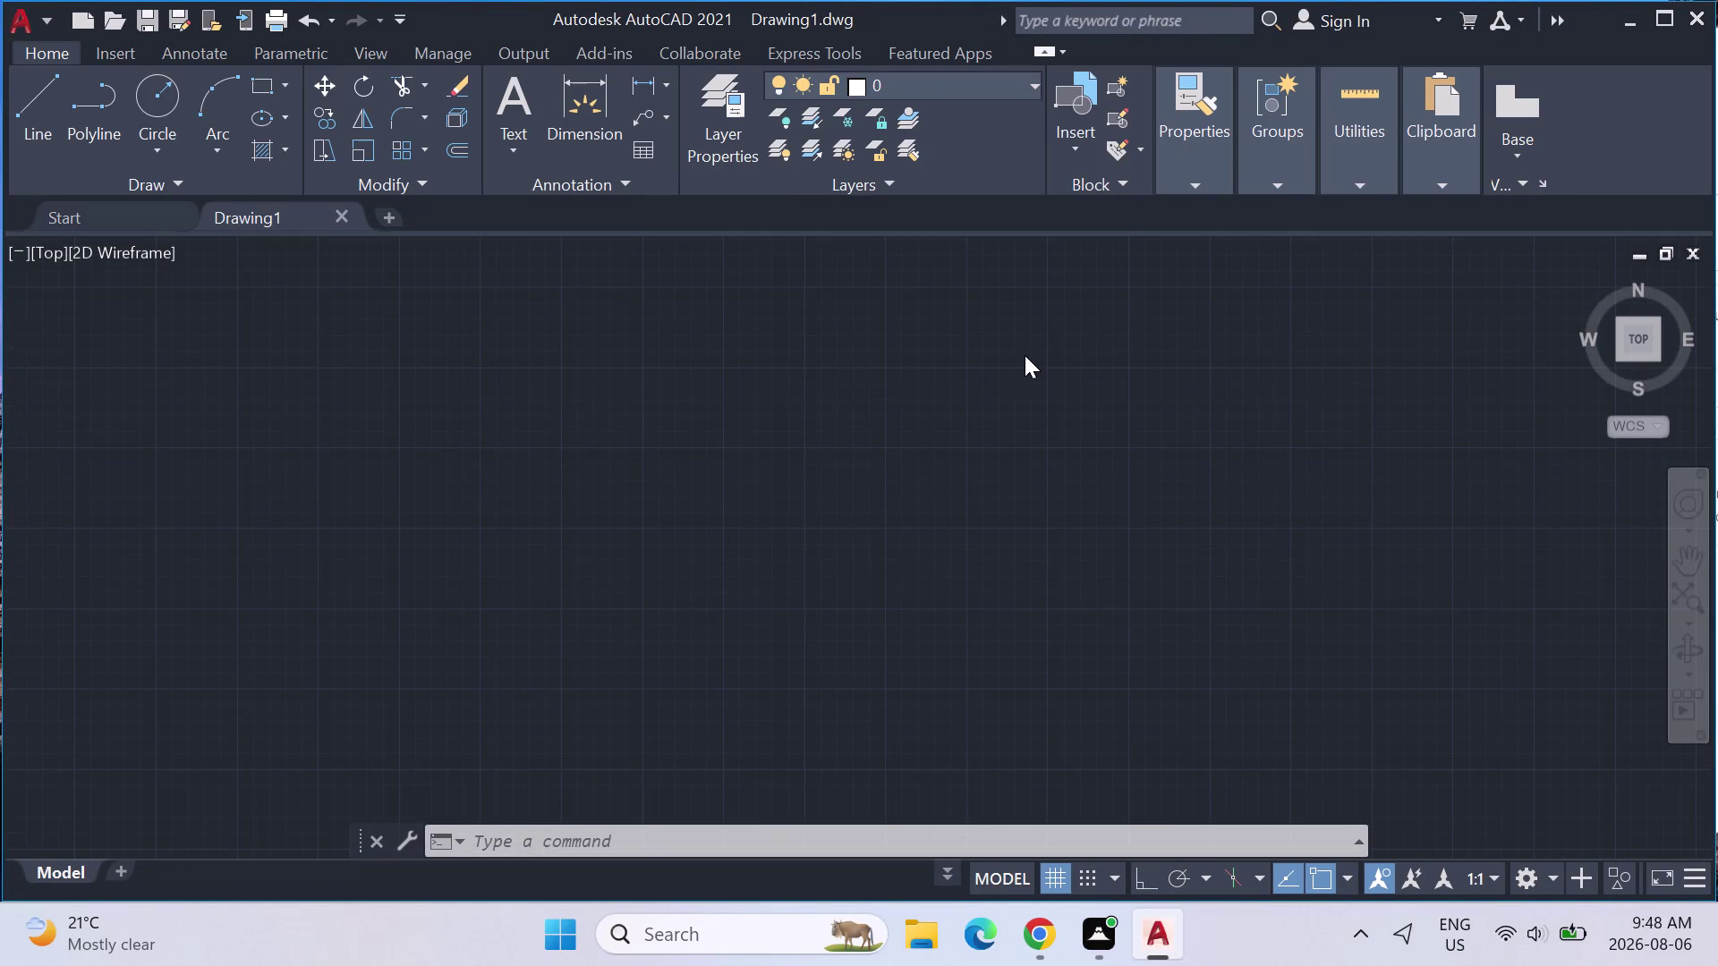
Discard the blank Drawing1 and open RESIDENTIAL PLAN from Recent Documents.
scroll(down, 3)
scroll(down, 3)
scroll(down, 3)
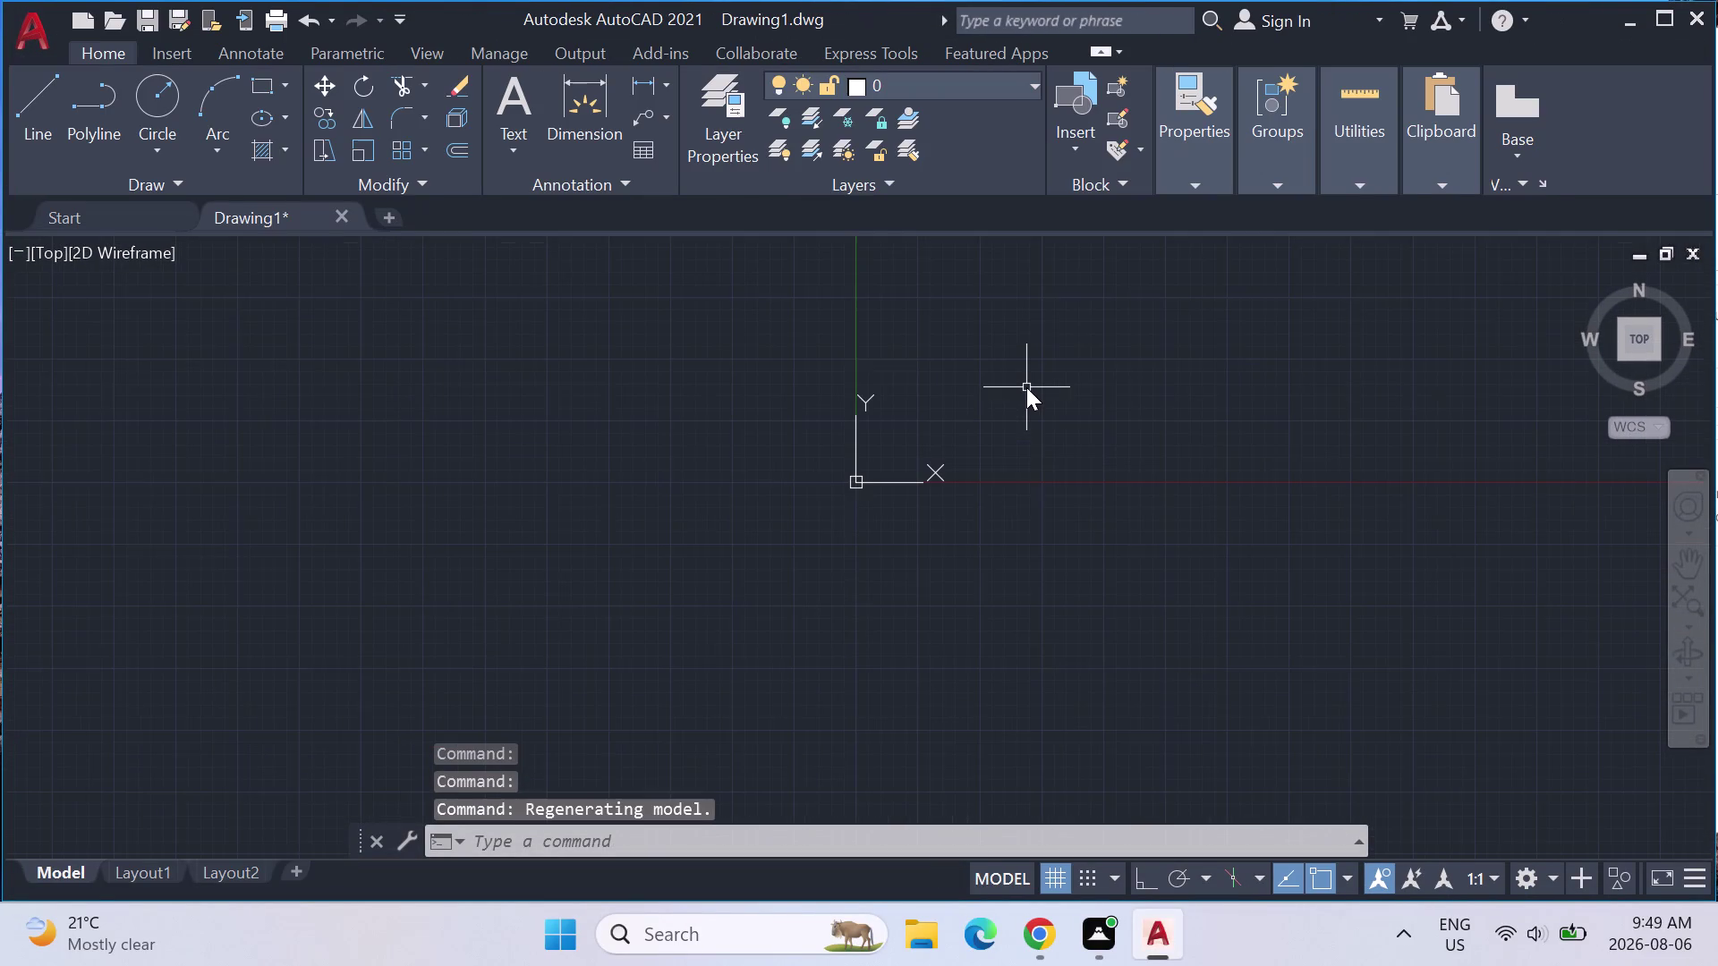
scroll(down, 3)
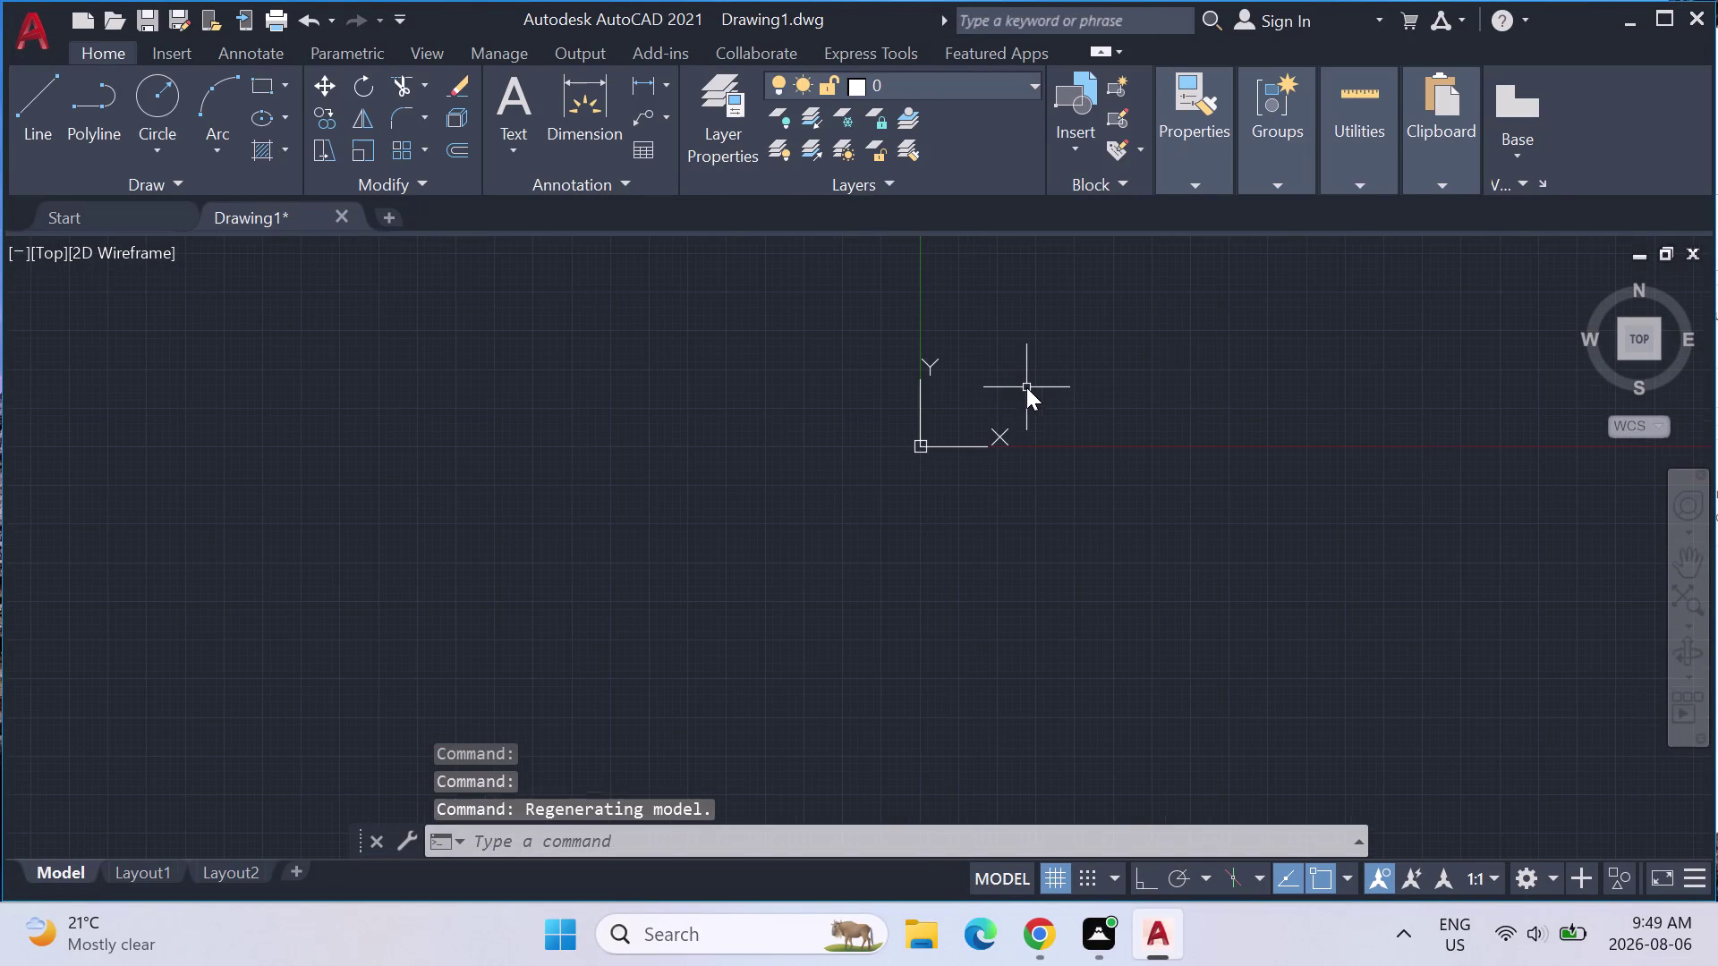
click(1691, 249)
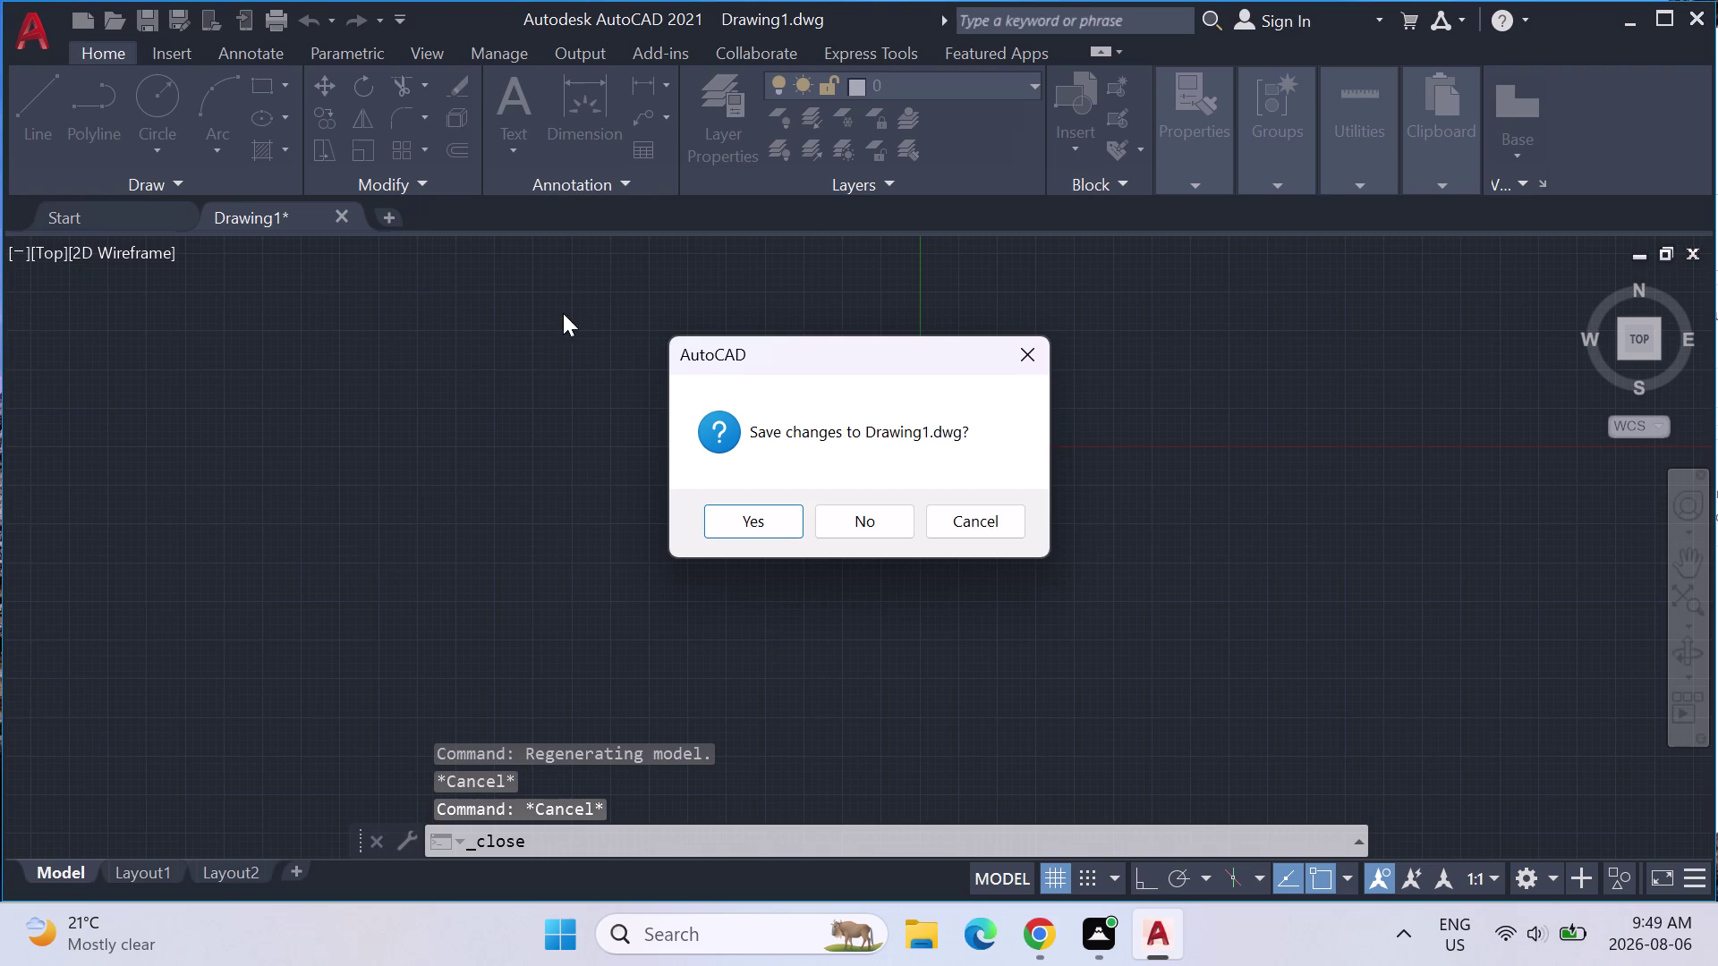
click(907, 526)
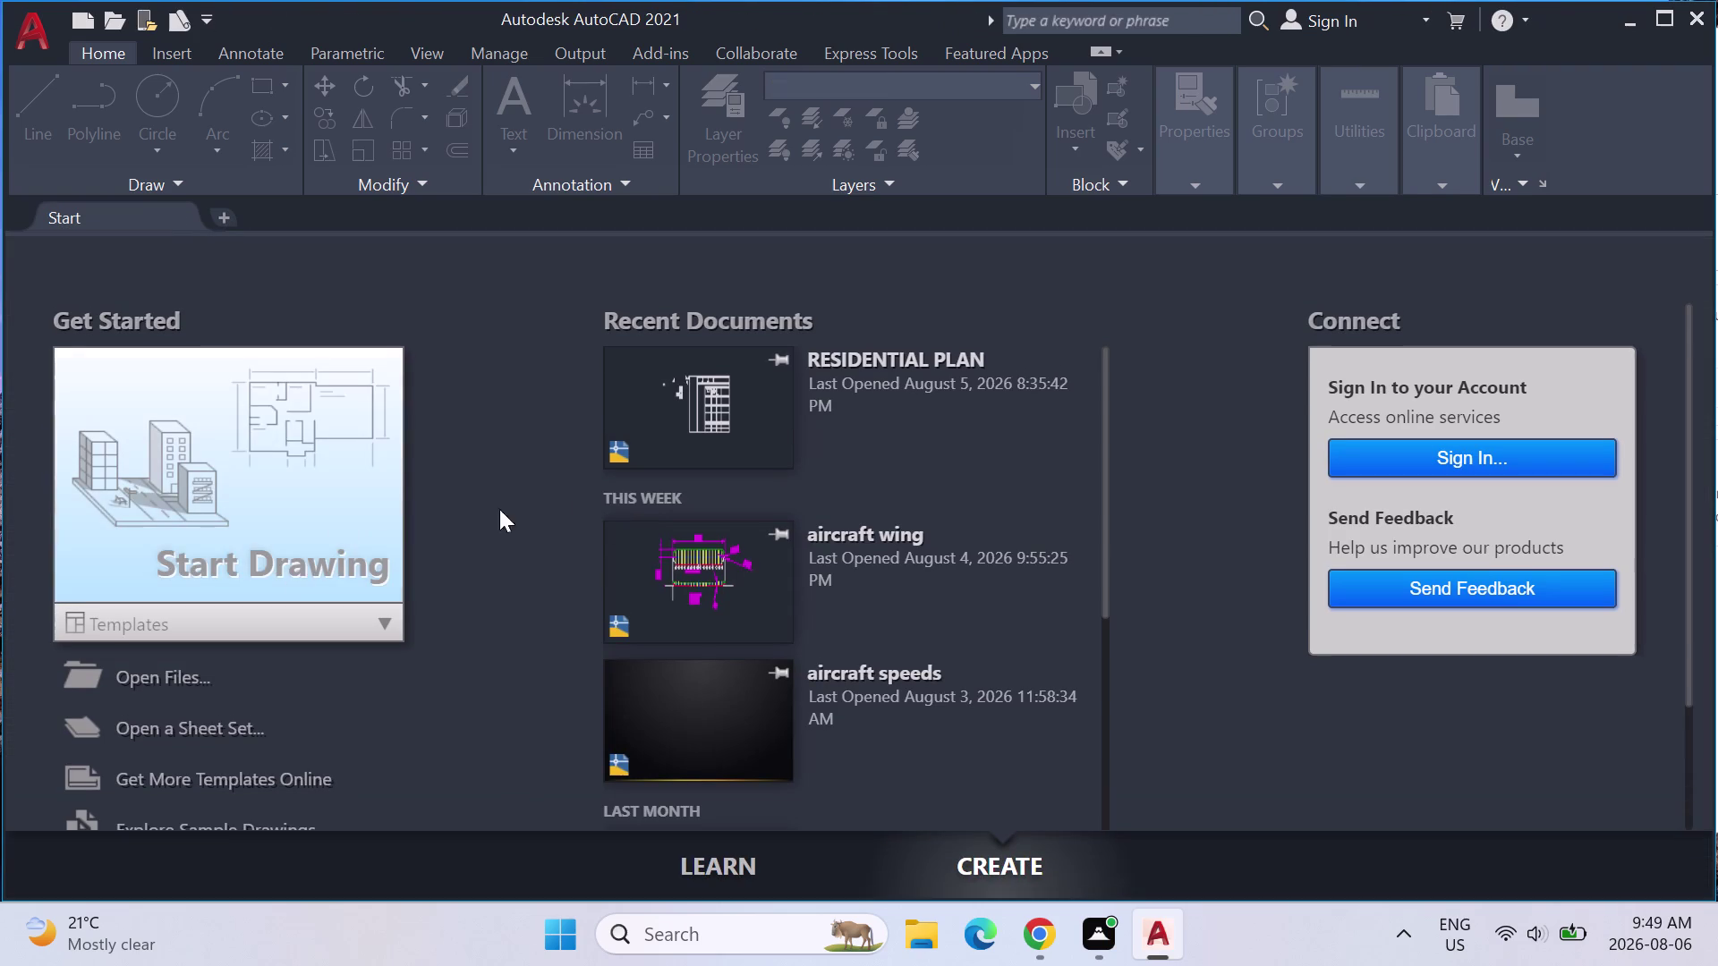
click(713, 392)
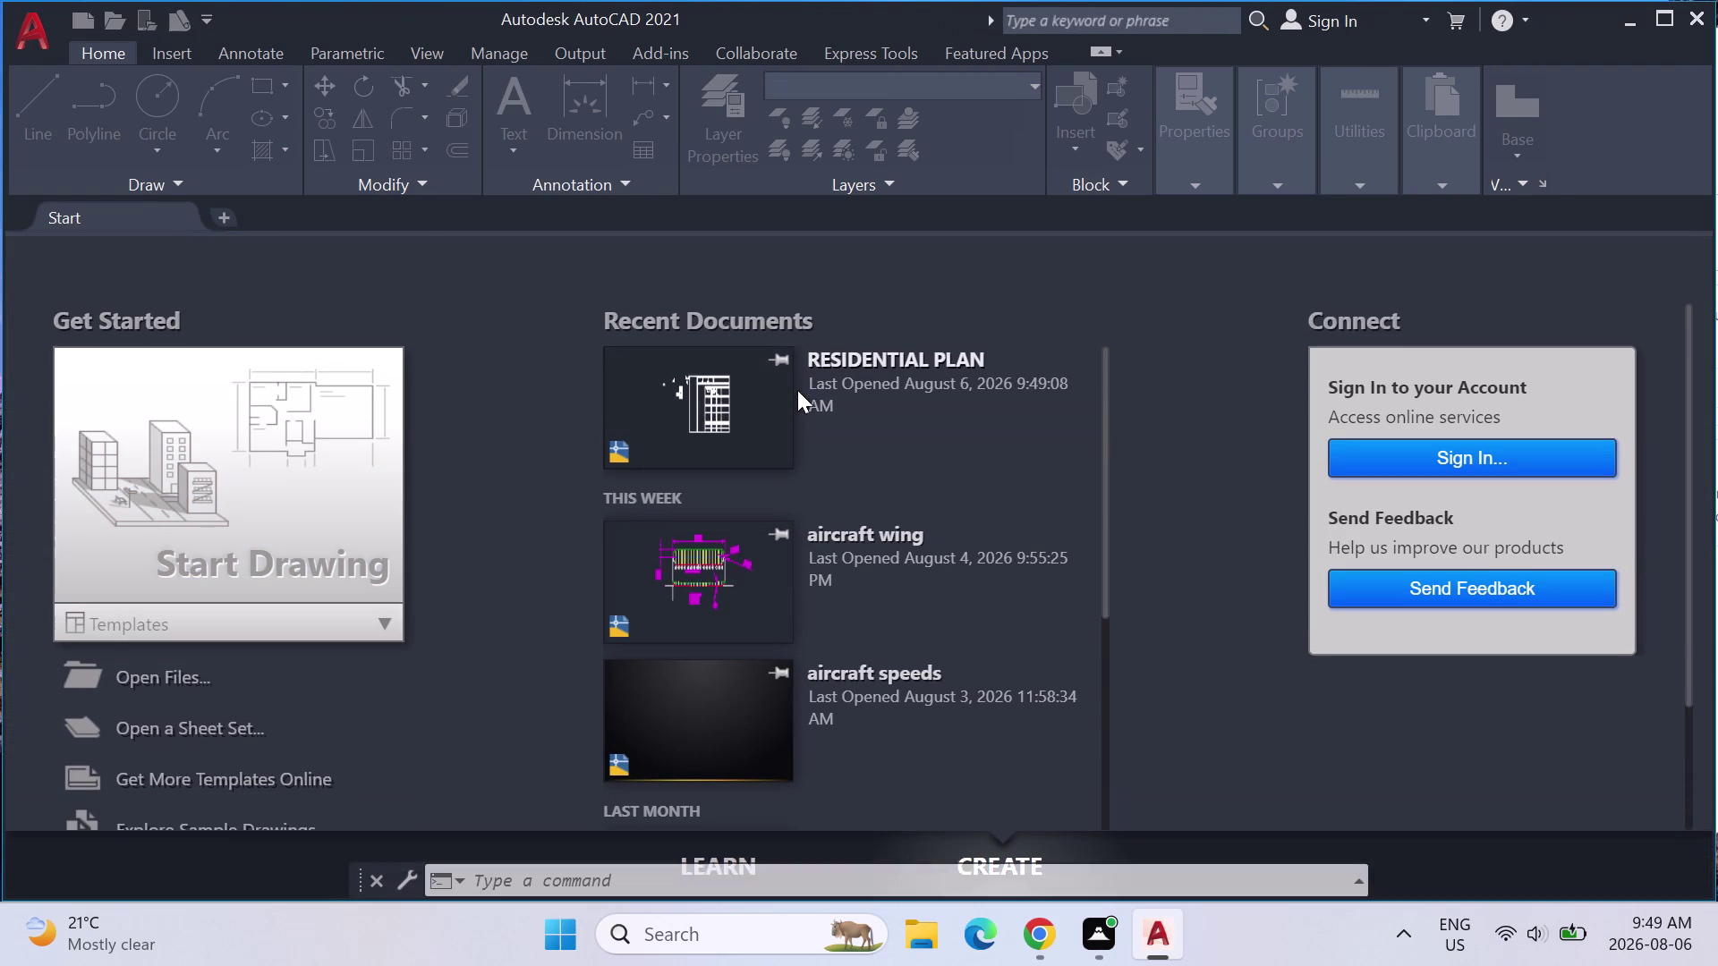
scroll(up, 3)
scroll(up, 3)
Pan and zoom around the plan to inspect the bedroom, dining area and upper rooms.
middle_drag(967, 472, 744, 443)
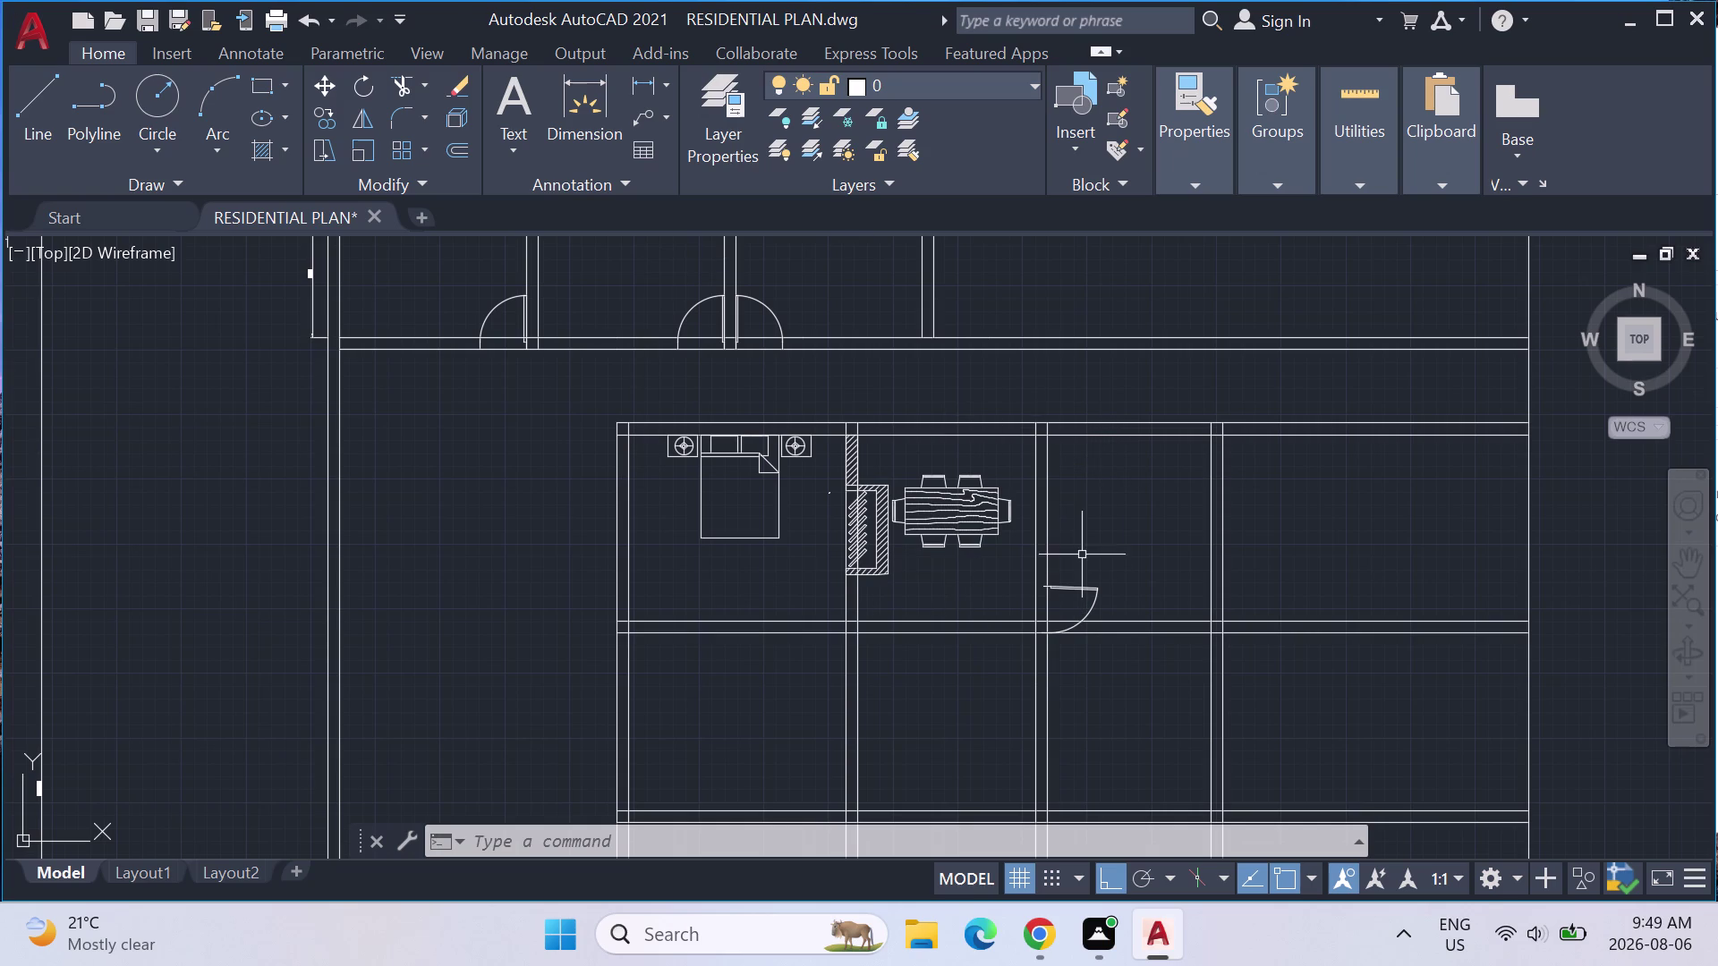
scroll(up, 3)
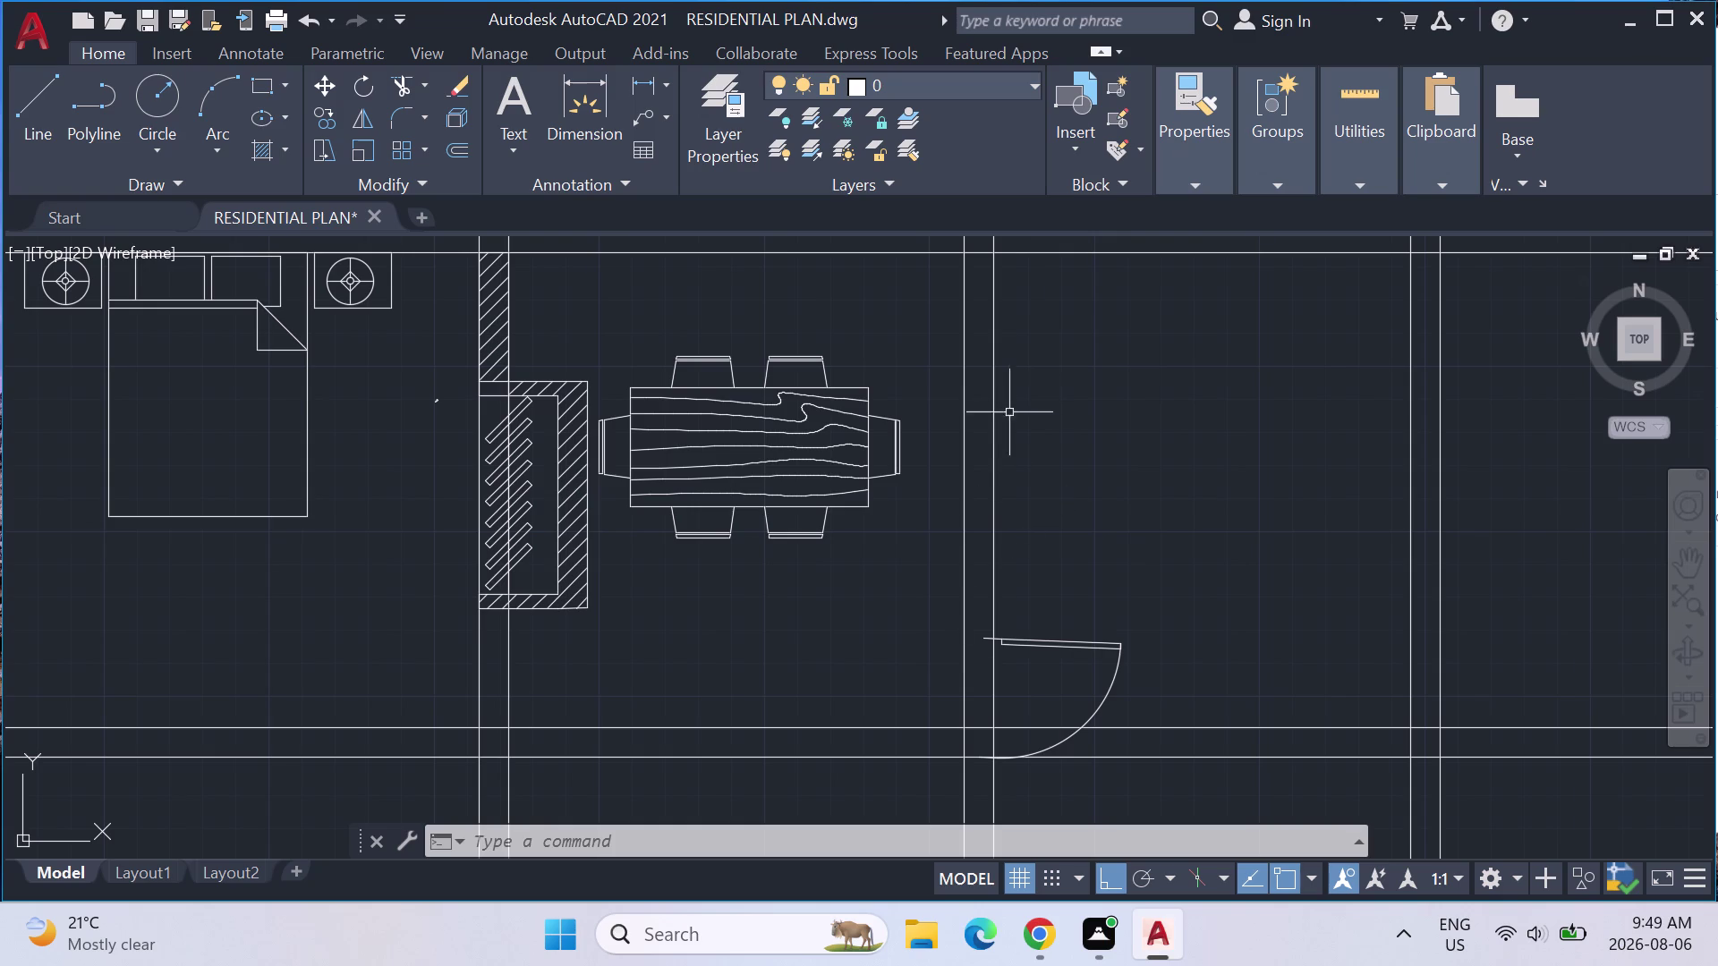
middle_drag(927, 332, 927, 332)
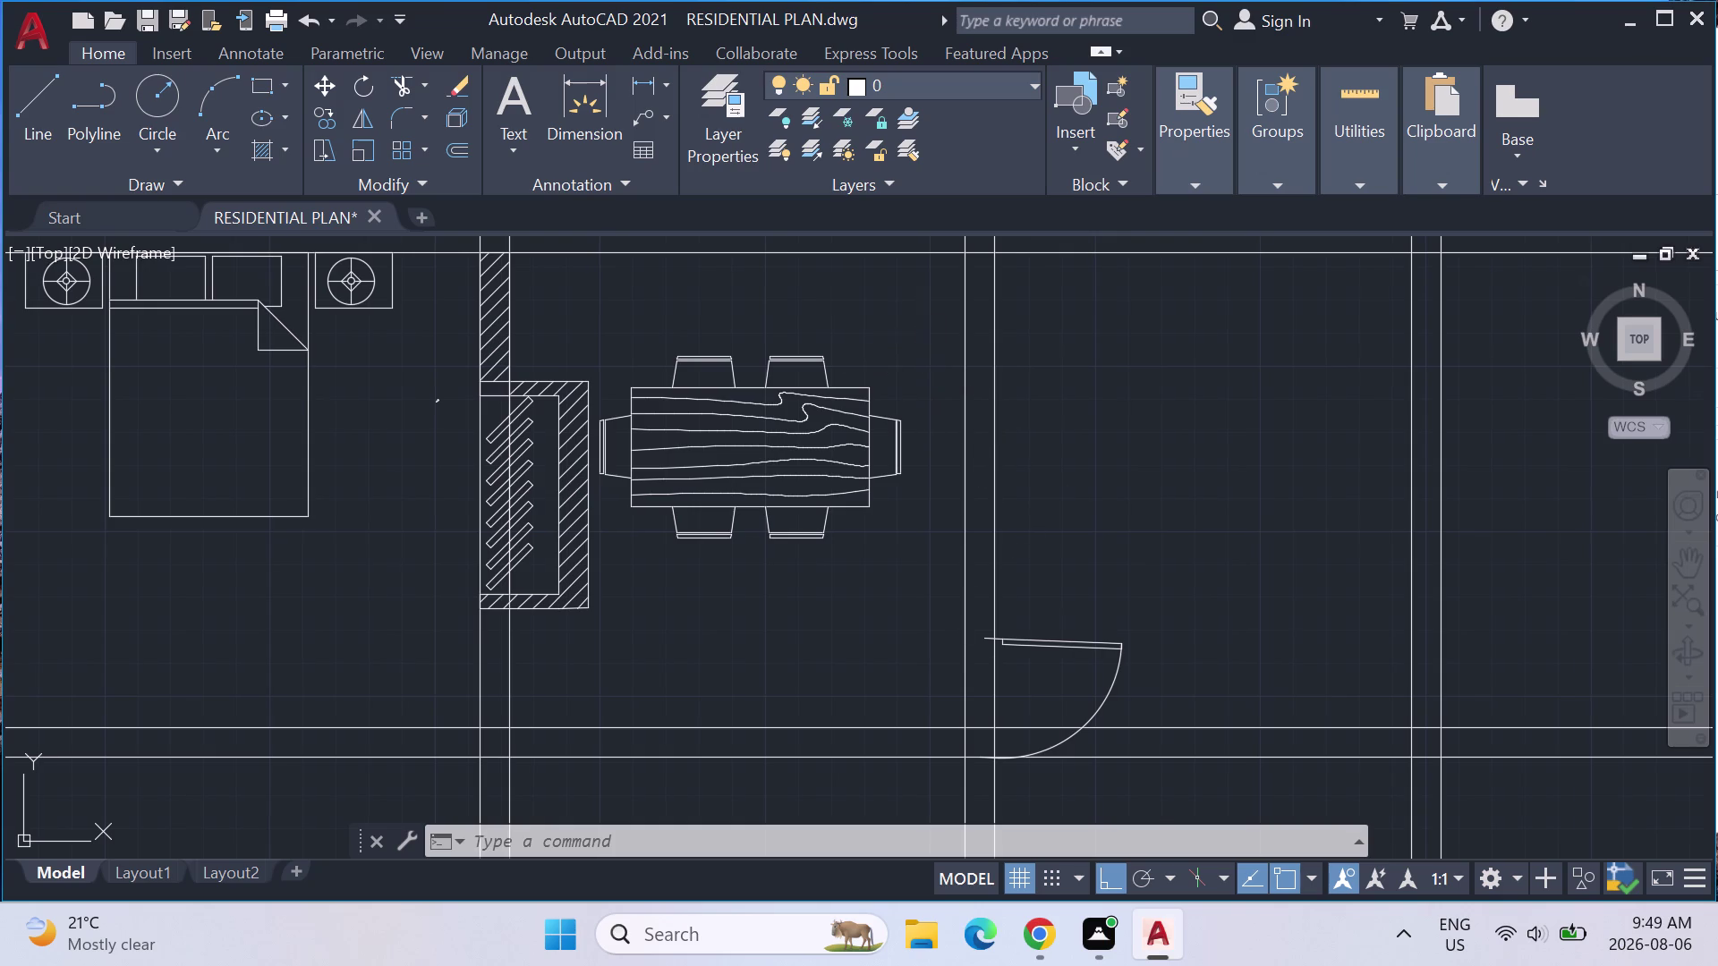
middle_drag(927, 332, 1106, 630)
scroll(up, 3)
scroll(down, 3)
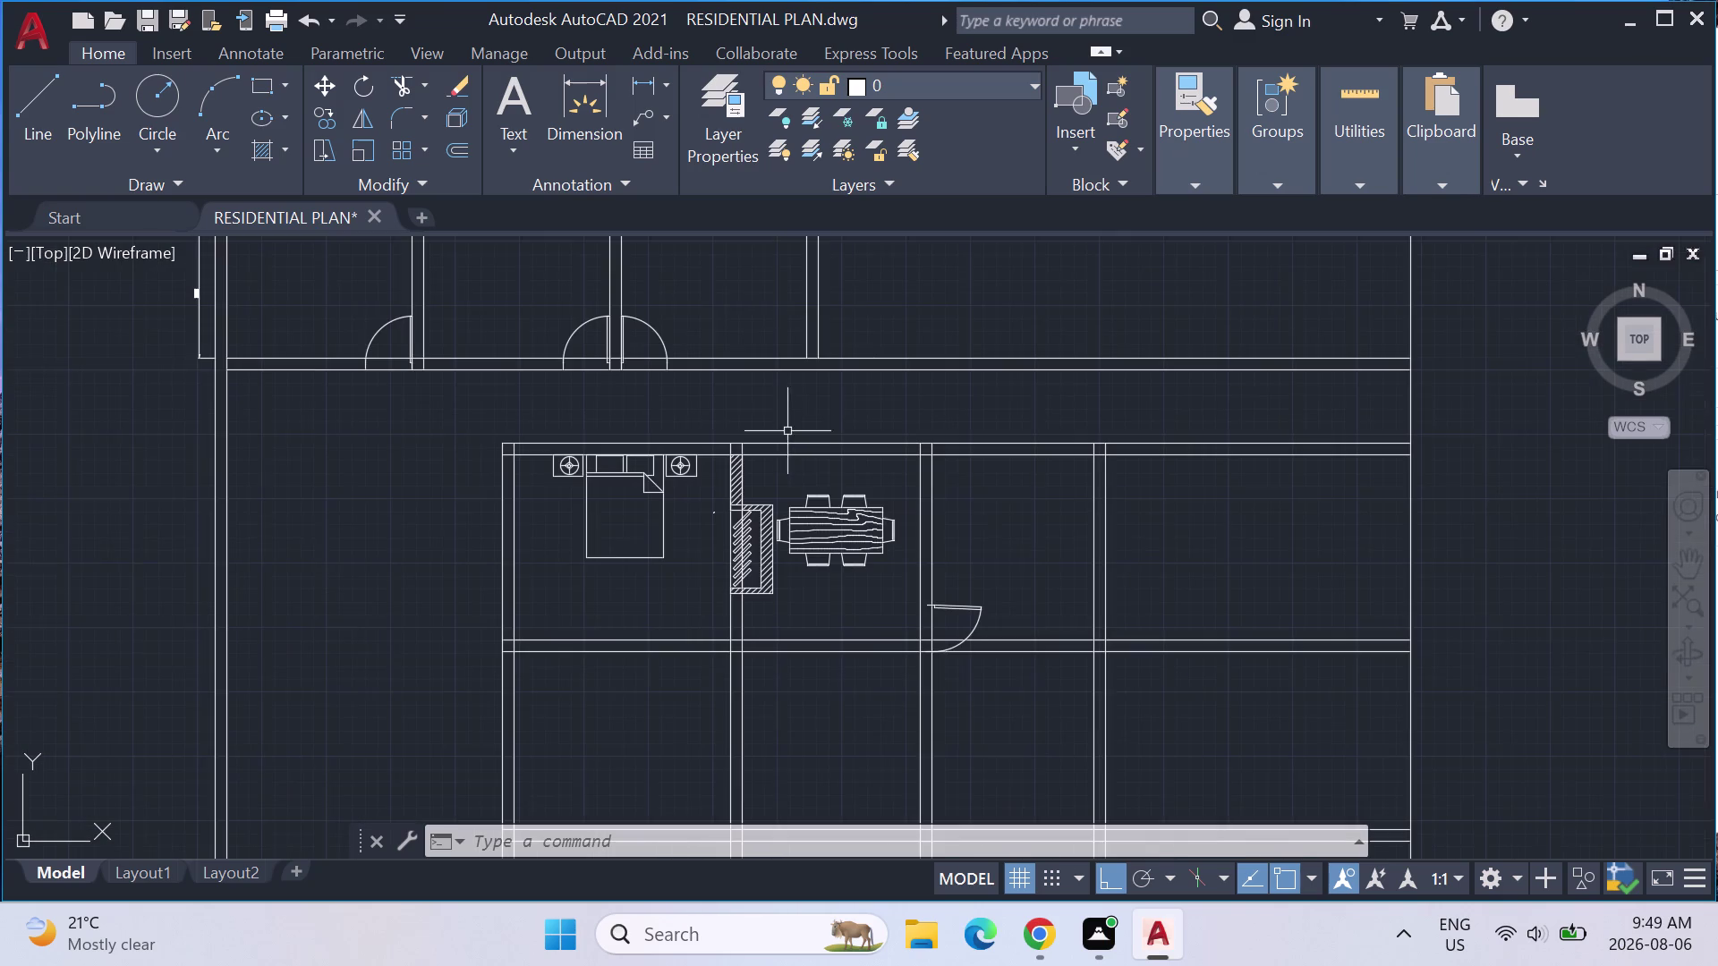
middle_drag(678, 286, 945, 466)
scroll(up, 3)
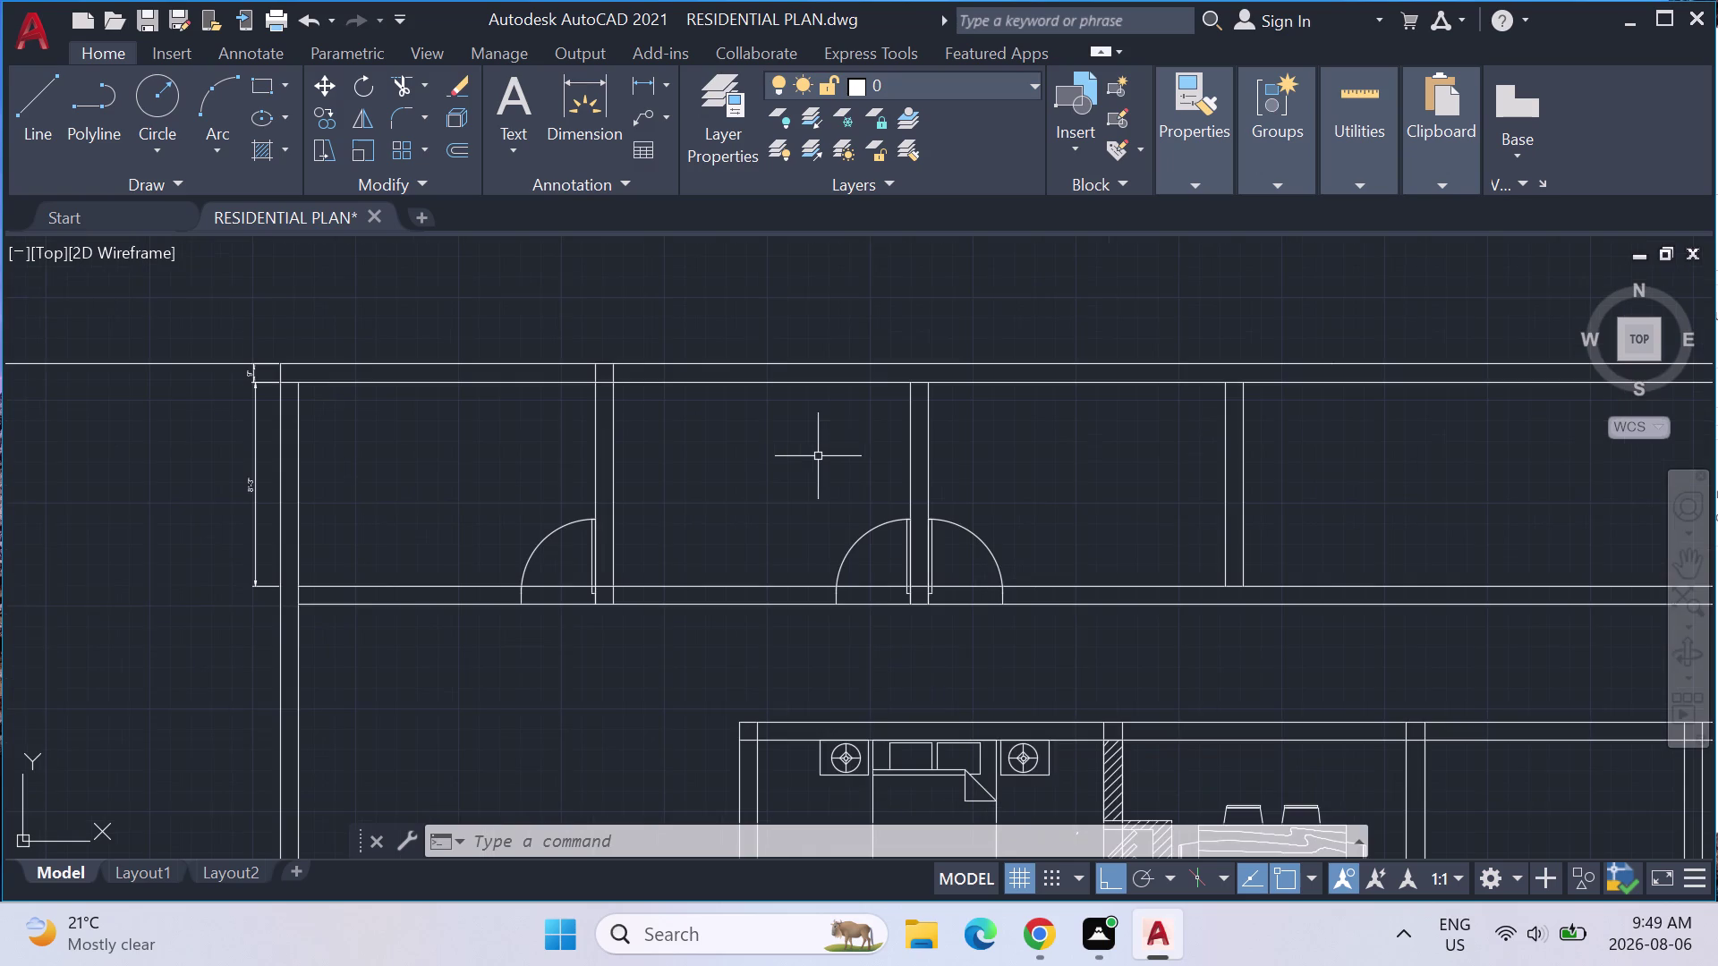
scroll(down, 3)
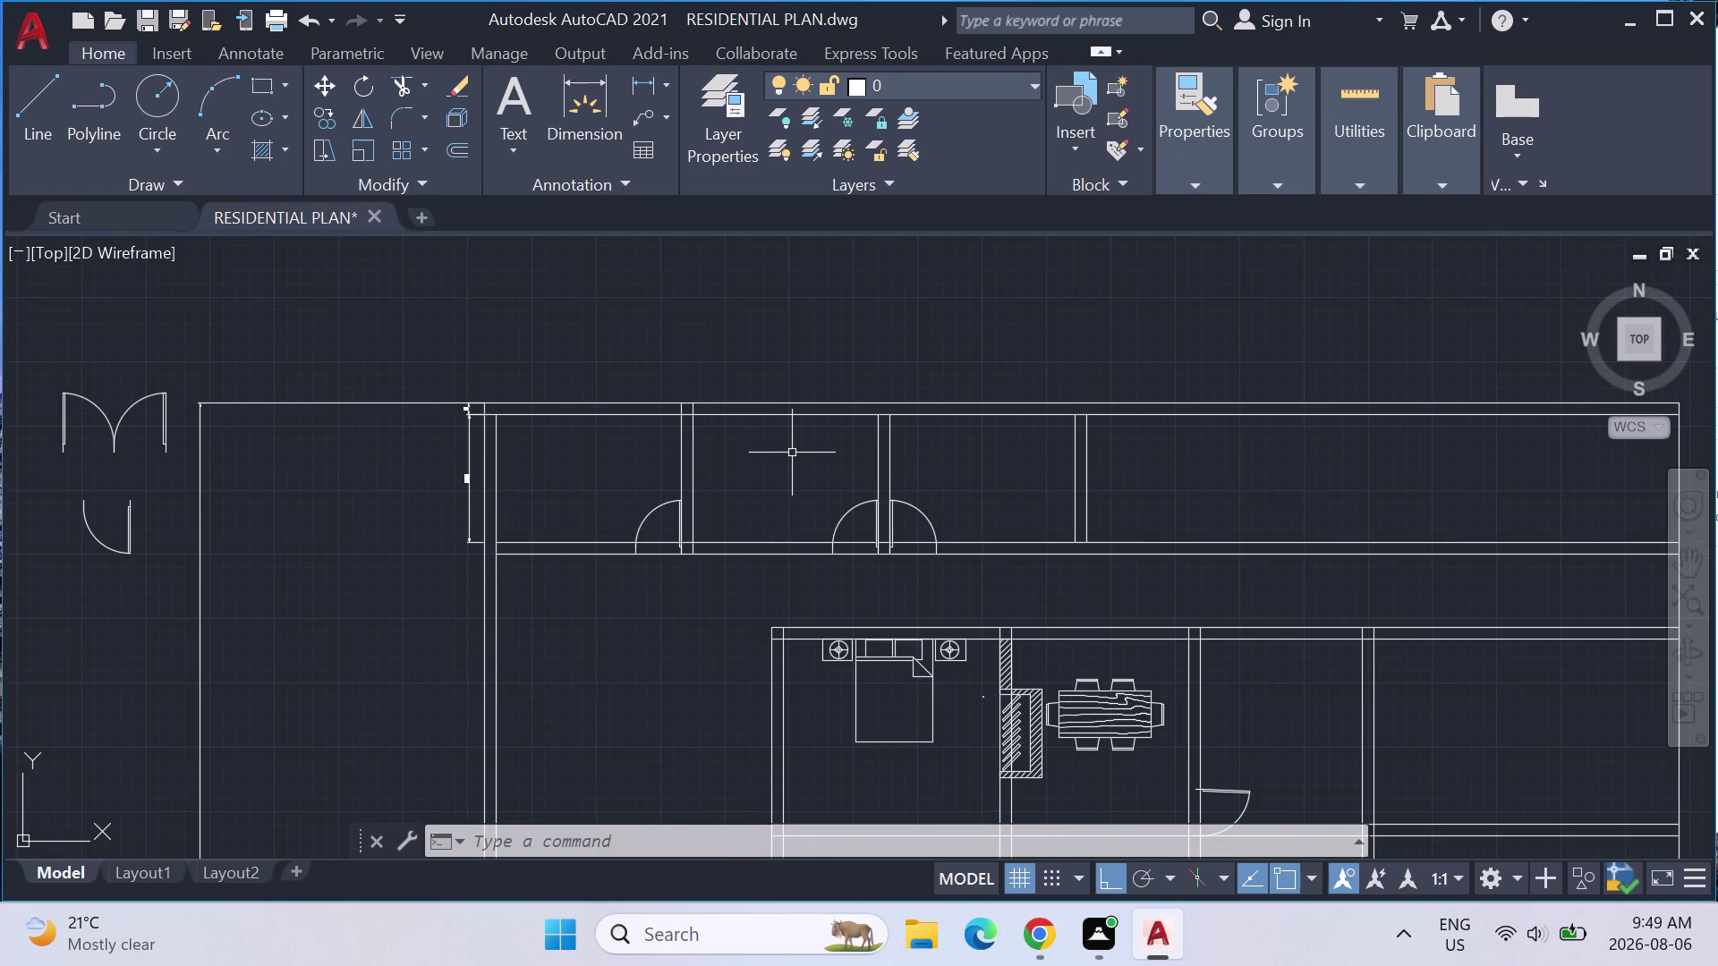
Trim the top and bottom wall lines crossing the left and right partitions.
text(TRIM)
key(Return)
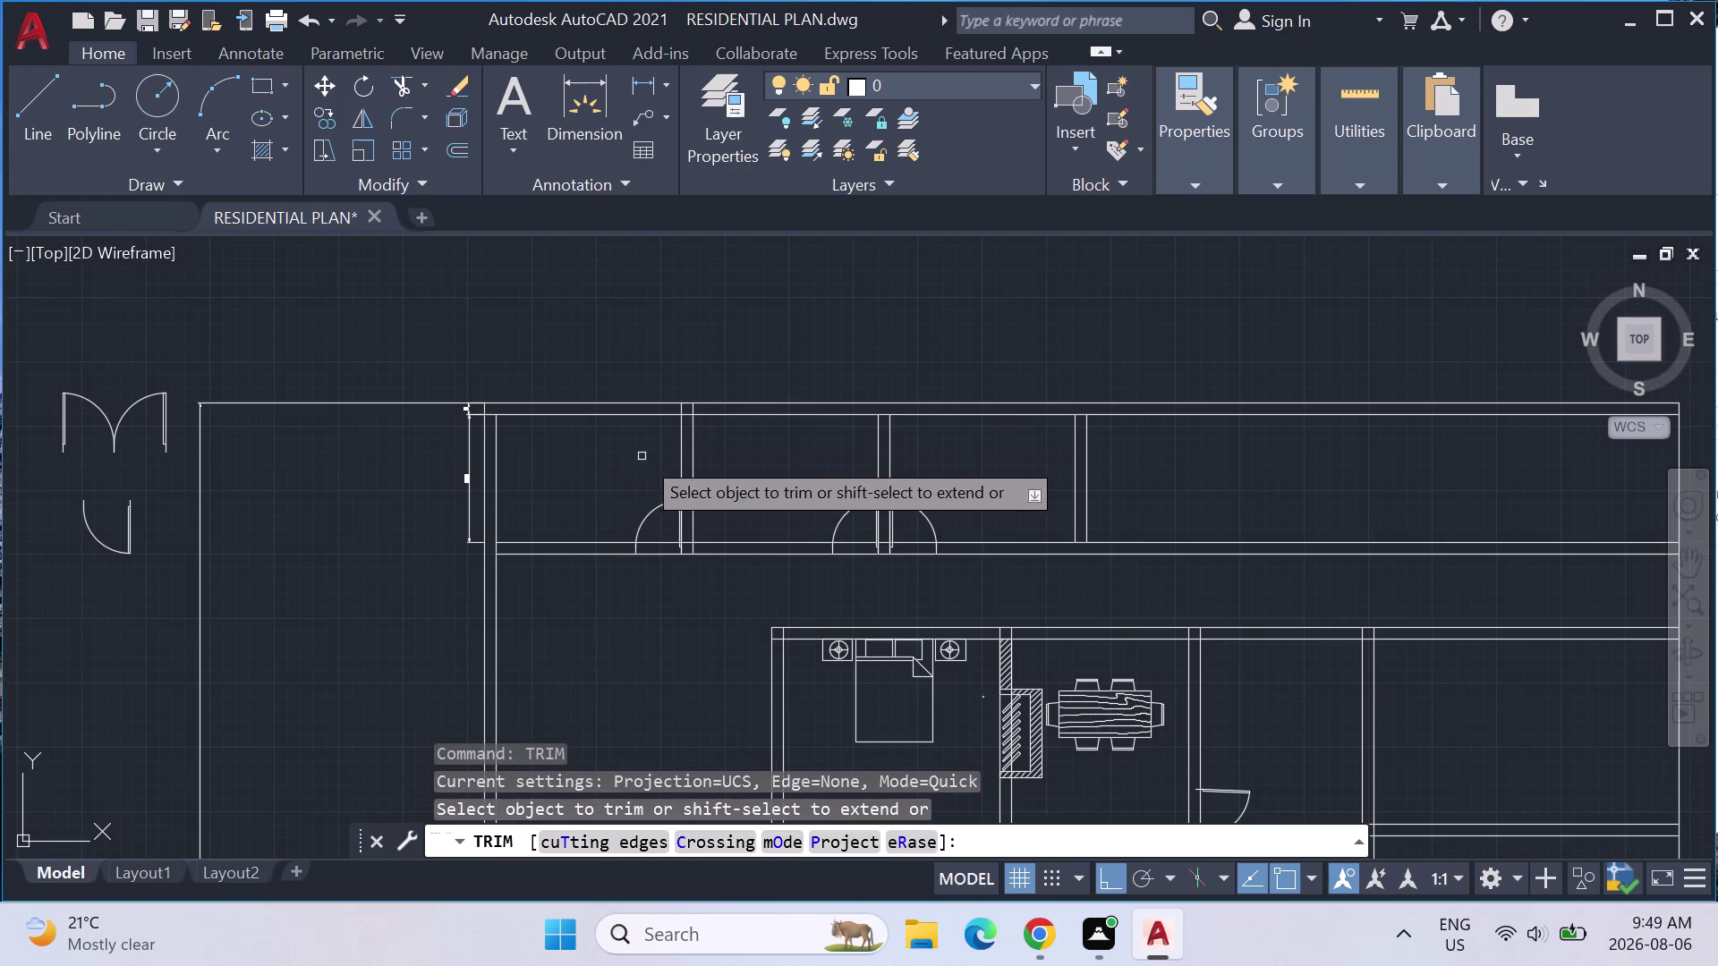
scroll(up, 3)
click(738, 363)
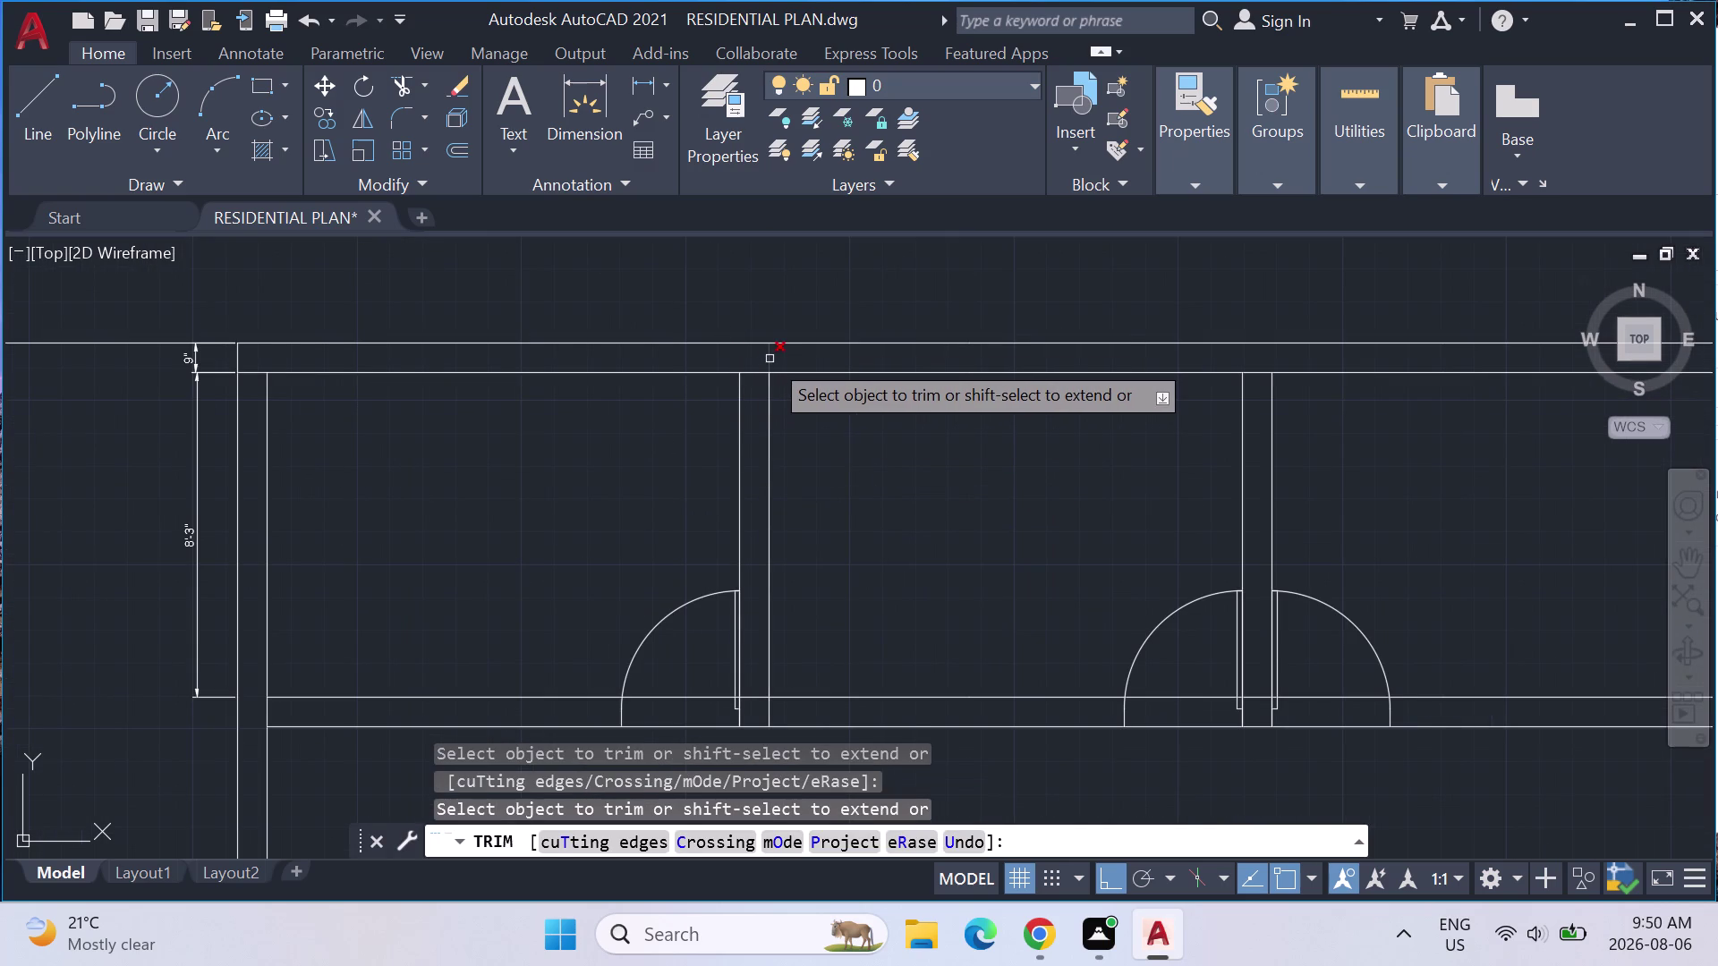
click(769, 359)
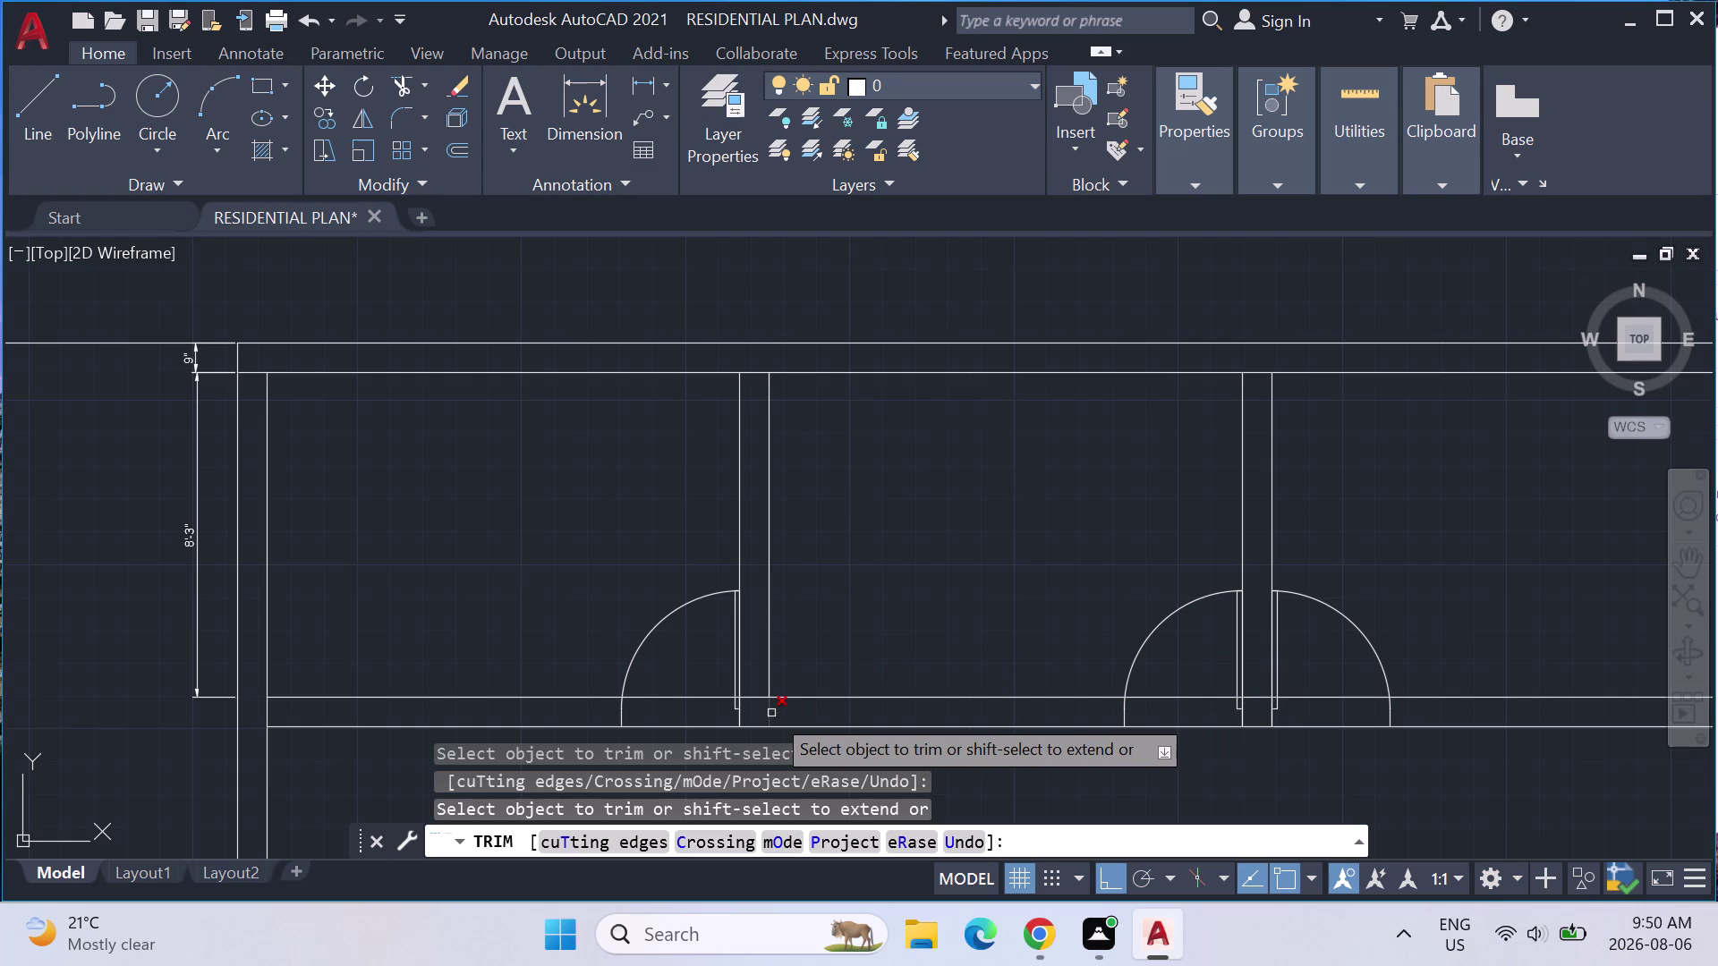
click(771, 713)
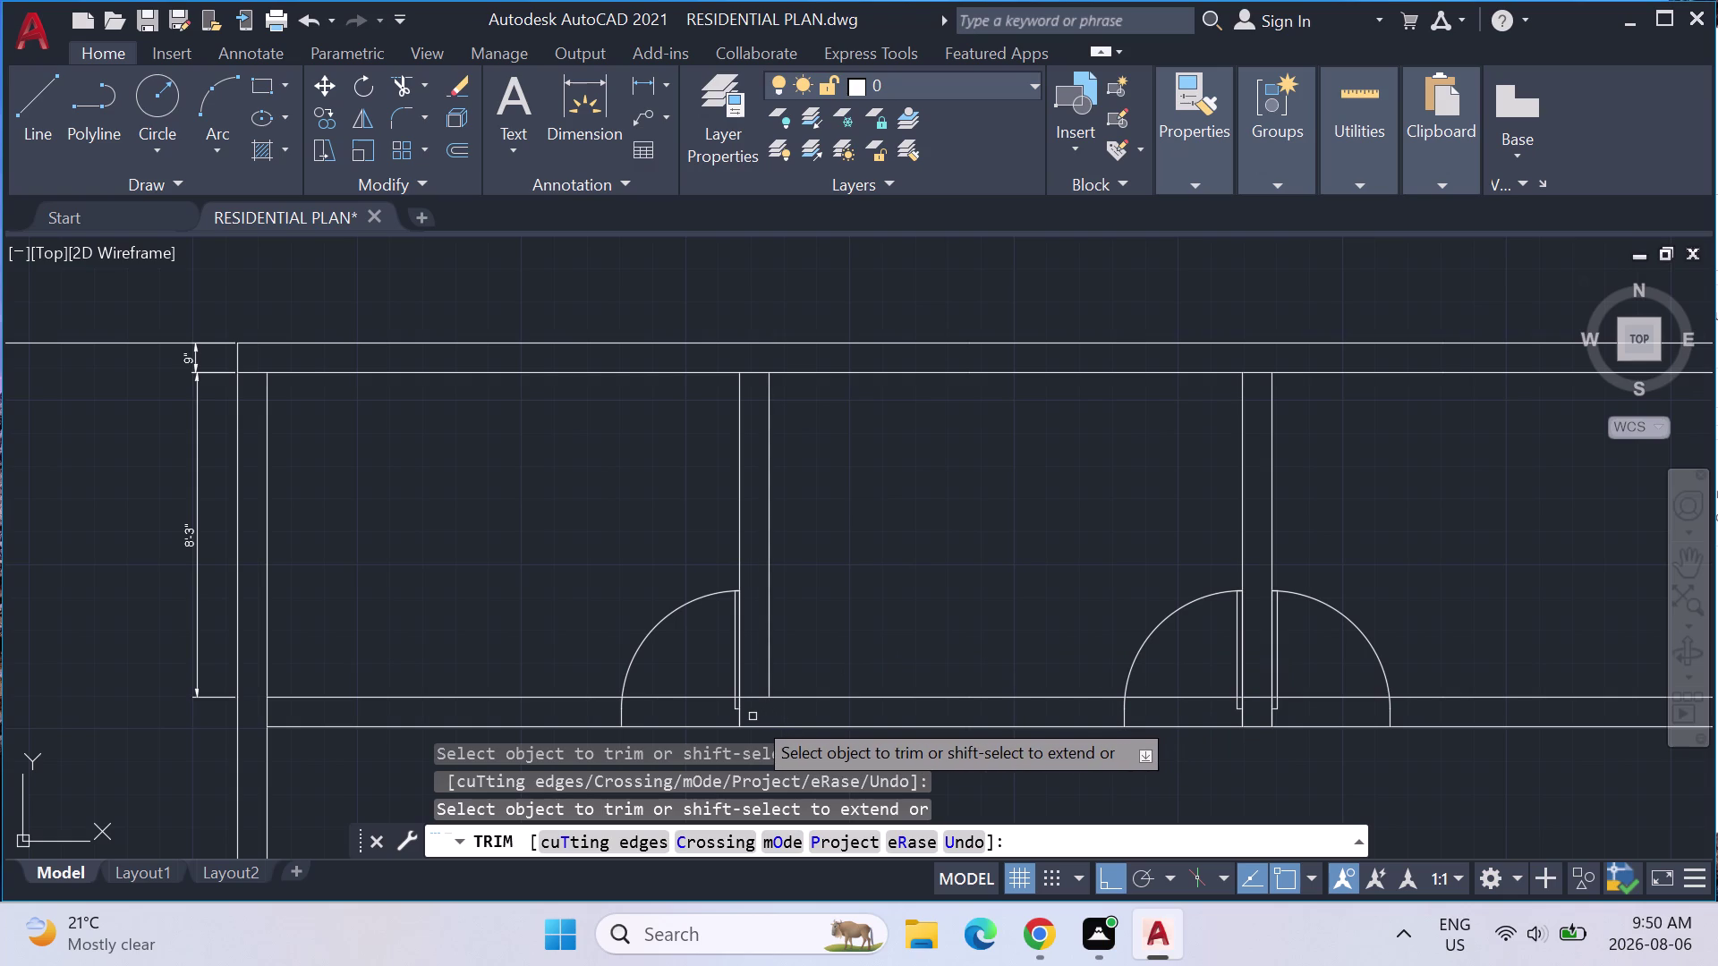
click(738, 719)
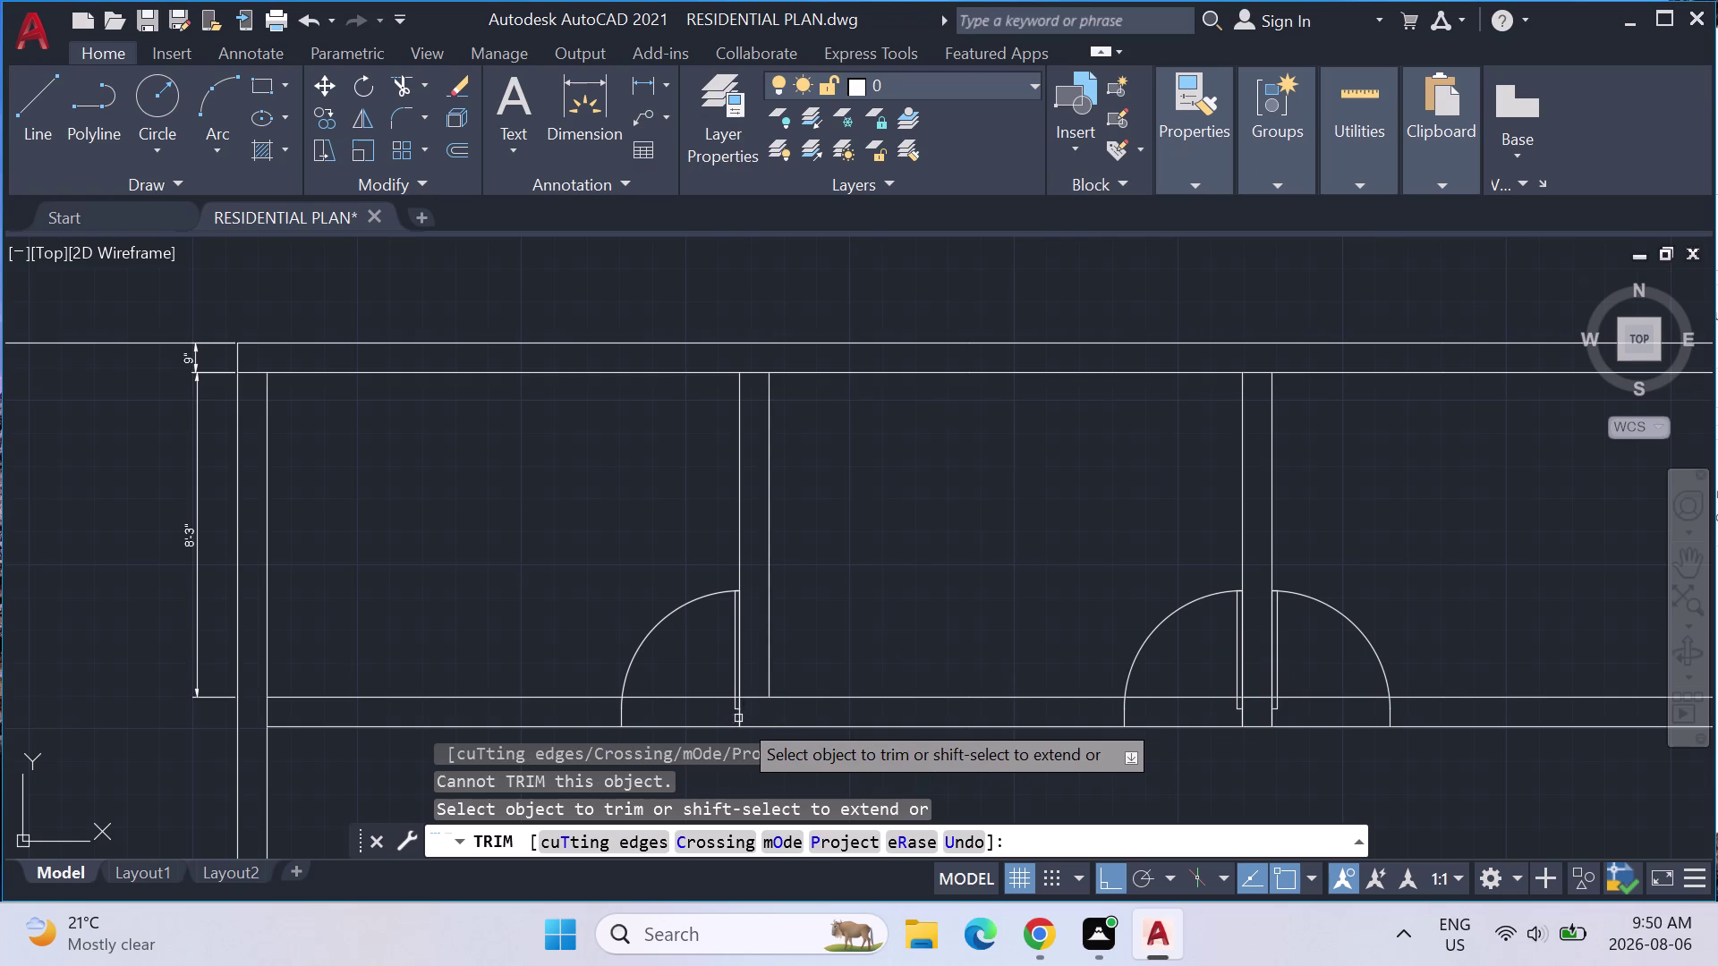
click(757, 696)
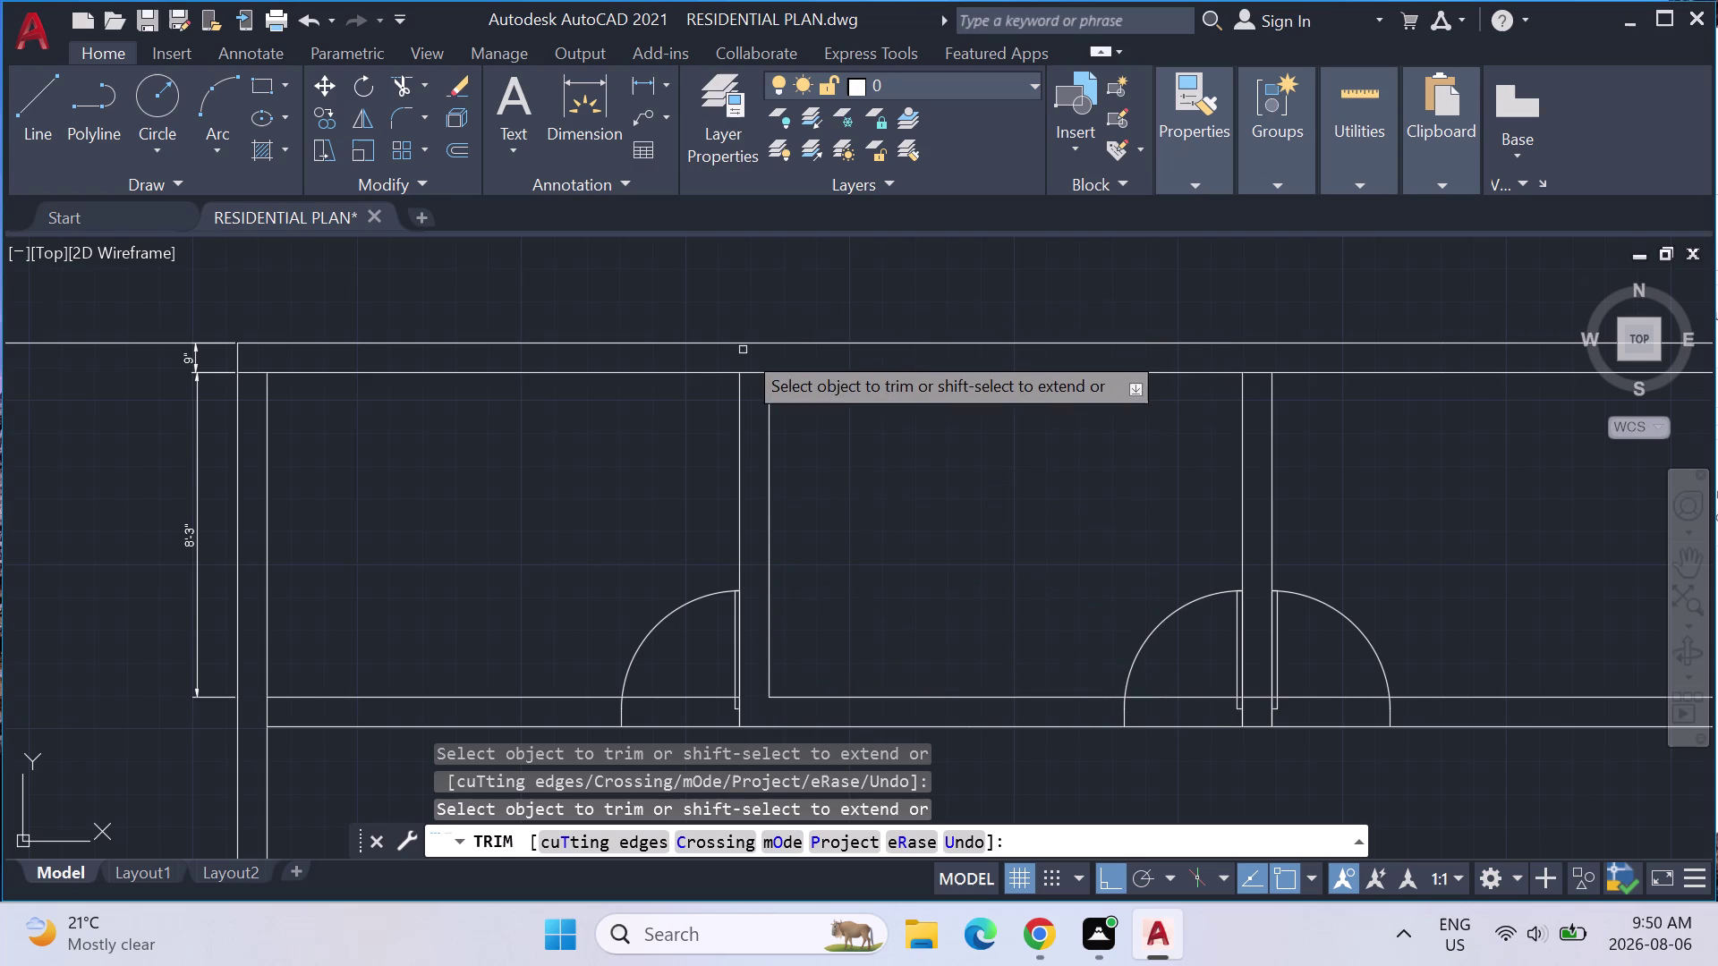
click(751, 376)
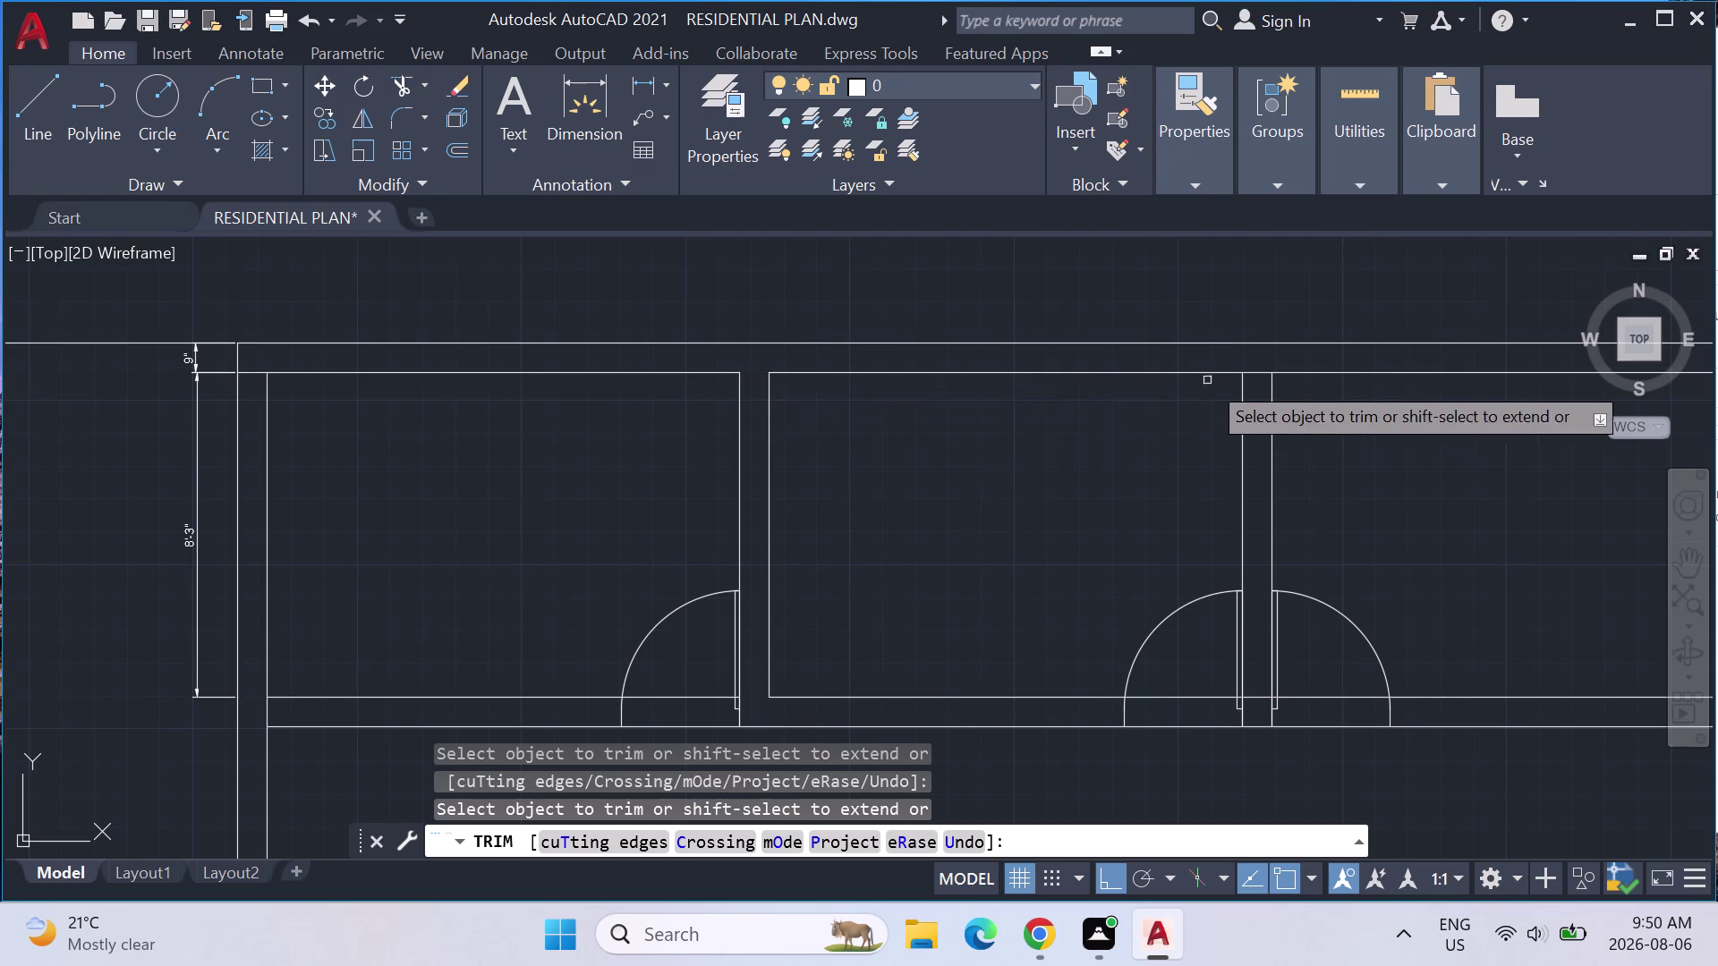
click(1251, 375)
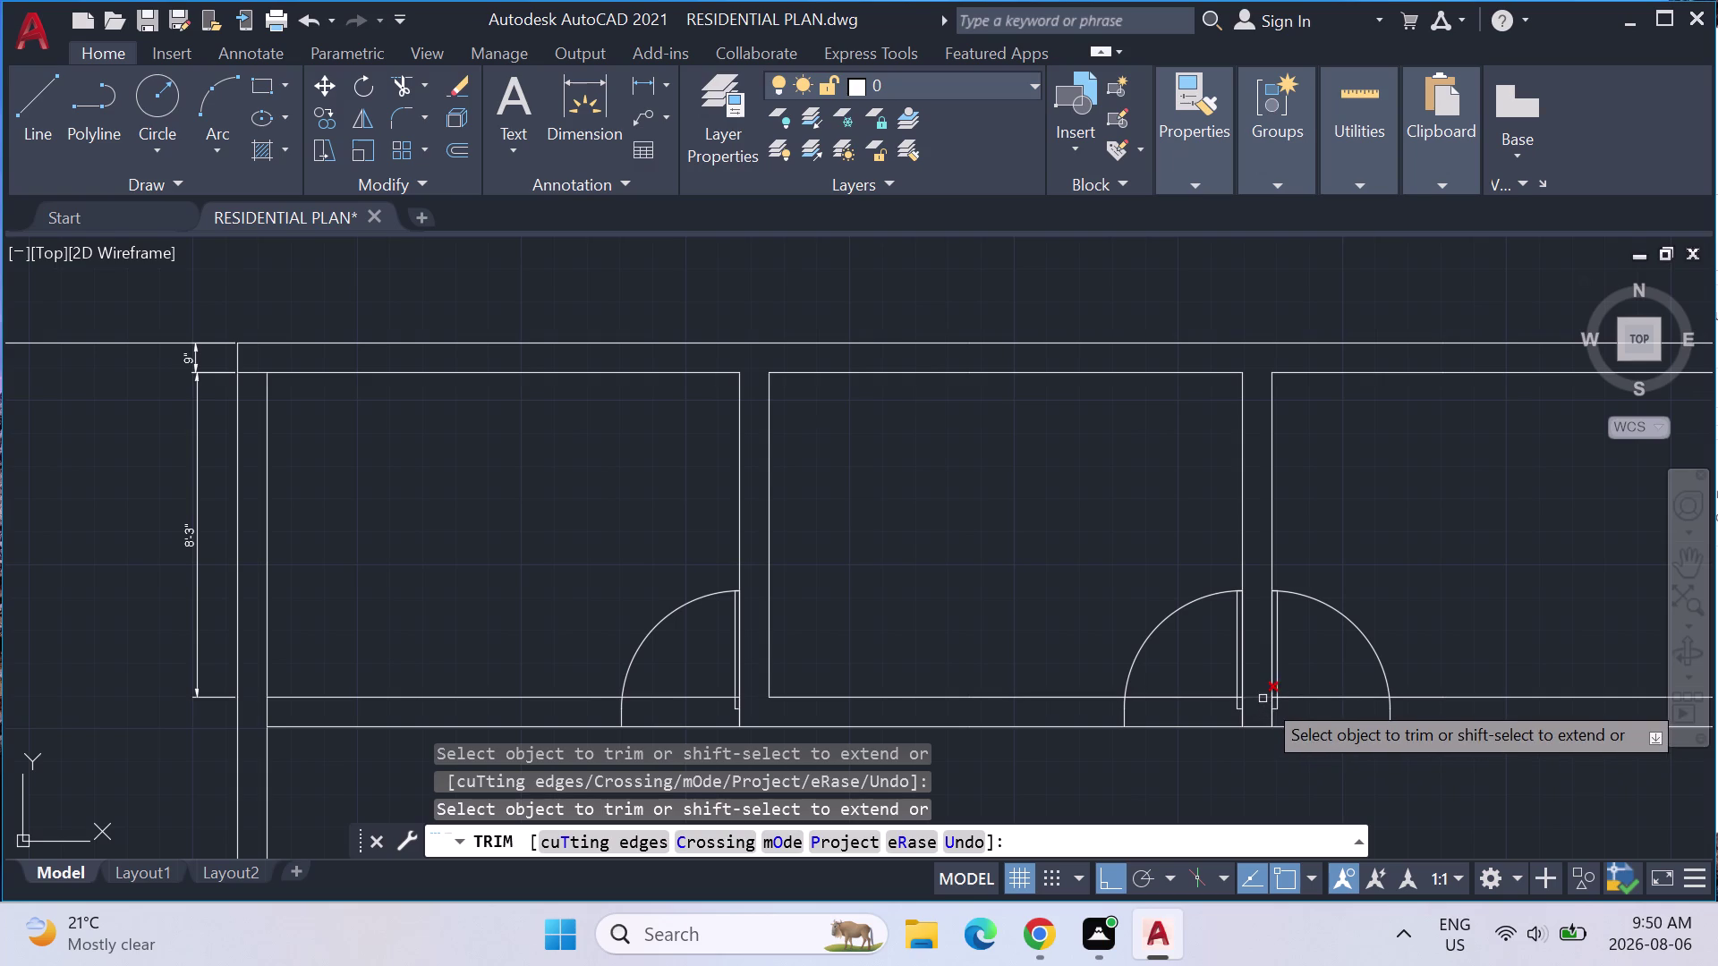
click(1261, 699)
Trim the far-right partition's top and bottom wall junctions, then cancel the command.
scroll(down, 3)
middle_drag(1619, 570, 1239, 530)
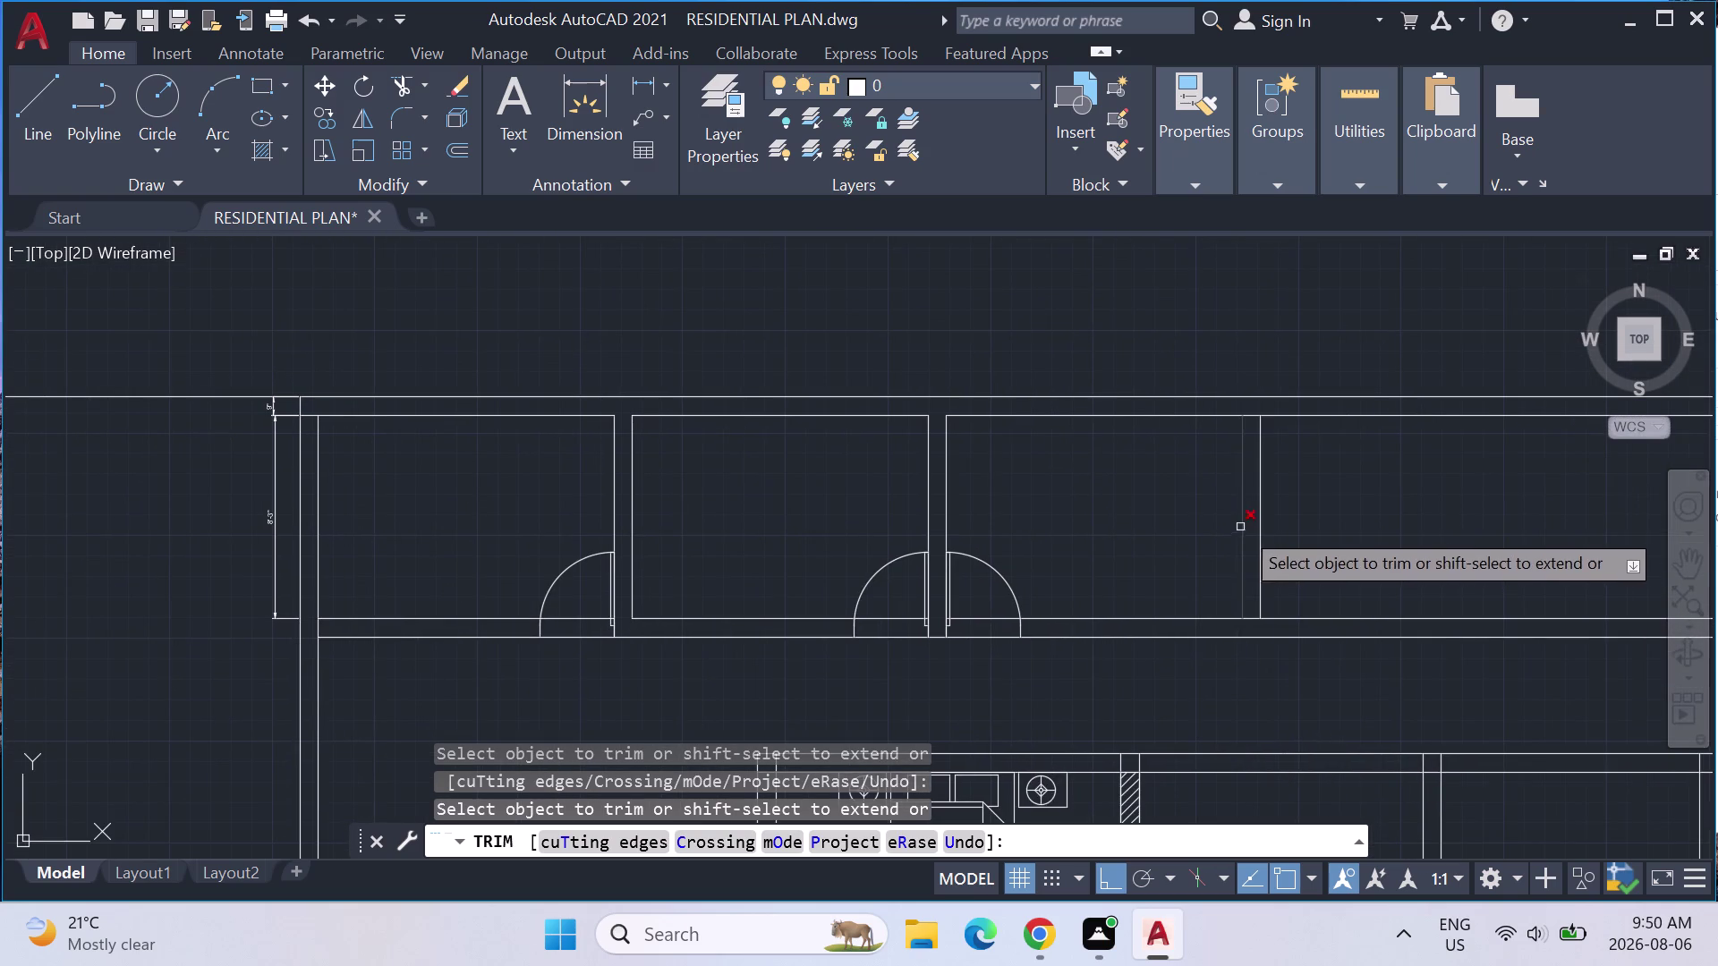
click(1252, 417)
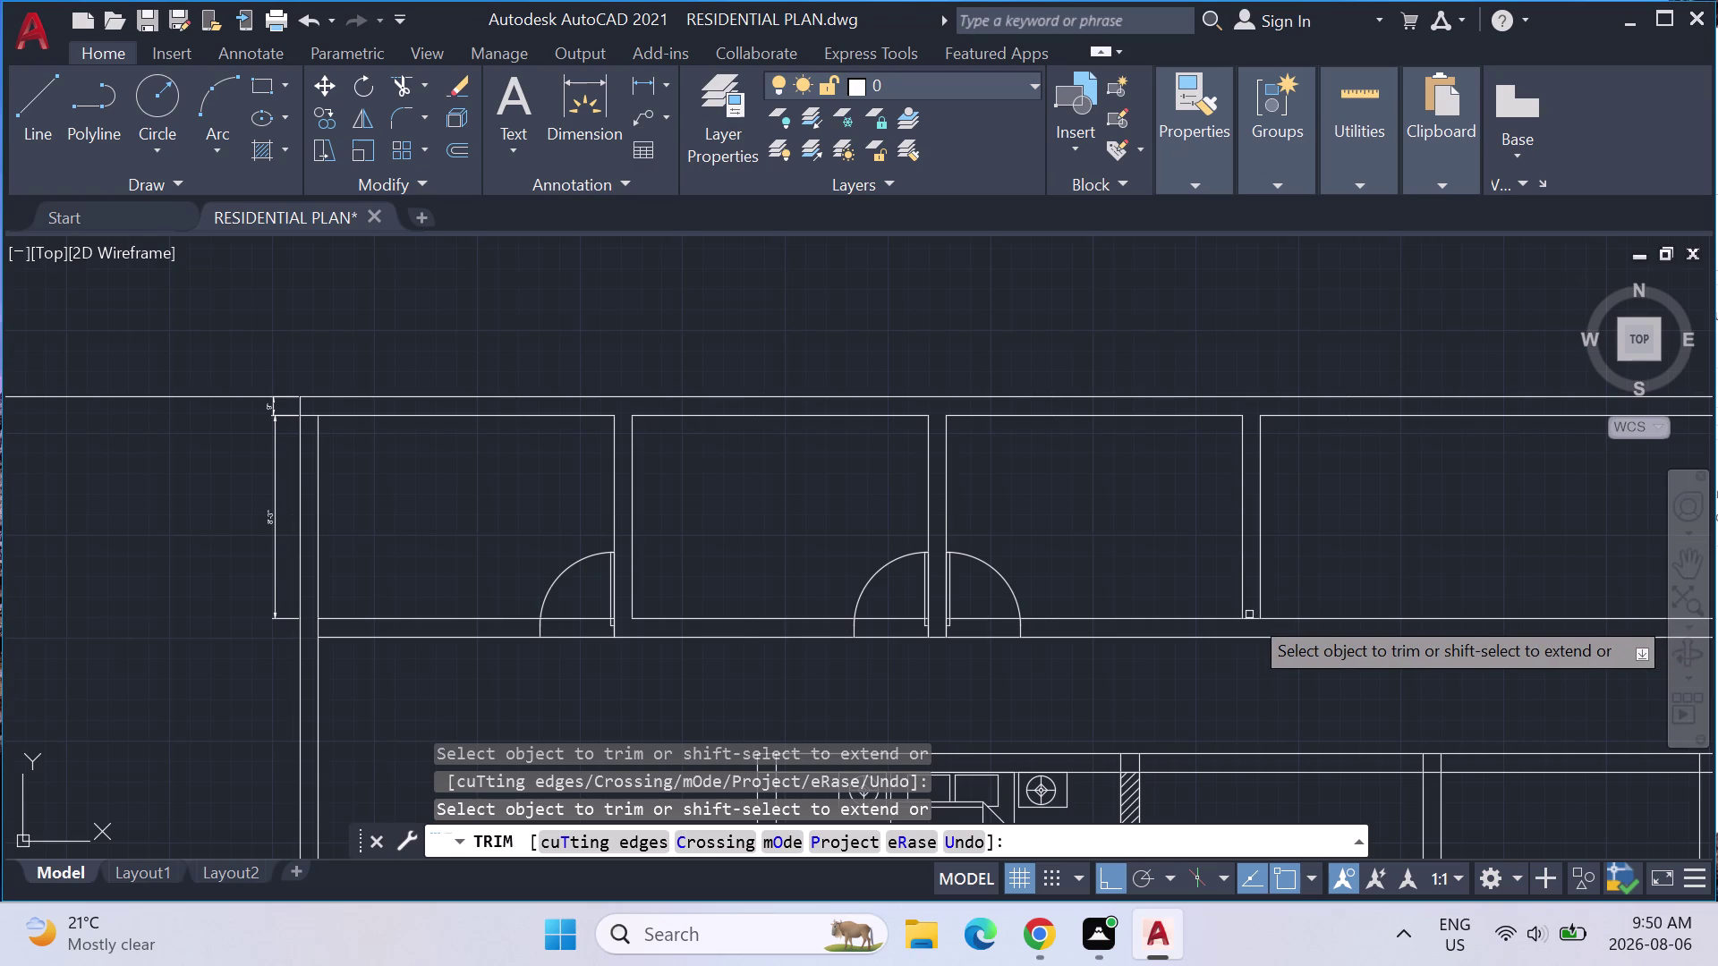
click(1249, 616)
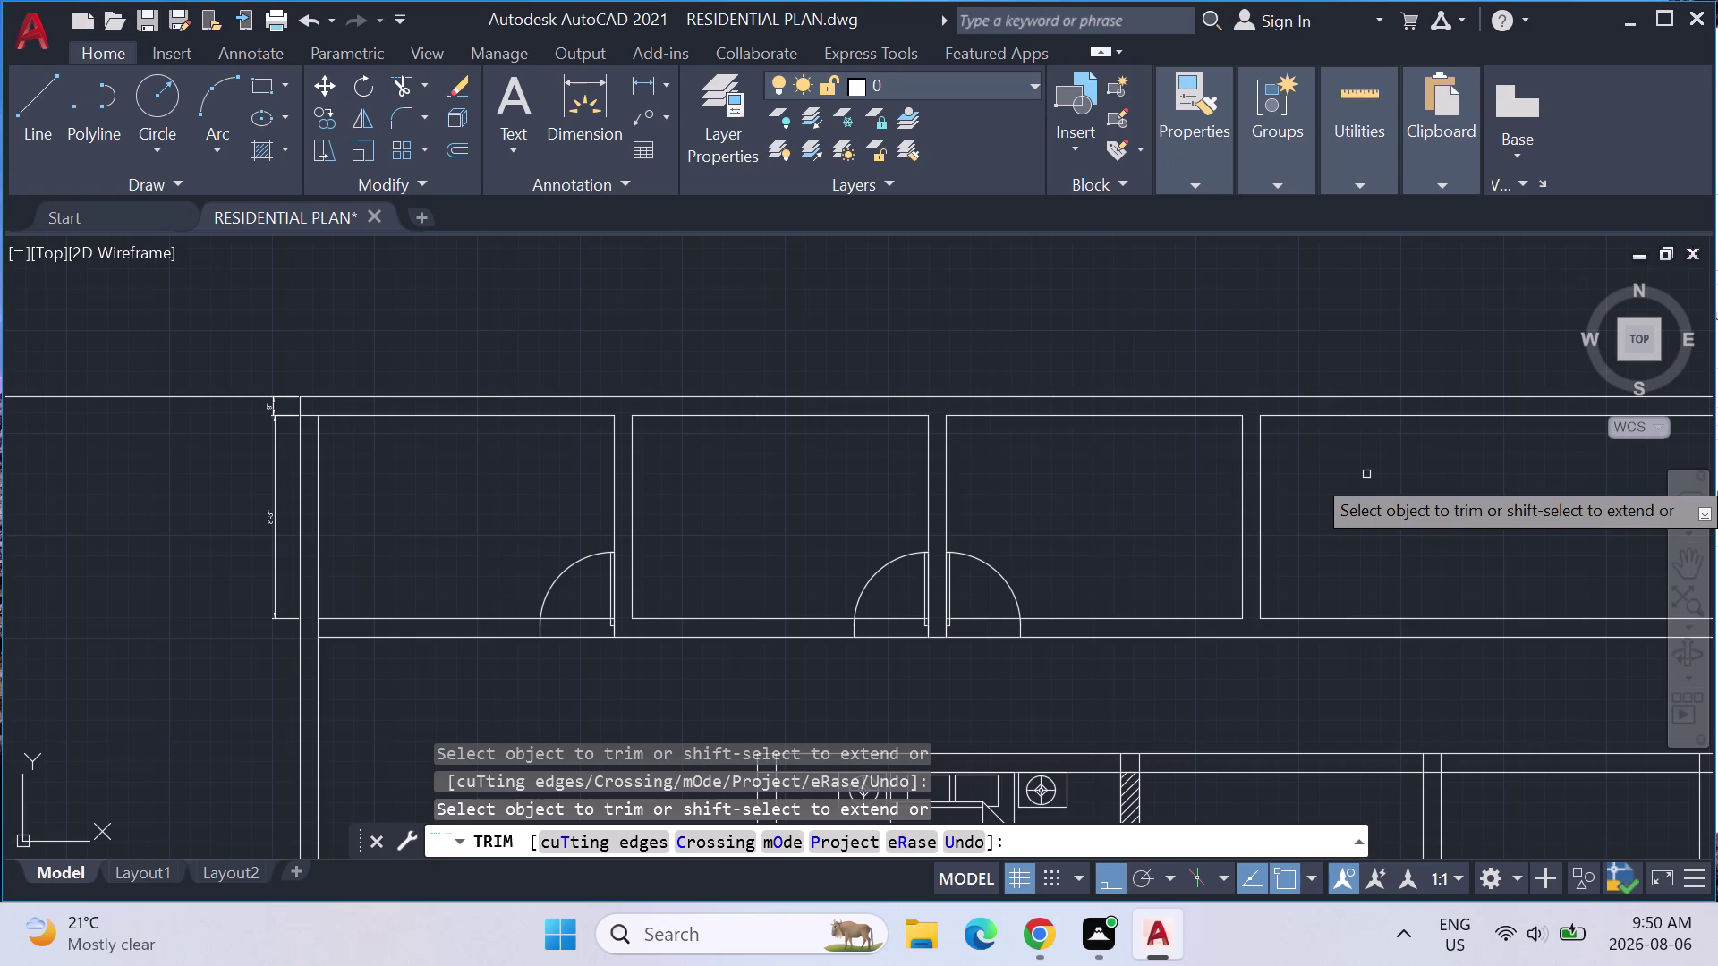
text(EX)
key(Return)
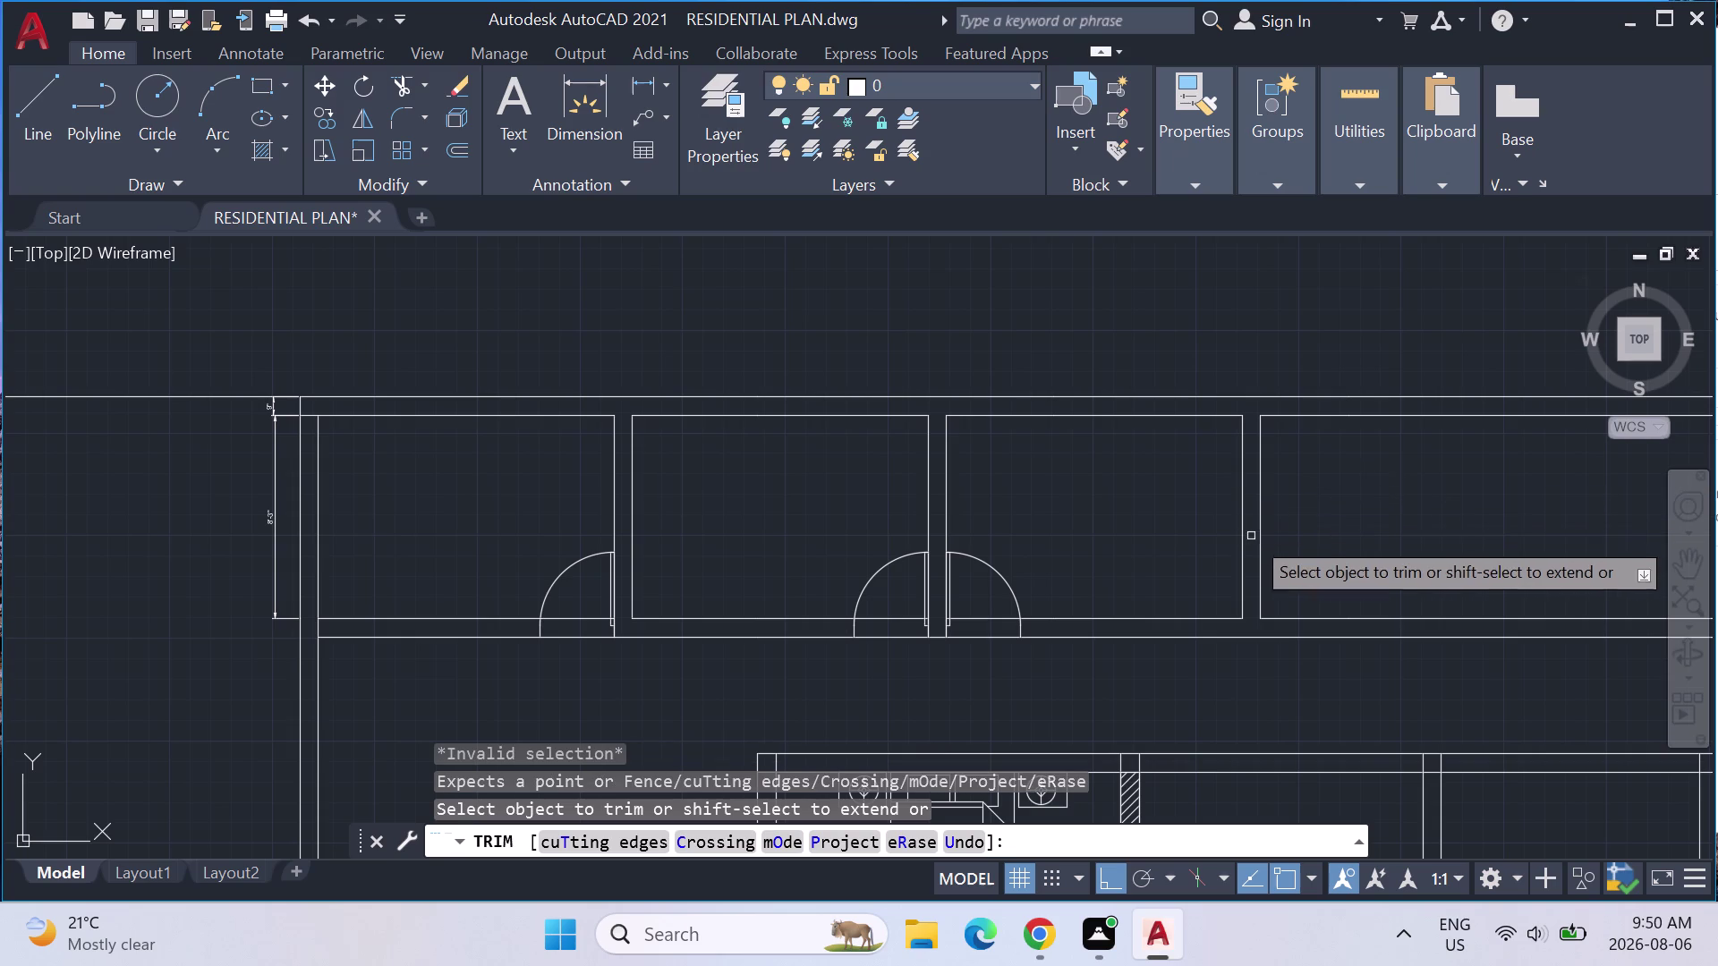
key(Escape)
key(Escape)
key(Escape)
key(Escape)
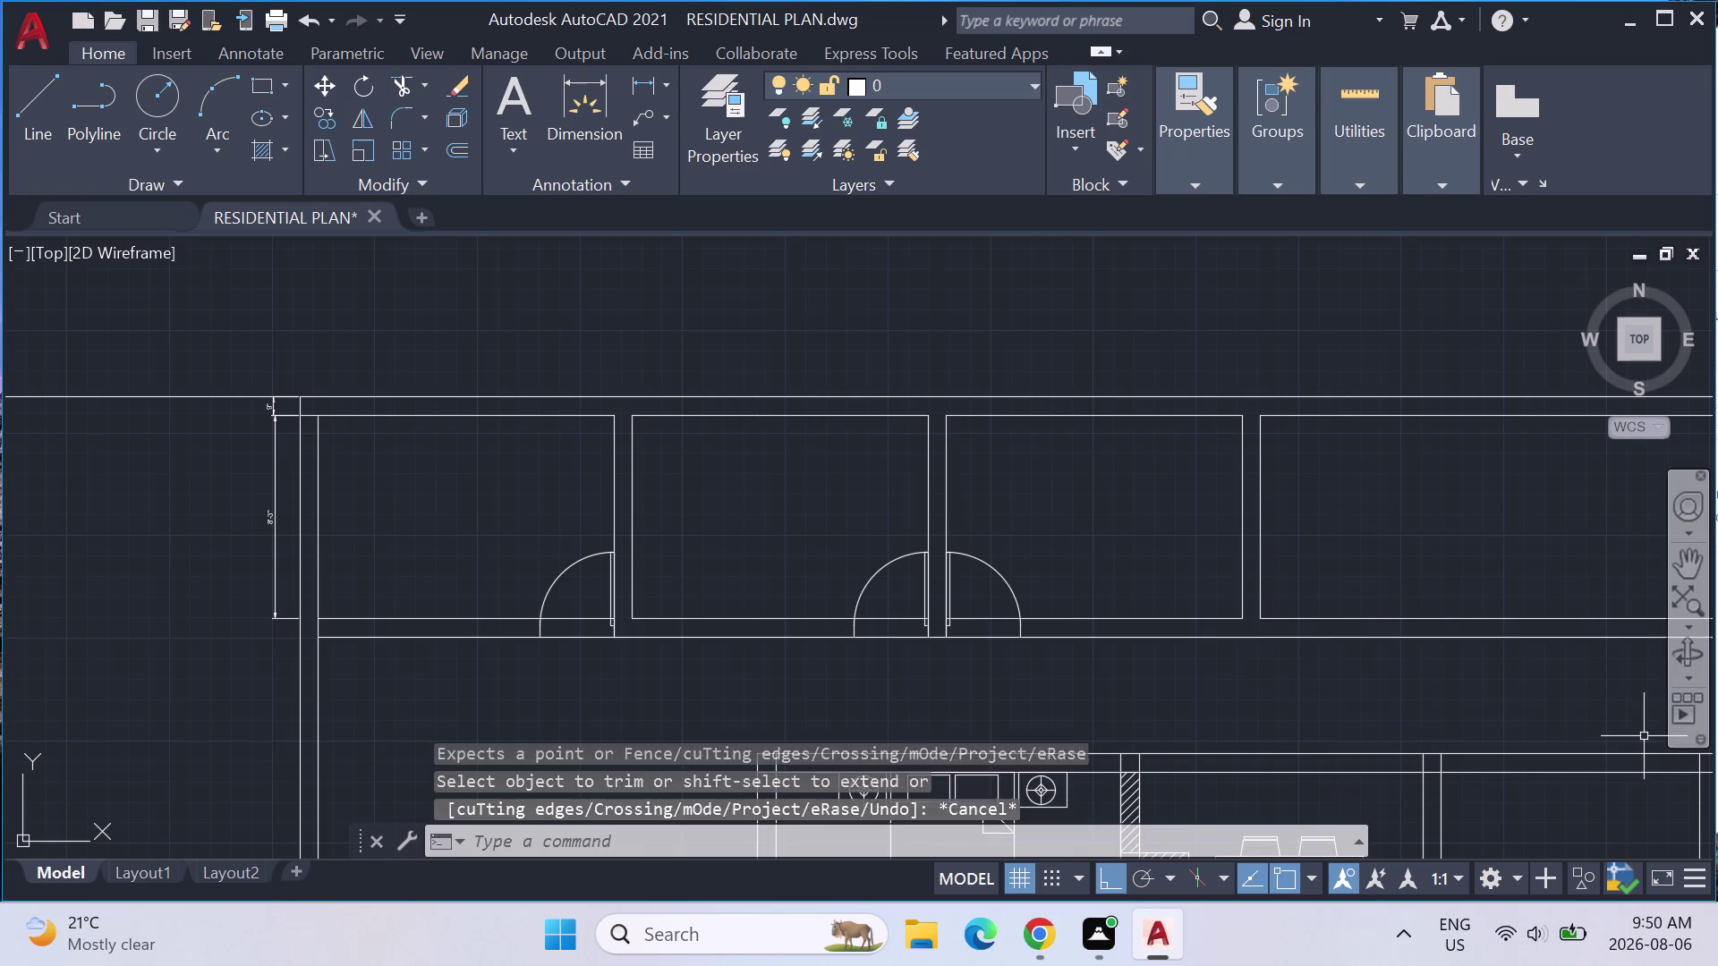
Extend two wall lines in the right room to their boundary.
text(EX)
key(Return)
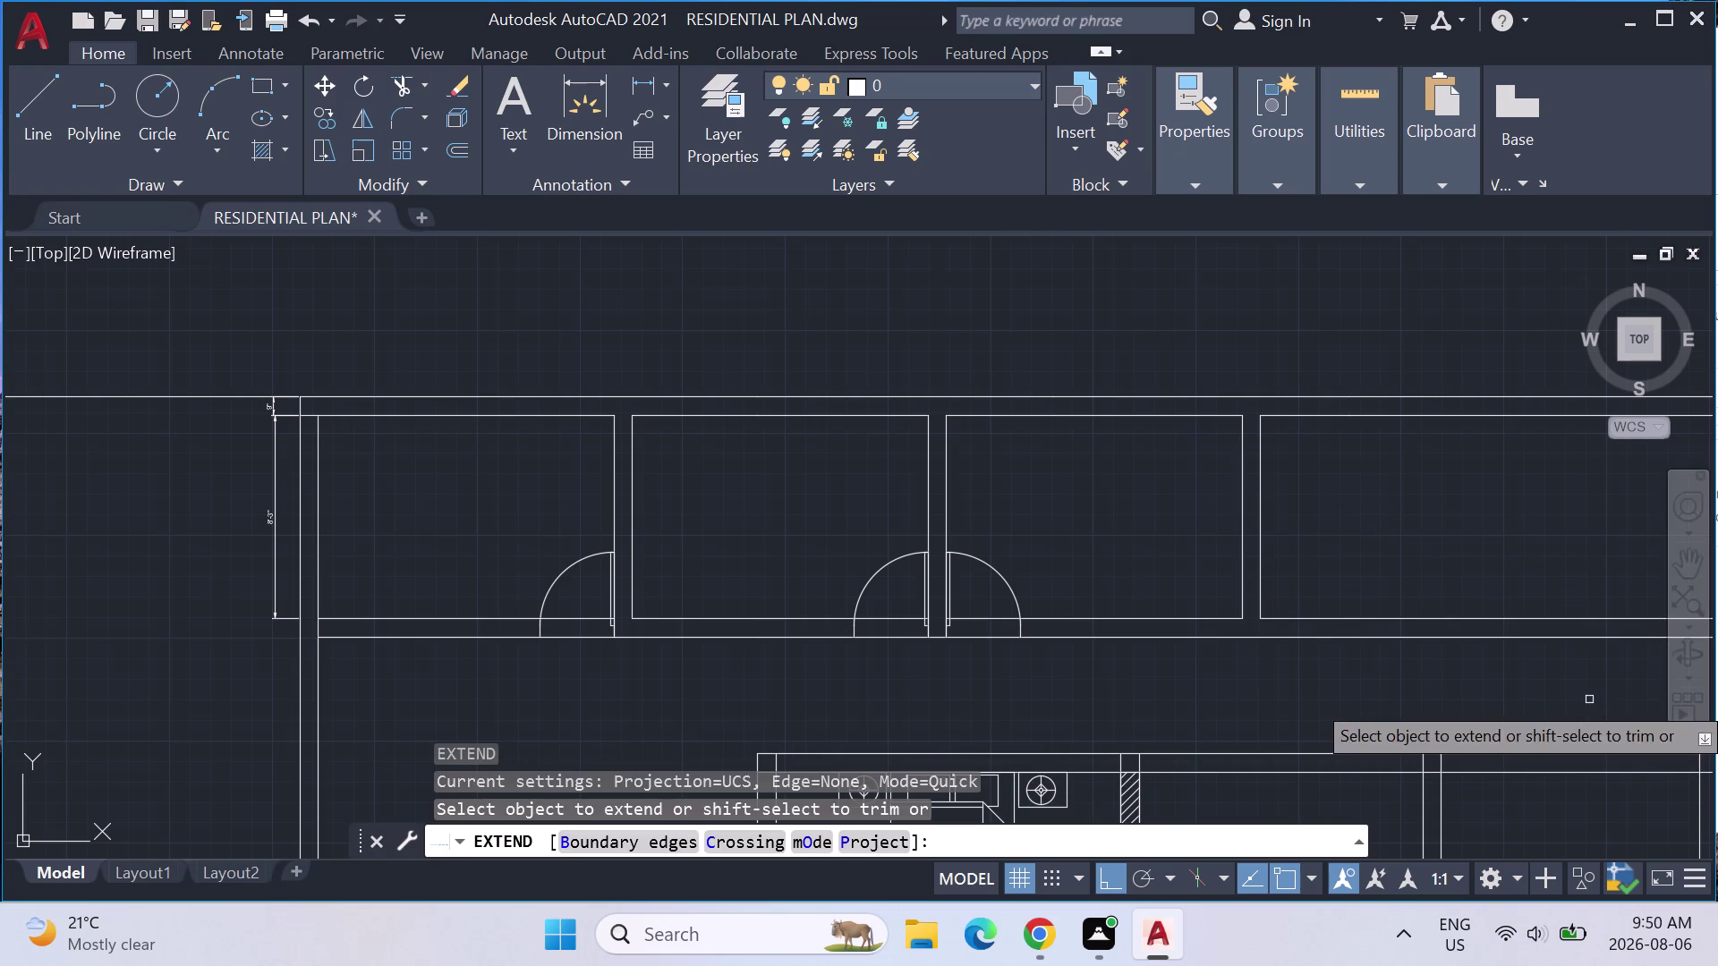
click(1243, 594)
click(1262, 597)
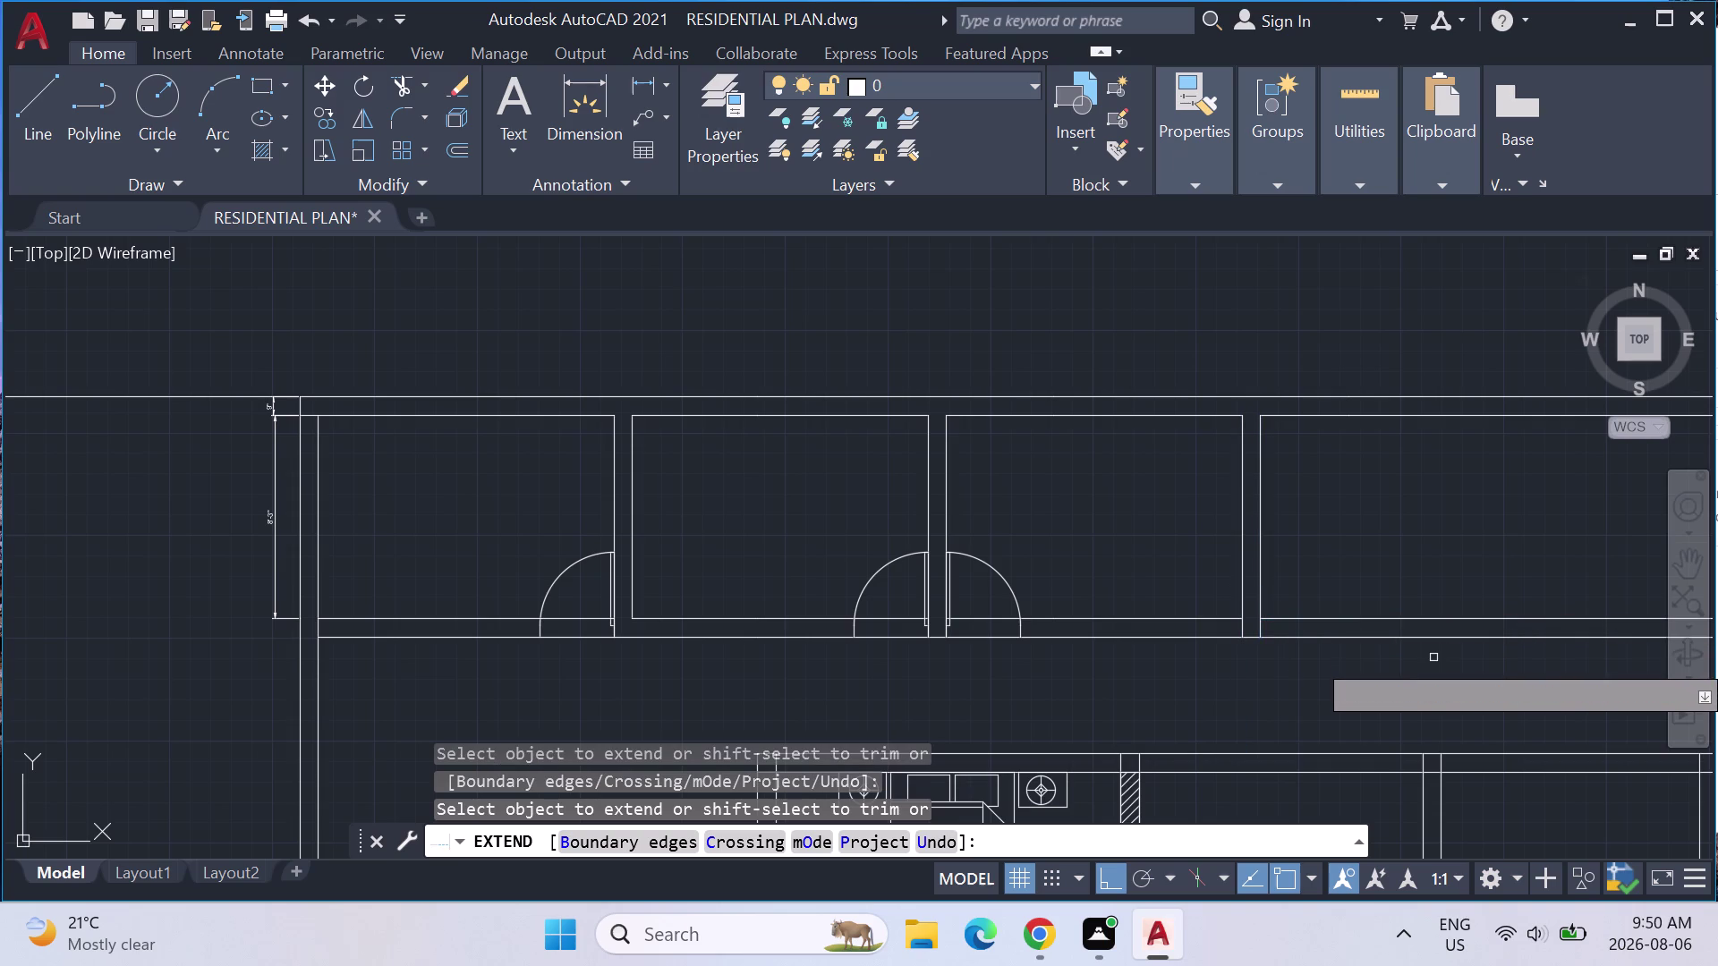
key(Escape)
key(Escape)
key(Escape)
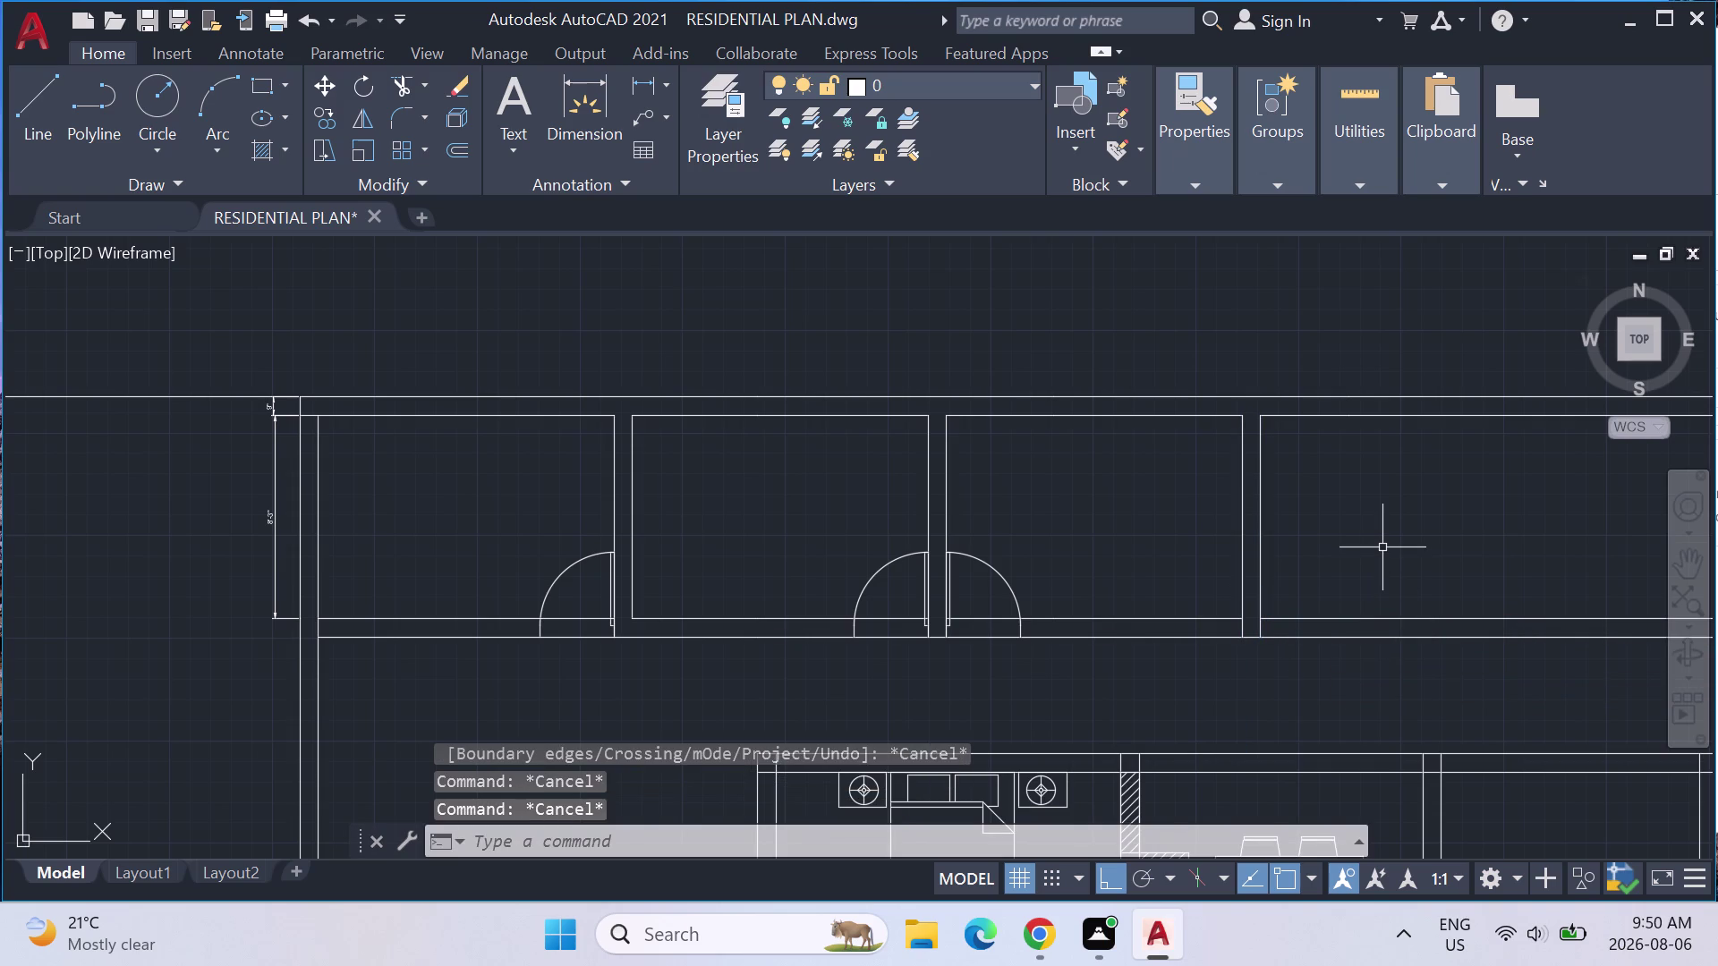
Trim the leftover wall segments in the right room and elsewhere in the plan.
text(TRIM)
key(Return)
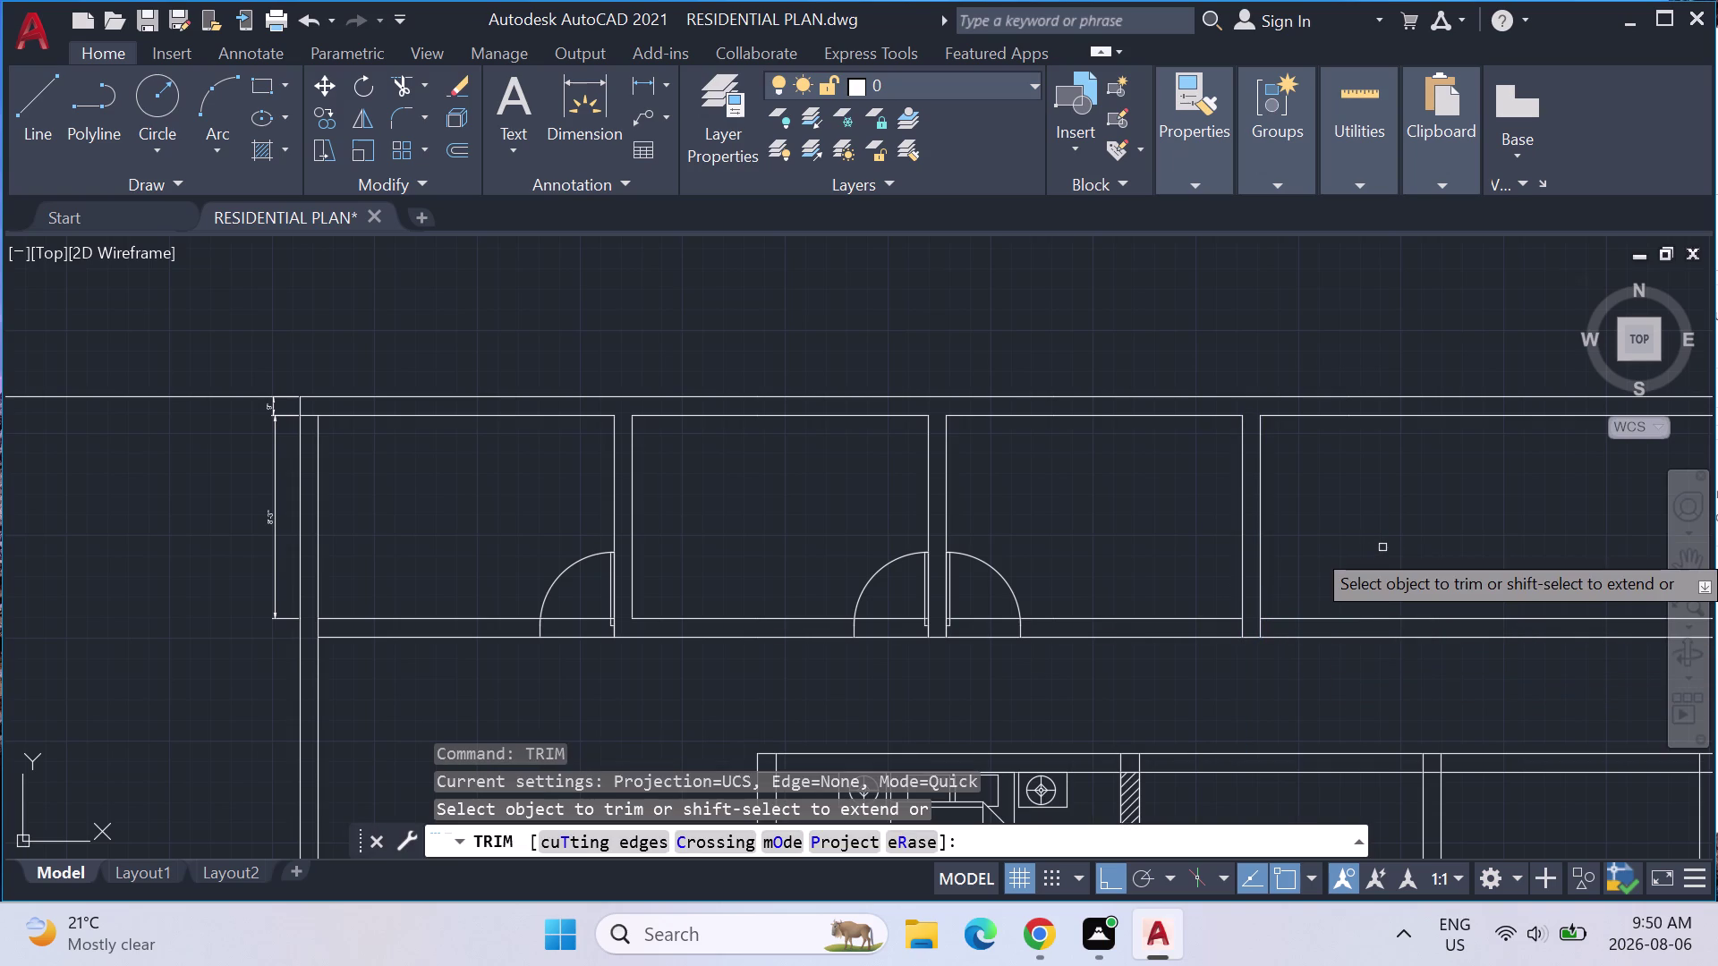
click(1326, 619)
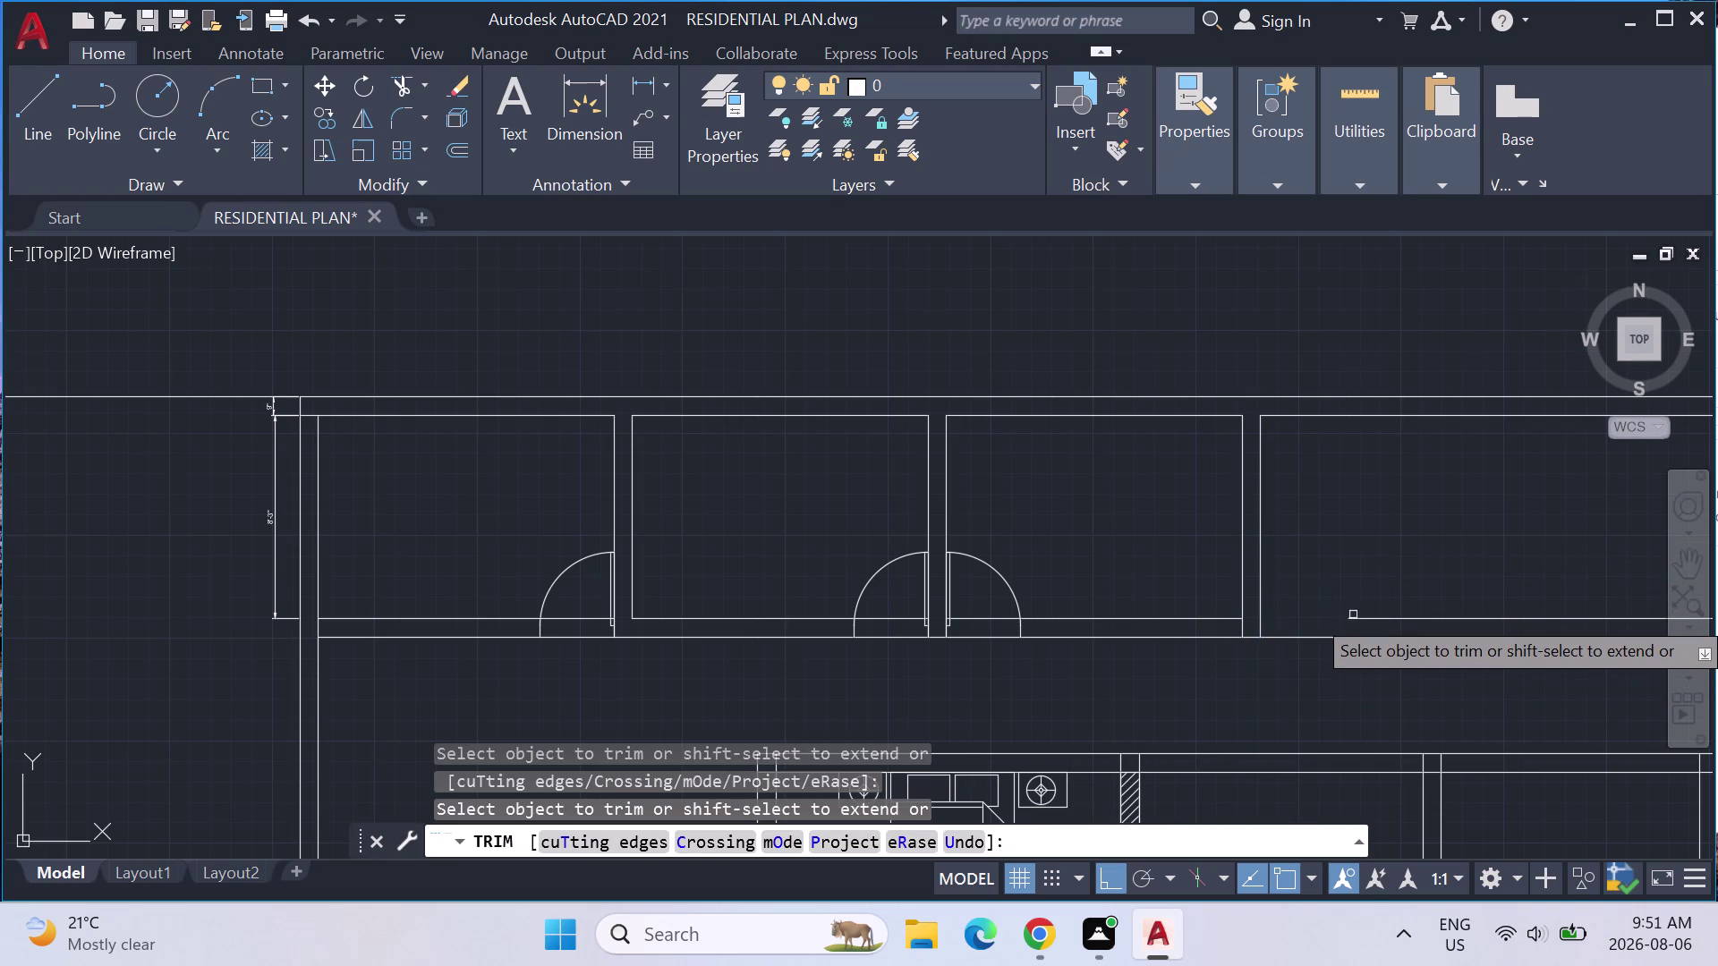
click(1376, 620)
scroll(down, 3)
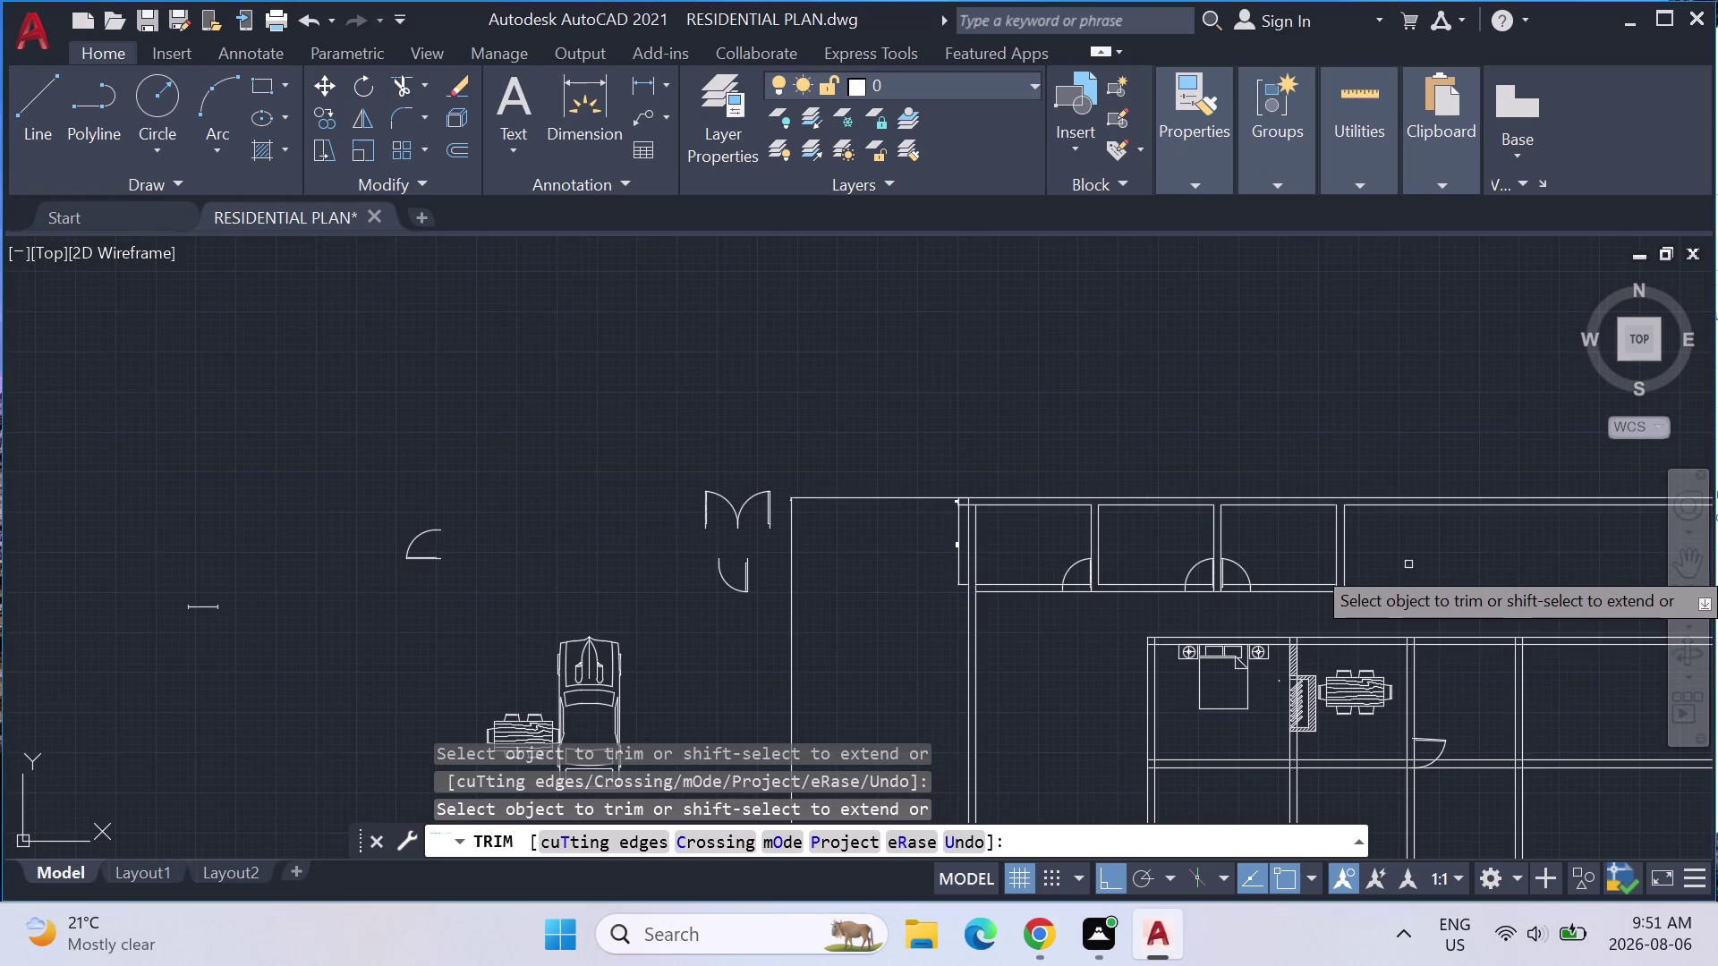
middle_drag(1420, 564, 869, 517)
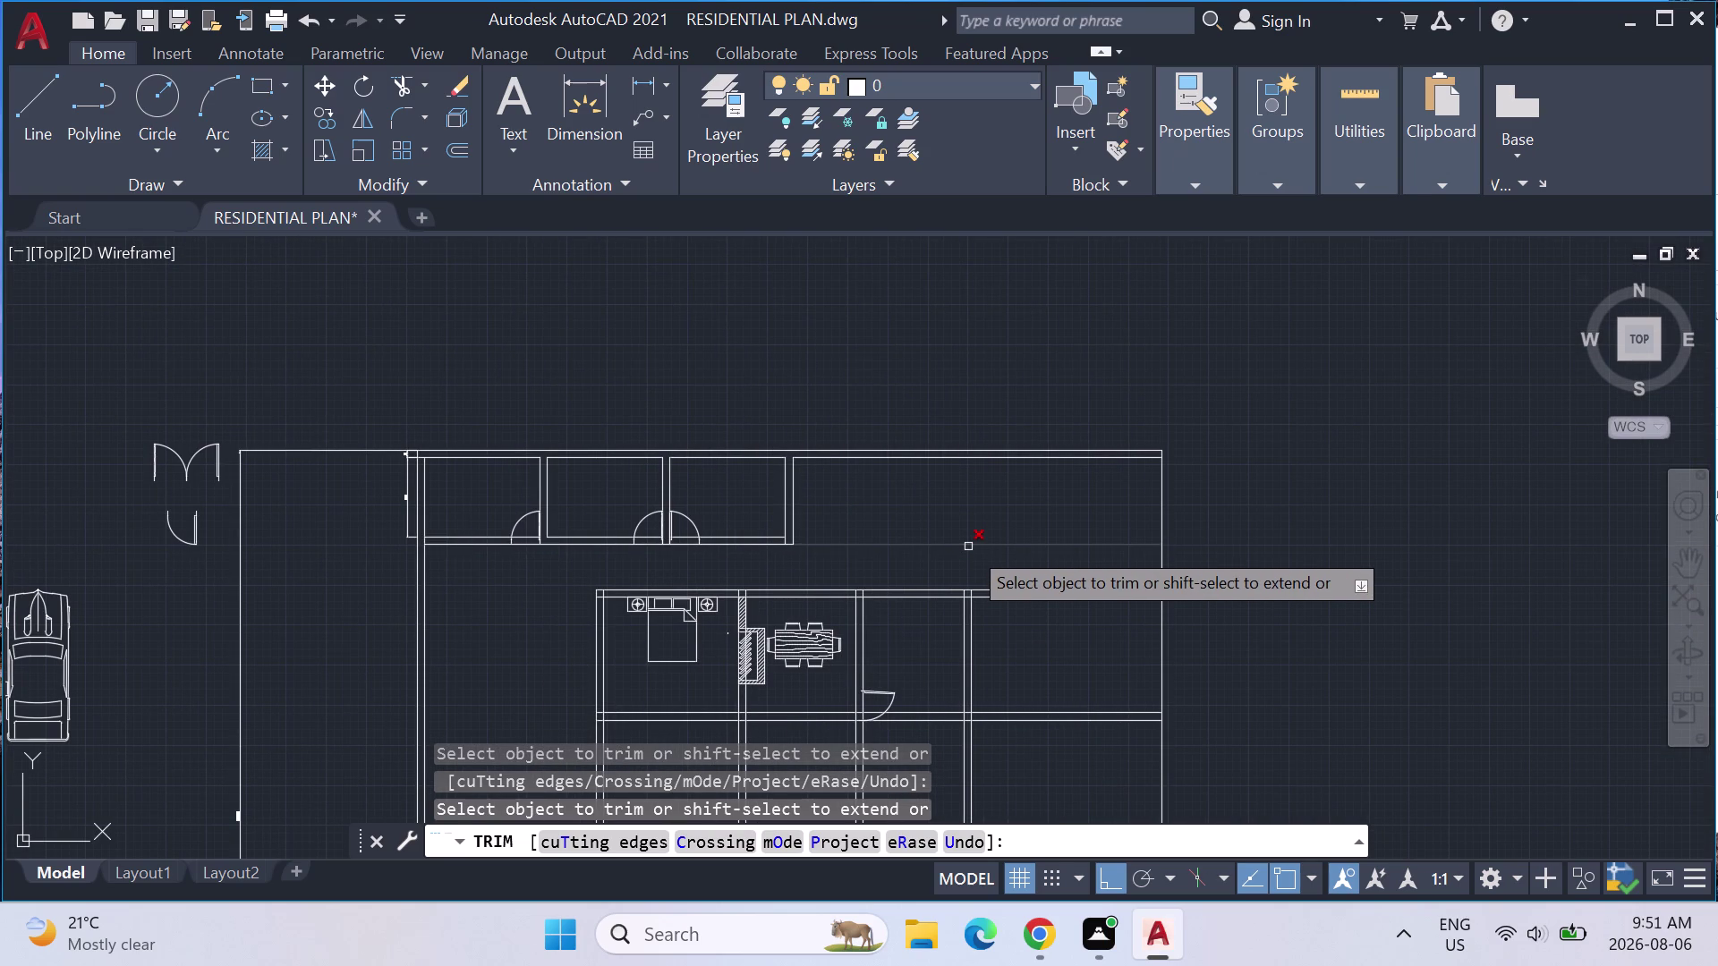
click(968, 546)
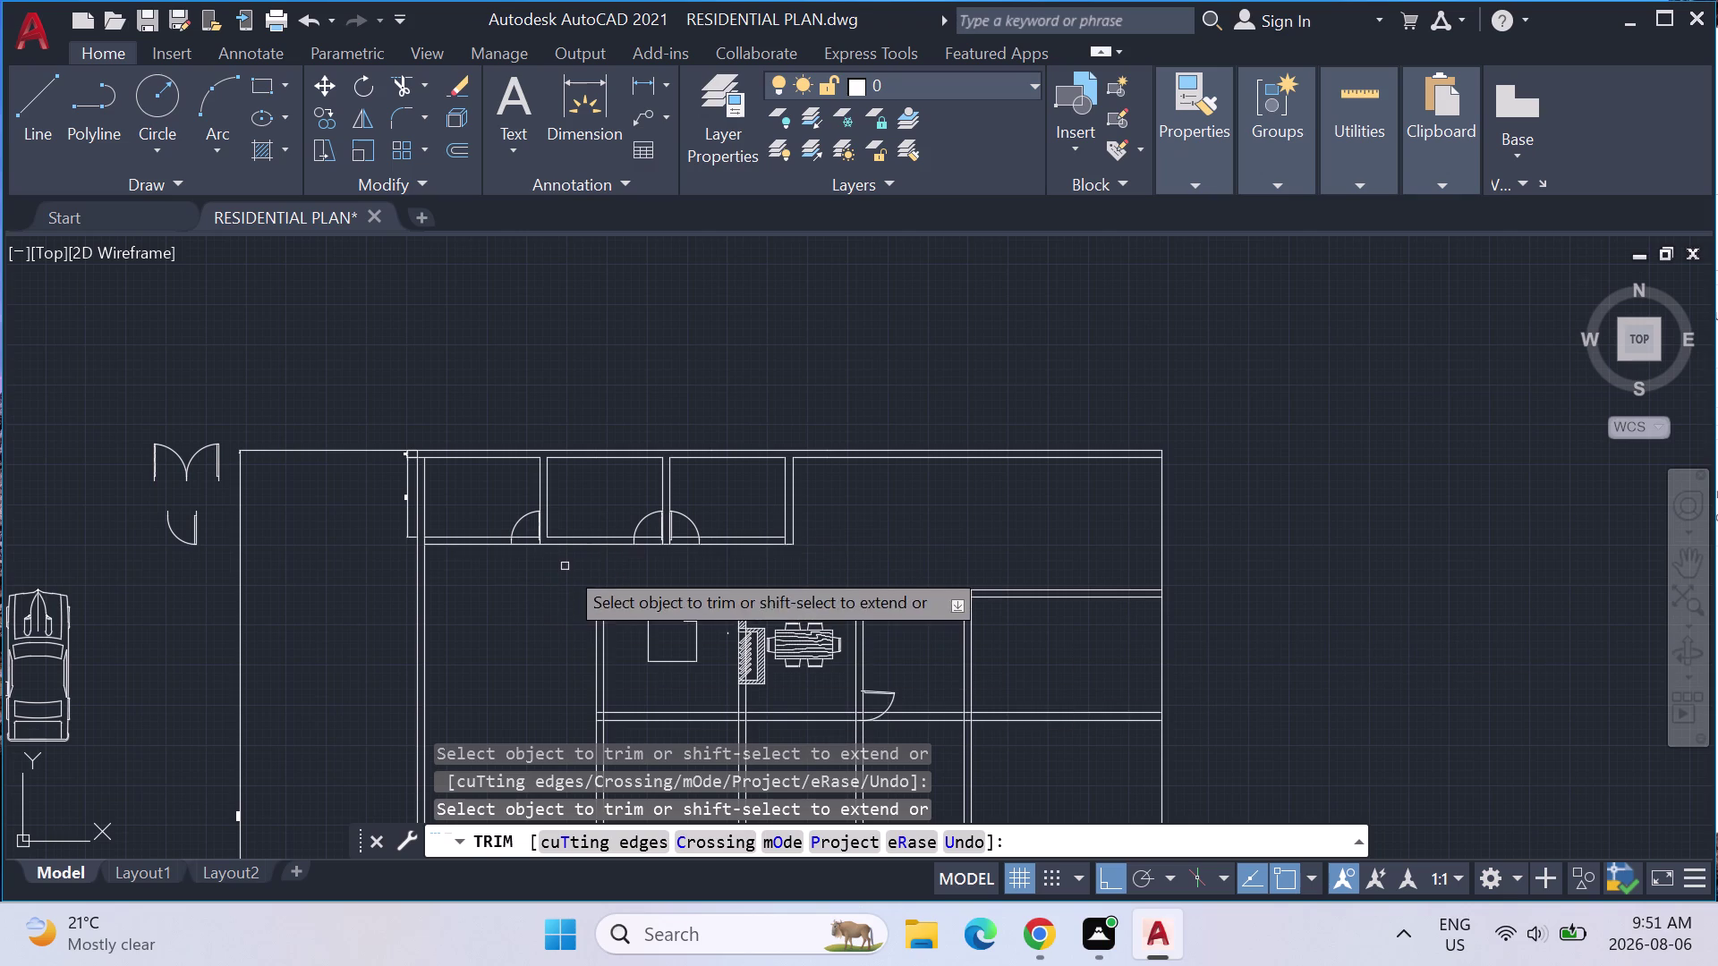
middle_drag(564, 567, 747, 541)
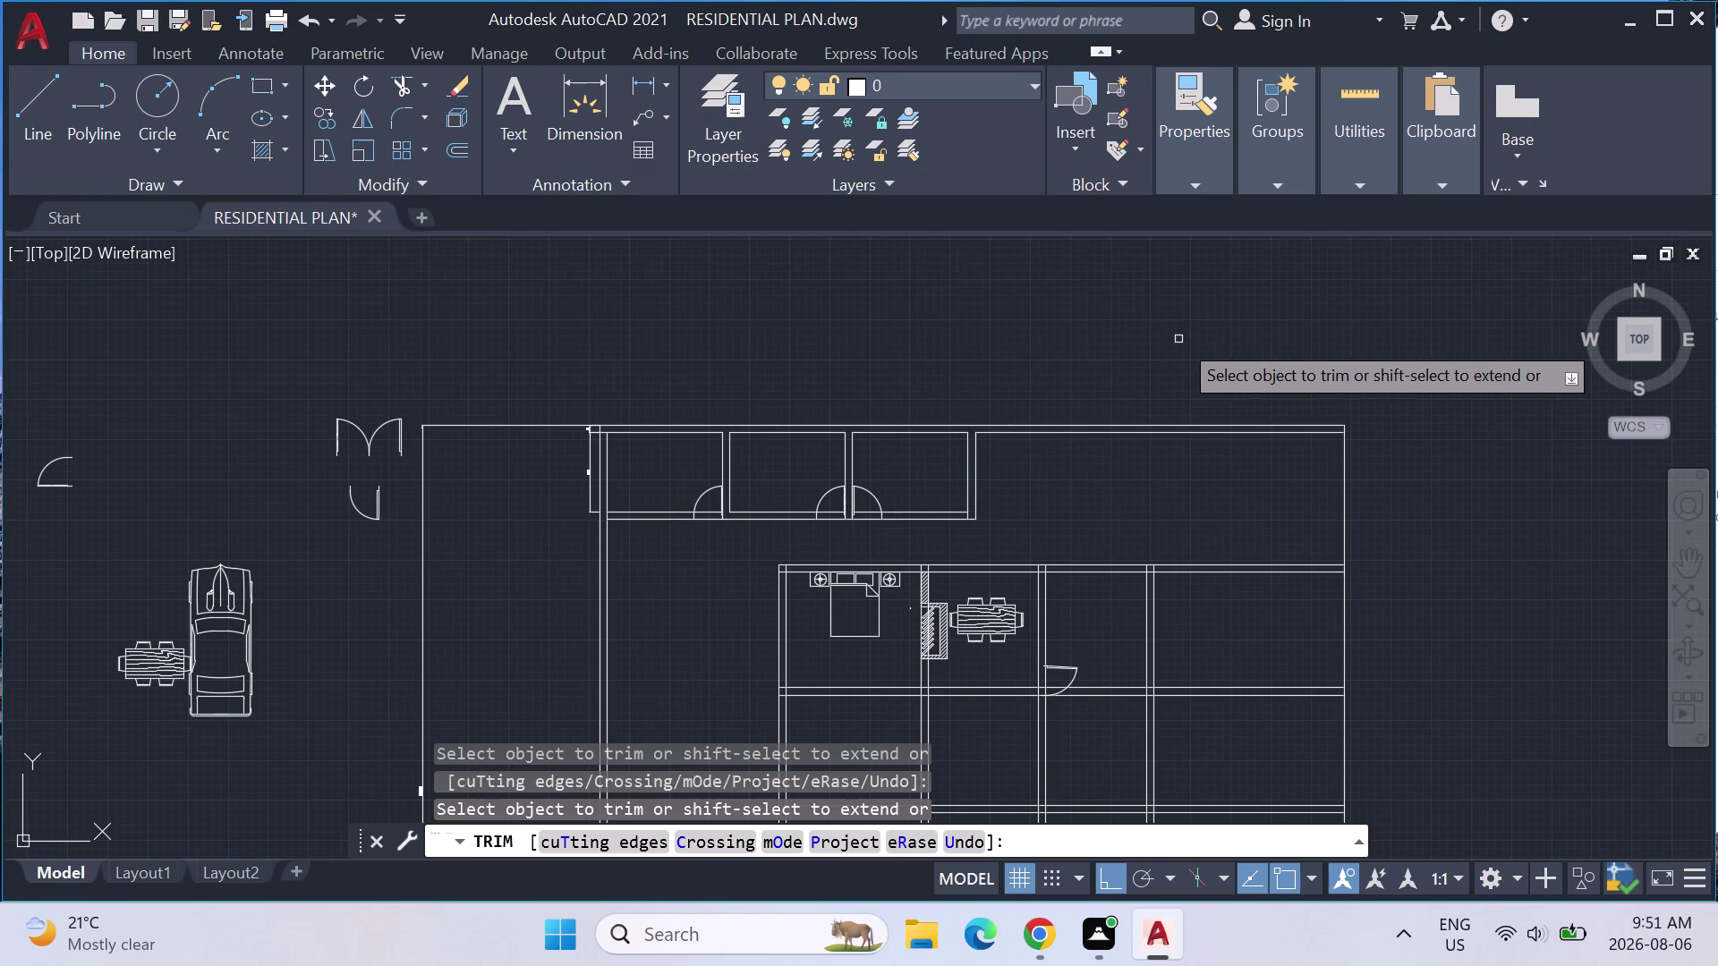
middle_drag(1112, 696, 1090, 629)
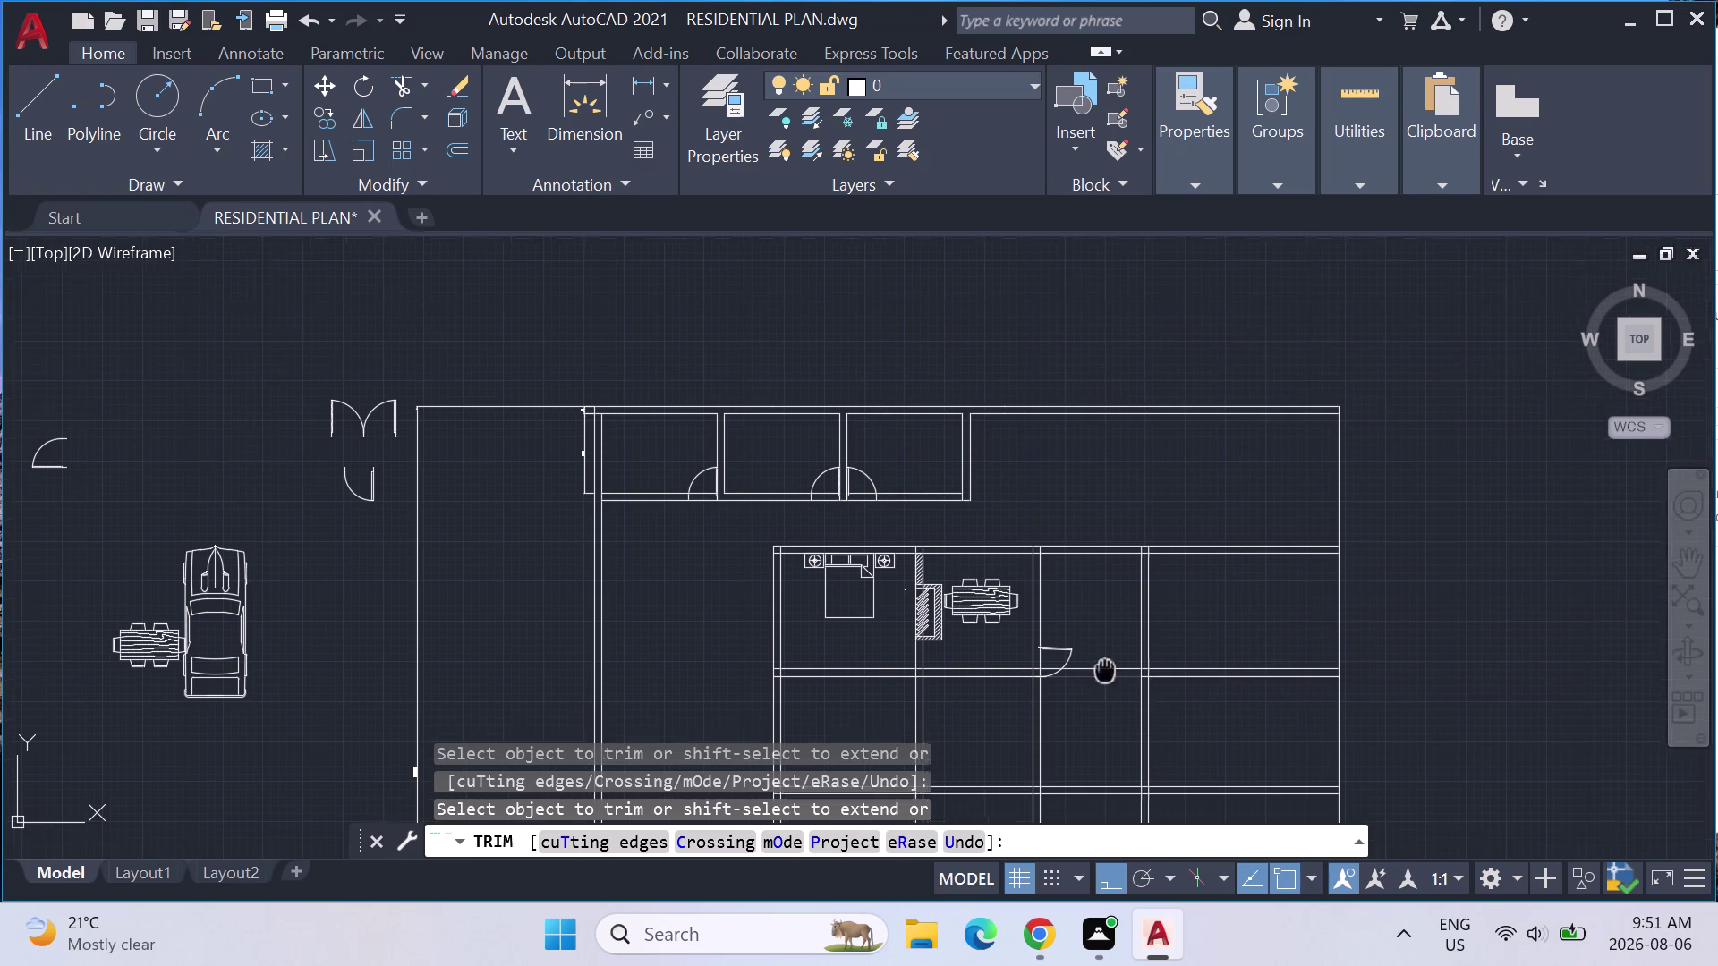
middle_drag(1089, 629, 1090, 627)
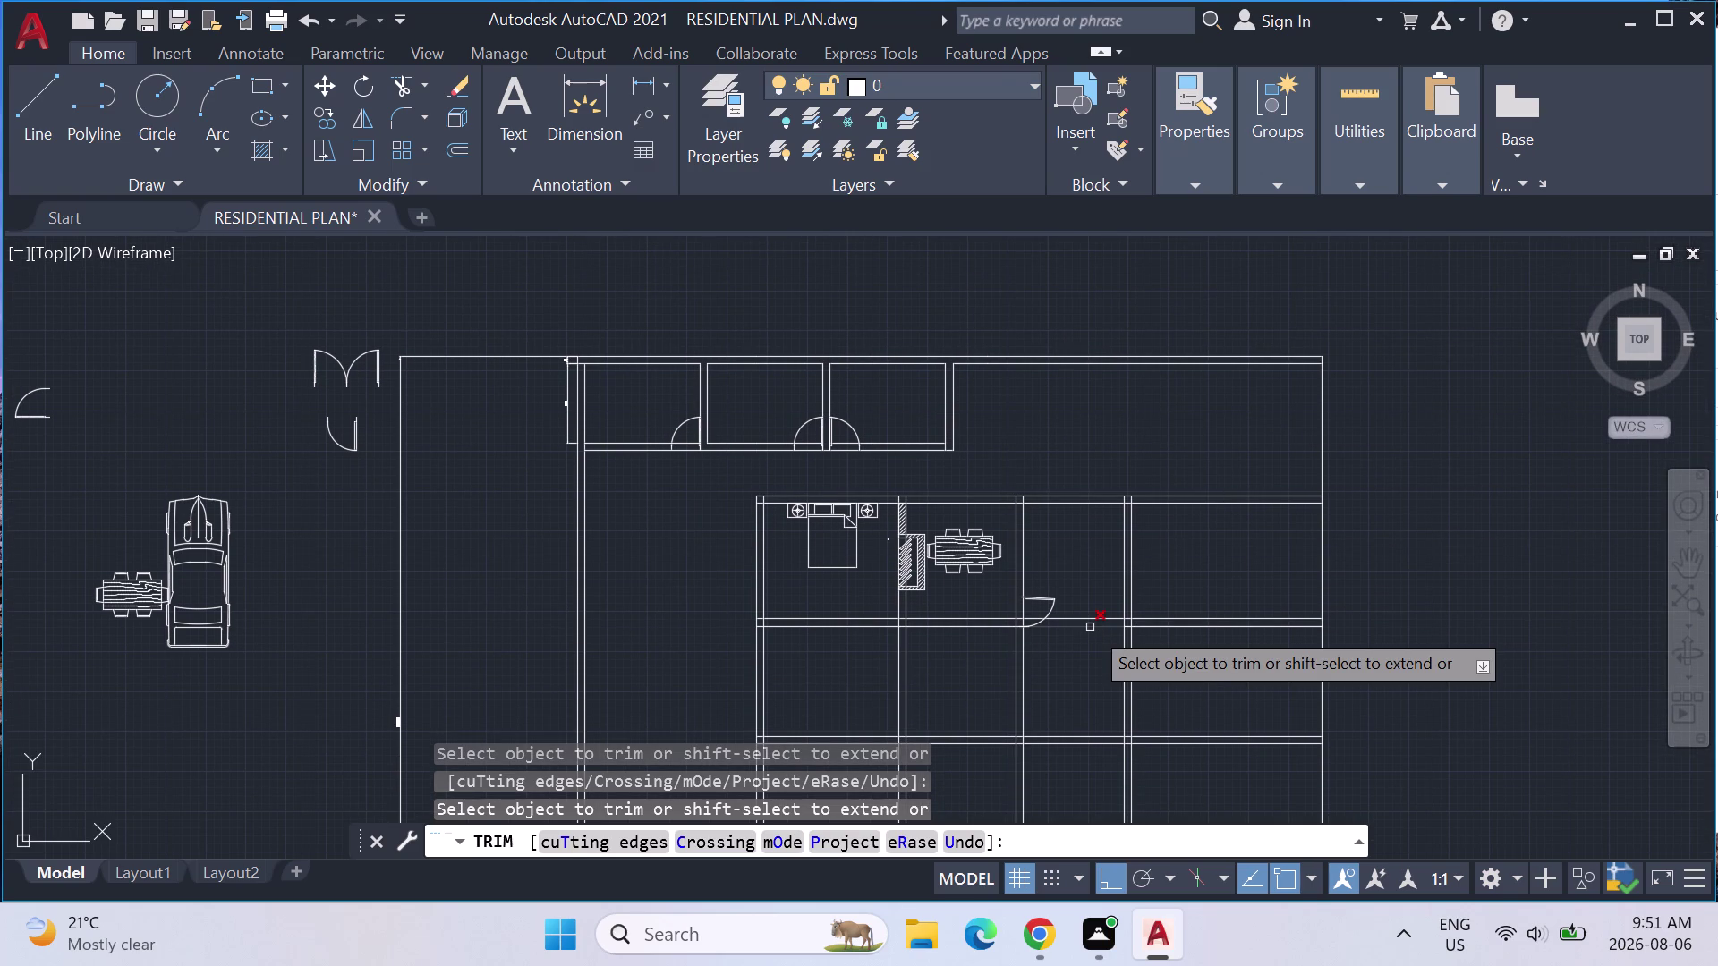
click(50, 107)
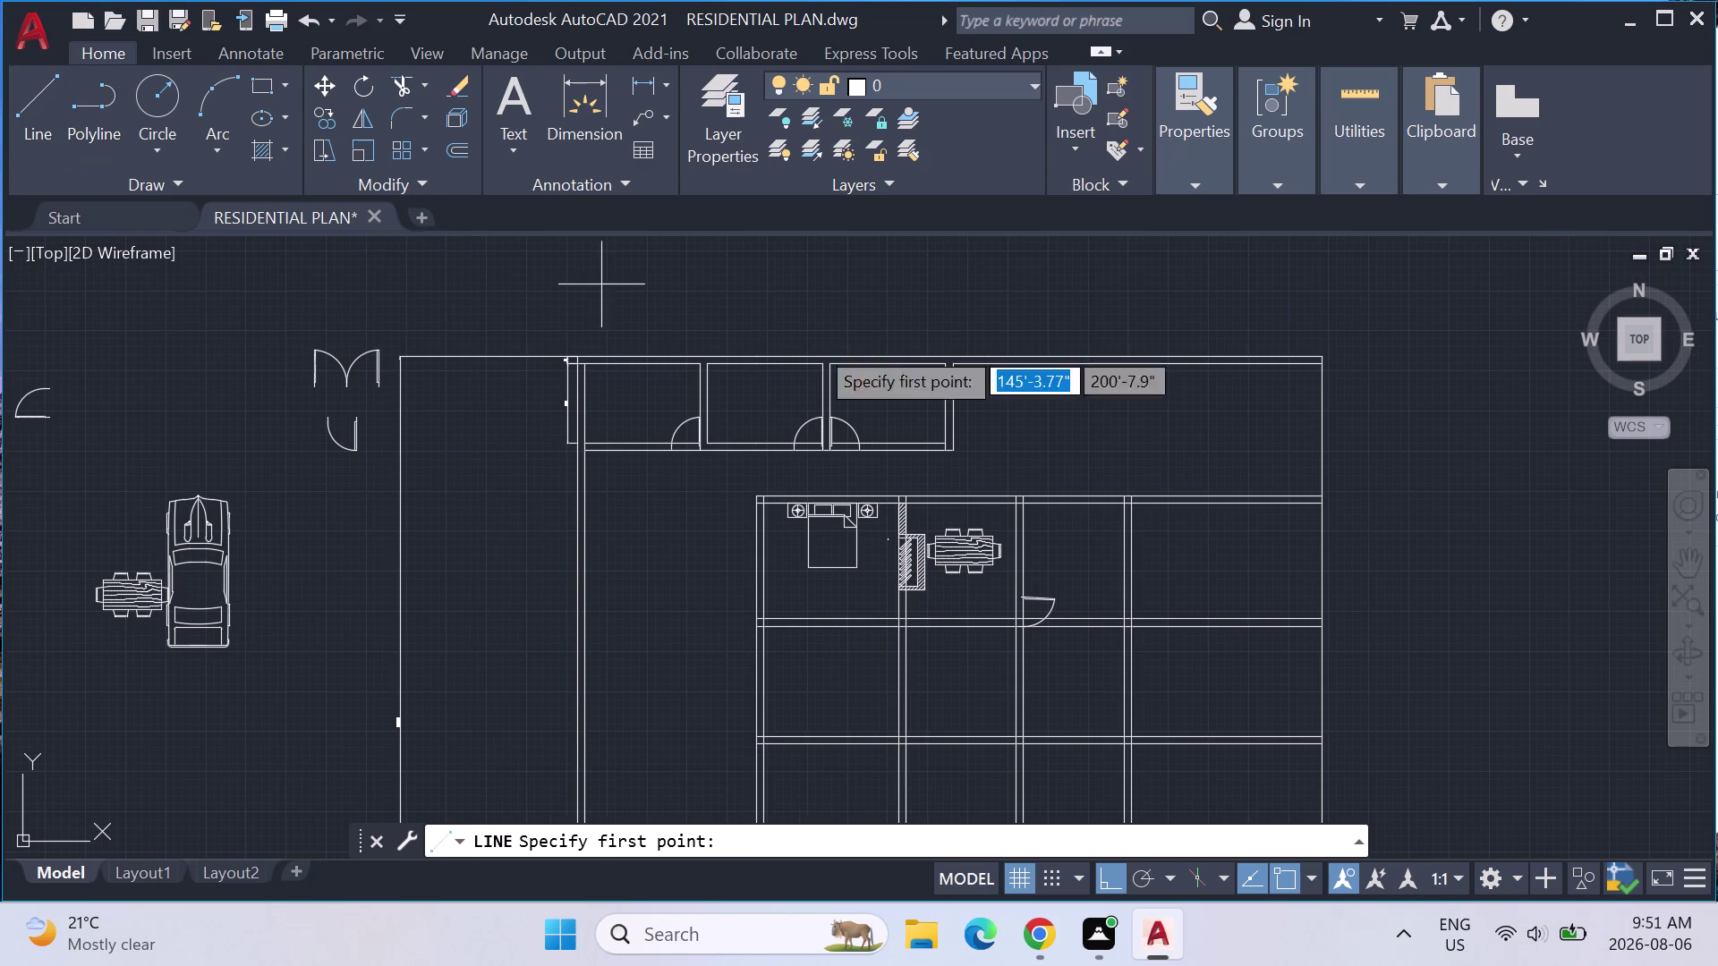
Draw a 9-inch by 4-foot rectangle outline above the plan.
click(1281, 285)
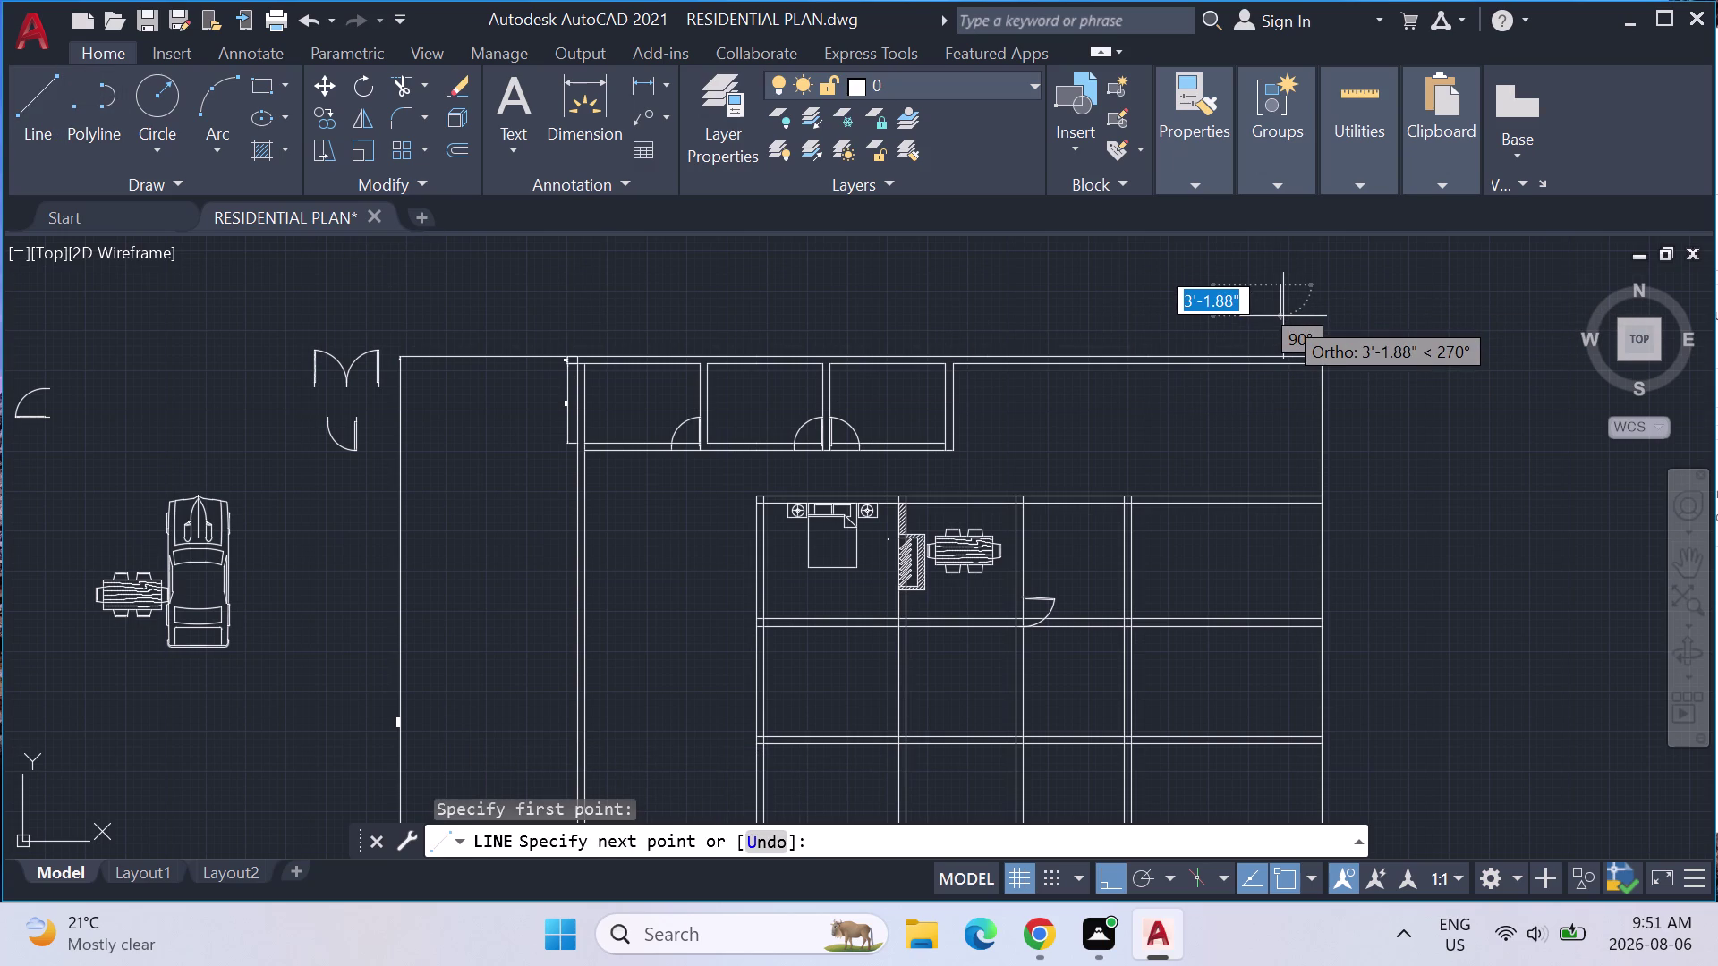
text(9")
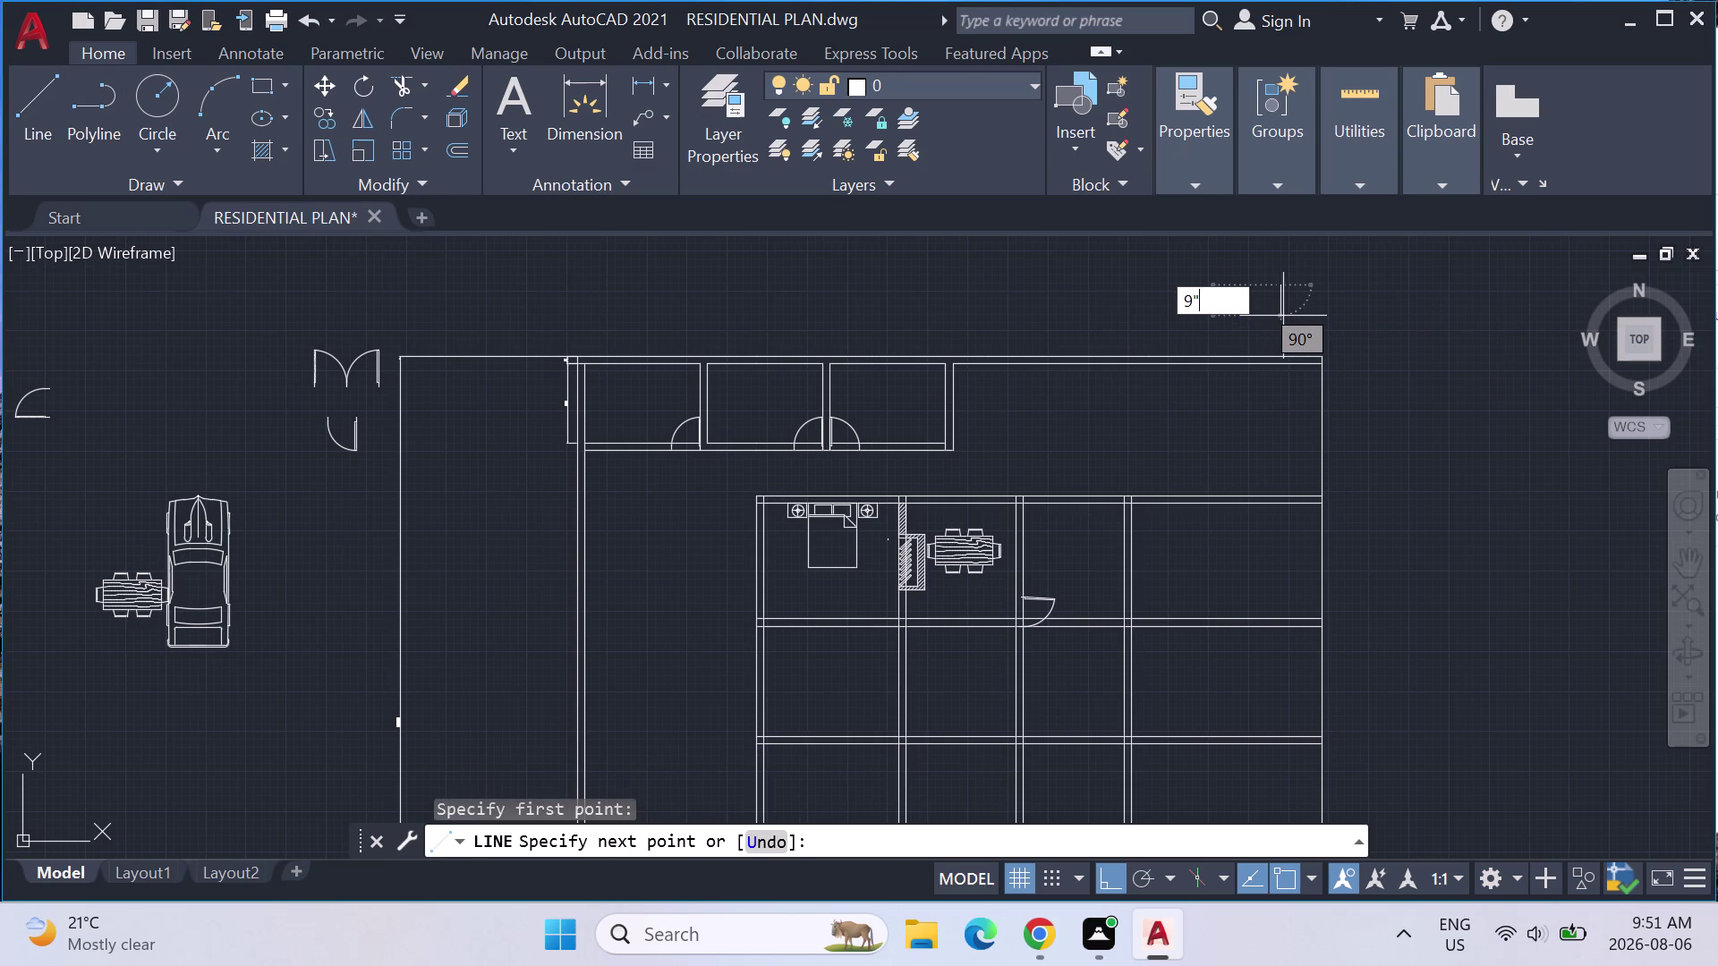
key(Return)
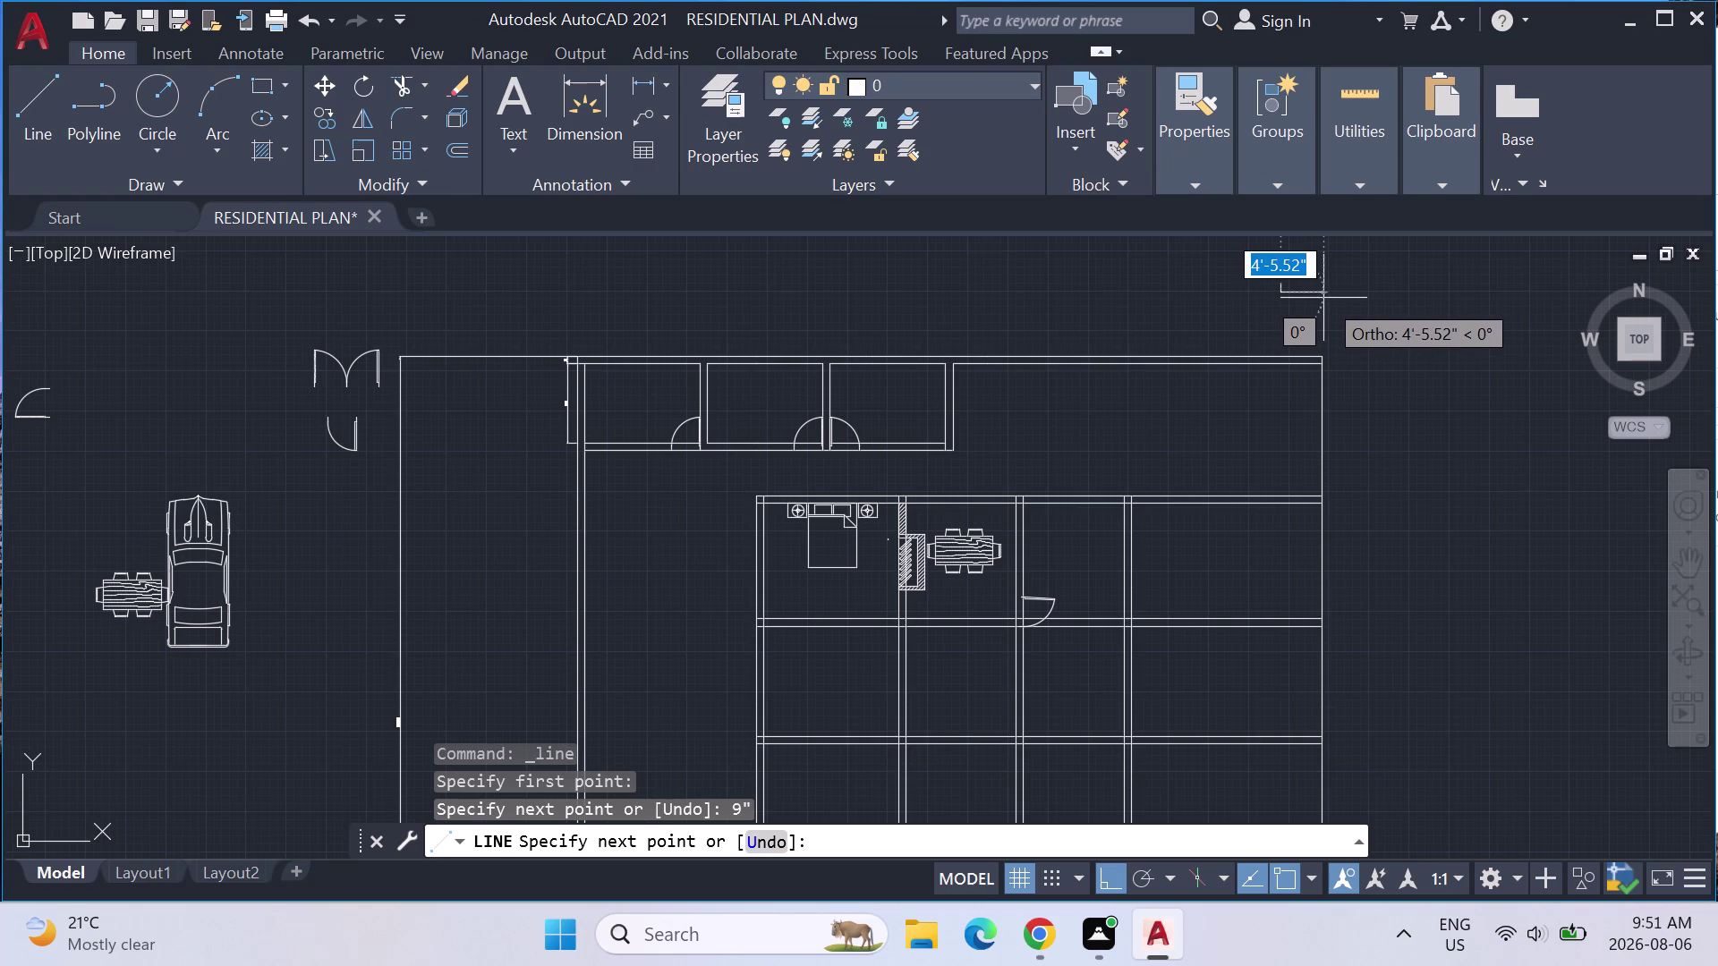
key(4)
key(shift+quotedbl)
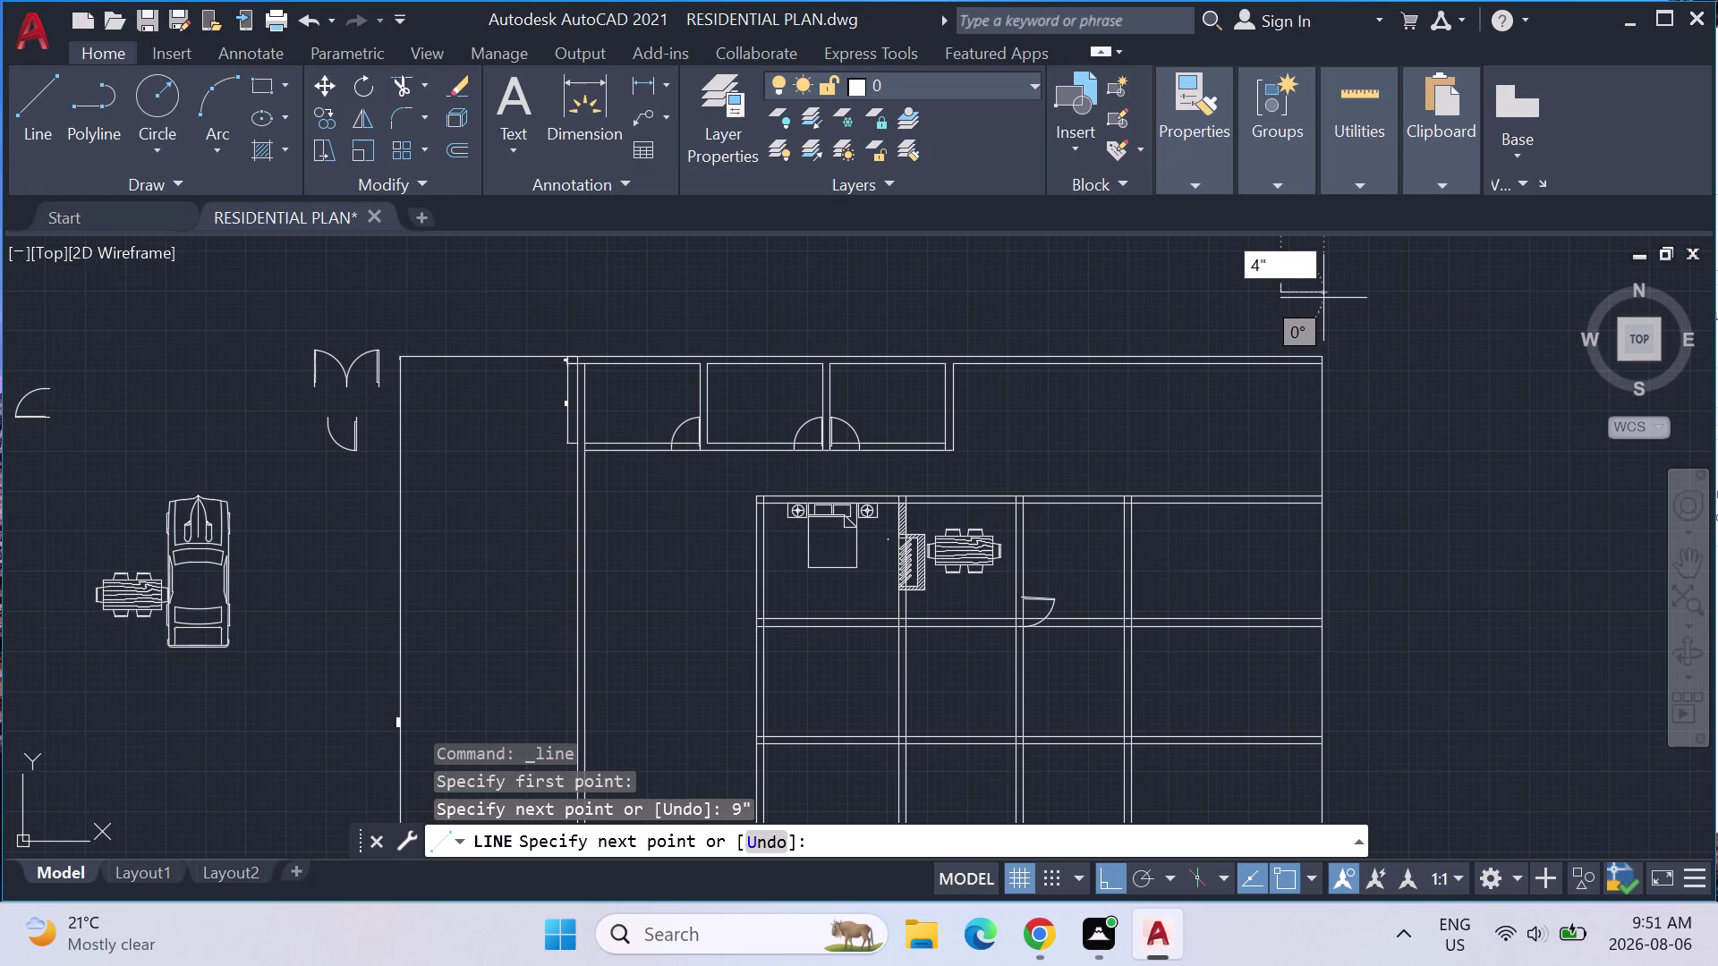
key(BackSpace)
key(apostrophe)
key(Return)
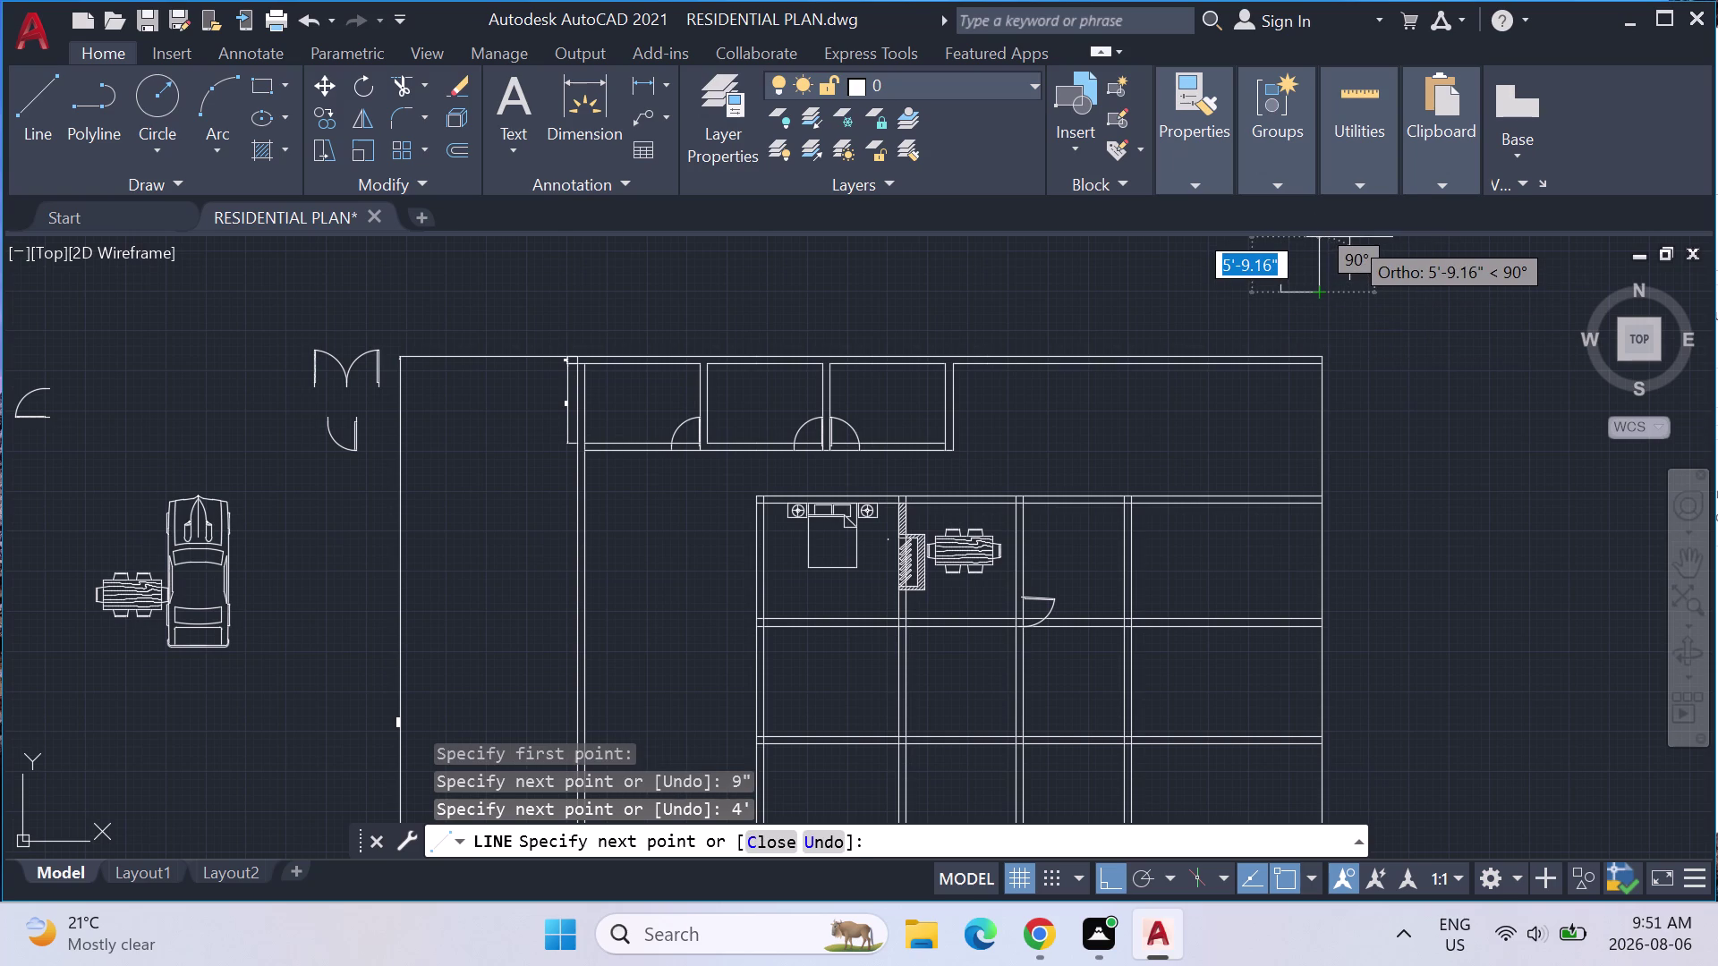
key(9)
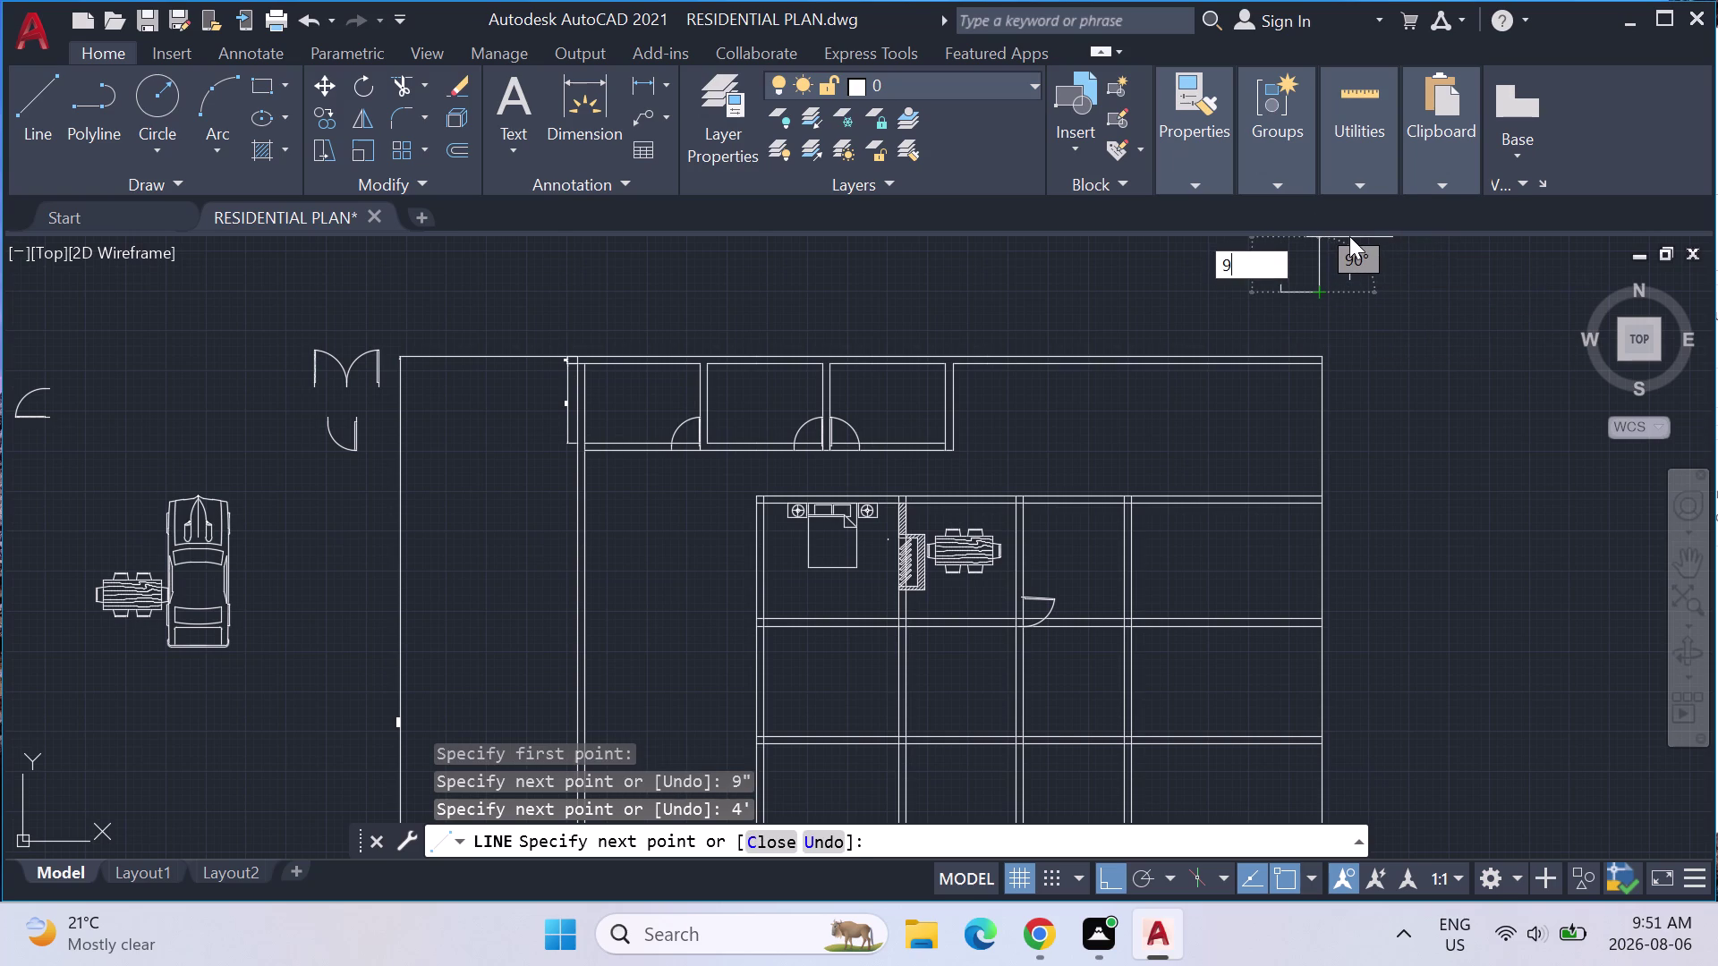
key(shift+quotedbl)
key(Return)
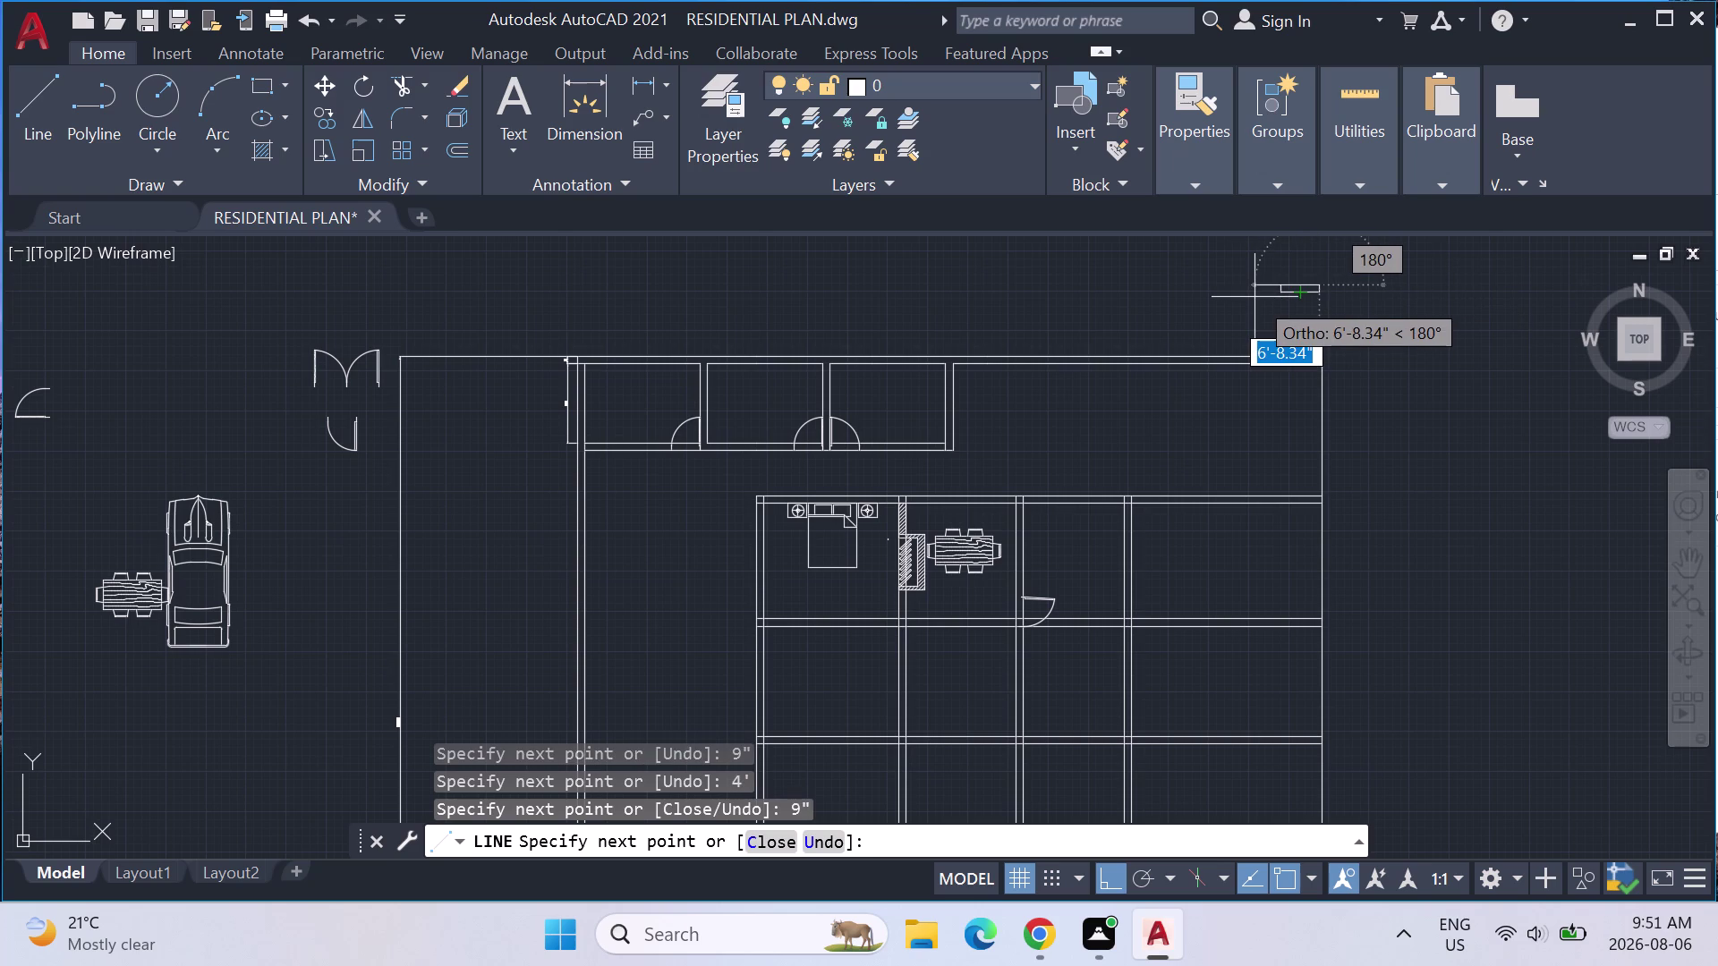
text(4')
key(Return)
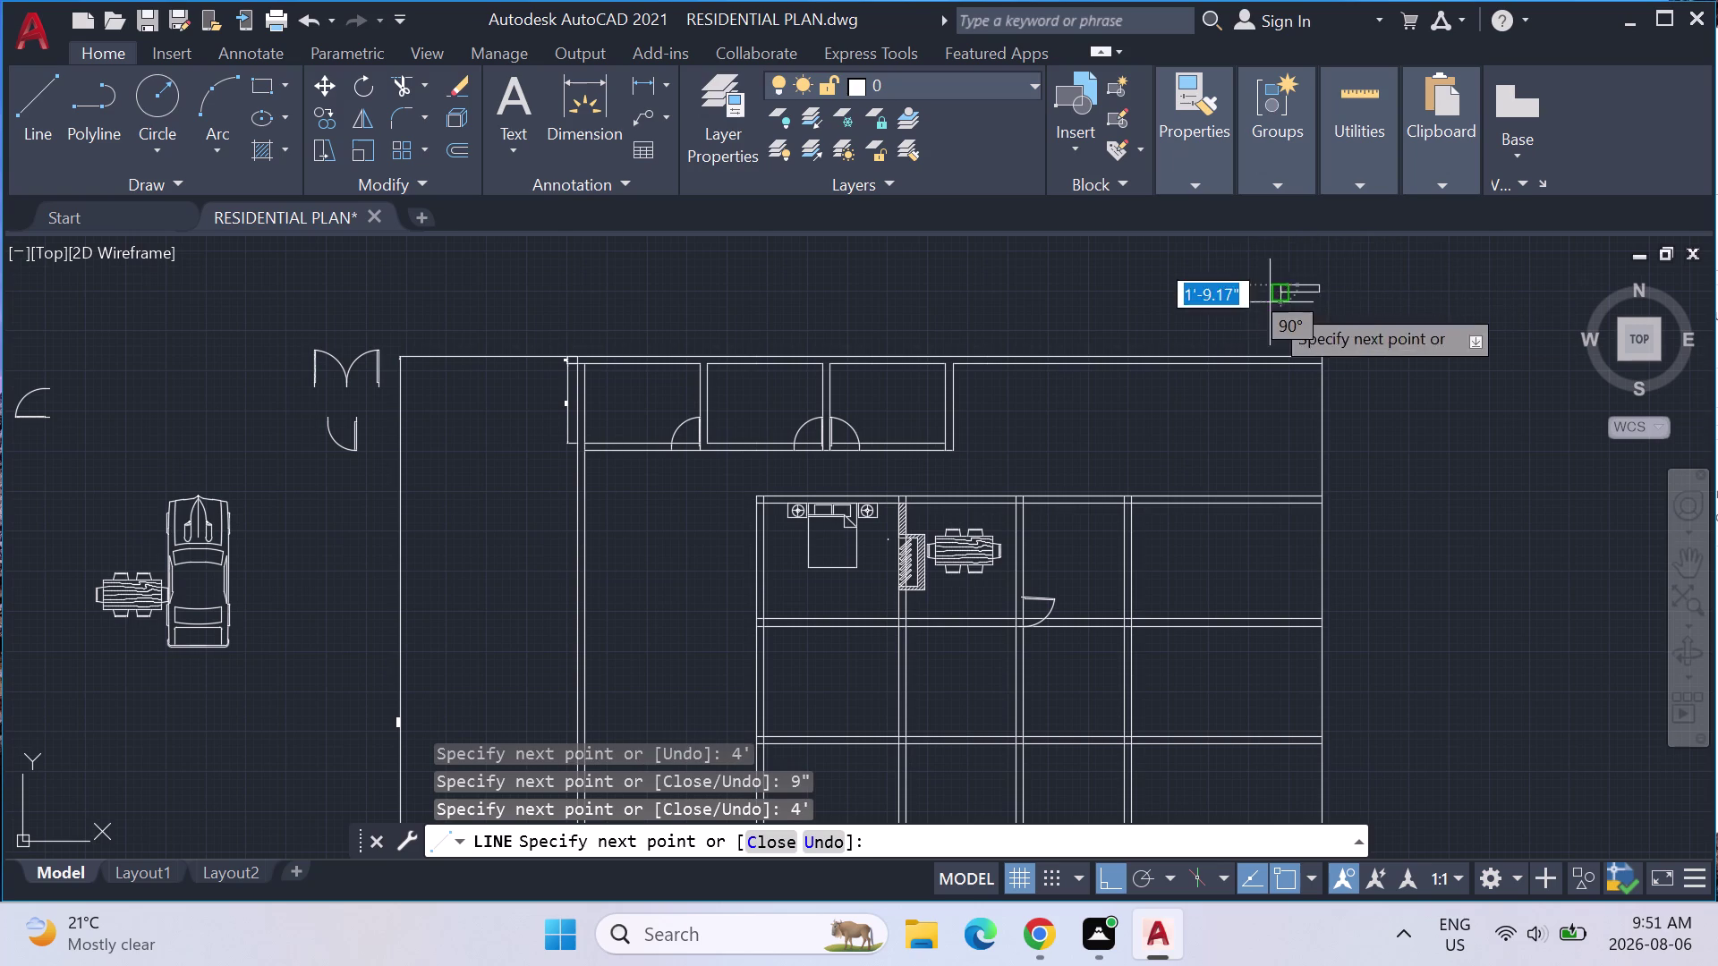
key(Escape)
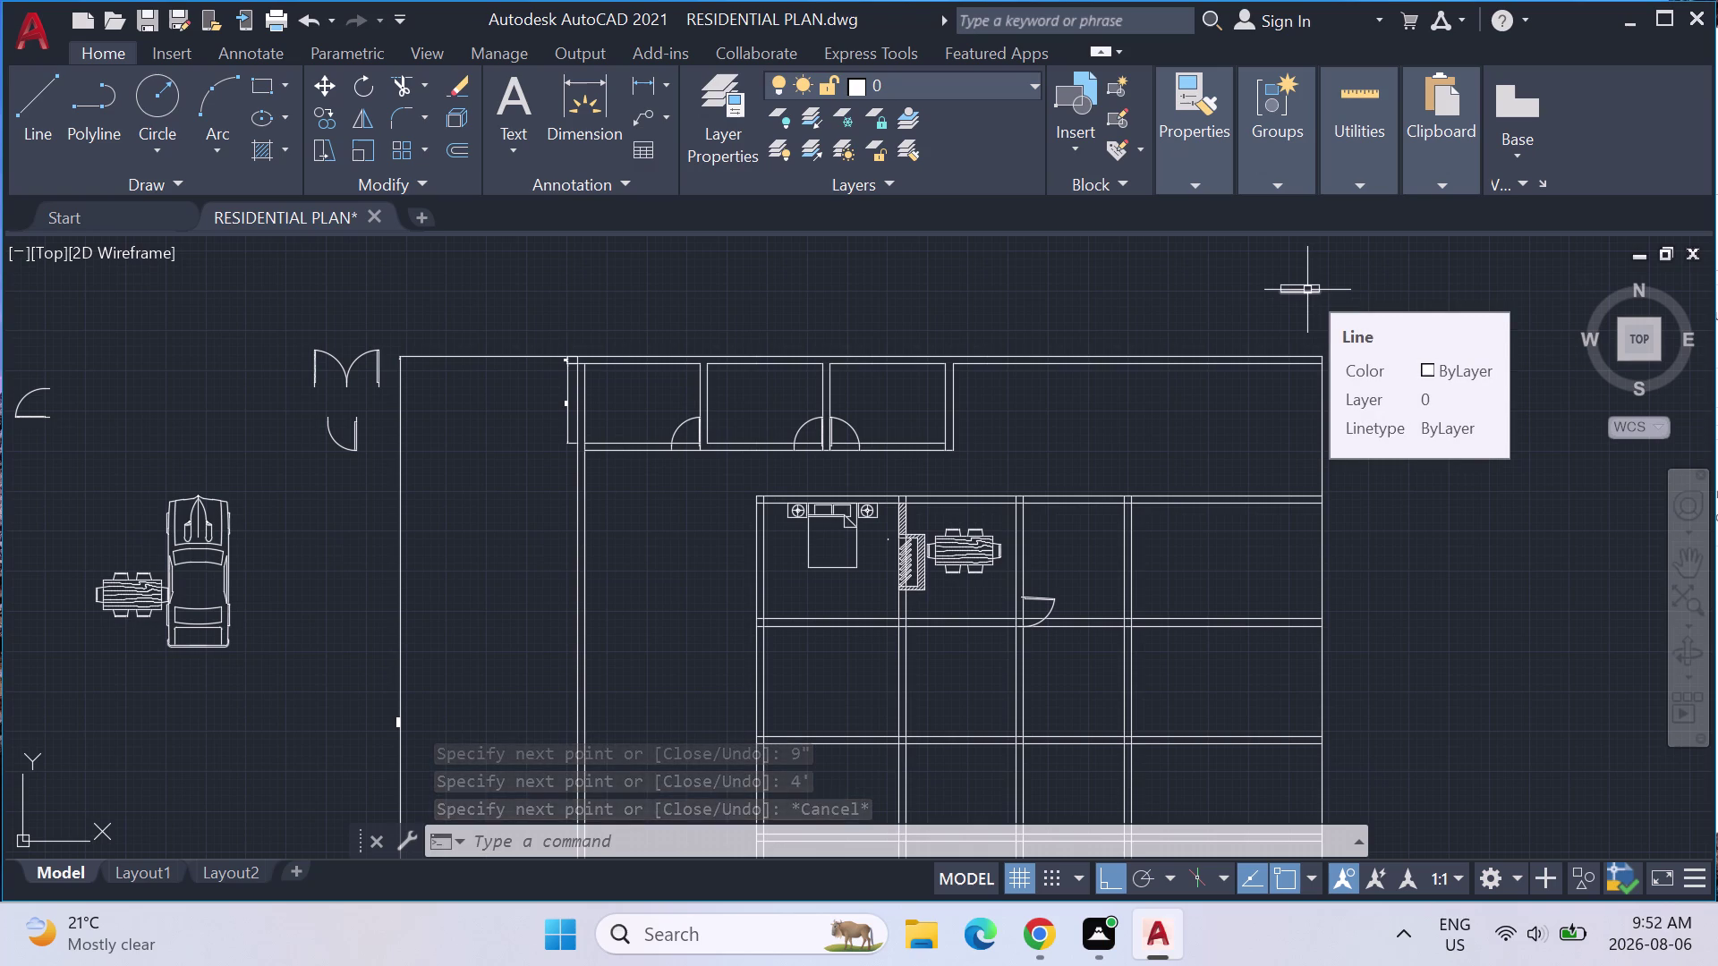
Draw two 4-foot dividing lines along the rectangle's length.
scroll(up, 3)
scroll(up, 3)
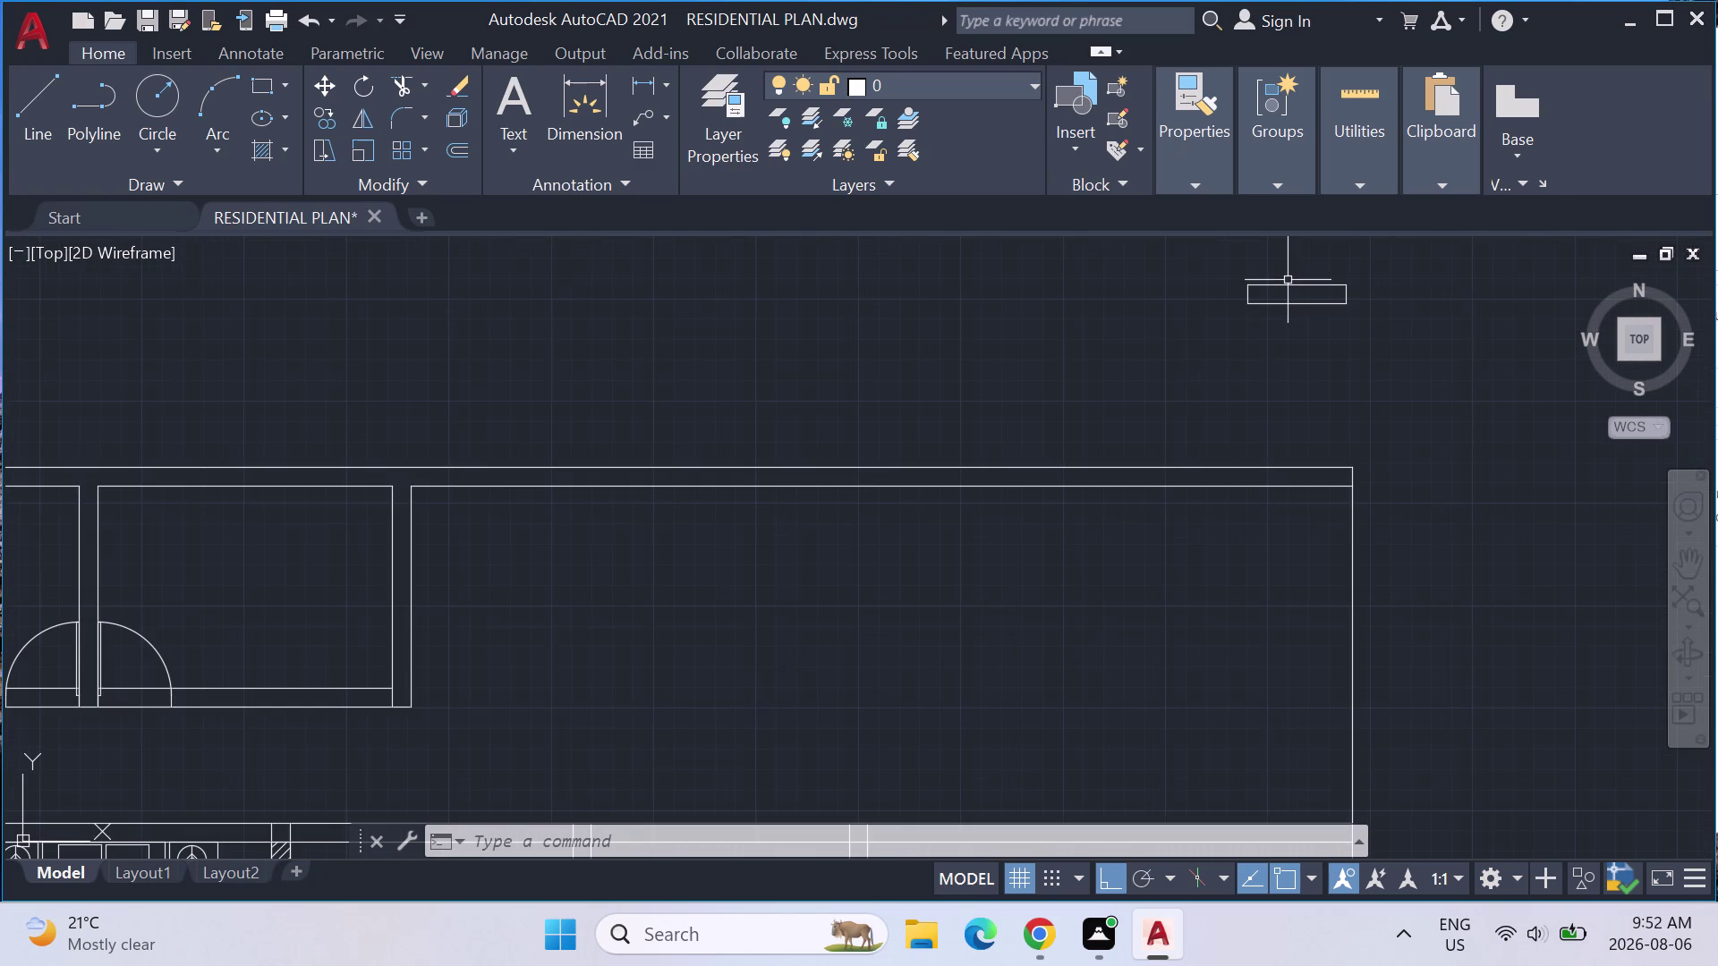
click(42, 97)
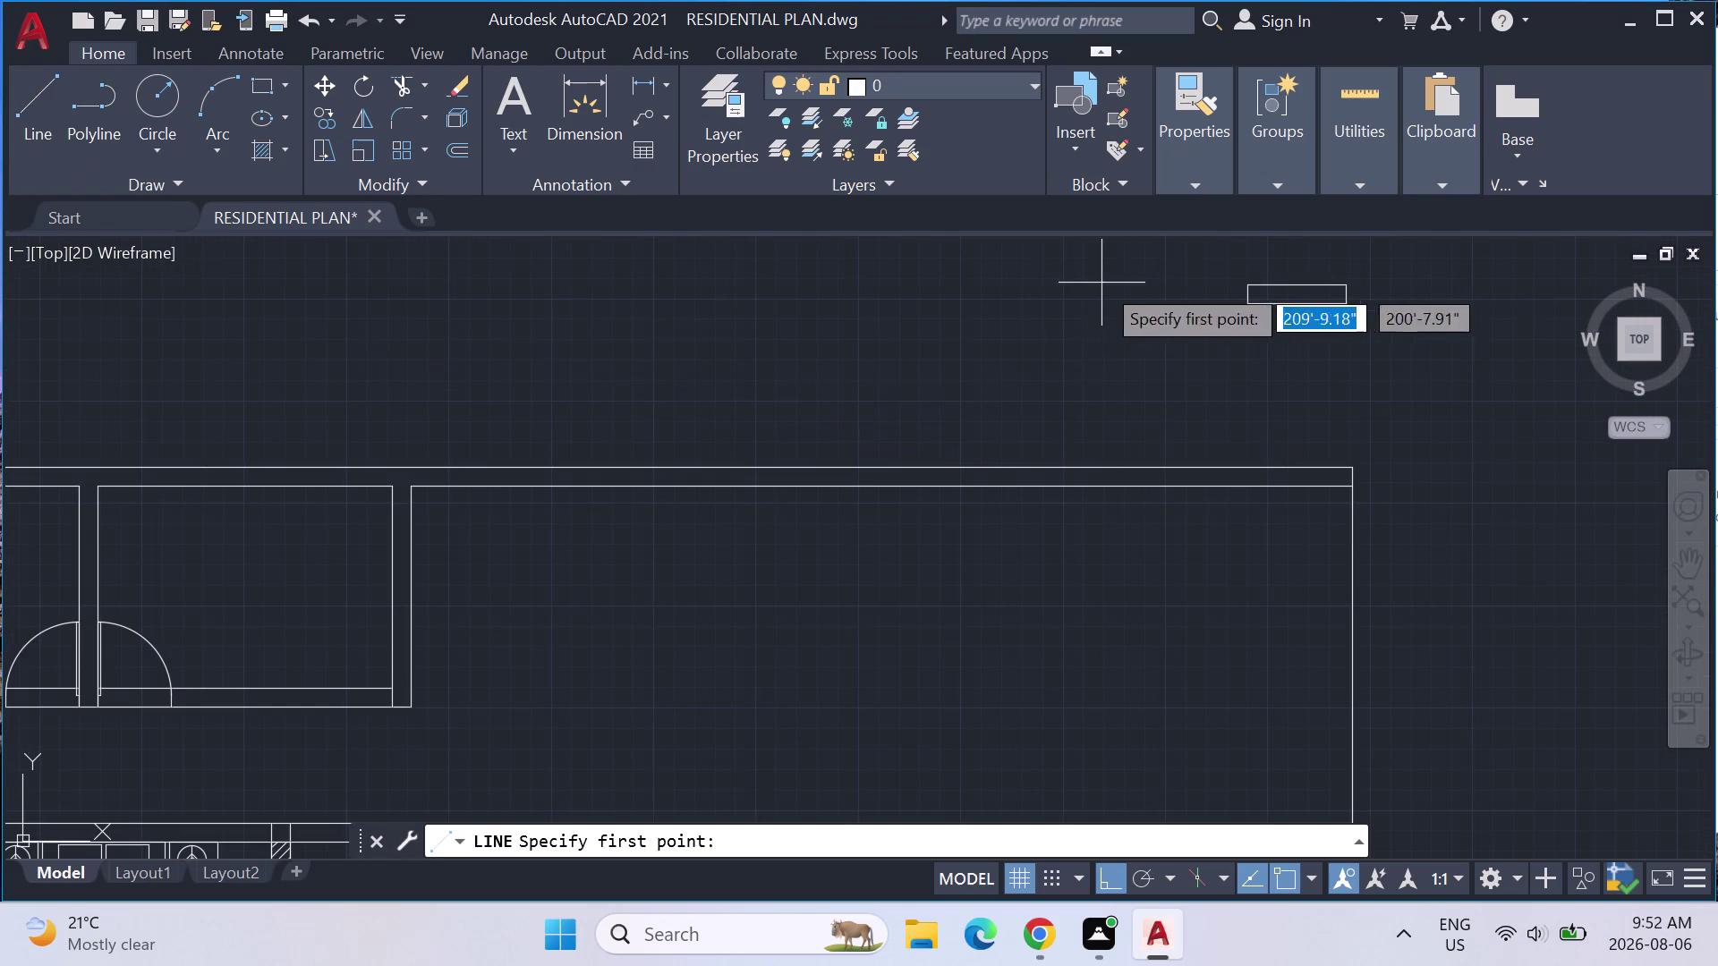
scroll(up, 3)
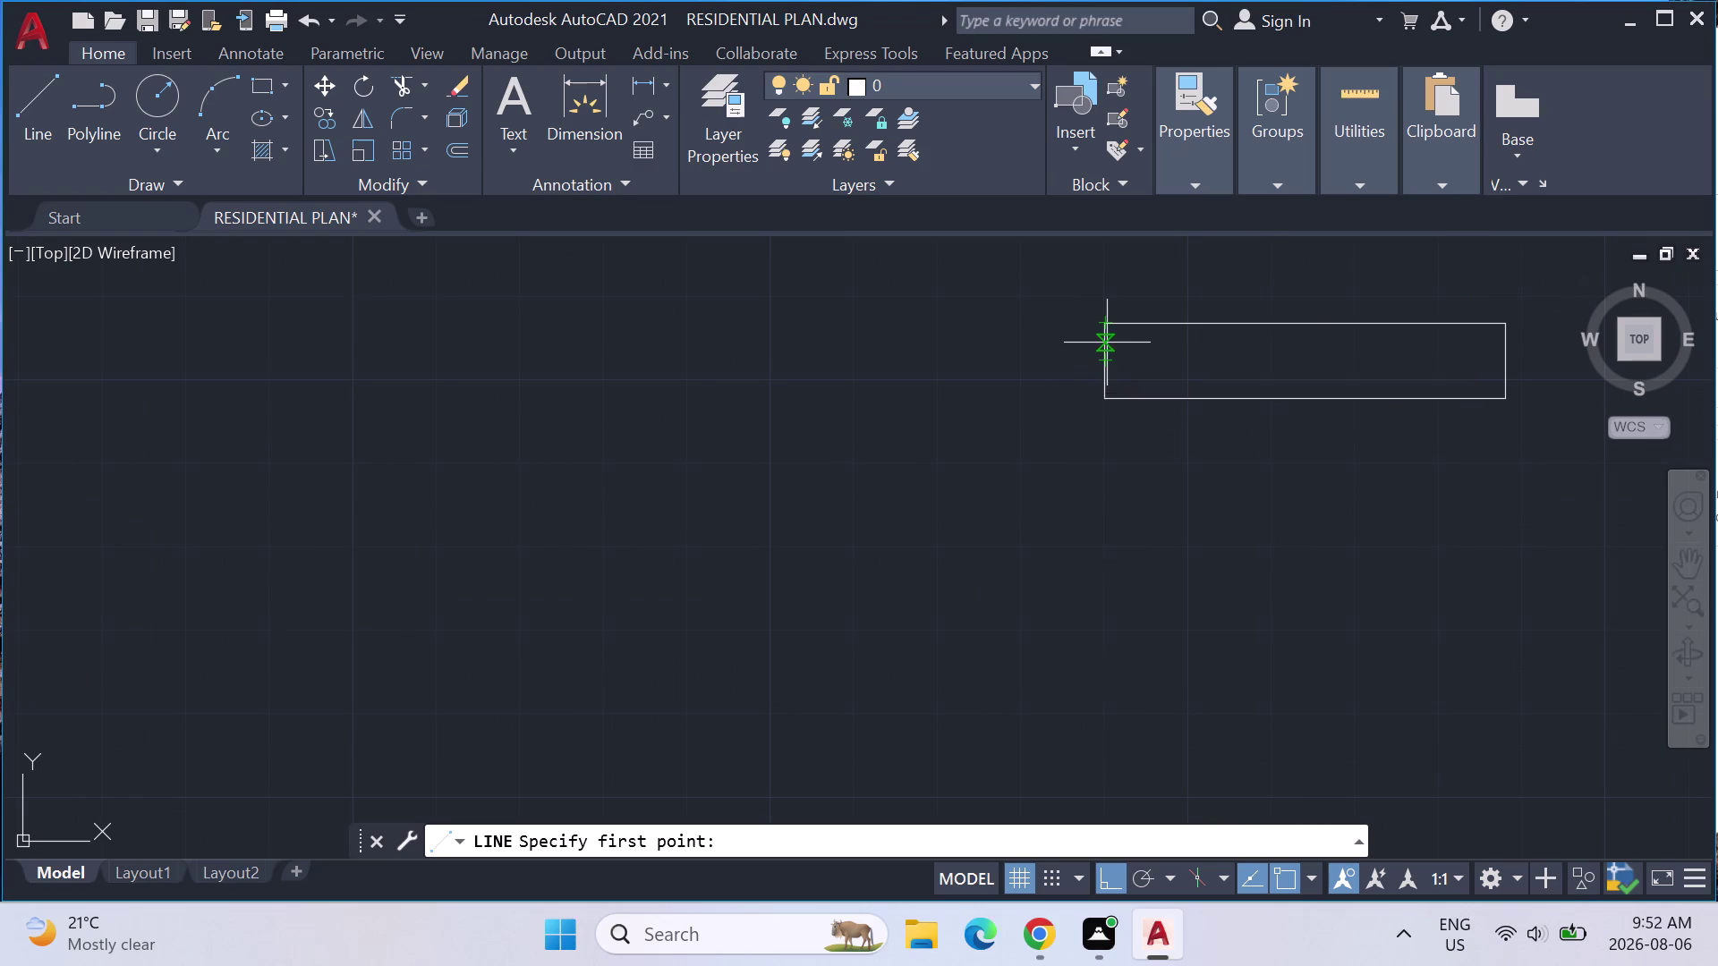
click(1106, 342)
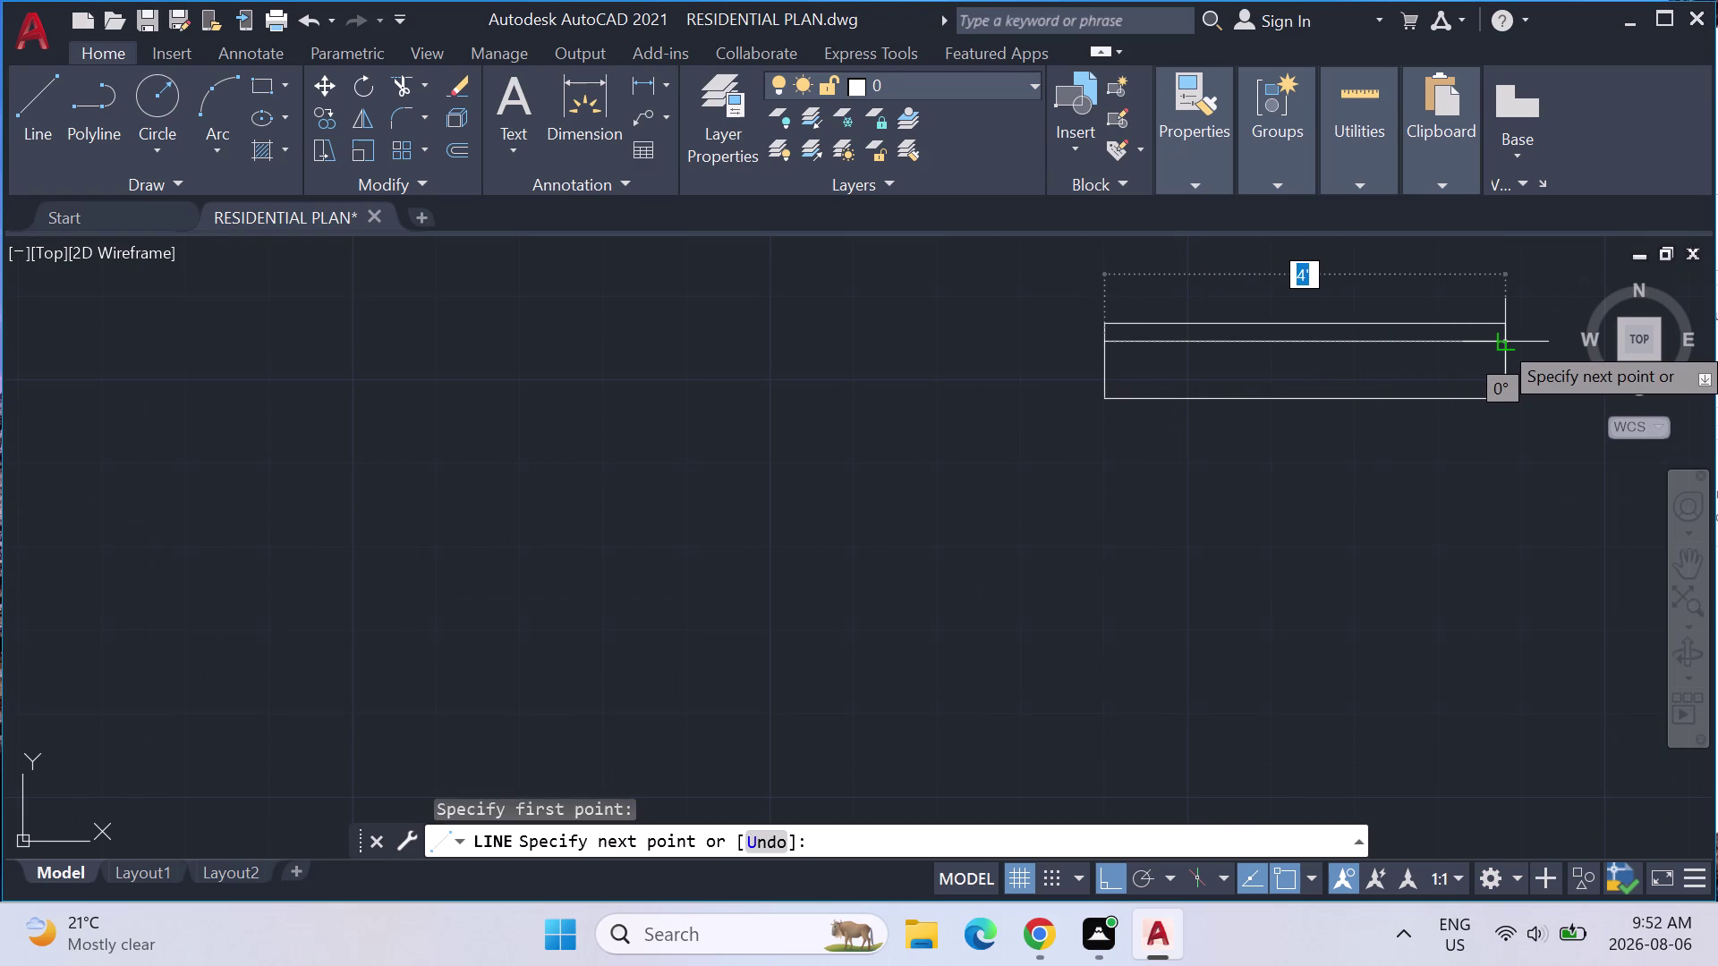
click(1512, 340)
key(1)
key(Escape)
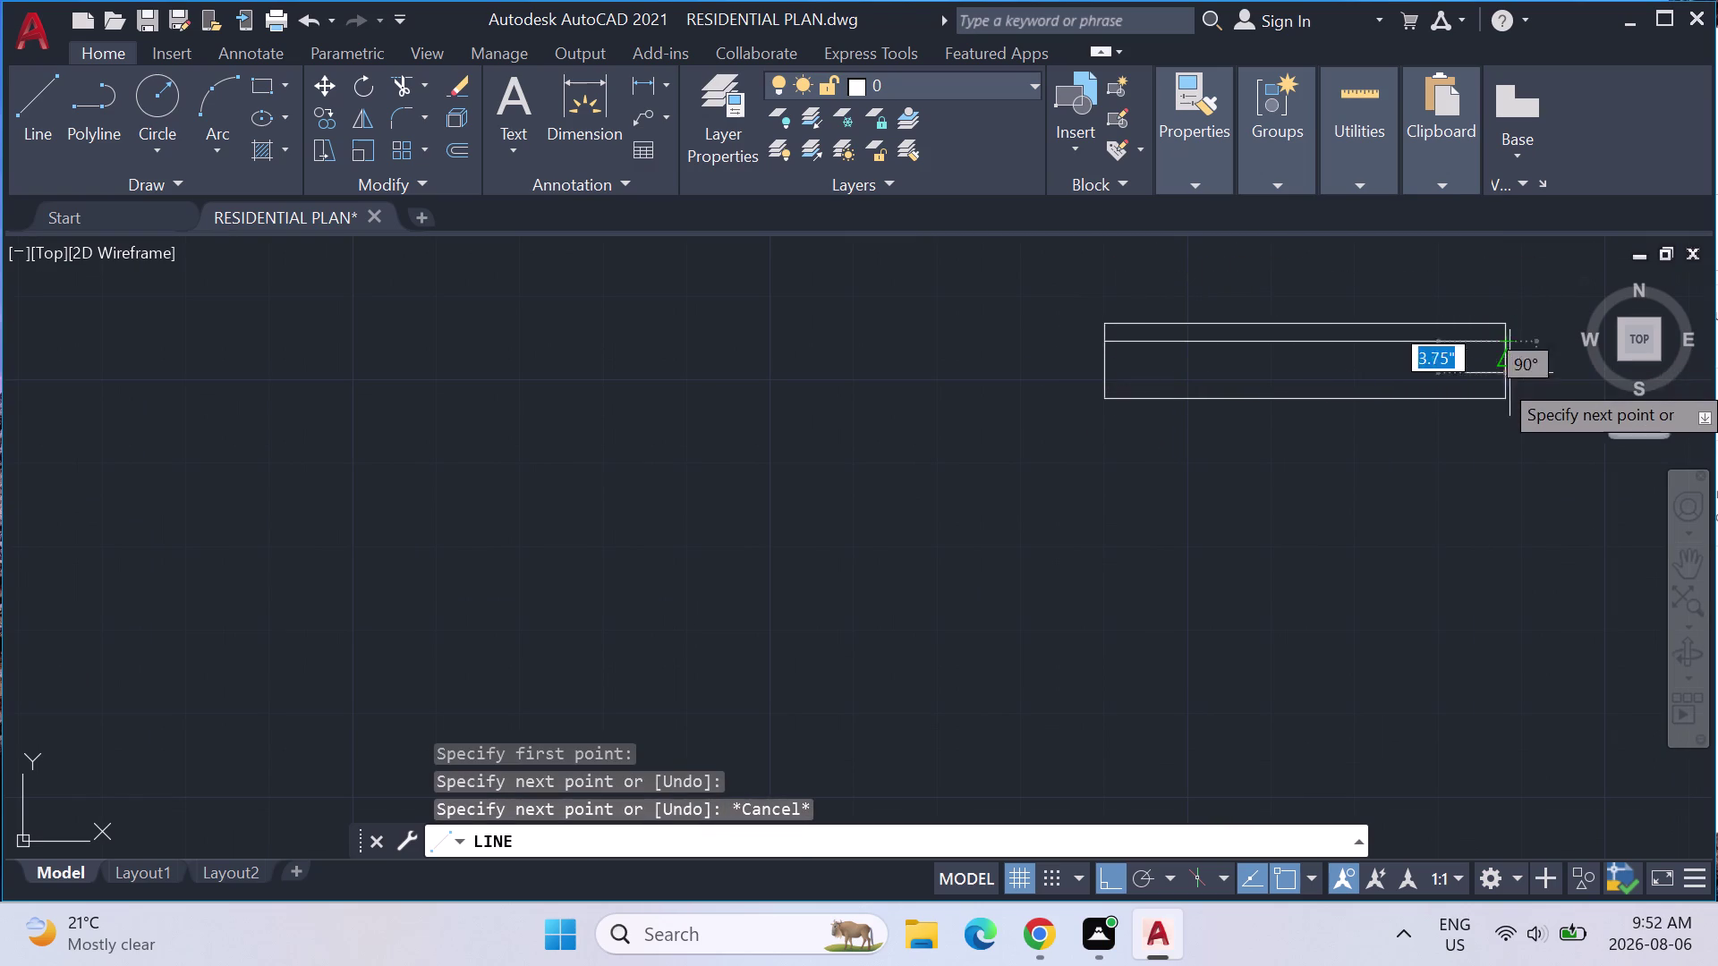
key(Escape)
click(34, 92)
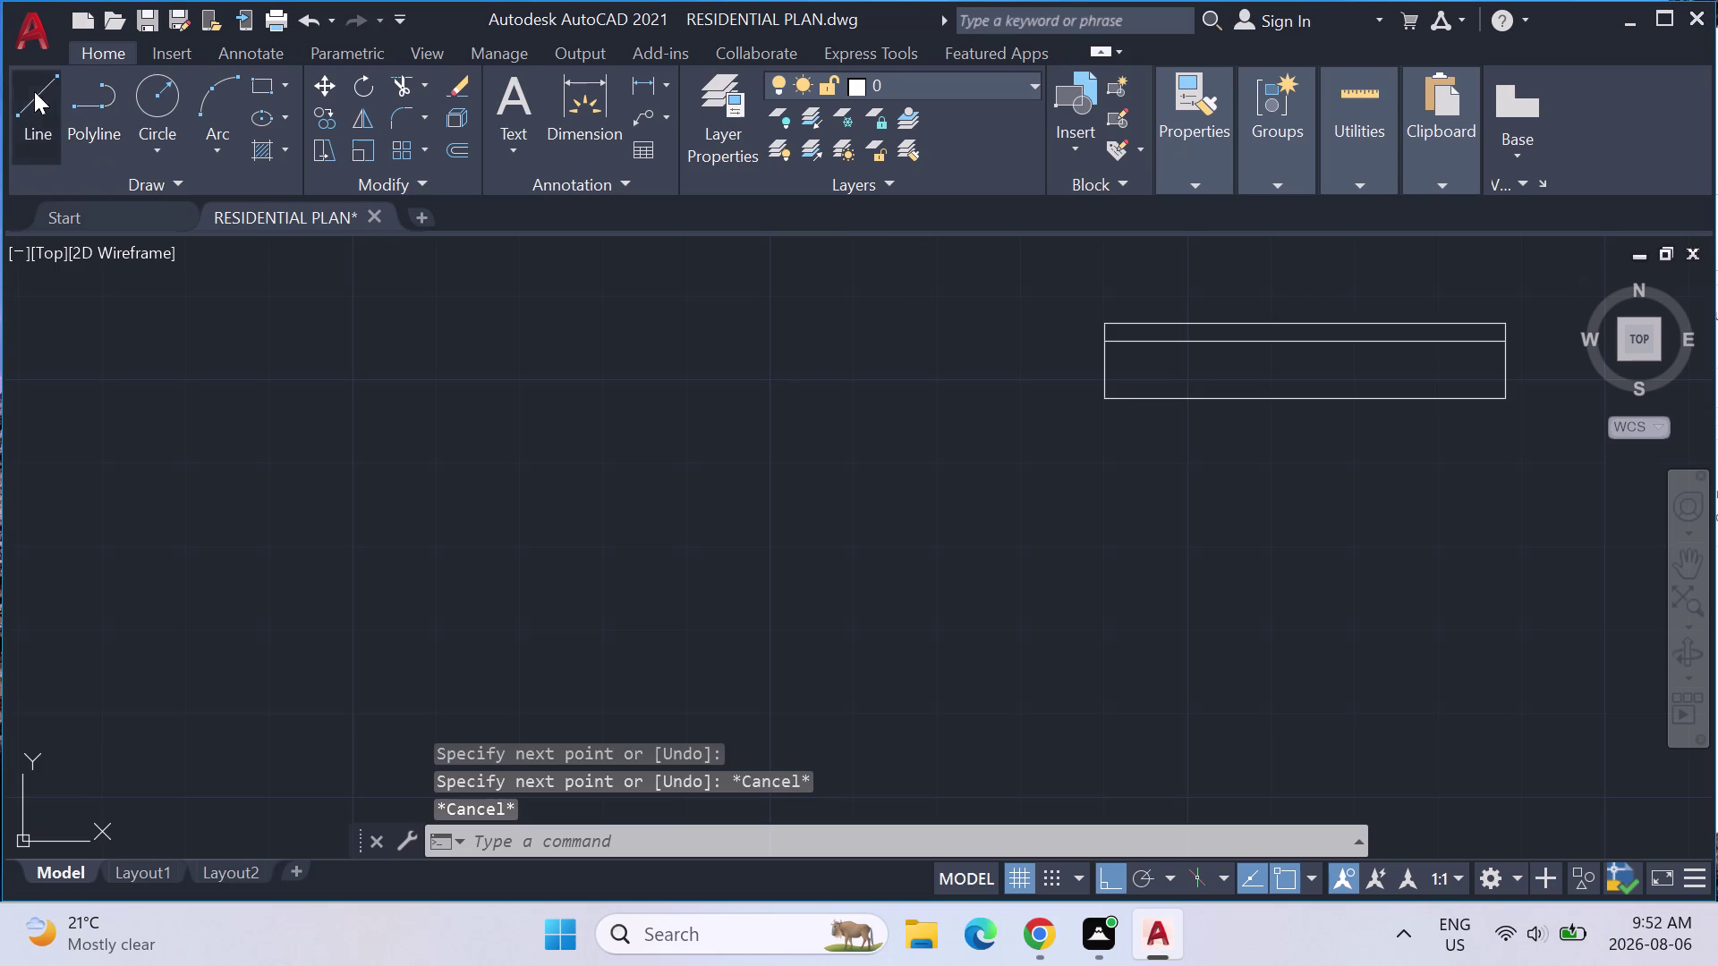
click(1108, 384)
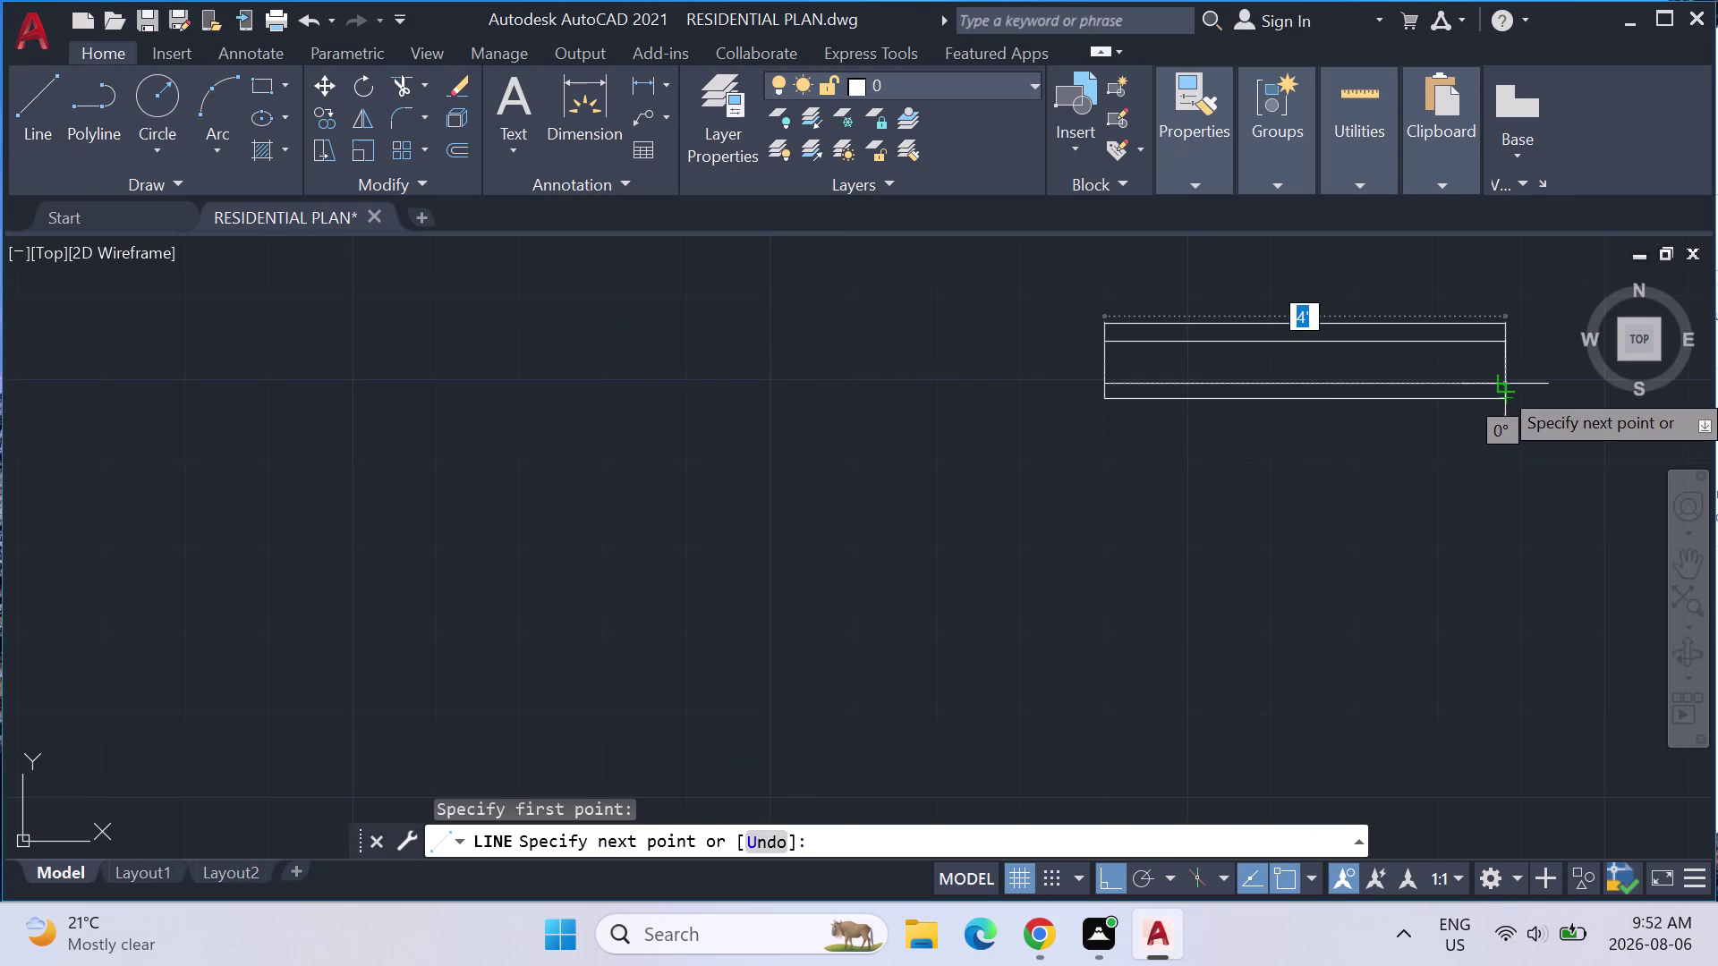
click(1513, 386)
key(Escape)
Show the whole plan and rectangle, then start a selection window at the rectangle.
scroll(down, 3)
scroll(down, 3)
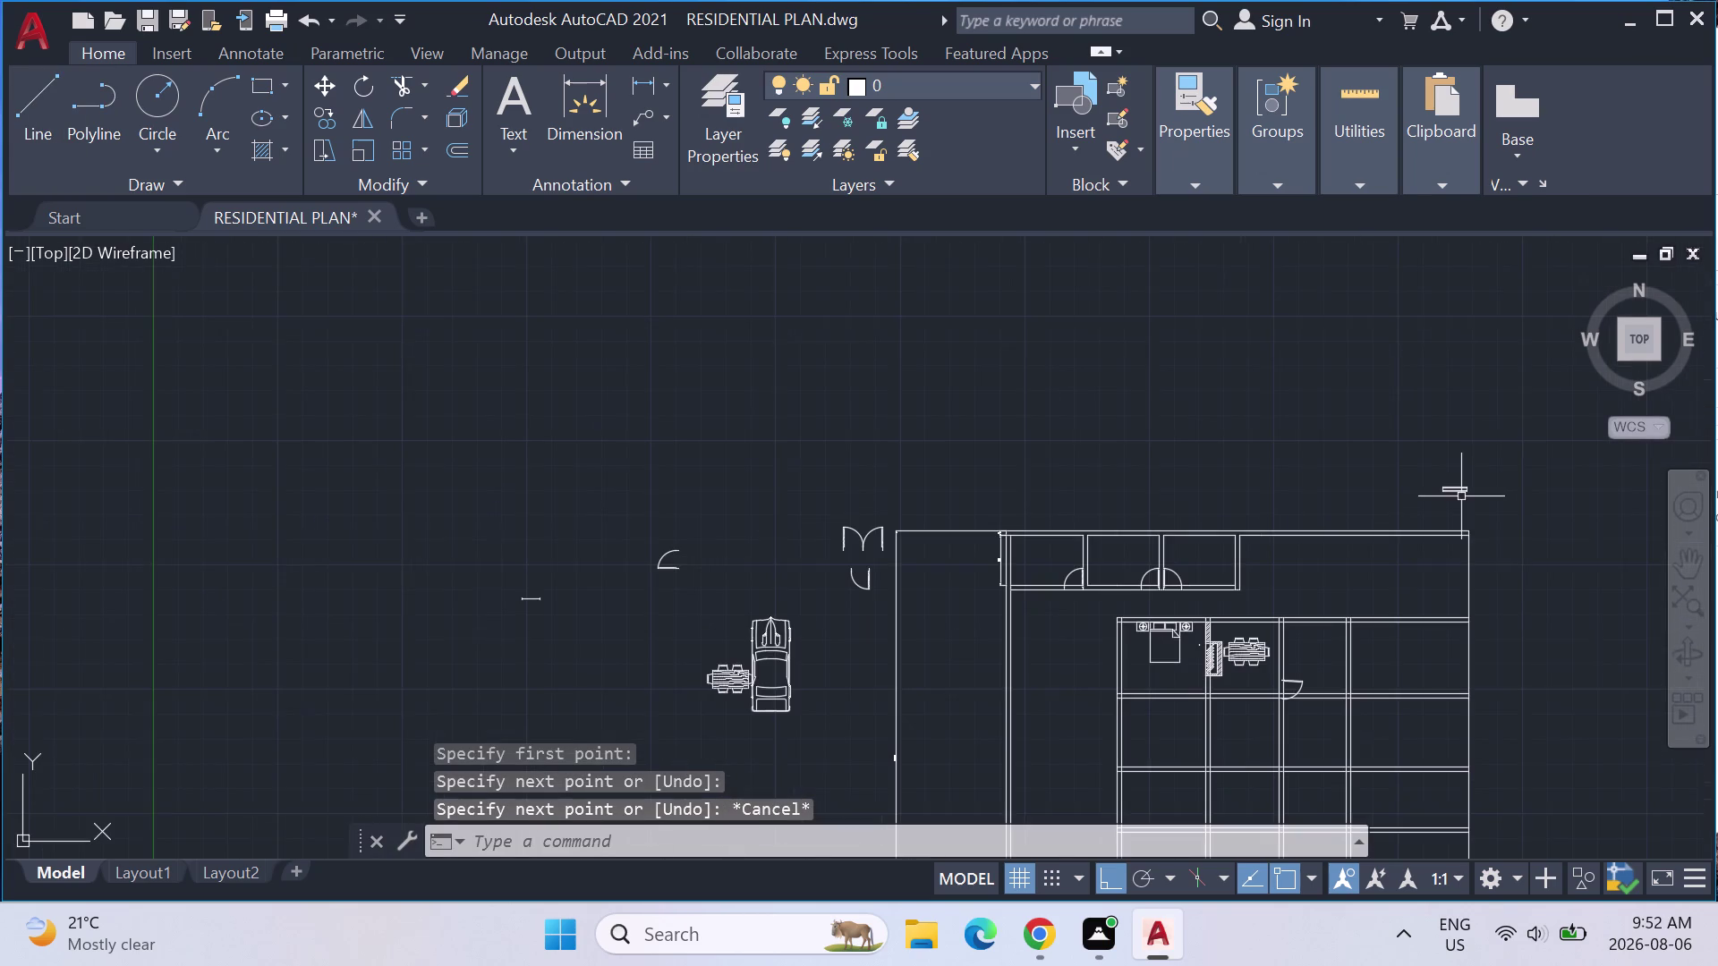
middle_drag(1461, 496, 1336, 453)
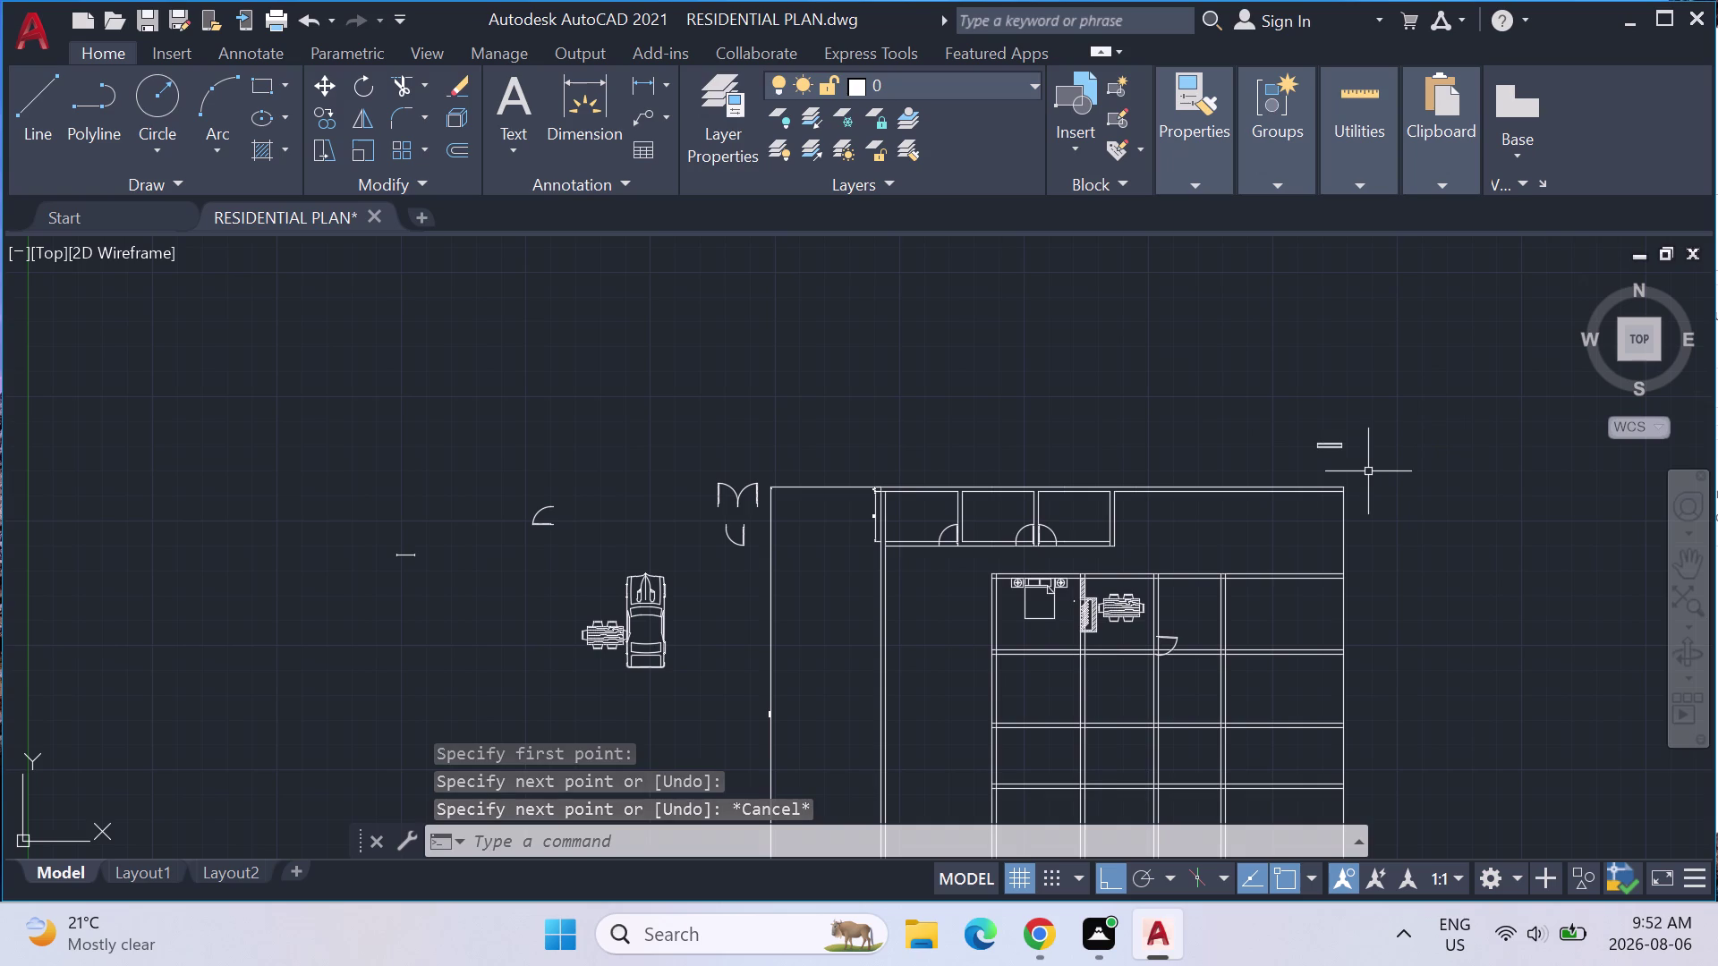
scroll(up, 3)
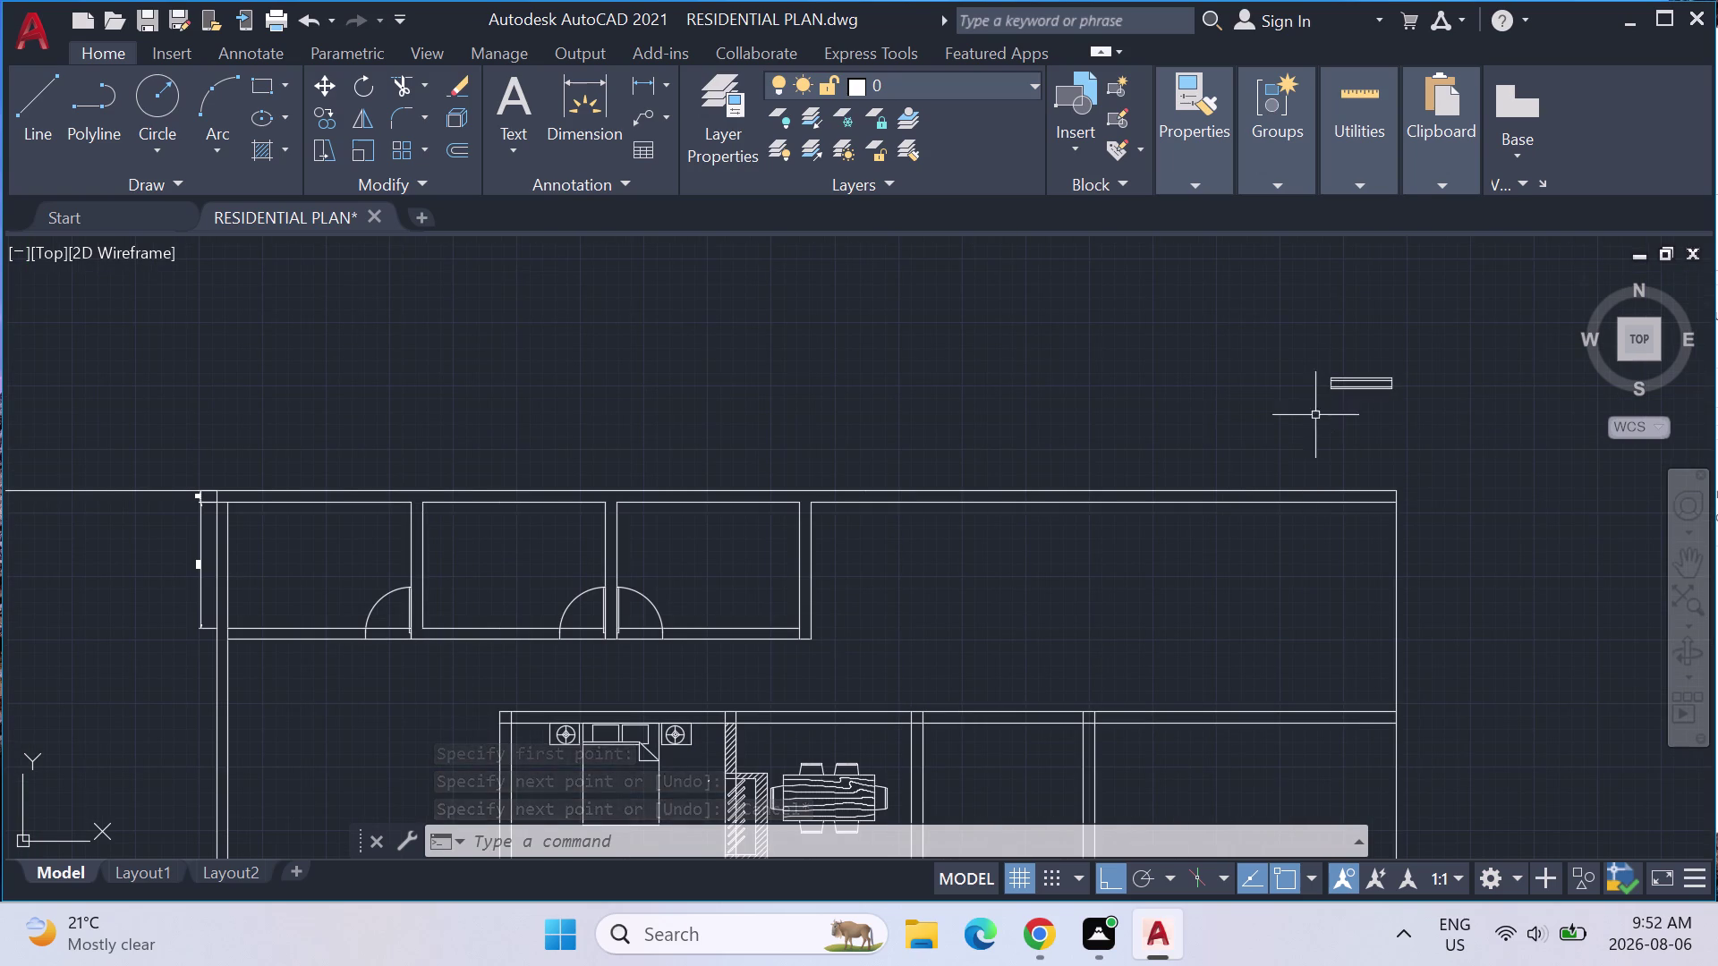
scroll(down, 3)
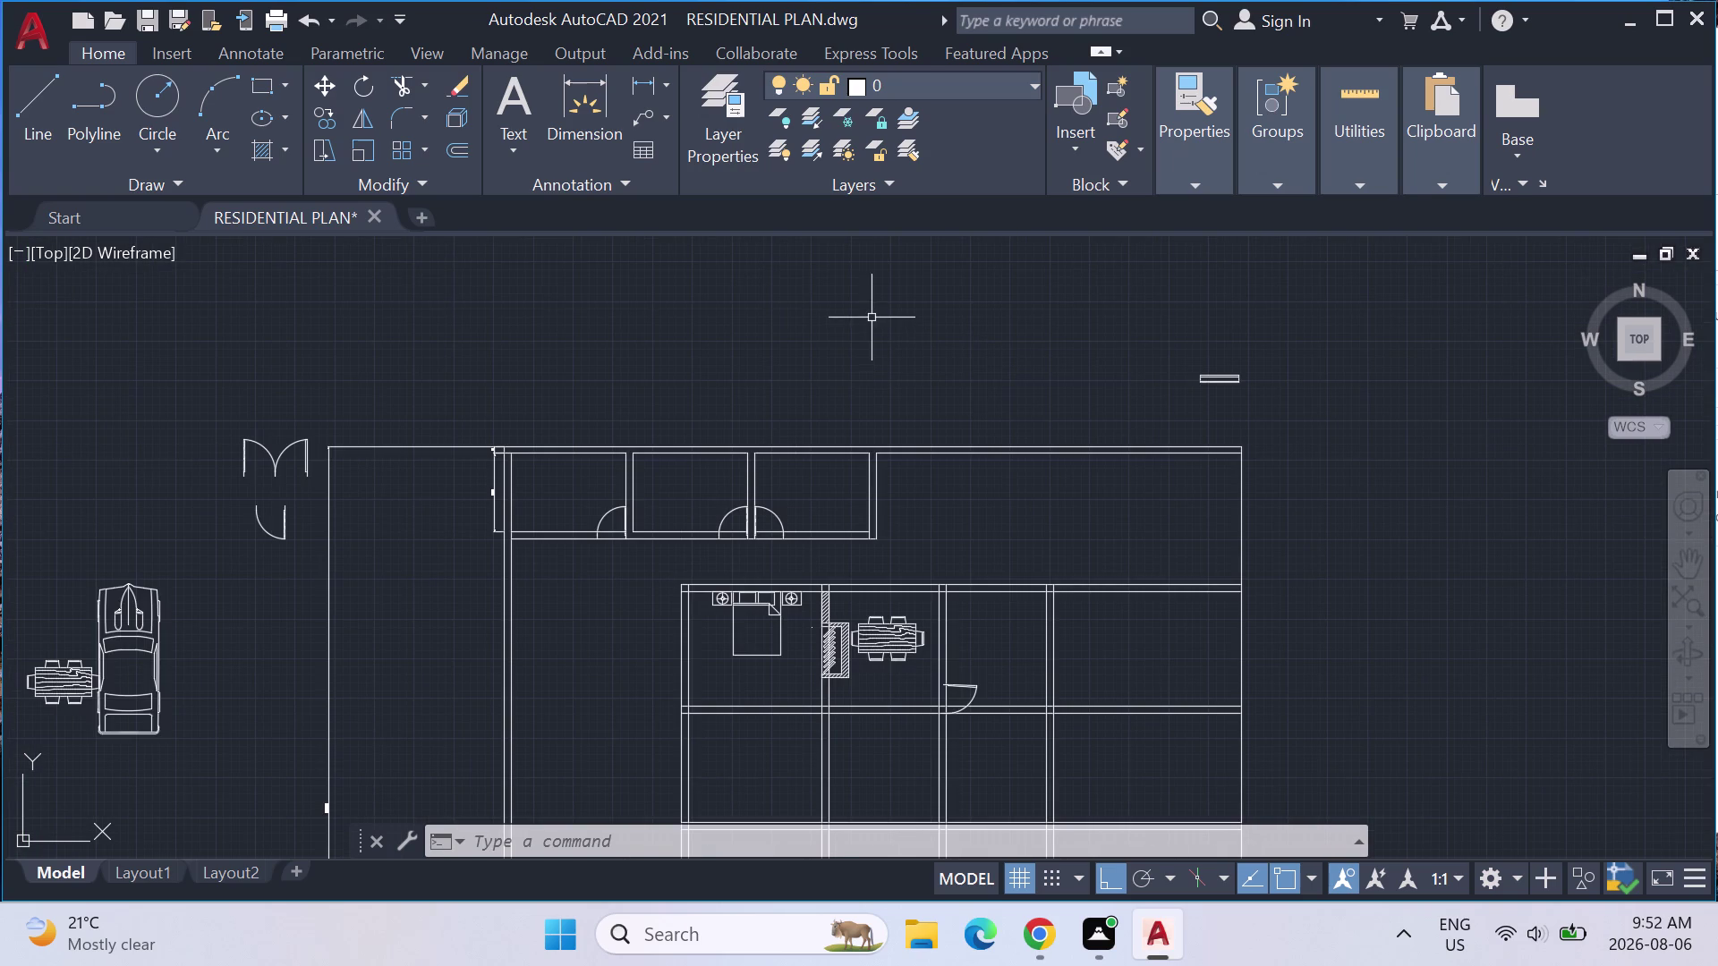
middle_drag(871, 318, 1048, 293)
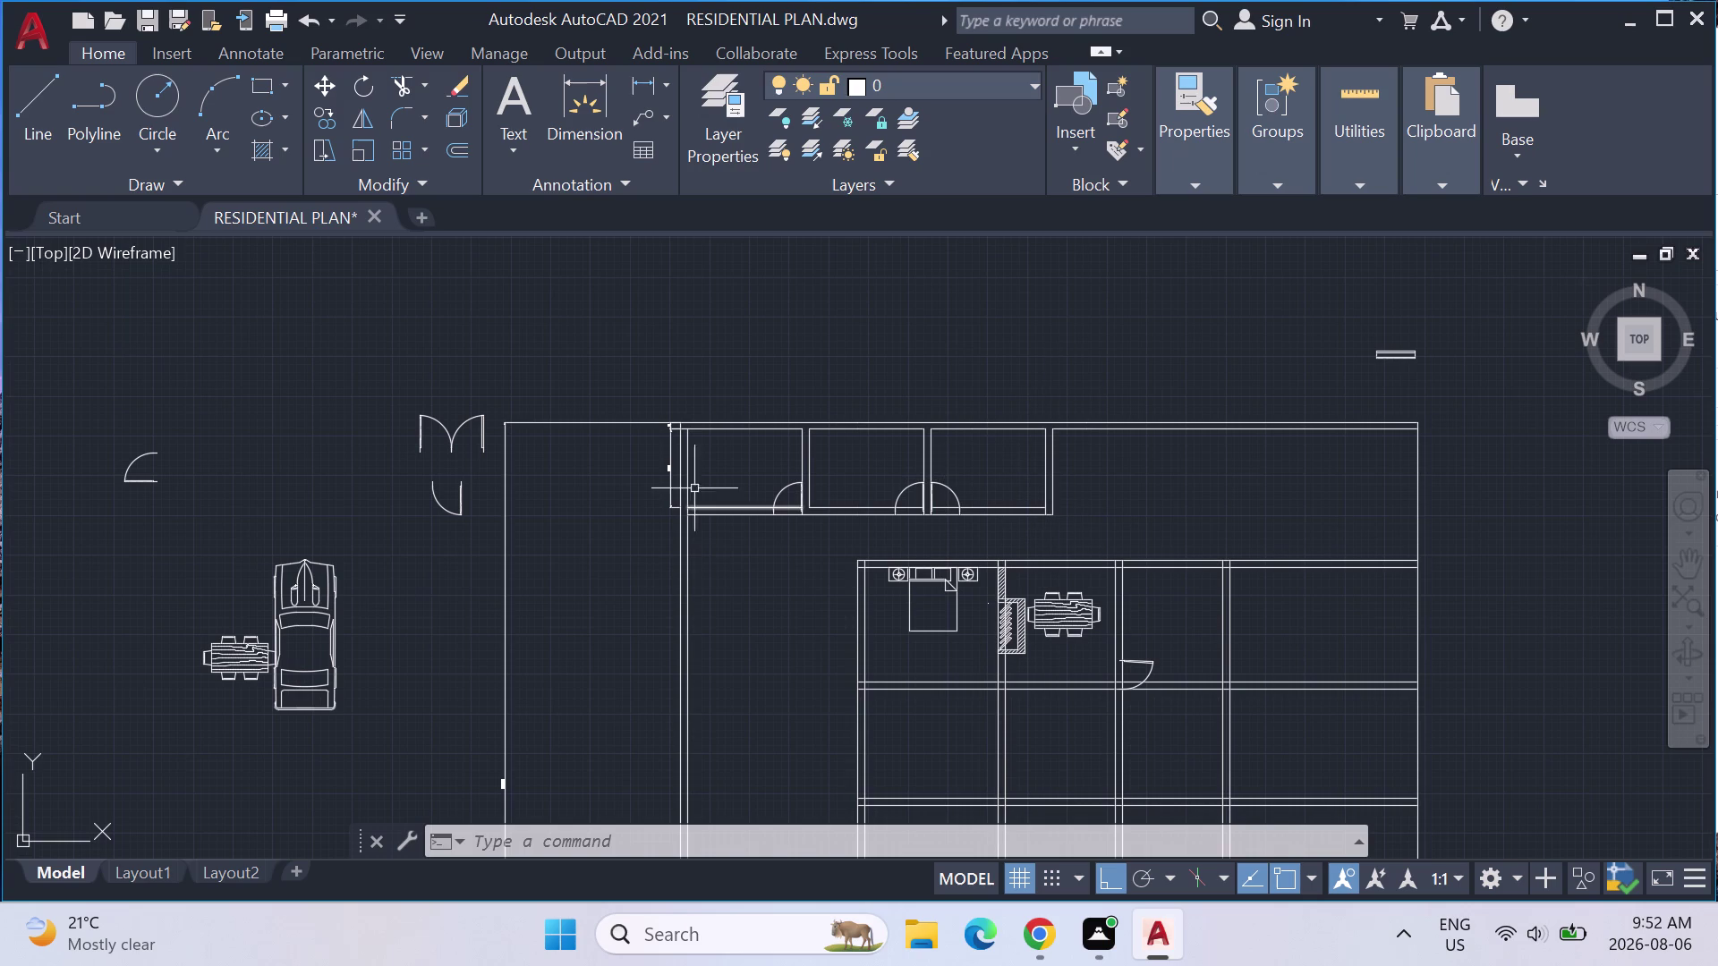
scroll(up, 3)
scroll(down, 3)
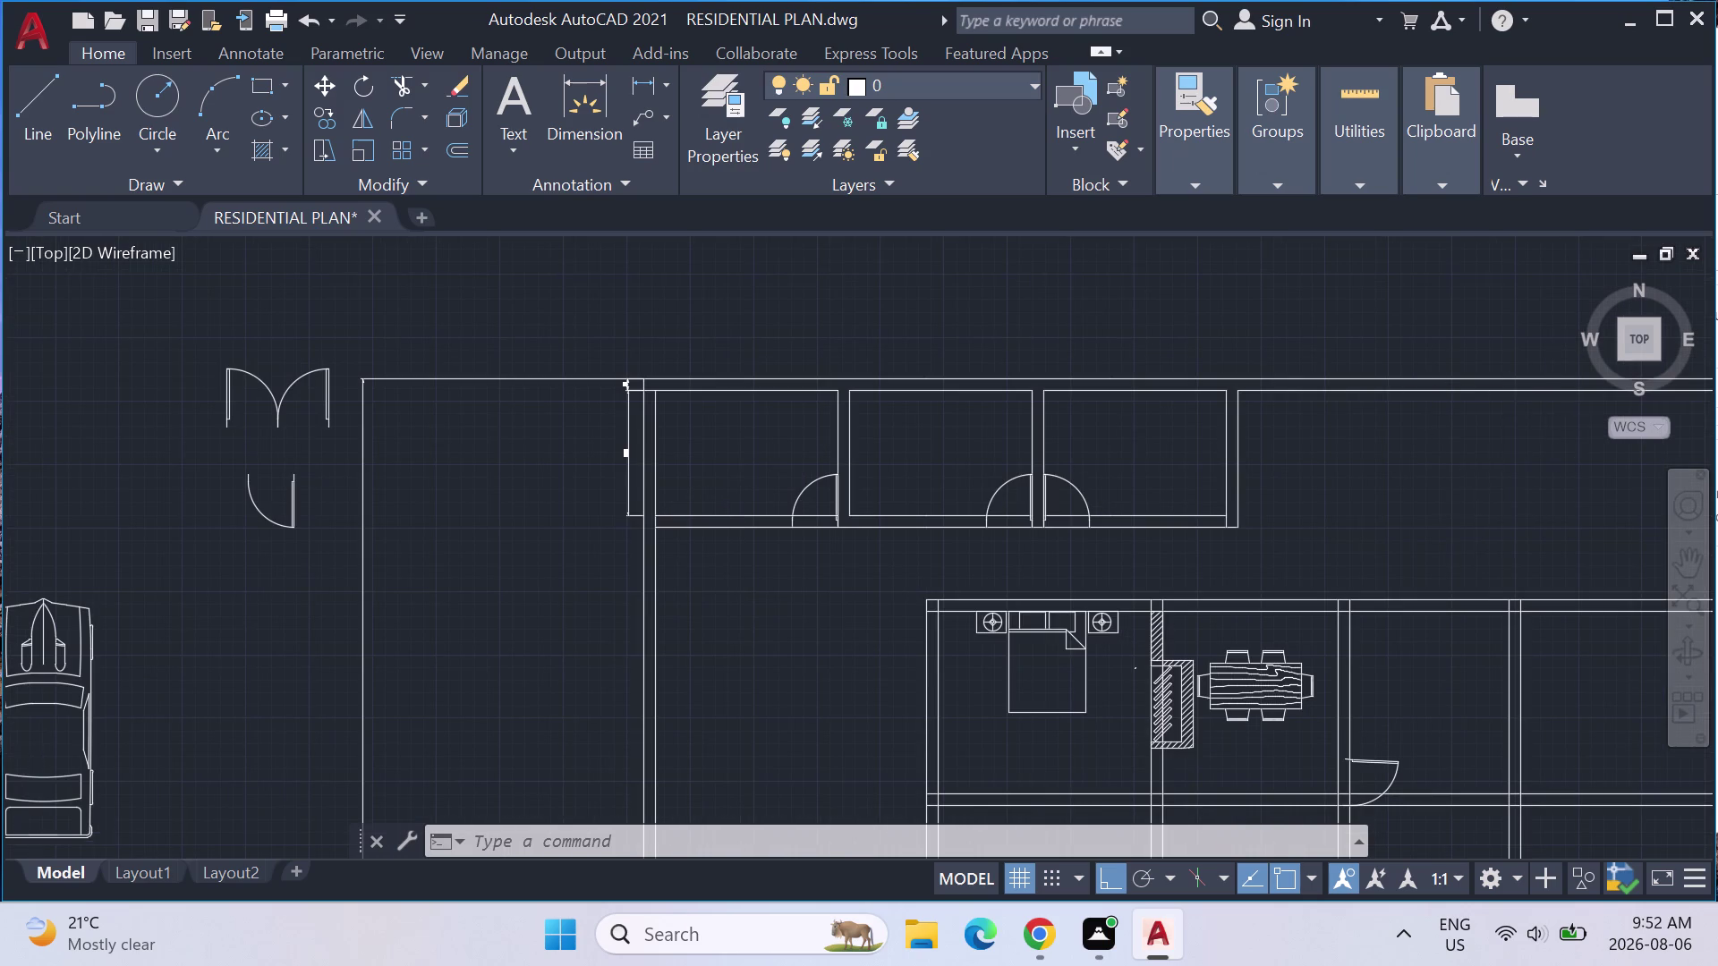
scroll(down, 3)
middle_drag(1499, 369, 1322, 371)
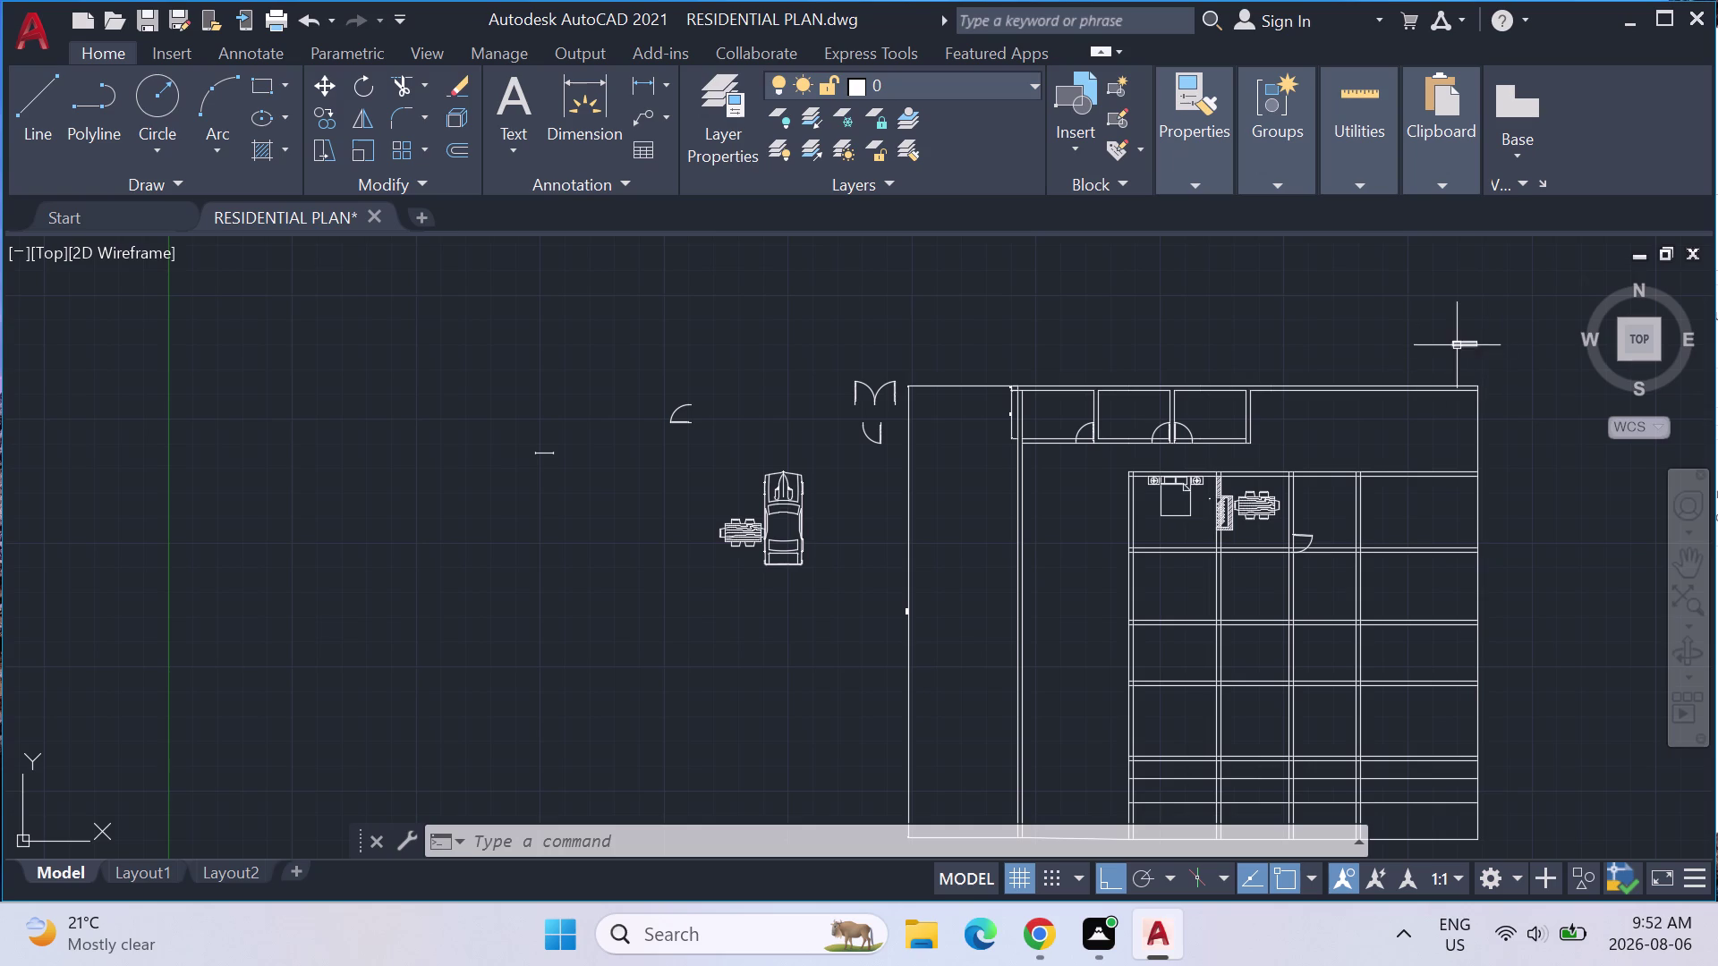
click(1516, 351)
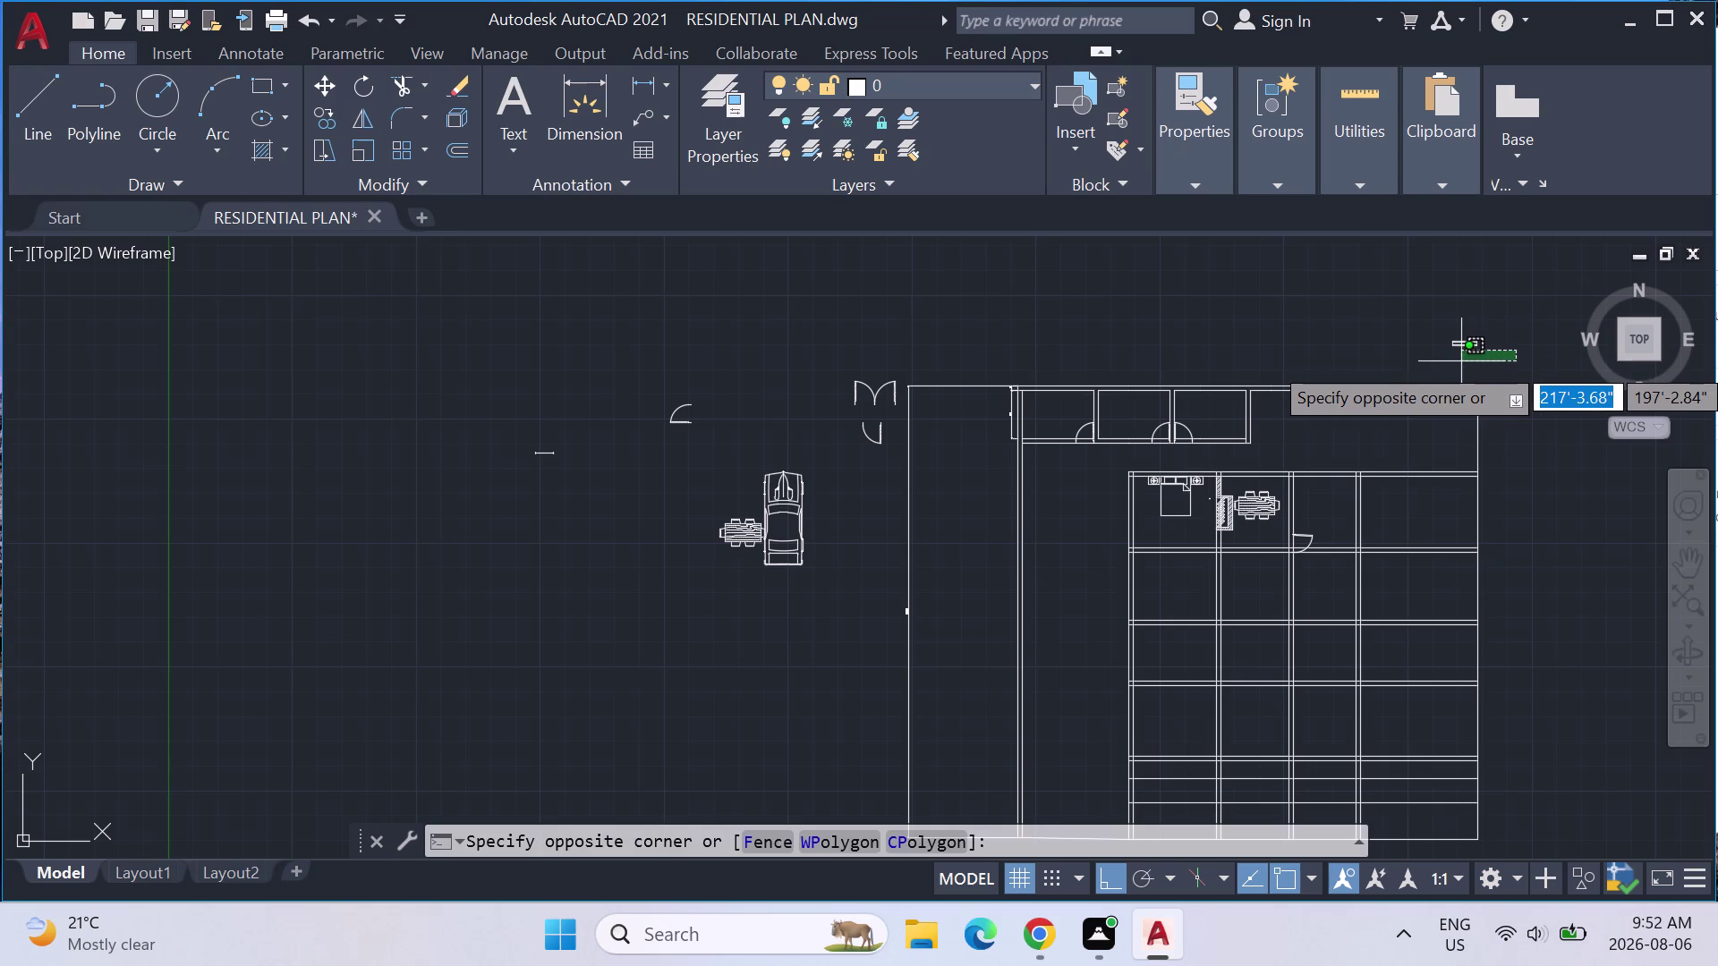
key(Escape)
scroll(up, 3)
drag(1537, 340, 1468, 299)
key(Escape)
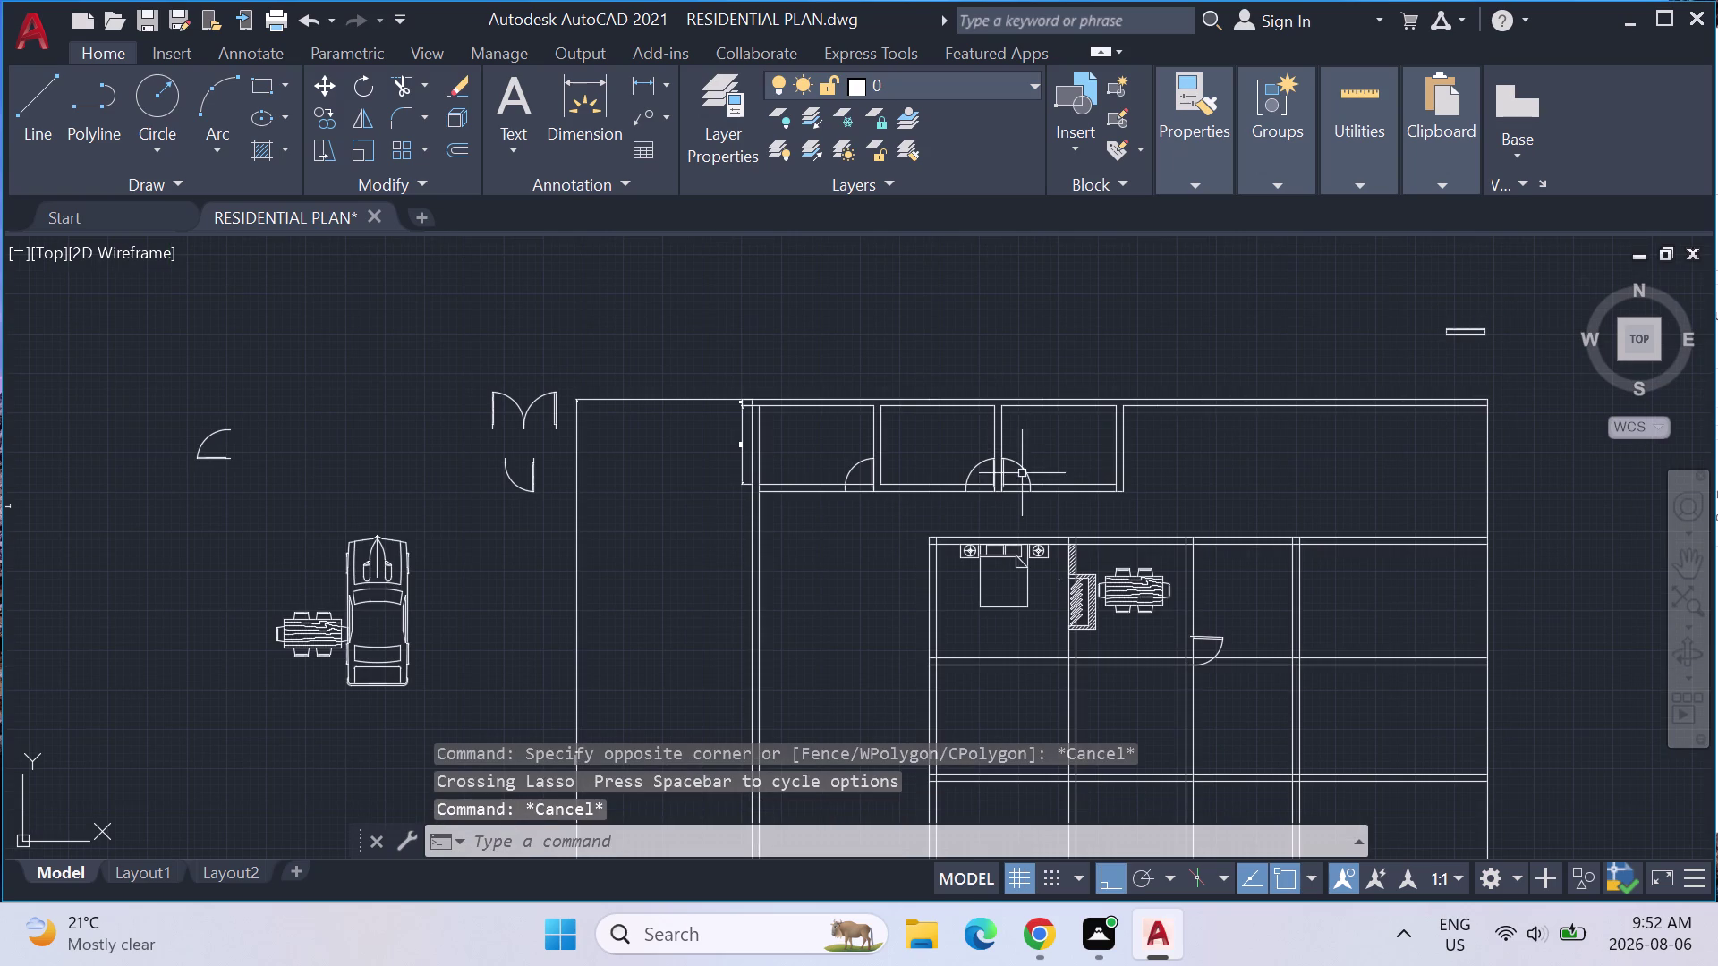
drag(1485, 343, 1468, 300)
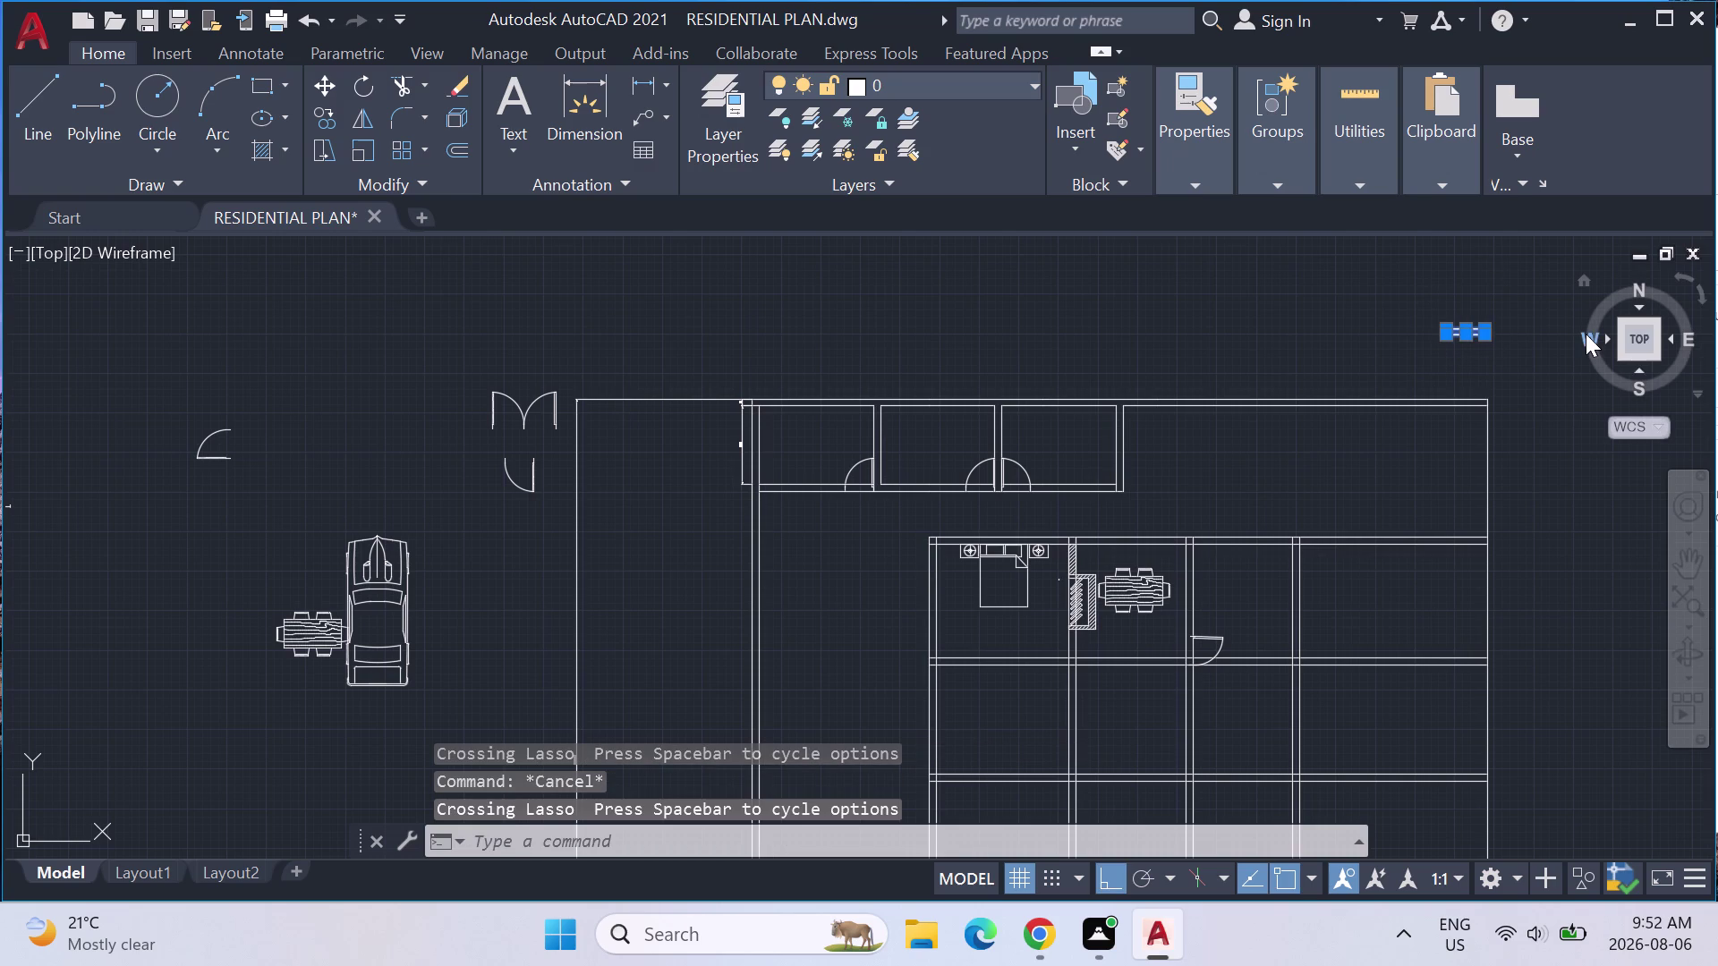
text(CO)
key(Return)
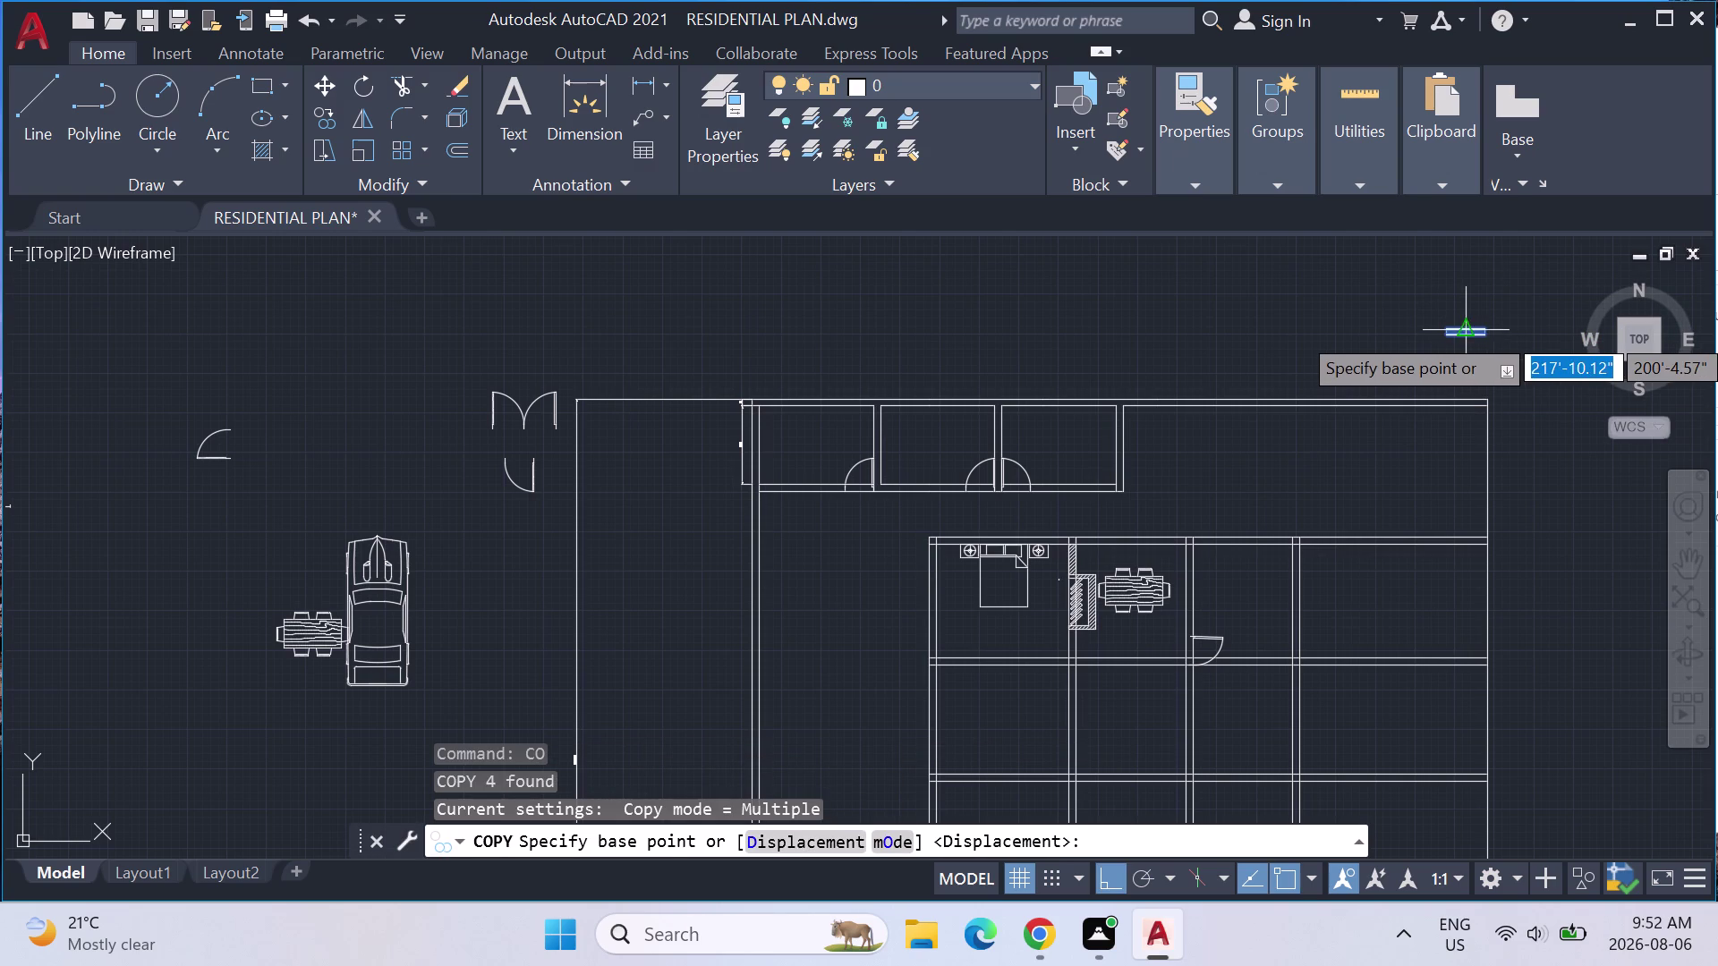
click(1465, 331)
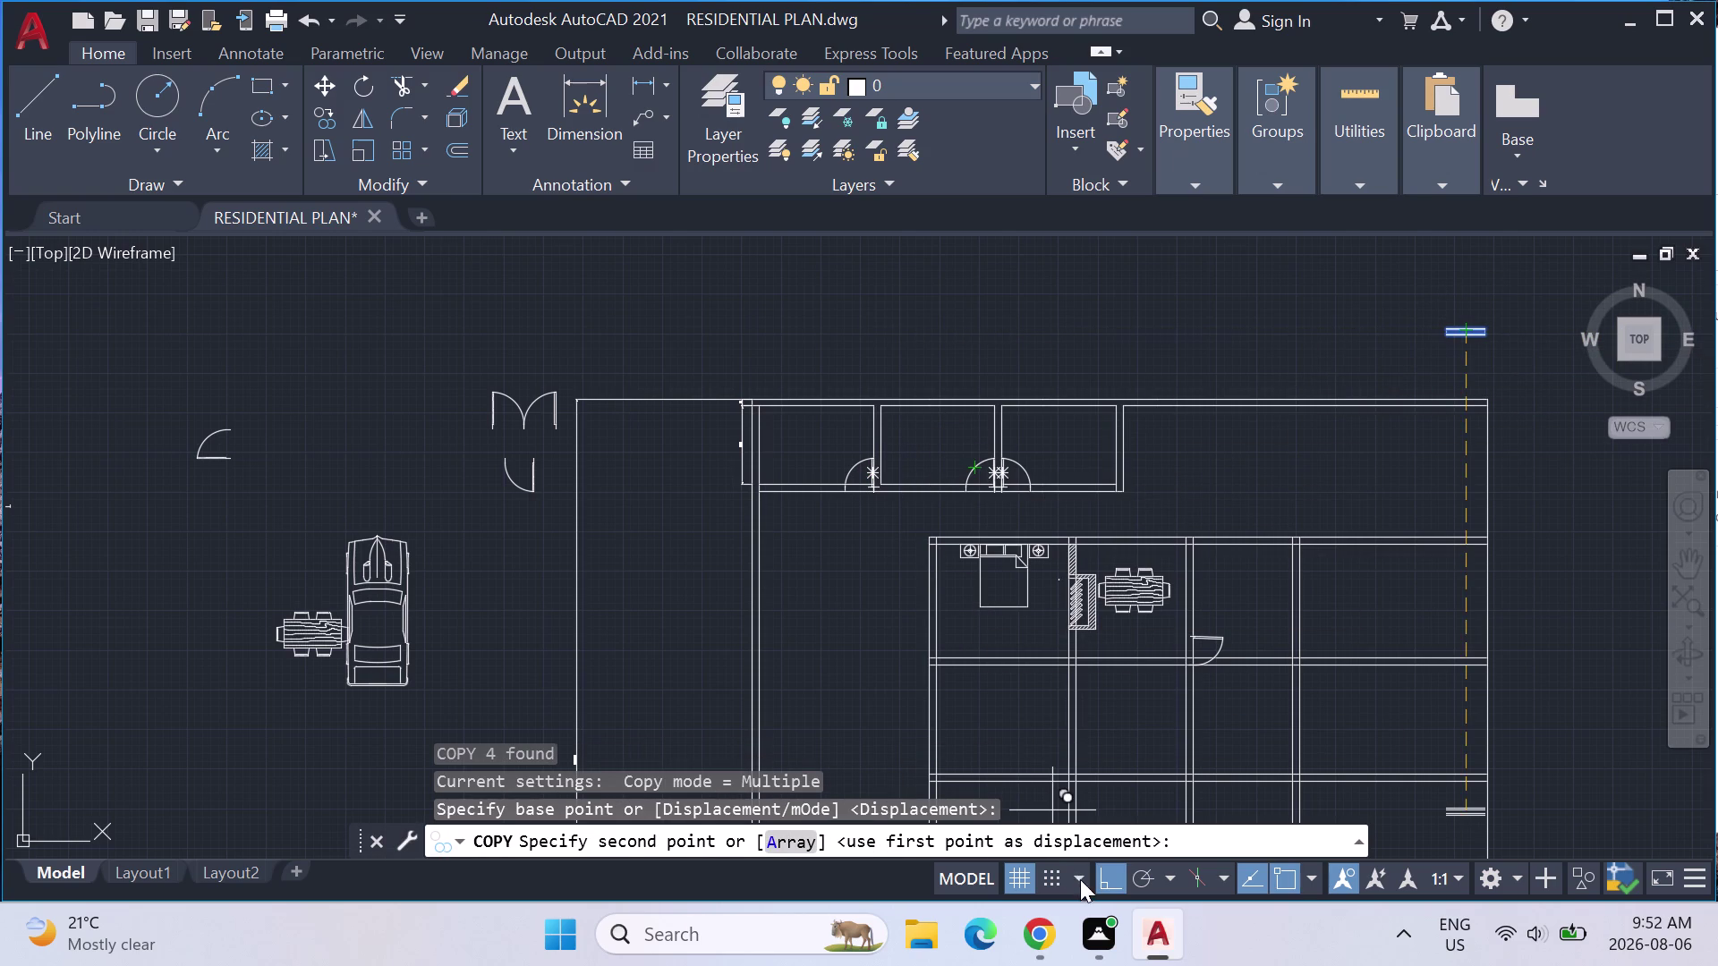
click(1108, 877)
scroll(up, 3)
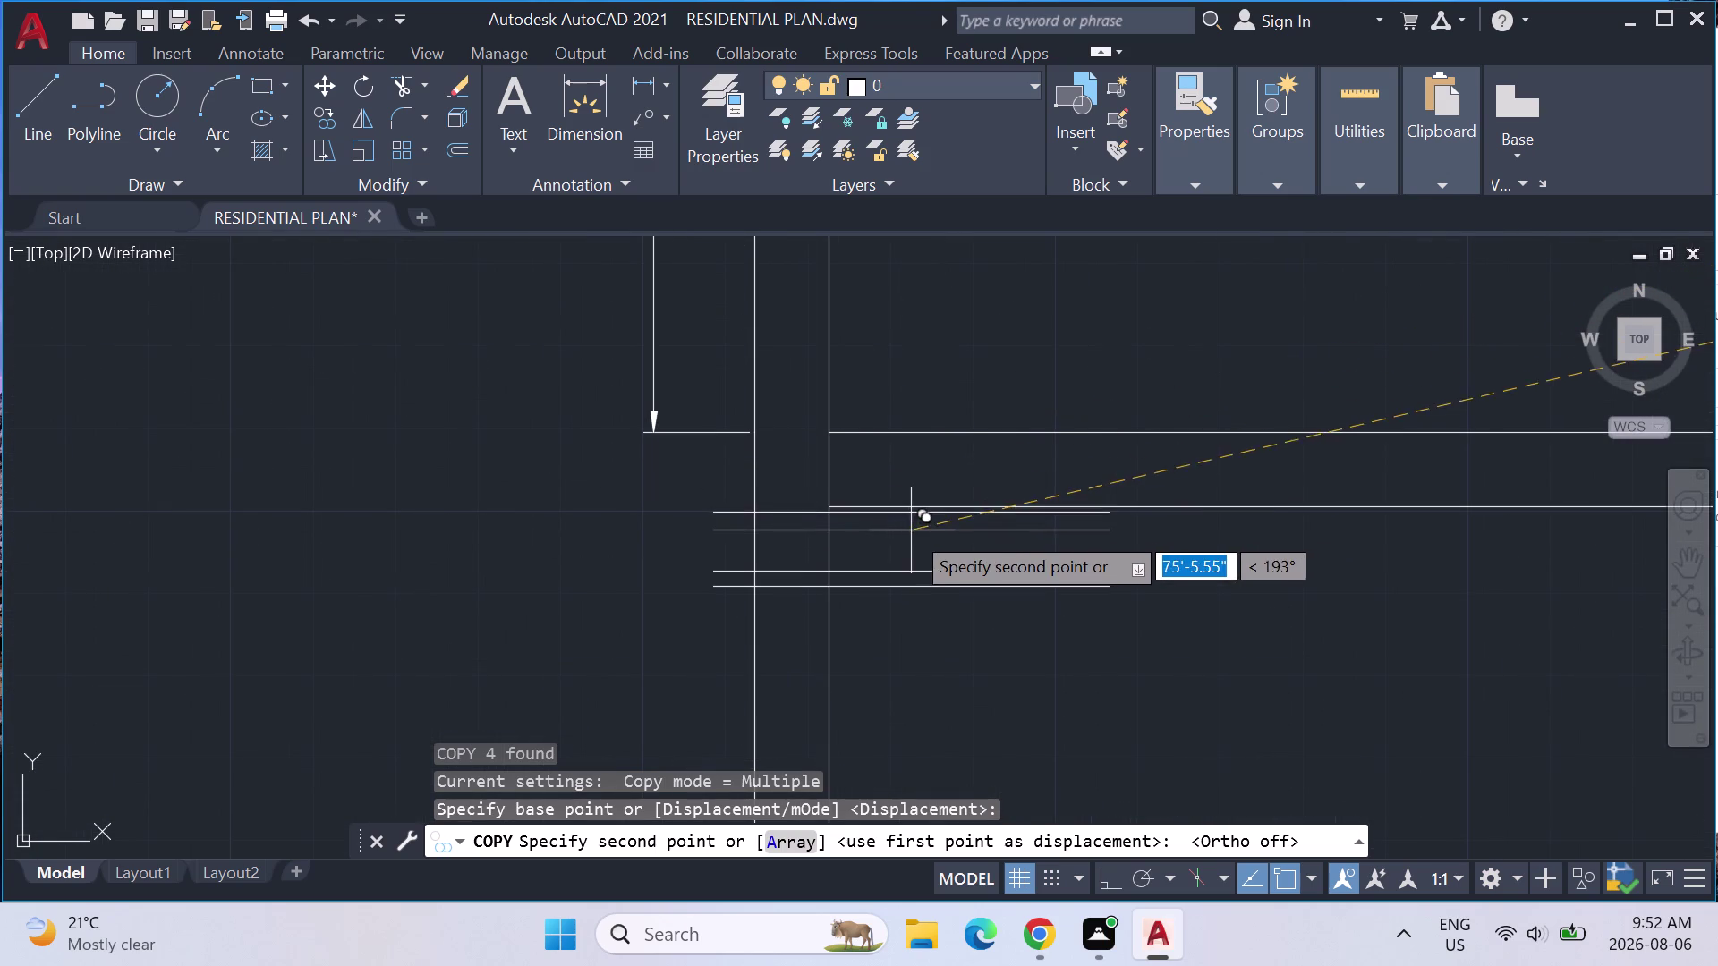
key(Escape)
key(Escape)
scroll(down, 3)
scroll(down, 3)
middle_drag(1327, 463, 964, 467)
scroll(down, 3)
scroll(up, 3)
drag(1086, 400, 812, 390)
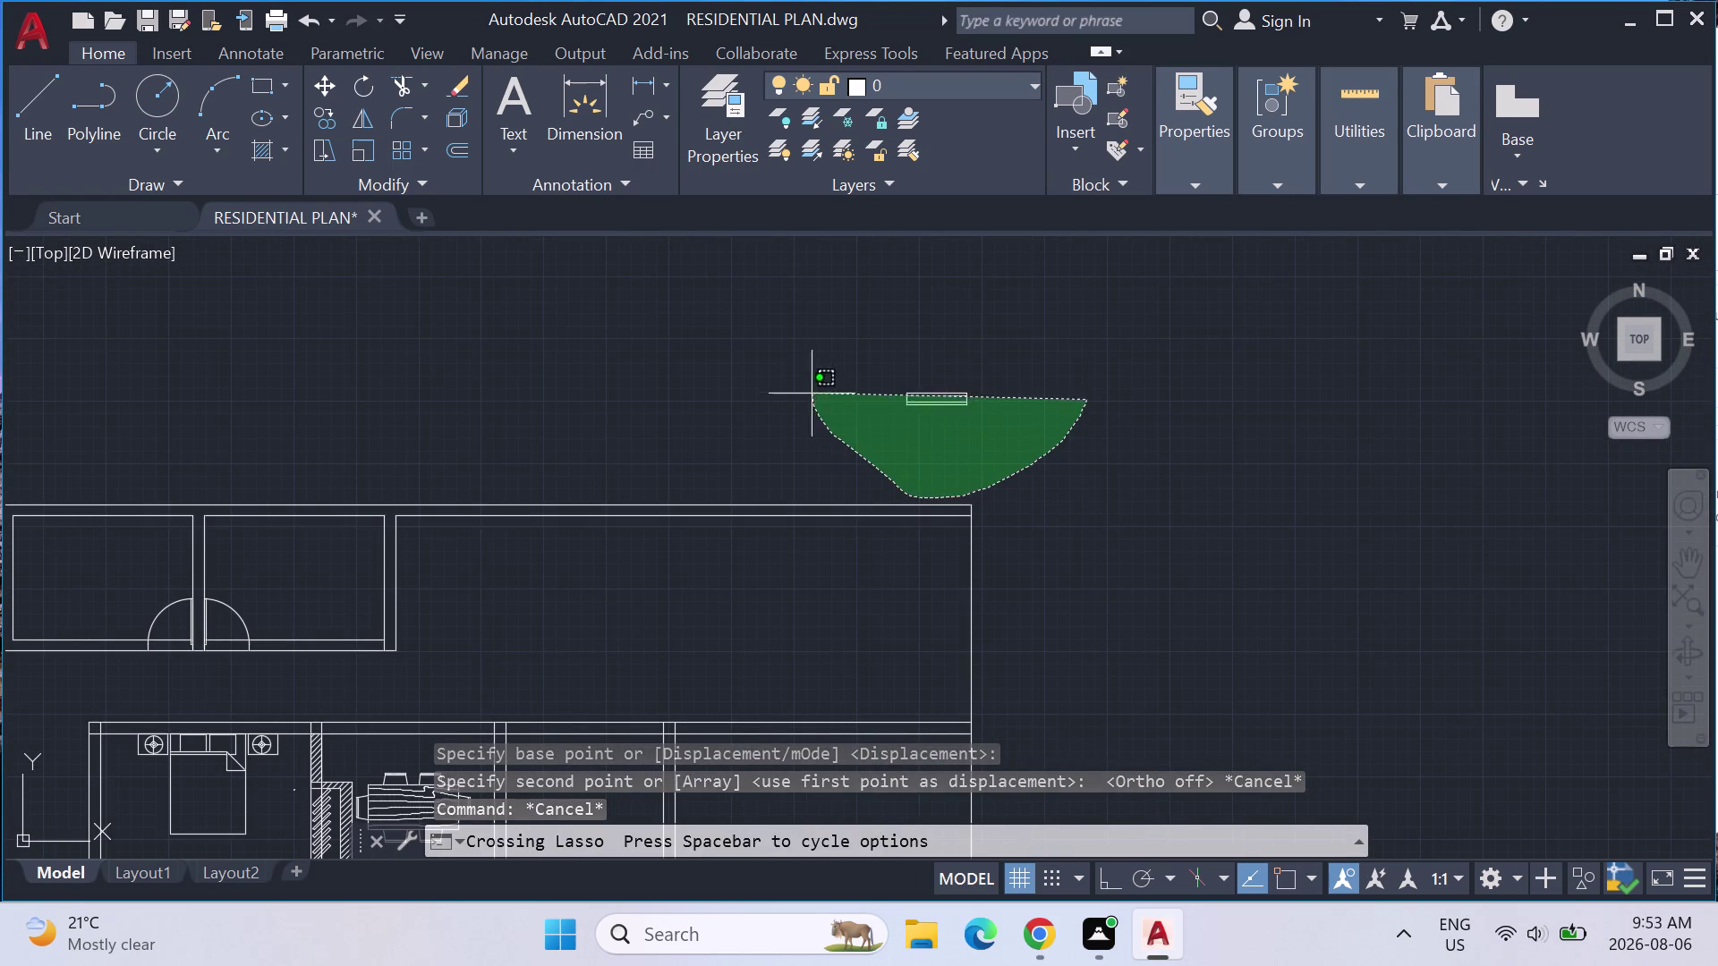
Select the window piece and start copying it from a picked base point.
drag(812, 390, 932, 334)
key(m)
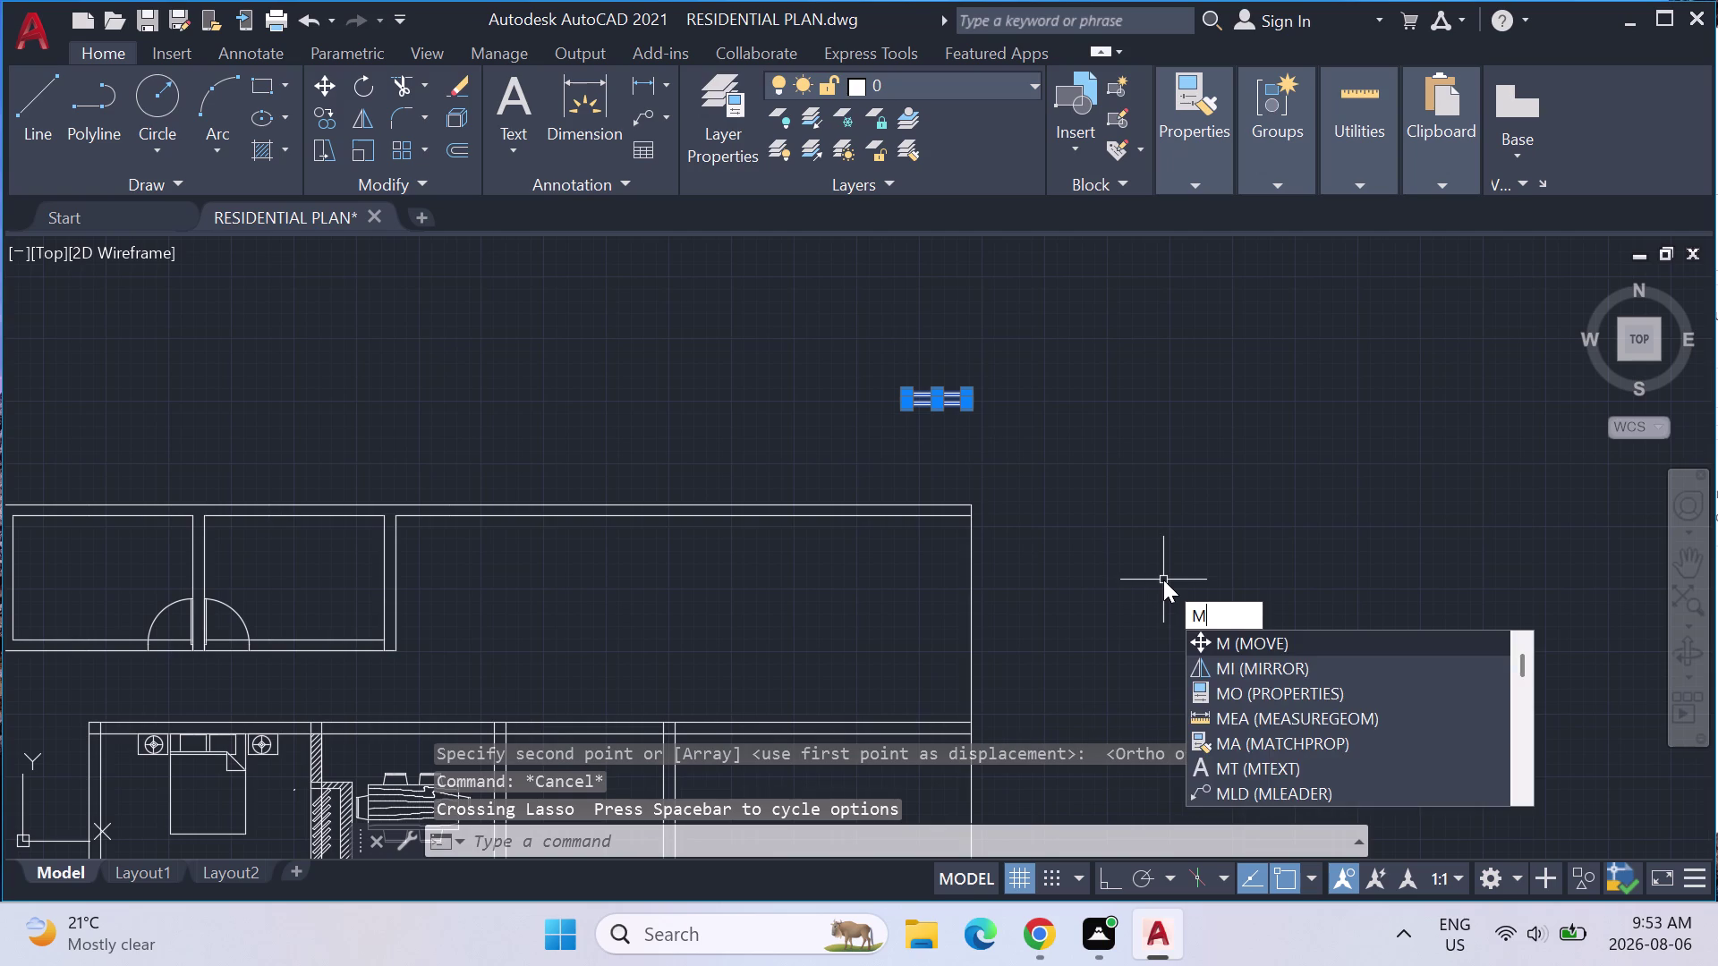
key(BackSpace)
text(CO)
key(Return)
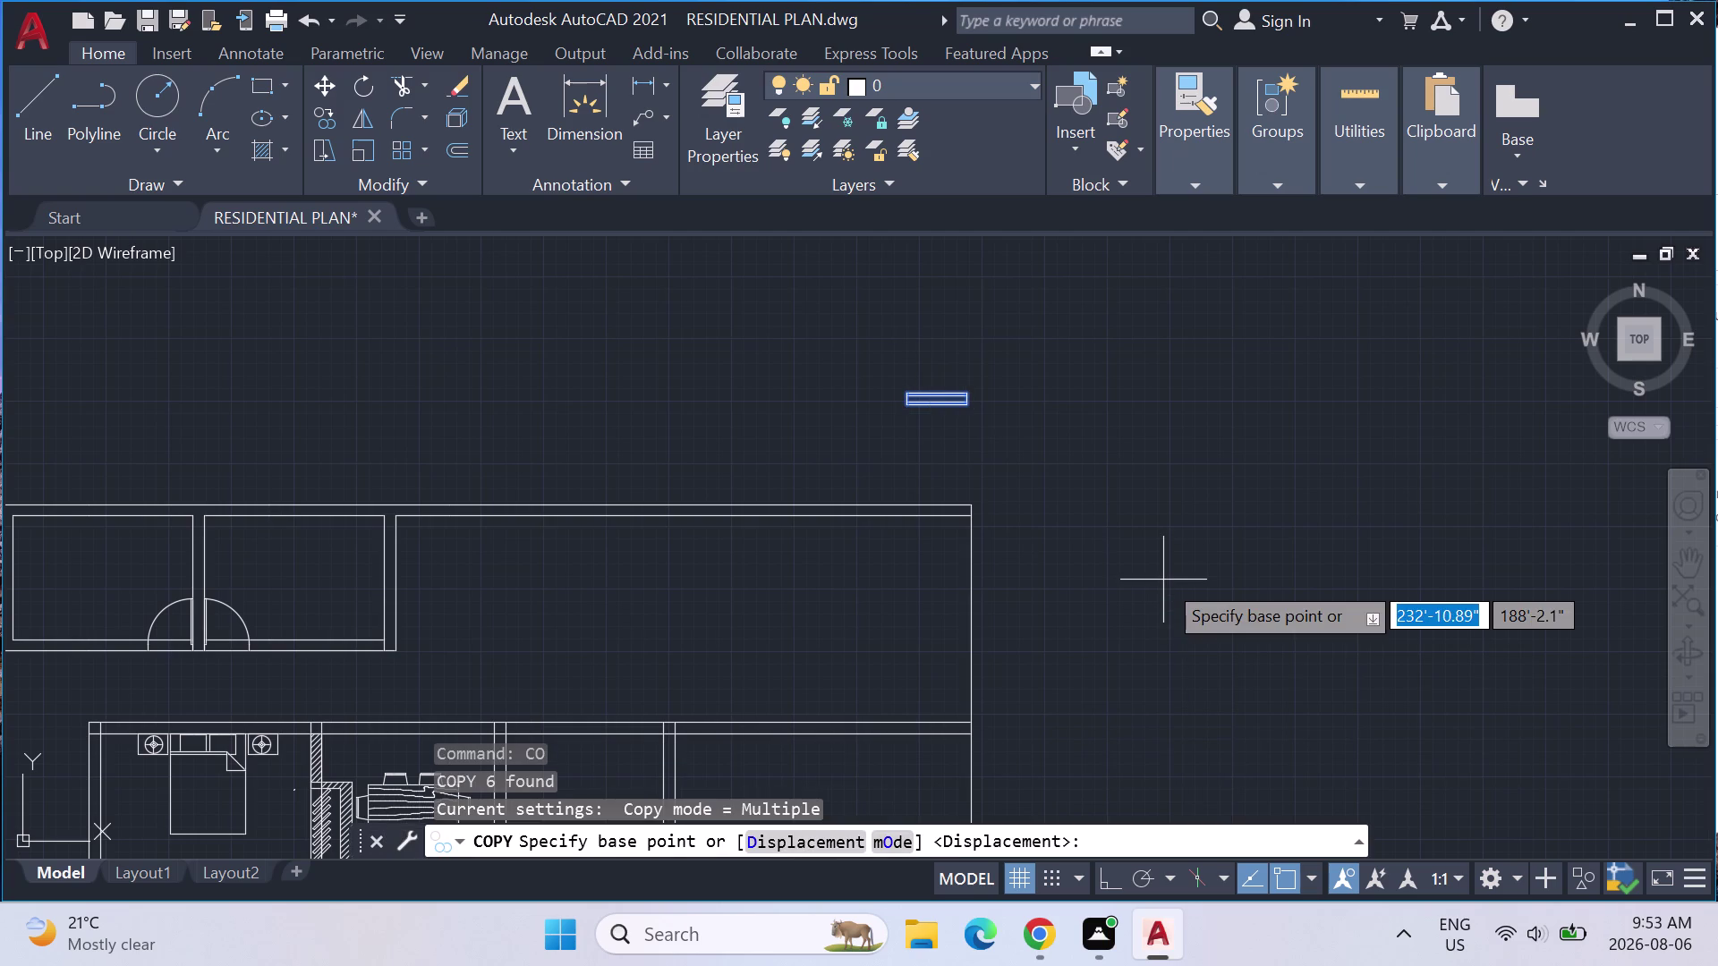
click(925, 401)
Place the copy midway between two points on the upper-left room's bottom wall.
scroll(down, 3)
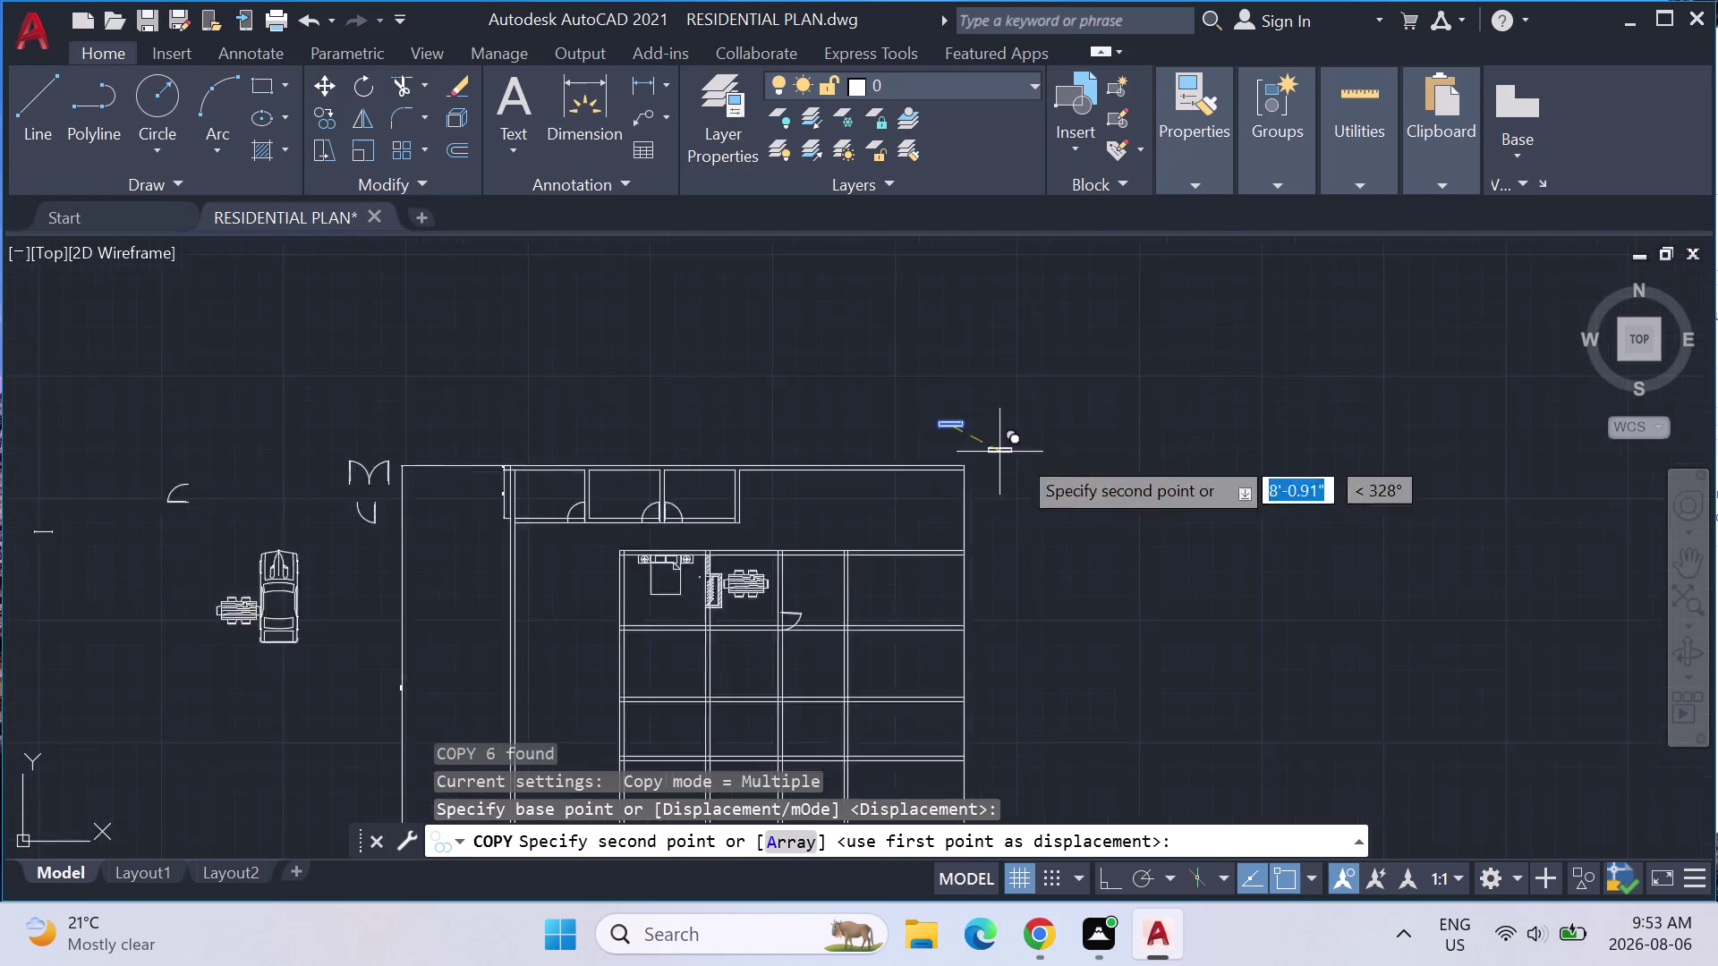
scroll(up, 3)
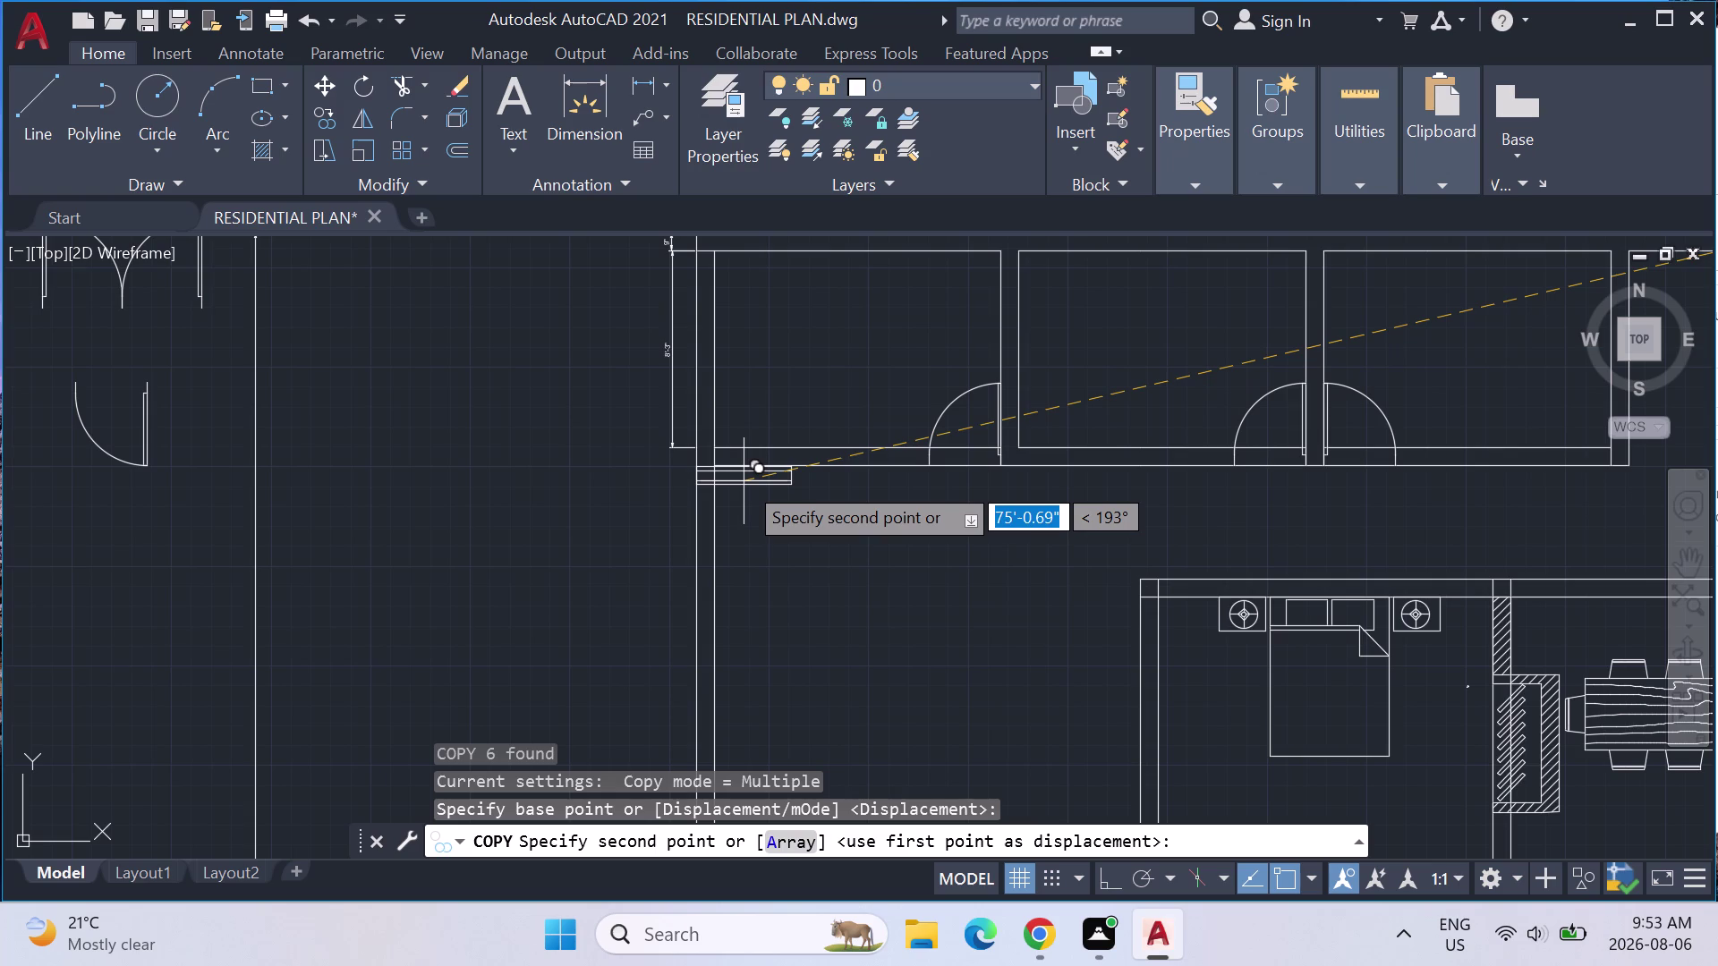
text(M2P)
key(Return)
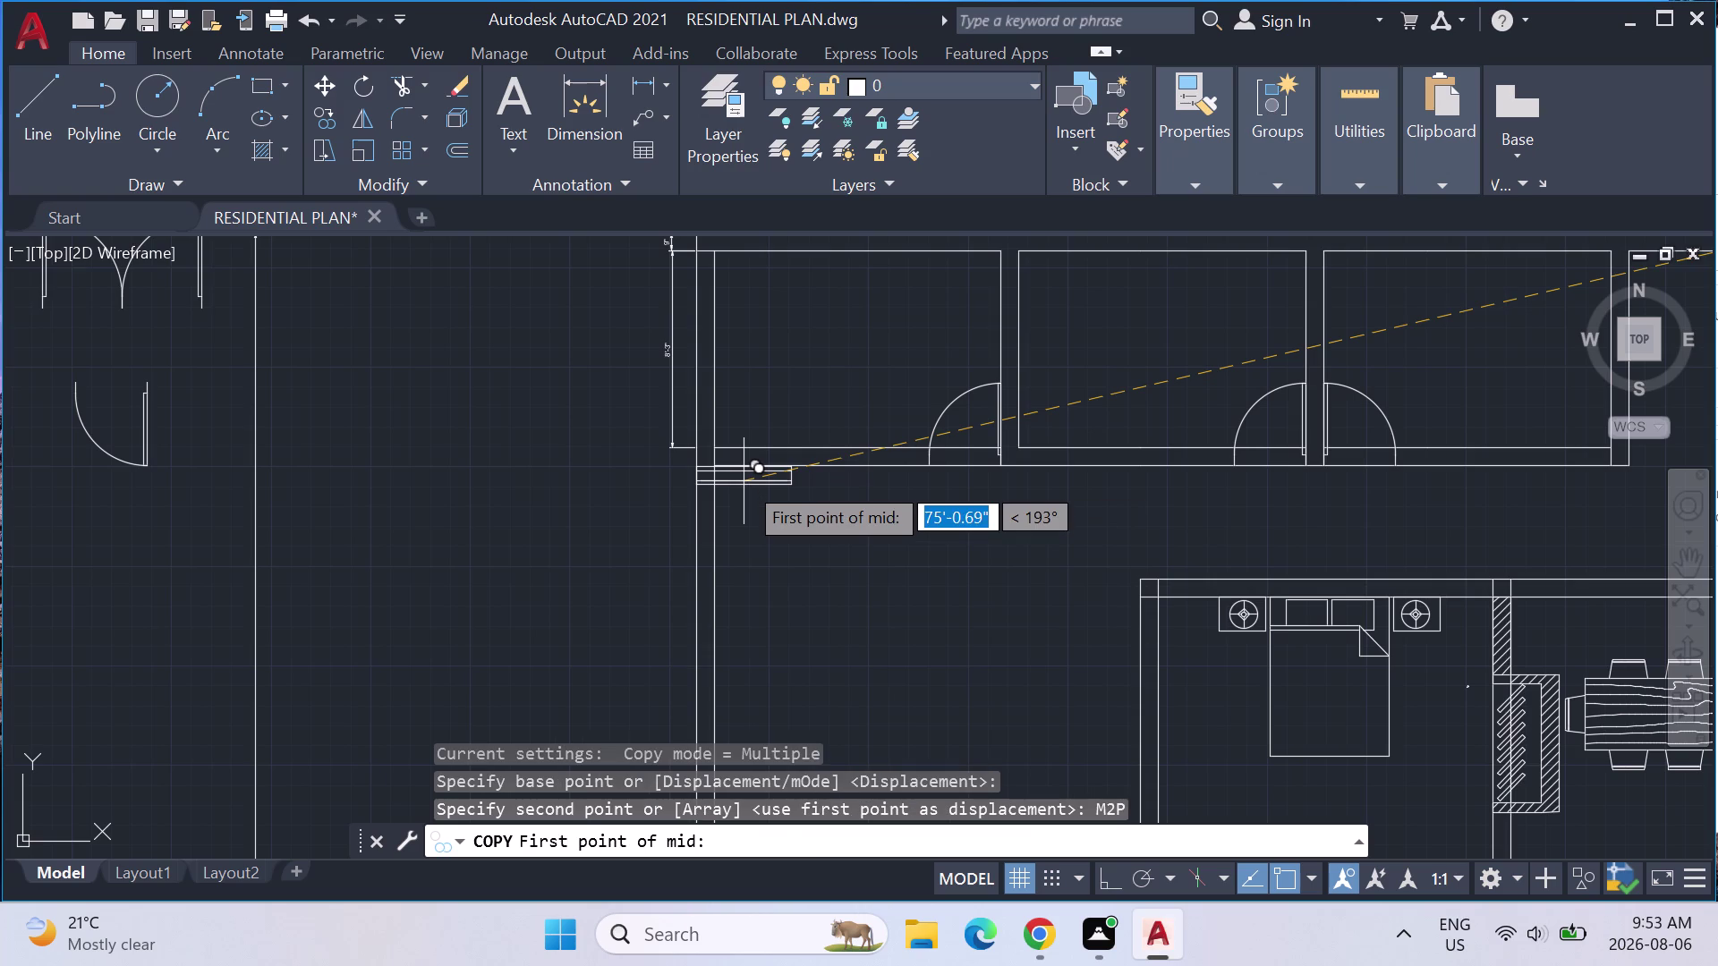
click(719, 465)
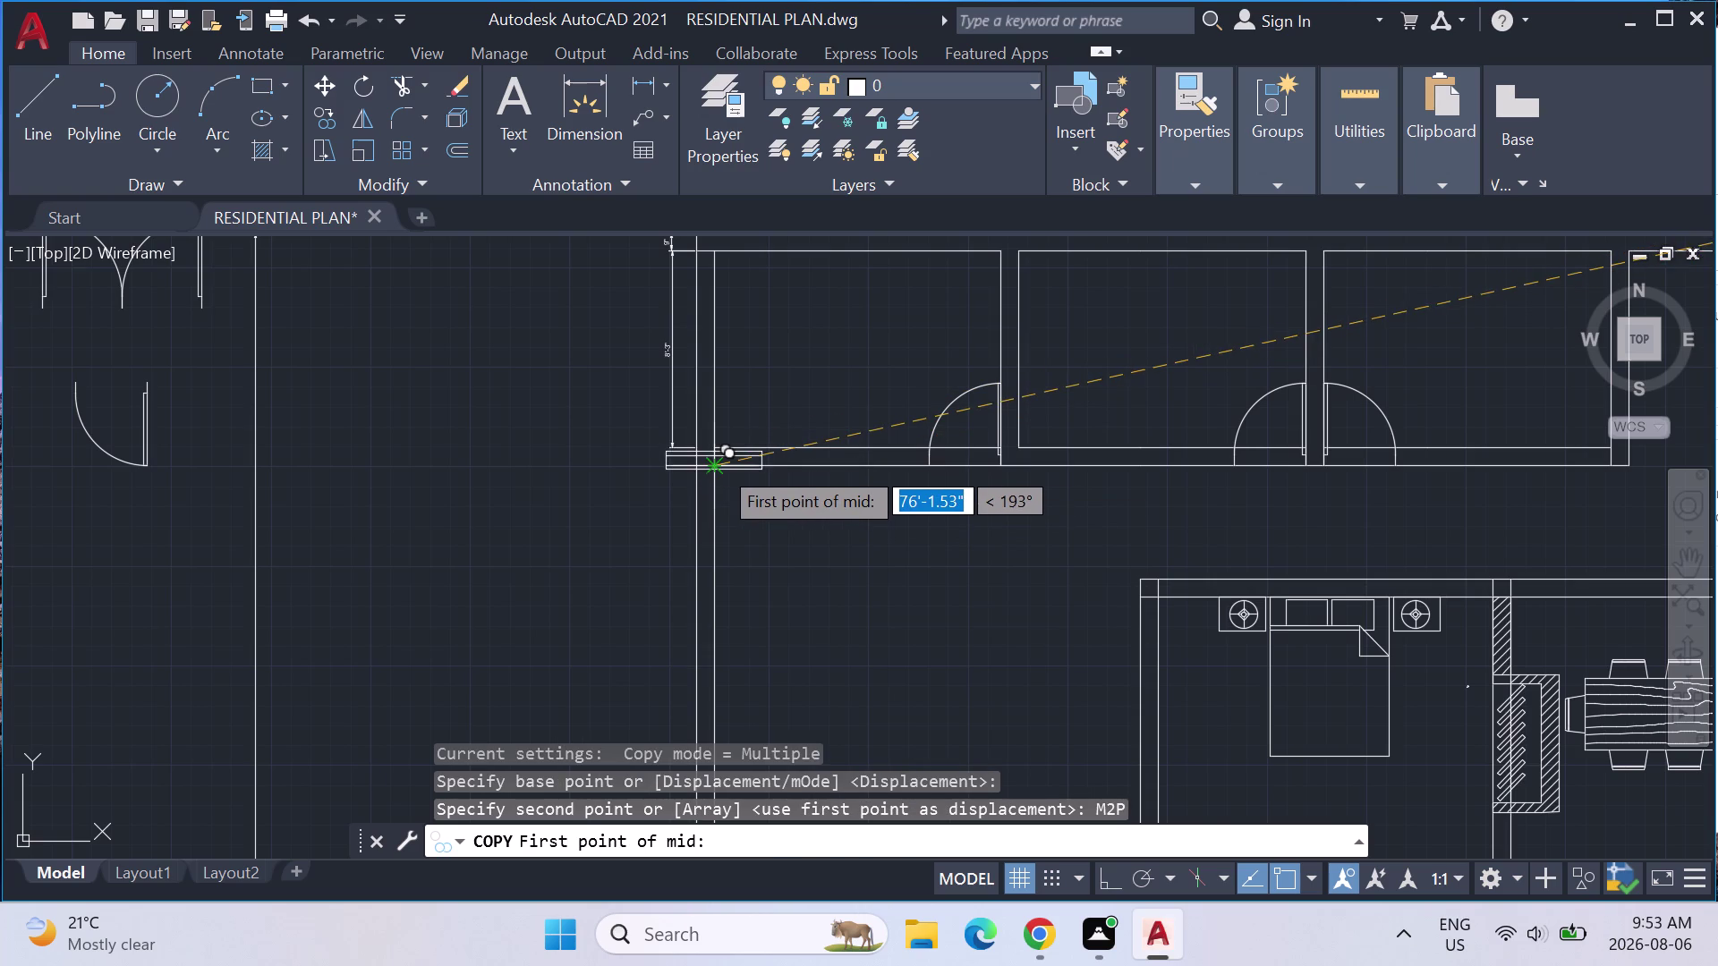
click(921, 467)
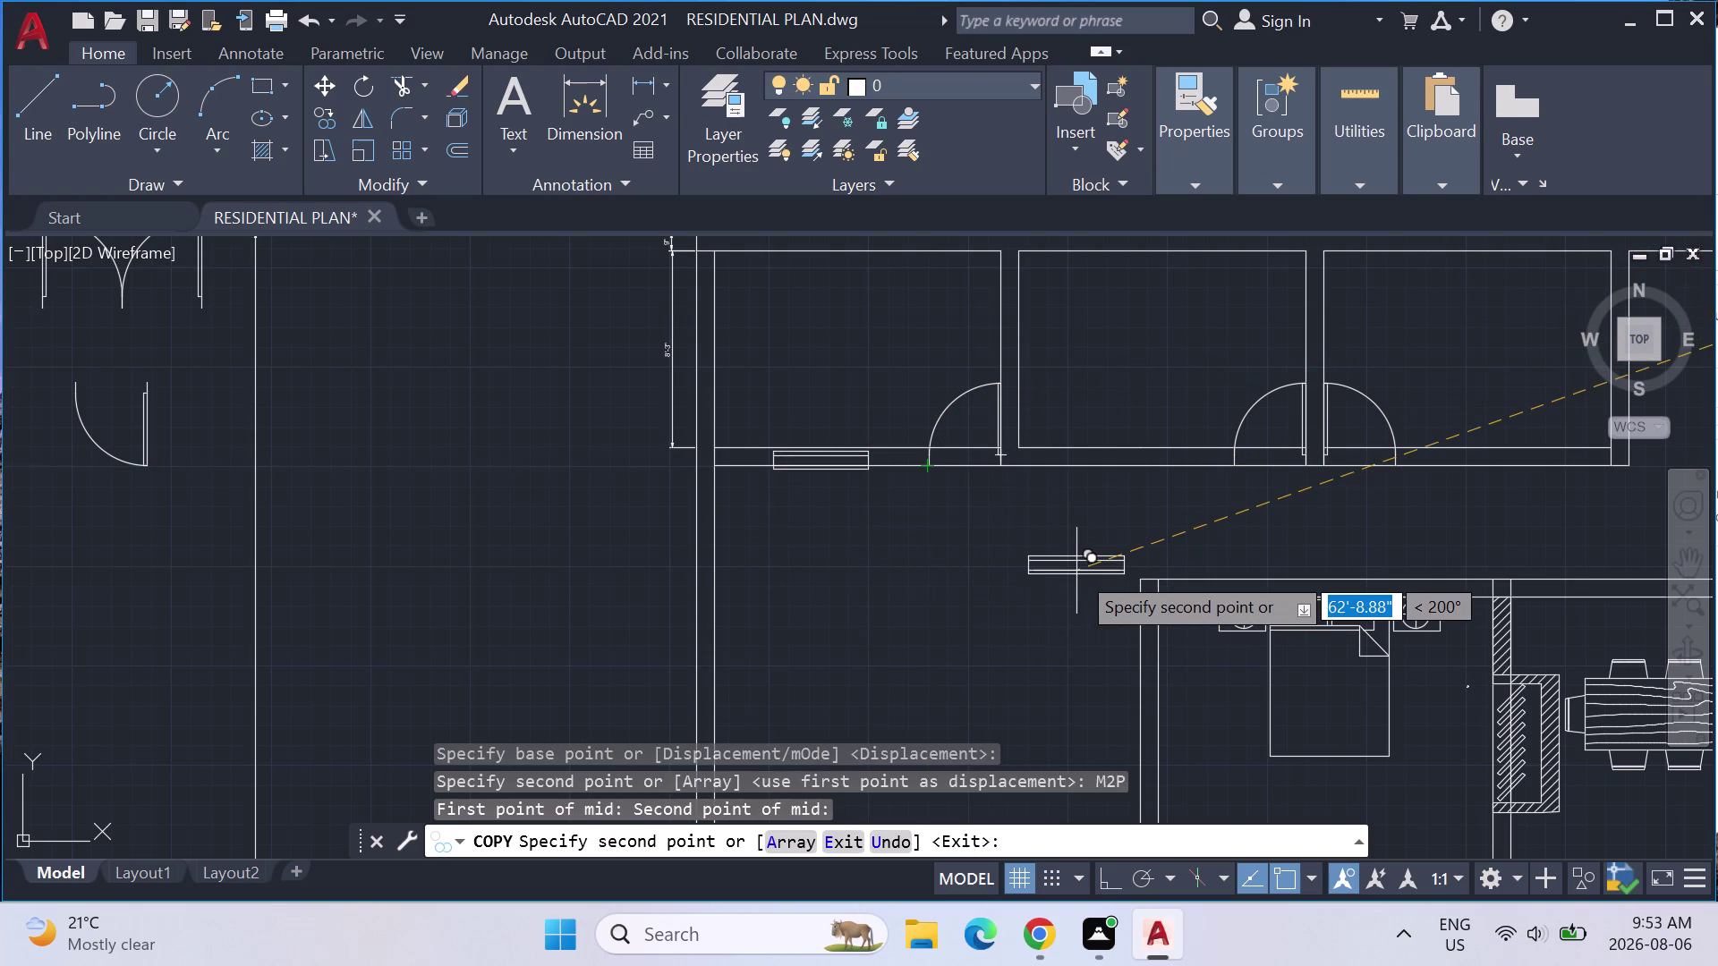
key(Return)
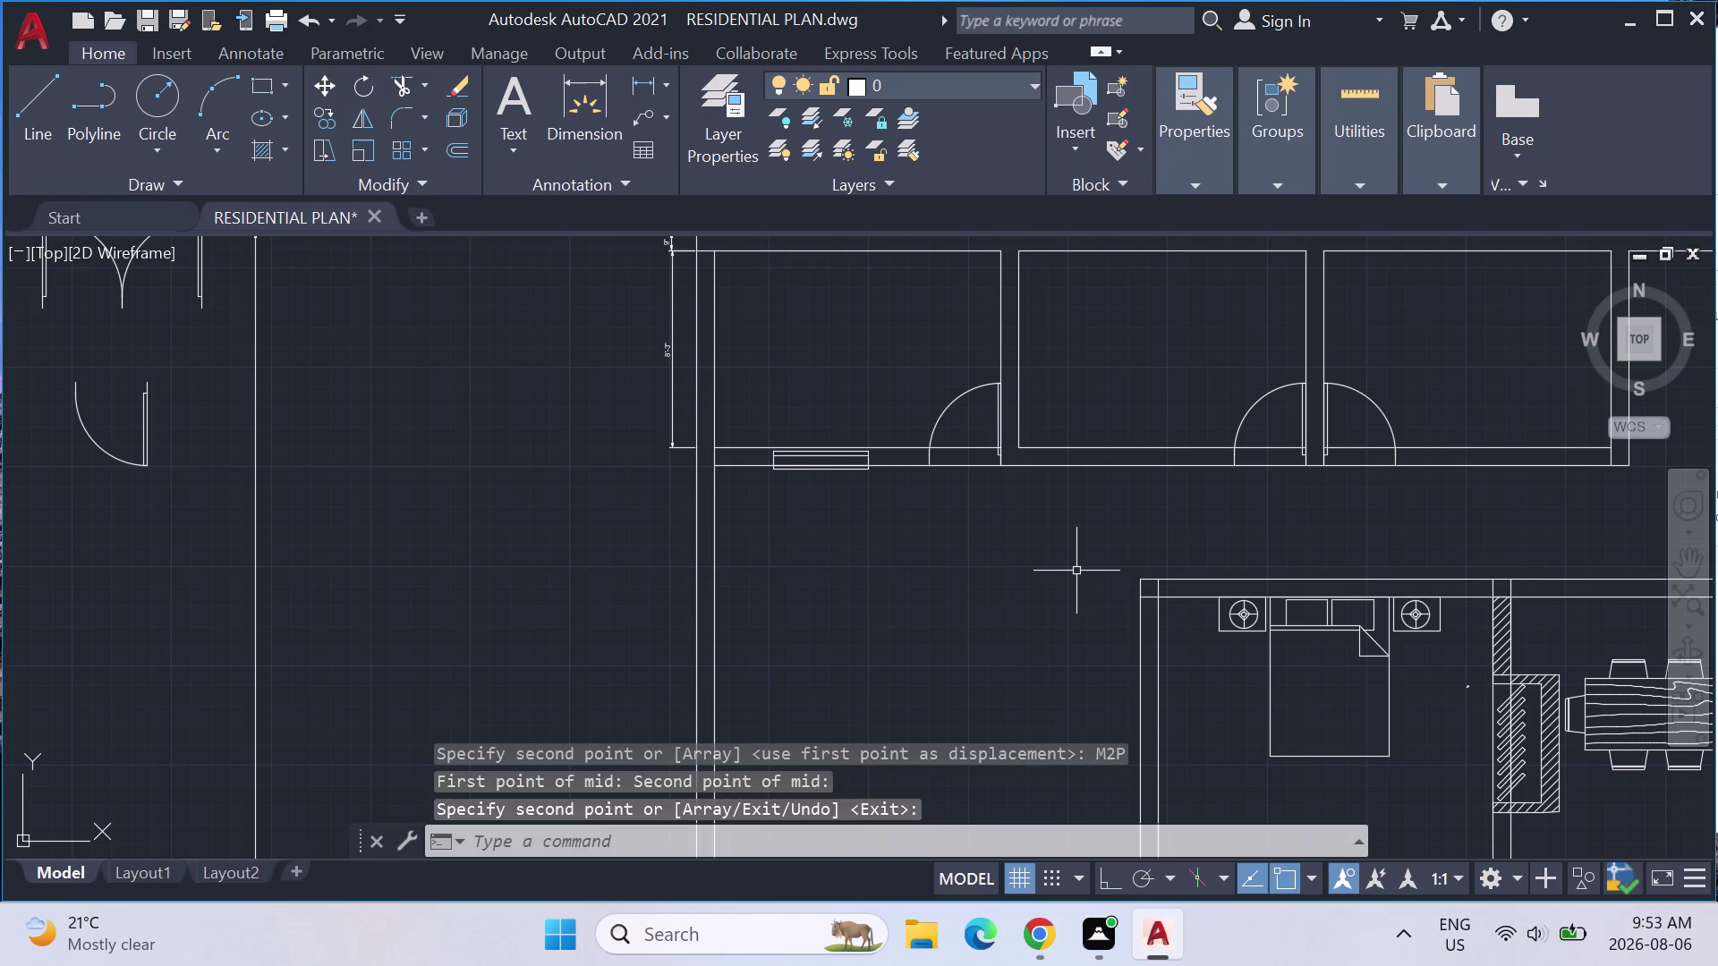
key(Return)
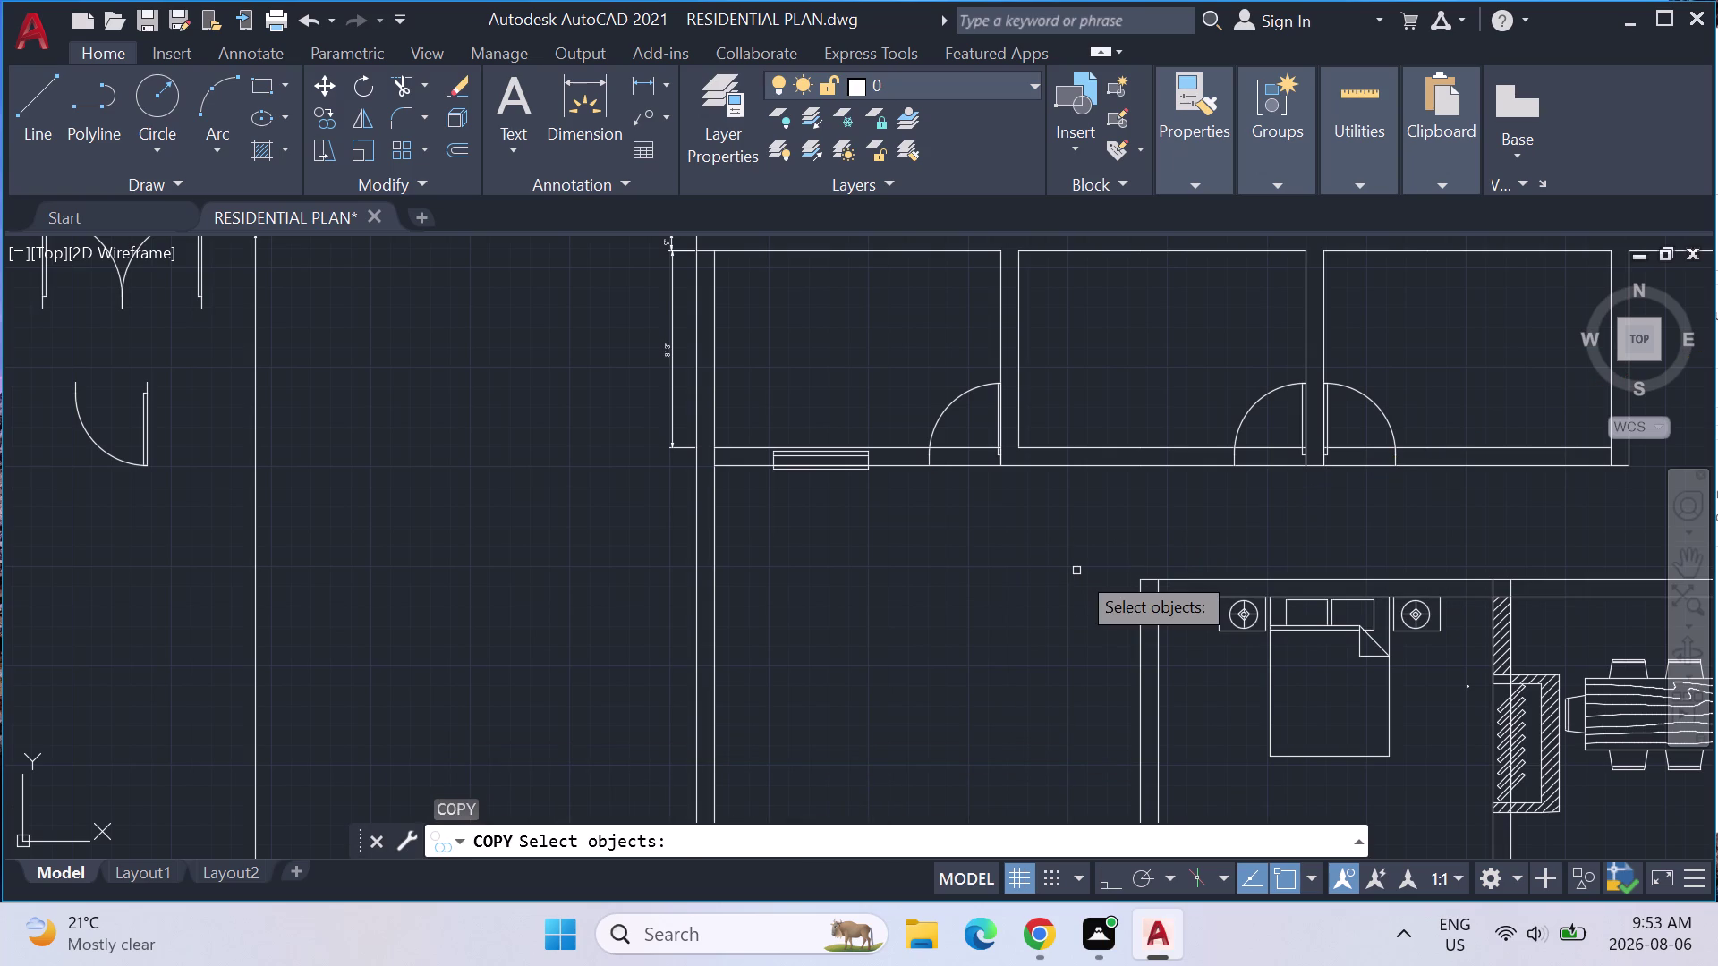
Select the window piece's lines again and pick its base point.
scroll(down, 3)
middle_drag(1244, 482, 700, 496)
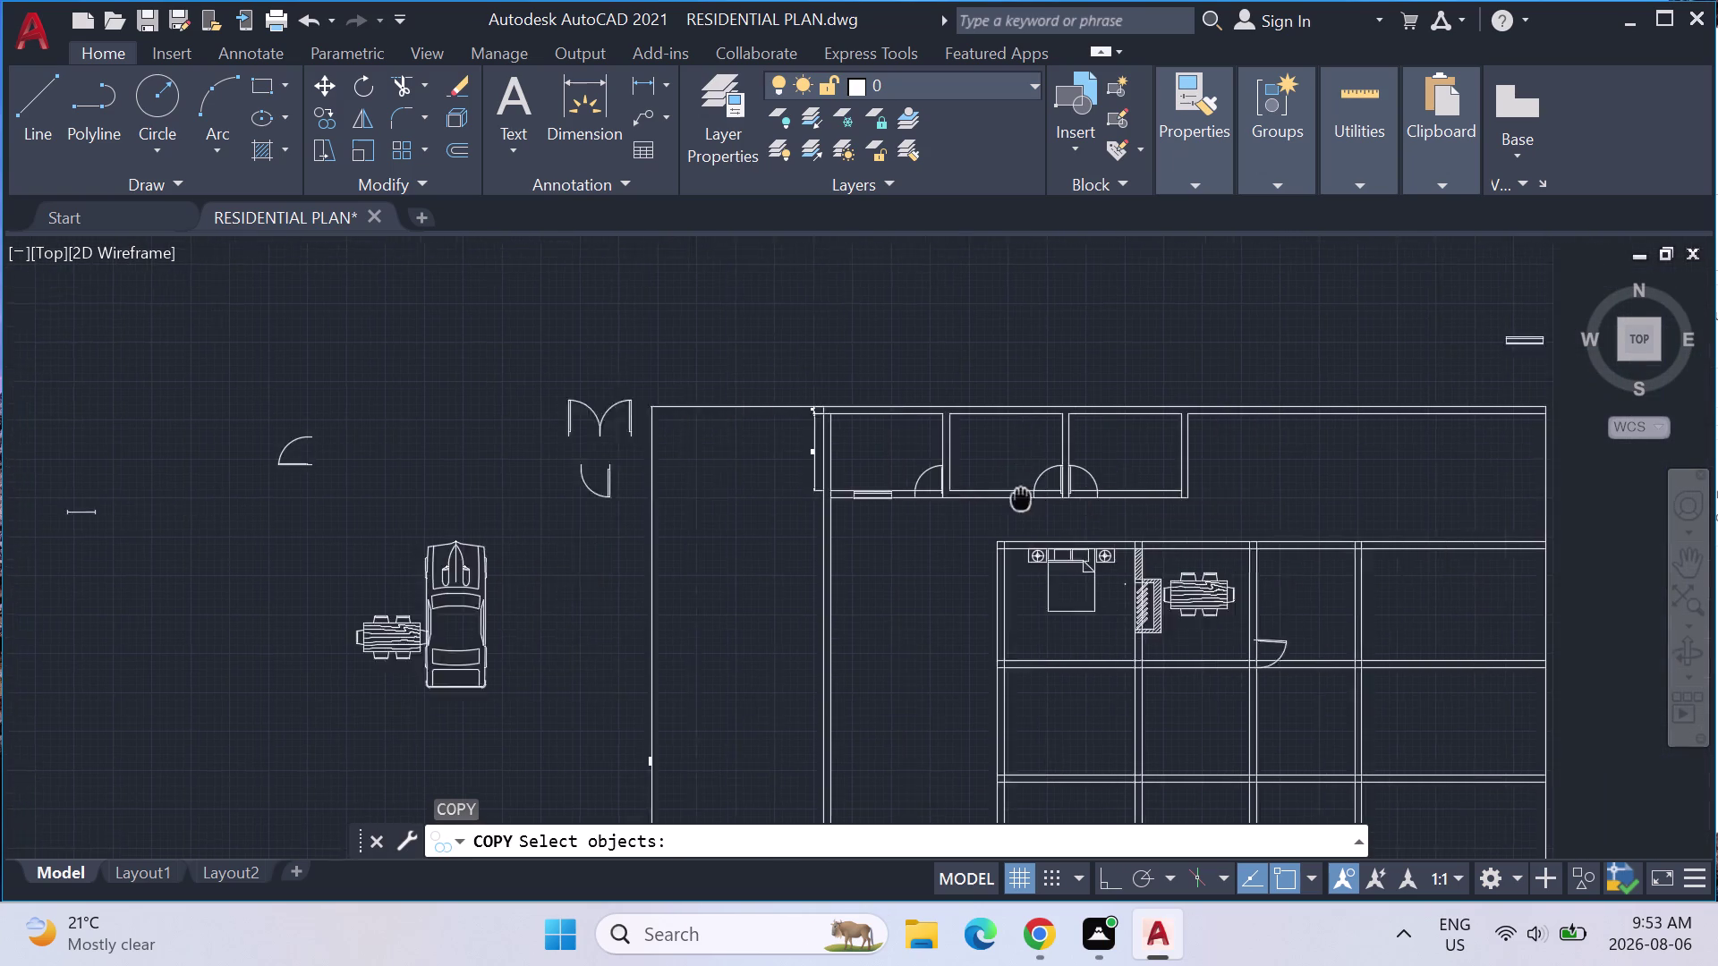
middle_drag(701, 496, 601, 523)
scroll(up, 3)
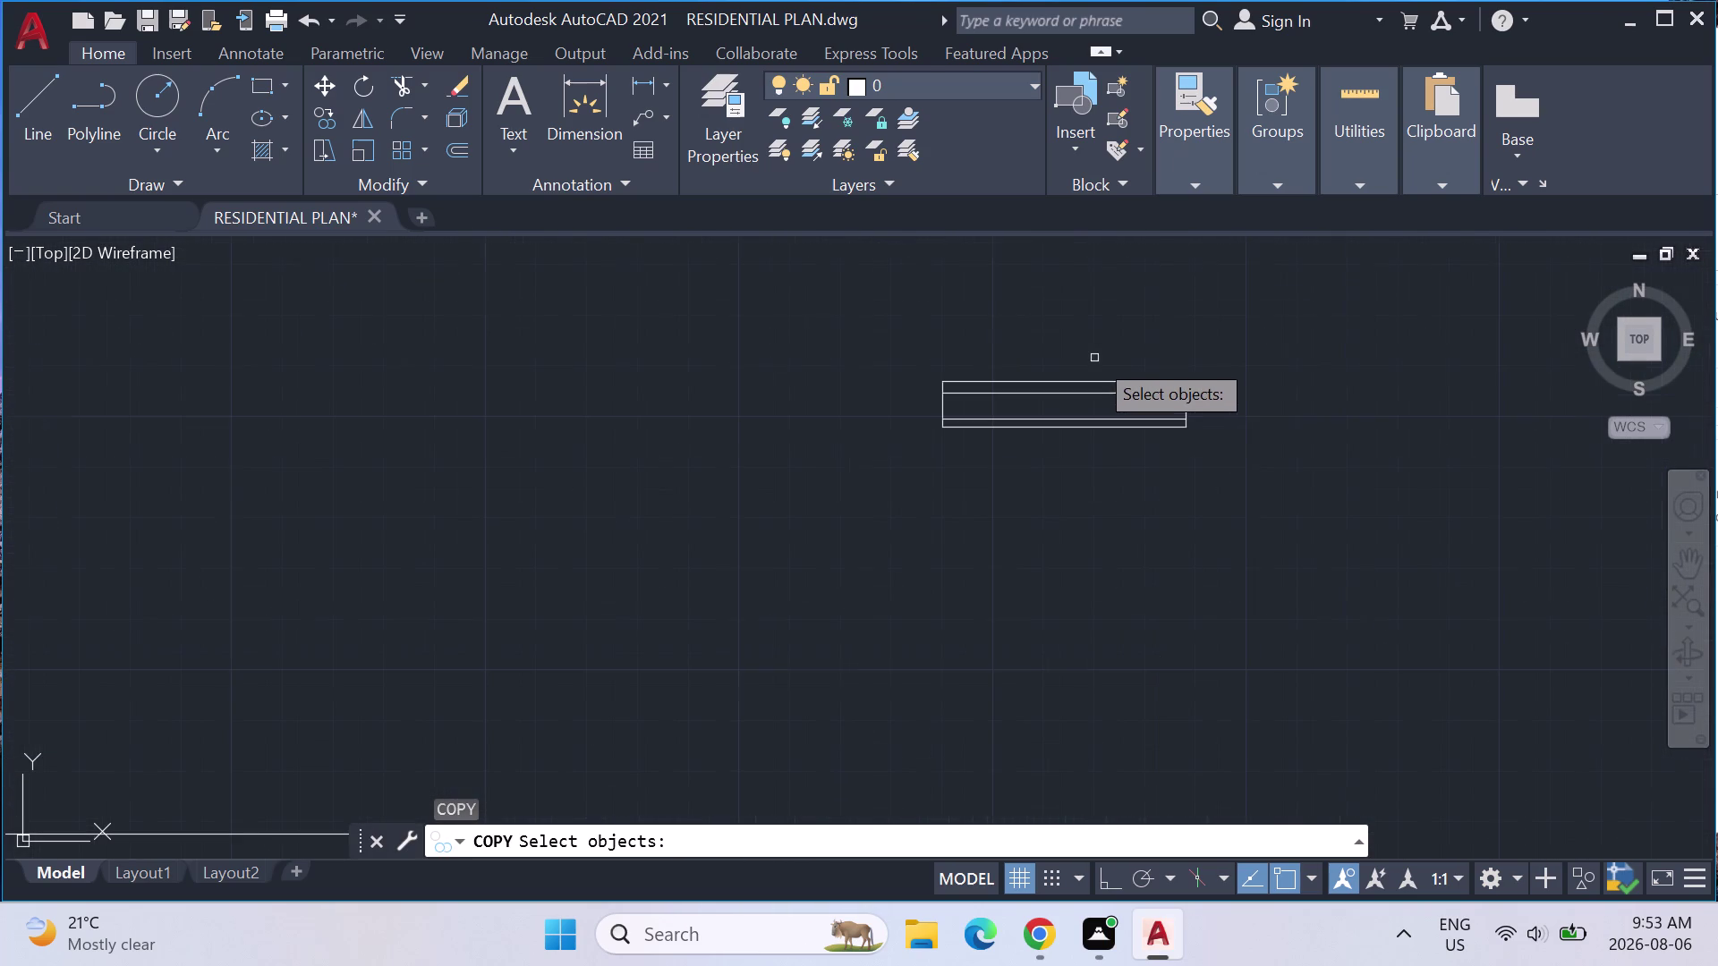
drag(1369, 459, 863, 480)
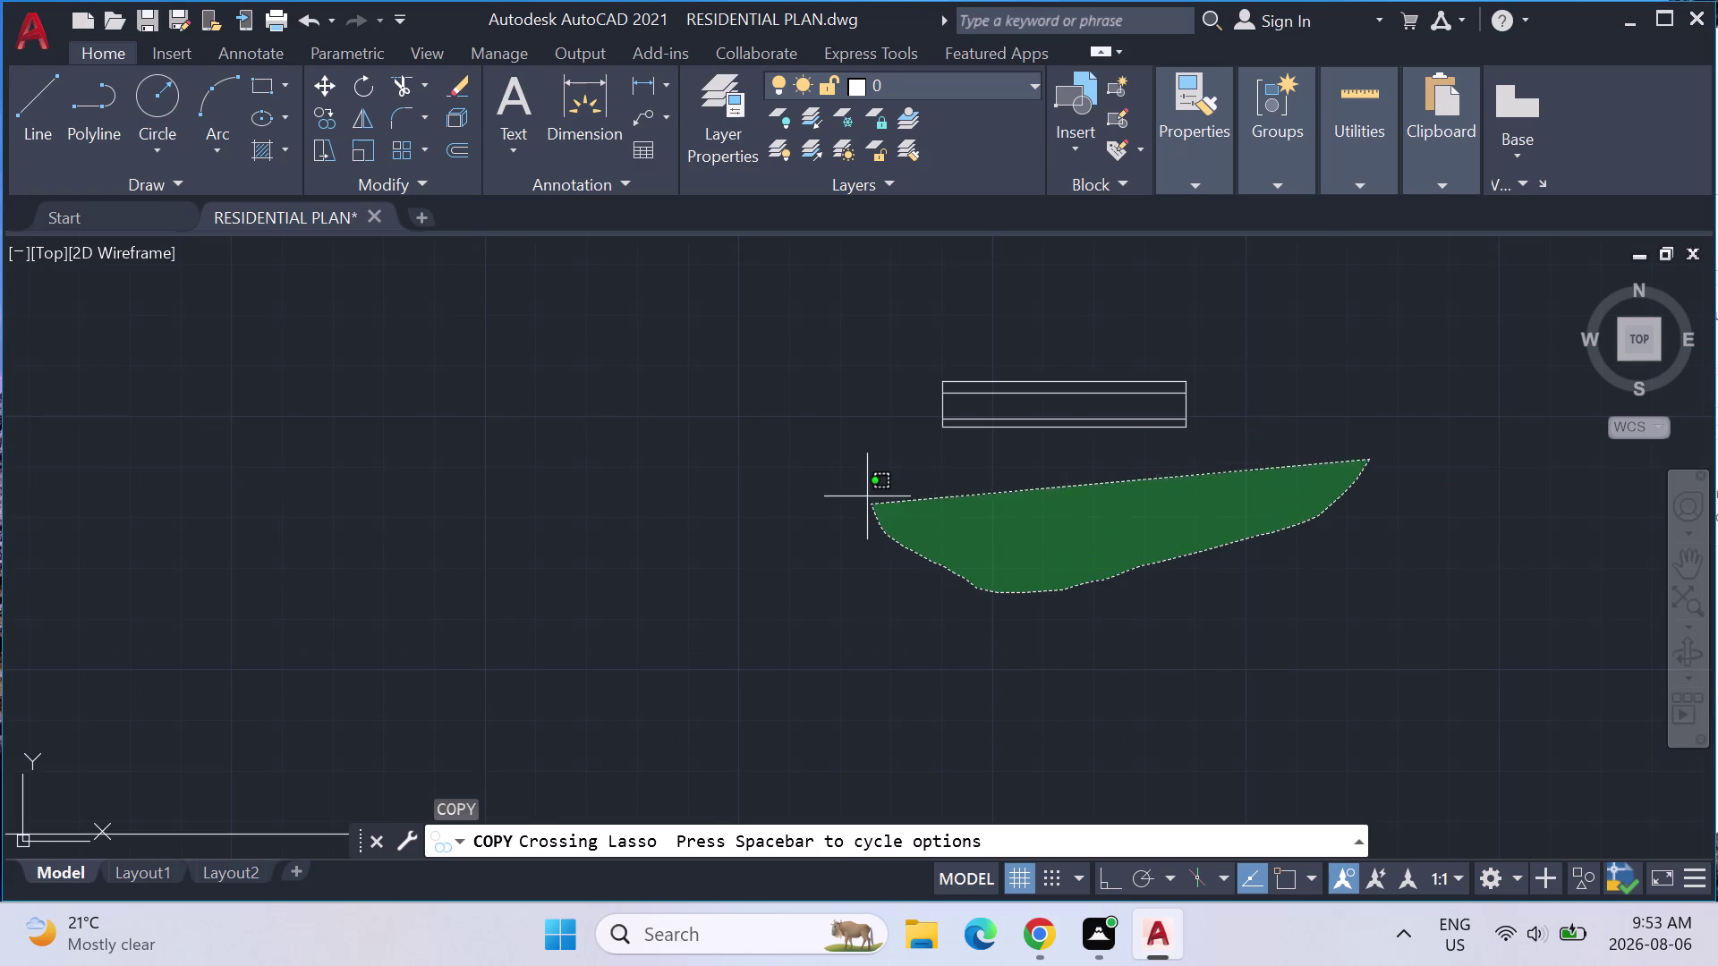
drag(863, 480, 1155, 316)
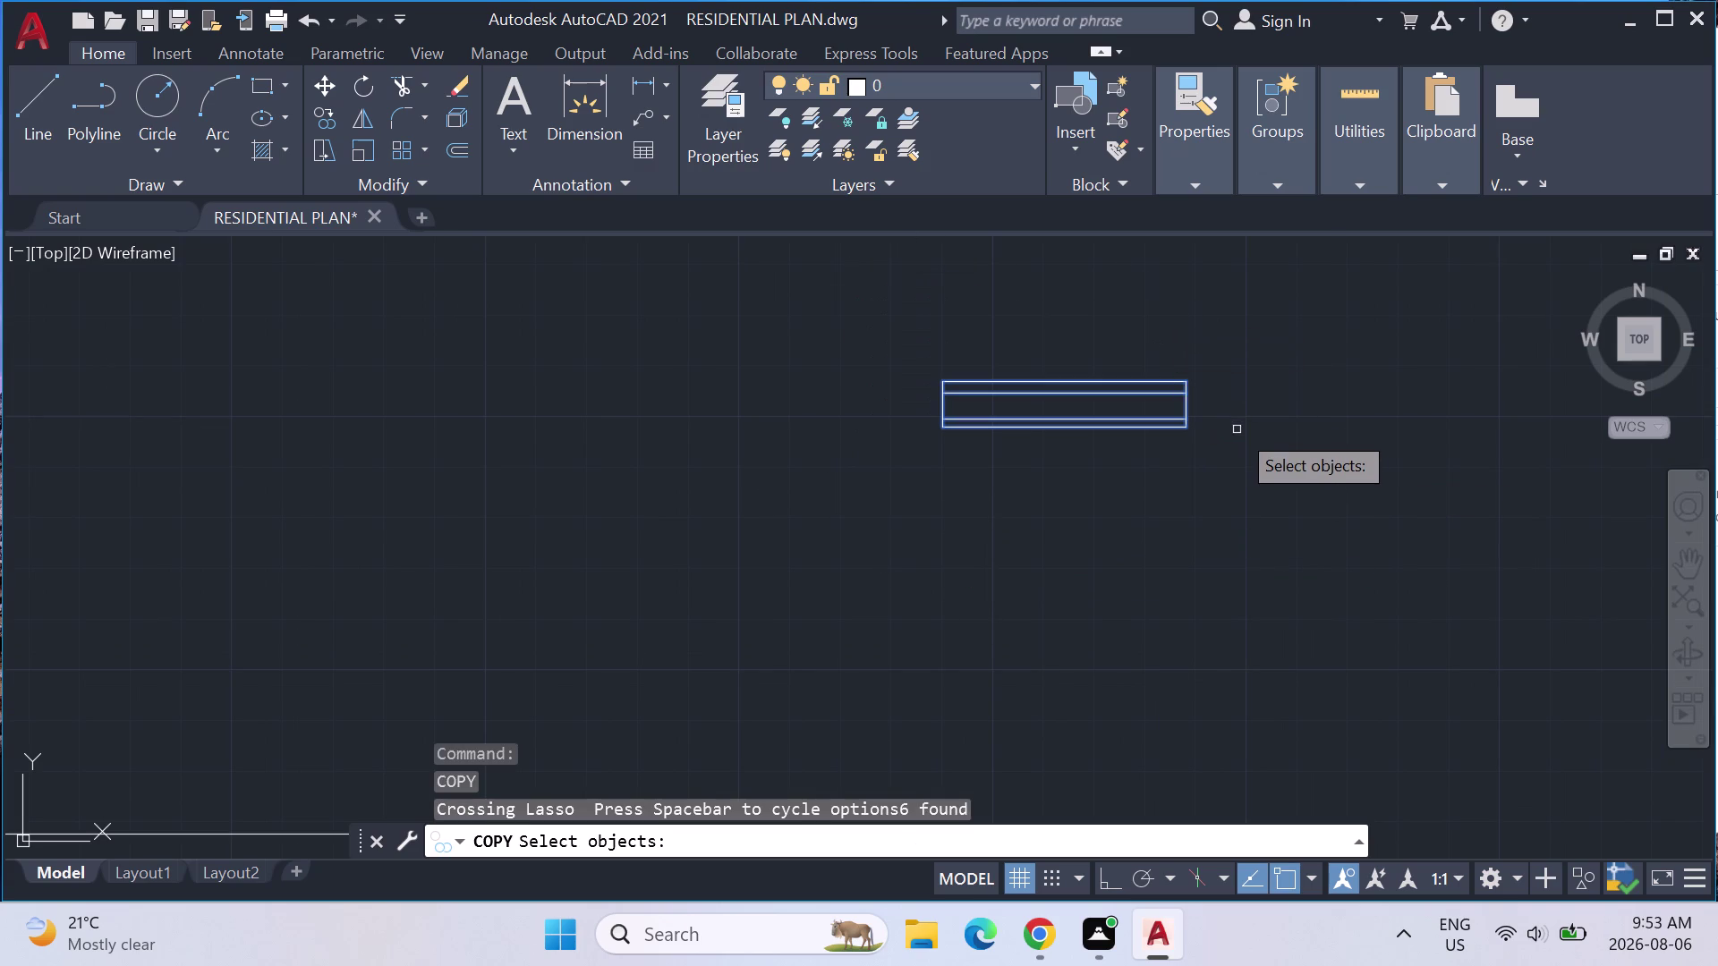
key(Return)
click(1062, 430)
Place the copy midway between two points on the middle room's bottom wall.
scroll(down, 3)
scroll(down, 3)
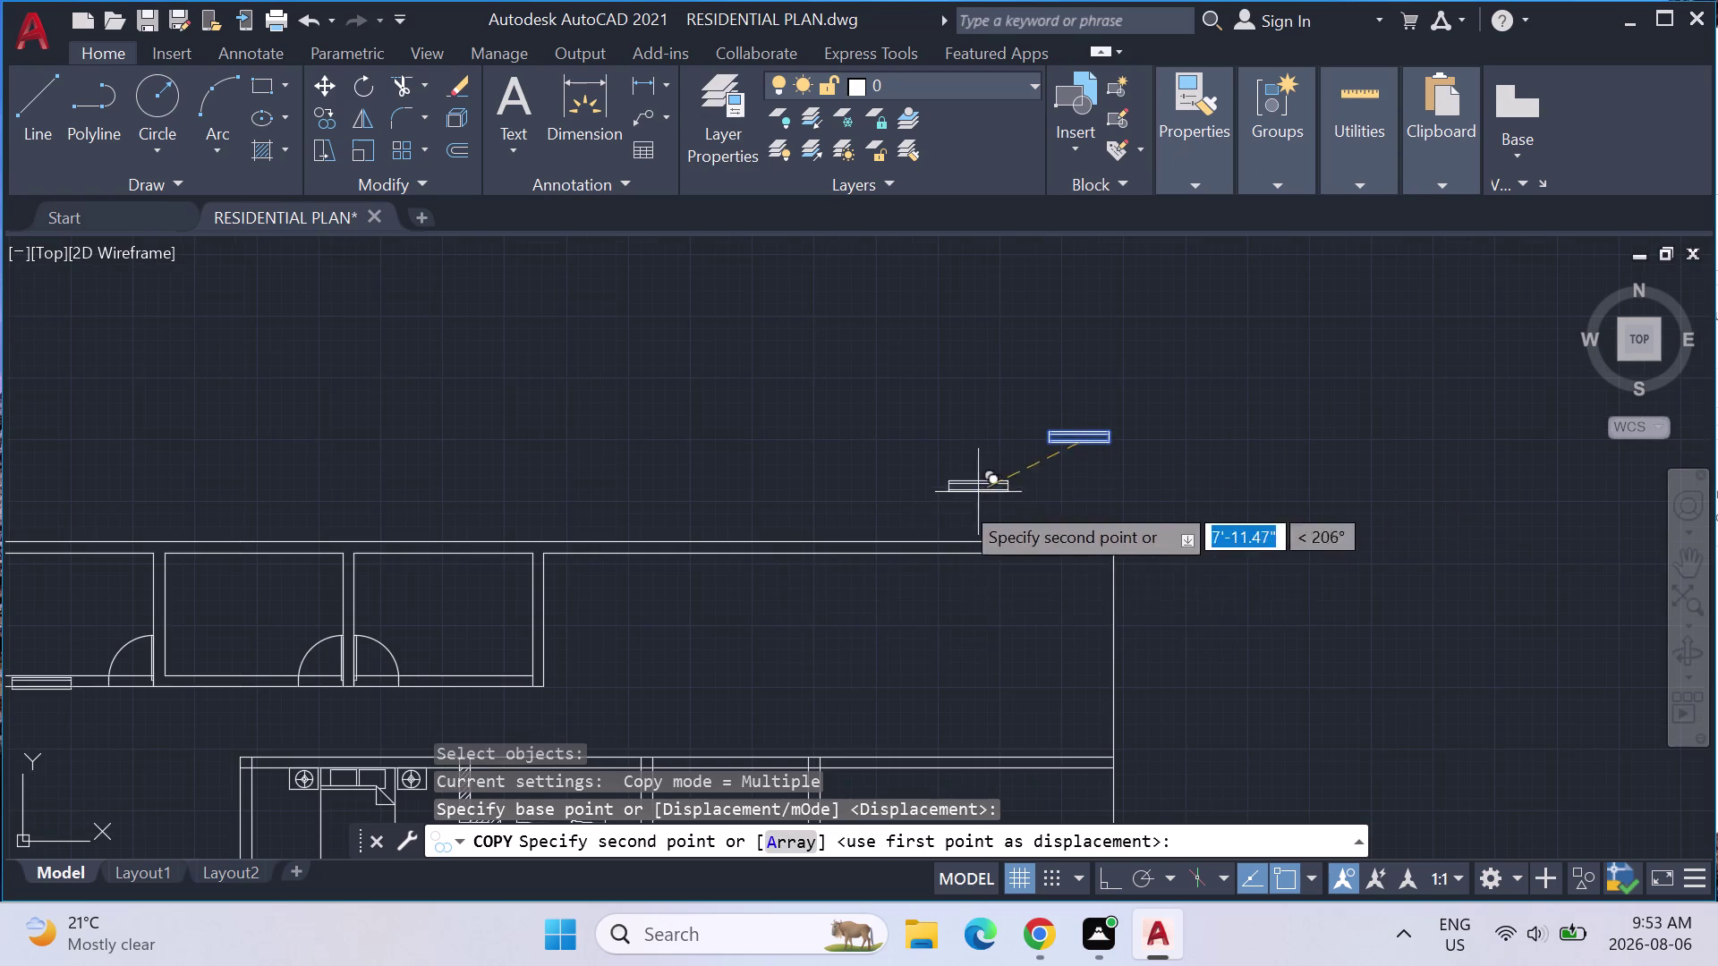
middle_drag(750, 607, 1145, 277)
scroll(down, 3)
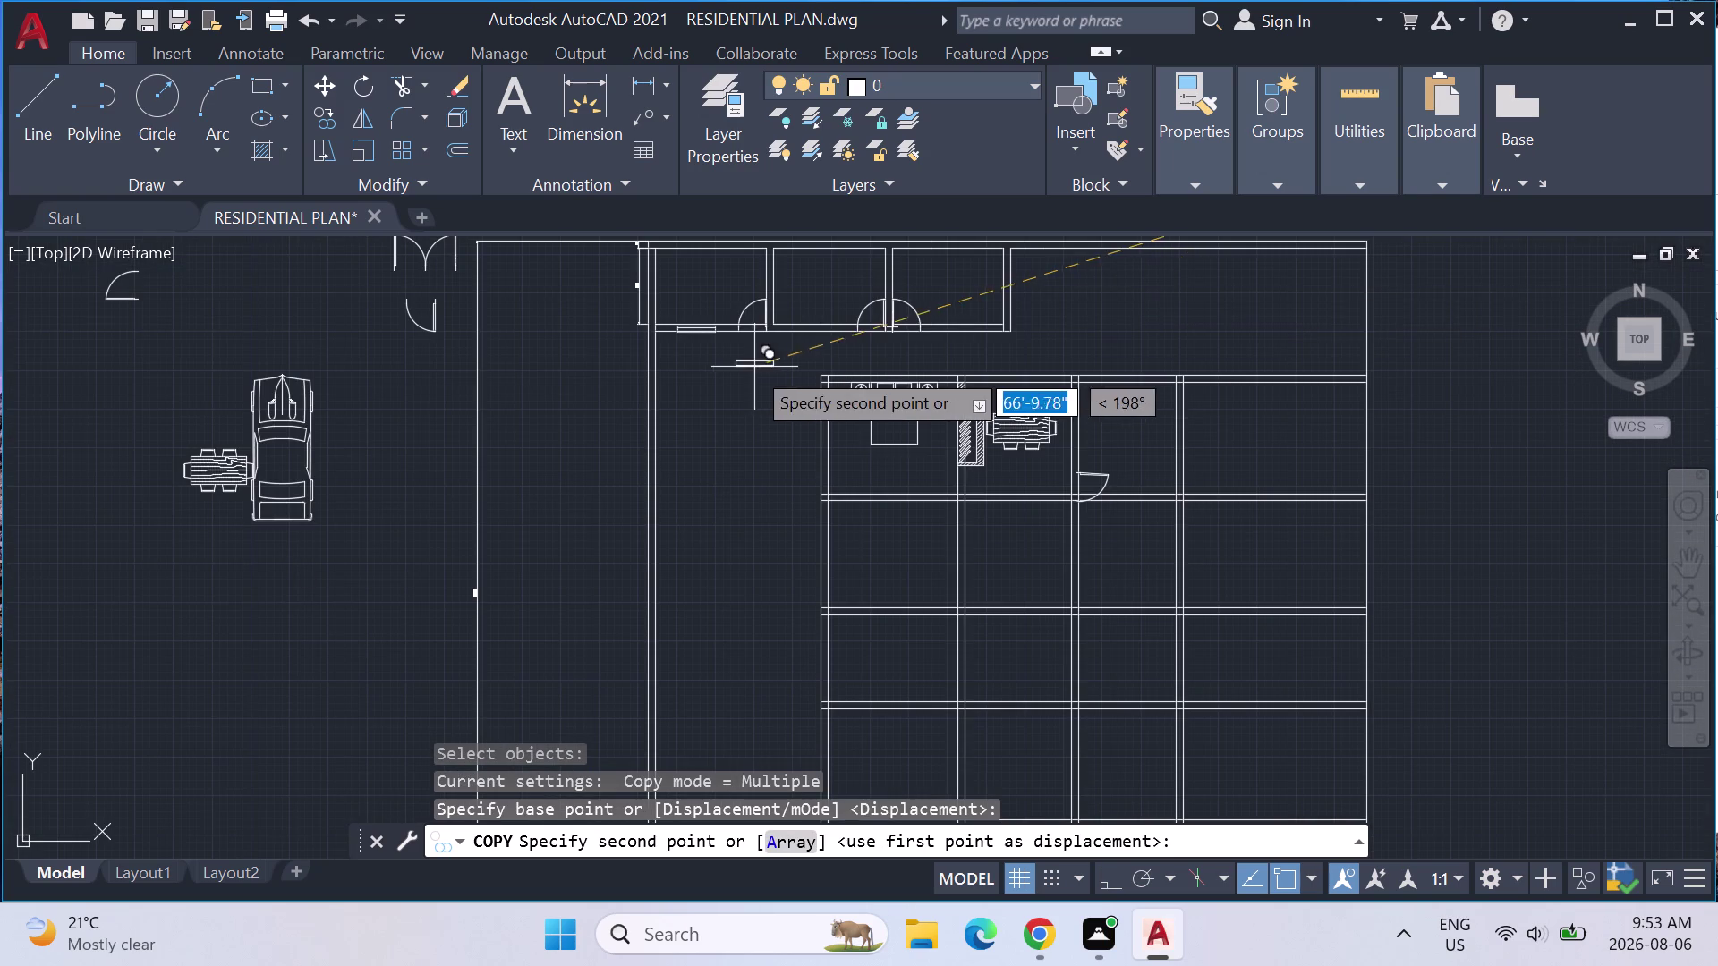
scroll(up, 3)
text(M)
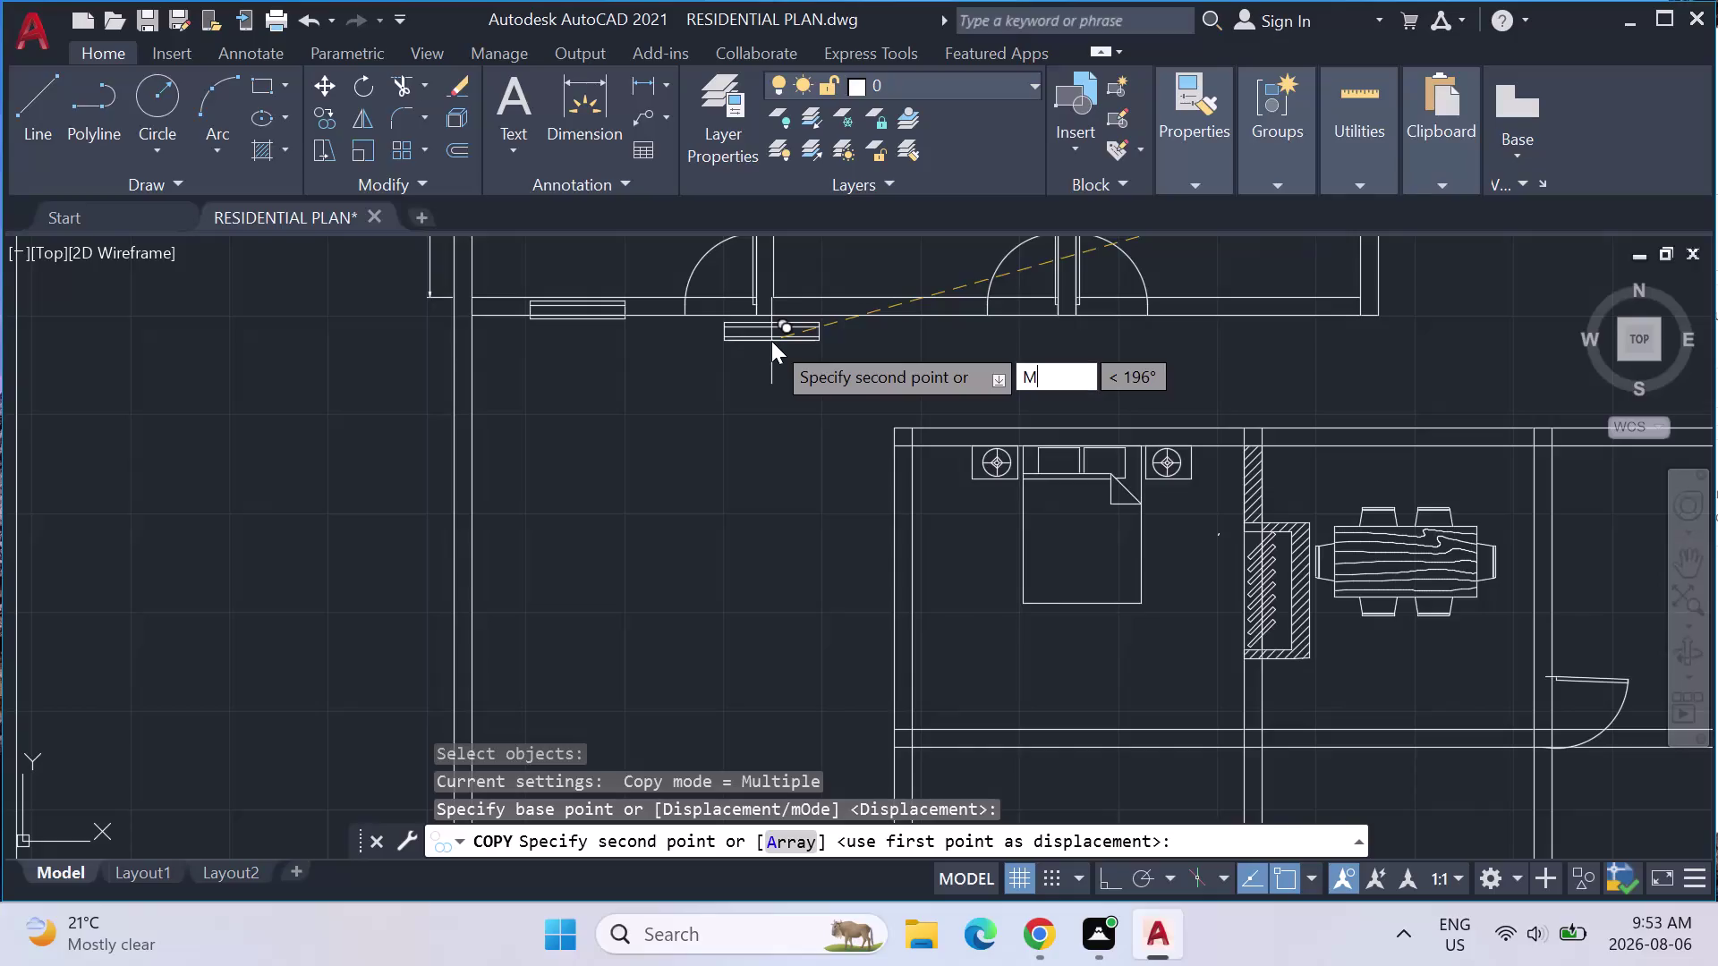
text(2P)
key(Return)
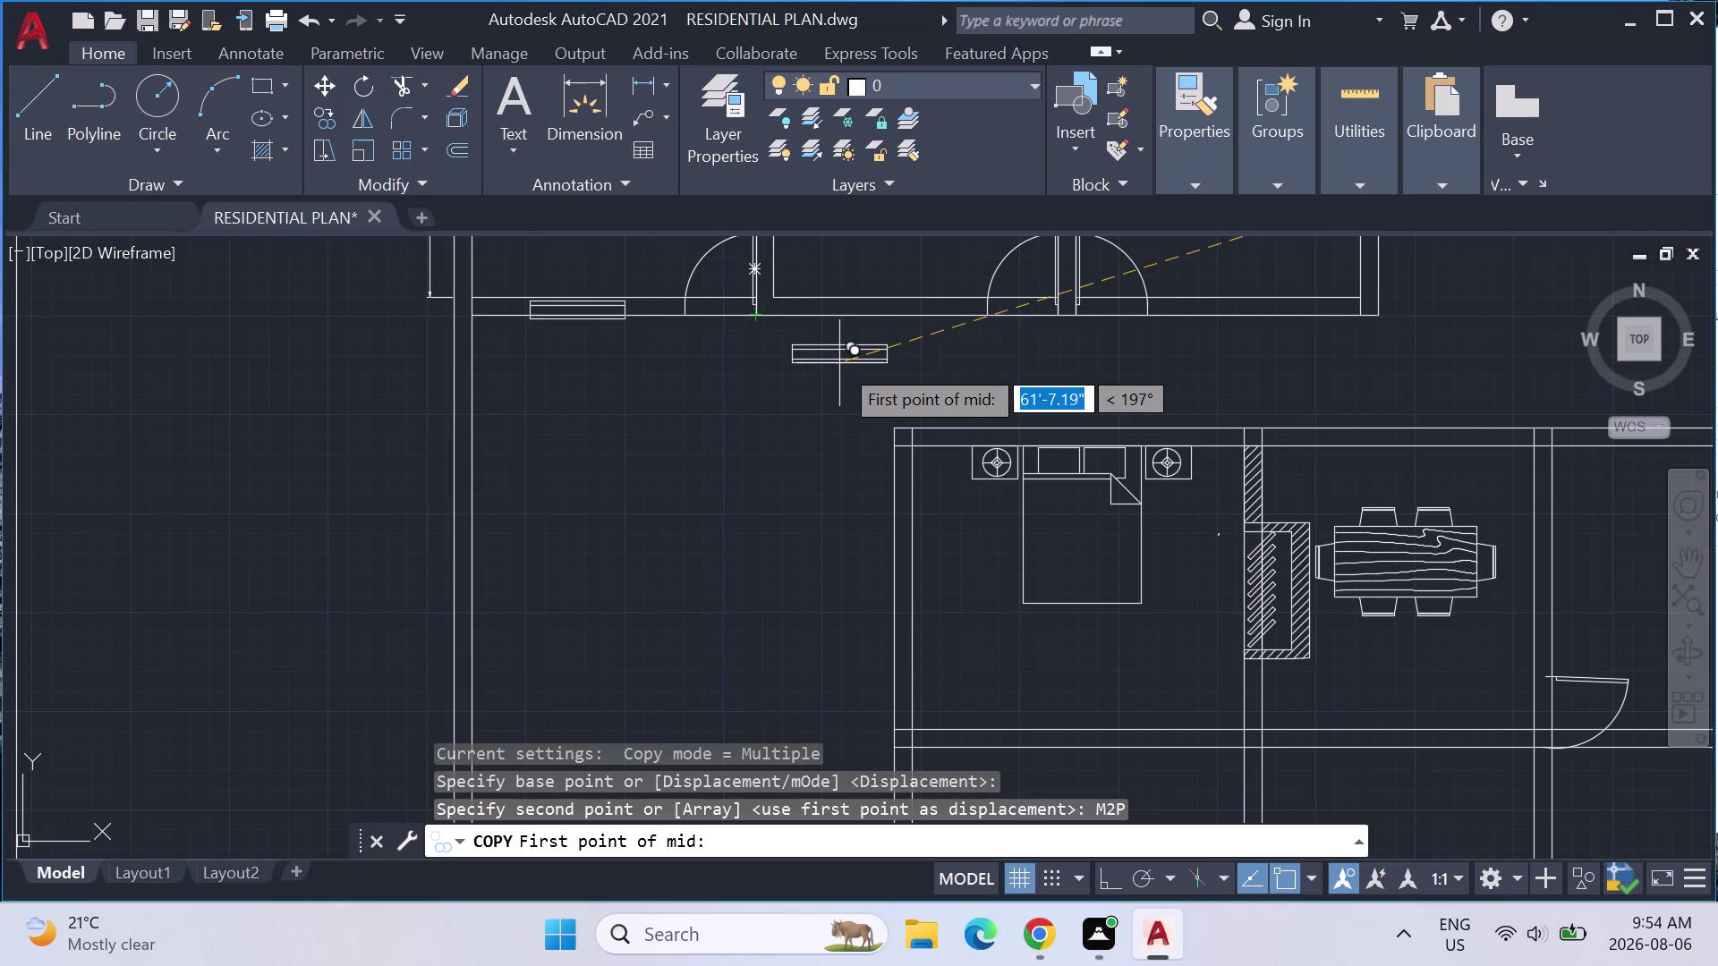
click(775, 321)
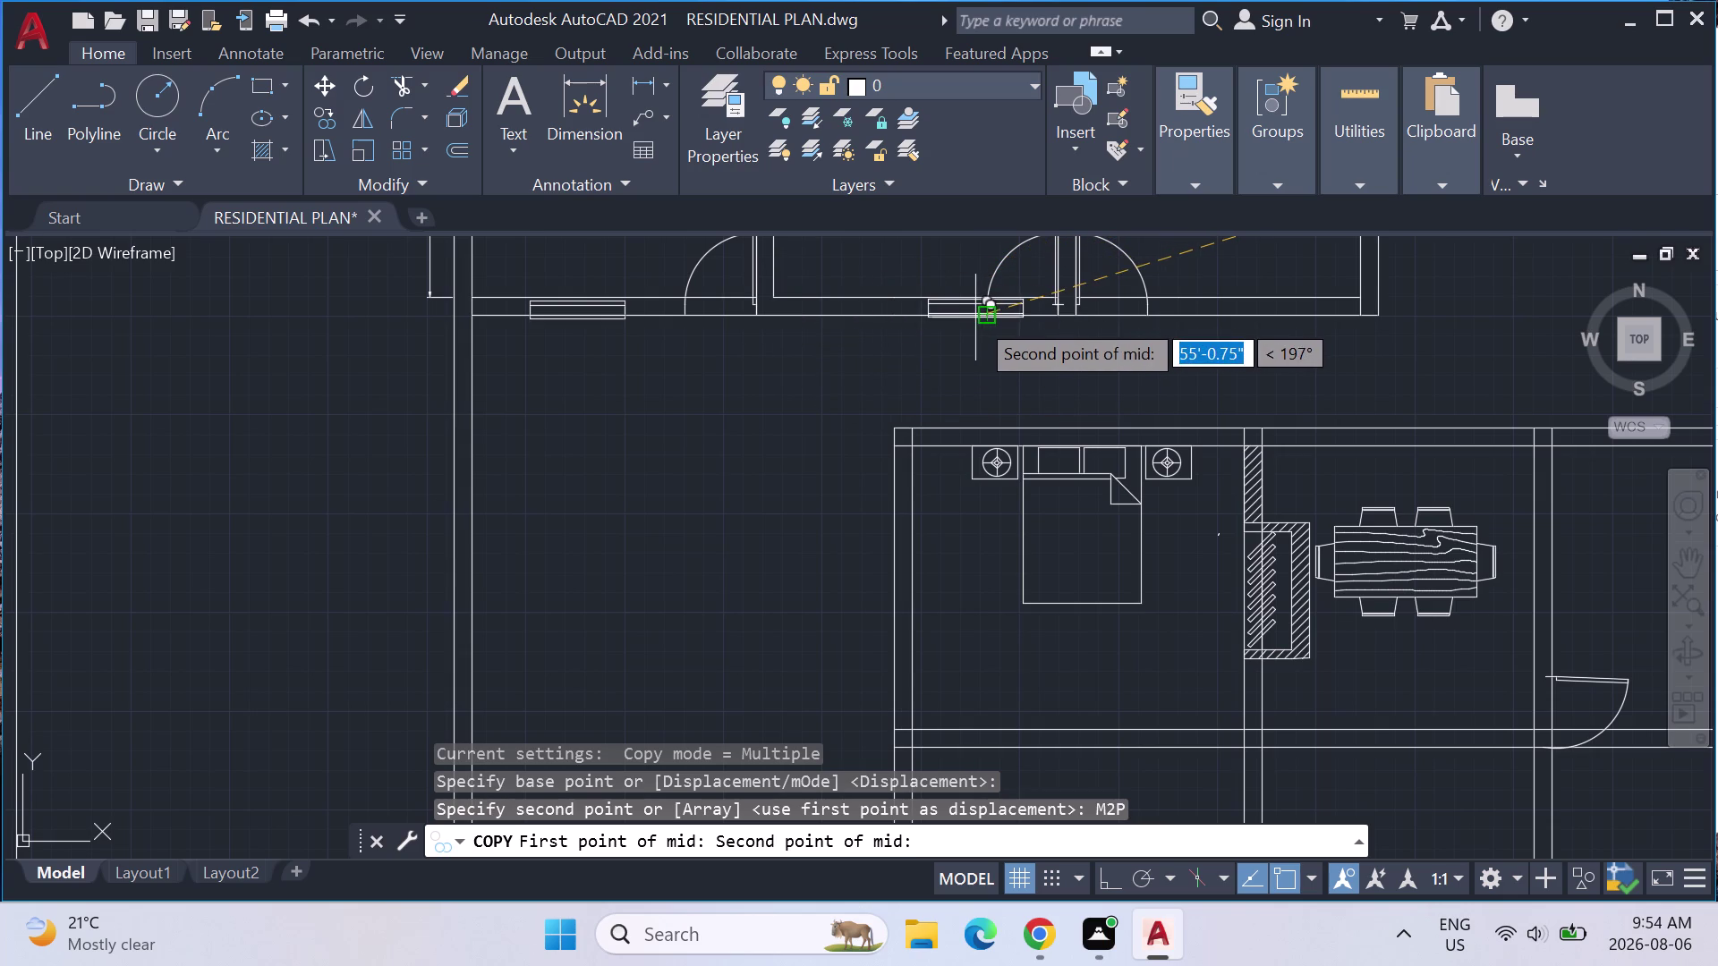
click(982, 317)
scroll(down, 3)
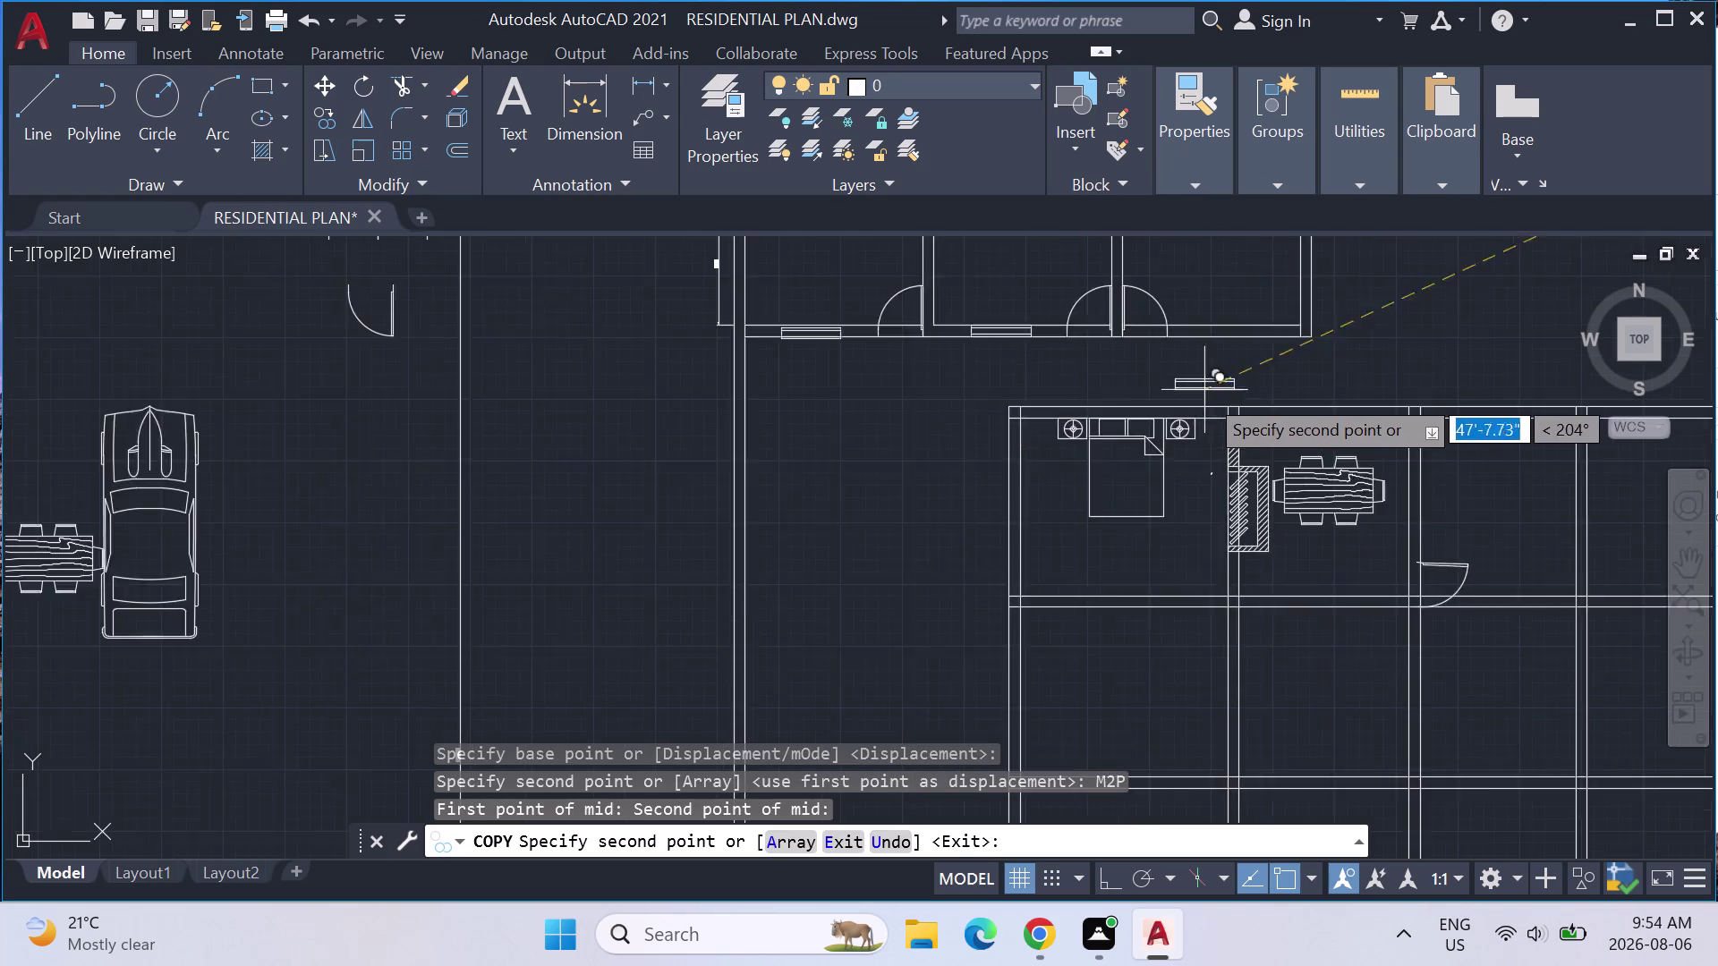
scroll(down, 3)
middle_drag(1222, 422, 1045, 413)
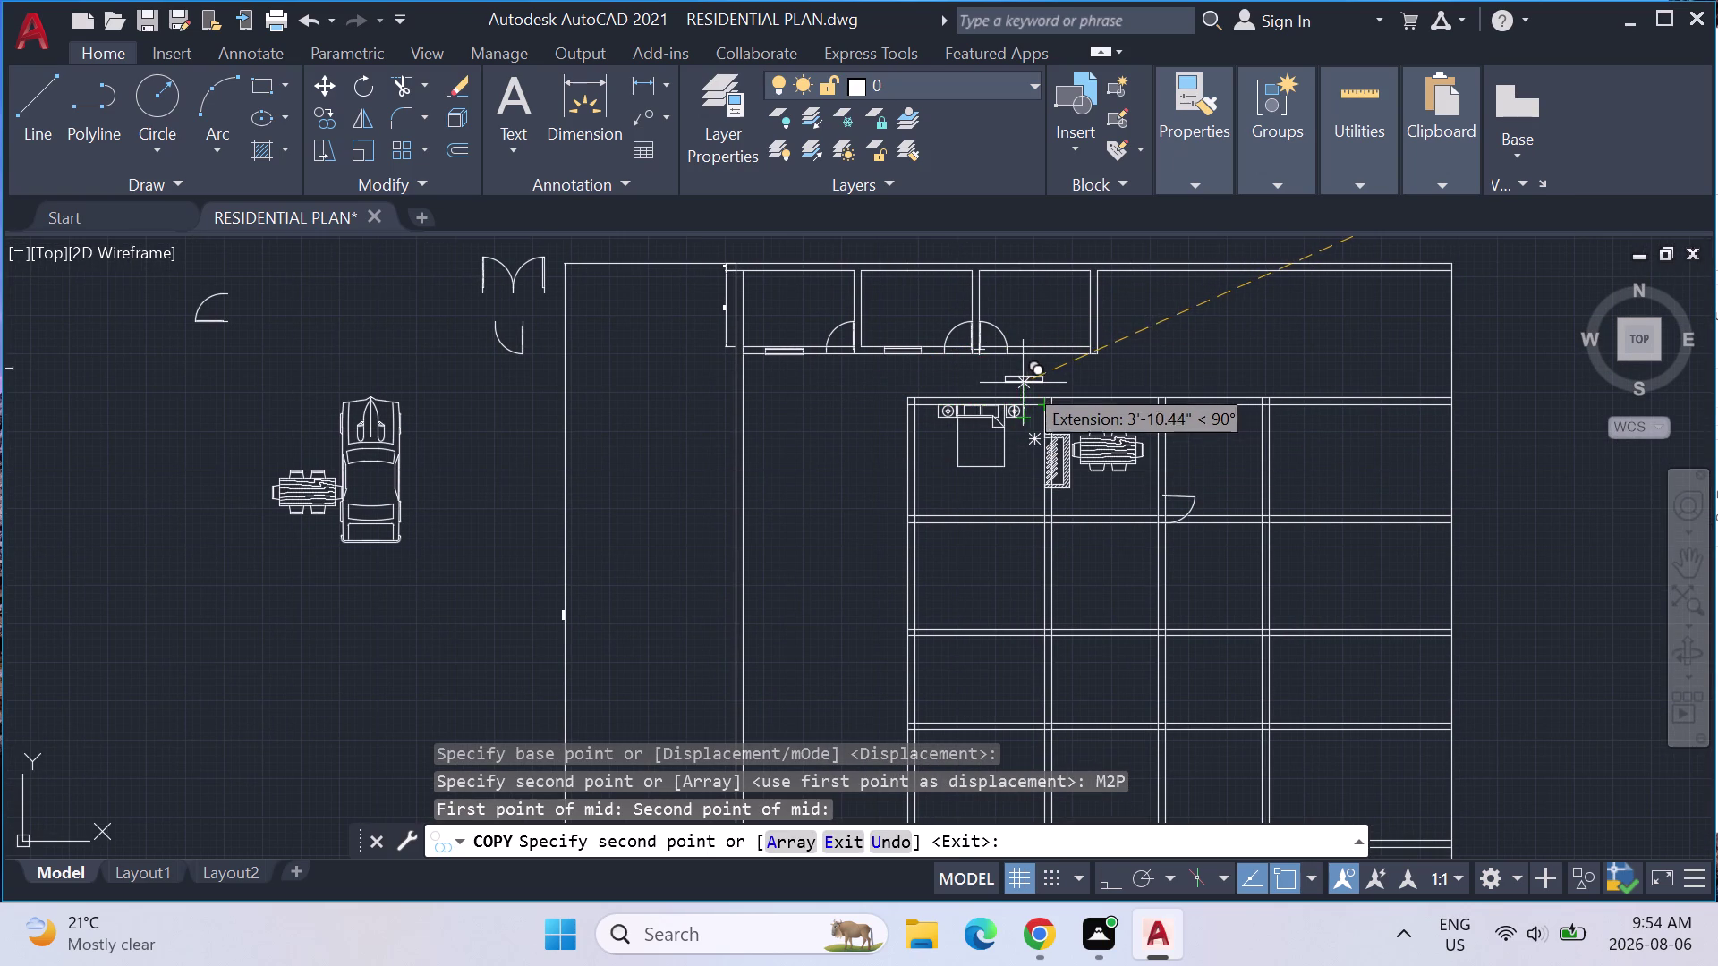
scroll(up, 3)
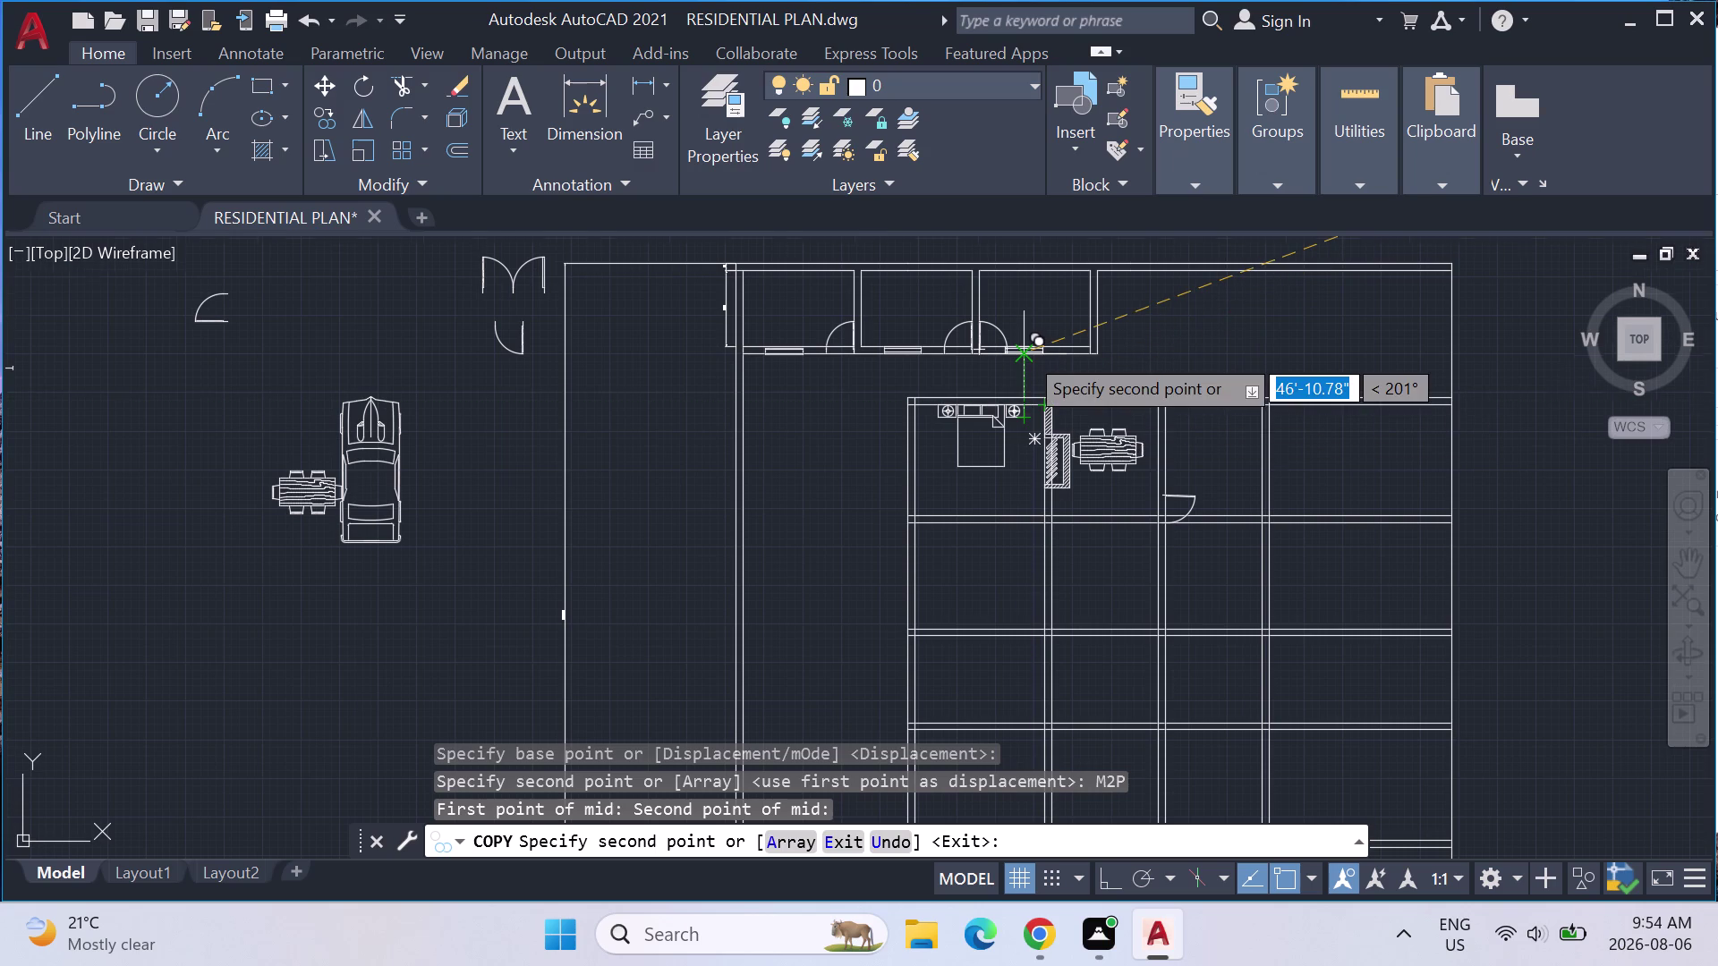
middle_drag(1021, 338, 983, 368)
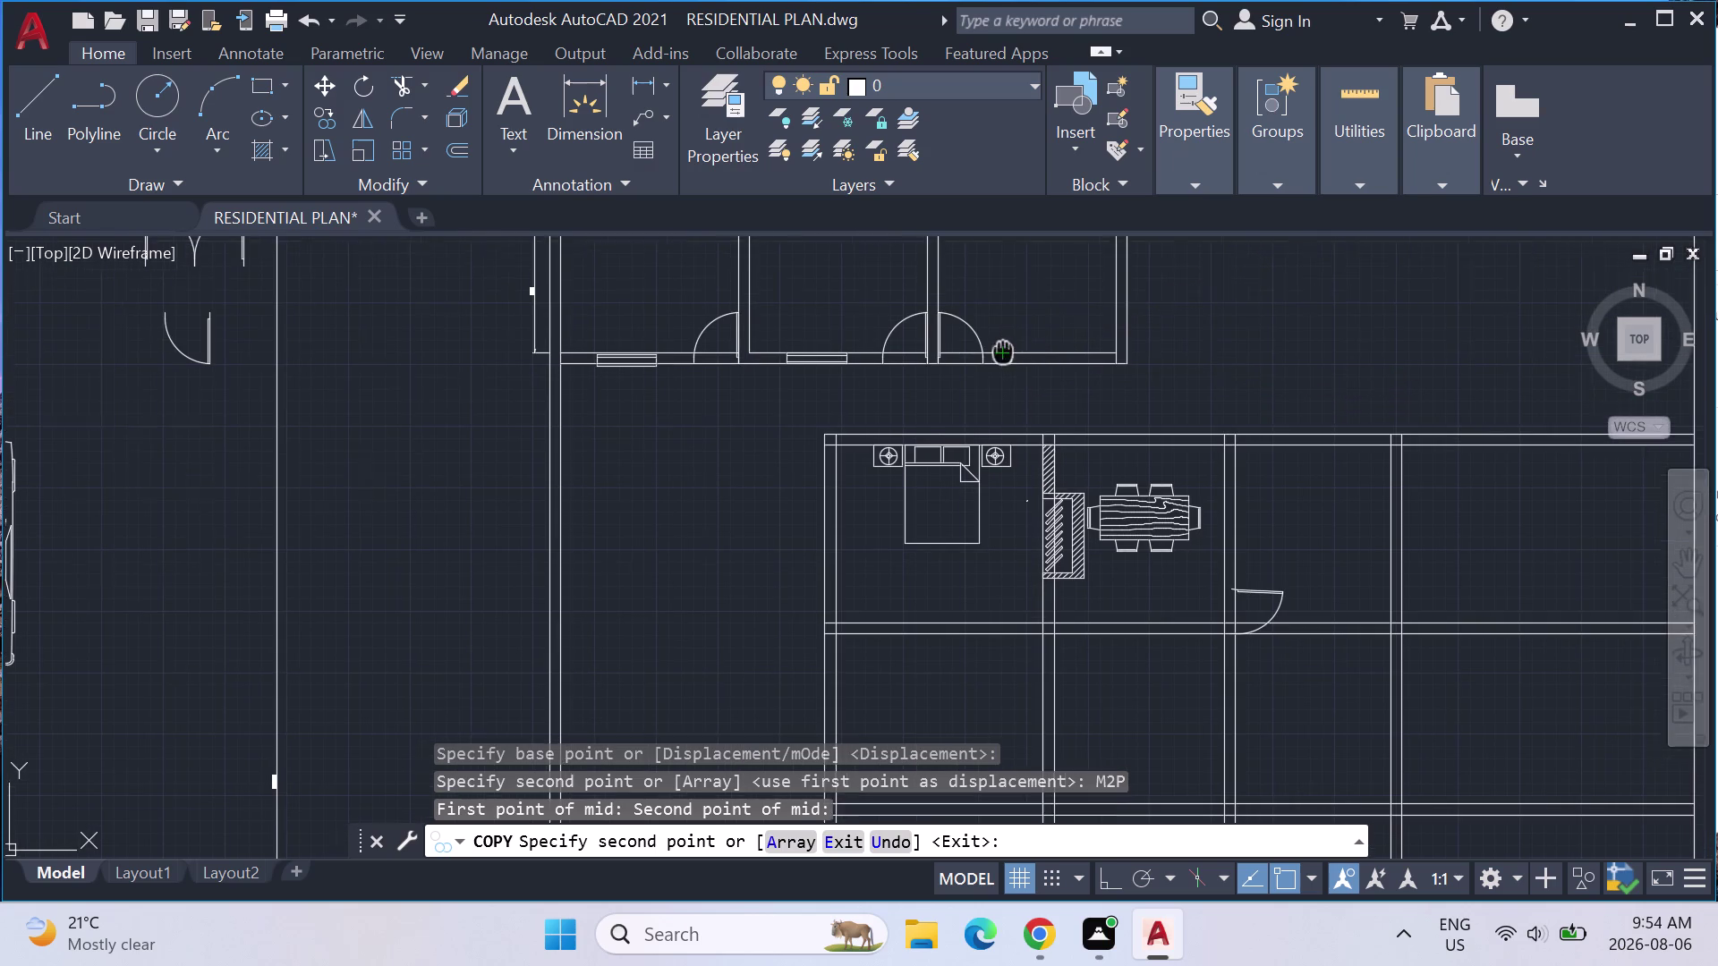
middle_drag(983, 368, 874, 456)
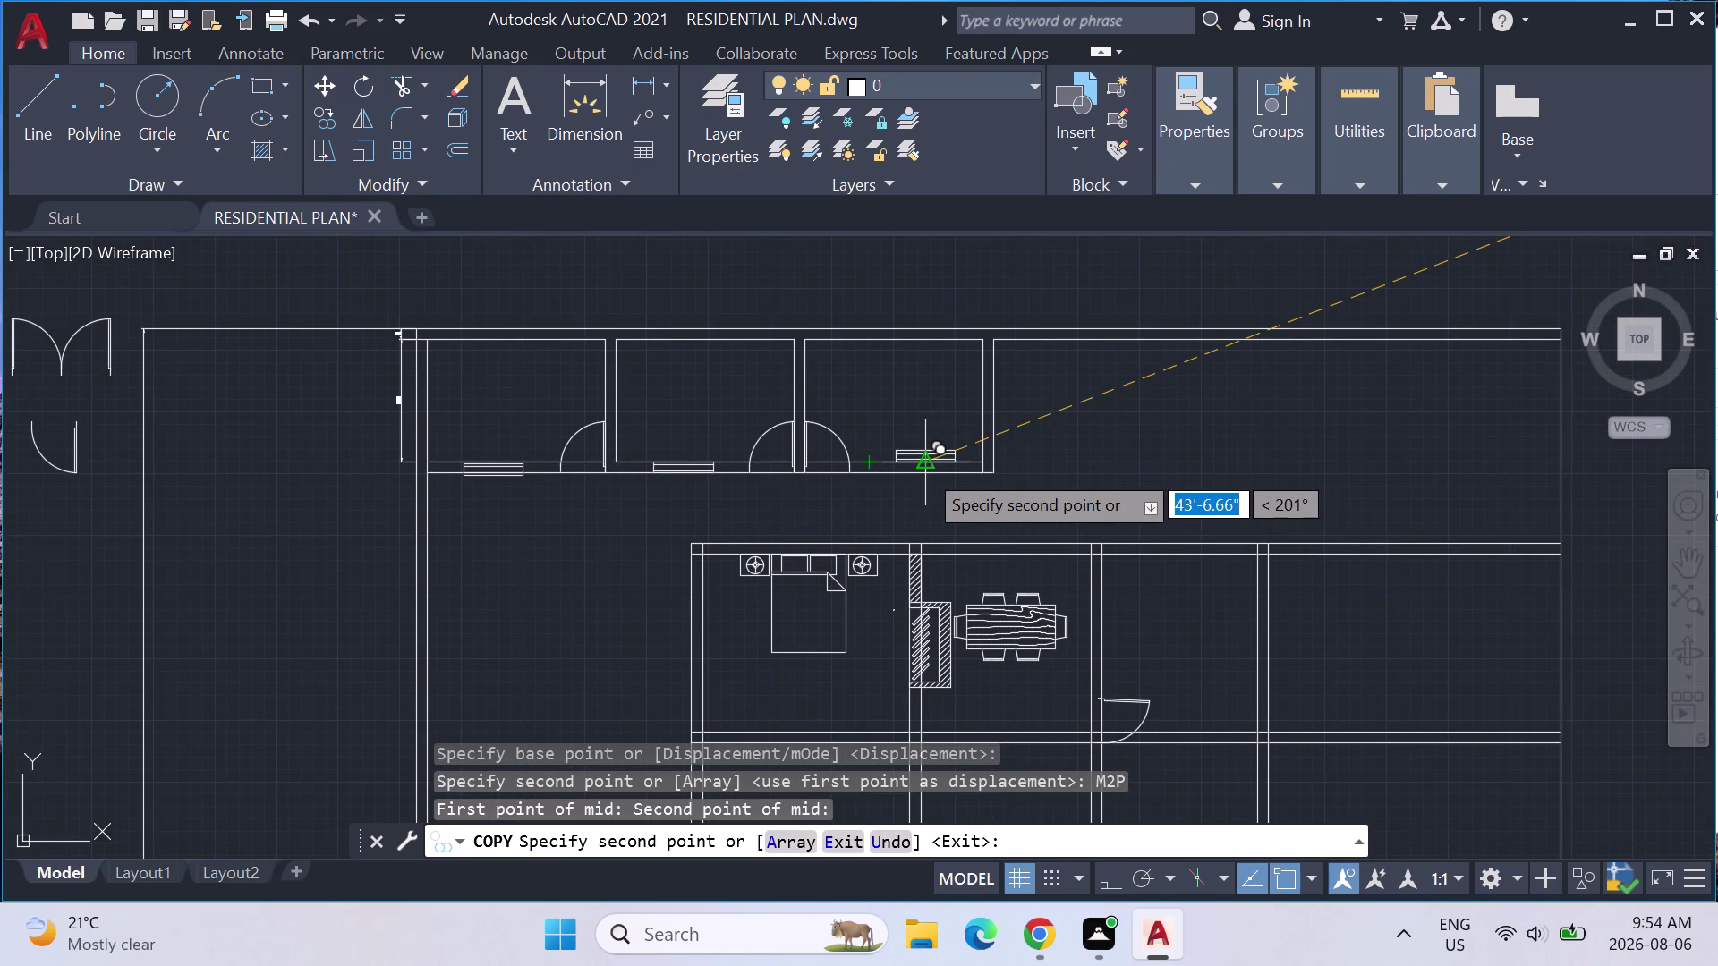
key(Return)
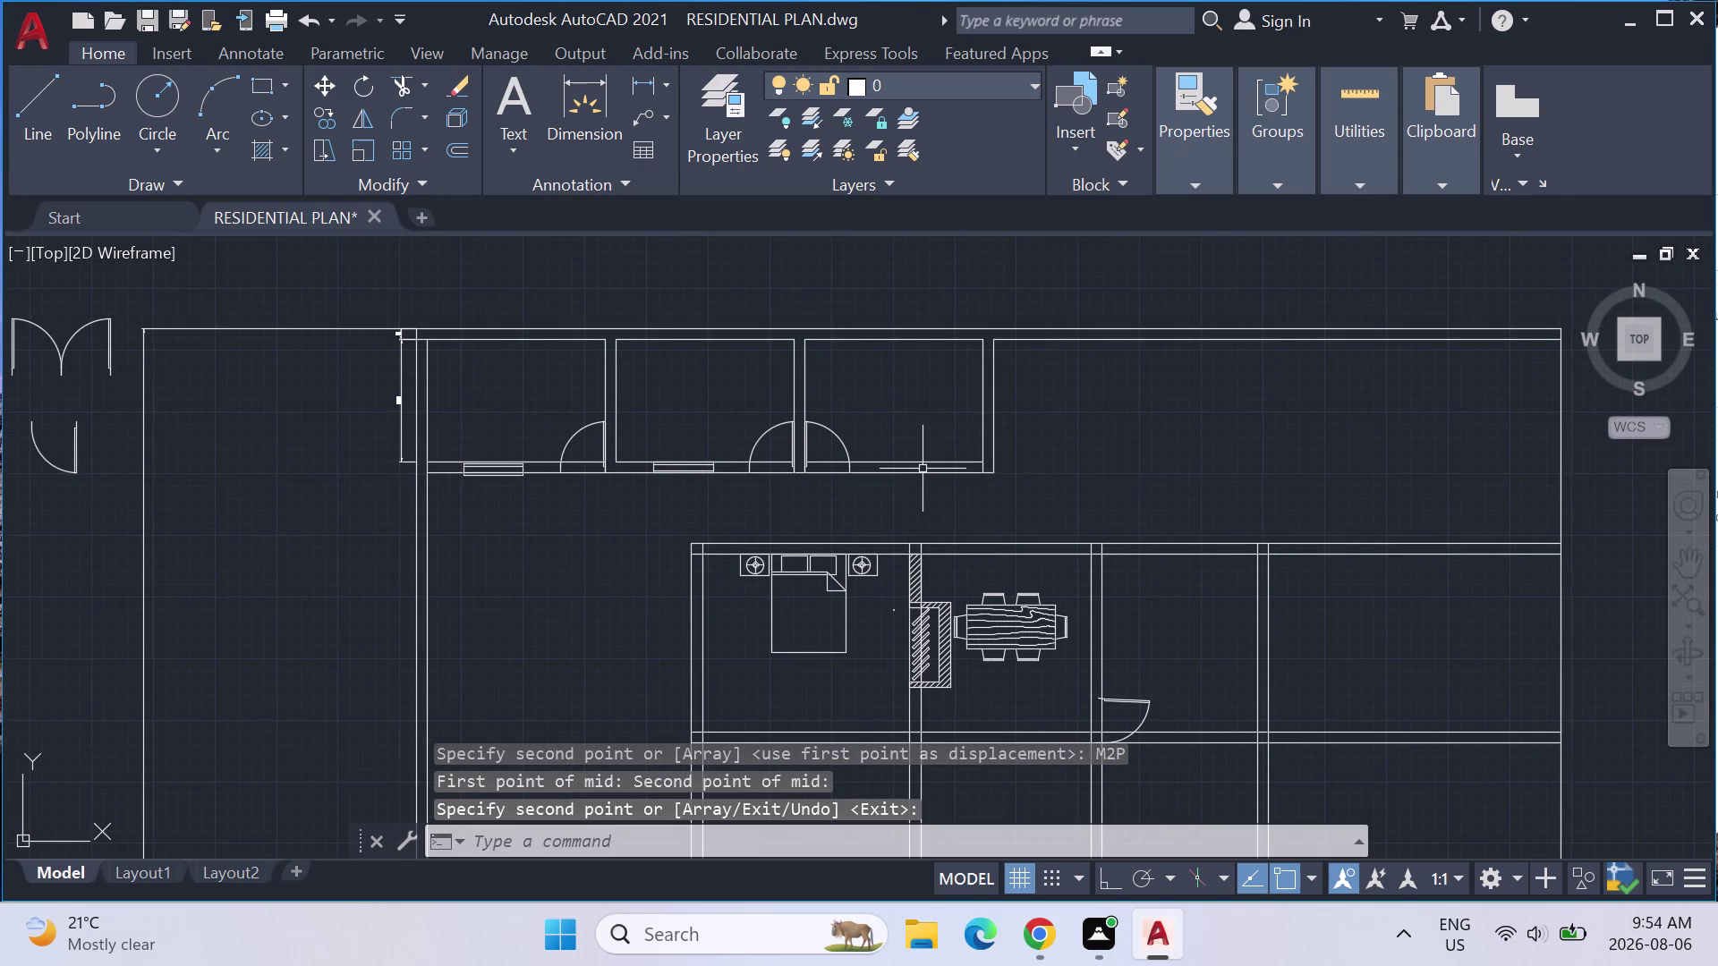
Select the window symbol and start a COPY of it.
key(Return)
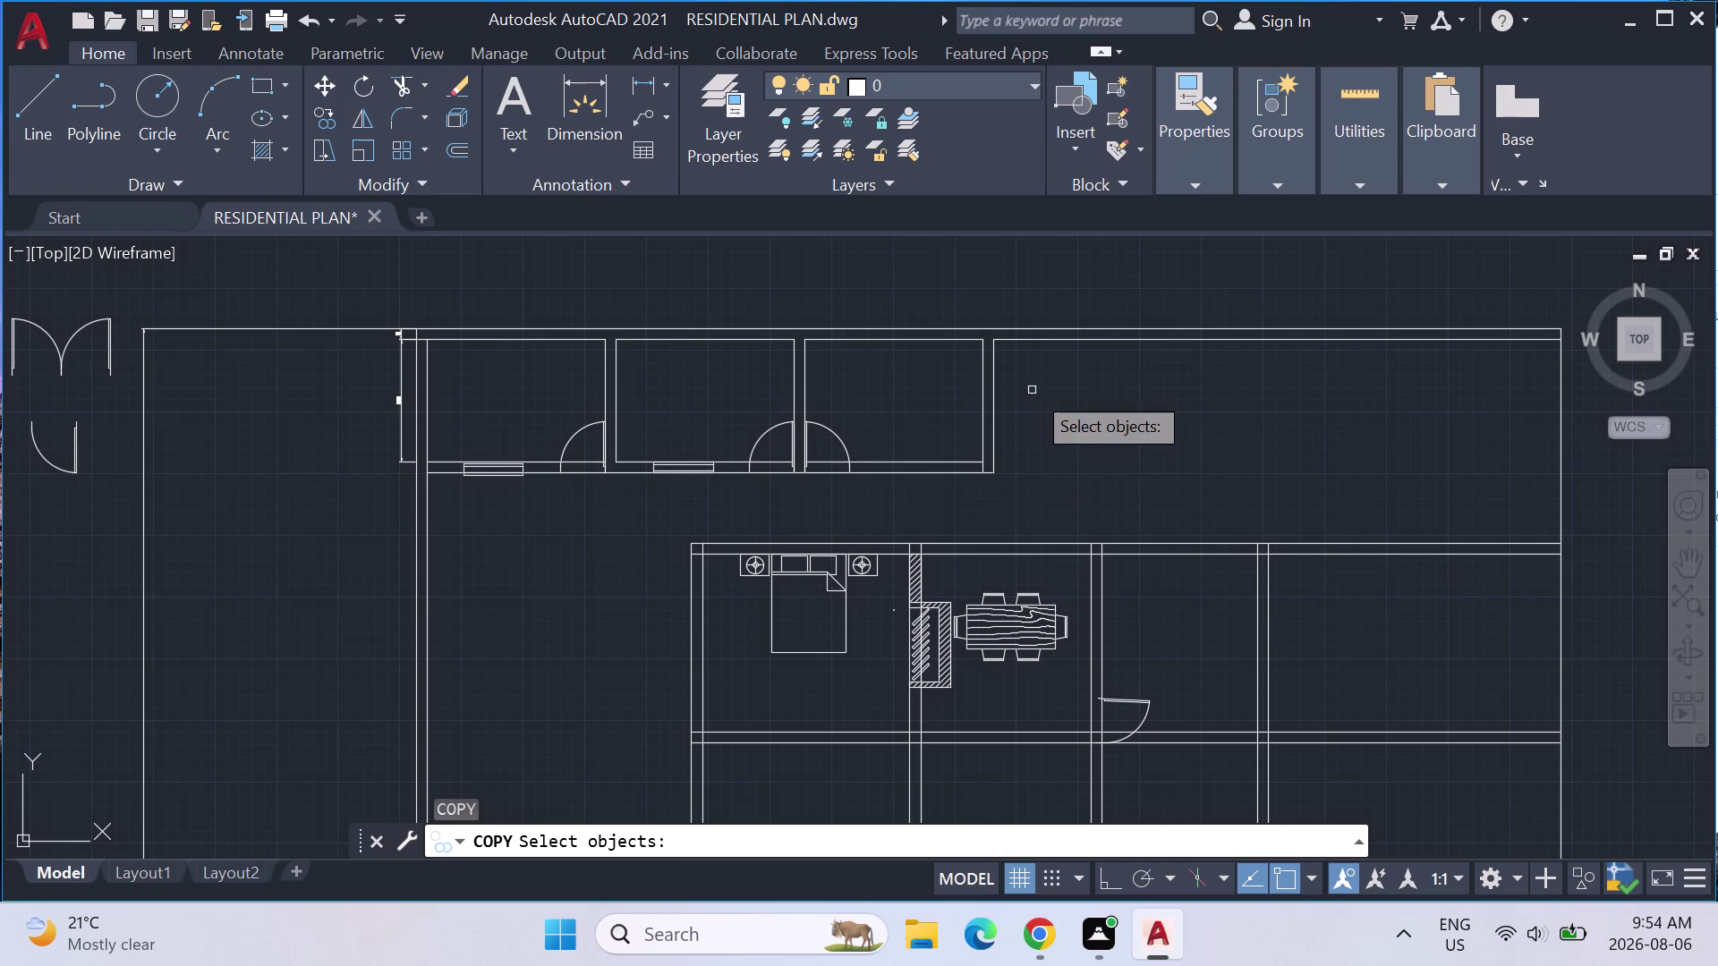
scroll(down, 3)
middle_drag(1250, 312, 1179, 382)
scroll(up, 3)
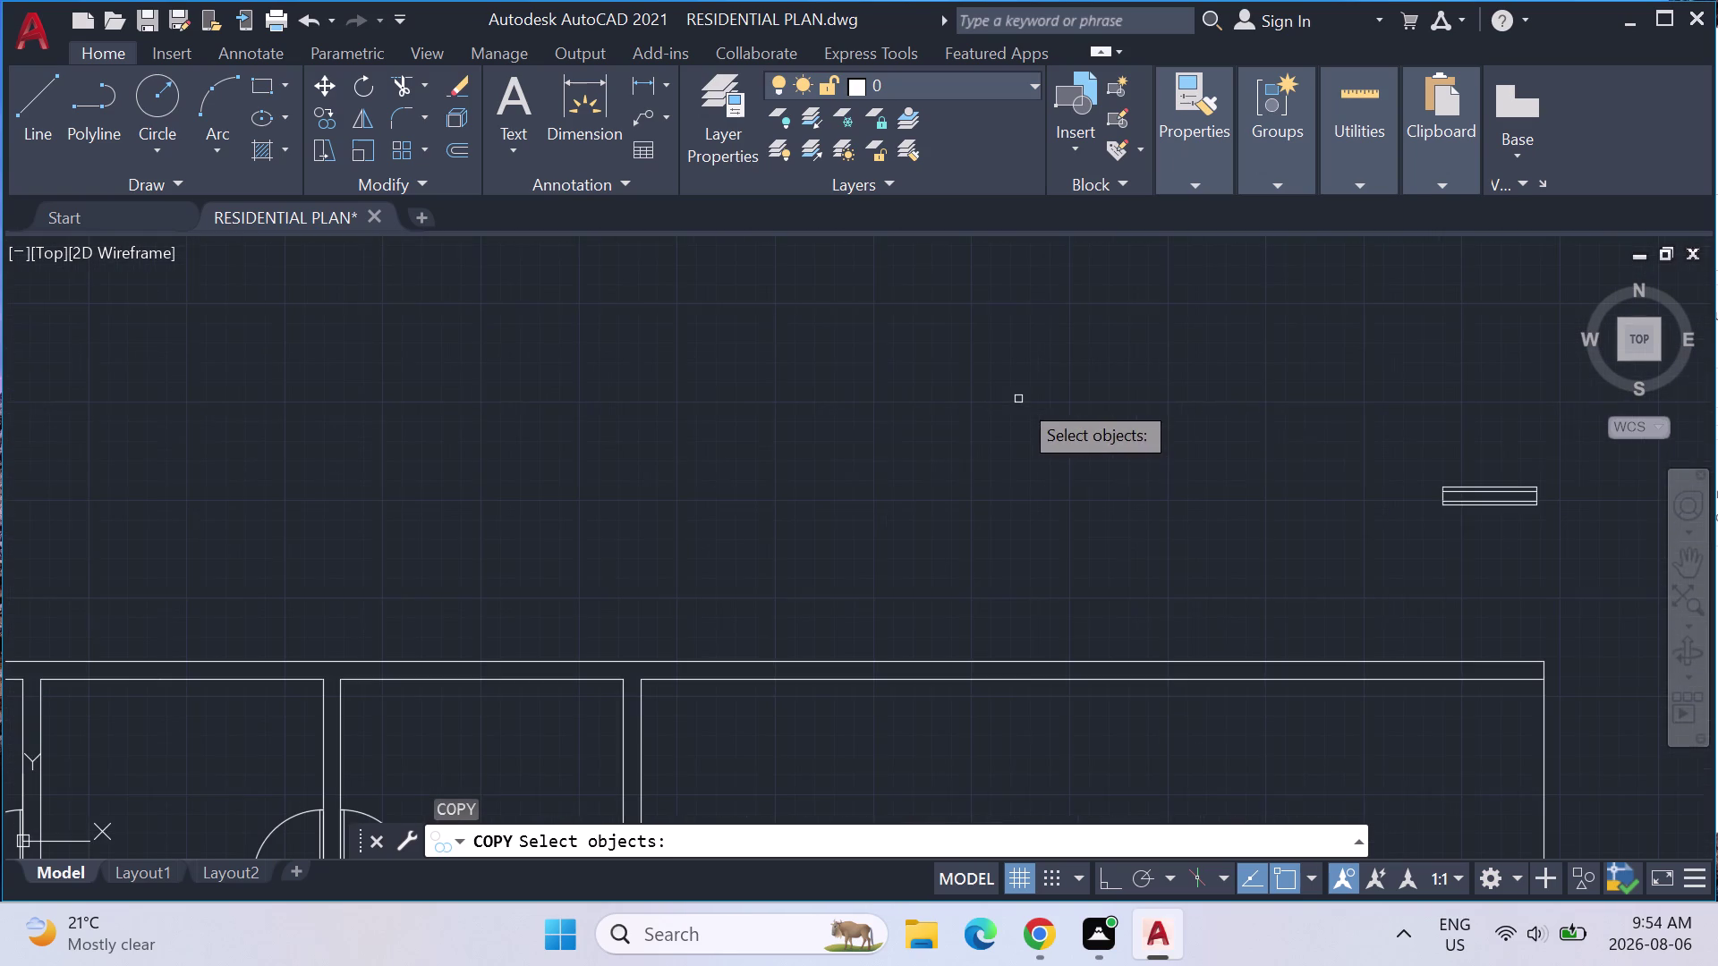
drag(1570, 495, 1445, 423)
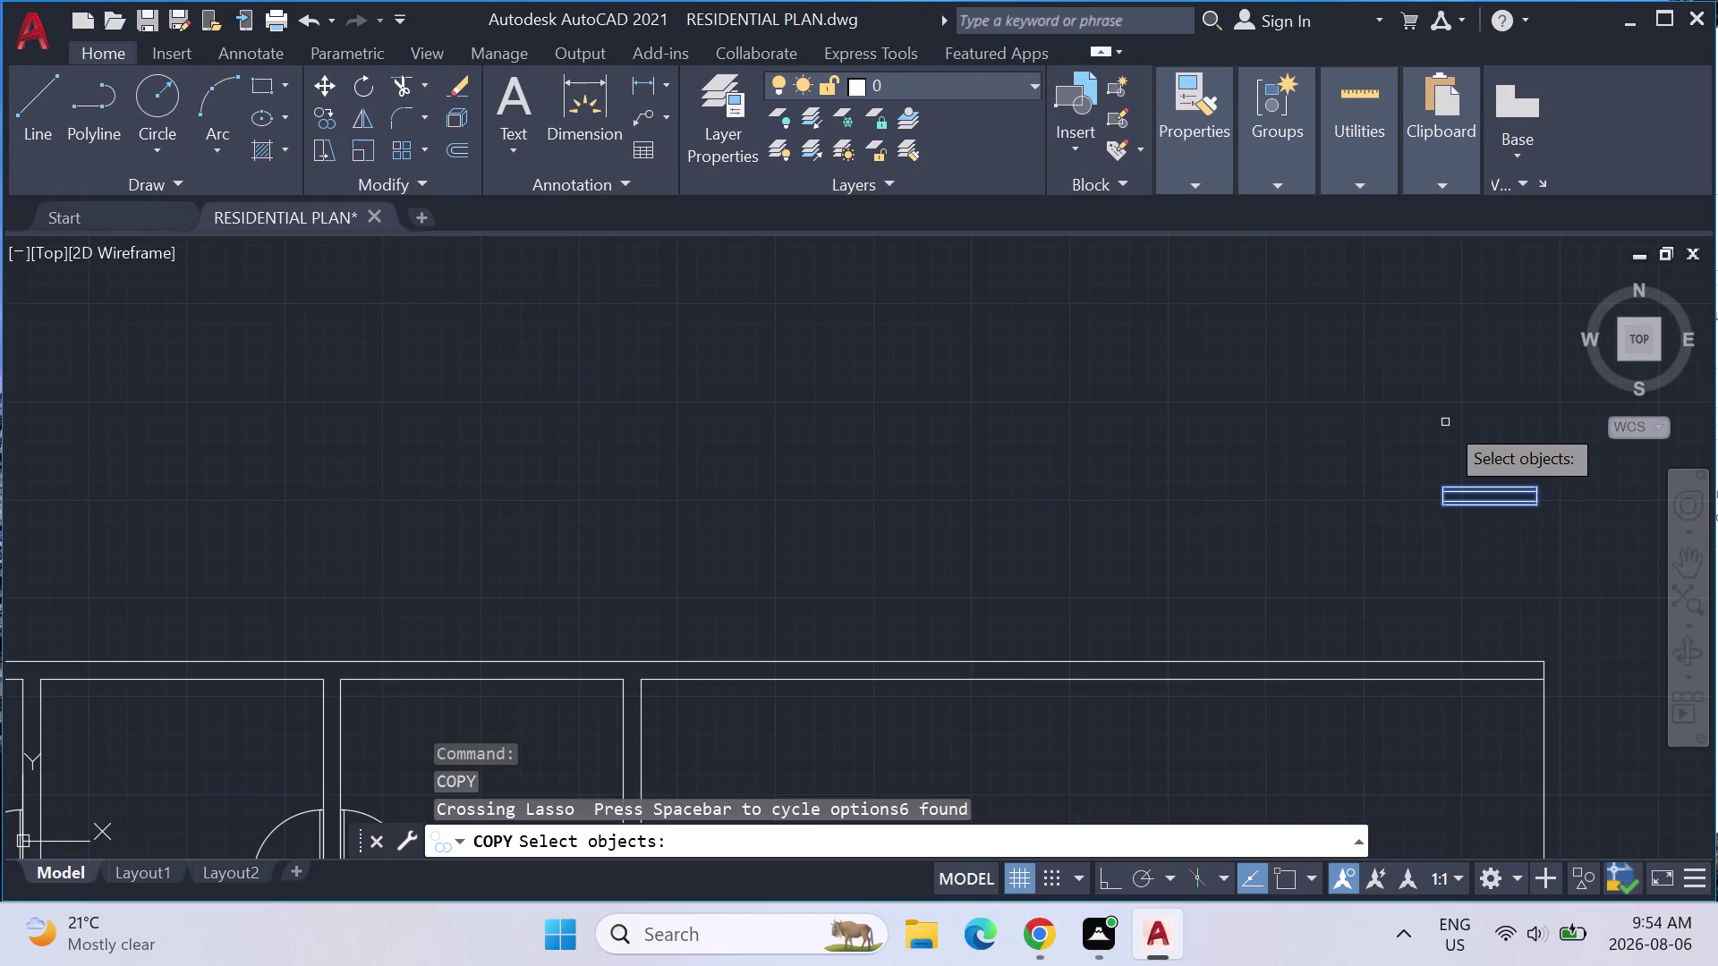
text(CO)
key(Return)
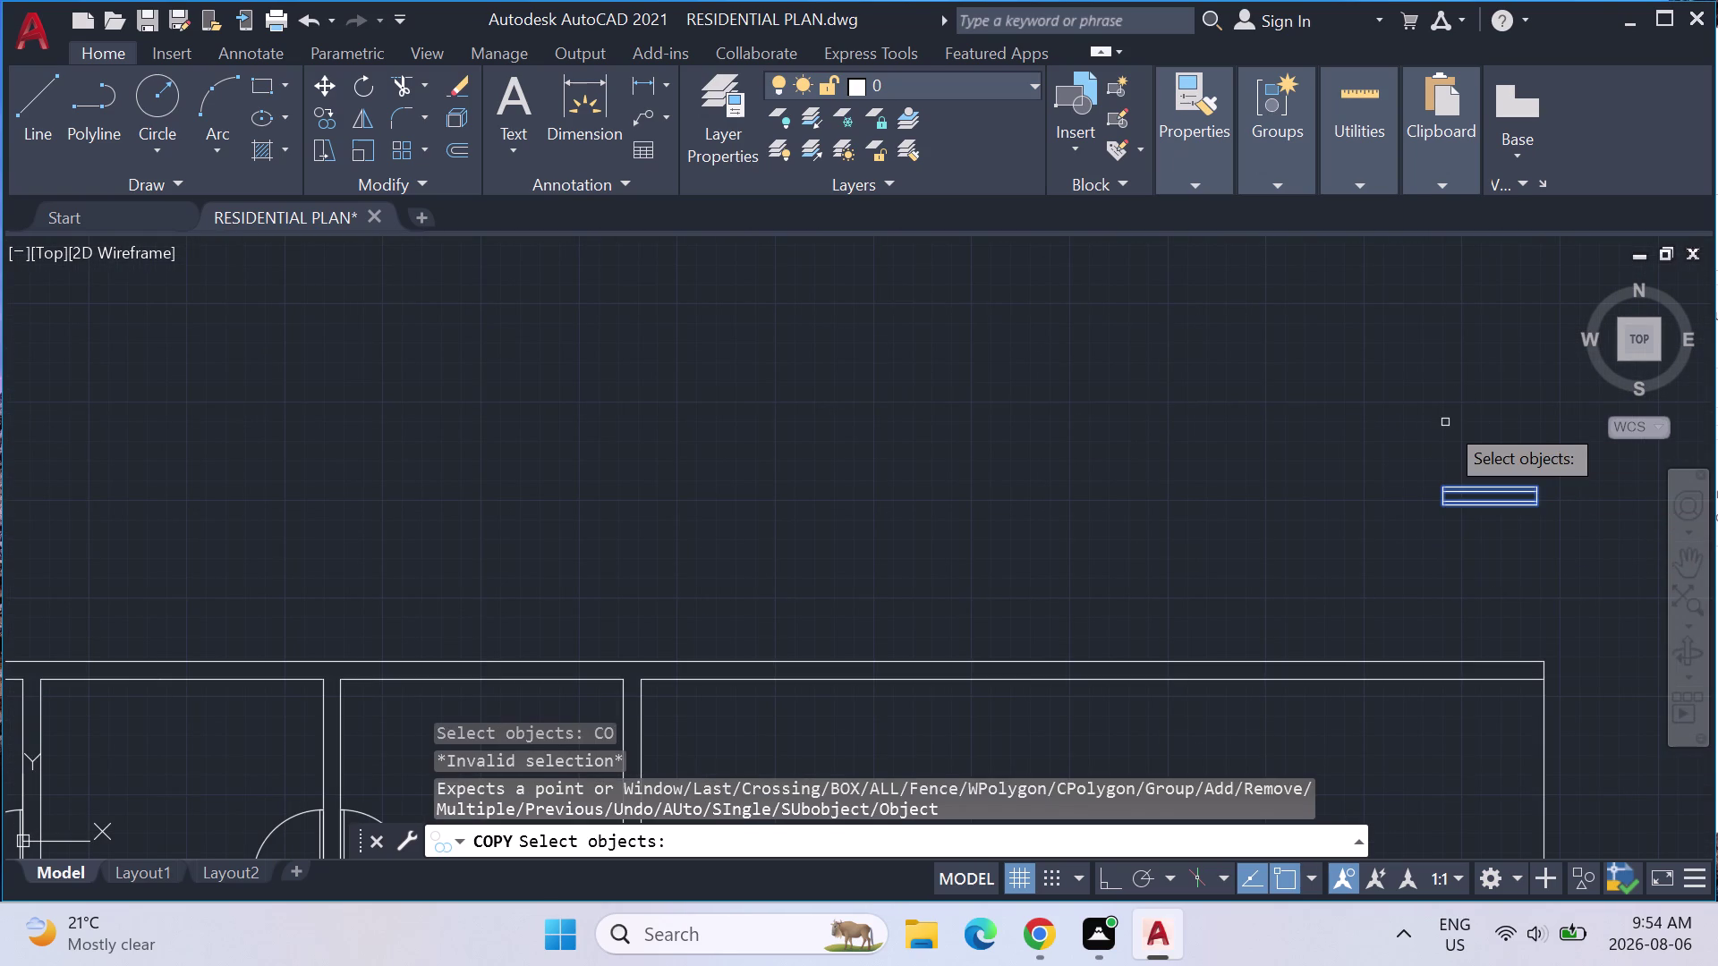
scroll(down, 3)
scroll(up, 3)
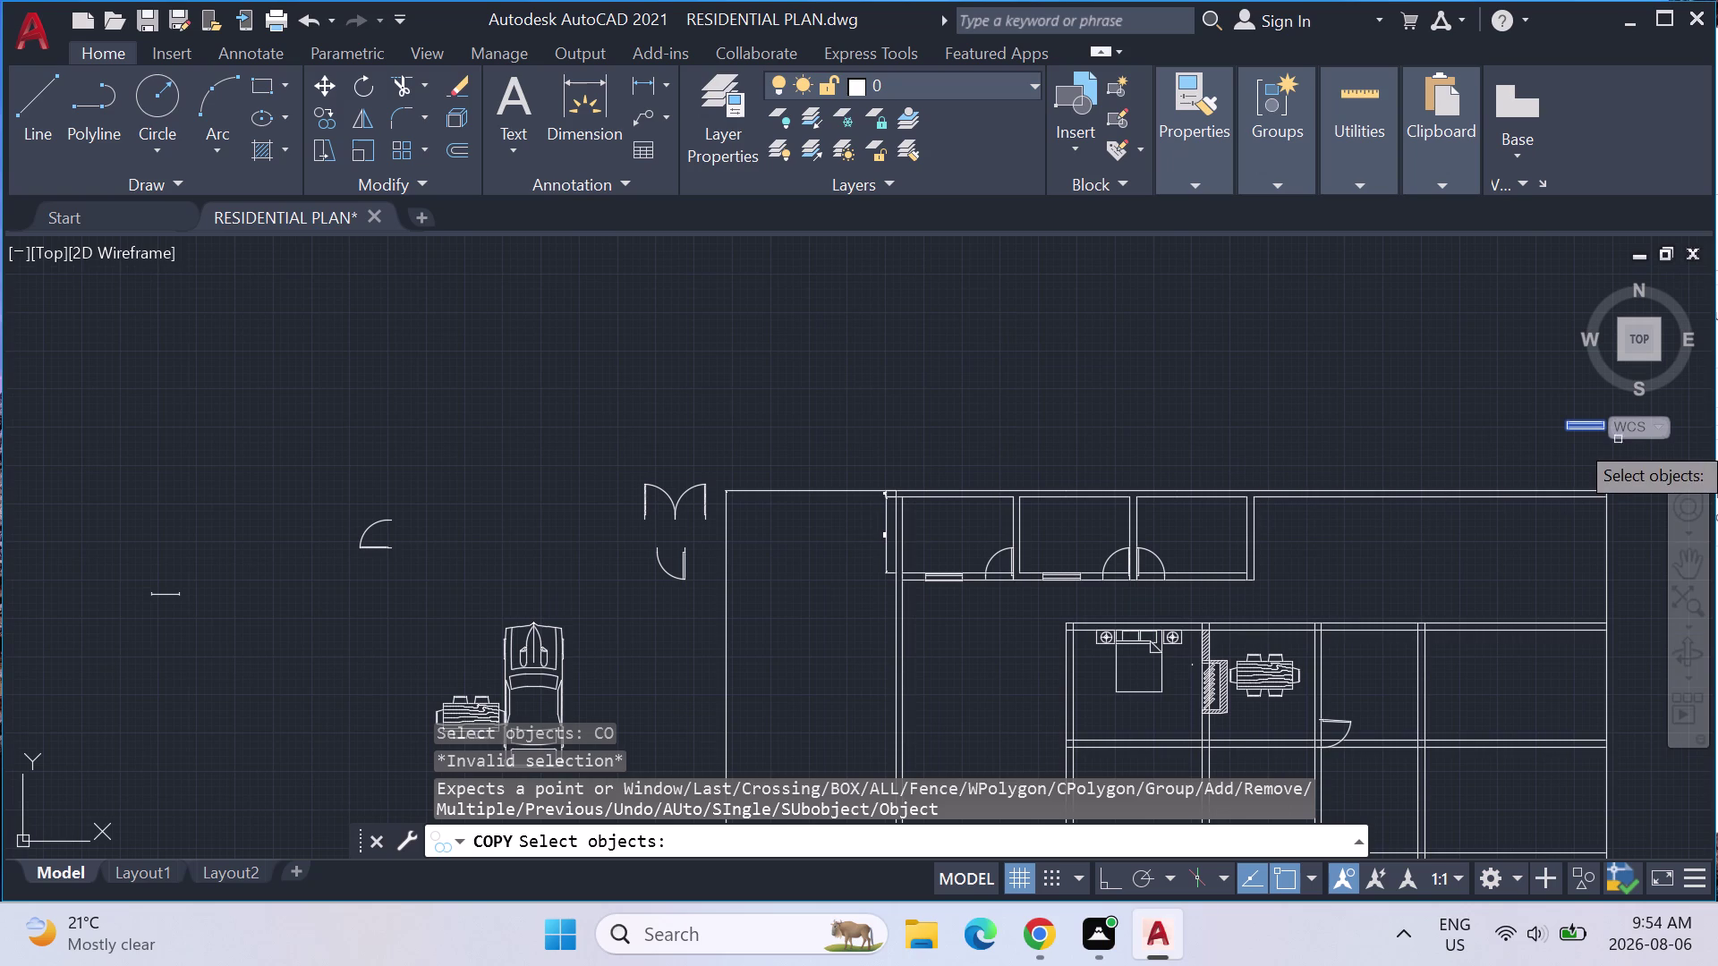
scroll(up, 3)
middle_drag(1579, 425, 1136, 494)
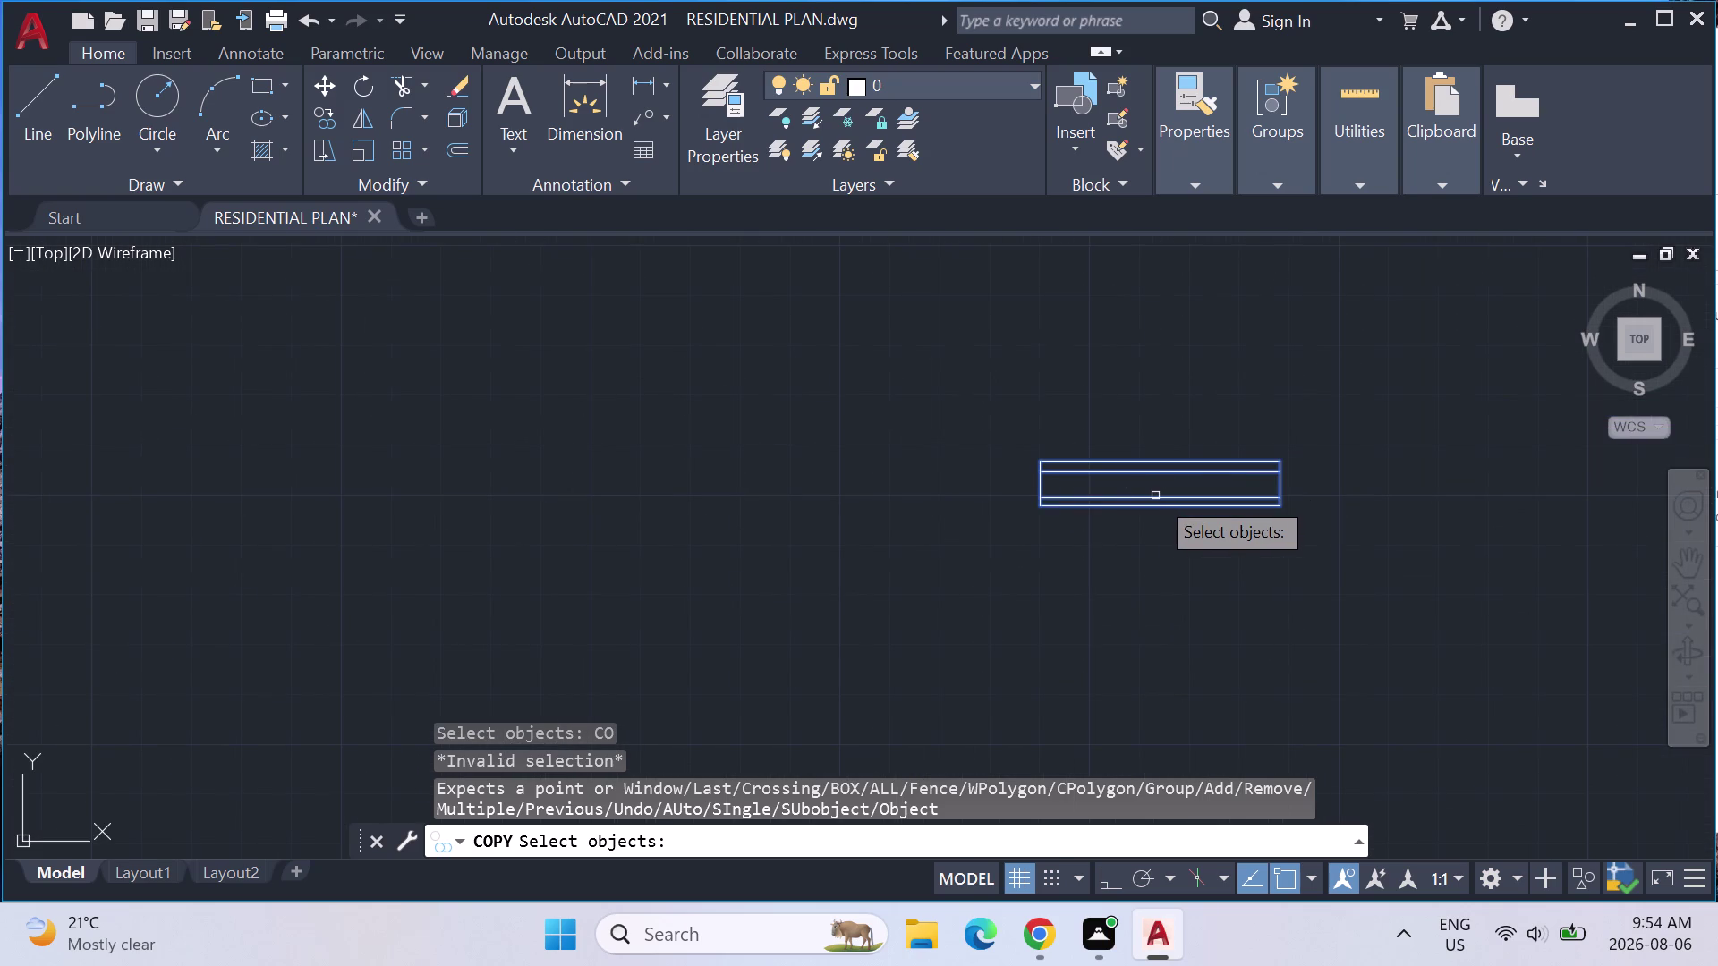
key(Return)
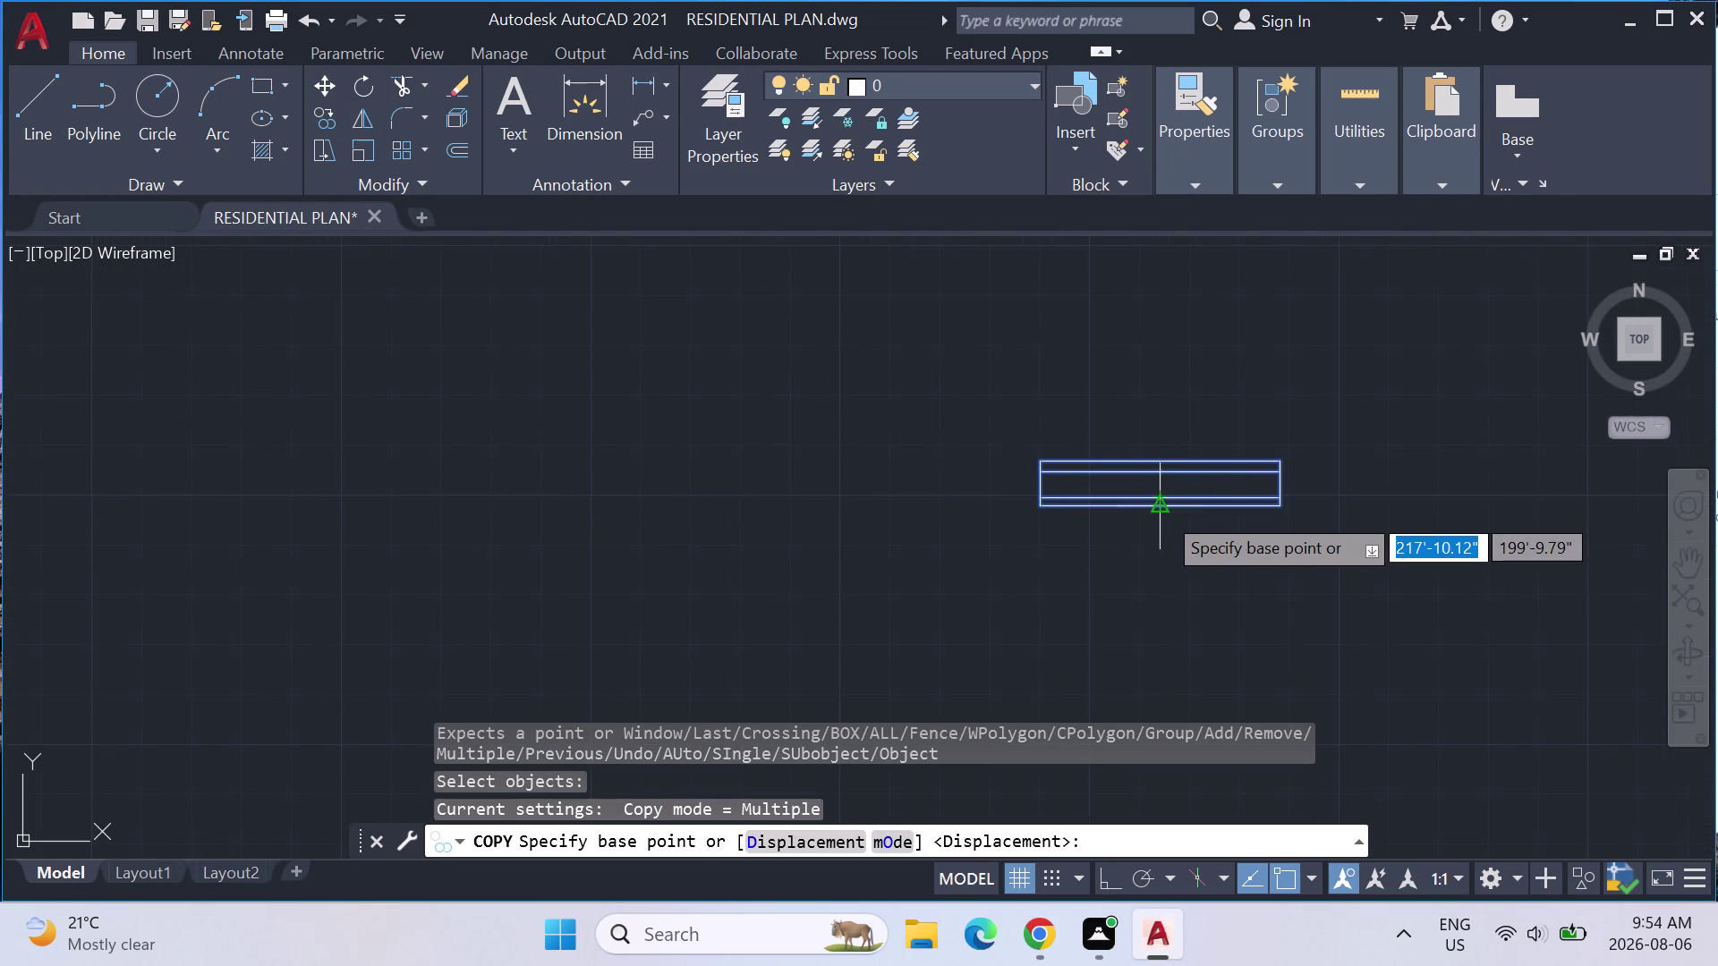
Centre the window copy between two points on the rightmost upper room's bottom wall.
click(1163, 512)
scroll(down, 3)
middle_drag(893, 586, 894, 584)
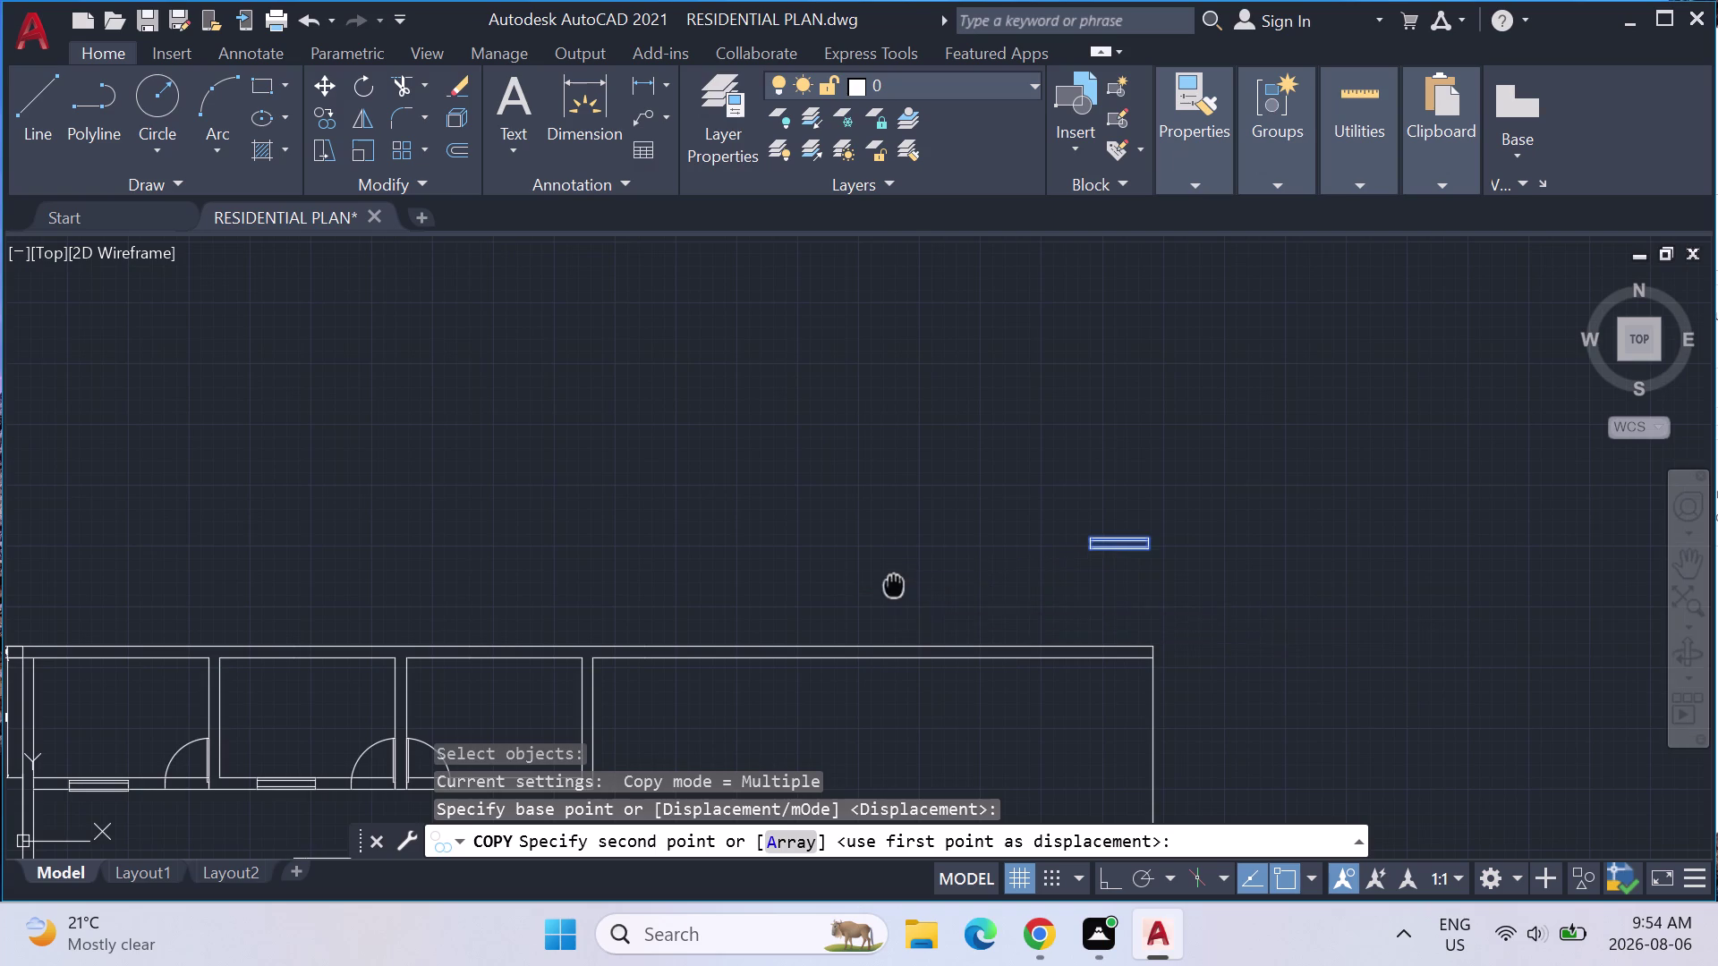
middle_drag(894, 584, 1162, 253)
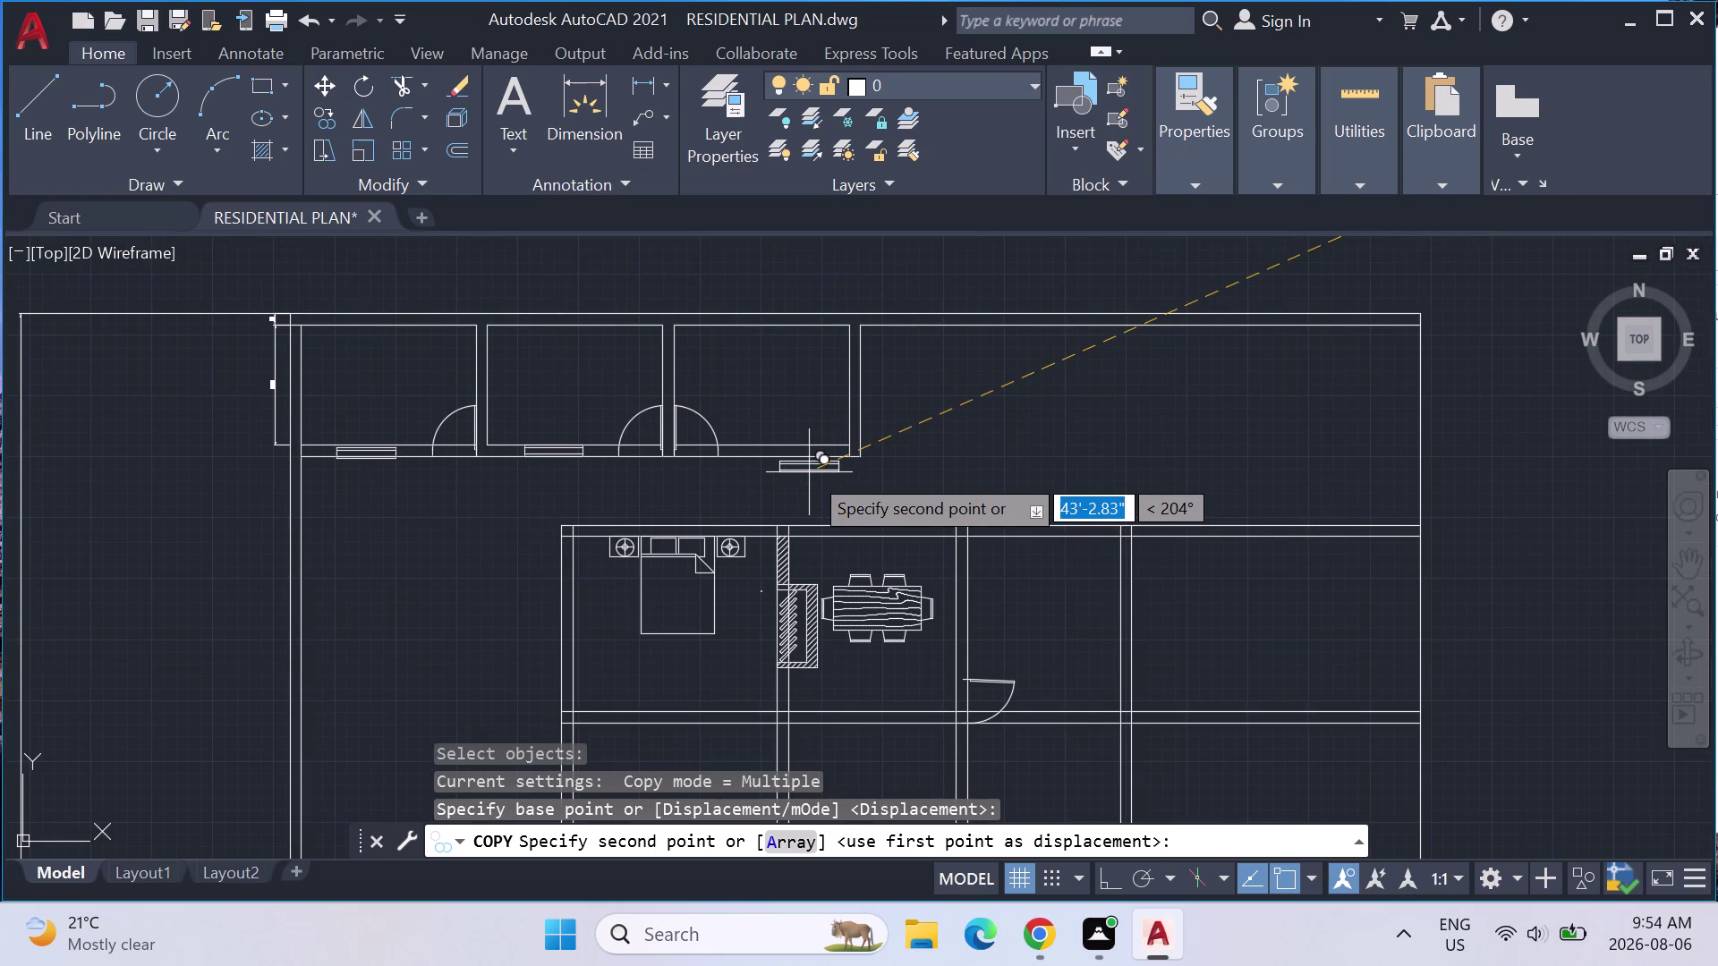
text(M2P)
key(Return)
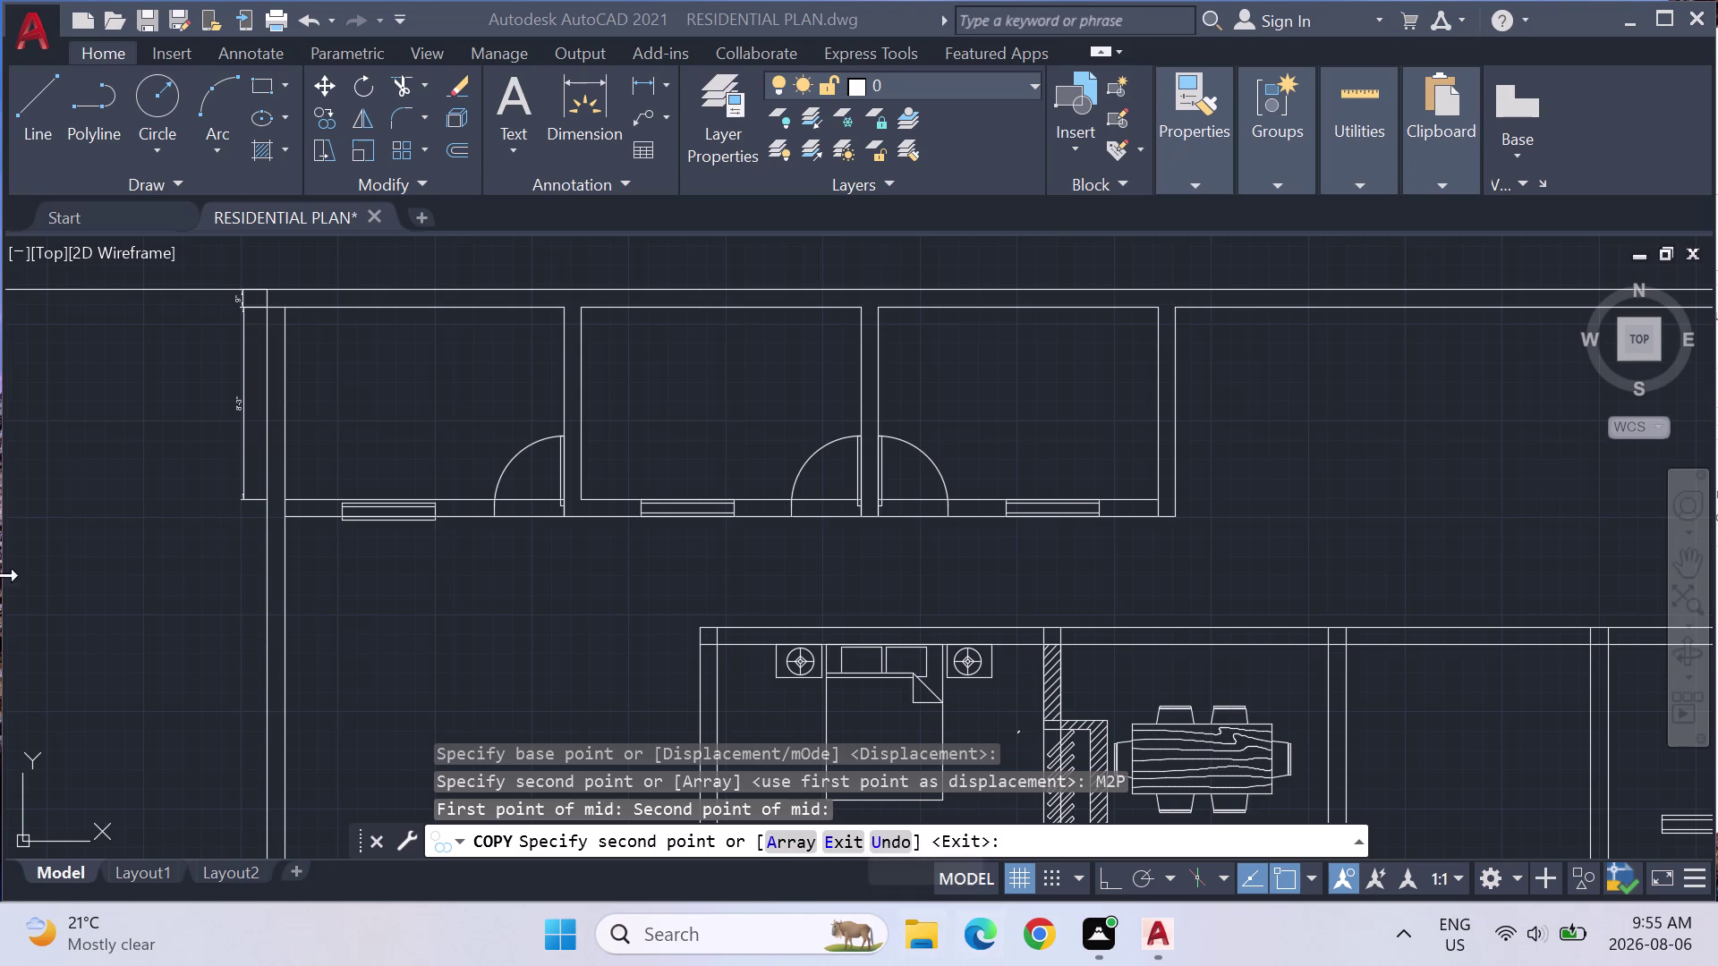
Centre a window copy in the bedroom's top wall with the M2P snap.
scroll(down, 3)
middle_drag(1307, 640, 1051, 568)
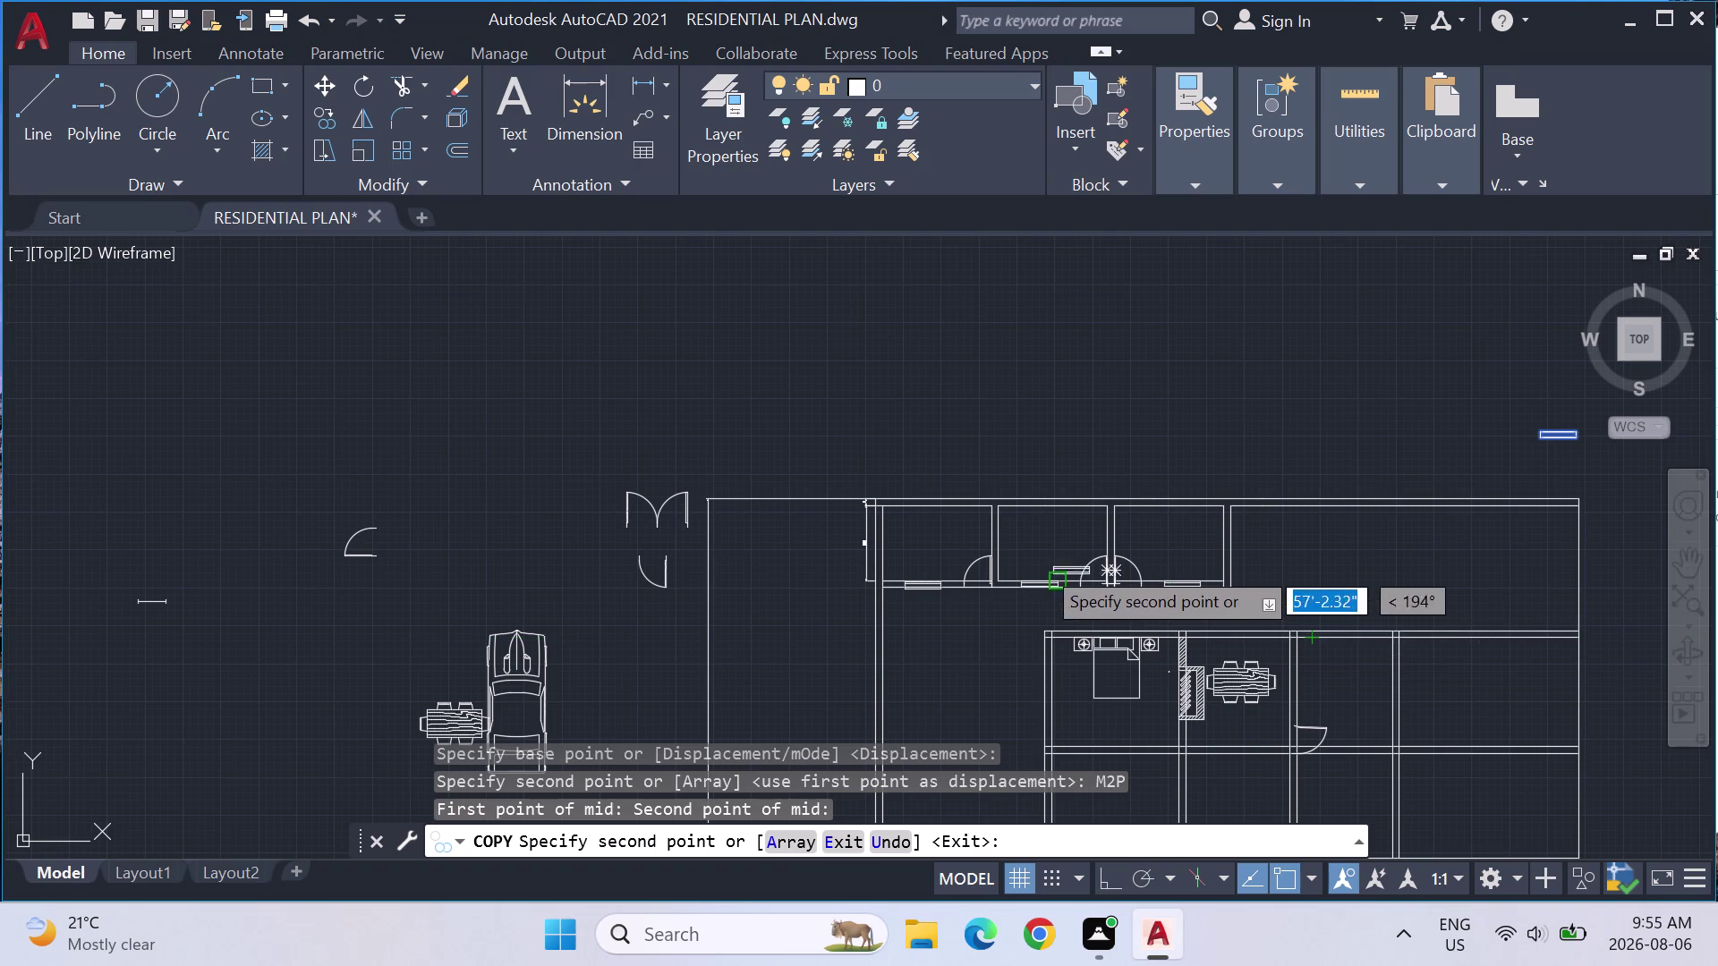
middle_drag(1052, 569, 1009, 555)
middle_drag(1399, 603, 1150, 527)
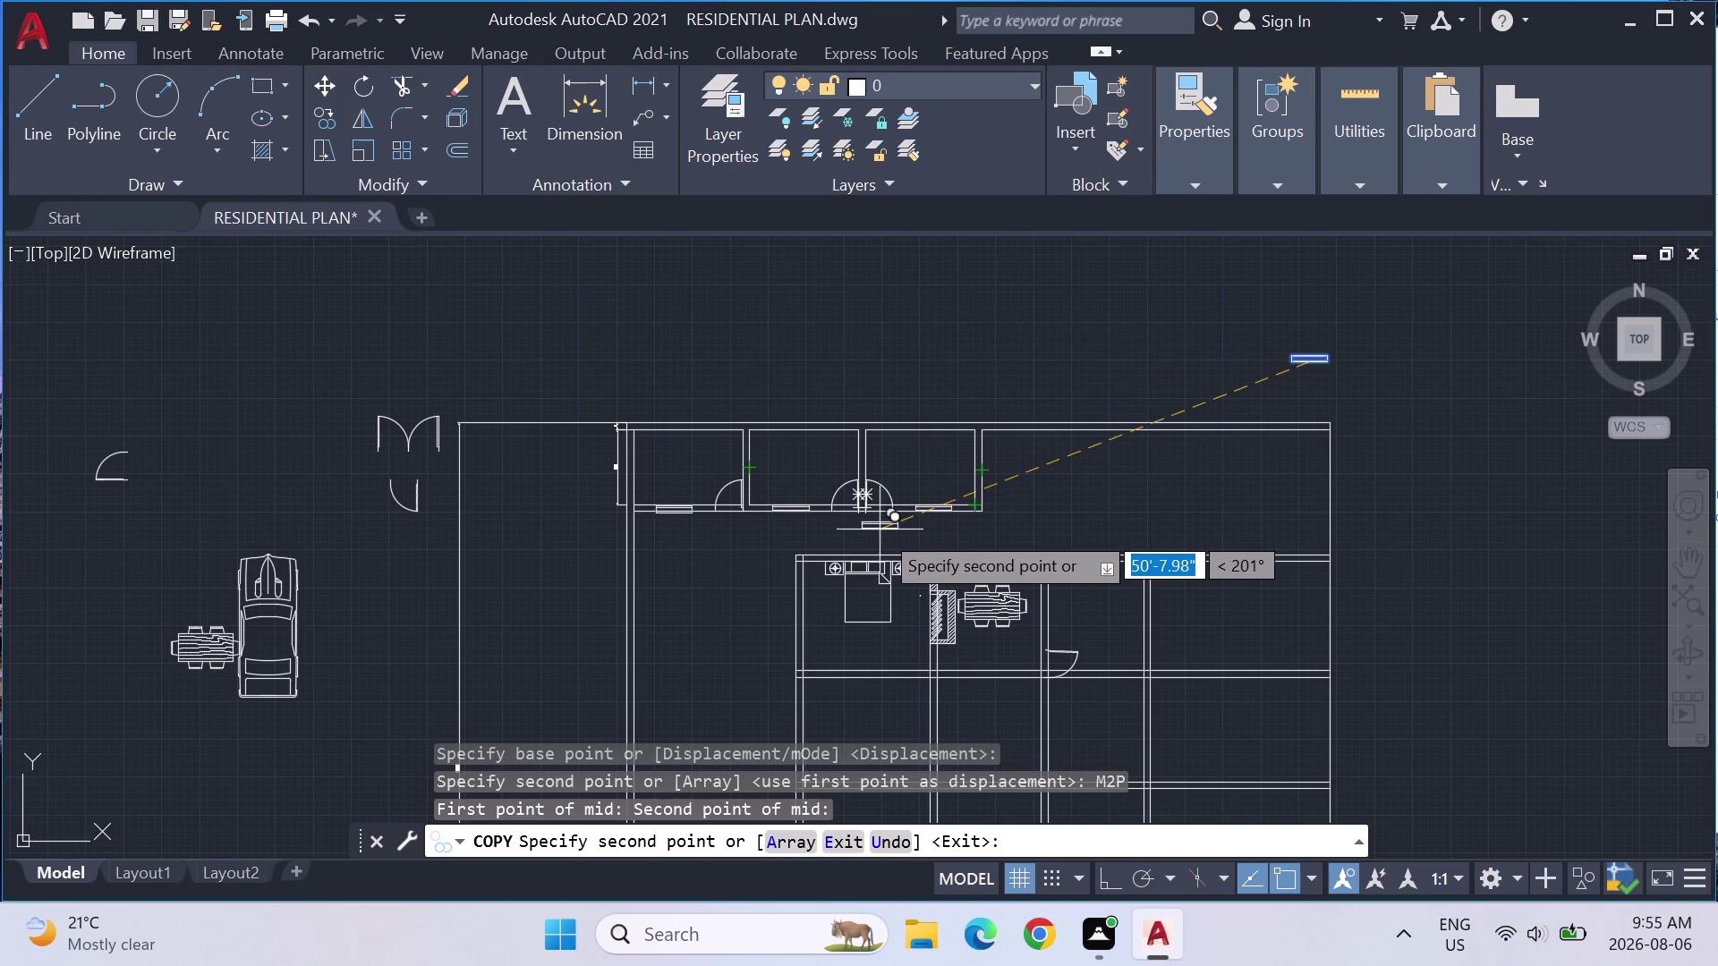
scroll(up, 3)
key(m)
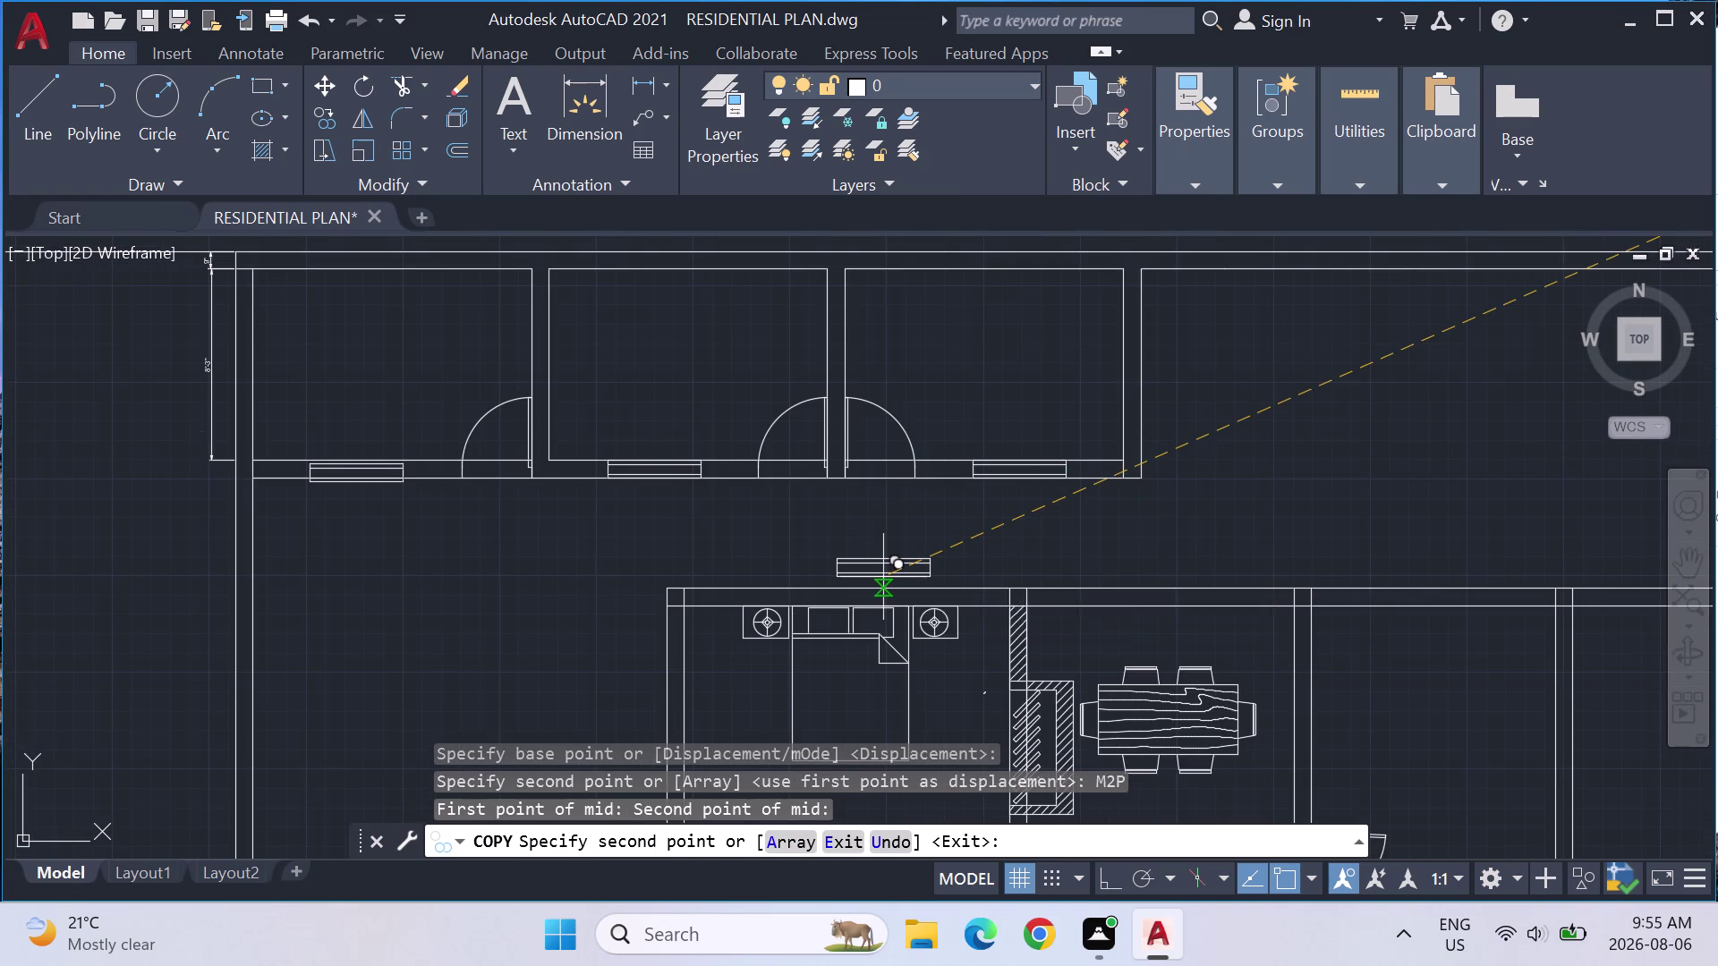
text(2P)
key(Return)
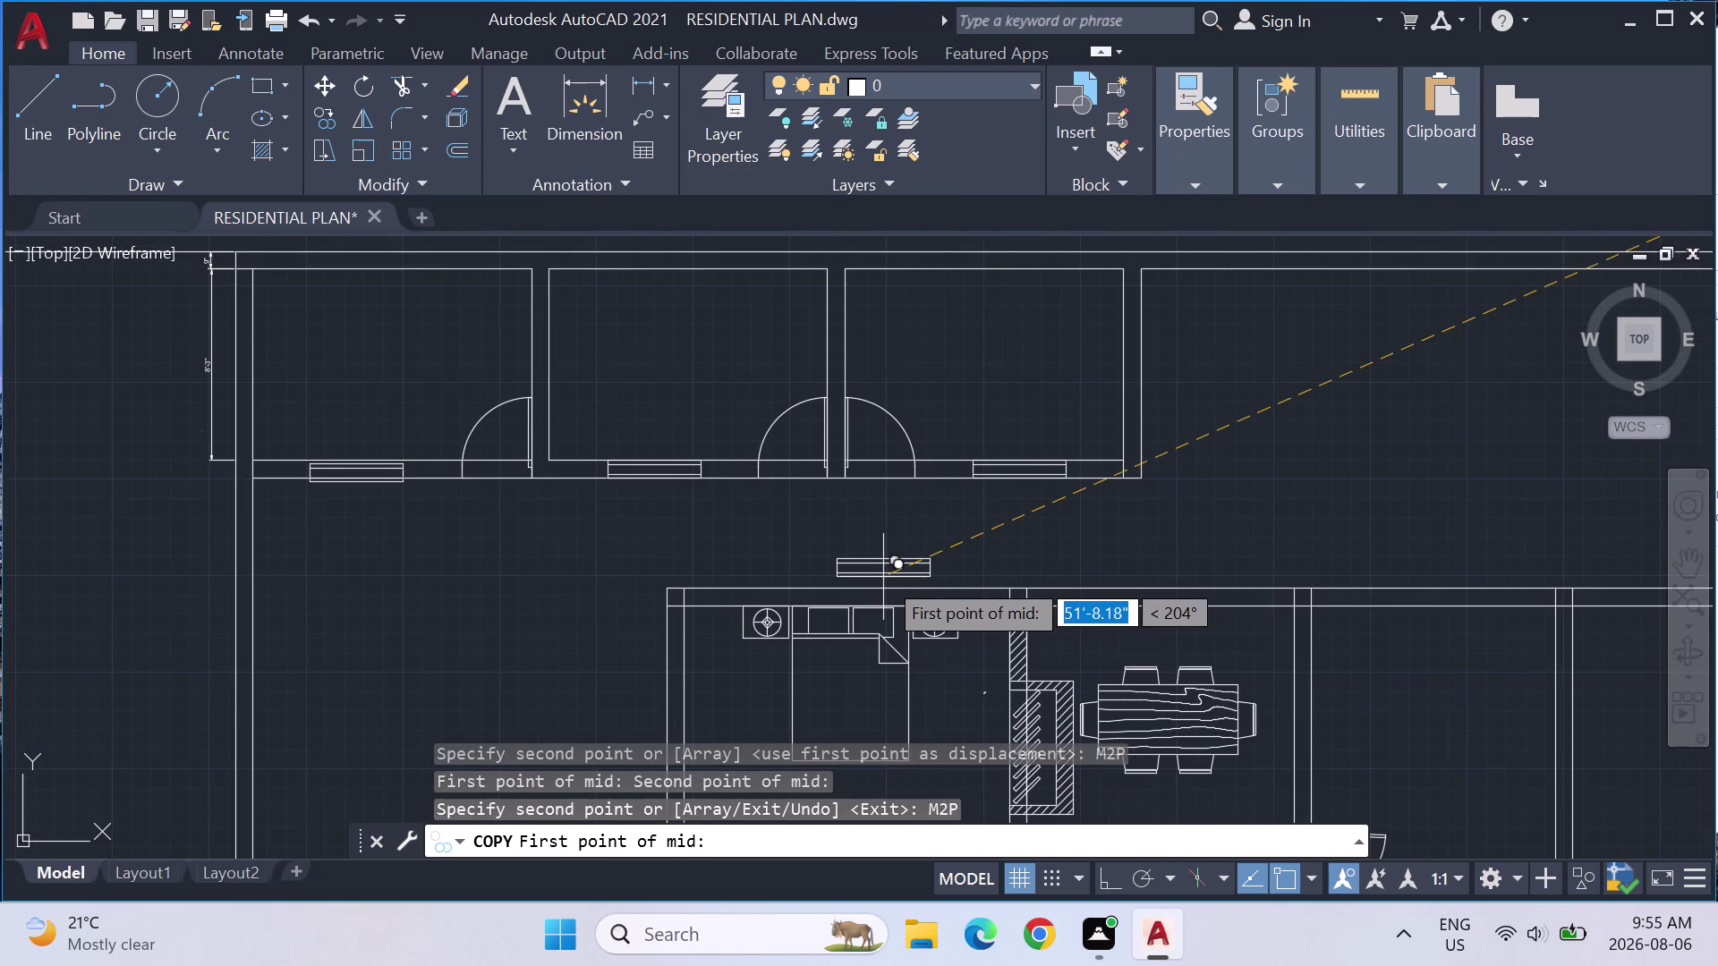
click(689, 607)
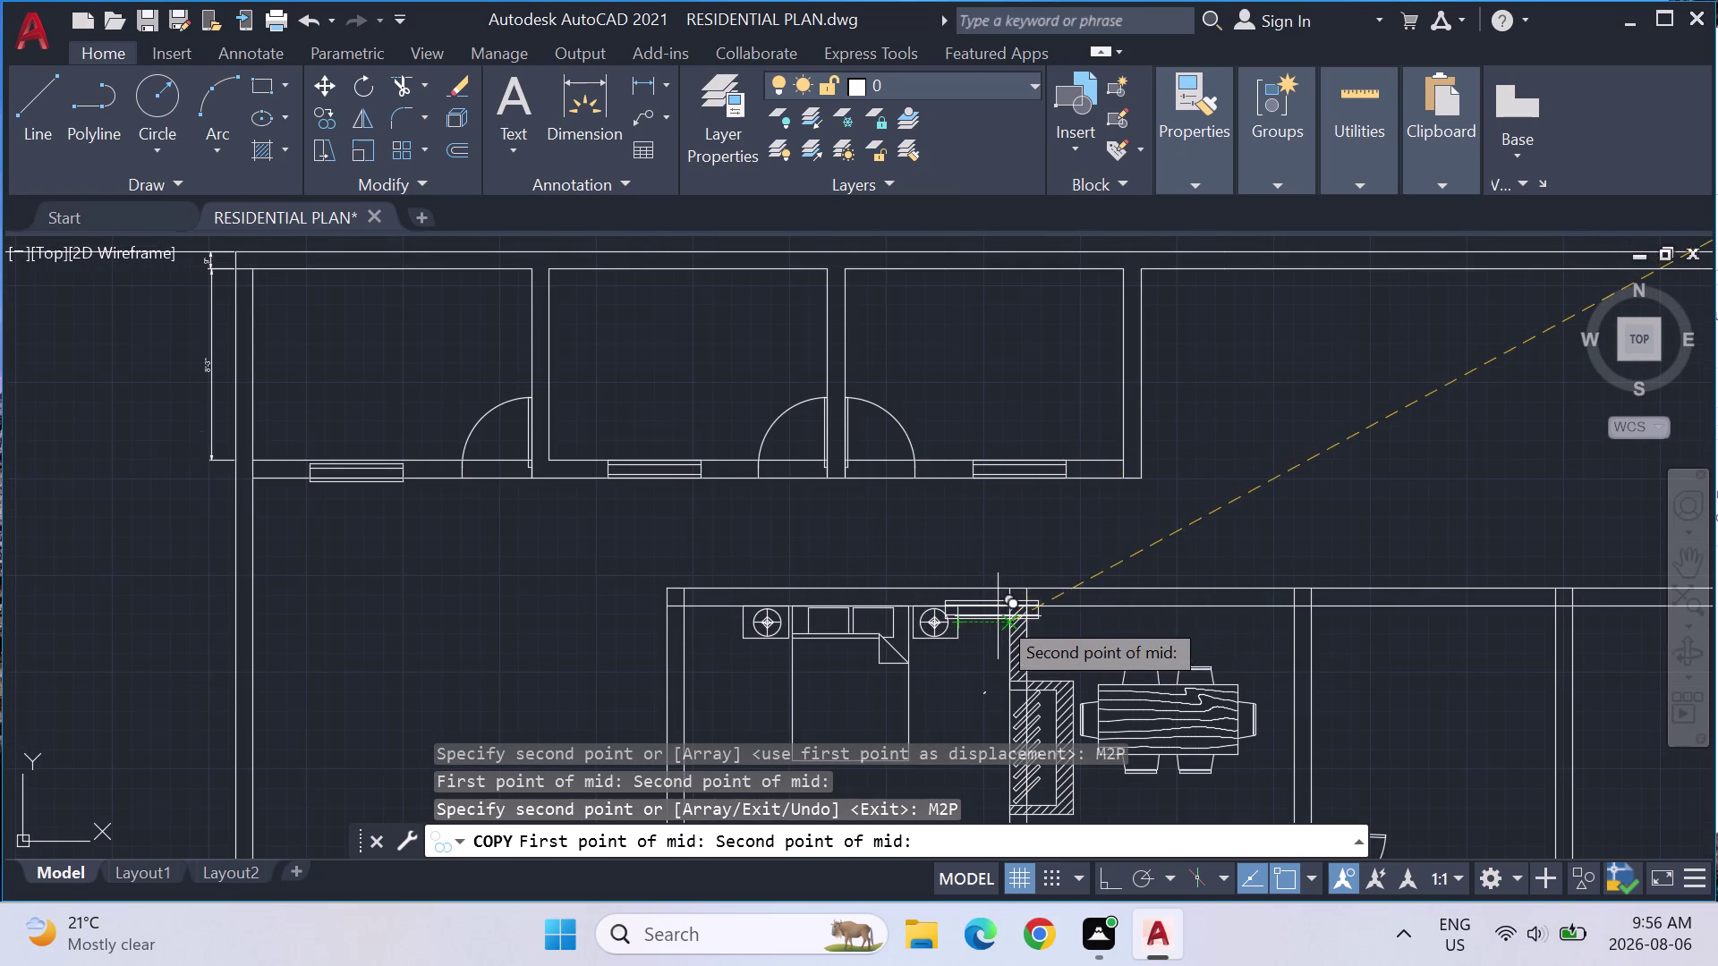
click(1009, 613)
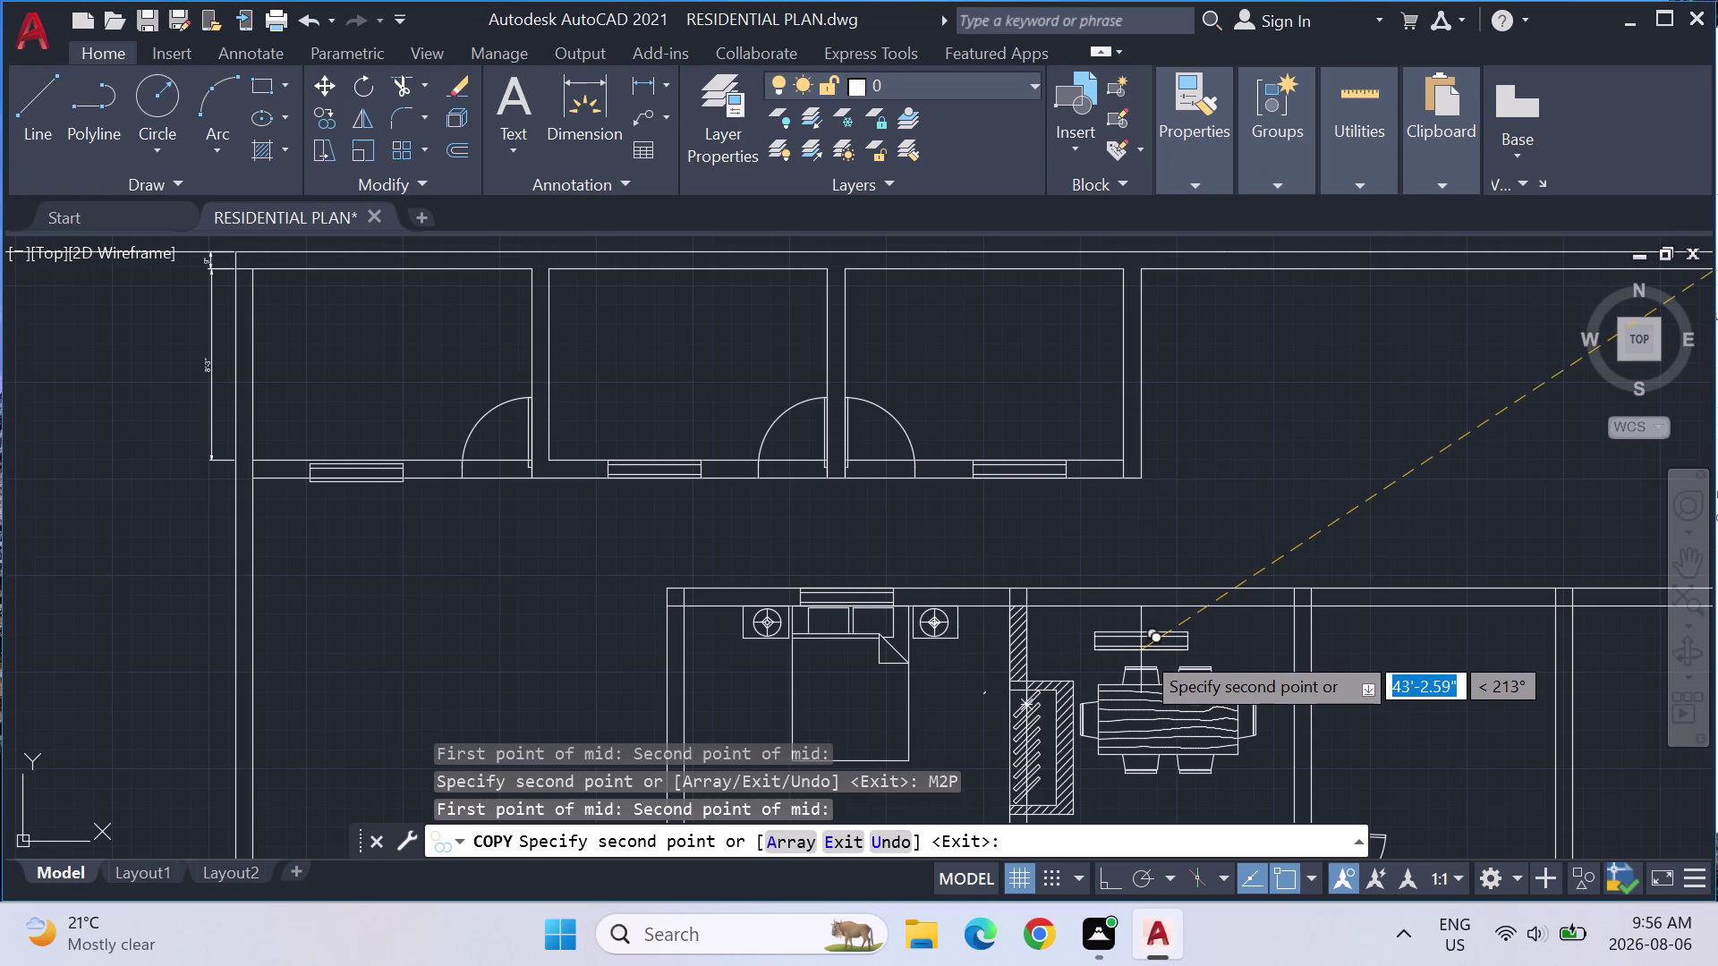
Pan over to the spare window and cancel the Copy command.
scroll(down, 3)
middle_drag(1289, 646, 1172, 633)
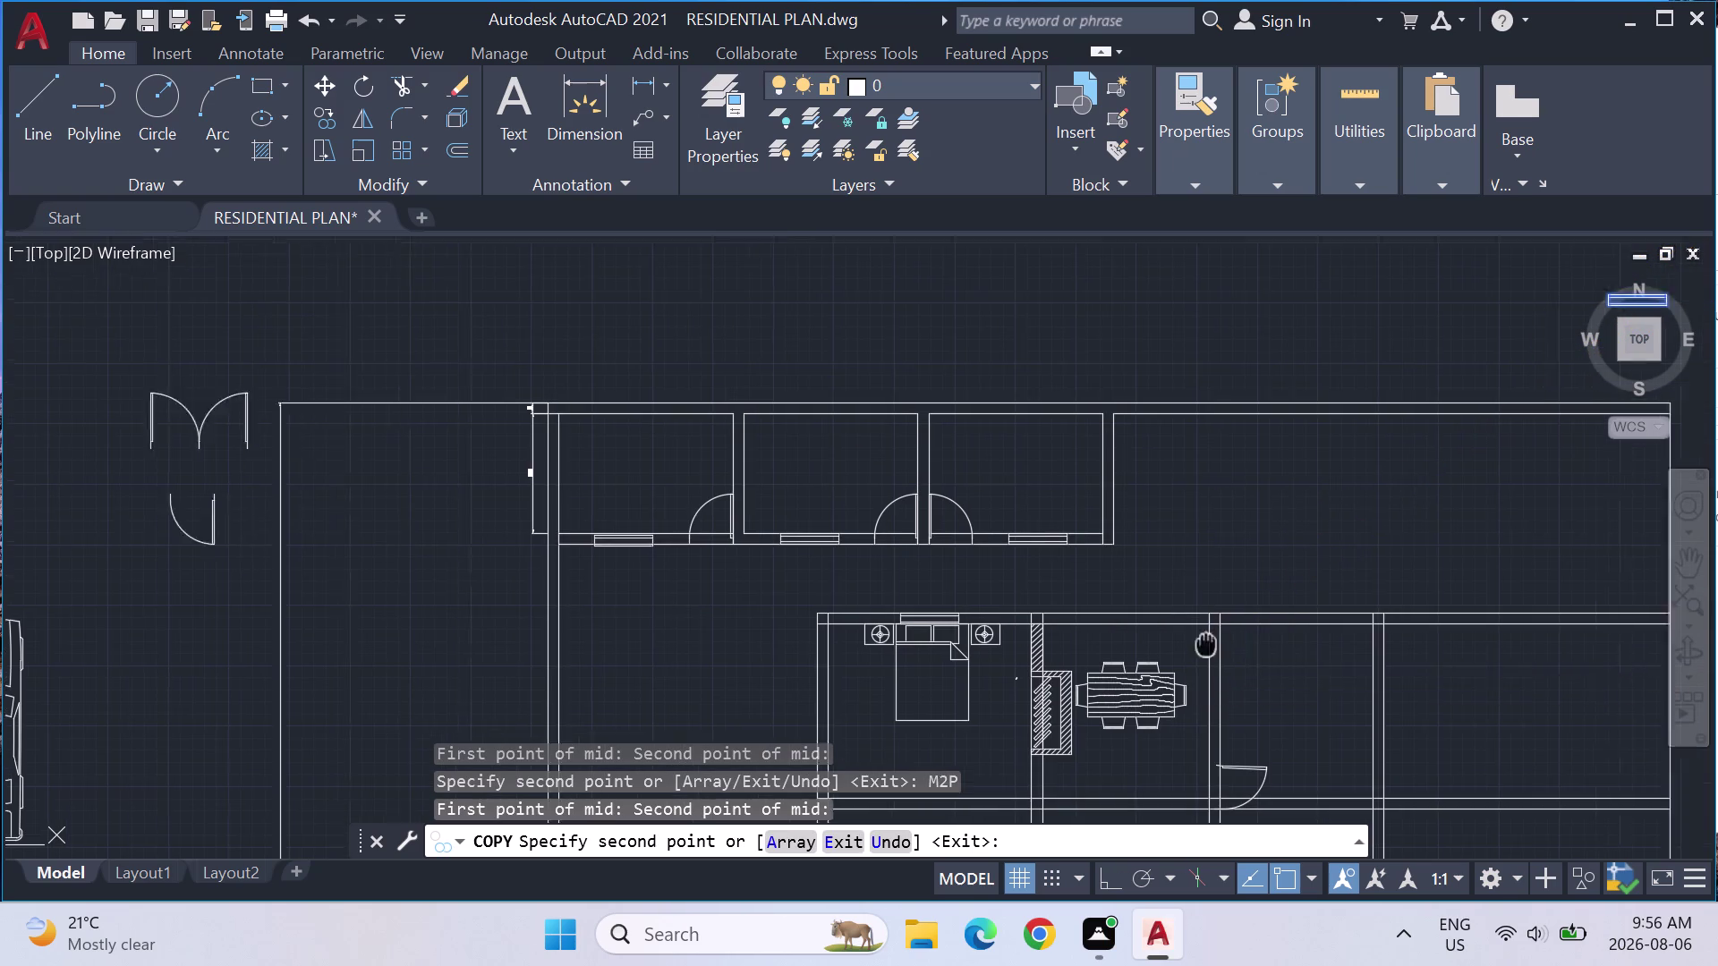
middle_drag(1172, 632, 1041, 599)
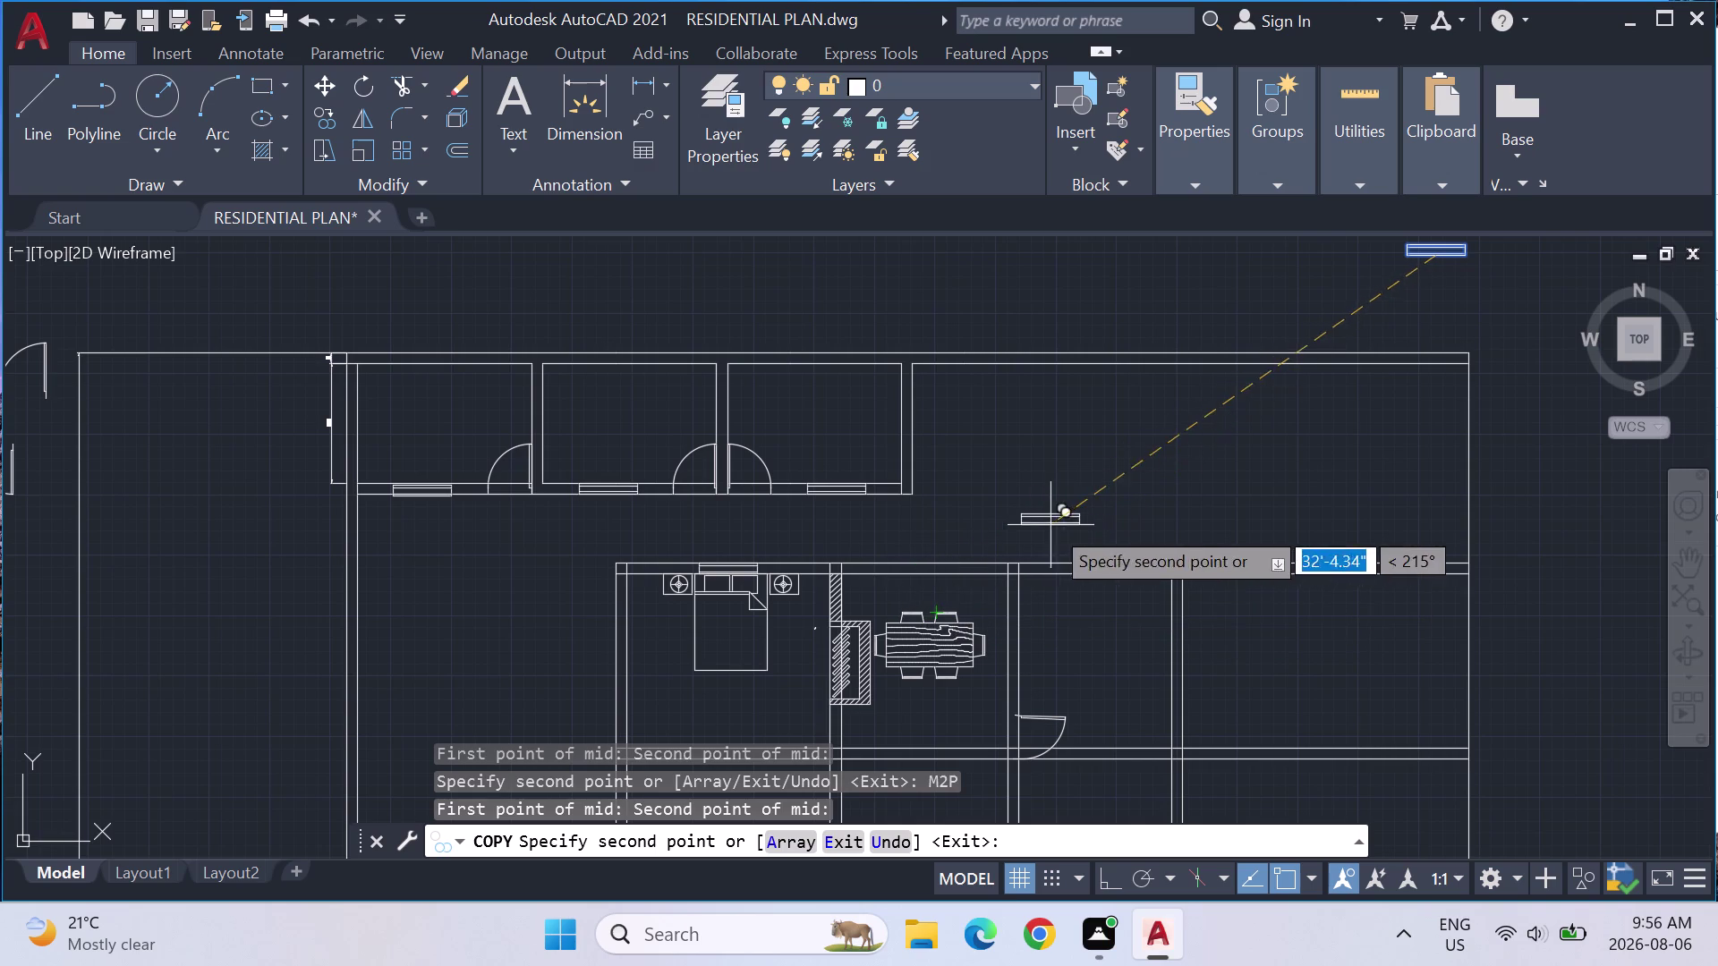
key(Escape)
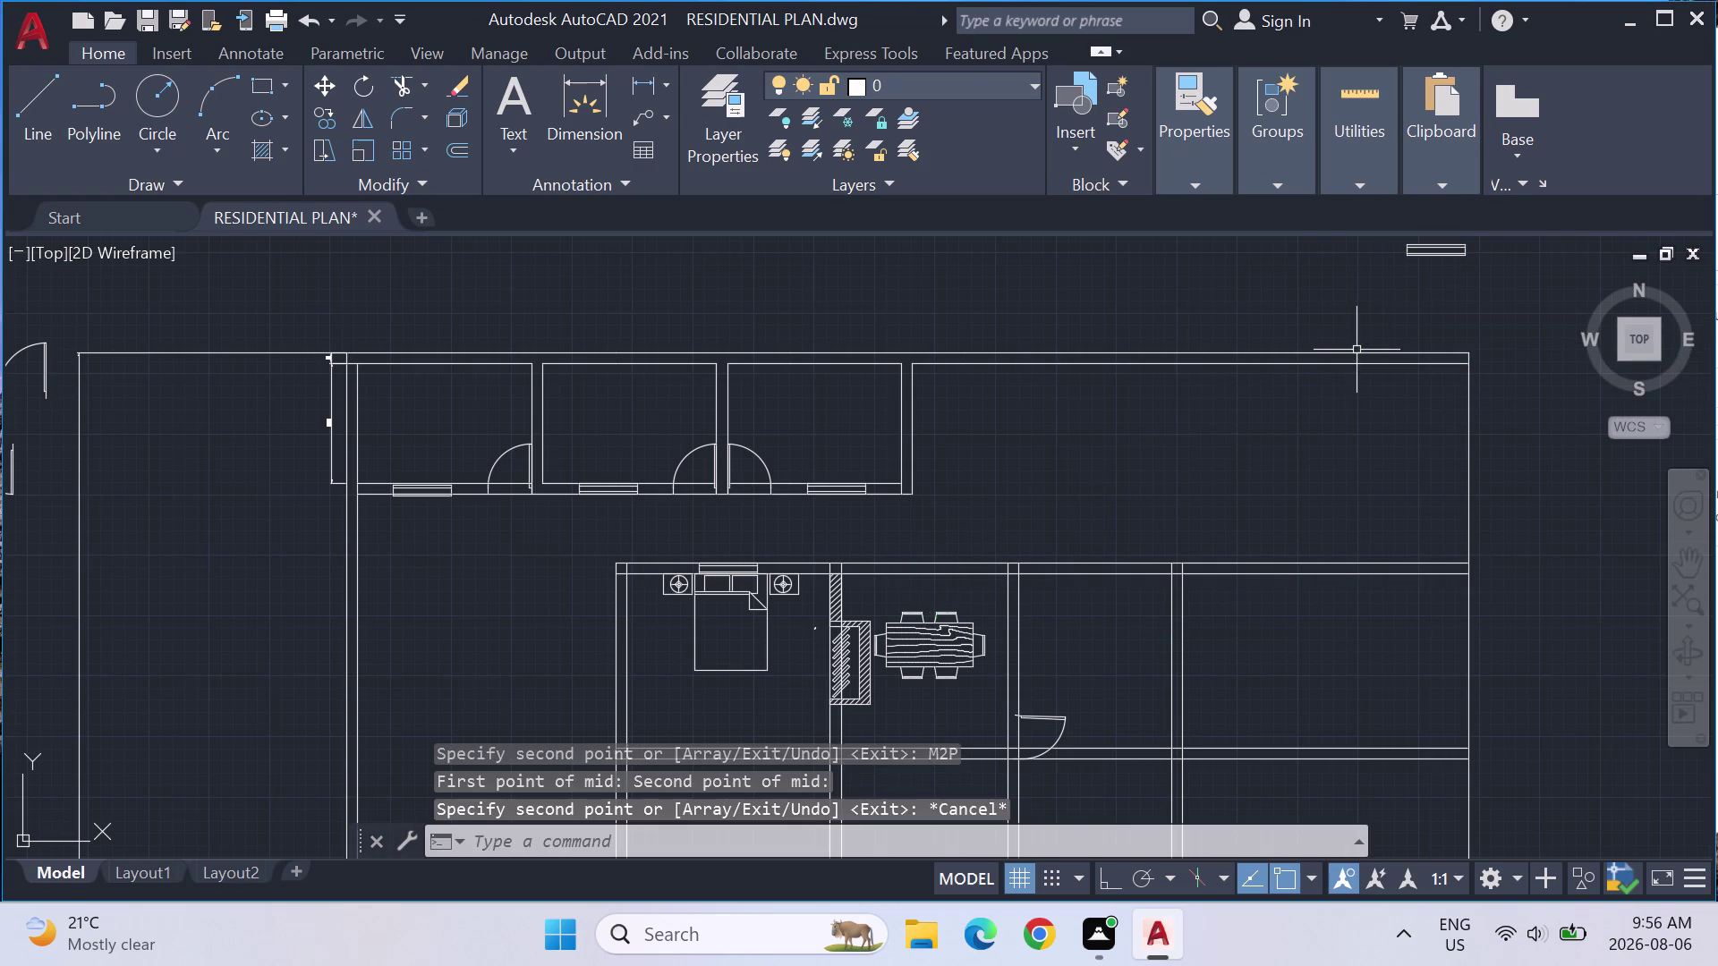
Copy the spare window symbol to a spot right of the plan.
middle_drag(1372, 306, 1006, 385)
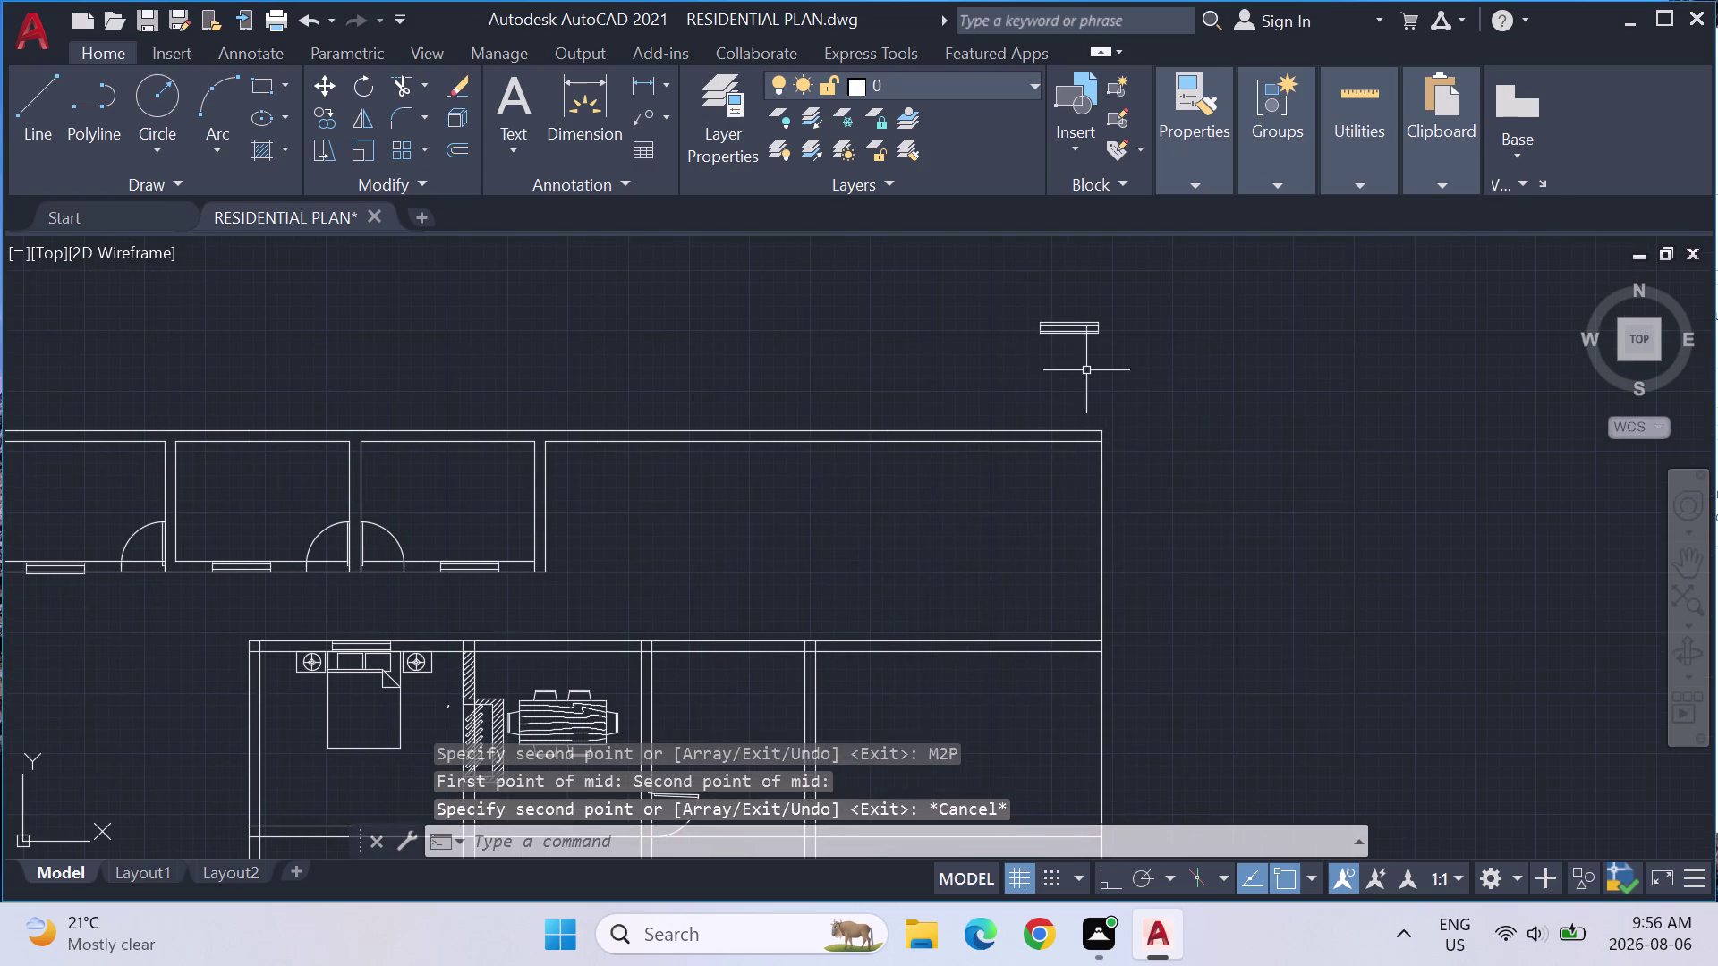
drag(1138, 368, 1090, 274)
text(C)
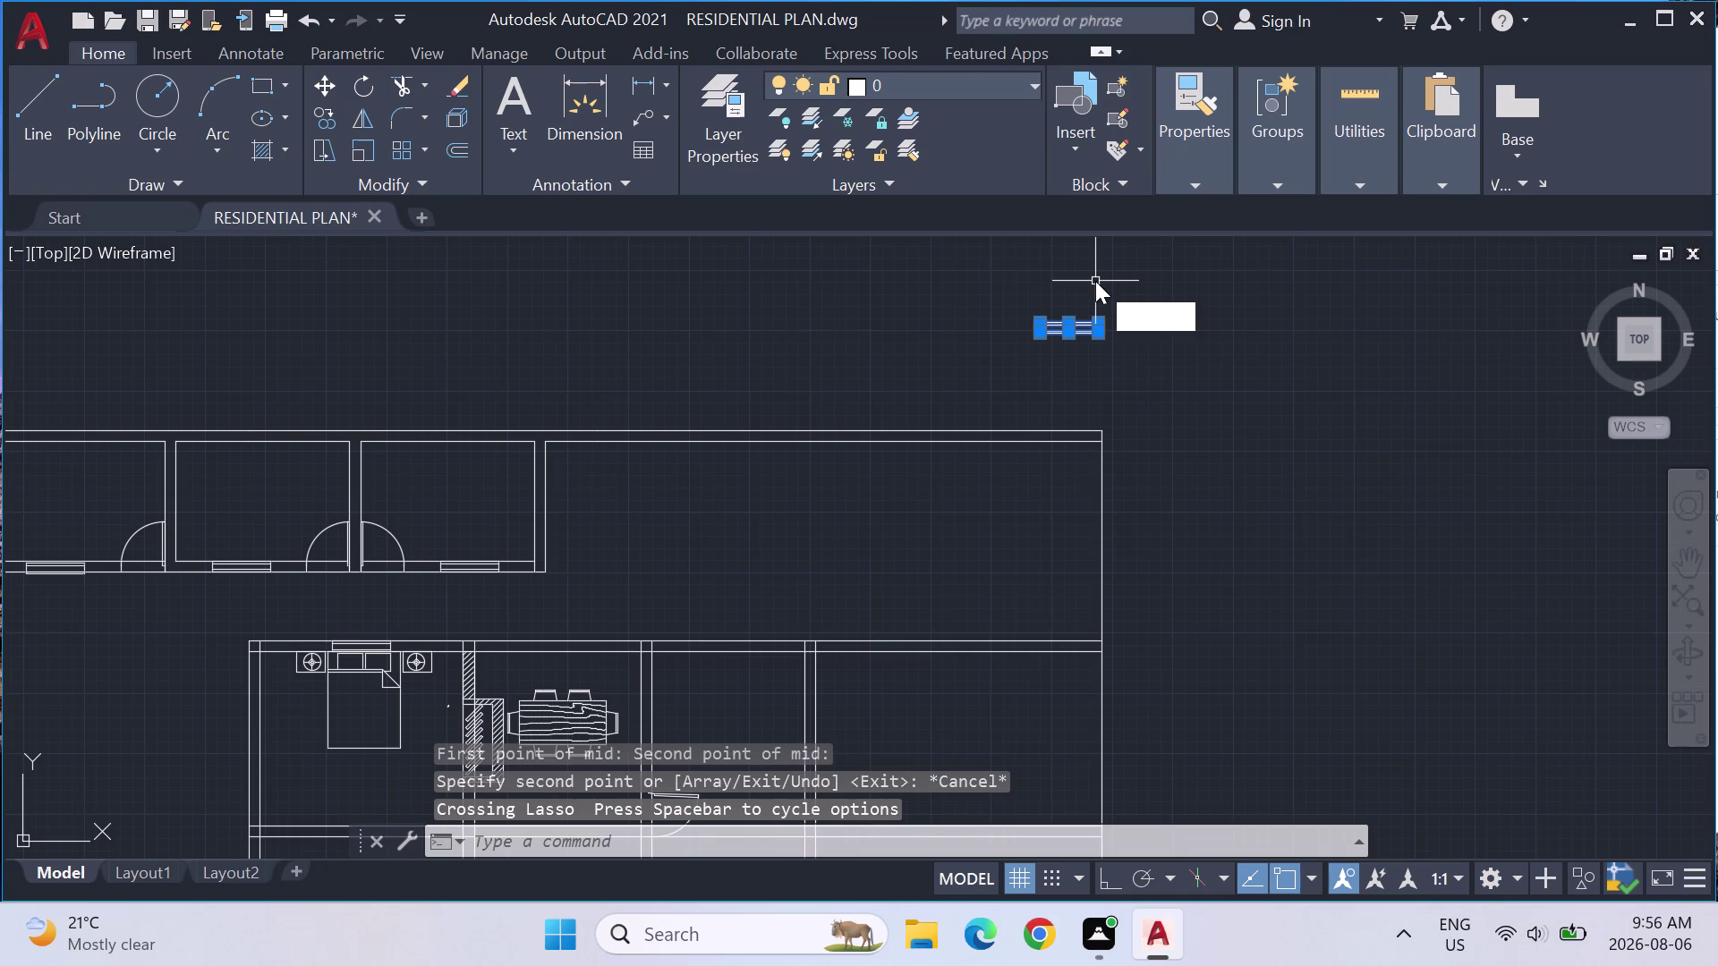
text(O)
key(Return)
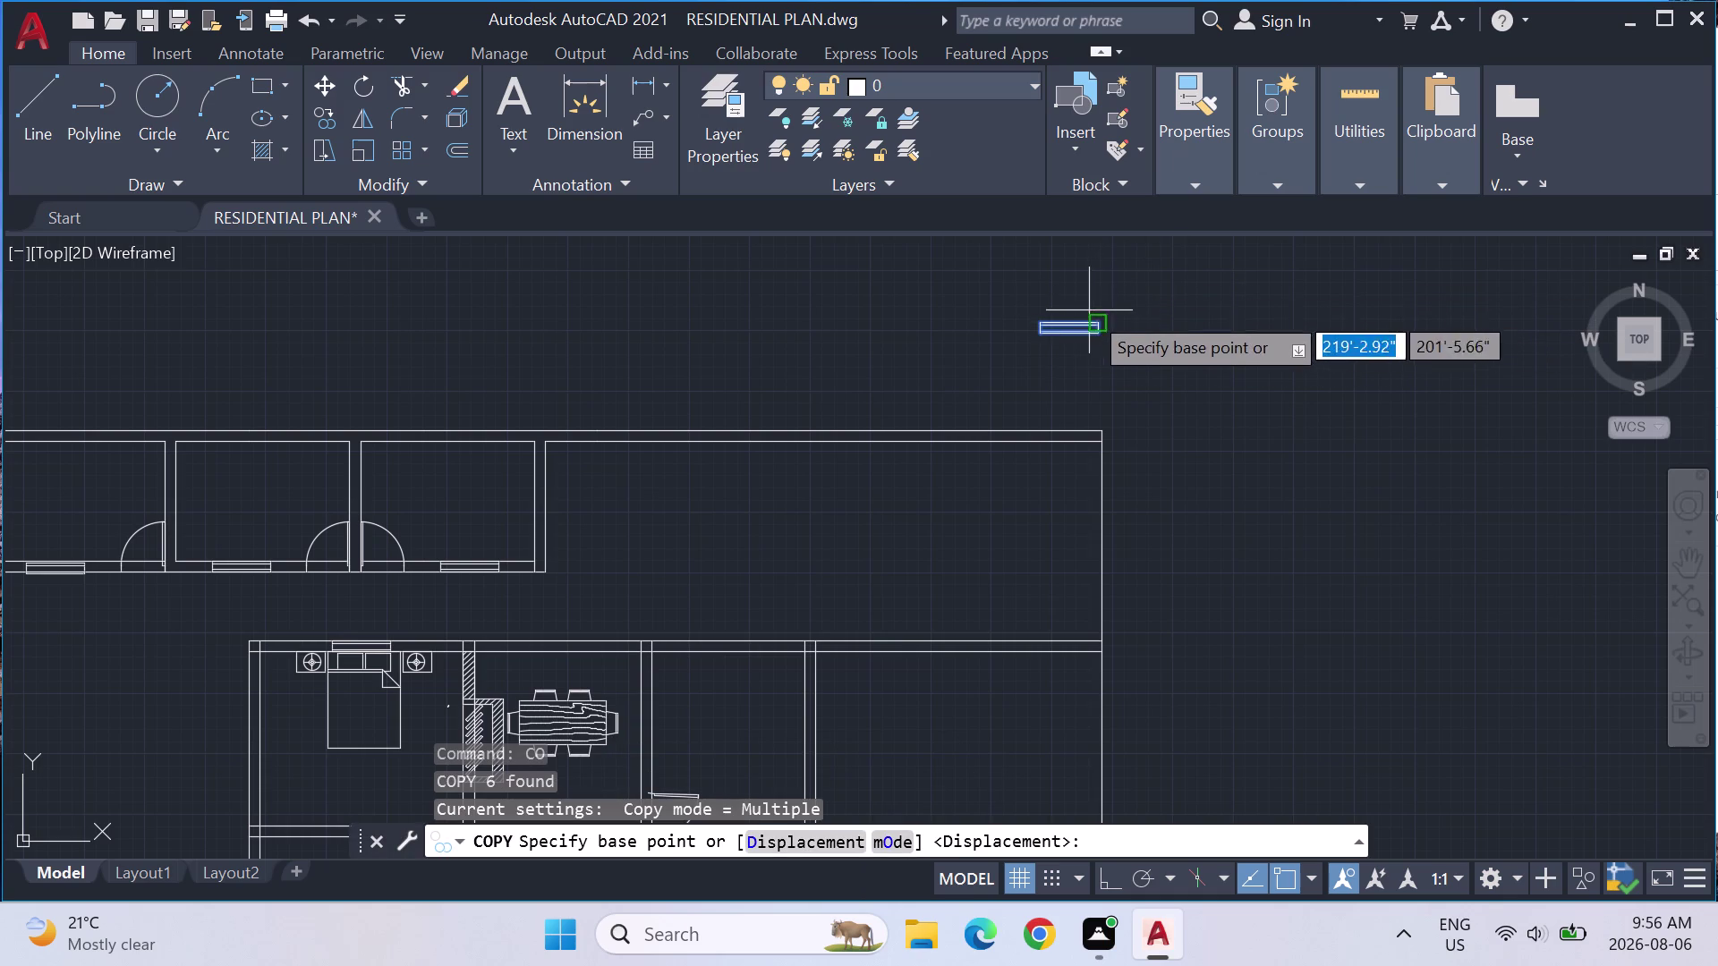
click(1070, 330)
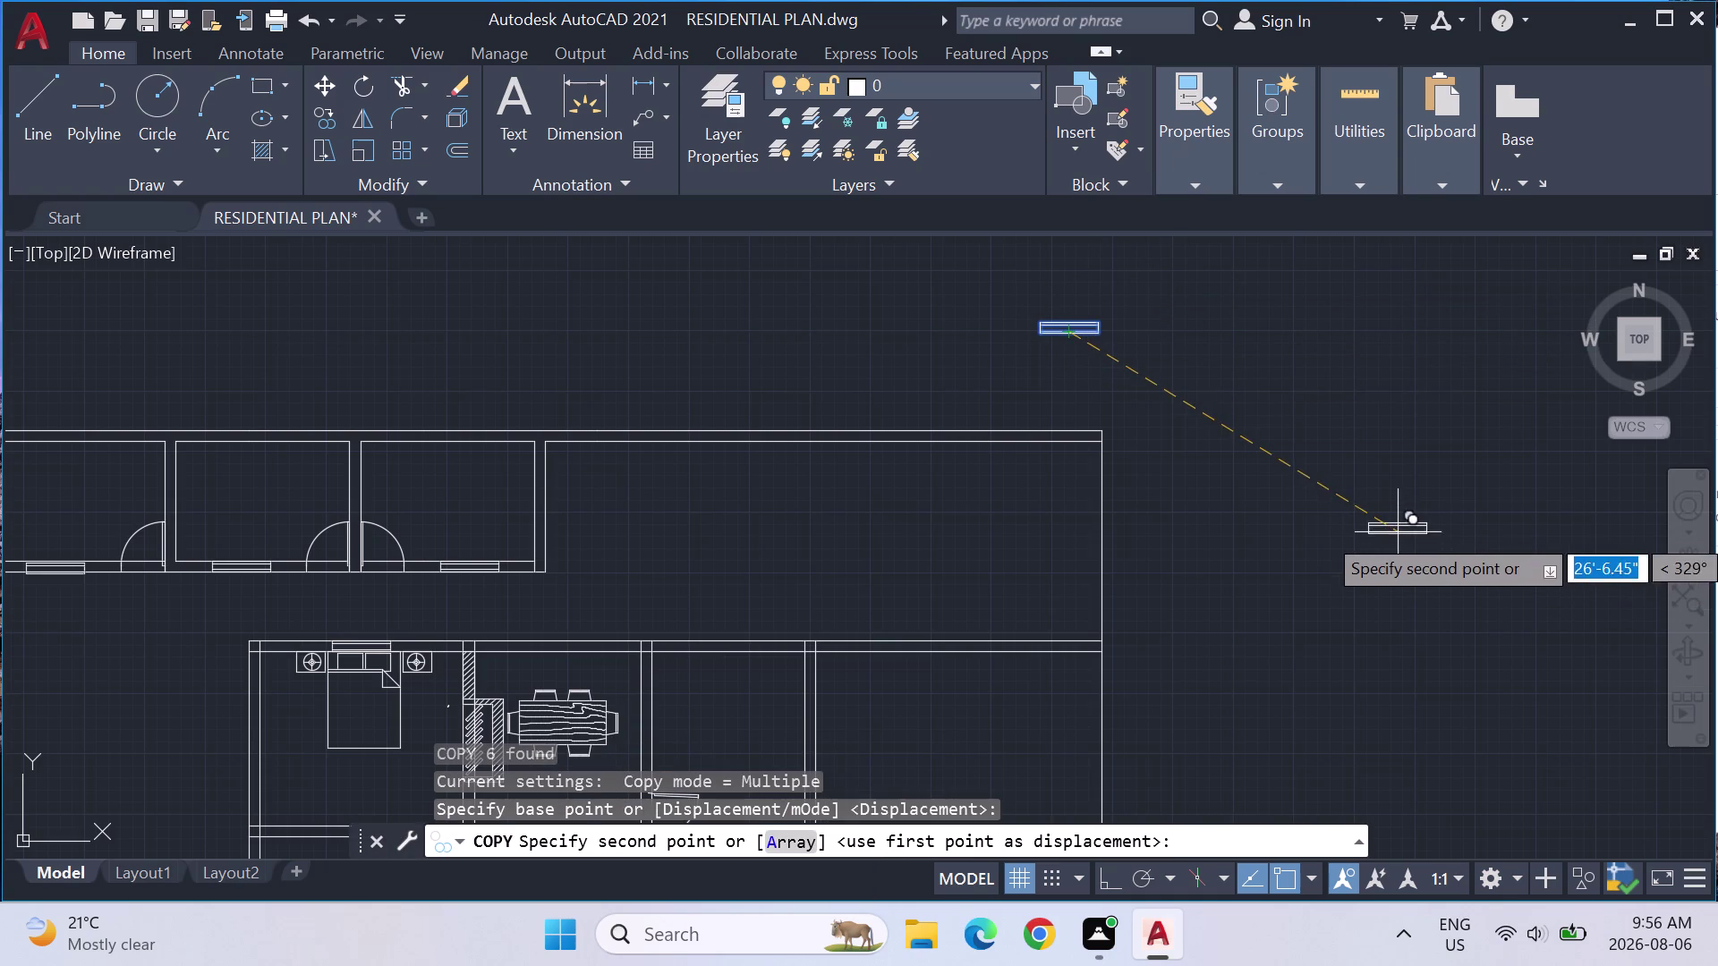
click(1369, 504)
key(Escape)
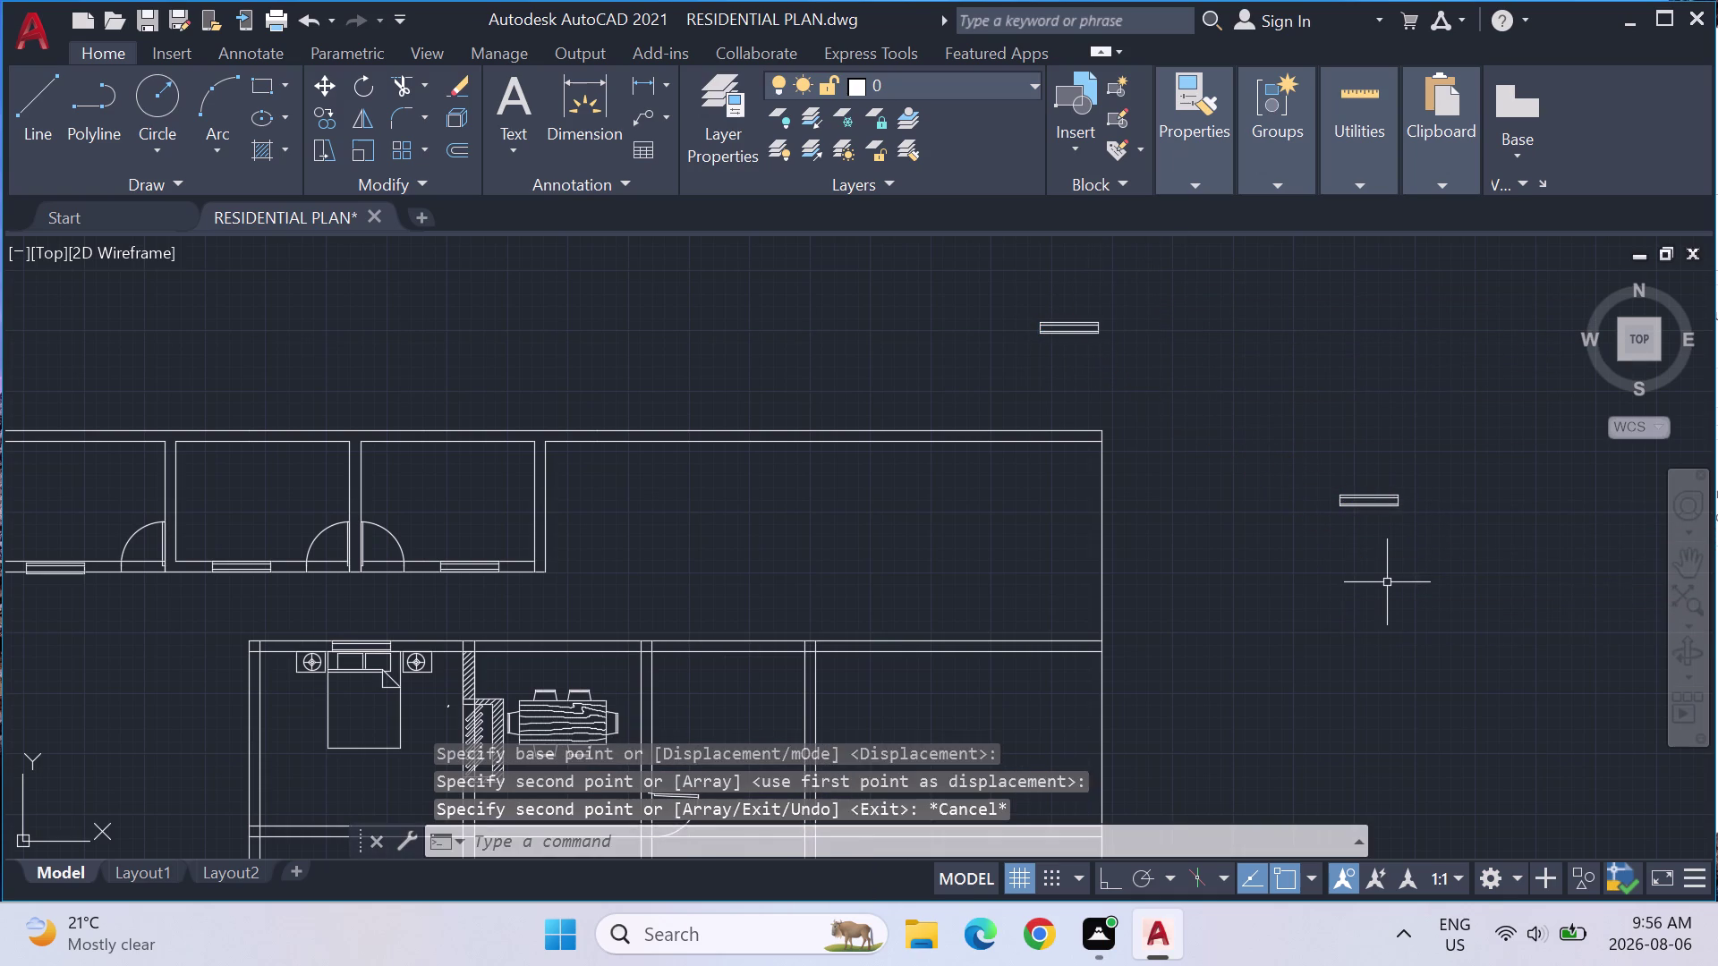
Stretch the new window copy's right end to make it longer.
key(Escape)
drag(1432, 557, 1359, 407)
text(S)
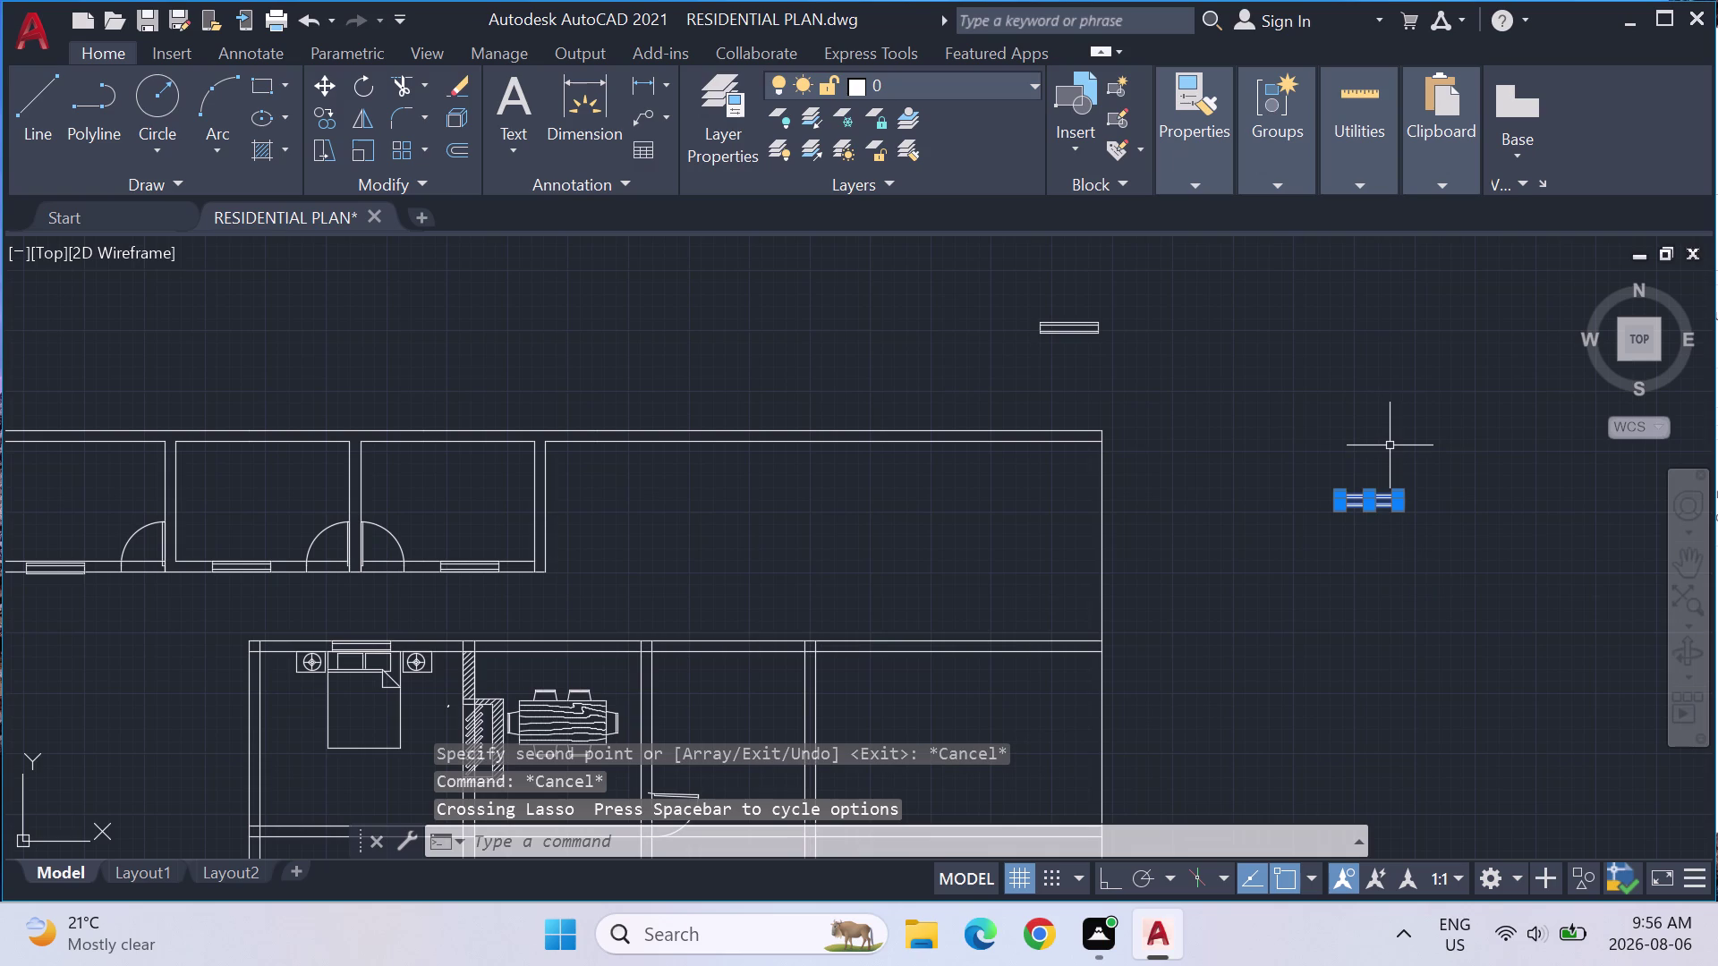
text(T)
key(BackSpace)
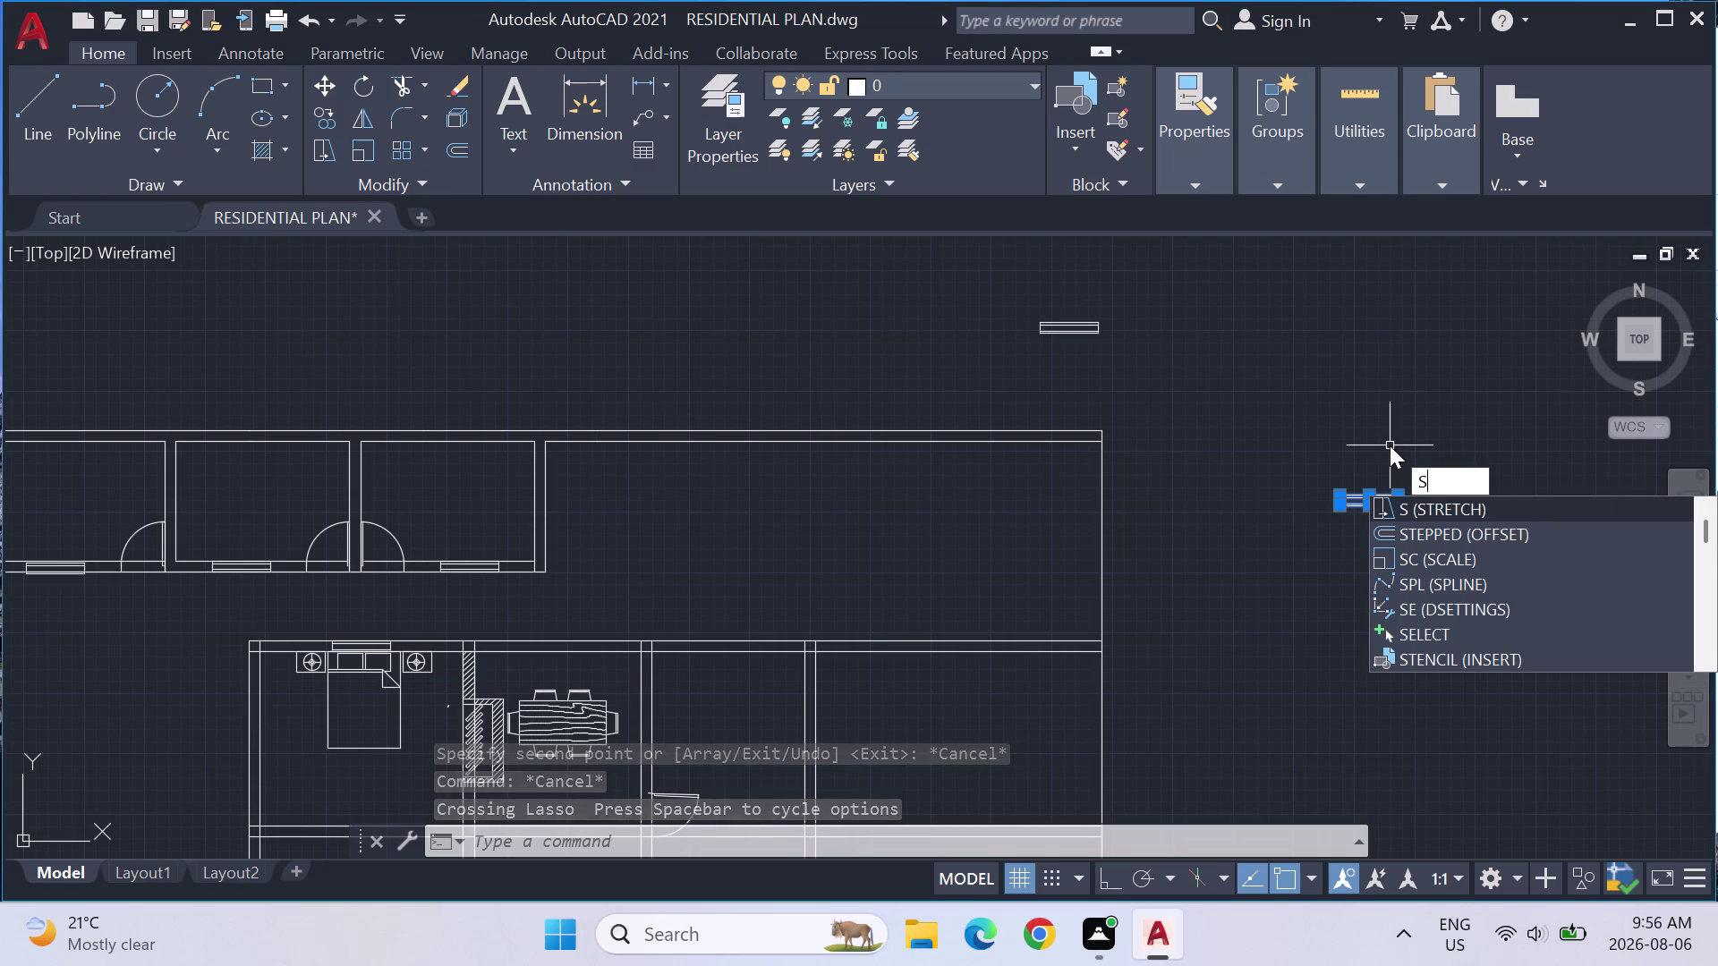
key(Return)
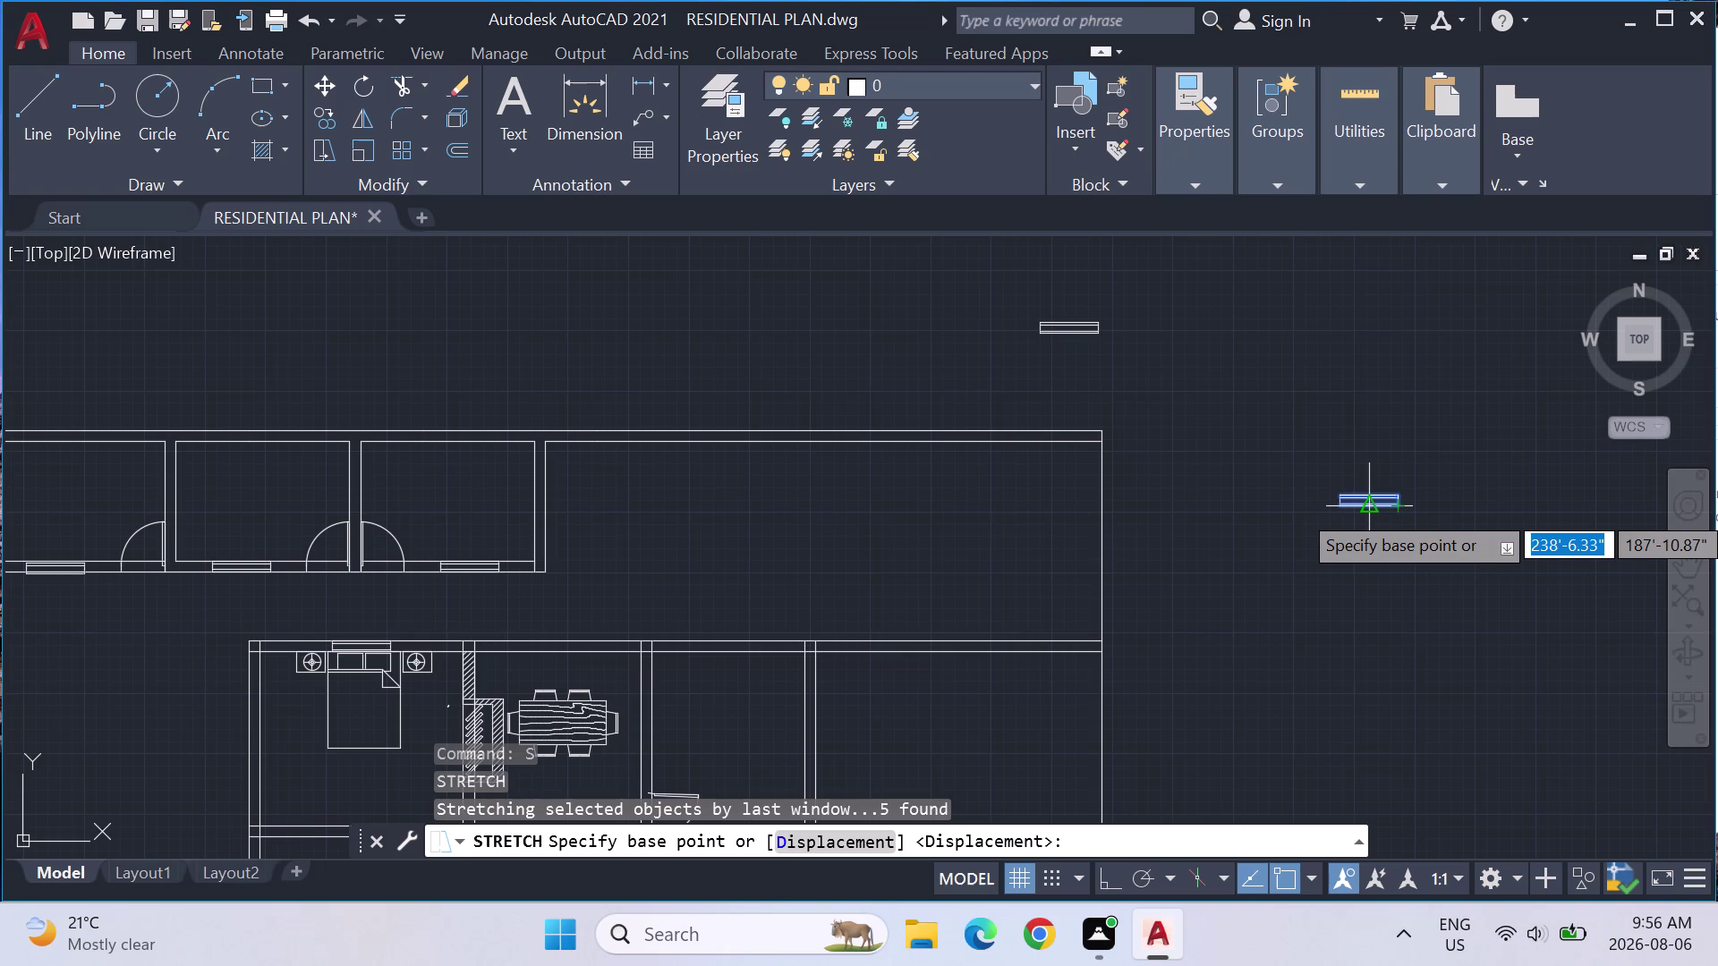
click(1364, 509)
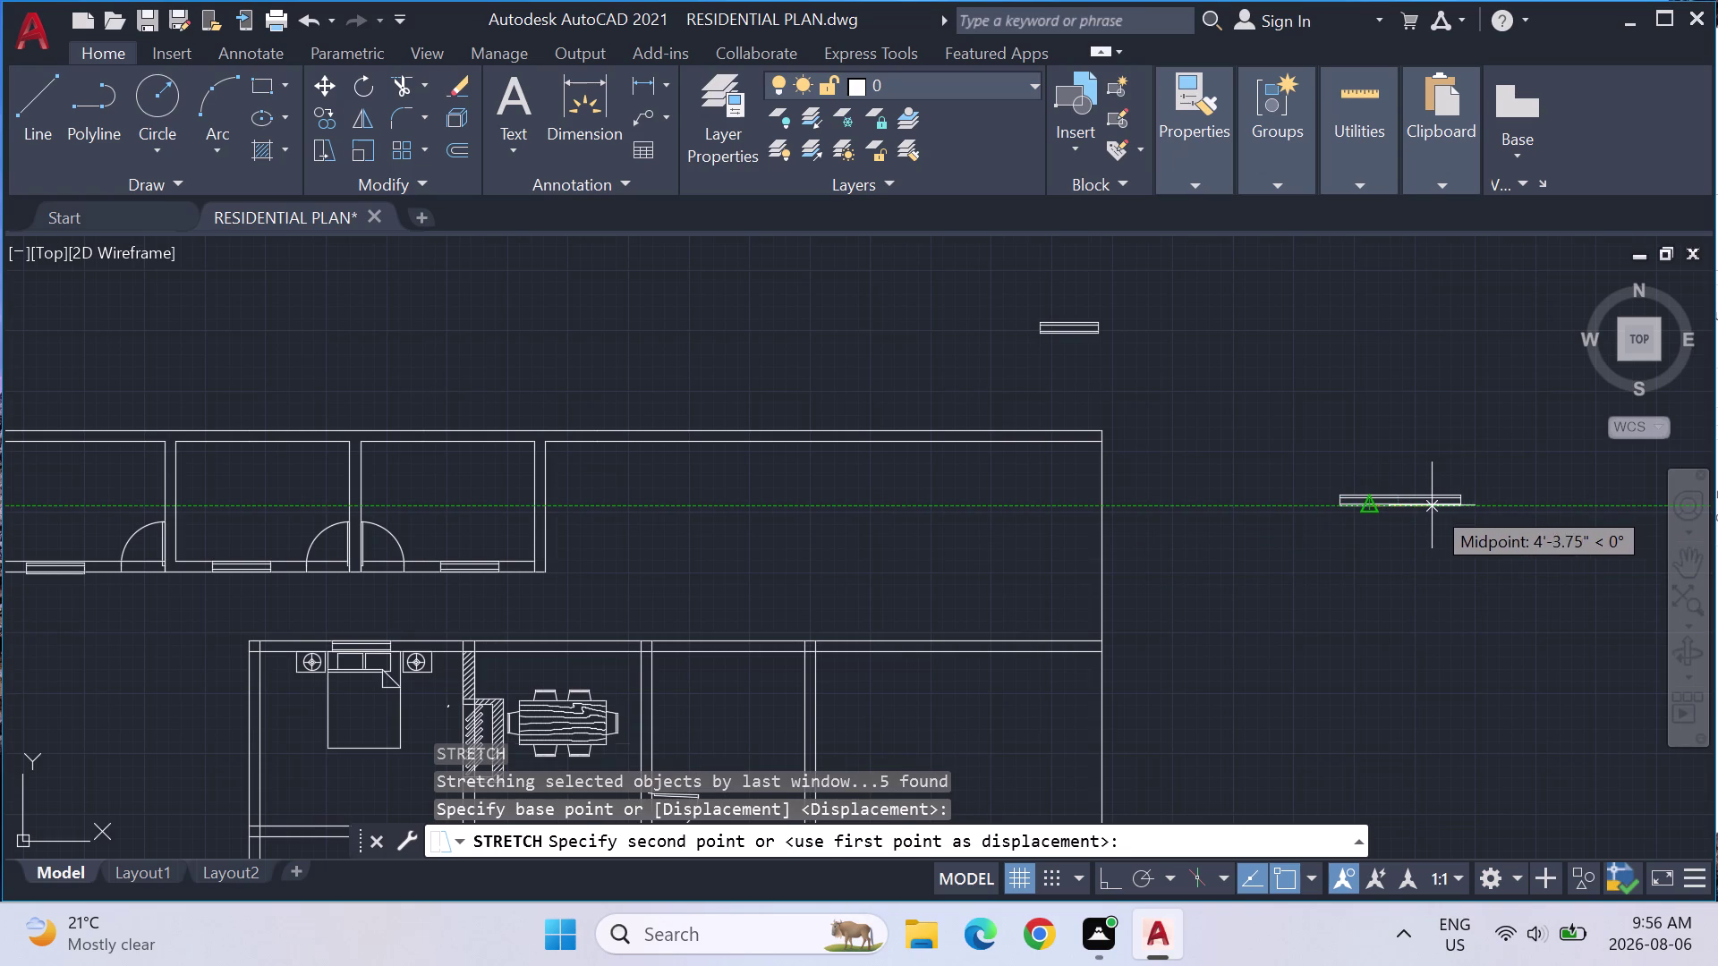
click(1431, 505)
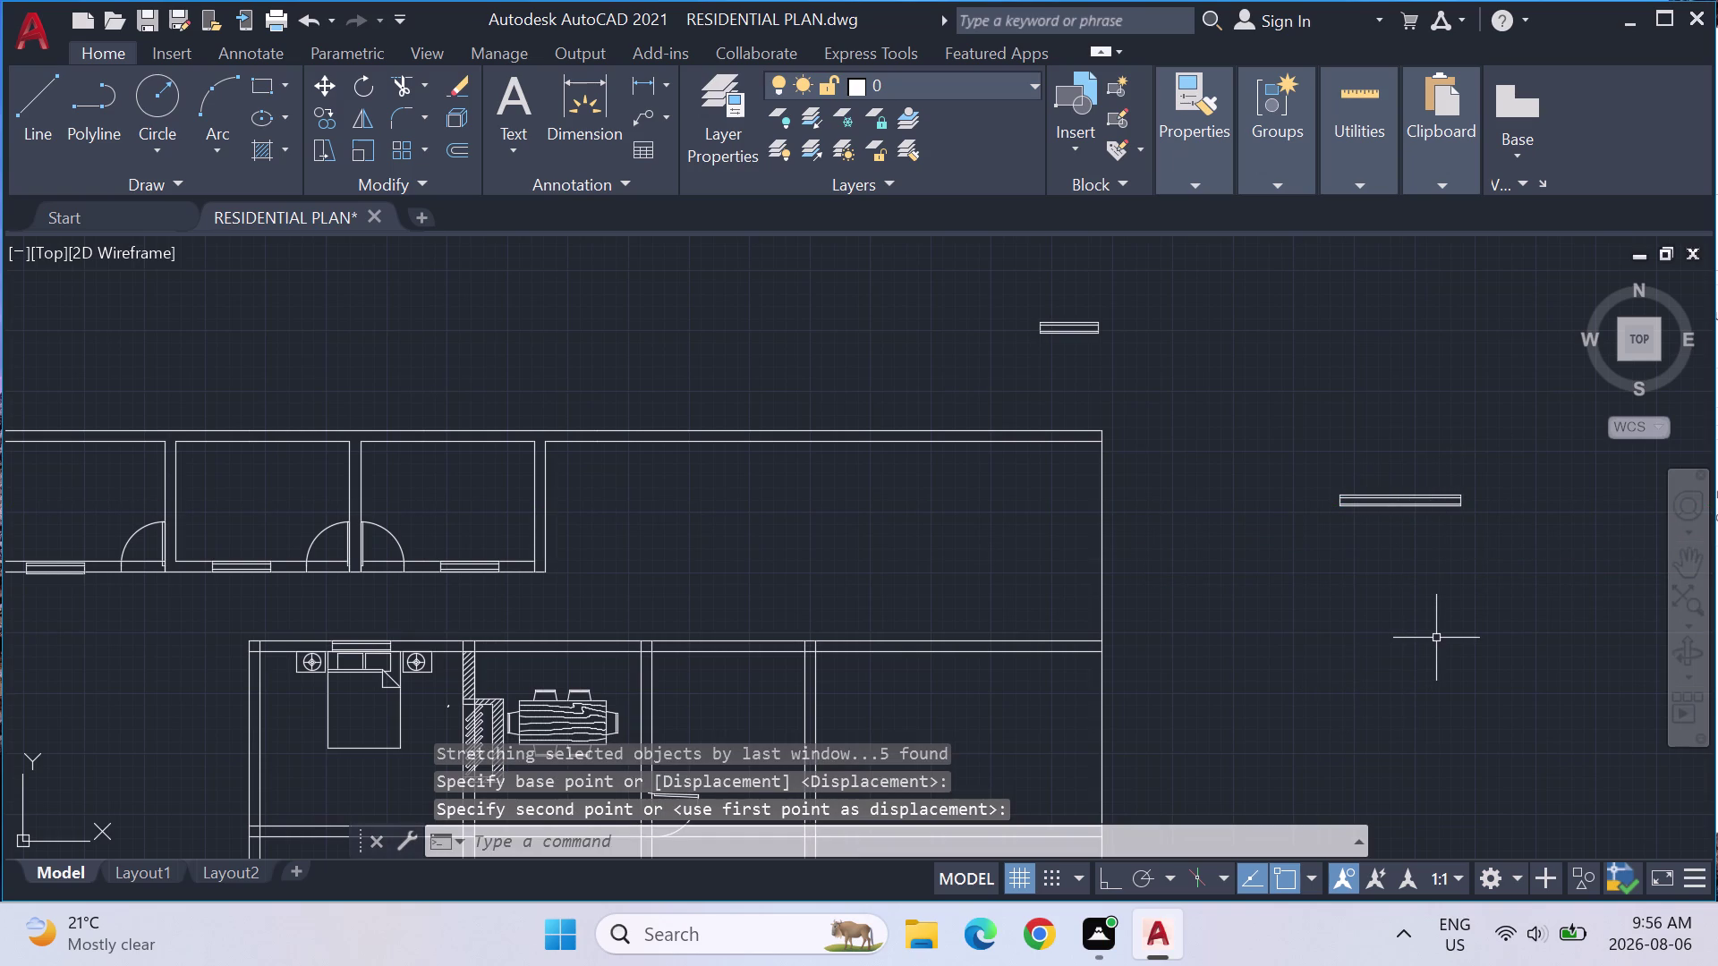
Select the whole lengthened window again.
click(1464, 586)
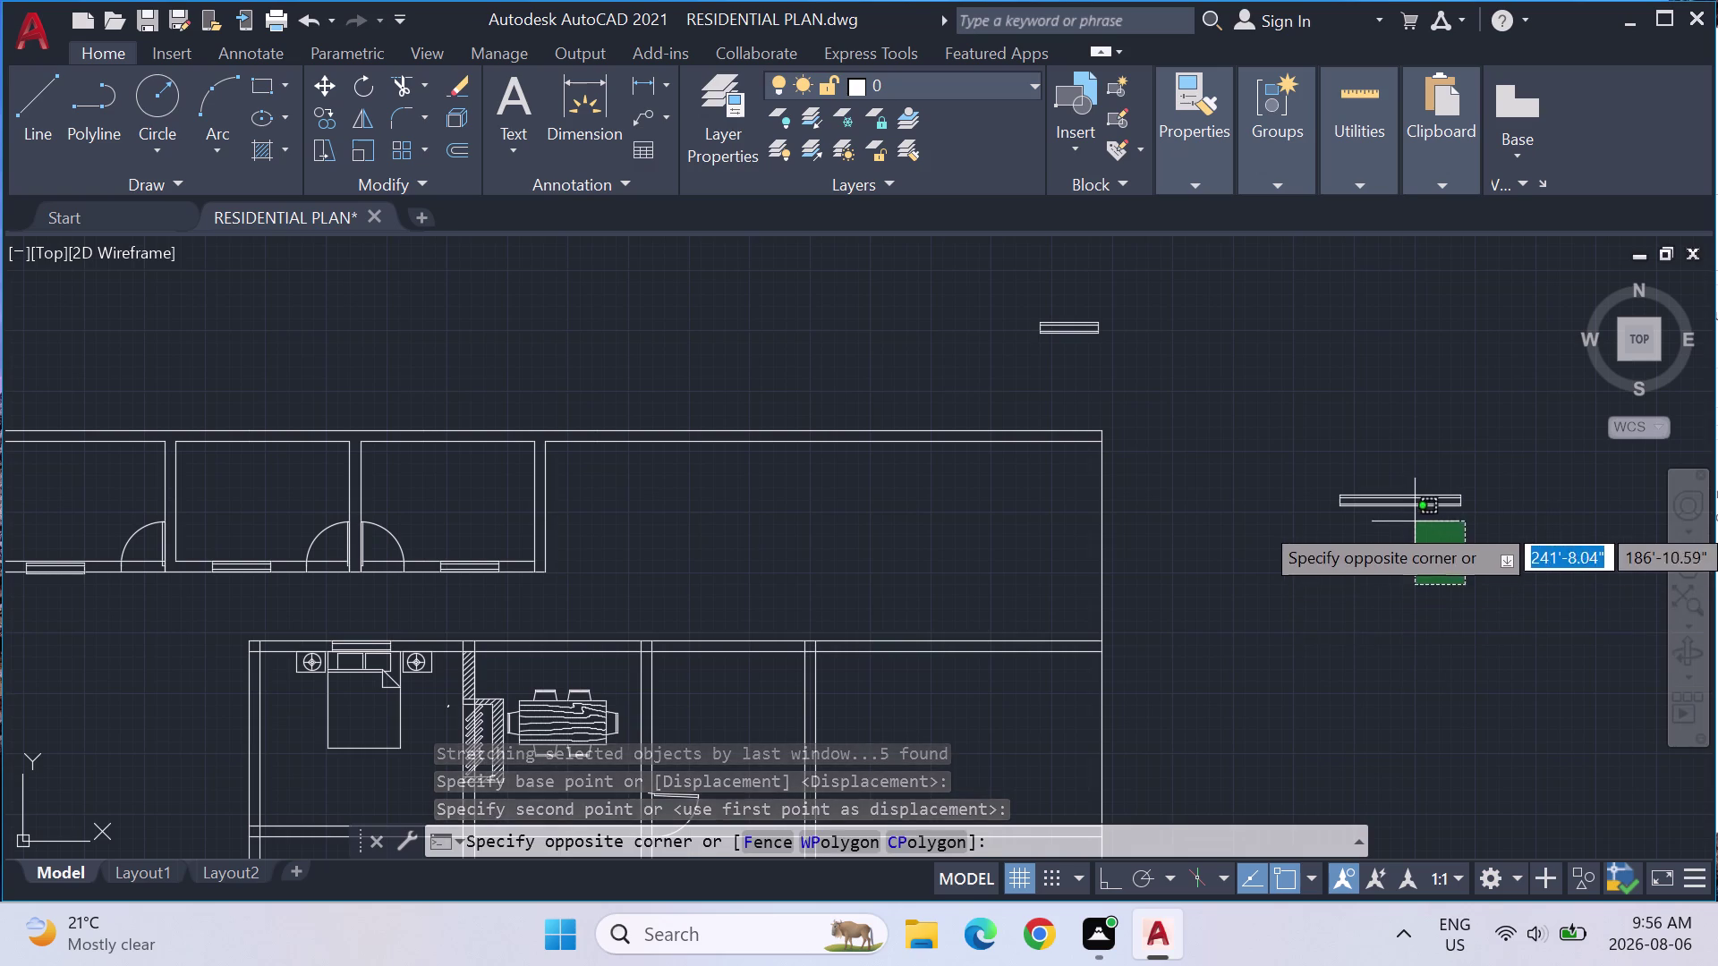
scroll(up, 3)
click(1416, 570)
drag(1535, 538, 1396, 324)
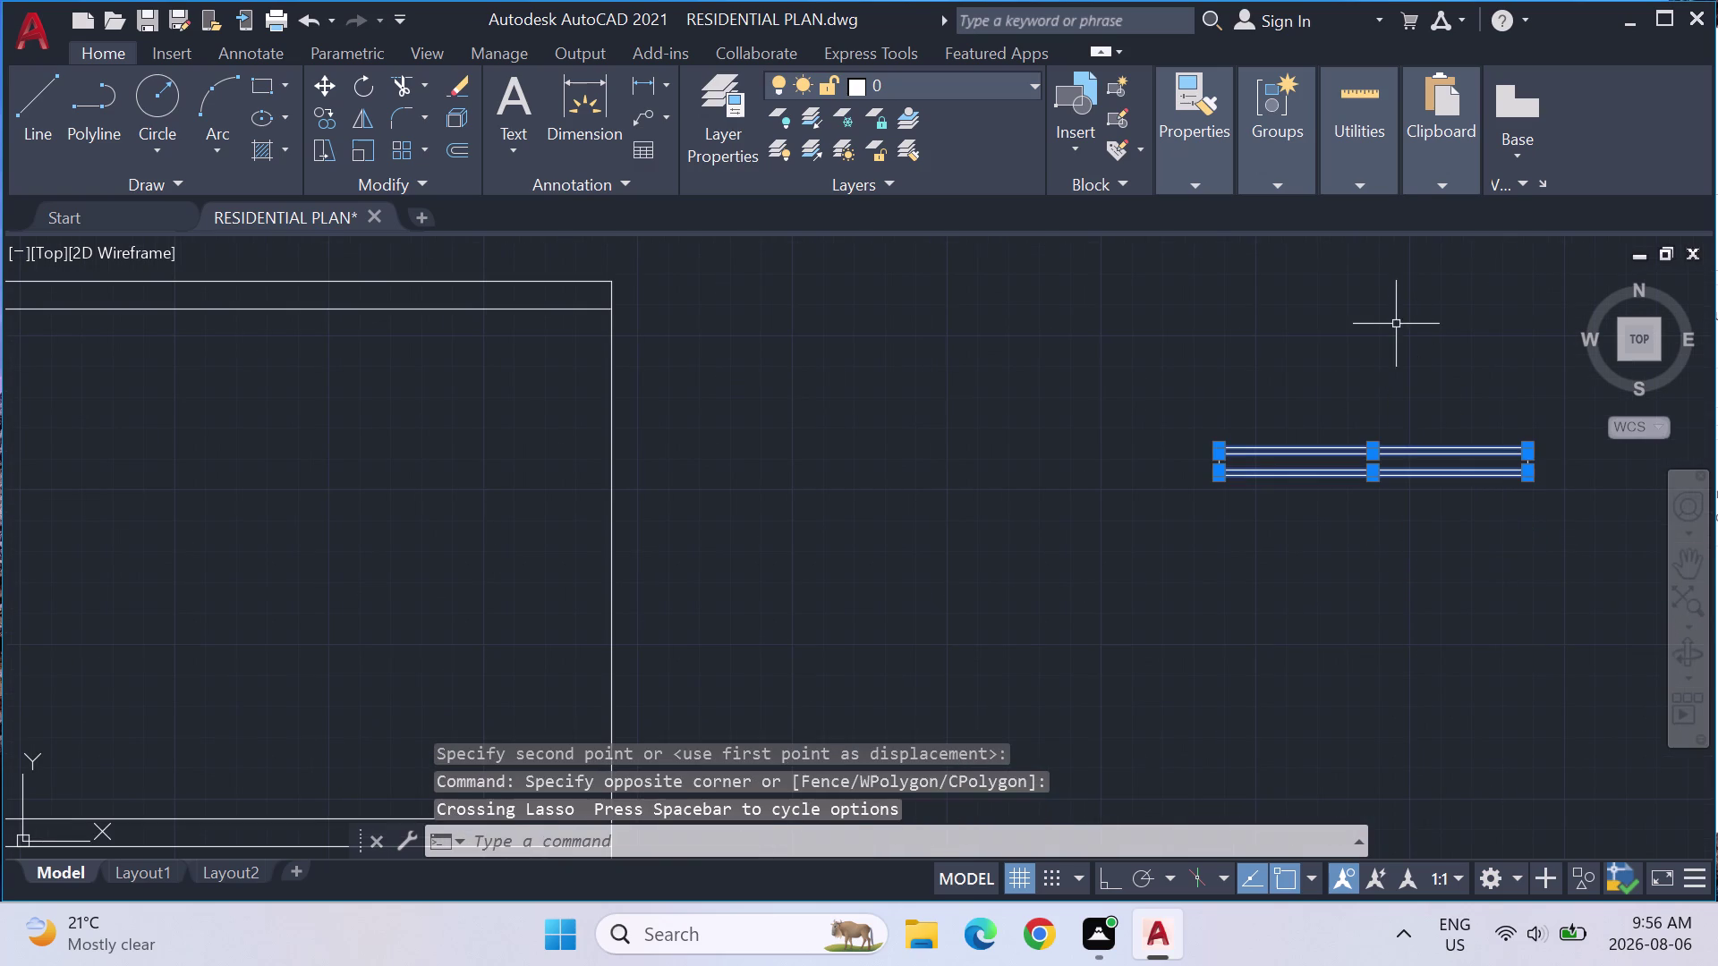
Start a copy of the lengthened window, then cancel it.
text(CO)
key(Return)
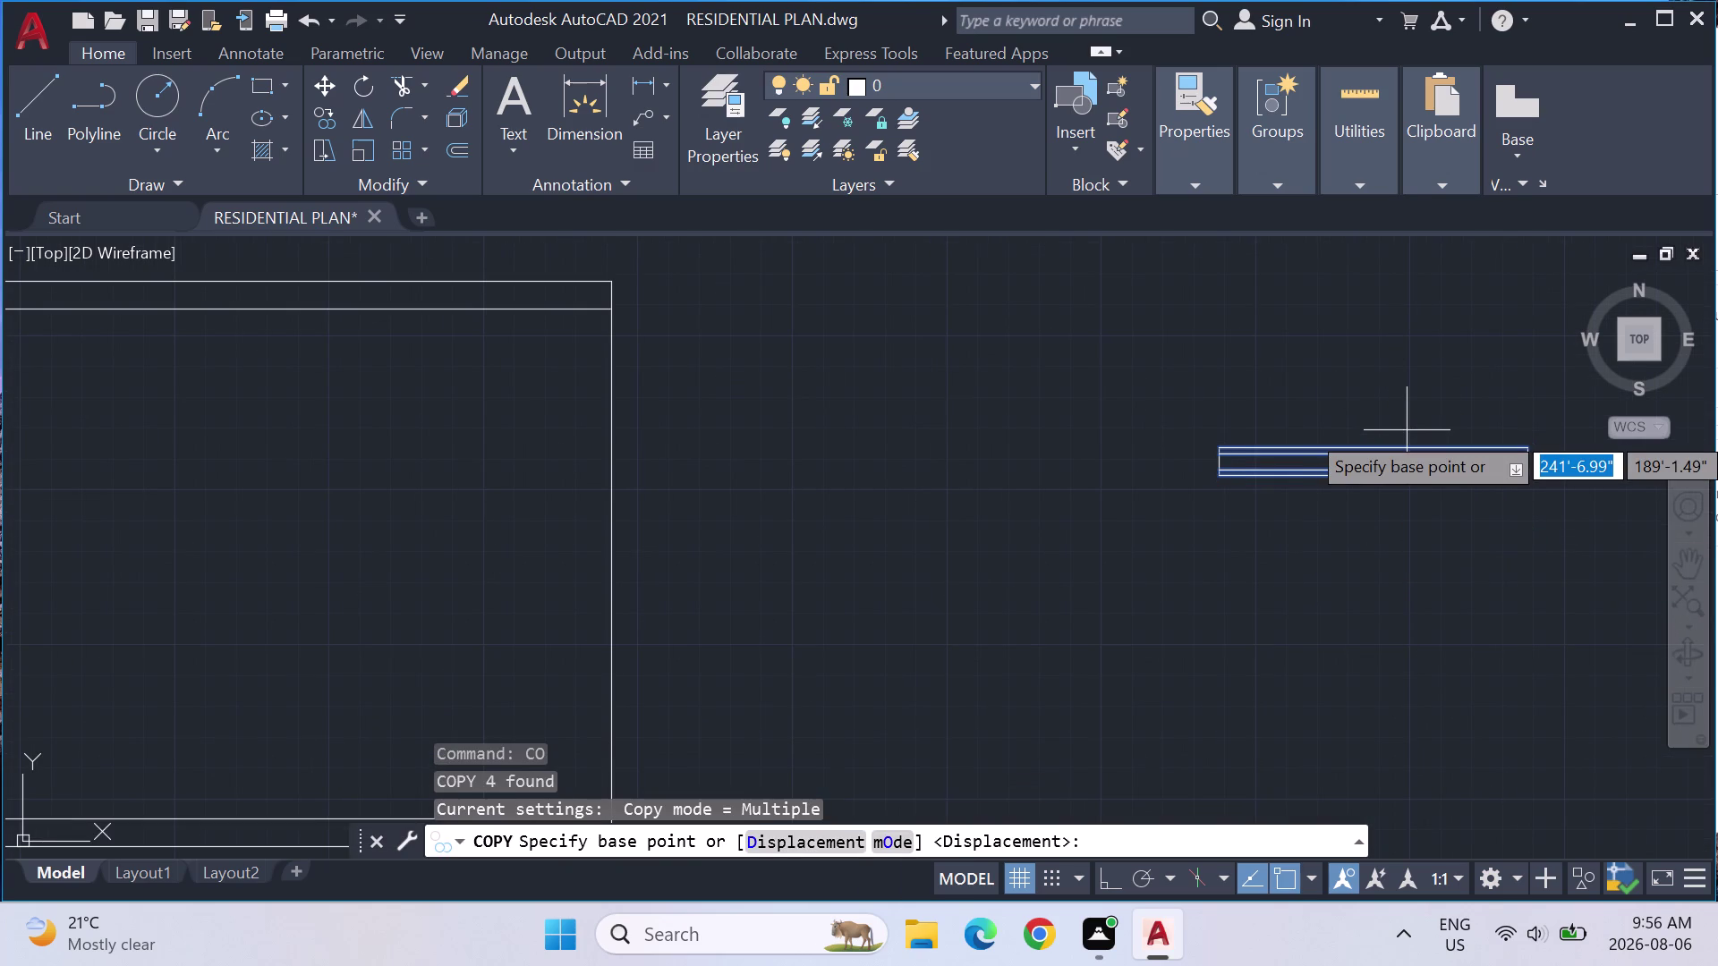
click(1377, 470)
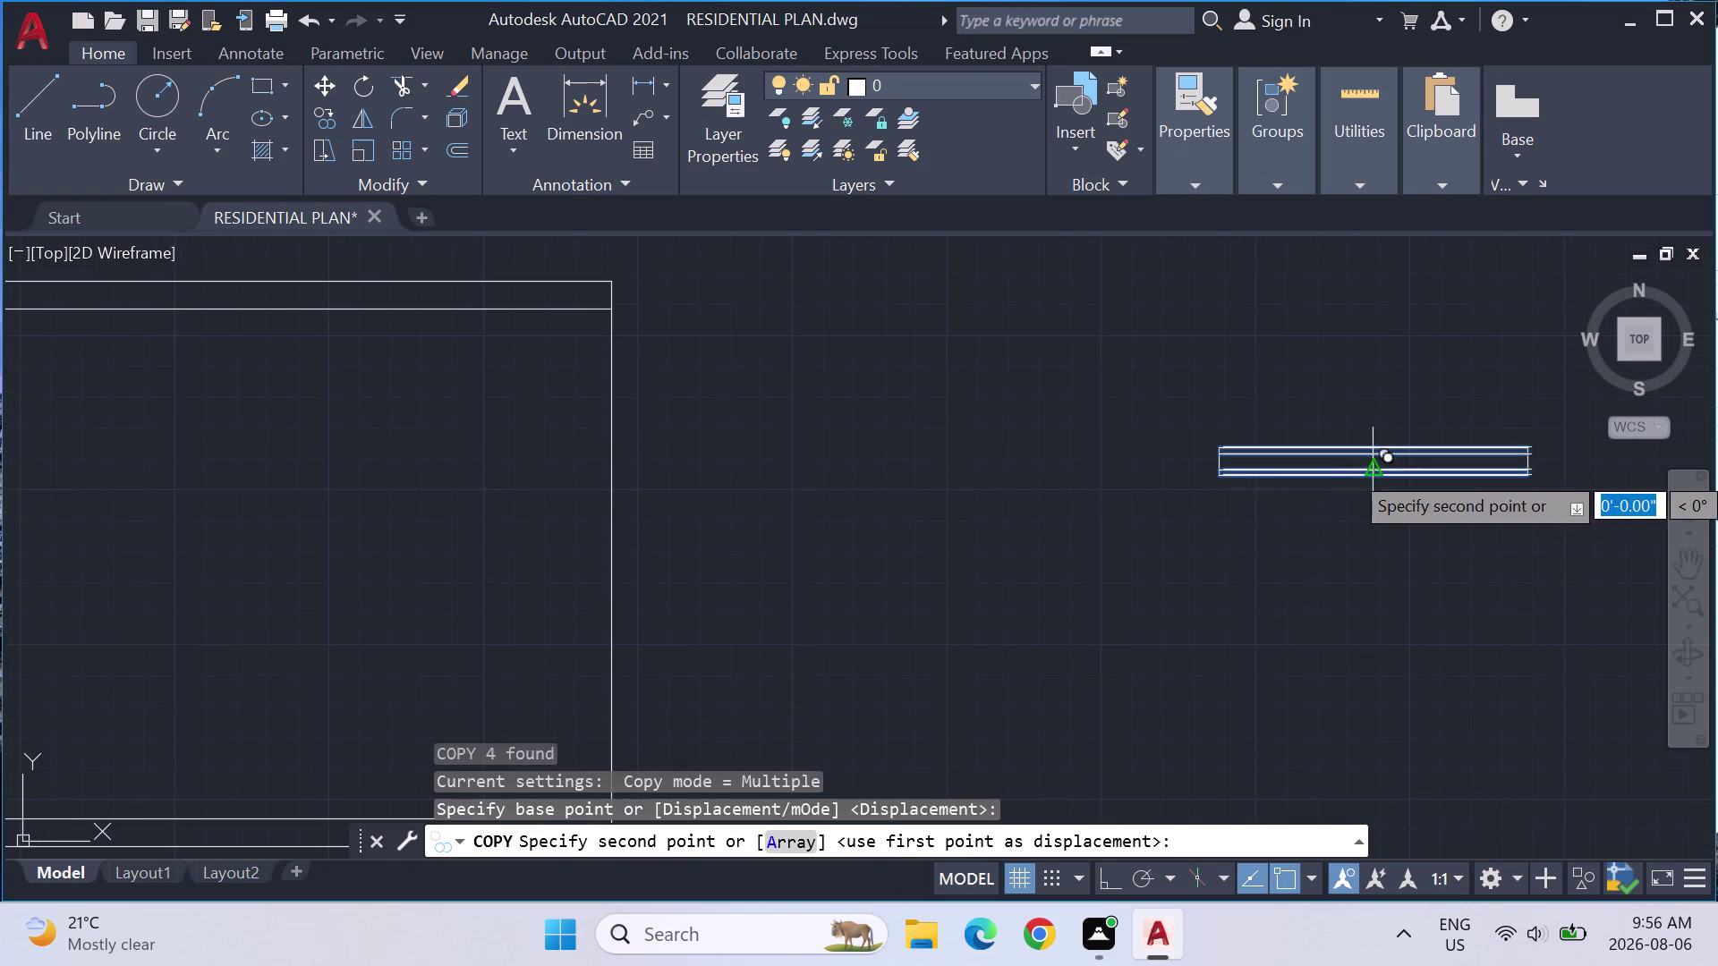
scroll(down, 3)
key(Escape)
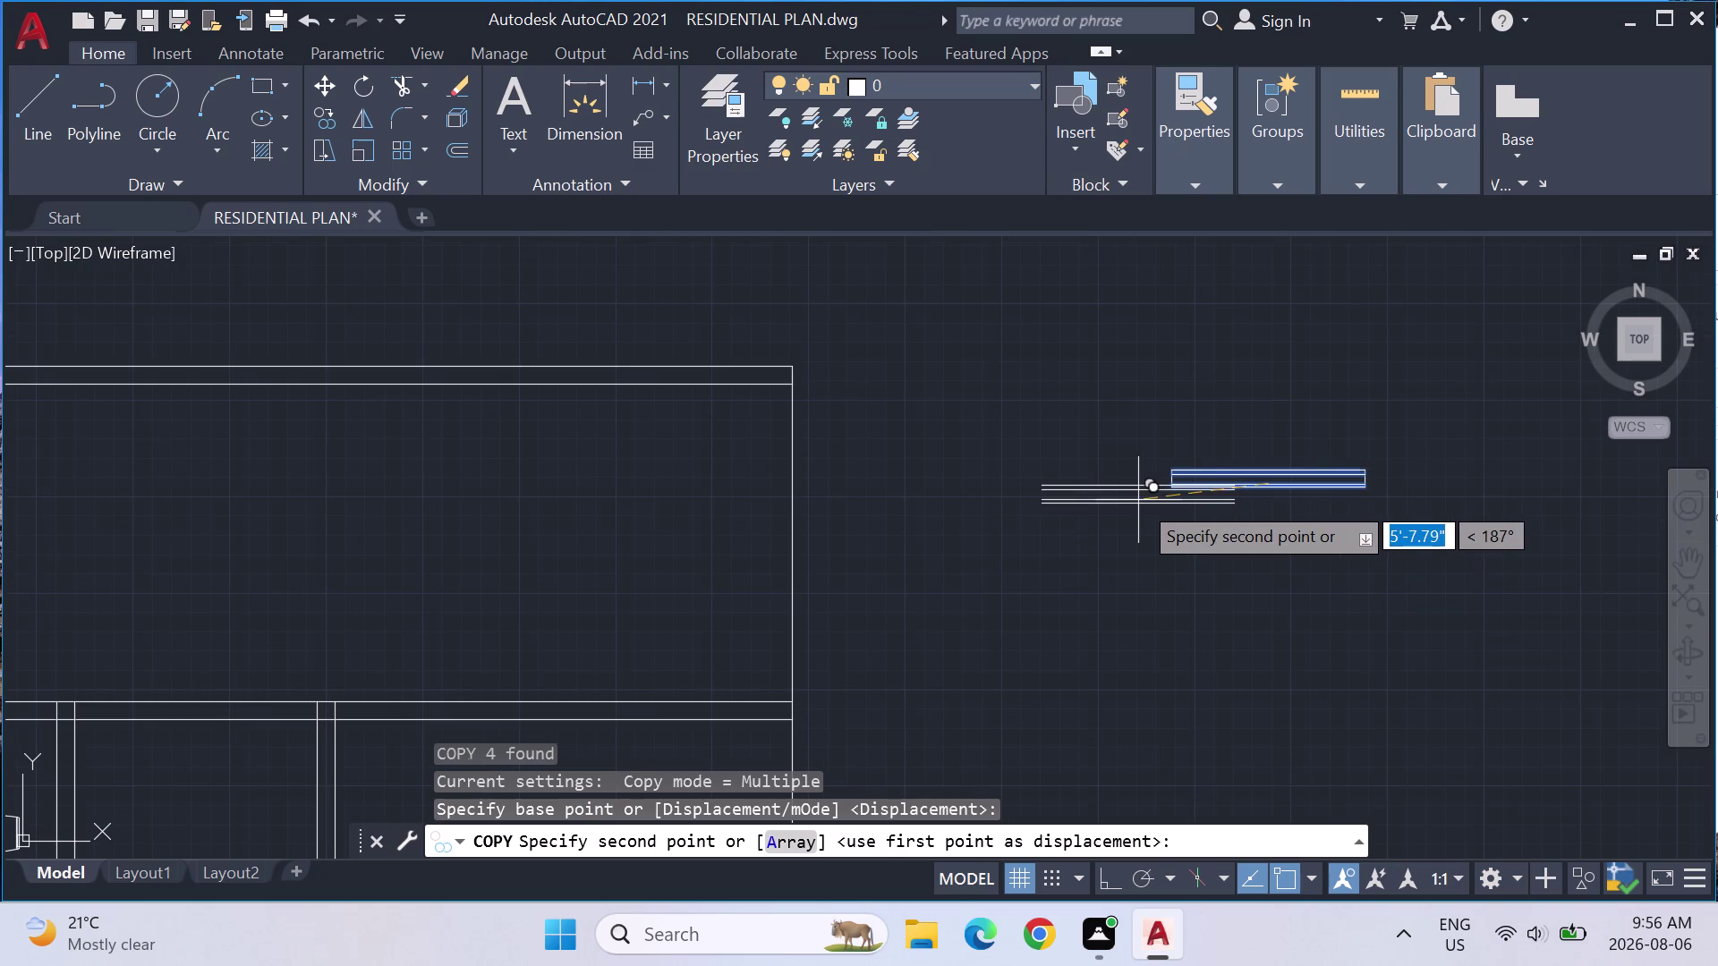
Copy the window lines into the upper wall, centred between two wall points.
drag(1478, 612, 1504, 438)
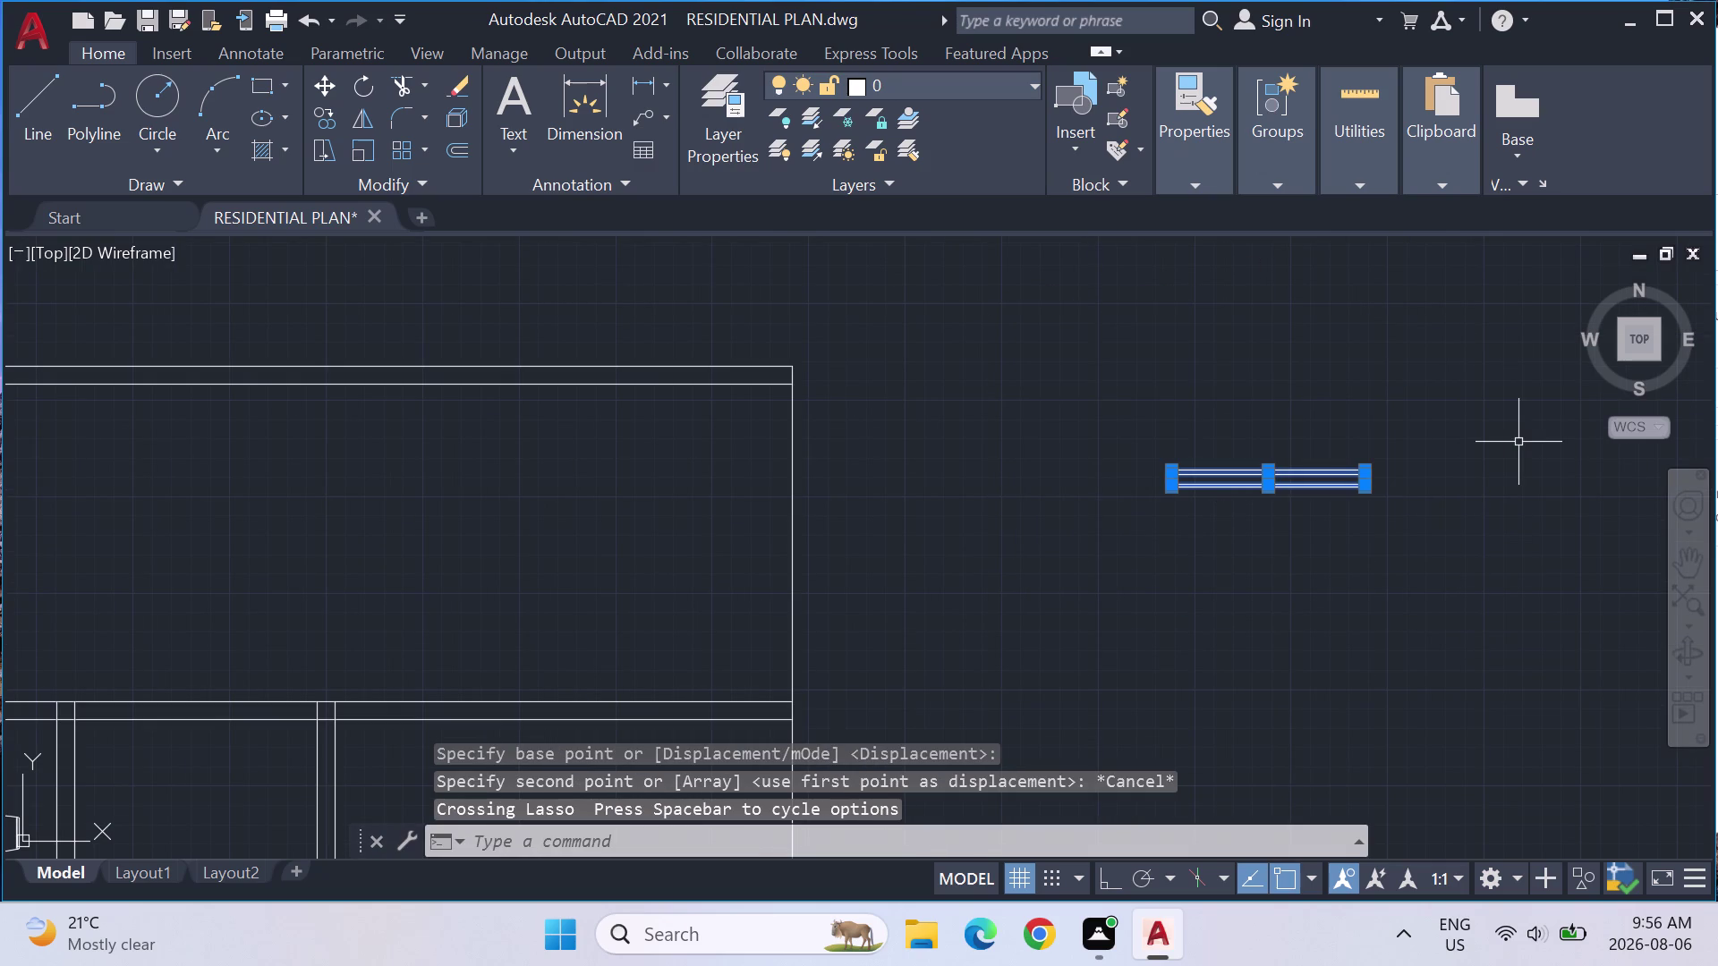
text(CO)
key(Return)
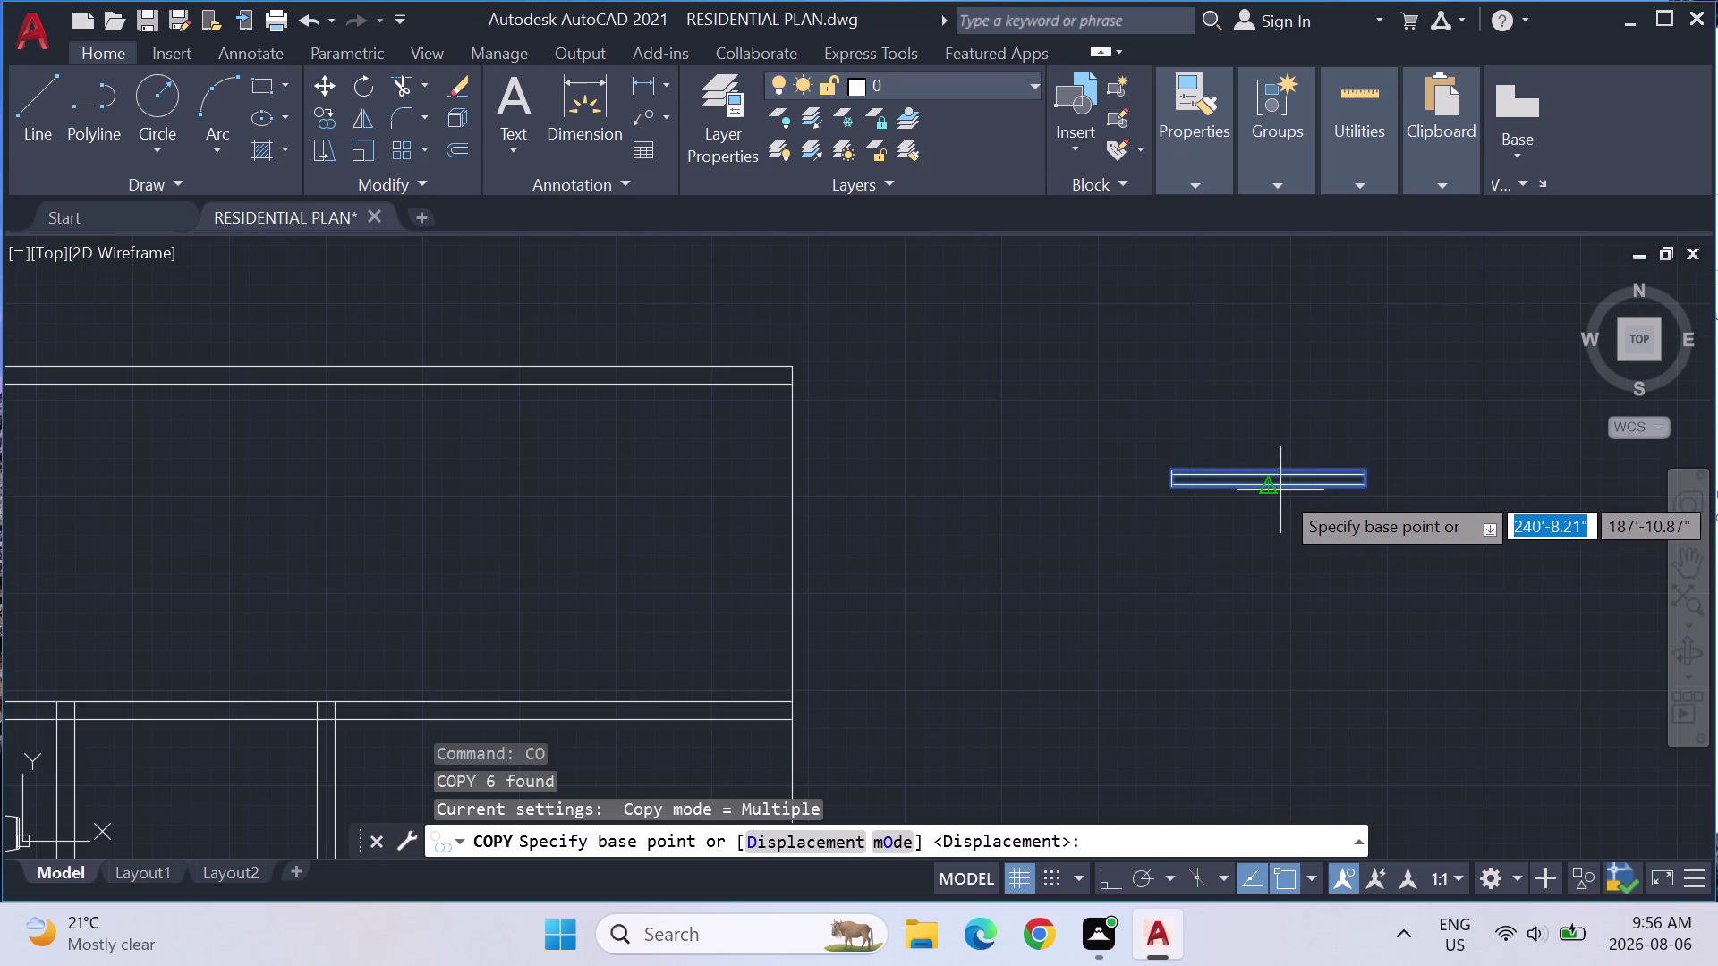
click(1281, 491)
scroll(down, 3)
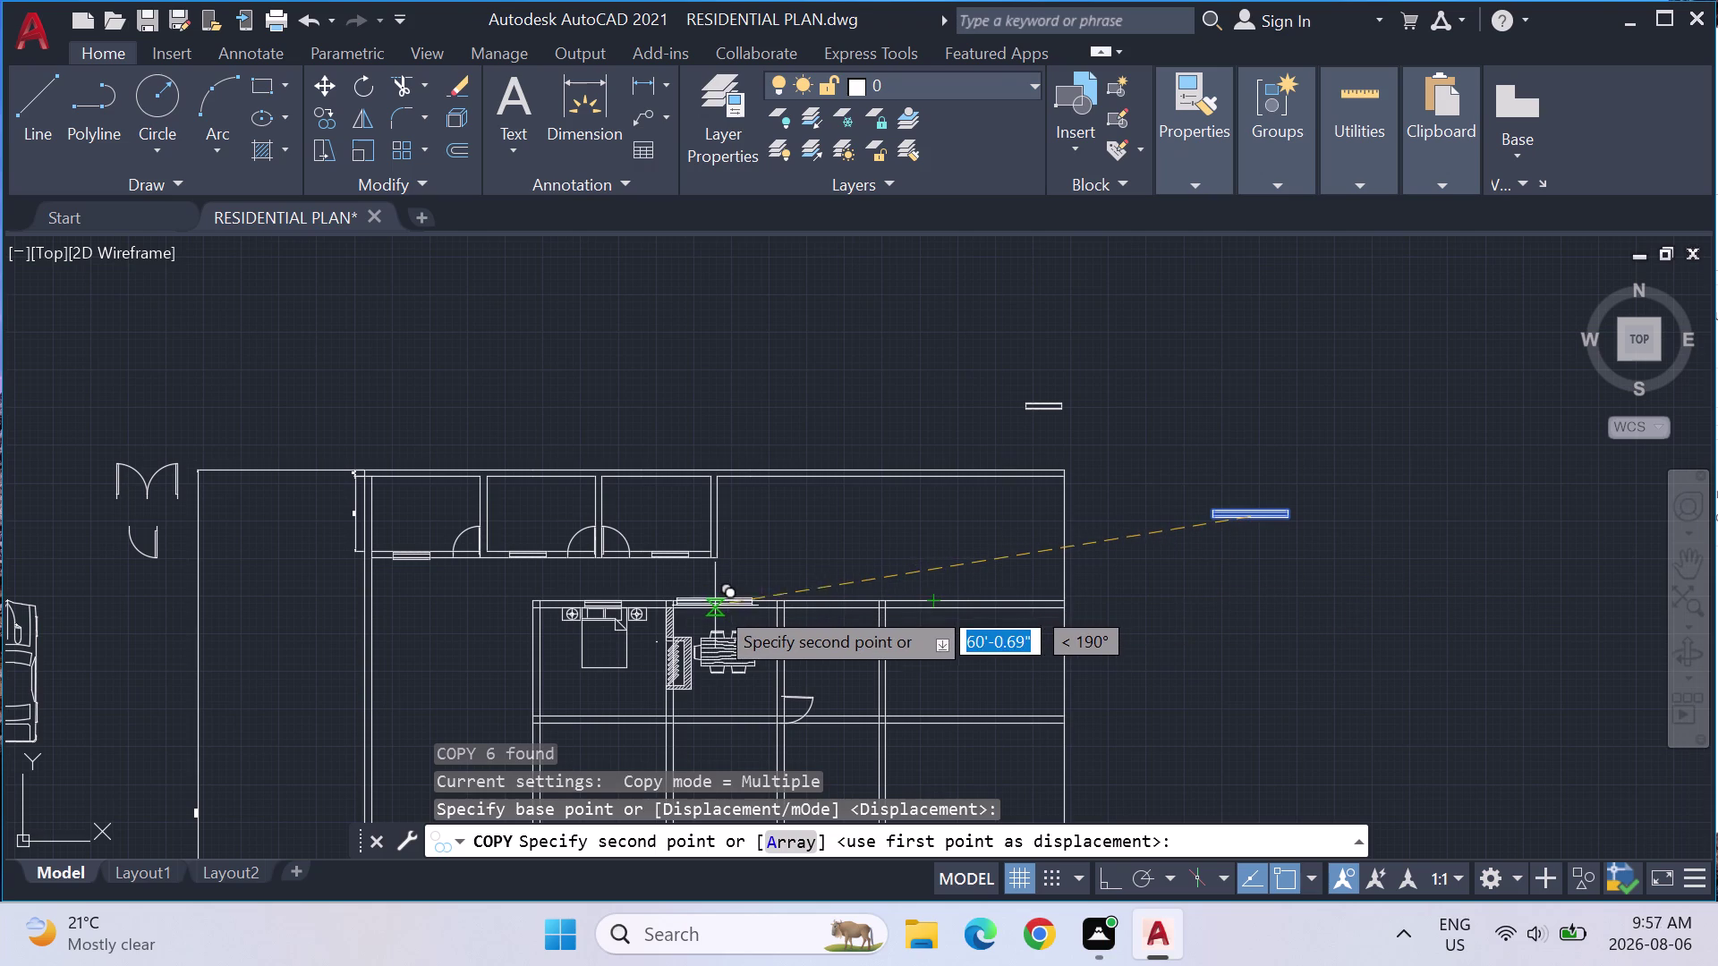
scroll(up, 3)
scroll(up, 3)
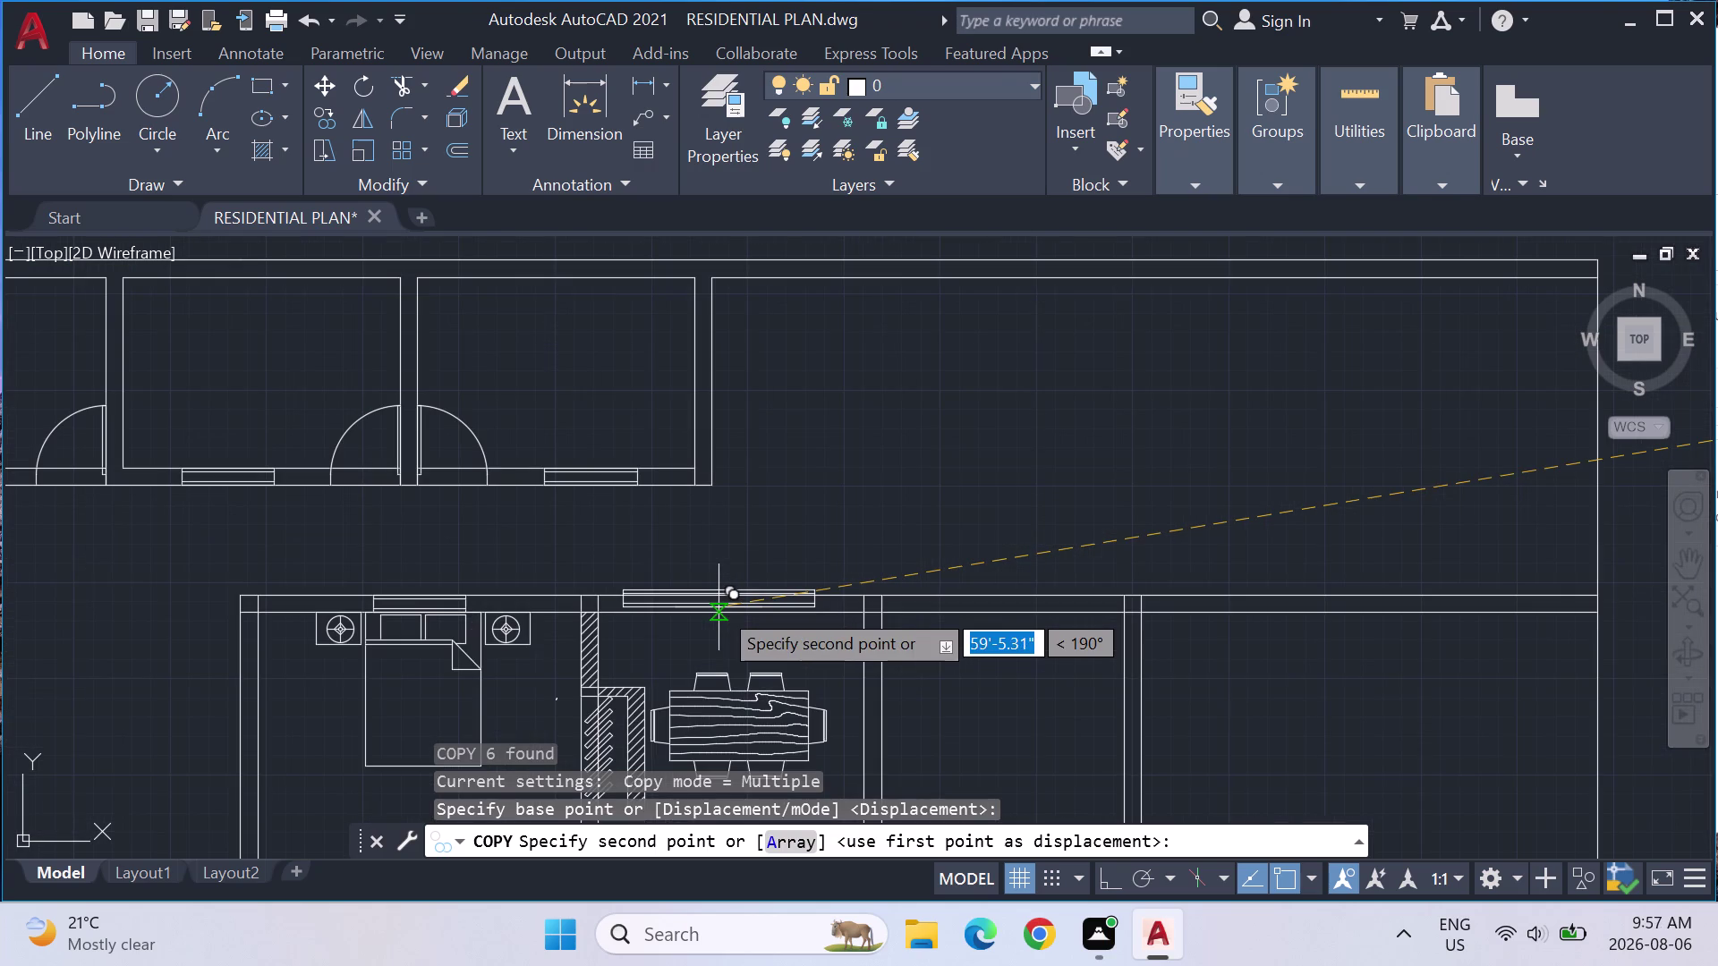
key(m)
text(2P)
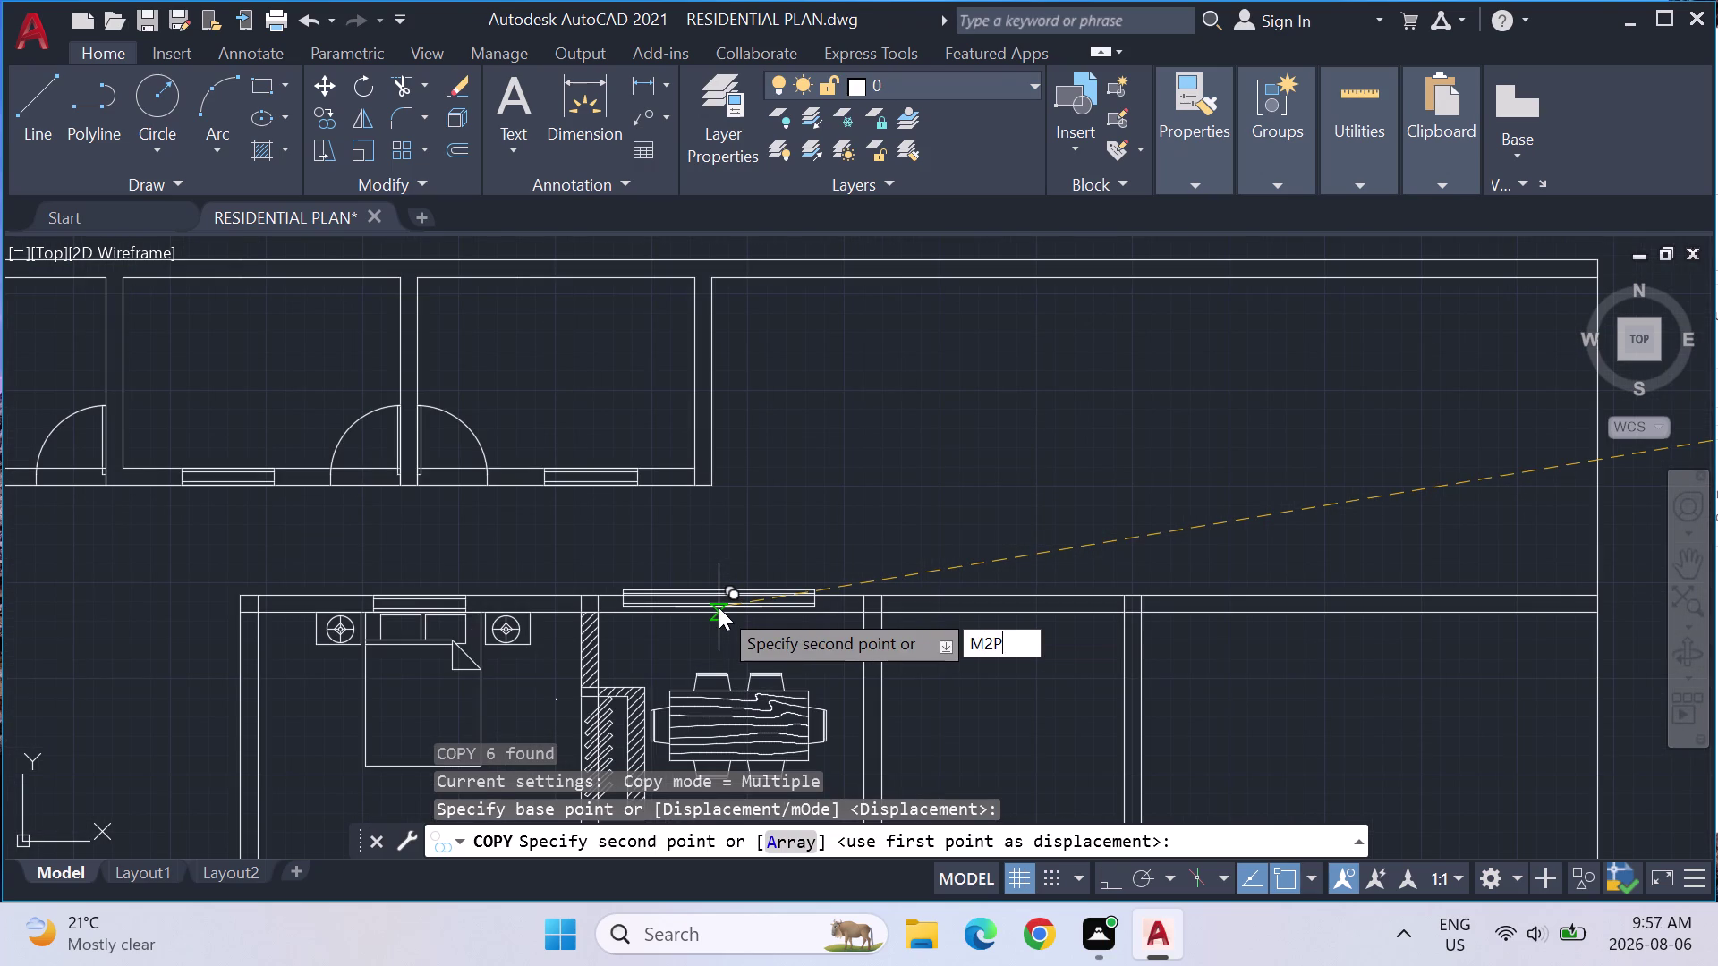
key(Return)
scroll(up, 3)
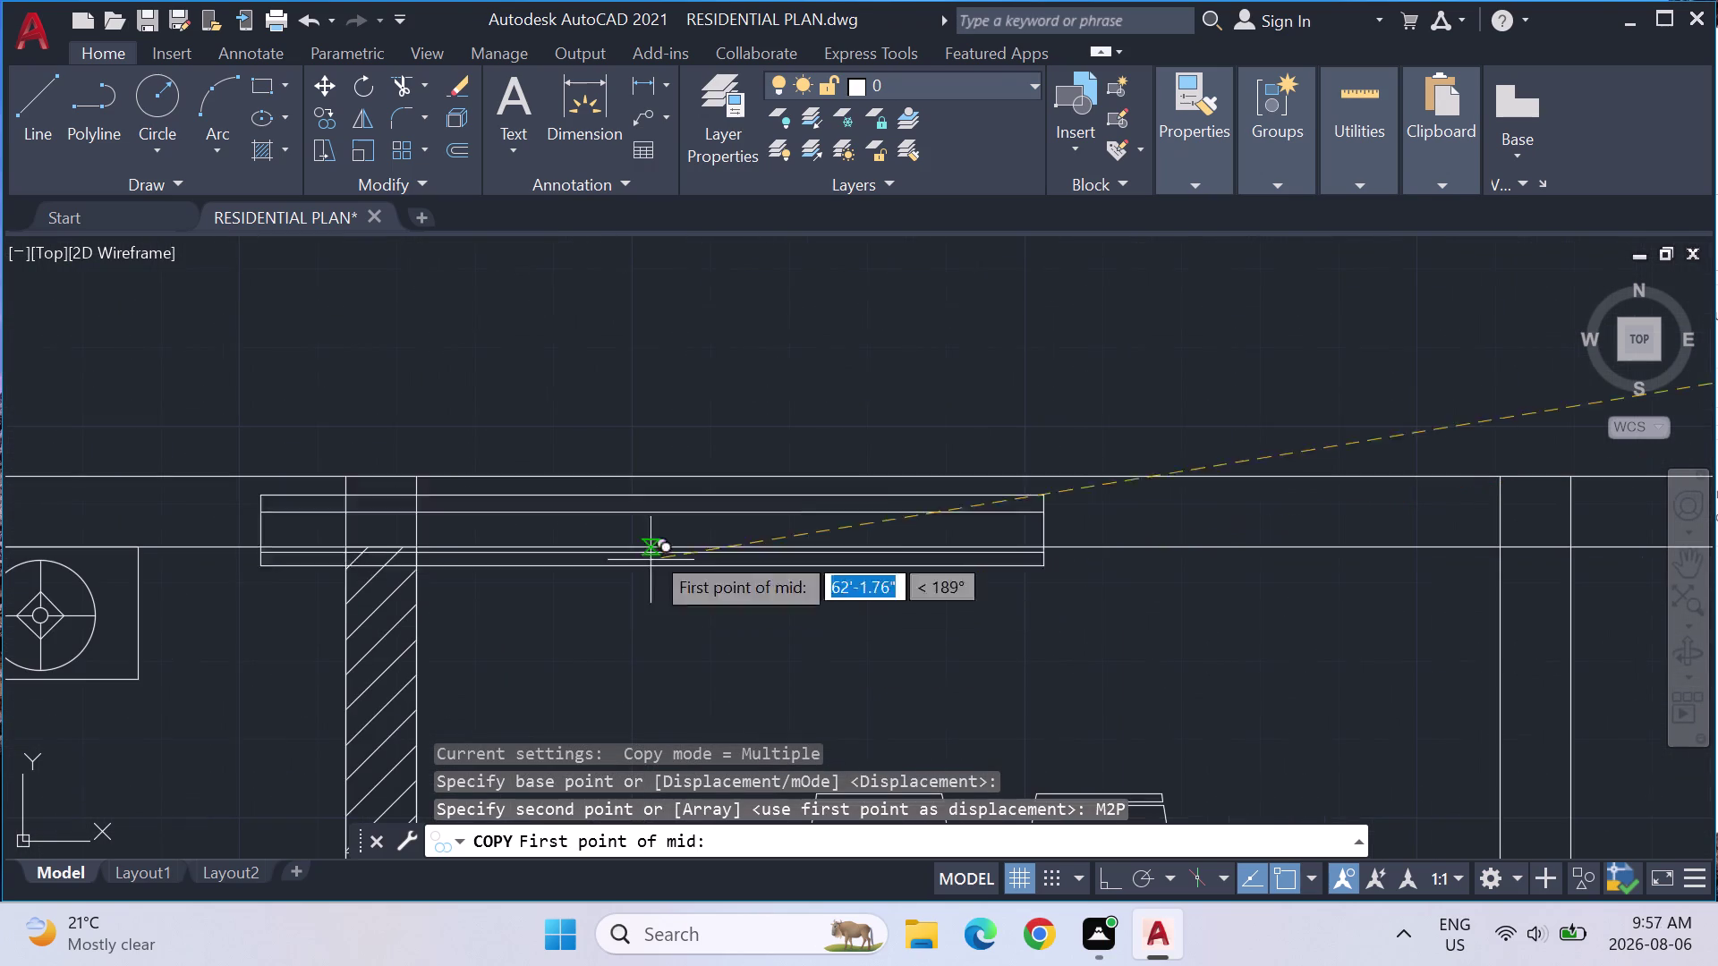
click(411, 559)
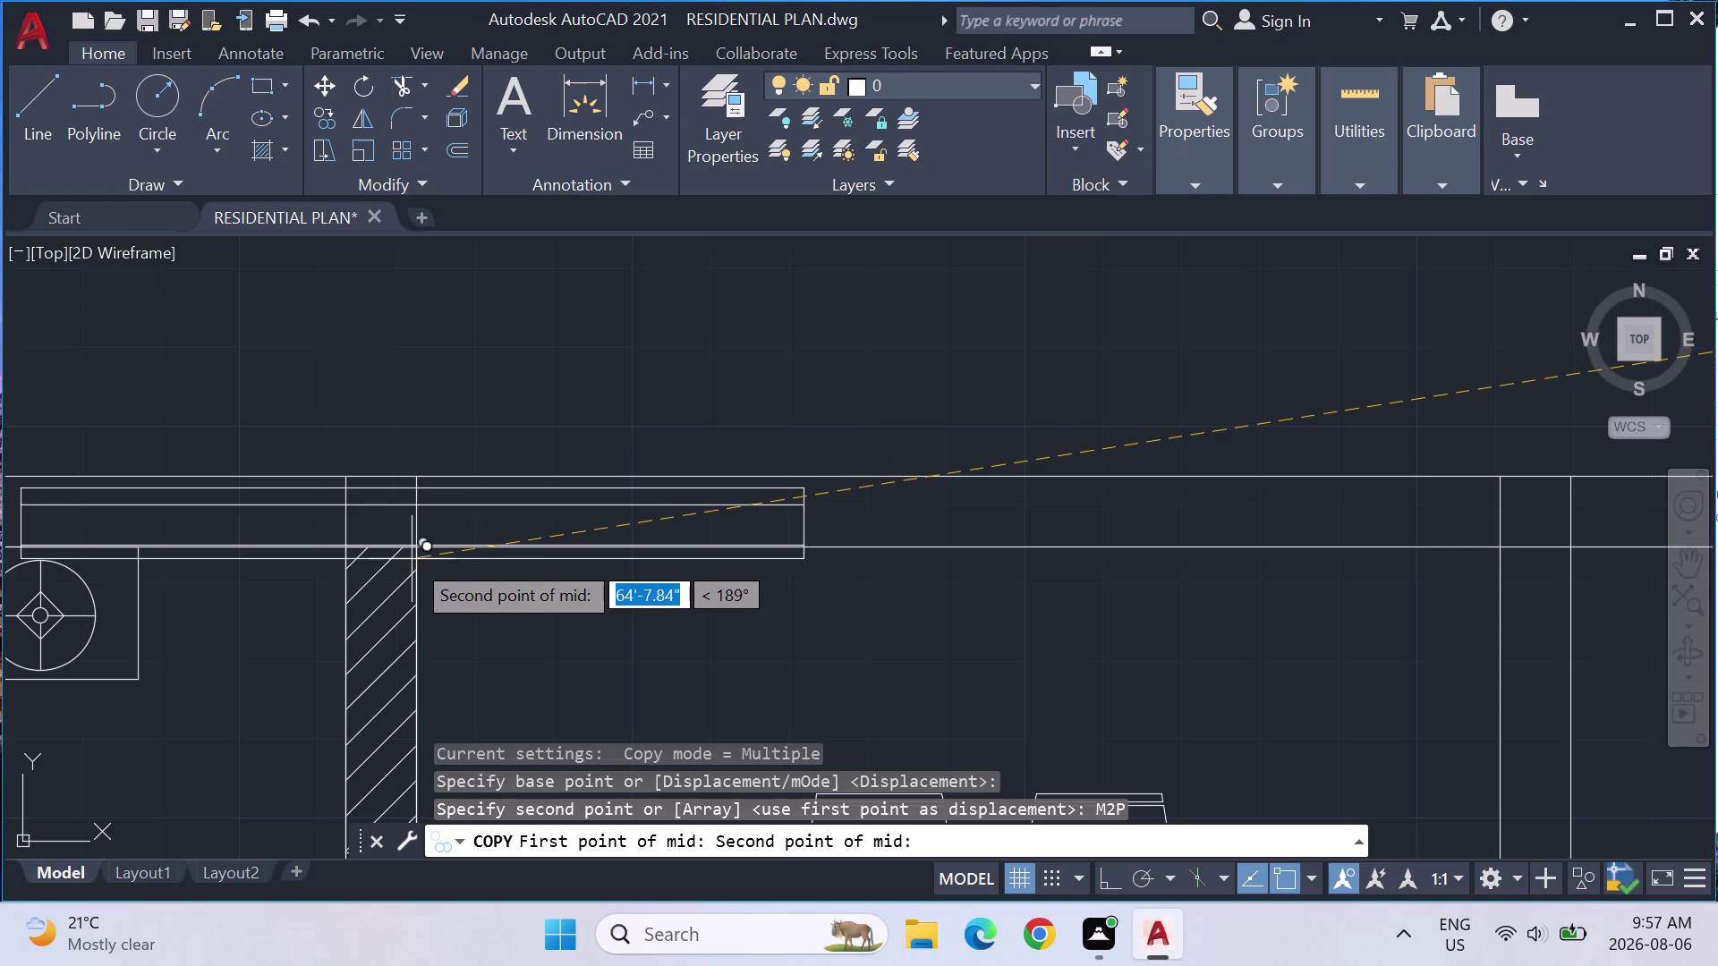
click(1495, 555)
Place another window copy in the top wall above the dining area, then end Copy.
scroll(down, 3)
middle_drag(1535, 639, 1528, 640)
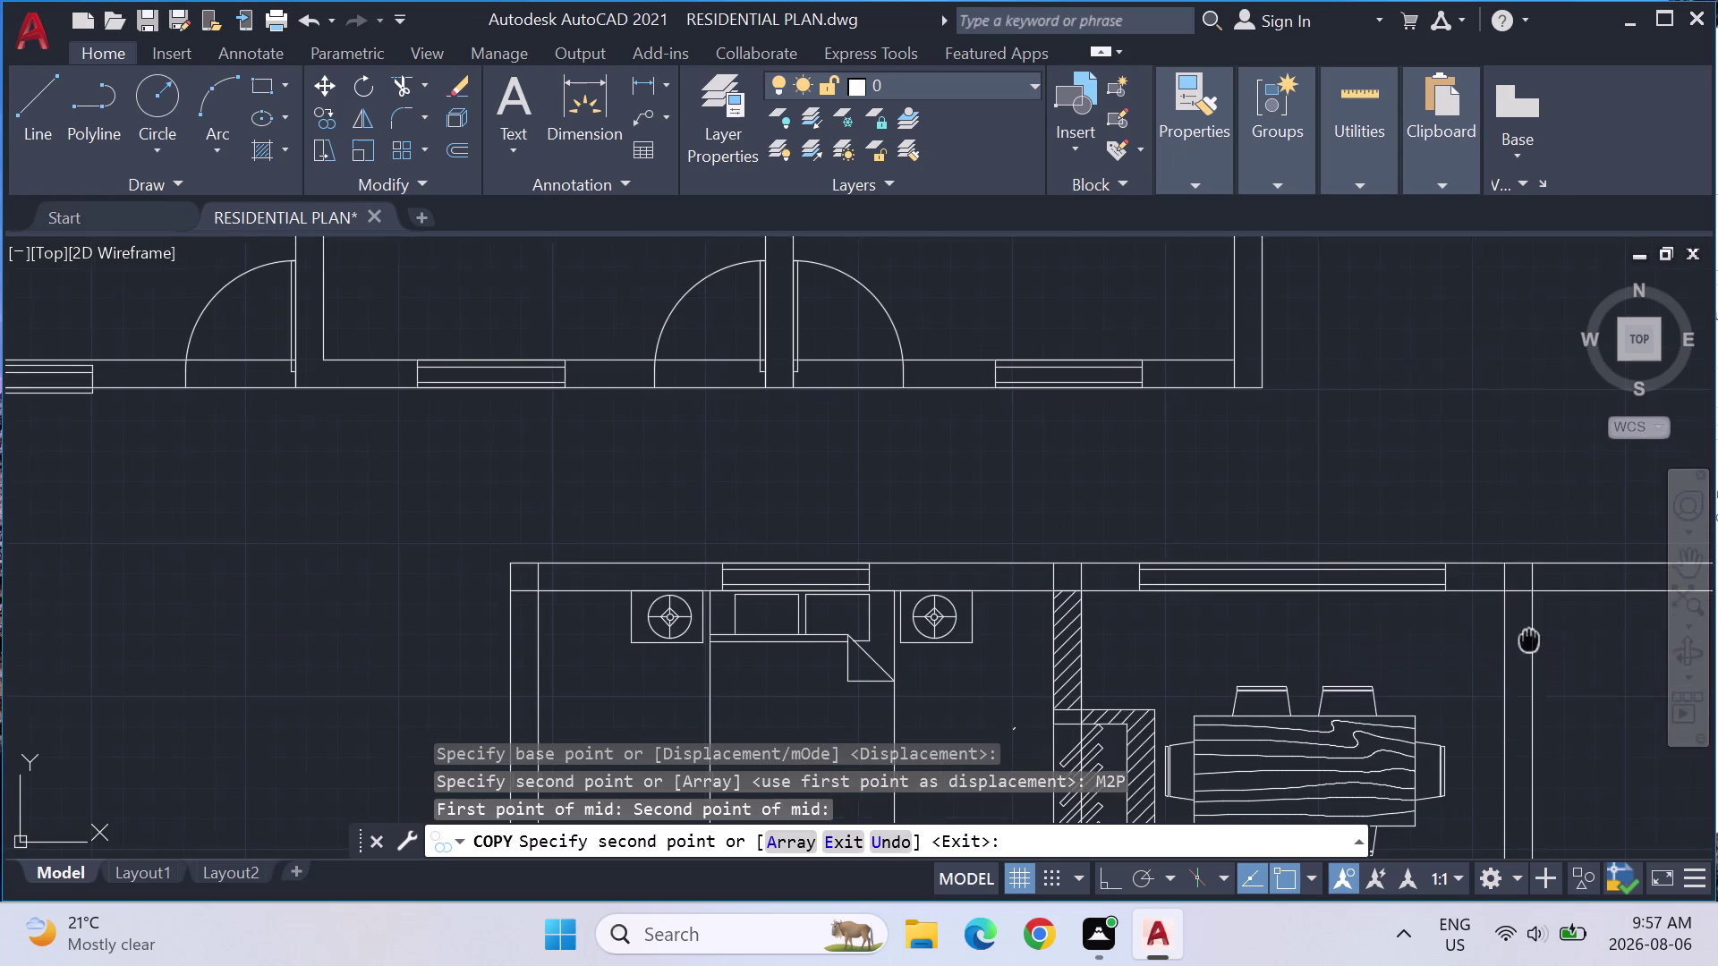
middle_drag(1527, 640, 853, 546)
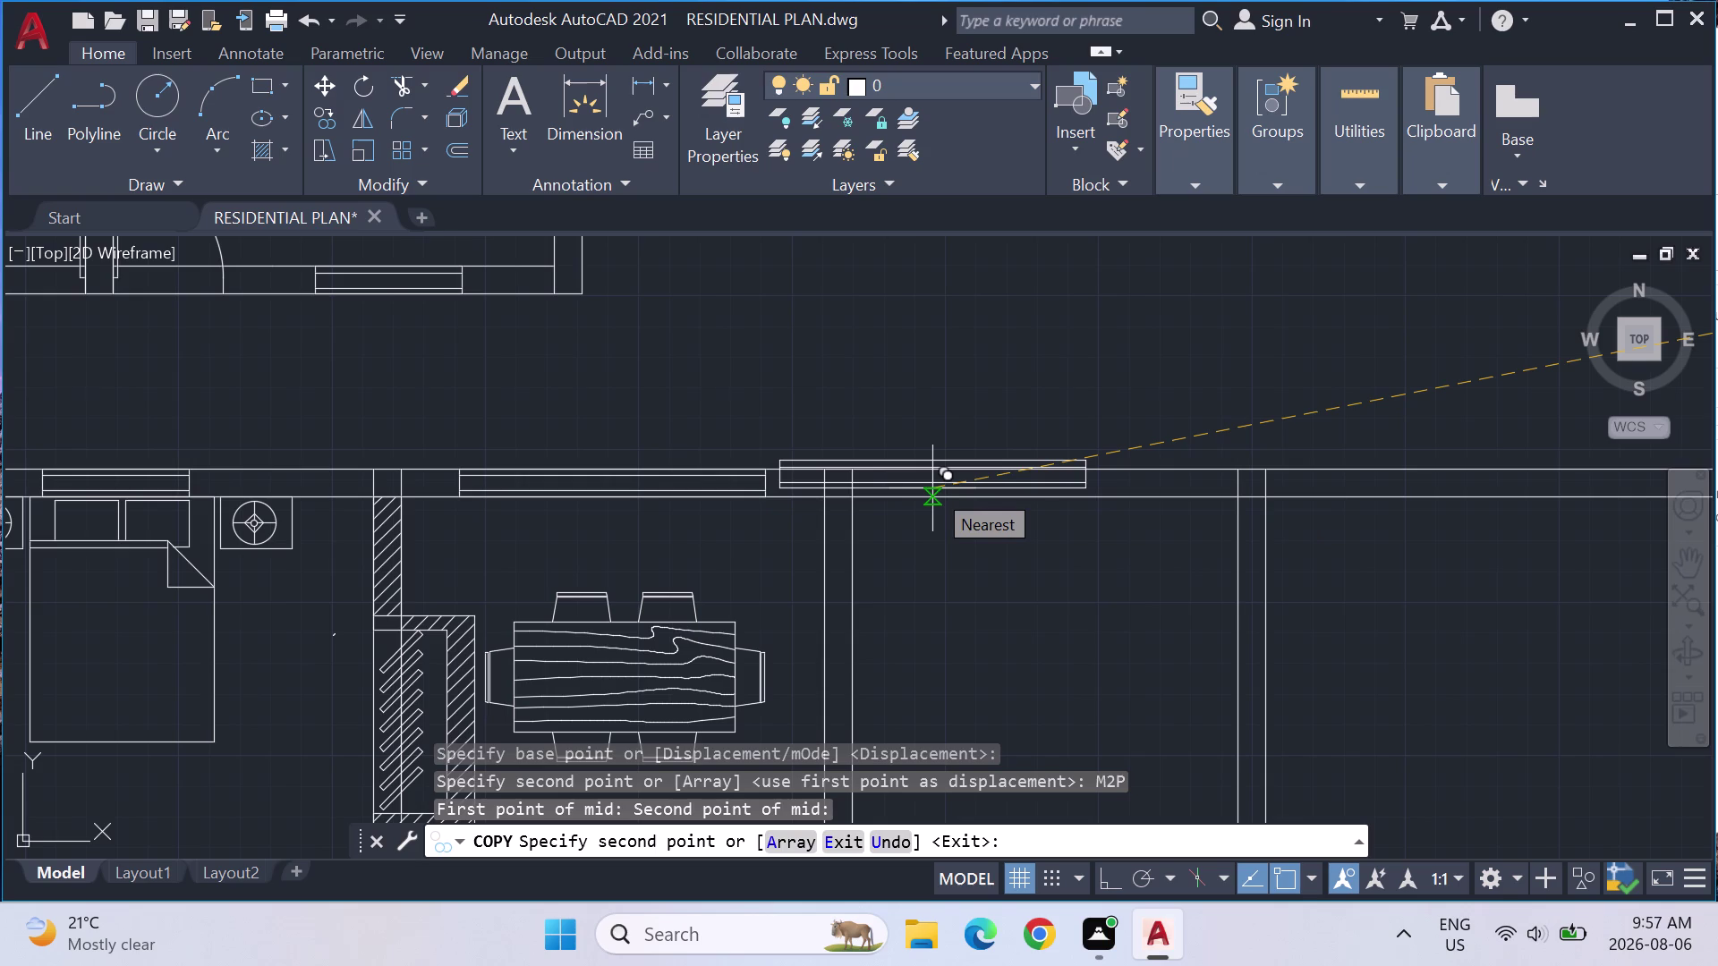
click(860, 494)
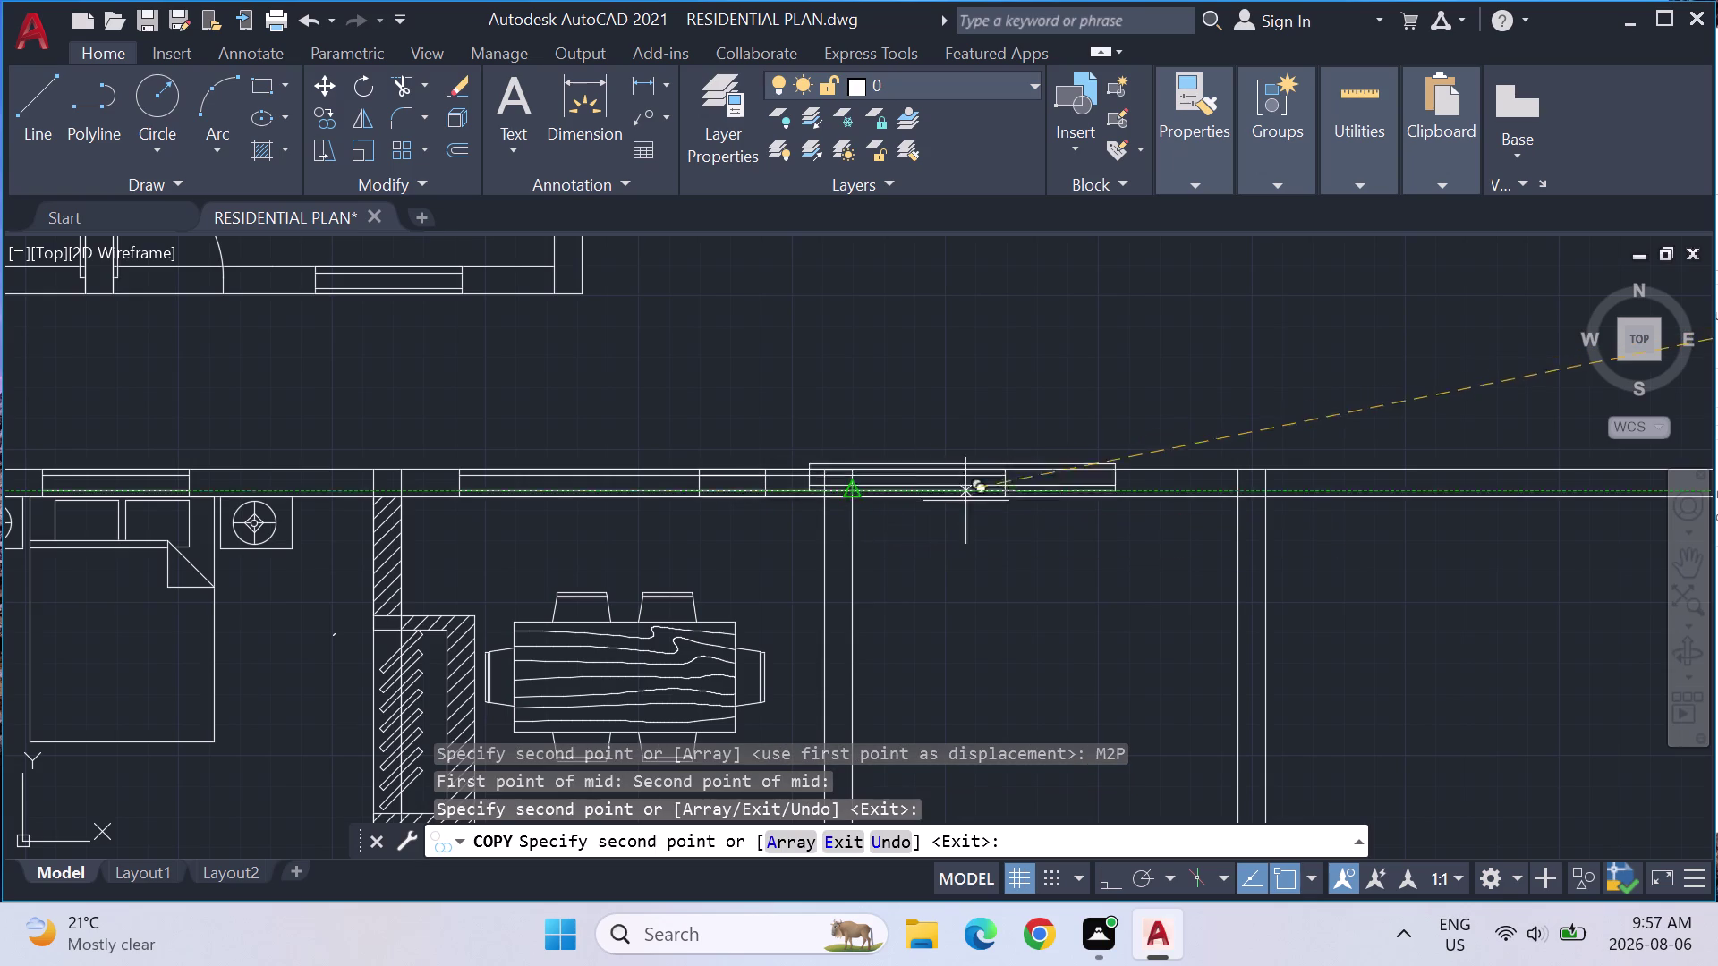
key(Escape)
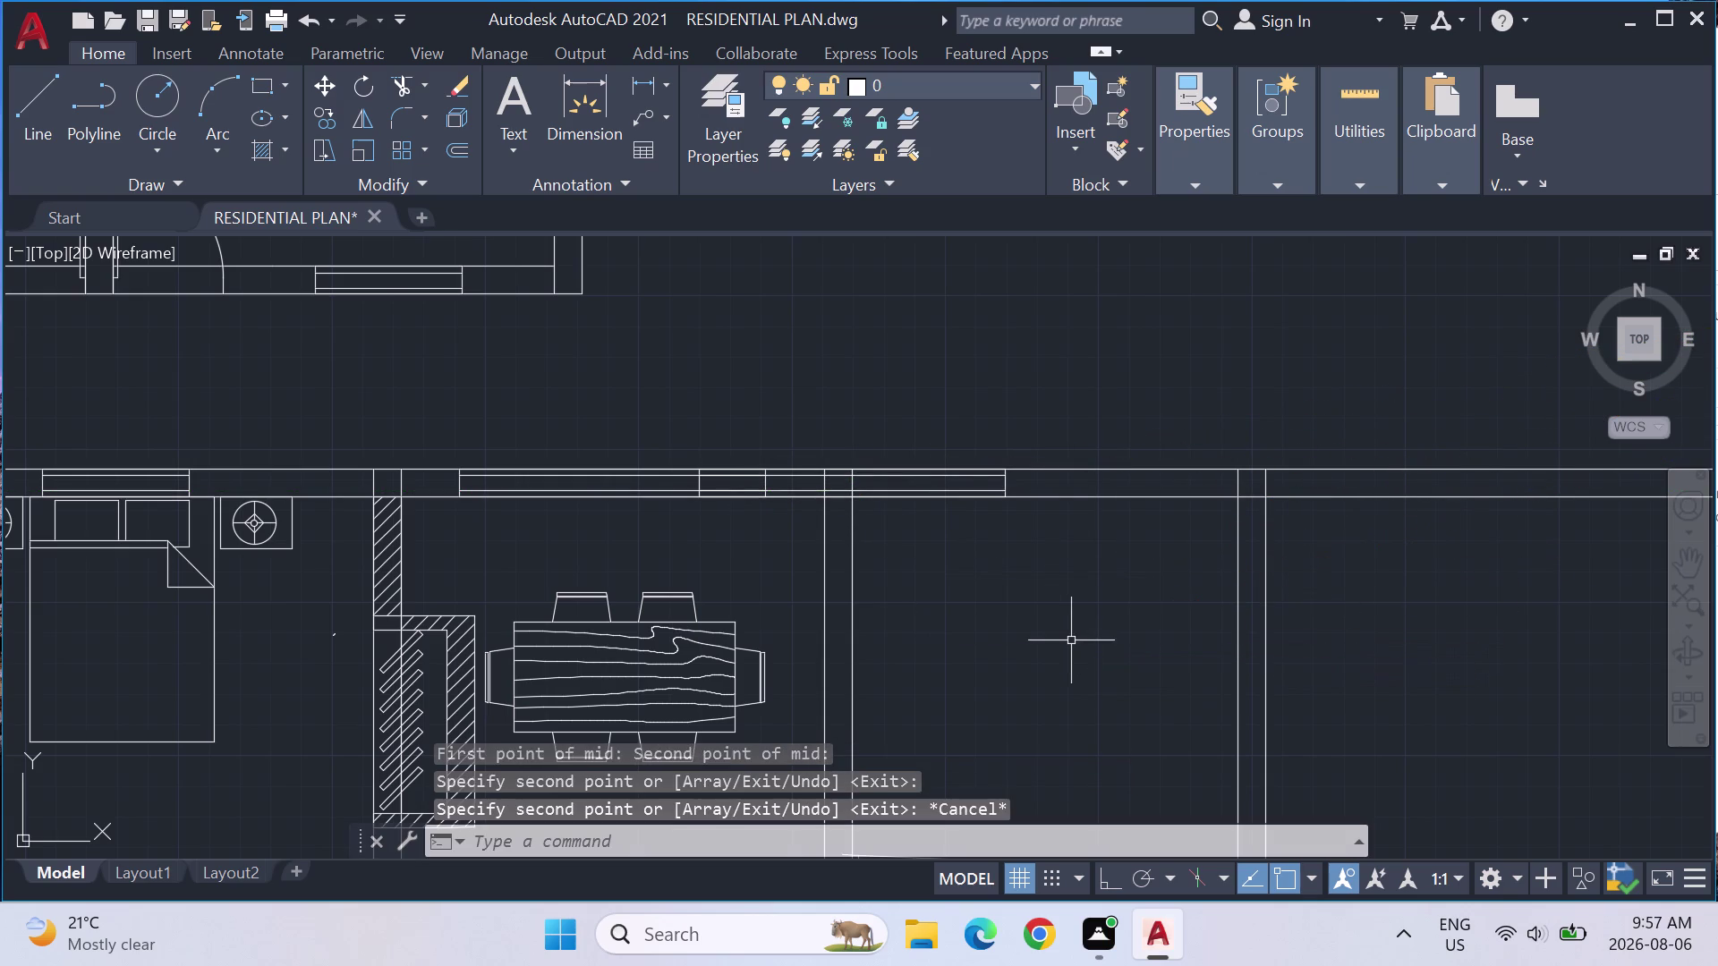
Undo the extra window copy.
key(Escape)
key(Escape)
key(ctrl+z)
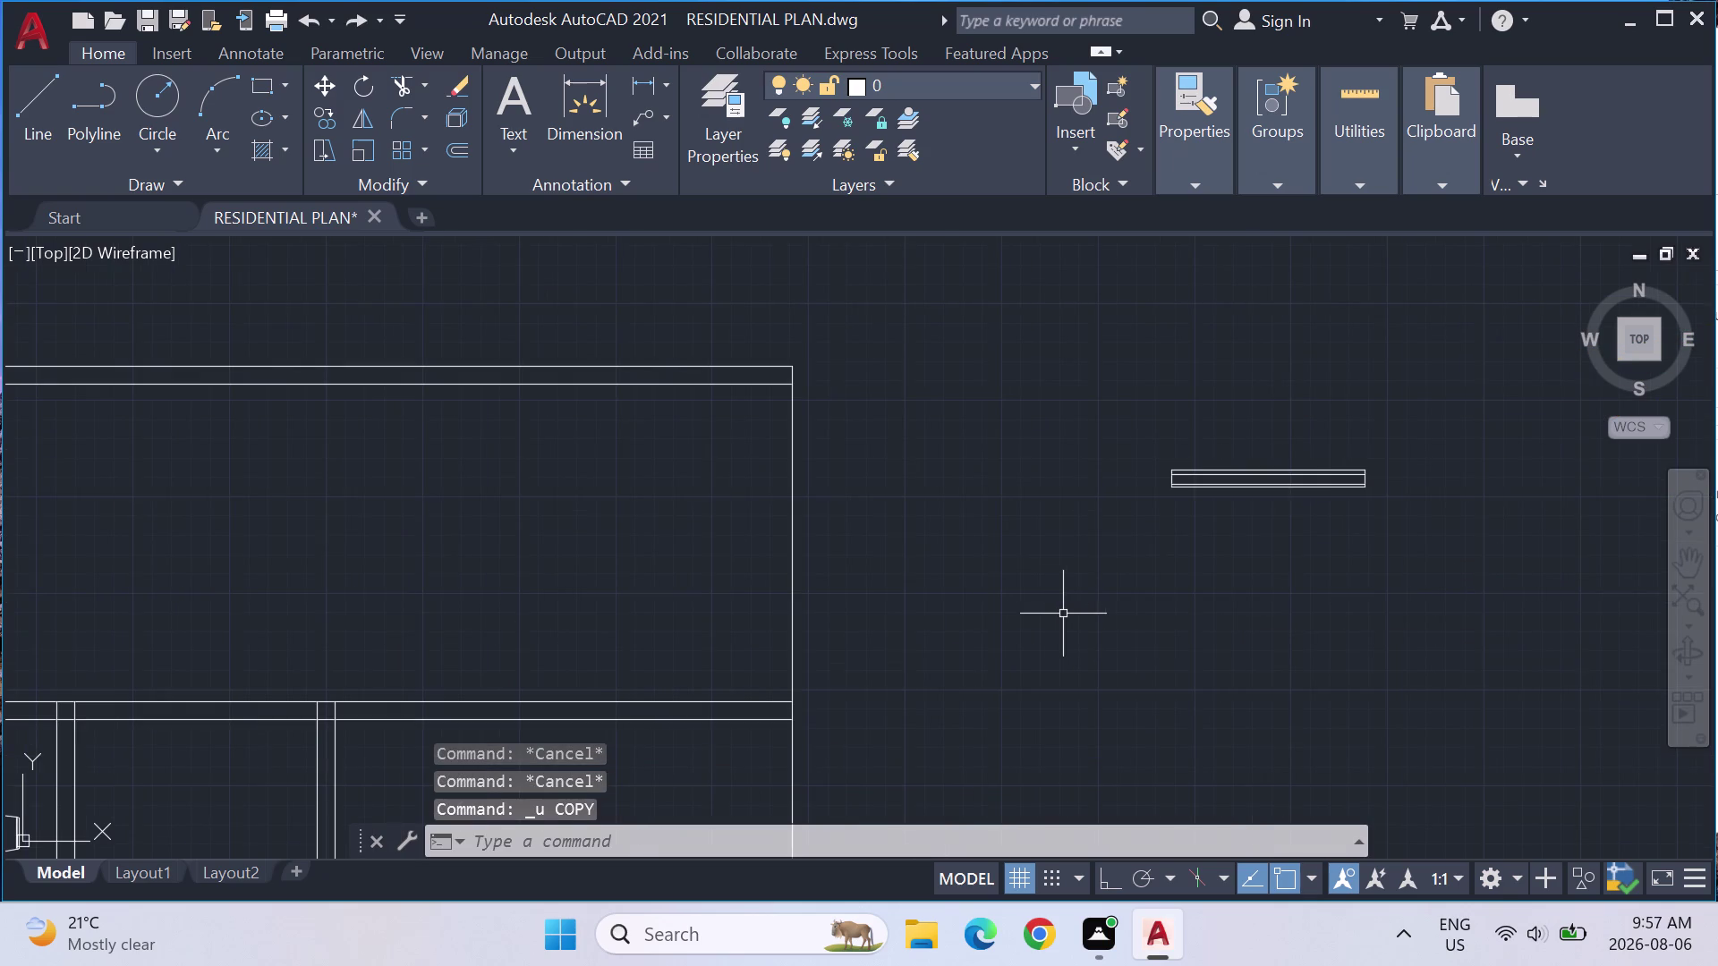
Lasso-select the spare window and start copying it from a base point.
scroll(down, 3)
drag(1361, 630, 1120, 433)
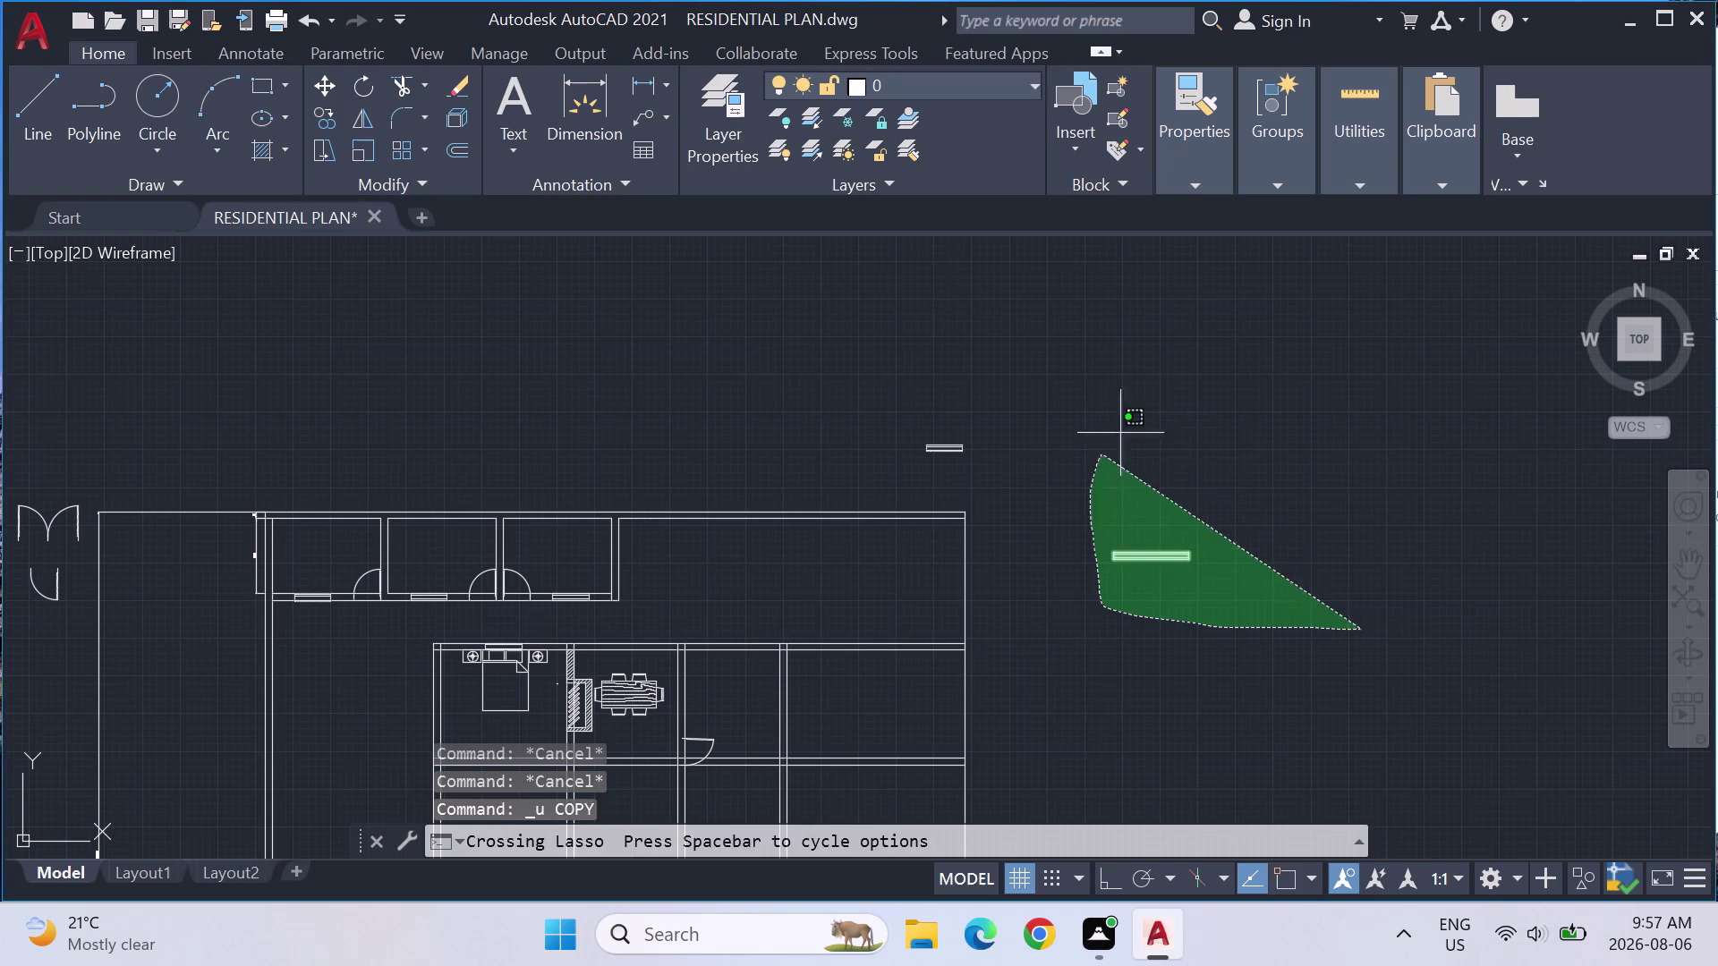
drag(1120, 433, 1166, 417)
text(CO)
key(Return)
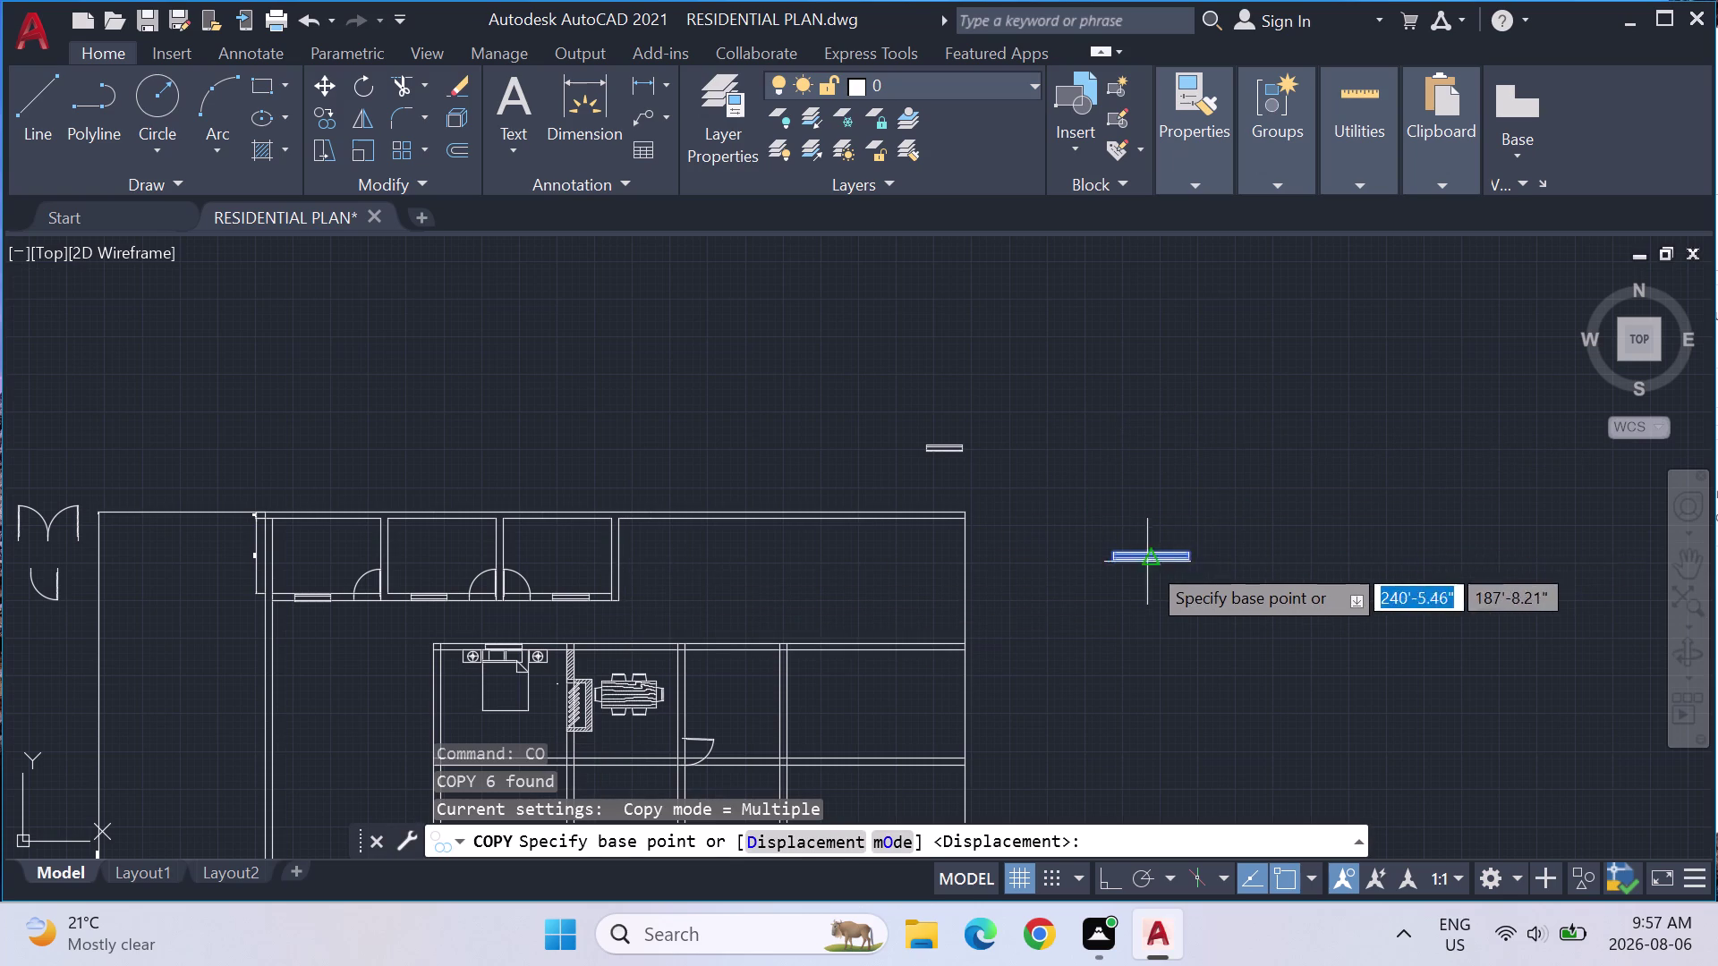
scroll(up, 3)
click(1173, 580)
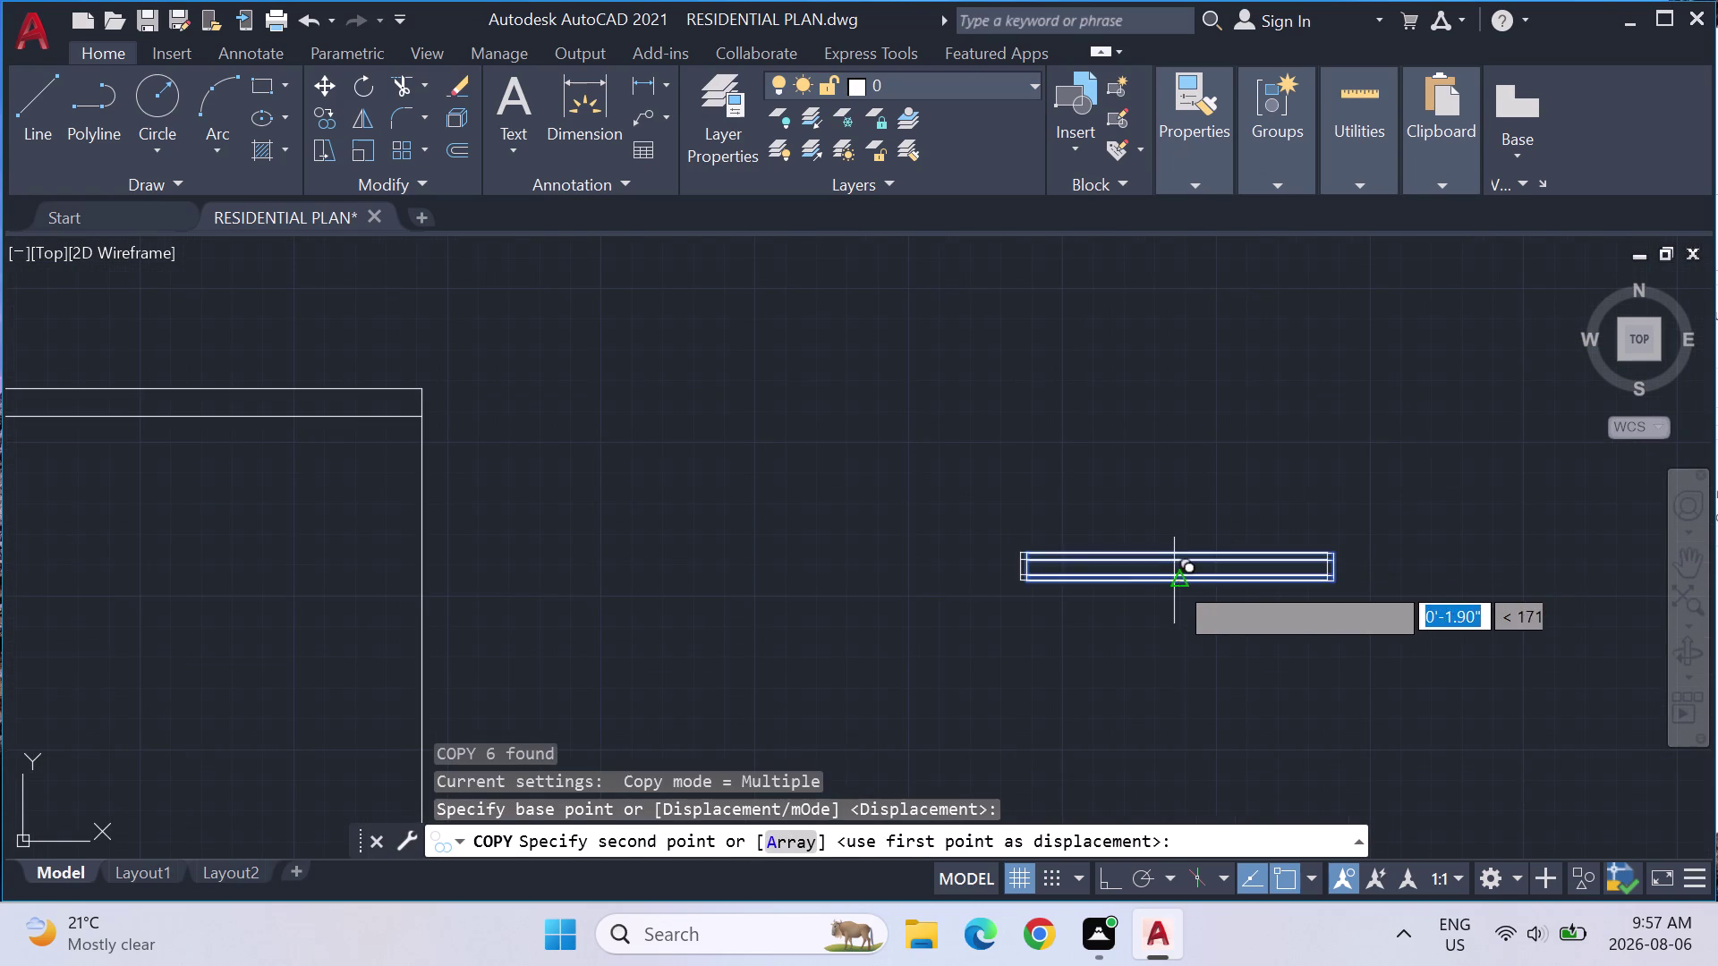
Centre the window copy in the top wall beside the dining area, then end Copy.
scroll(down, 3)
middle_drag(623, 593, 1030, 475)
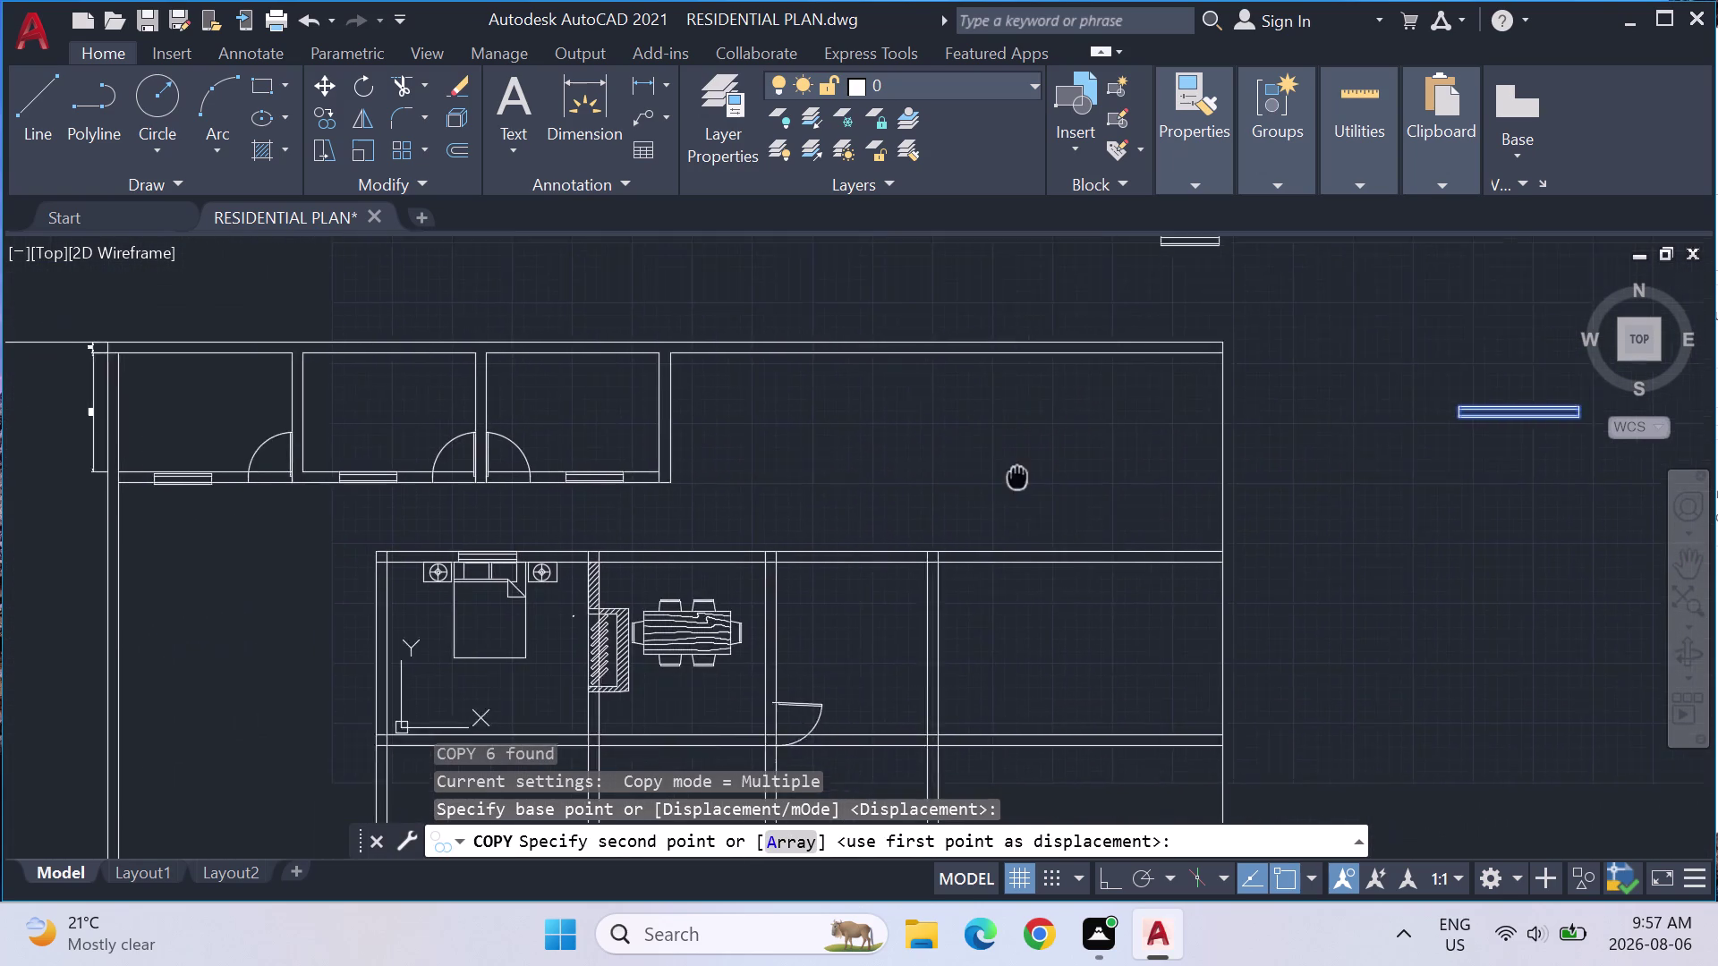
middle_drag(1030, 476, 1100, 475)
scroll(up, 3)
text(M)
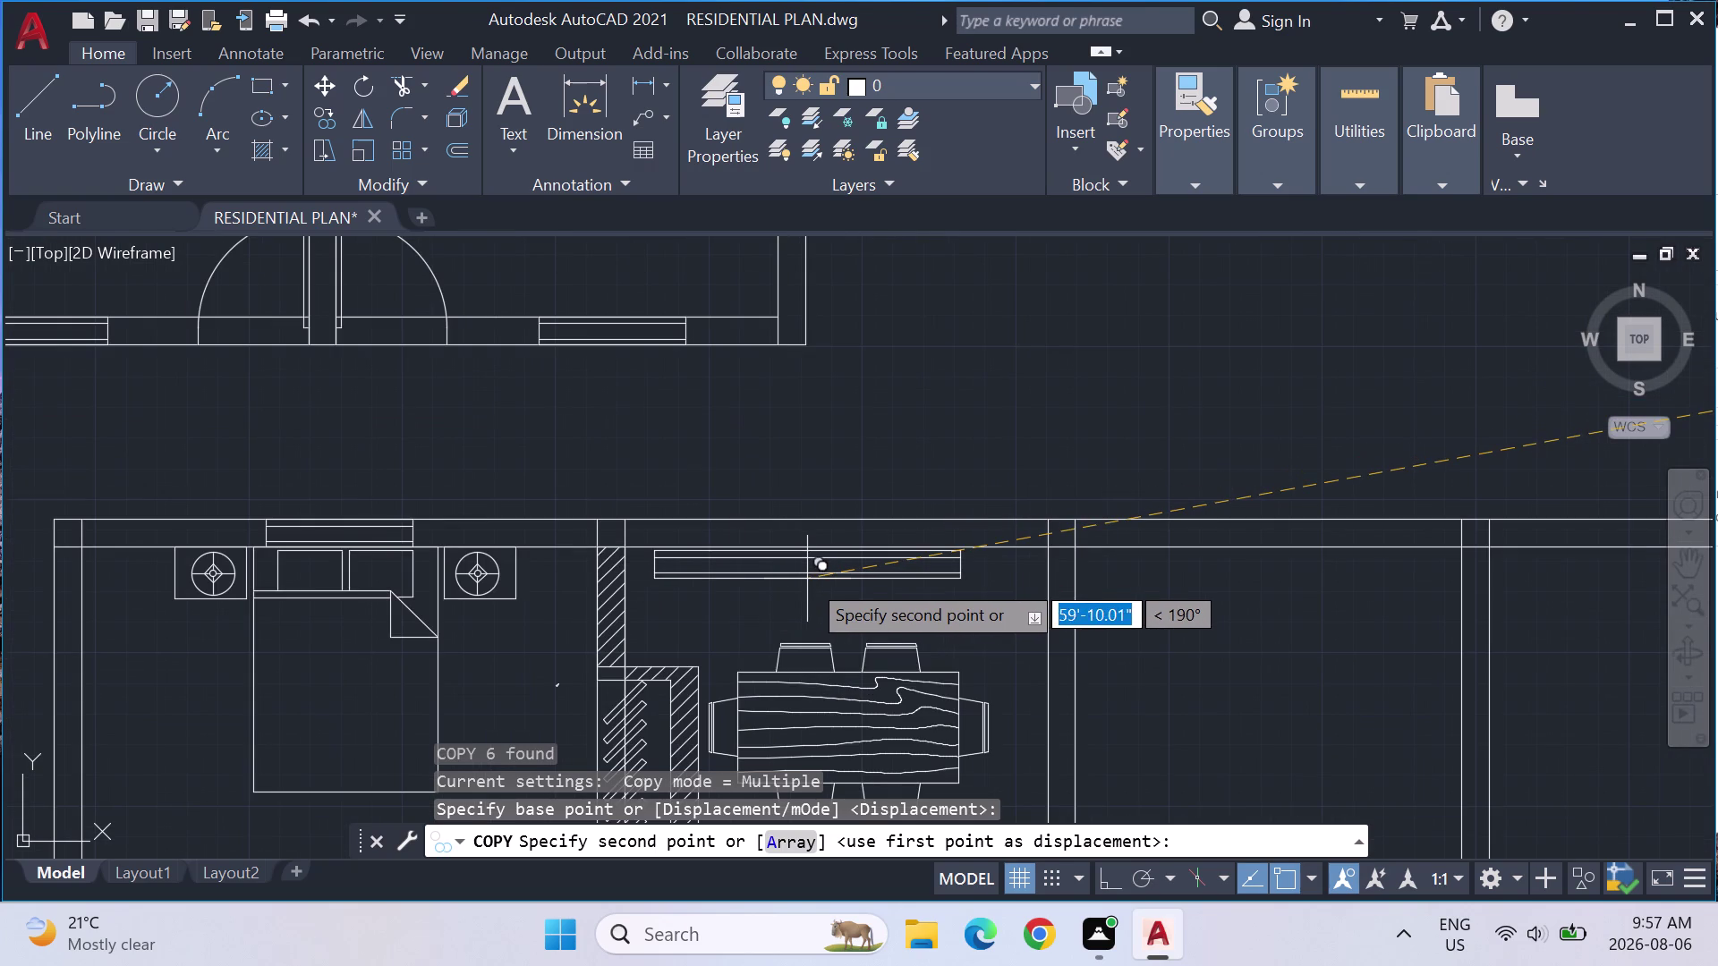
text(2P)
key(Return)
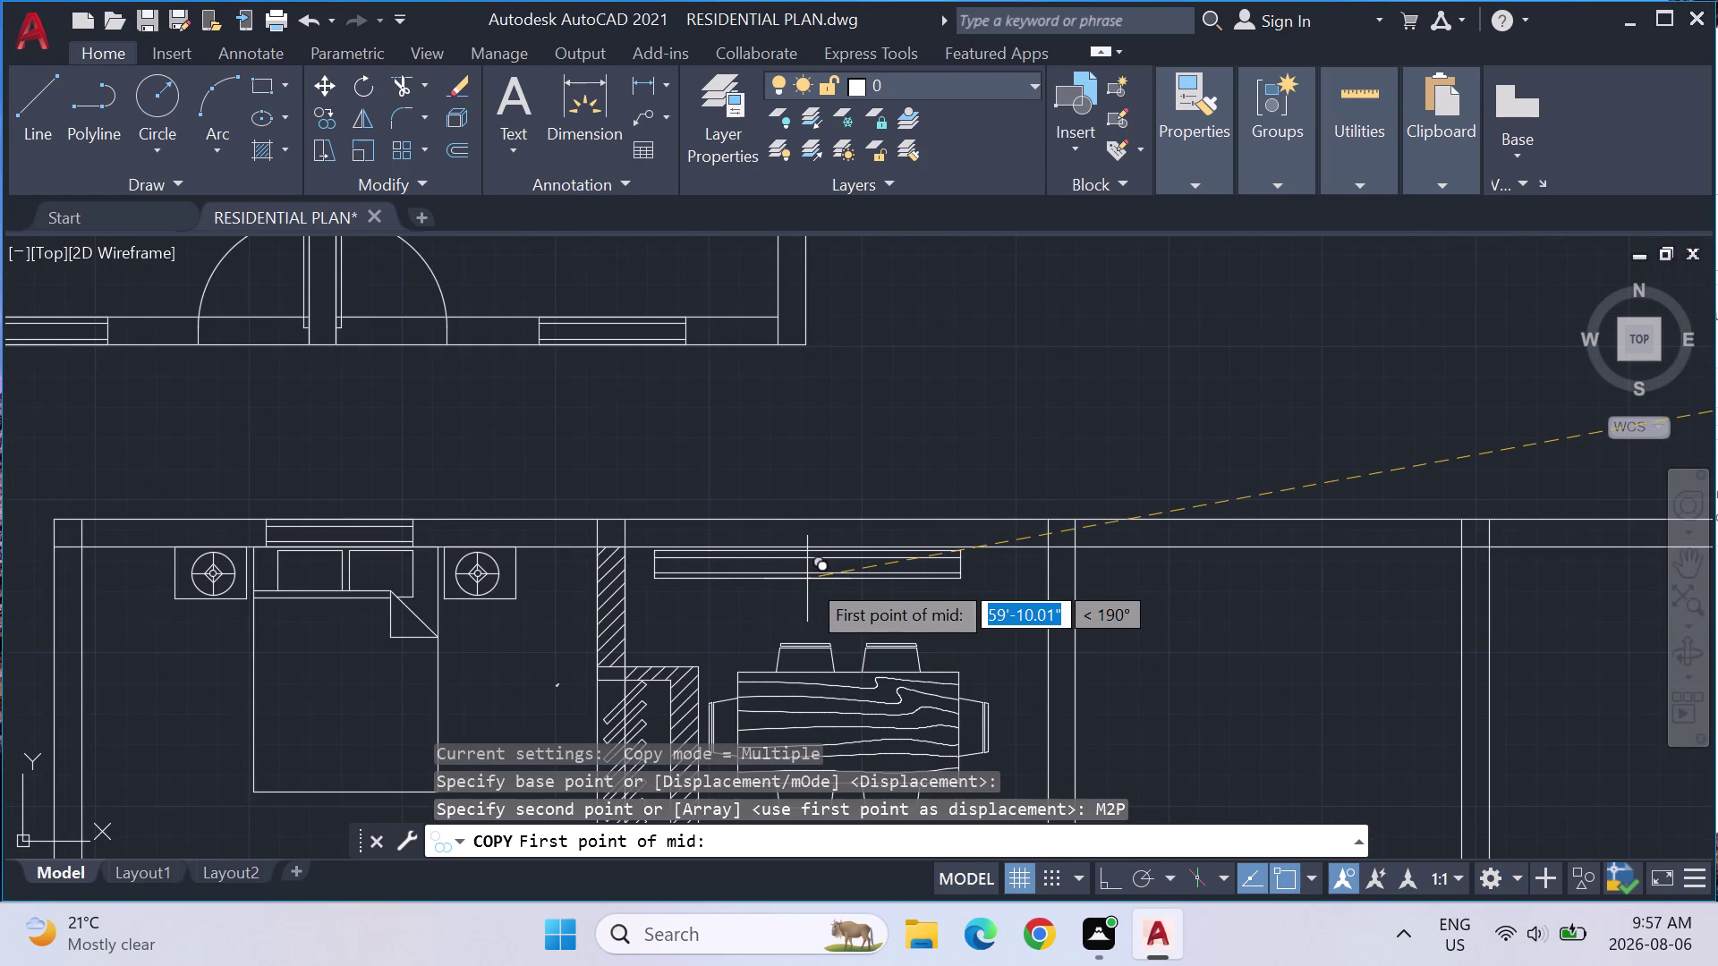
click(628, 554)
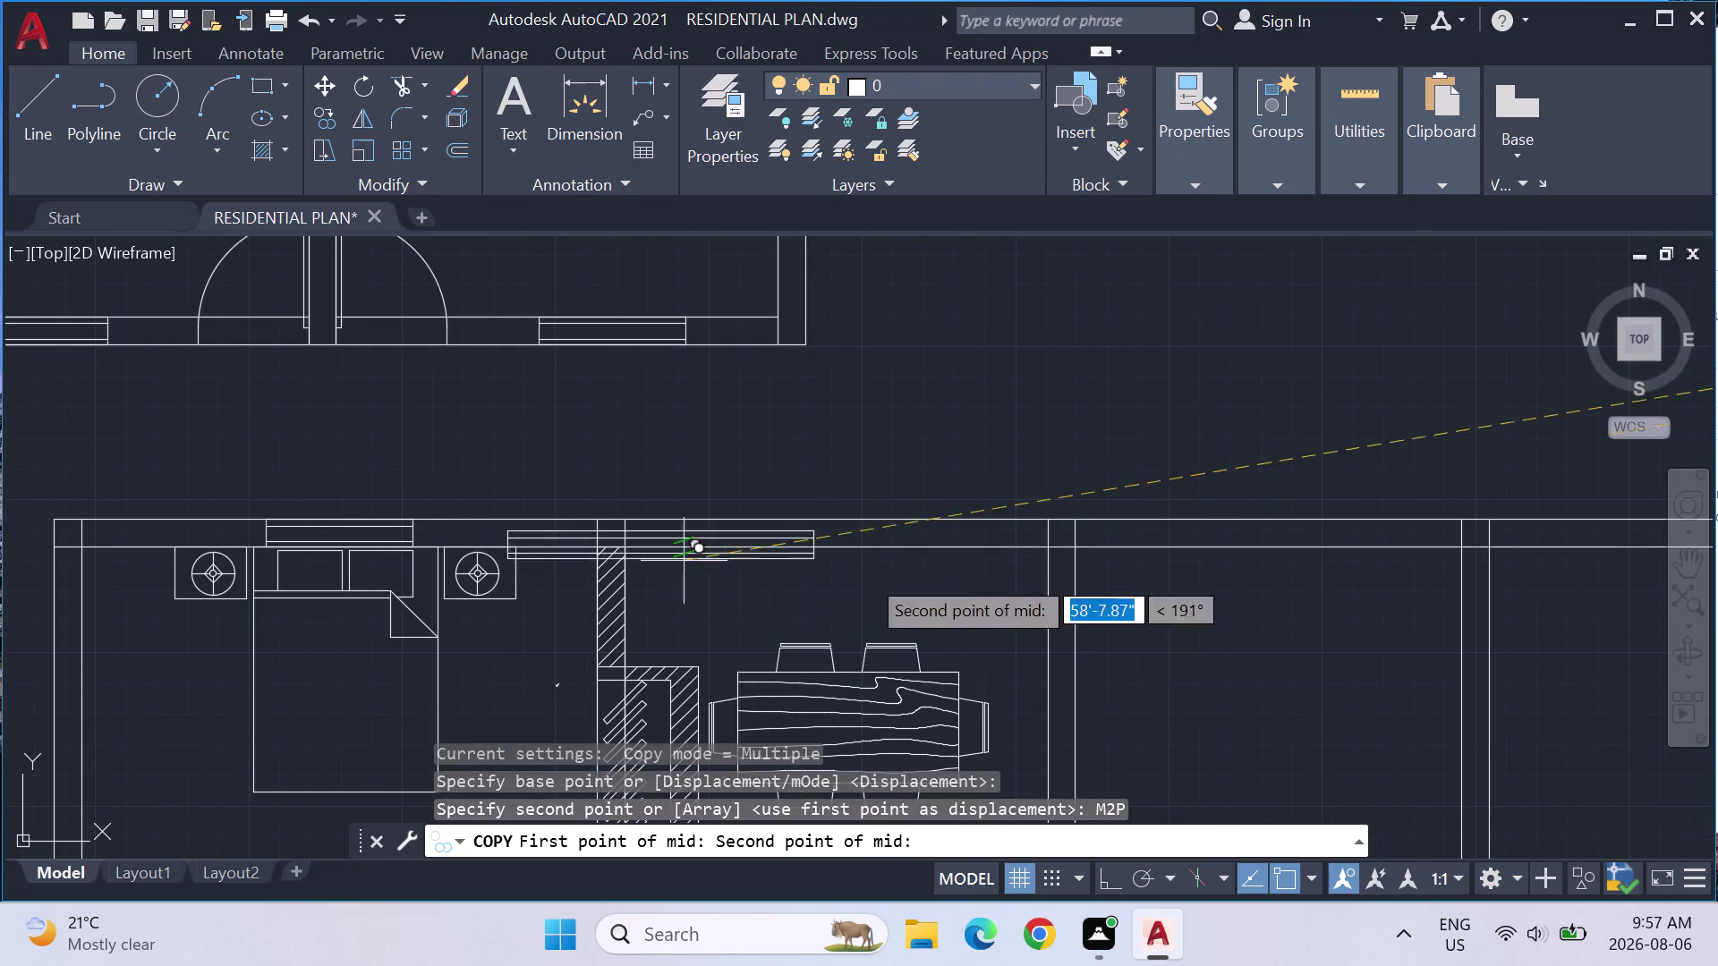
click(1043, 560)
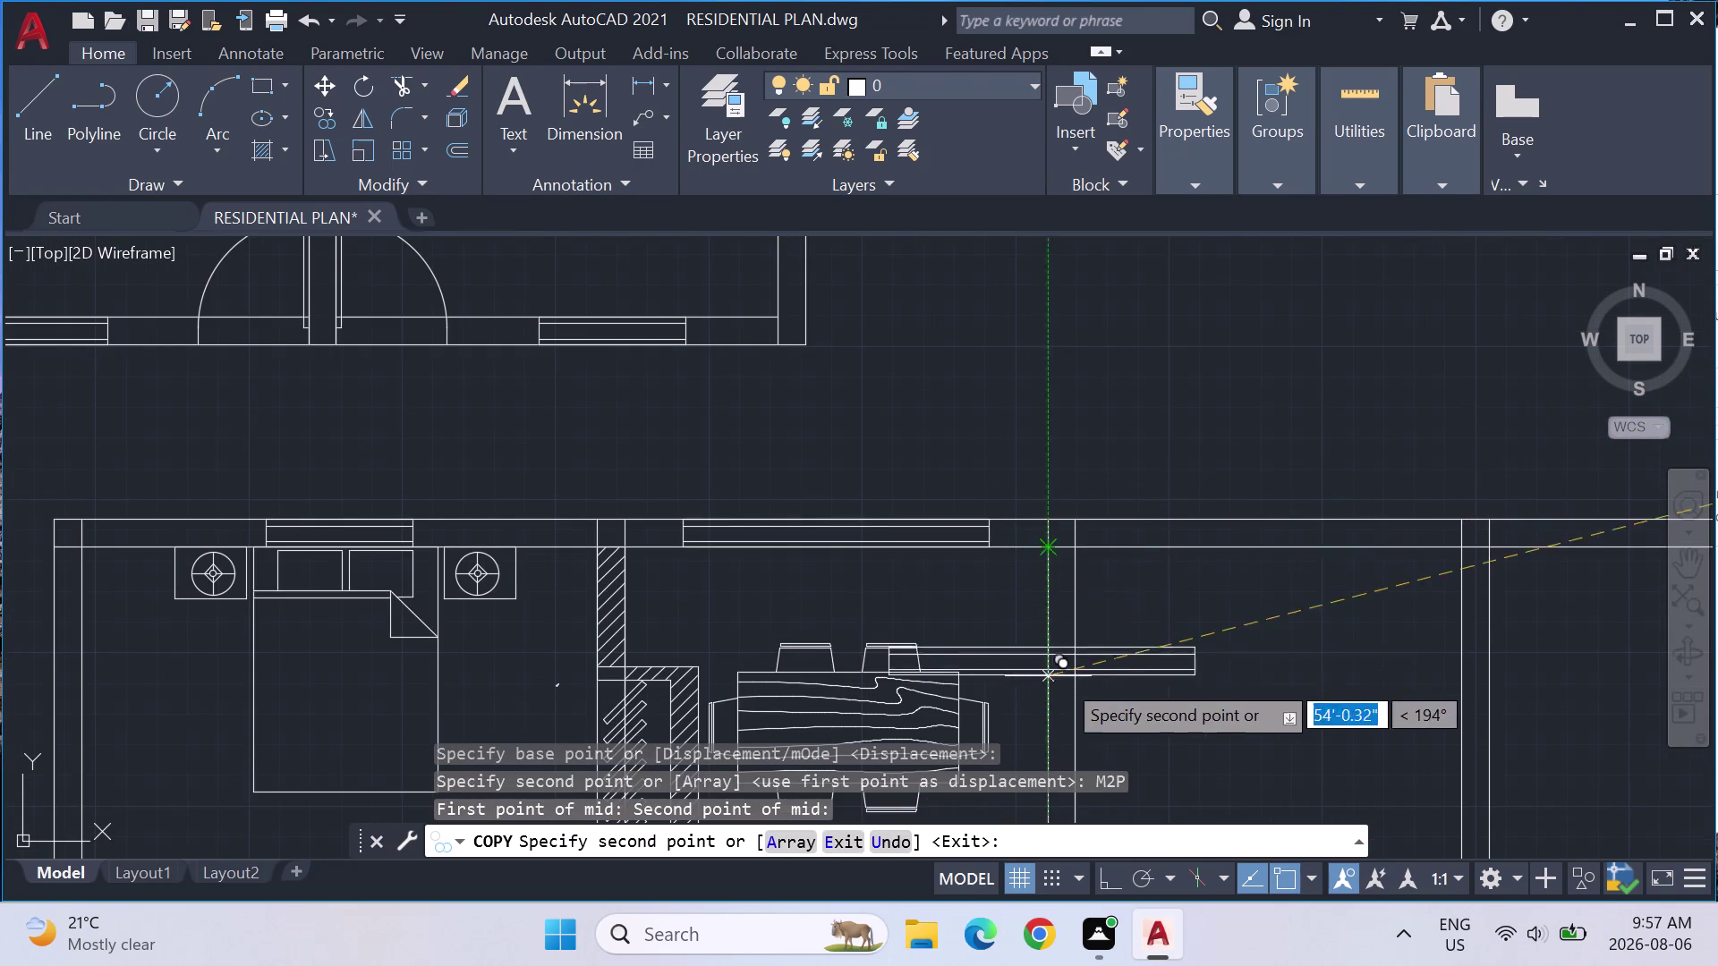
scroll(down, 3)
key(Escape)
scroll(down, 3)
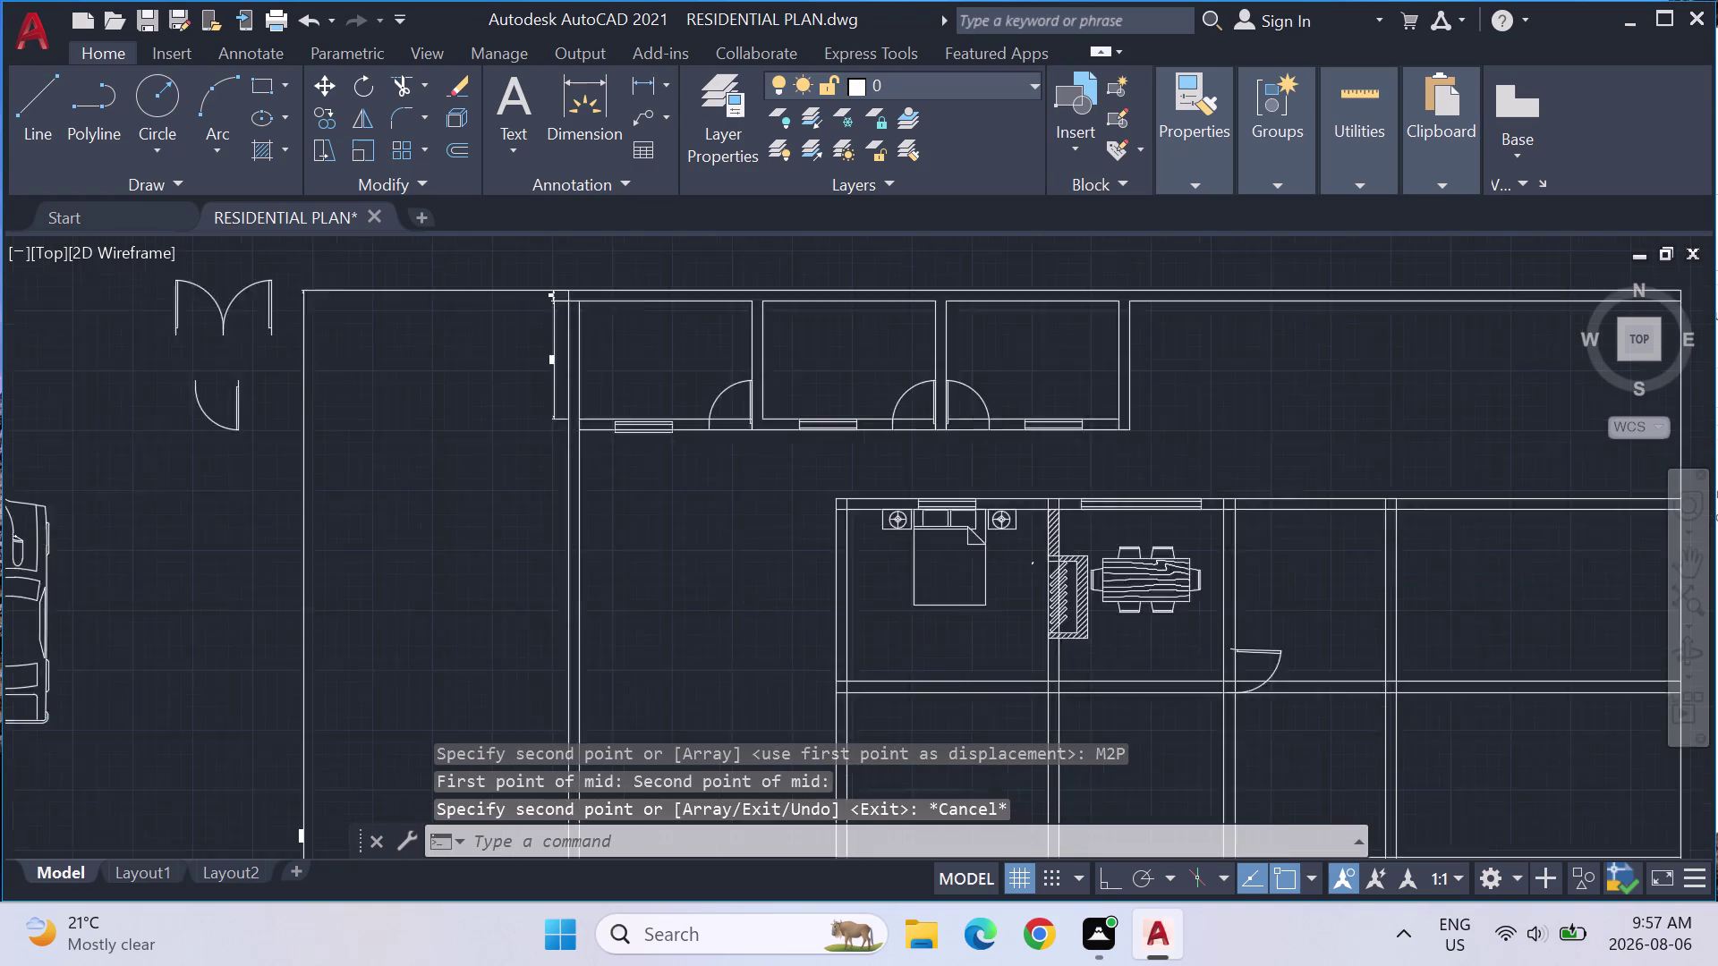
middle_drag(1397, 453, 564, 465)
Select the spare window lines and copy them from a base point.
drag(1021, 438, 881, 440)
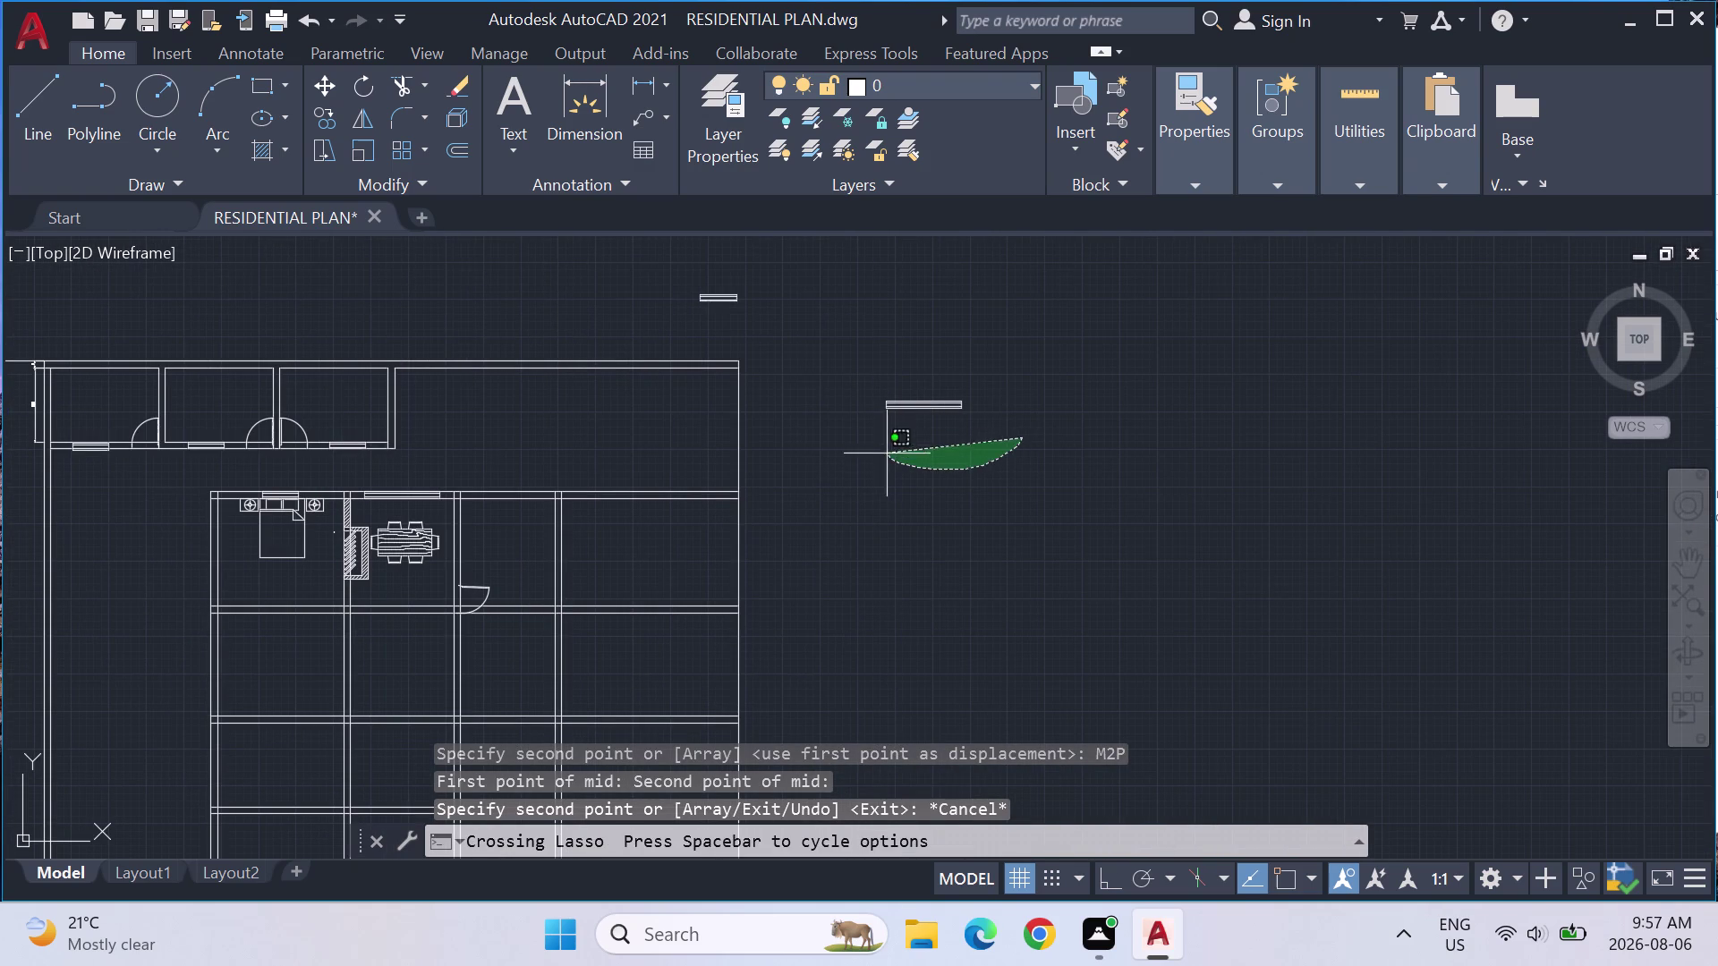
drag(882, 440, 963, 354)
text(CO)
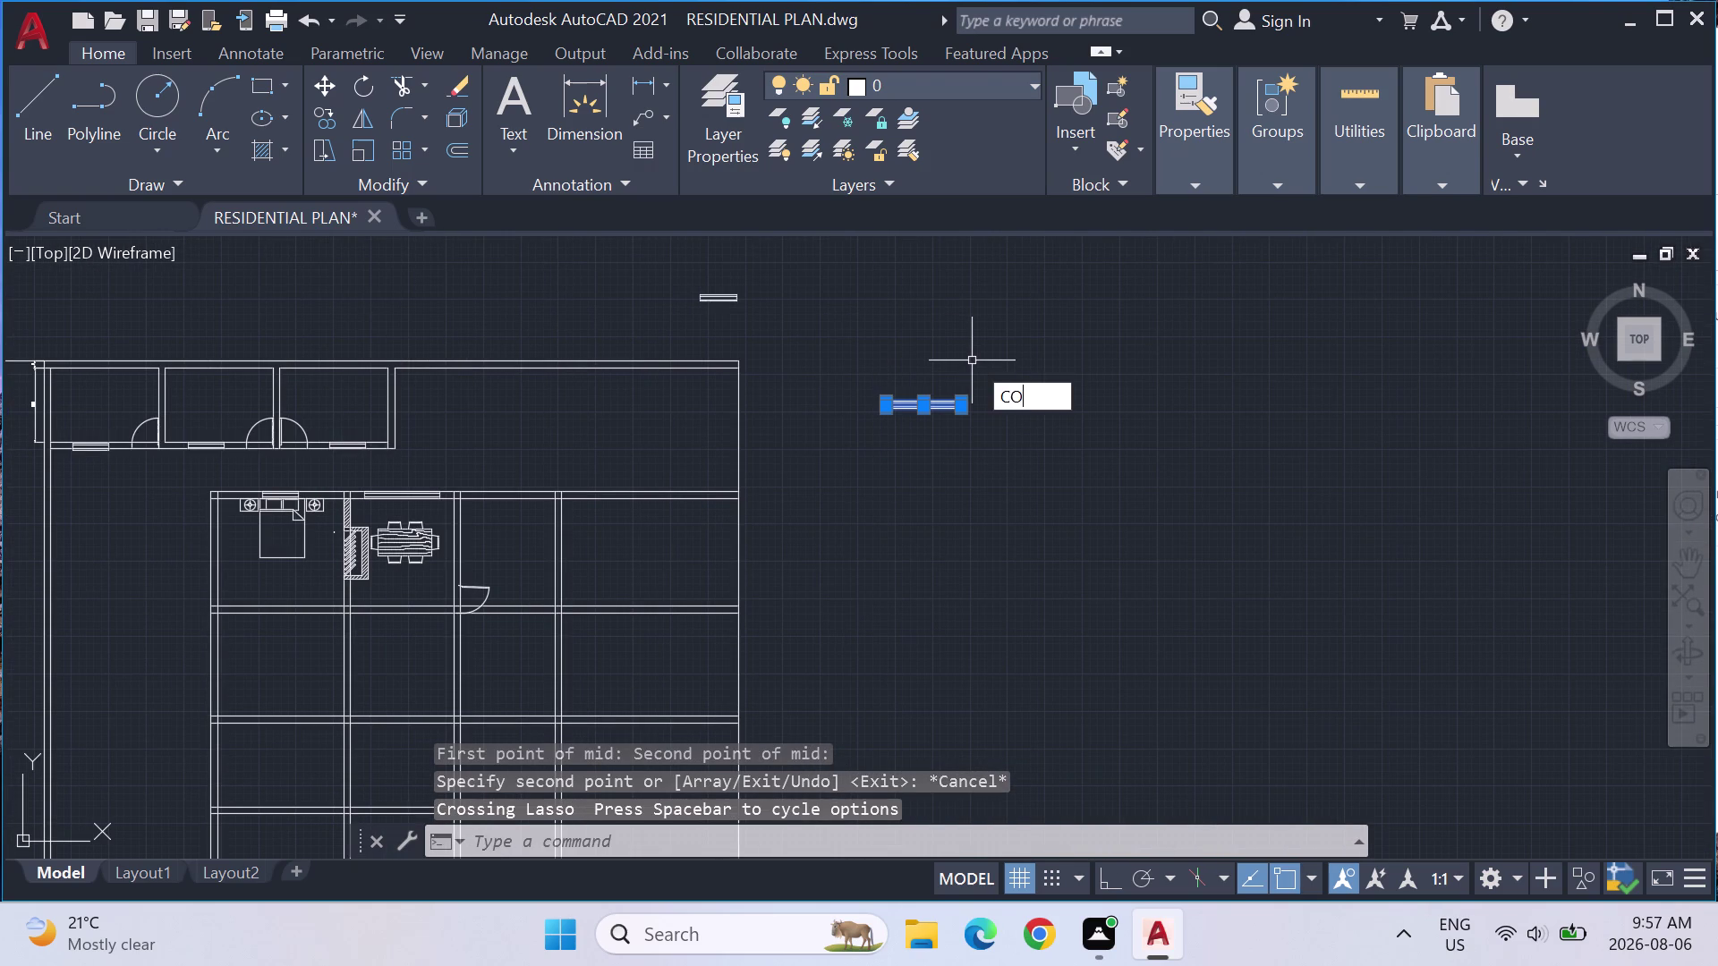
key(Return)
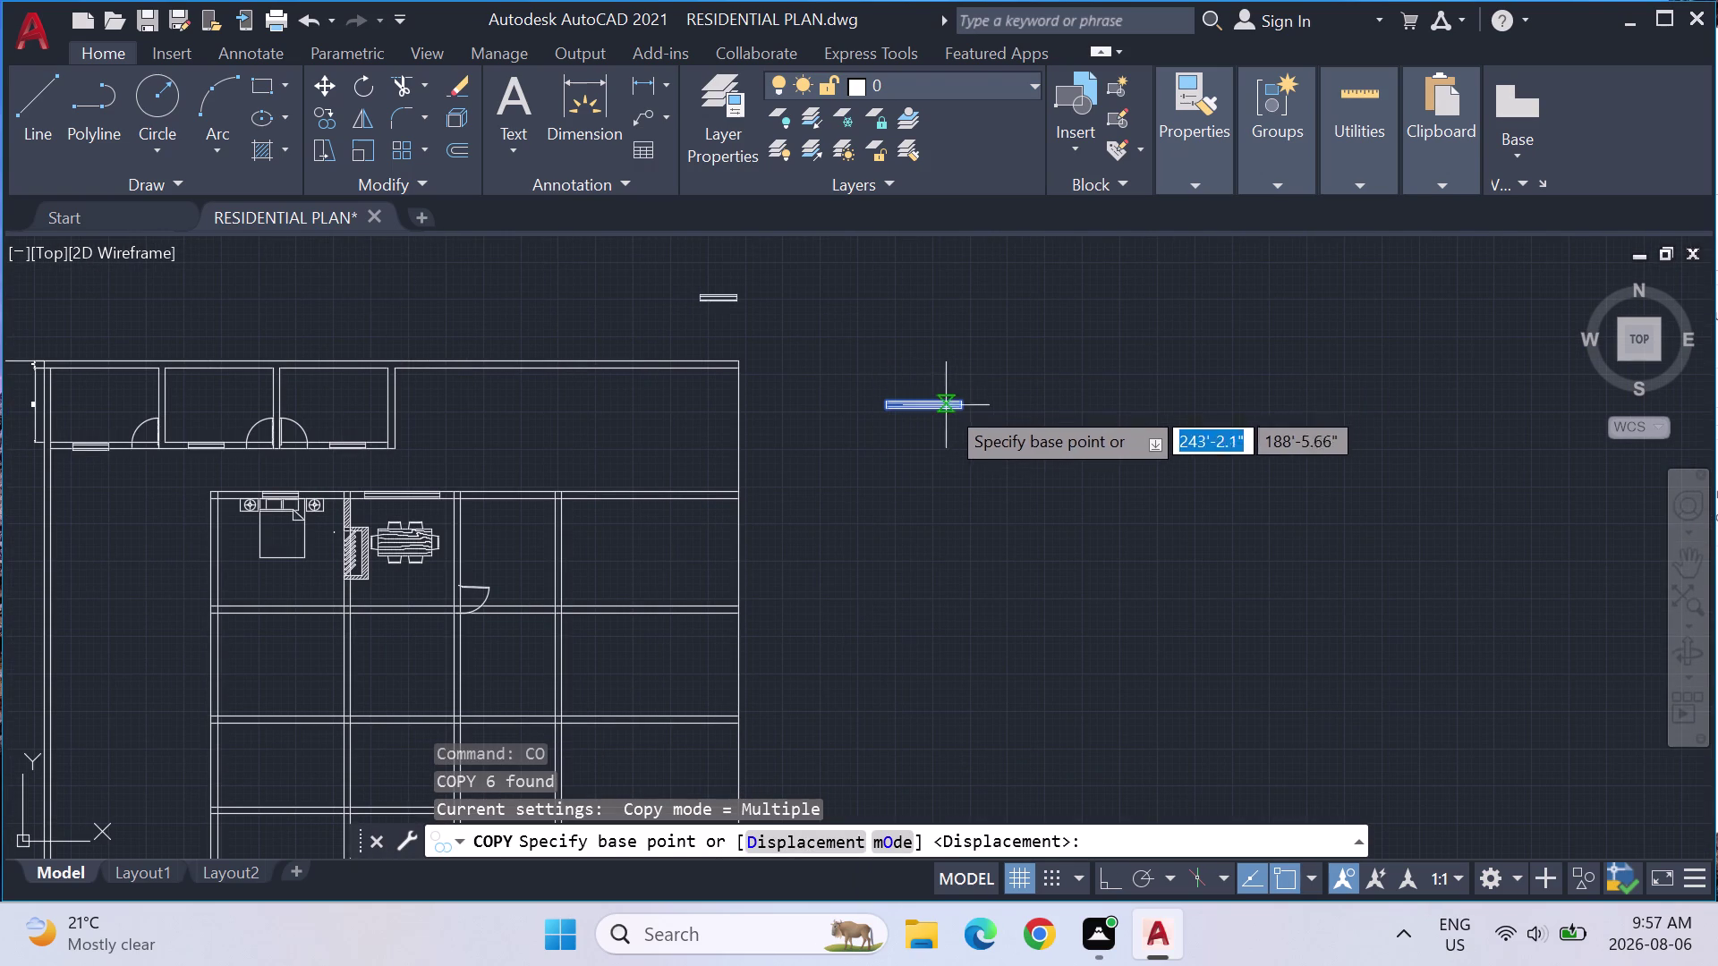
click(927, 407)
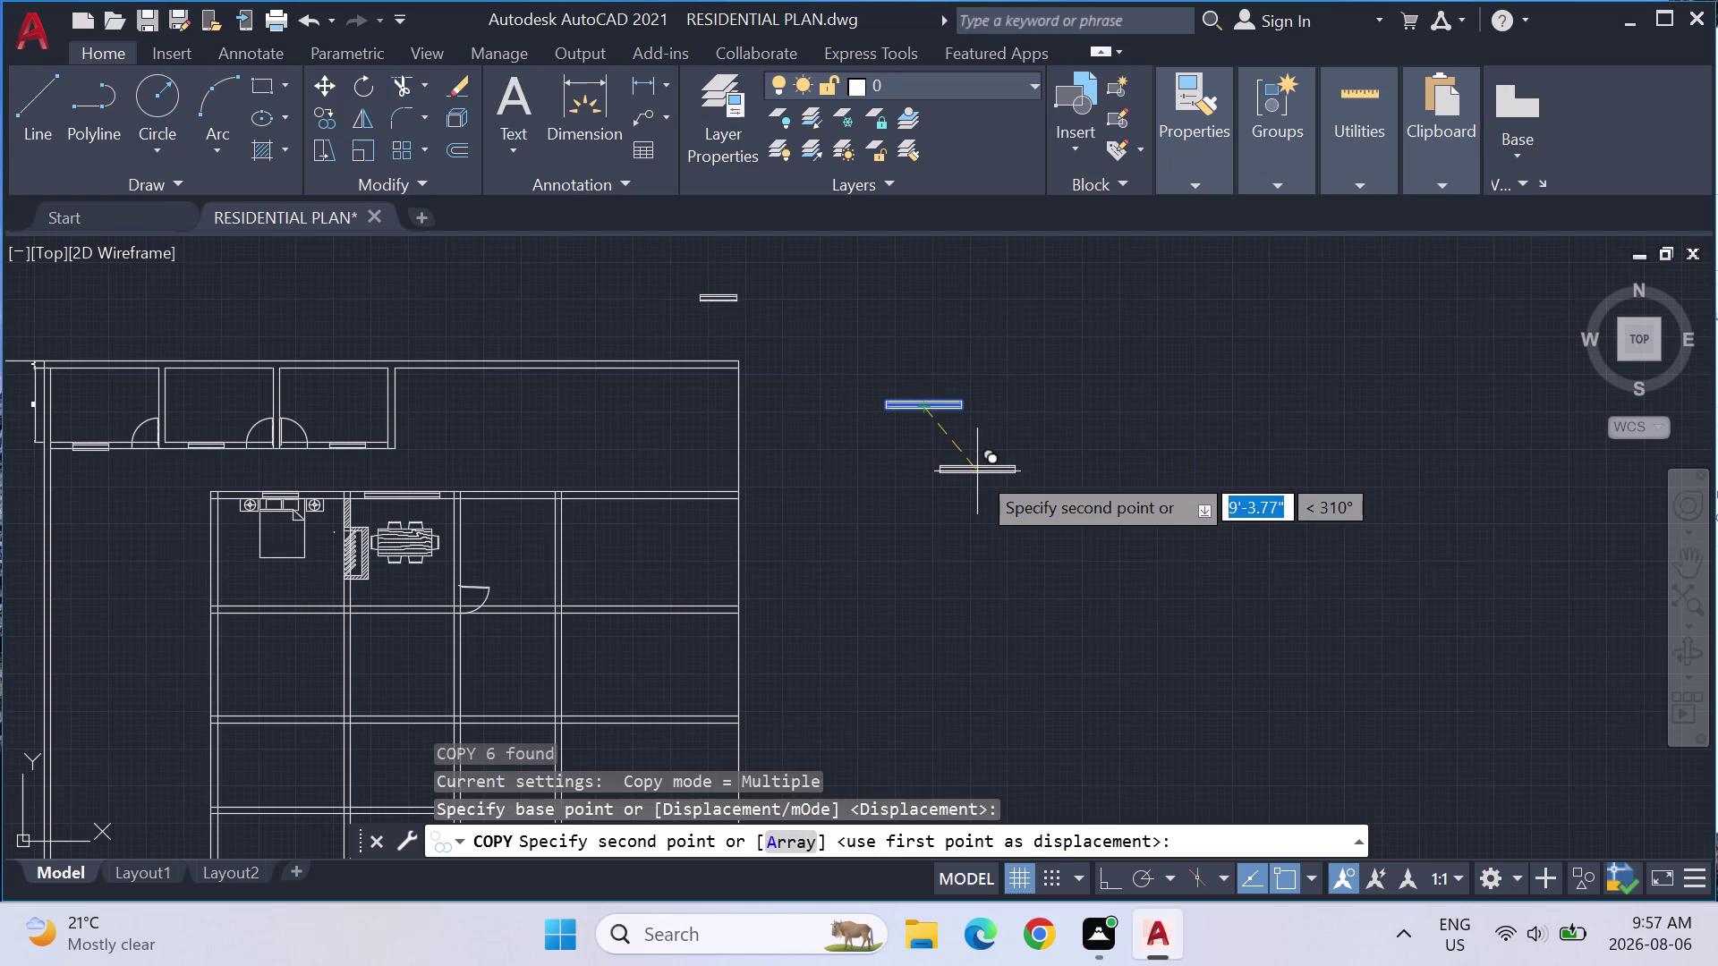
Centre the copy in the top wall right of the dining area using M2P.
text(M2P)
key(Return)
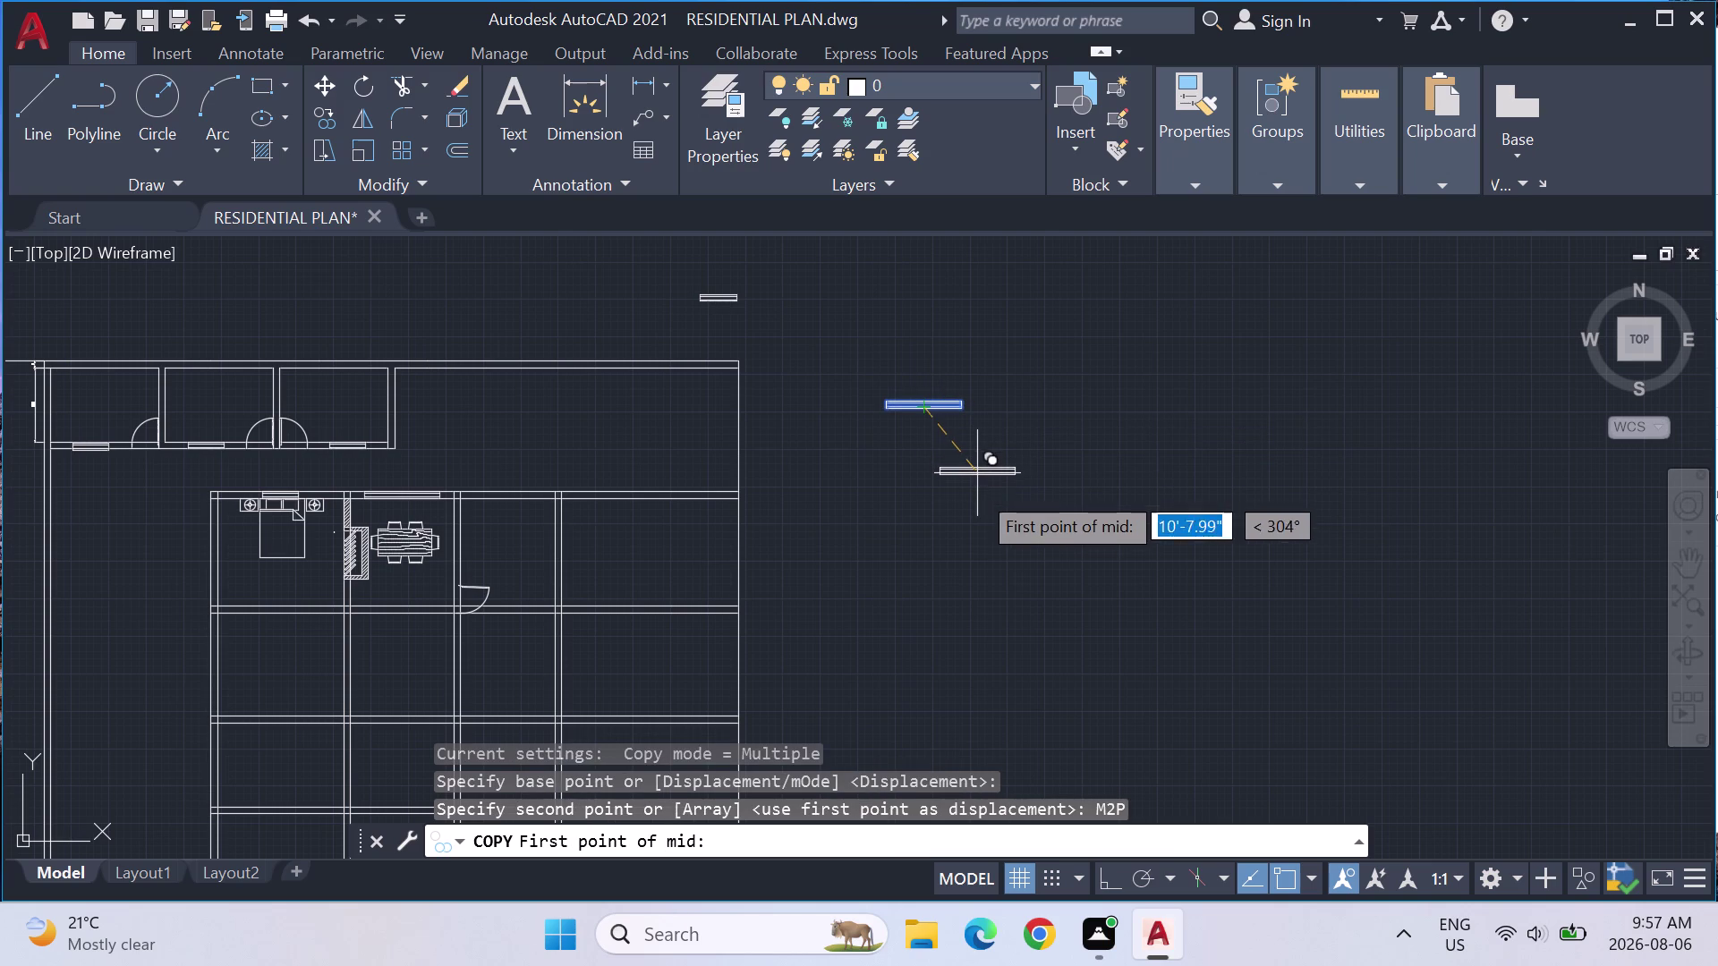
middle_drag(655, 490, 1214, 487)
scroll(up, 3)
click(852, 470)
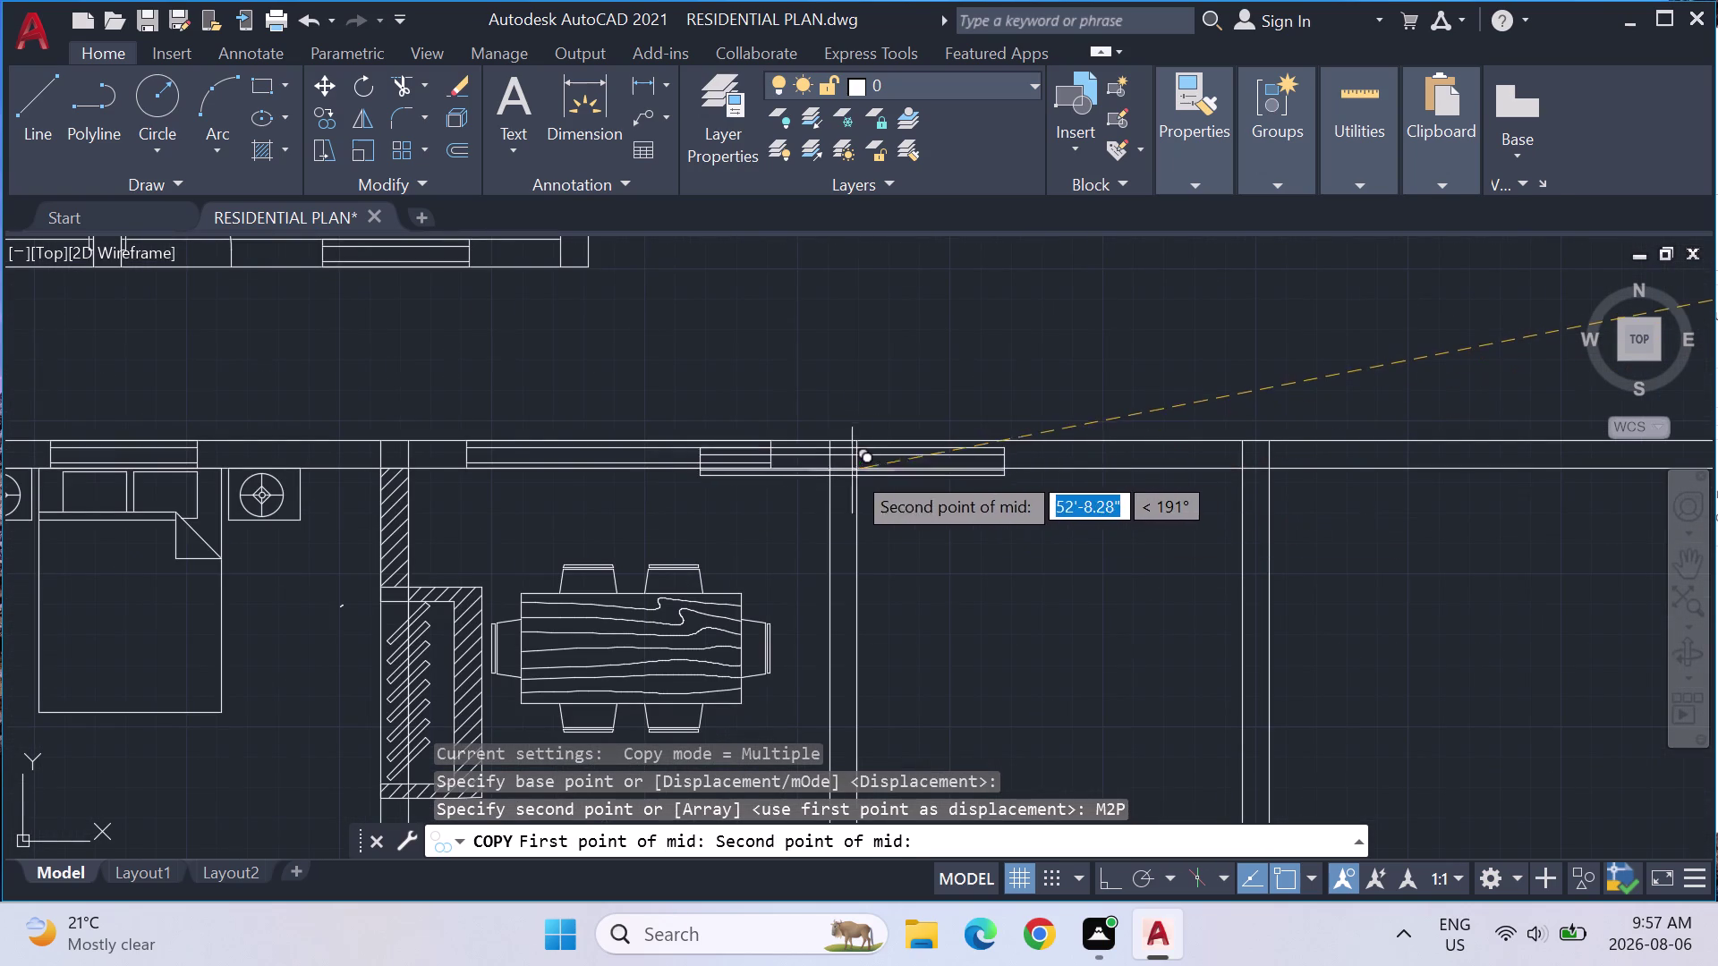
click(1243, 473)
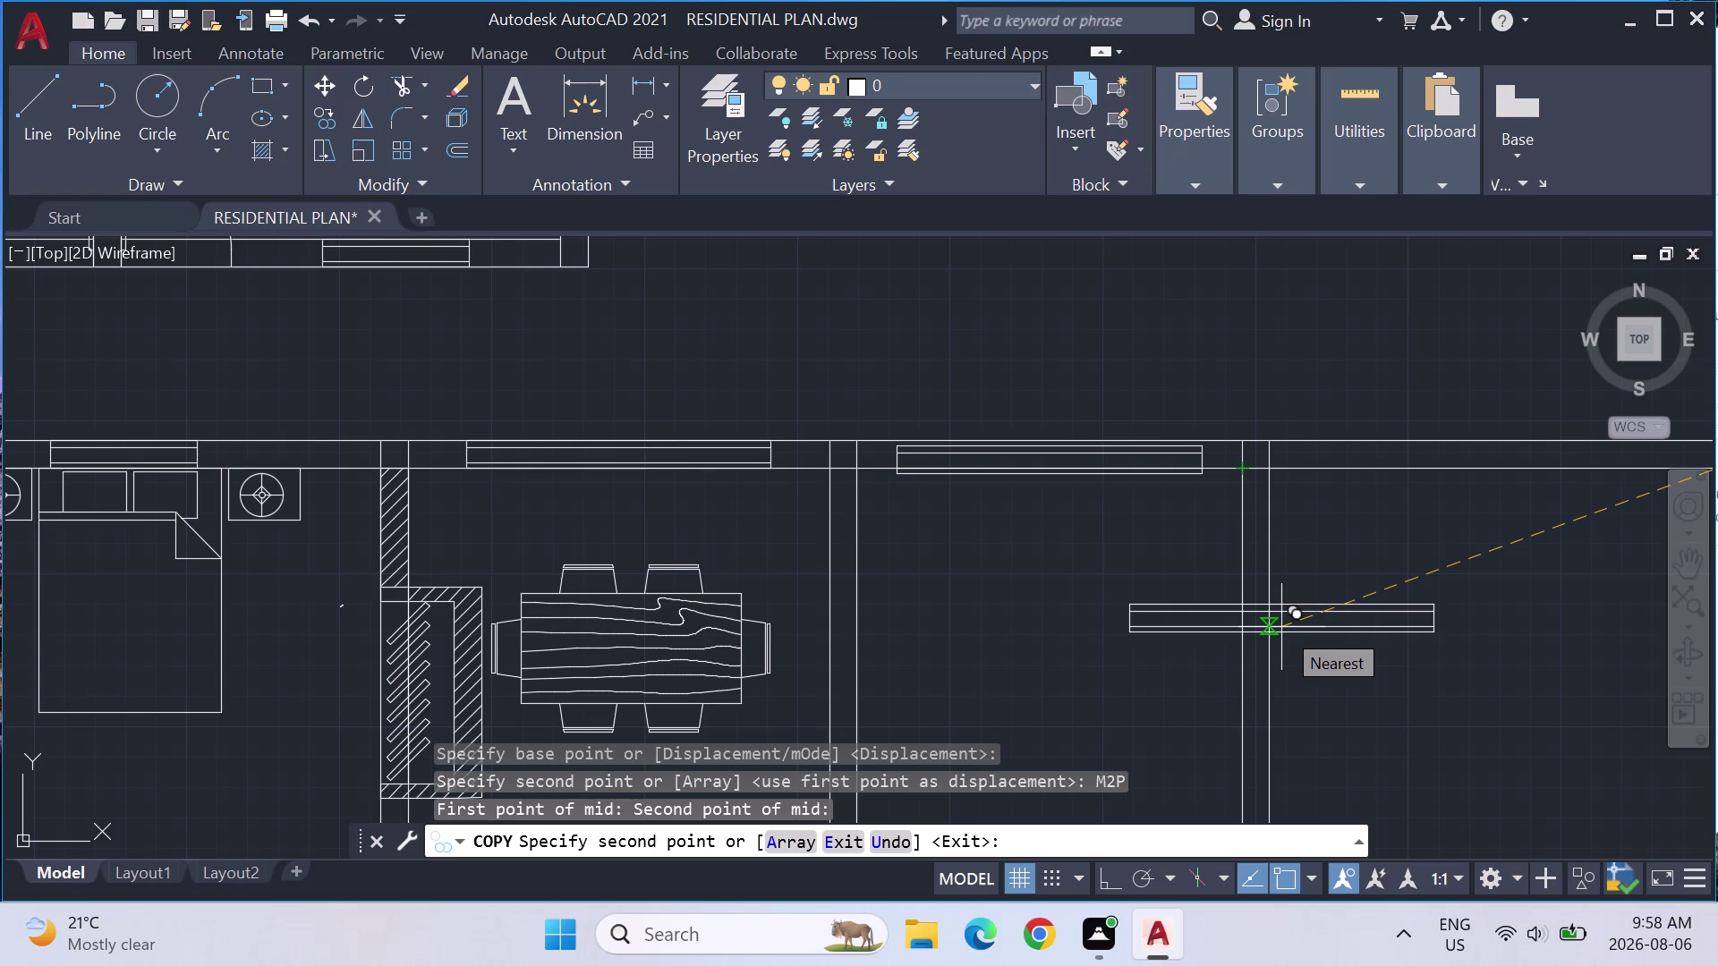
Pan to the empty area right of the plan and end the Copy command.
middle_drag(1187, 606, 1416, 560)
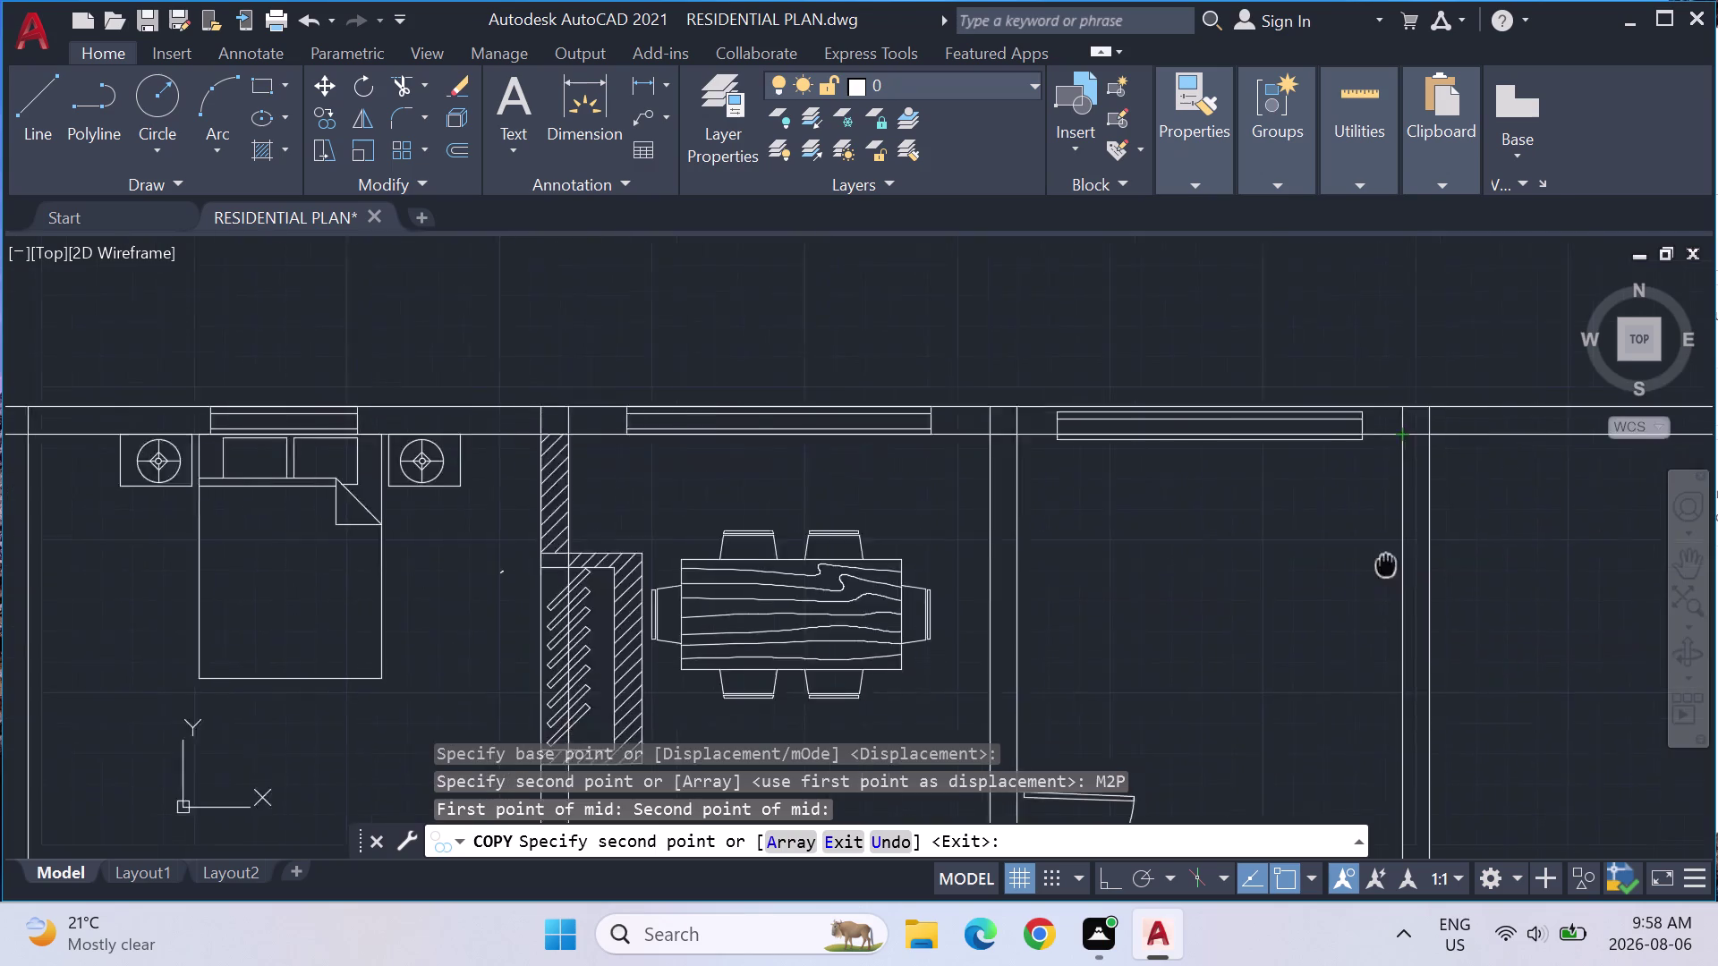
middle_drag(1416, 560, 1698, 547)
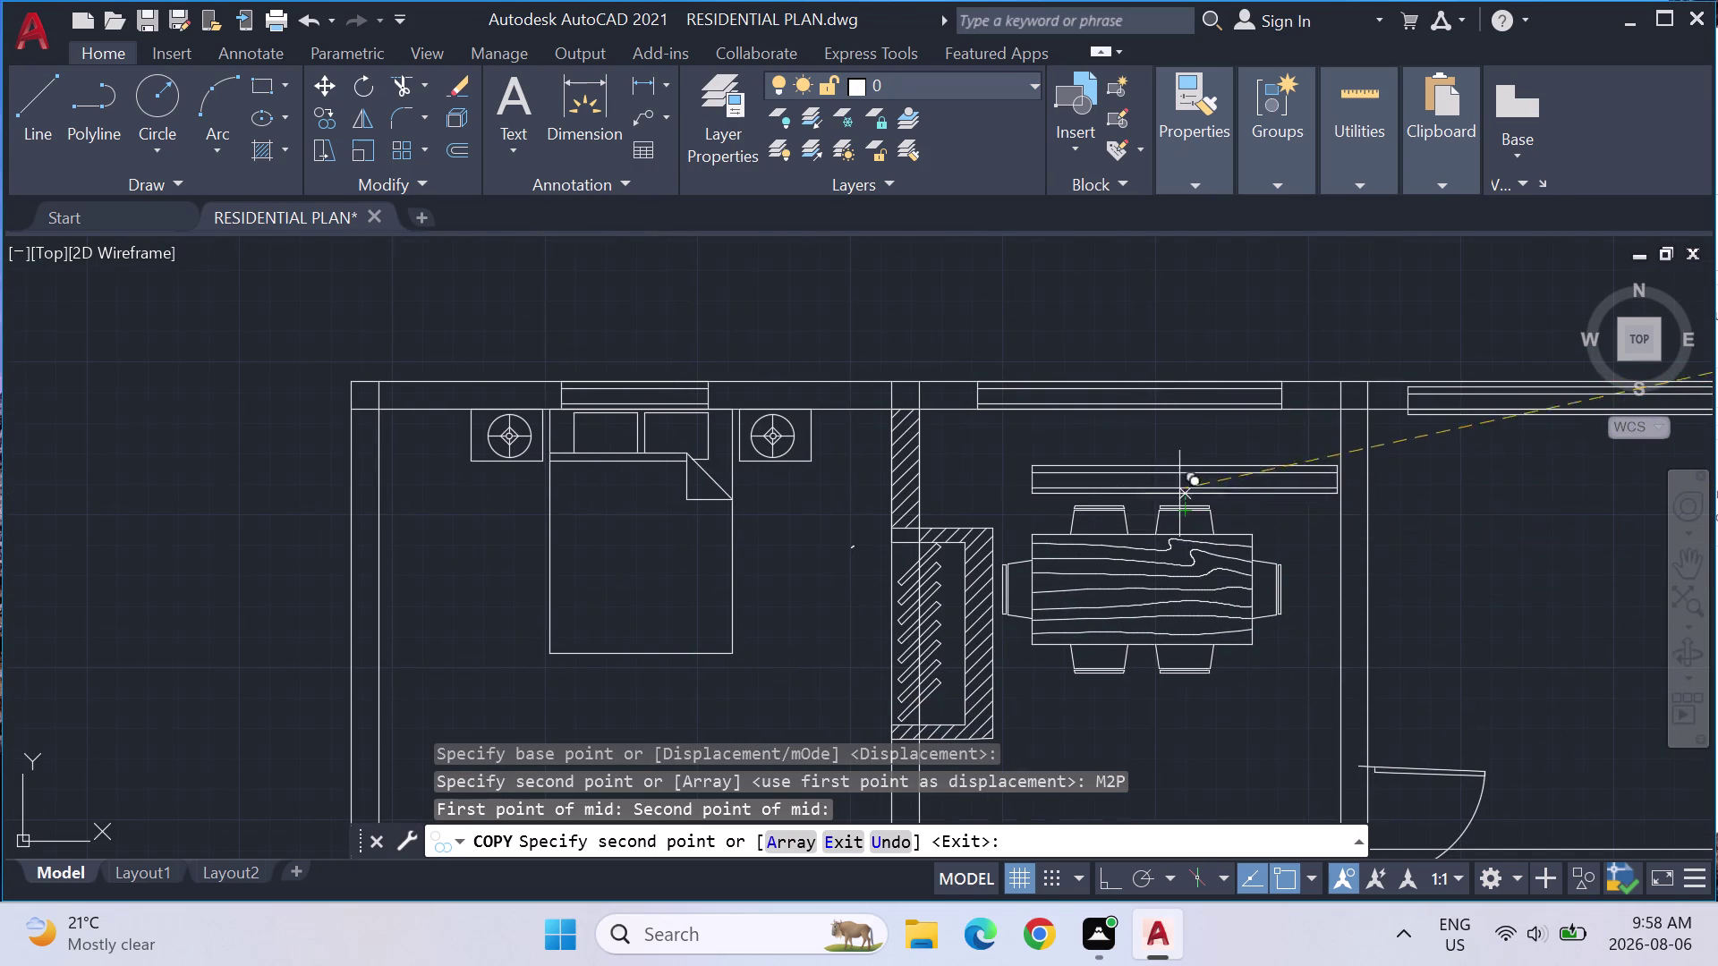
middle_drag(1484, 510, 510, 428)
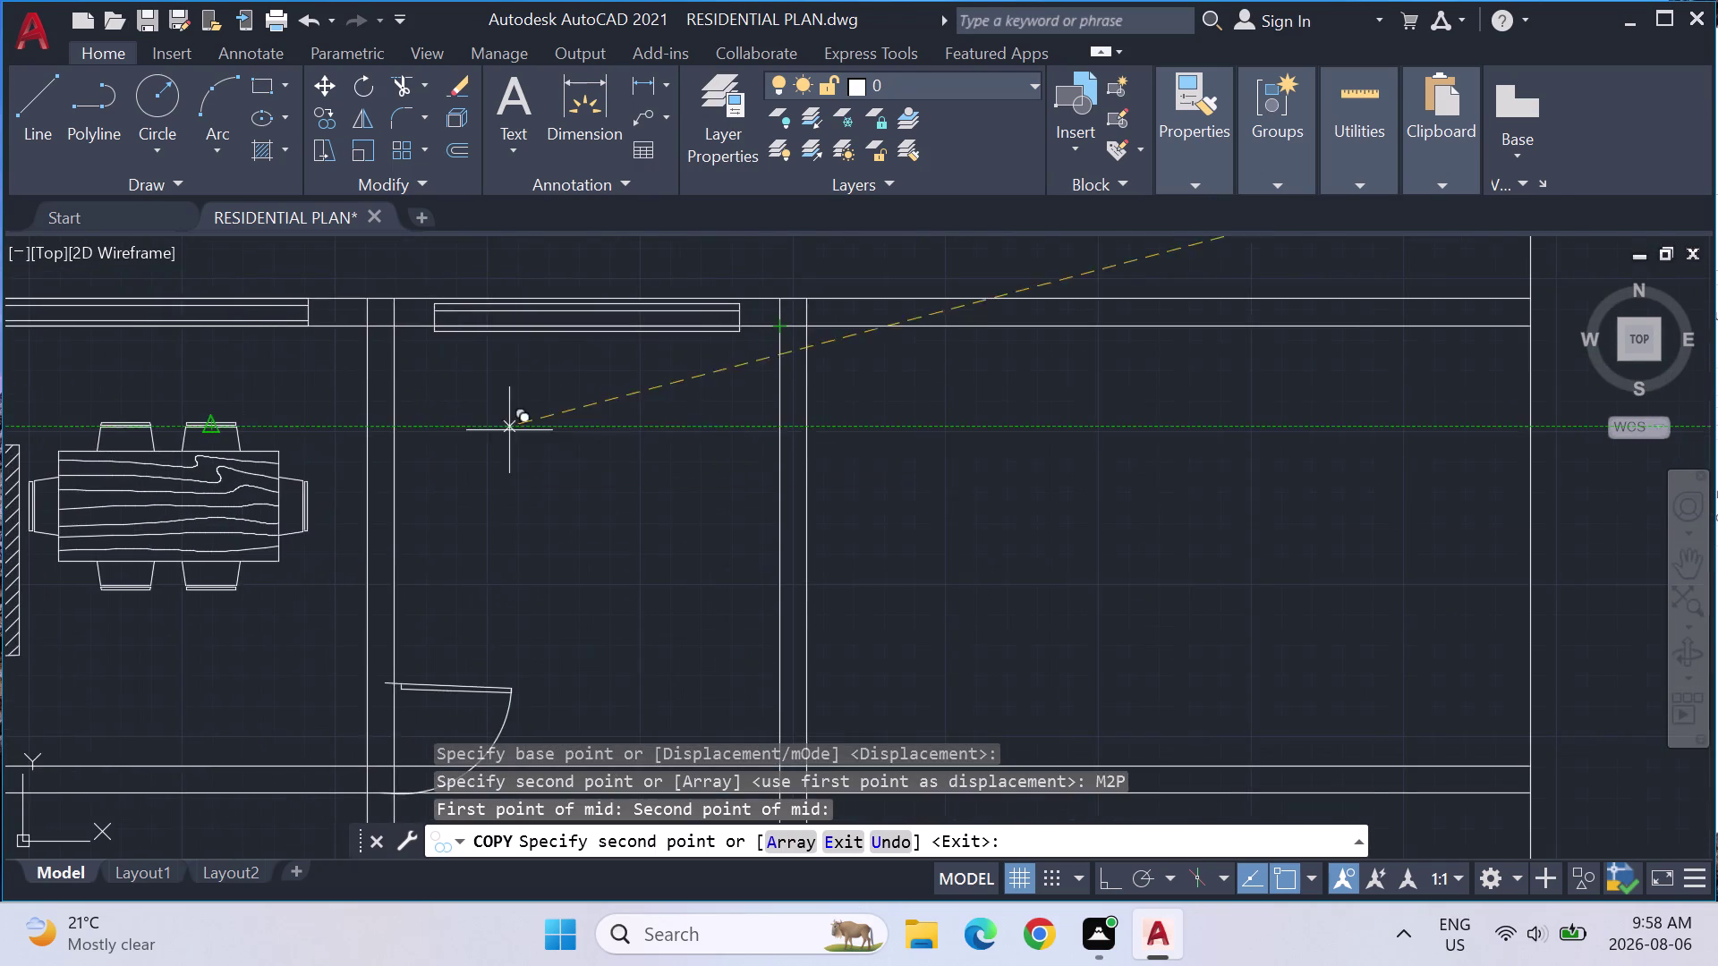
scroll(down, 3)
middle_drag(1252, 454, 817, 516)
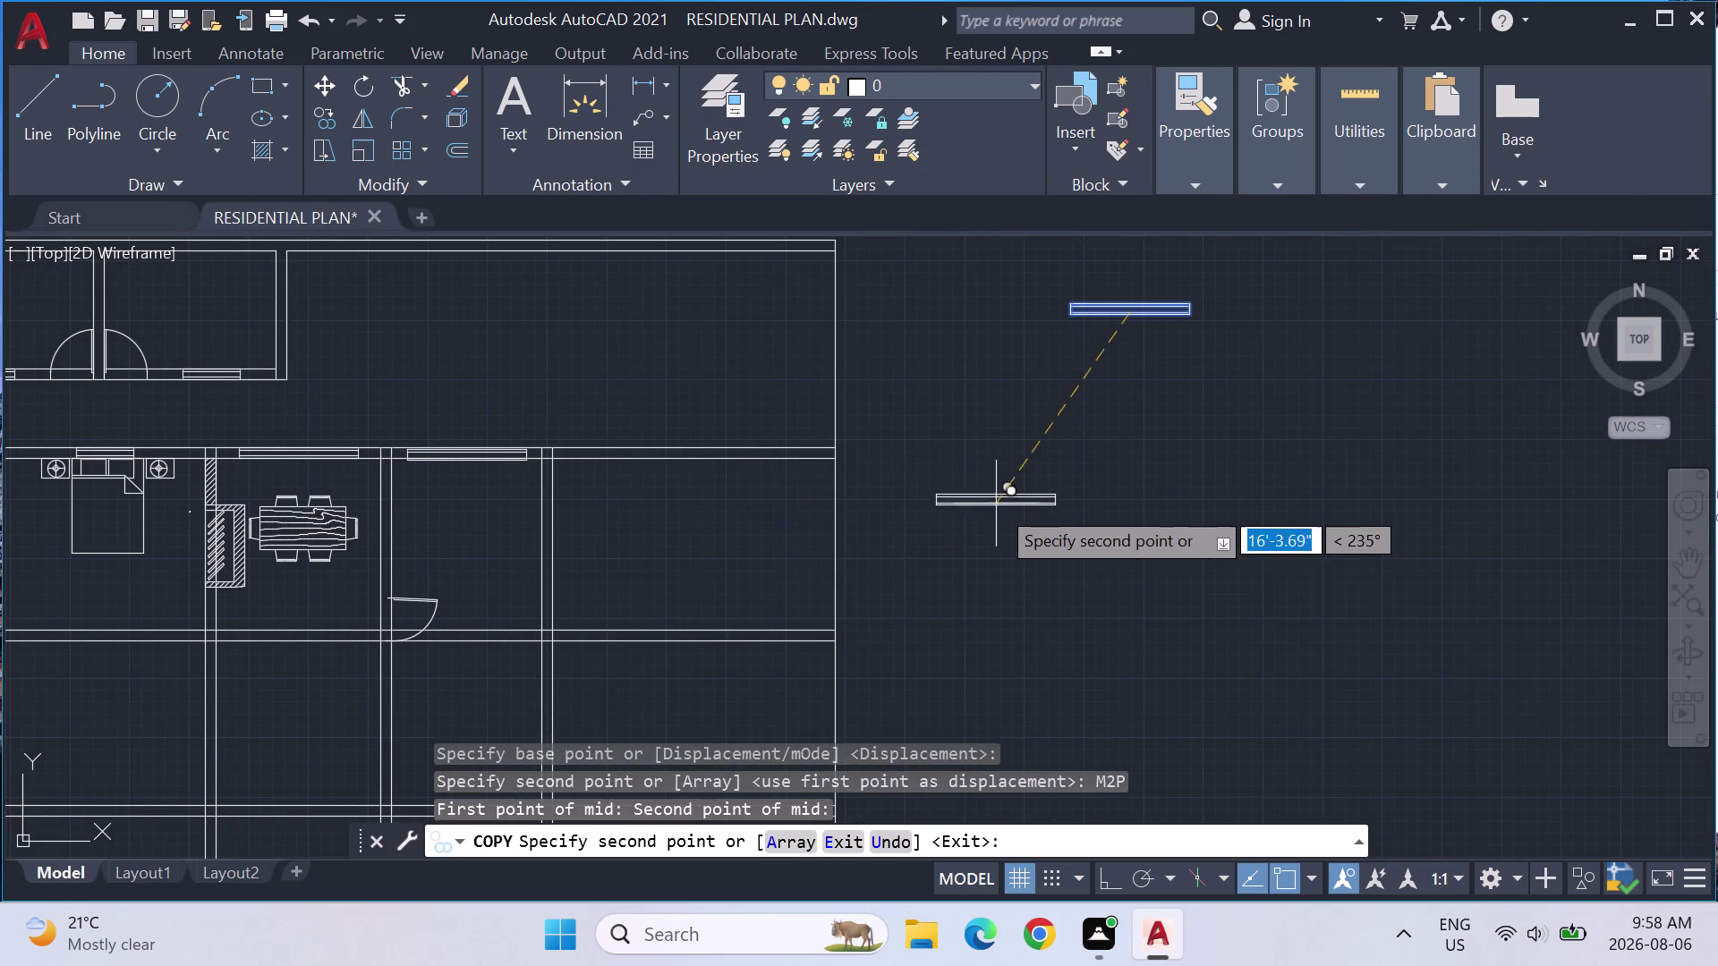
key(Escape)
Copy the spare wall piece to just below the original.
drag(1196, 337, 1260, 303)
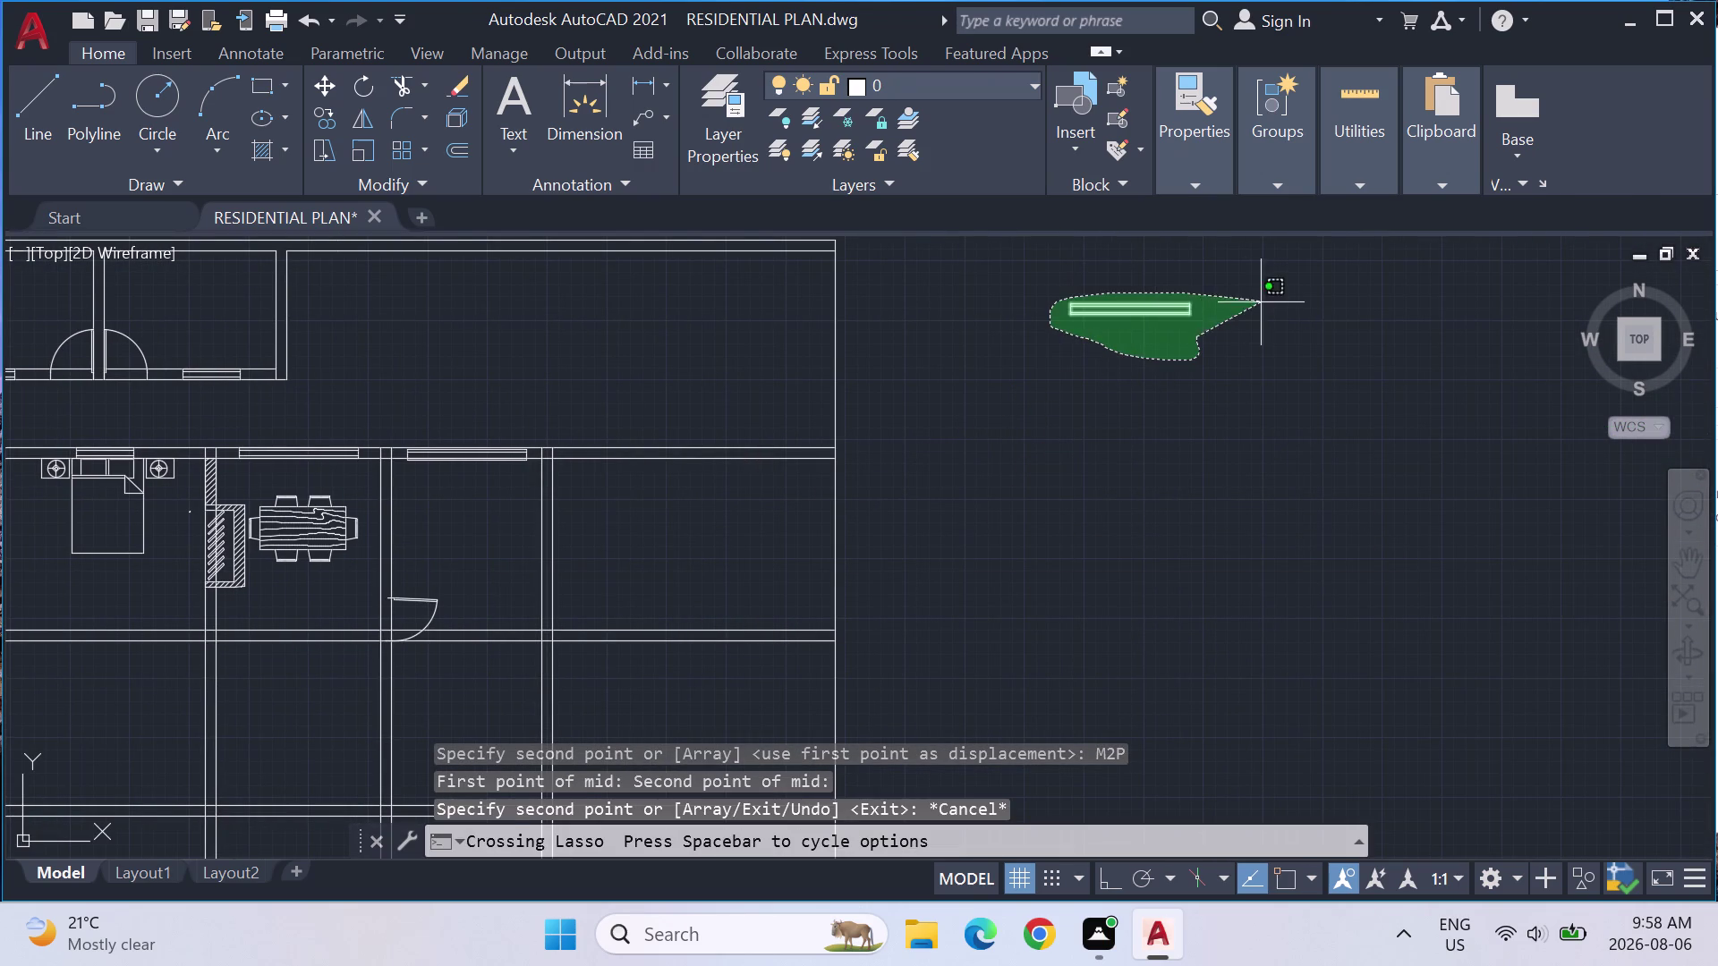
drag(1261, 303, 1262, 303)
text(CO)
key(Return)
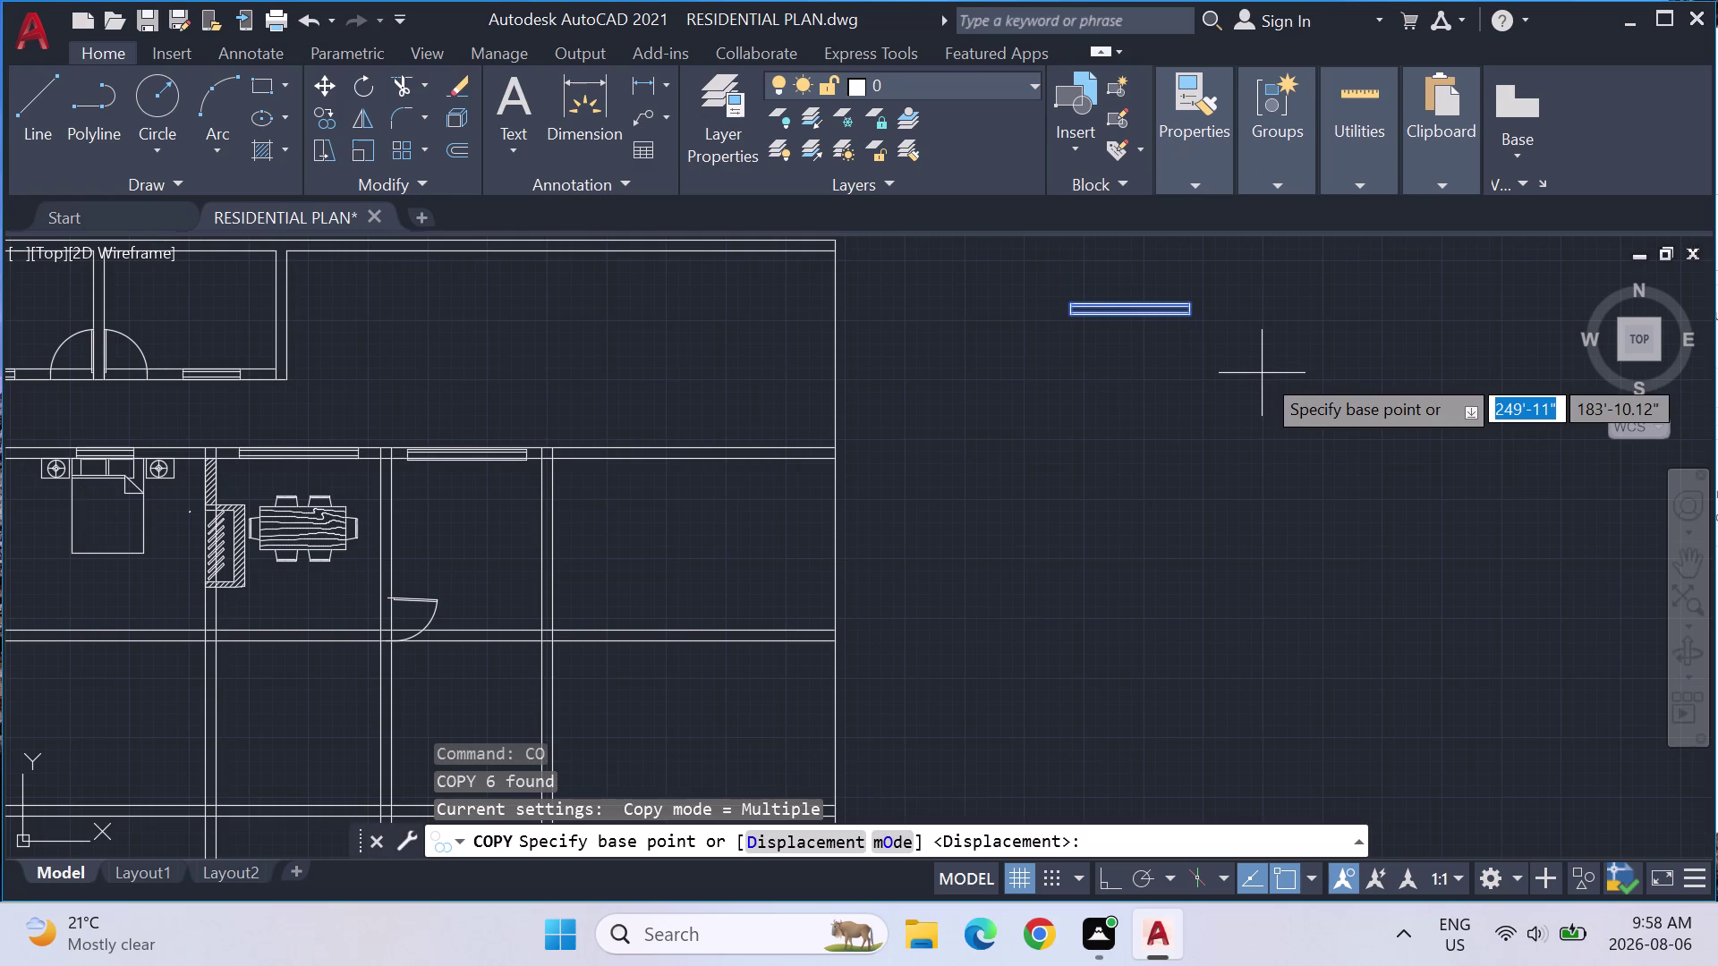
scroll(up, 3)
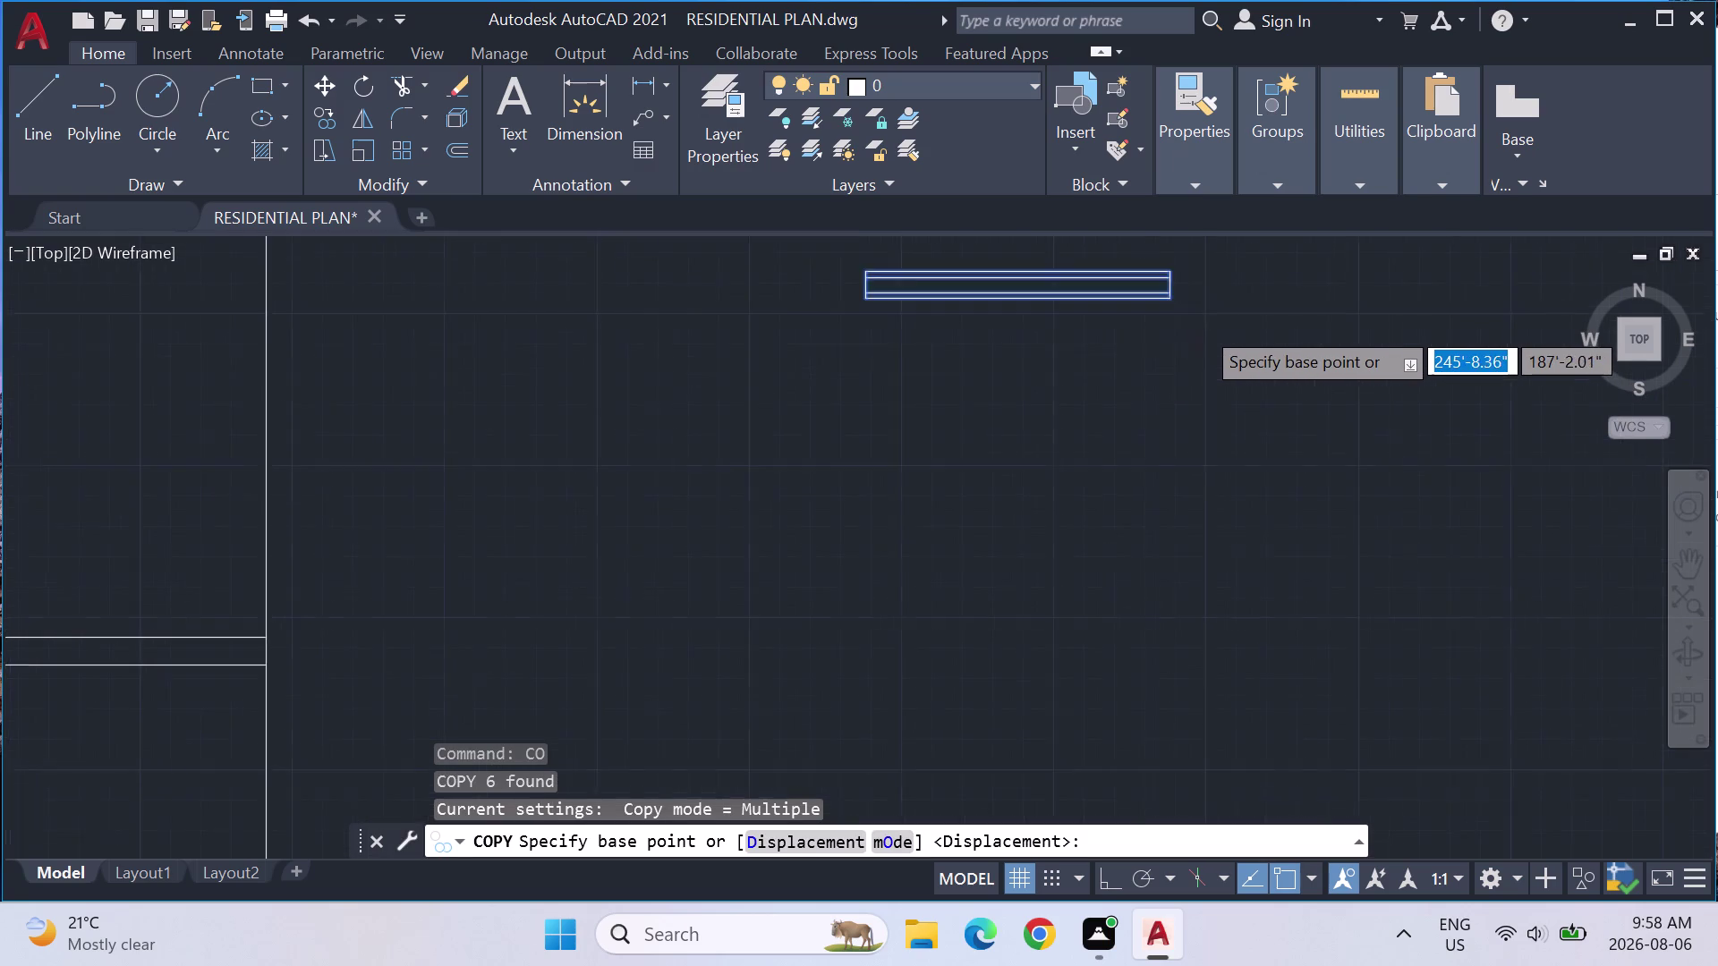
scroll(up, 3)
click(1117, 251)
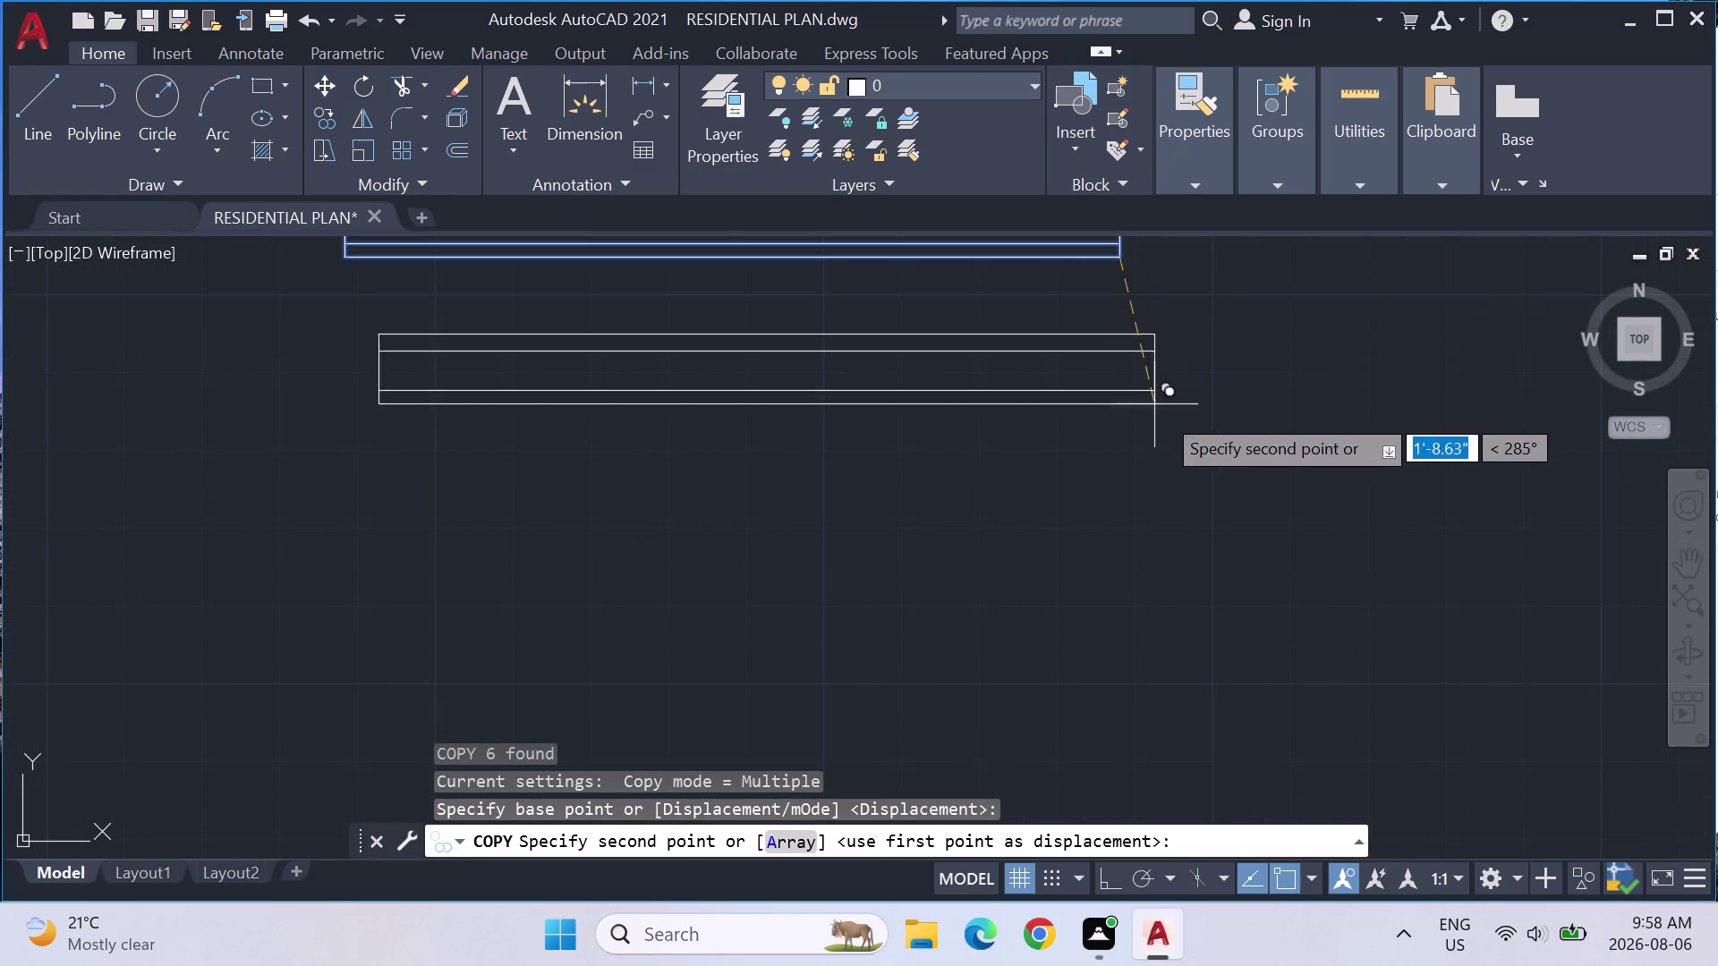
scroll(down, 3)
click(1283, 672)
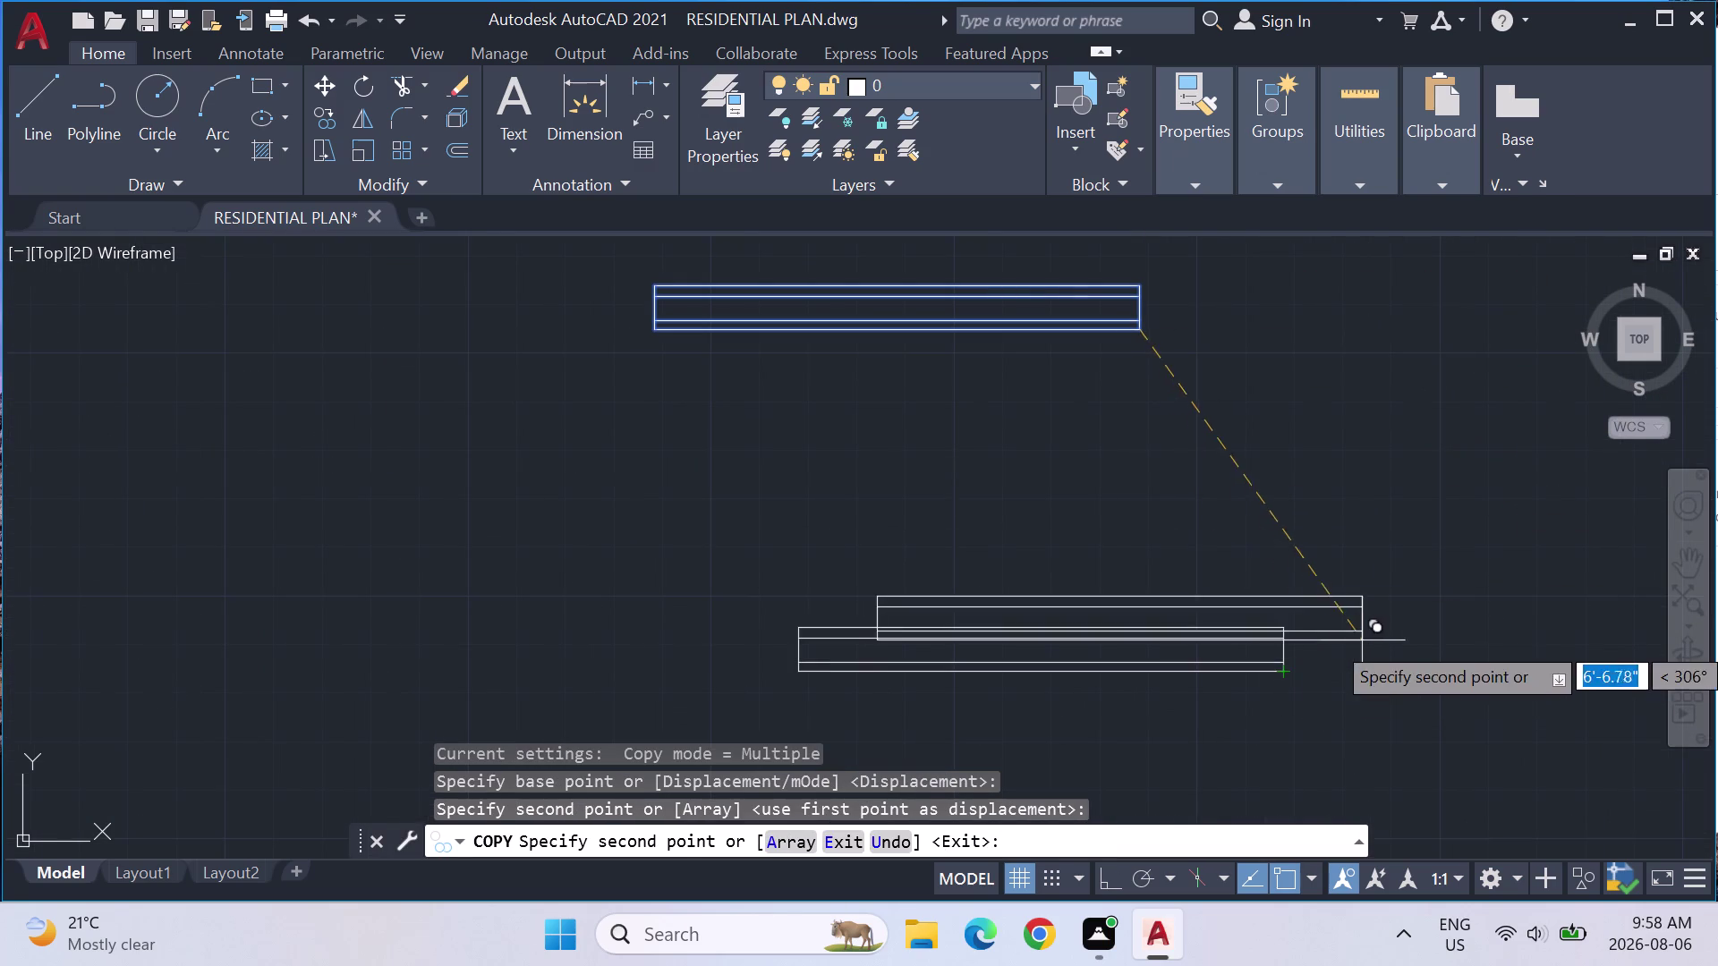
key(Escape)
key(Escape)
Rotate the lower copy 90° about its right end so it stands upright.
drag(1327, 697, 1327, 706)
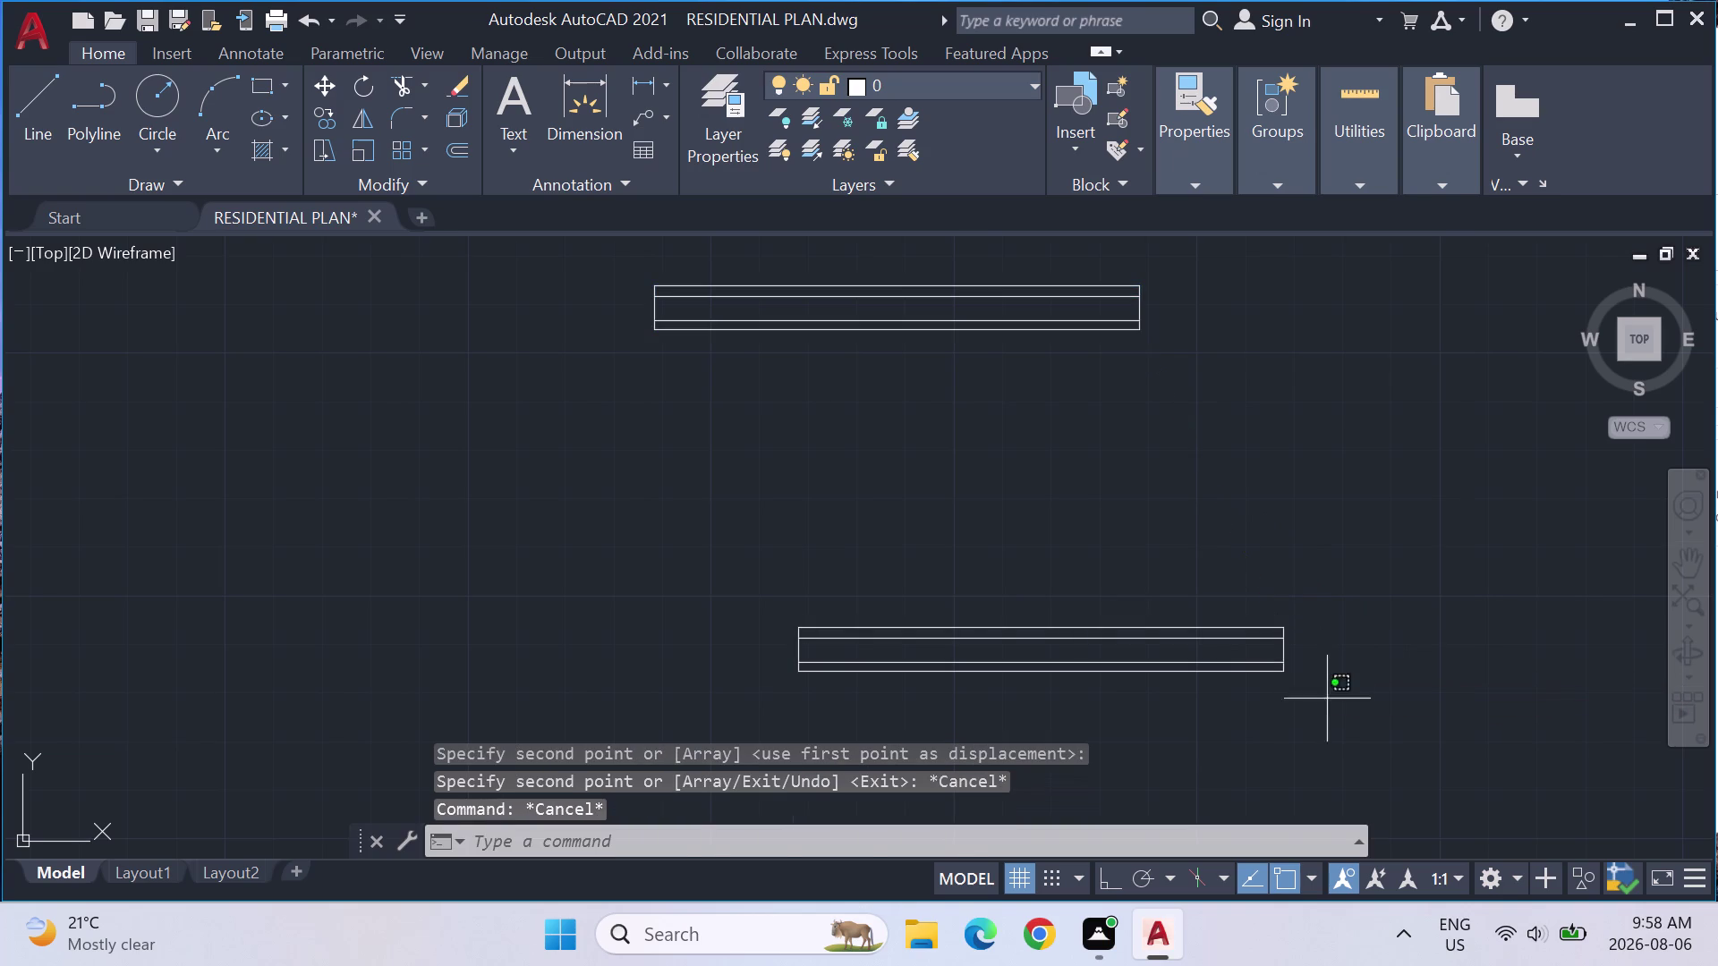
drag(1326, 706, 1248, 567)
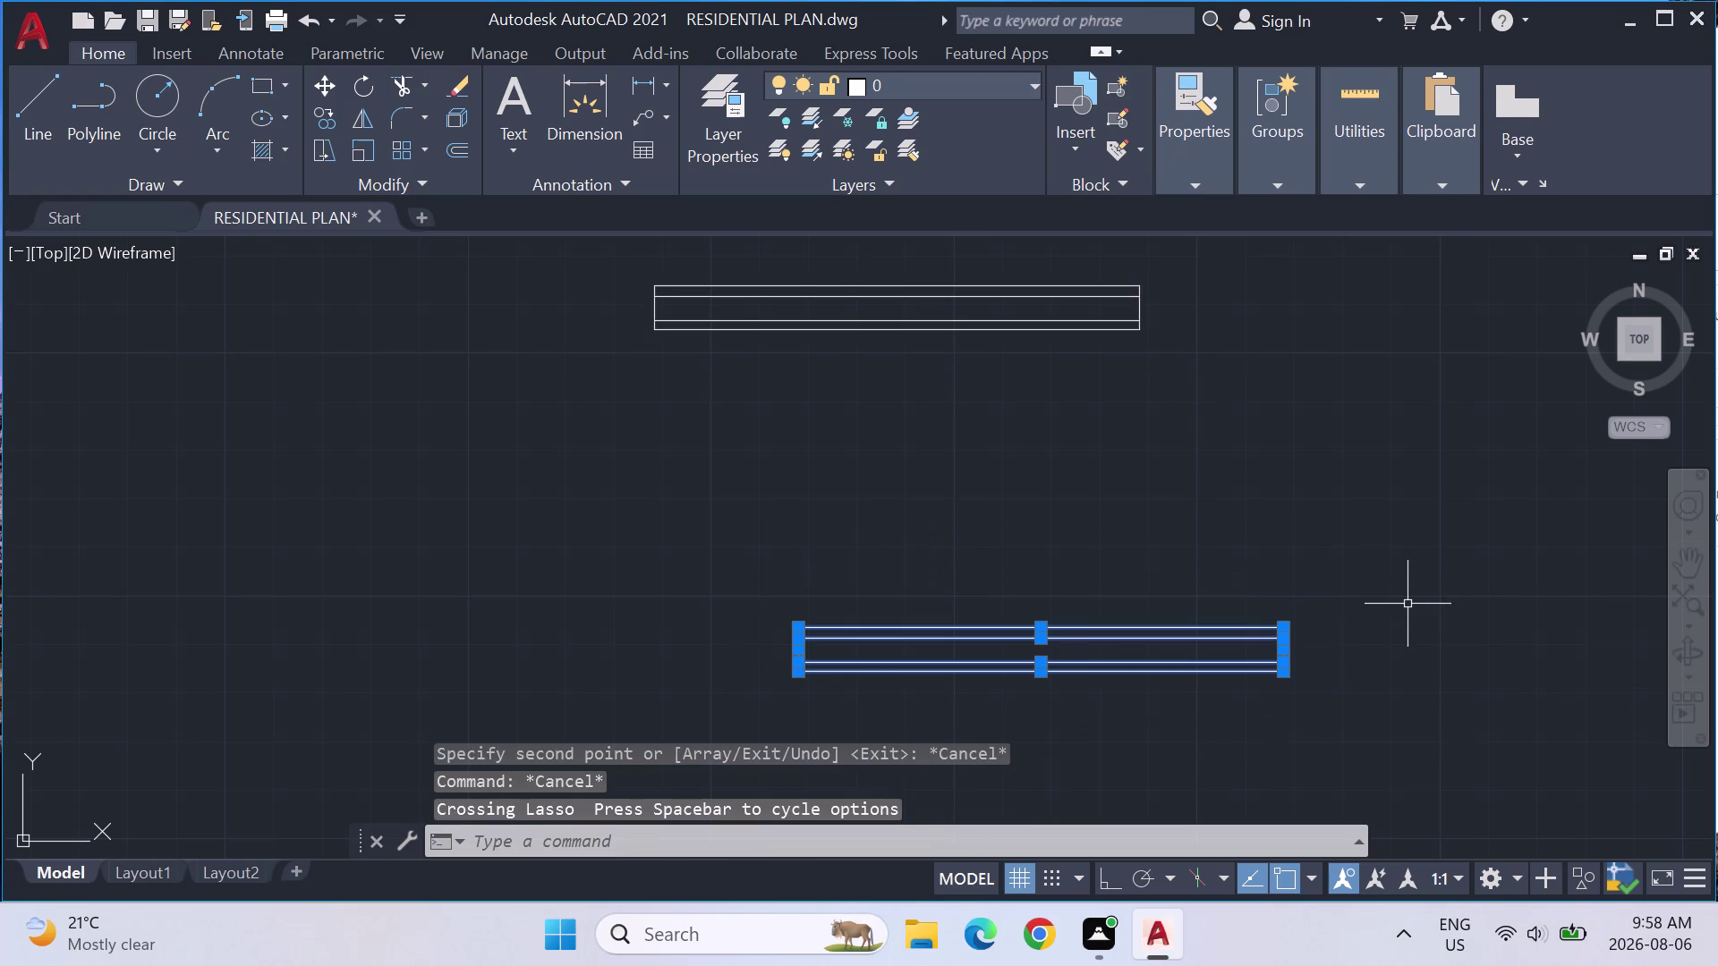
text(RO)
key(Return)
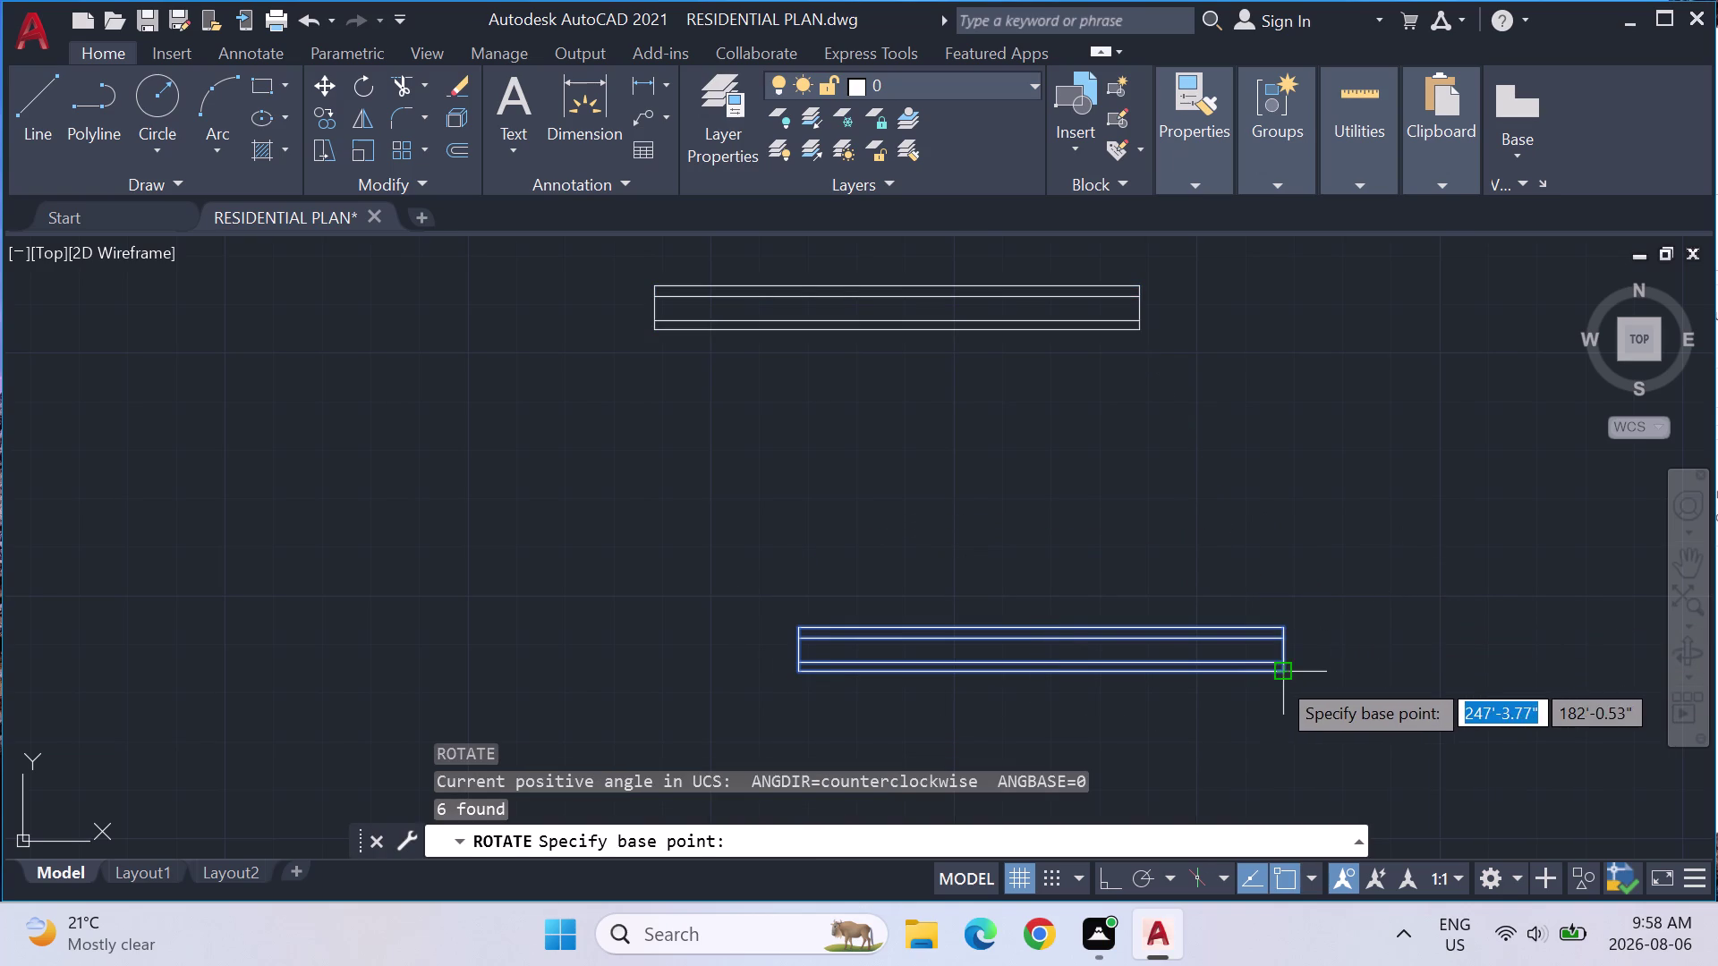
click(1282, 649)
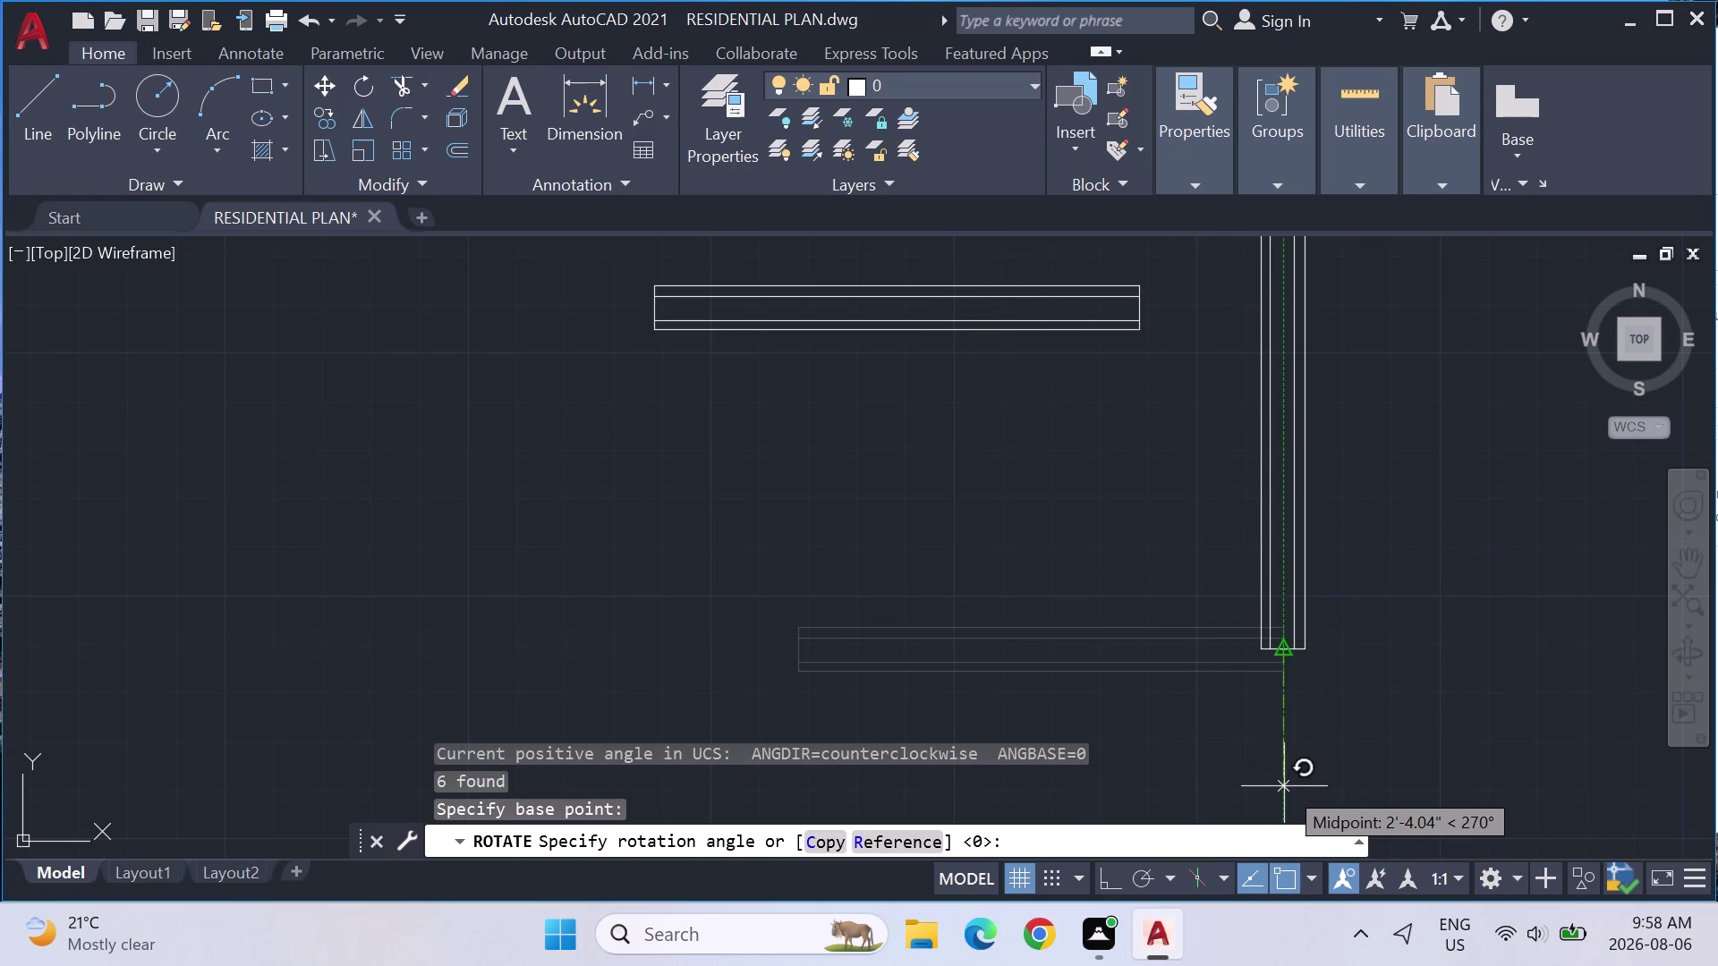
click(1284, 787)
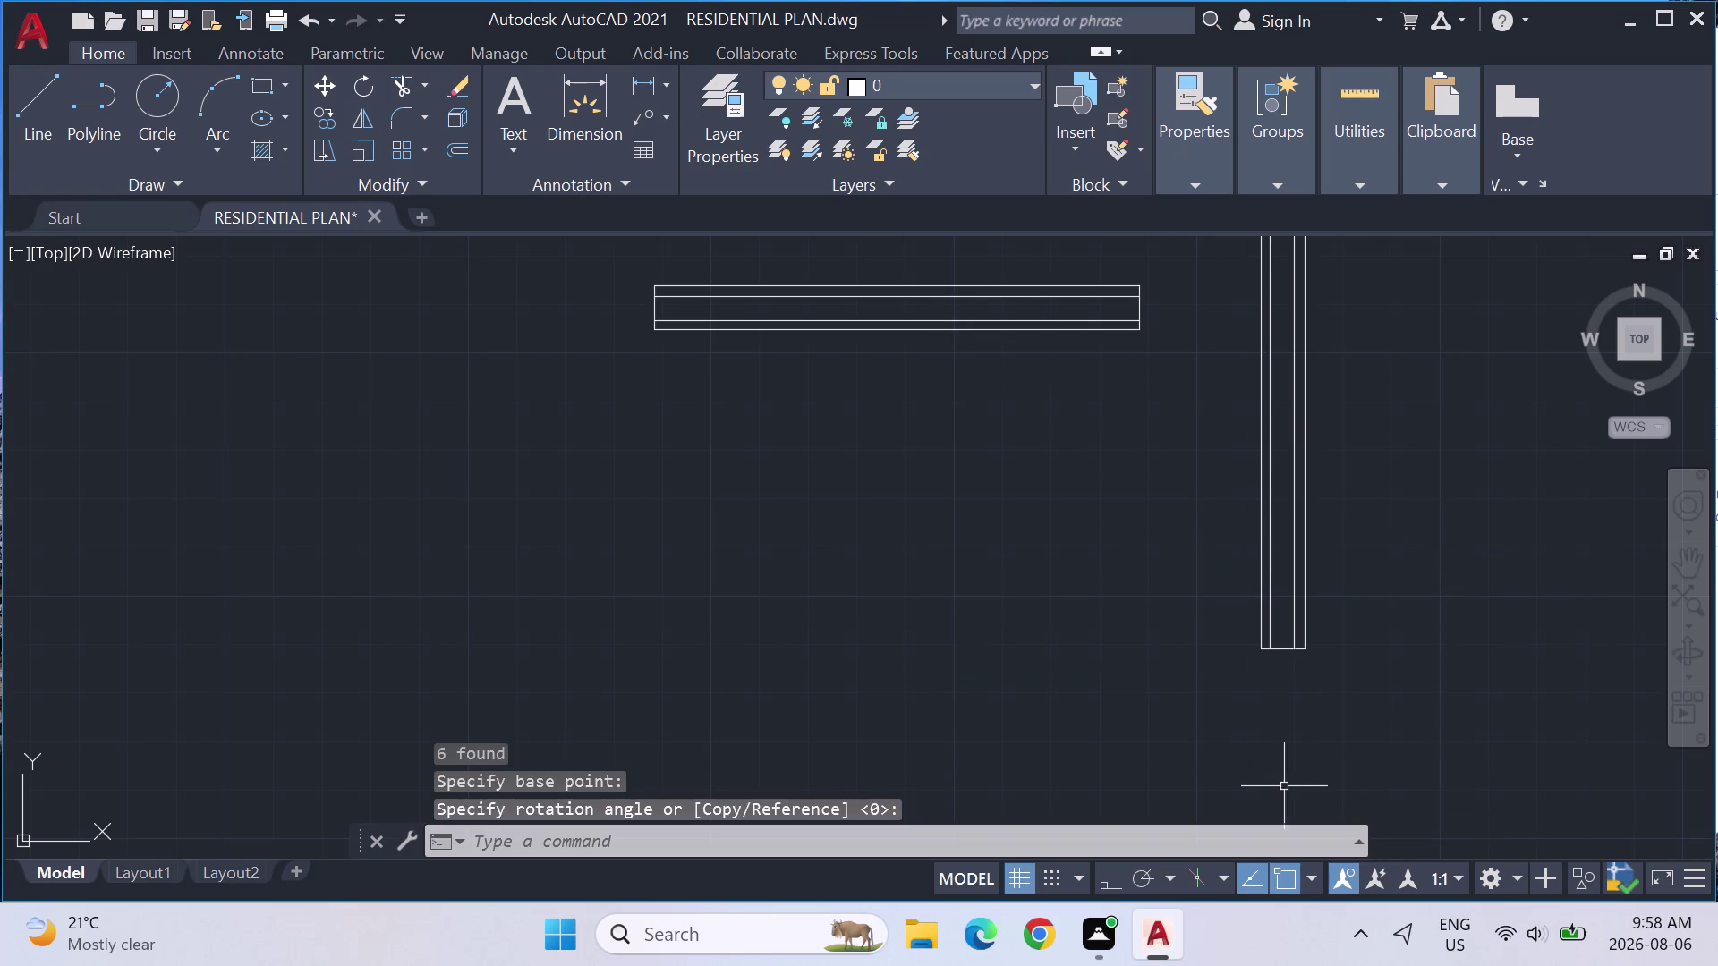
key(Escape)
scroll(down, 3)
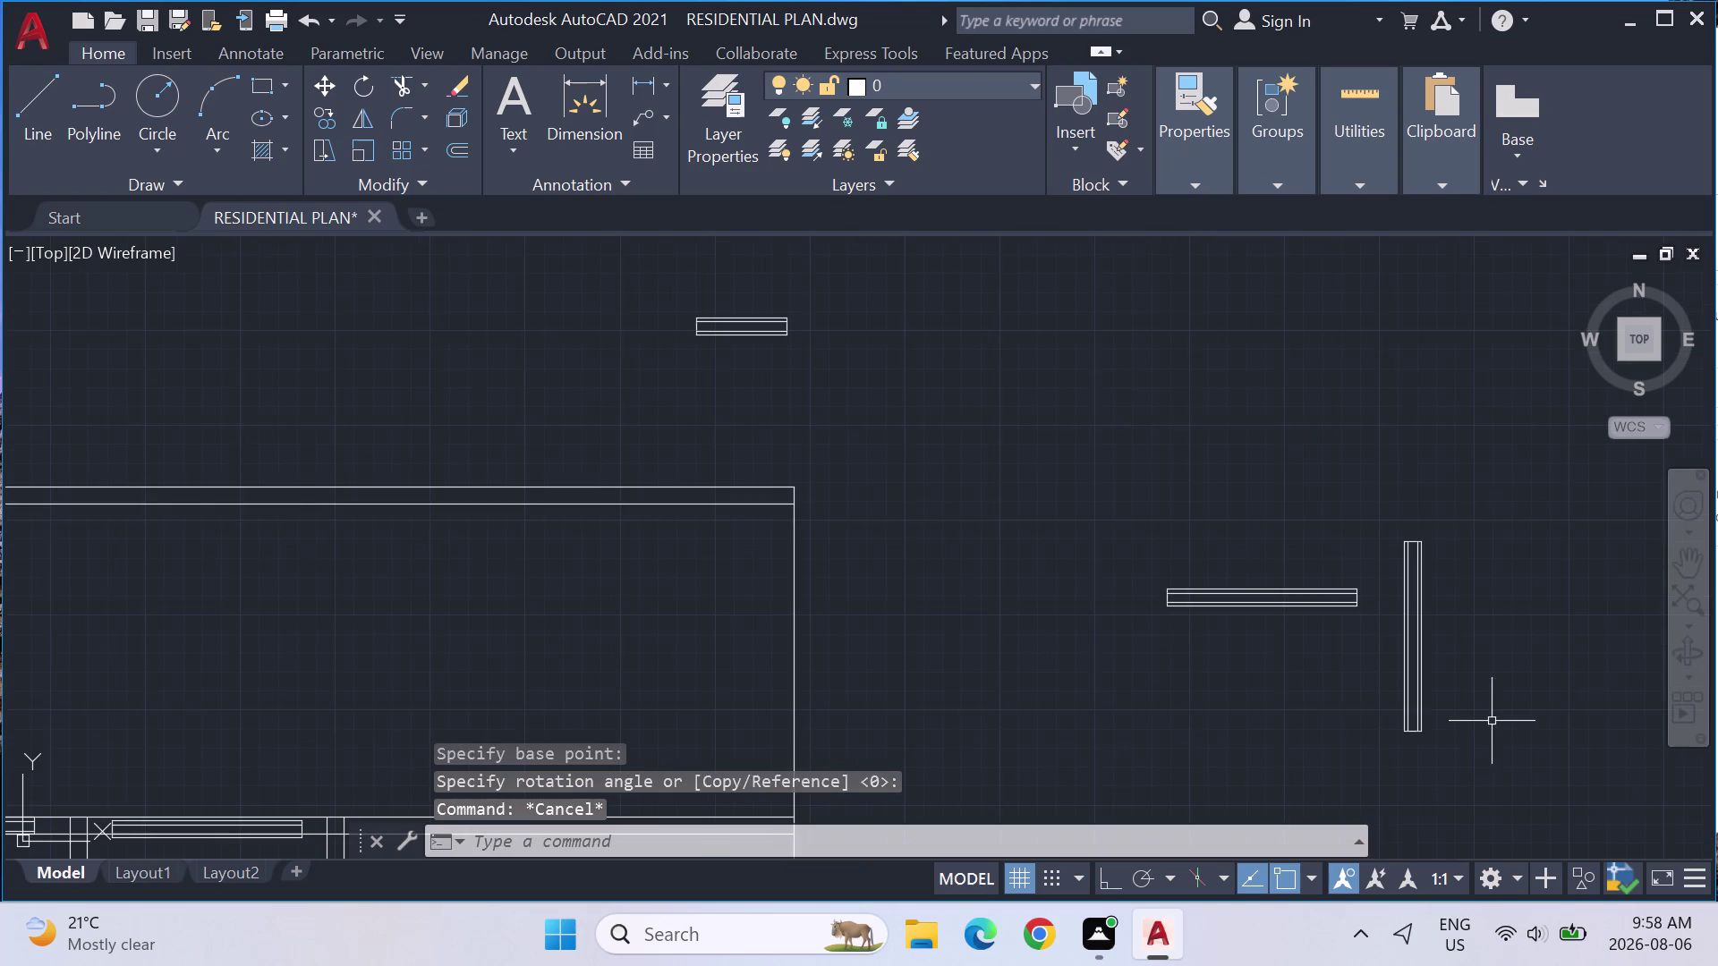
Copy the upright wall piece and centre the first copy in the bedroom's vertical wall using M2P.
drag(1442, 818, 1461, 492)
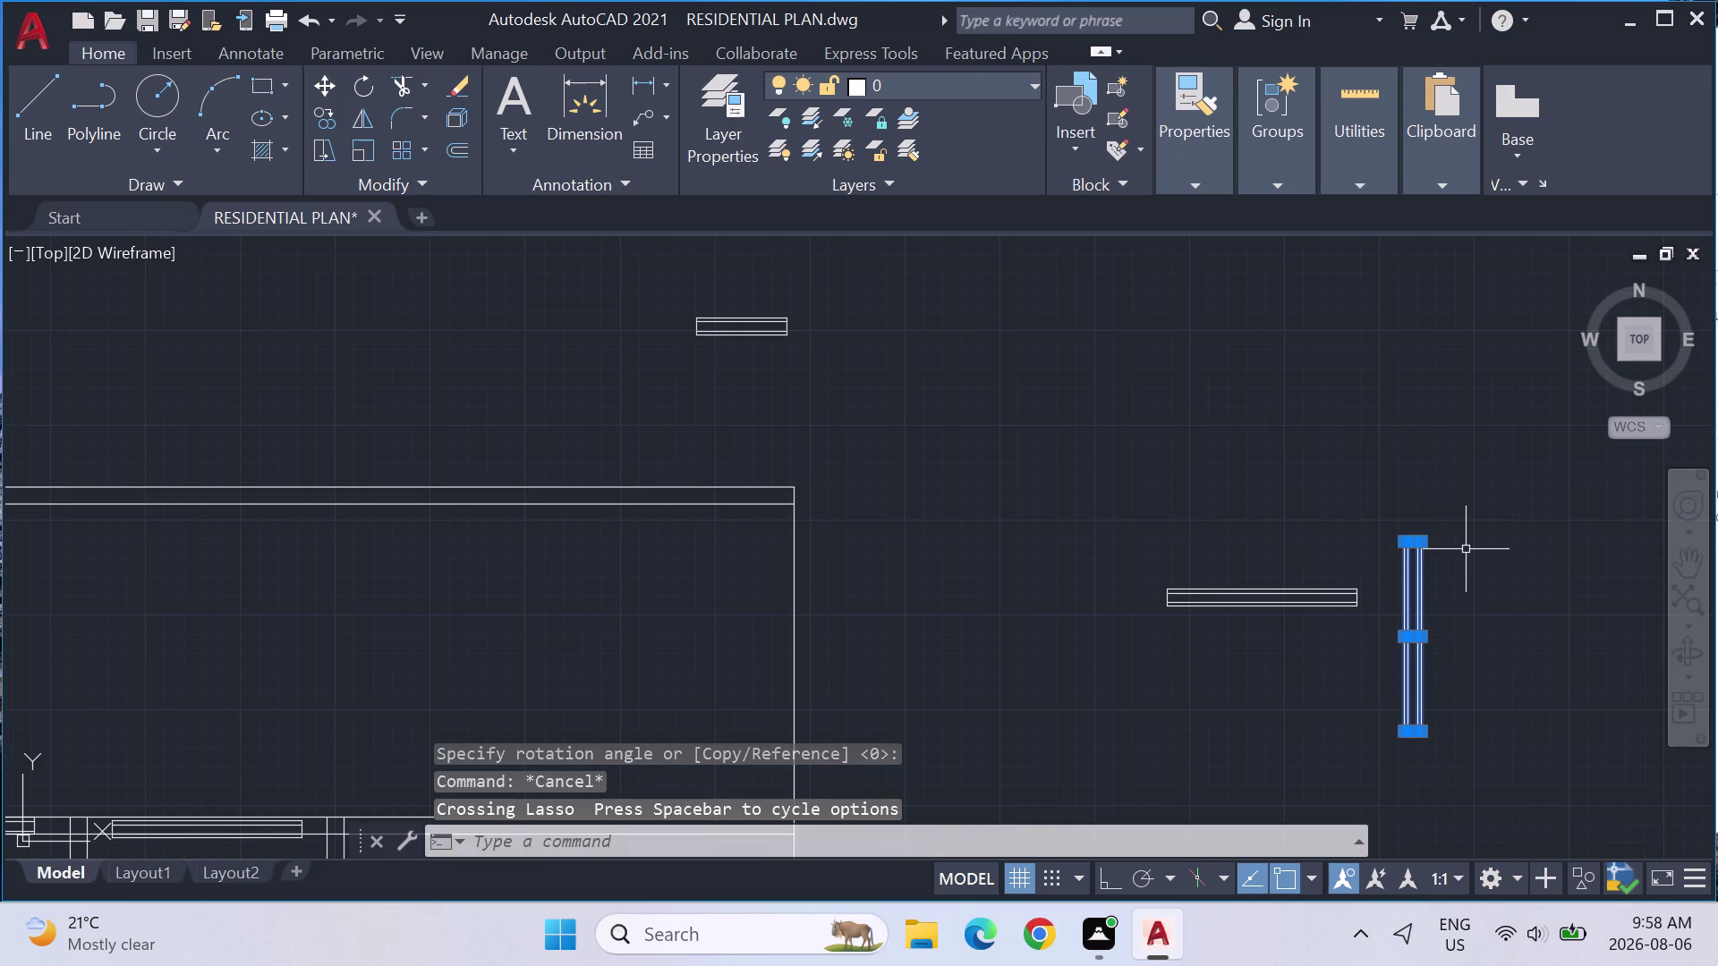
text(CO)
key(Return)
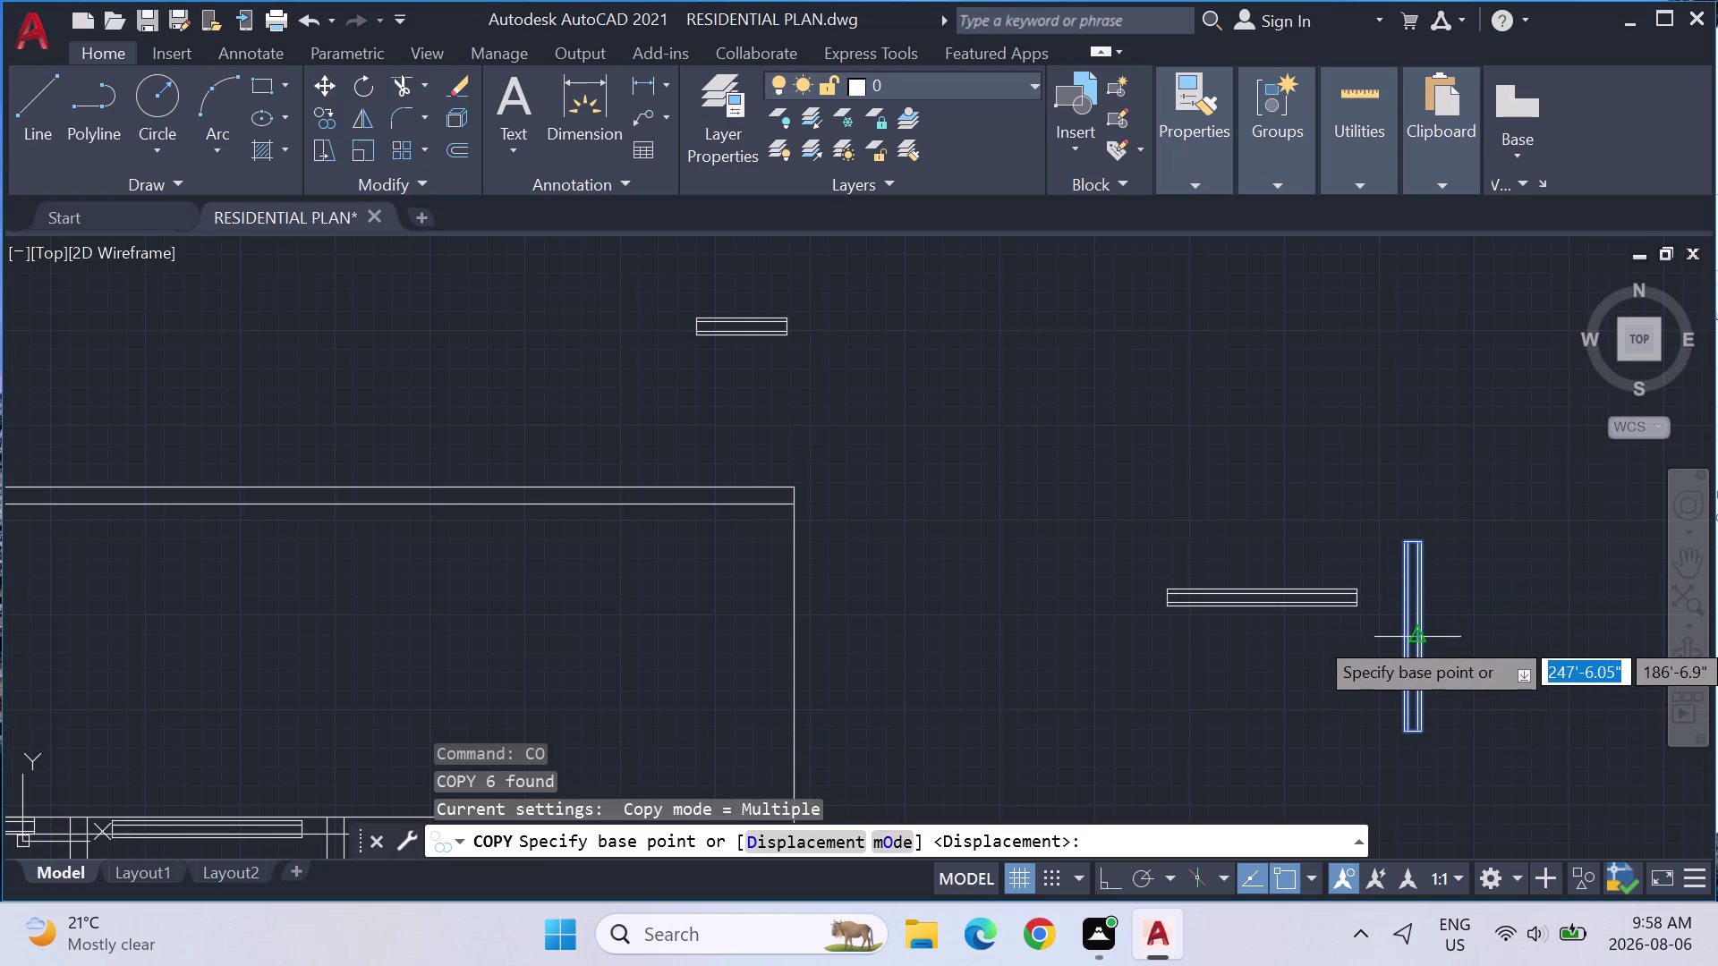
click(1399, 641)
scroll(down, 3)
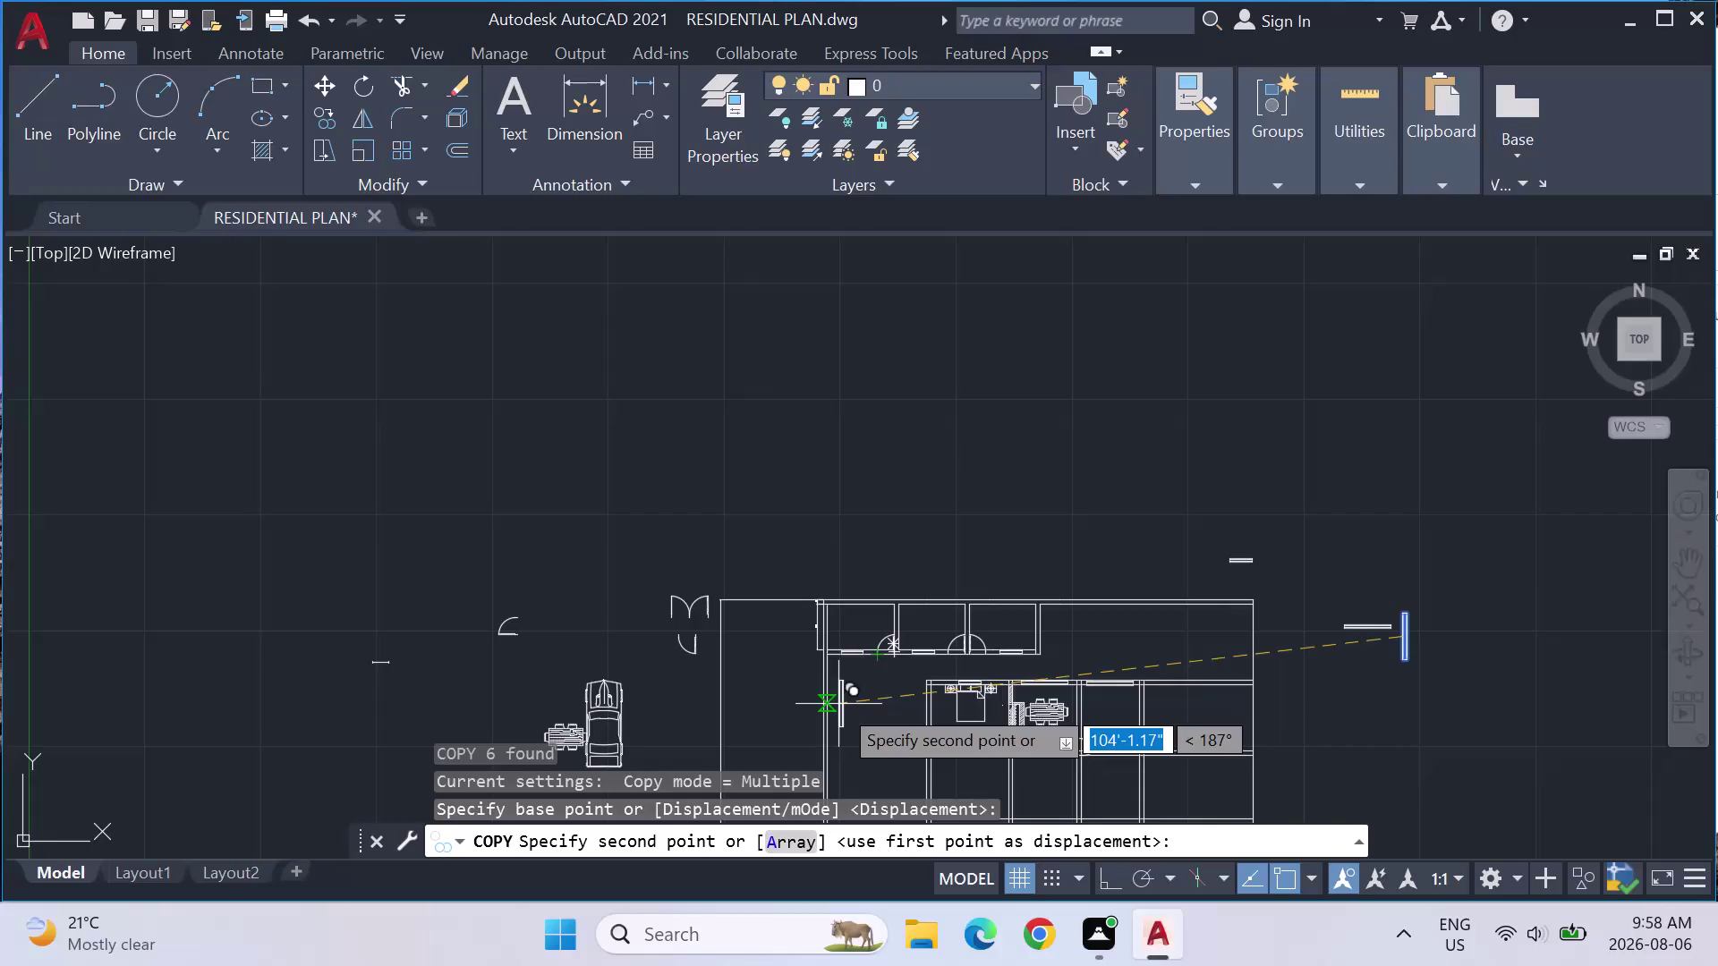
middle_drag(838, 705, 948, 484)
scroll(up, 3)
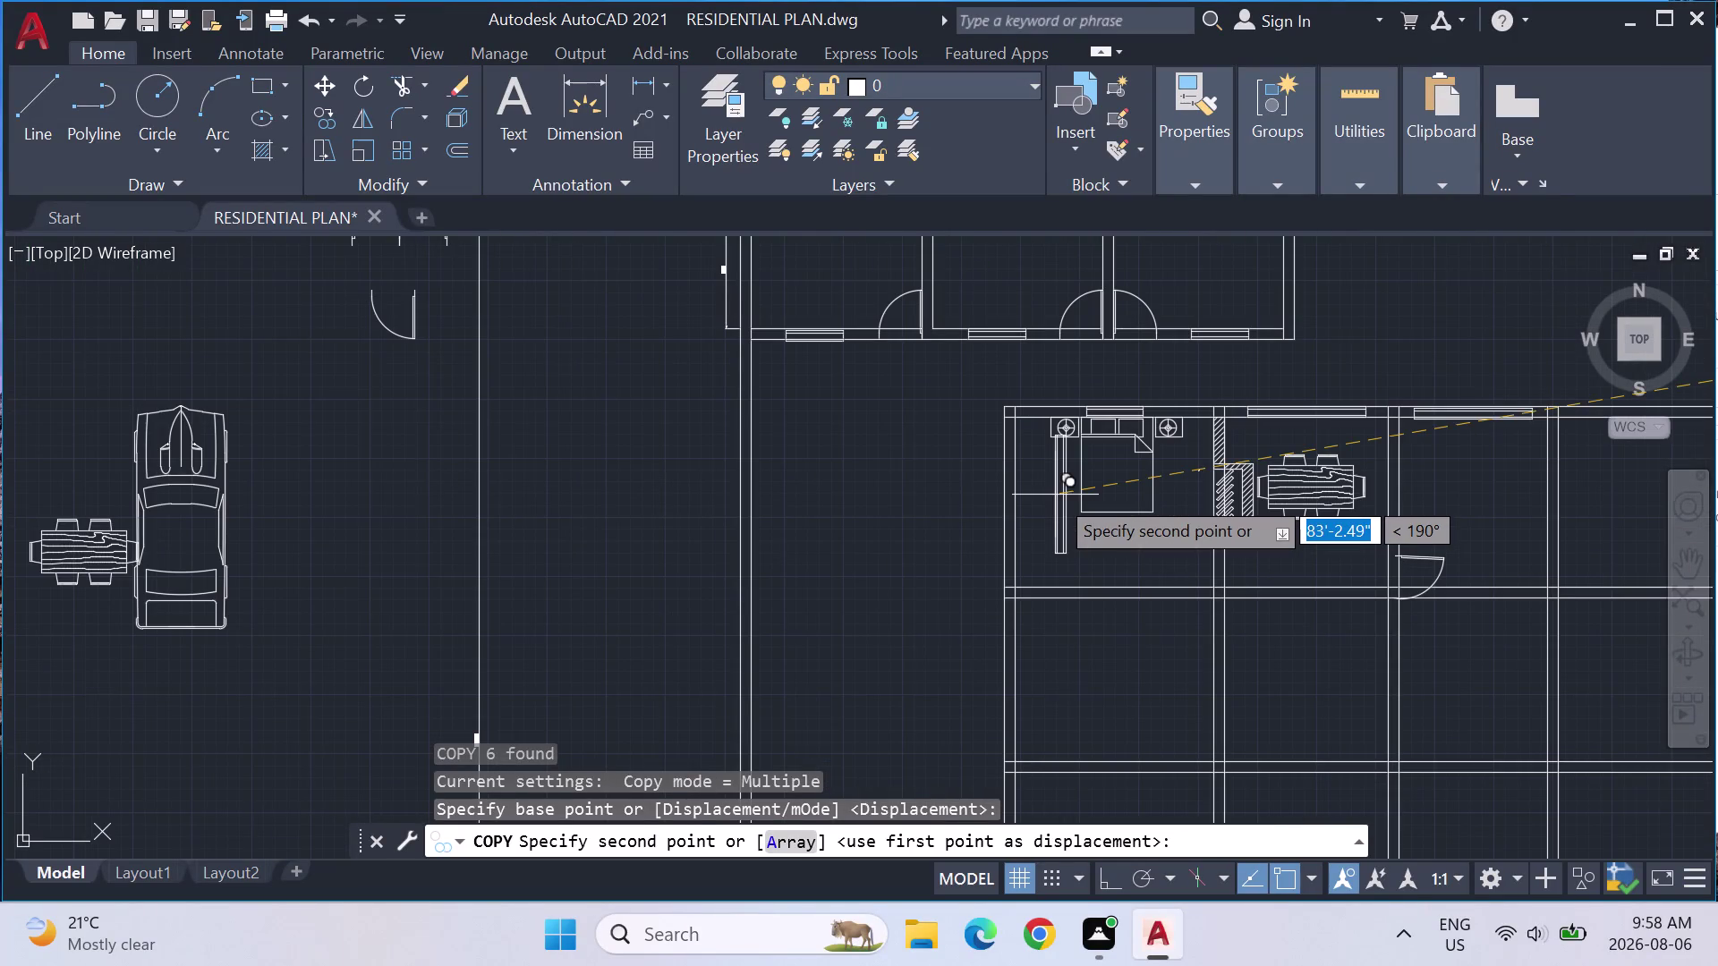
text(M2P)
key(Return)
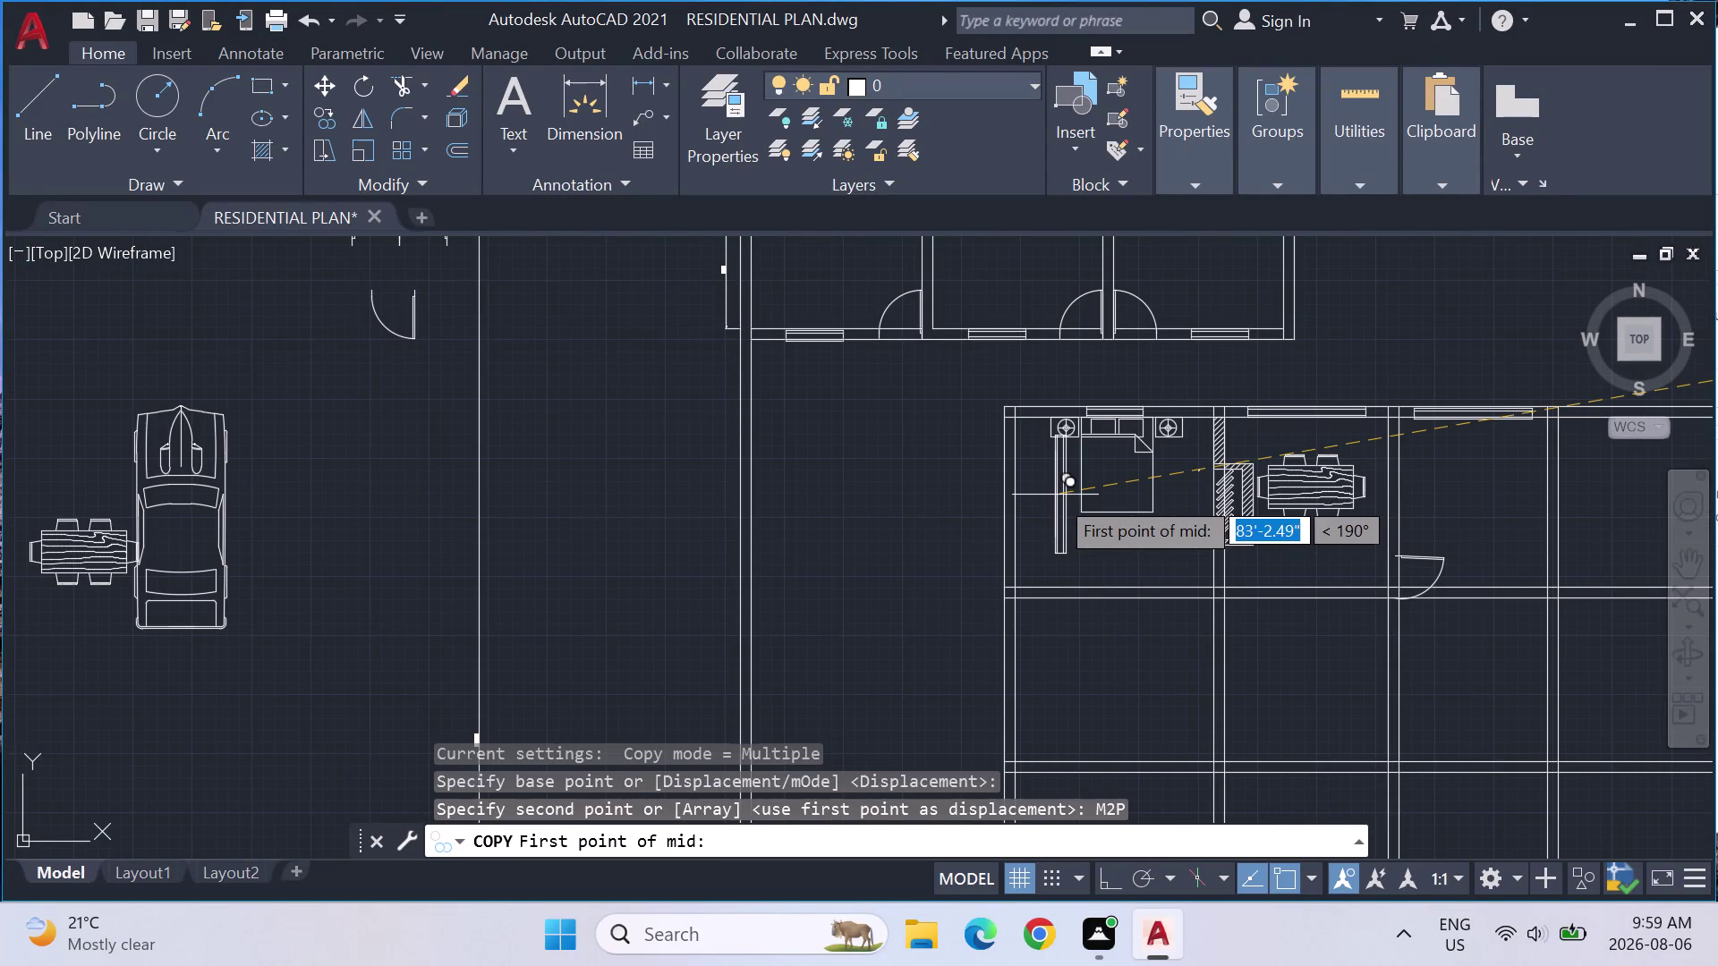
scroll(up, 3)
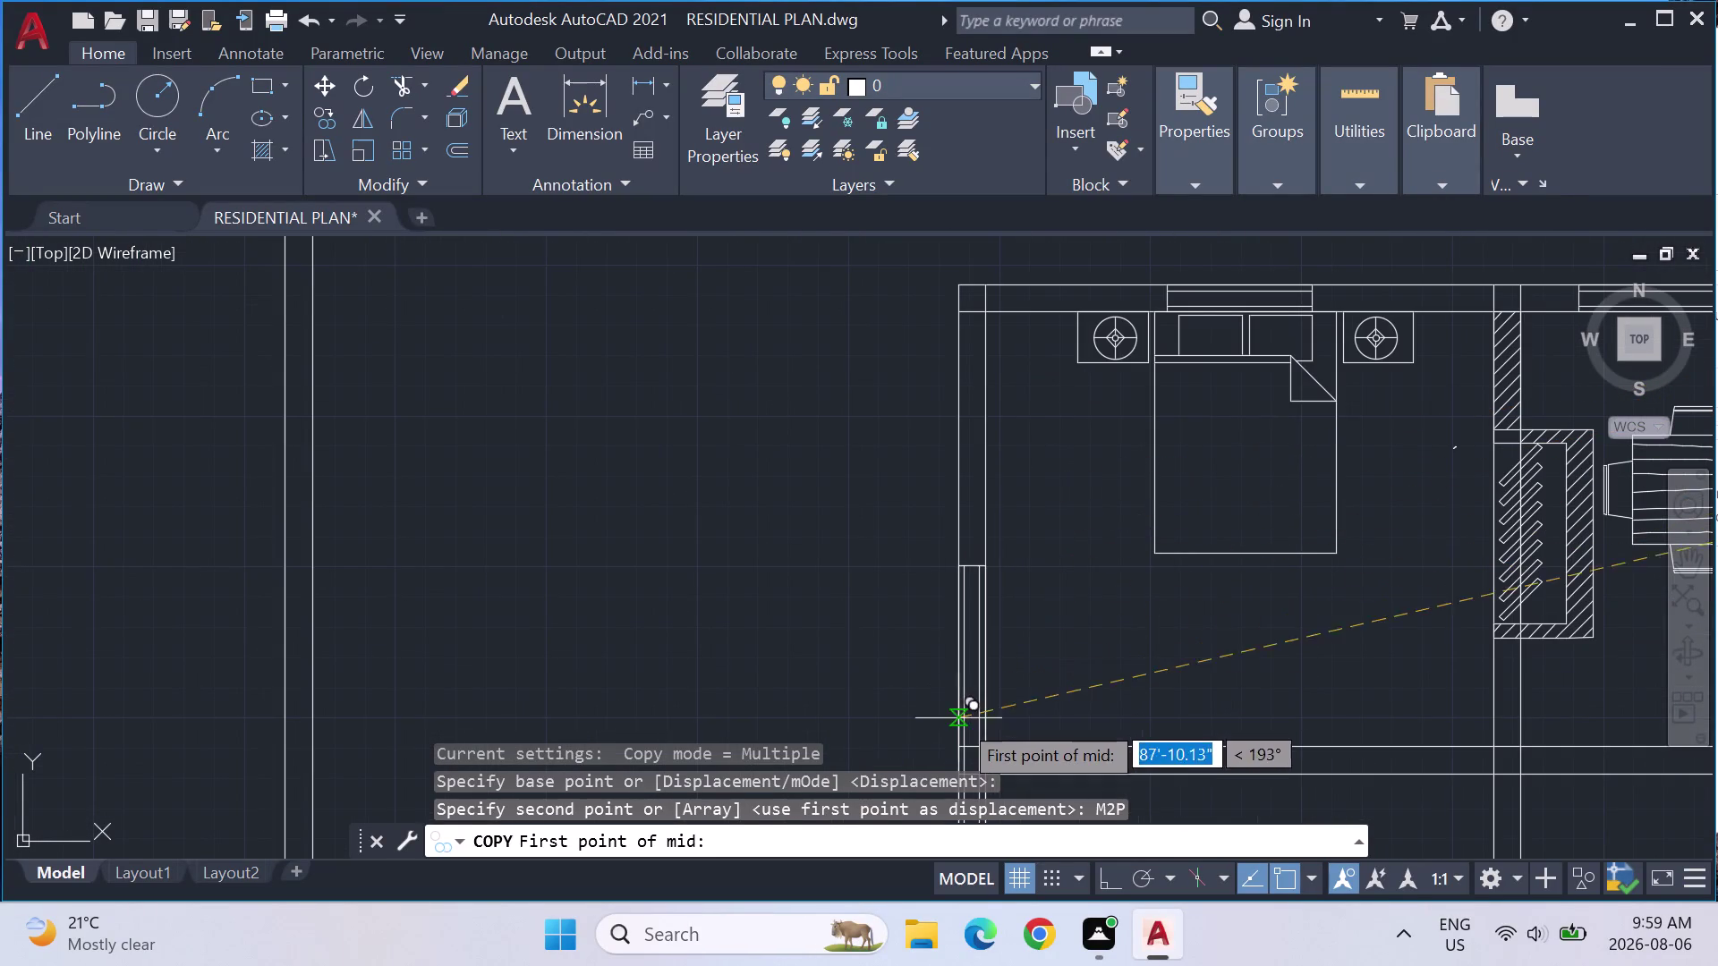
click(953, 746)
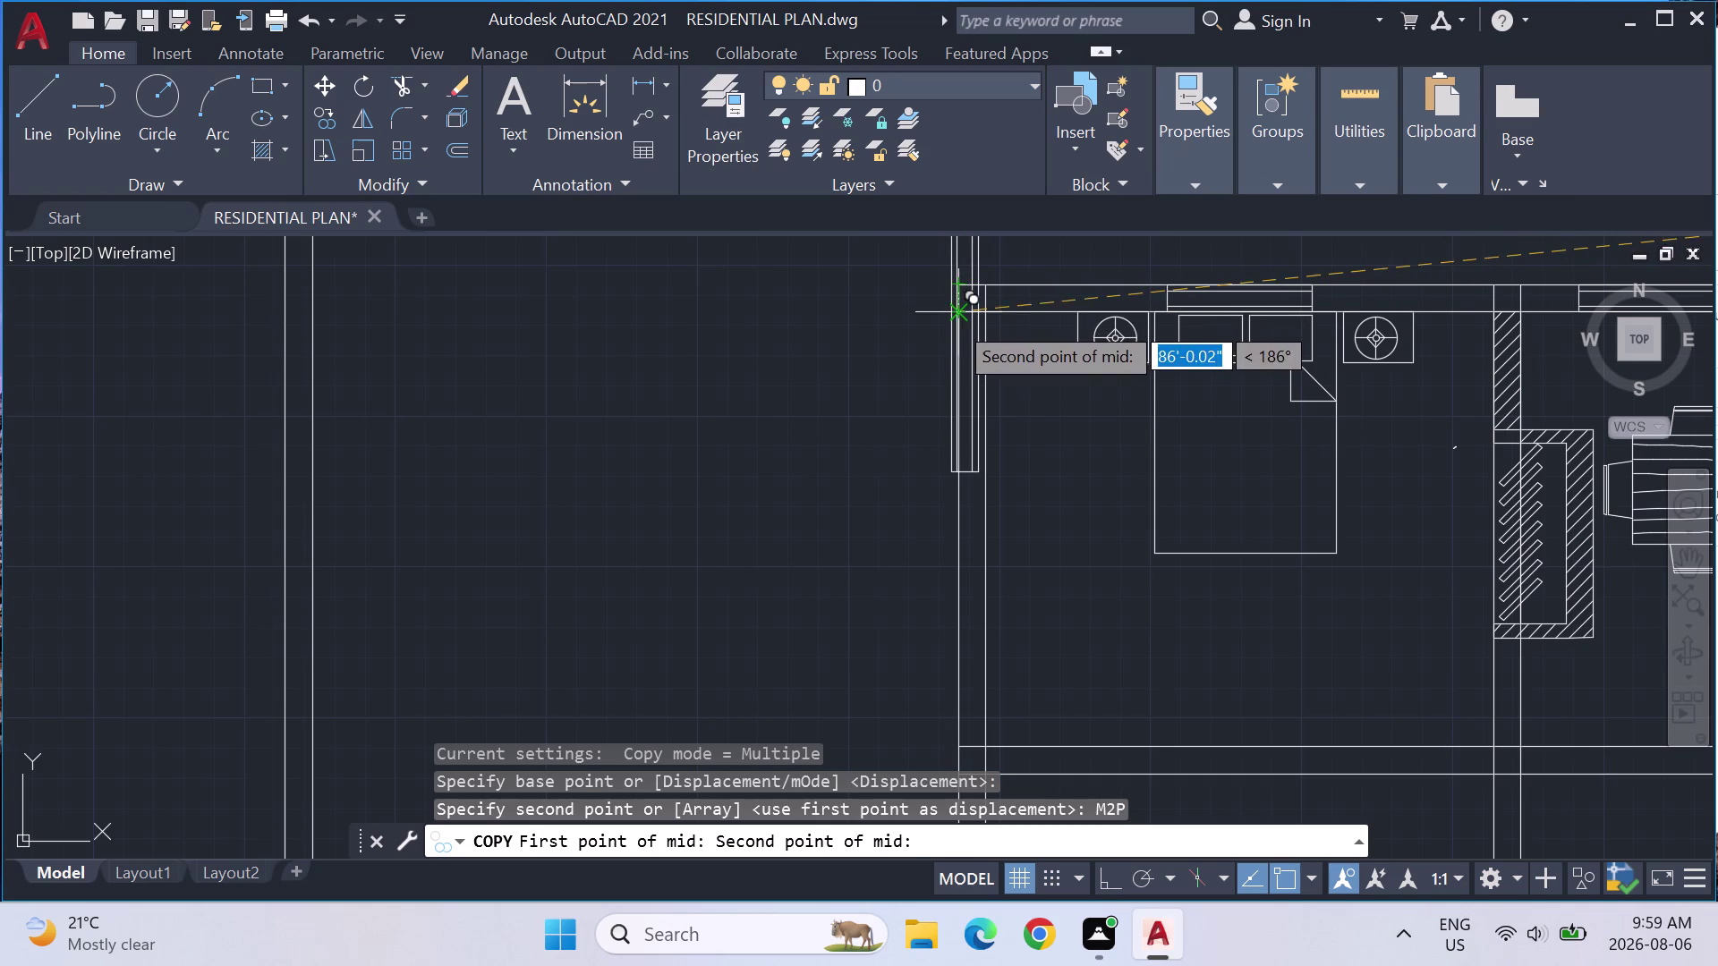
click(954, 320)
scroll(down, 3)
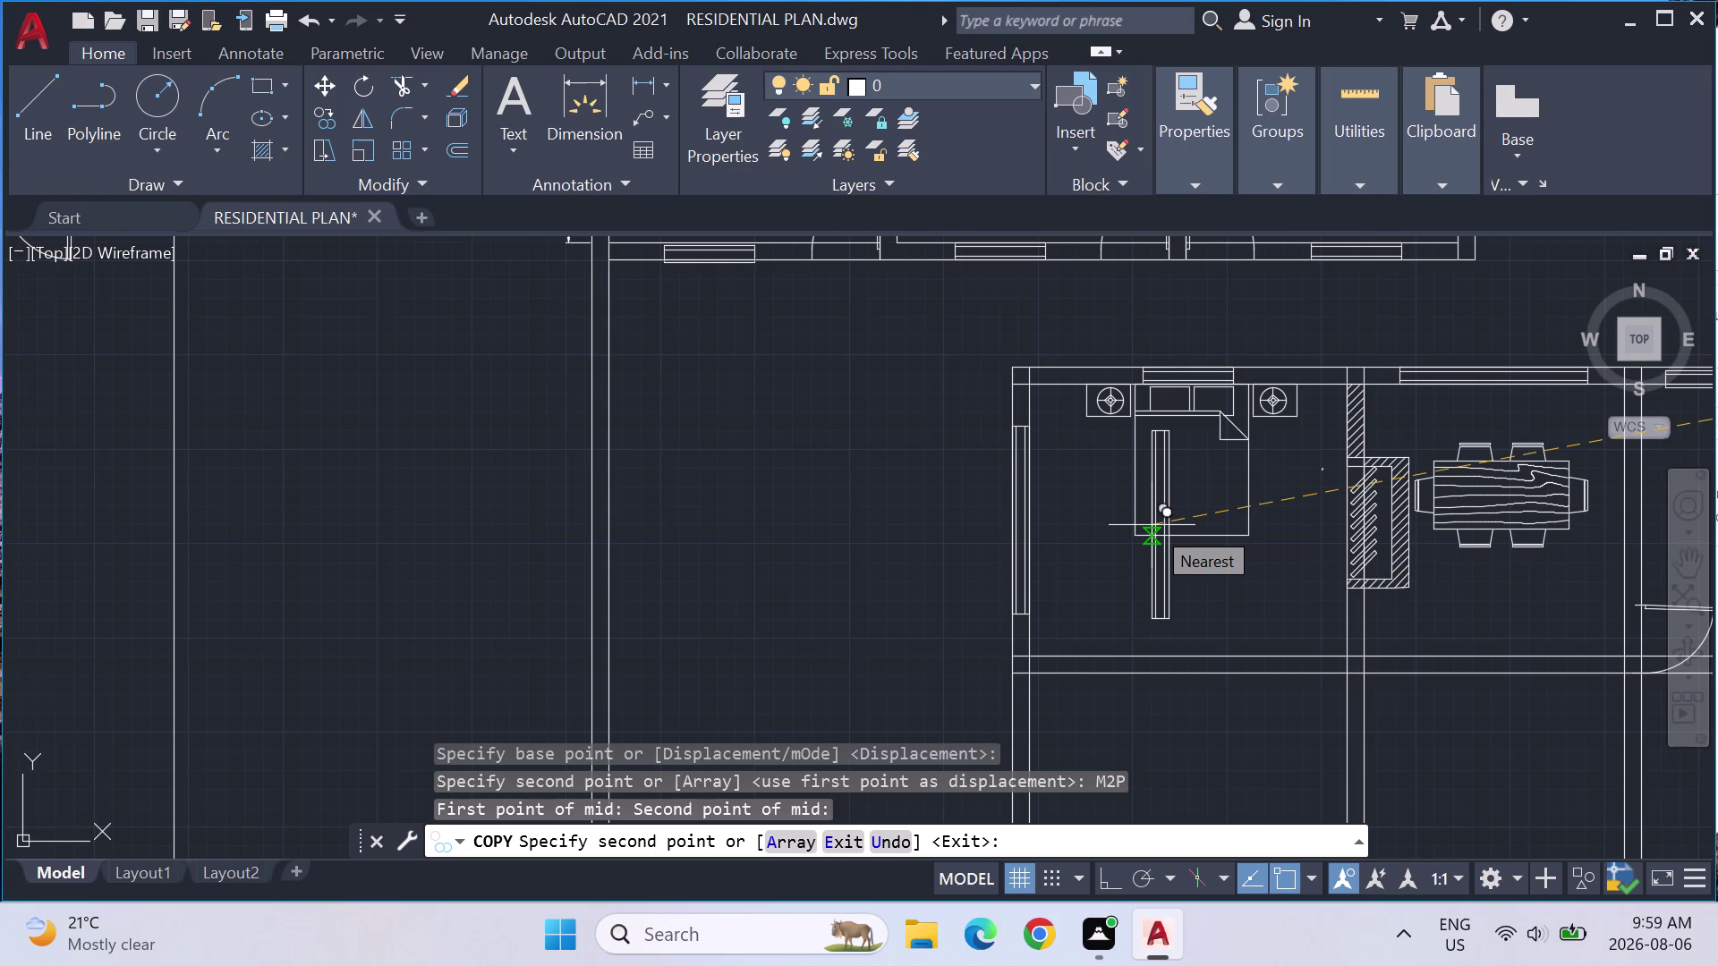
Place another copy in the middle room's vertical wall and end Copy.
middle_drag(1596, 547, 1090, 474)
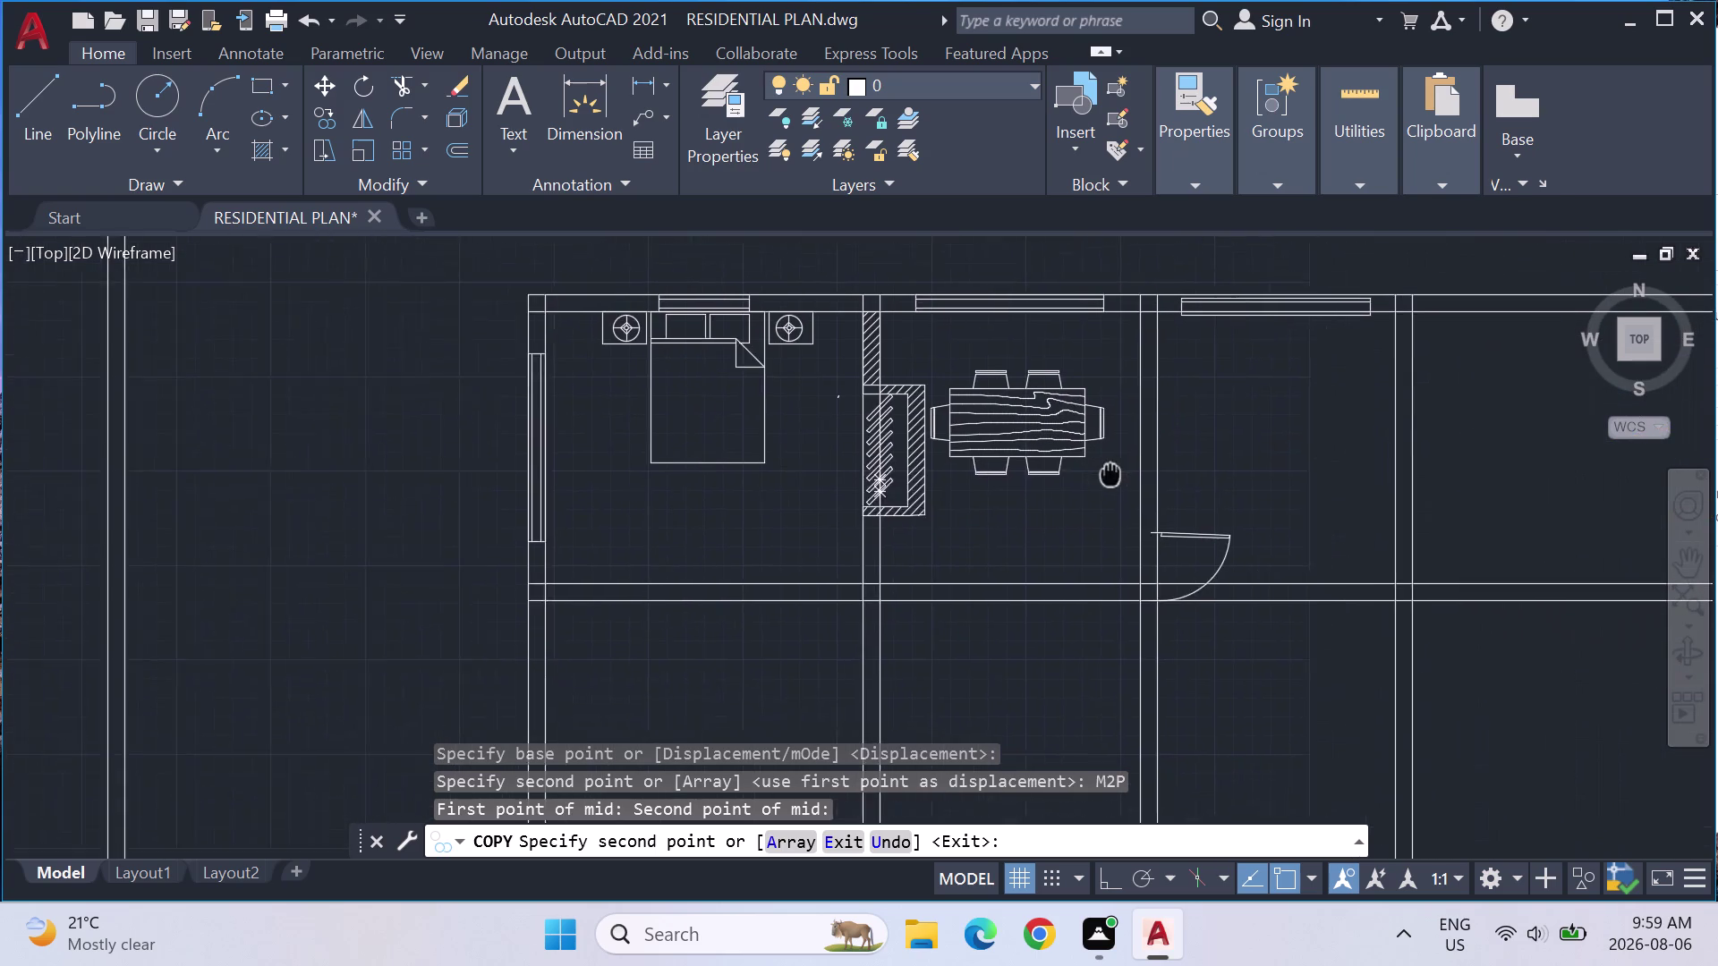
middle_drag(1091, 474, 1059, 474)
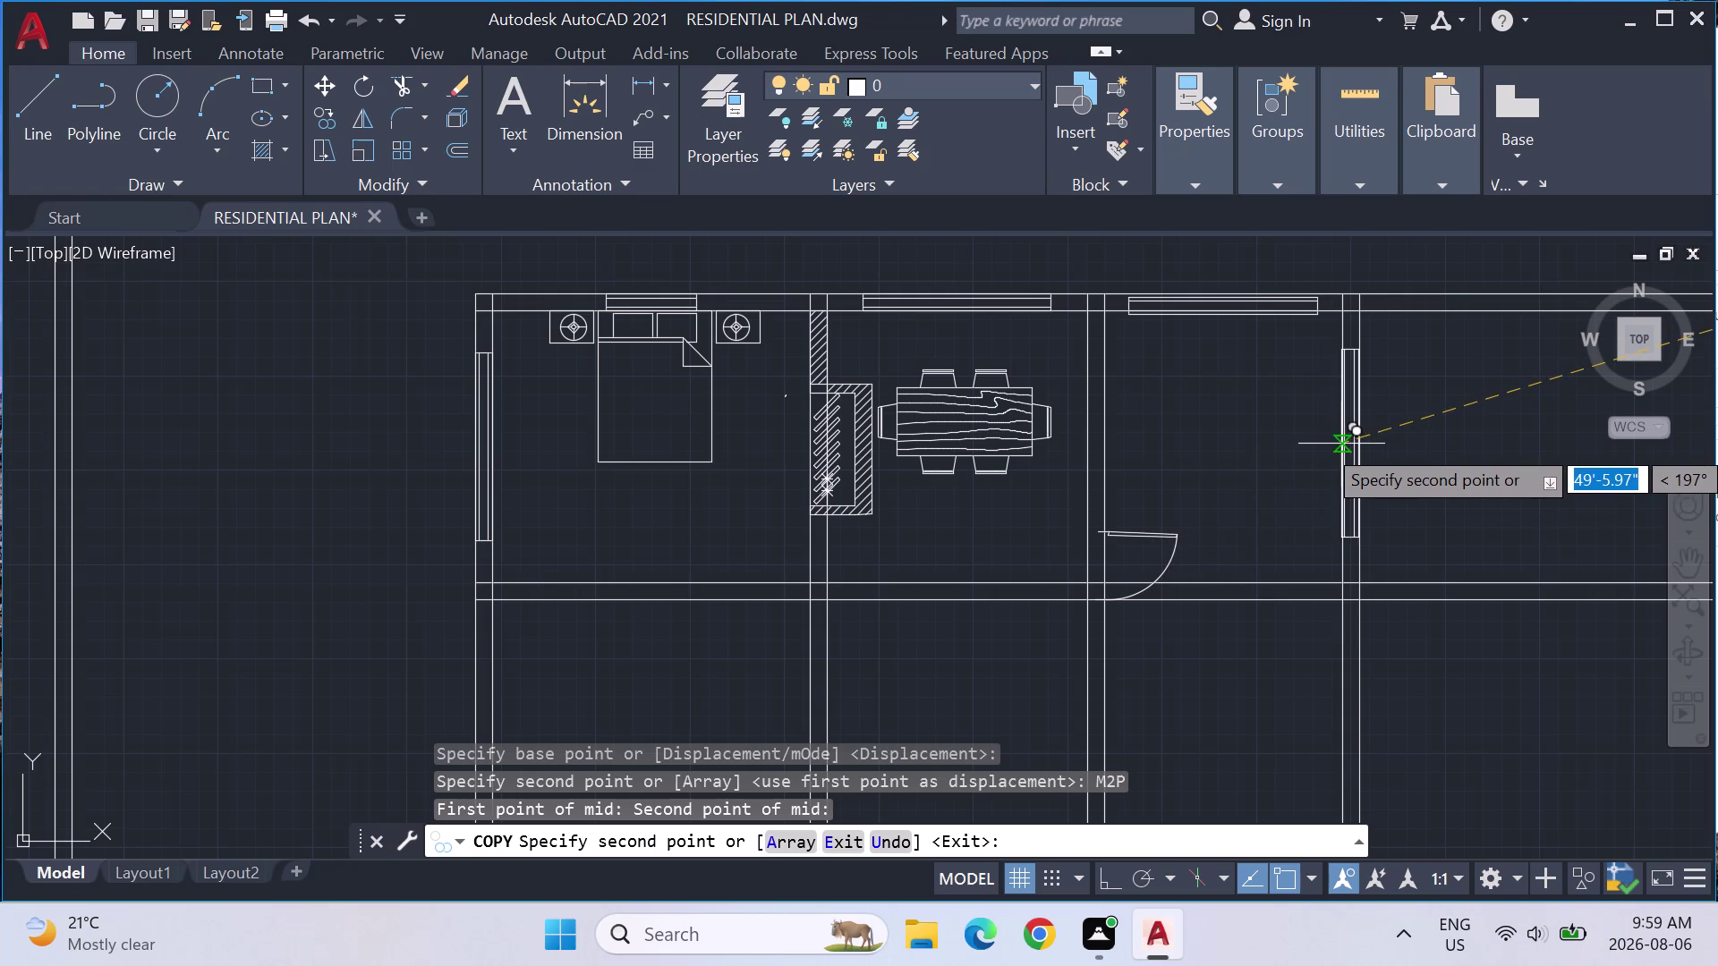
middle_drag(1341, 444, 946, 492)
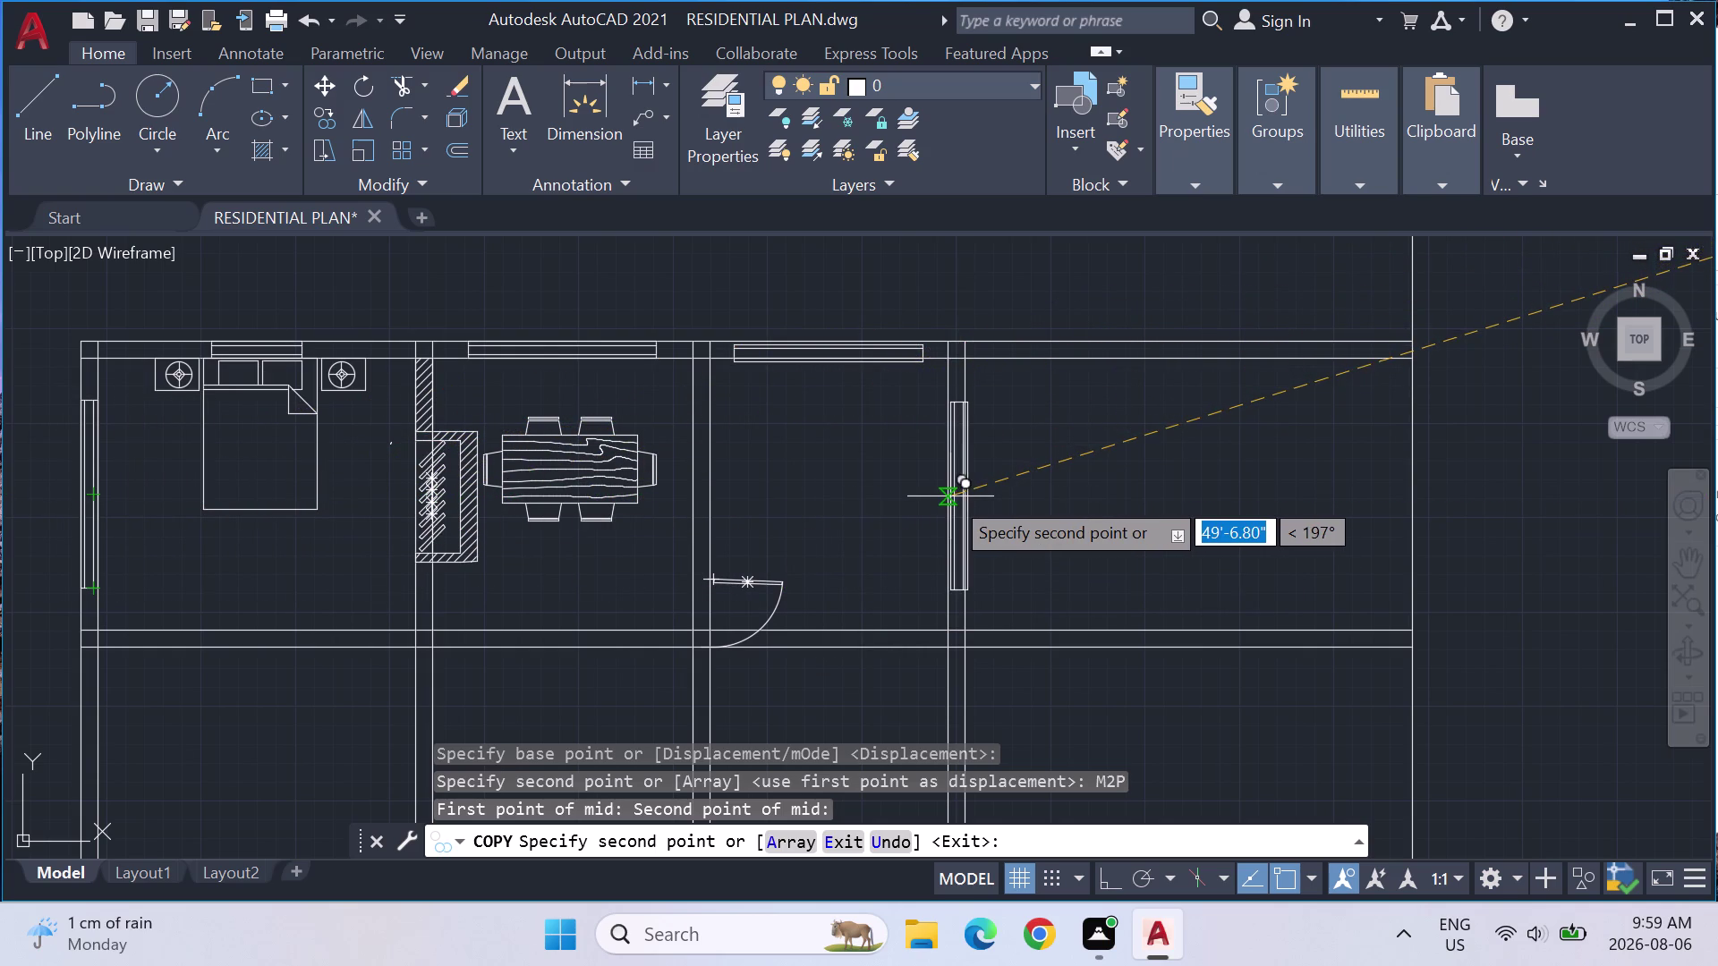
scroll(up, 3)
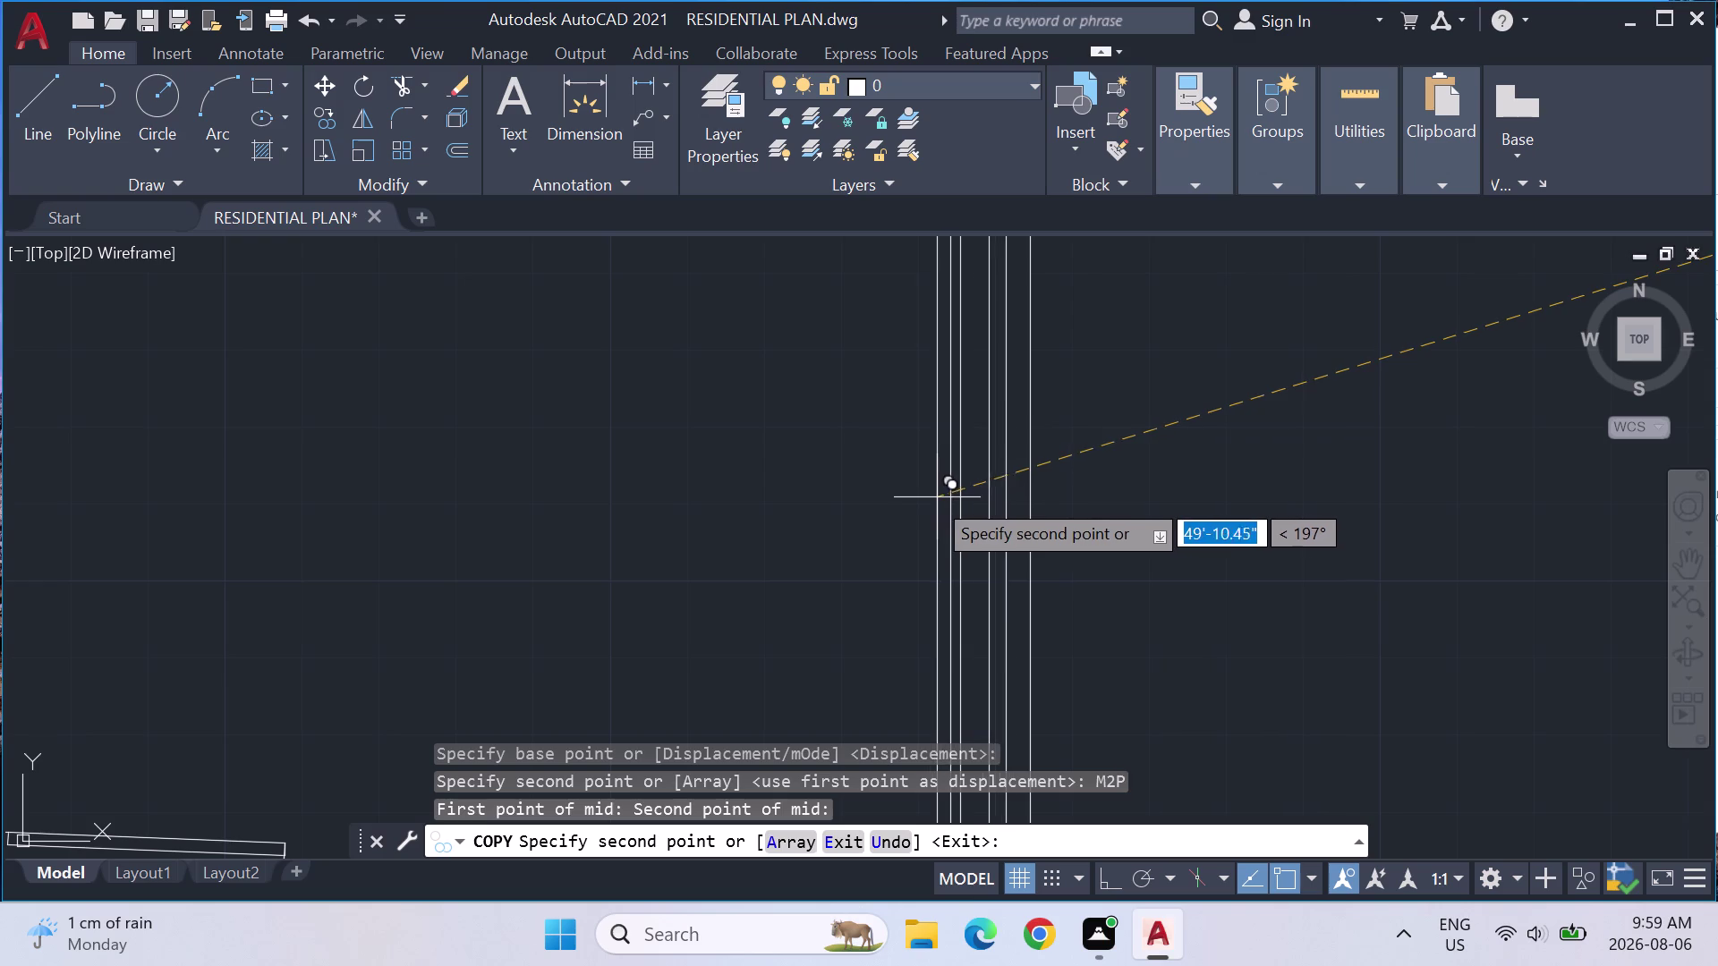
scroll(down, 3)
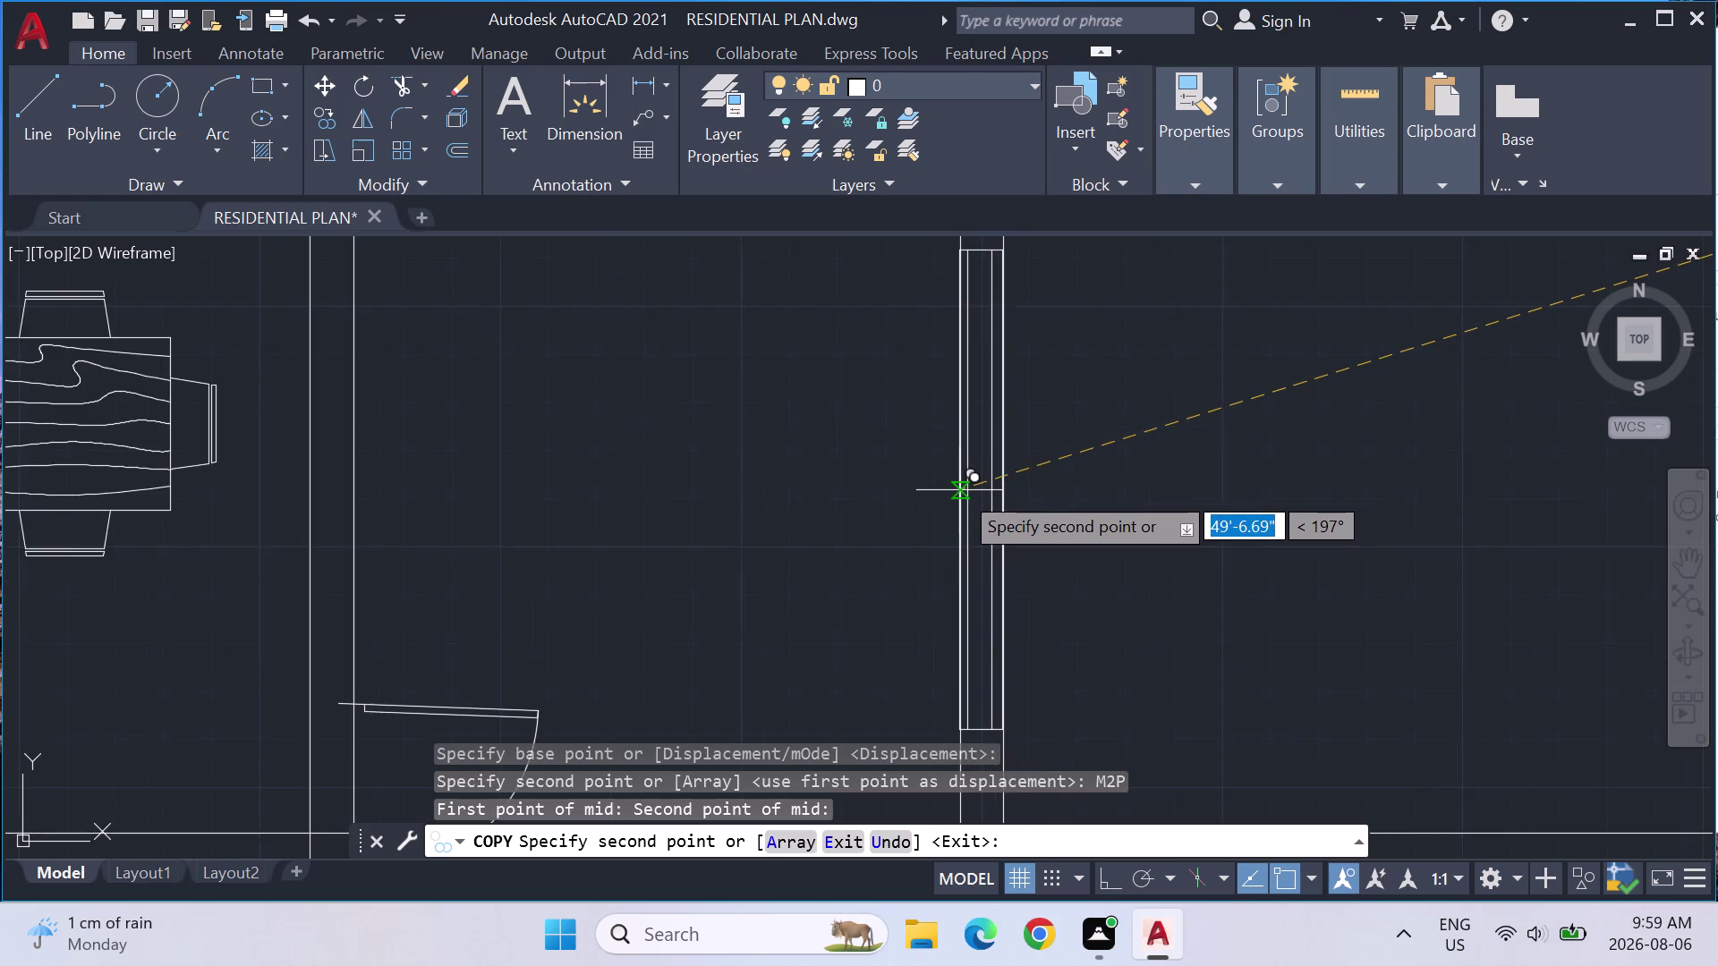
scroll(down, 3)
scroll(down, 3)
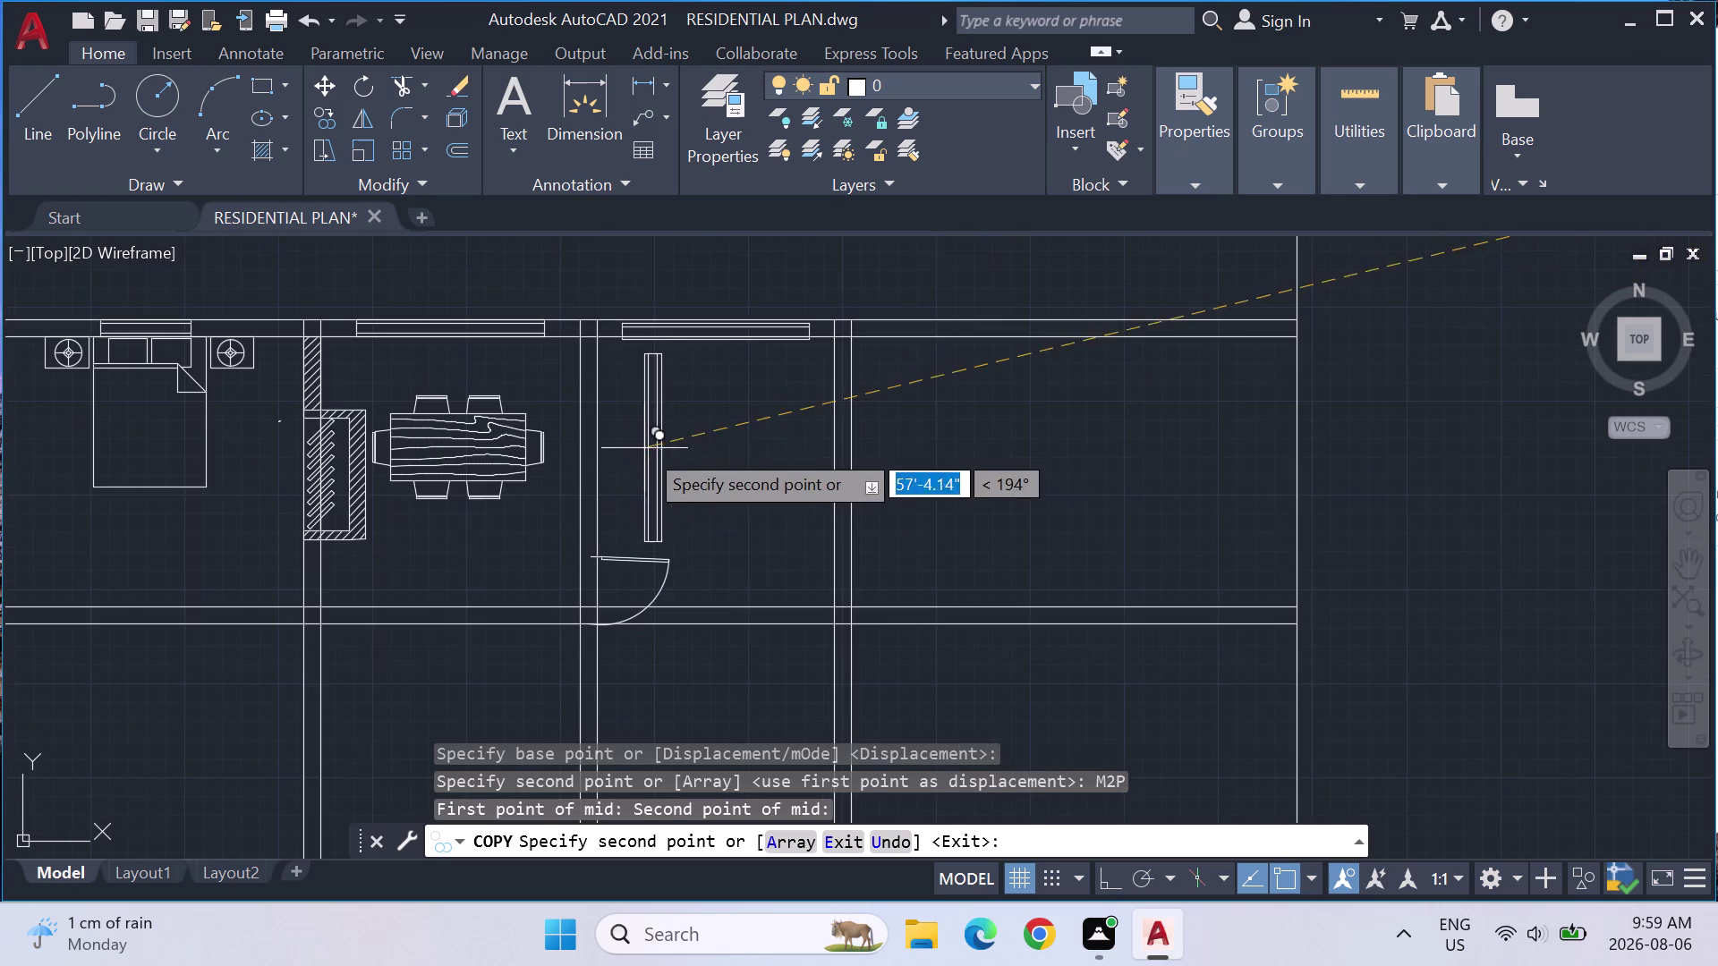
scroll(down, 3)
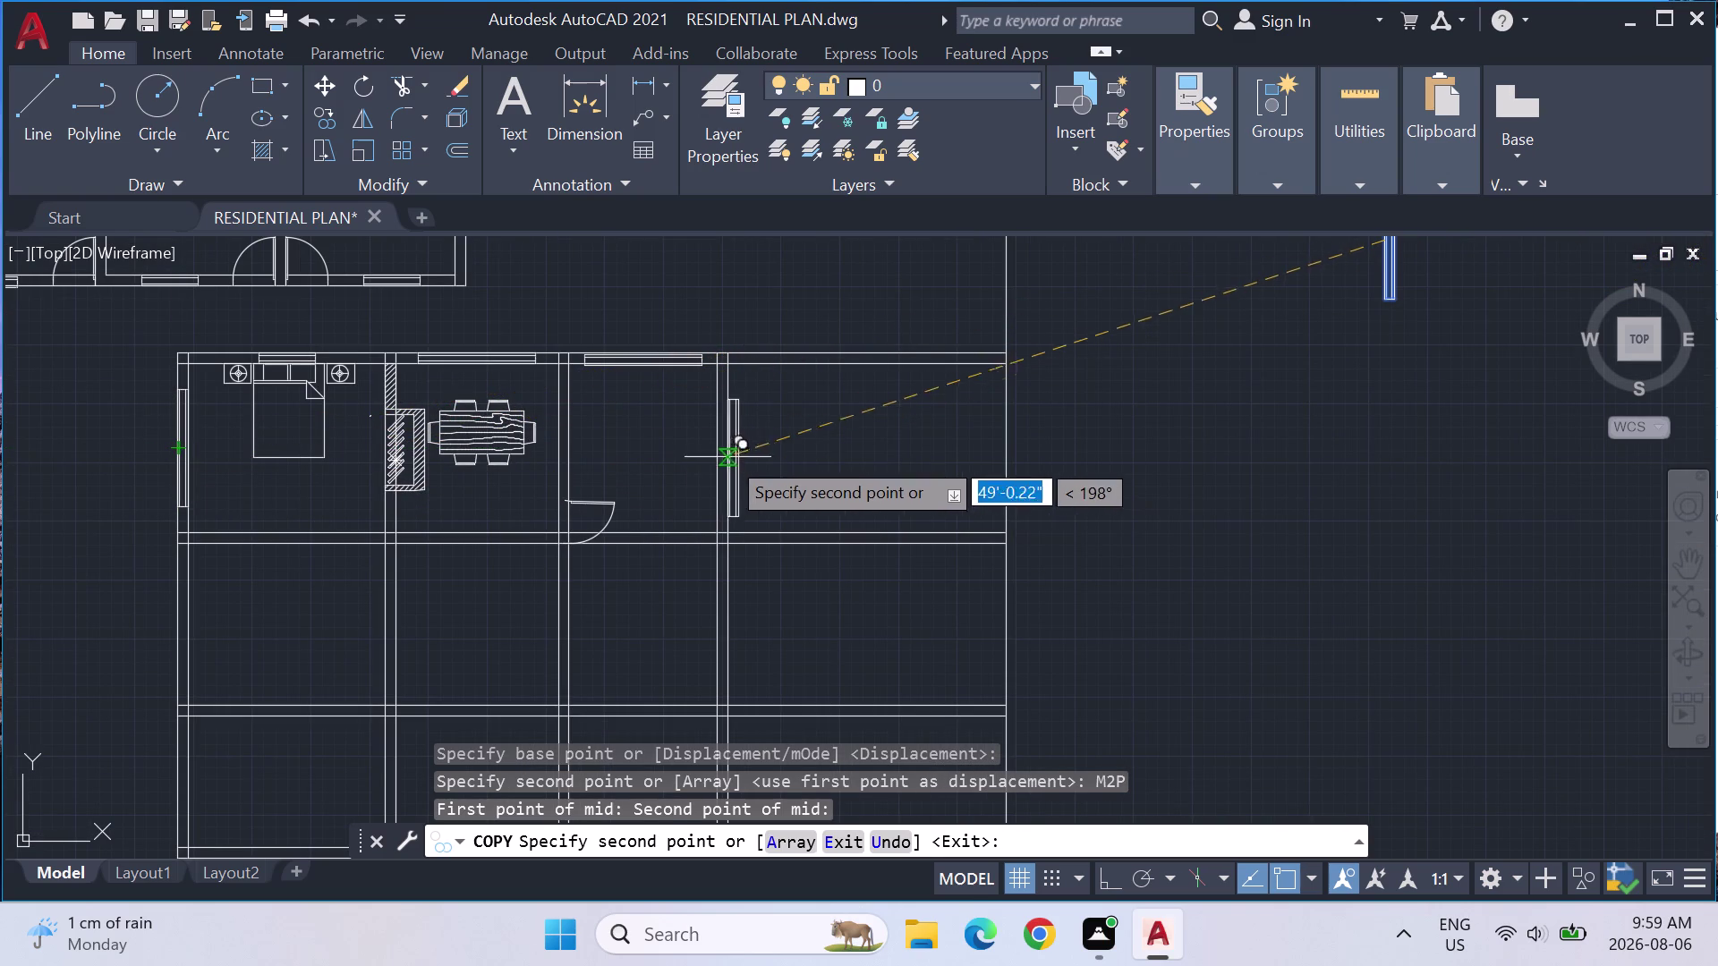
scroll(up, 3)
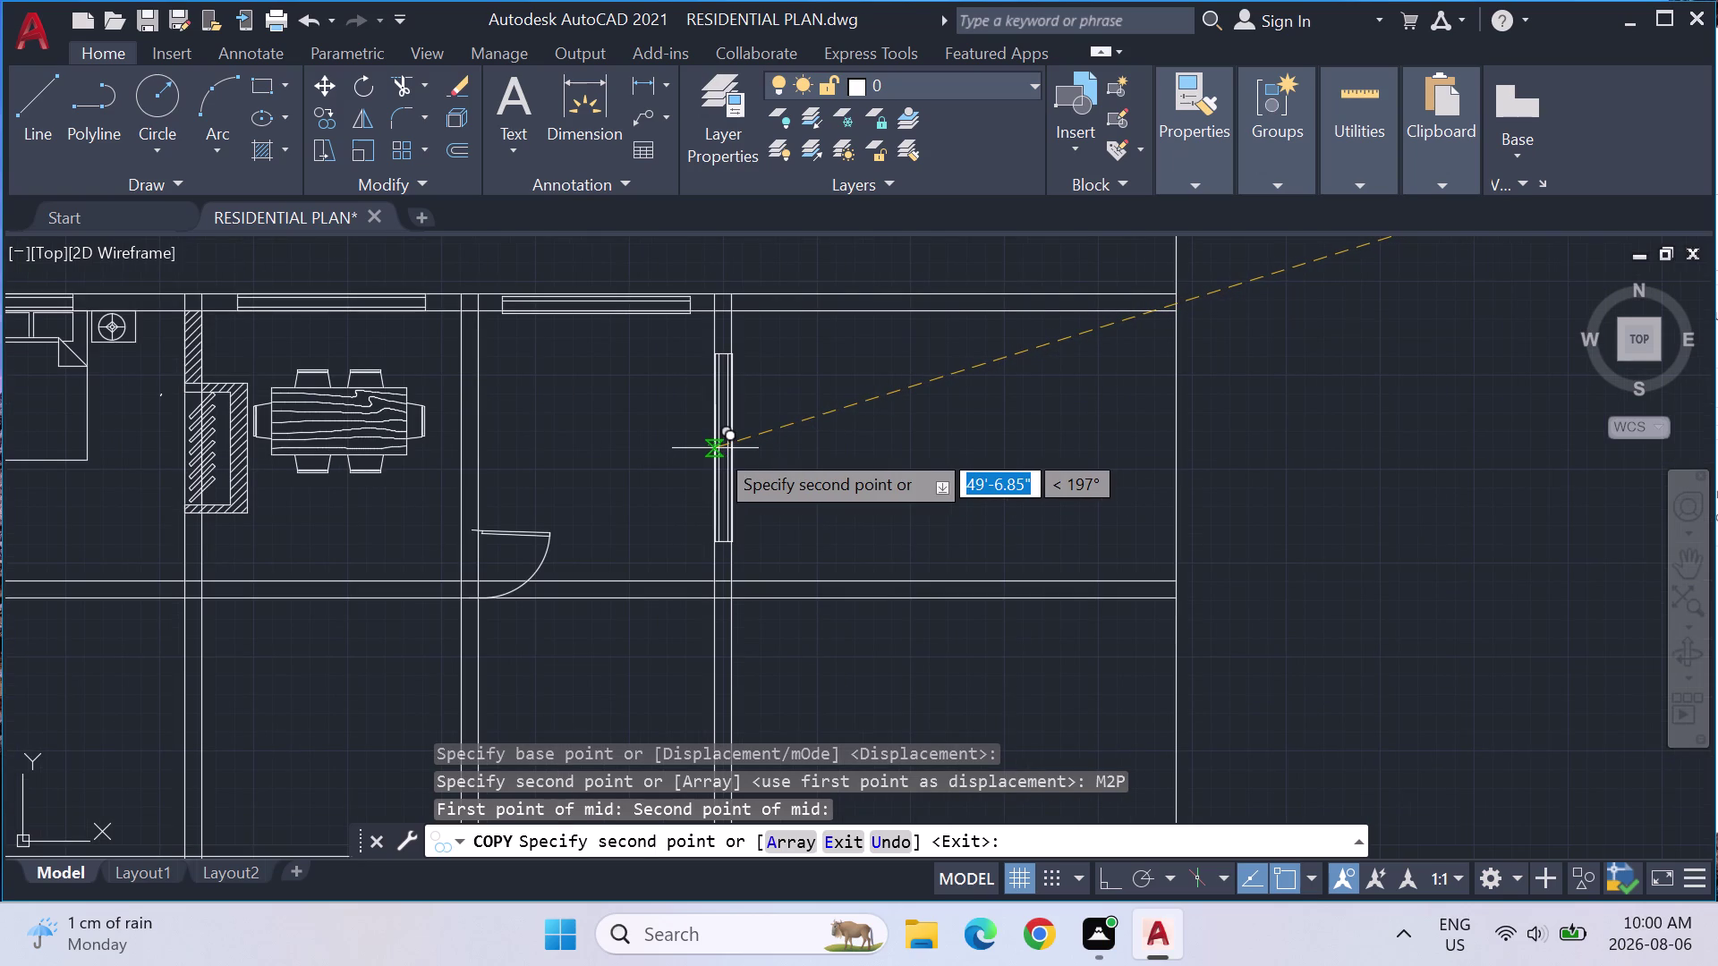
click(715, 448)
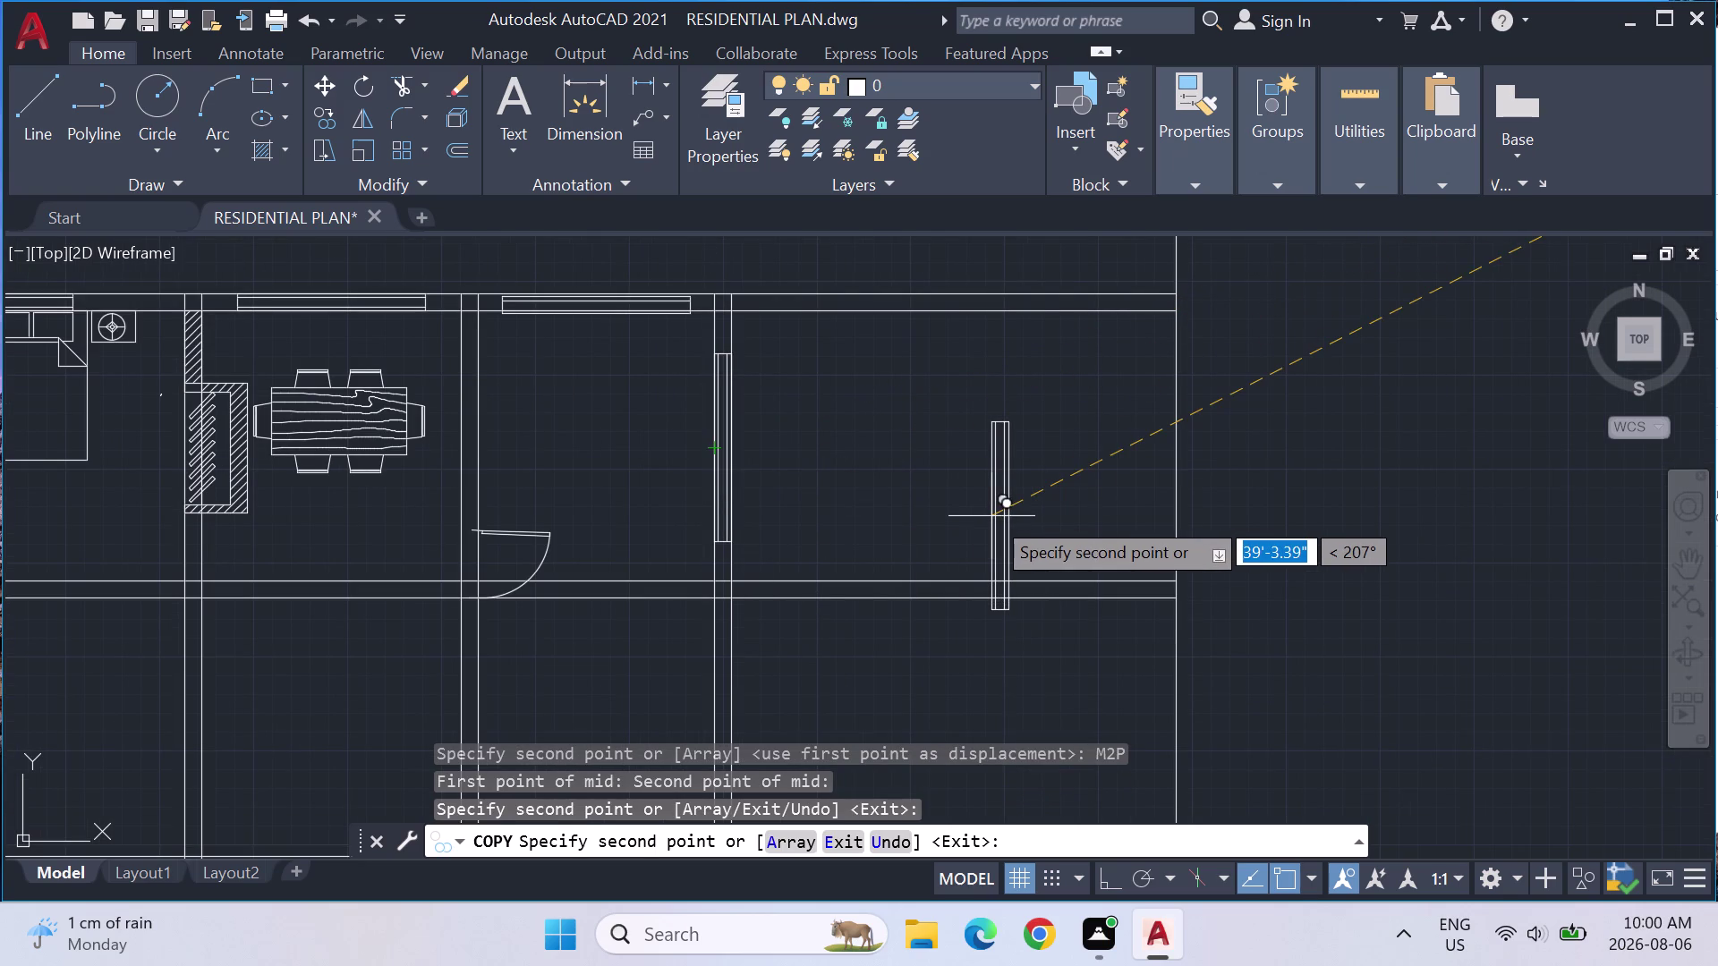
key(Escape)
scroll(down, 3)
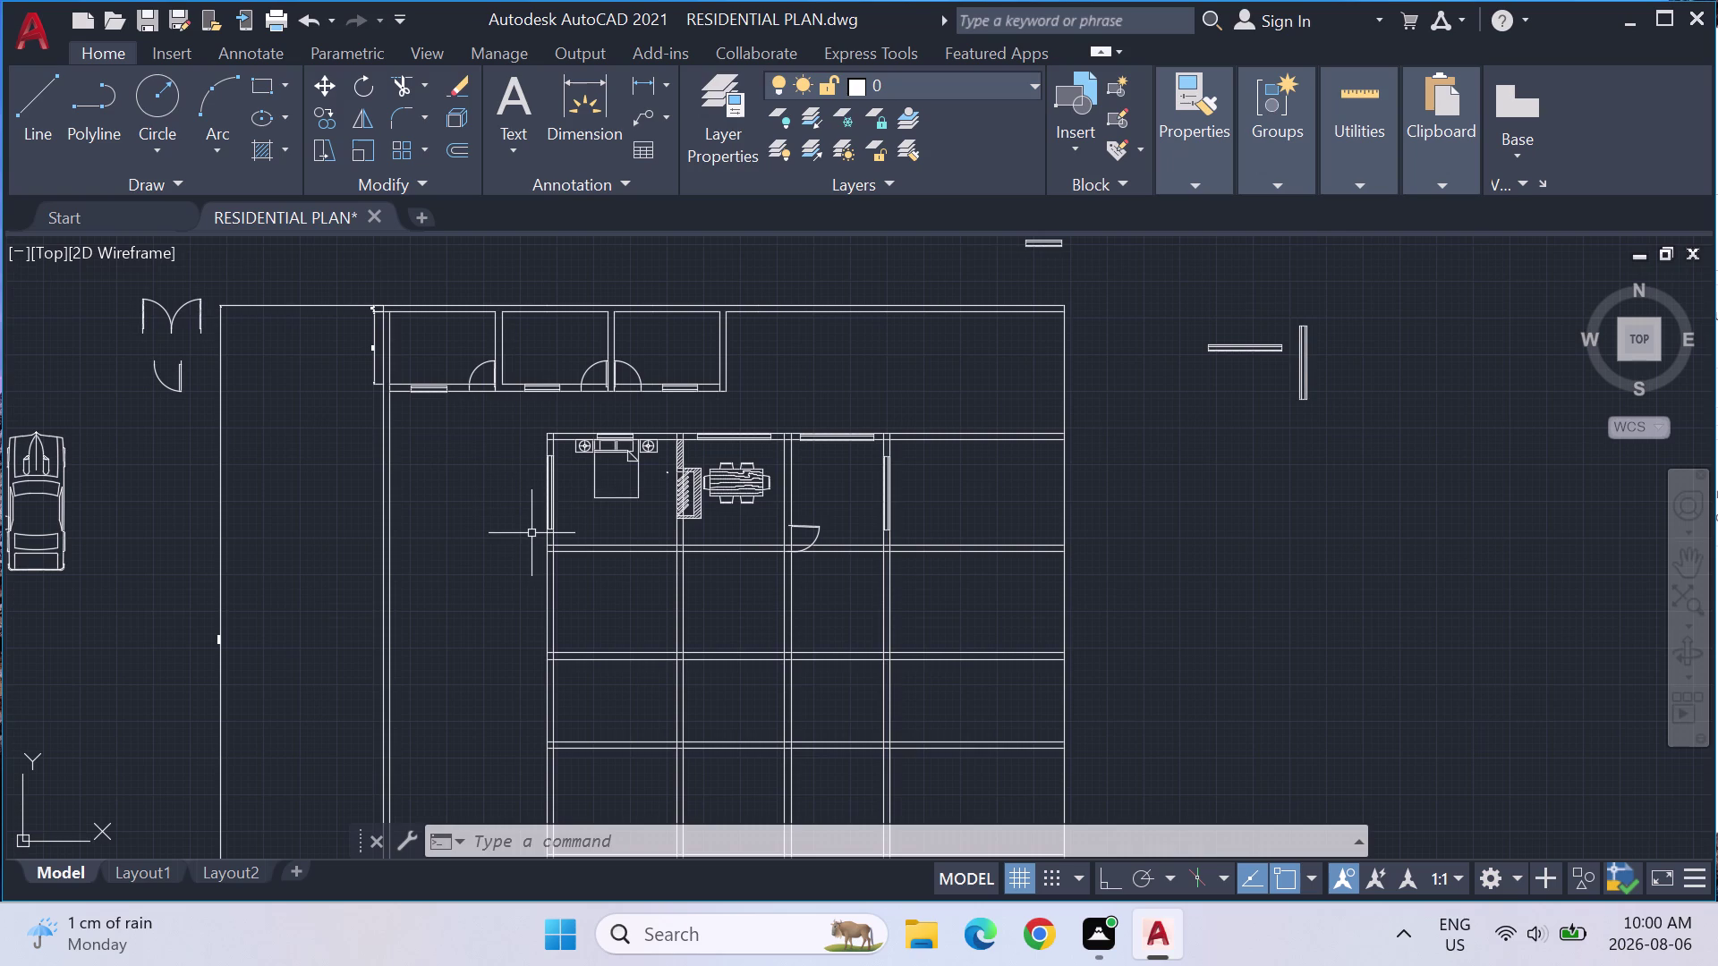
Trim the overshooting top-wall line ends beside the partition and at the bedroom's left corner.
middle_drag(557, 534, 658, 530)
middle_drag(694, 534, 799, 547)
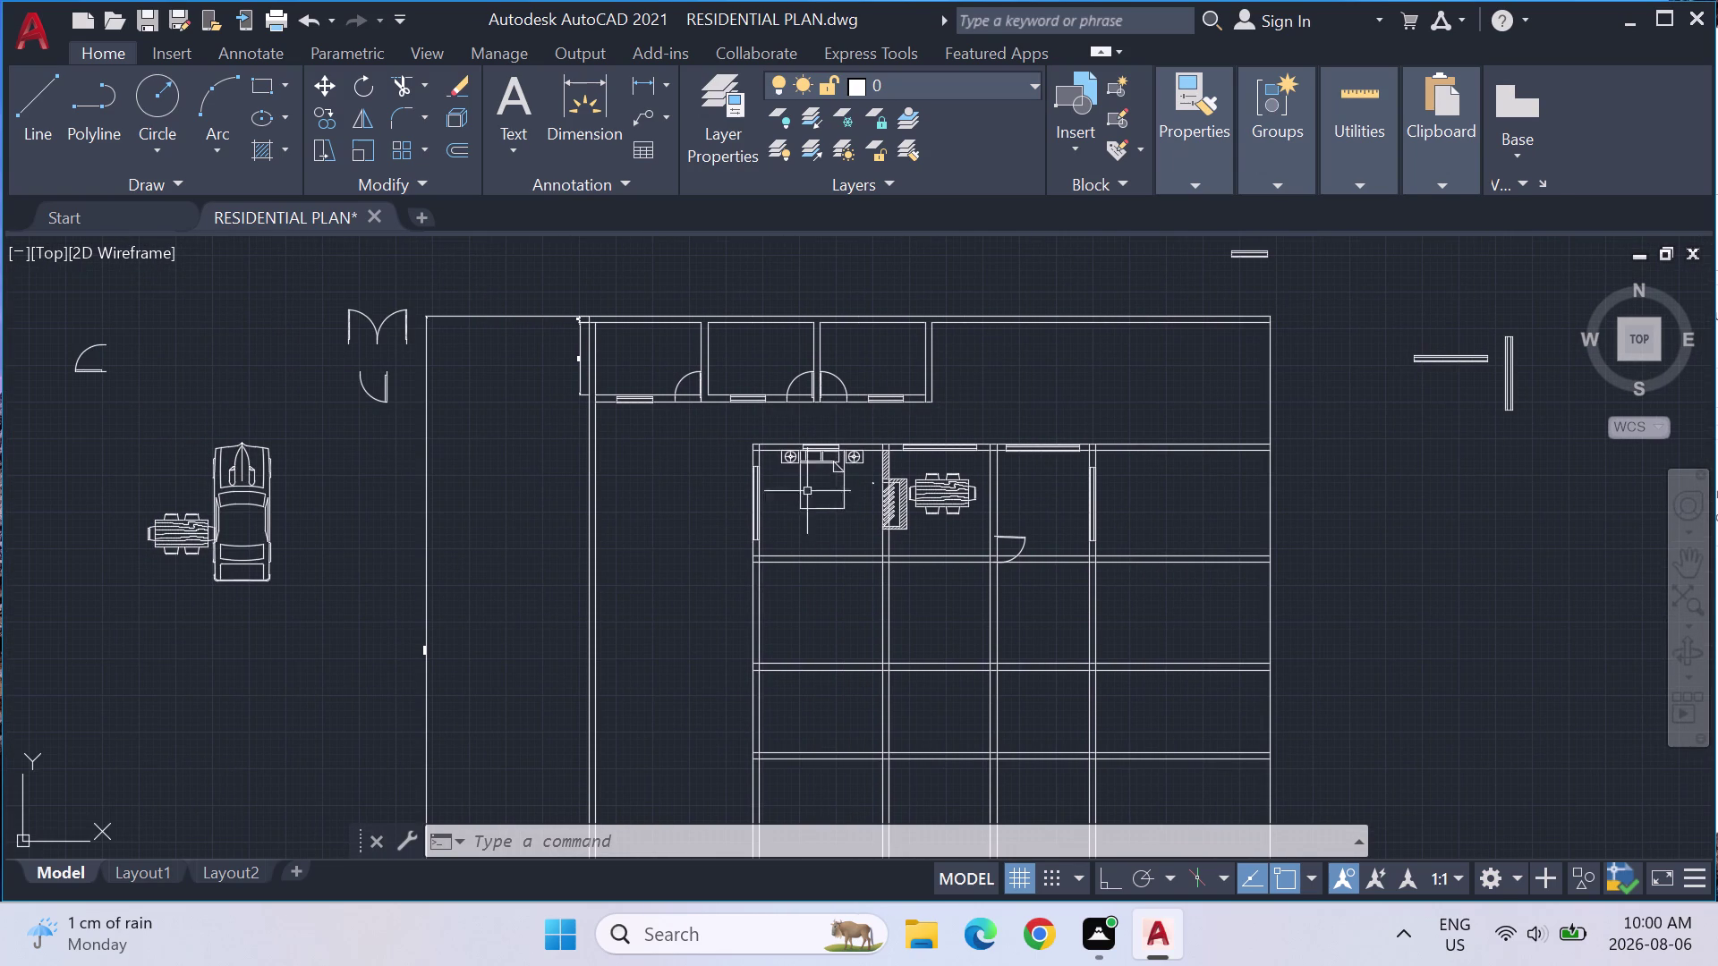
key(Escape)
key(Escape)
text(TRIM)
key(Return)
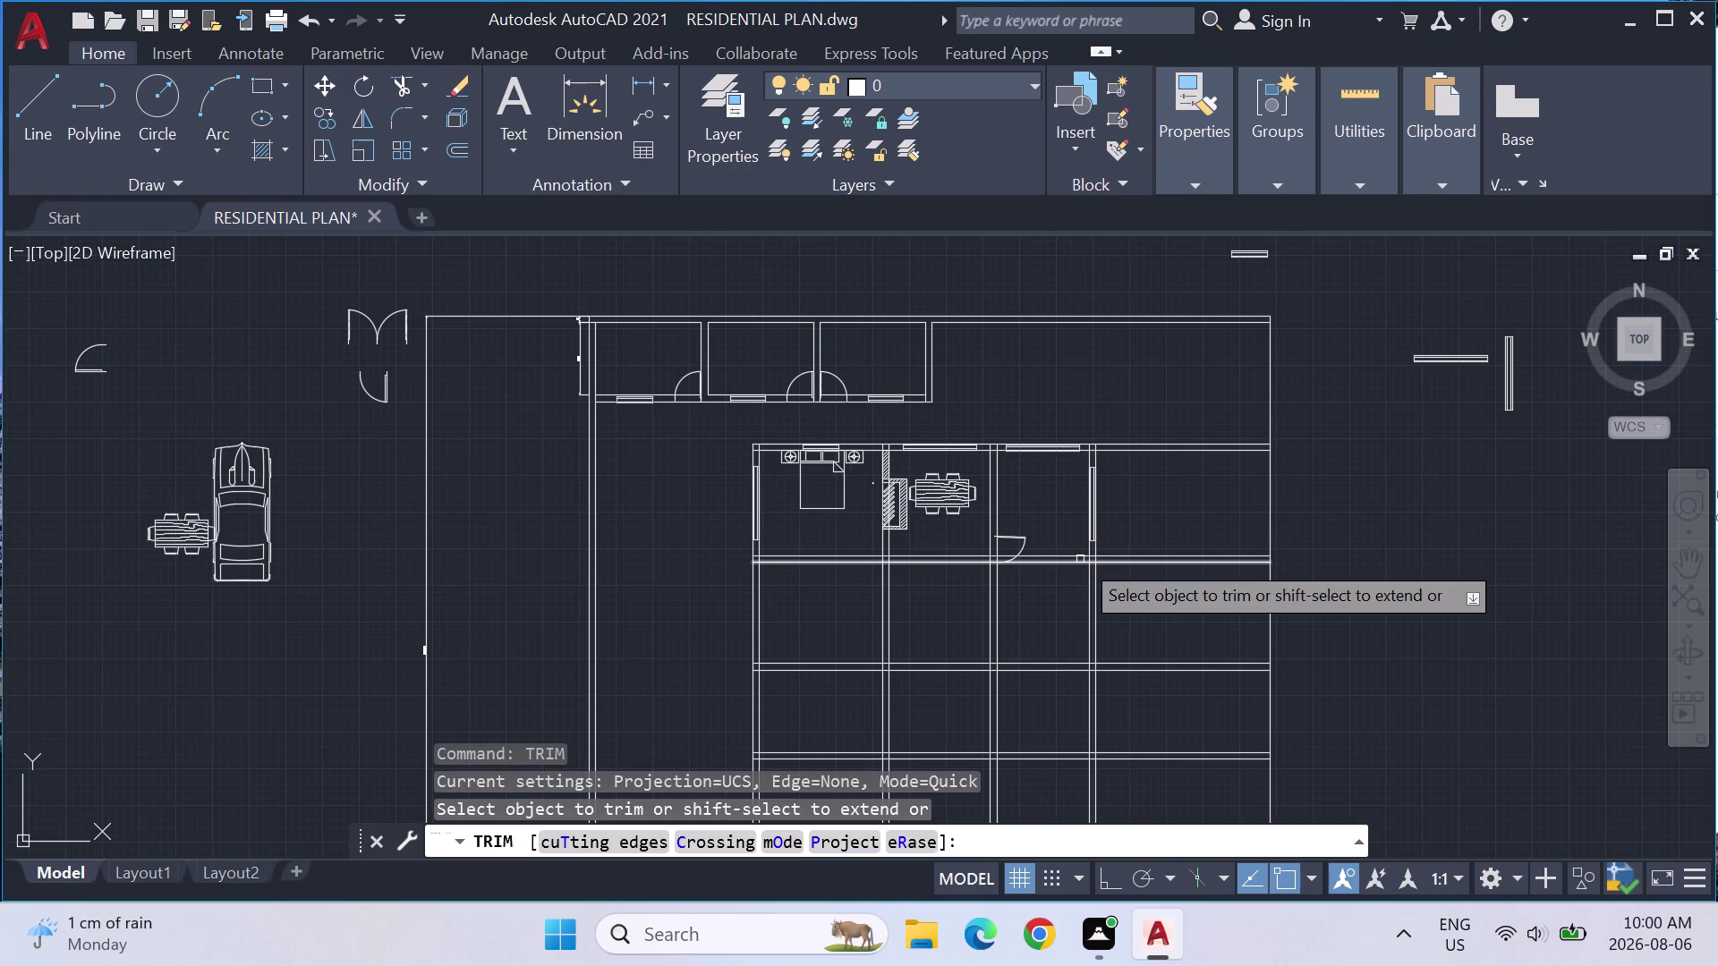
scroll(up, 3)
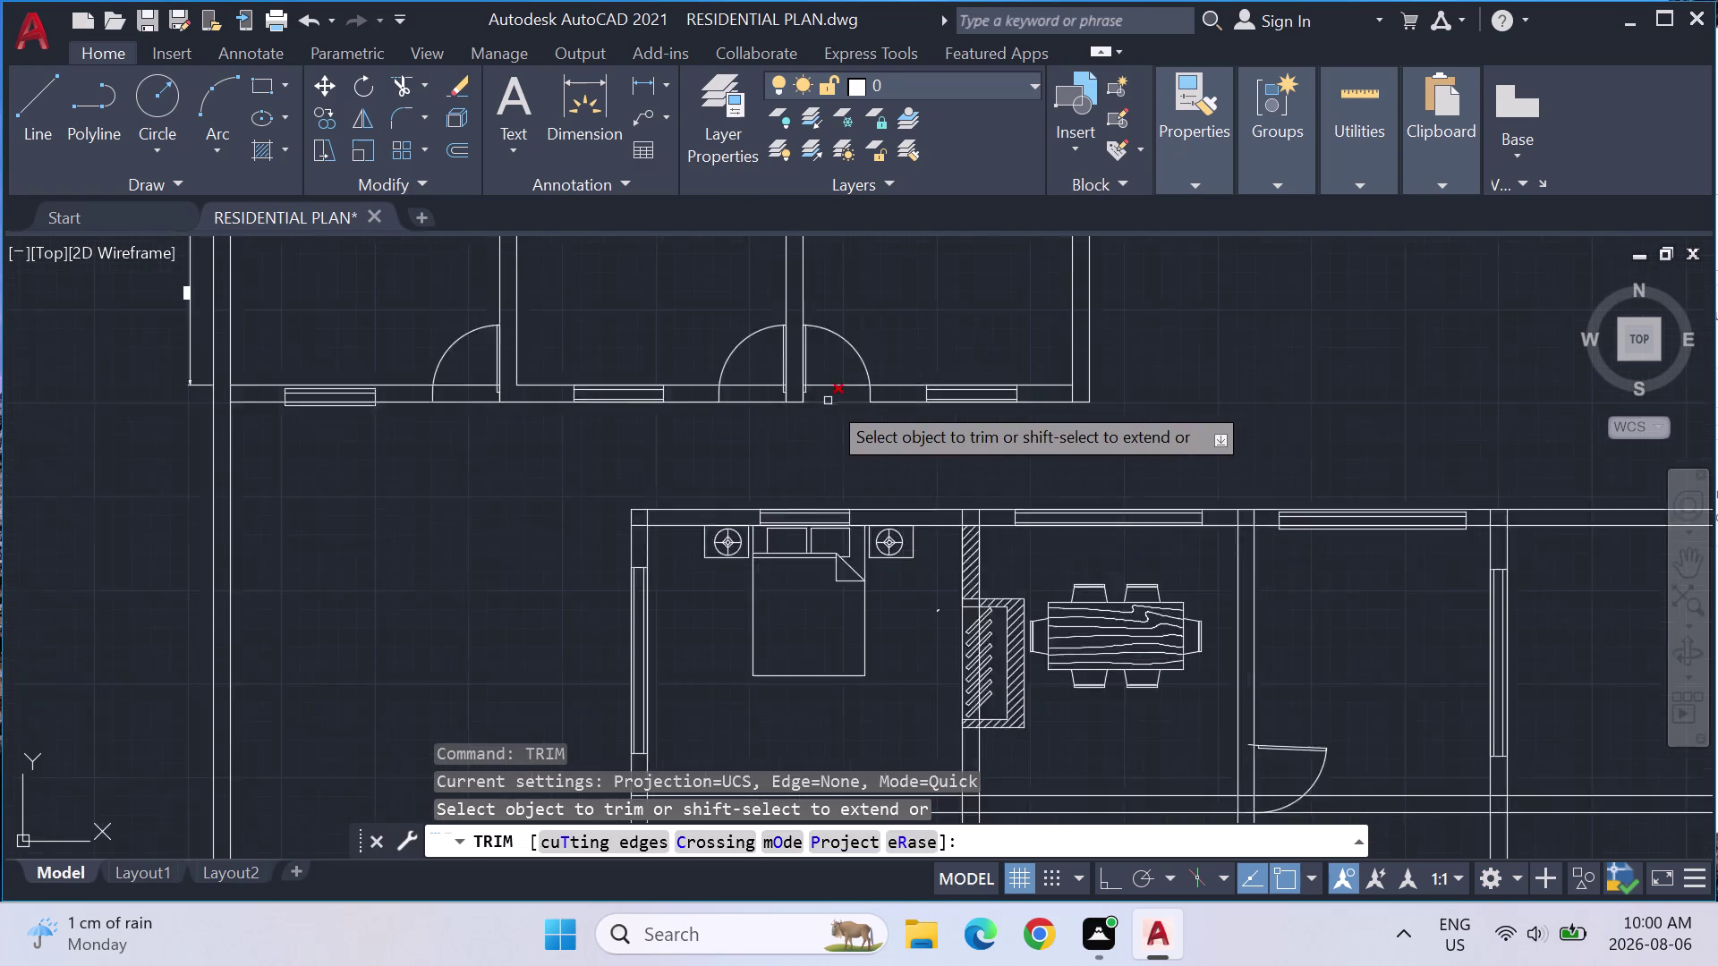
scroll(up, 3)
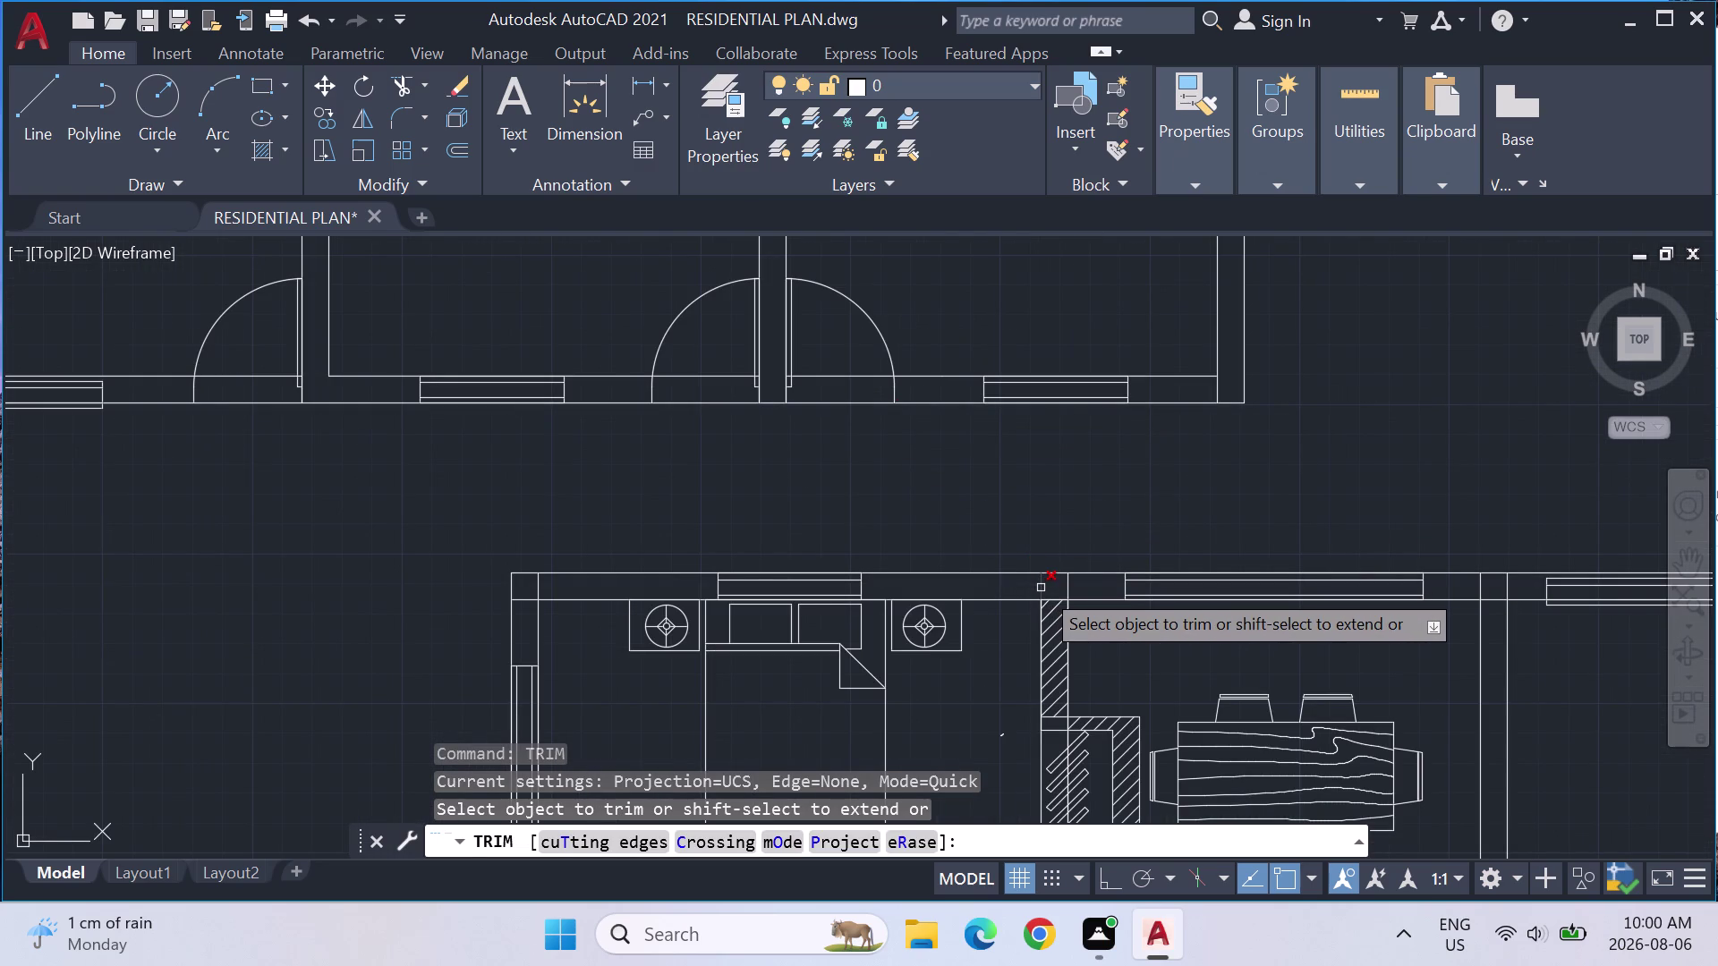
click(1040, 588)
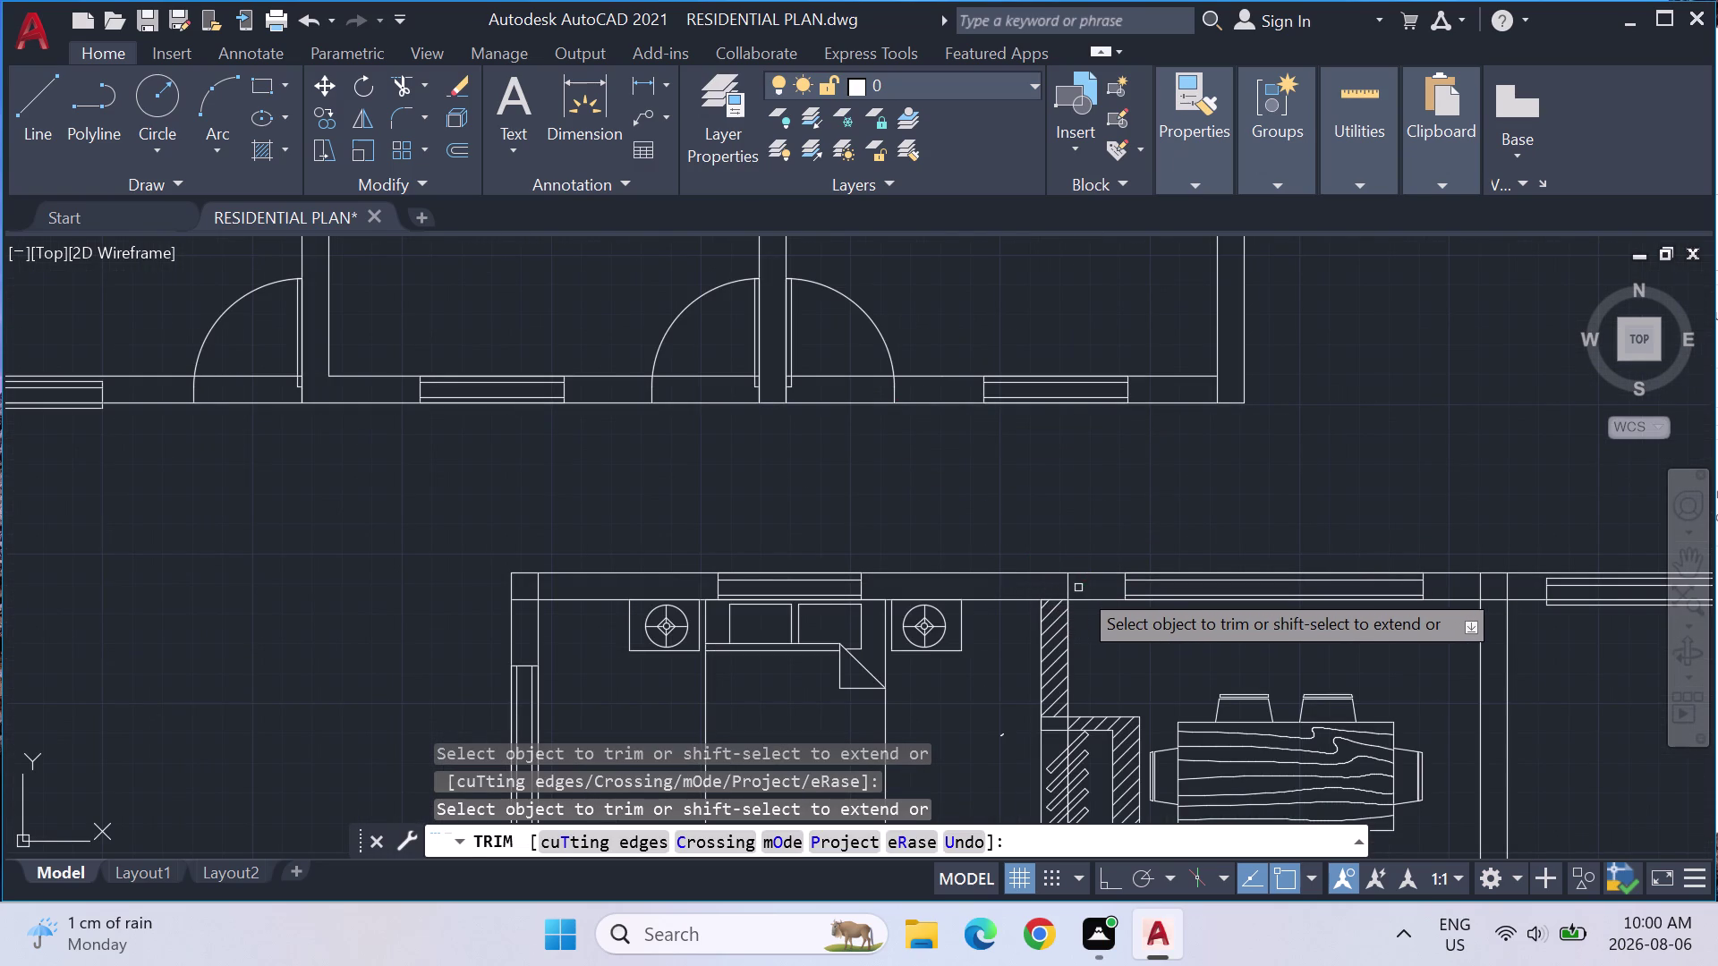
click(1062, 585)
click(1074, 585)
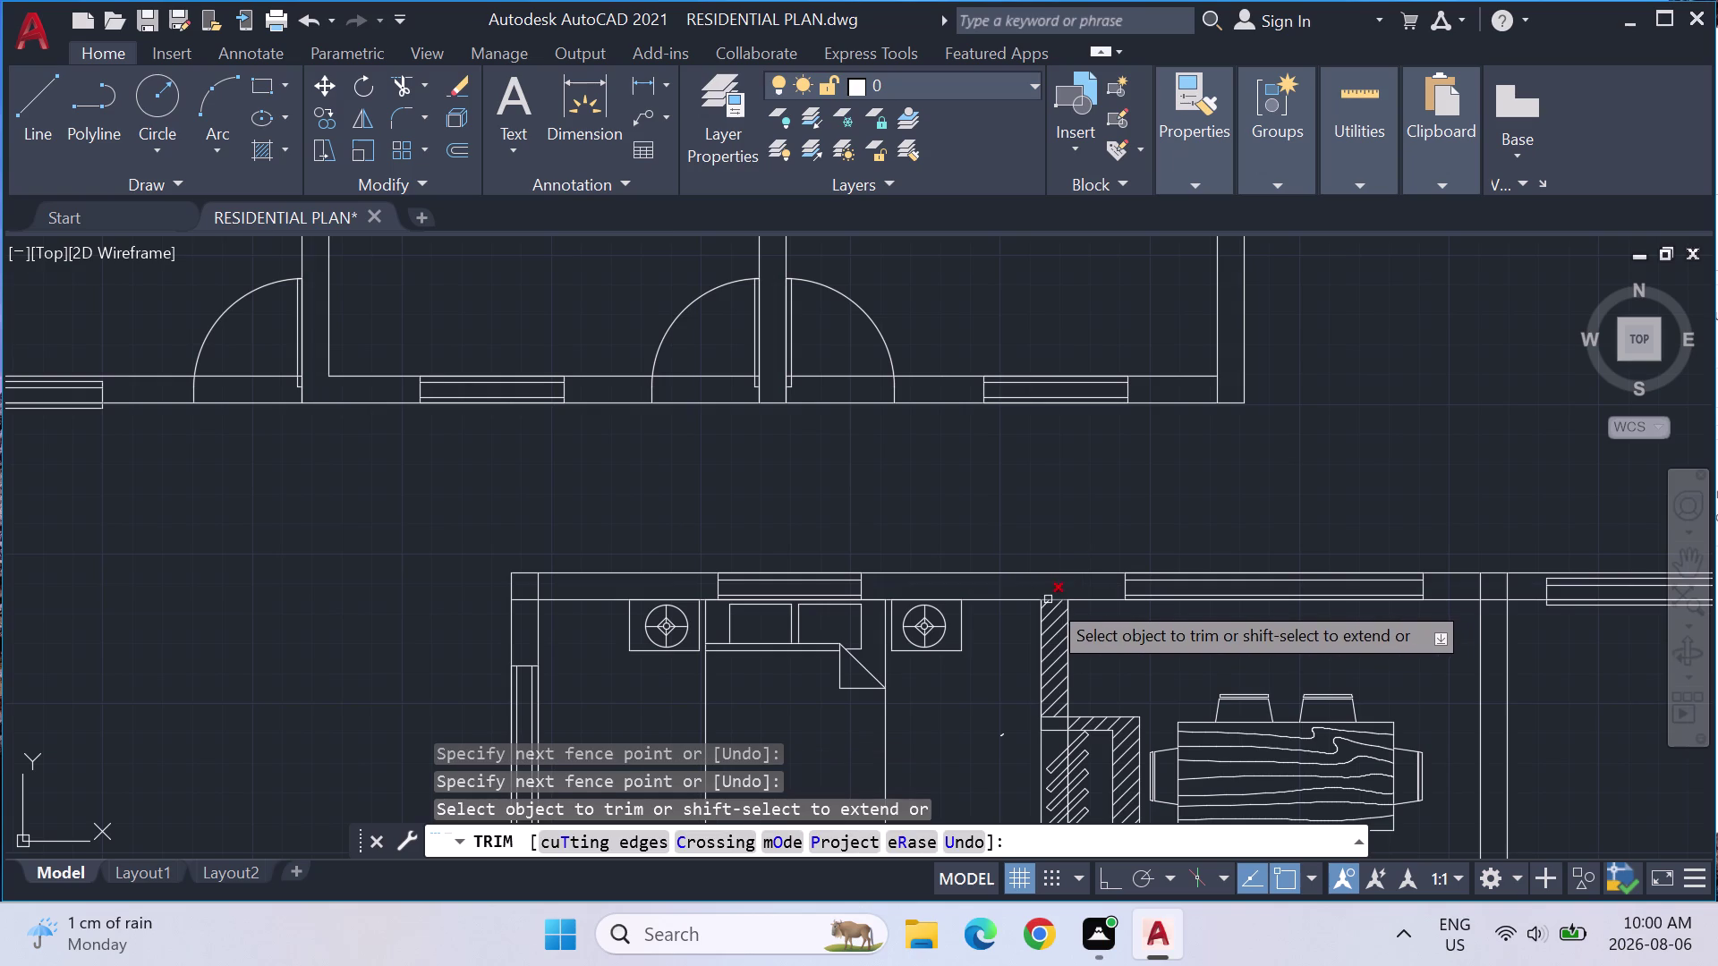
click(1048, 598)
click(1482, 593)
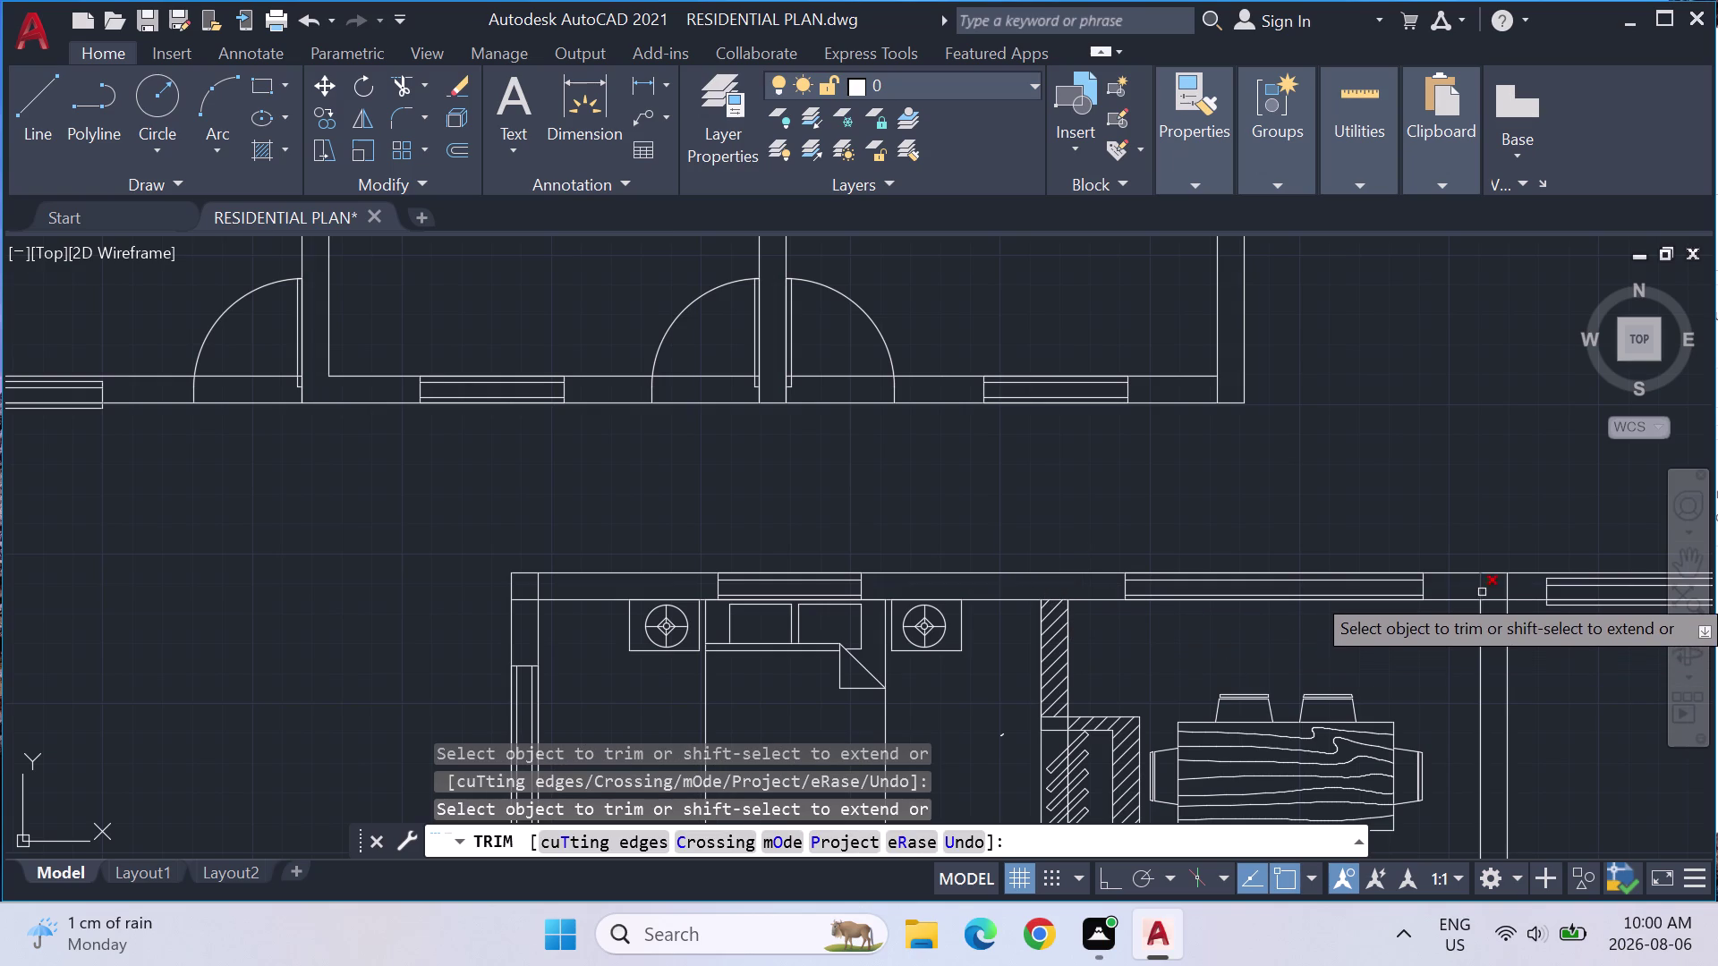
click(1509, 587)
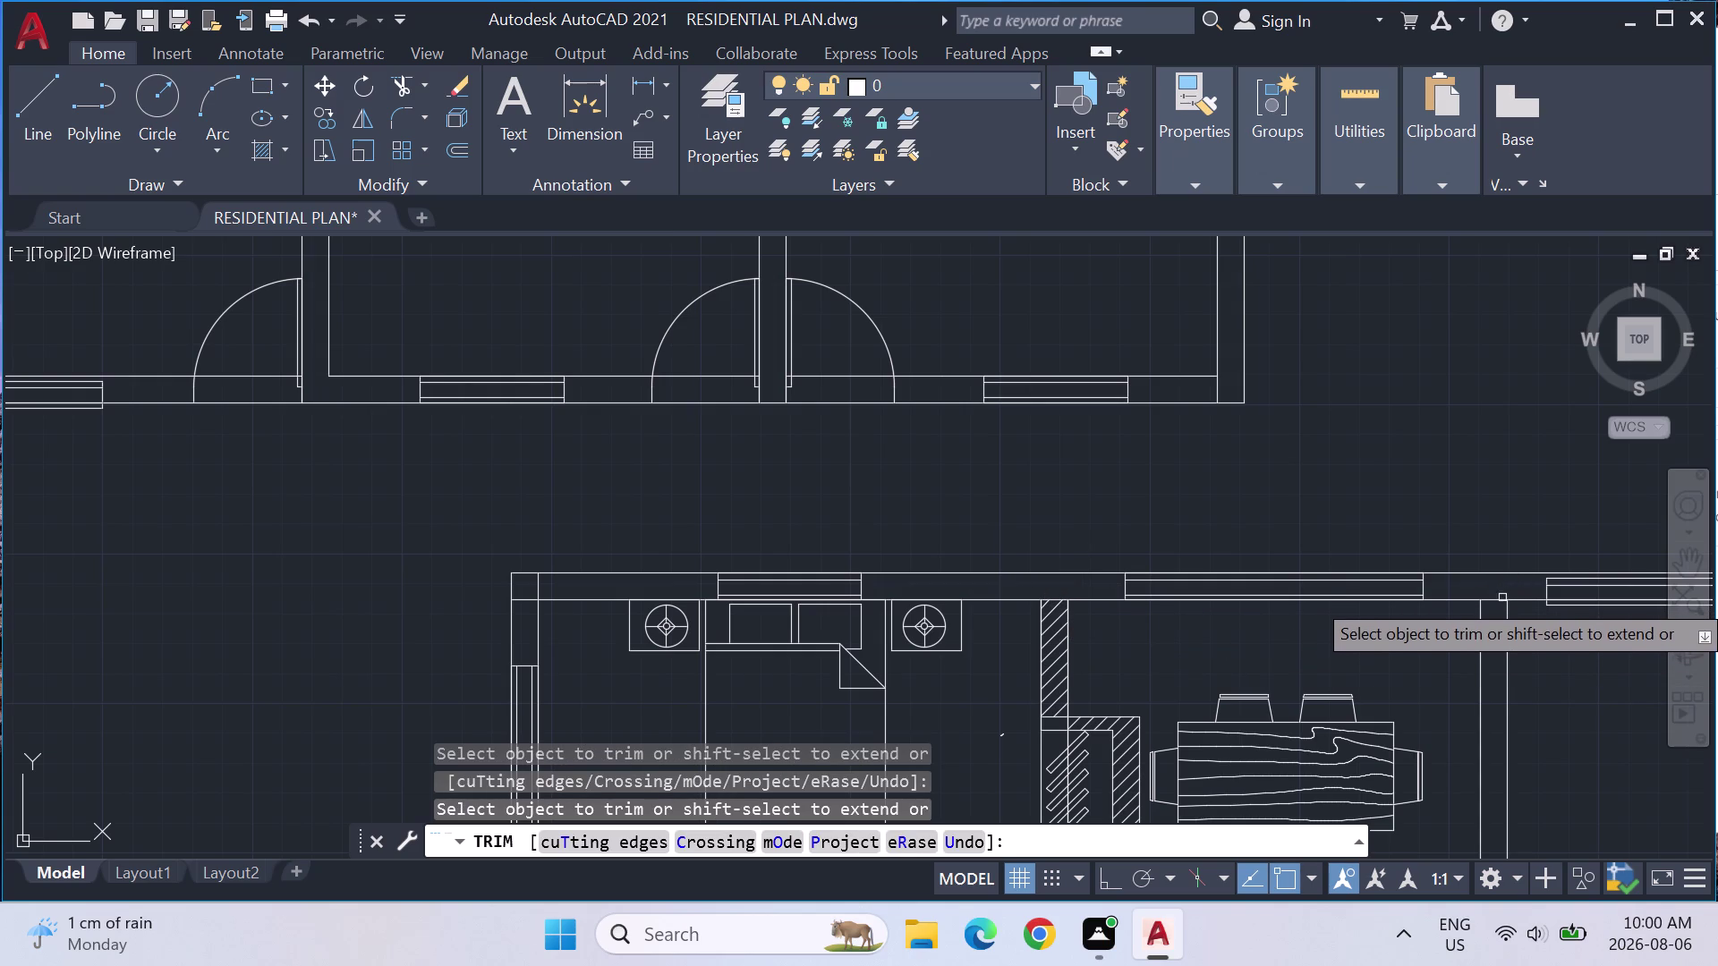
click(1497, 604)
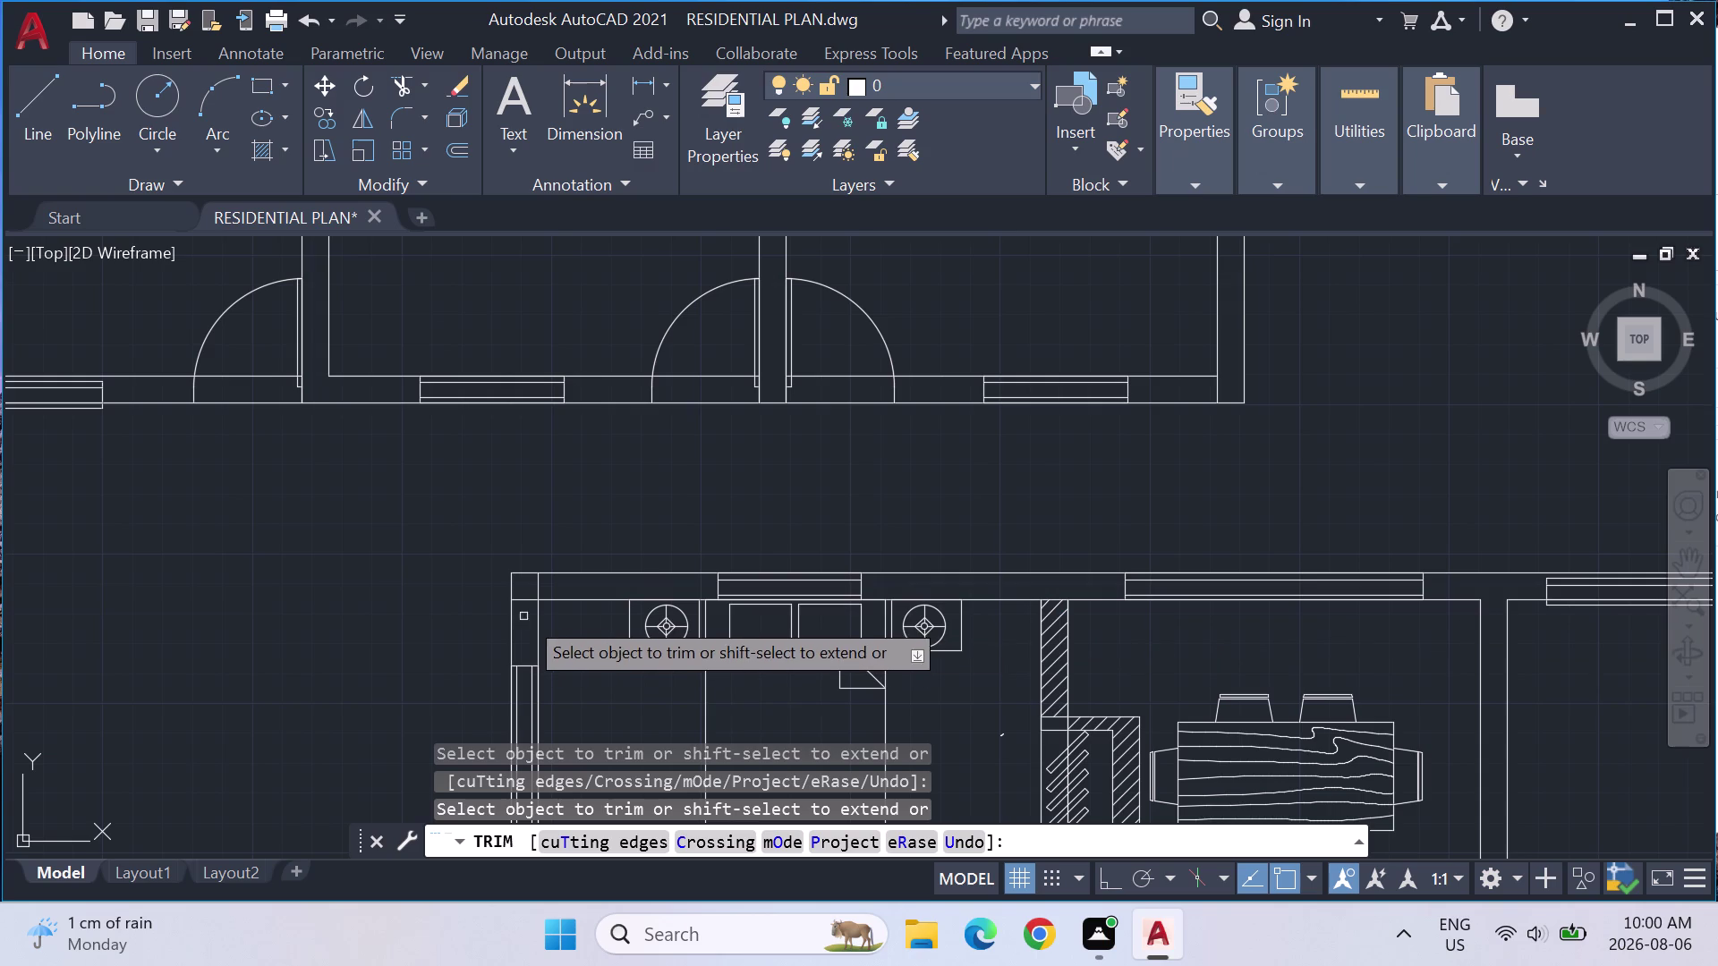
click(525, 601)
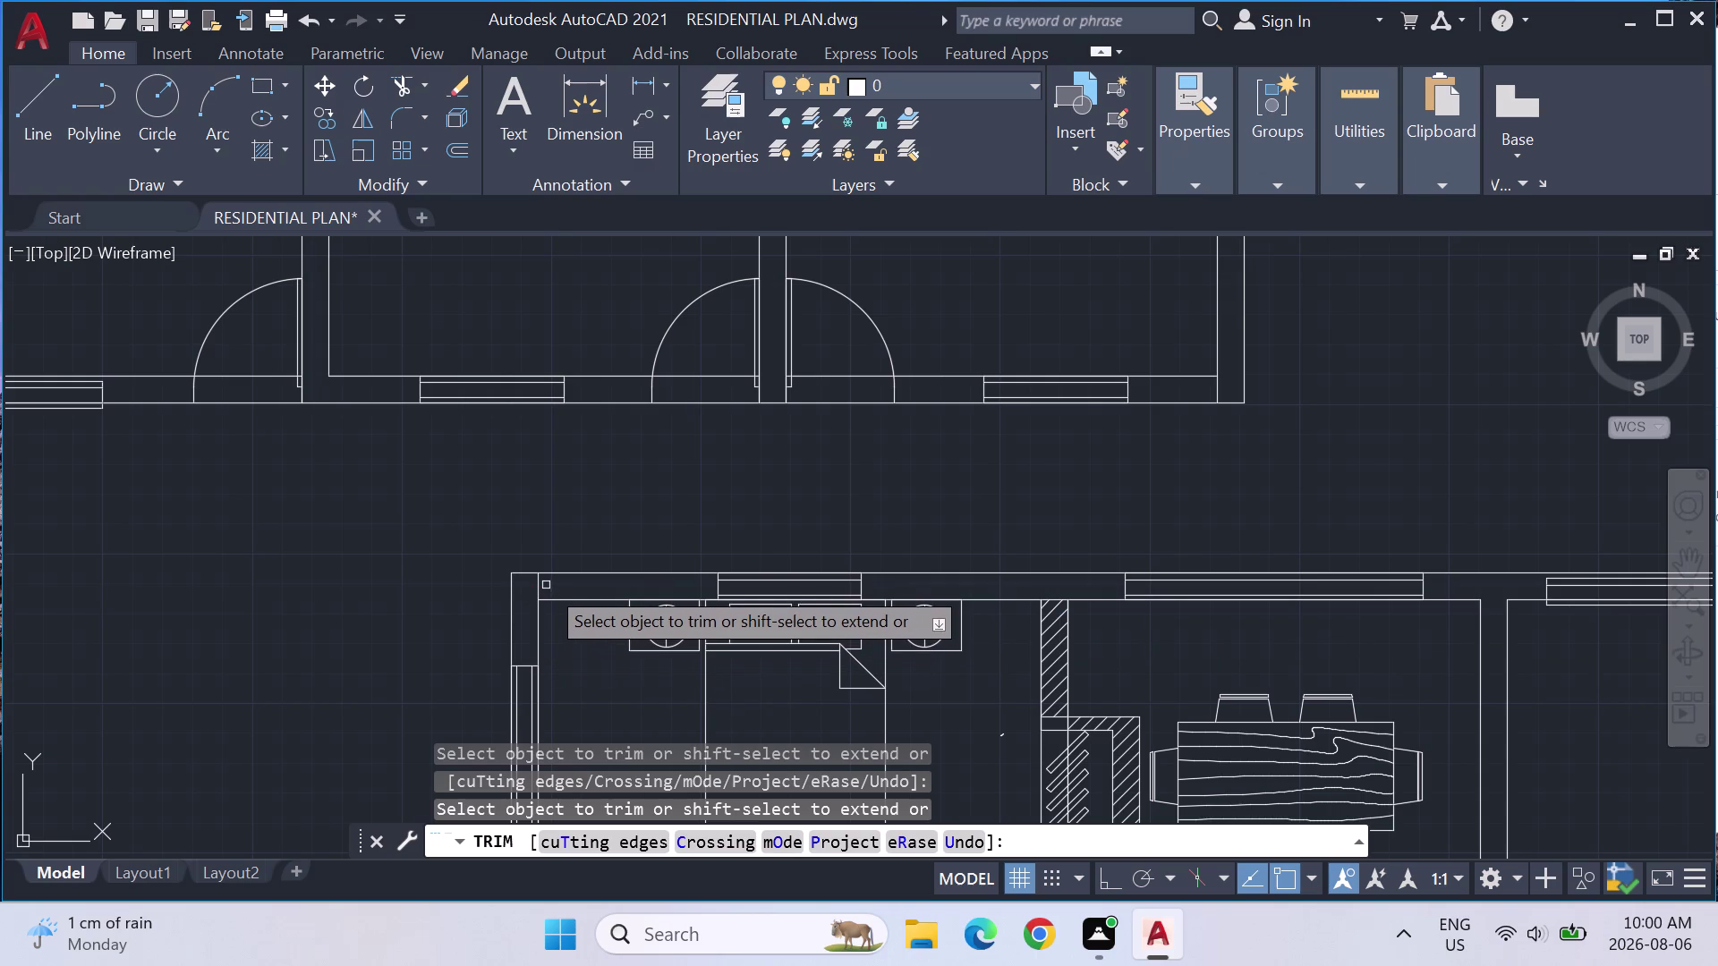
click(537, 590)
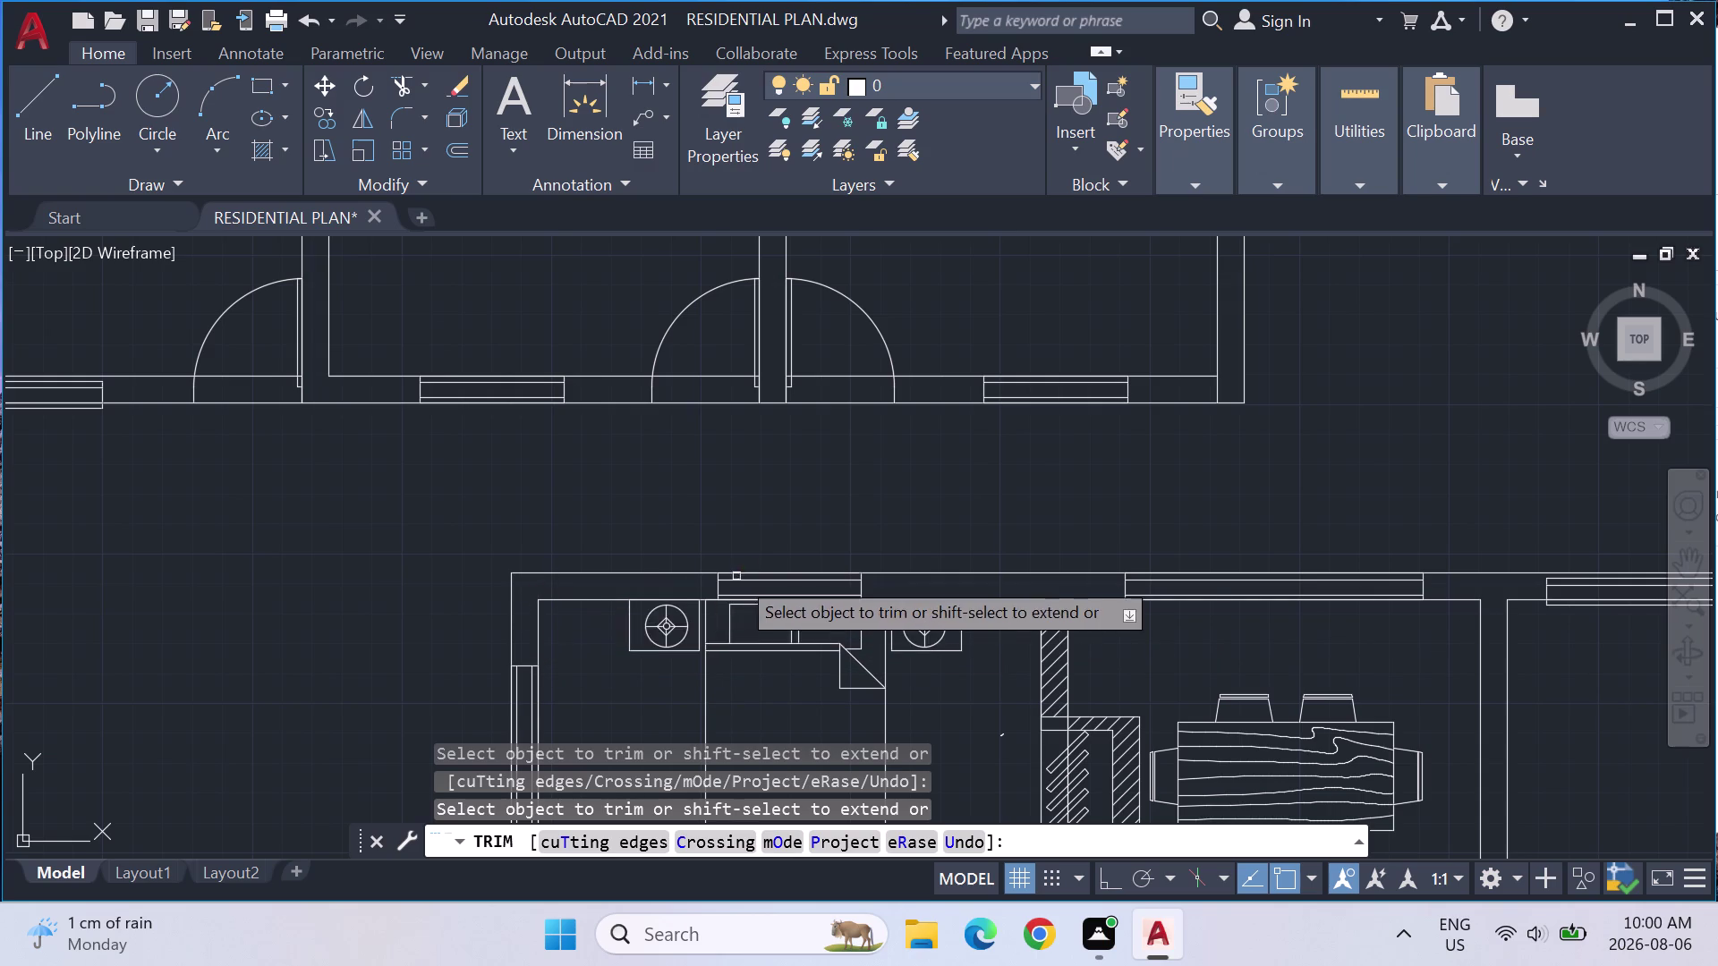
Trim the wall lines overshooting the right room's corner.
scroll(down, 3)
middle_drag(895, 590, 501, 545)
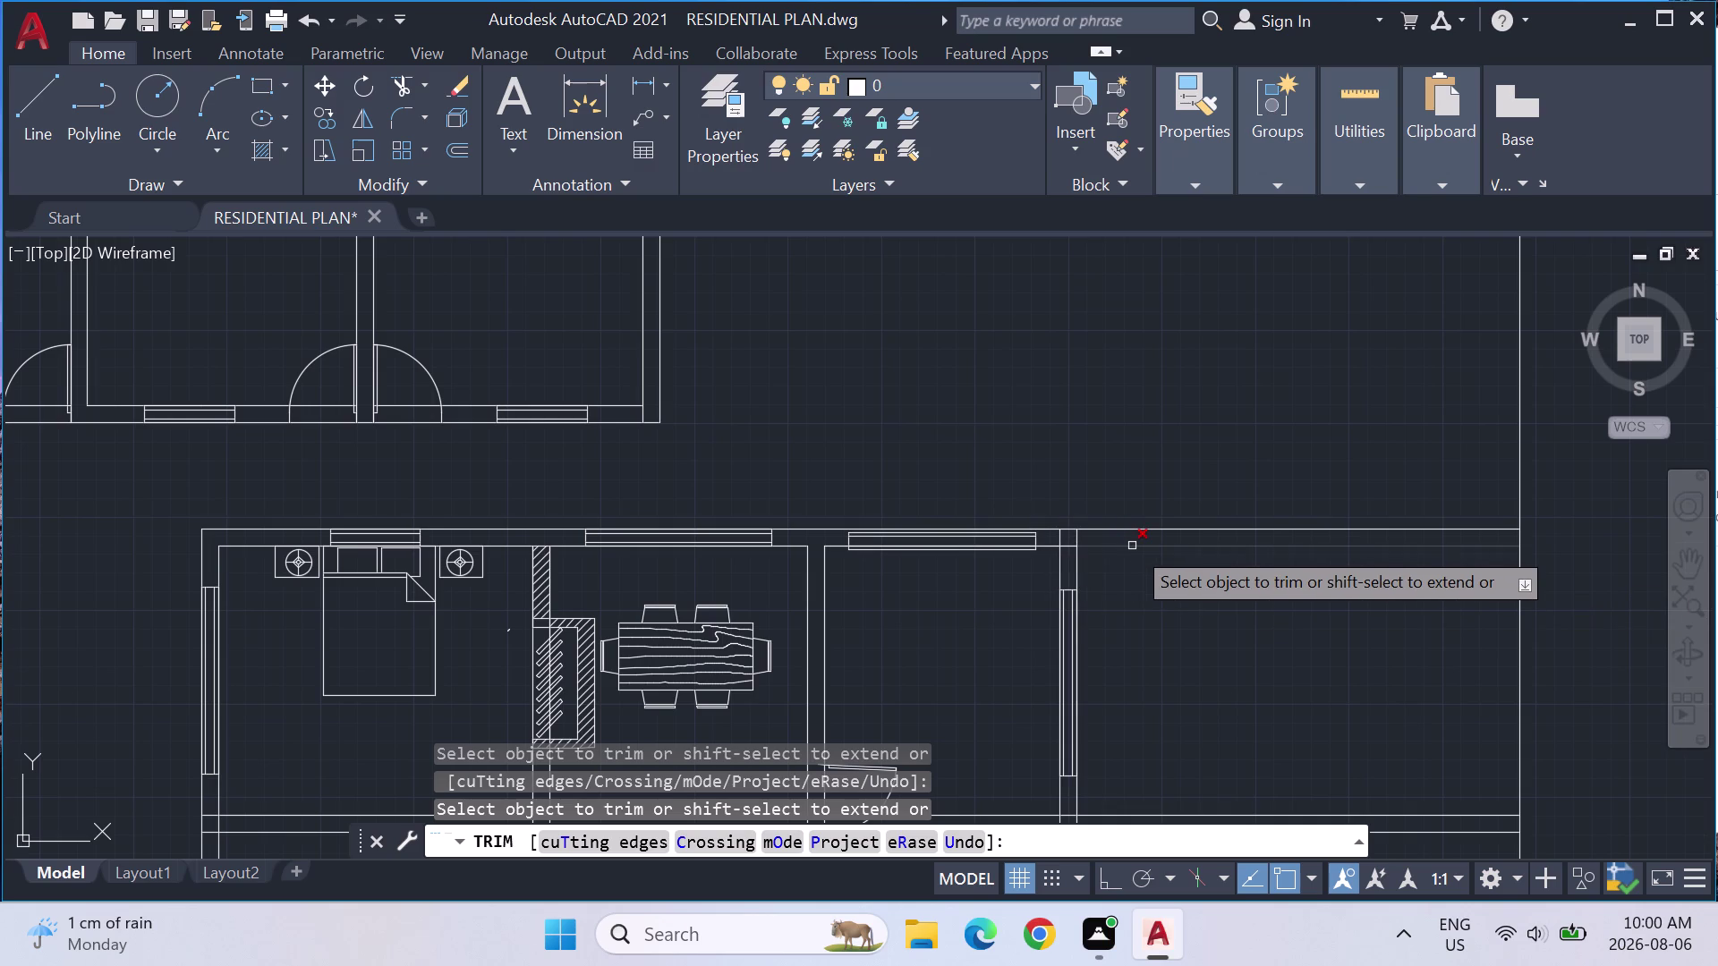
click(1132, 545)
click(1147, 527)
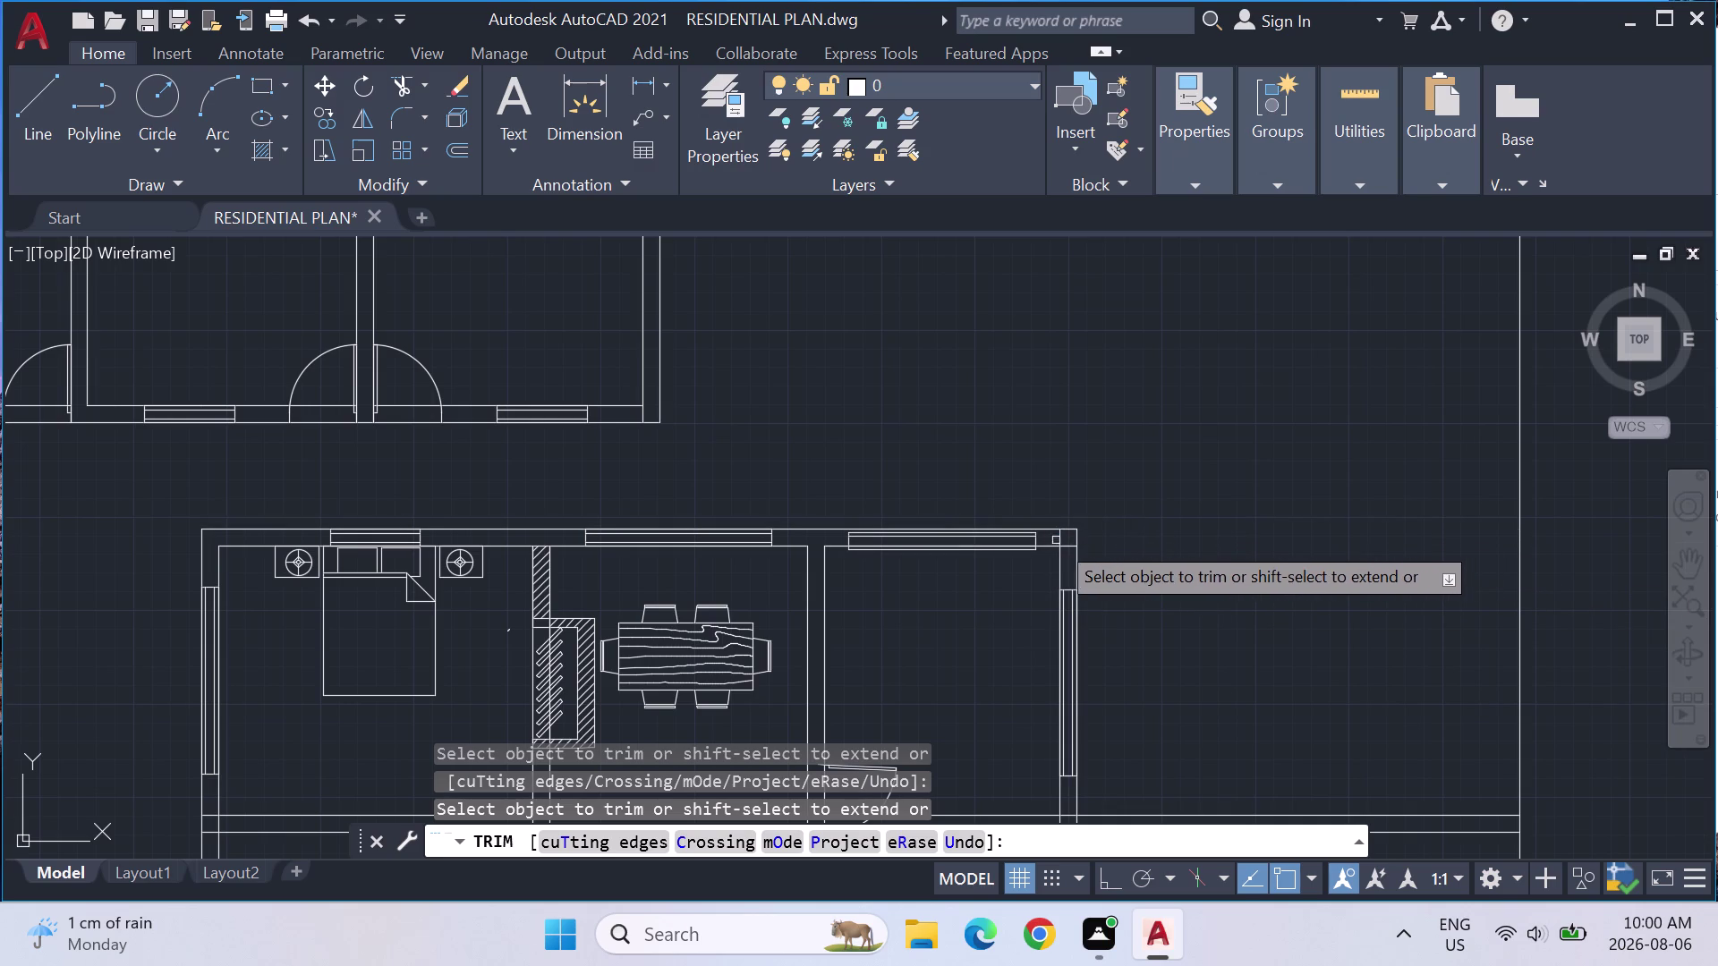
click(1058, 538)
click(1070, 545)
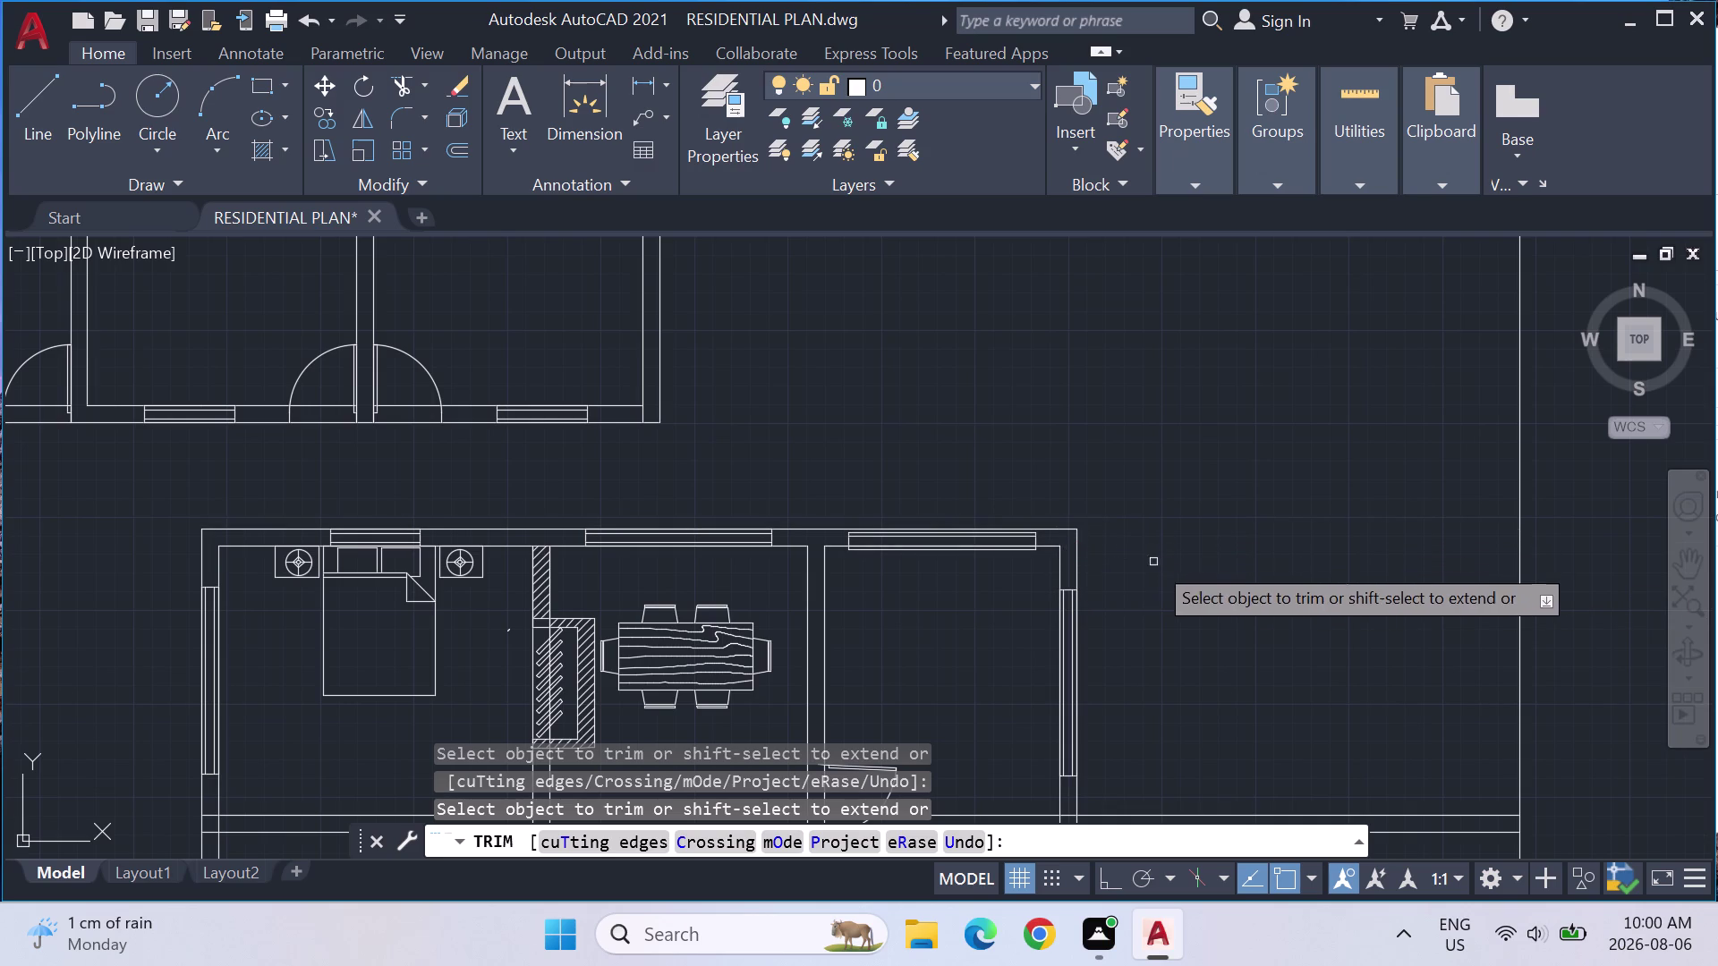
scroll(down, 3)
middle_drag(1191, 613, 1209, 518)
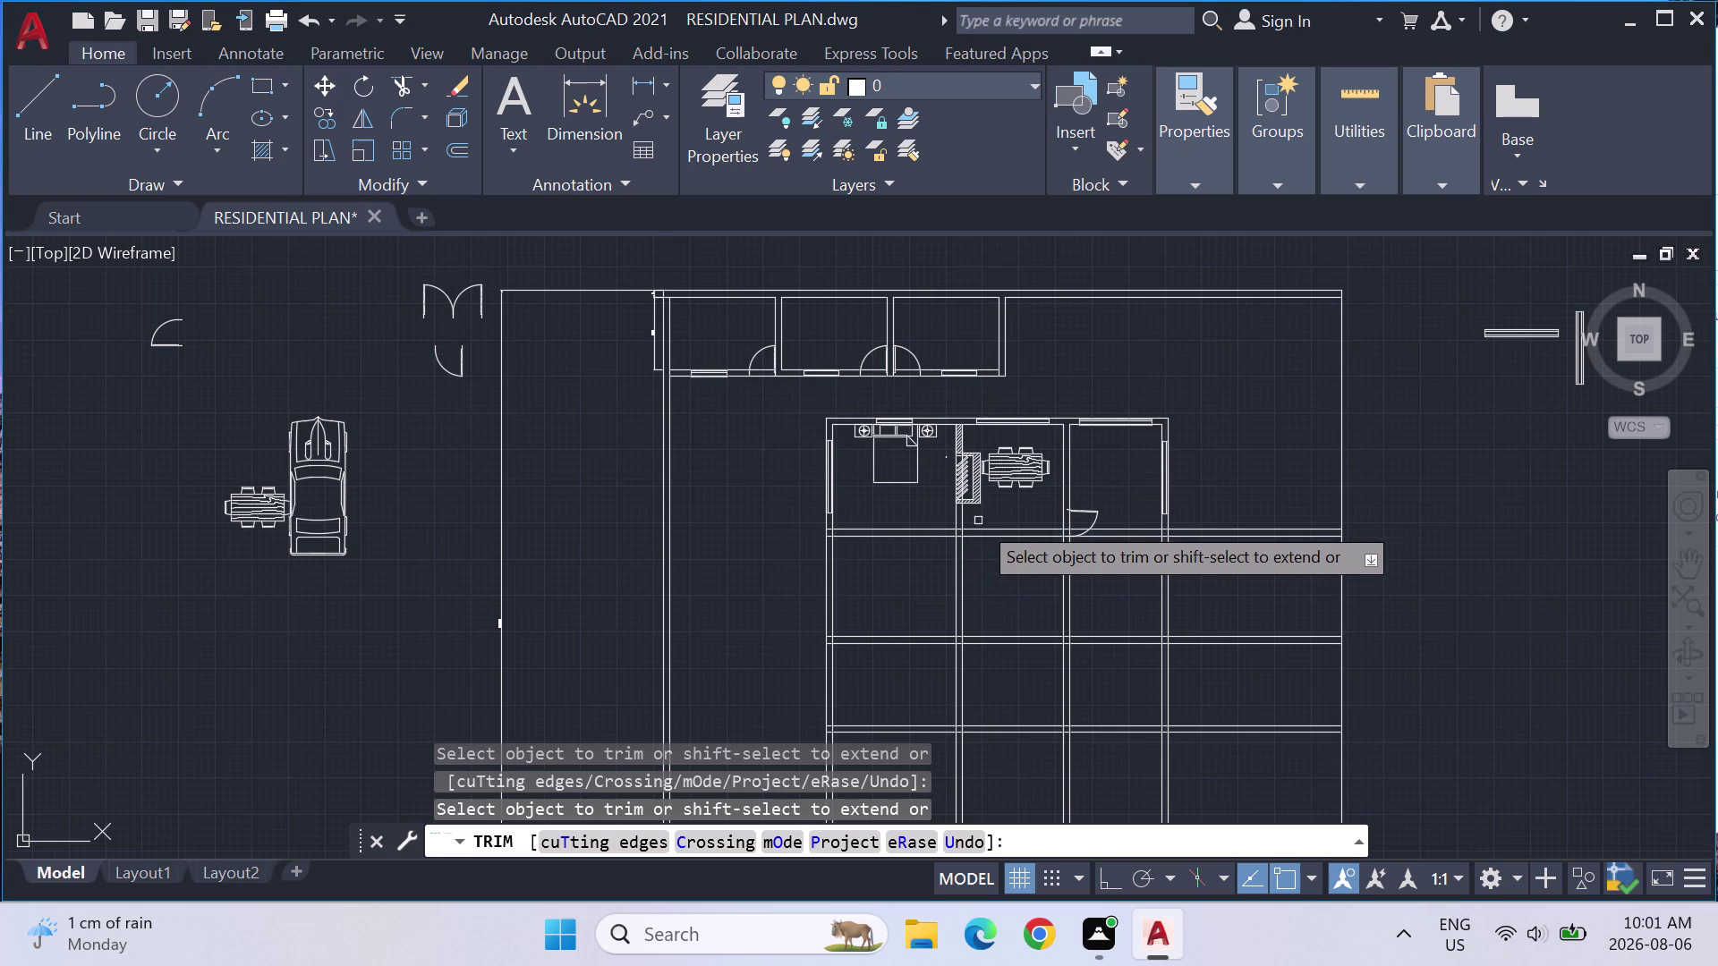
scroll(up, 3)
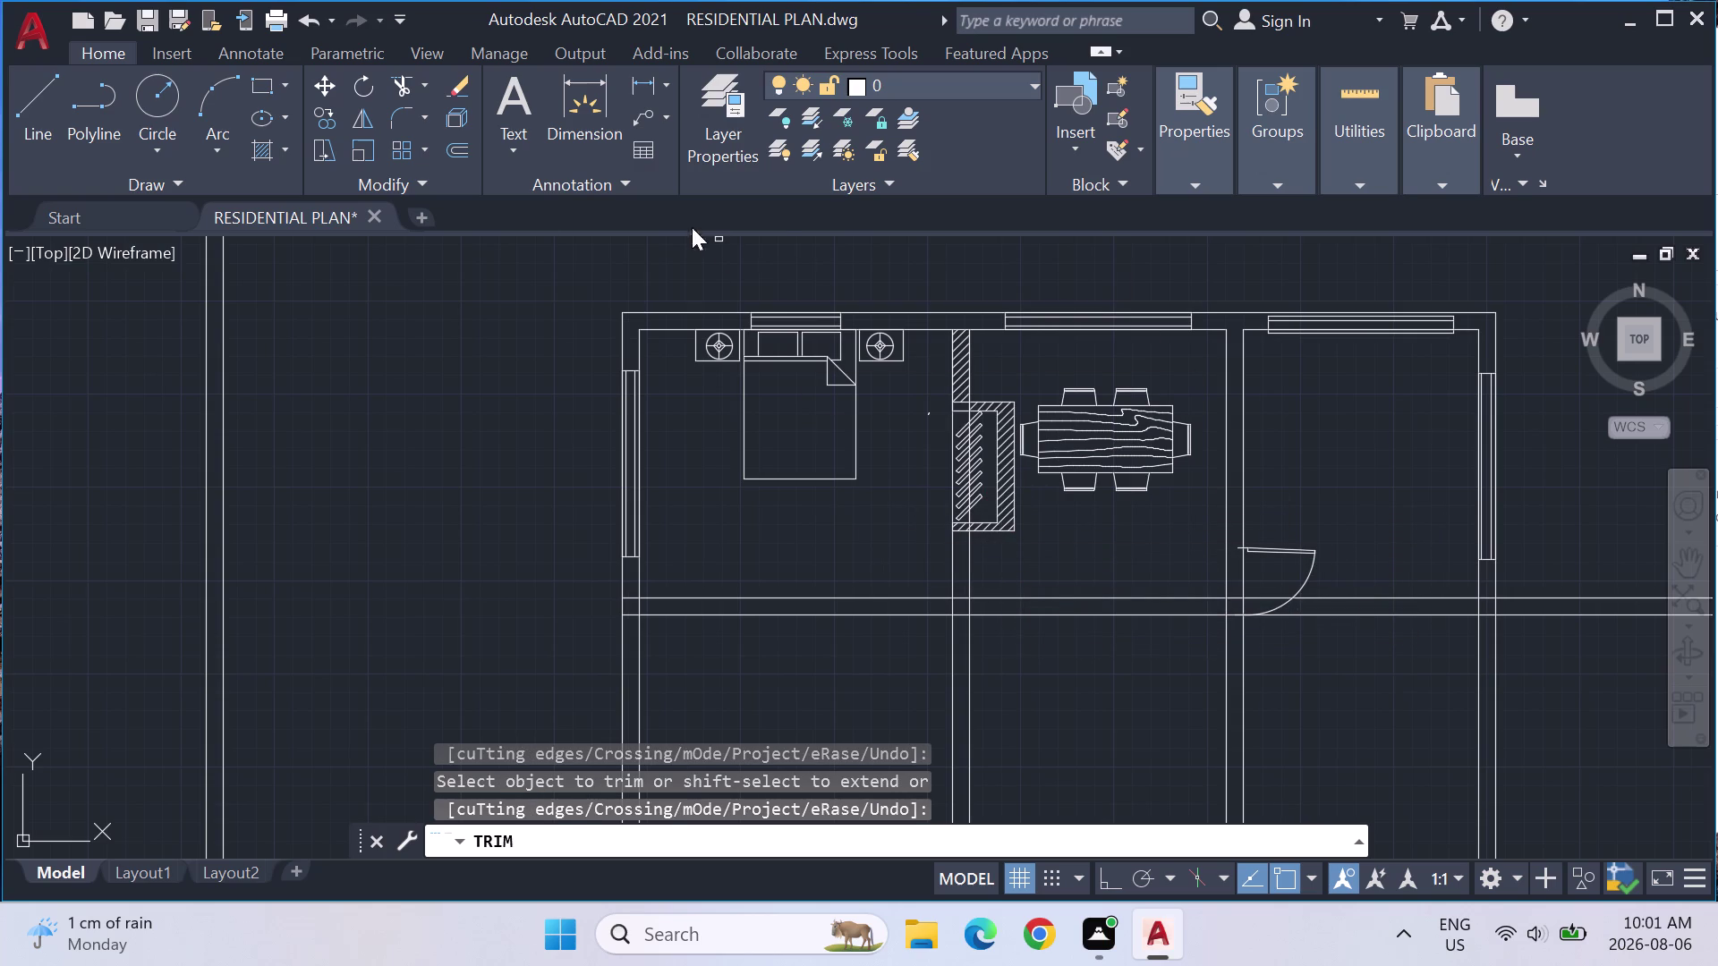
Draw two vertical lines from the hatched partition's bottom down to the wall below.
click(47, 88)
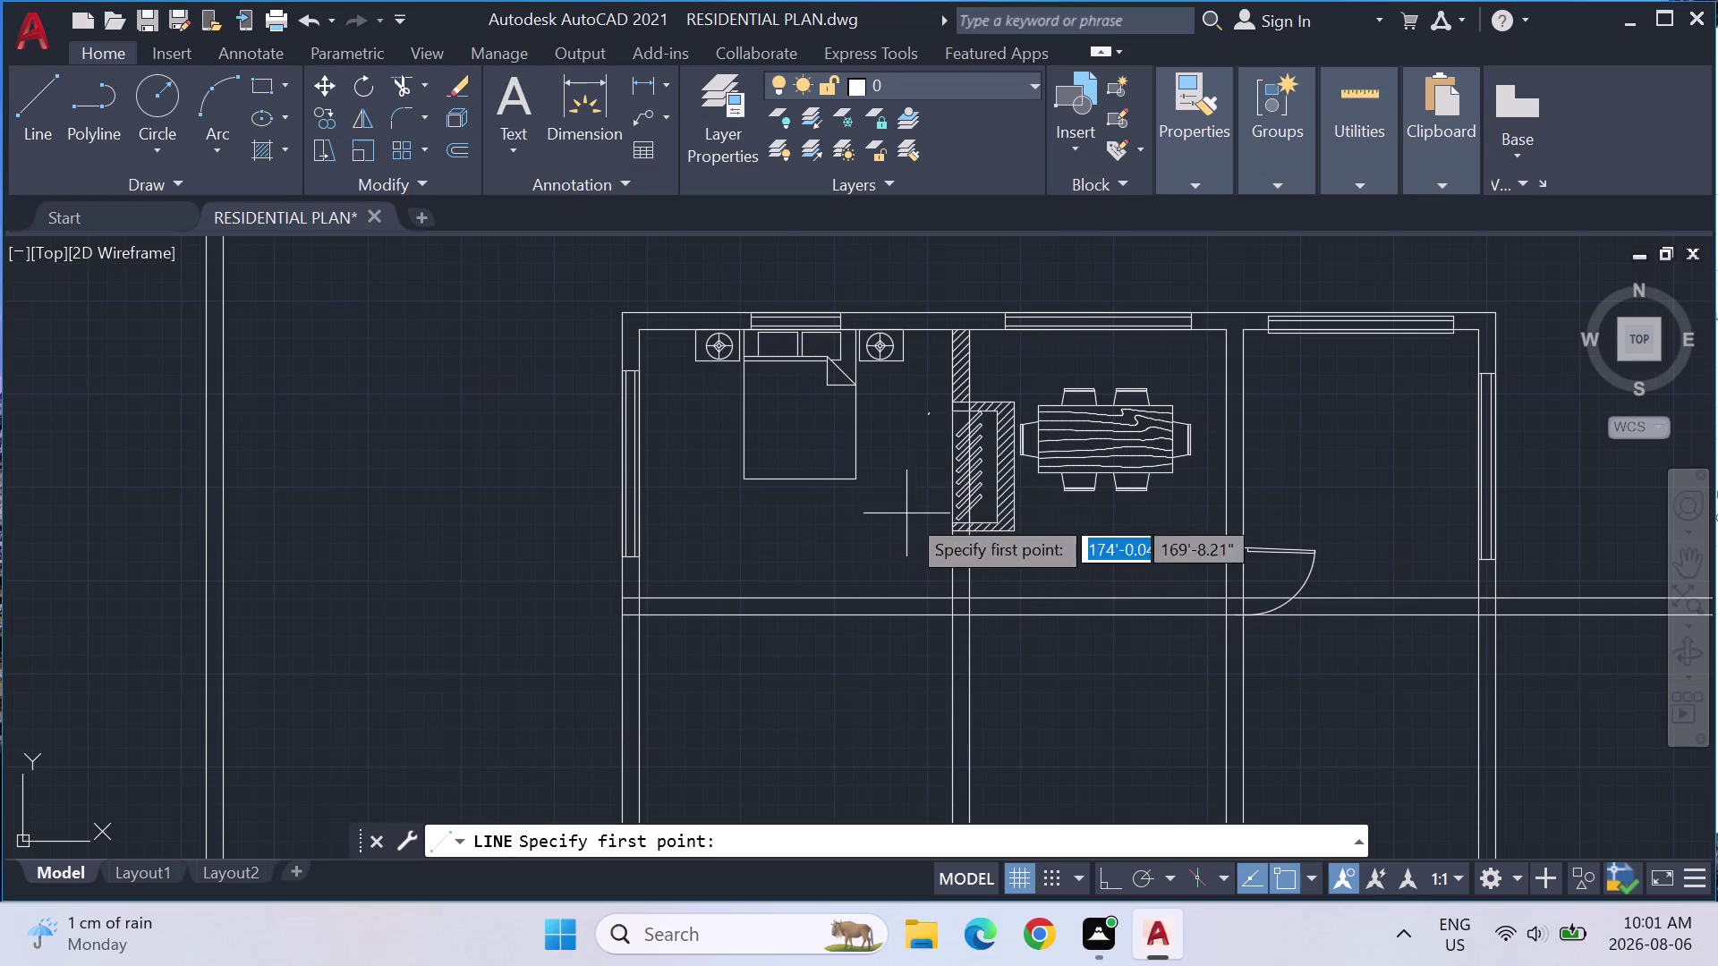
click(1012, 528)
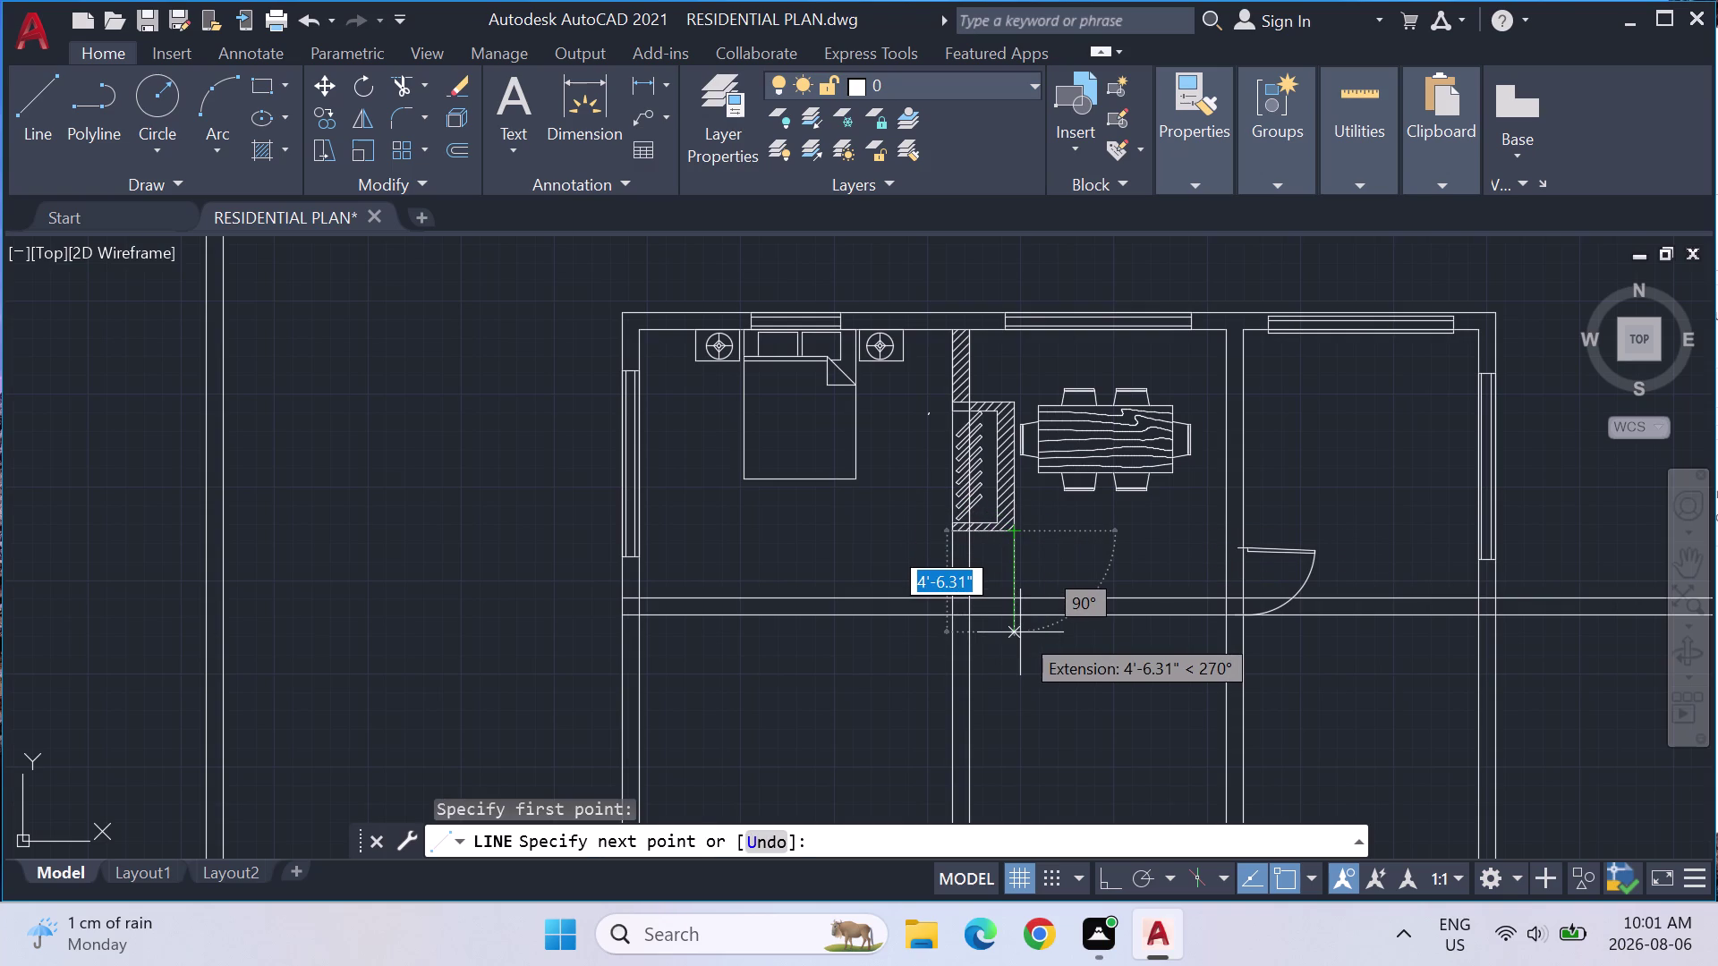
click(1020, 633)
key(Escape)
click(27, 103)
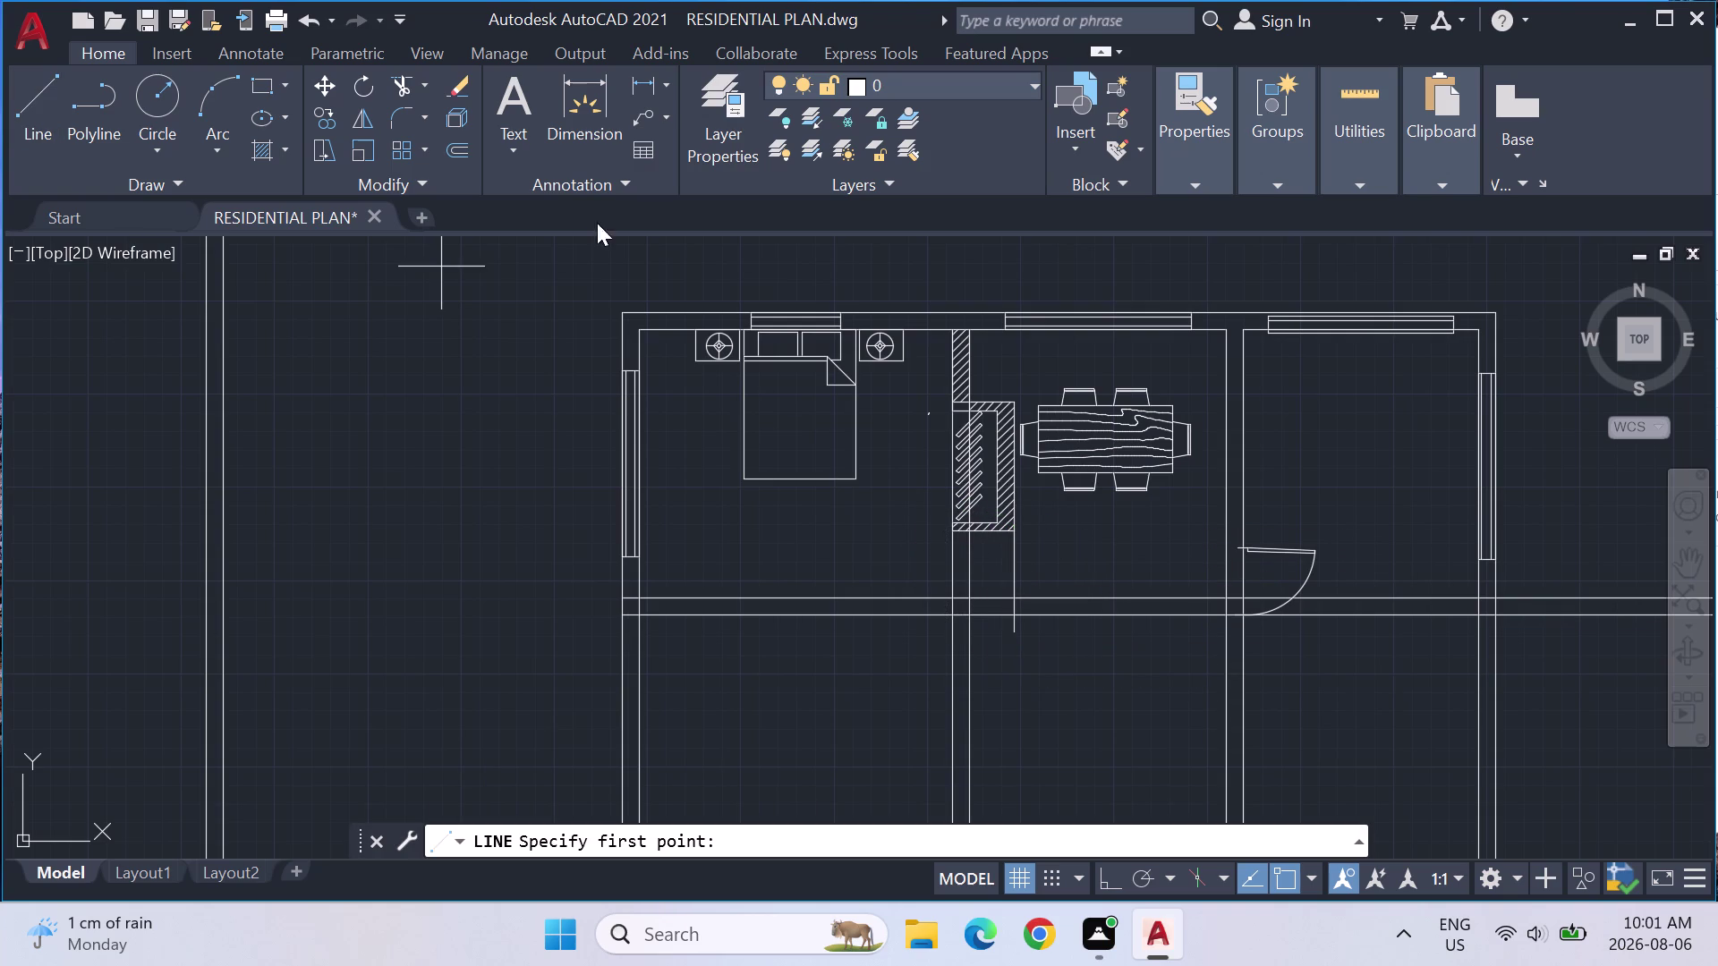
scroll(up, 3)
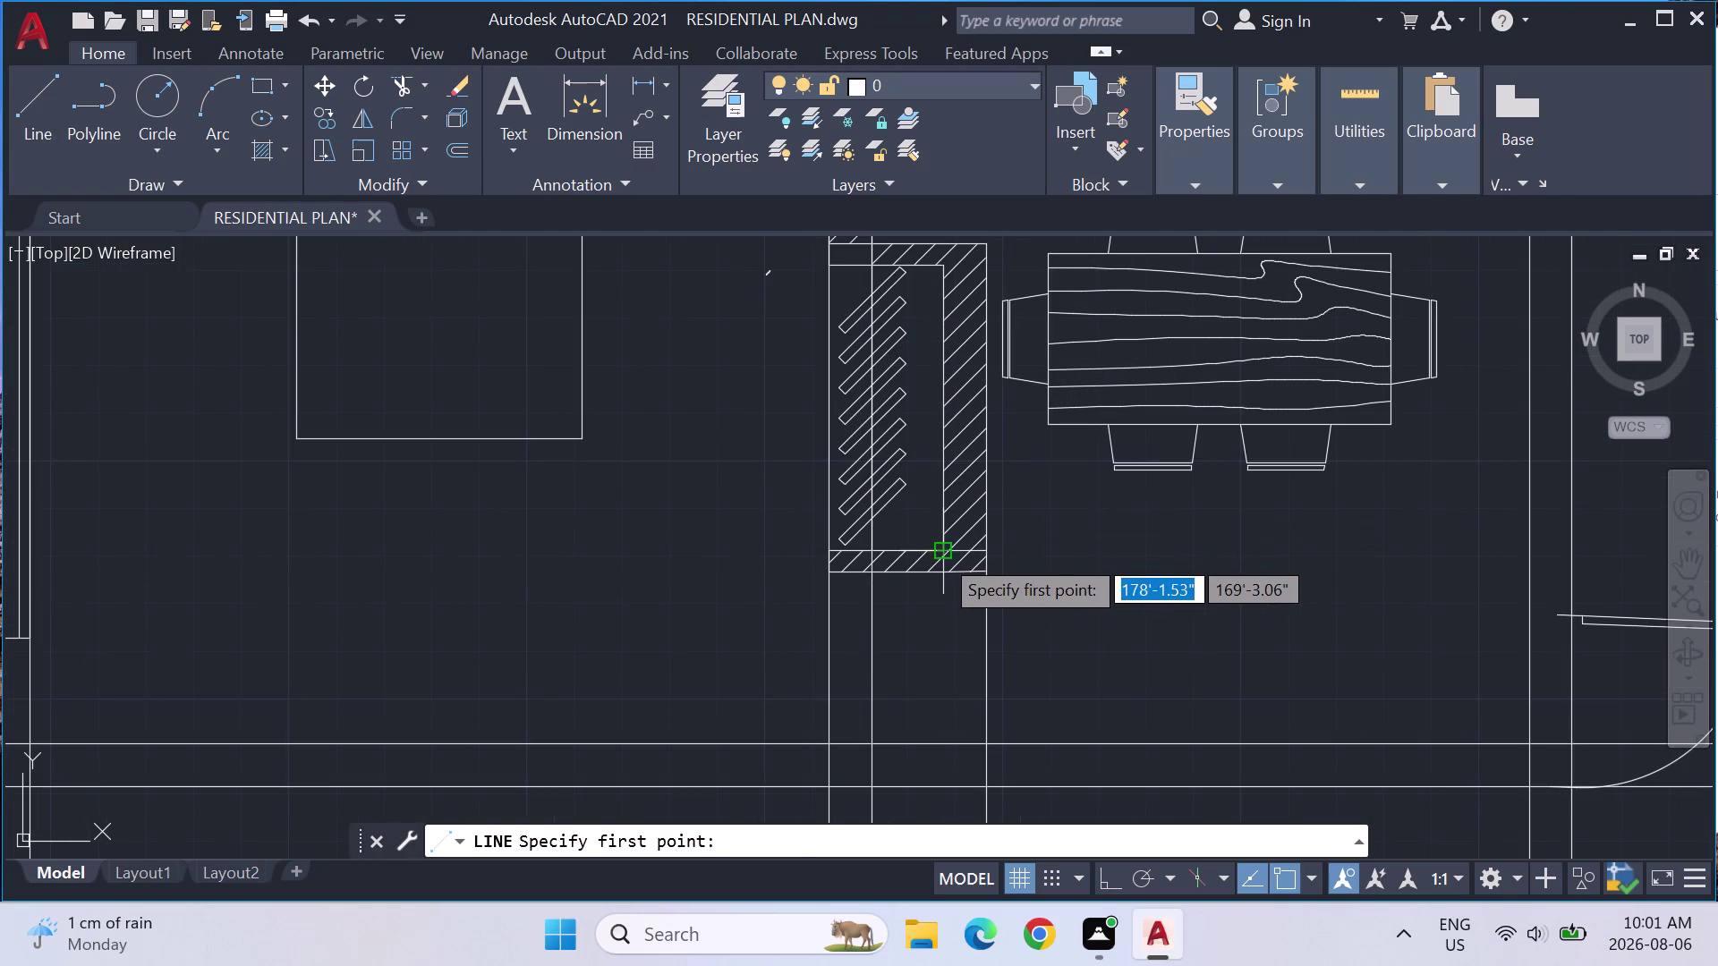
click(940, 554)
scroll(down, 3)
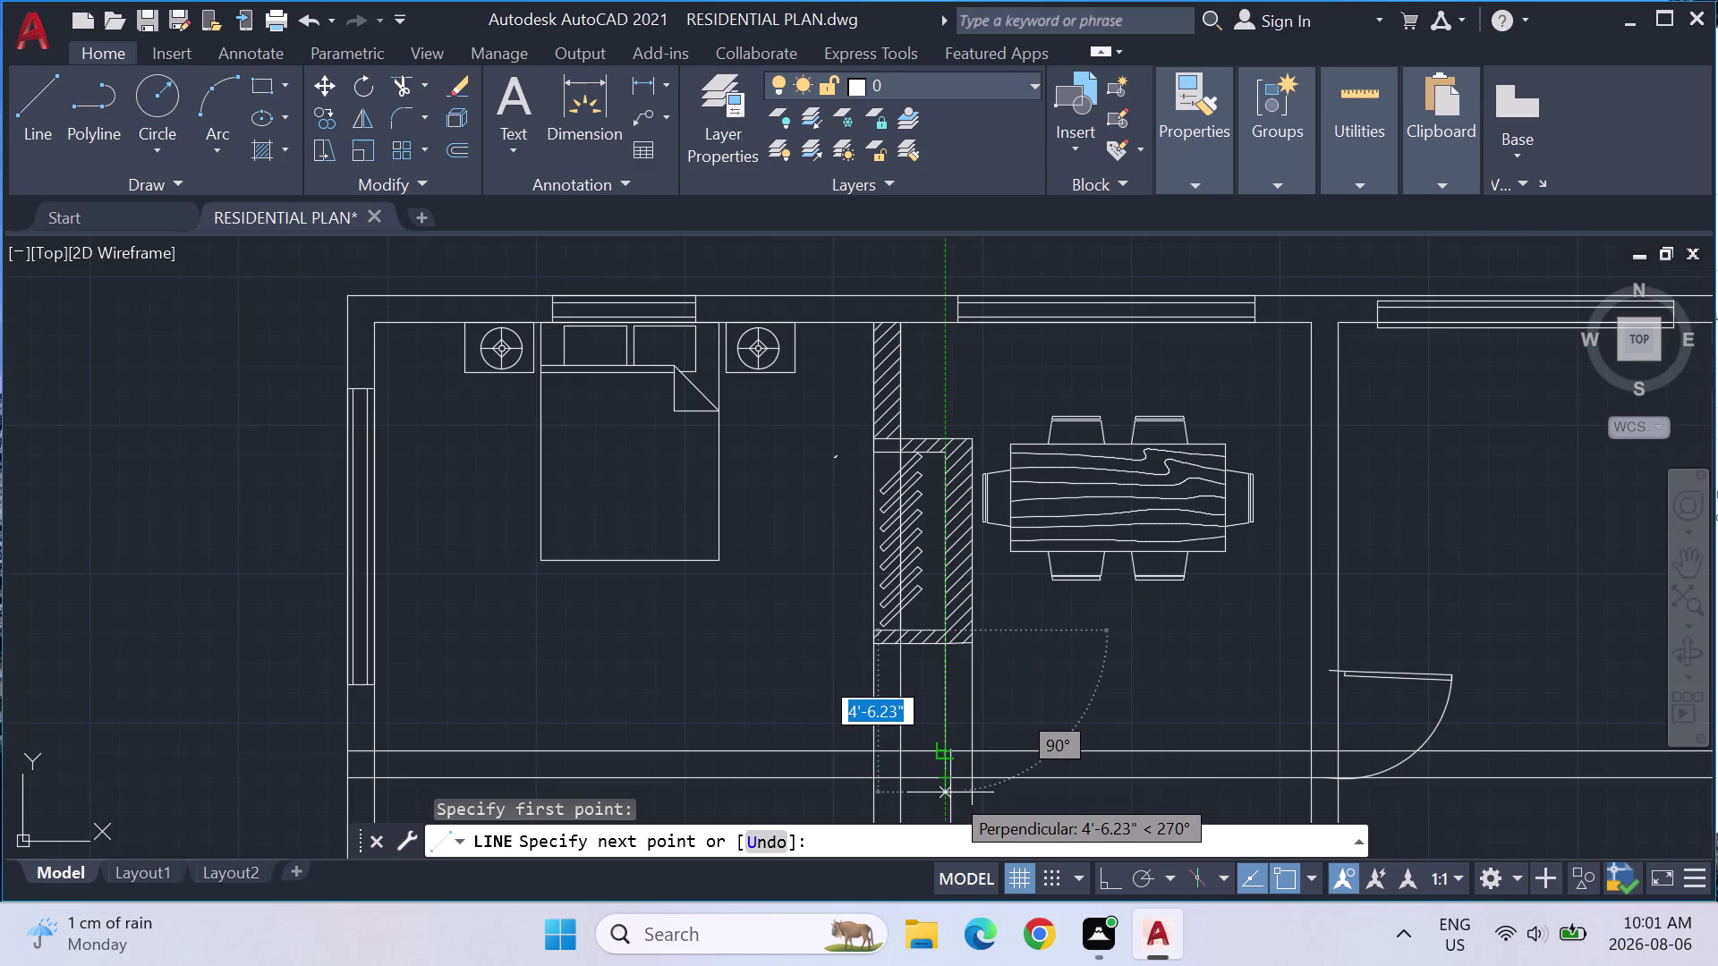
click(949, 801)
key(Escape)
key(Escape)
key(Escape)
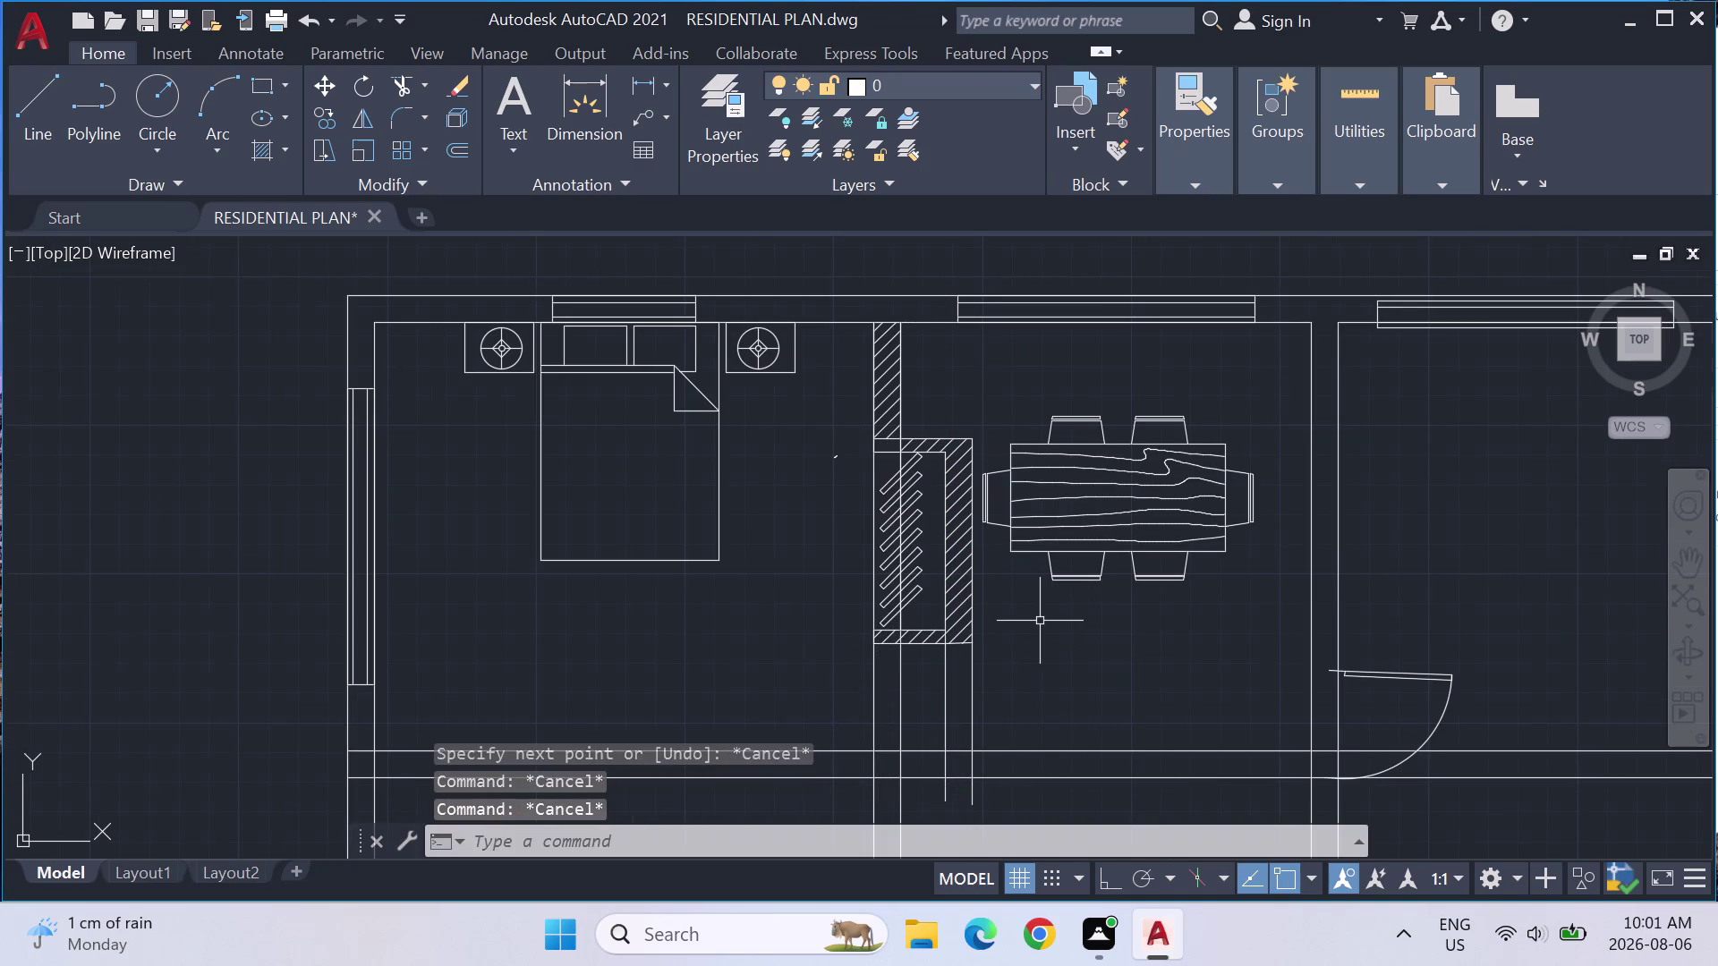
key(Escape)
key(m)
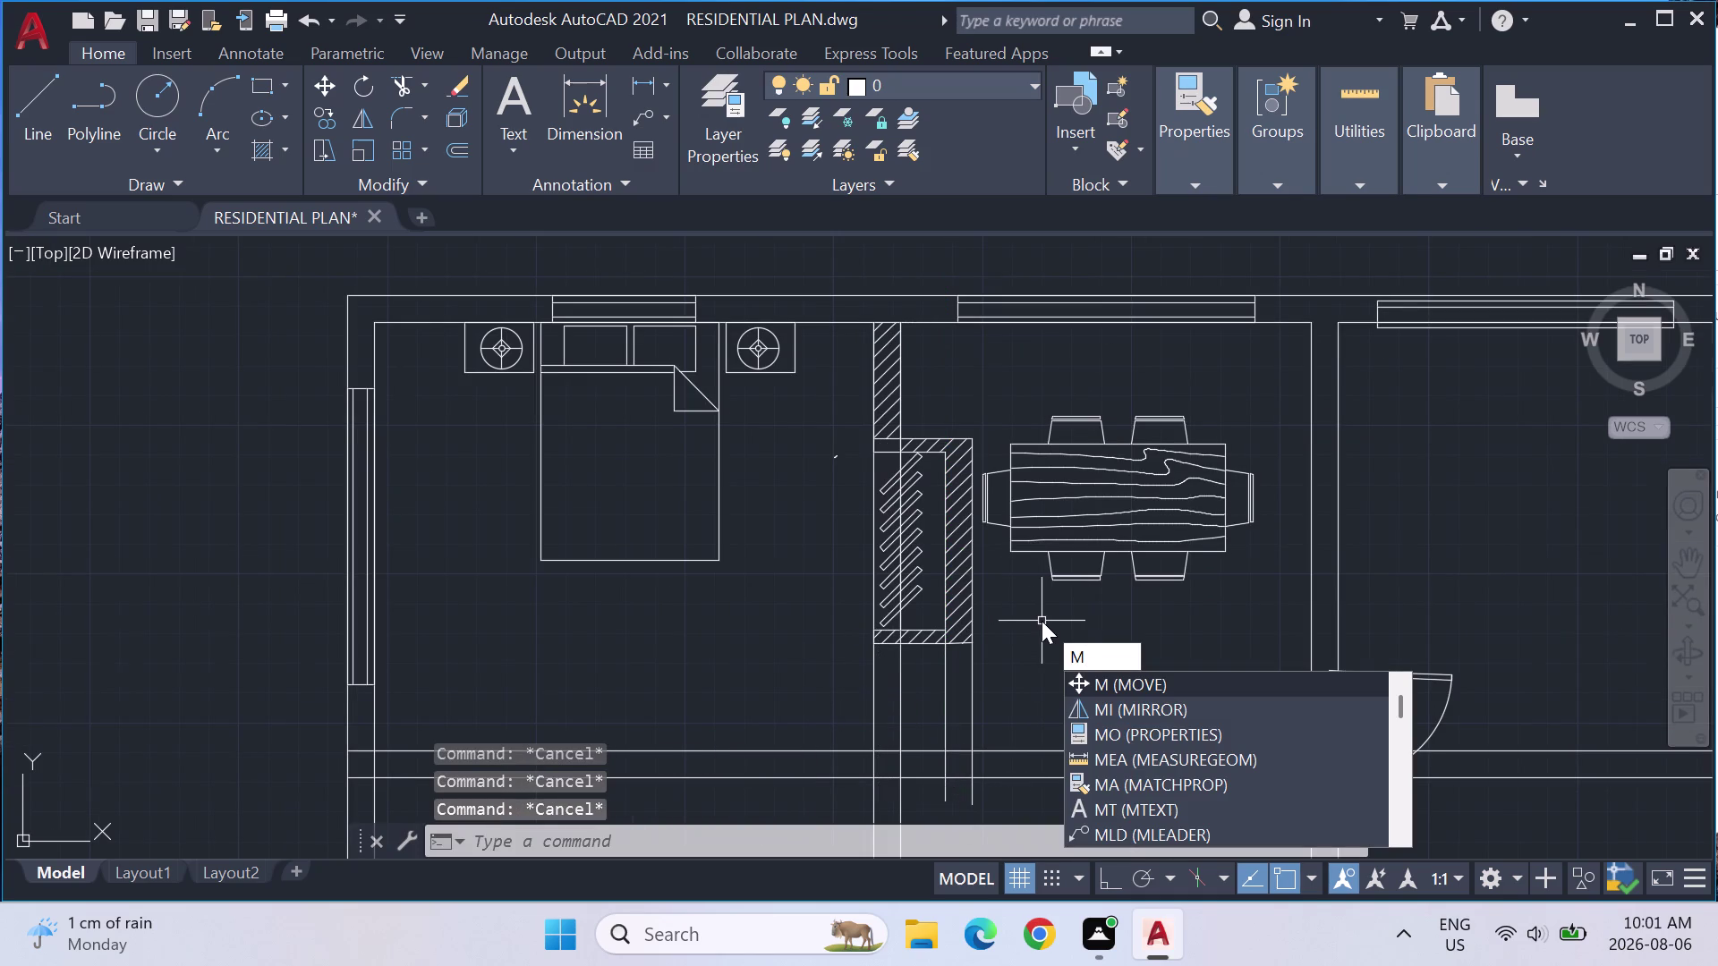
key(Escape)
Draw a line from the midpoint of the partition's lower end down to the wall below, using M2P.
click(44, 81)
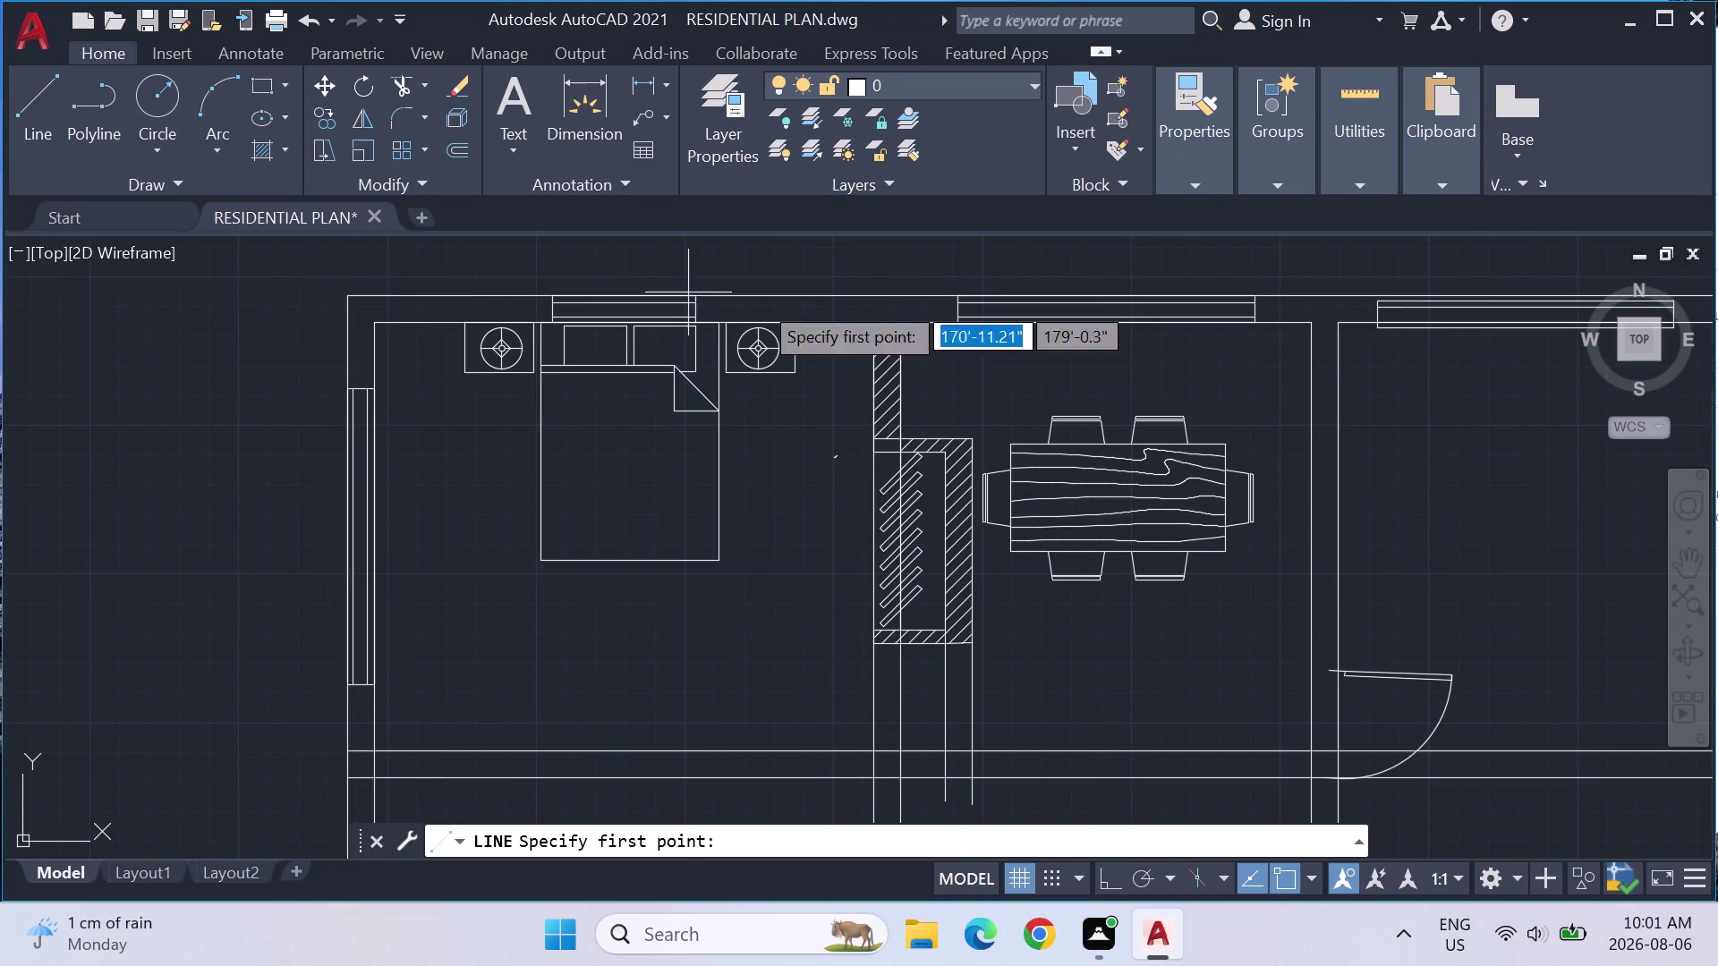
text(2P)
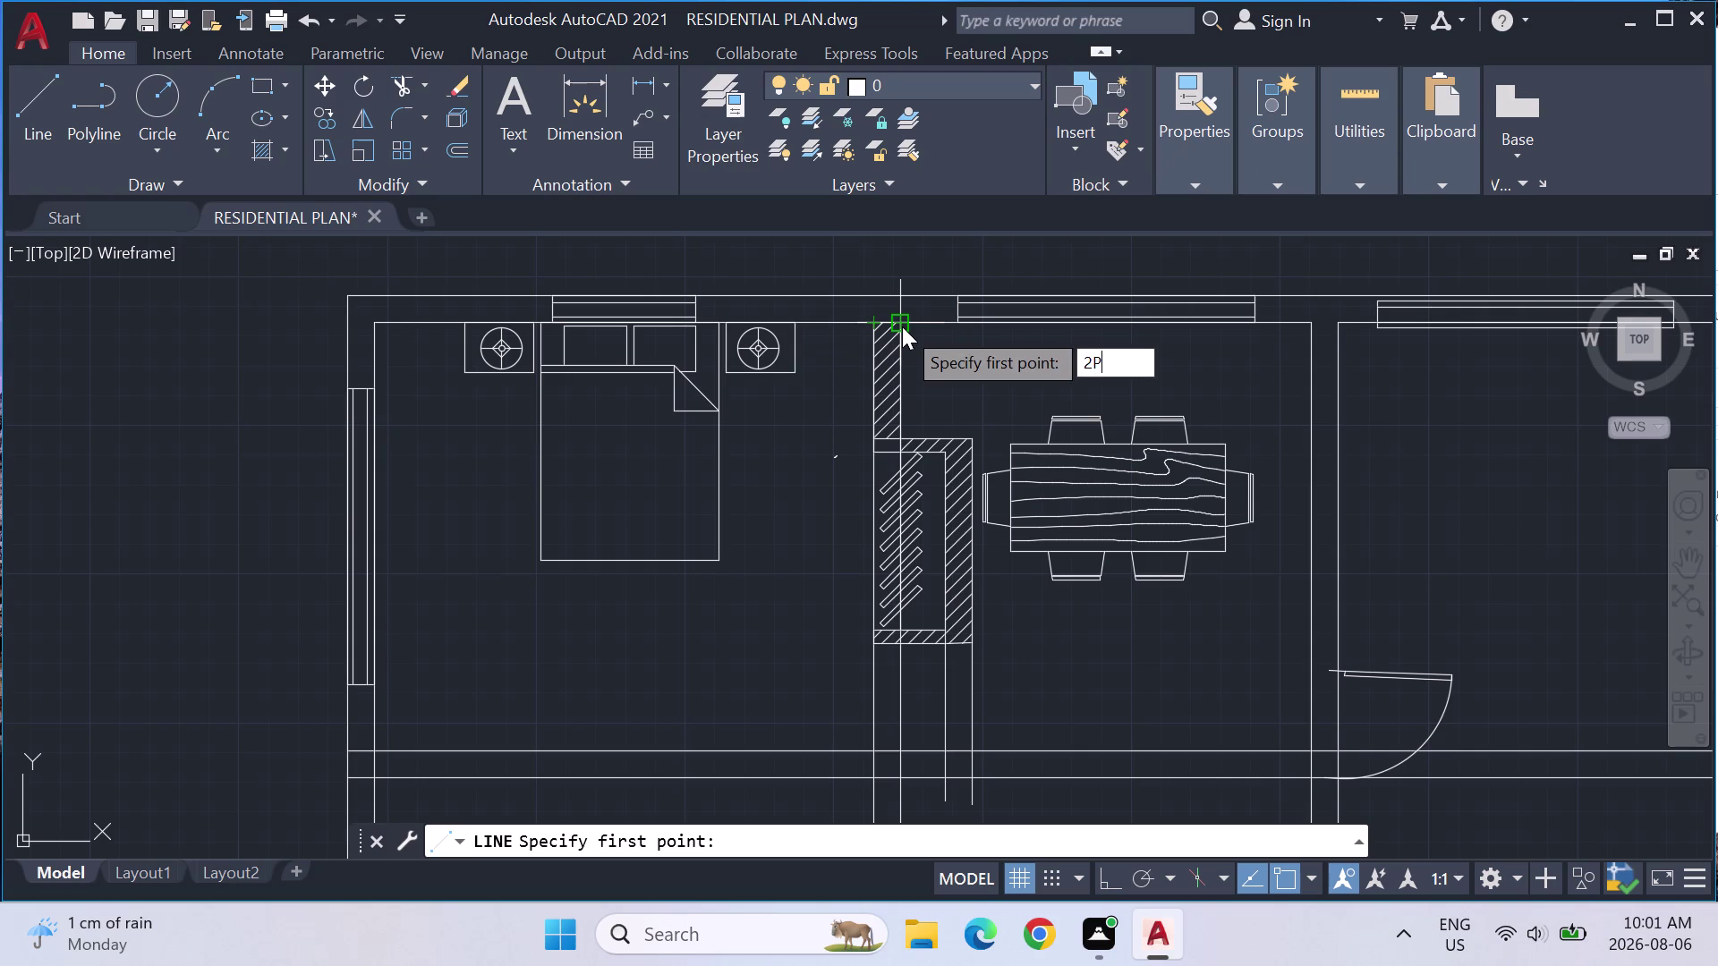
key(BackSpace)
key(BackSpace)
text(M2P)
key(Return)
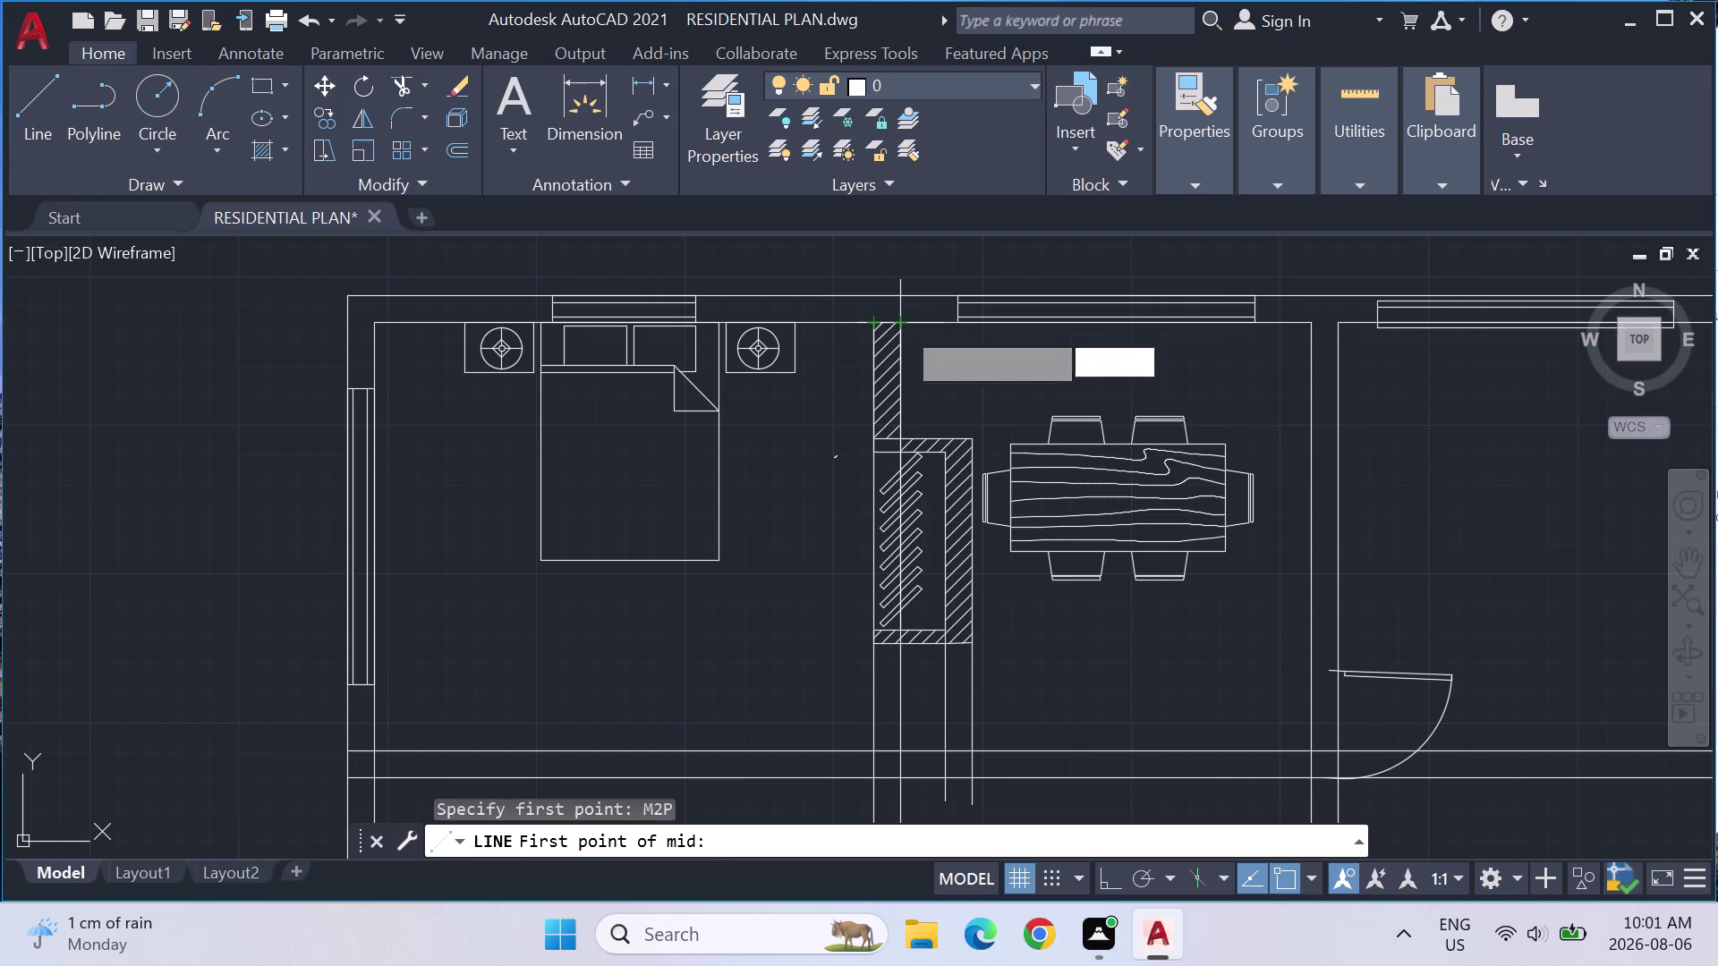
click(974, 637)
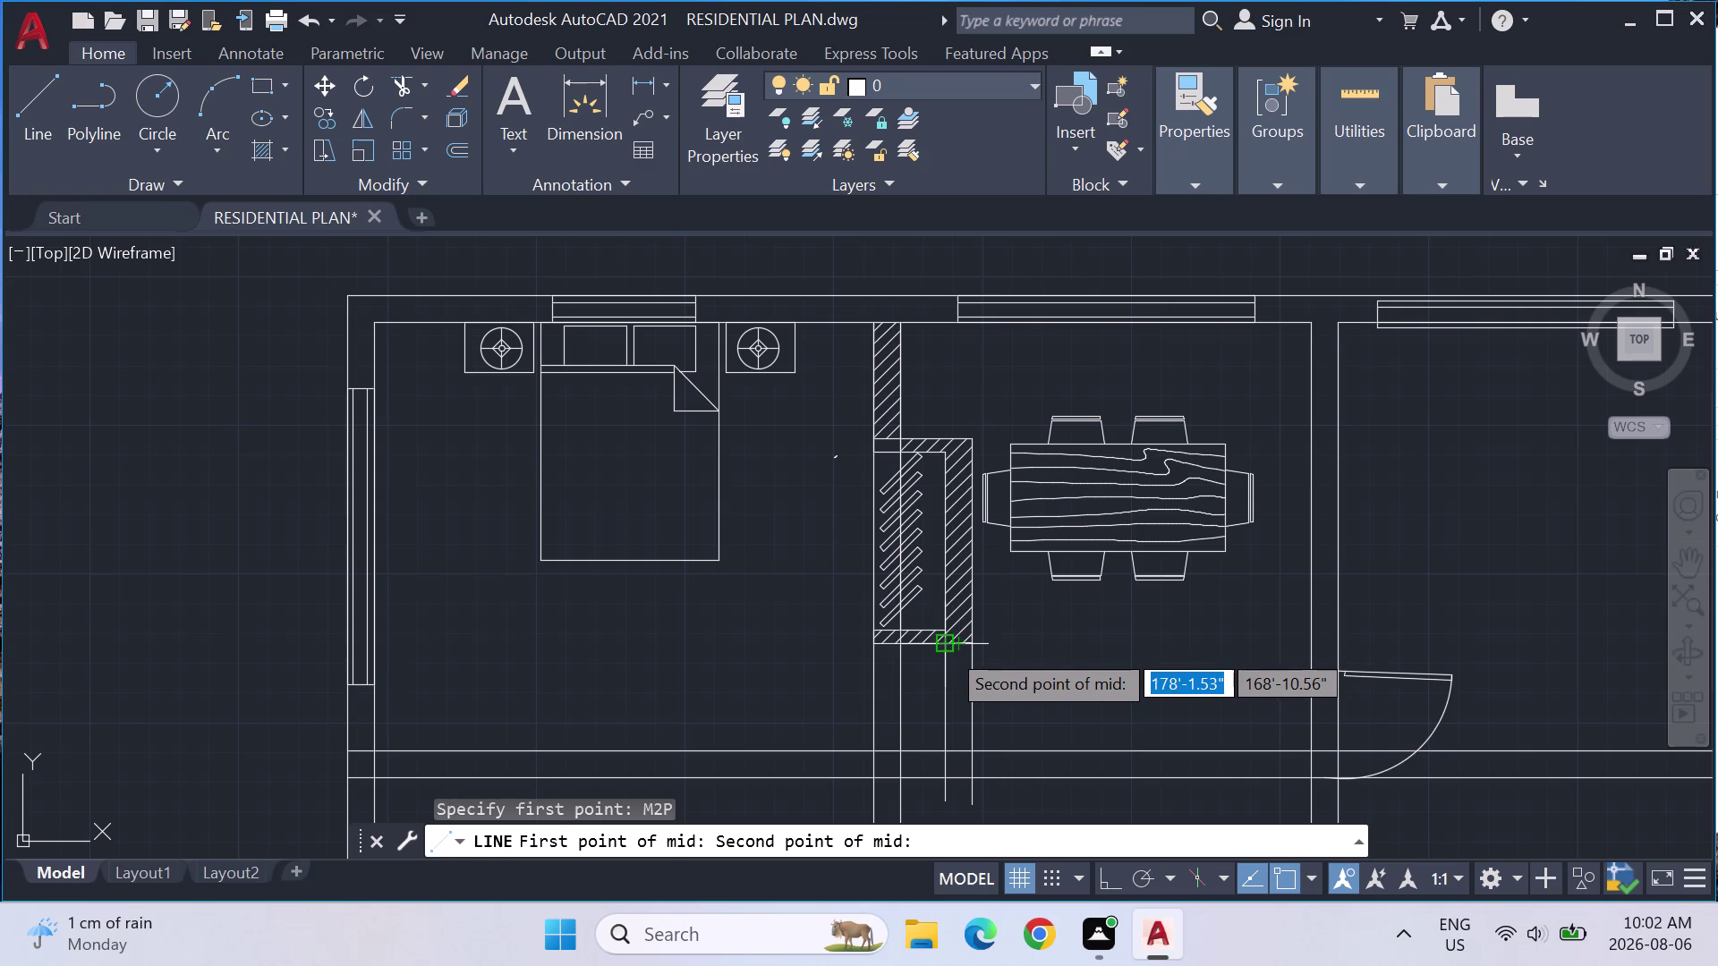
click(946, 648)
click(955, 646)
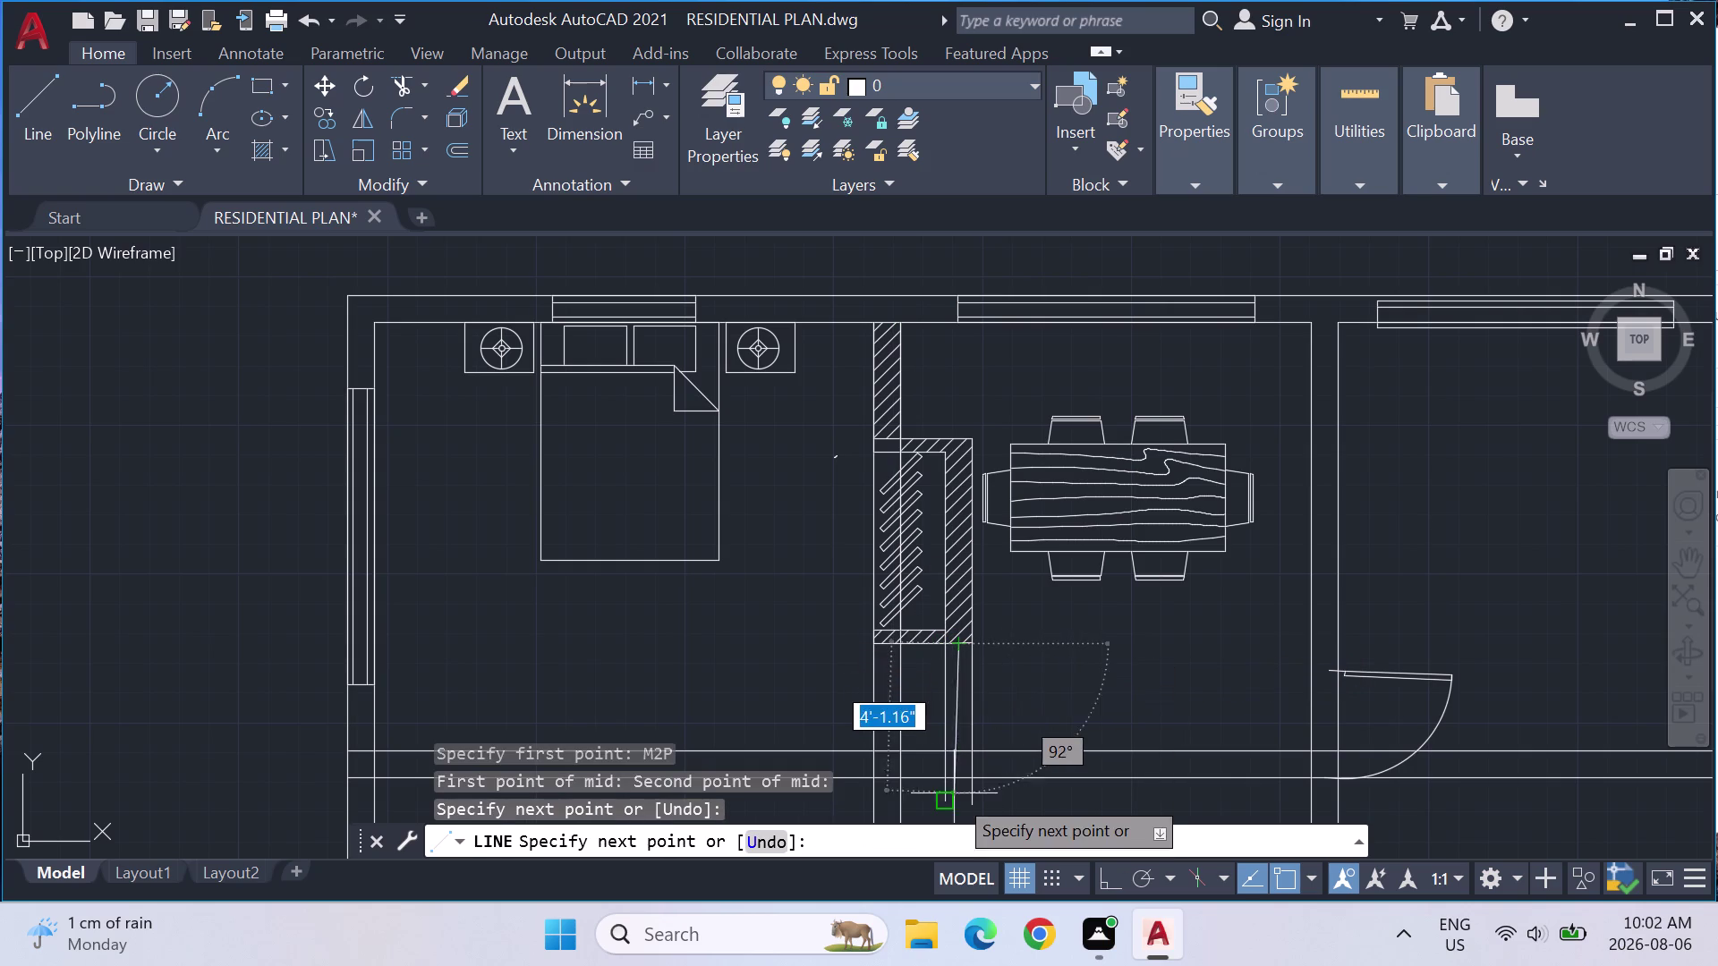
click(960, 810)
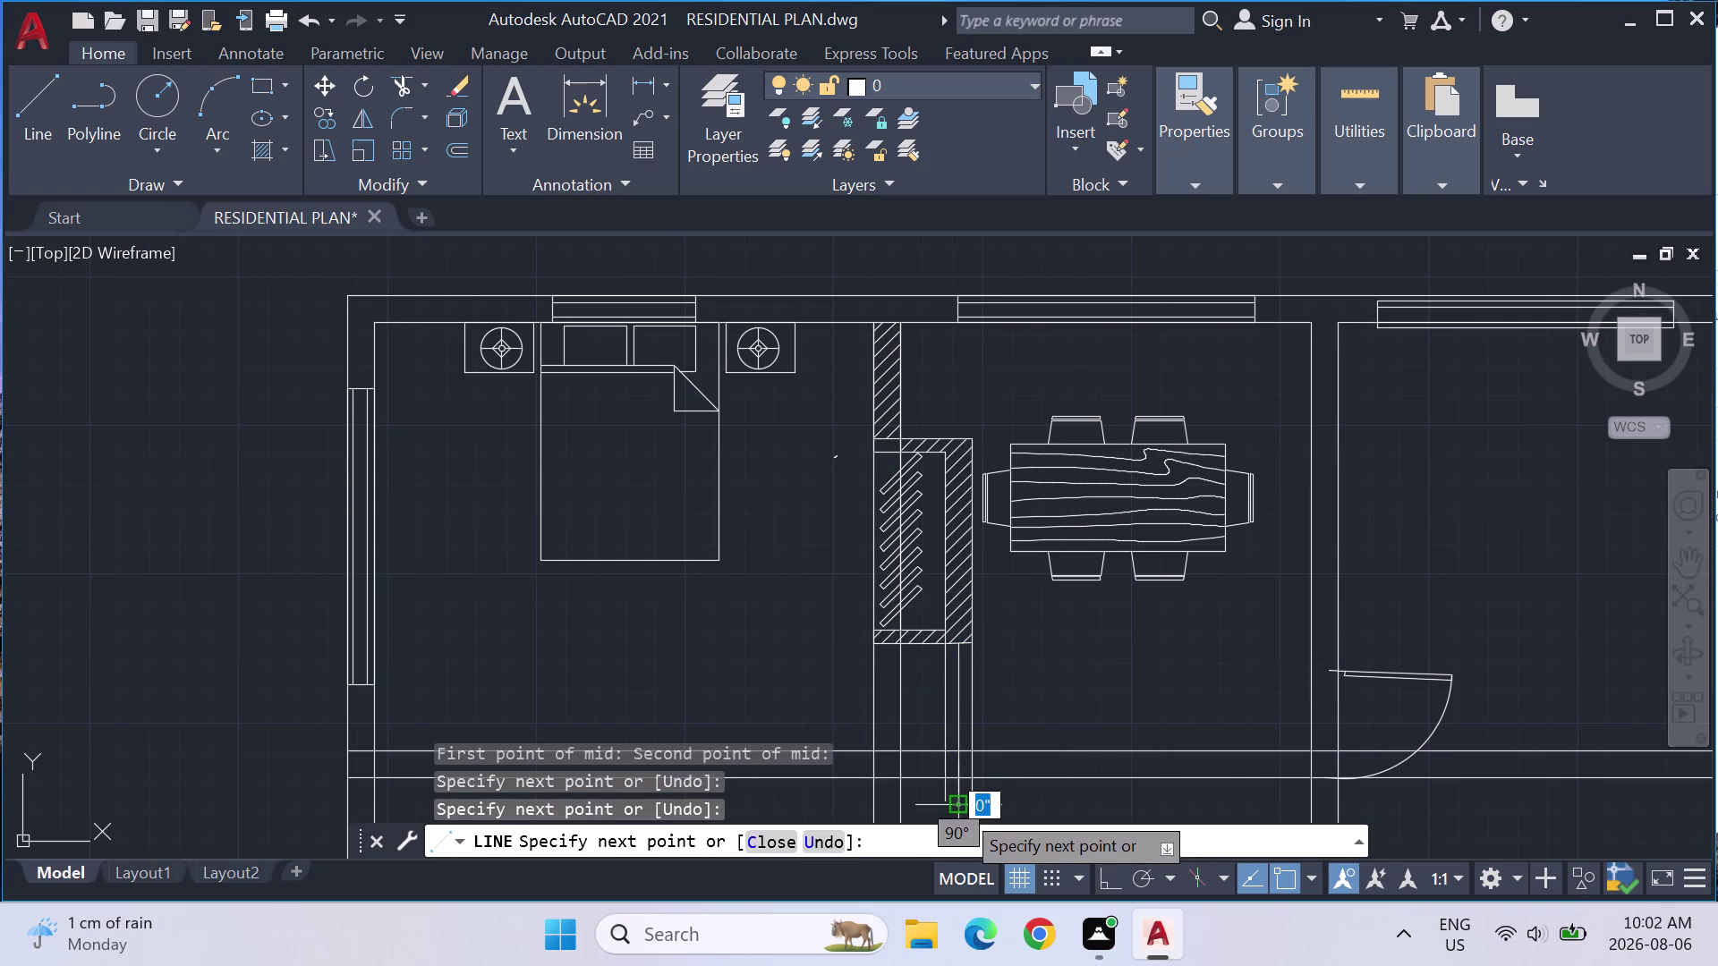
key(Escape)
key(Escape)
key(Escape)
text(T)
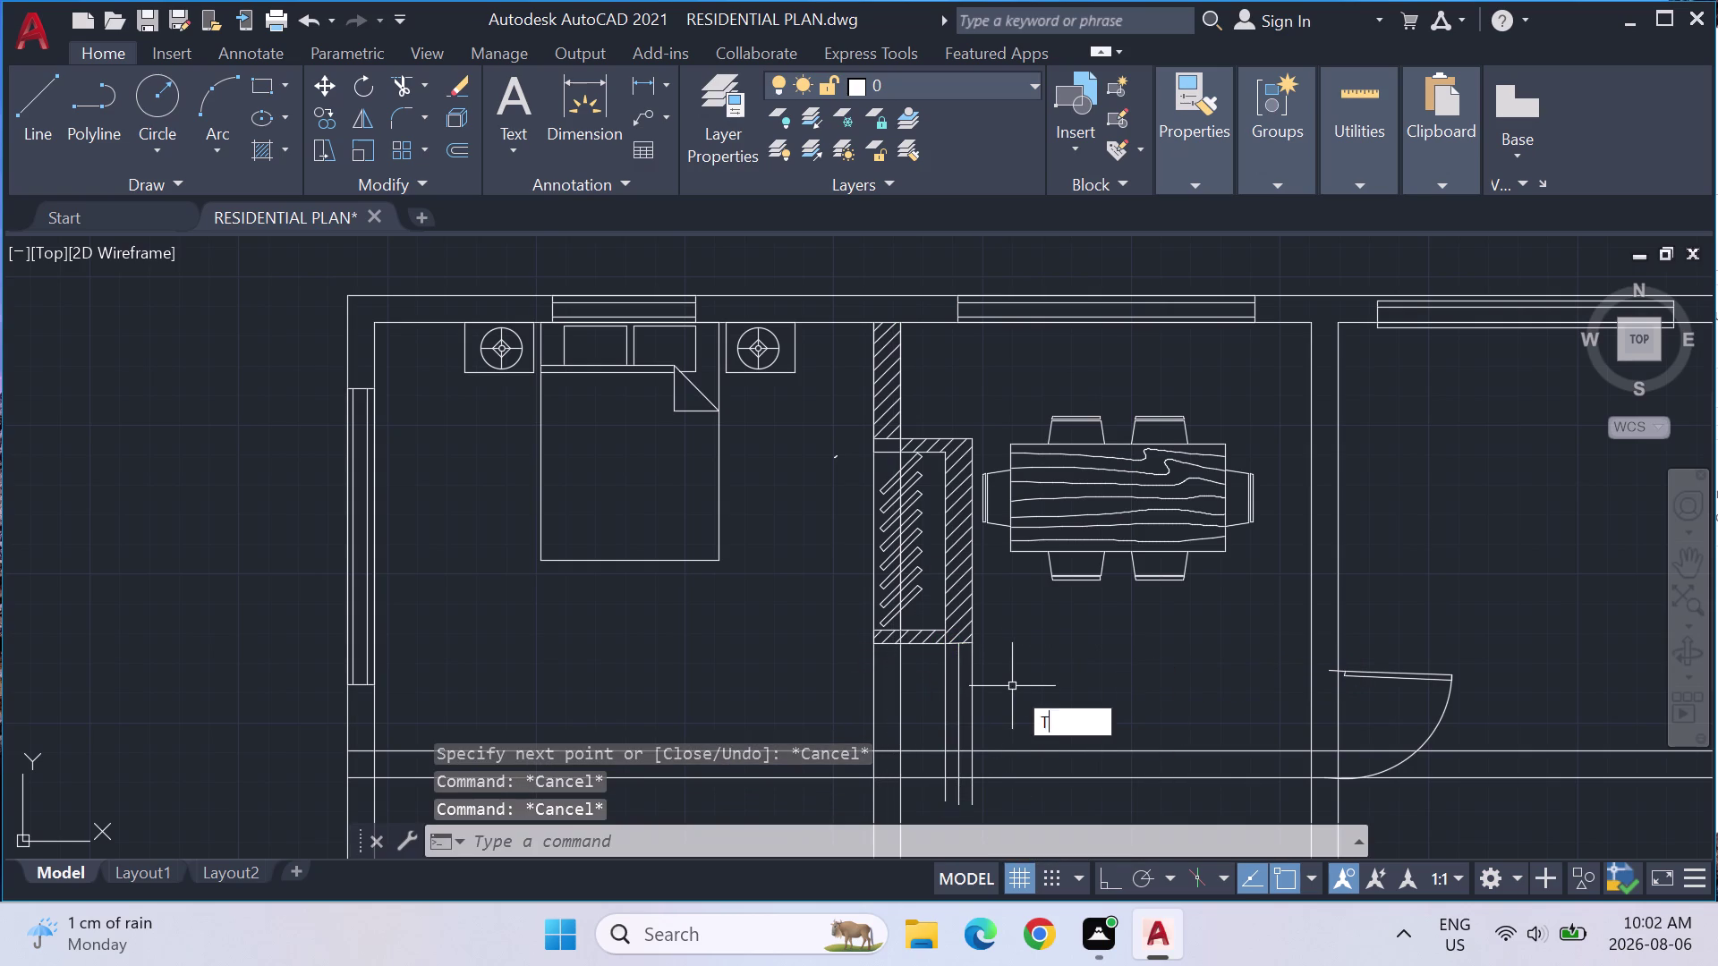
text(RIM)
key(Return)
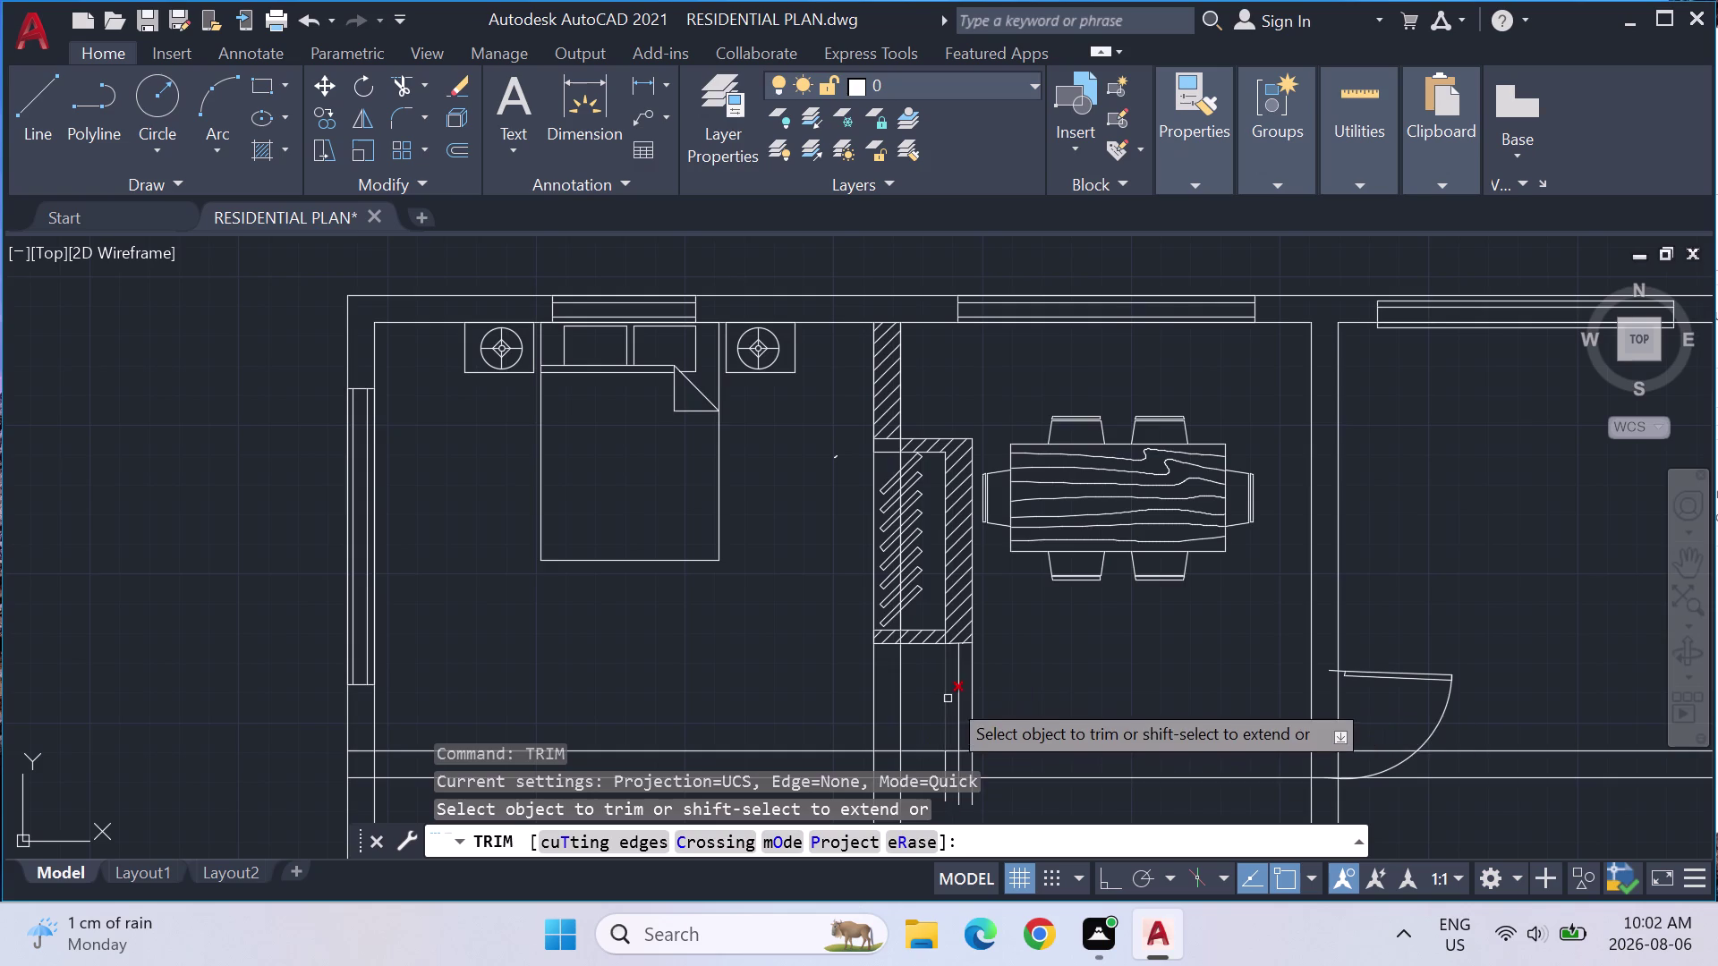
Trim the excess ends of the new lines below the partition.
scroll(up, 3)
click(943, 674)
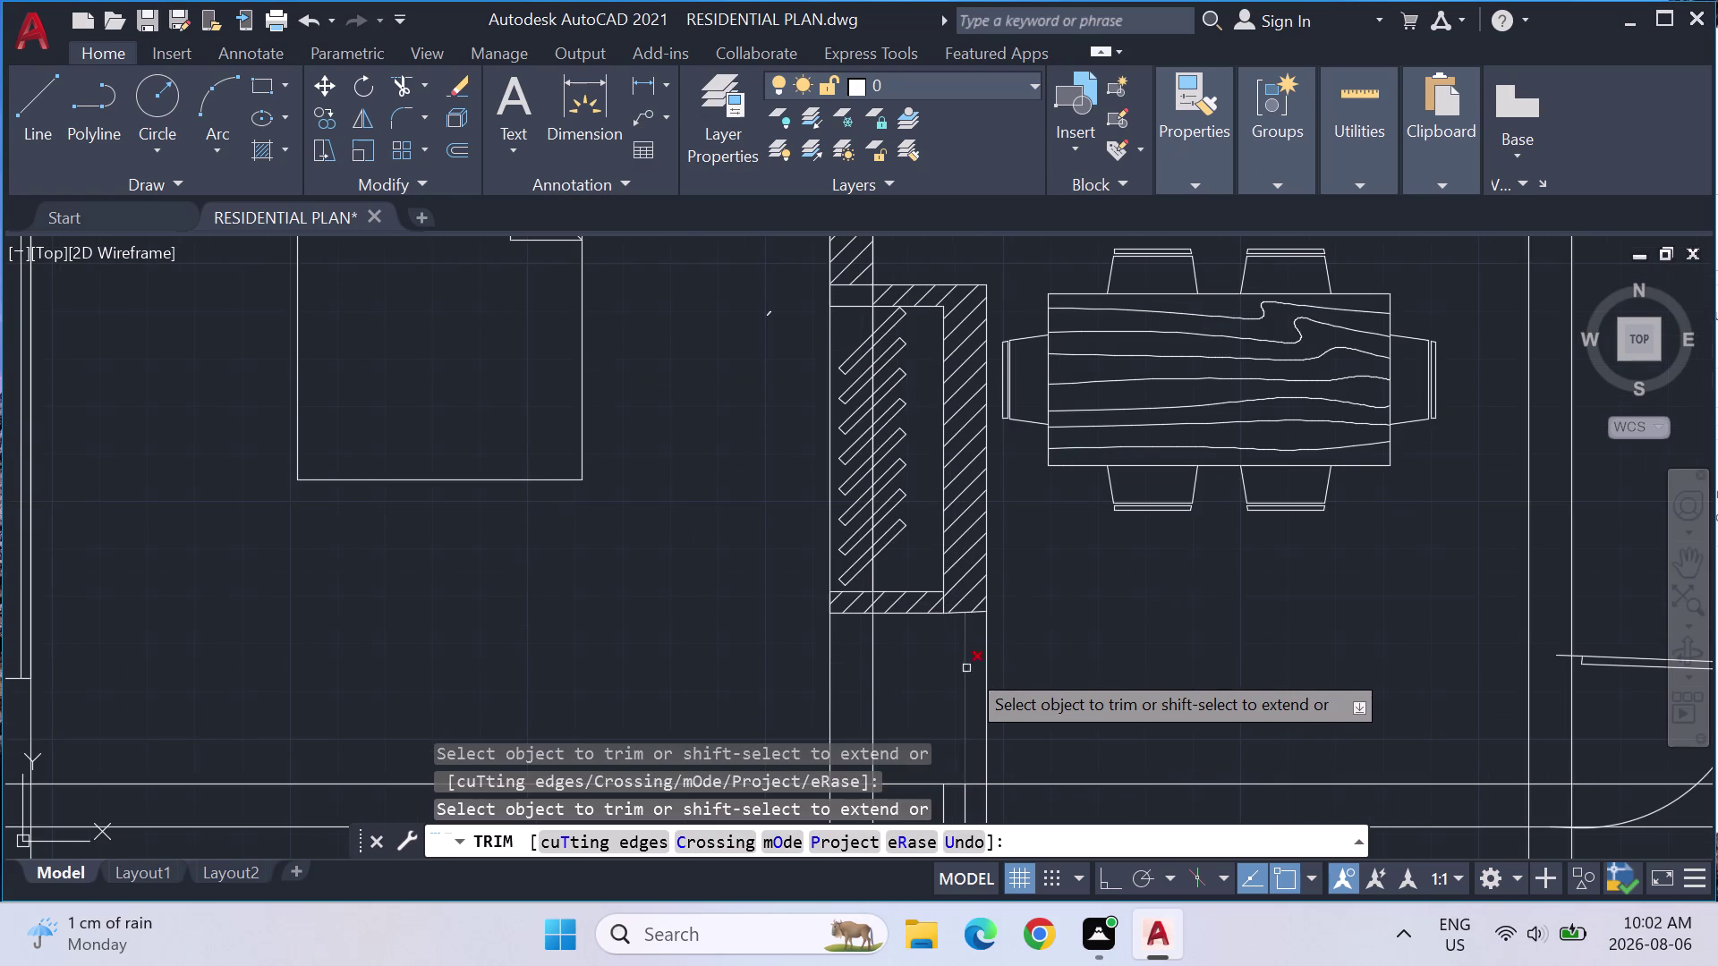
click(987, 671)
click(988, 814)
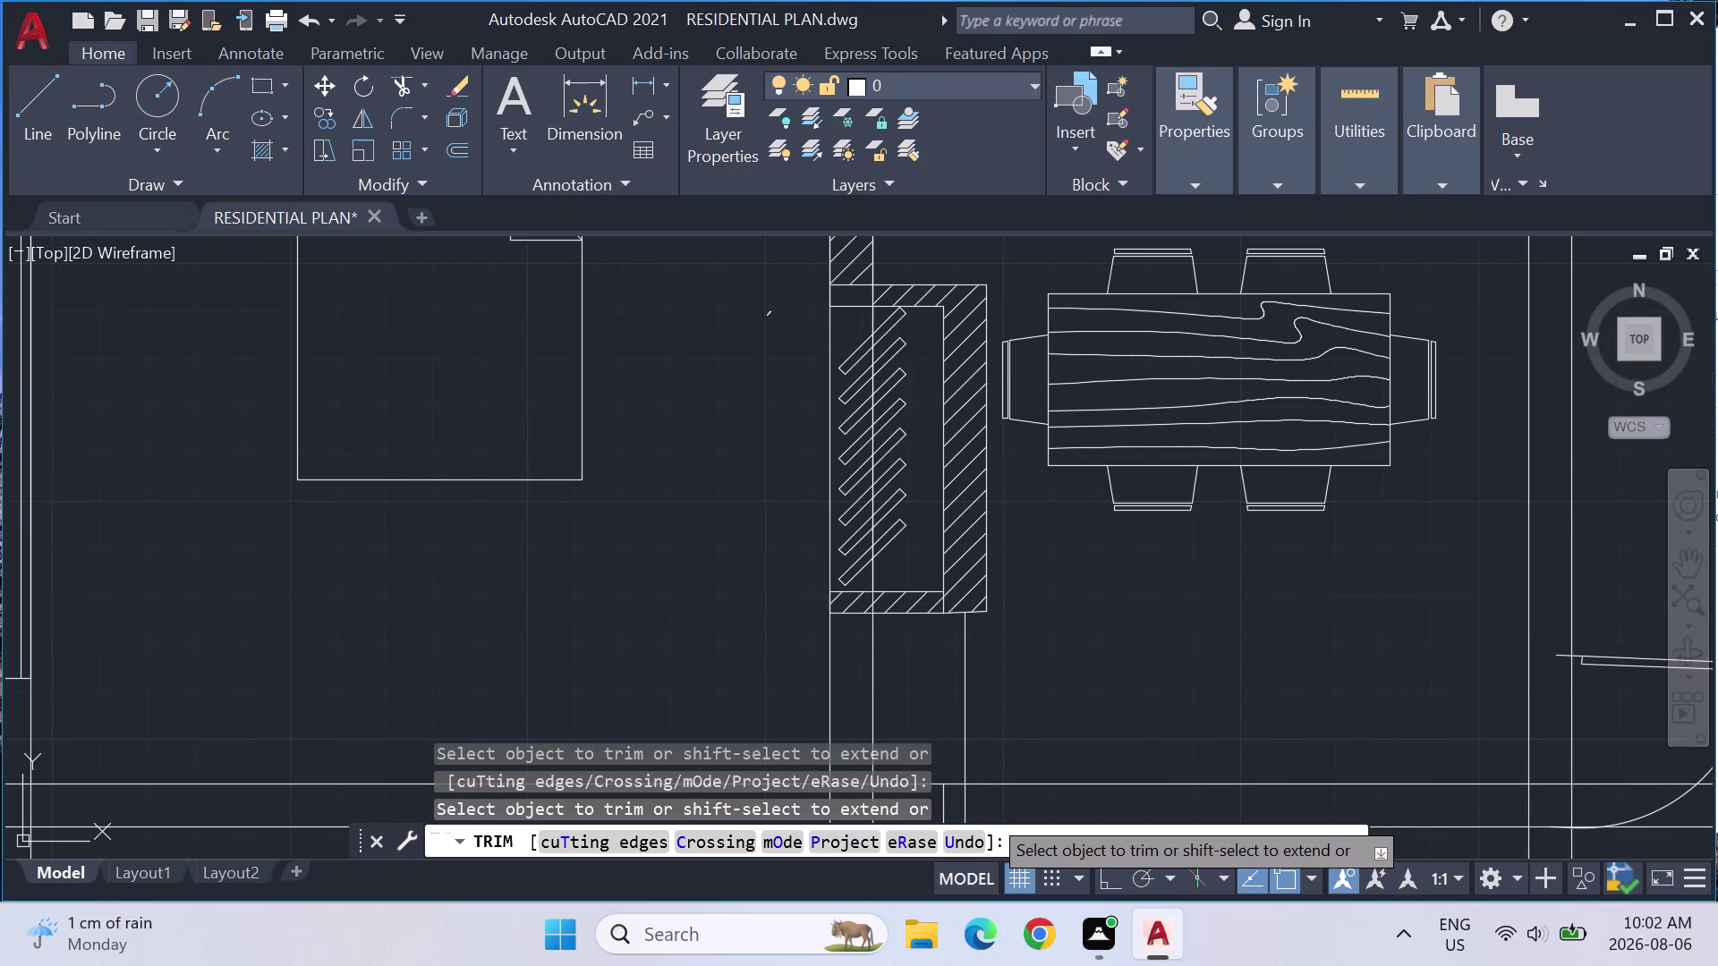
scroll(down, 3)
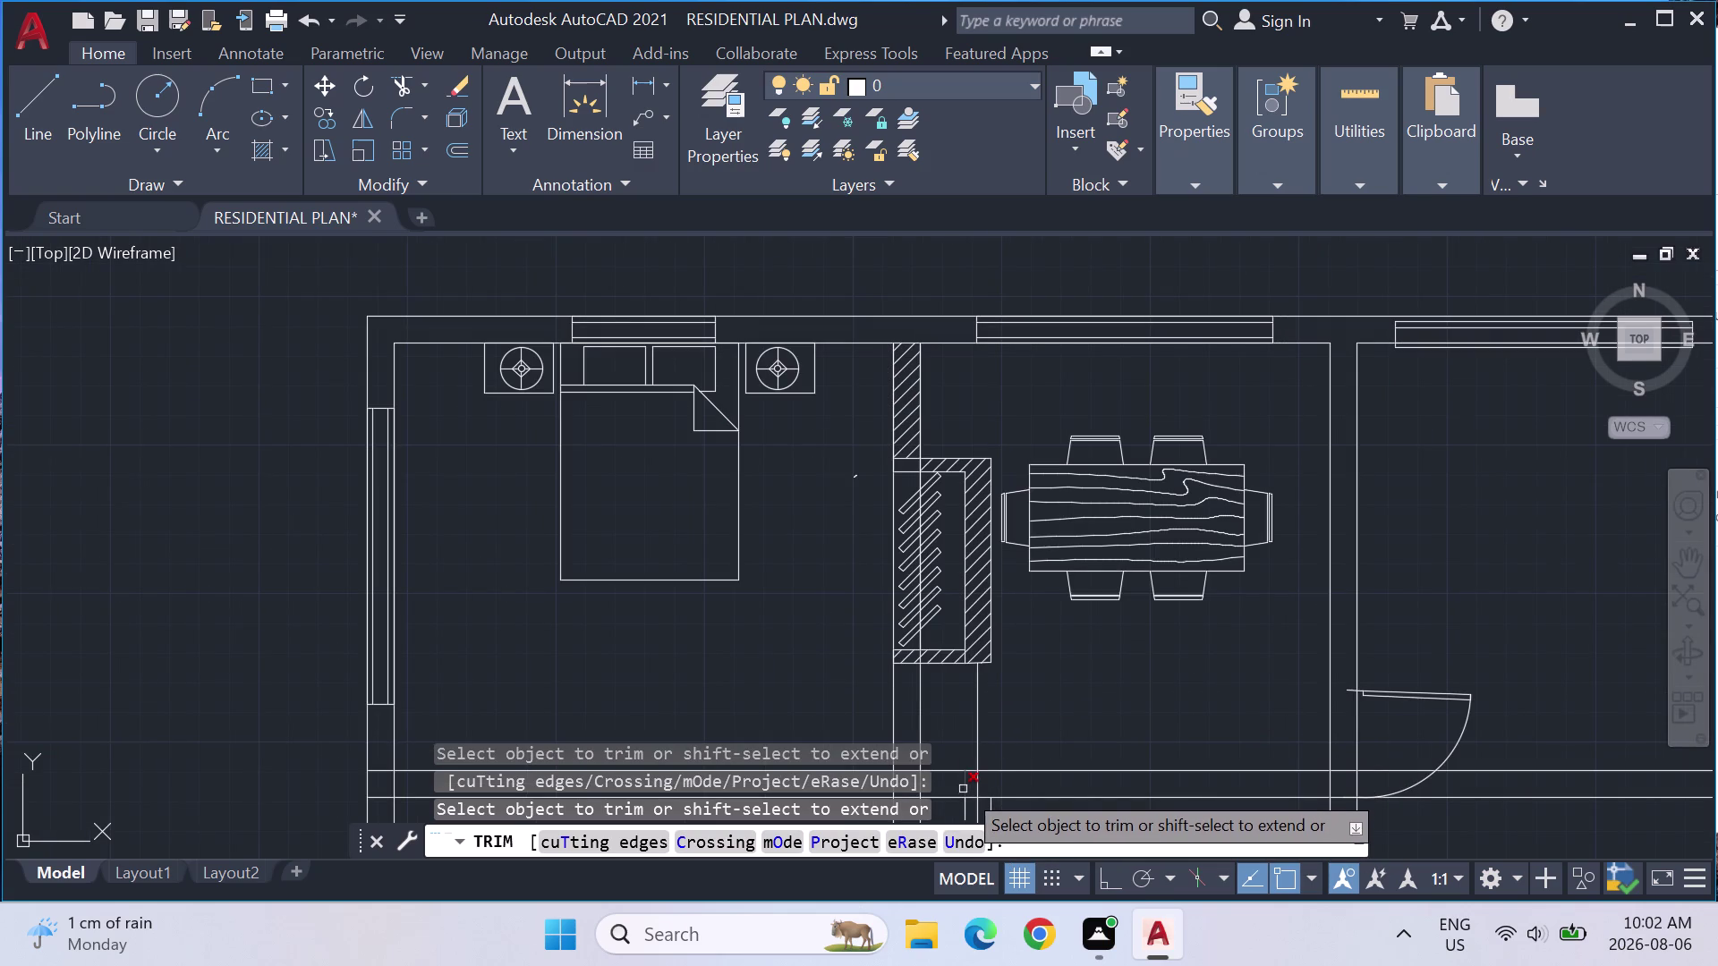
click(962, 790)
scroll(down, 3)
click(1019, 787)
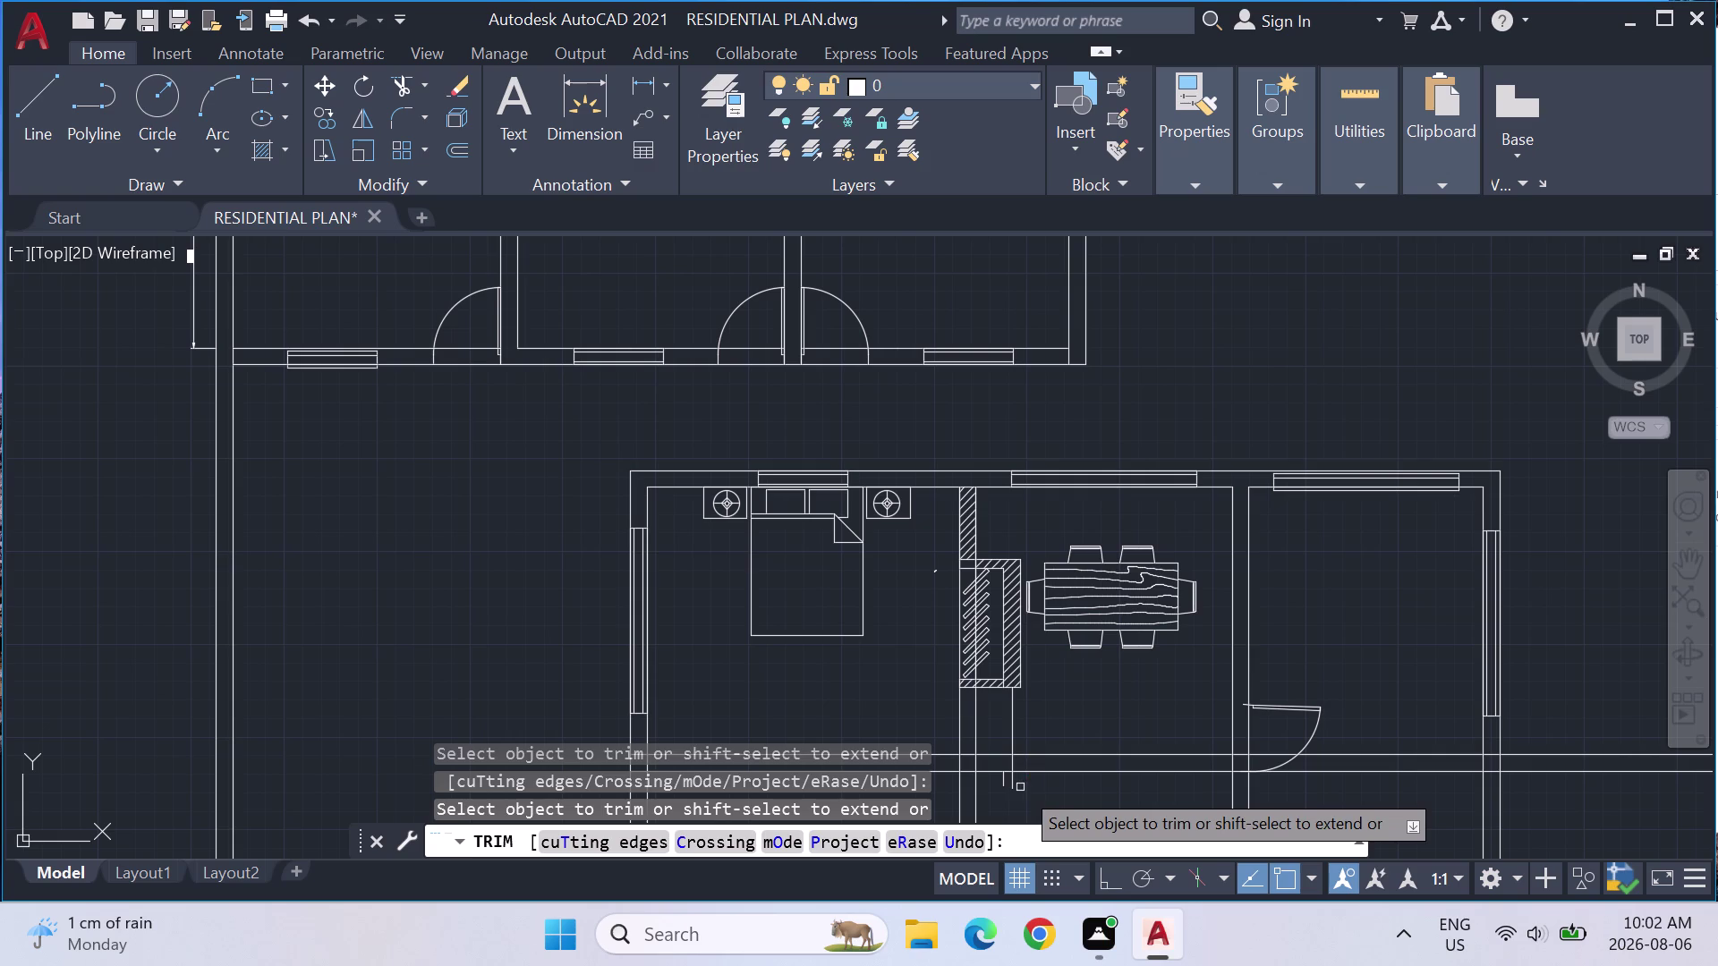
click(1004, 787)
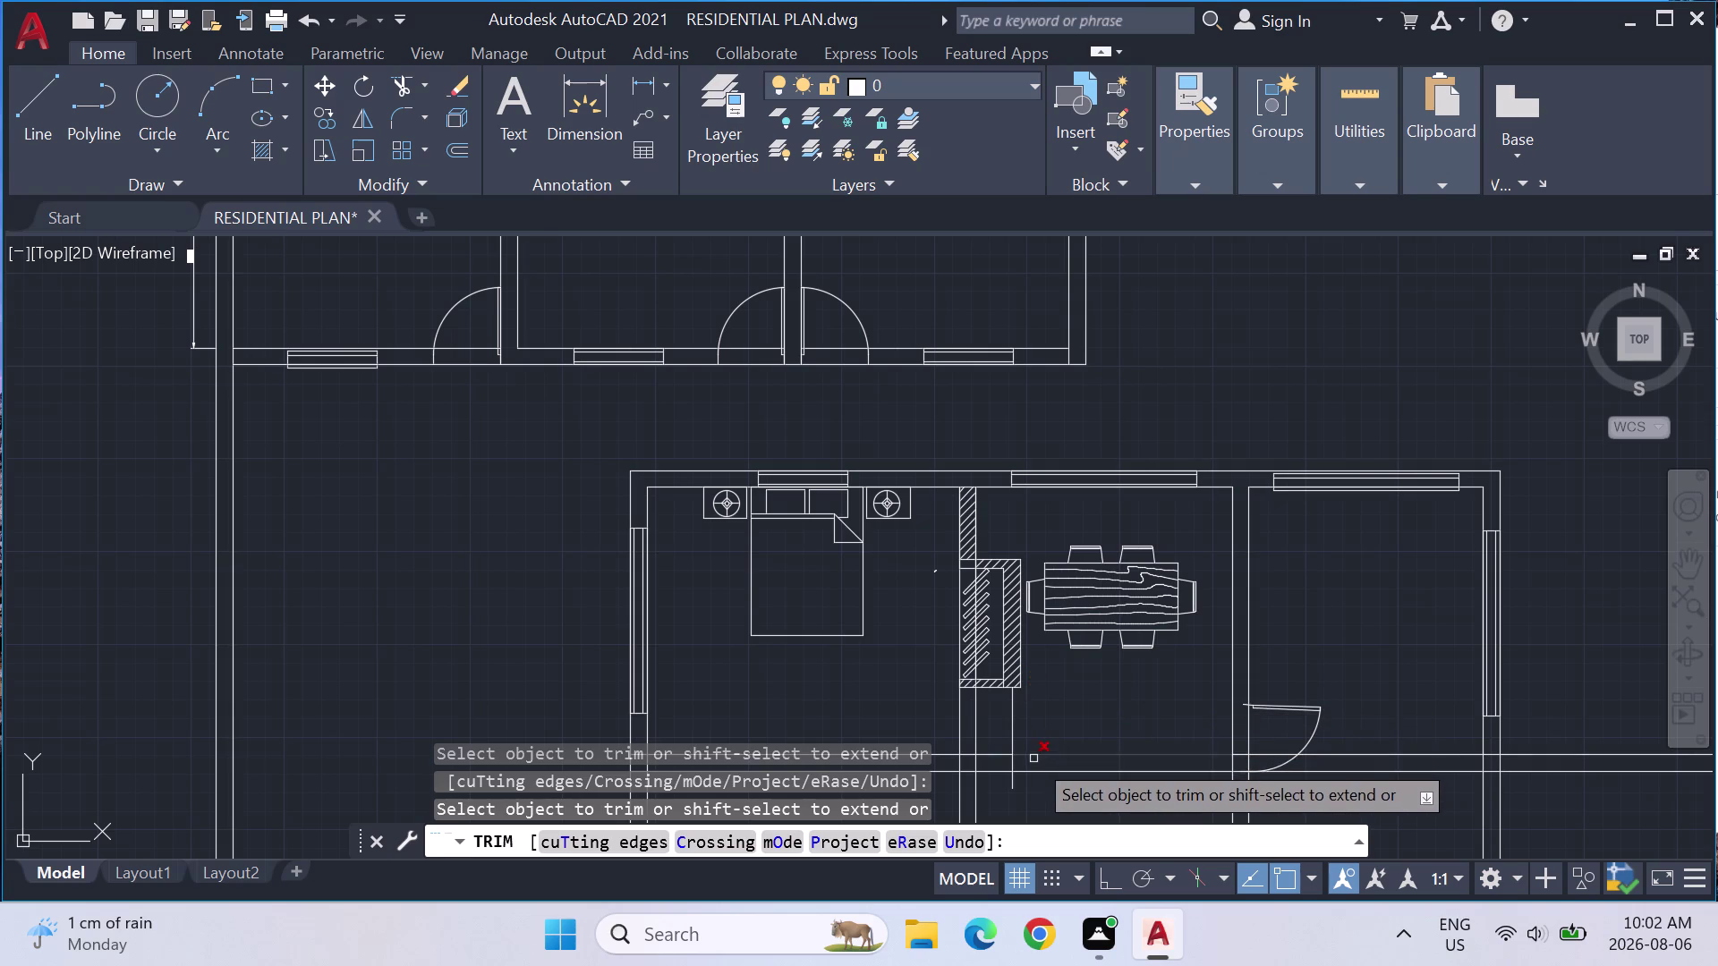
Pan the plan over to the loose door symbol and cancel Trim.
scroll(down, 3)
middle_drag(642, 590, 732, 566)
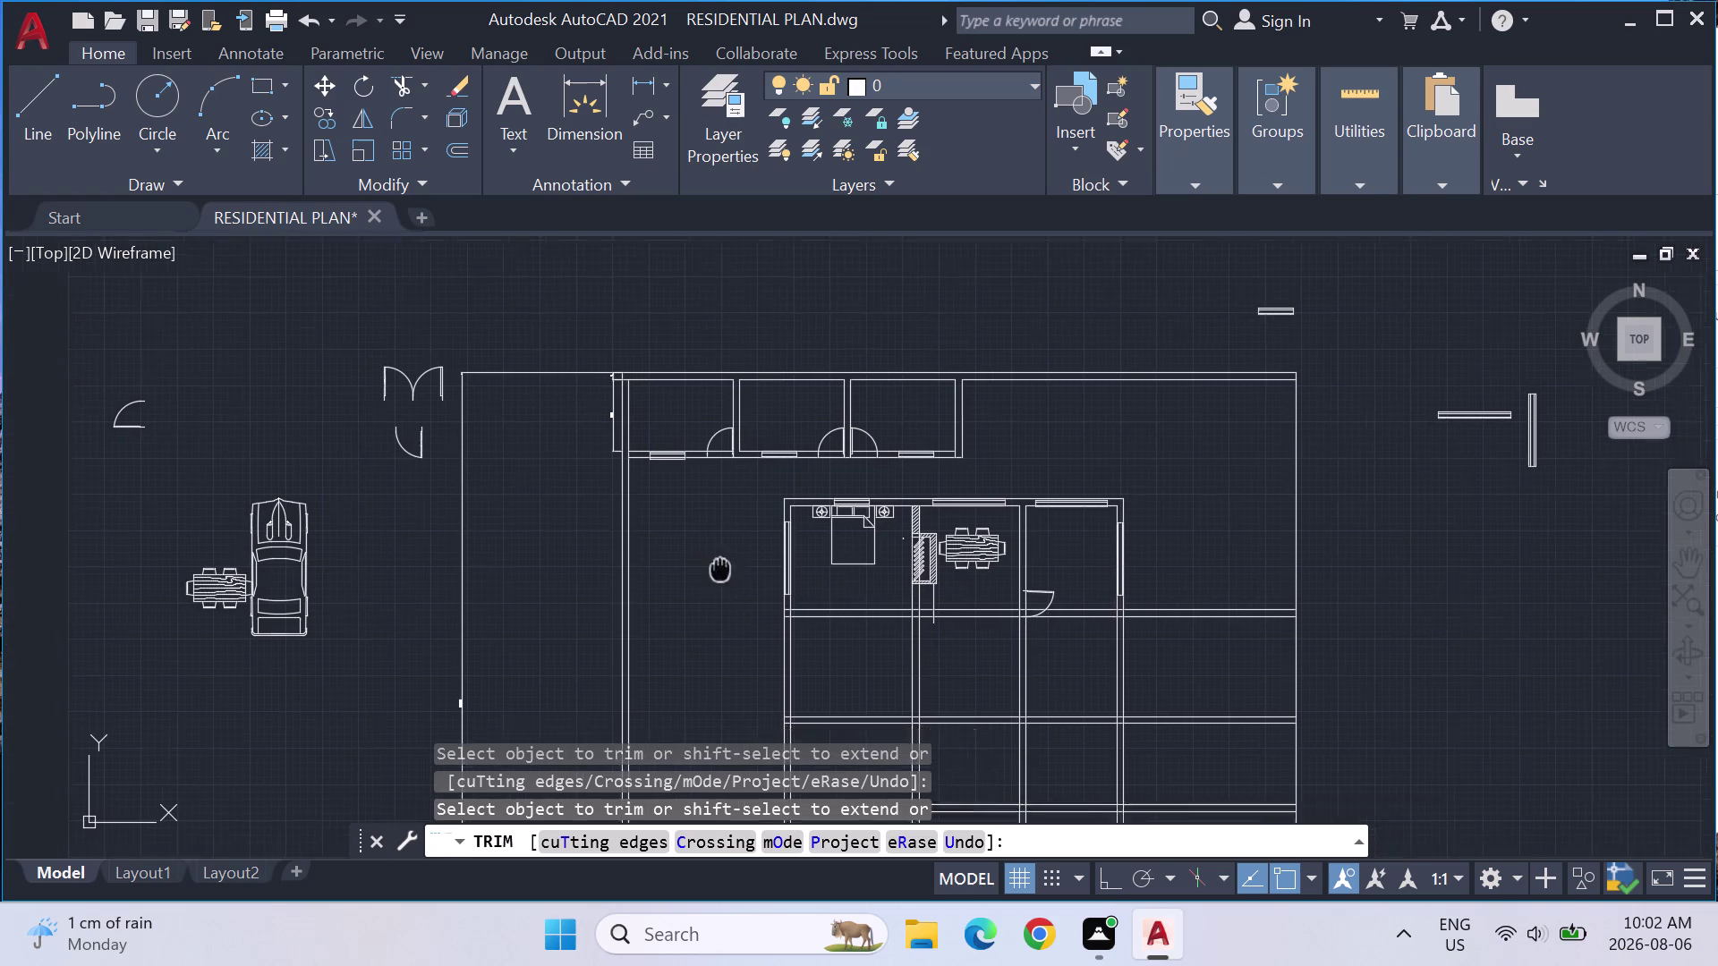
middle_drag(731, 567, 774, 561)
middle_click(814, 560)
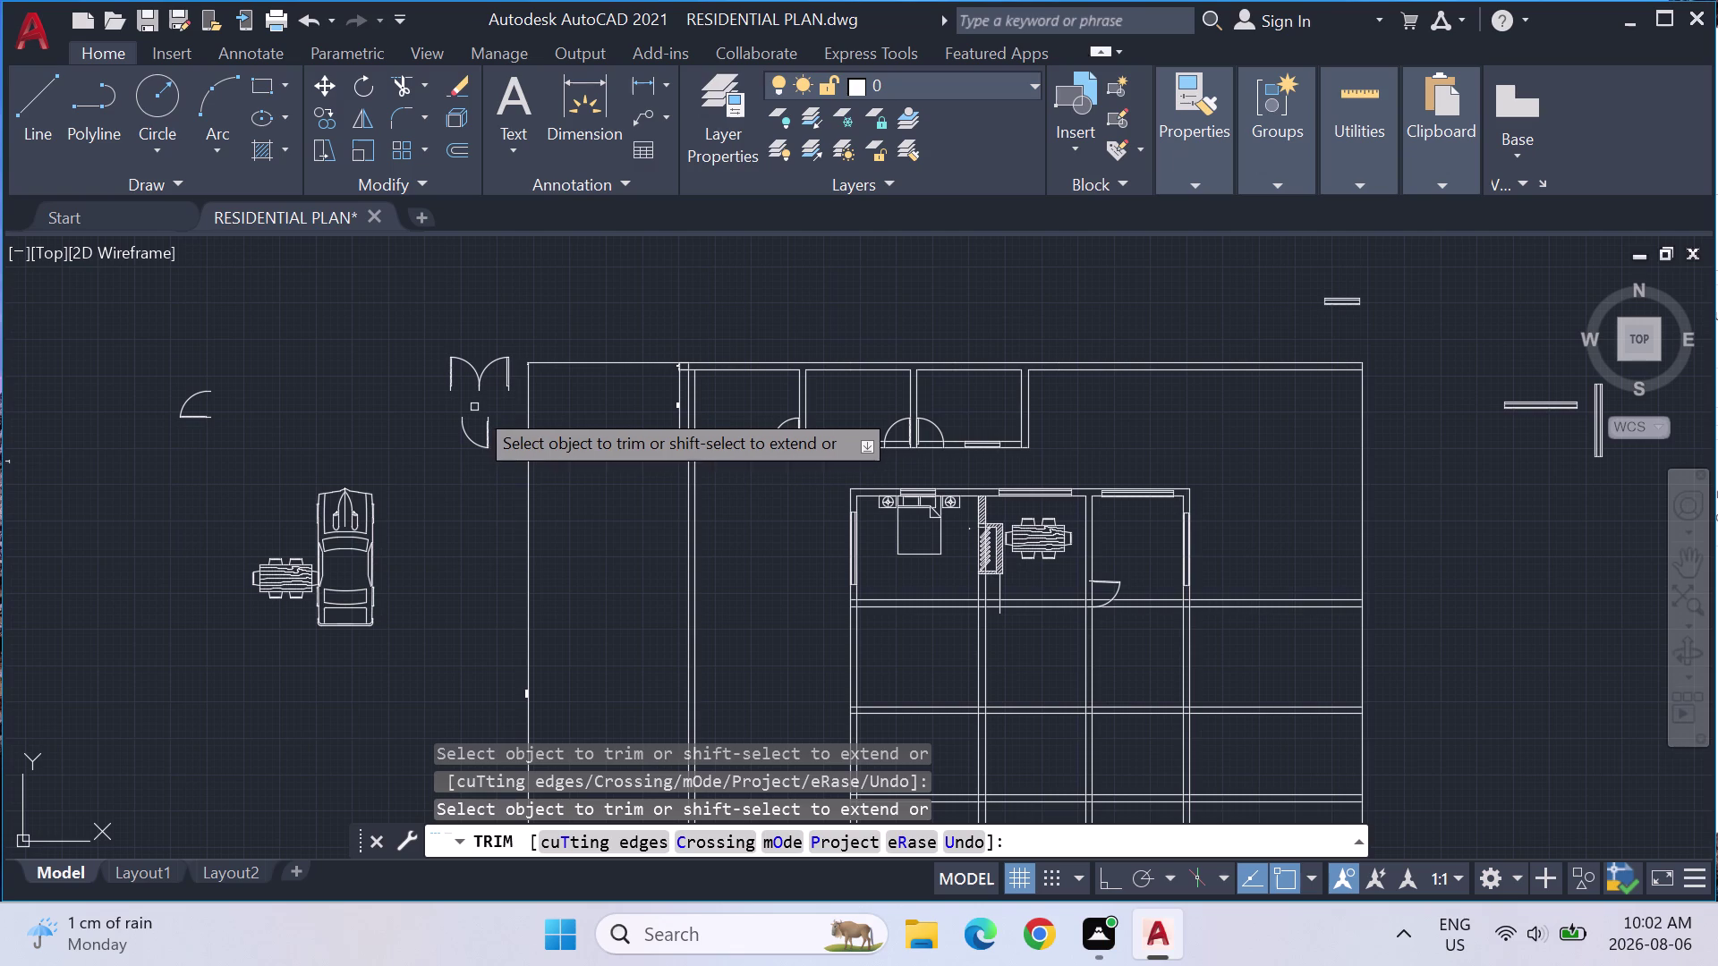
drag(504, 472, 484, 468)
key(Escape)
Copy the loose door swing symbol to a spot just below the original.
key(Escape)
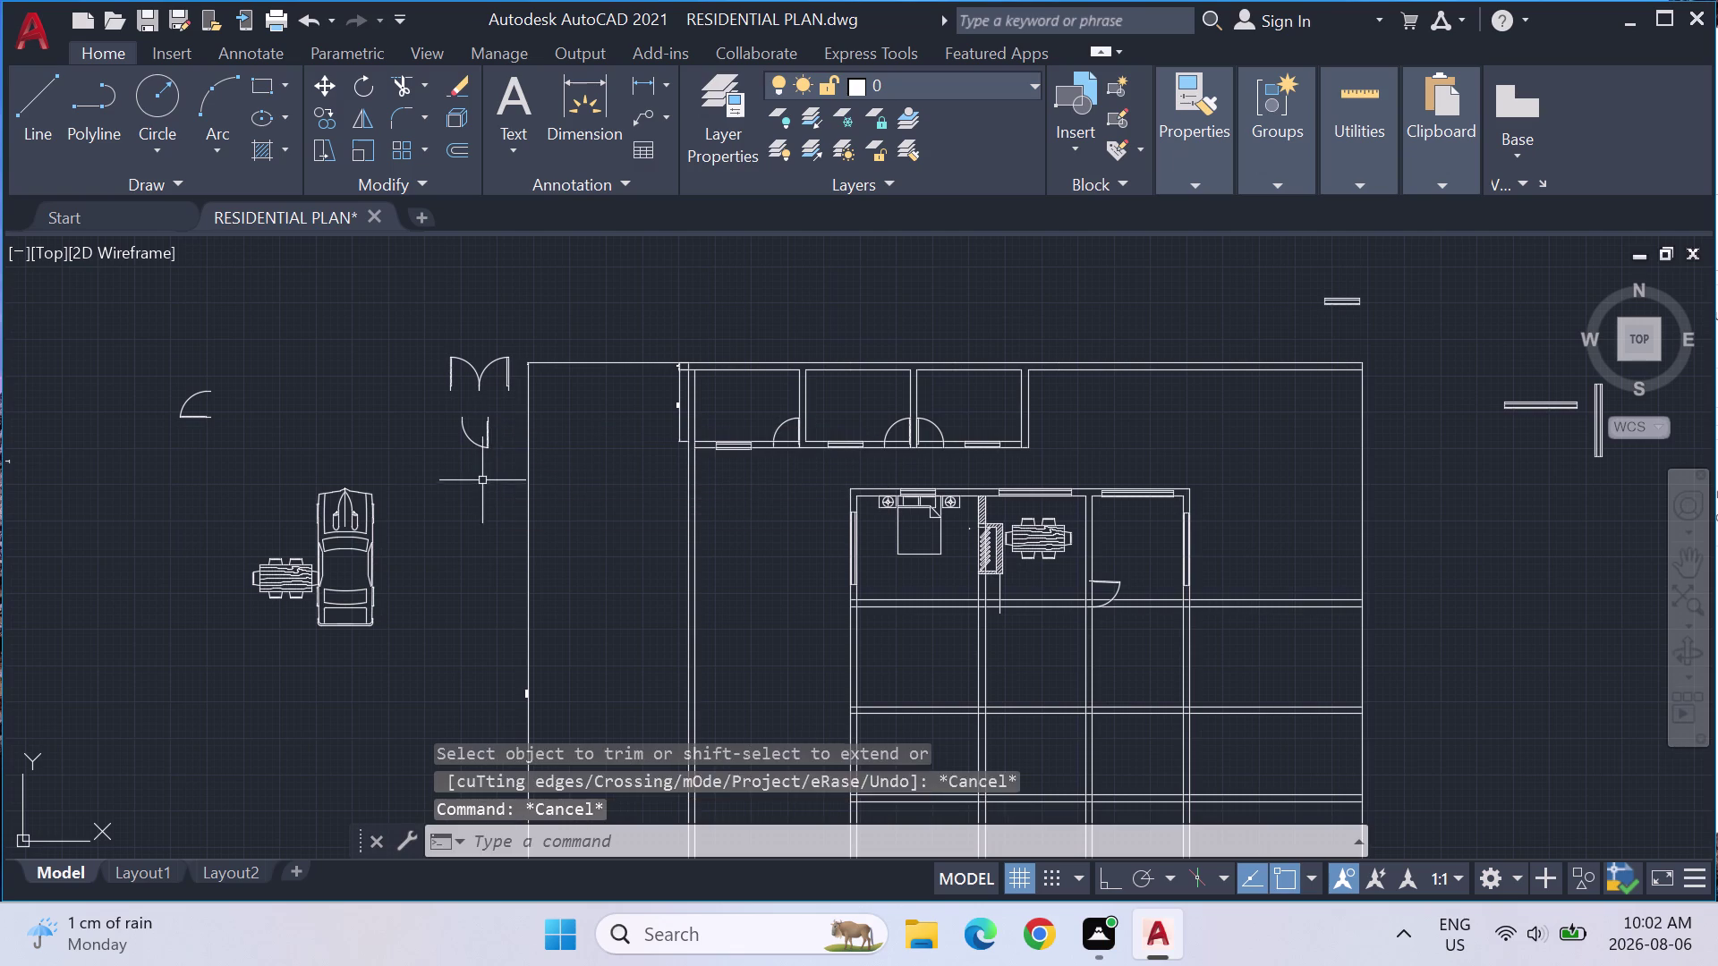
key(Escape)
drag(502, 481, 535, 418)
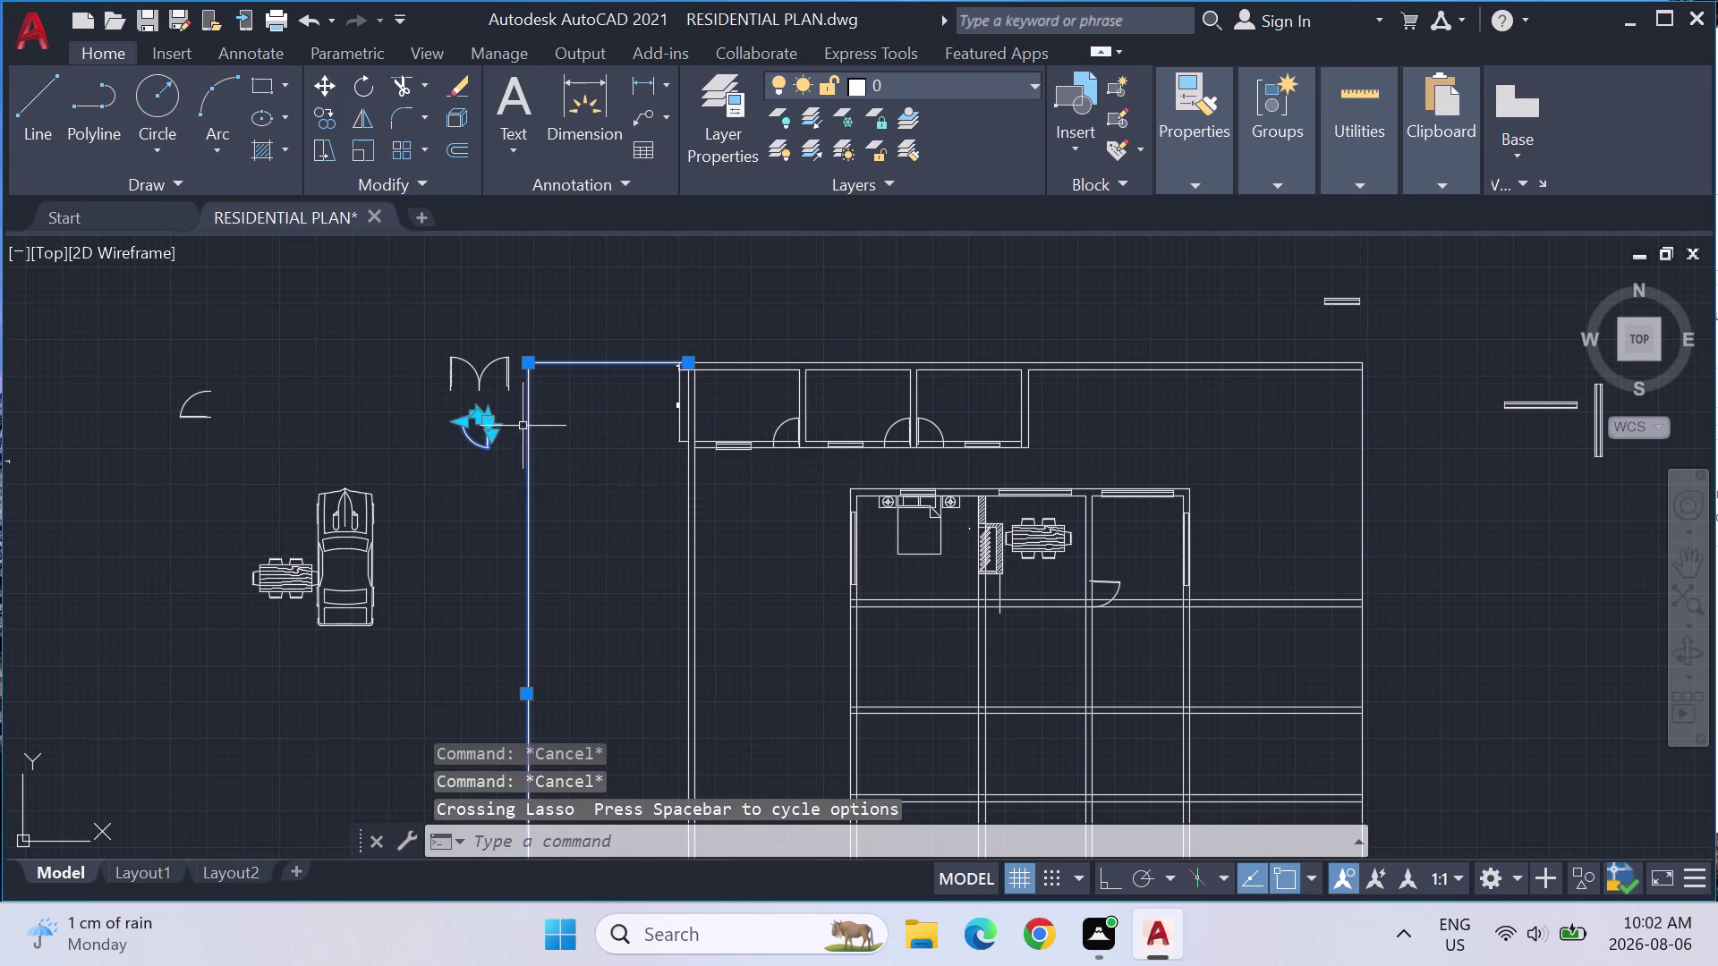
key(Escape)
drag(498, 480, 483, 409)
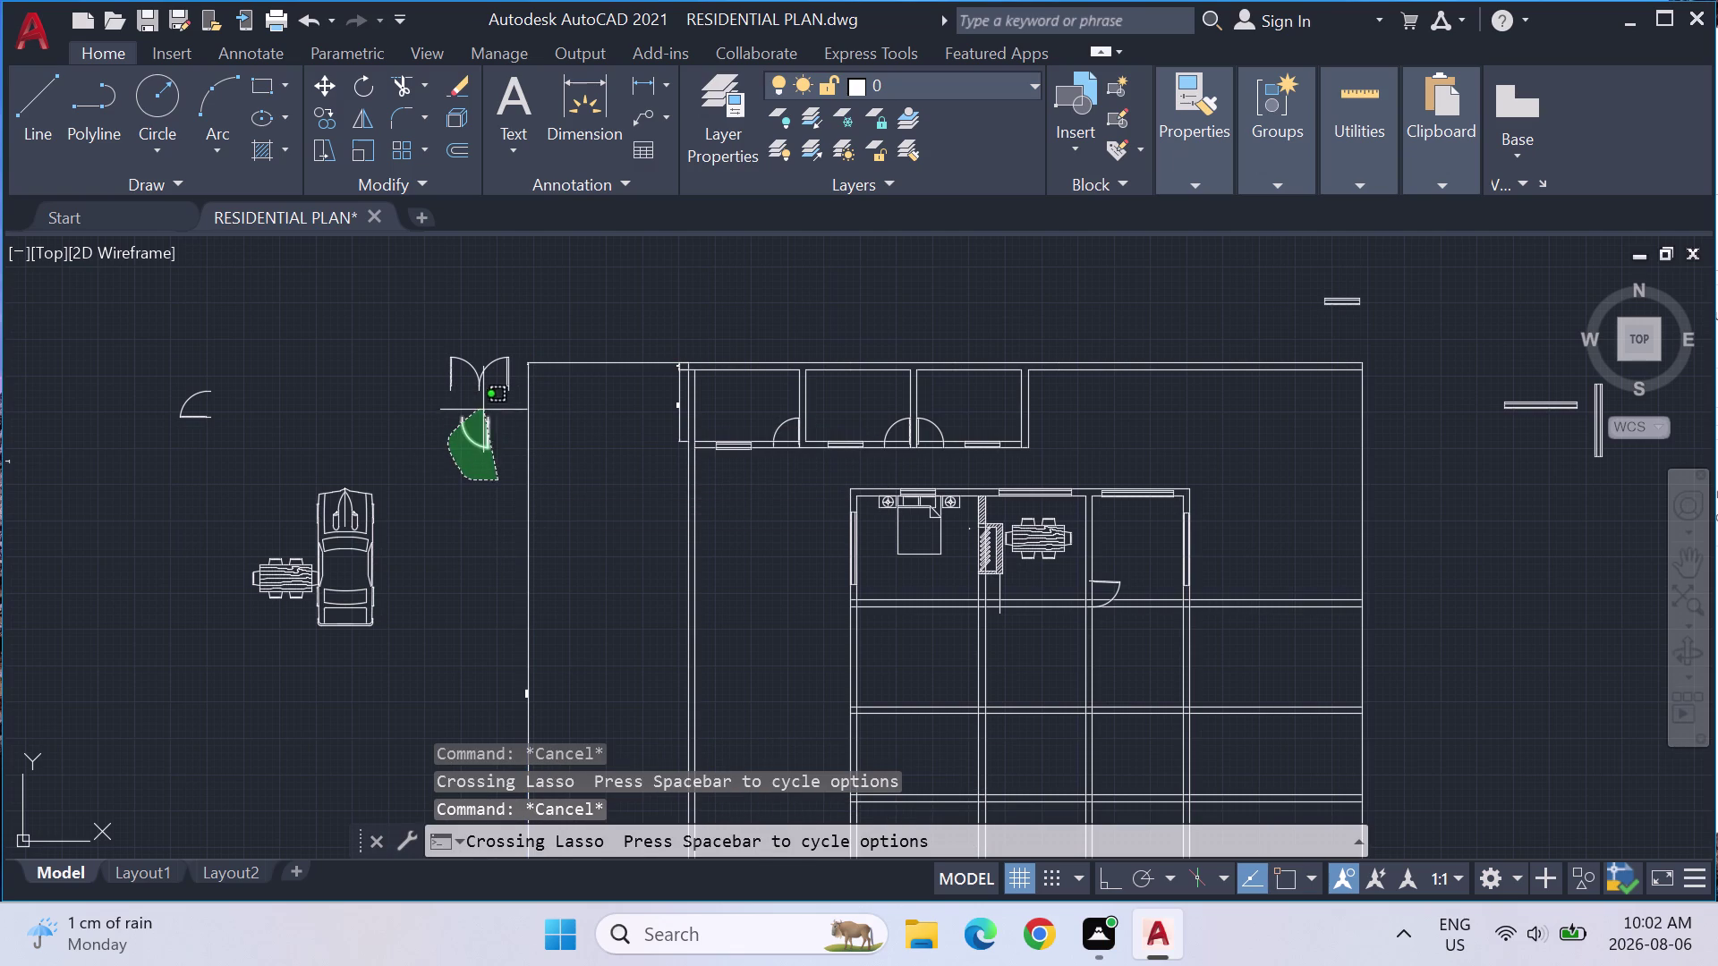
drag(483, 410, 502, 412)
text(CO)
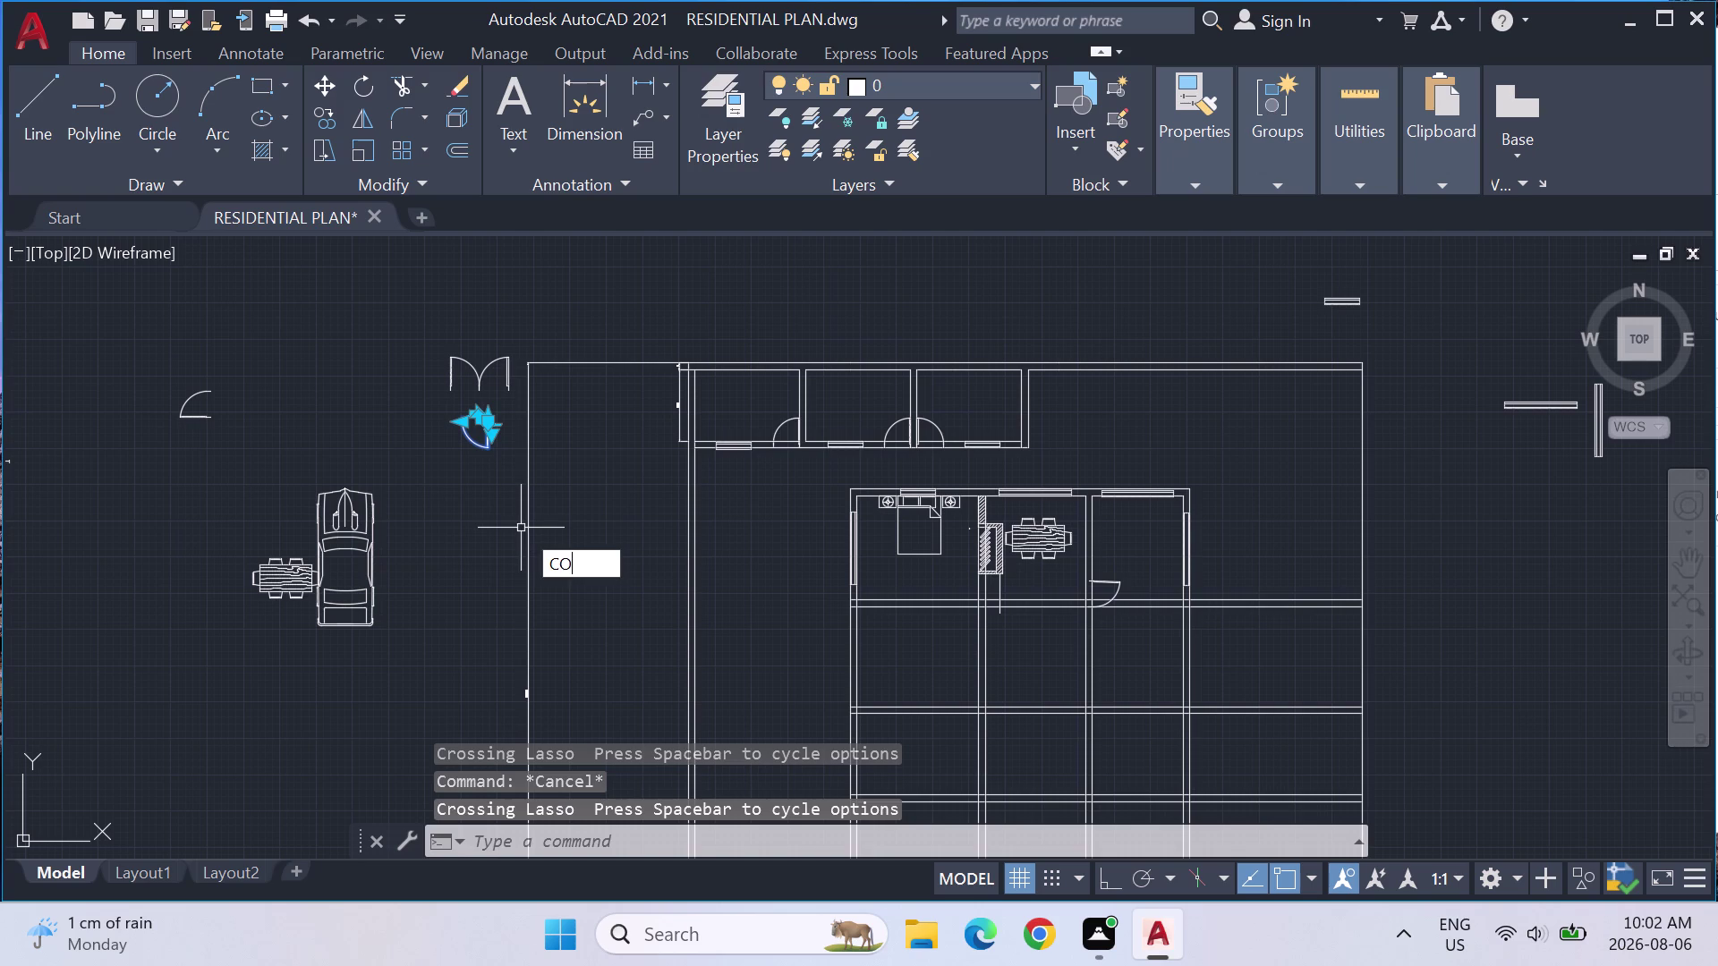
key(Return)
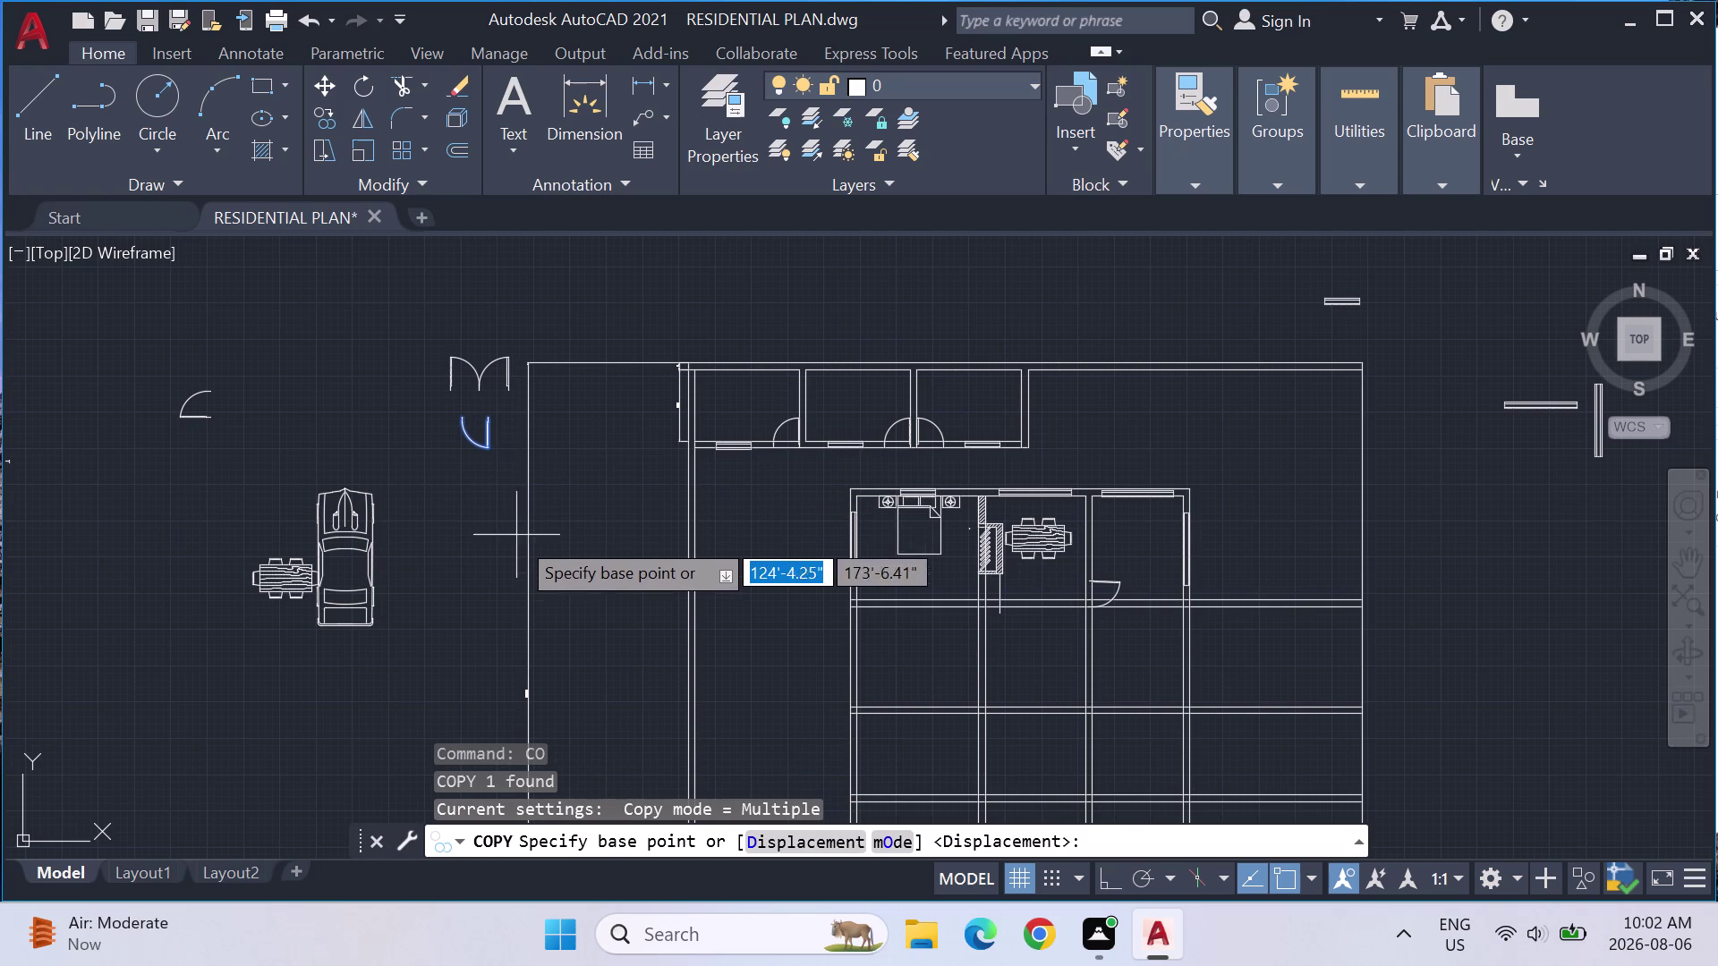
click(490, 415)
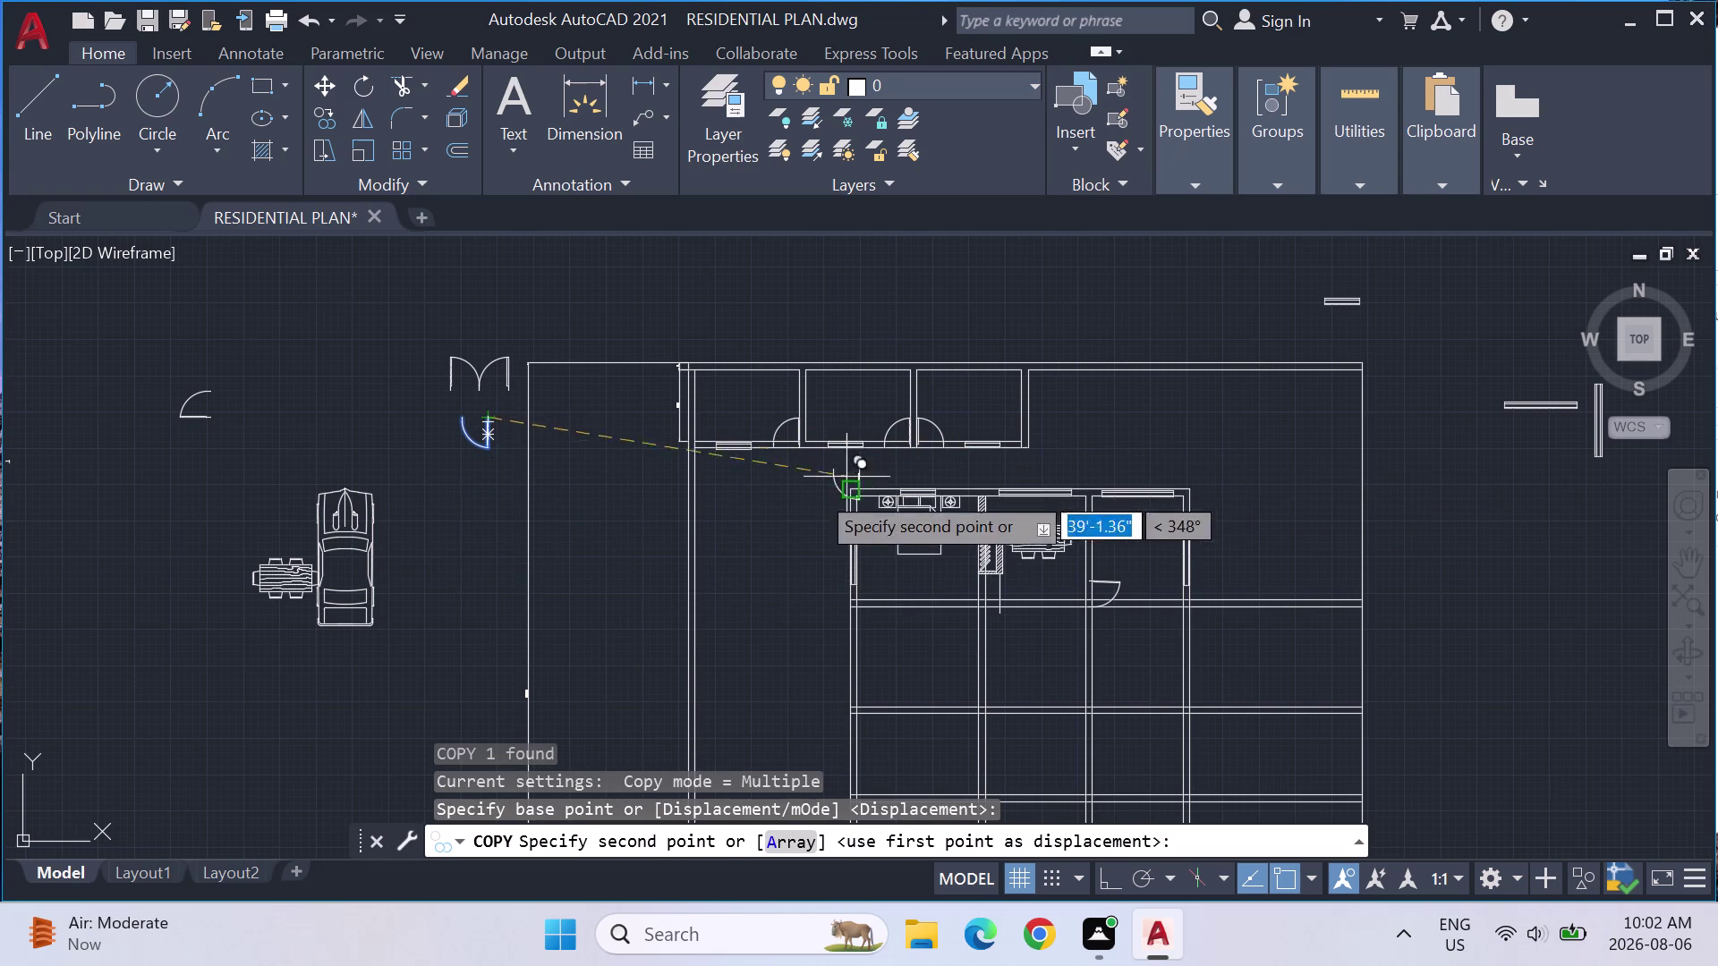
click(478, 563)
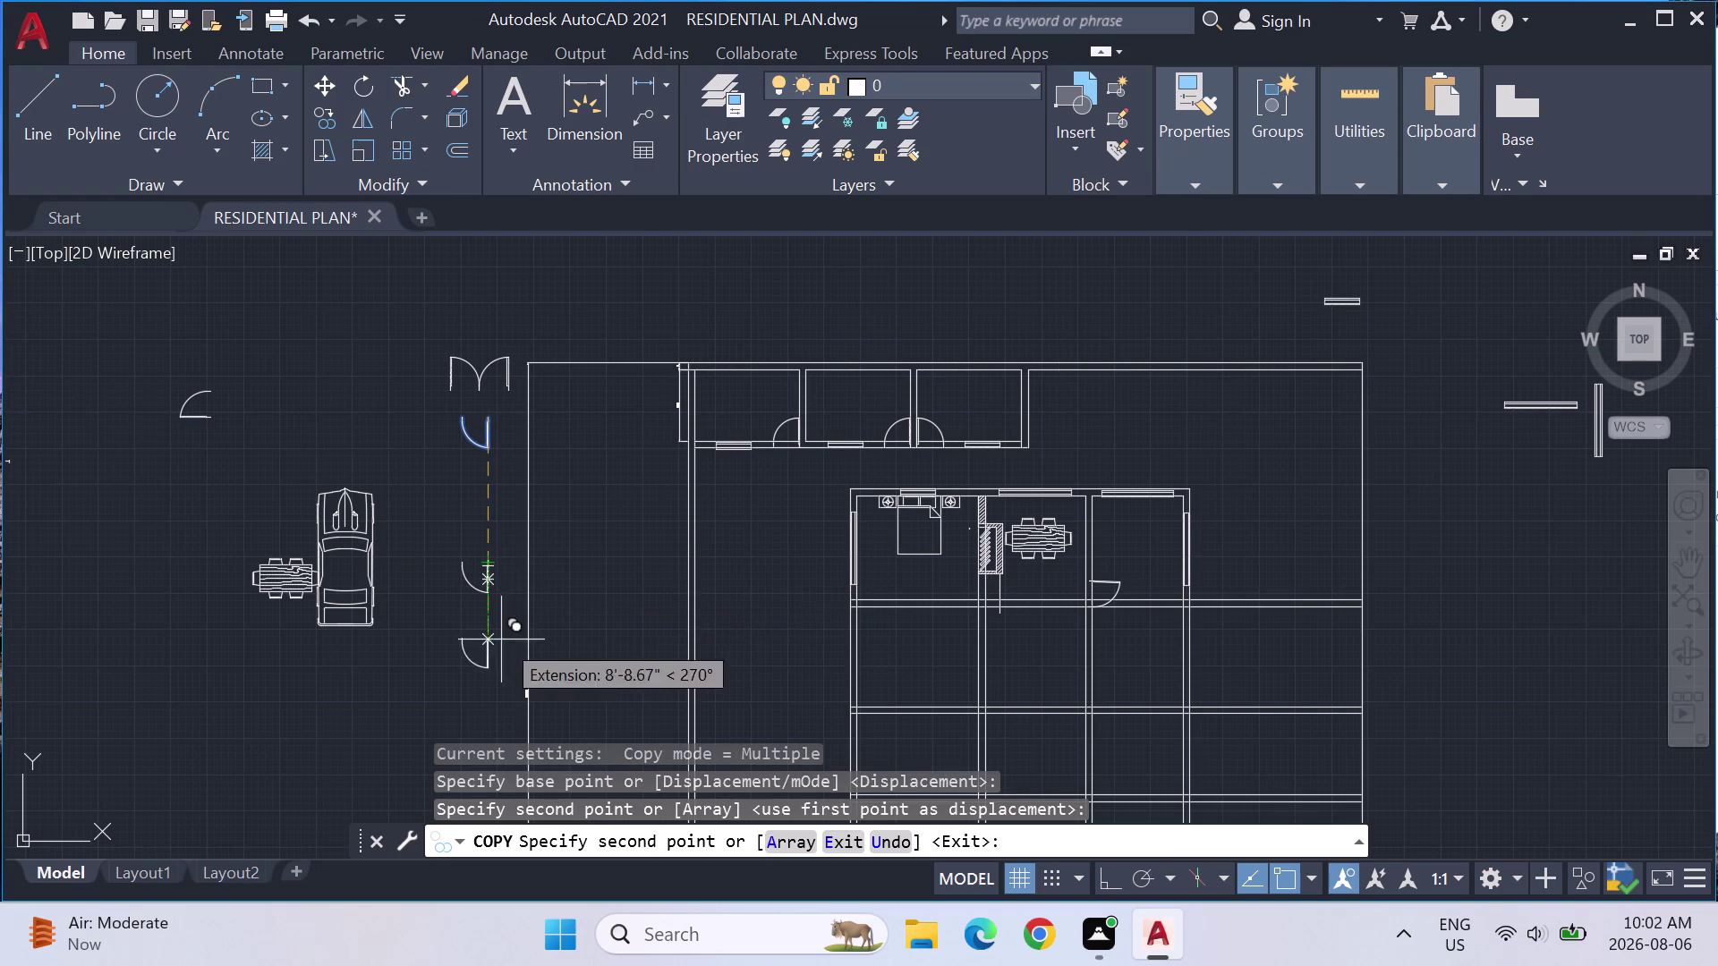
key(Escape)
Rotate the door copy 270 degrees.
click(469, 578)
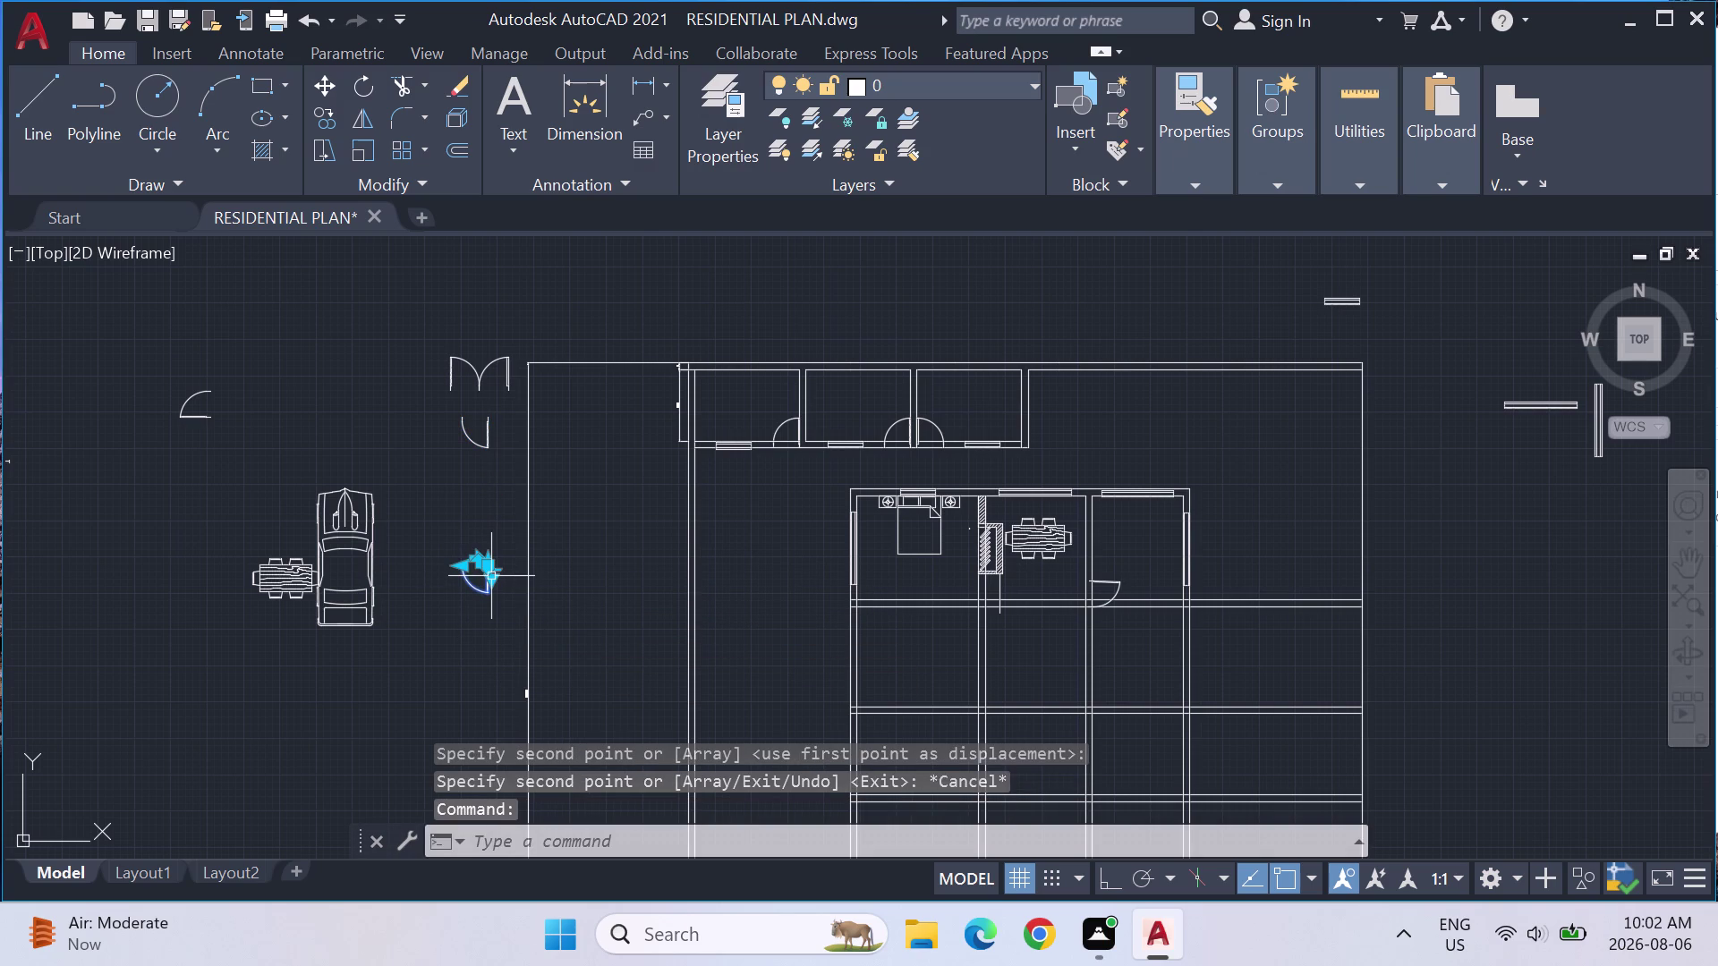
text(RO)
key(Return)
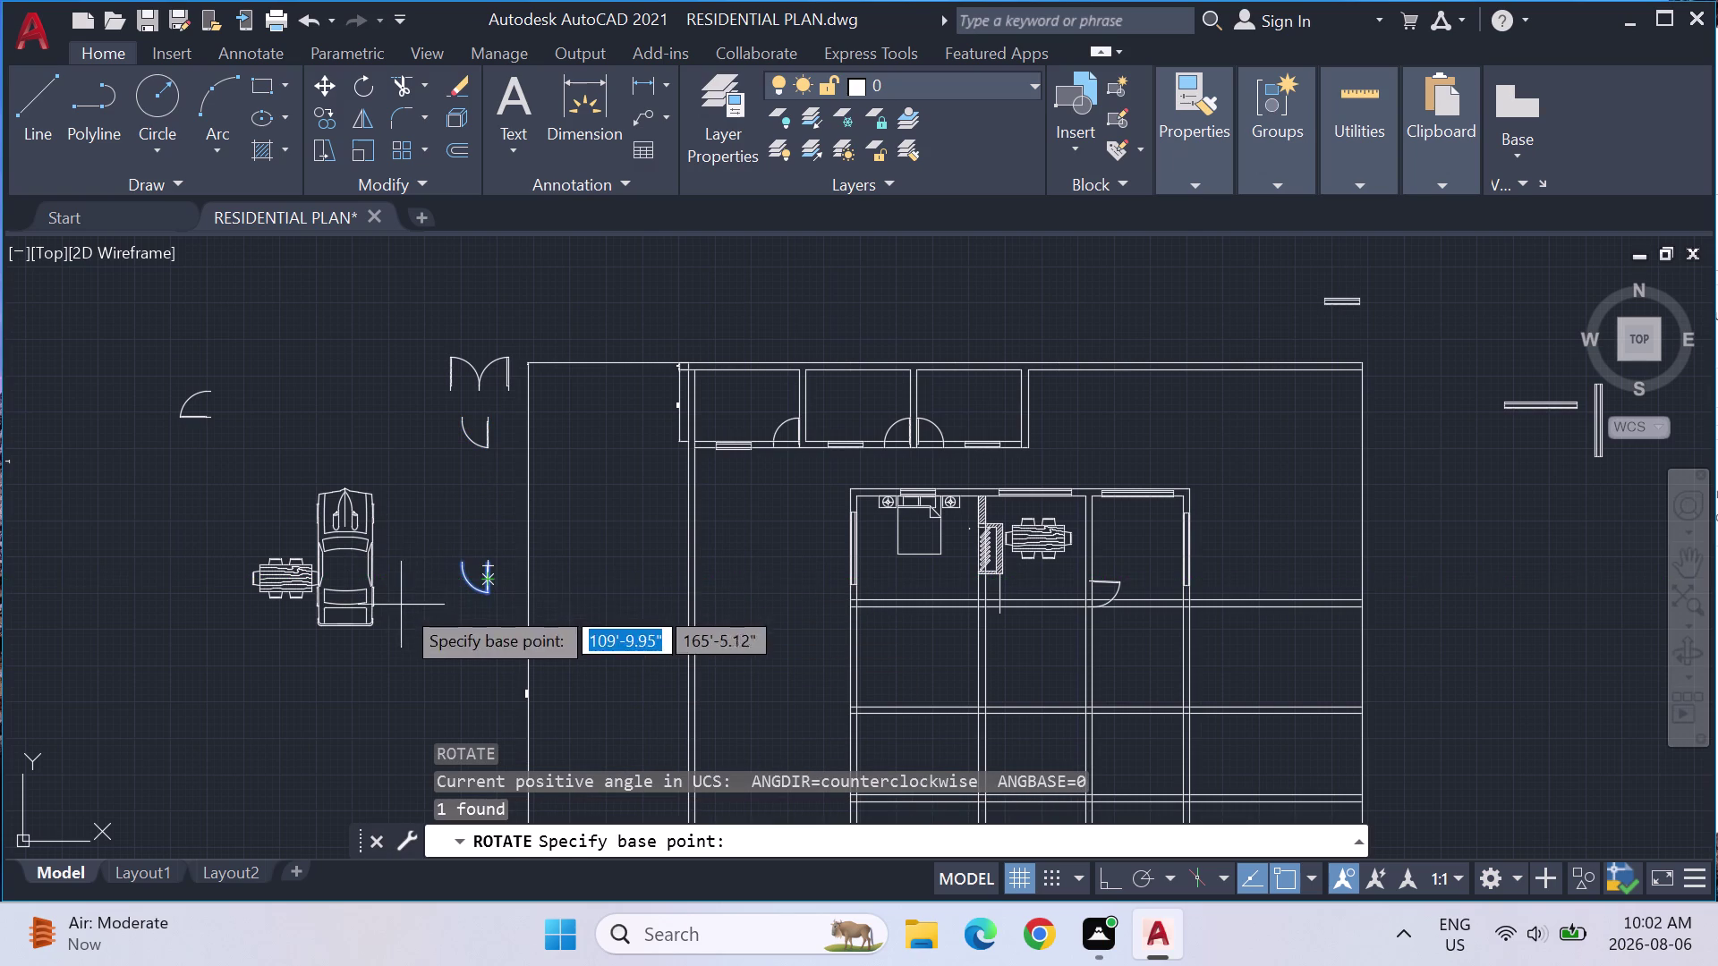
click(451, 564)
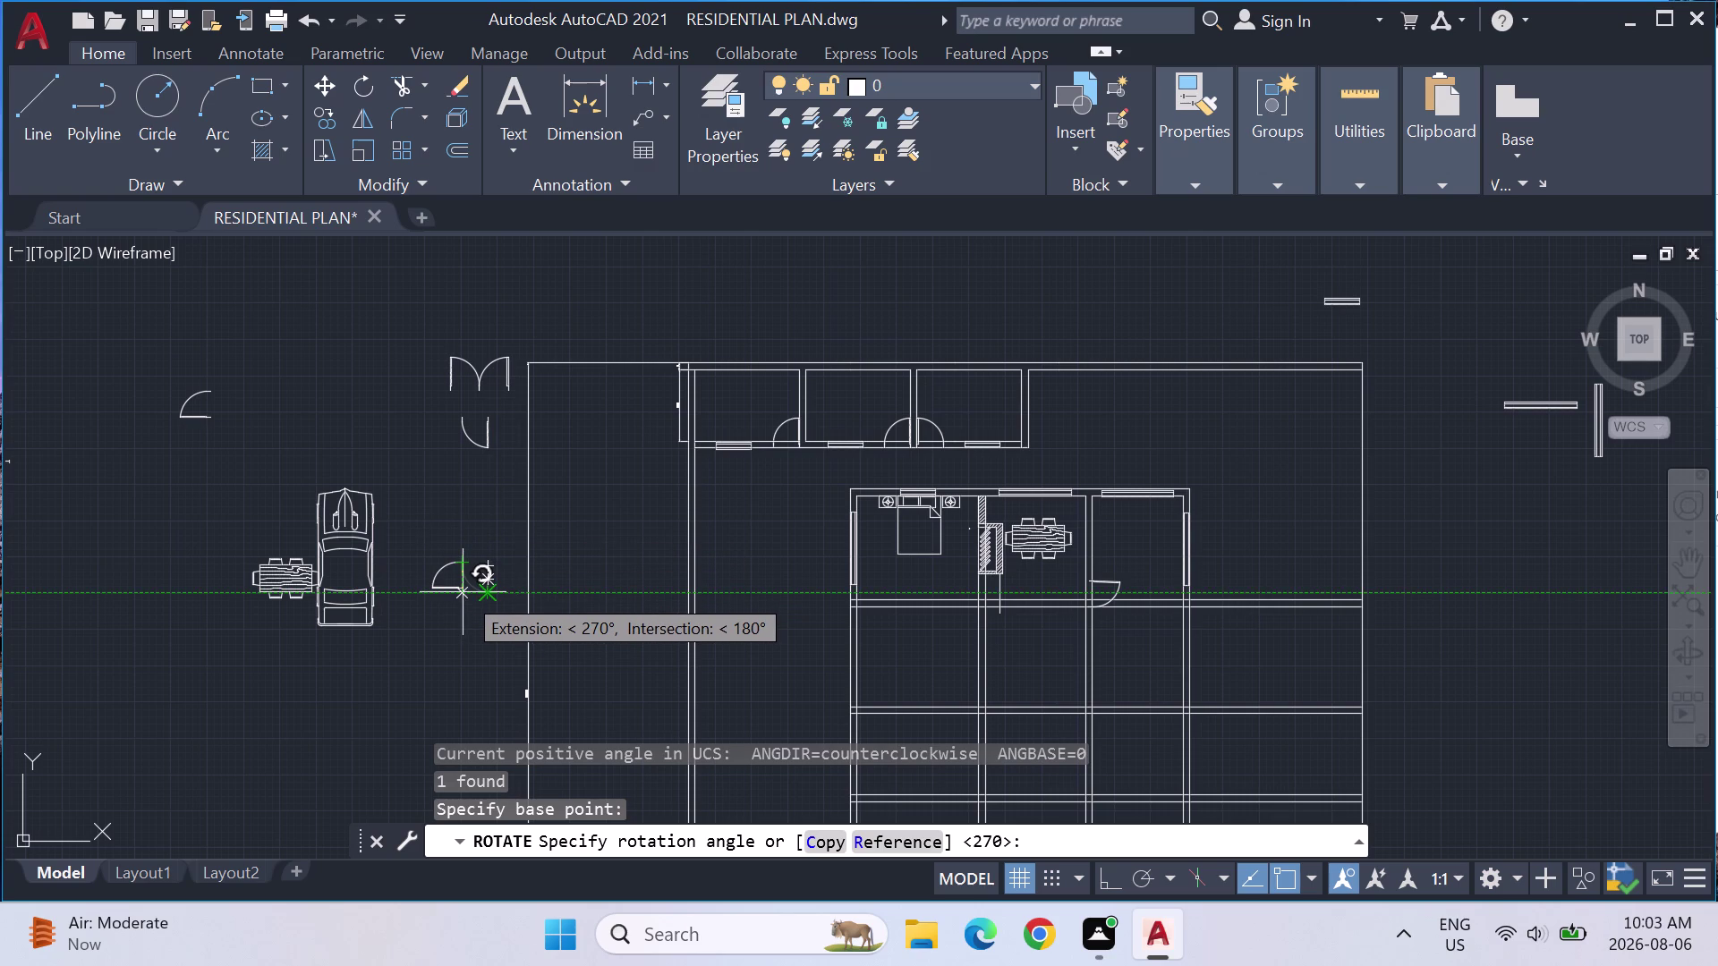
click(463, 592)
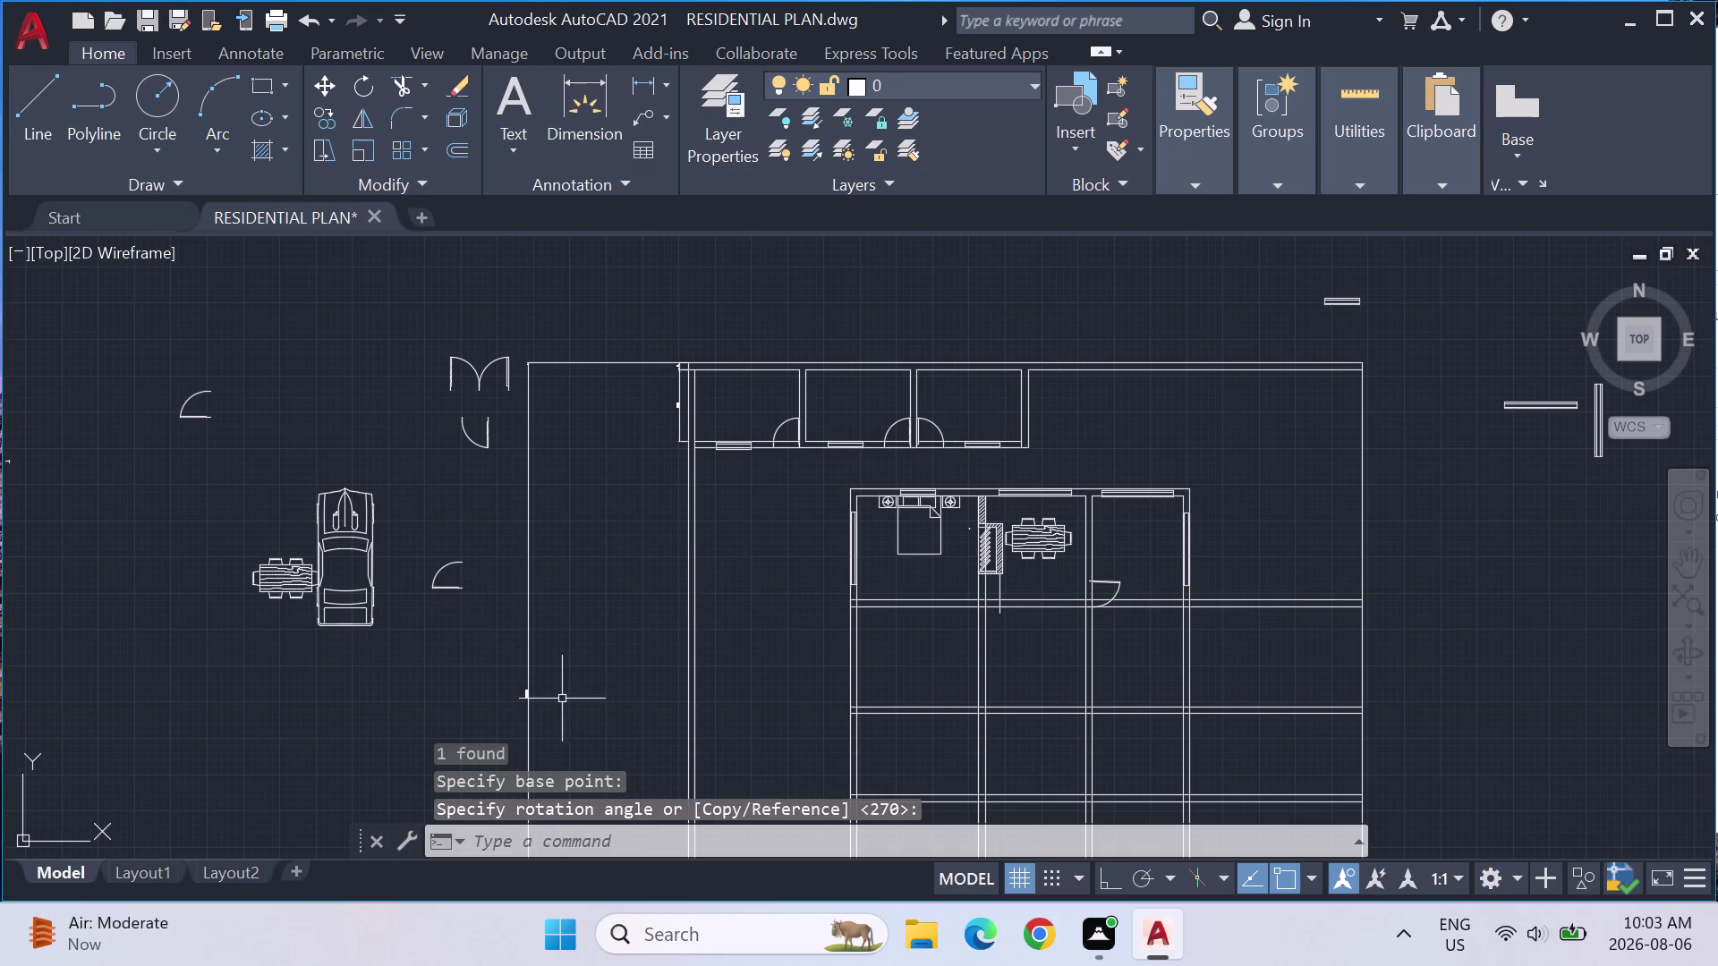
key(Escape)
scroll(up, 3)
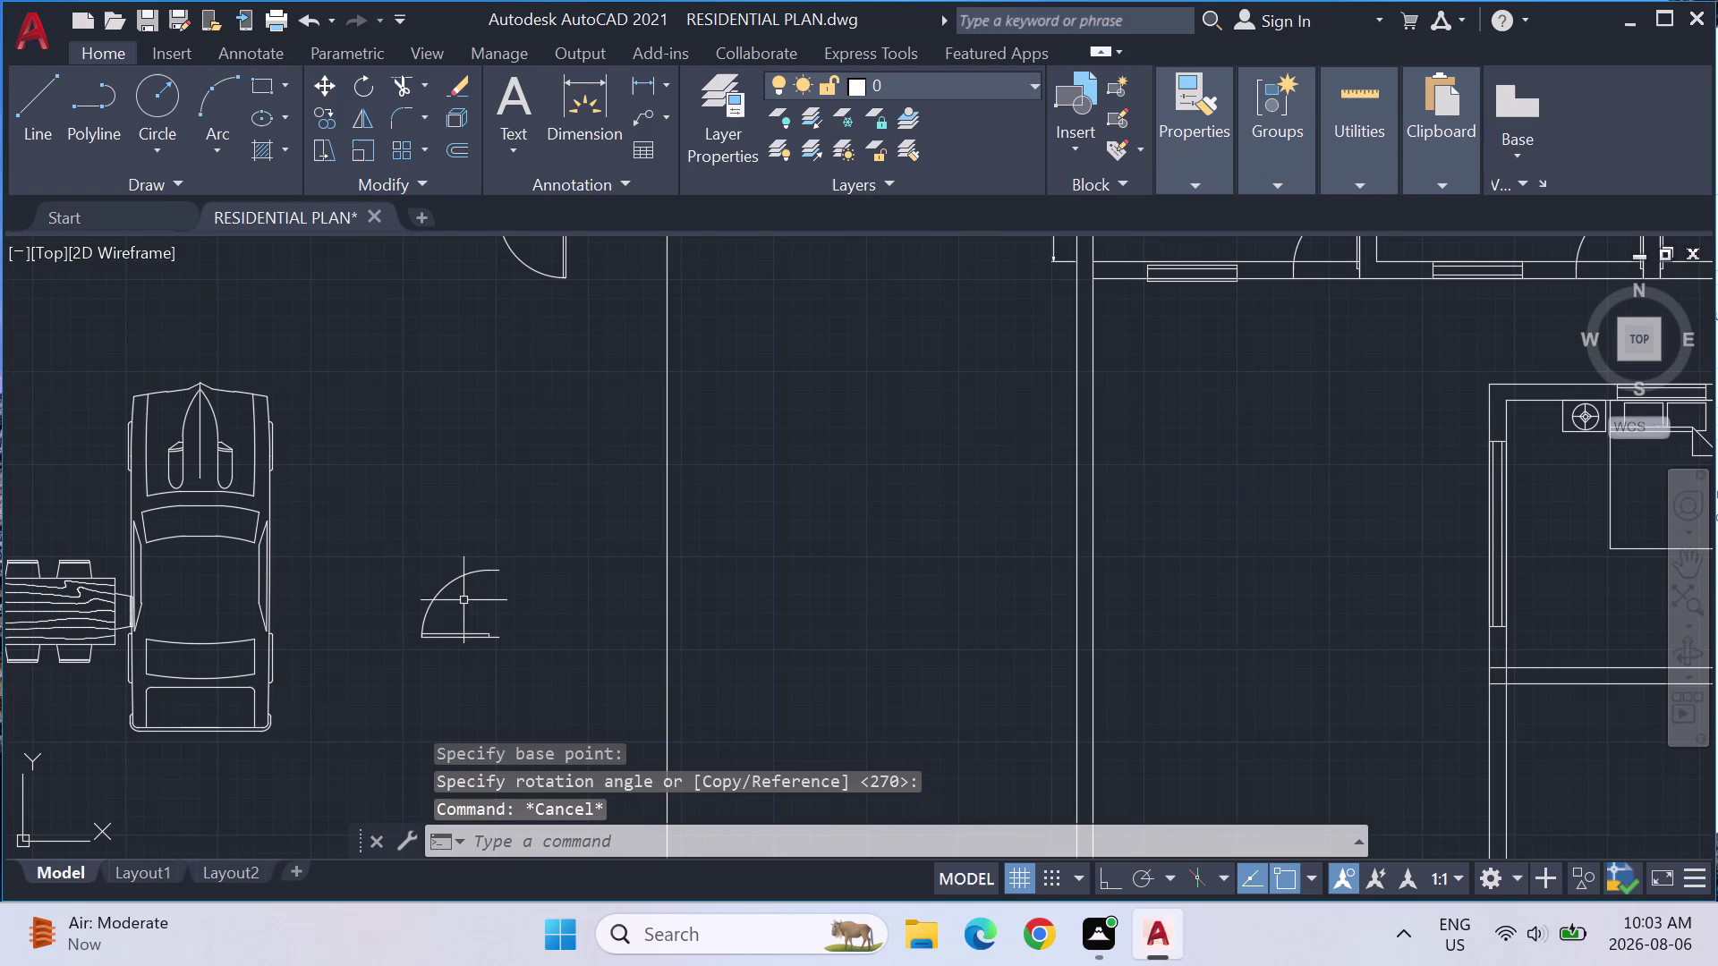
Draw a short horizontal line extending from the door copy's leaf end.
click(32, 103)
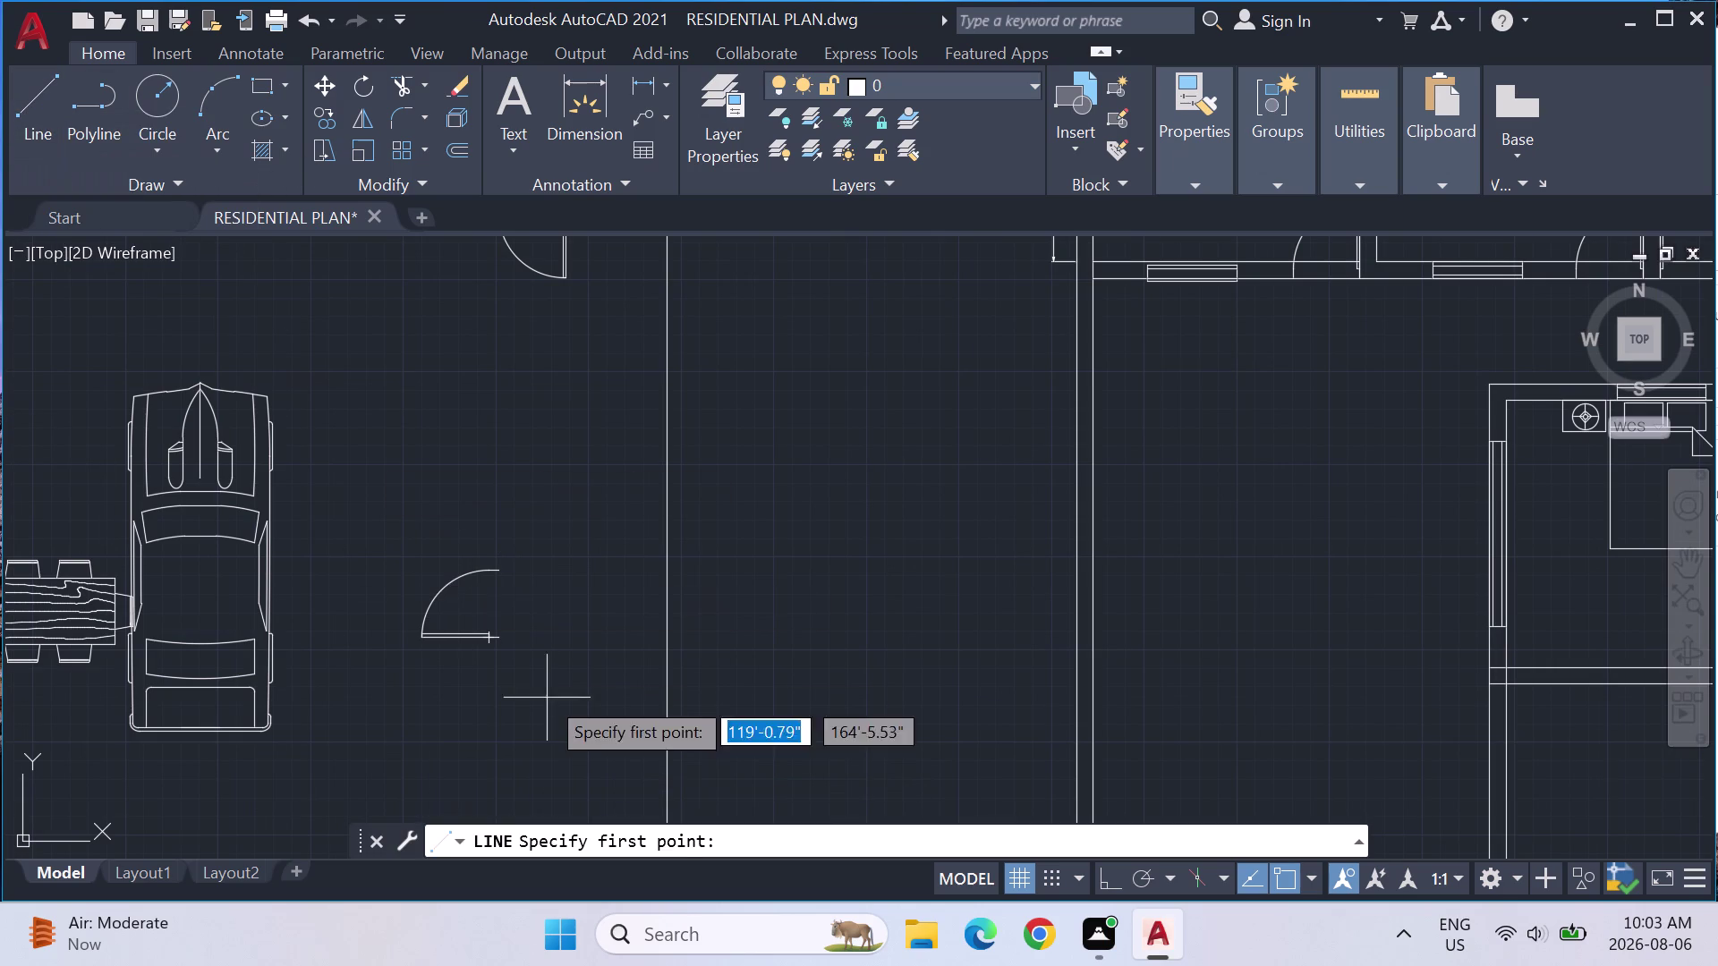
click(504, 635)
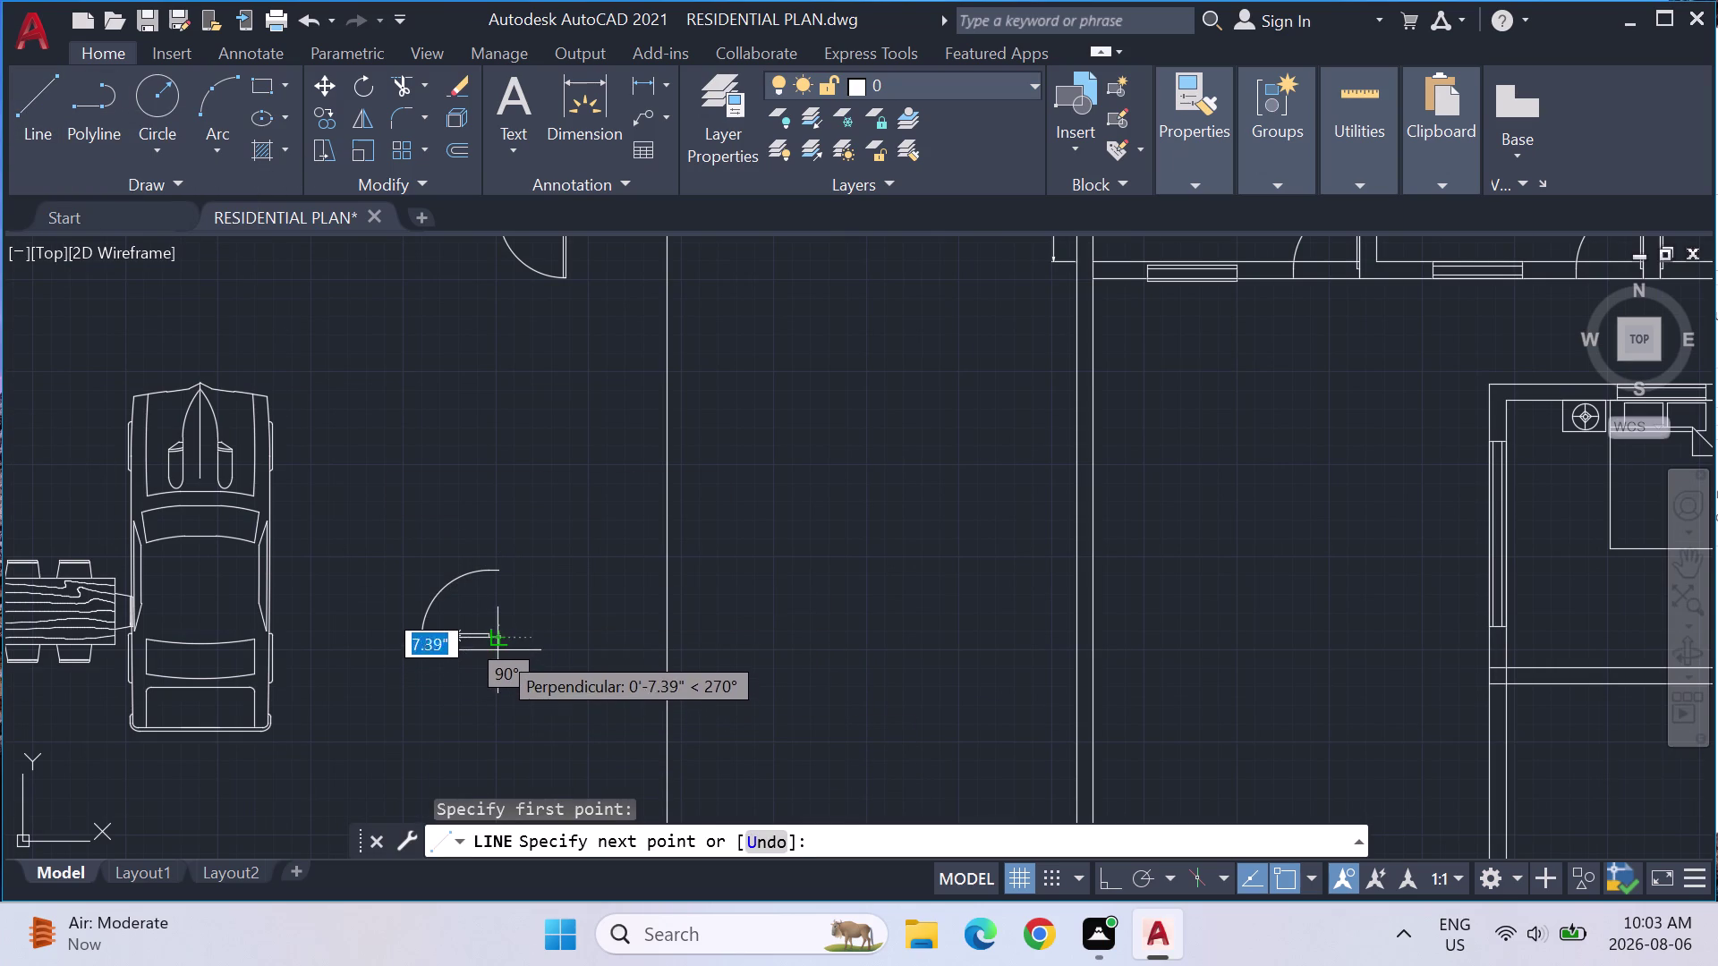
scroll(up, 3)
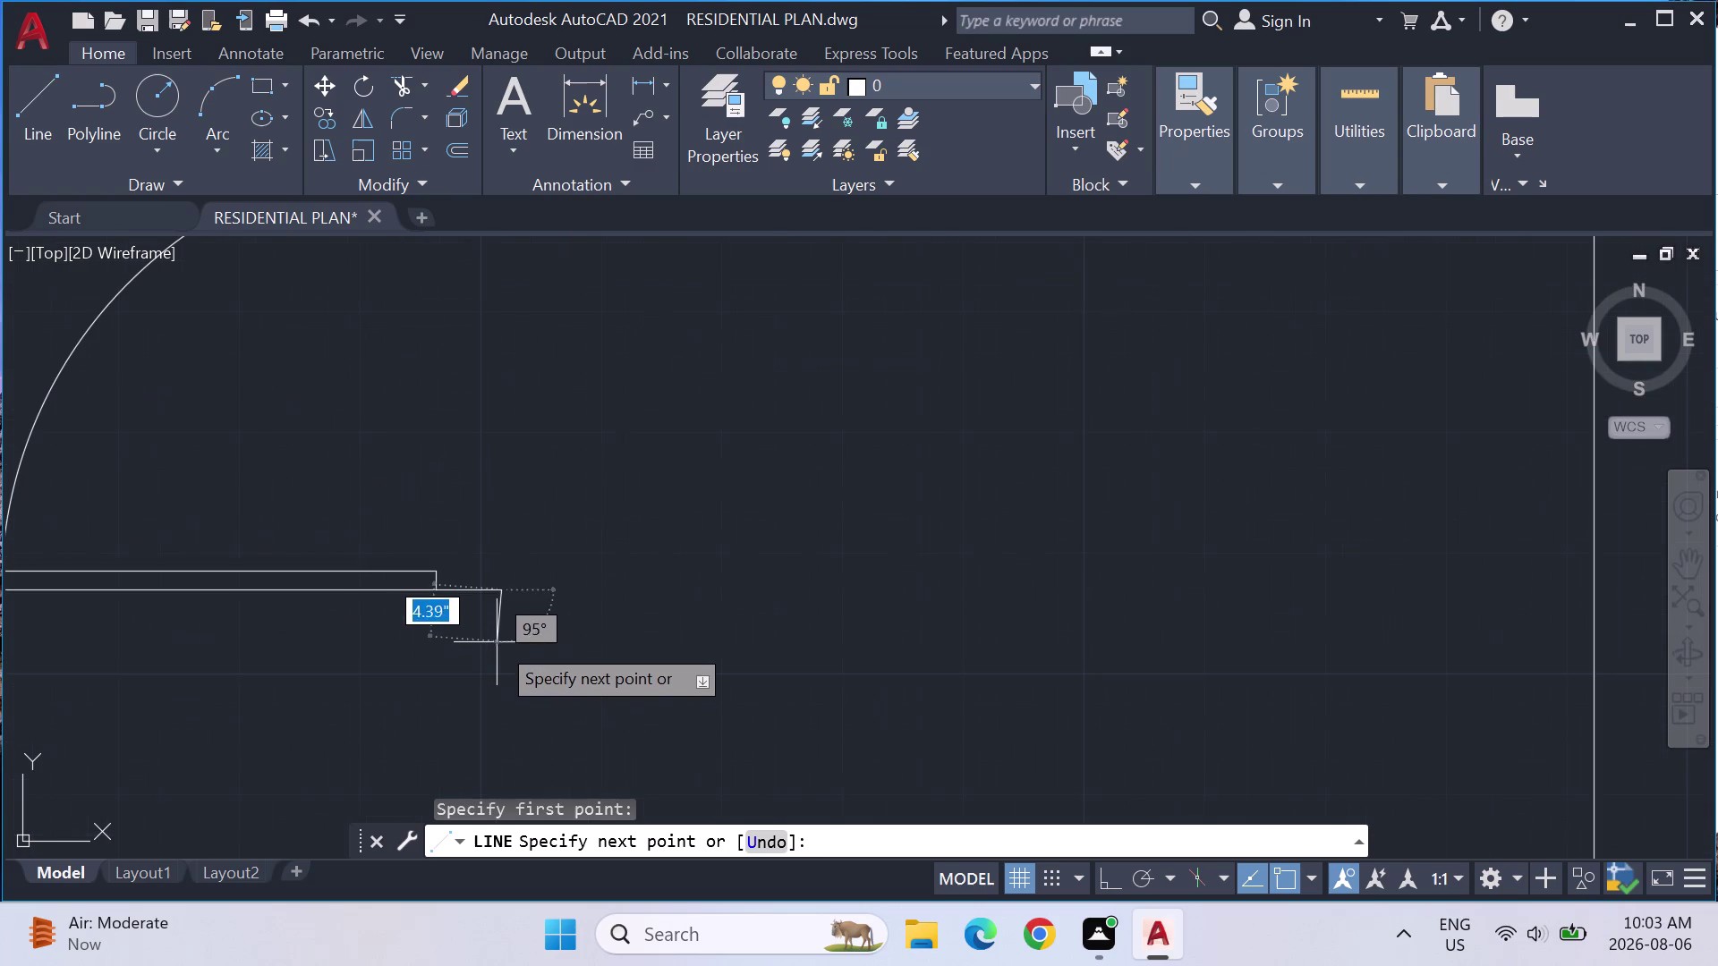
click(1104, 869)
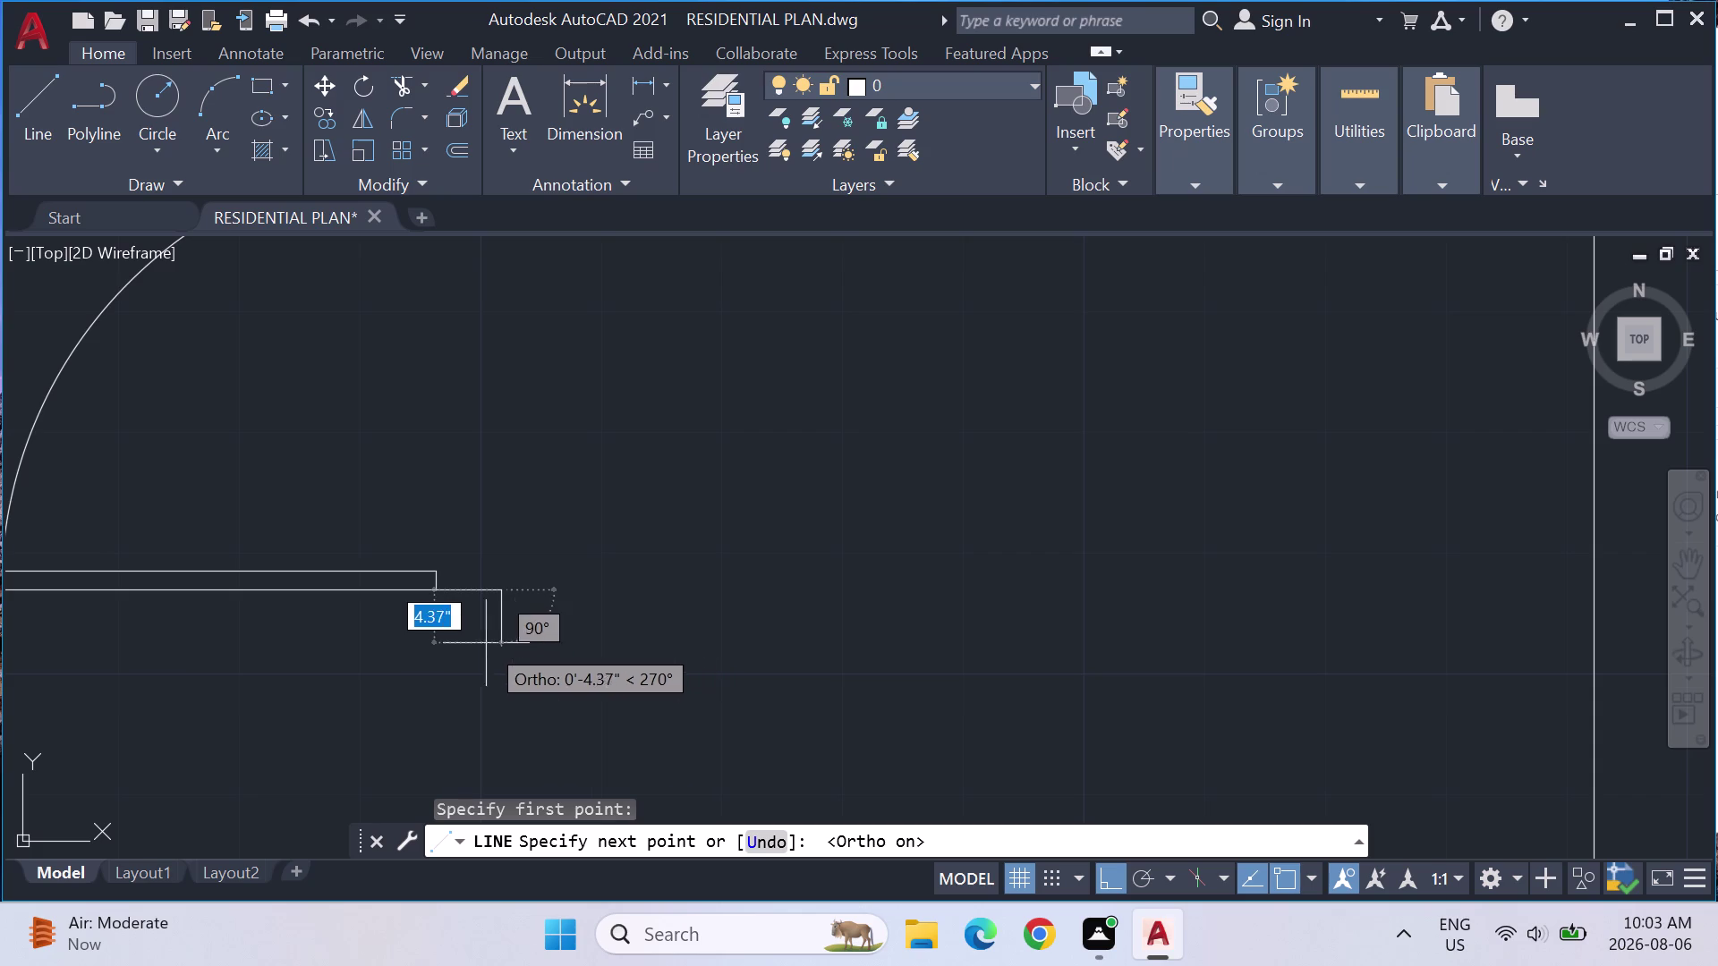
key(Escape)
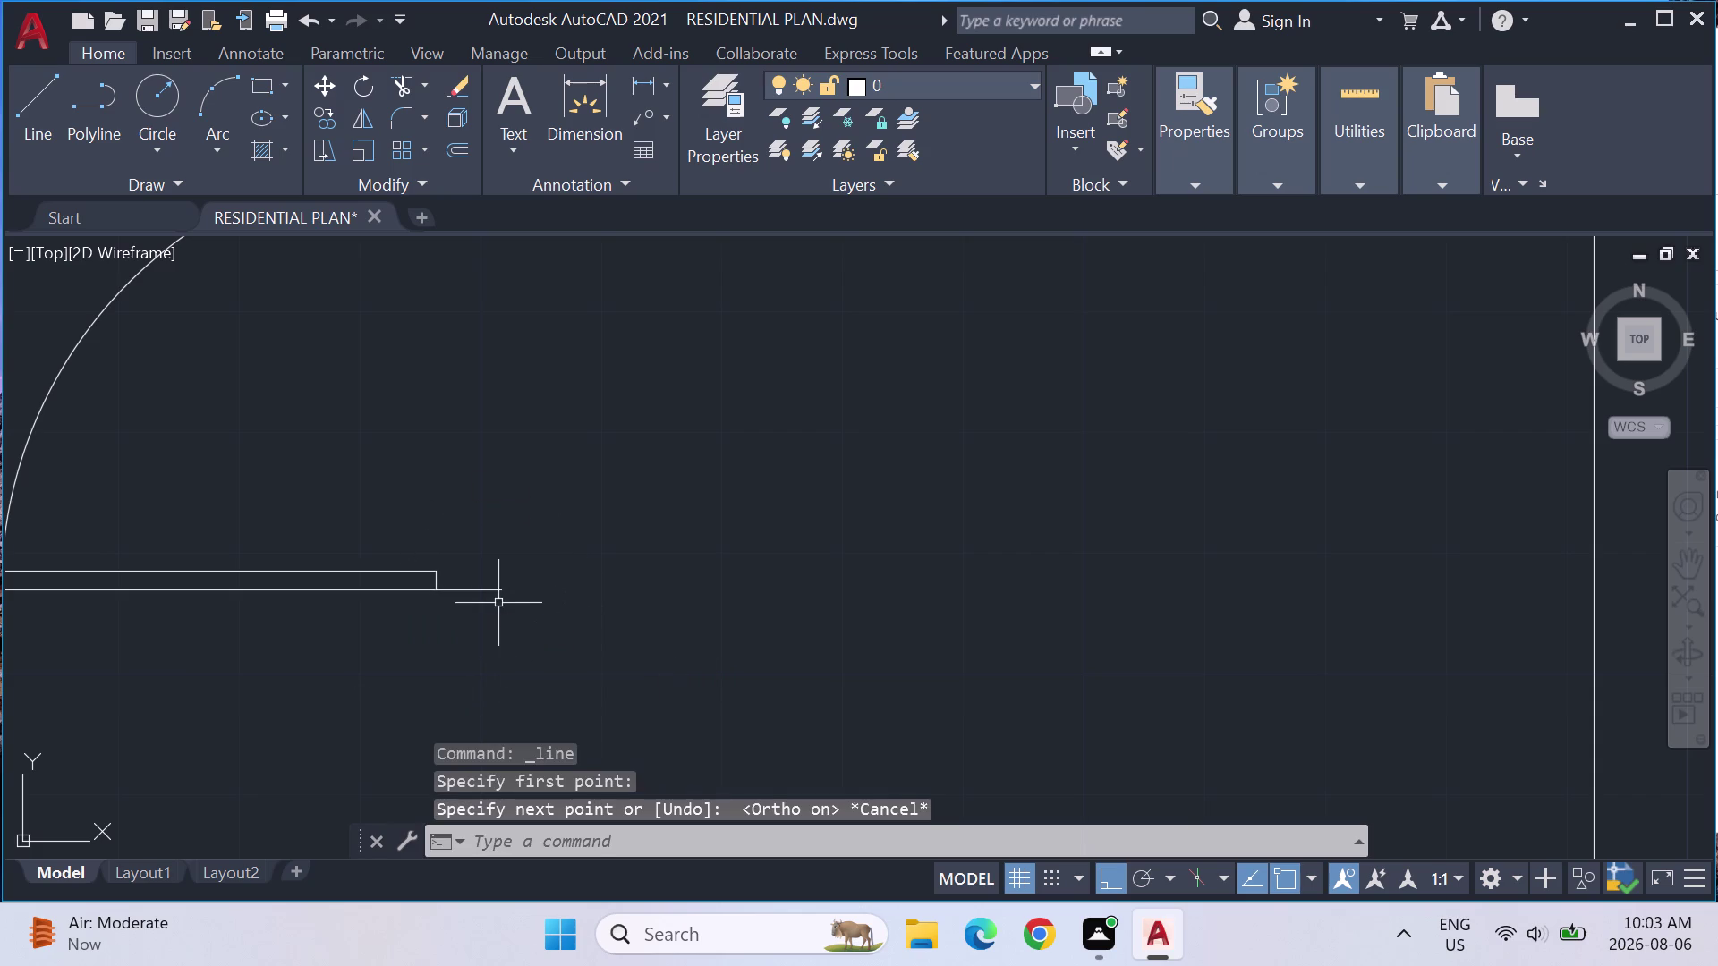
key(Escape)
key(Escape)
text(T)
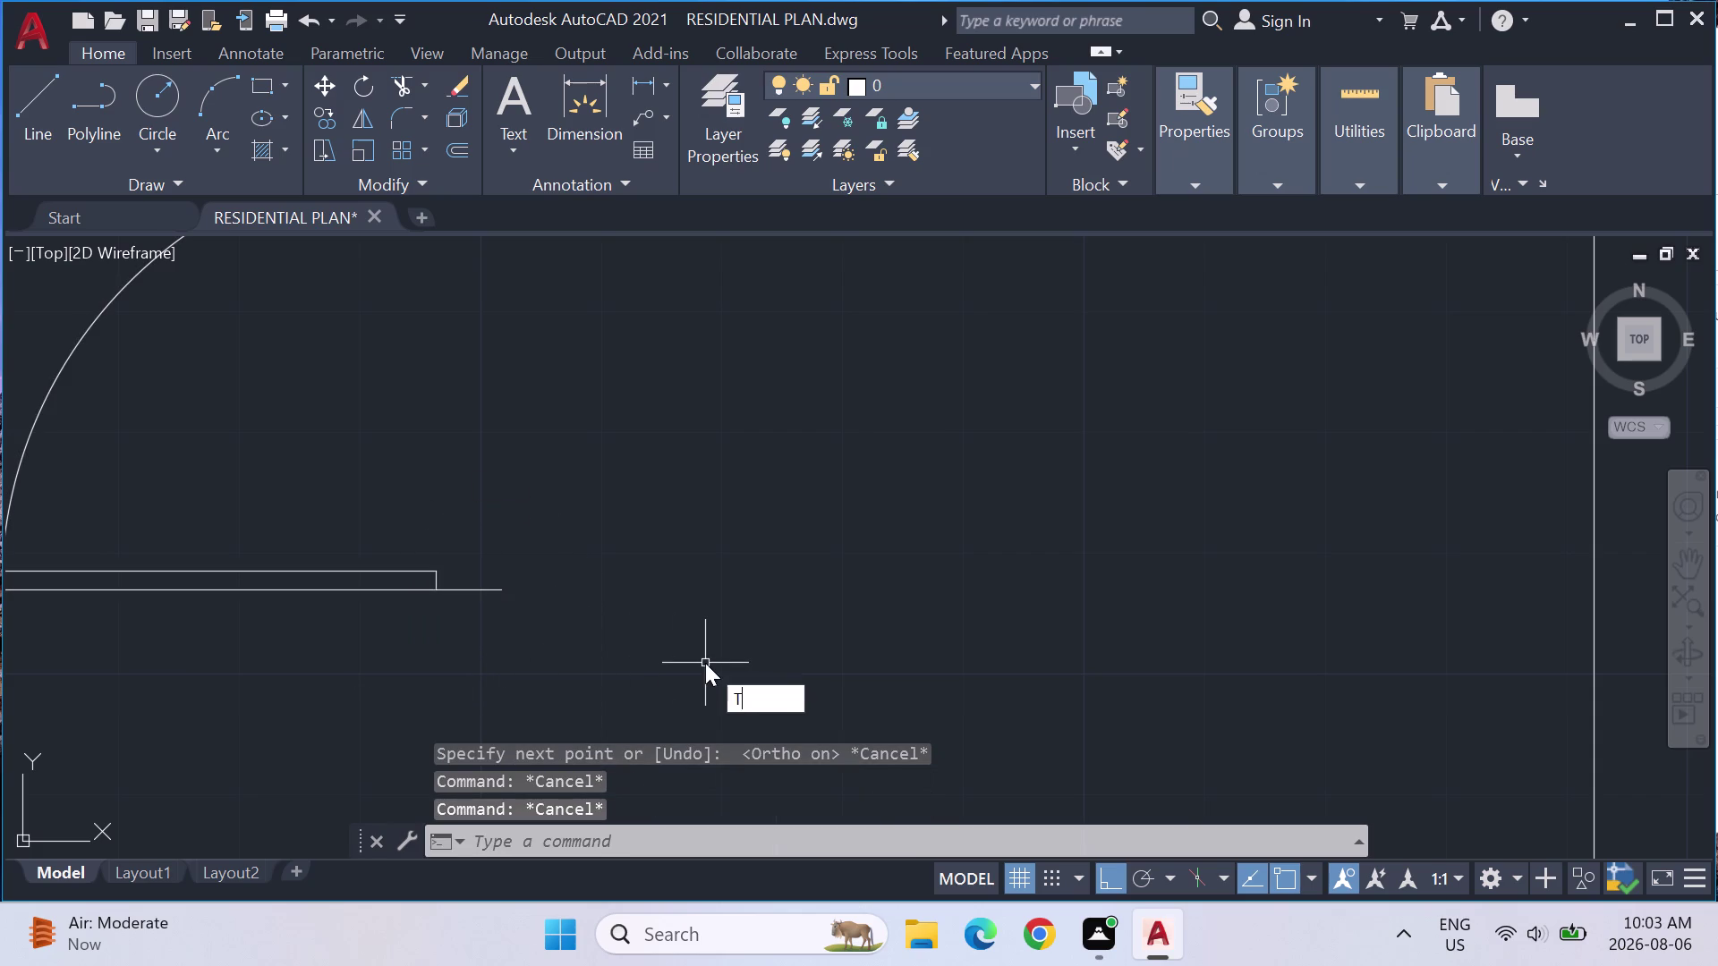
text(RIM)
key(Return)
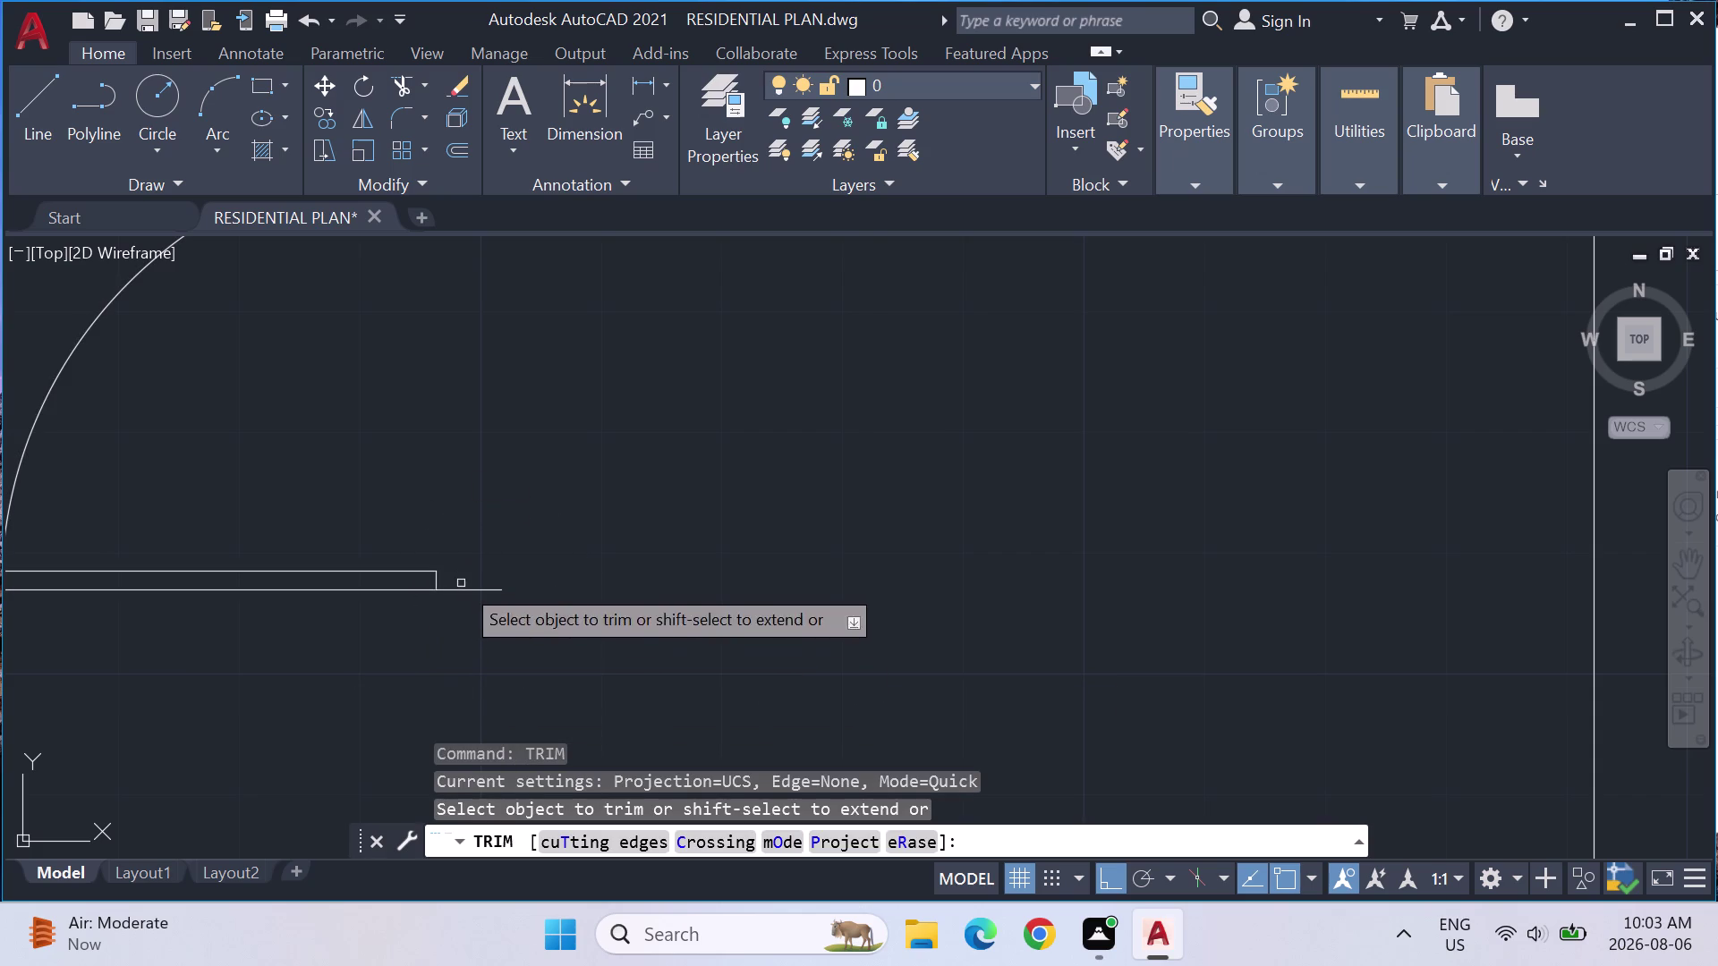
key(Escape)
key(Escape)
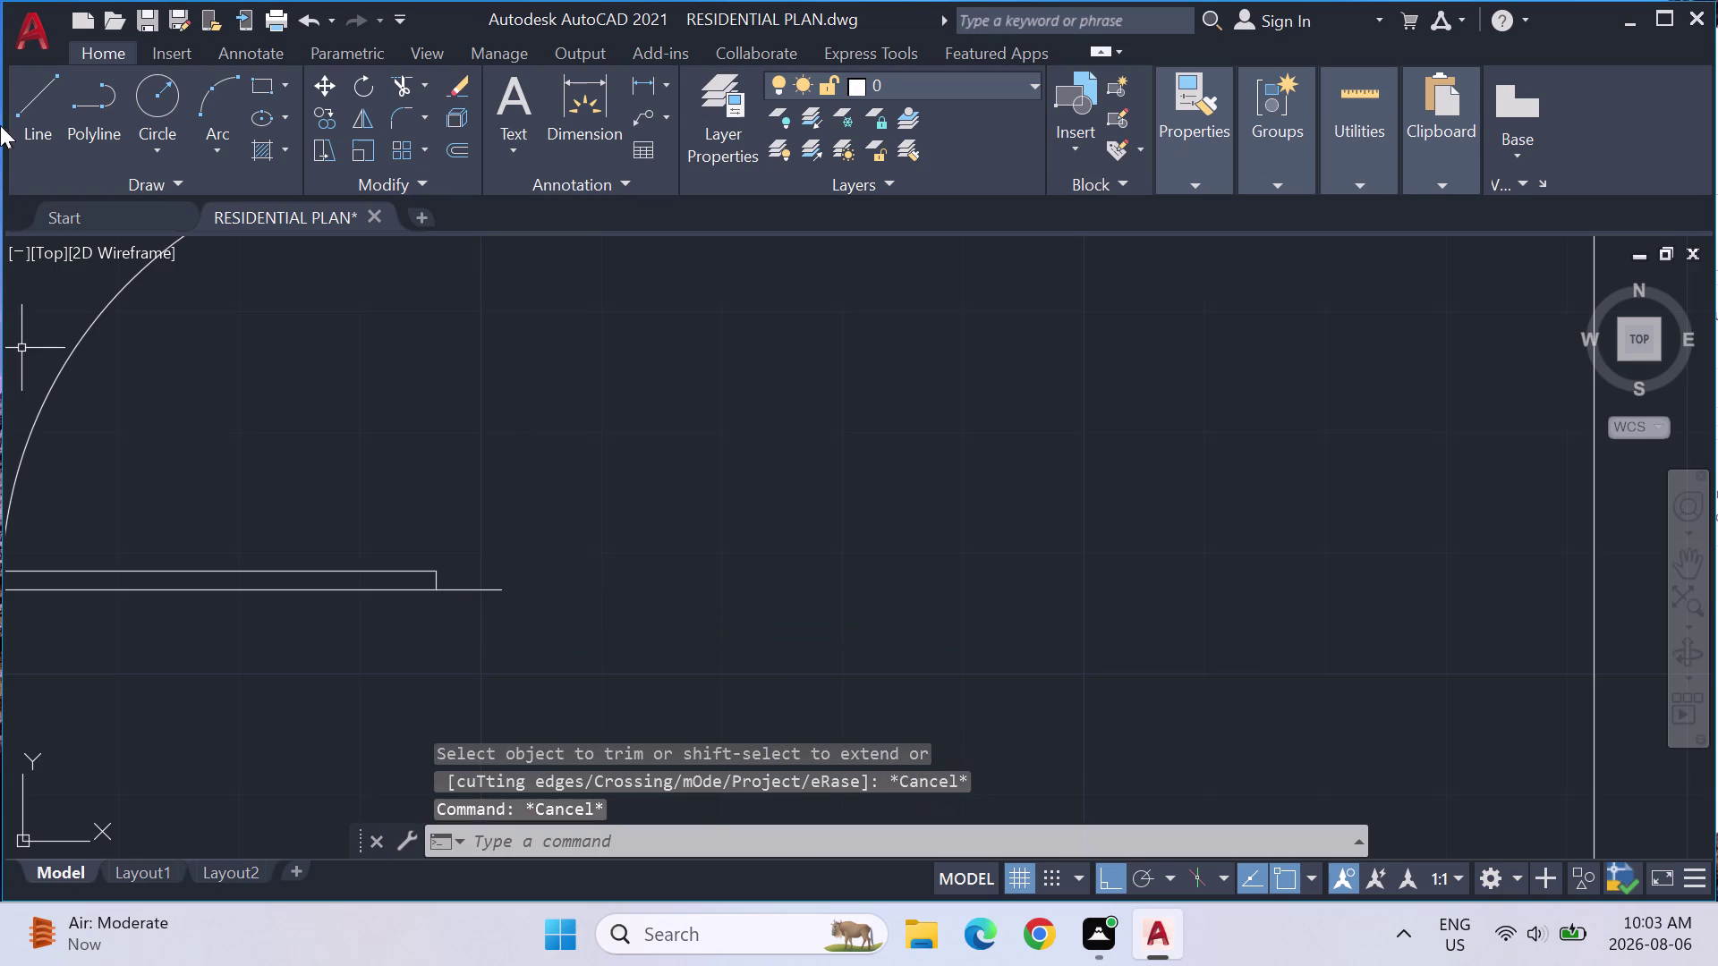
Draw a short vertical line downward from the horizontal line's end.
click(18, 100)
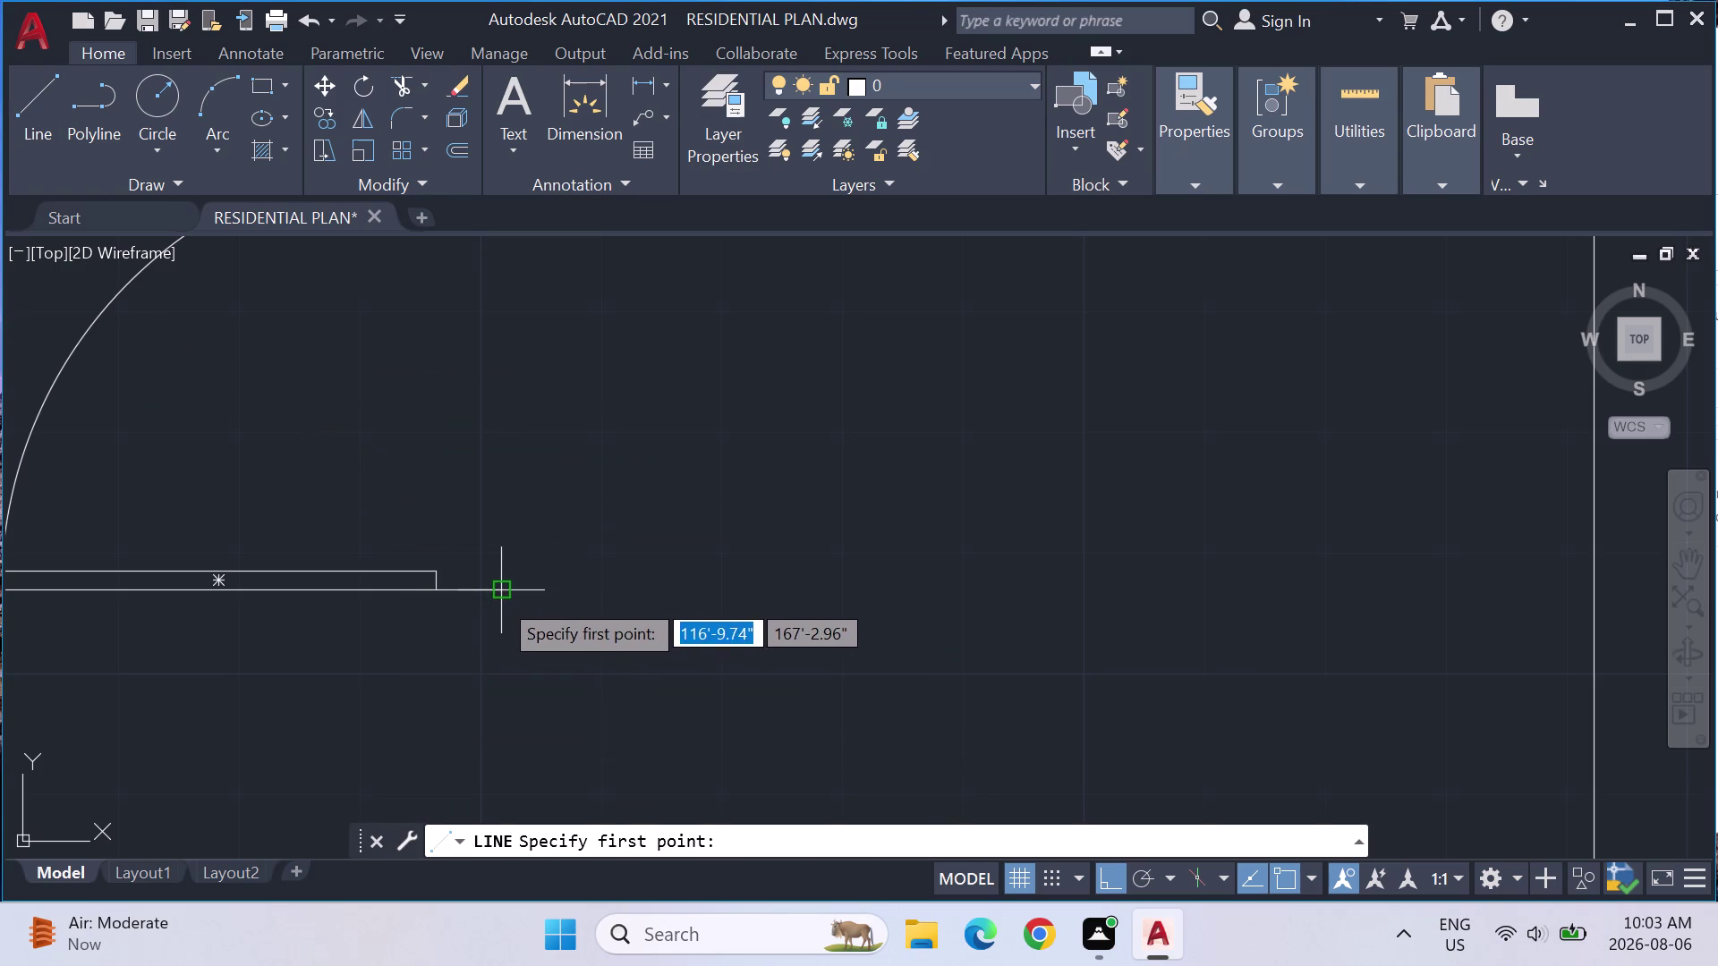
click(500, 597)
click(499, 650)
key(Escape)
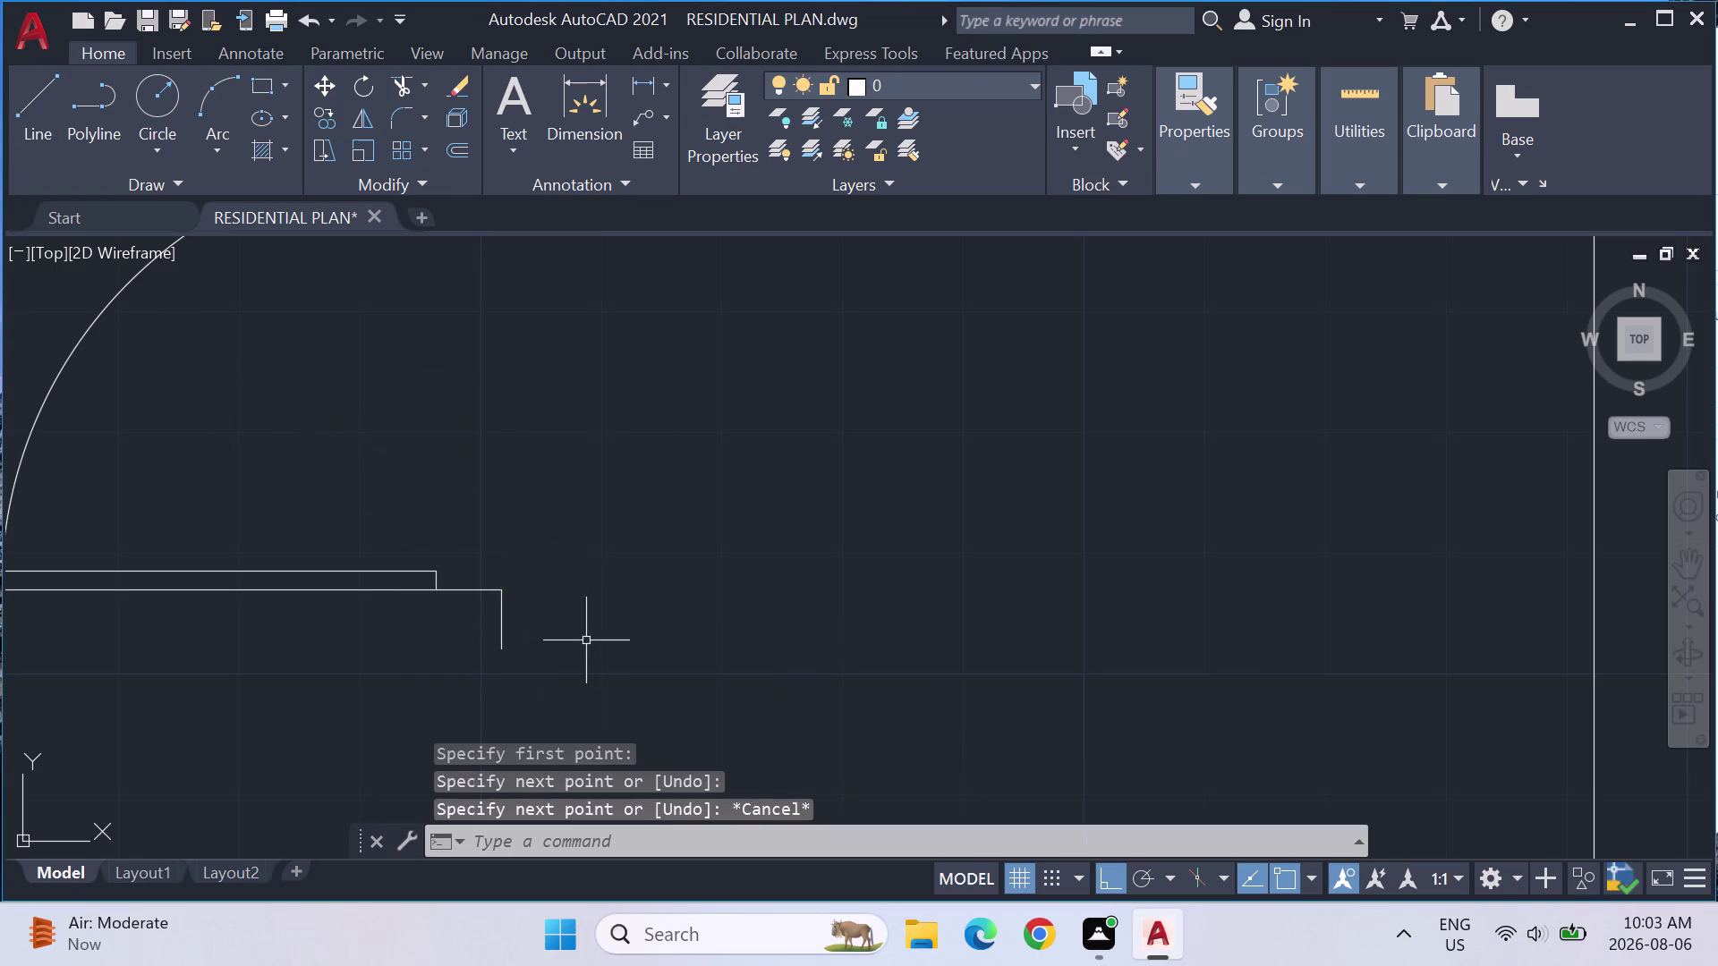
scroll(down, 3)
middle_drag(323, 538, 545, 548)
middle_click(551, 548)
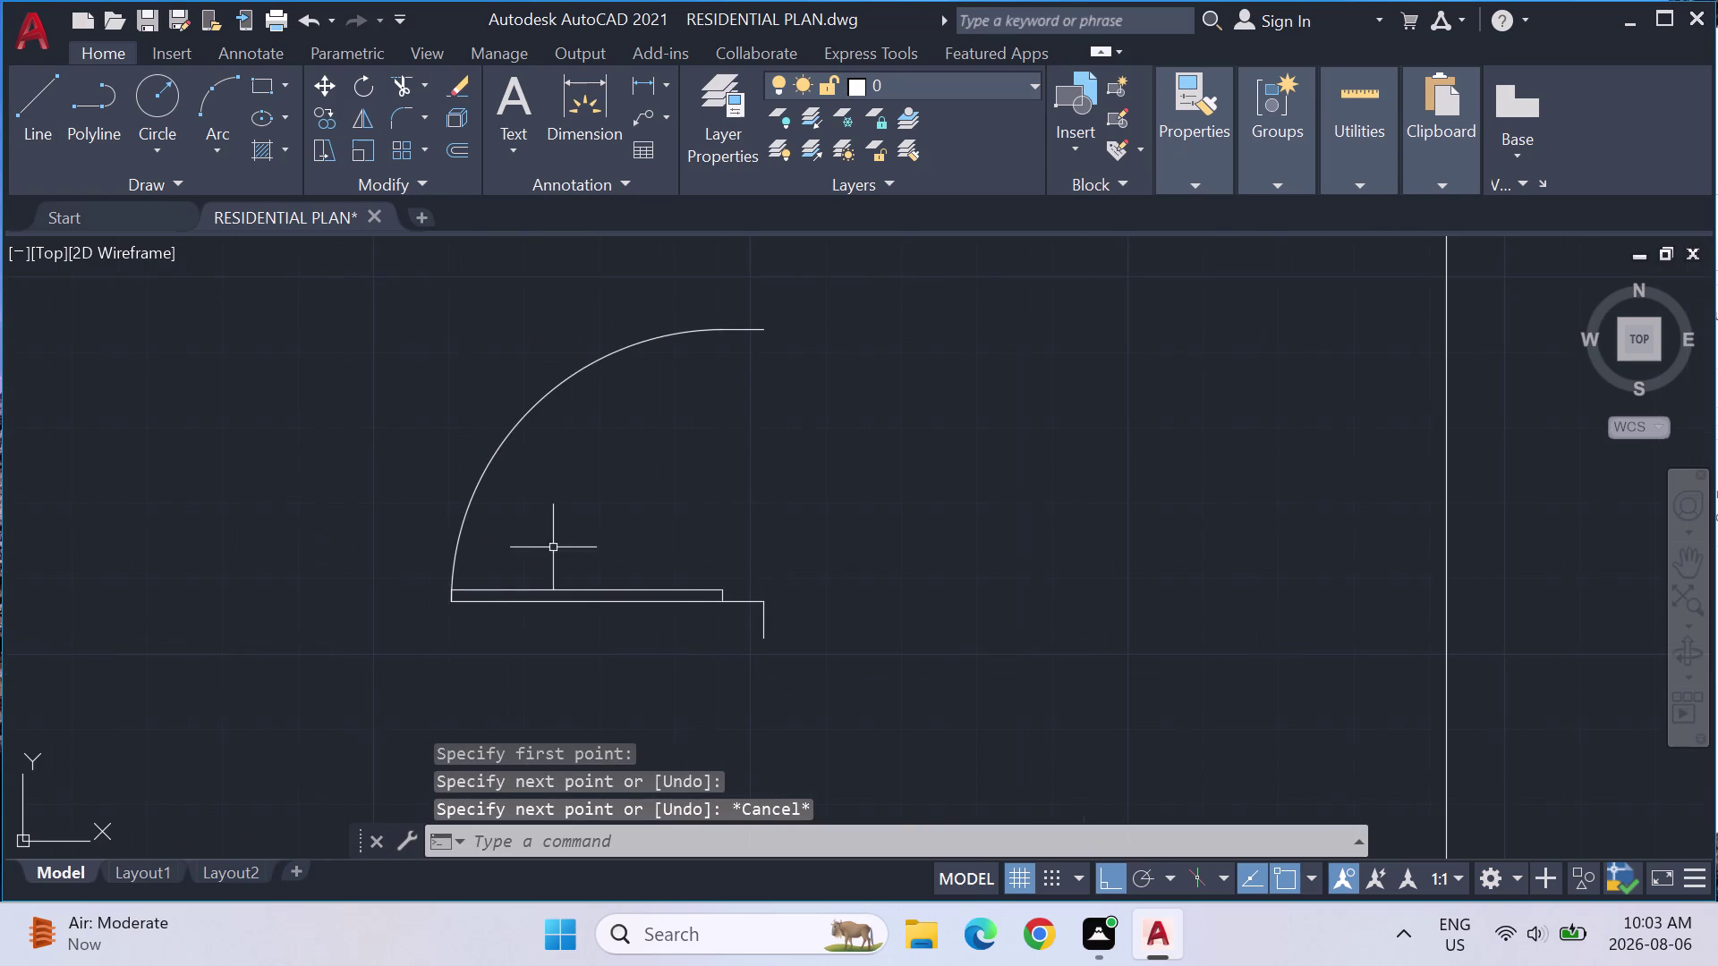
Copy the selected door swing and jamb lines into the bedroom wall opening beside the hatched wall.
drag(927, 539, 372, 625)
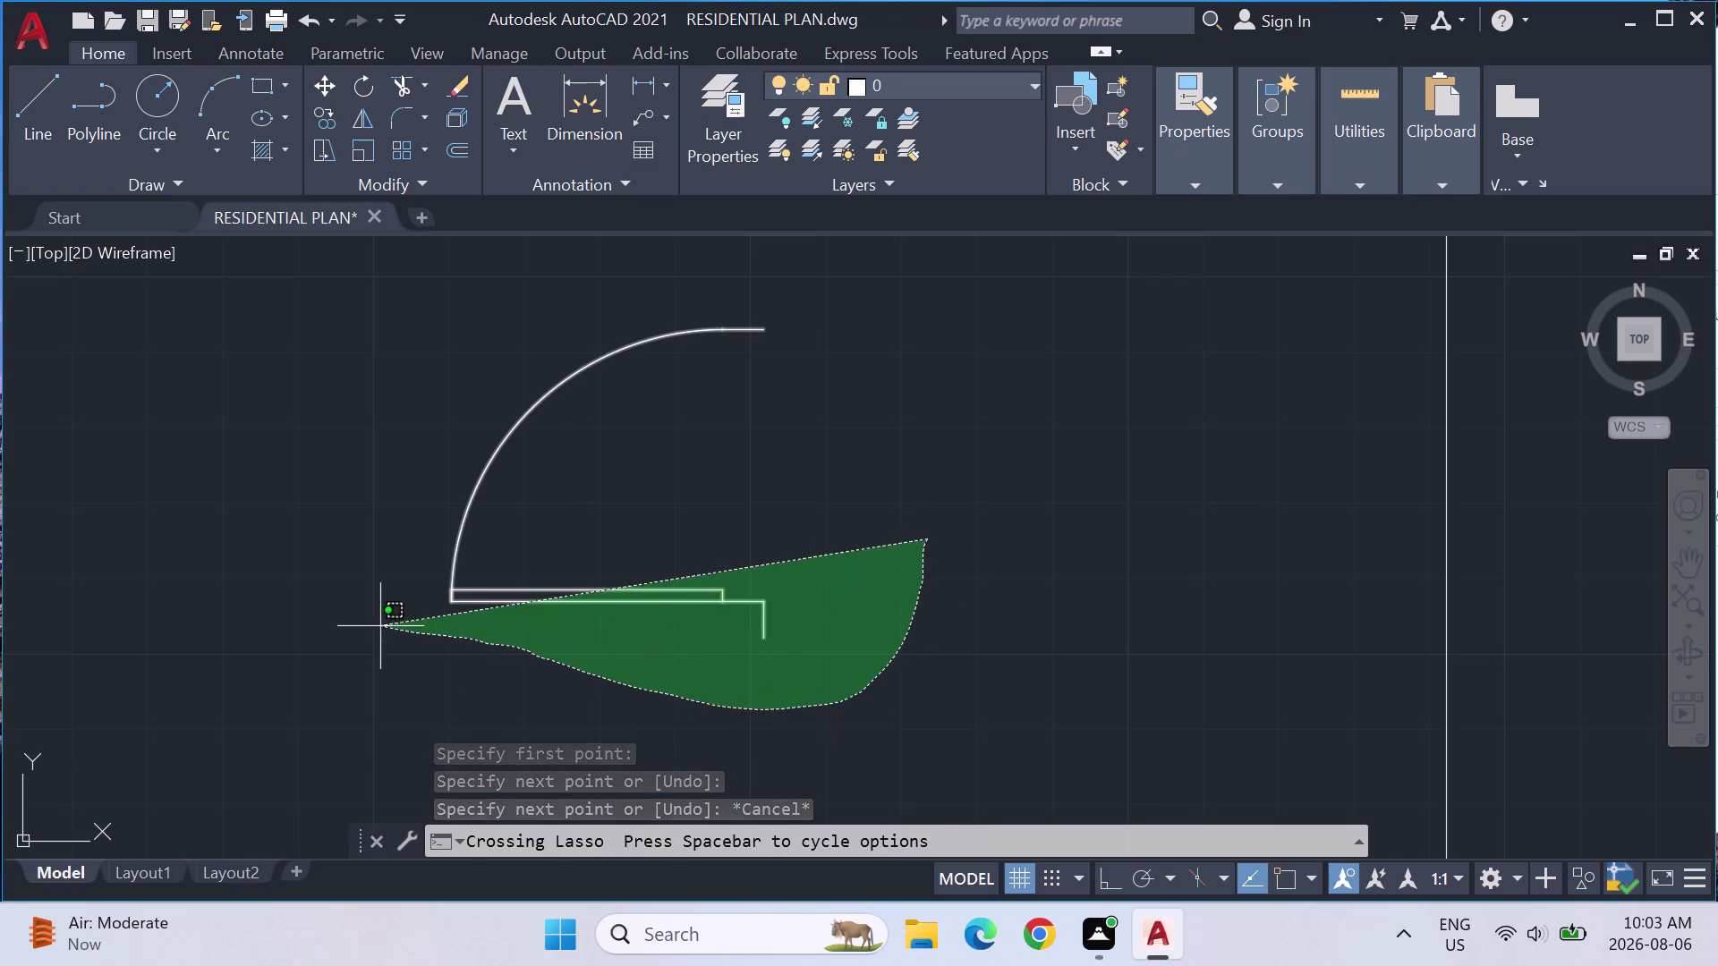
drag(373, 624, 861, 332)
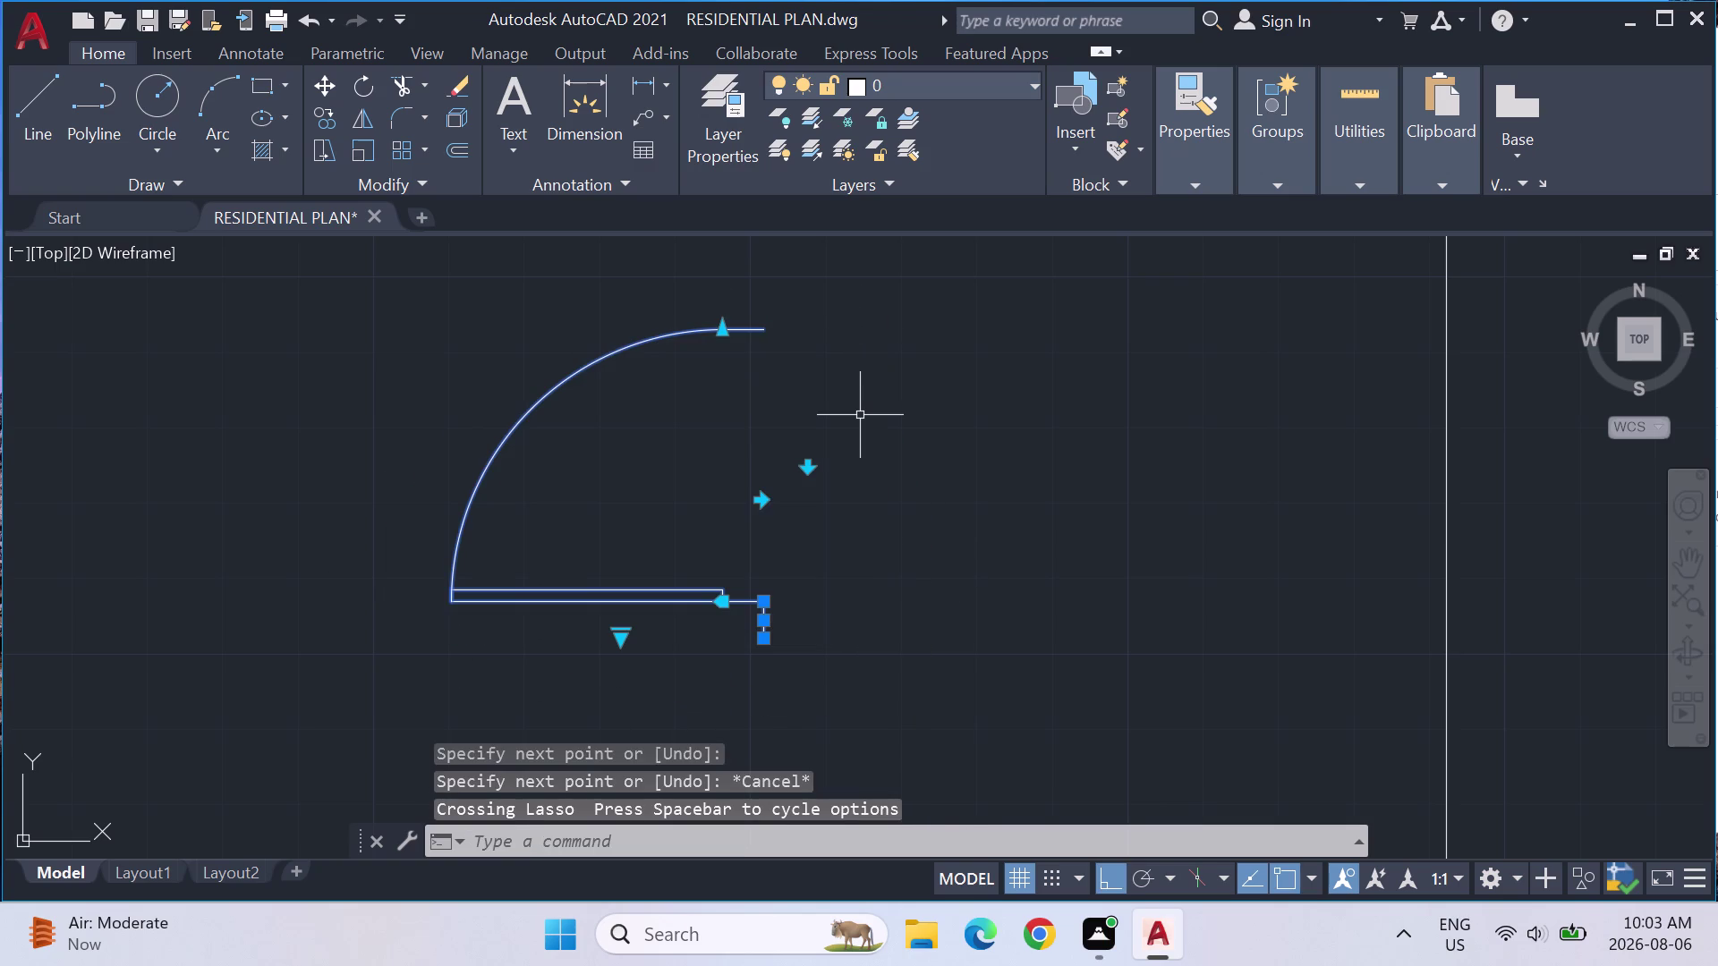
text(CO)
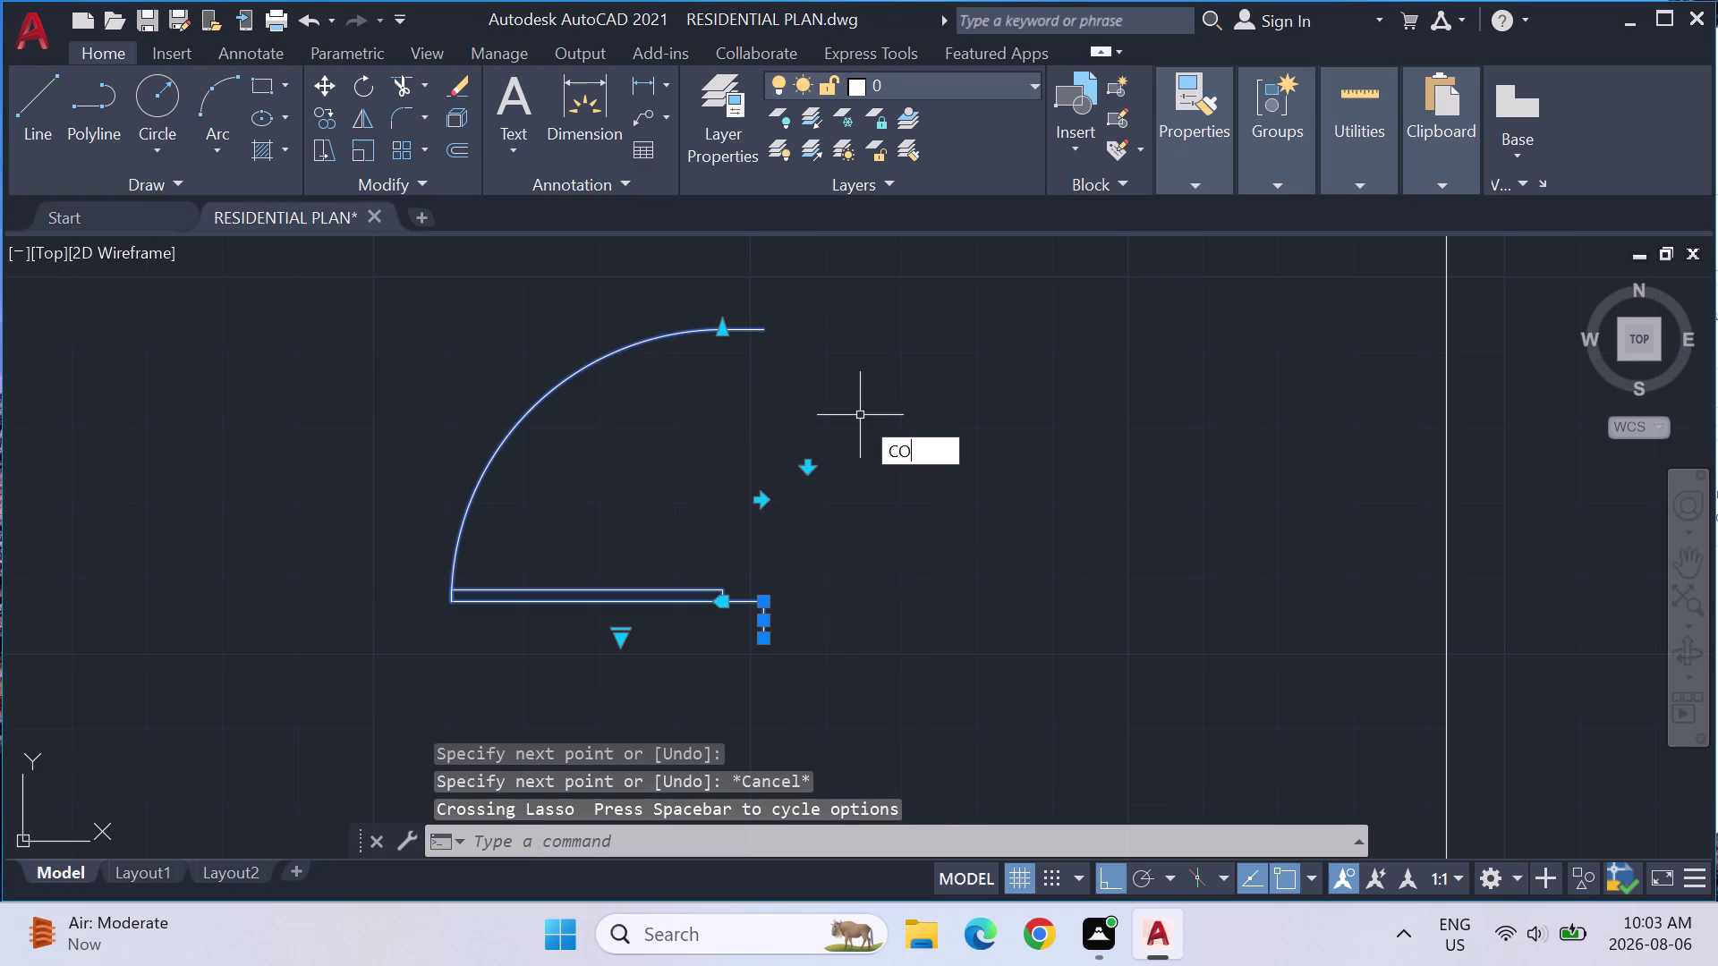
key(Return)
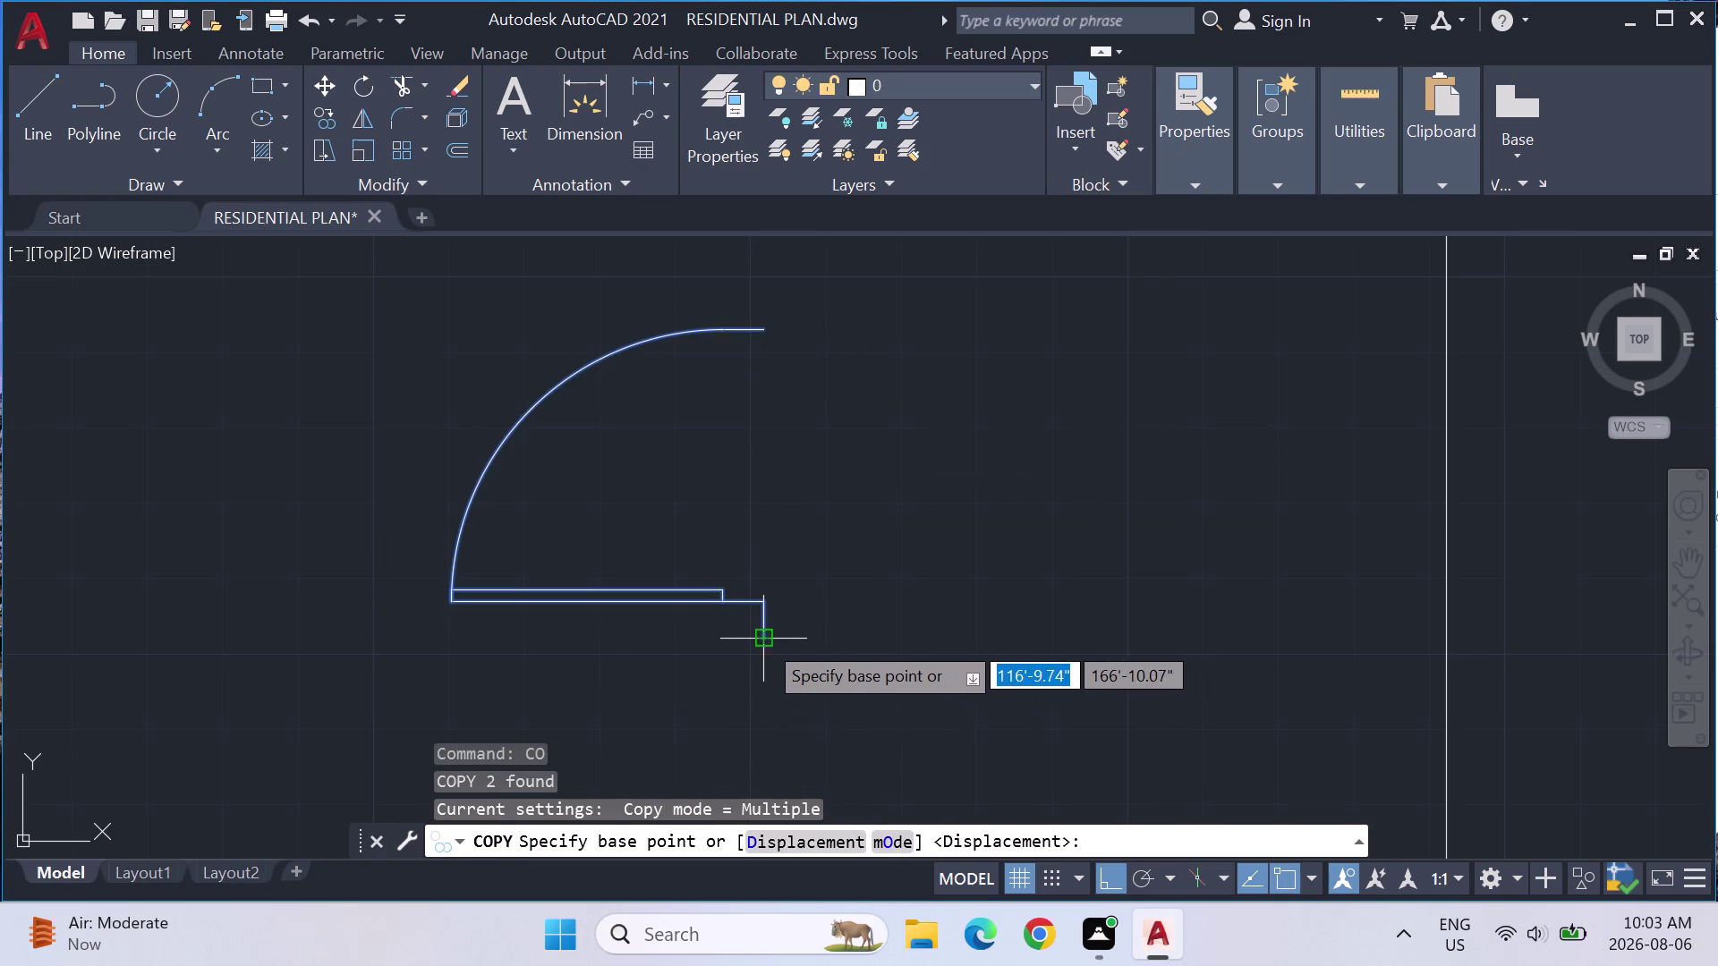
click(763, 640)
scroll(down, 3)
middle_drag(1435, 633, 675, 598)
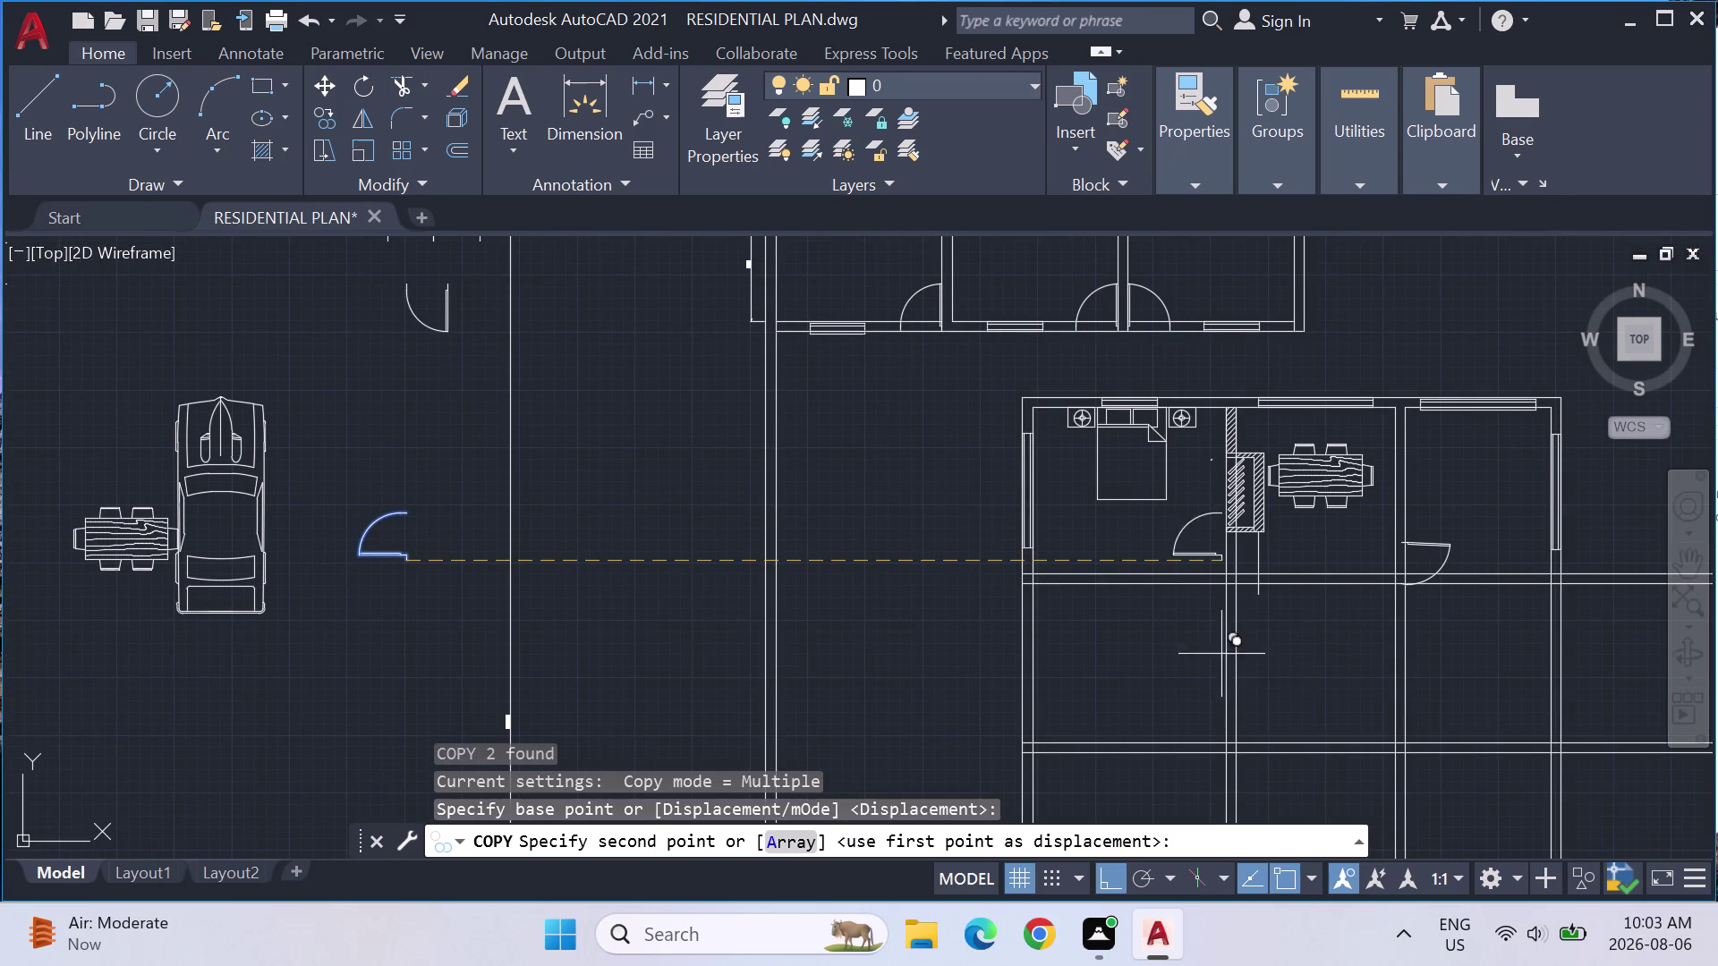
scroll(up, 3)
click(1256, 583)
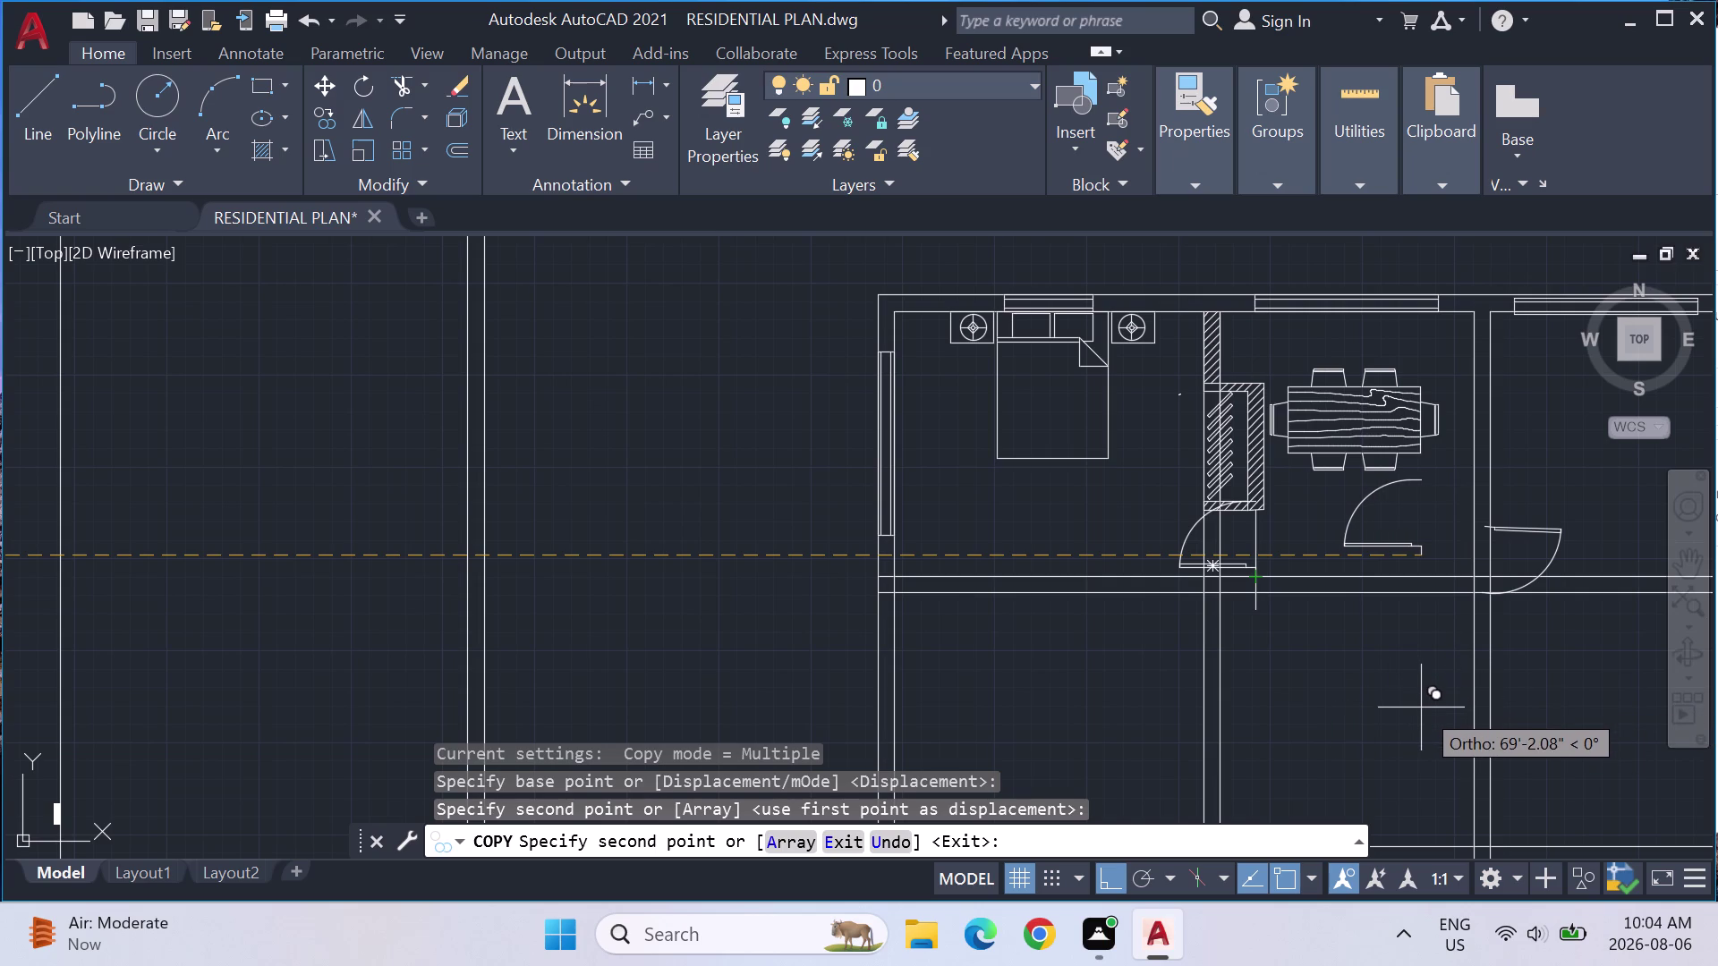
key(Escape)
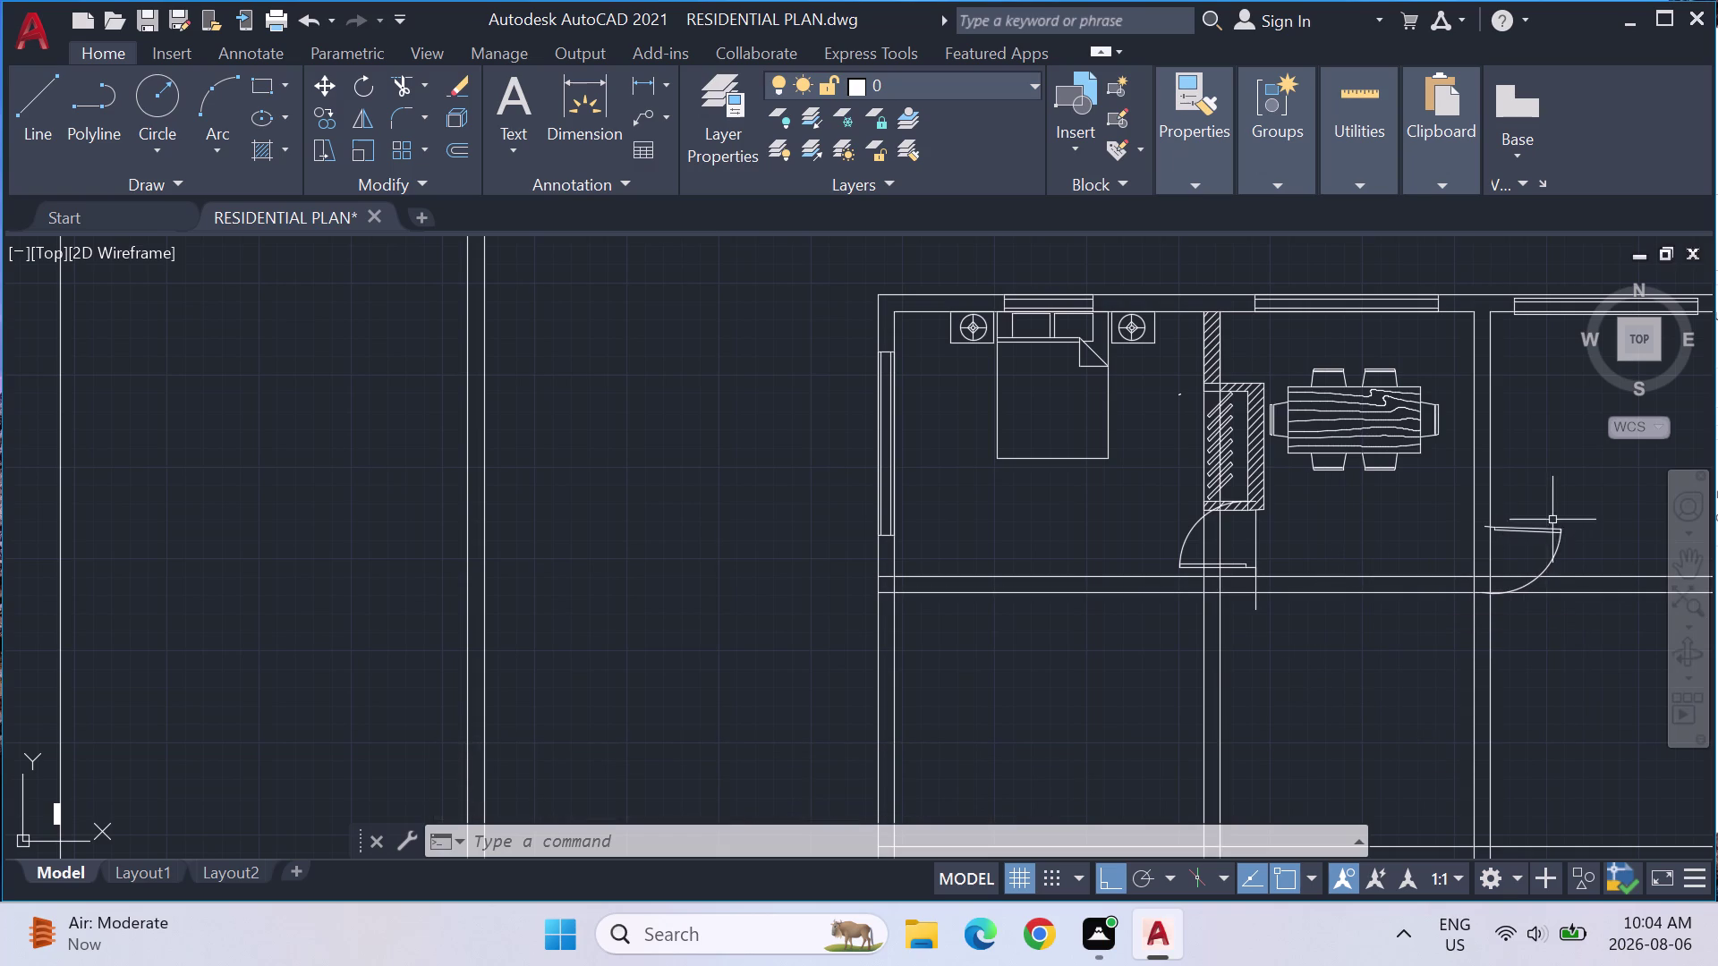
Move the bedroom-opening door swing out to empty space left of the plan.
click(1191, 538)
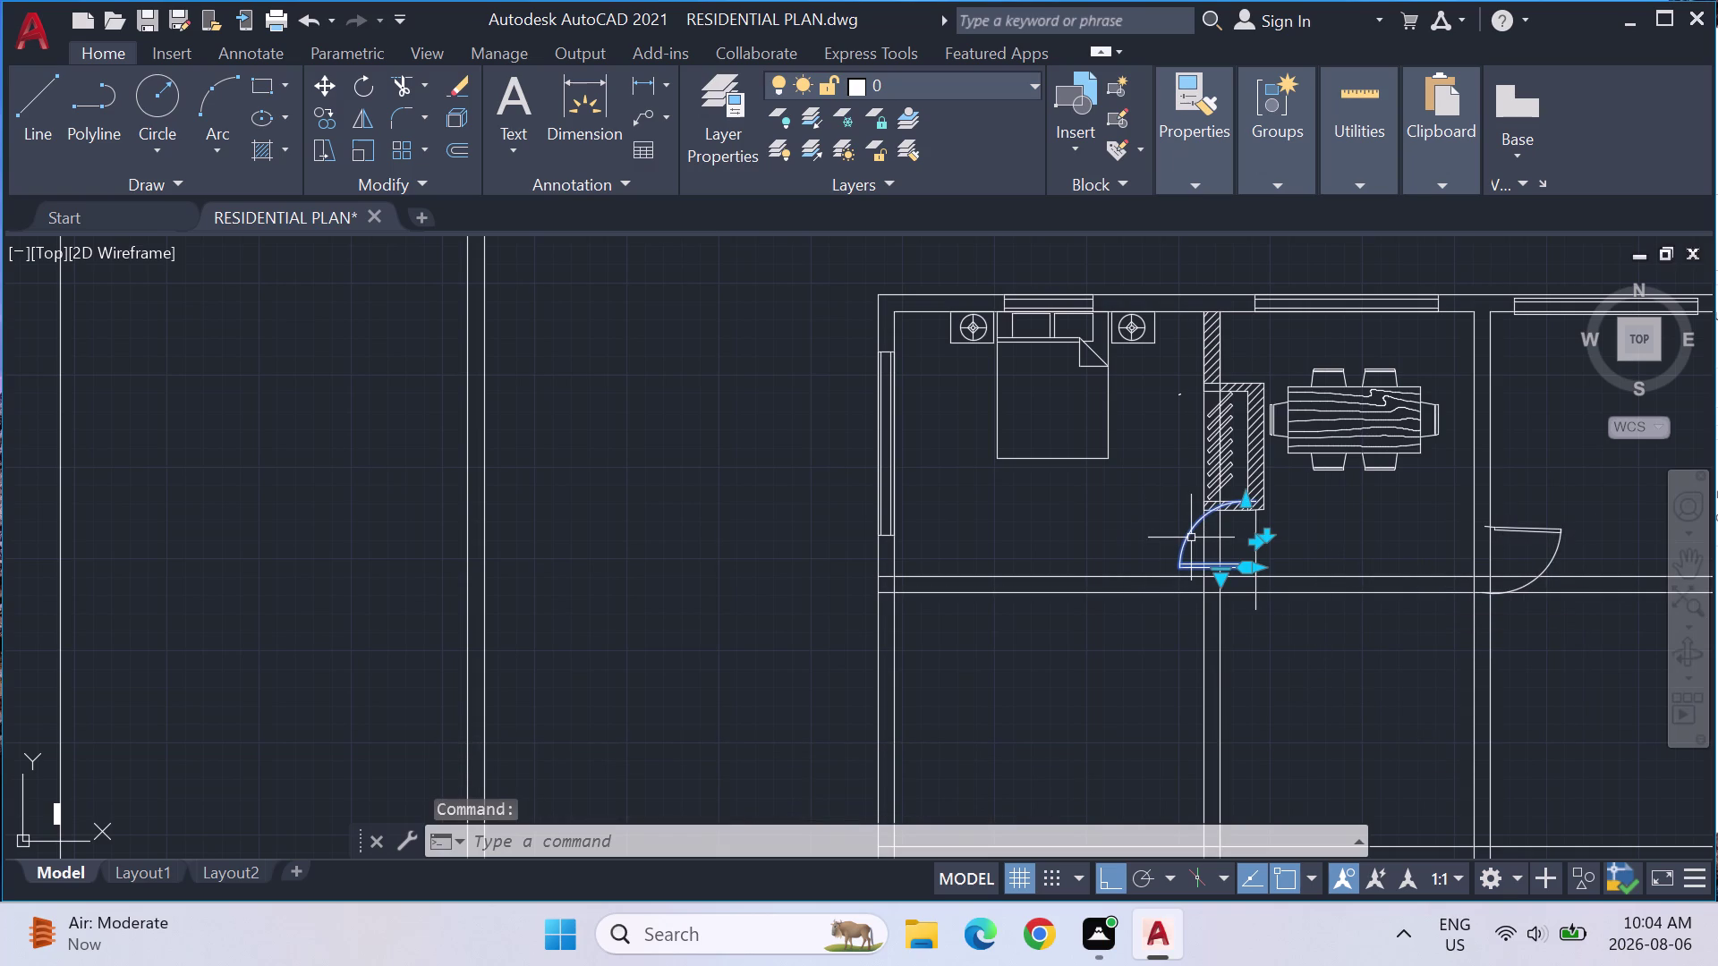
key(m)
key(Return)
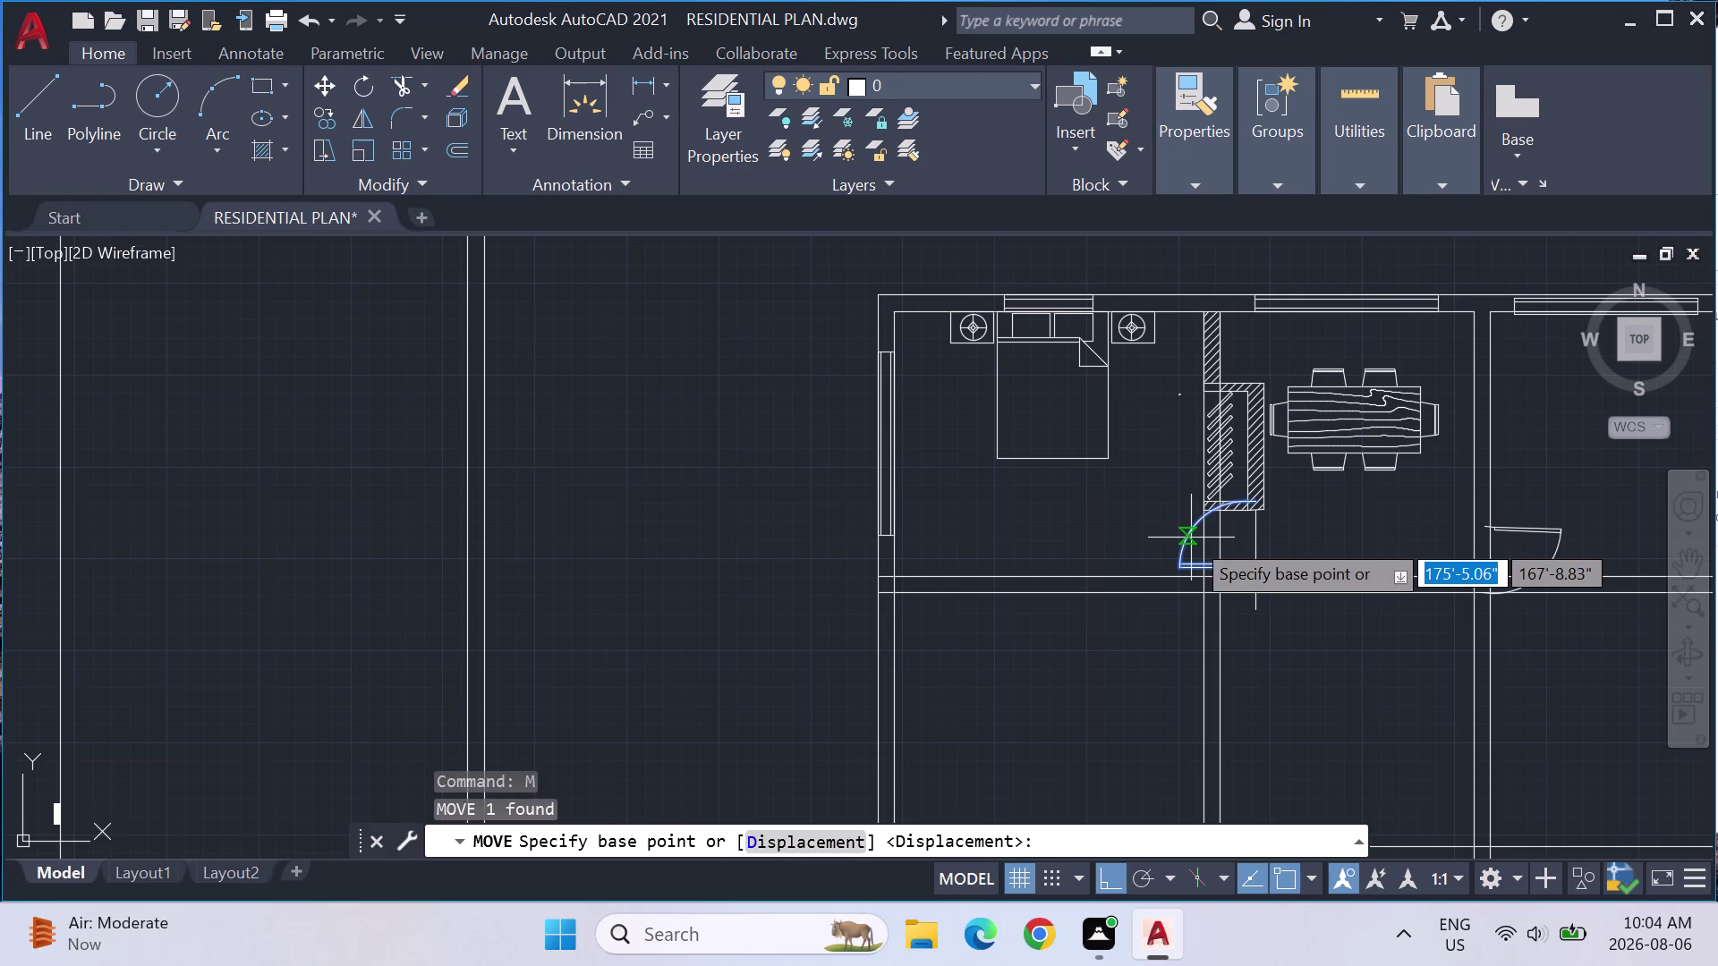
click(1178, 564)
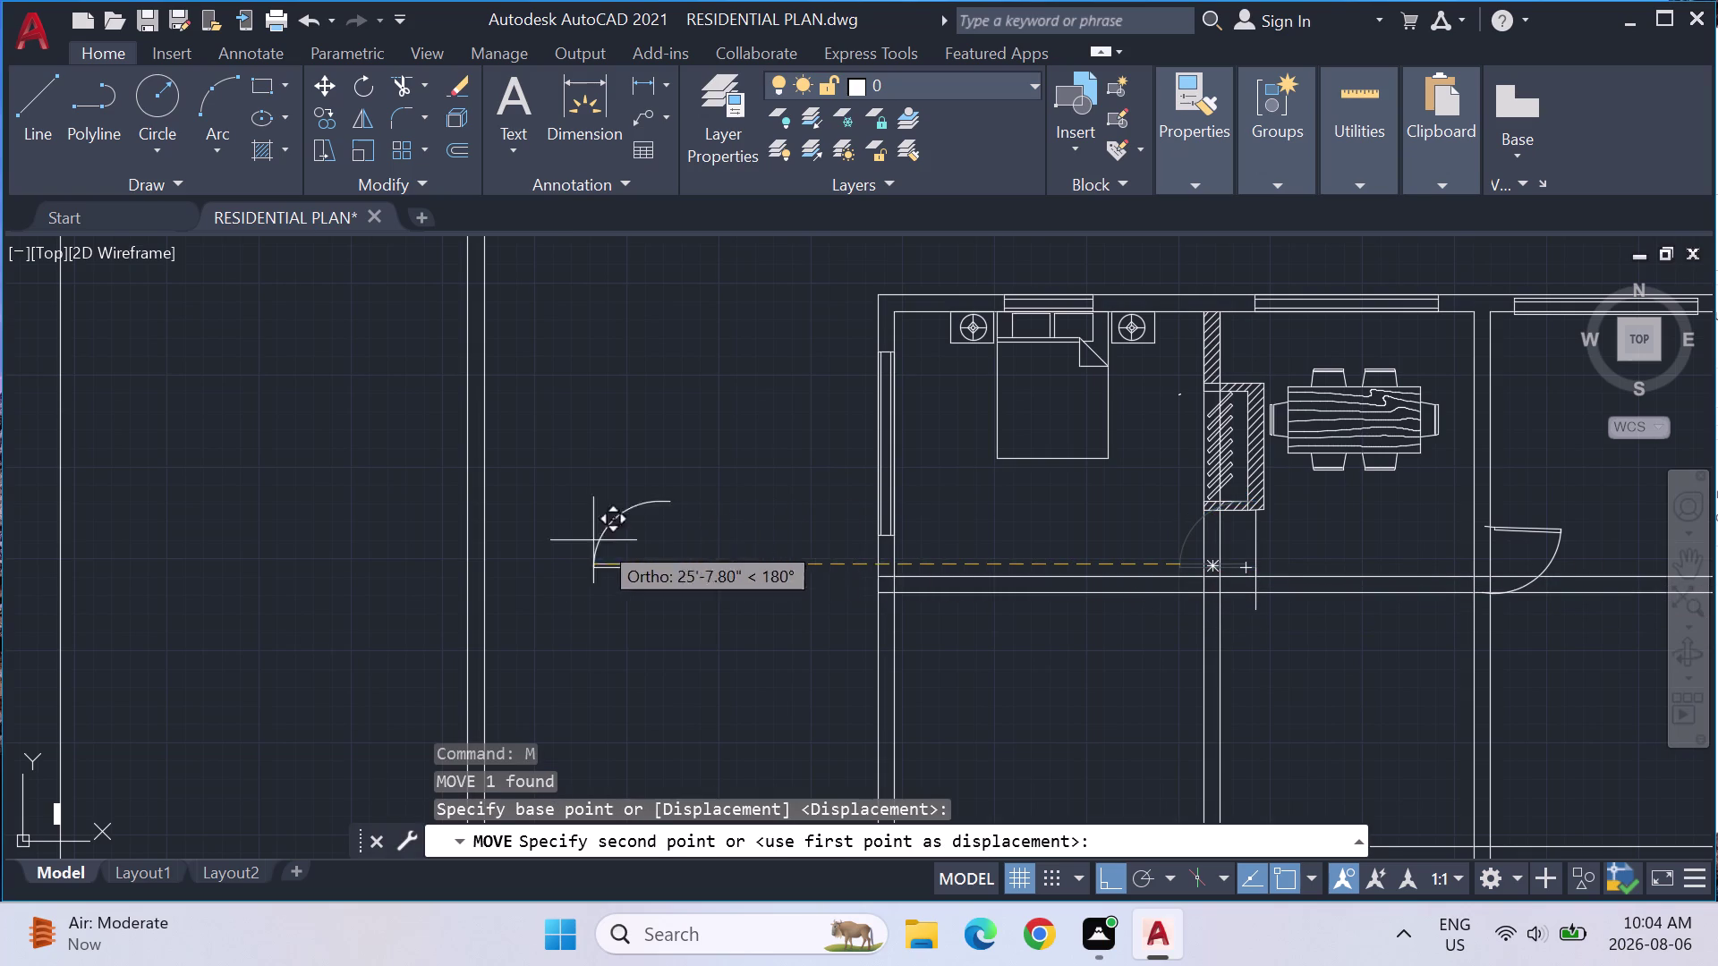
click(316, 508)
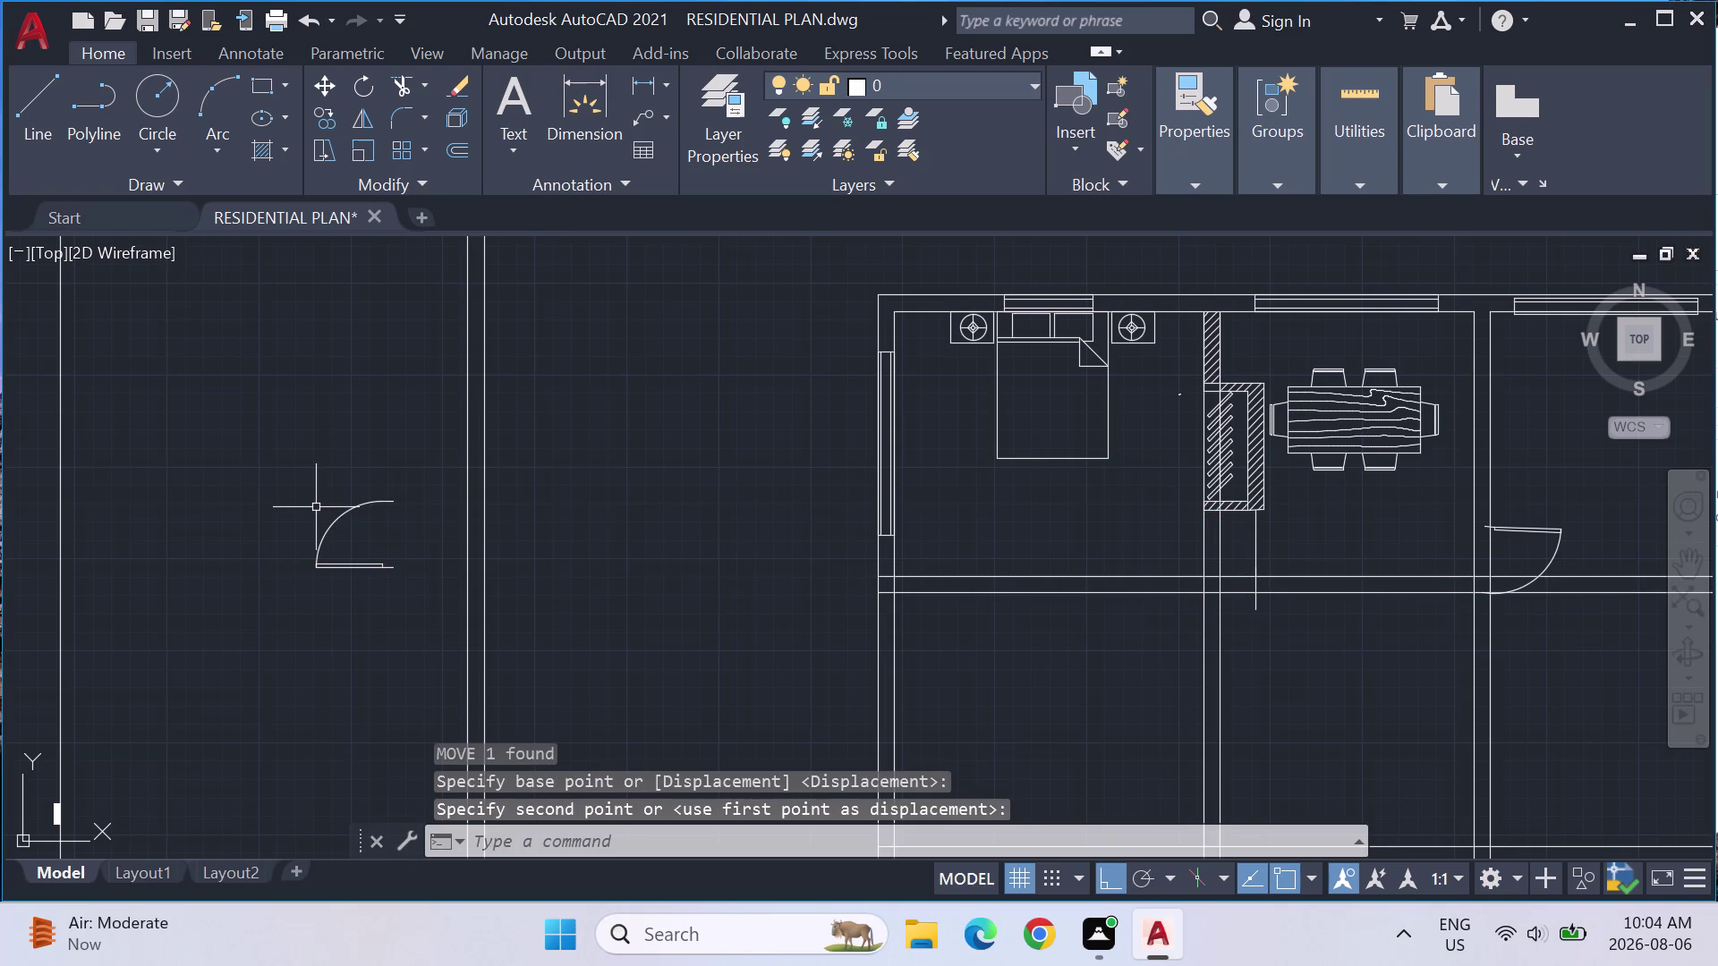
key(Escape)
key(Escape)
Shrink the moved door with Scale, using a reference length from its hinge corner.
drag(425, 653, 323, 476)
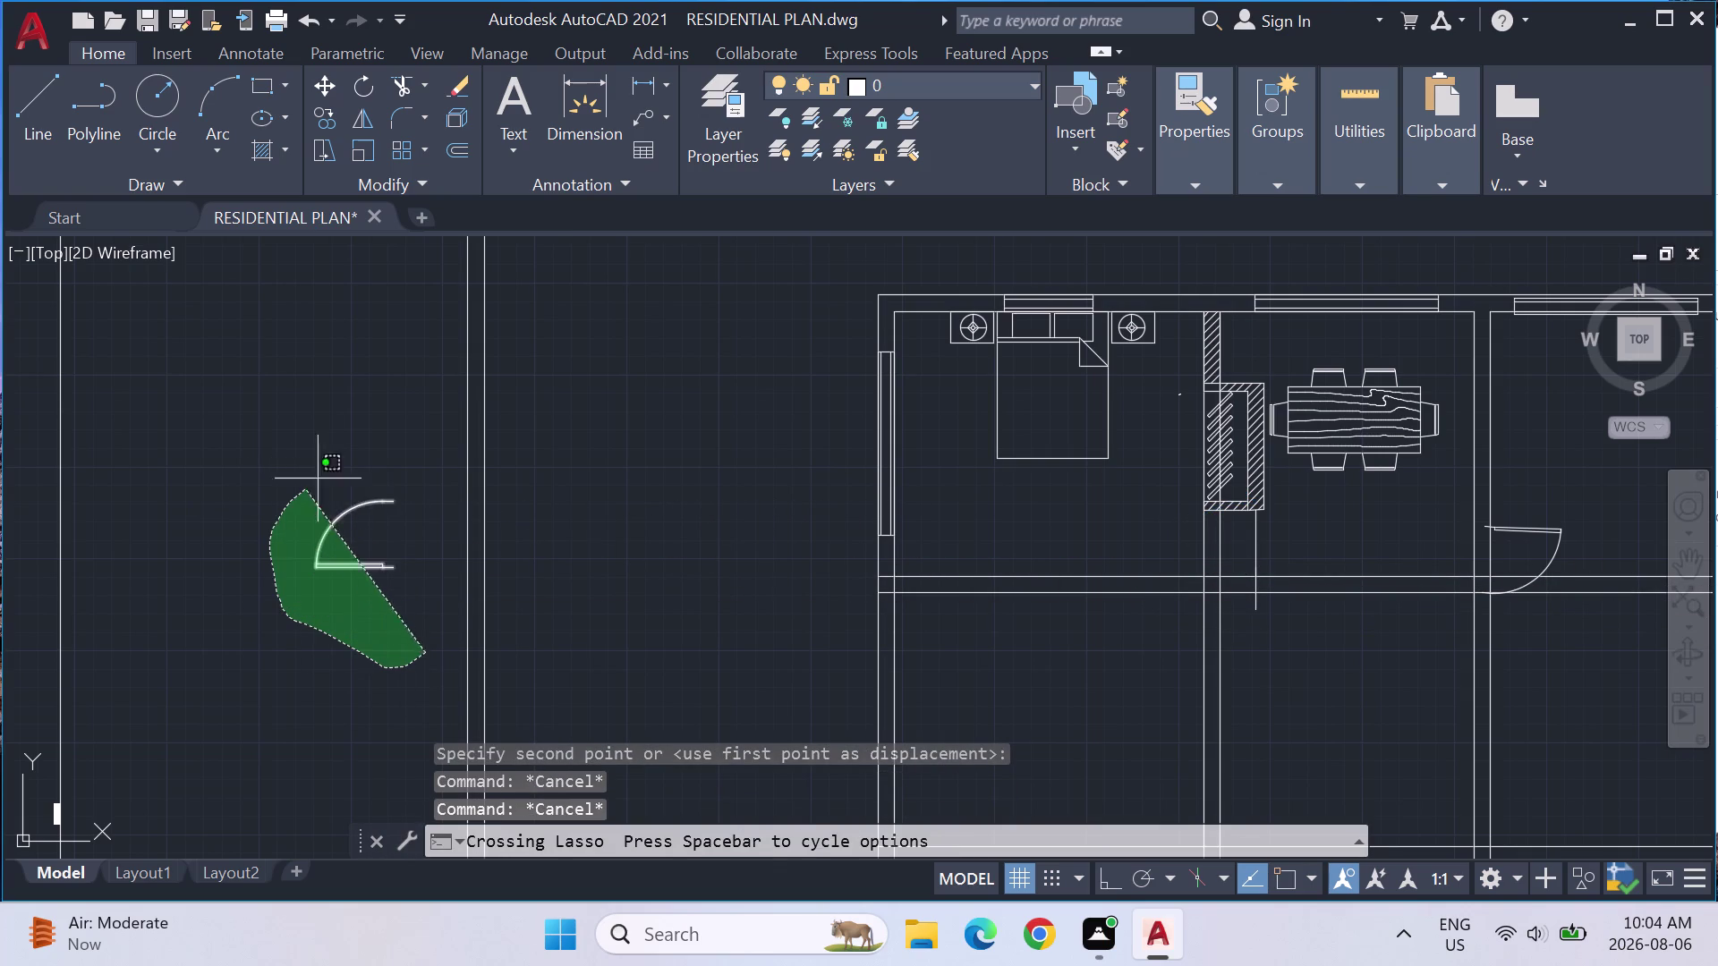
drag(323, 476, 408, 457)
text(SC)
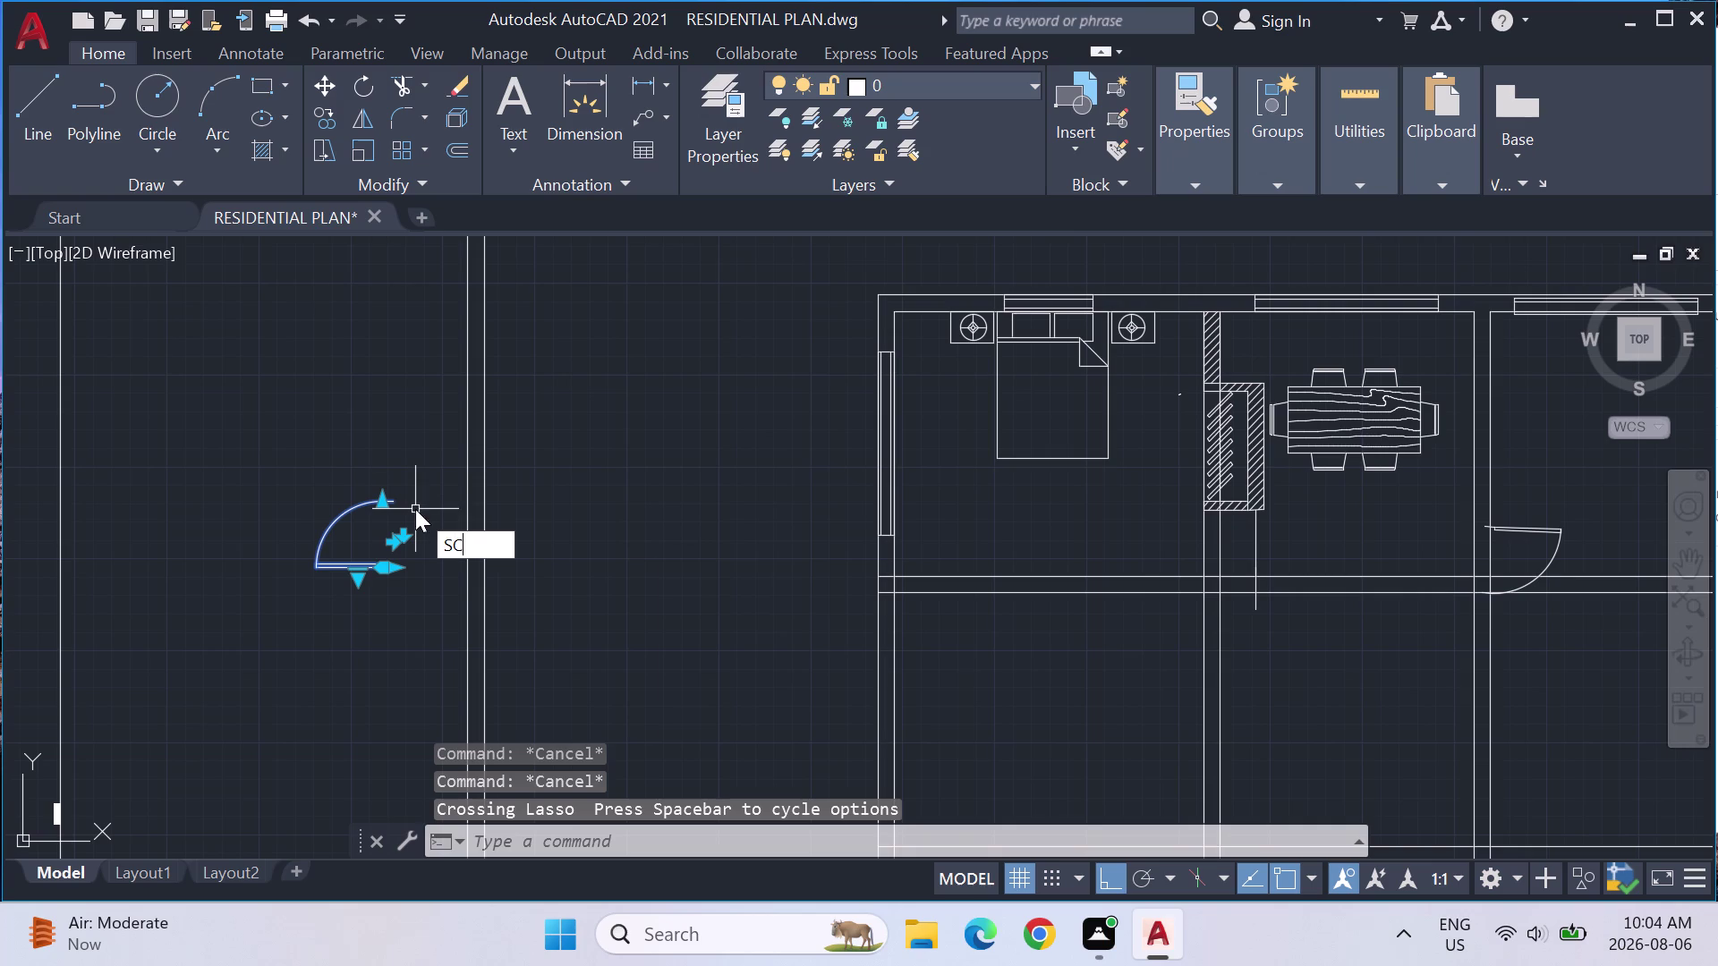
key(Return)
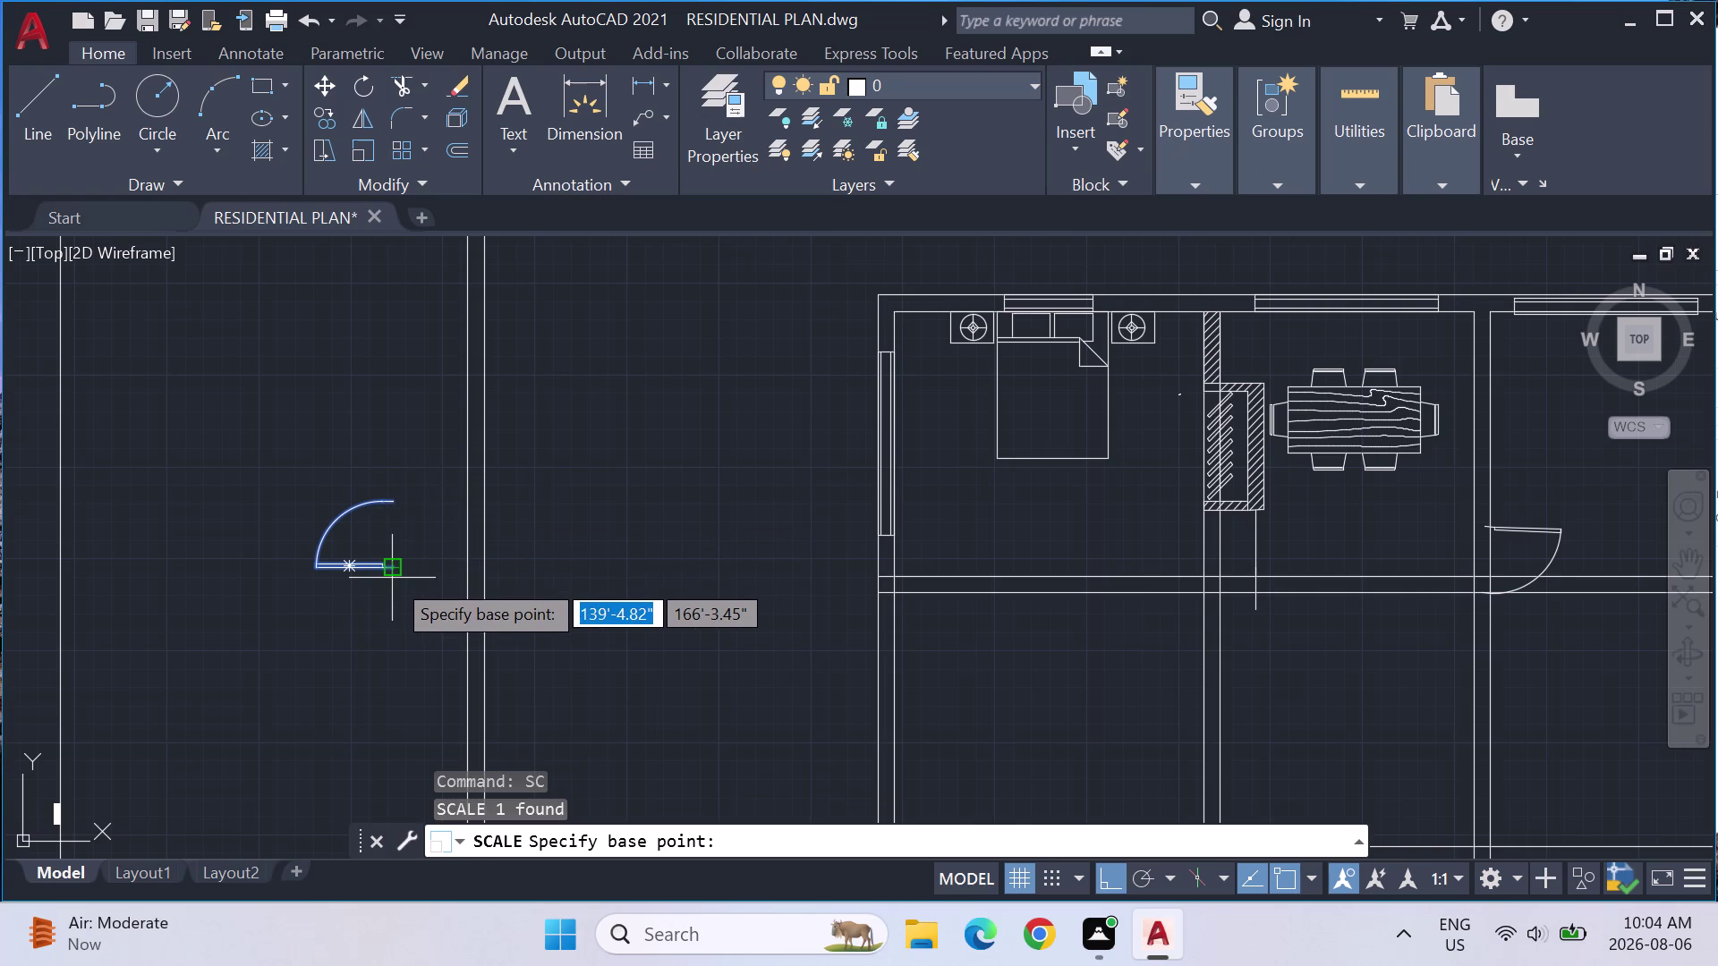
click(392, 578)
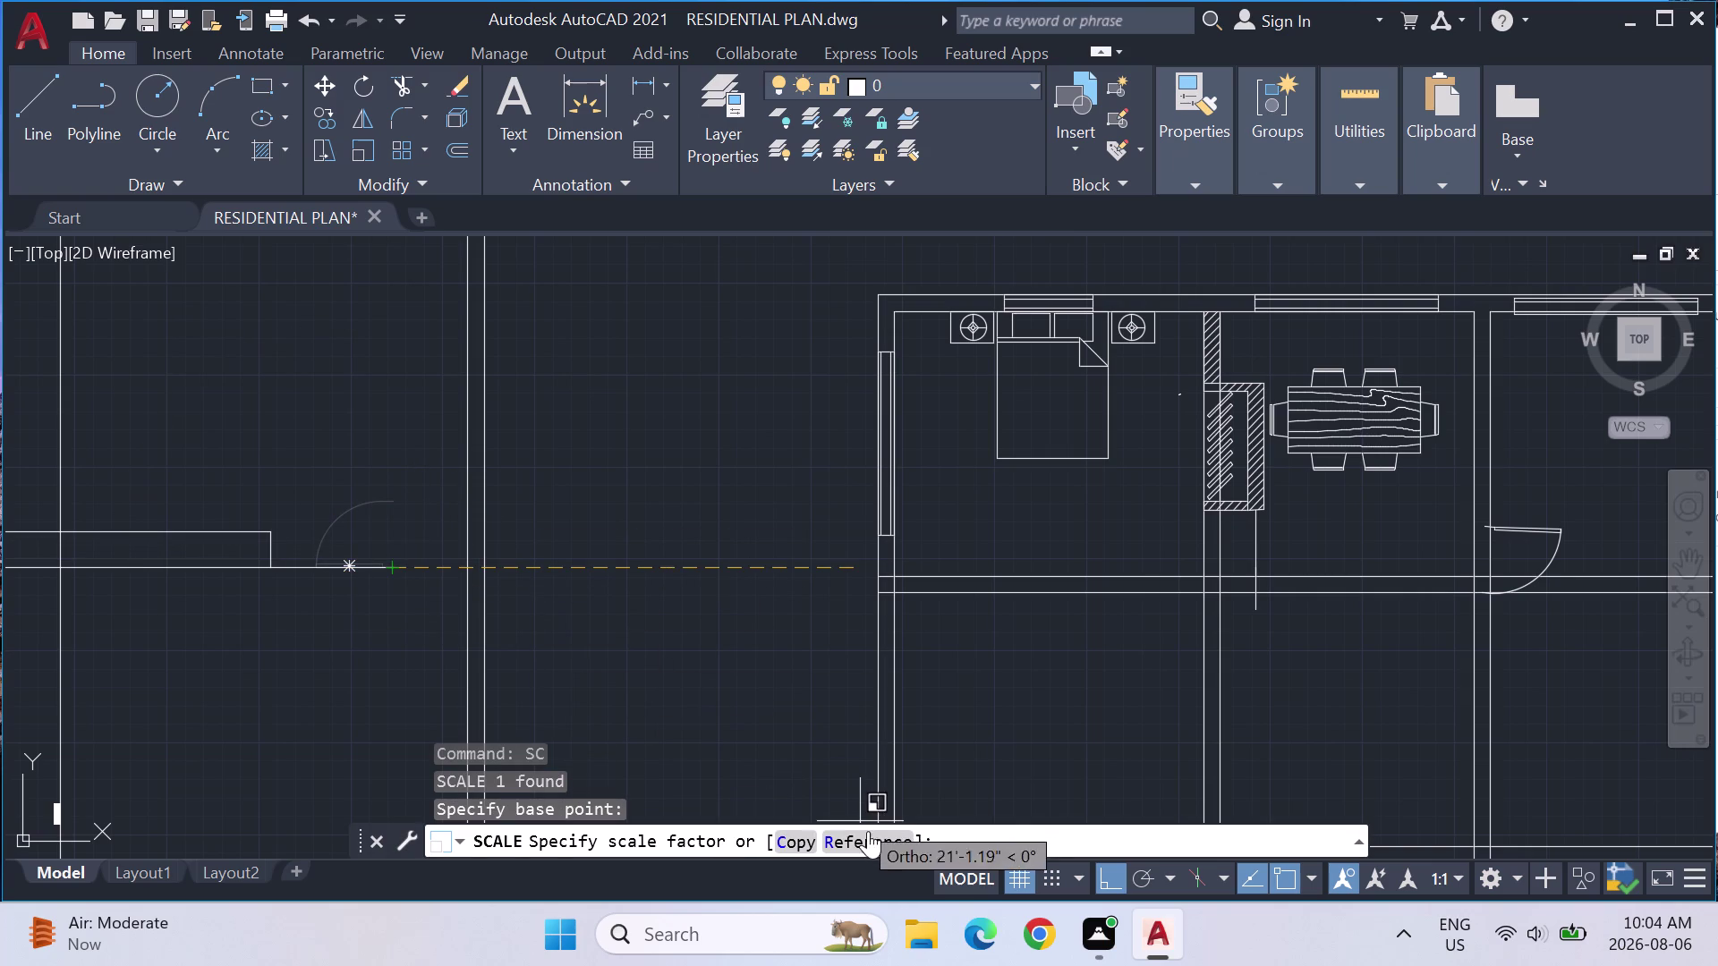
click(861, 841)
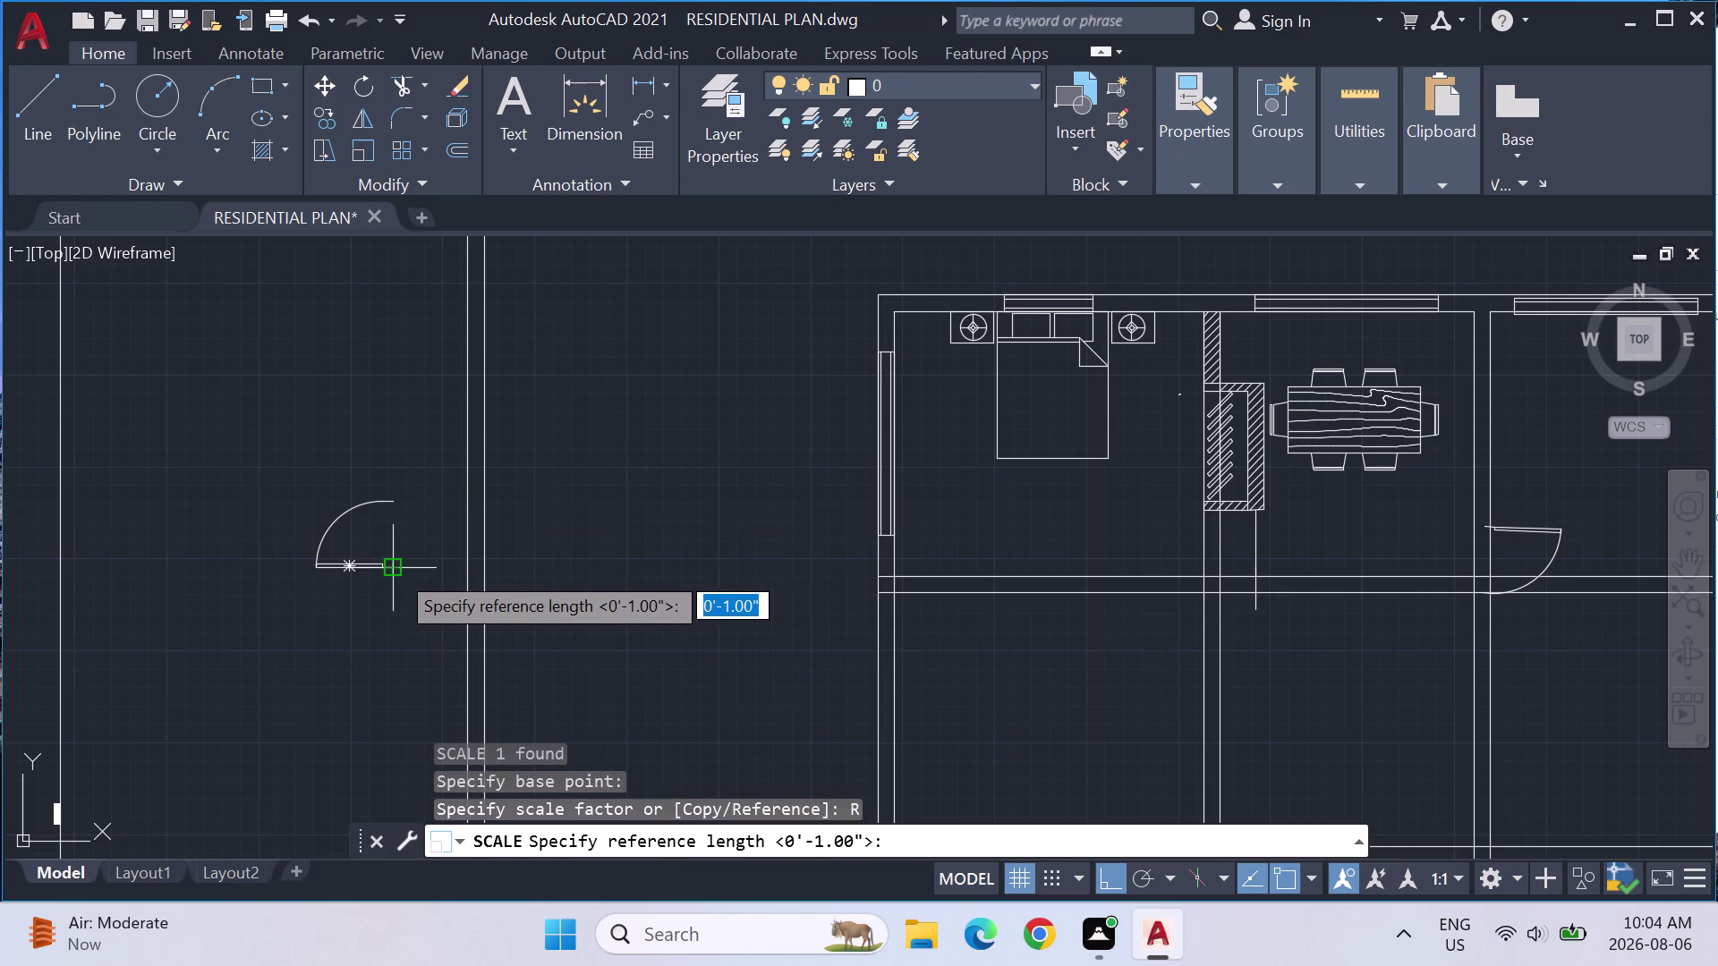
click(396, 570)
click(391, 503)
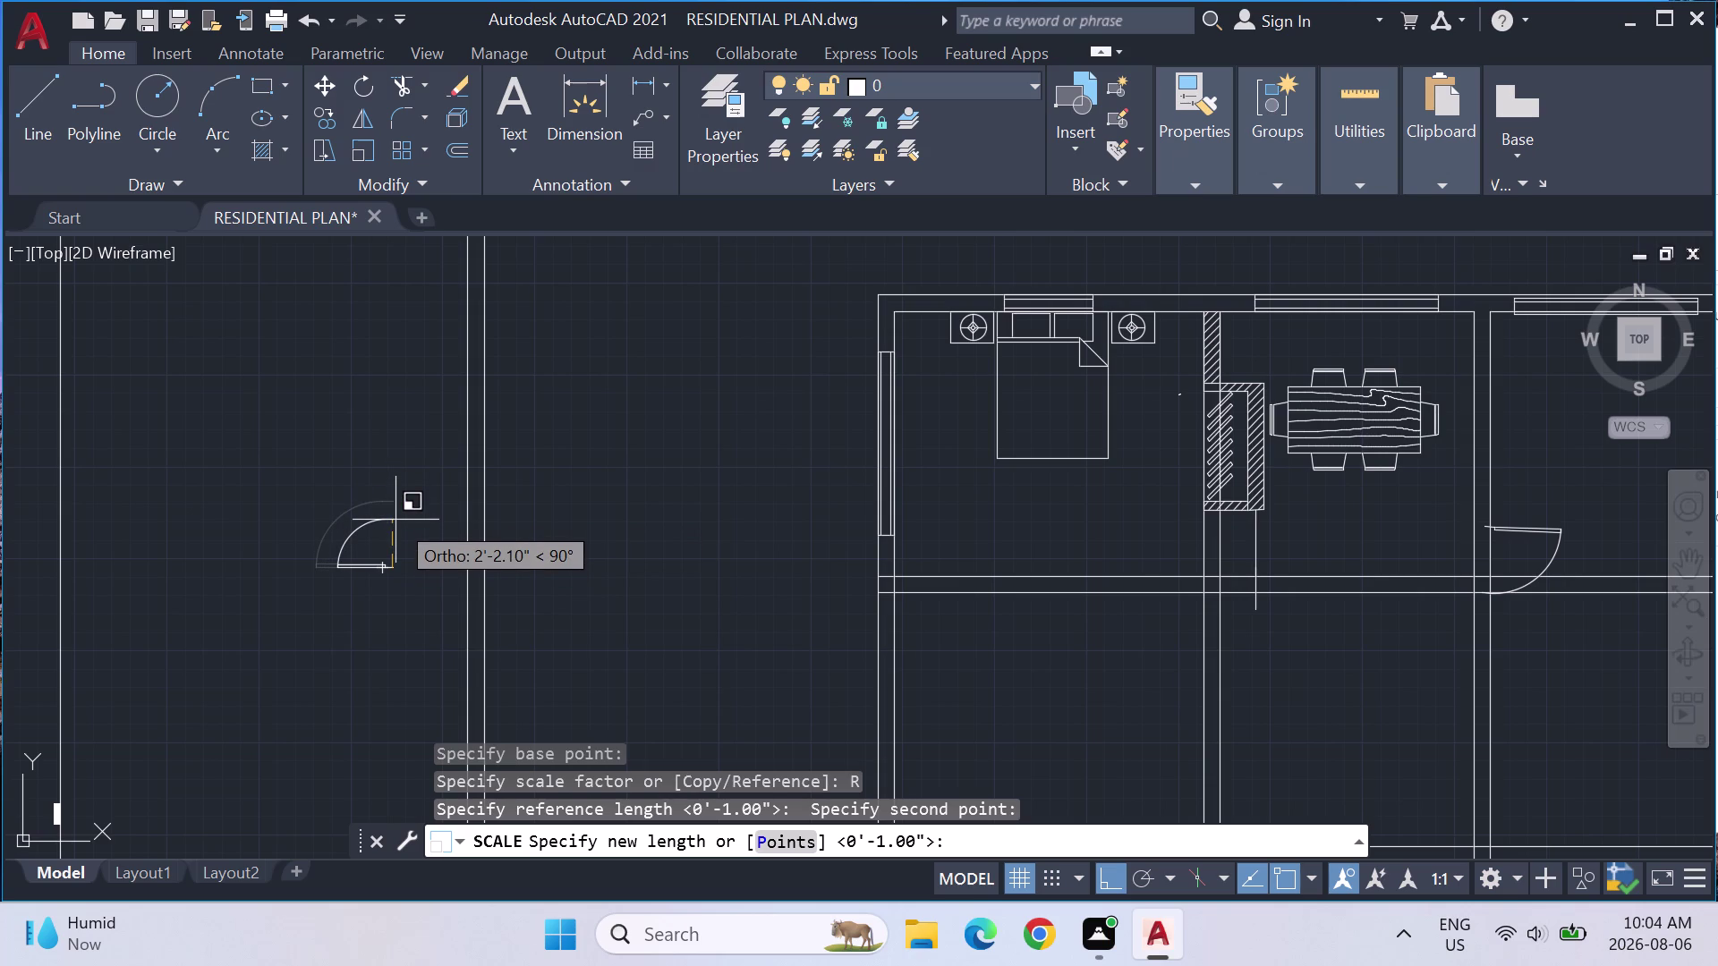
click(396, 520)
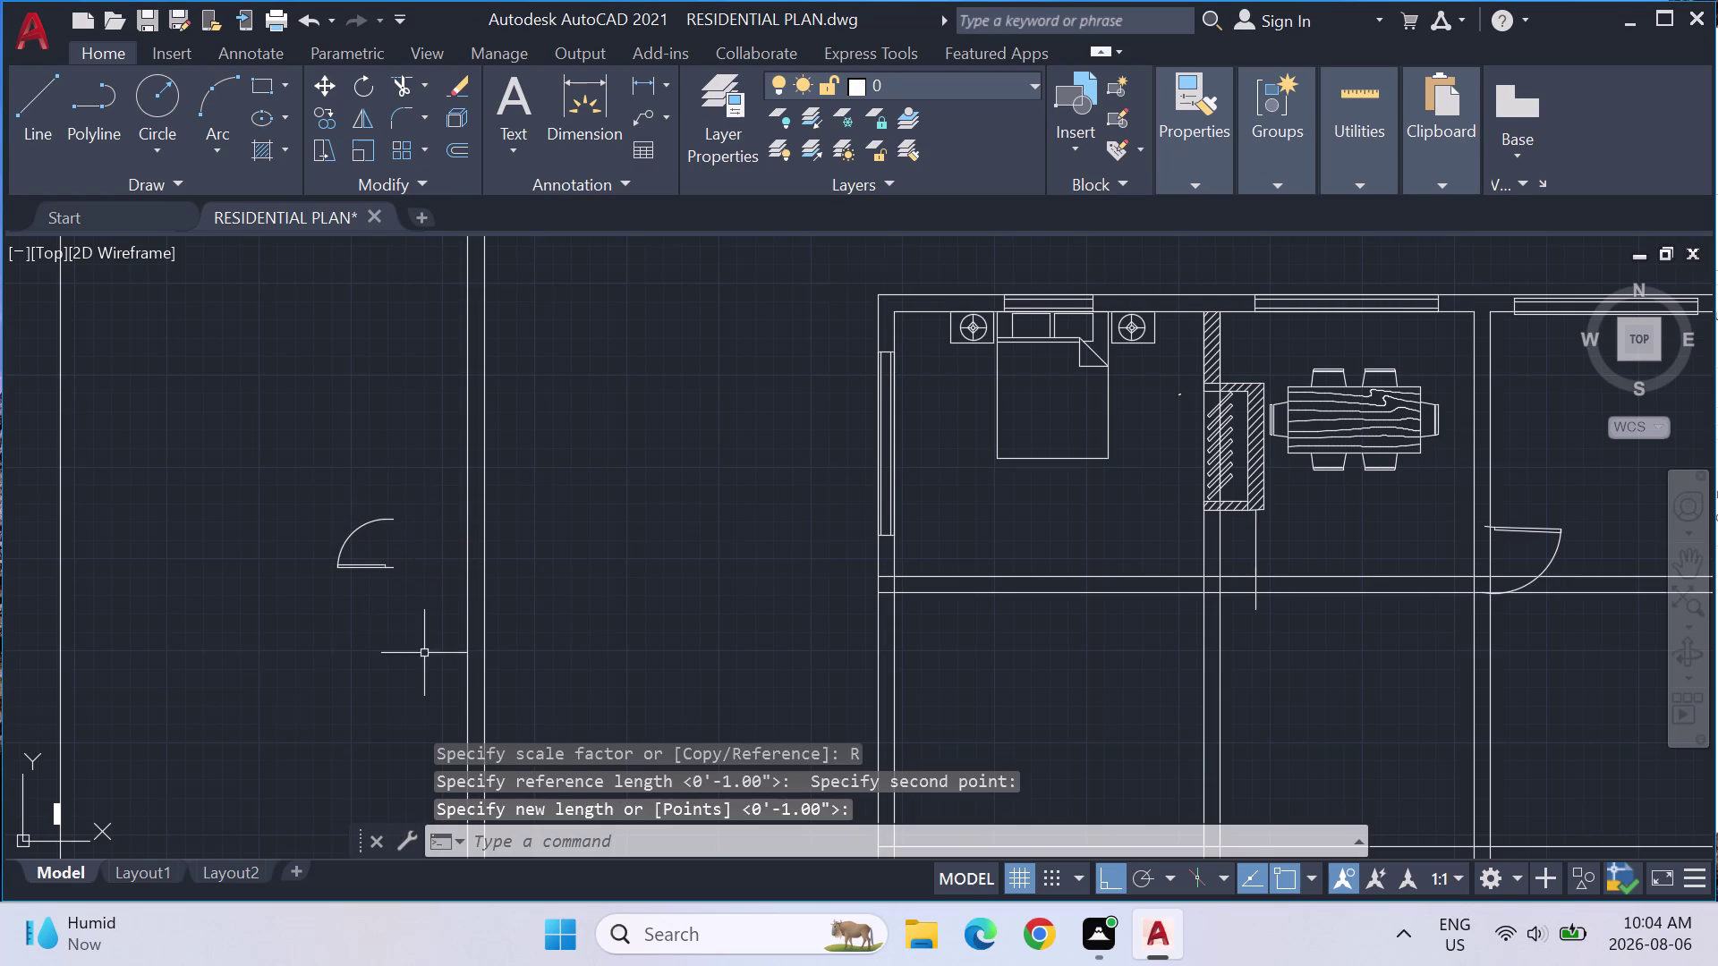
drag(435, 627, 377, 464)
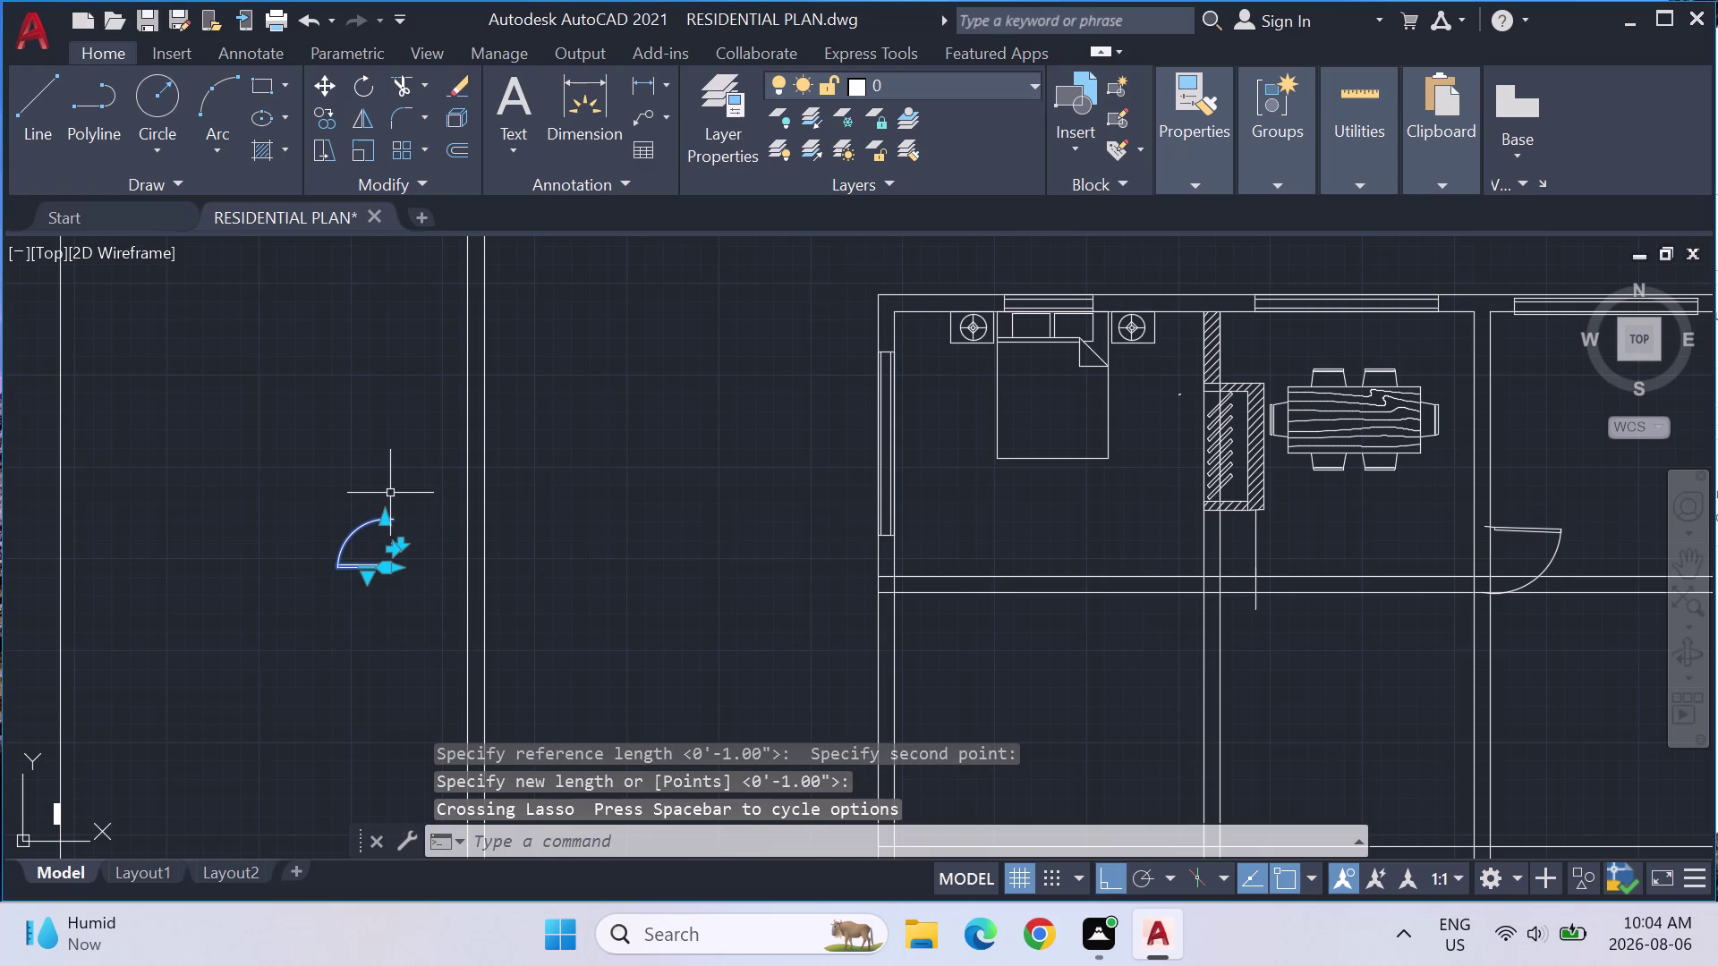
Copy the shrunk door from its corner into the opening below the hatched dining partition.
text(CO)
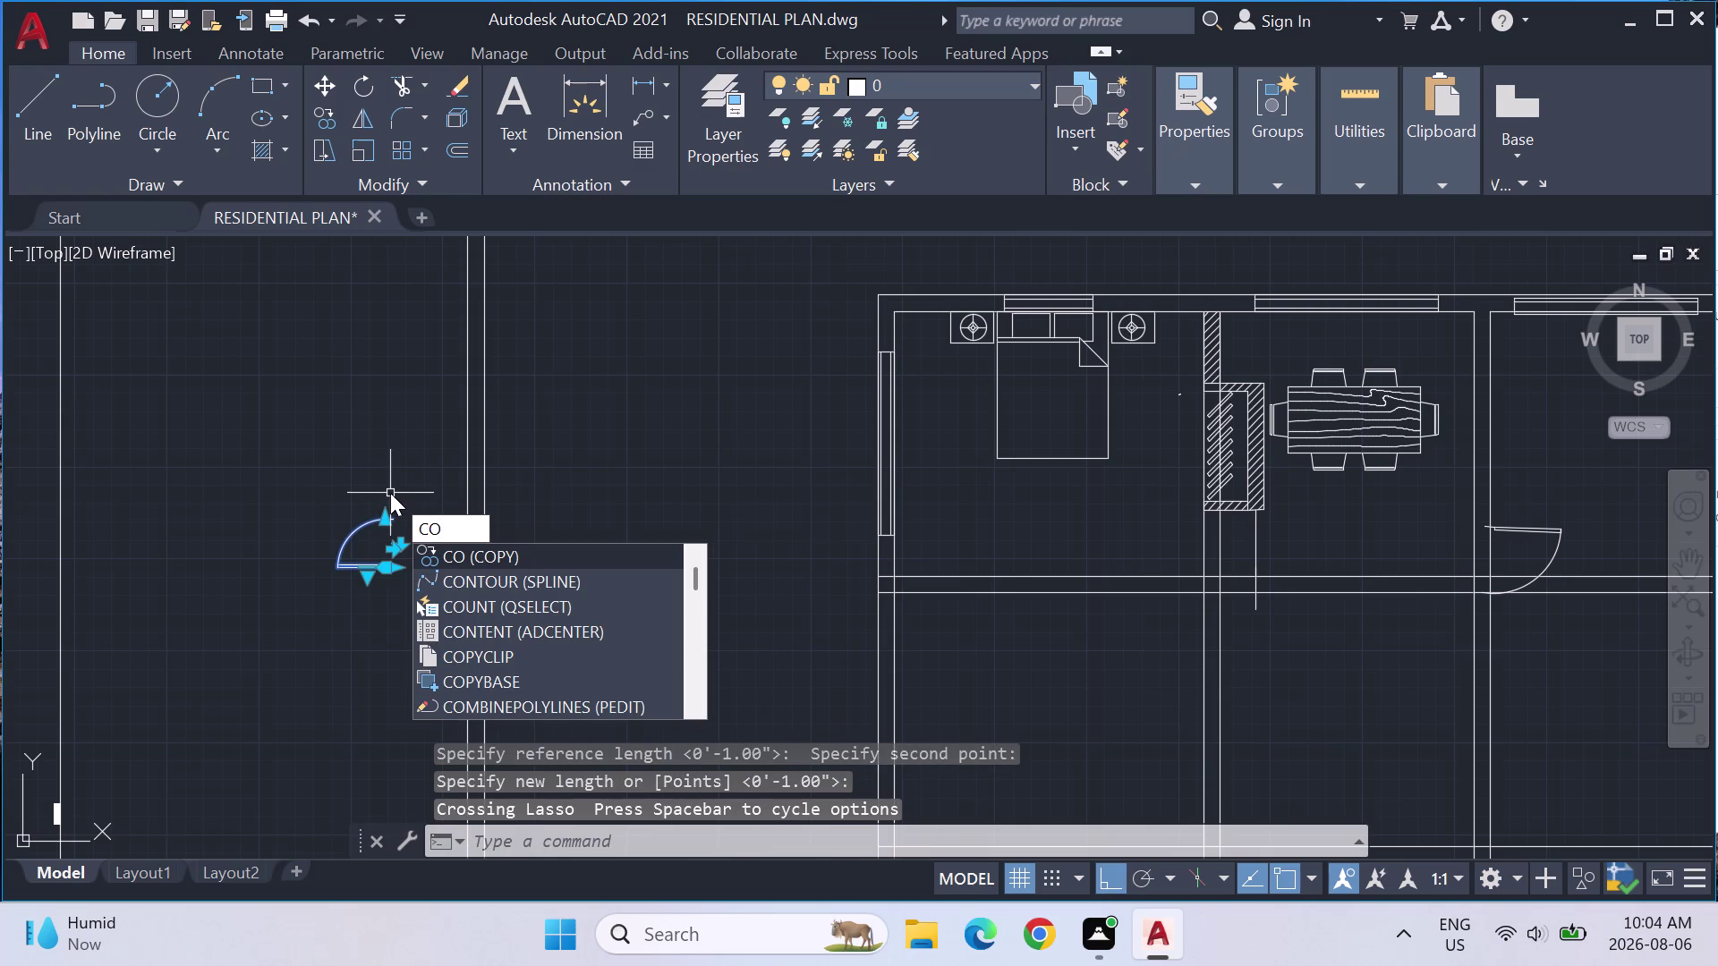
key(Return)
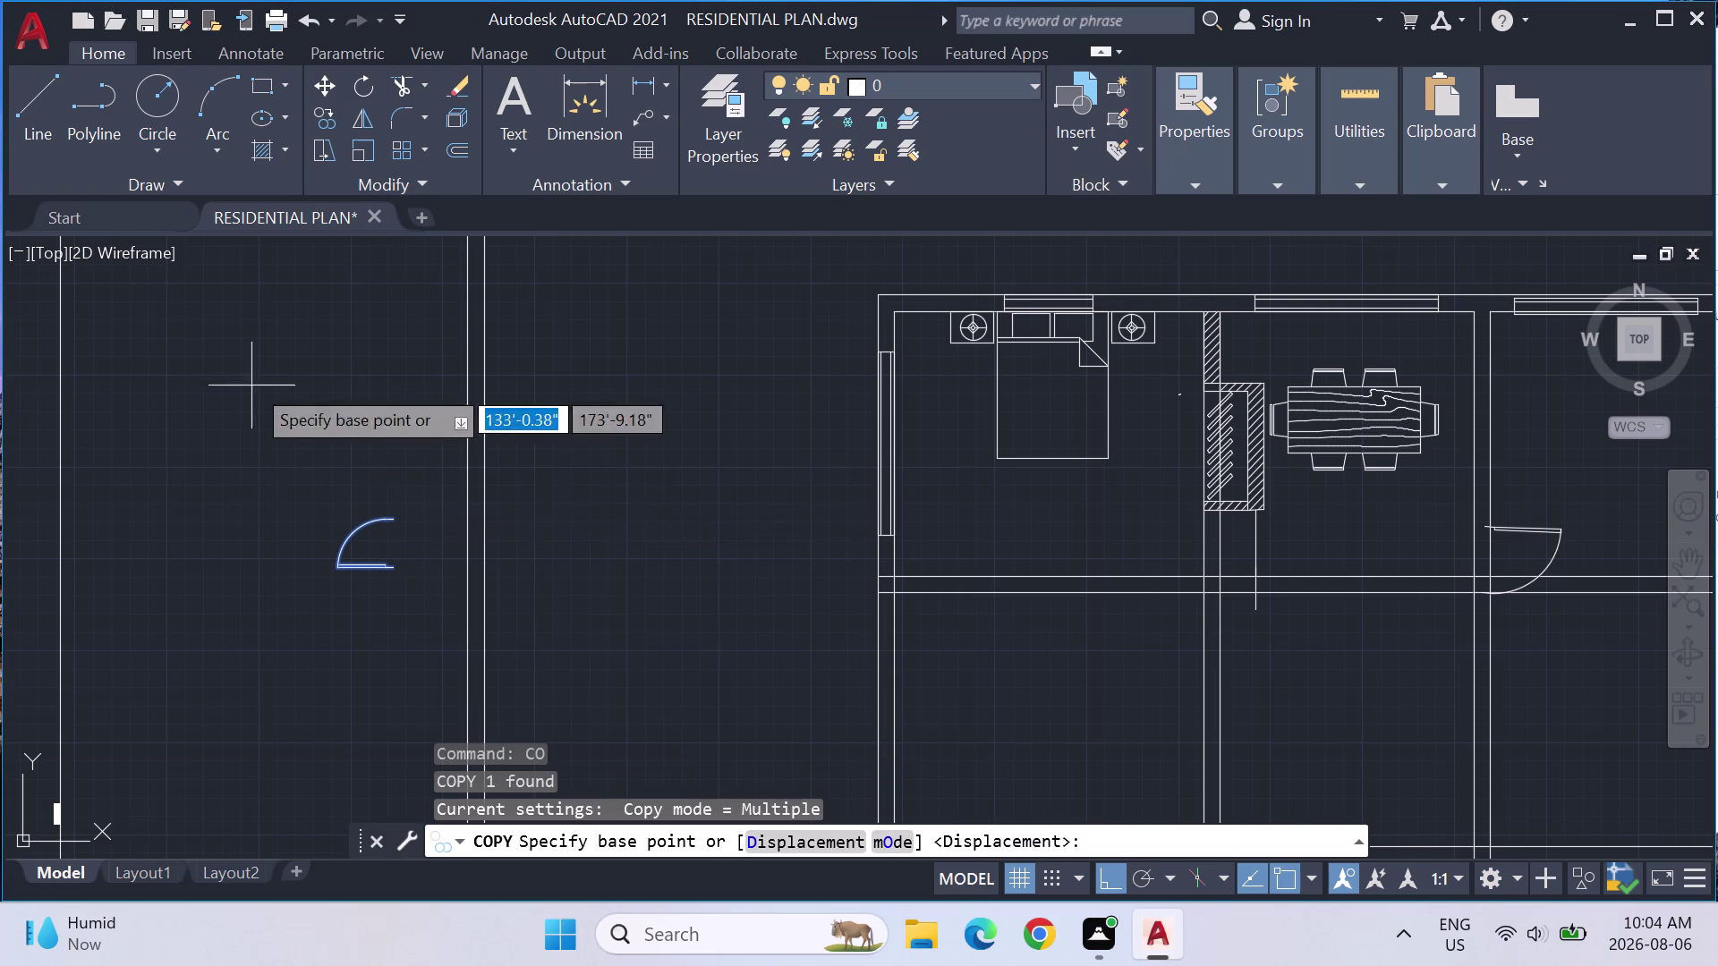
click(392, 571)
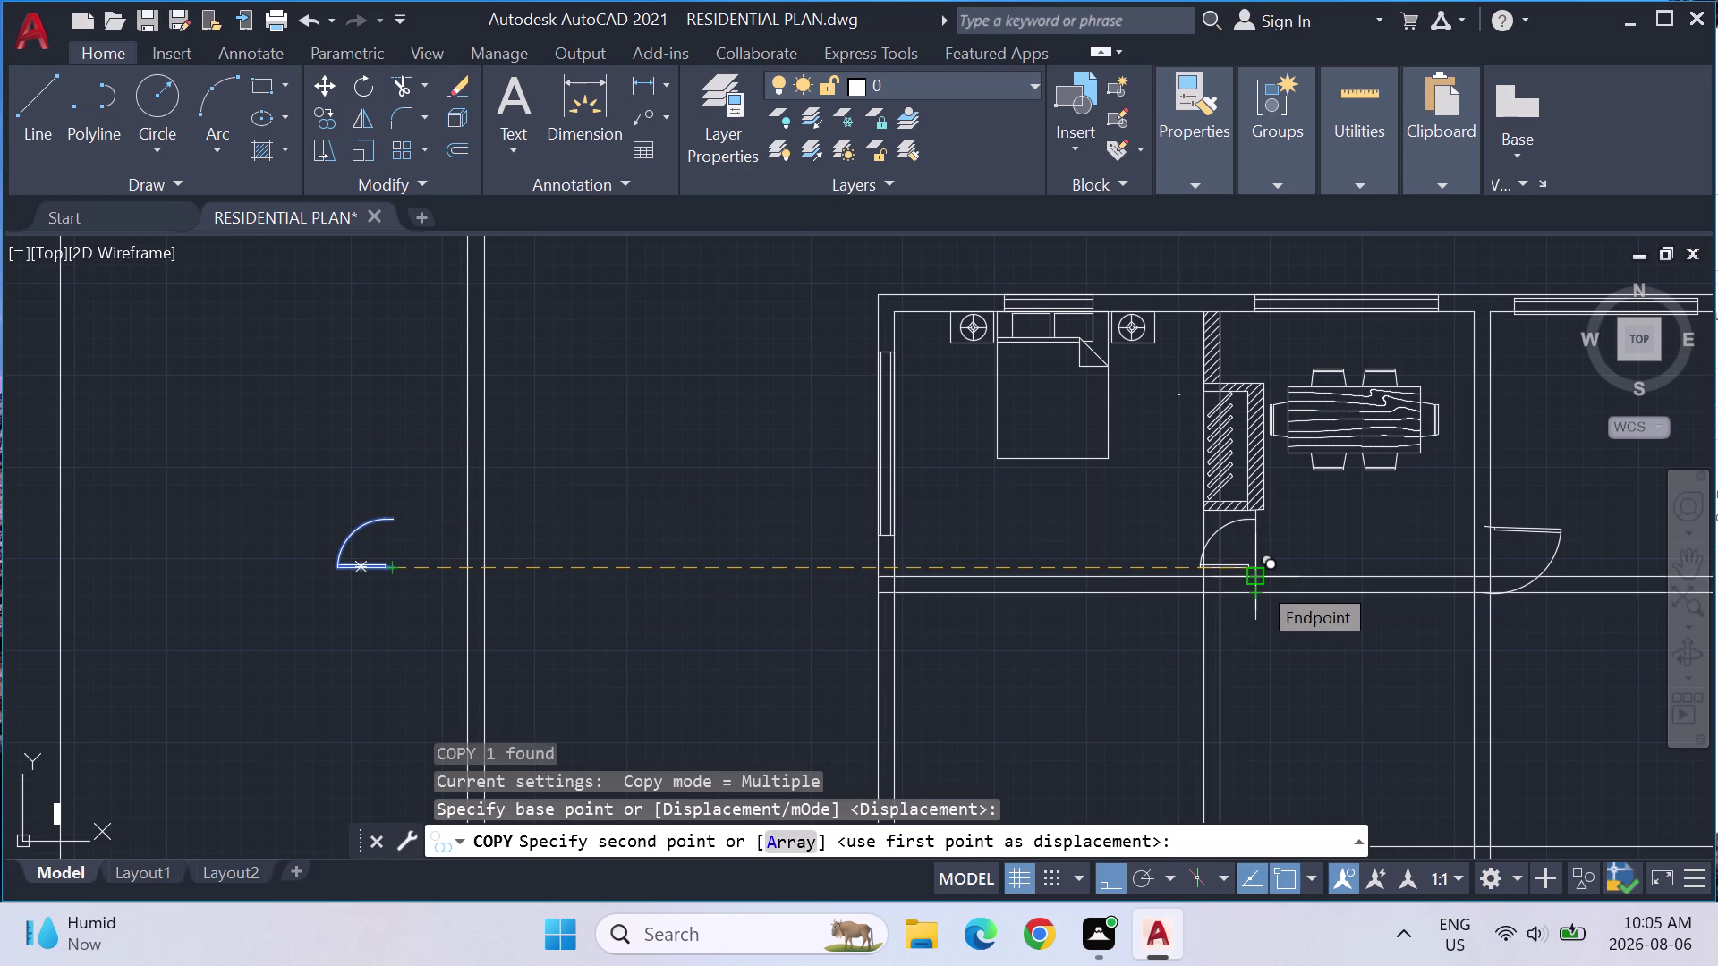
scroll(up, 3)
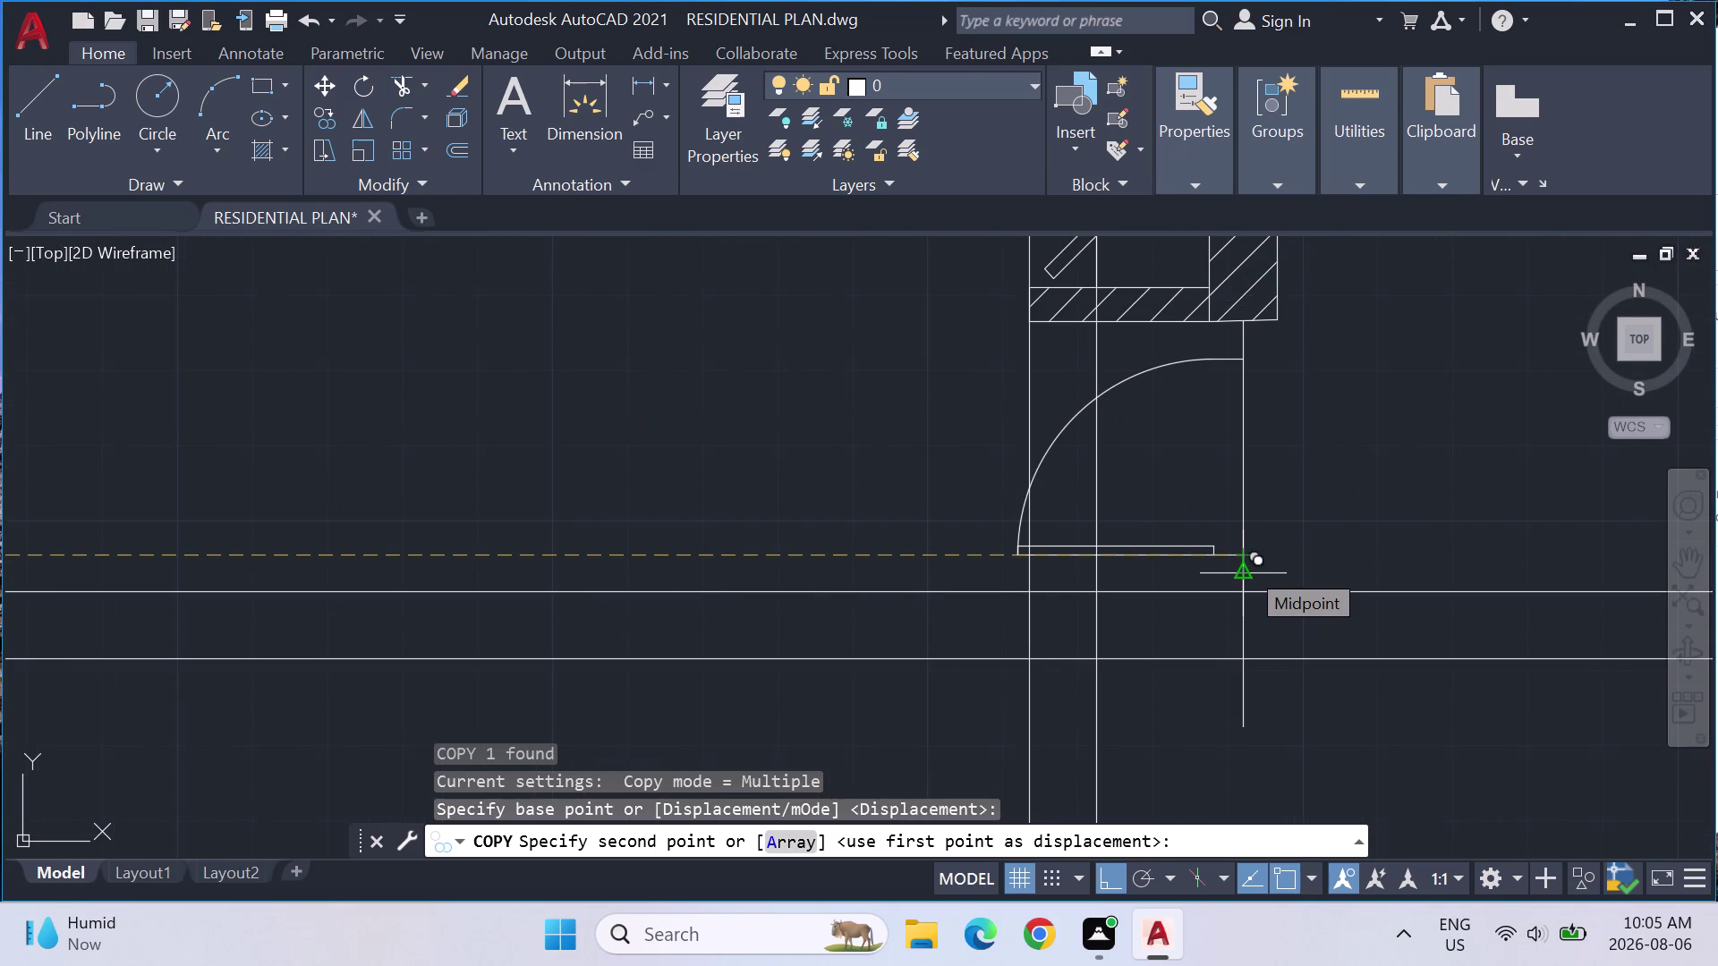
click(1246, 567)
key(Escape)
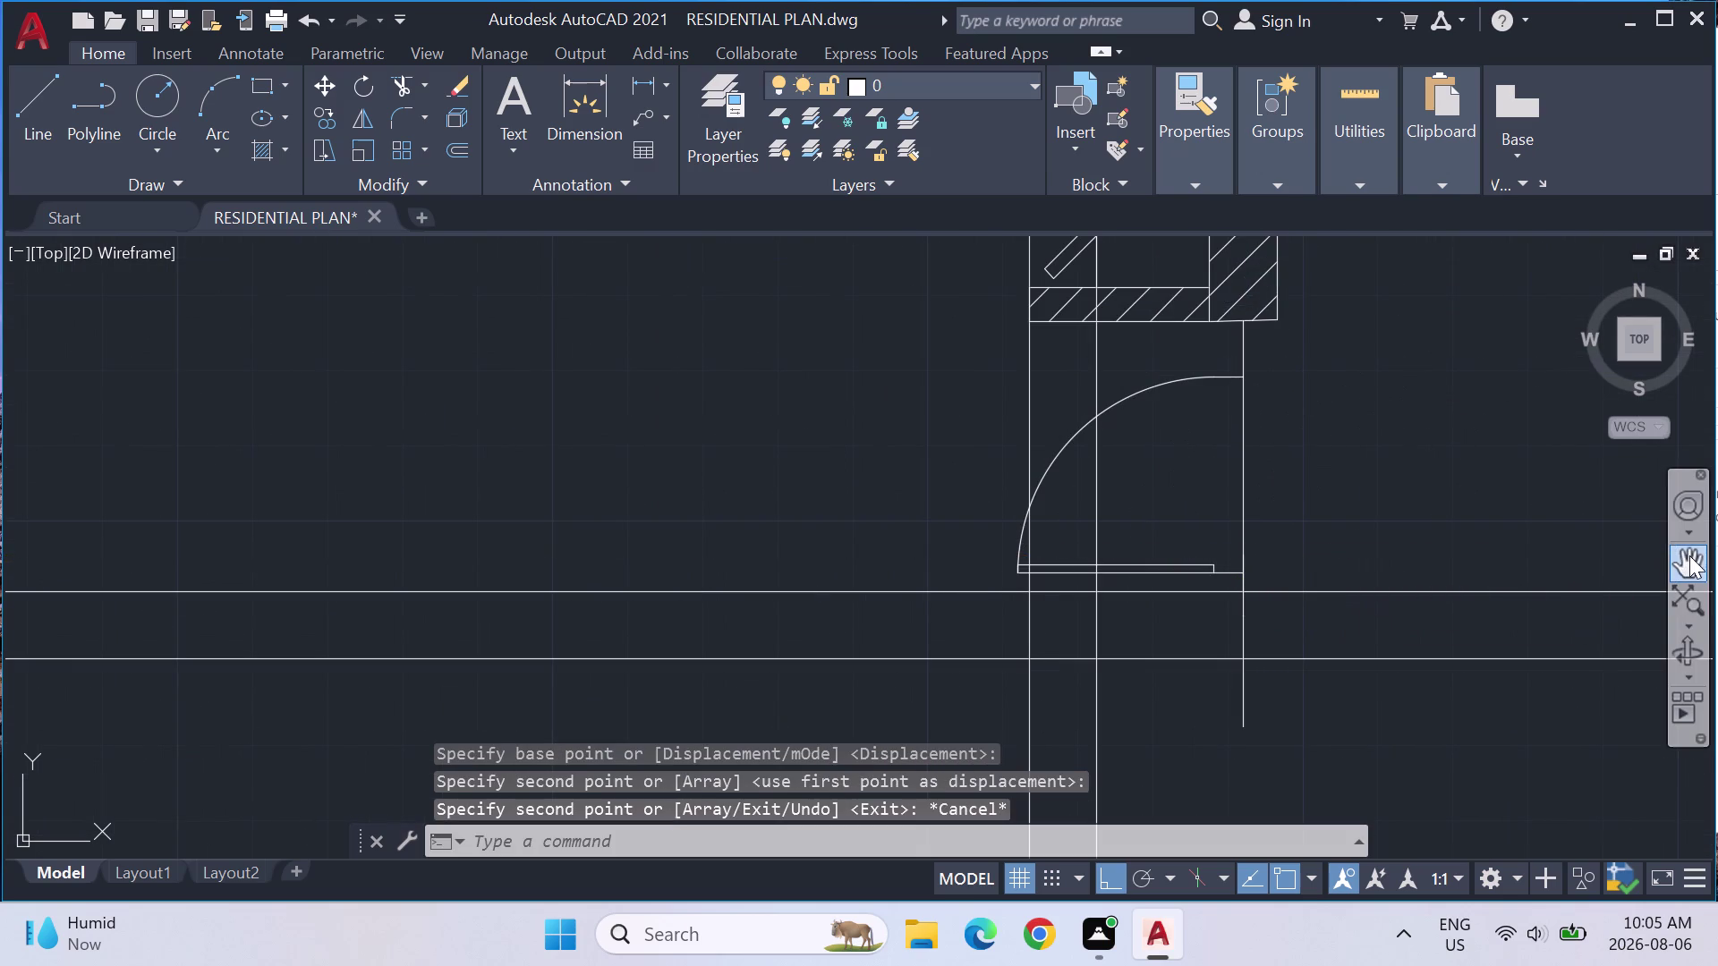
key(Escape)
key(Escape)
Trim the two wall lines running through the new door opening.
text(TRIM)
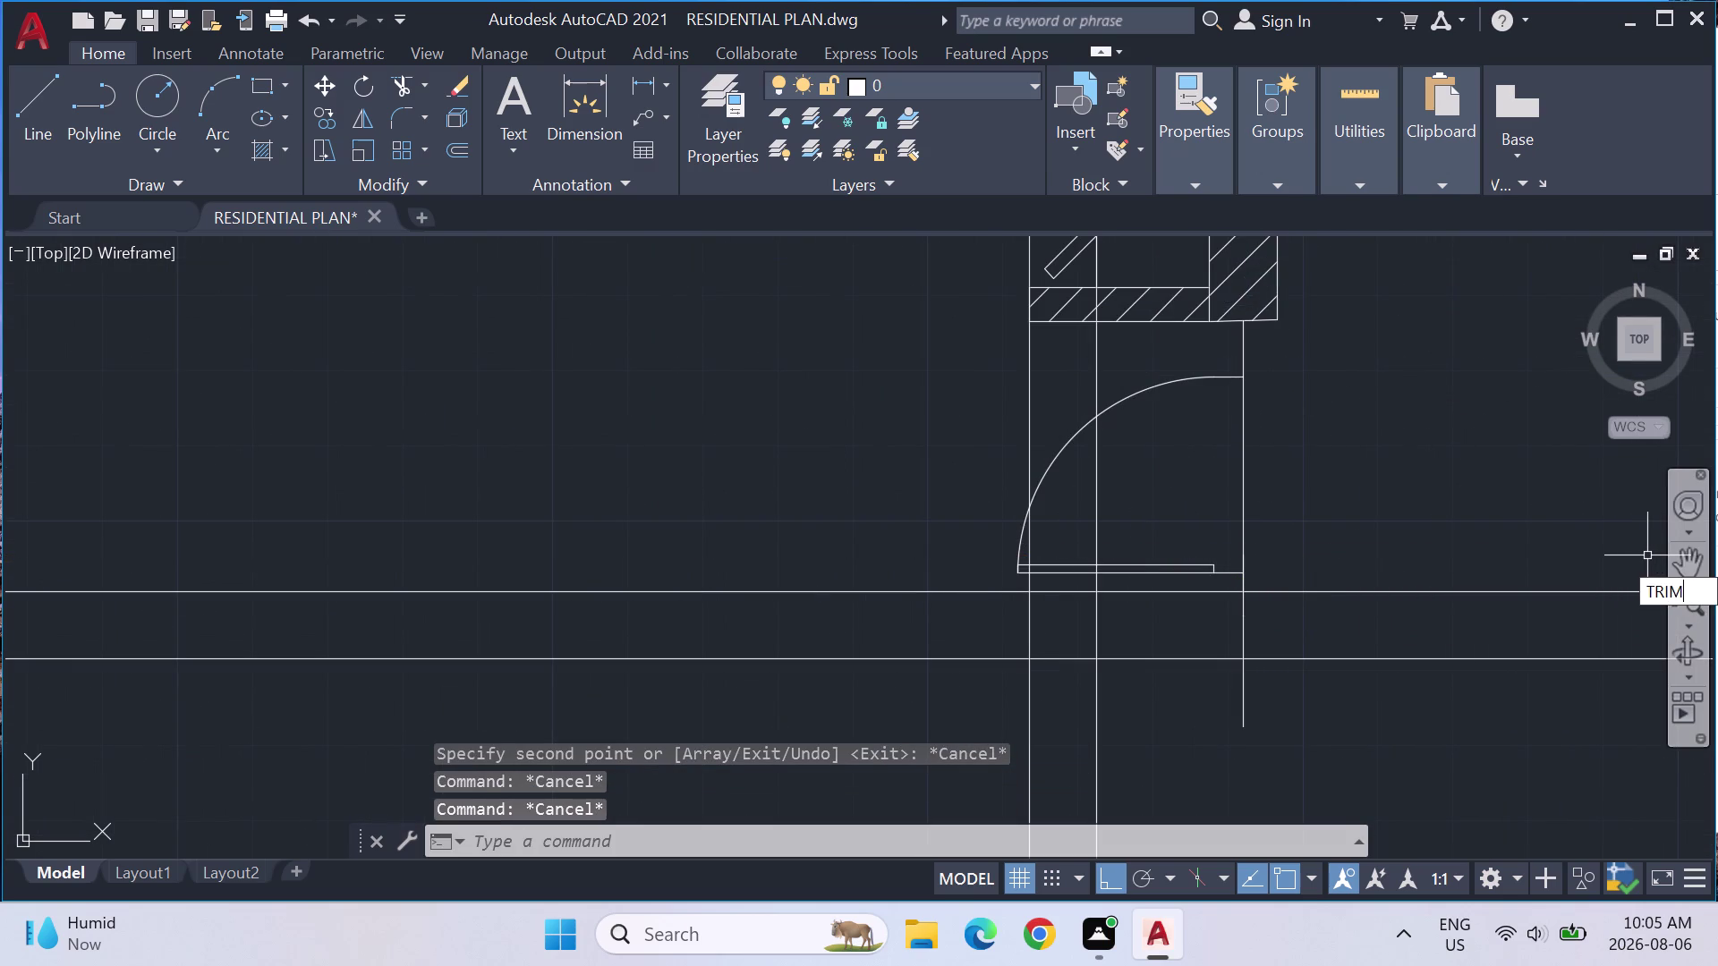
key(Return)
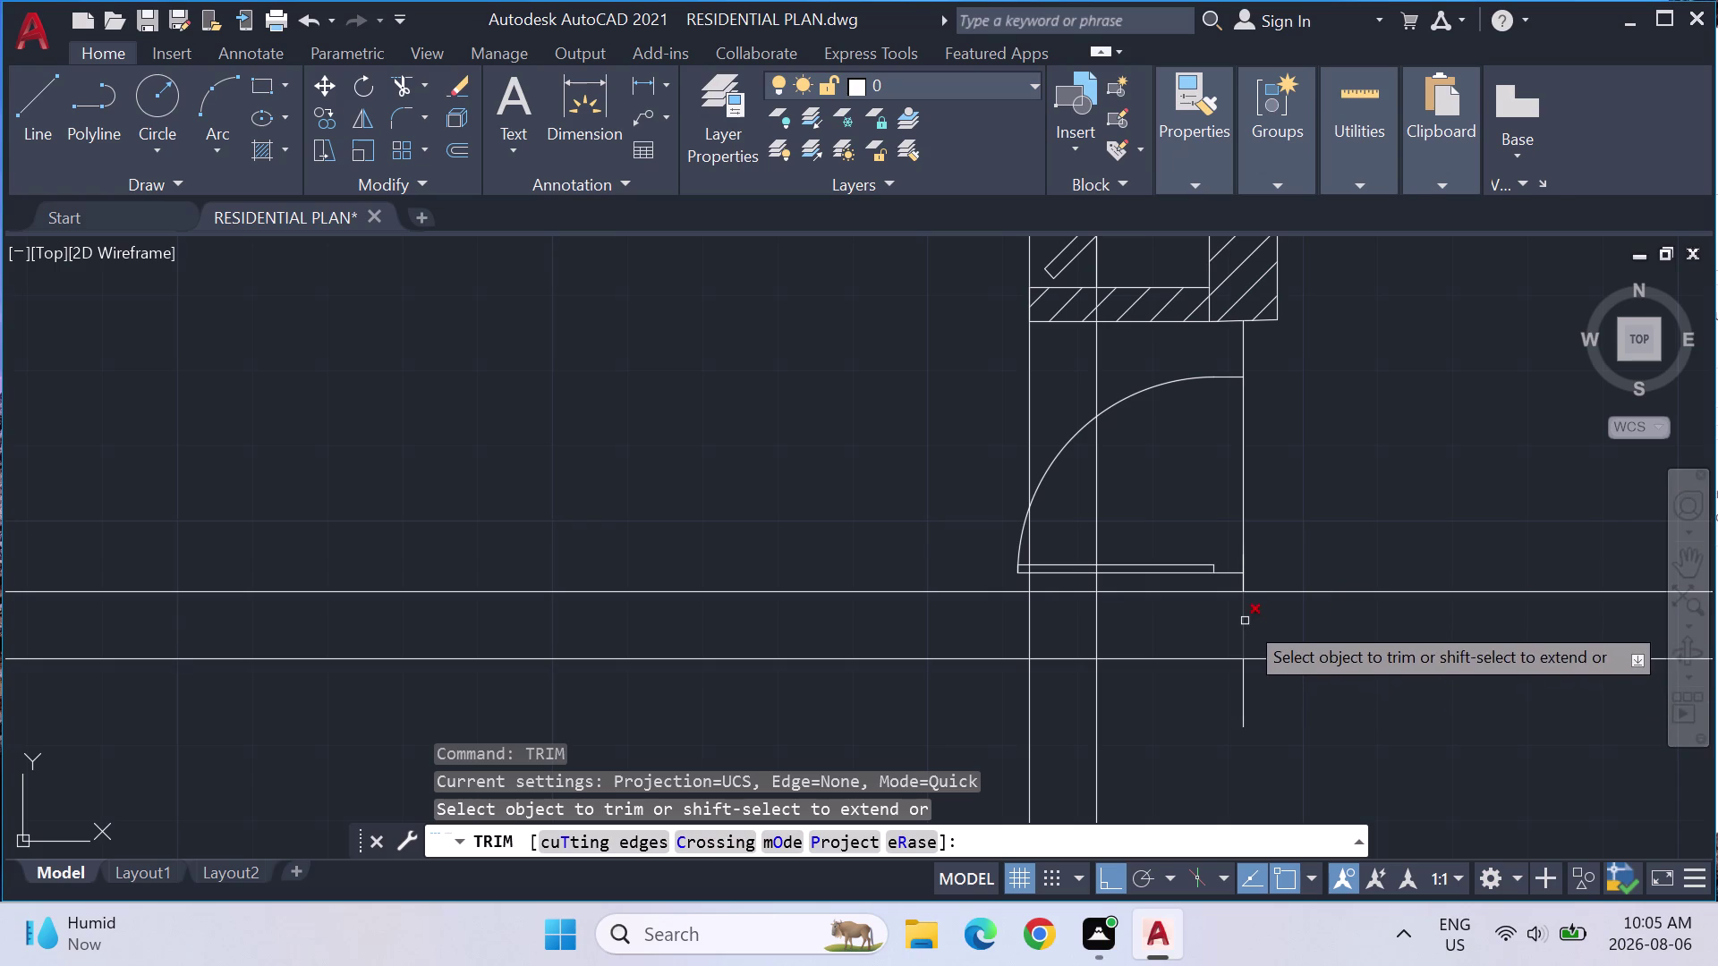
click(1244, 621)
click(1246, 689)
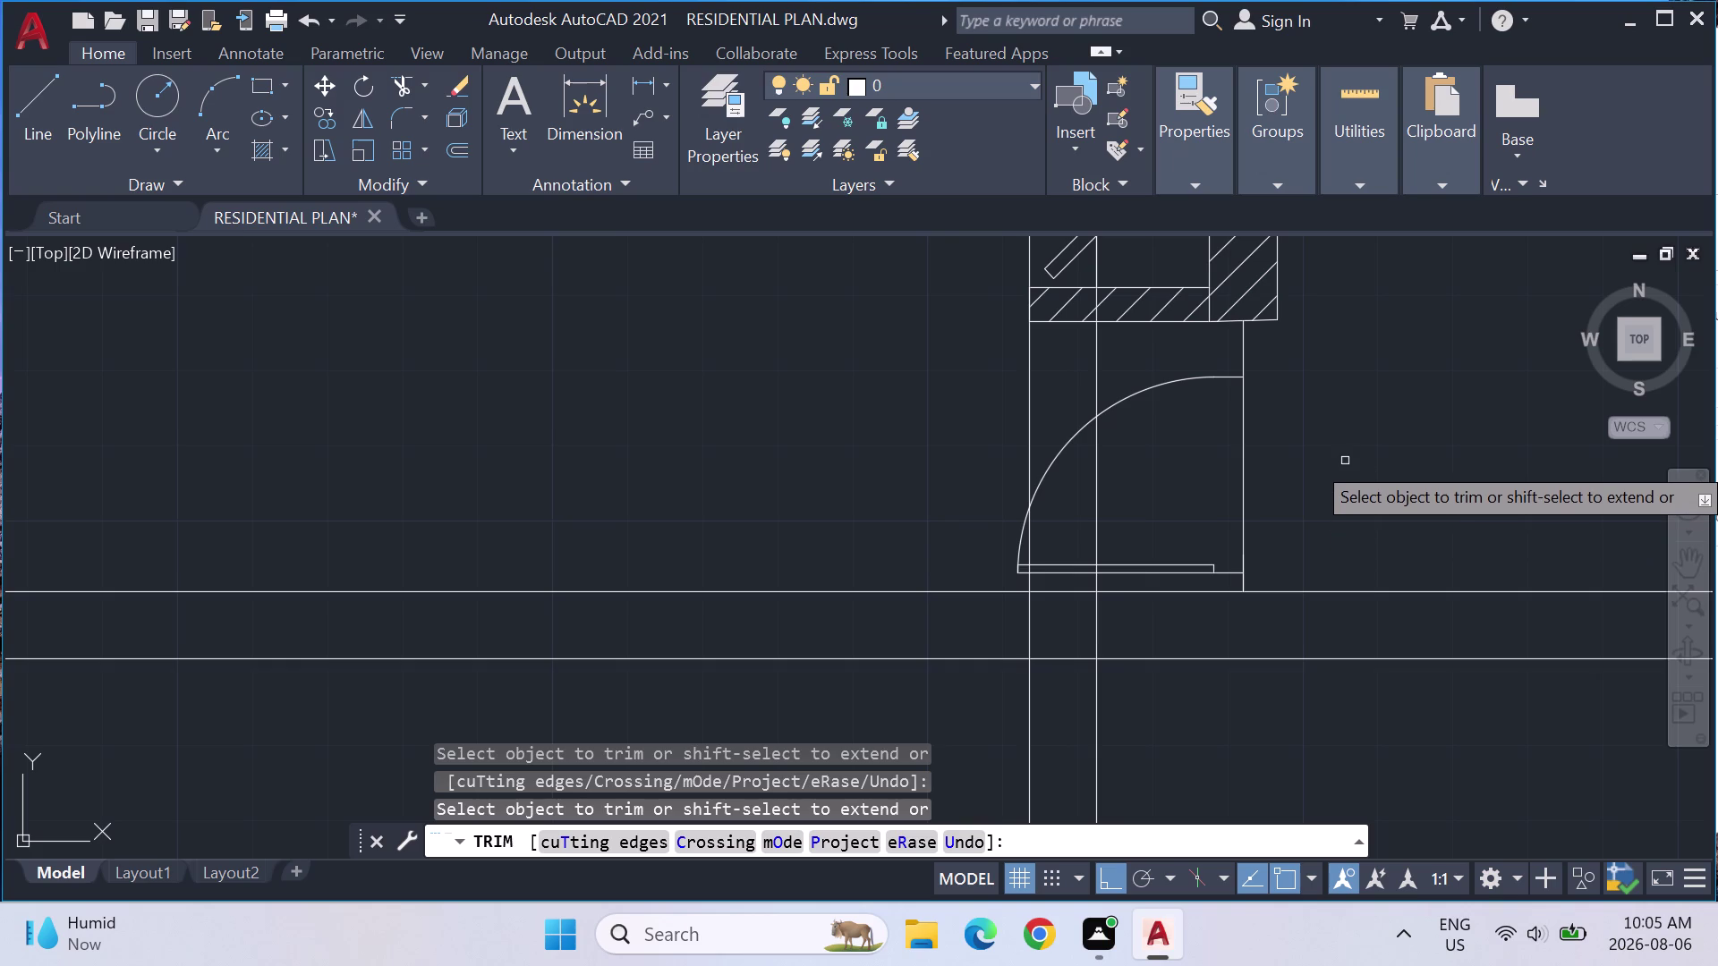
scroll(down, 3)
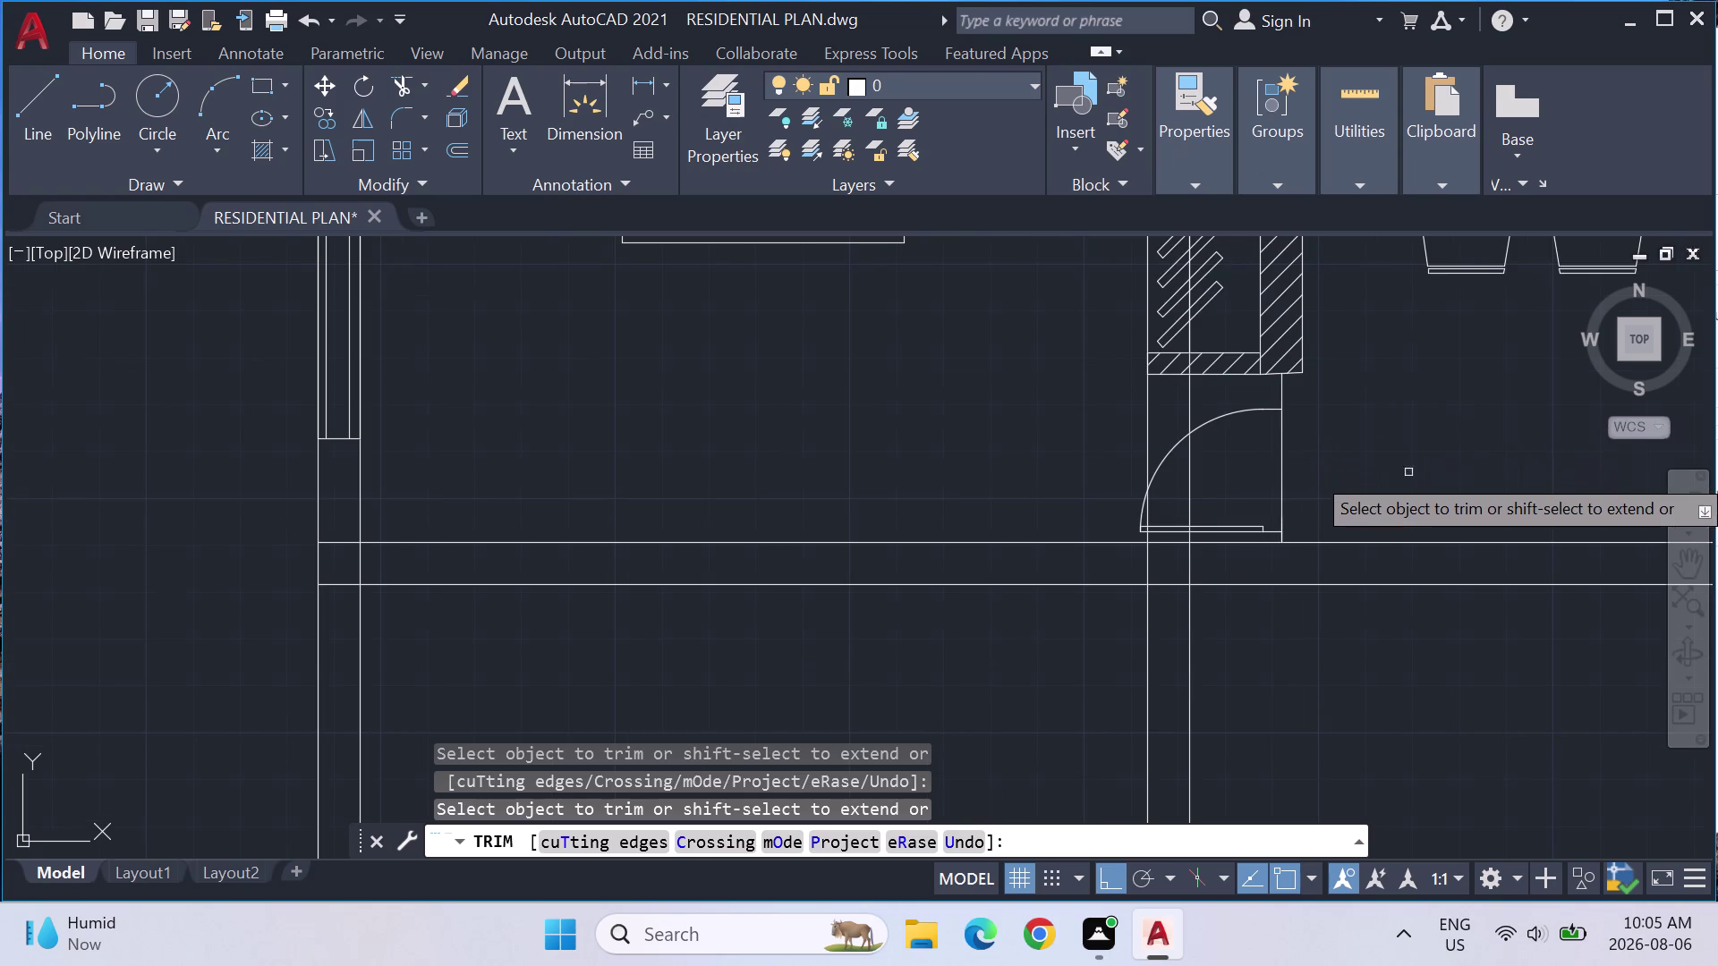
Trim the leftover lines crossing the door opening and at the door jamb.
click(1282, 467)
scroll(down, 3)
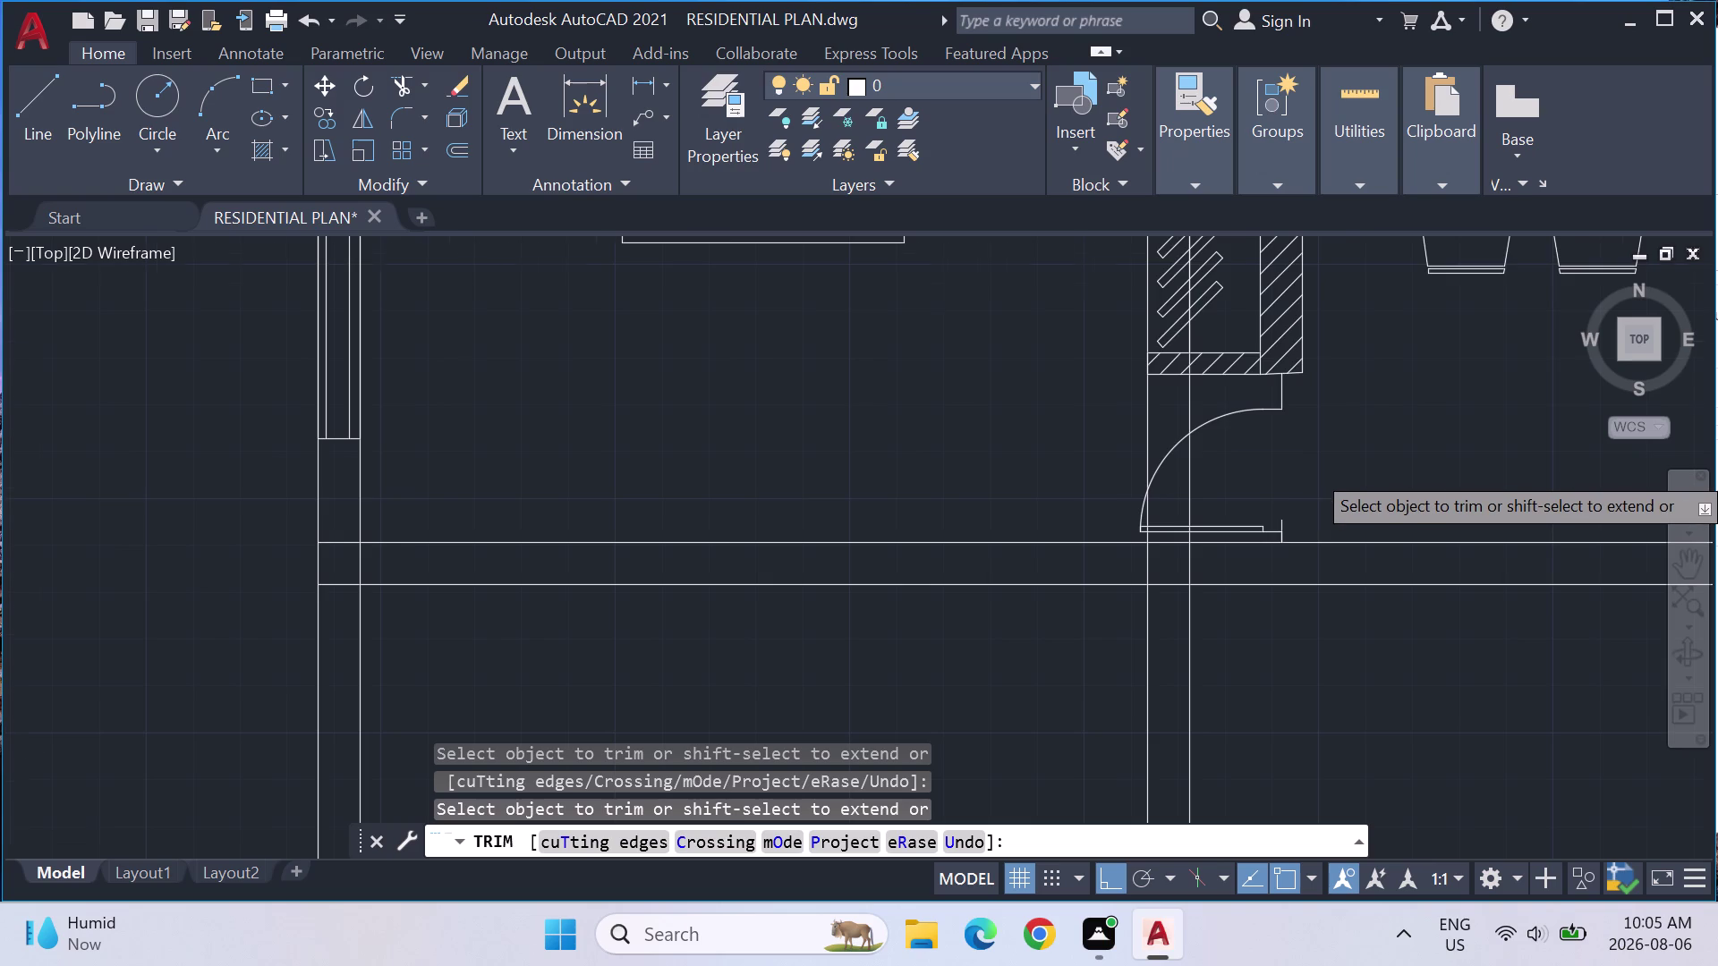
scroll(down, 3)
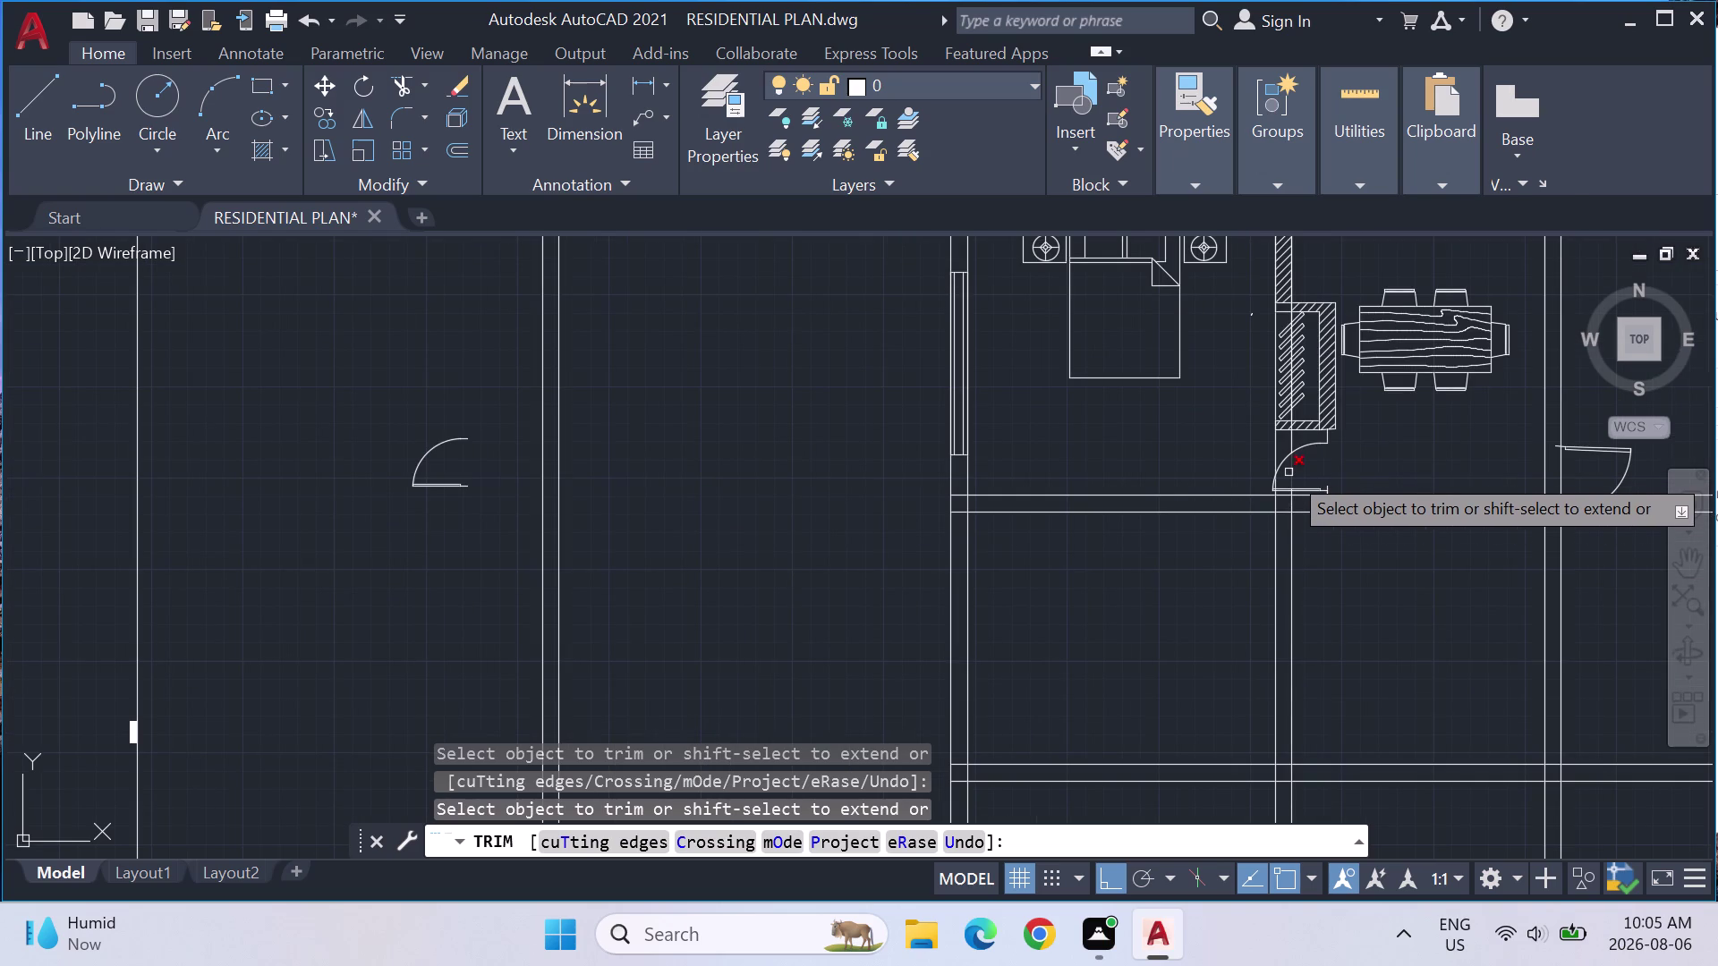
click(1288, 472)
click(1274, 446)
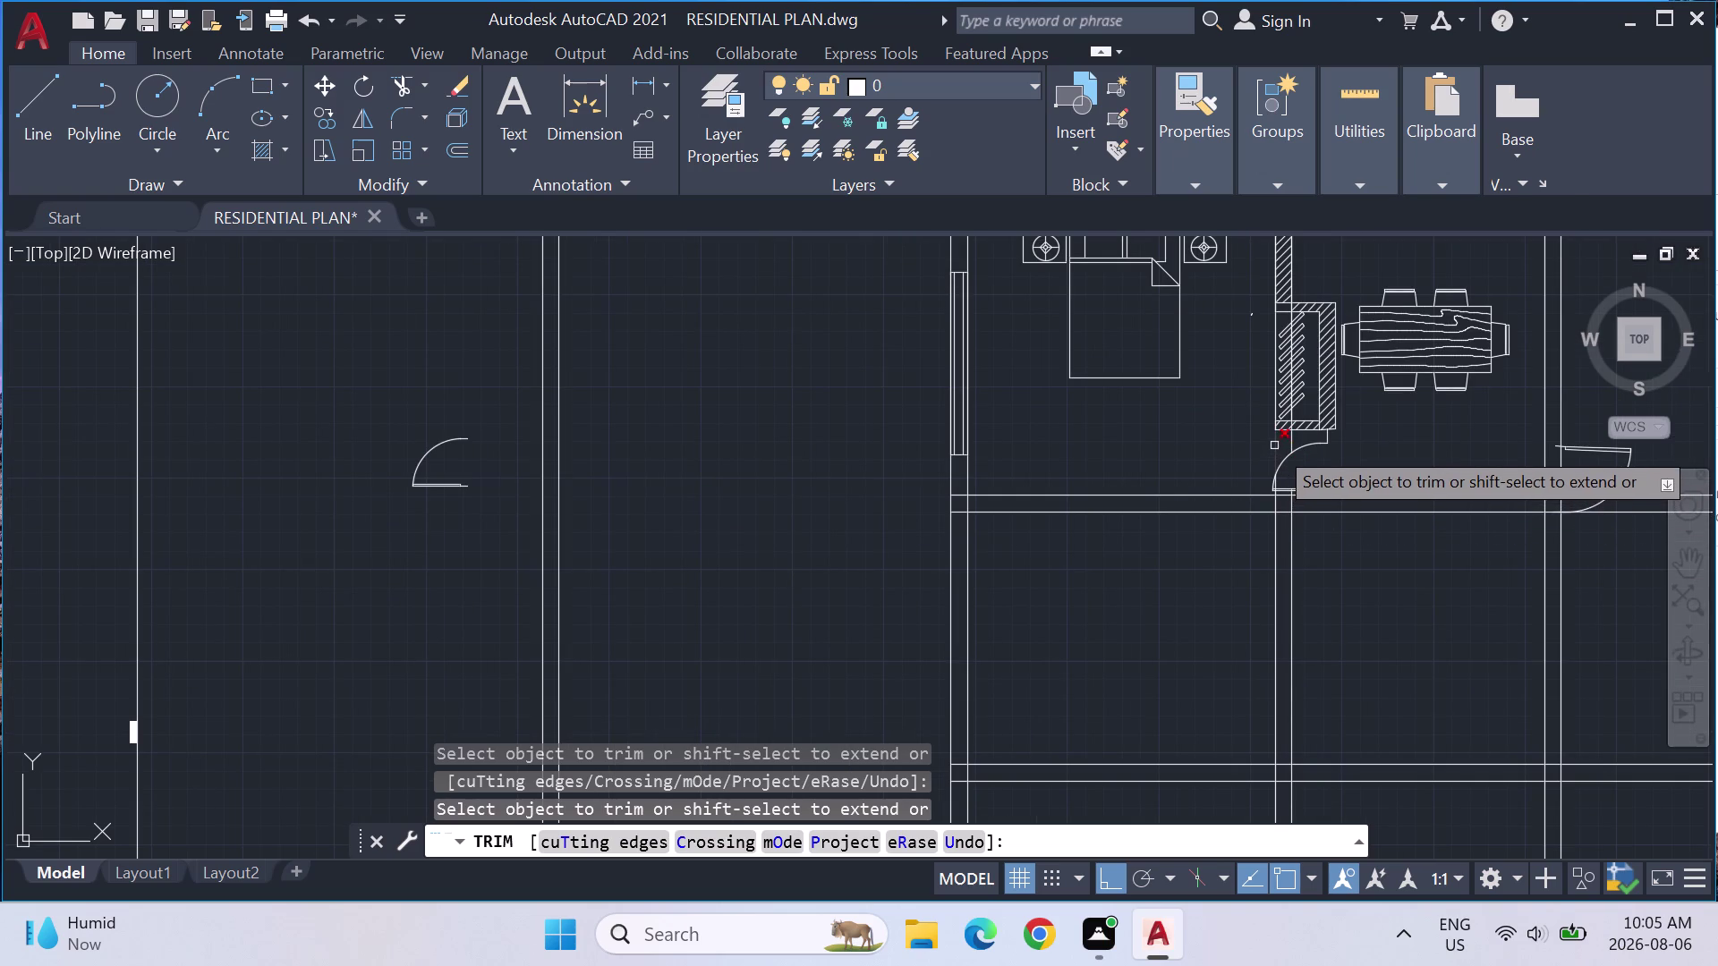
click(1290, 440)
scroll(up, 3)
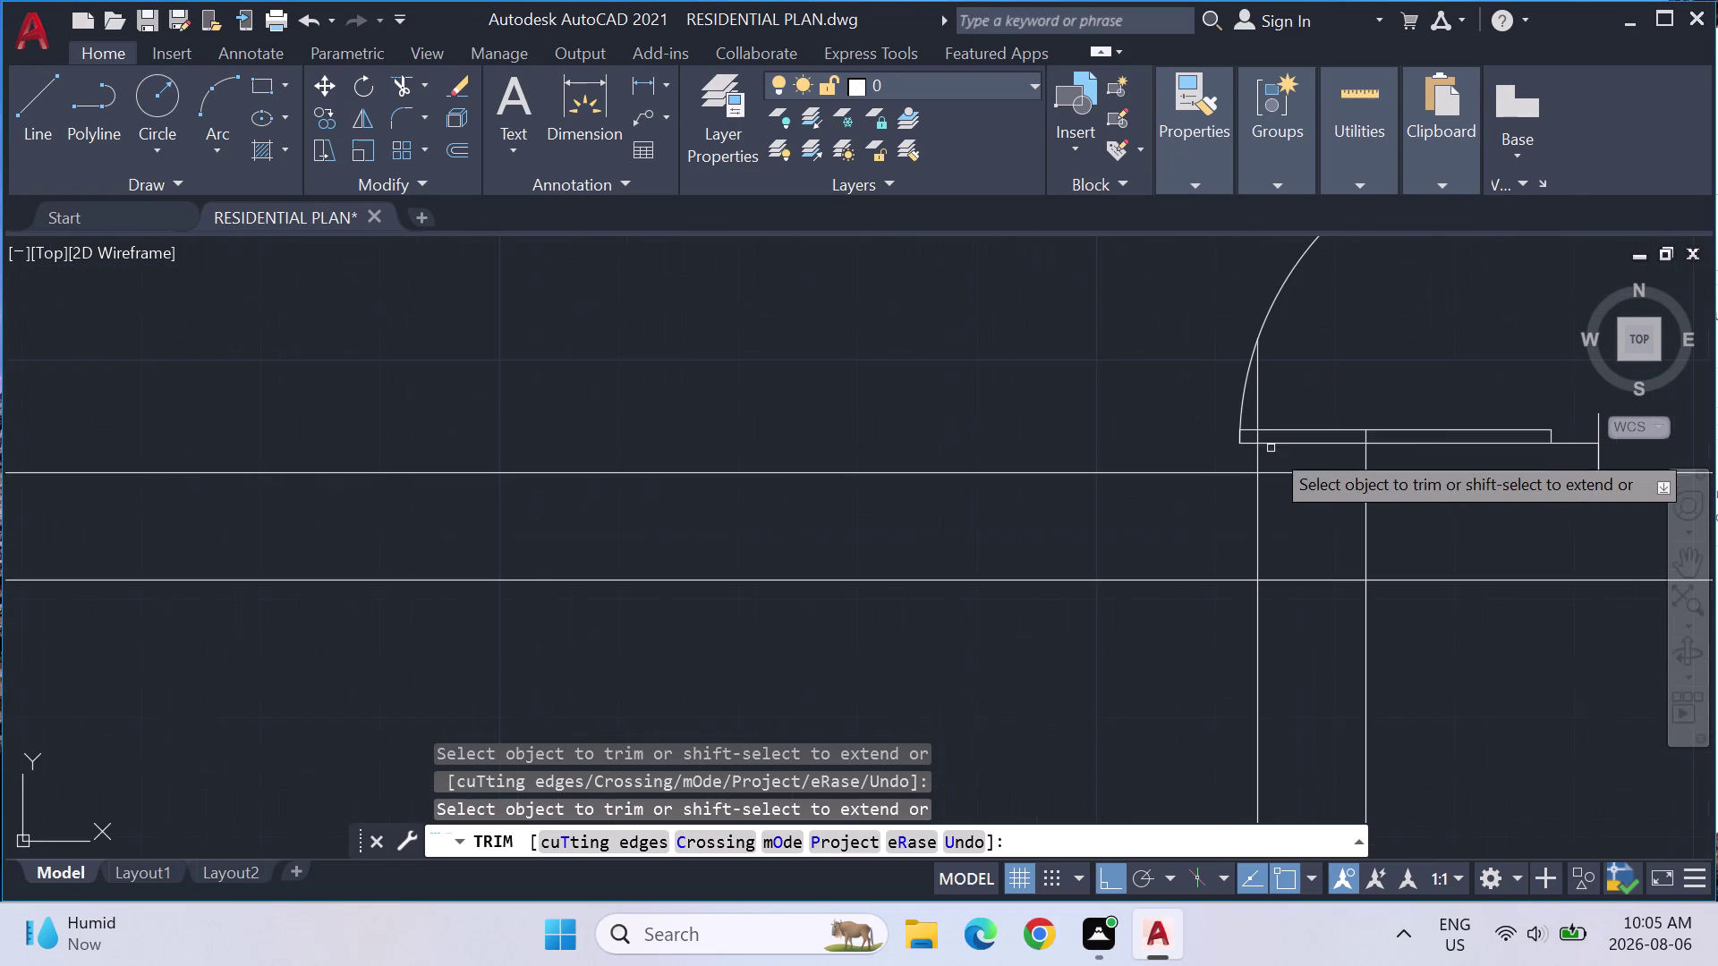
Trim the excess line segments under the door leaf and nearby stray ends.
click(1257, 408)
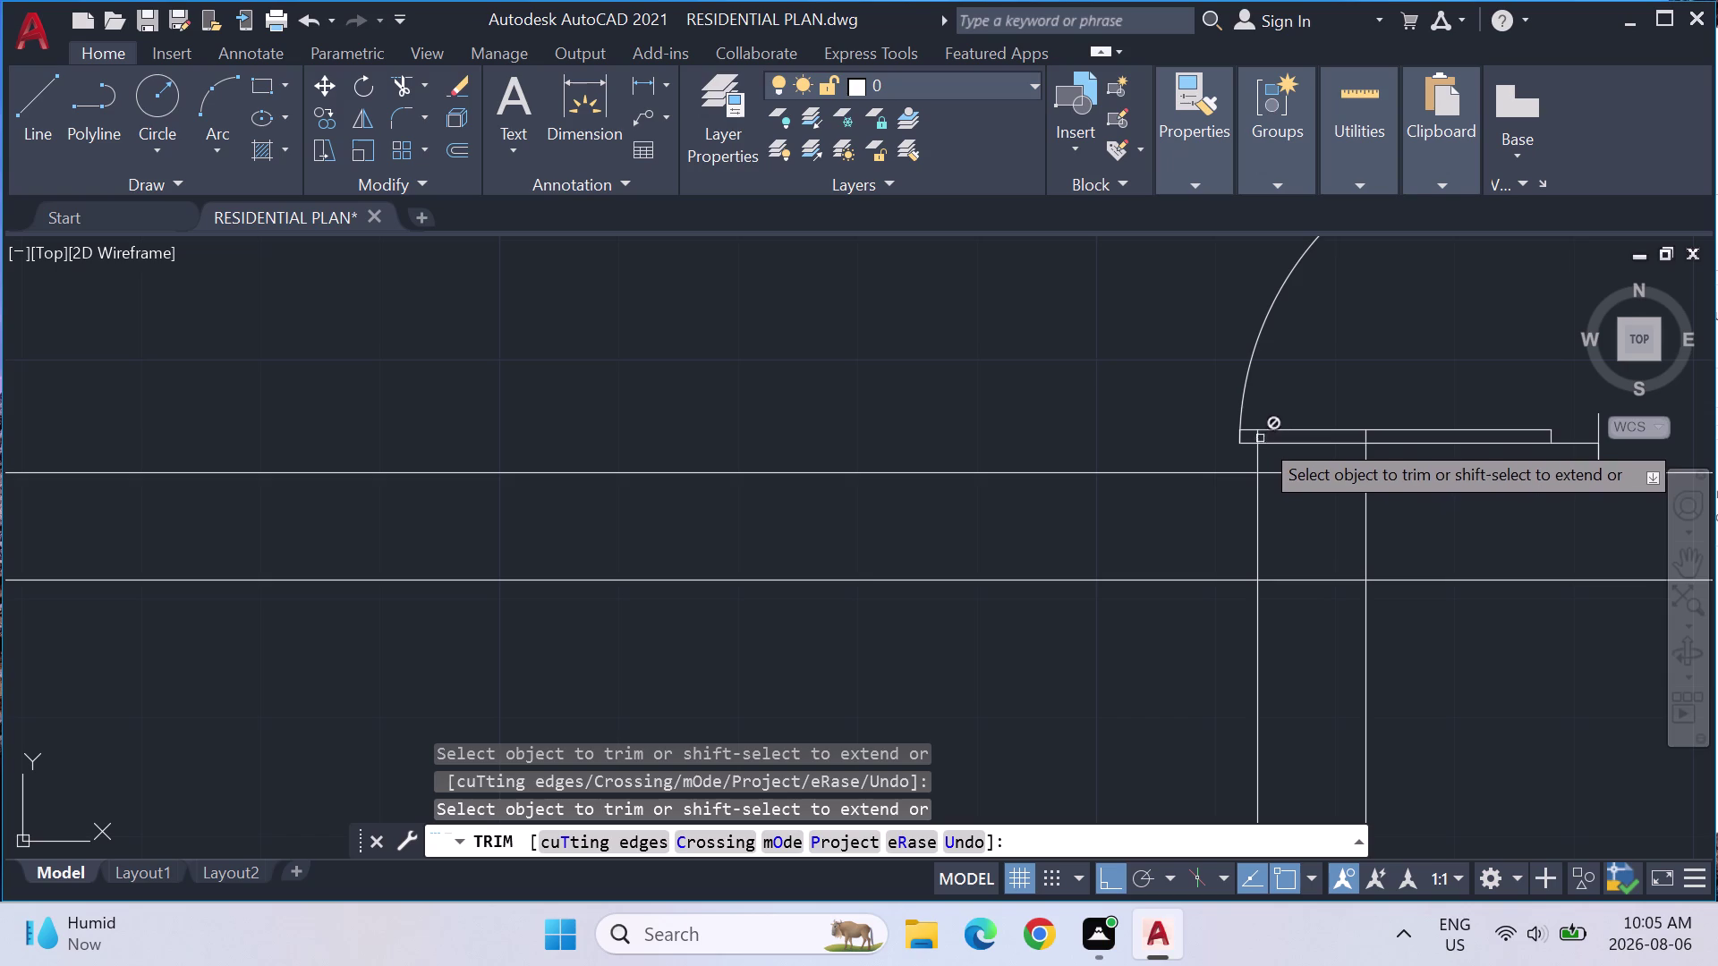
click(1258, 435)
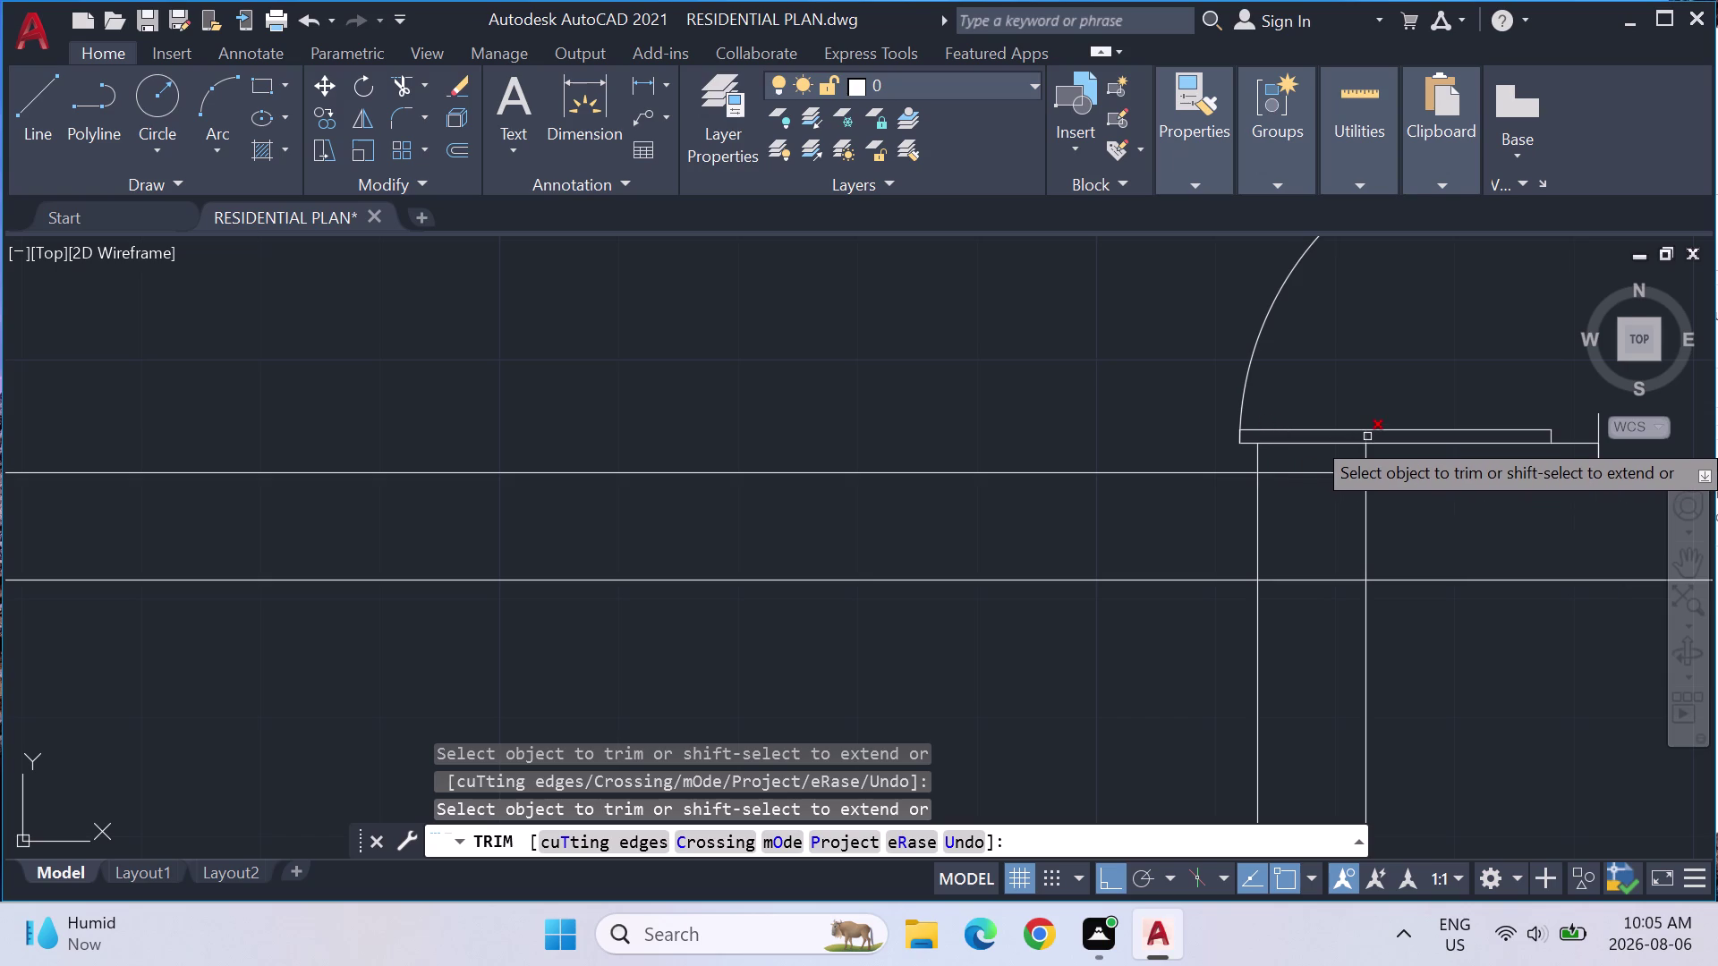
click(1367, 436)
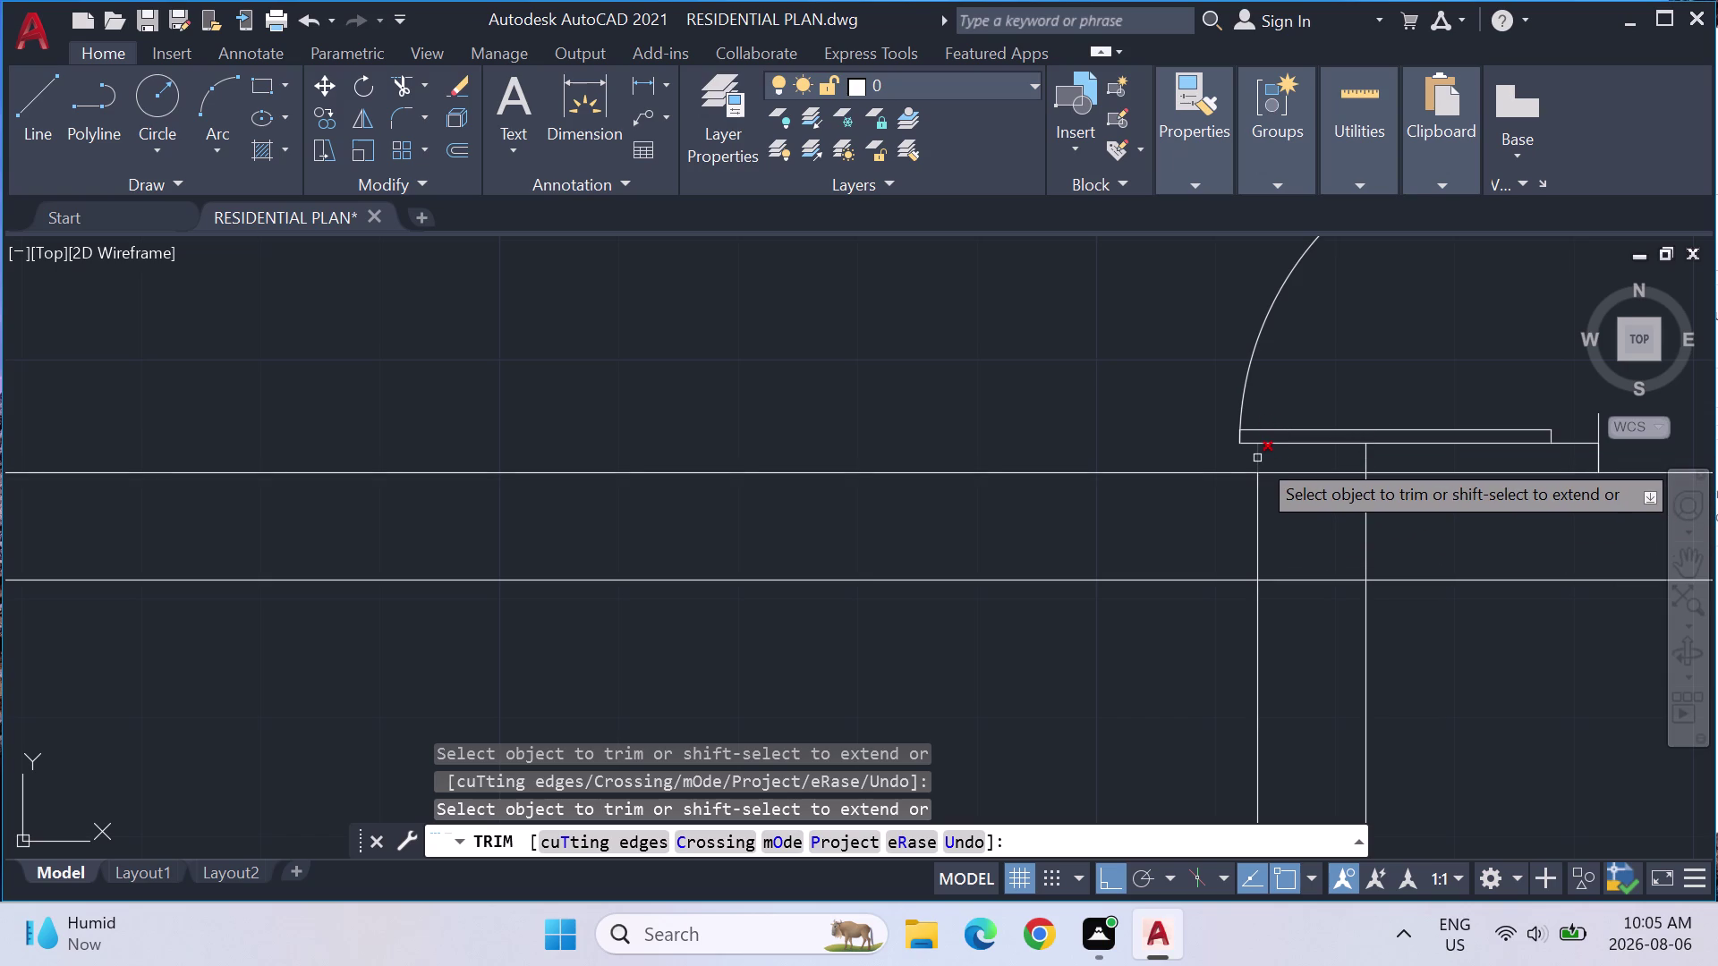
click(1257, 458)
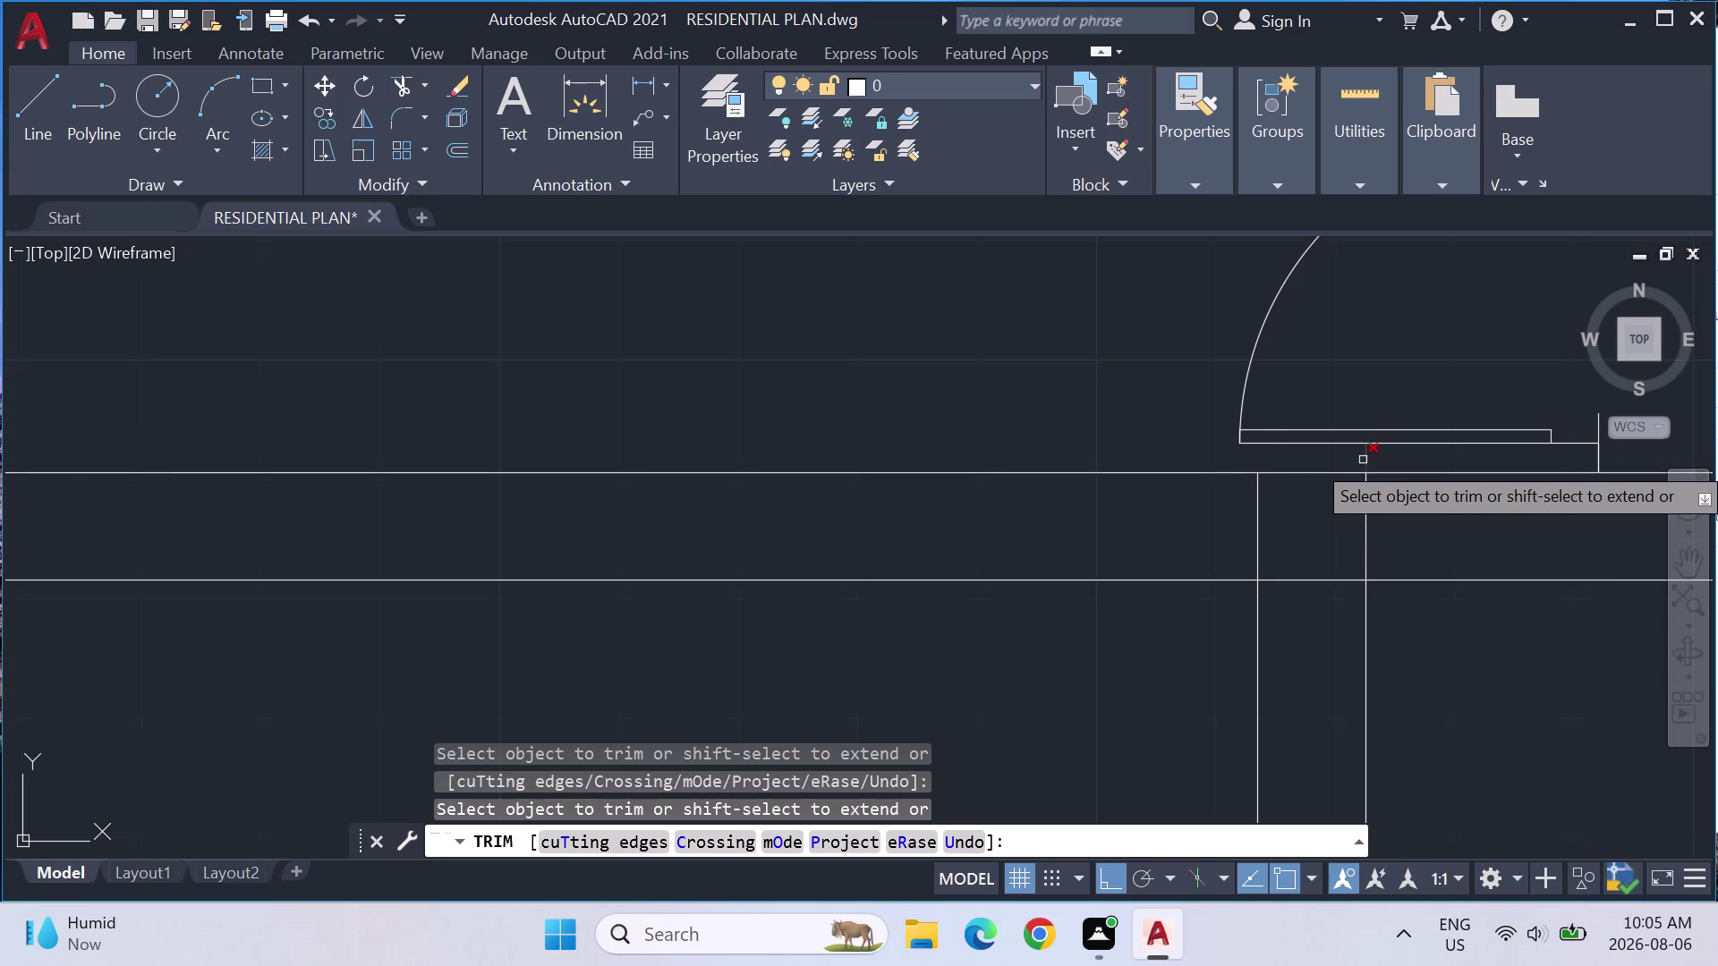
click(1362, 460)
Trim the wall line beside the fireplace, then cancel Trim.
scroll(down, 3)
middle_drag(1436, 401, 1172, 542)
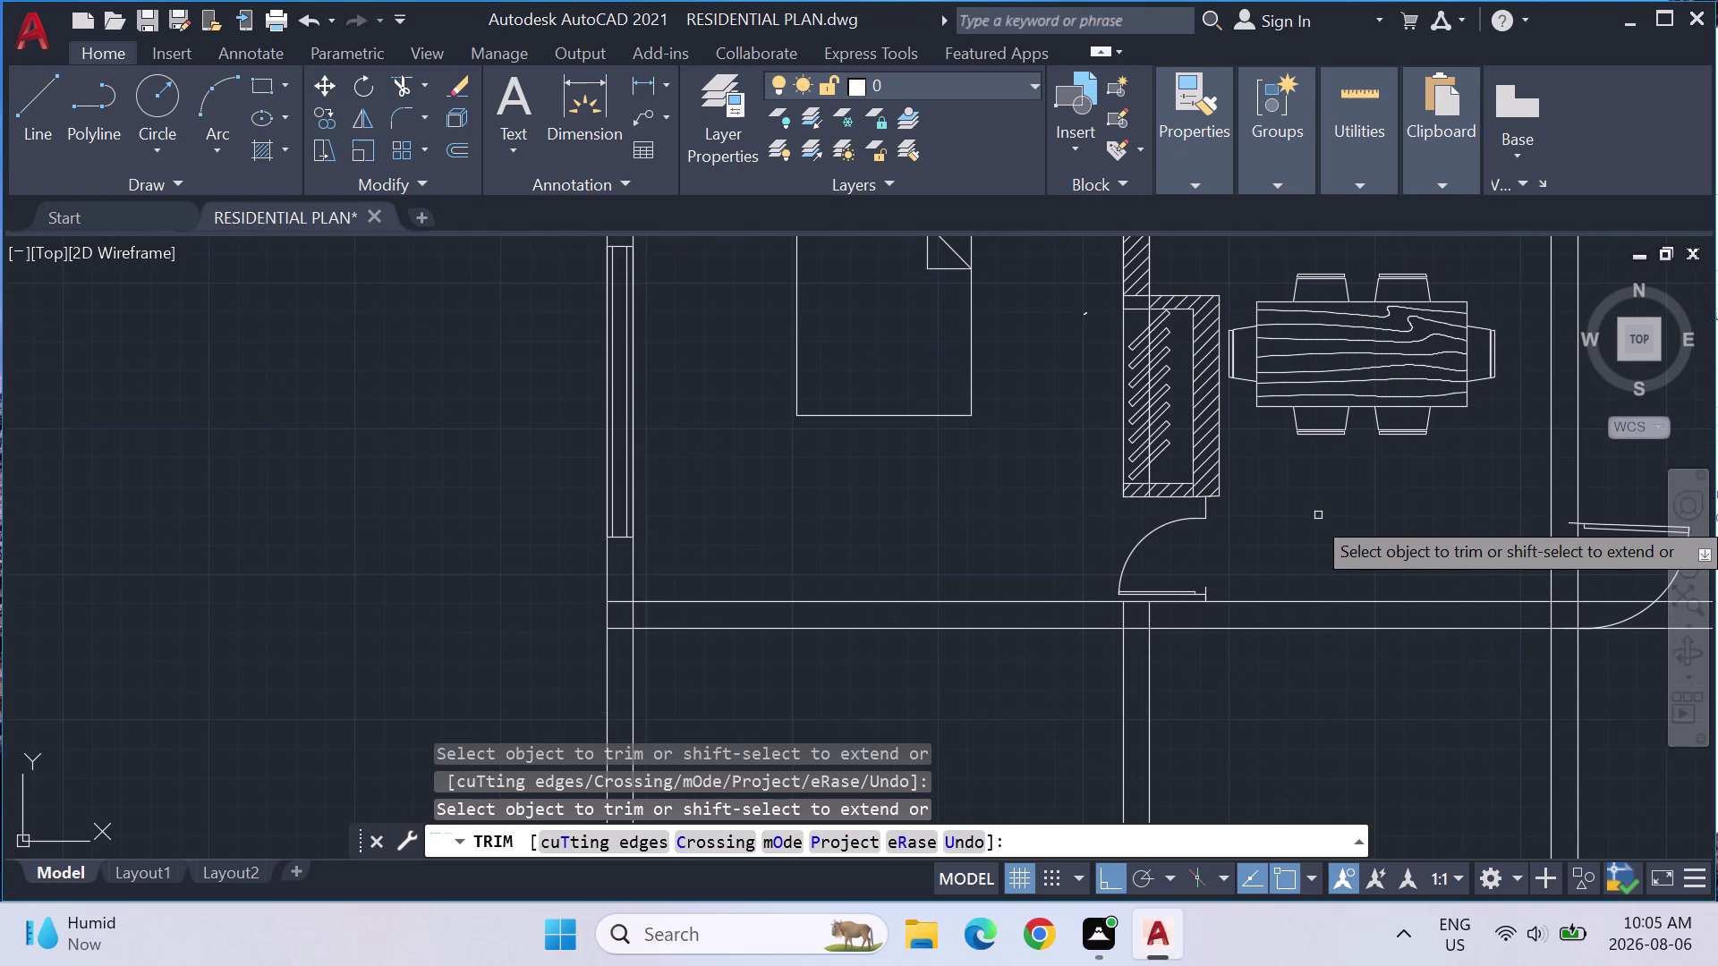
scroll(down, 3)
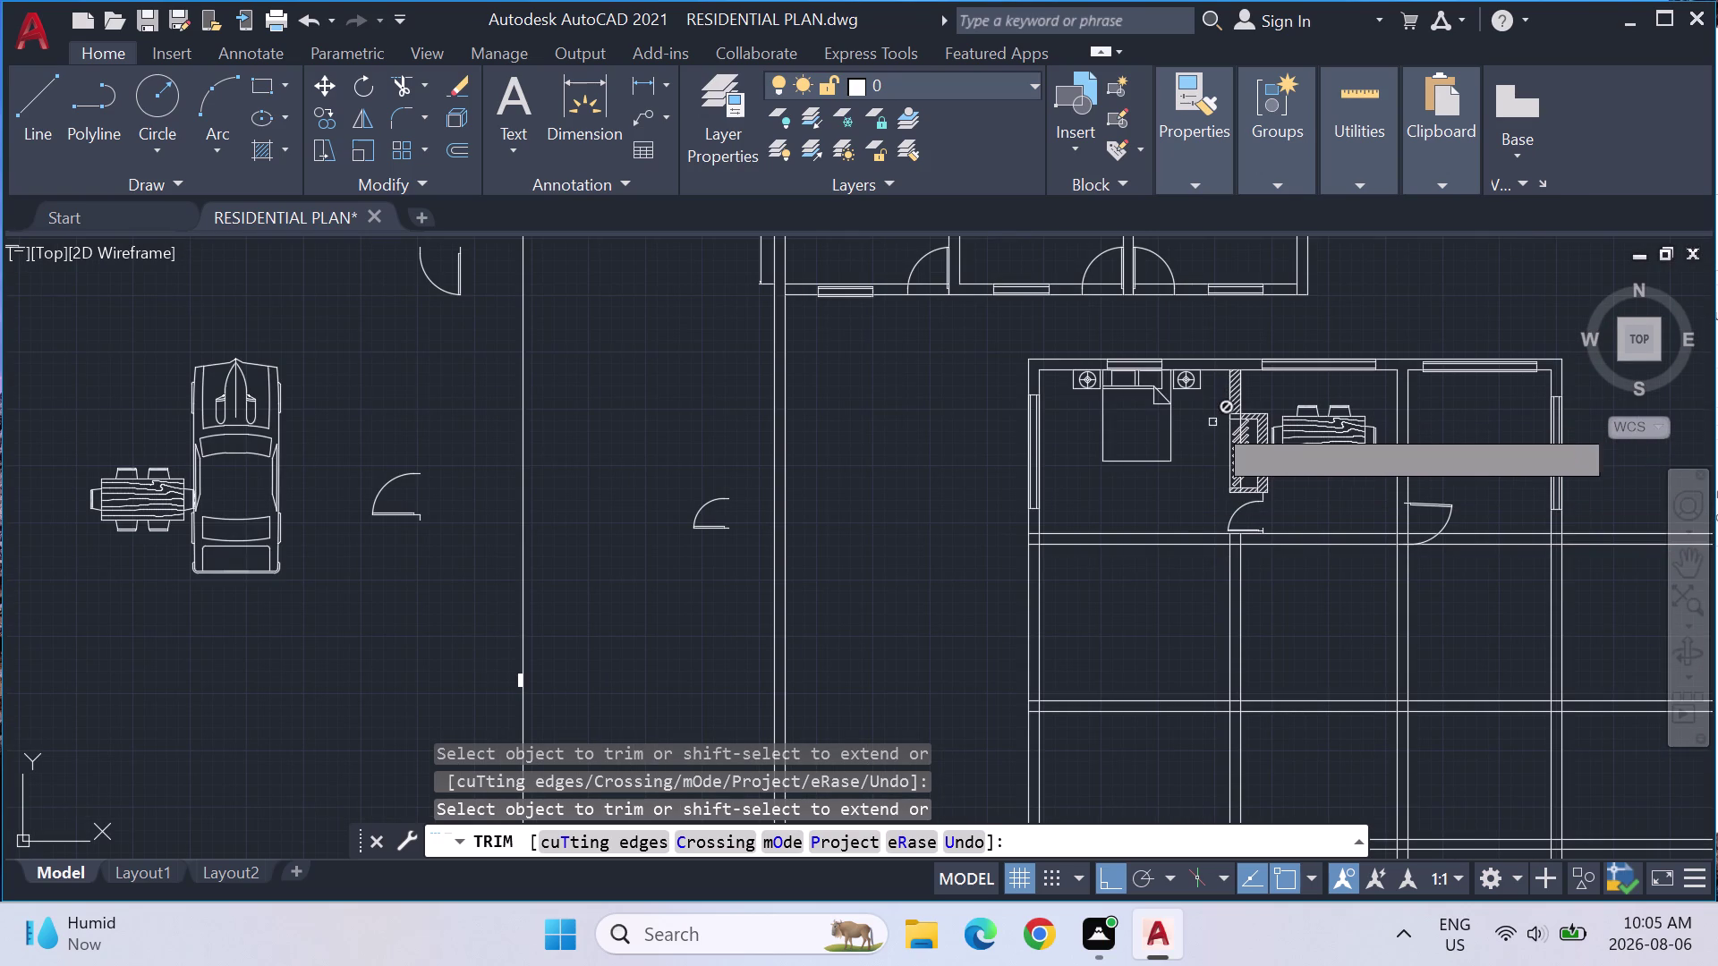
click(1212, 423)
key(Escape)
key(Escape)
key(Escape)
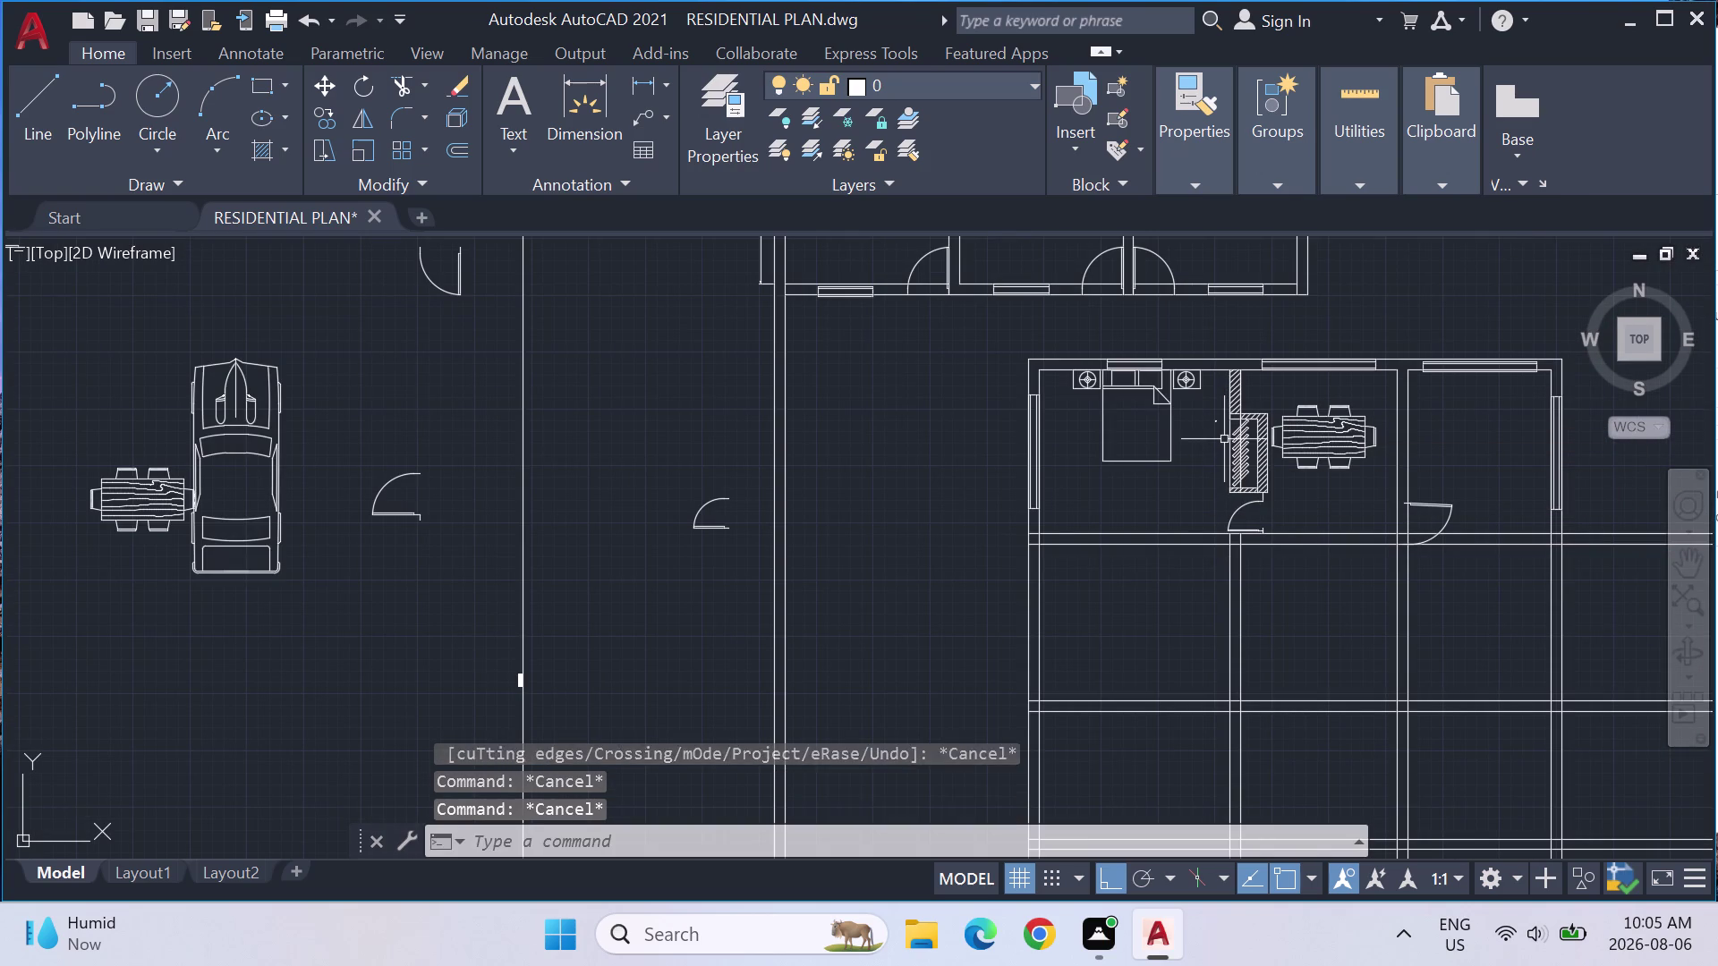
Restart Trim and cut a wall line near the fireplace.
key(Escape)
text(TRIM)
key(Return)
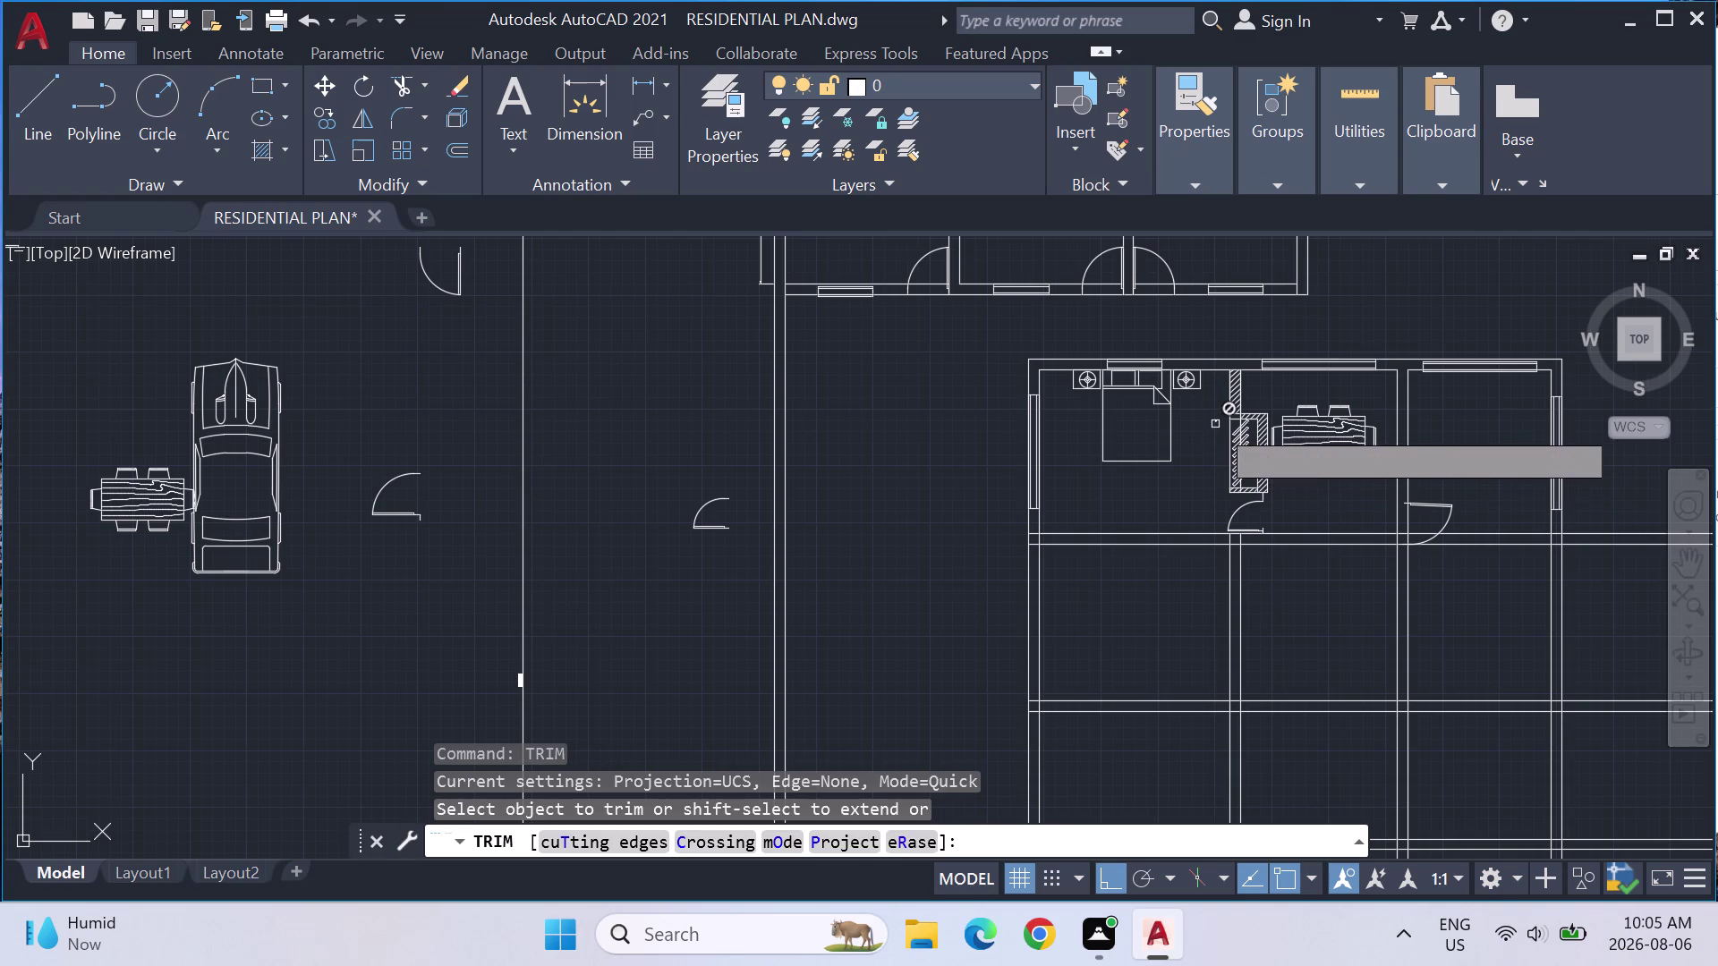
click(1215, 424)
Trim a wall line in the upper rooms, then pan out to the whole layout.
scroll(down, 3)
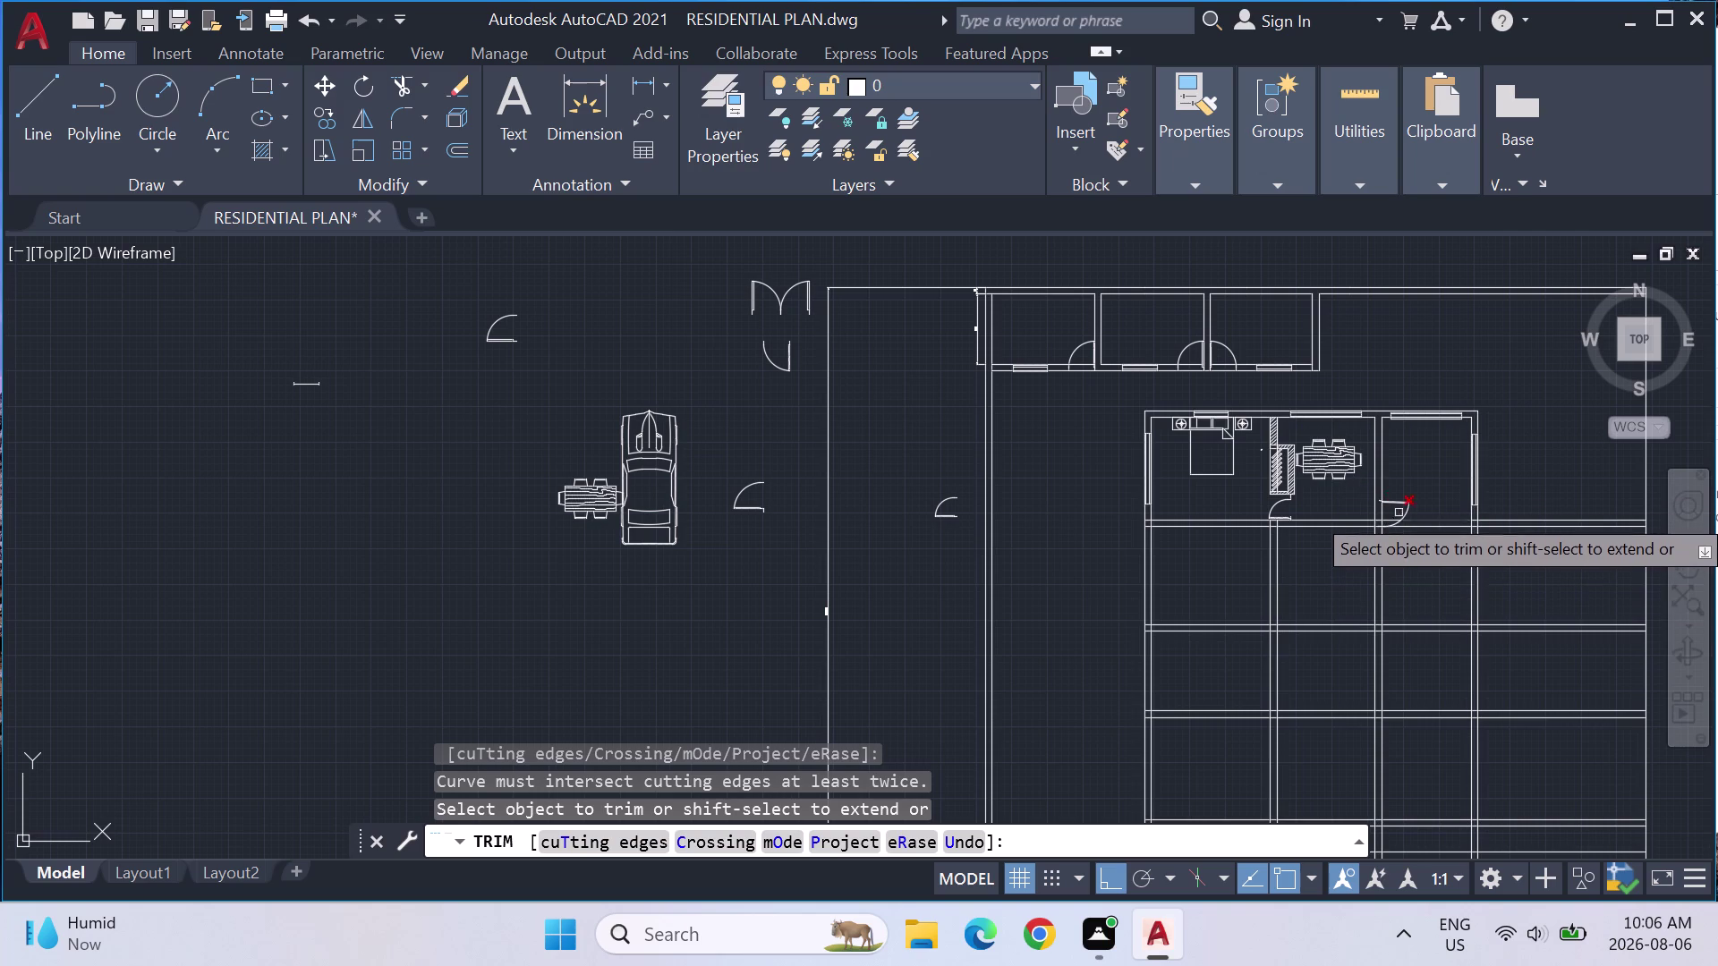
middle_drag(940, 327, 986, 420)
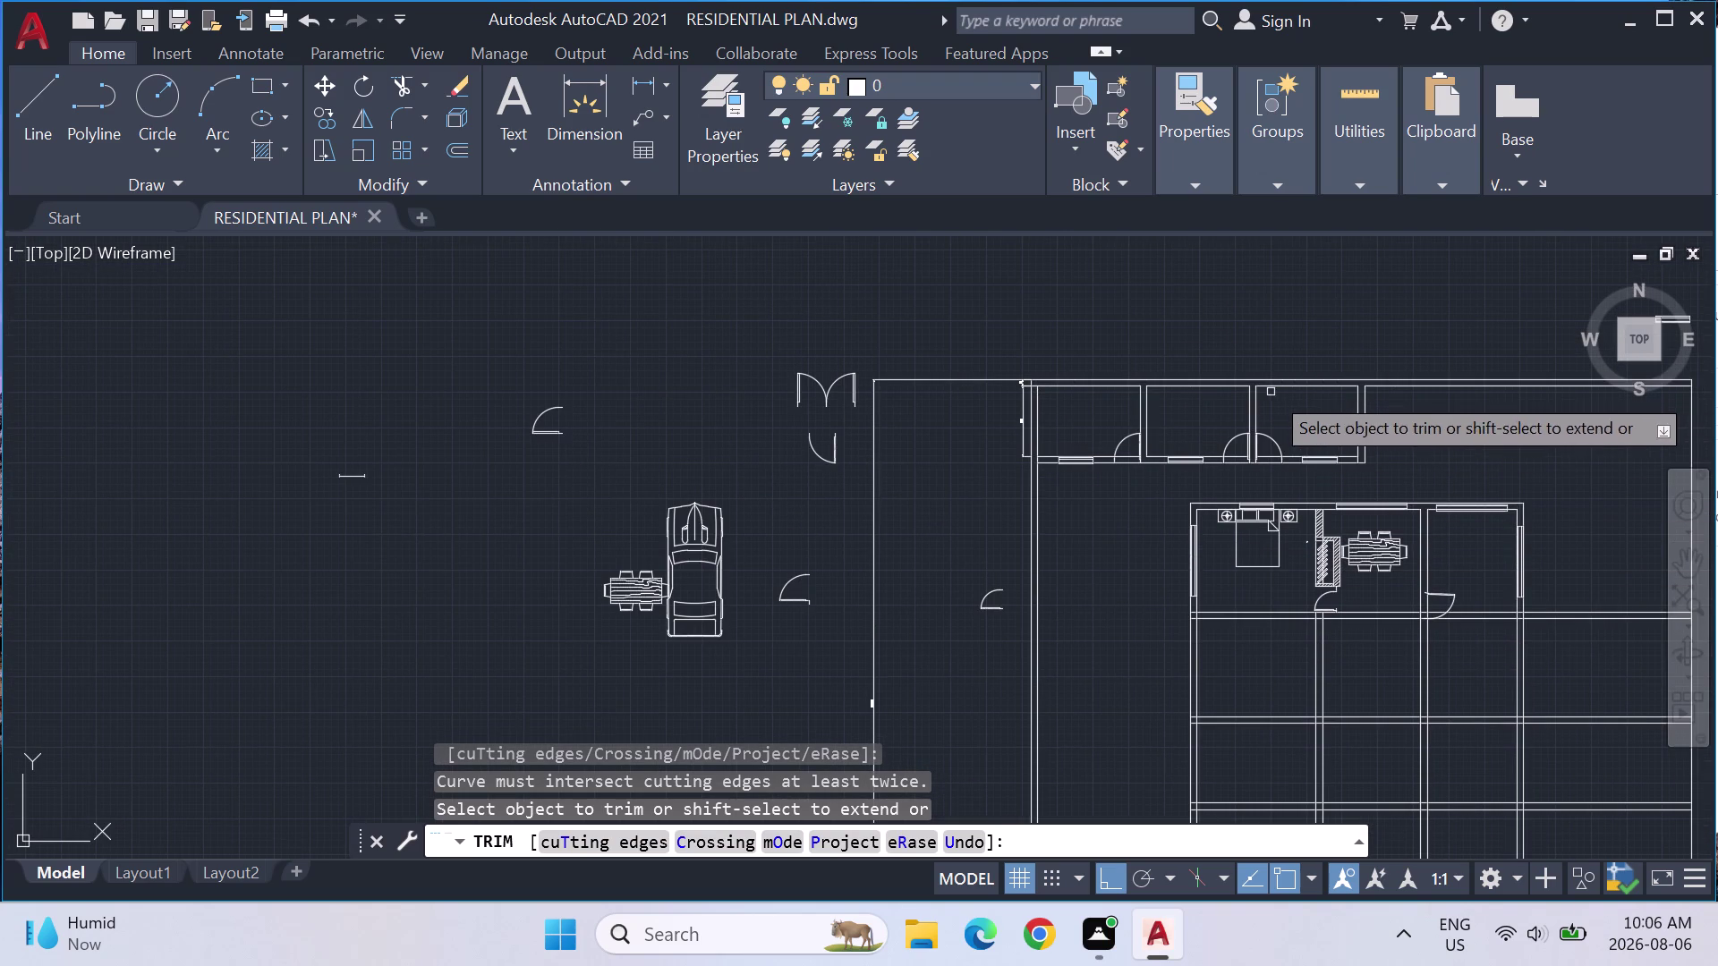
scroll(up, 3)
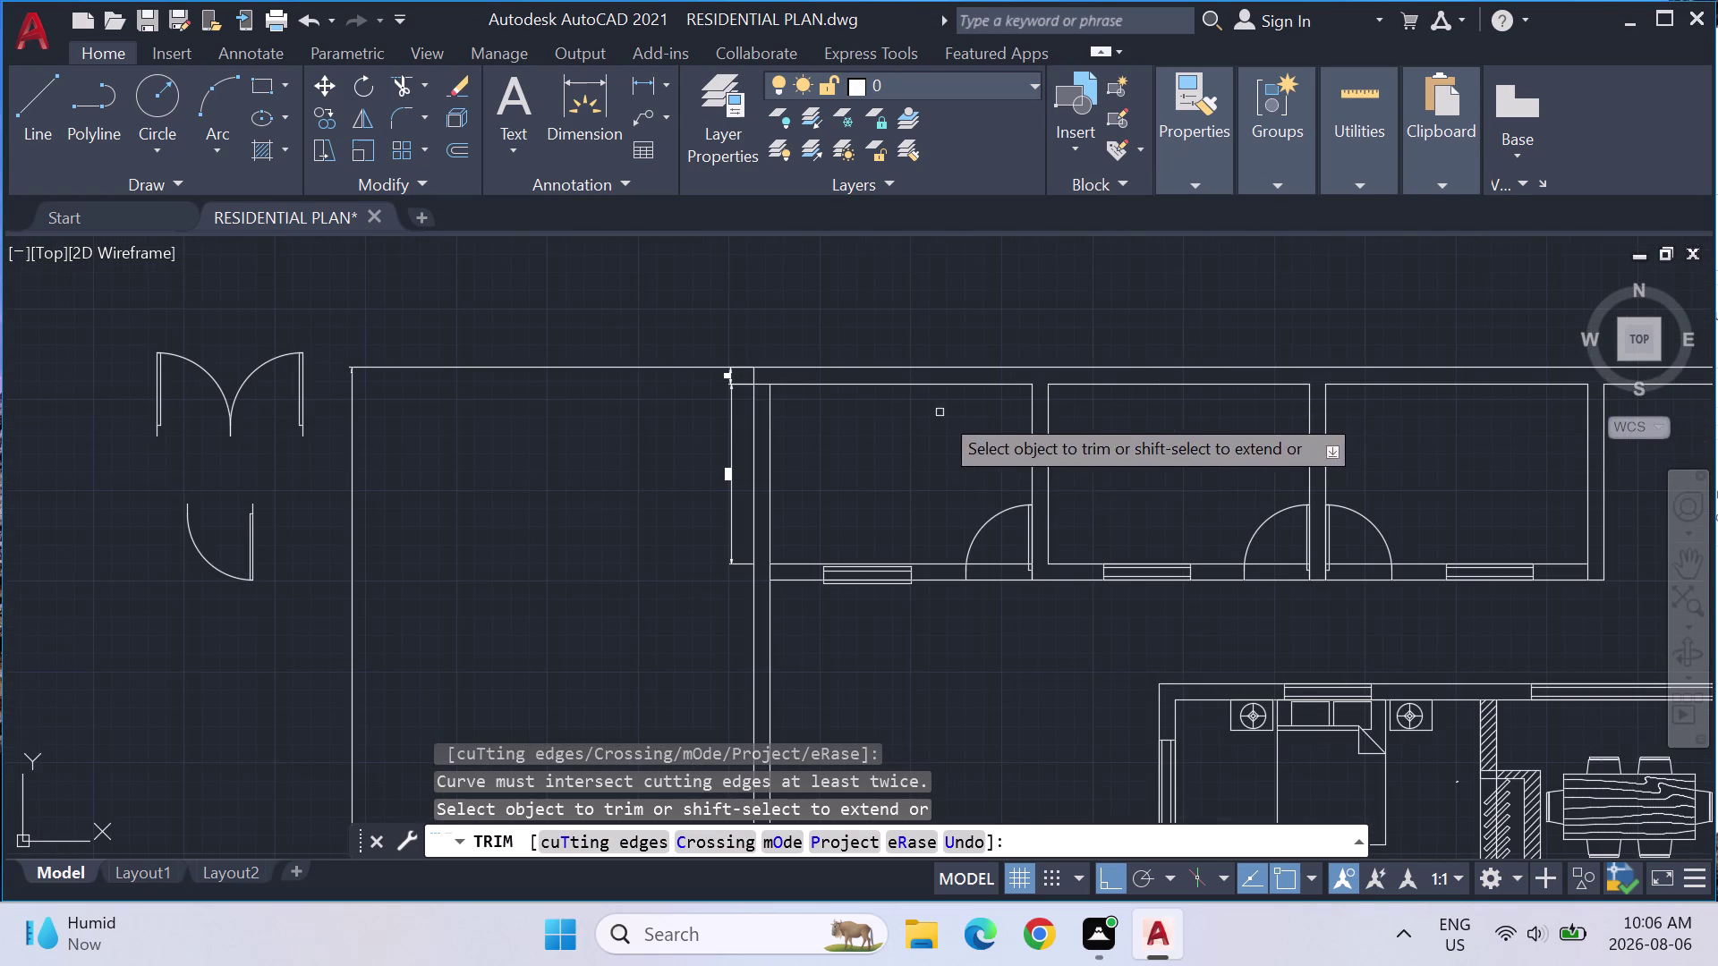
click(761, 385)
scroll(down, 3)
scroll(down, 3)
middle_drag(919, 609, 849, 435)
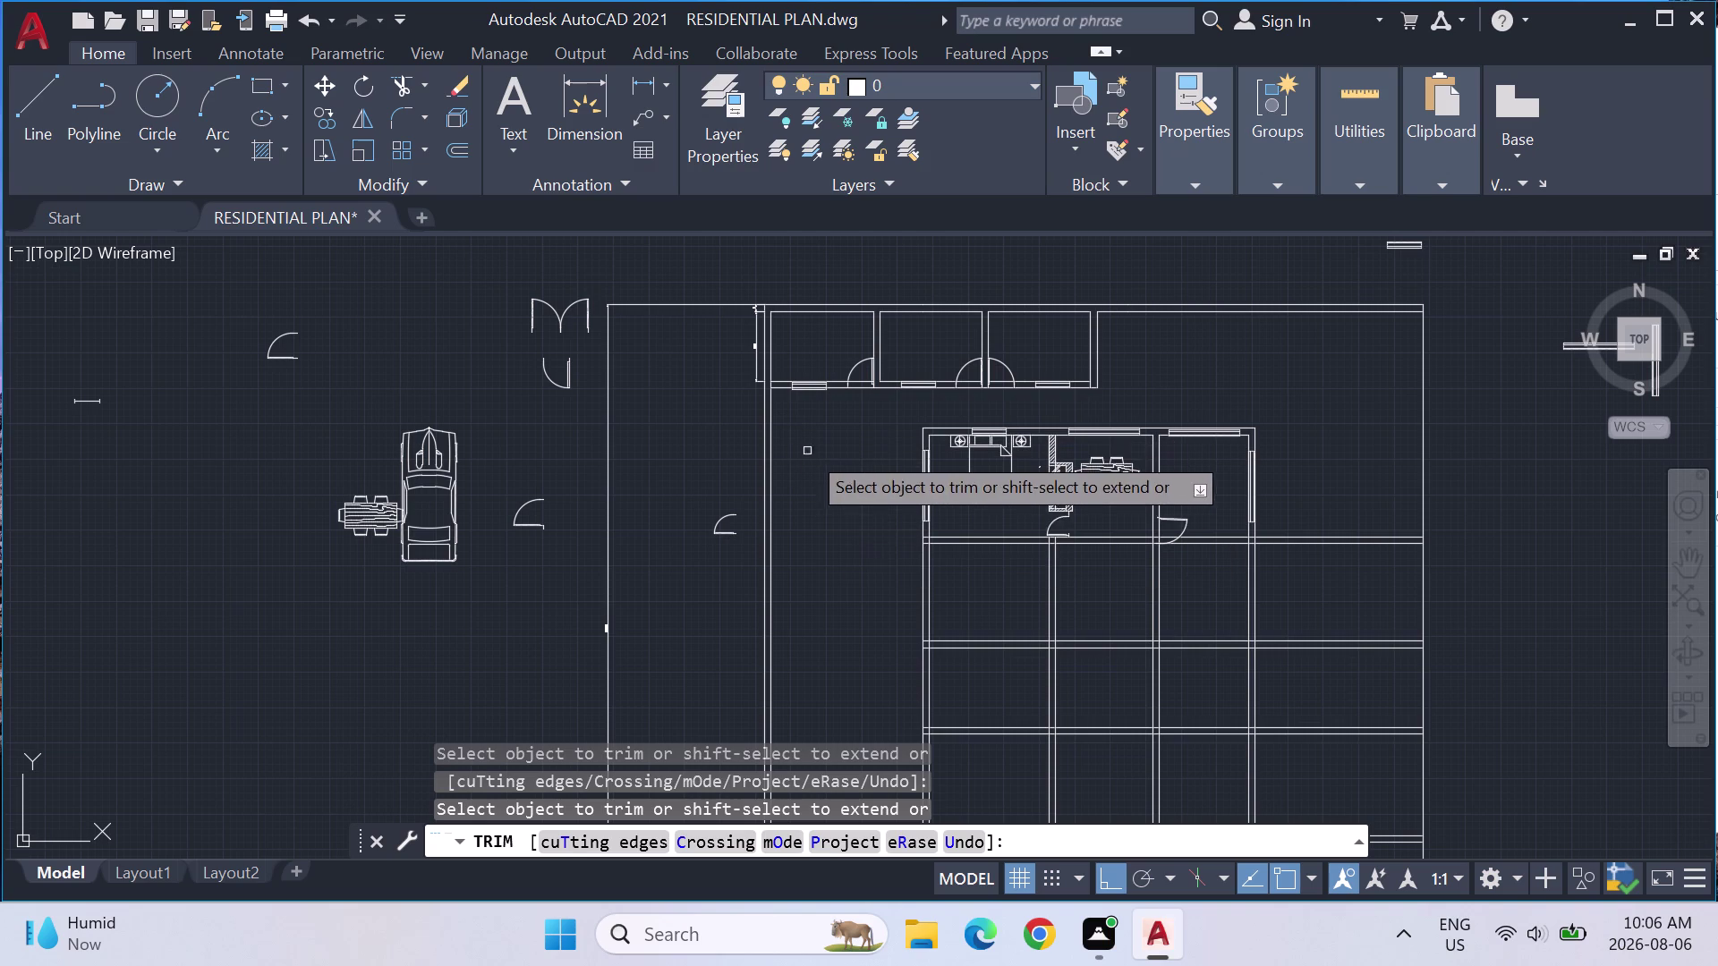
key(Escape)
key(Escape)
key(Escape)
key(Escape)
text(EX)
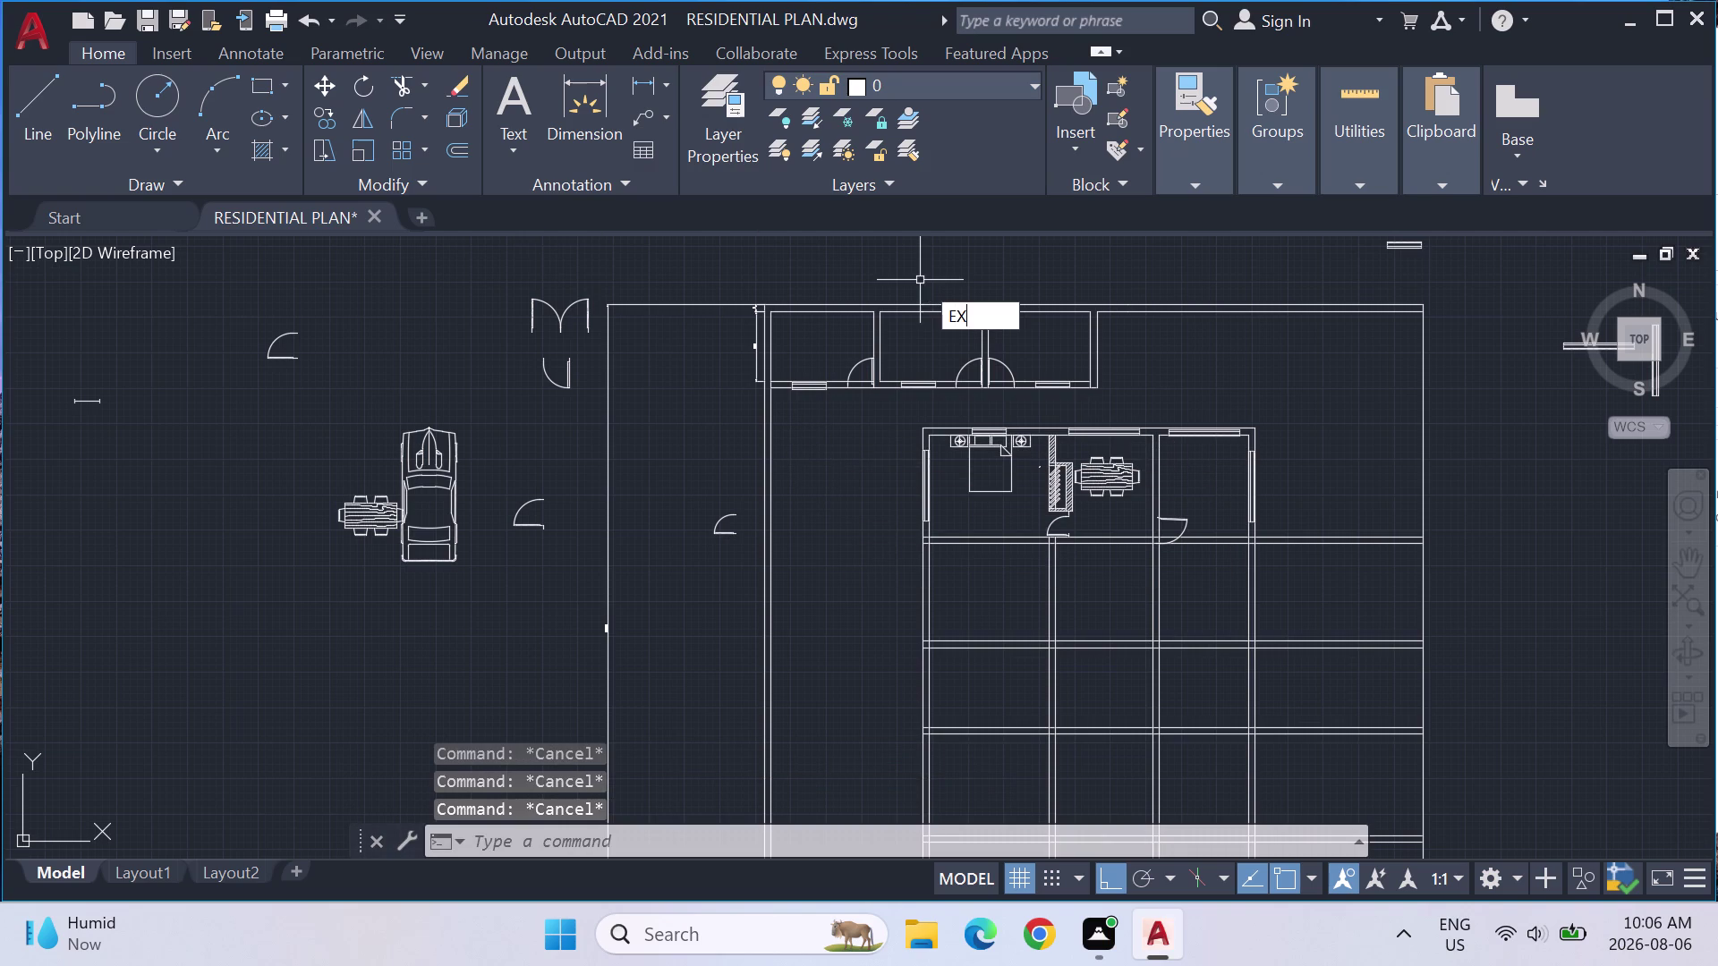
key(Return)
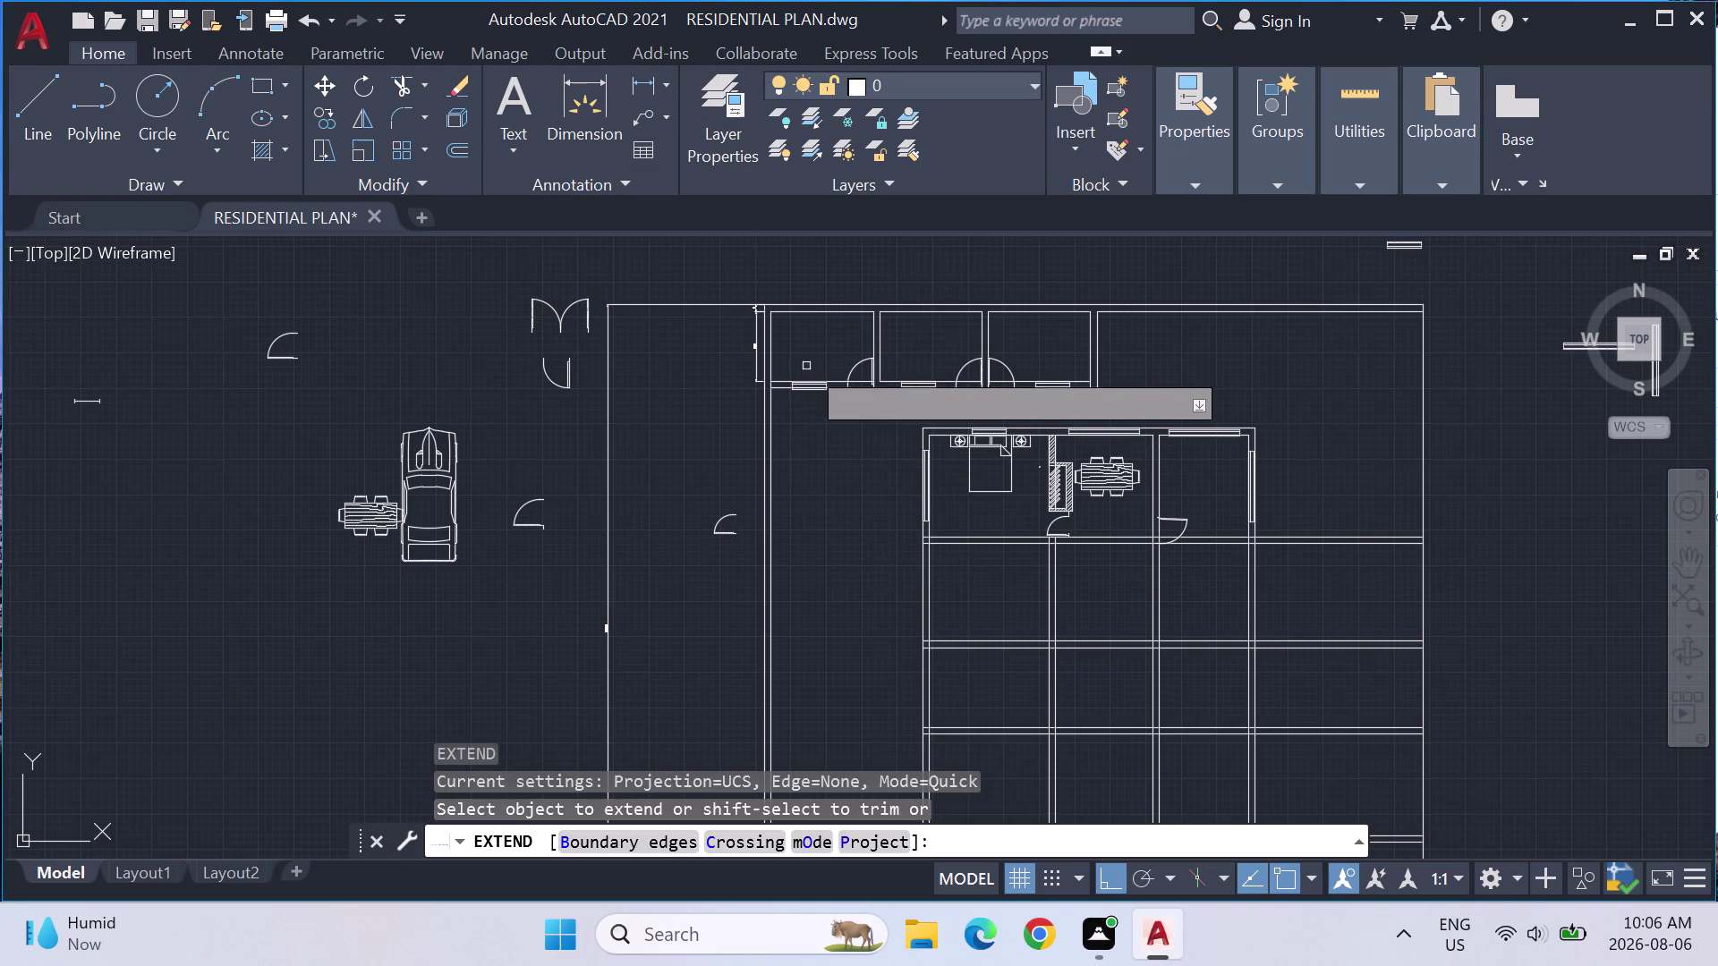
scroll(up, 3)
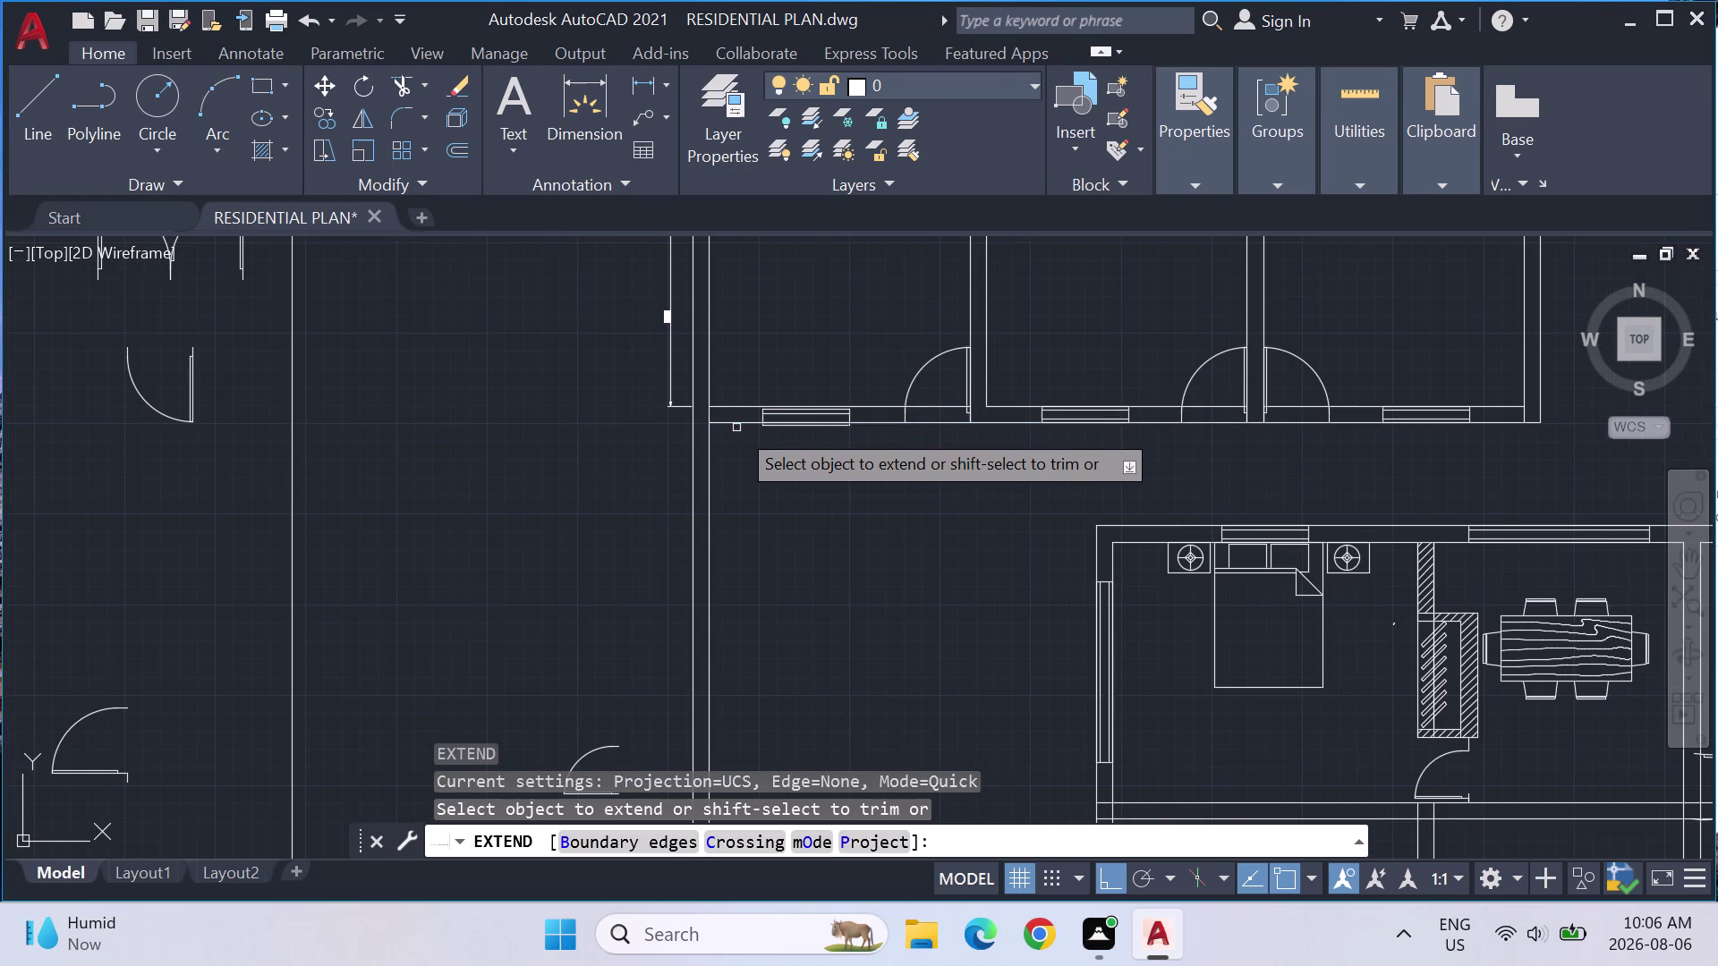
click(735, 425)
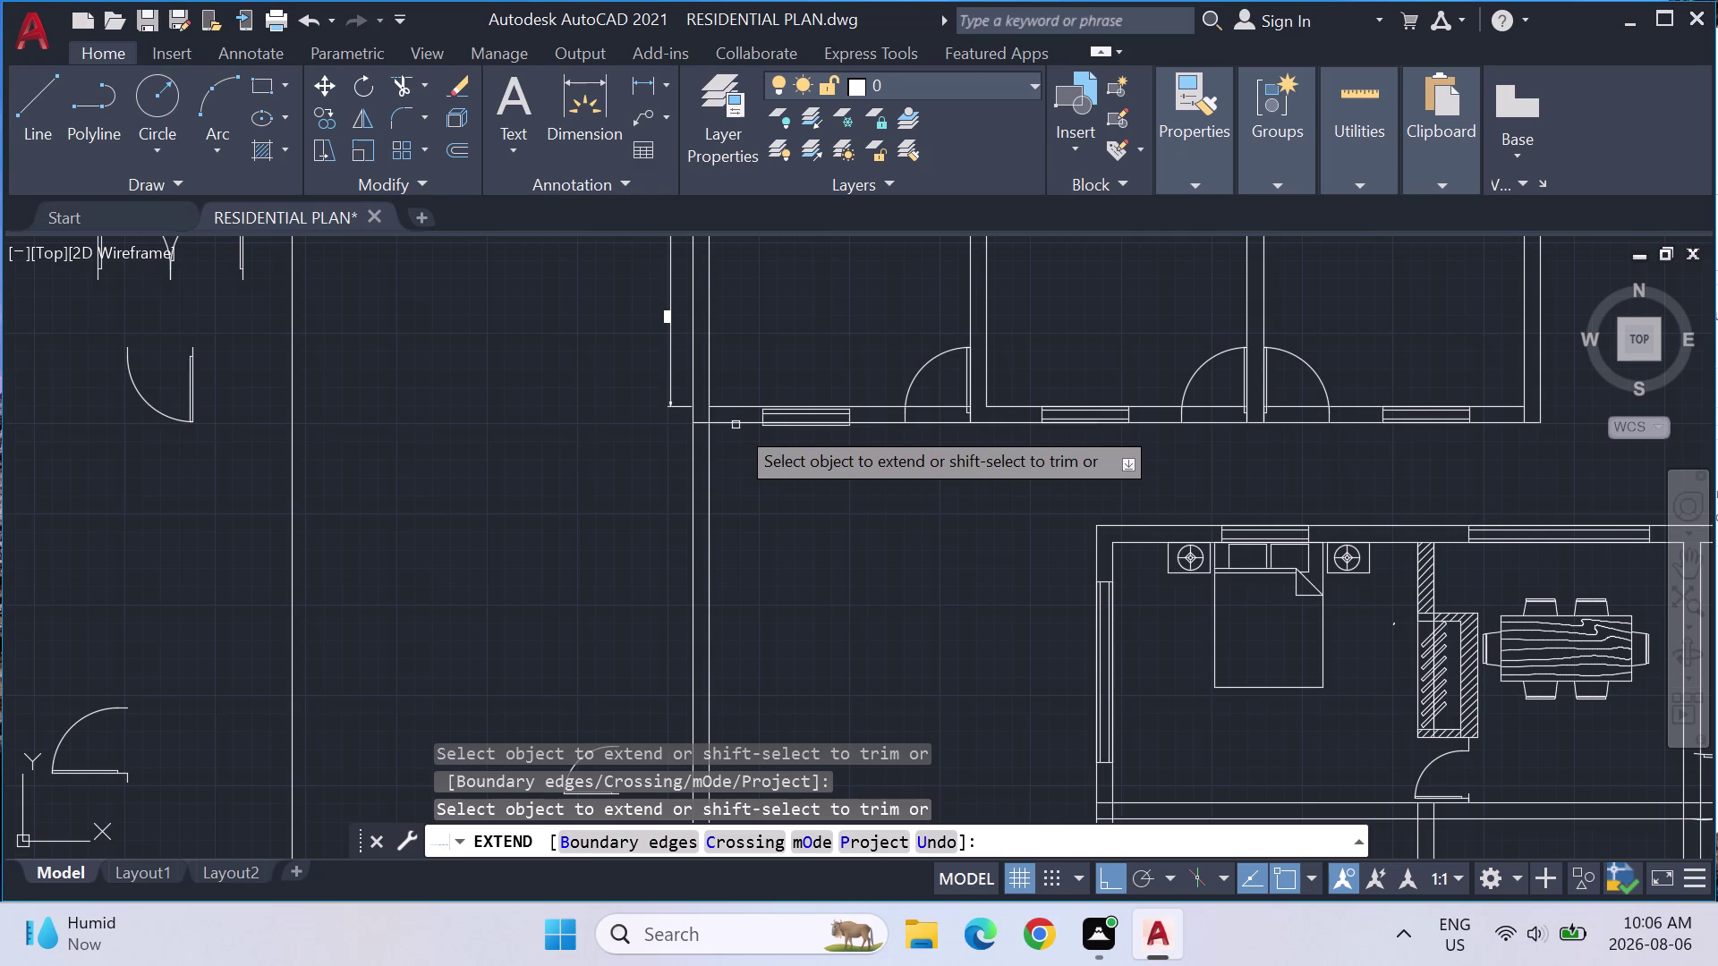
key(Escape)
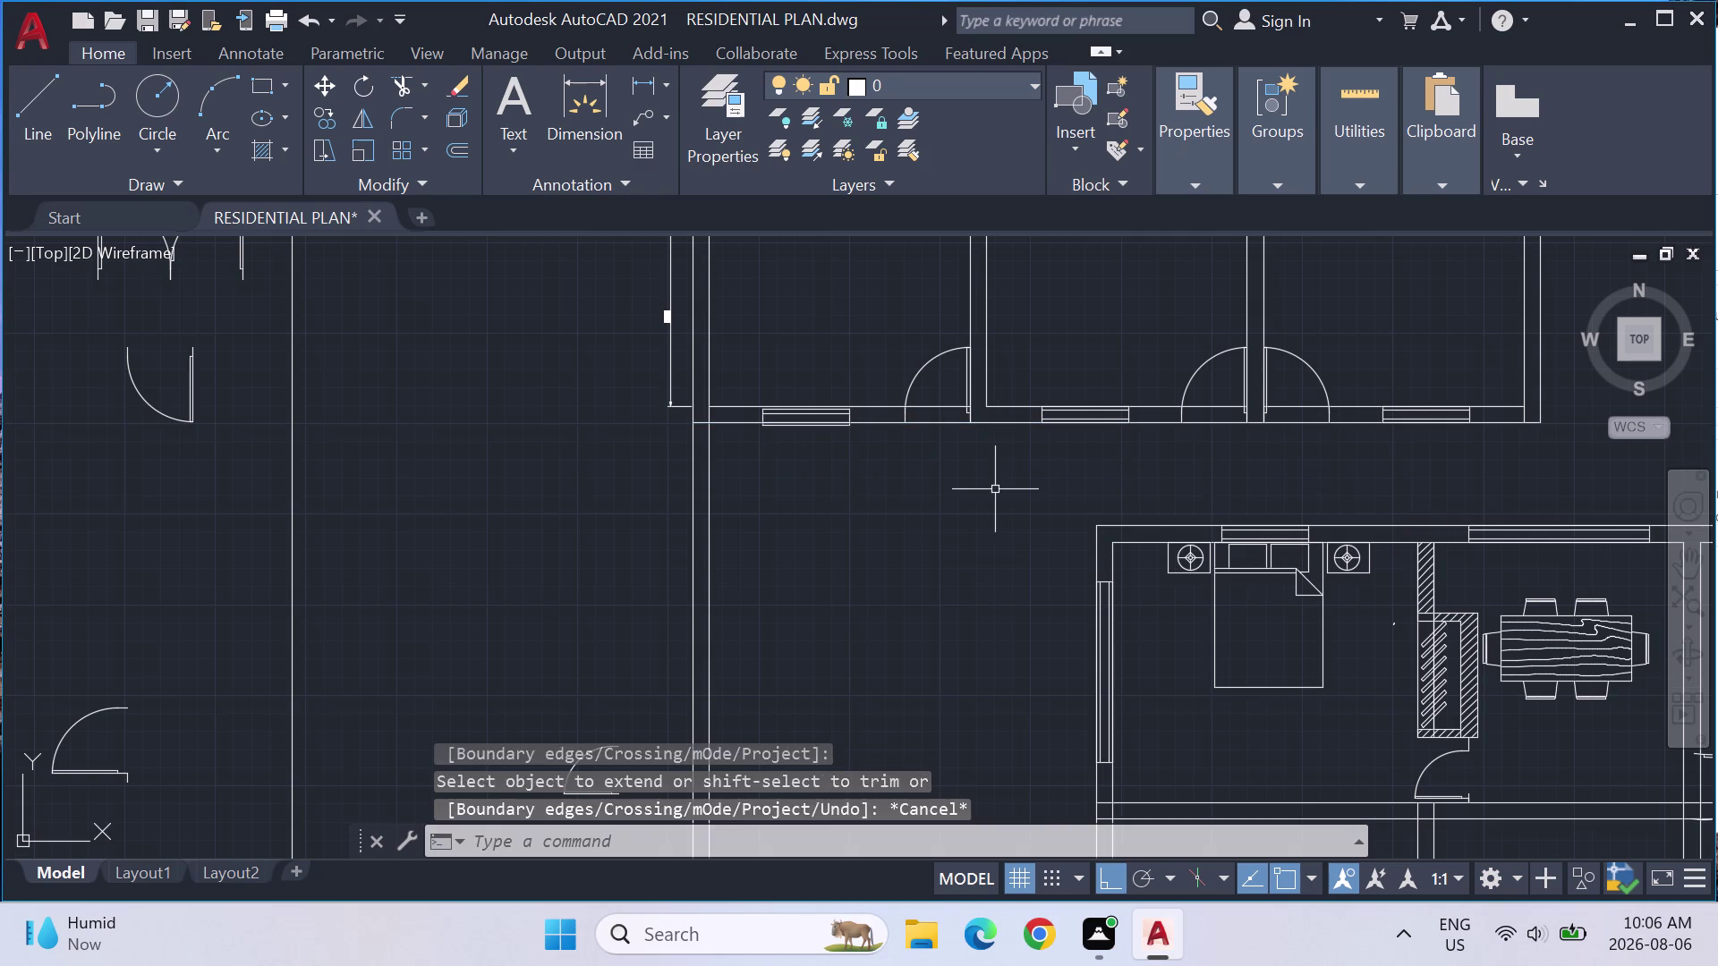
key(Escape)
key(Escape)
text(TRIM)
key(Return)
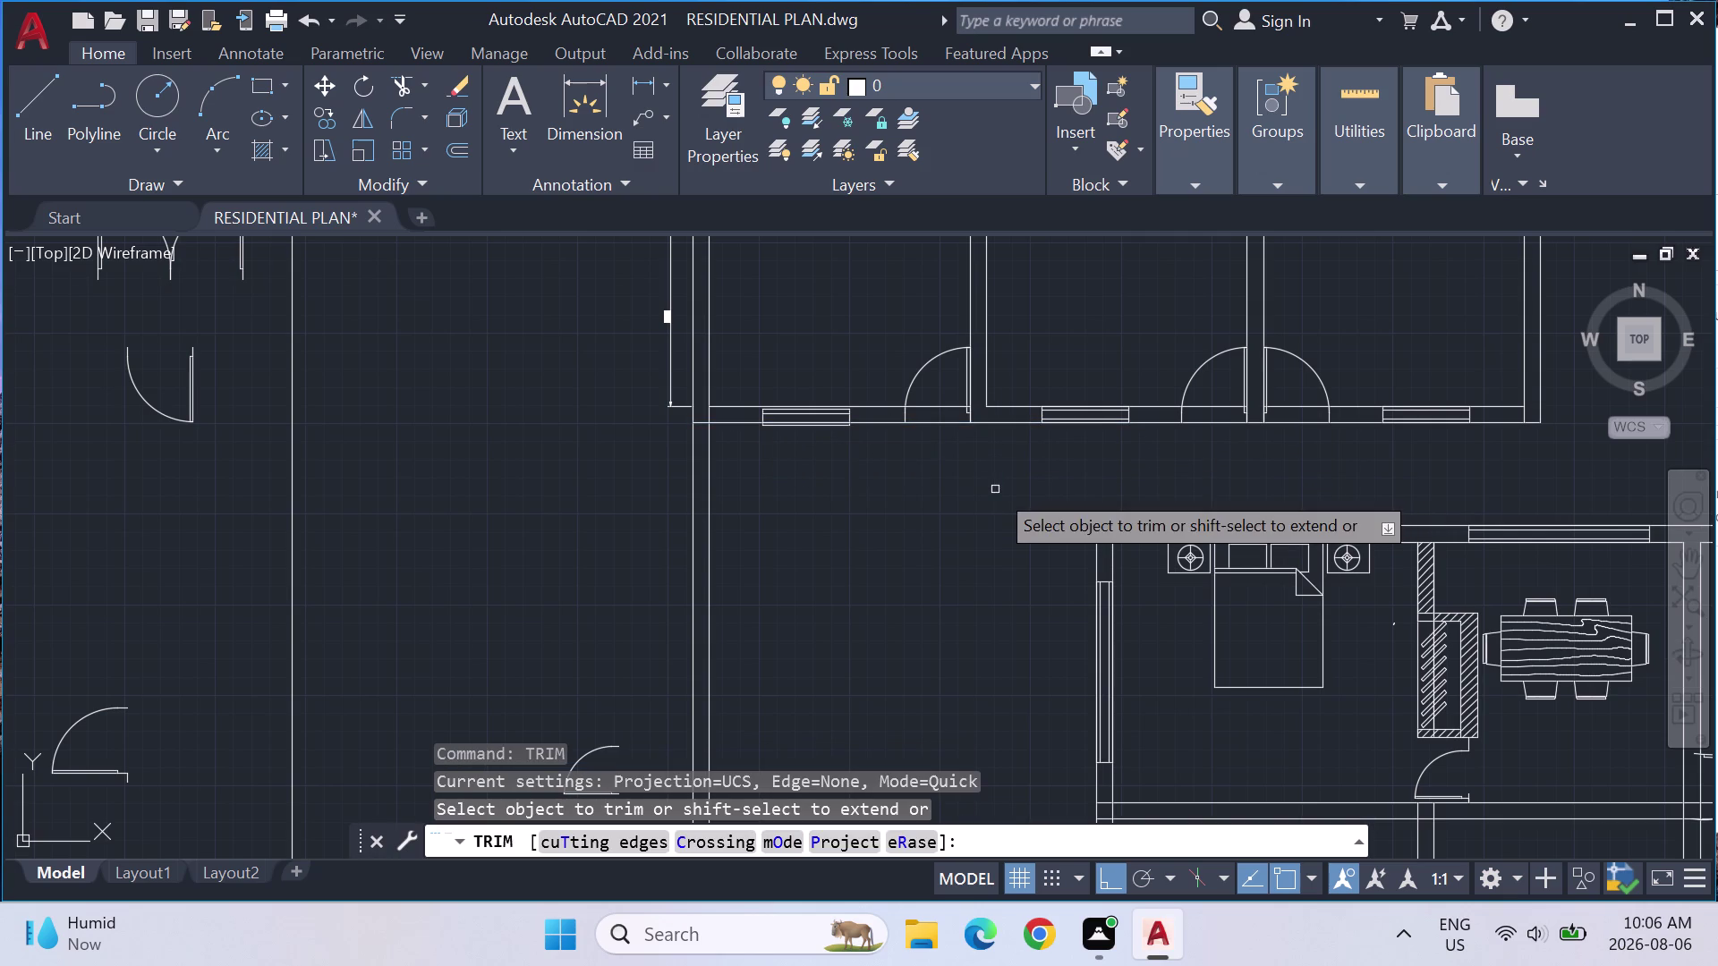
scroll(up, 3)
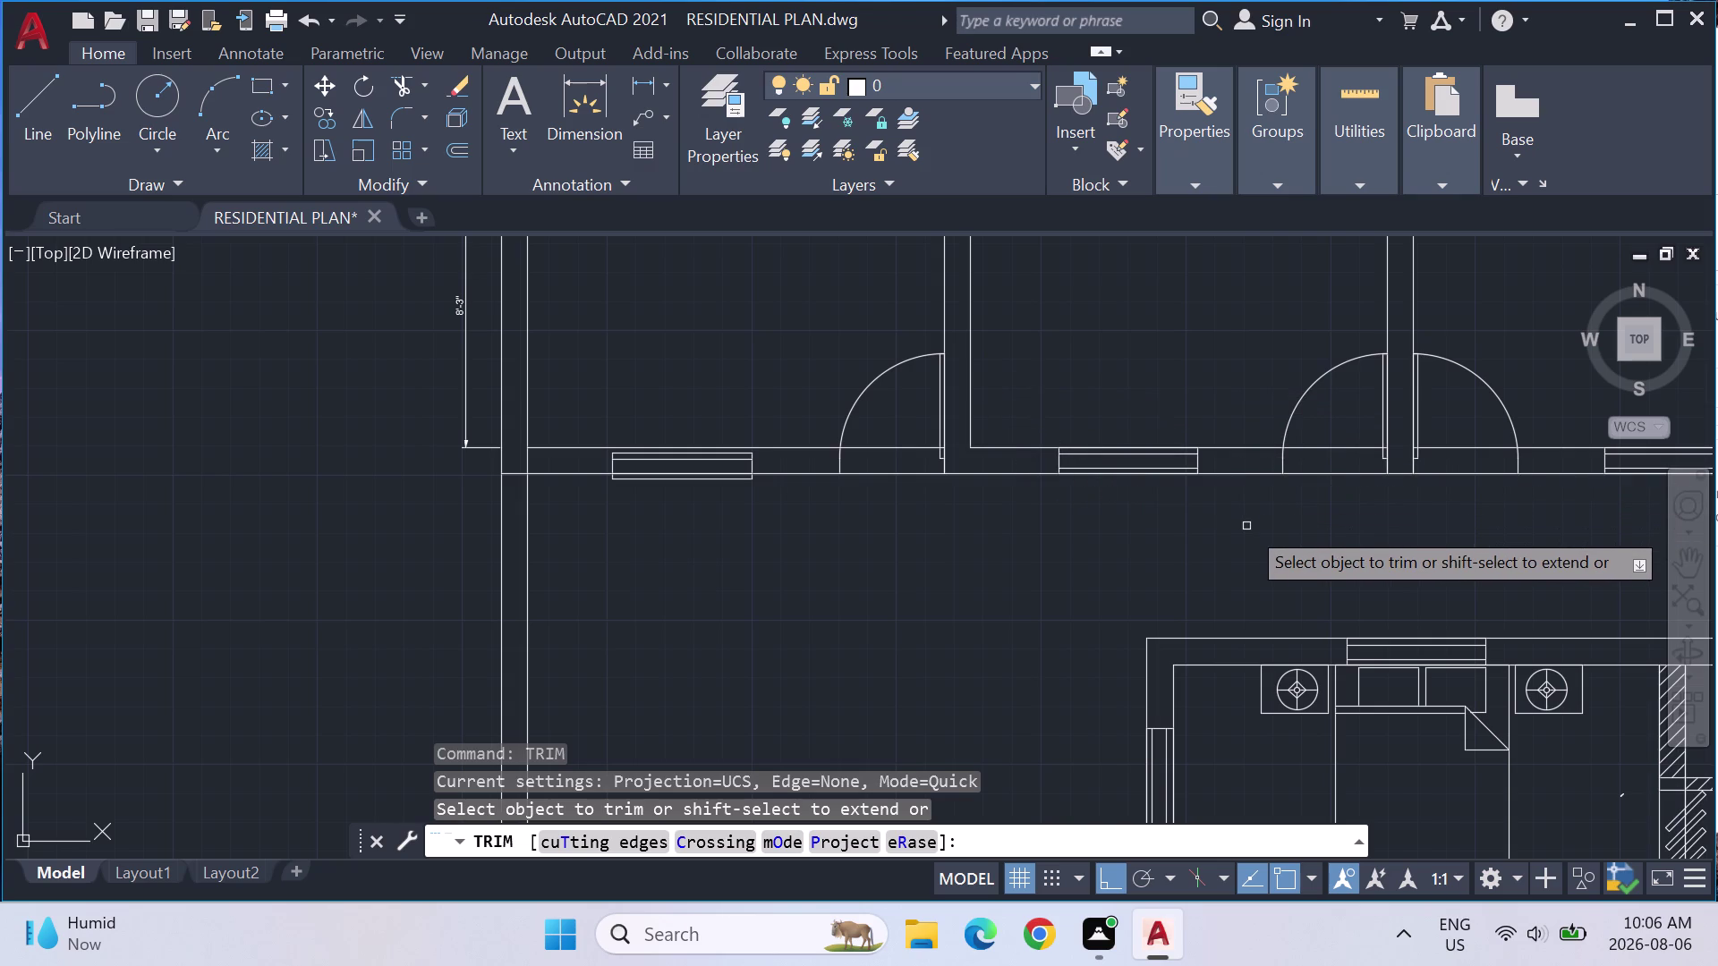
key(Escape)
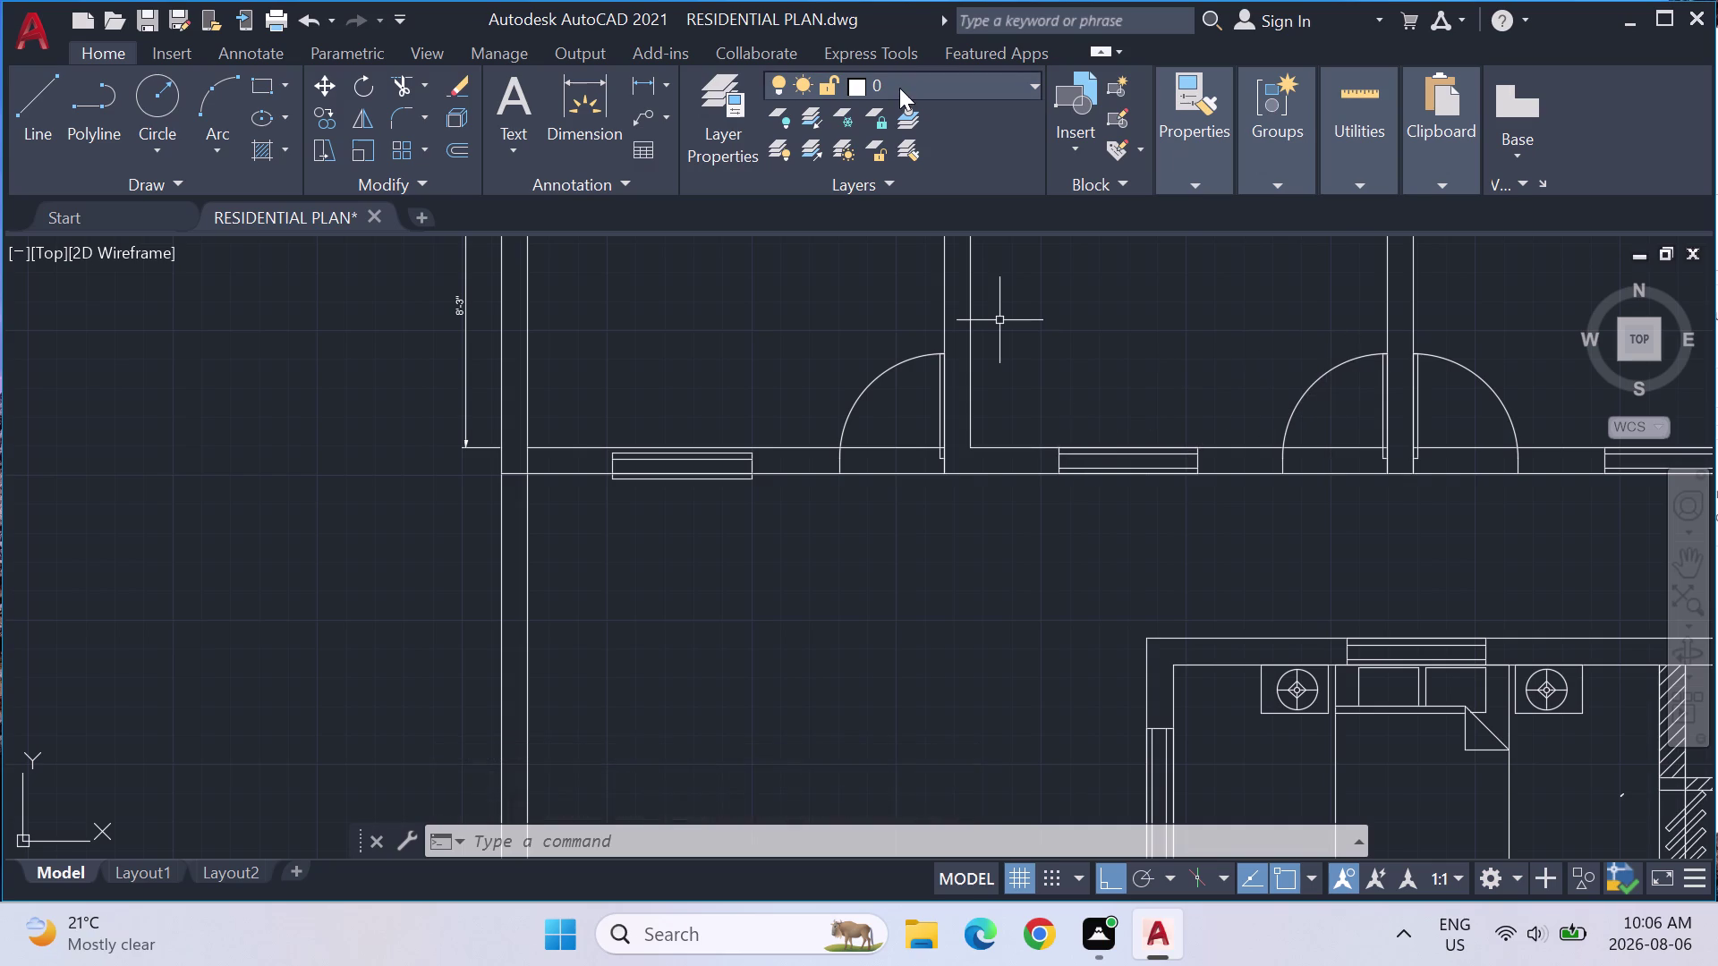
Start Trim and cut the wall line segments across the right doorway.
scroll(down, 3)
key(t)
key(r)
text(IM)
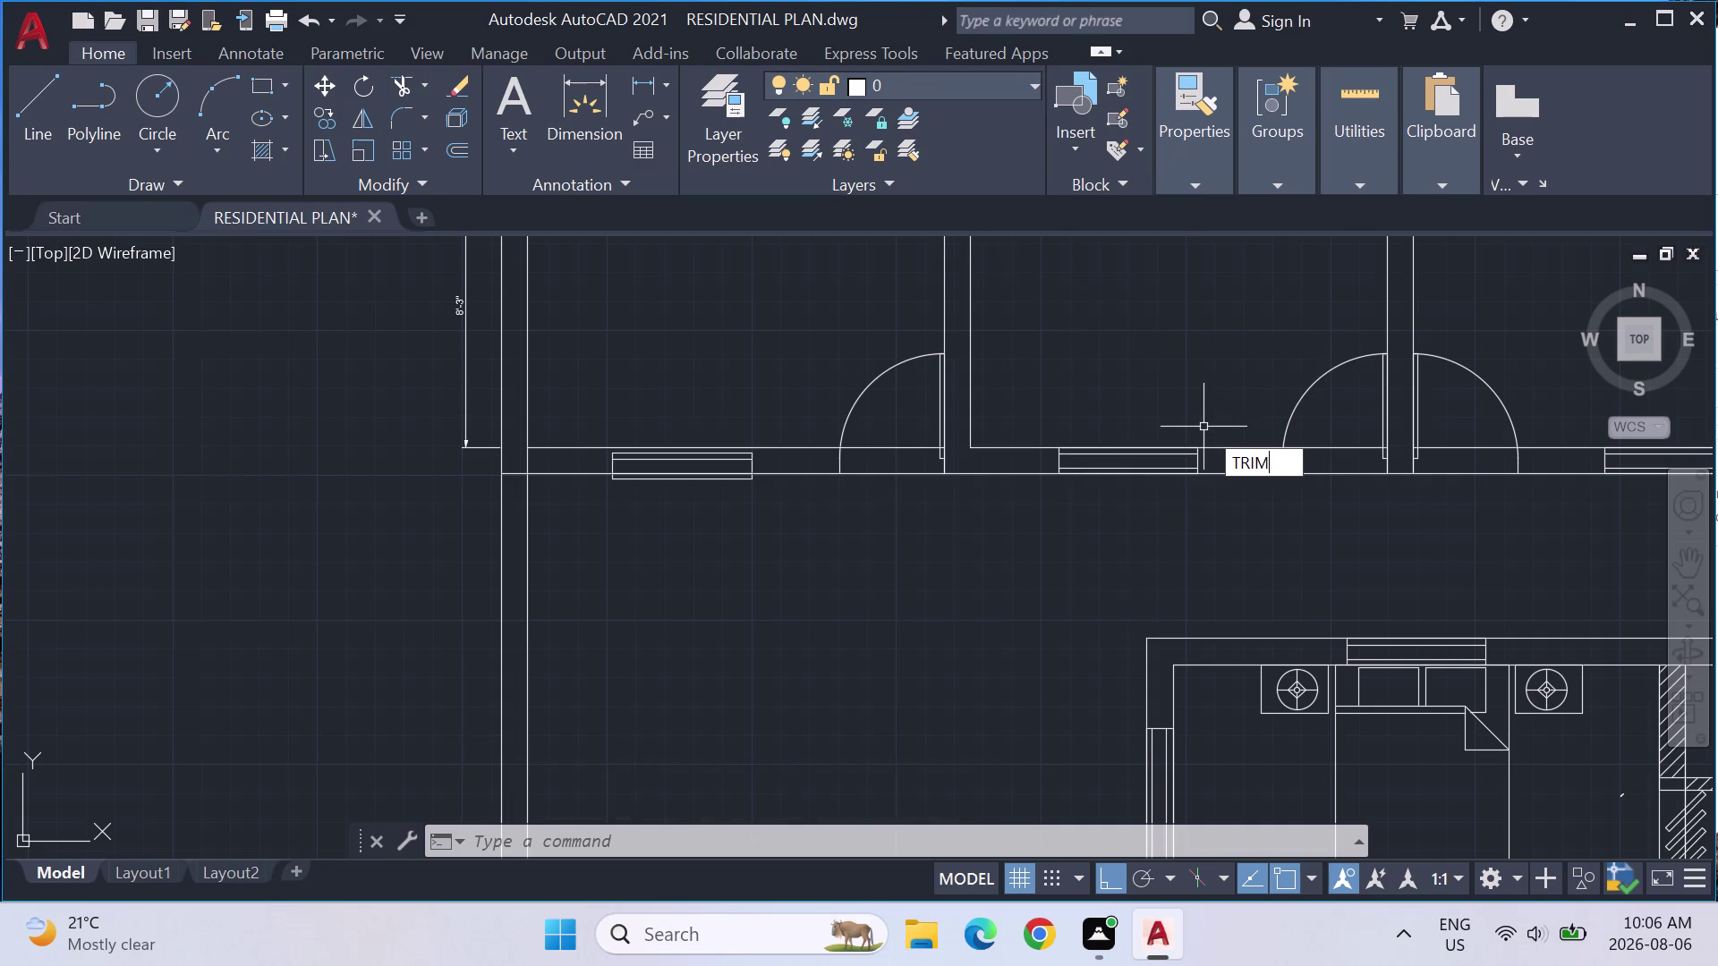
key(Return)
click(1308, 446)
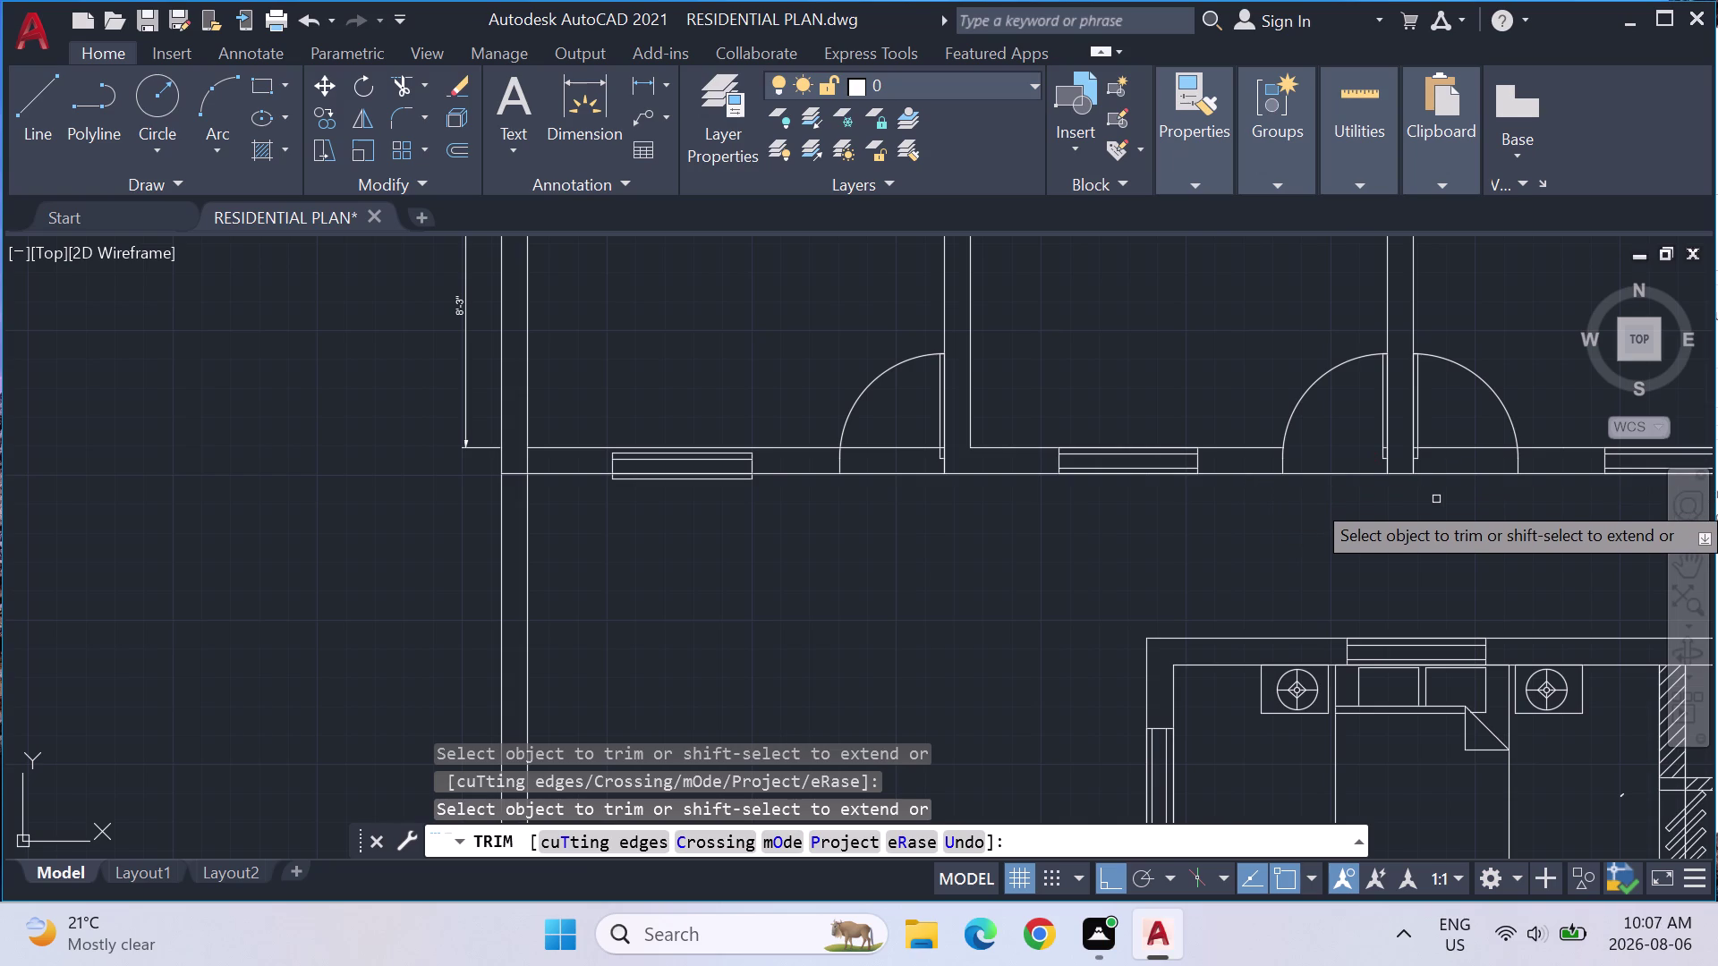
click(1448, 446)
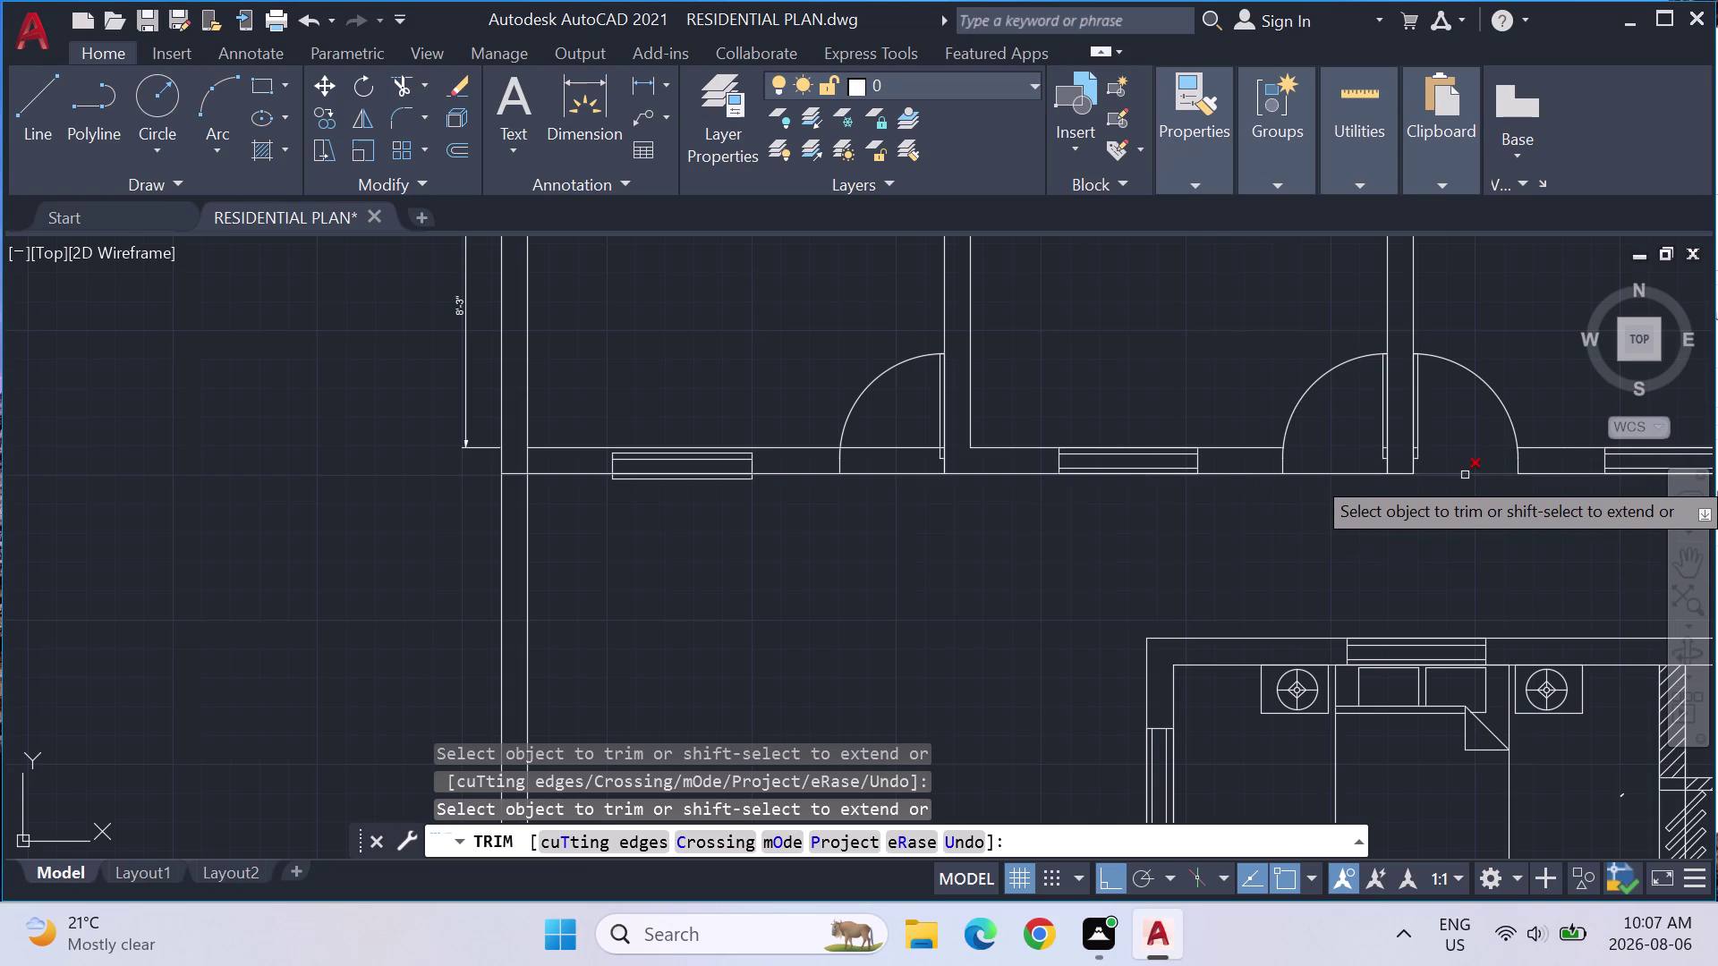
click(1464, 475)
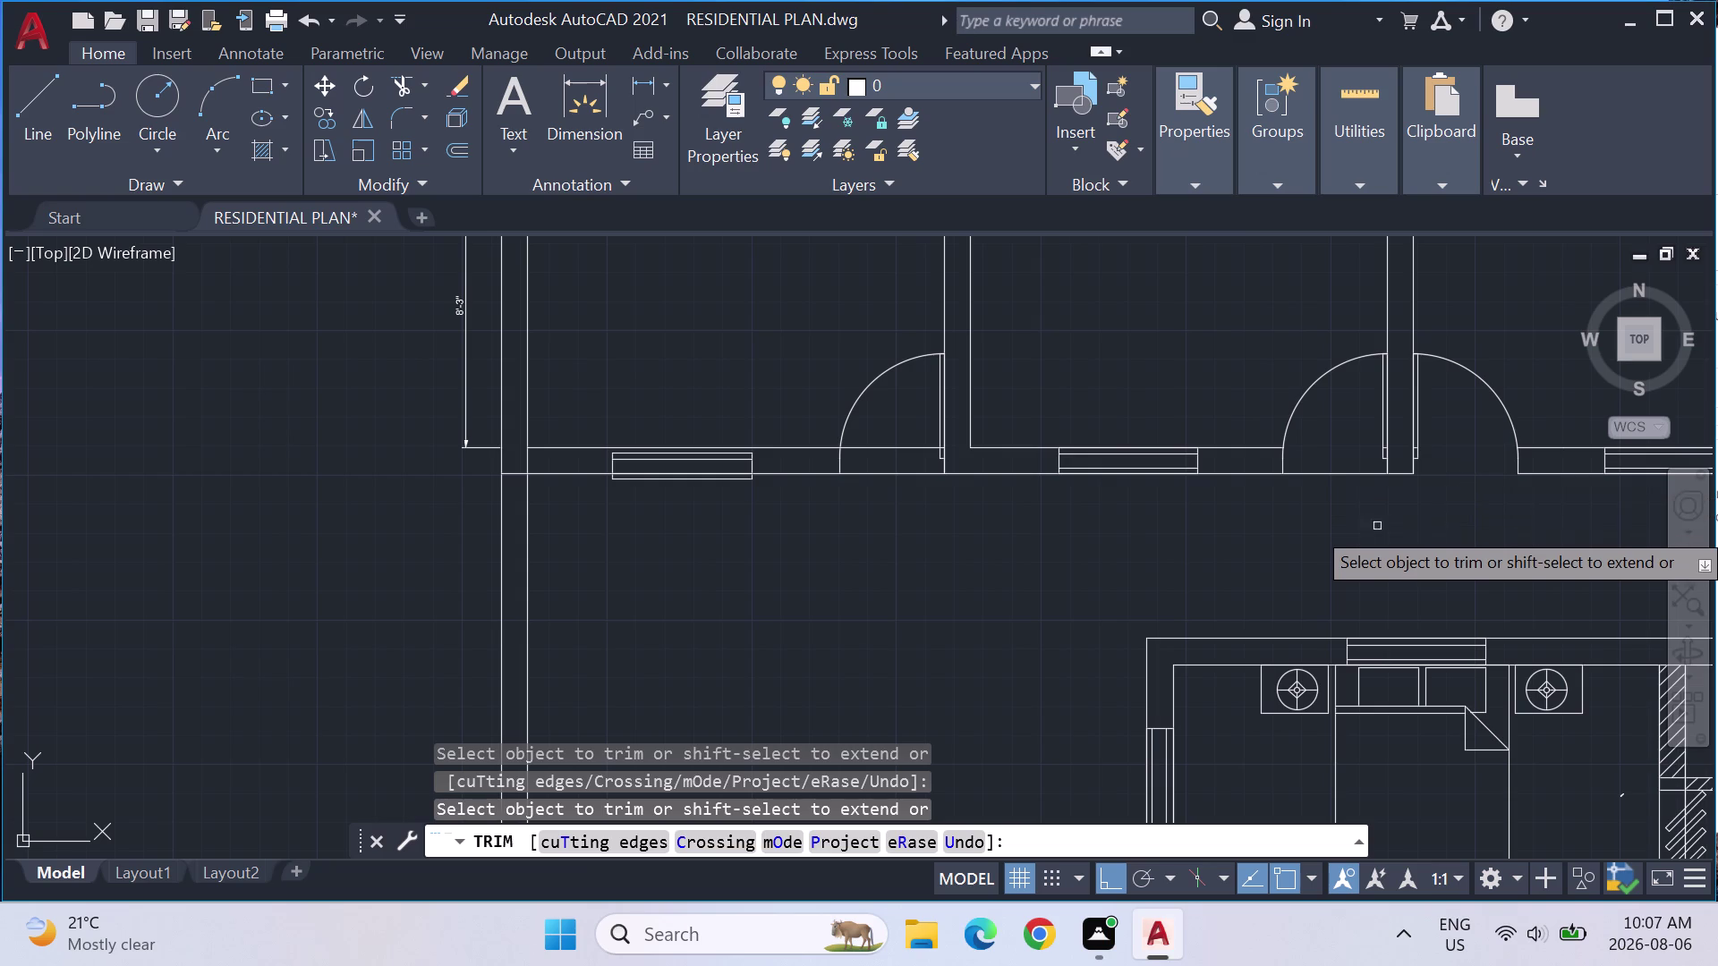
click(1331, 474)
Trim the wall lines and leftover end in the left doorway.
middle_drag(1391, 548, 1382, 544)
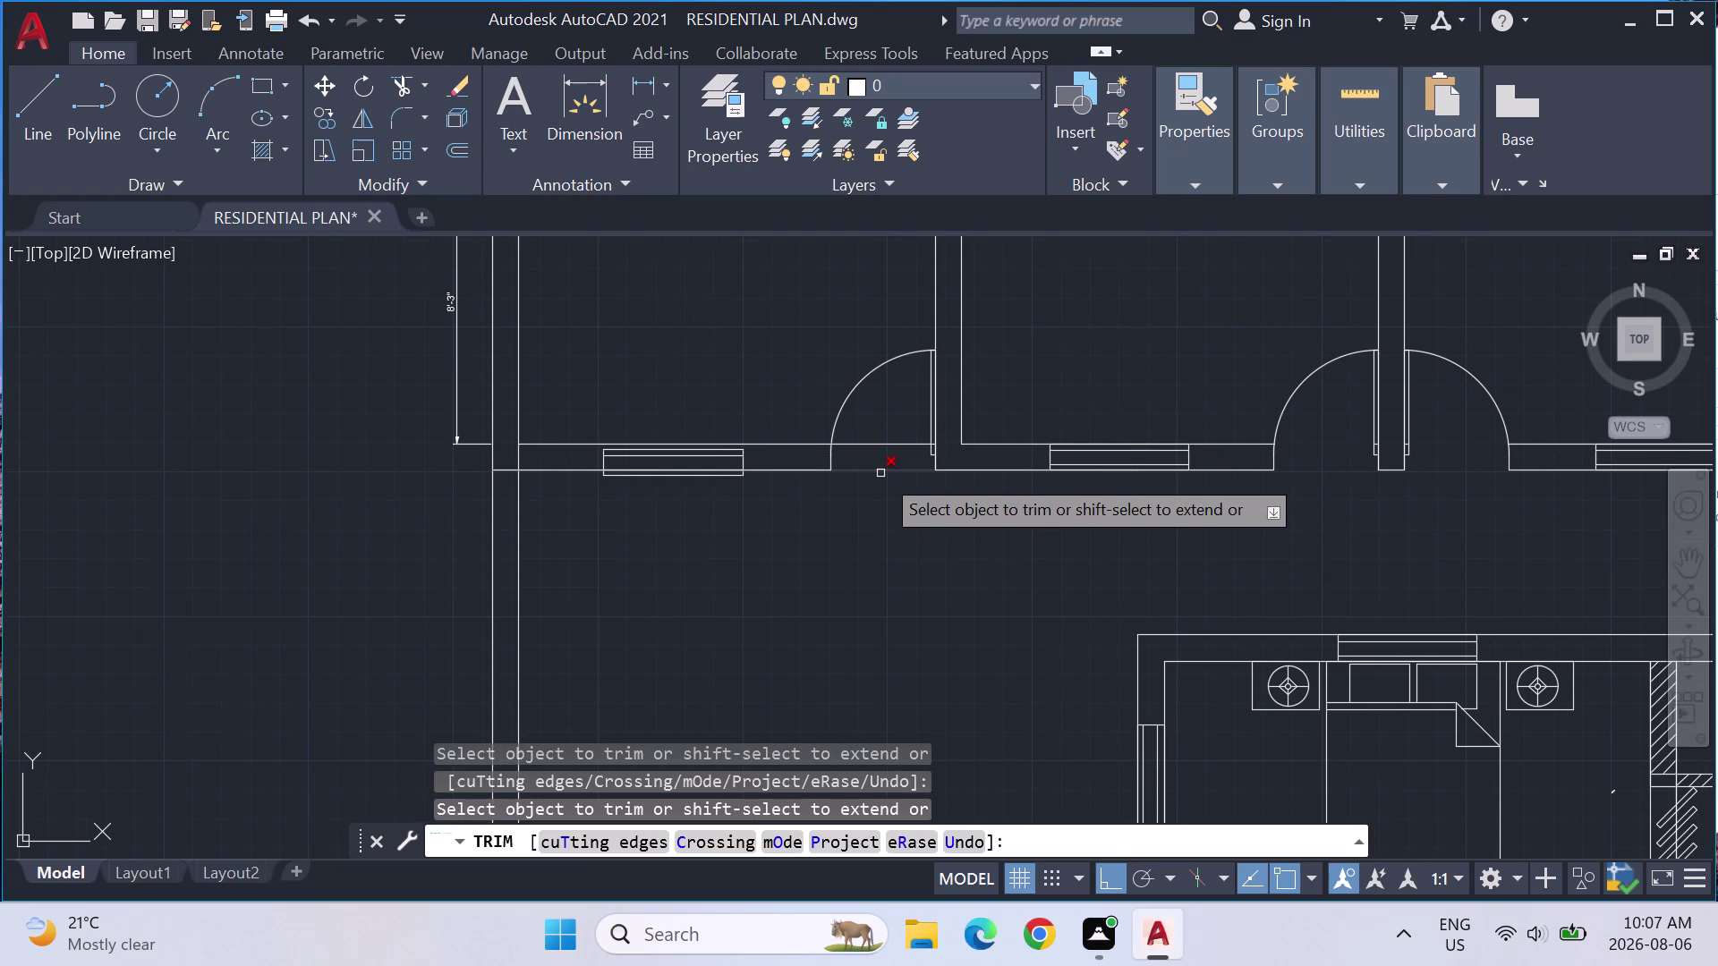
click(881, 473)
click(885, 446)
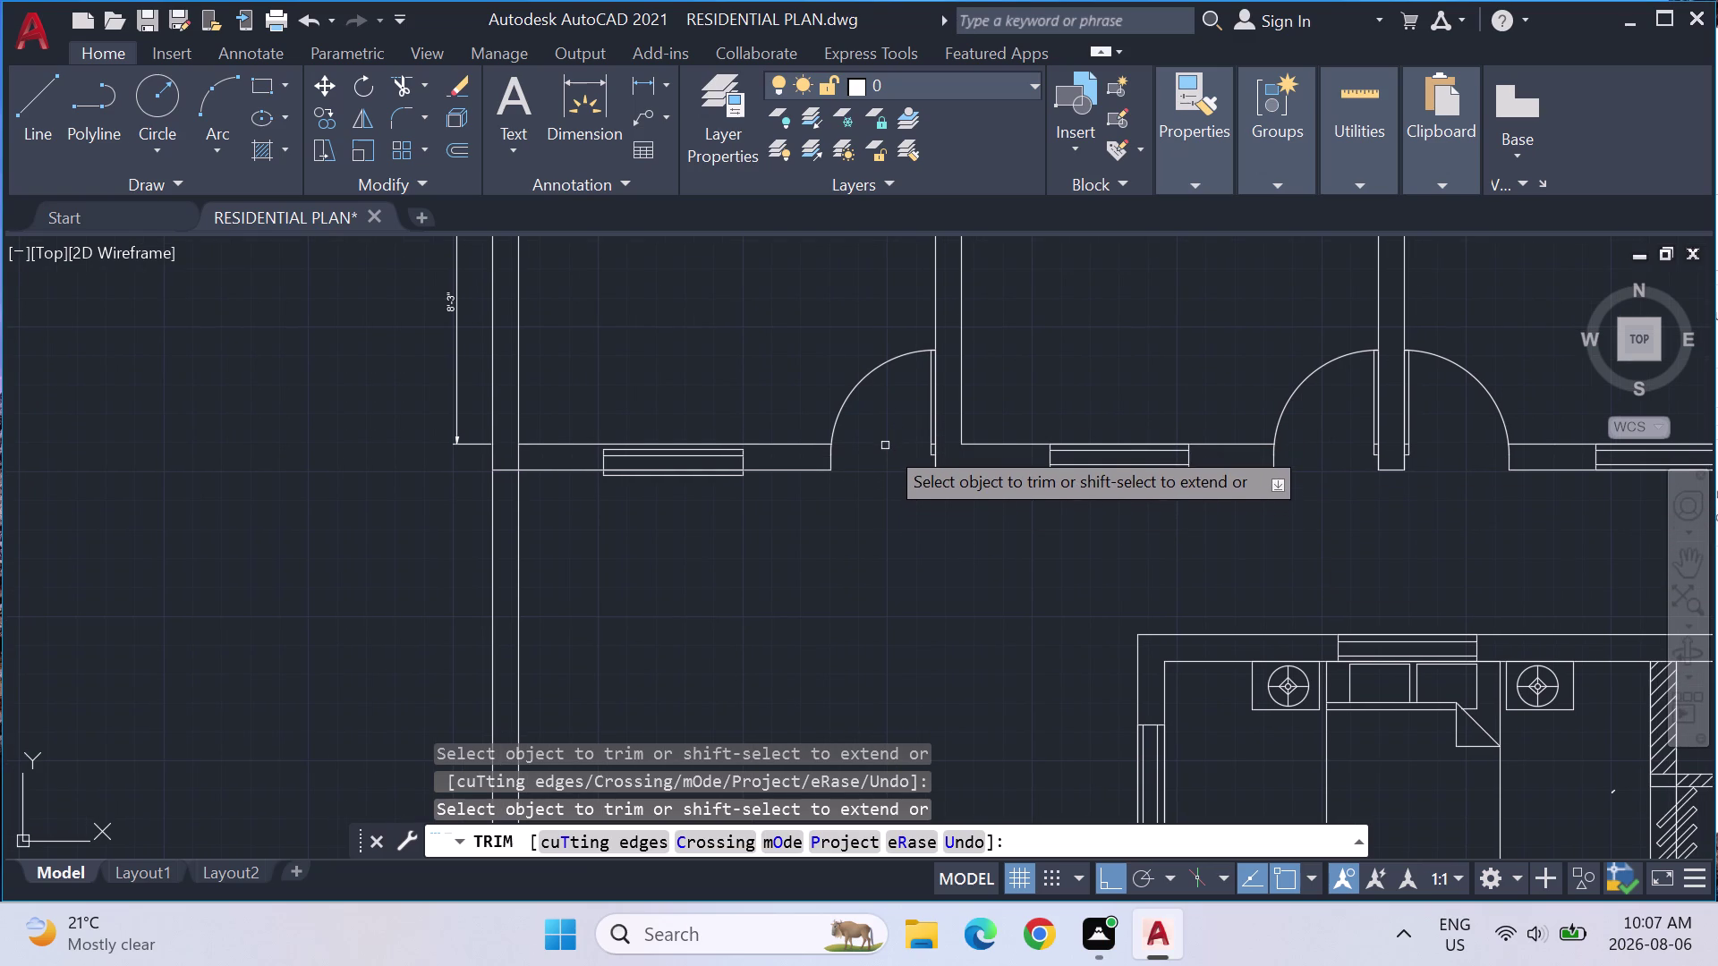
scroll(up, 3)
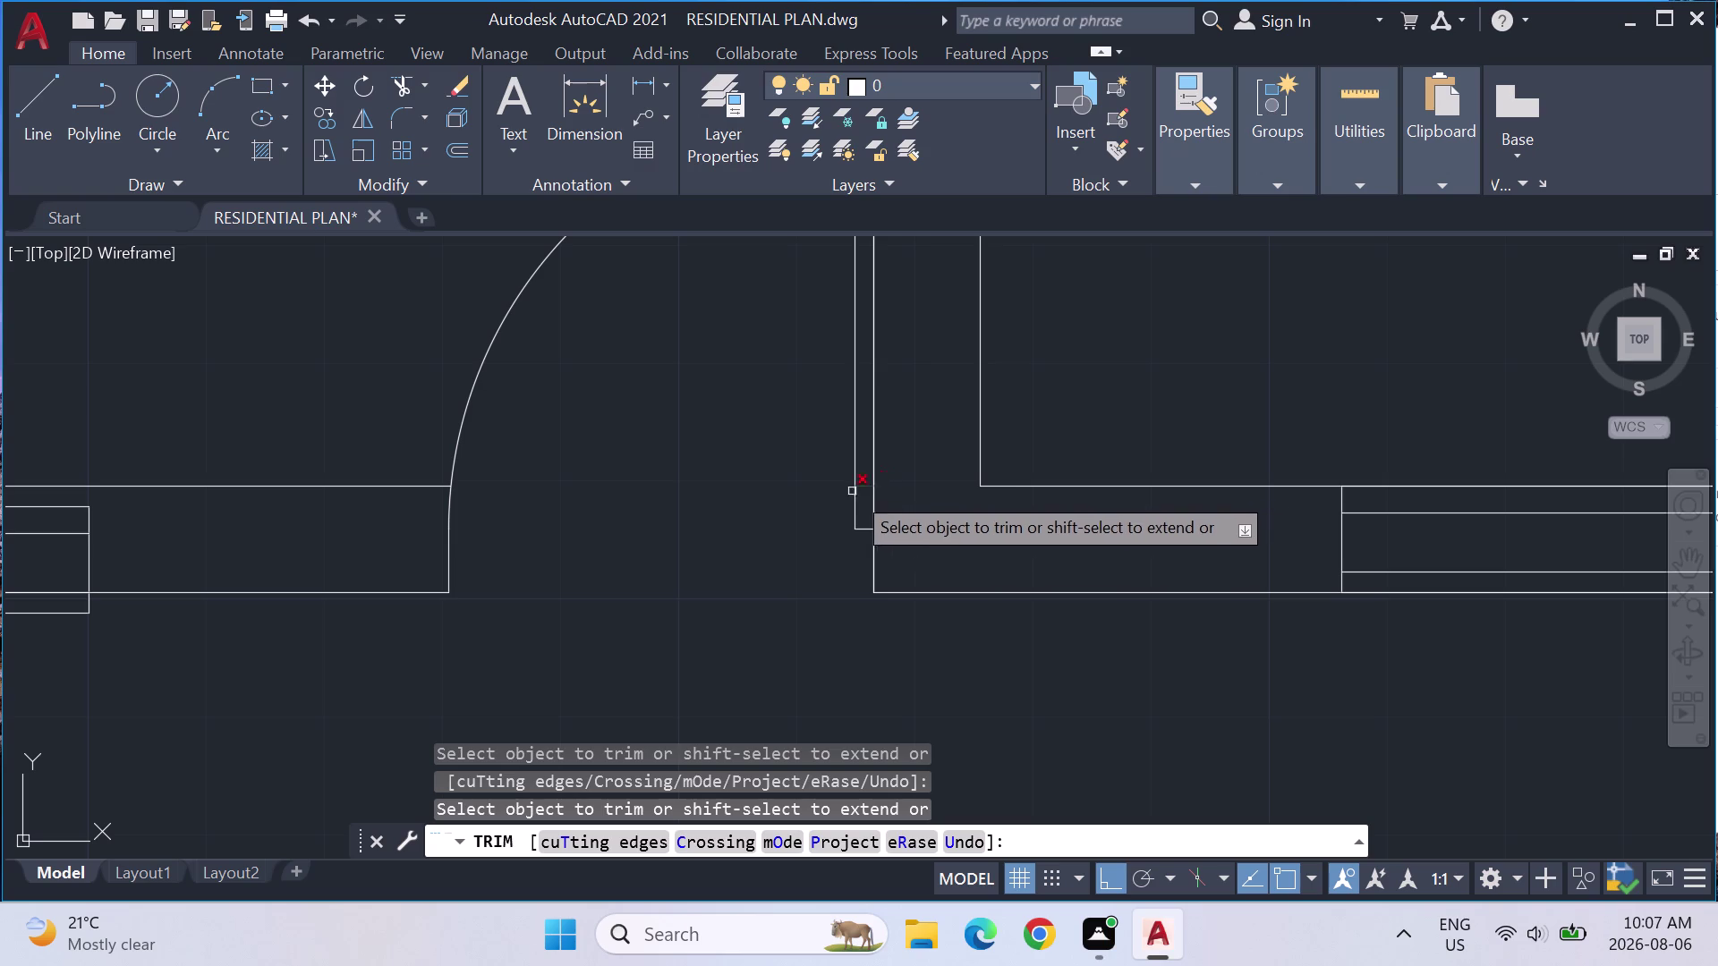
click(864, 483)
scroll(down, 3)
middle_drag(1144, 524, 1012, 515)
scroll(down, 3)
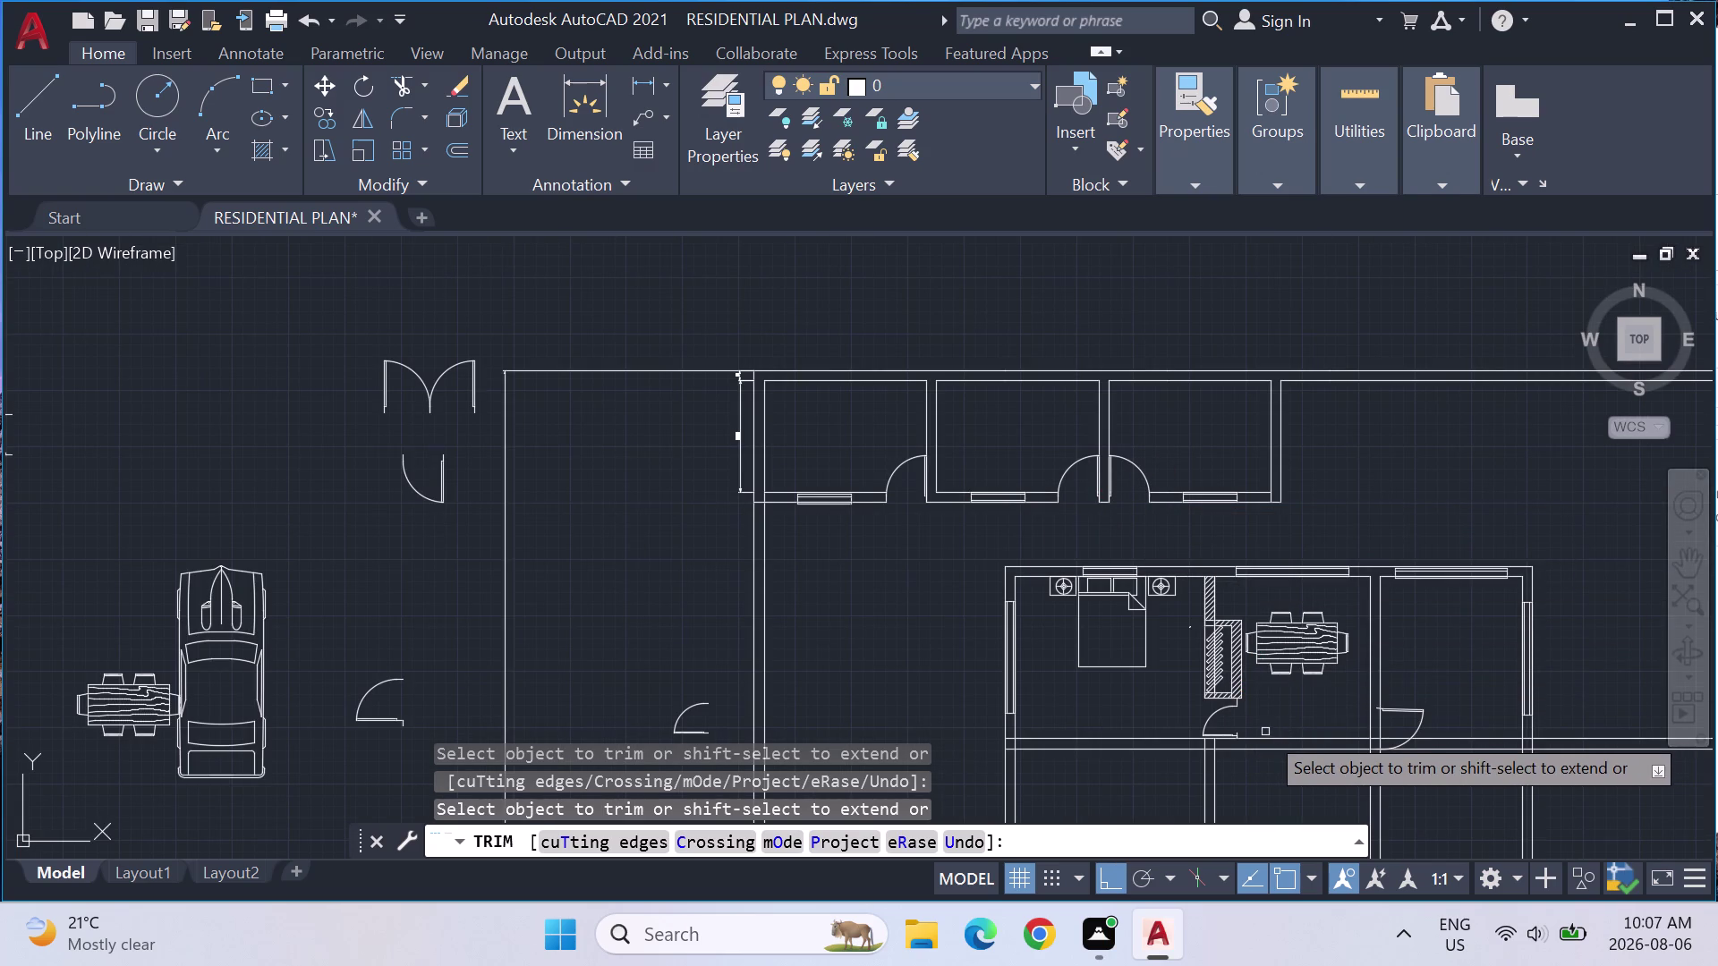
Trim the wall line across the fireplace-room doorway.
scroll(up, 3)
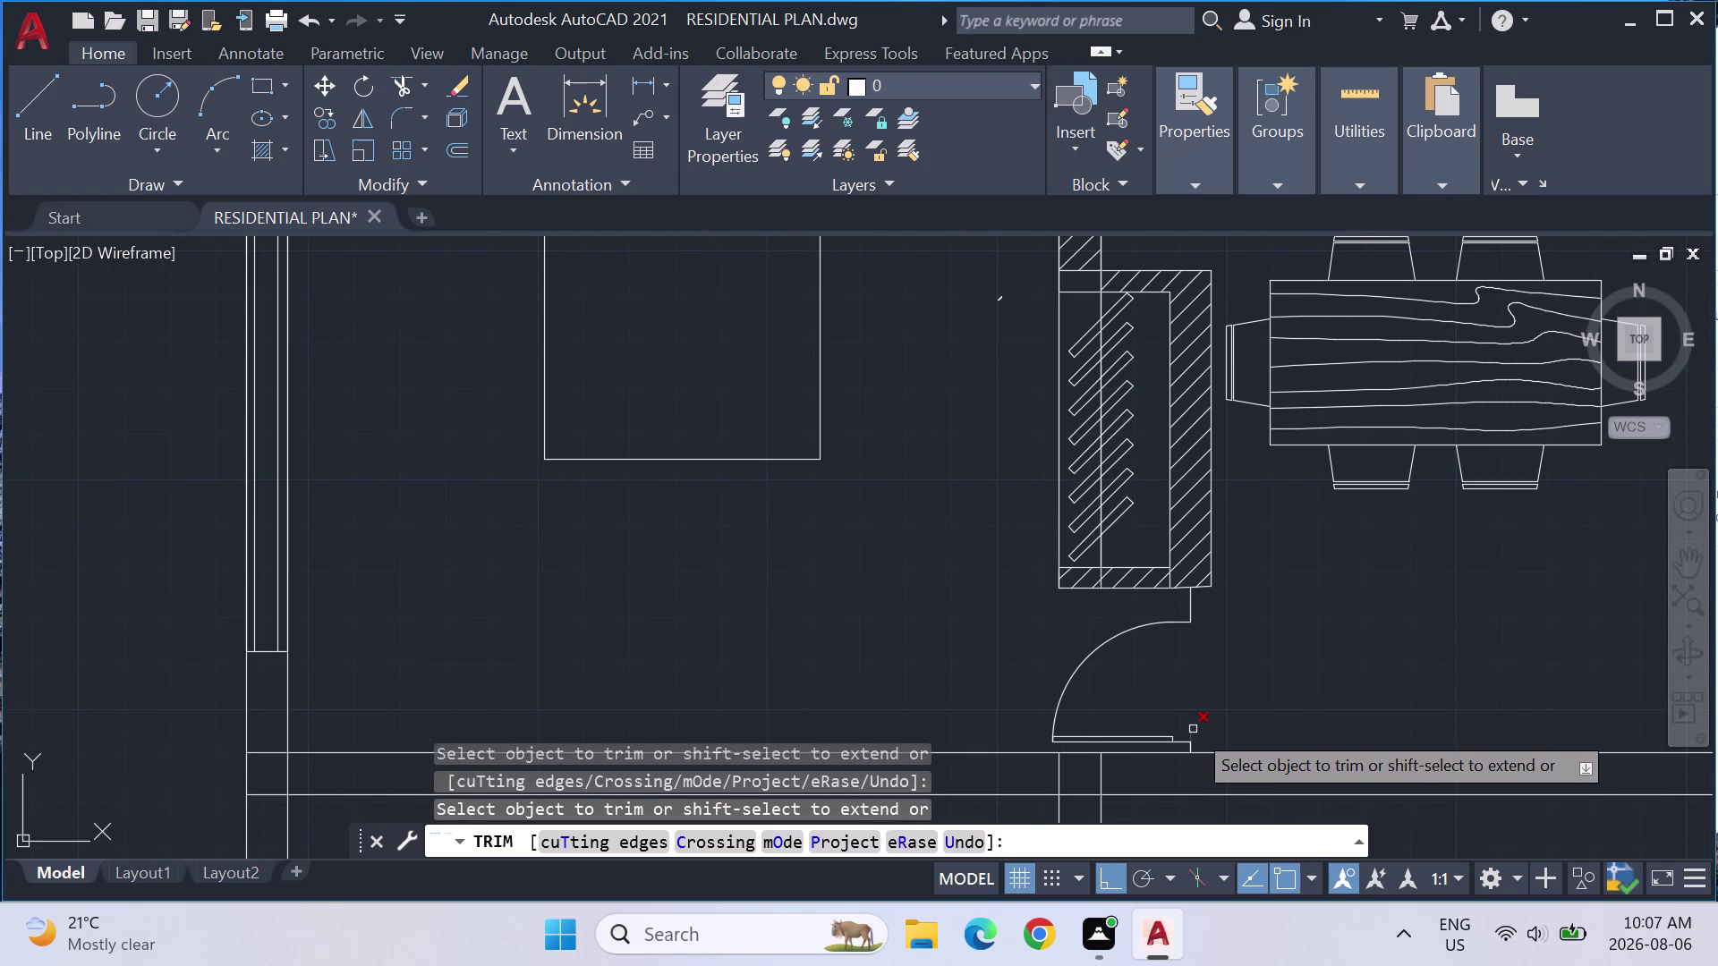
click(1193, 730)
scroll(down, 3)
middle_drag(1468, 684, 1311, 665)
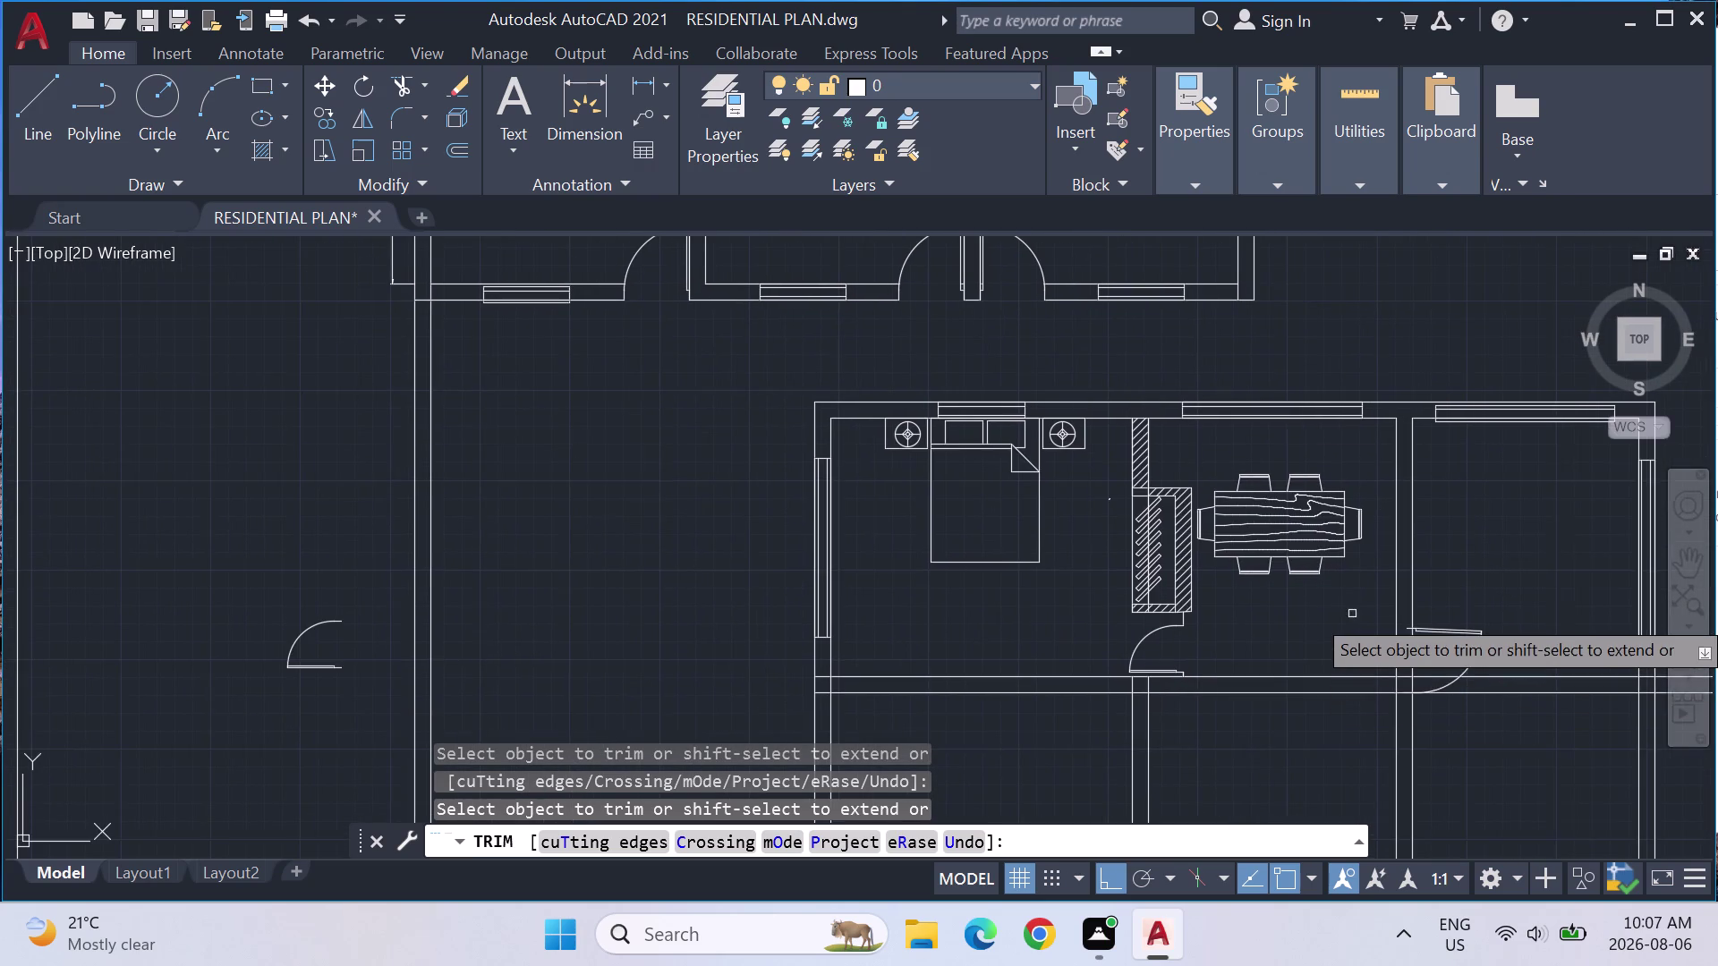
scroll(up, 3)
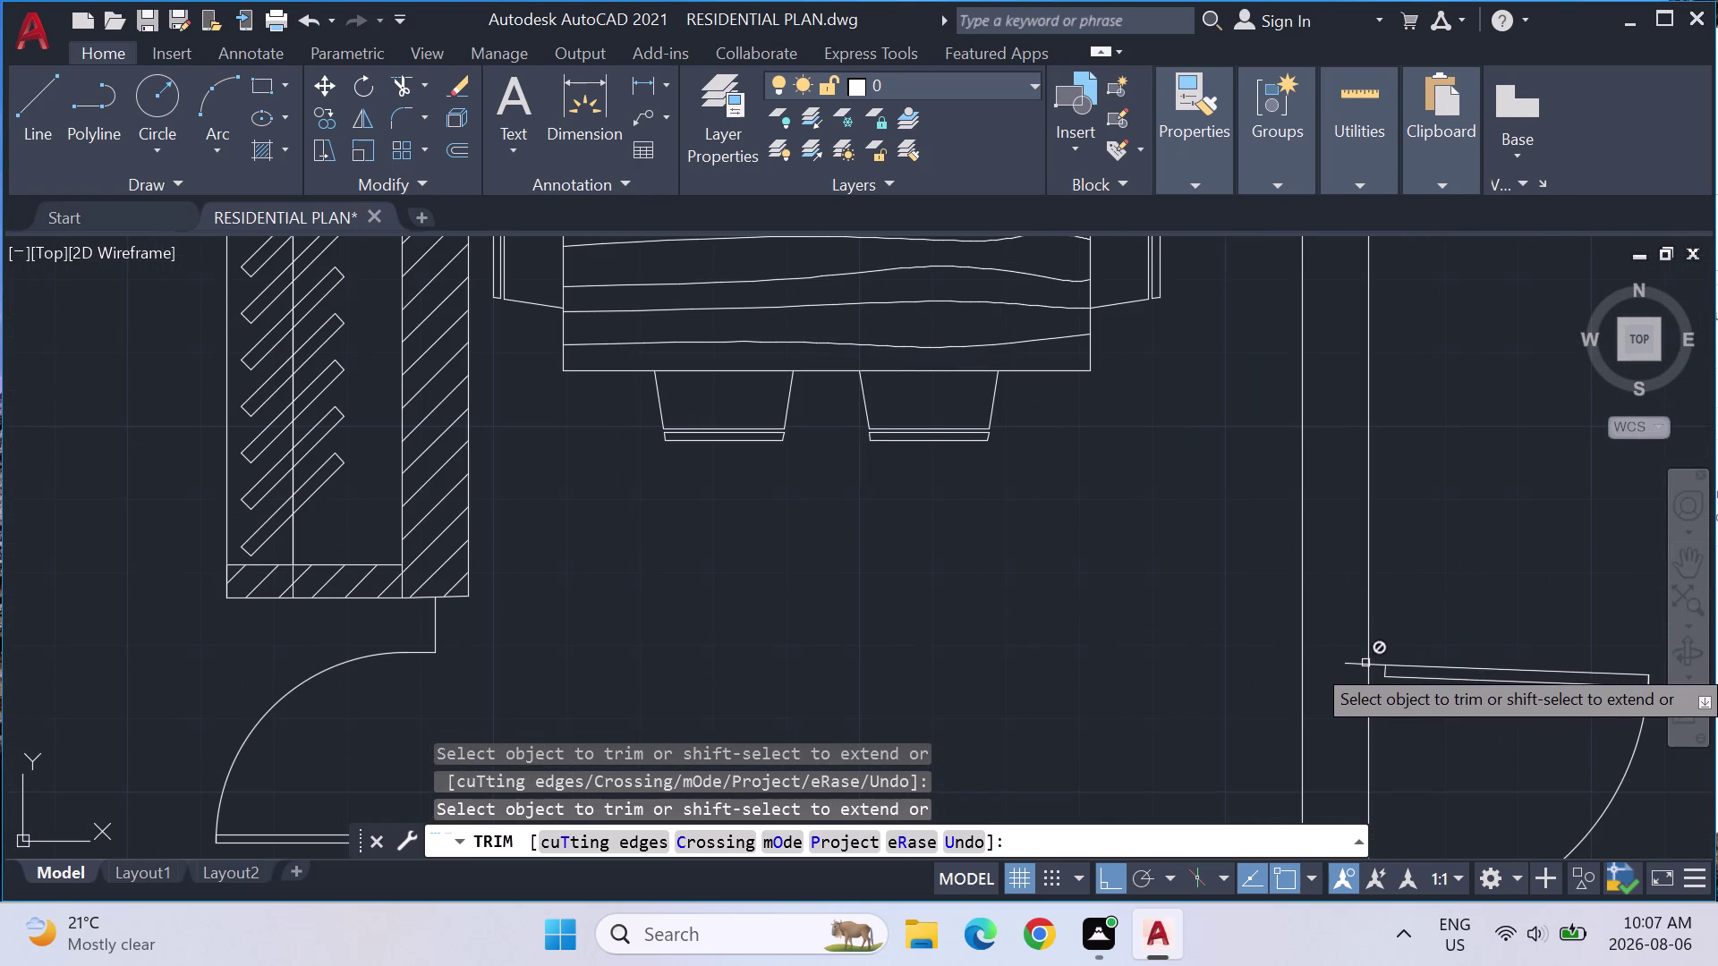
Attempt trimming the short line by the right-hand door, then cancel Trim.
click(1346, 664)
scroll(down, 3)
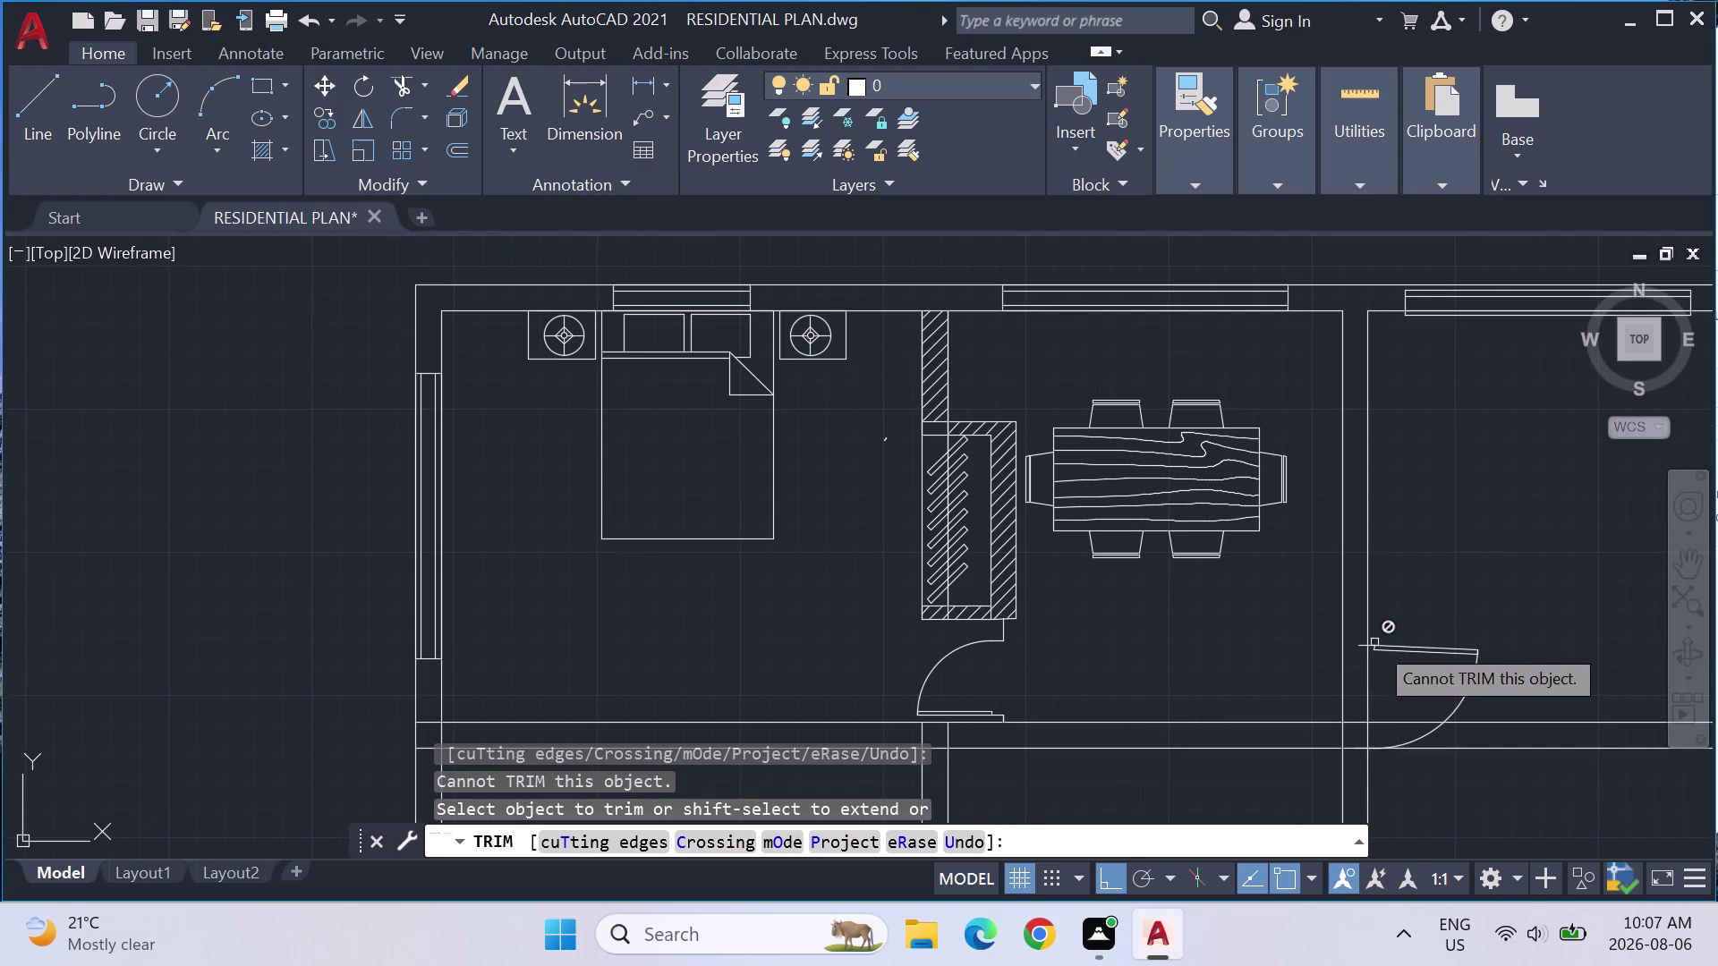
scroll(up, 3)
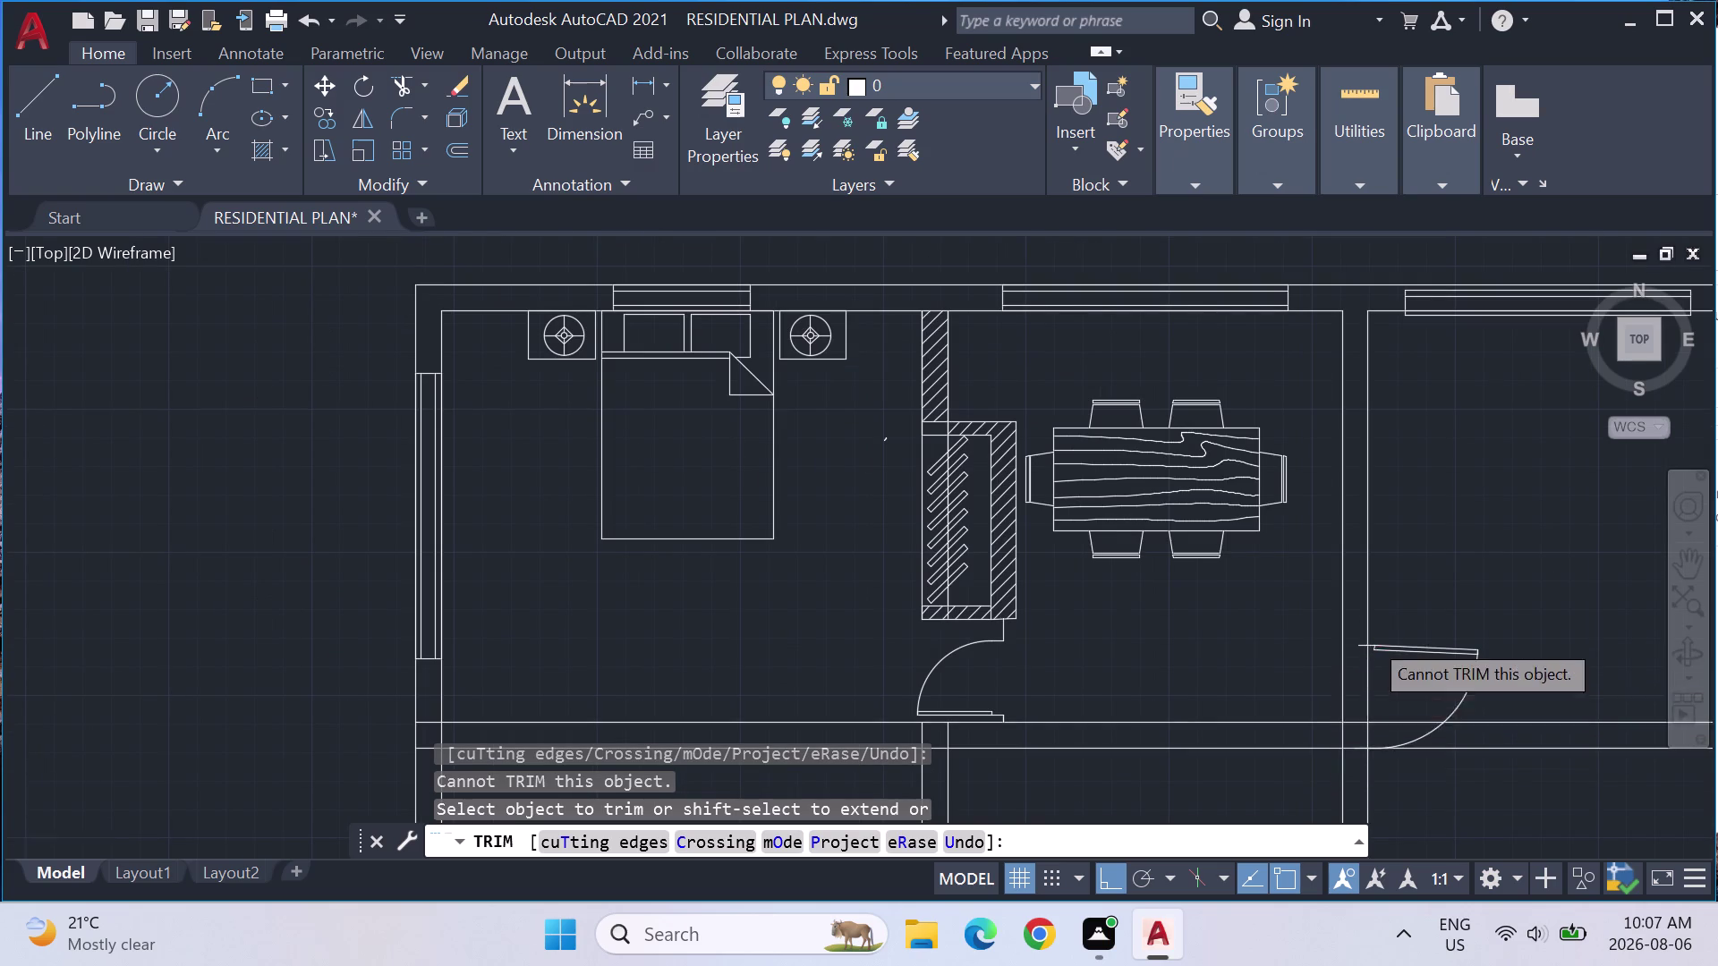
scroll(up, 3)
scroll(down, 3)
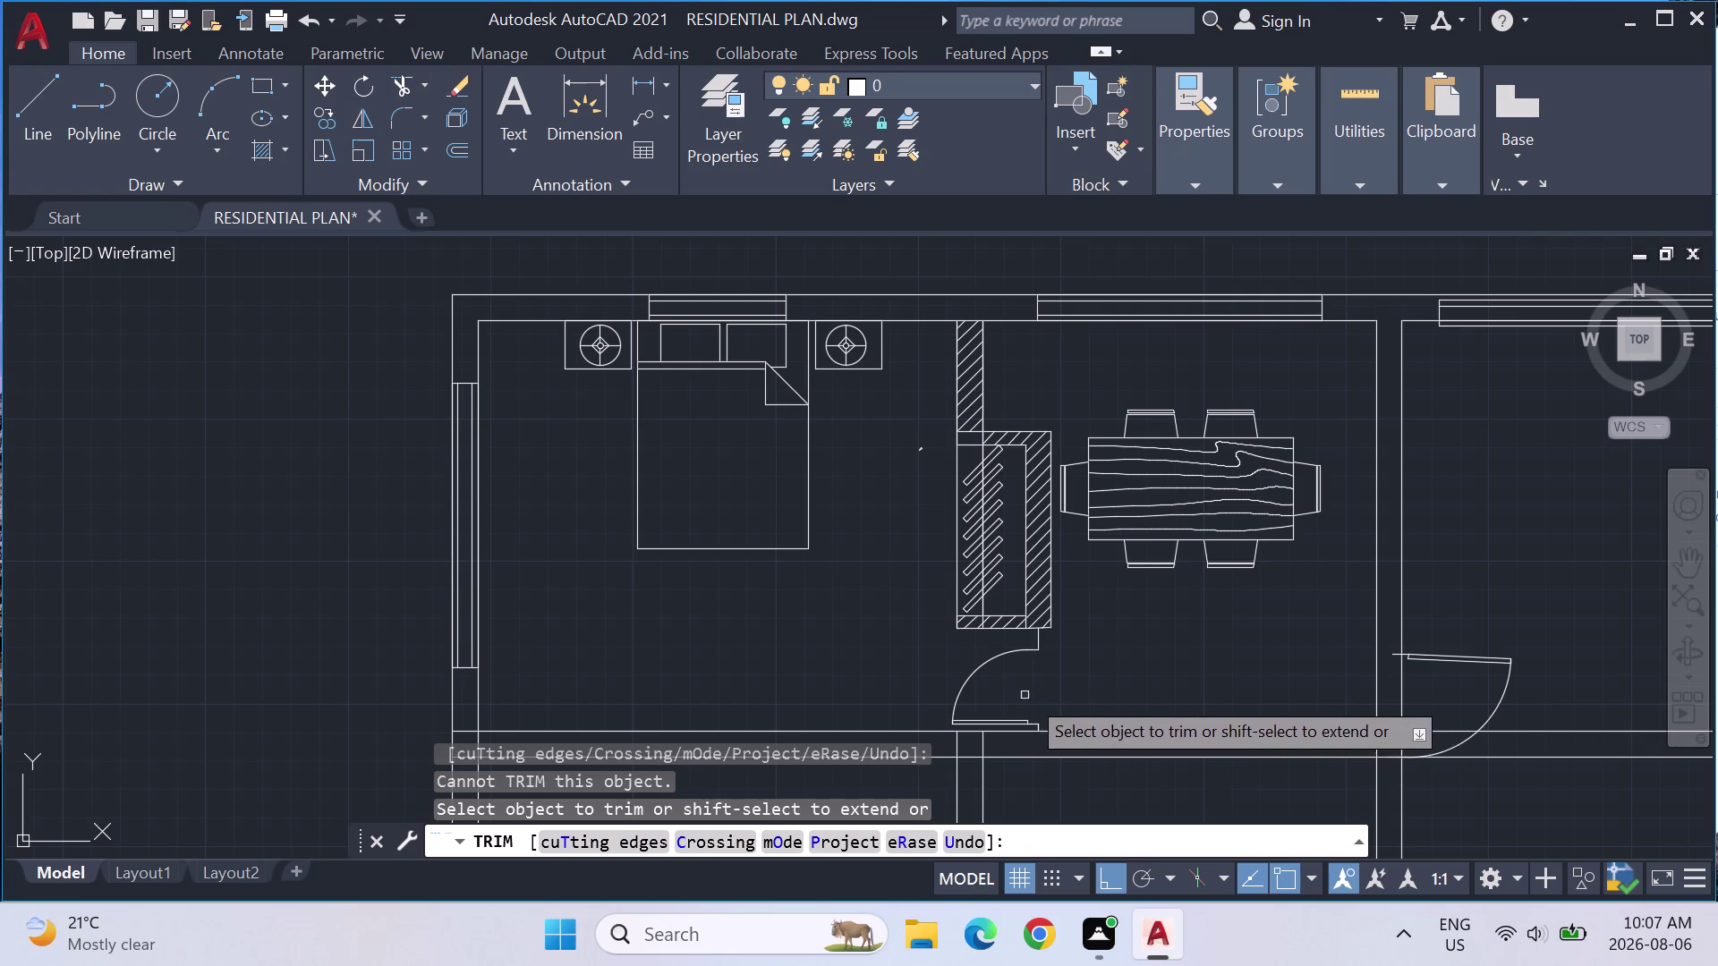
key(Escape)
key(Escape)
key(Escape)
key(Escape)
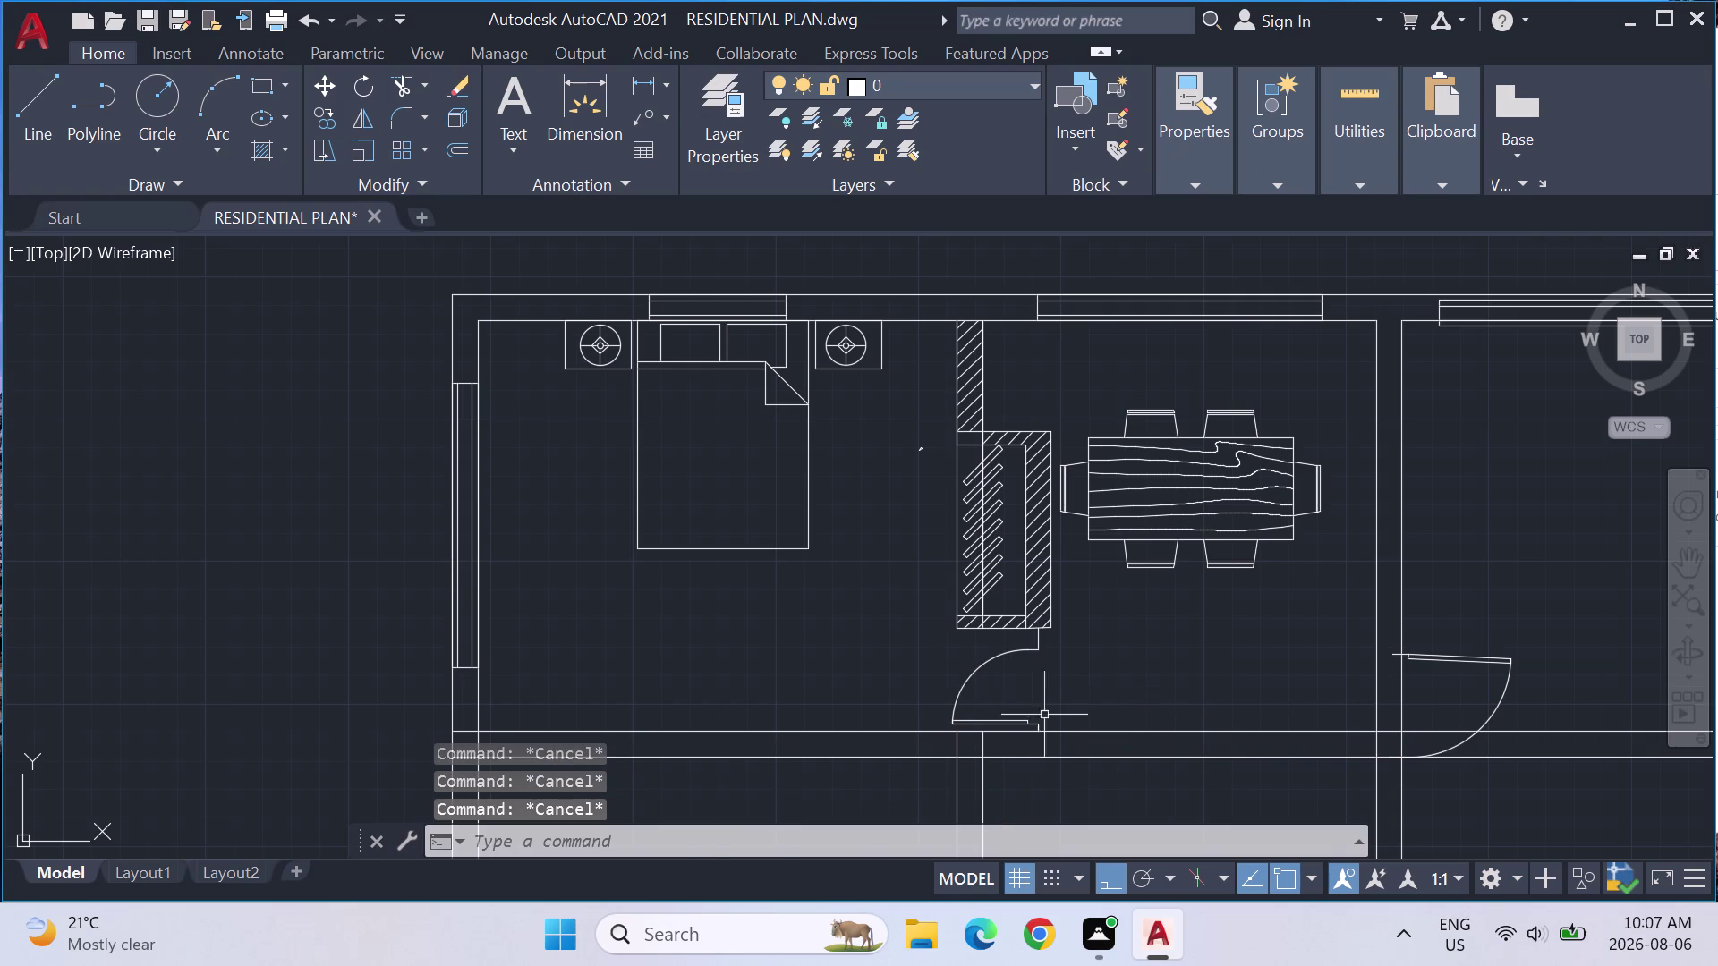
Try Match Properties with the right-hand door swing as source, then cancel.
drag(1059, 721, 966, 712)
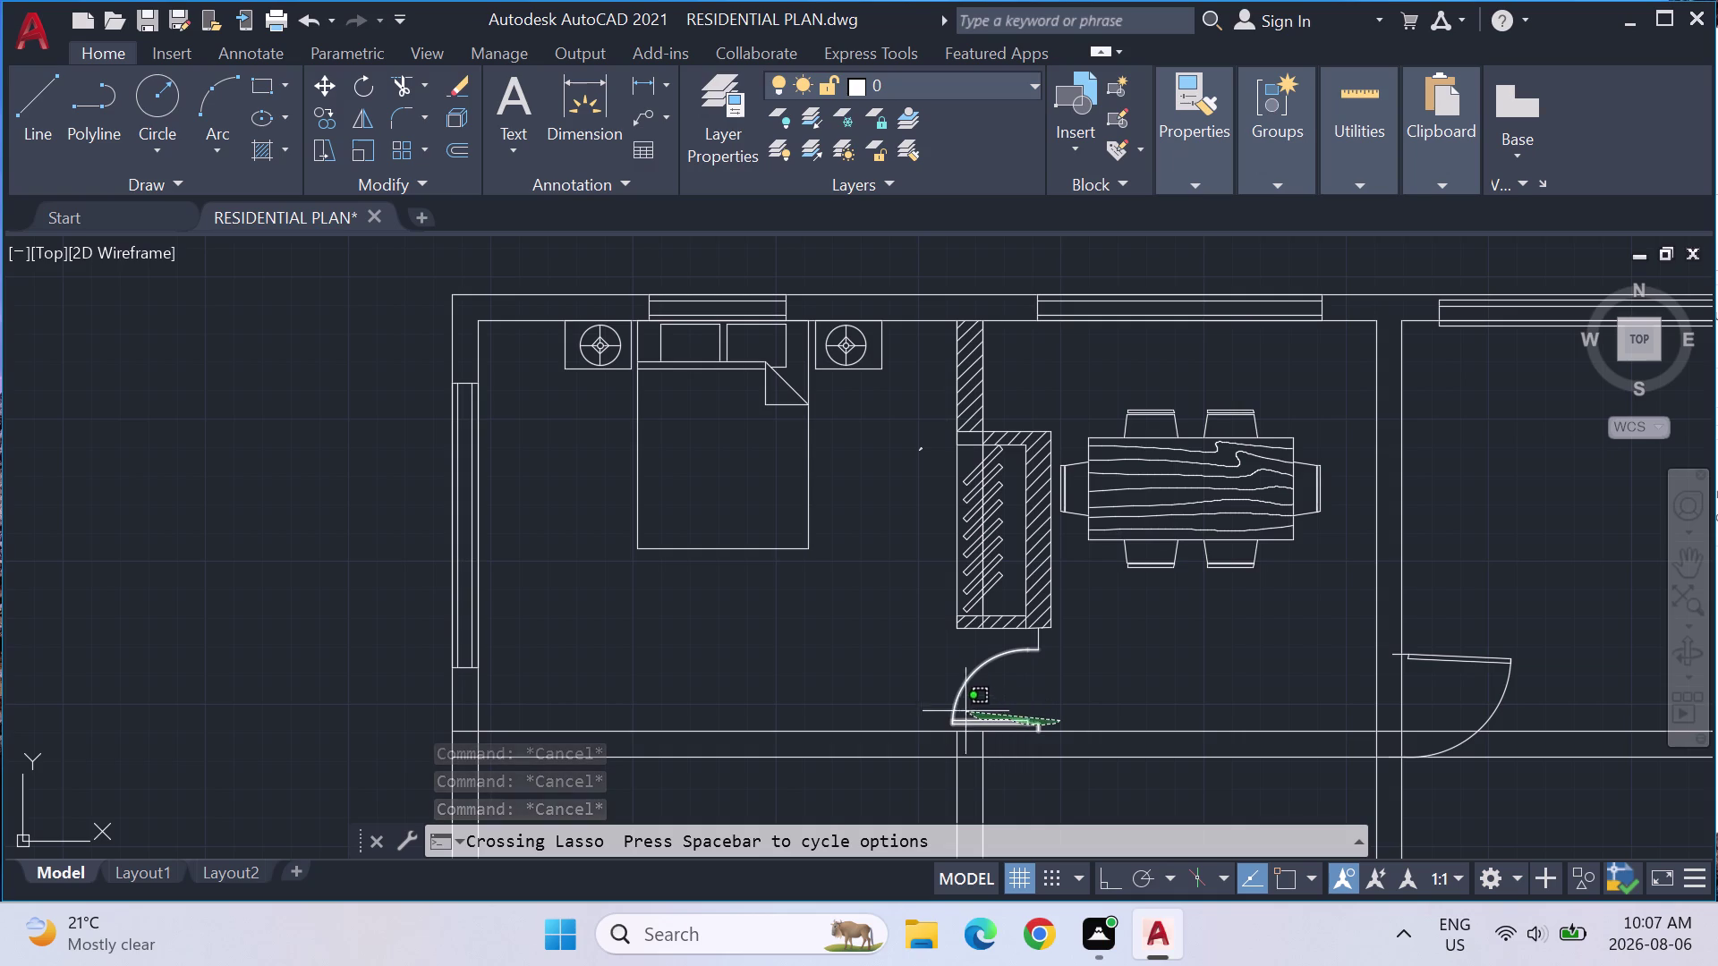
drag(966, 712, 951, 673)
click(1193, 164)
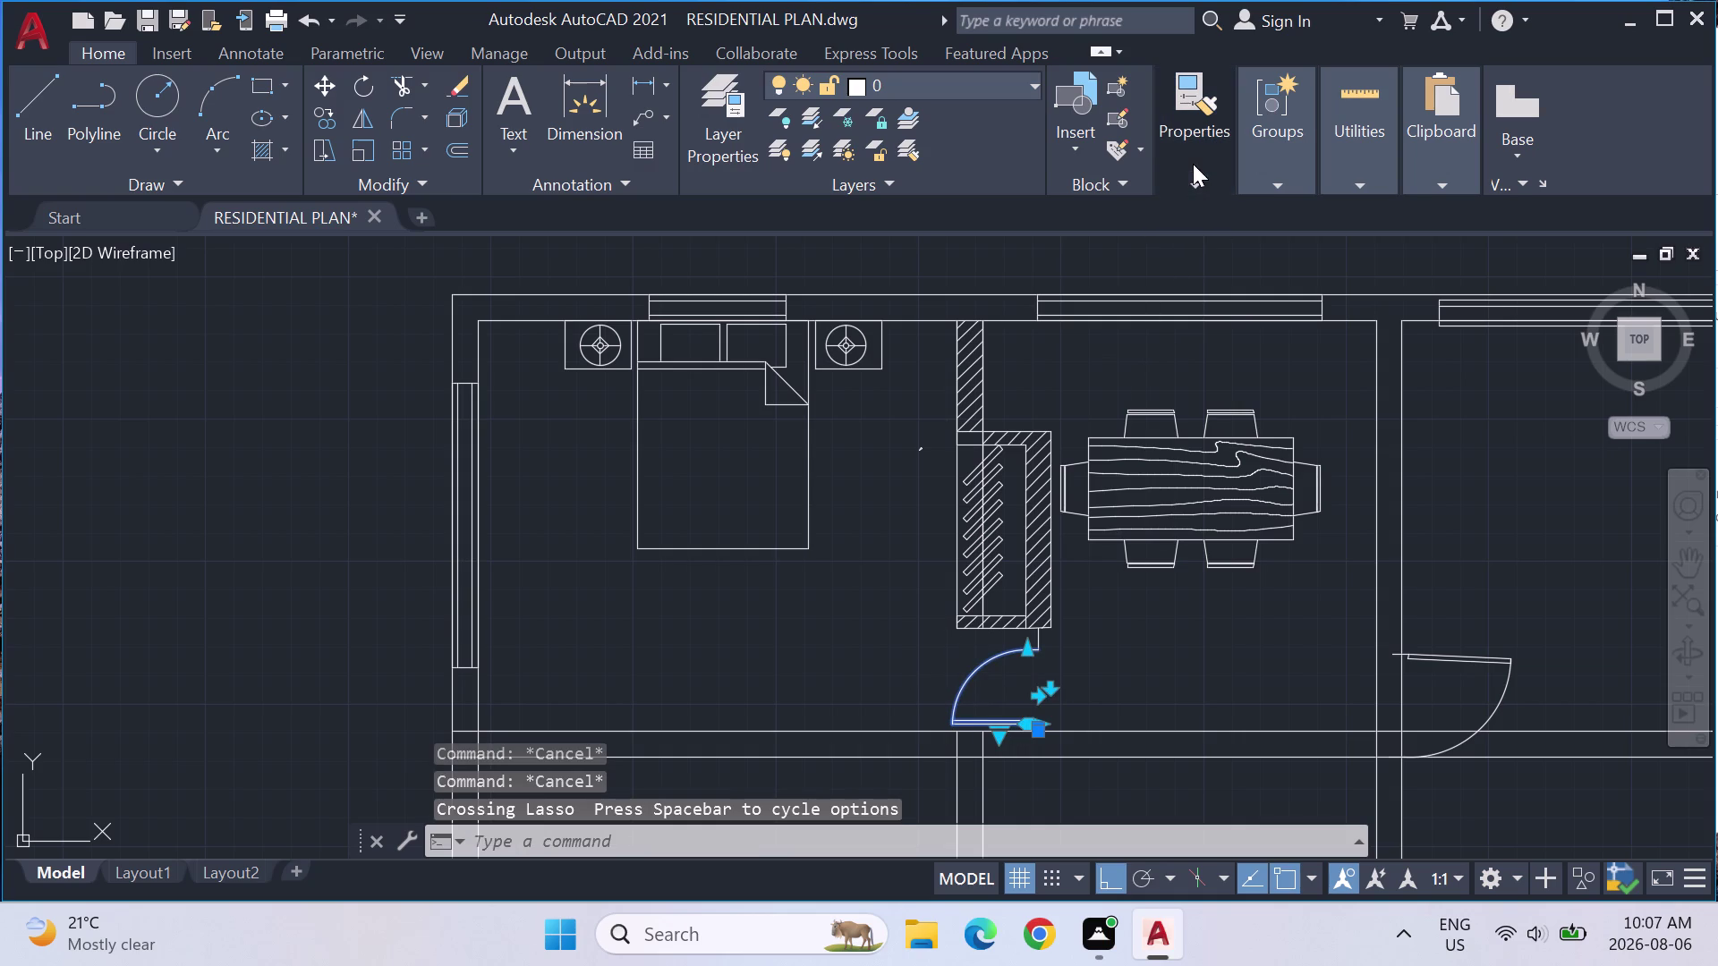
click(1190, 246)
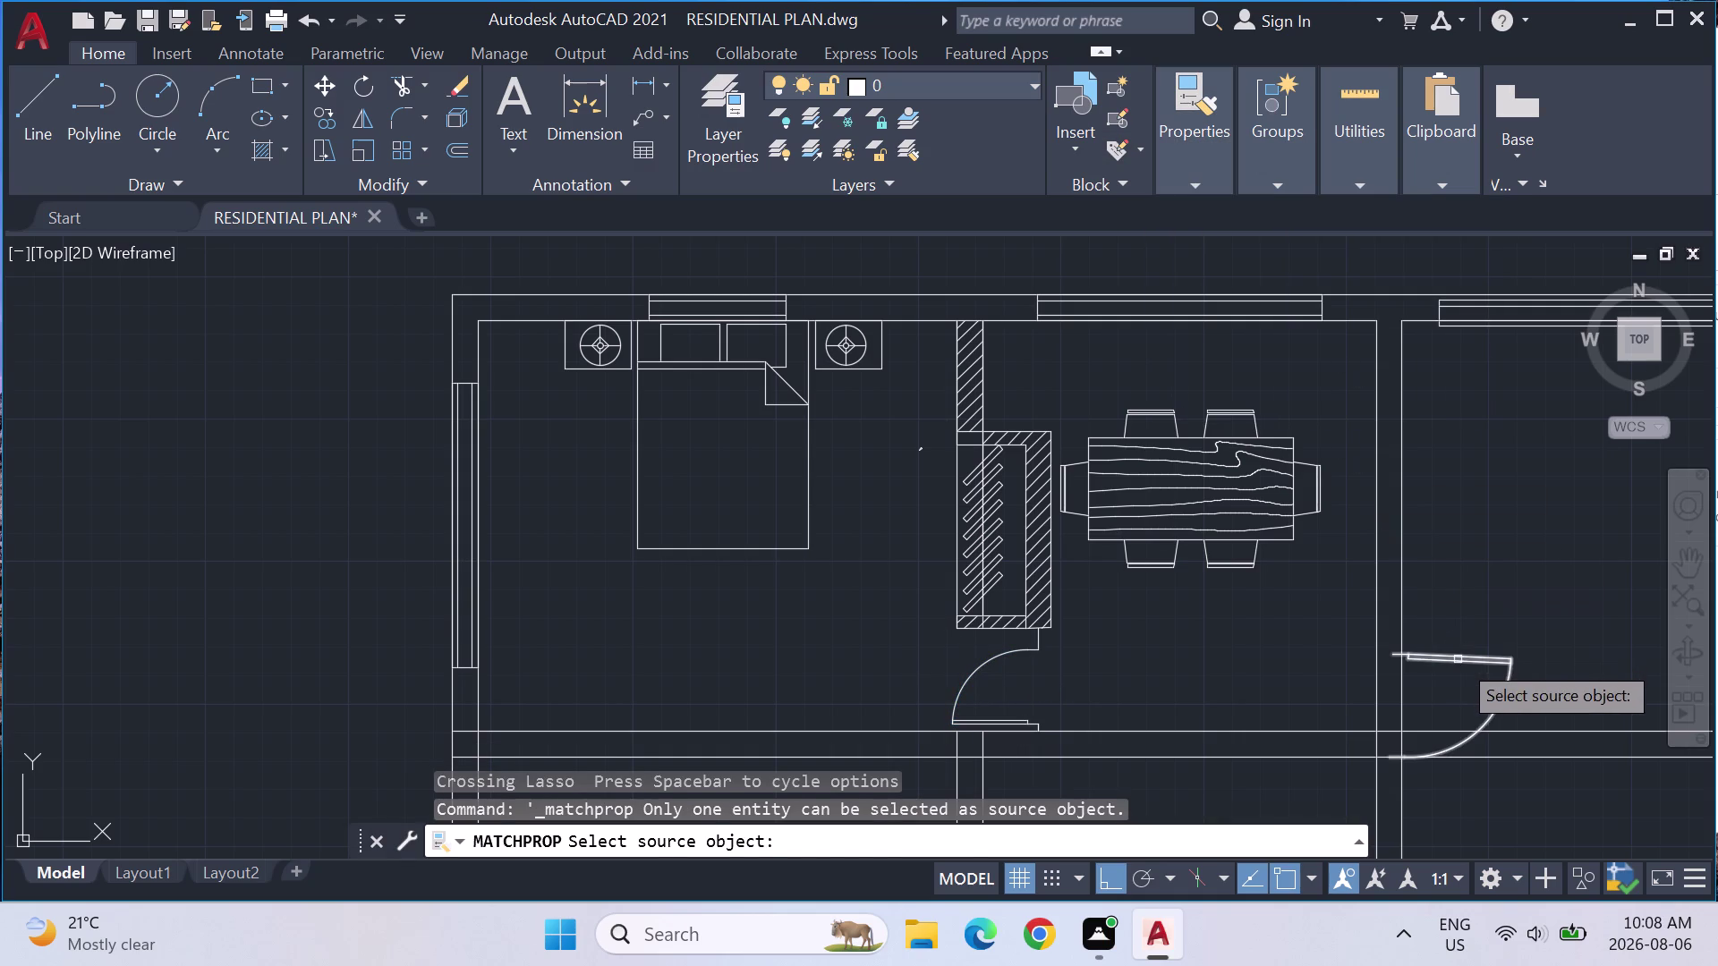
click(1458, 660)
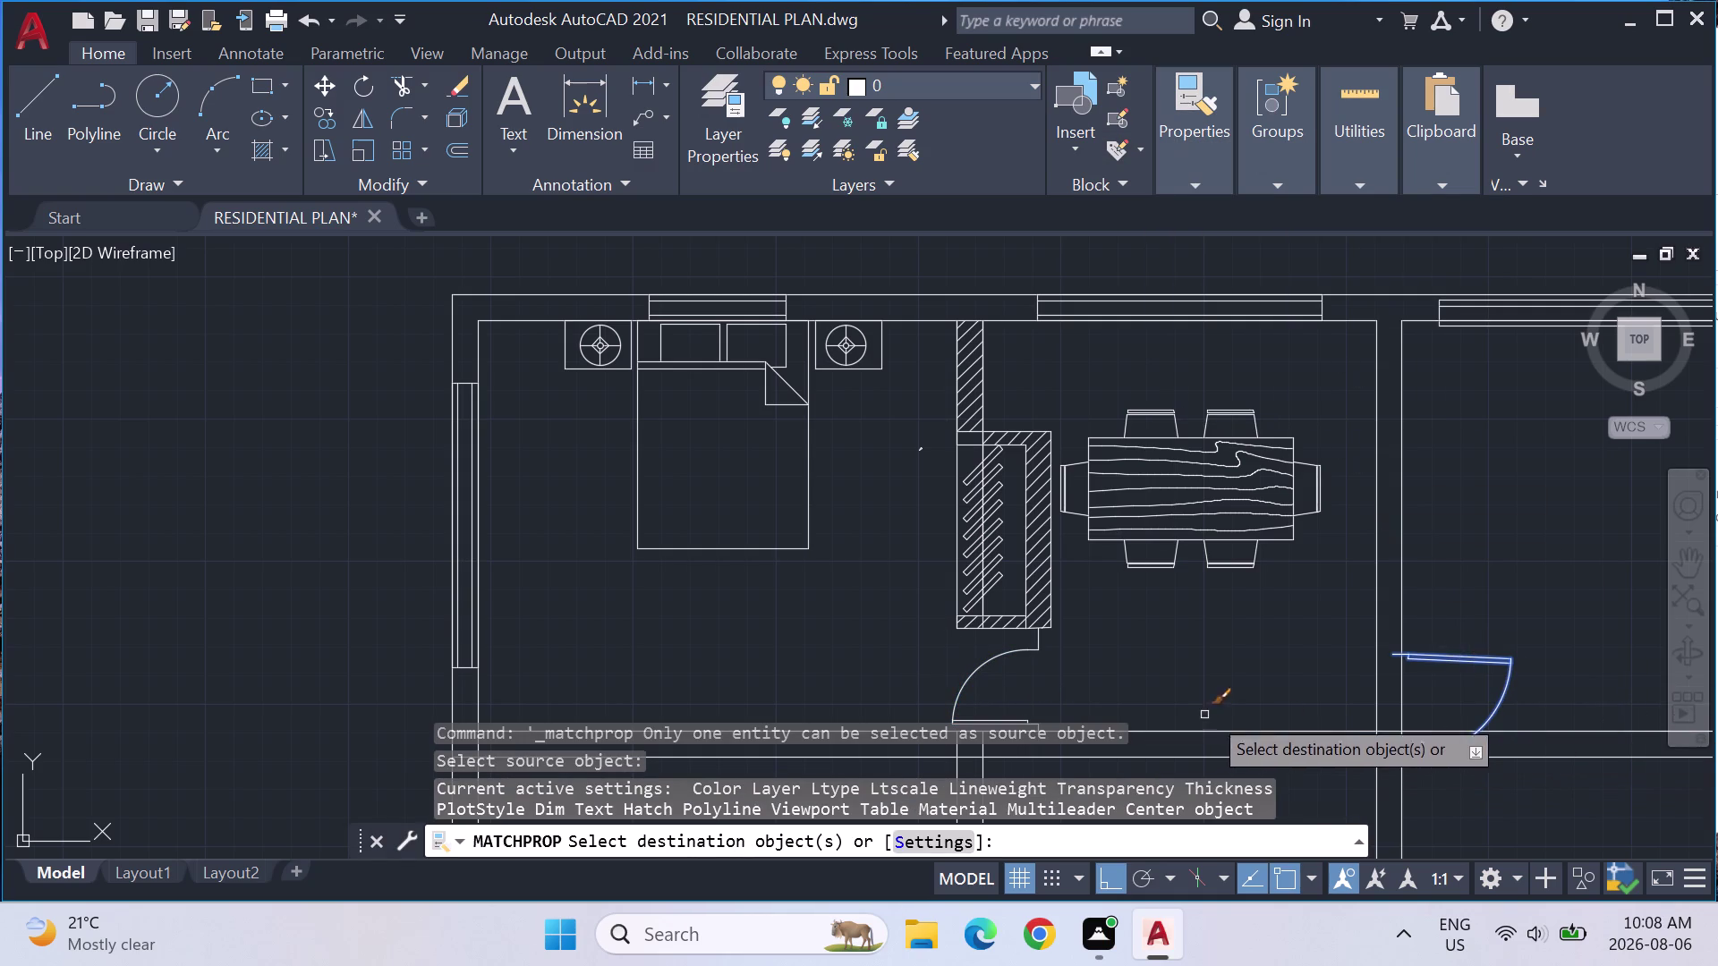
key(Escape)
key(Escape)
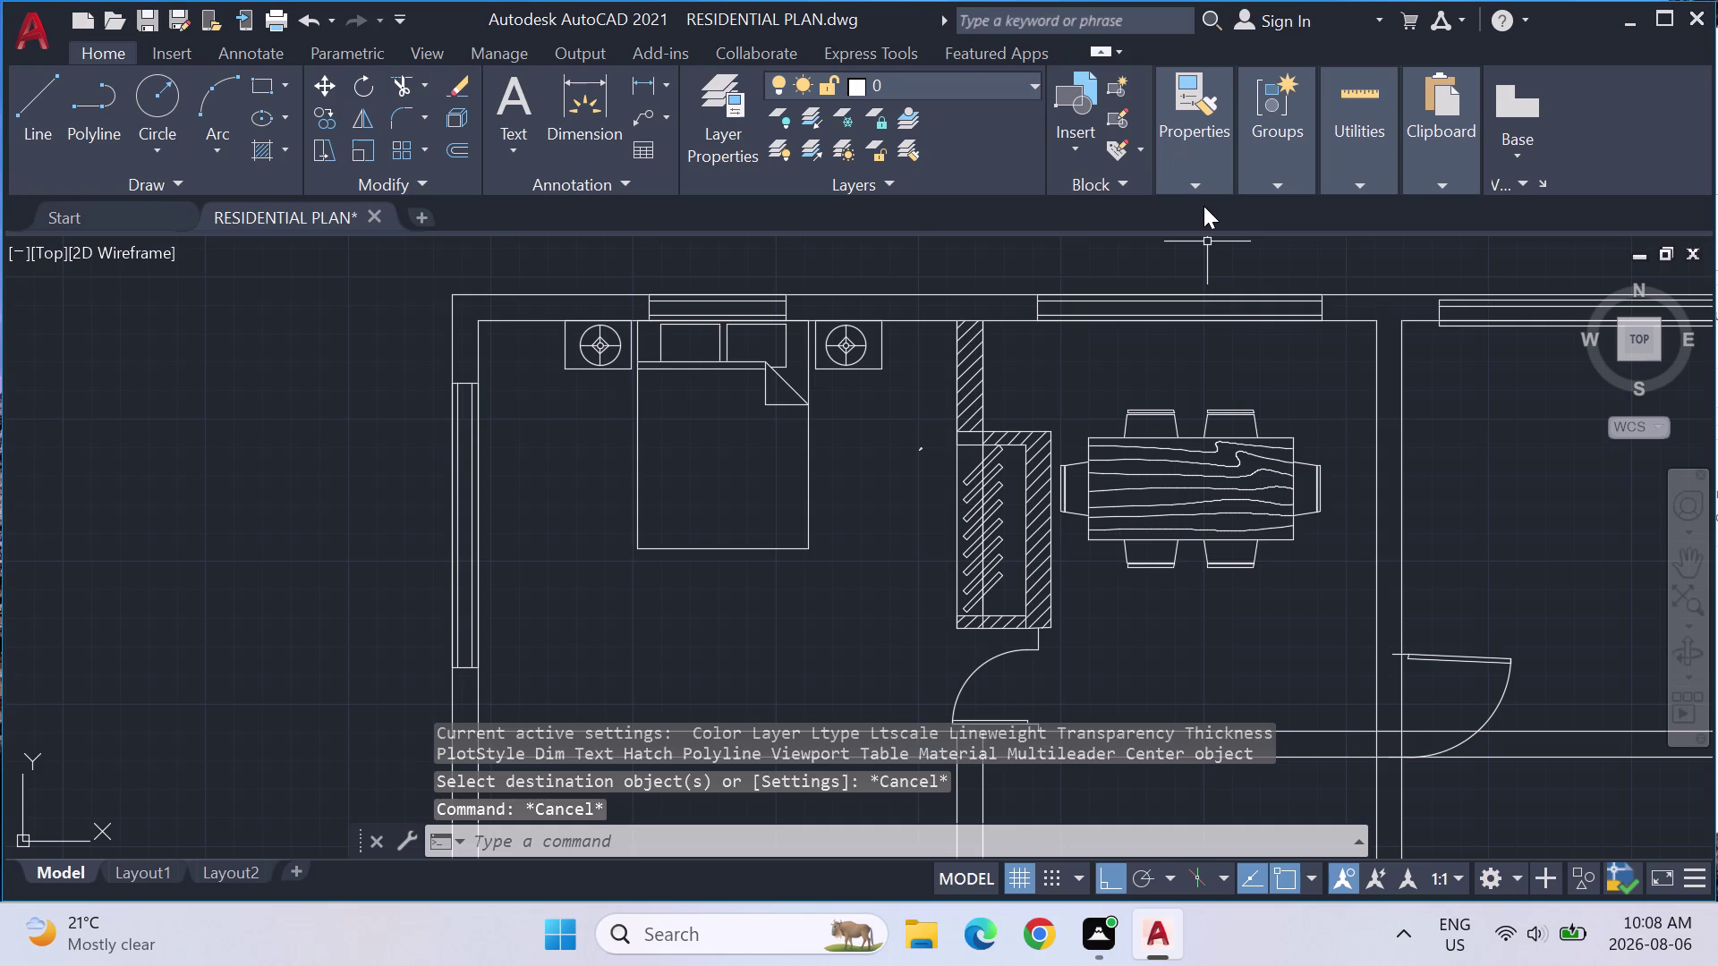
click(963, 692)
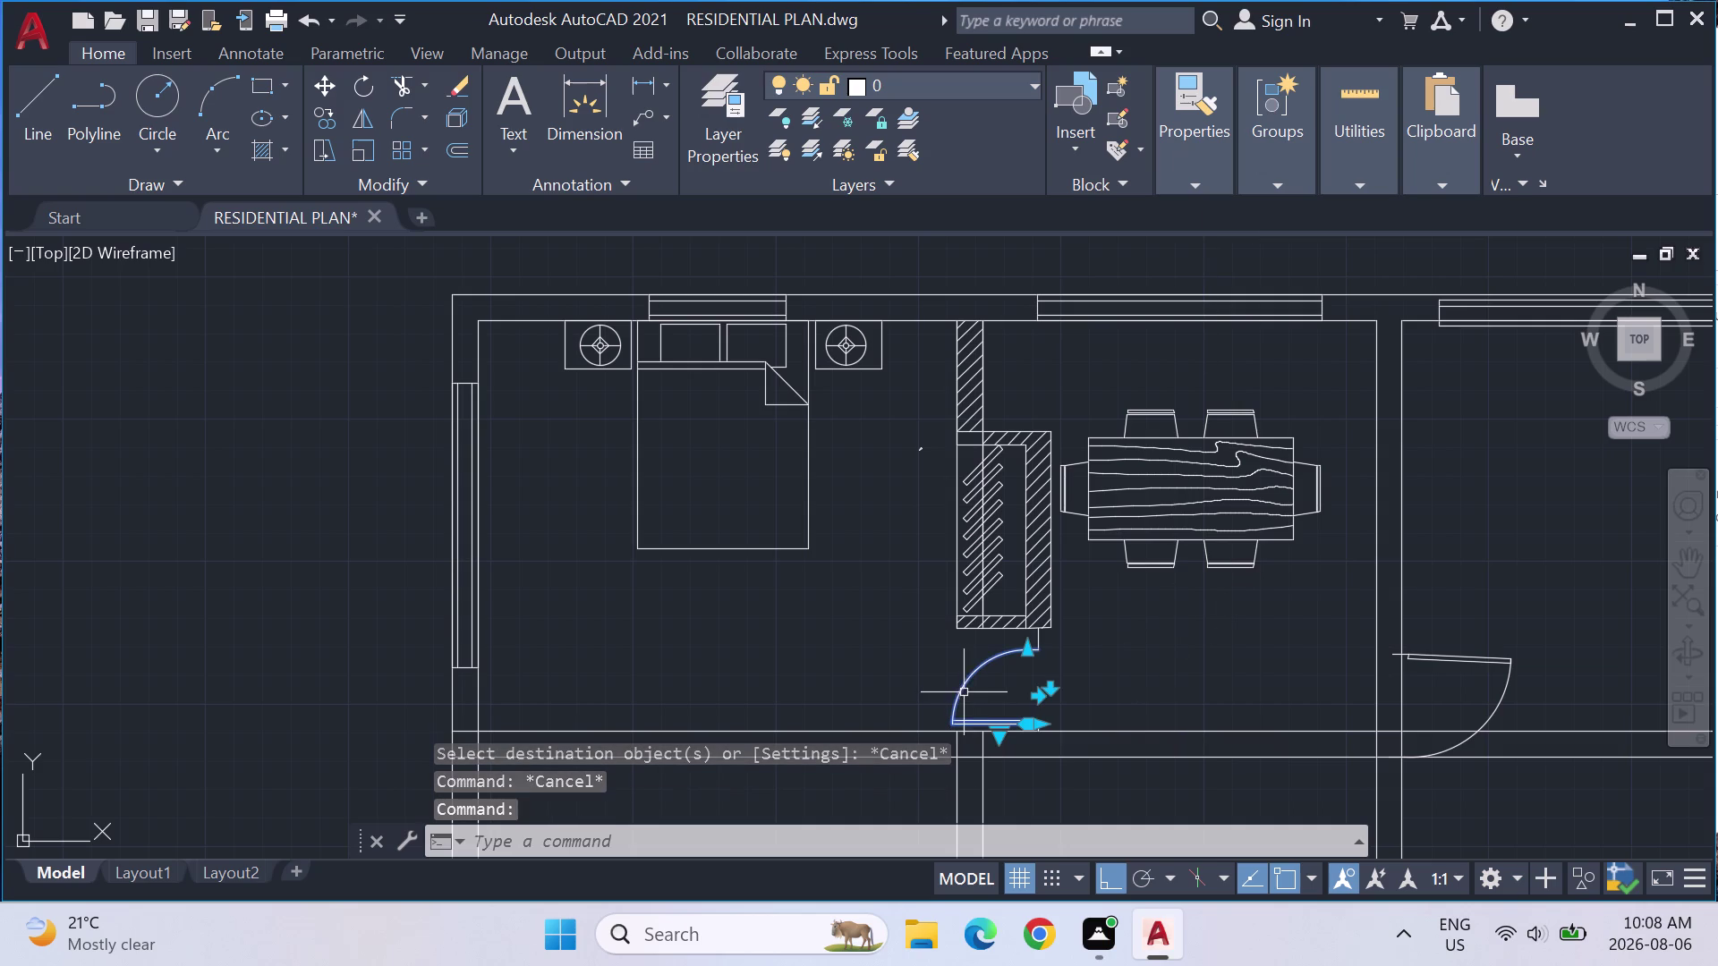
click(1184, 156)
key(Escape)
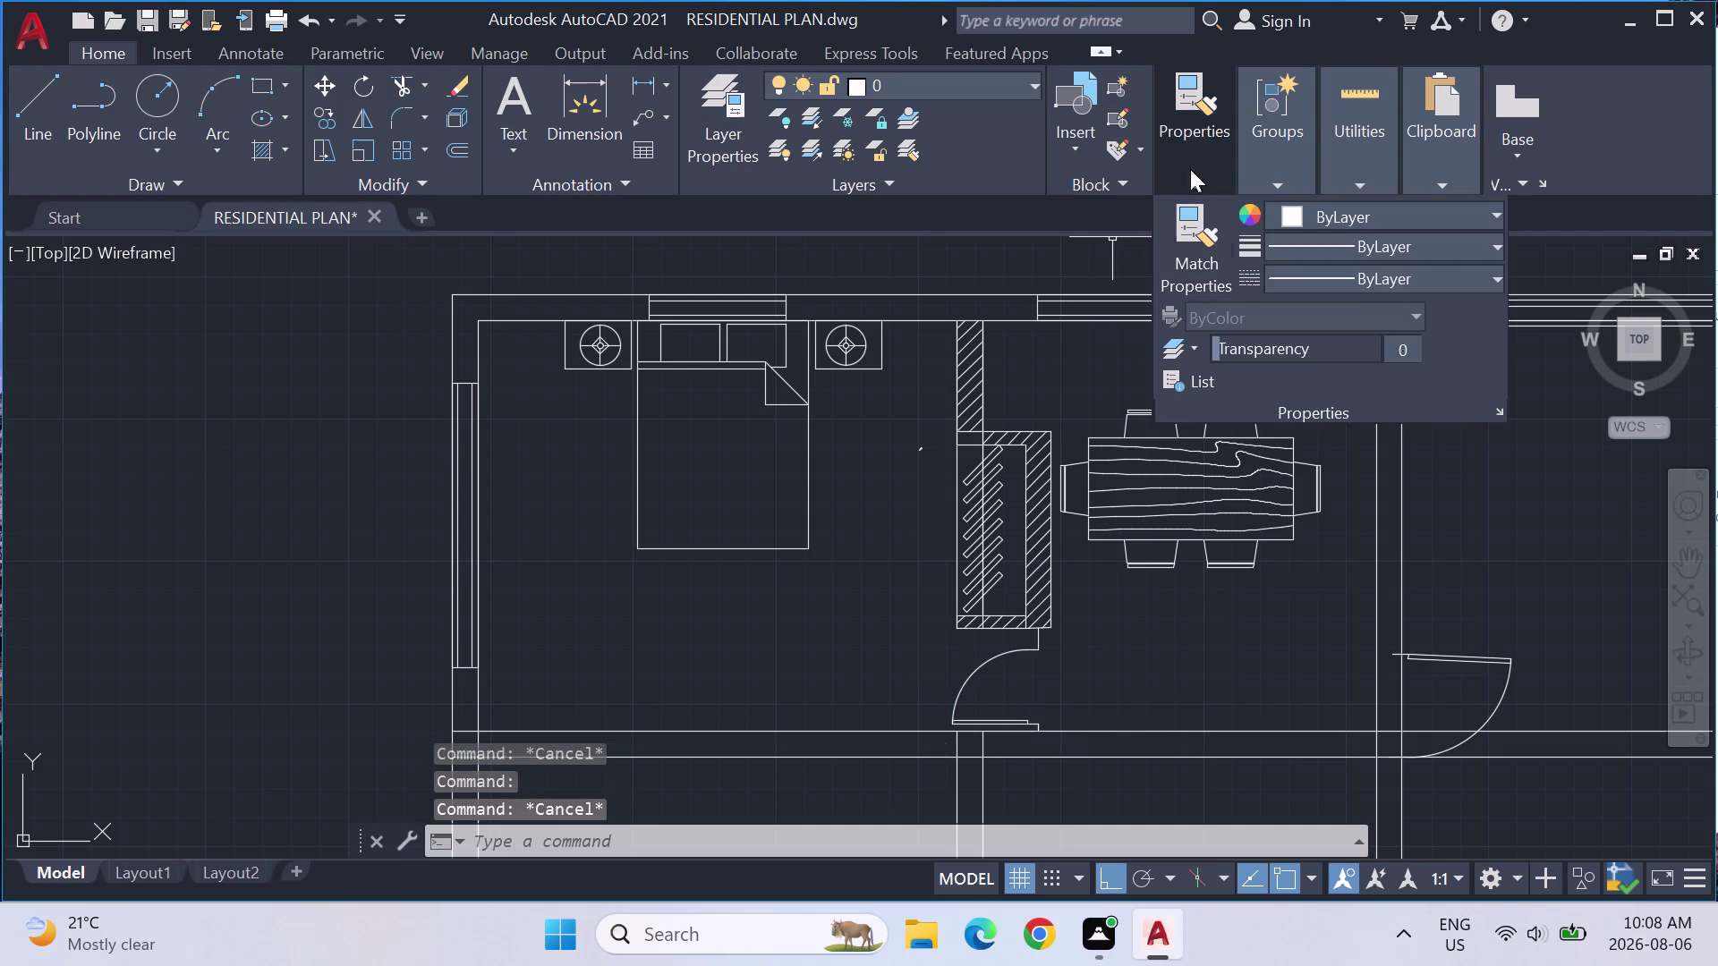
key(Escape)
Try matching the wall-side door swing's properties onto the right-hand door, then cancel.
click(1193, 144)
click(1196, 234)
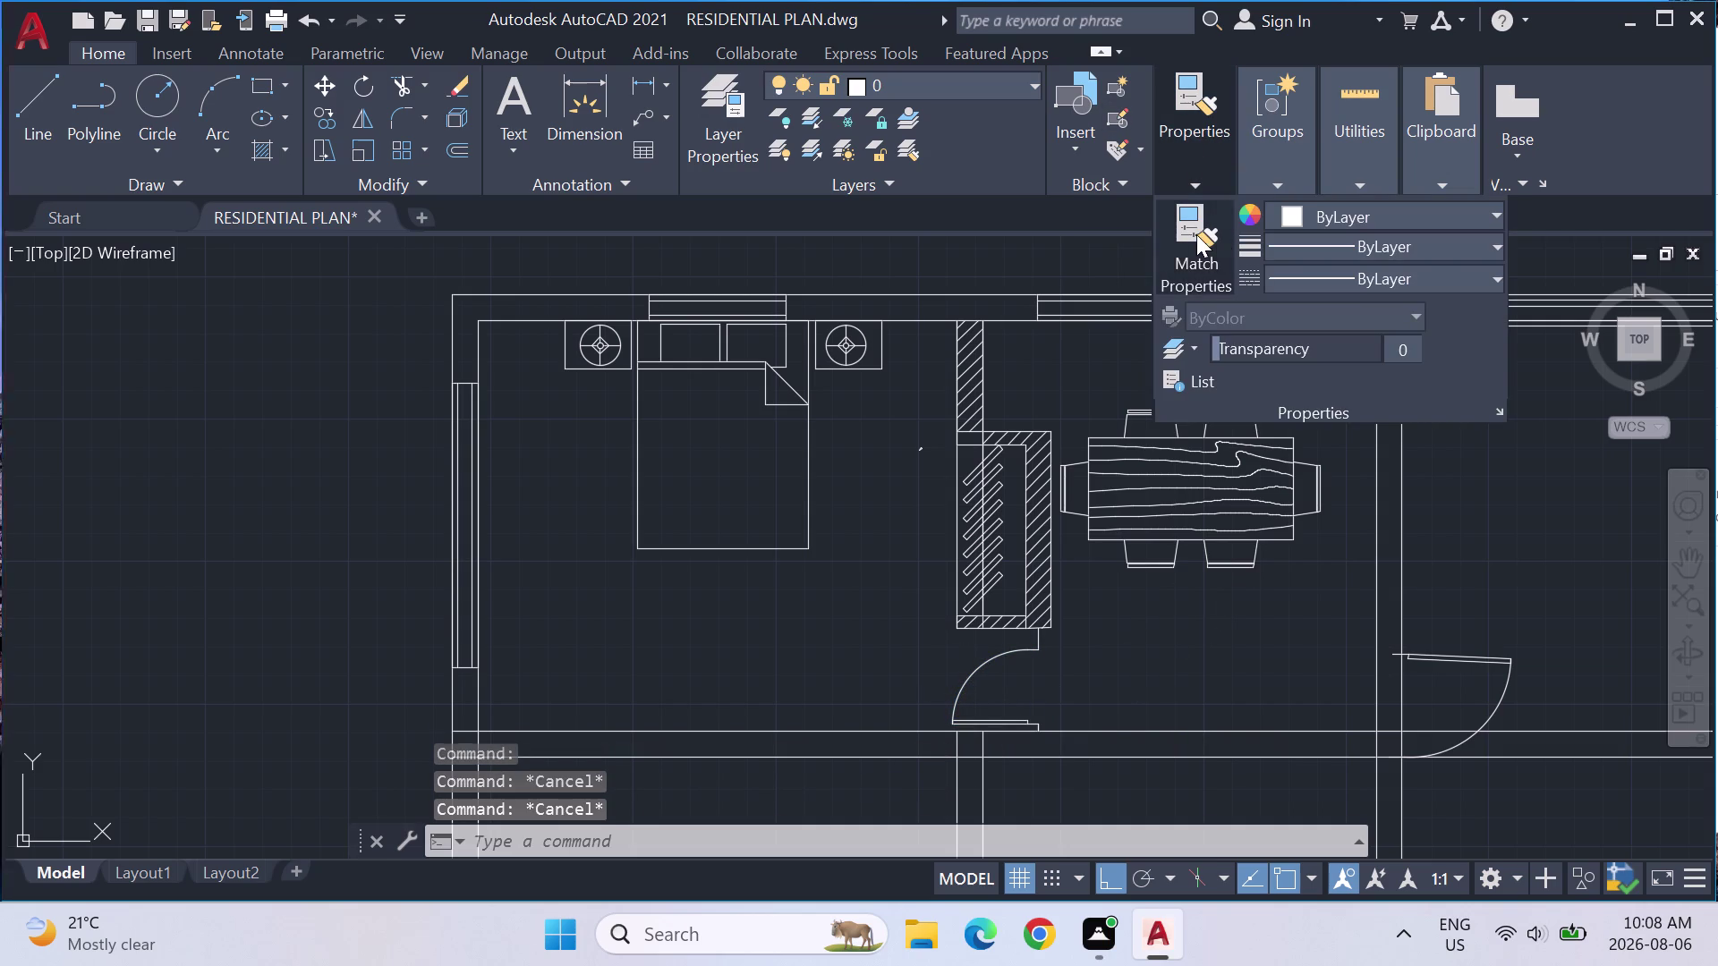
click(969, 684)
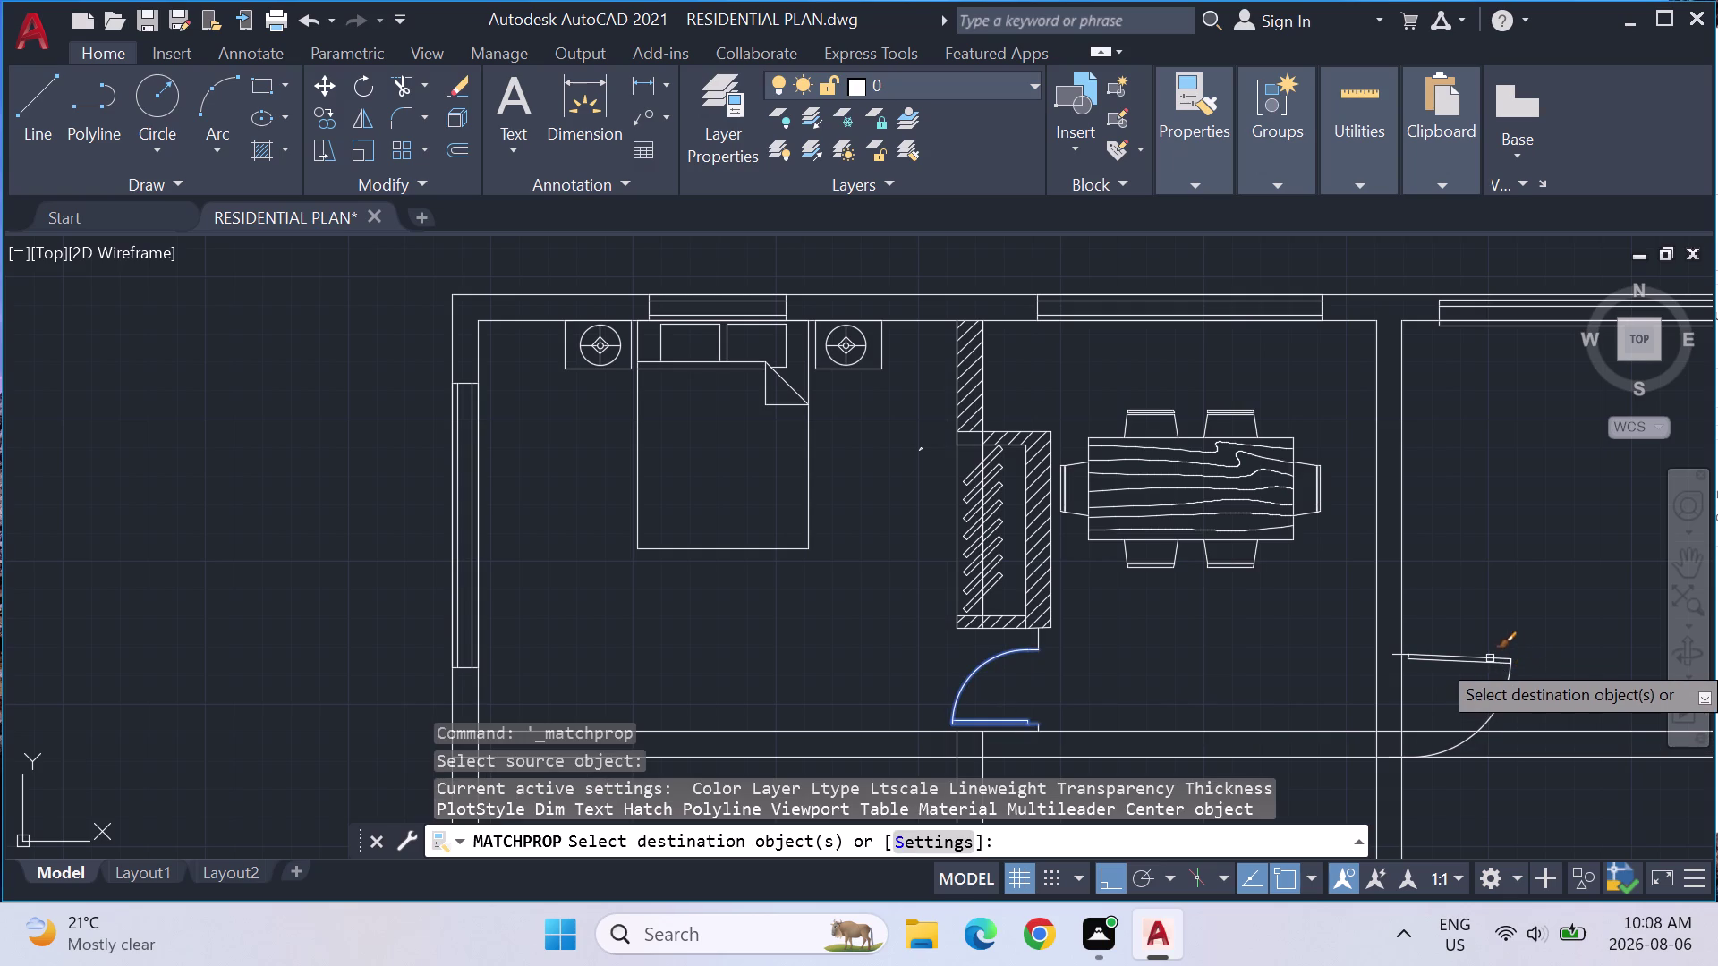
click(1429, 657)
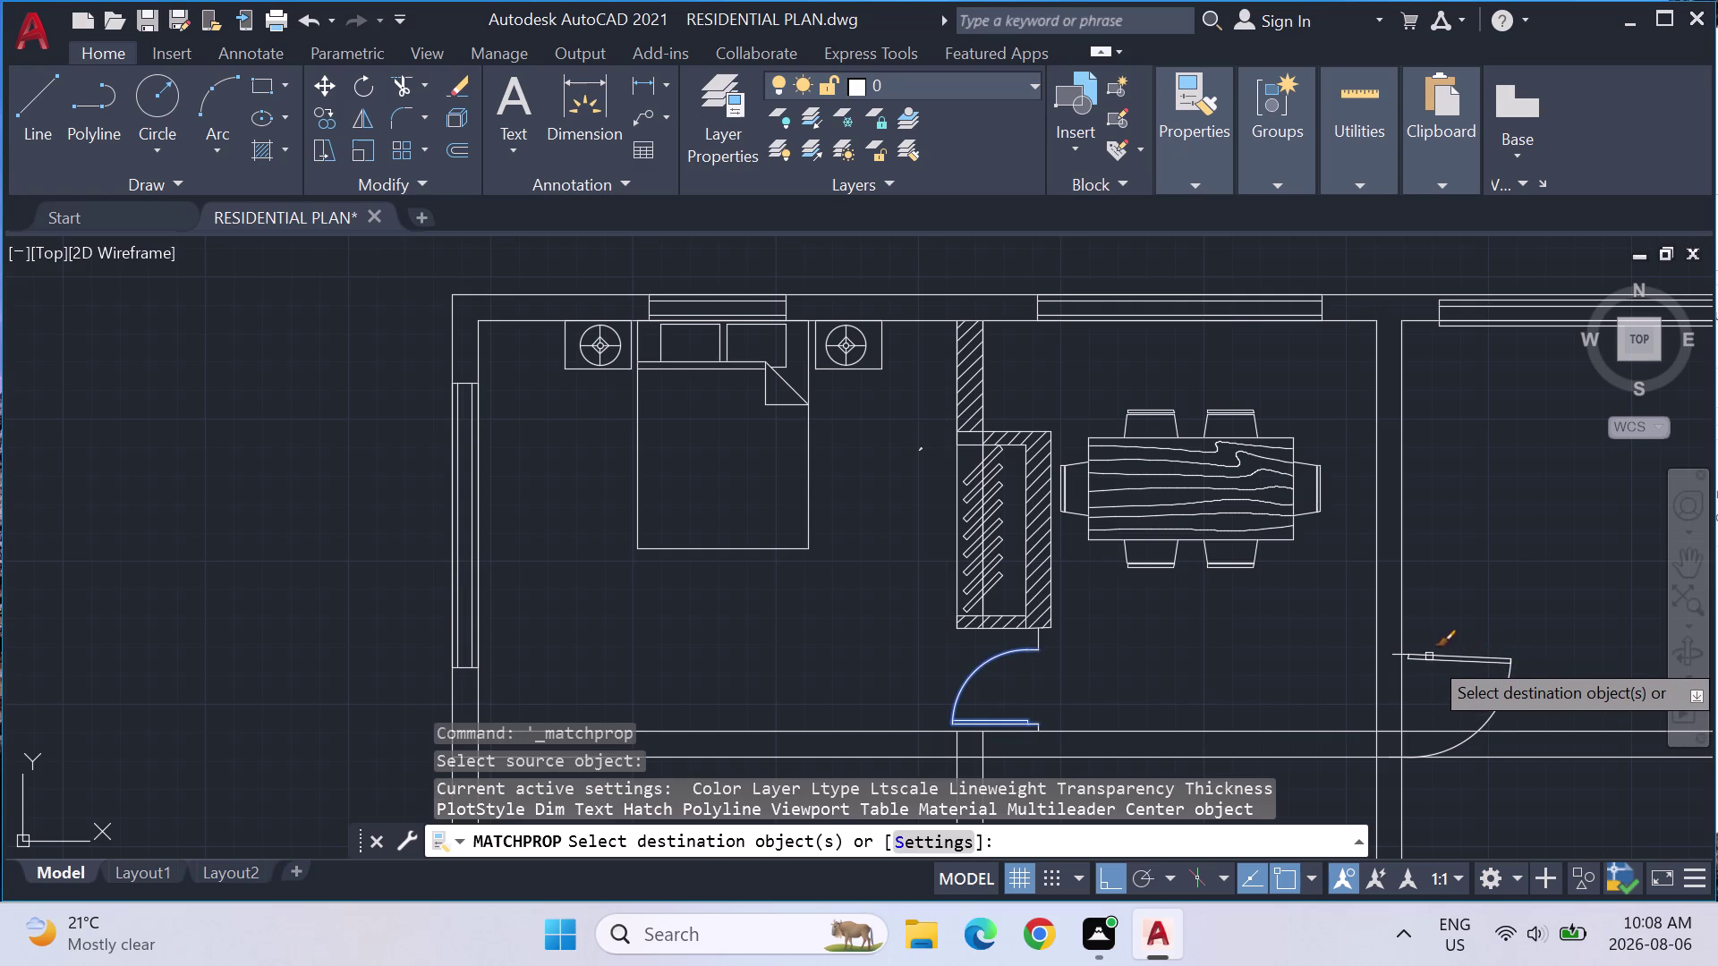
click(1496, 708)
key(Escape)
key(Escape)
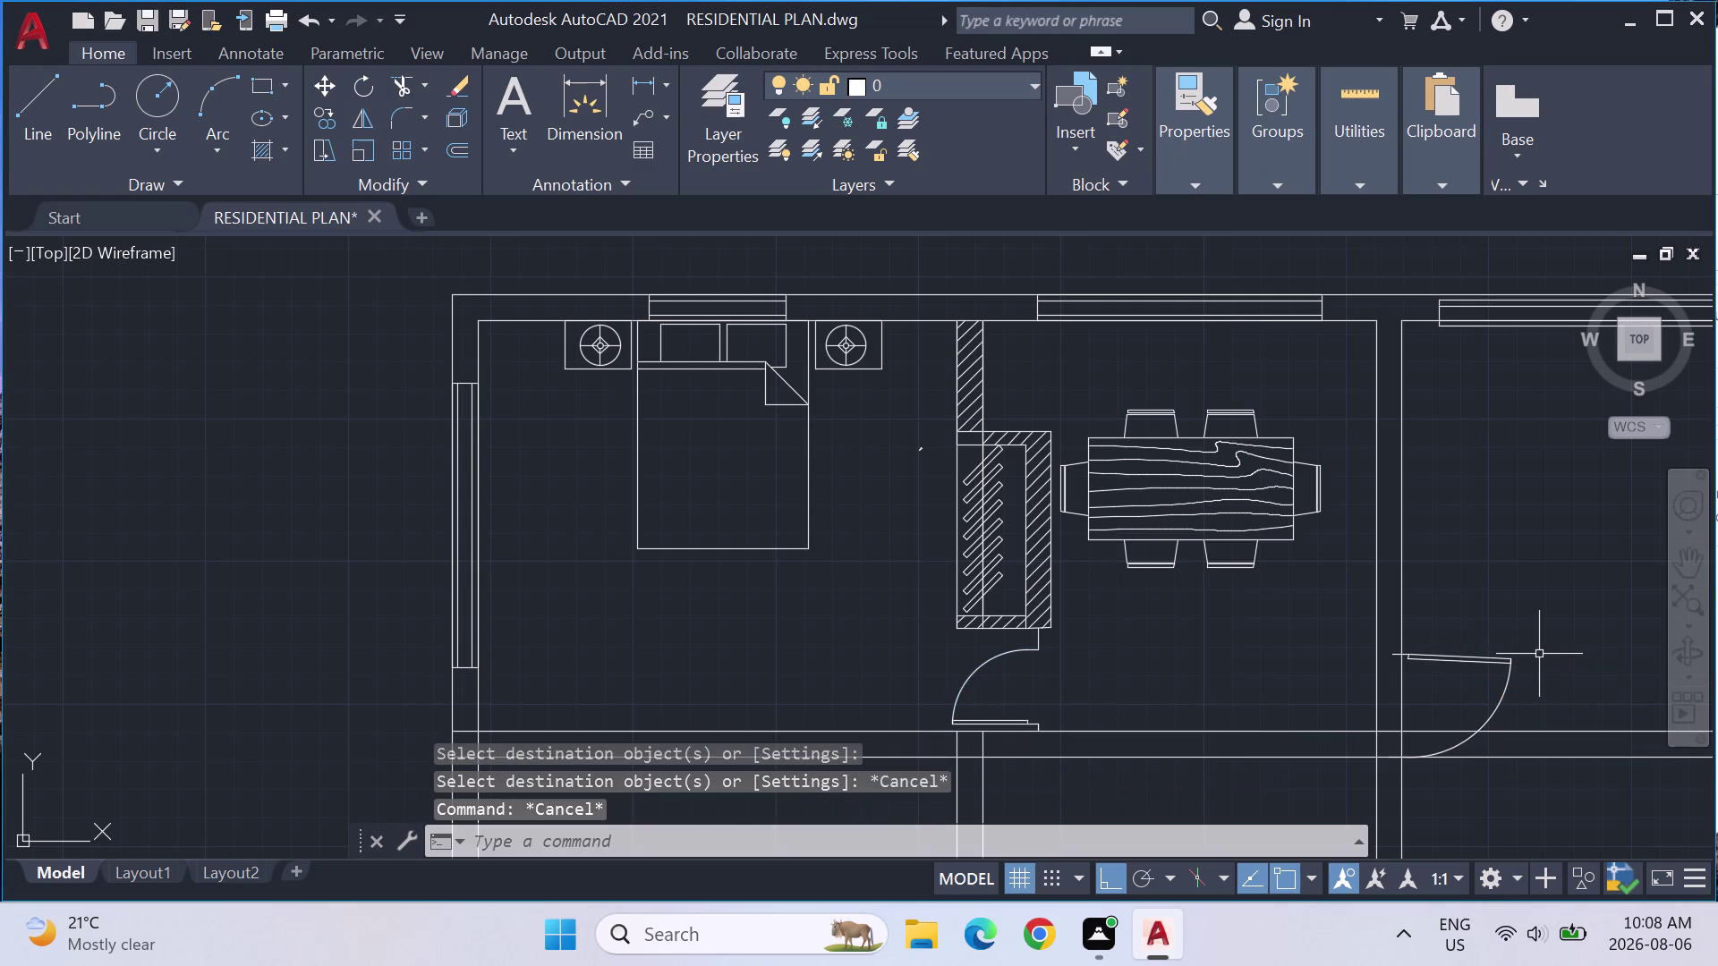
key(Escape)
key(Escape)
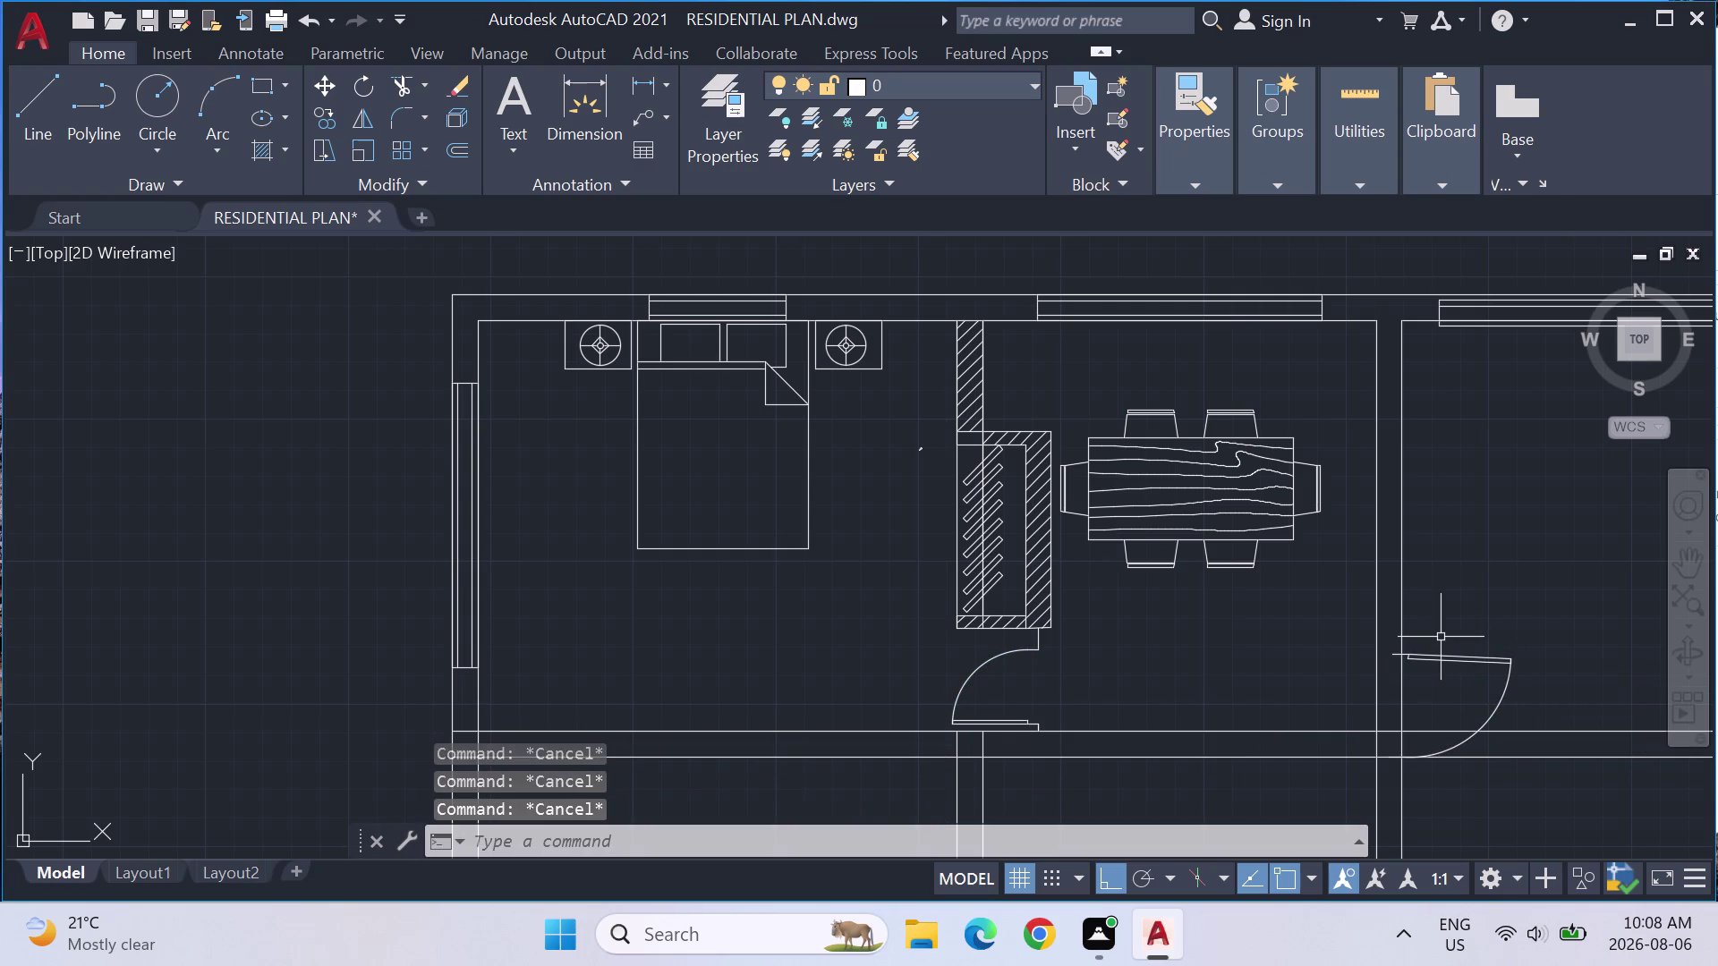
Bring the upper row of rooms into view and show the Hatch fill pattern choices.
scroll(down, 3)
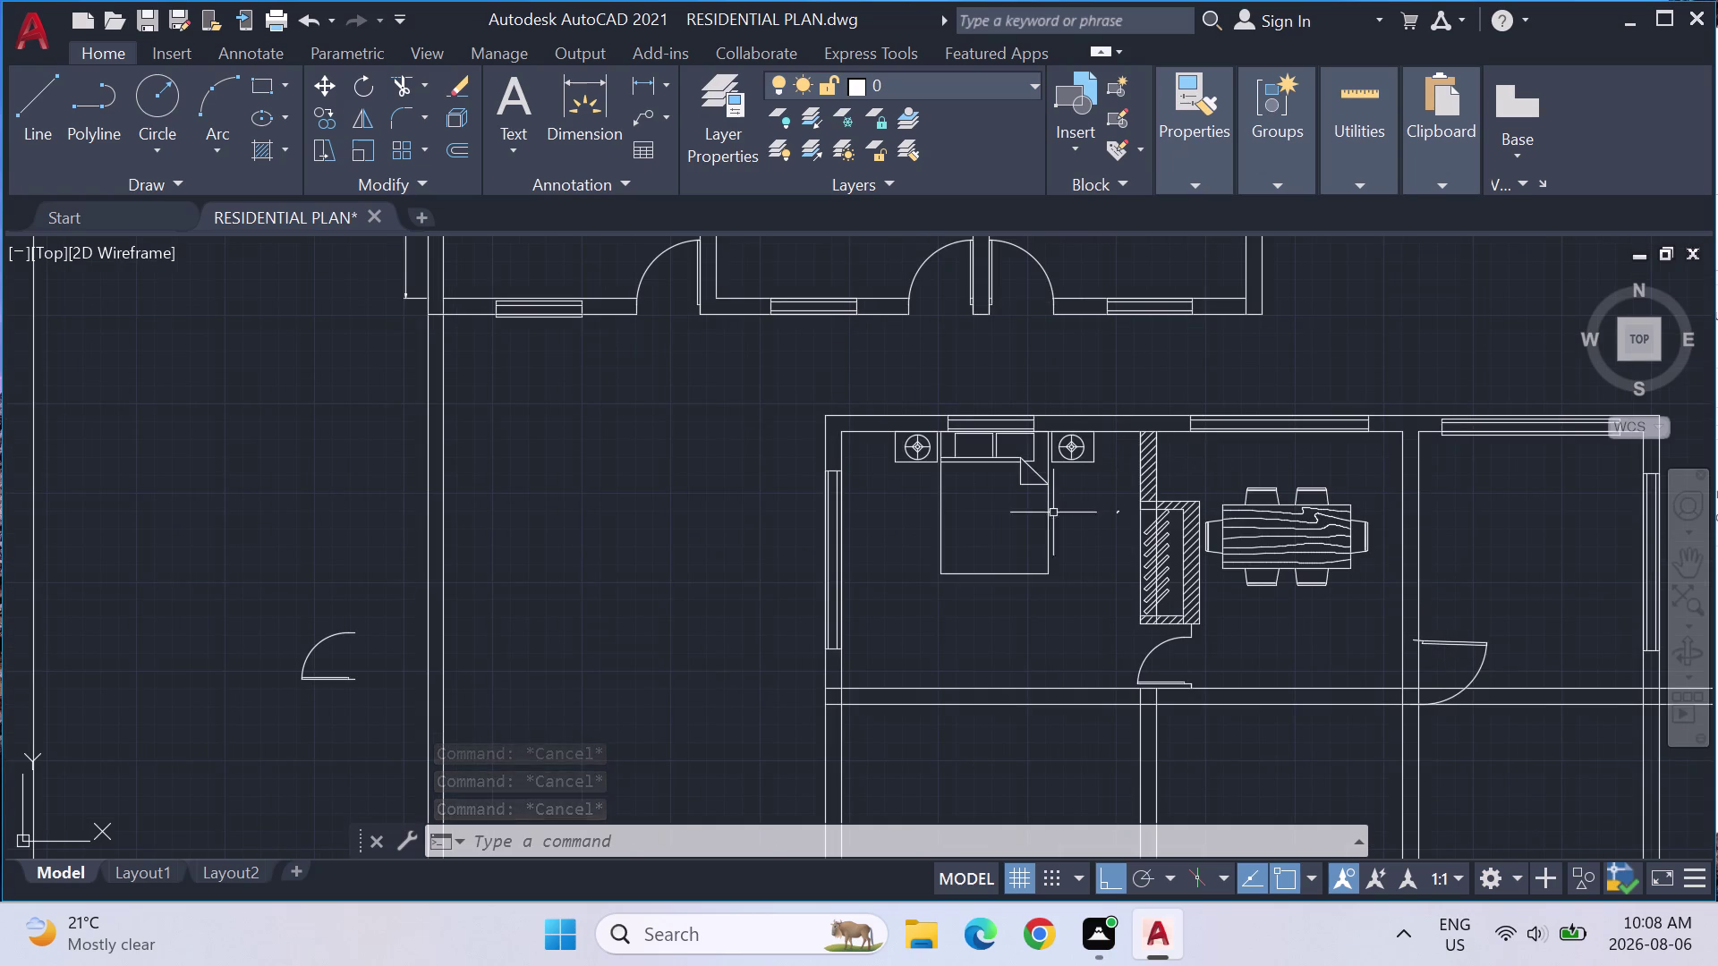
middle_drag(712, 450, 830, 601)
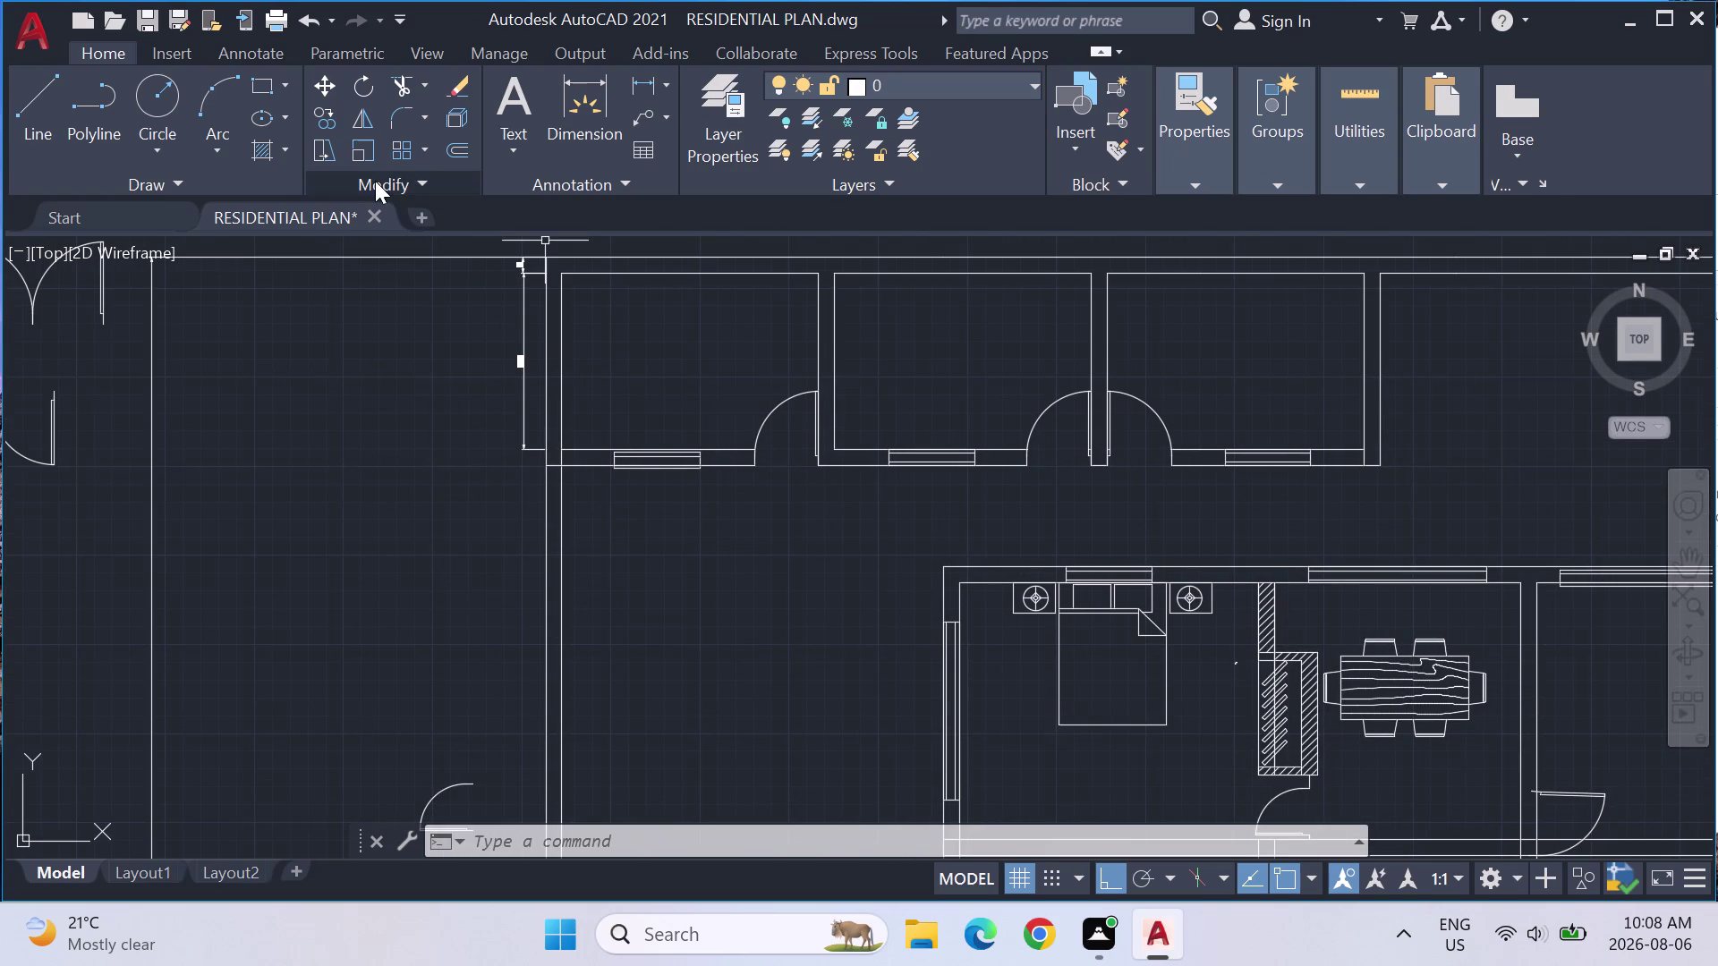
click(288, 142)
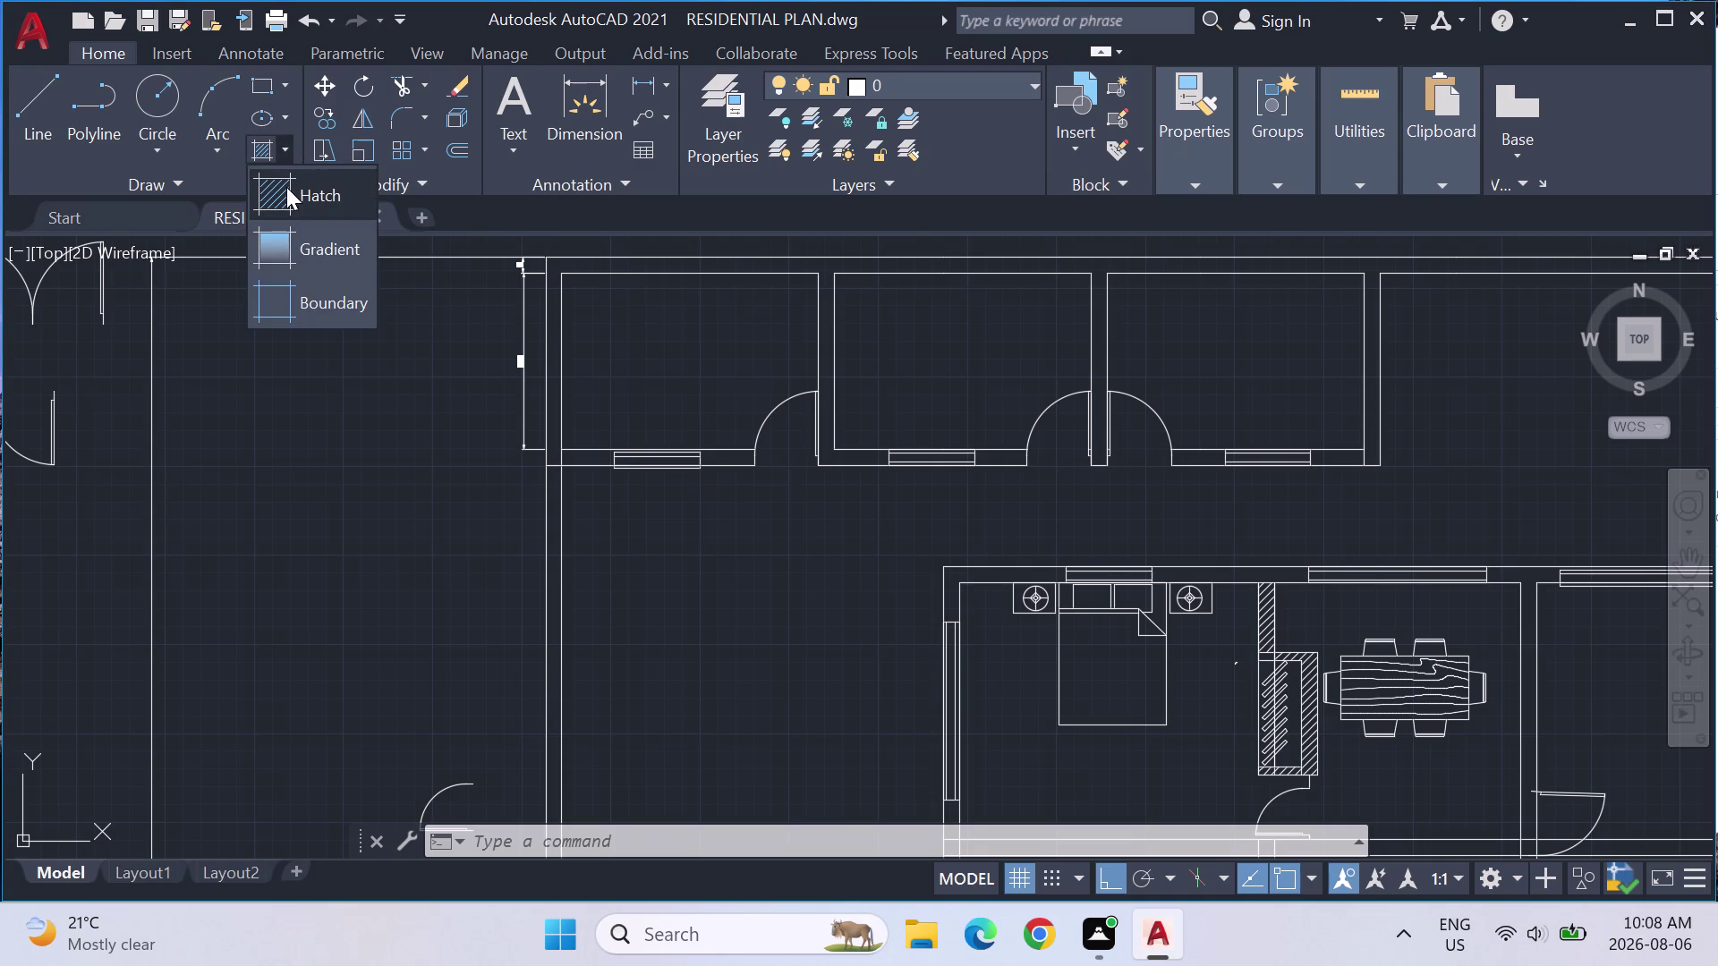
click(294, 184)
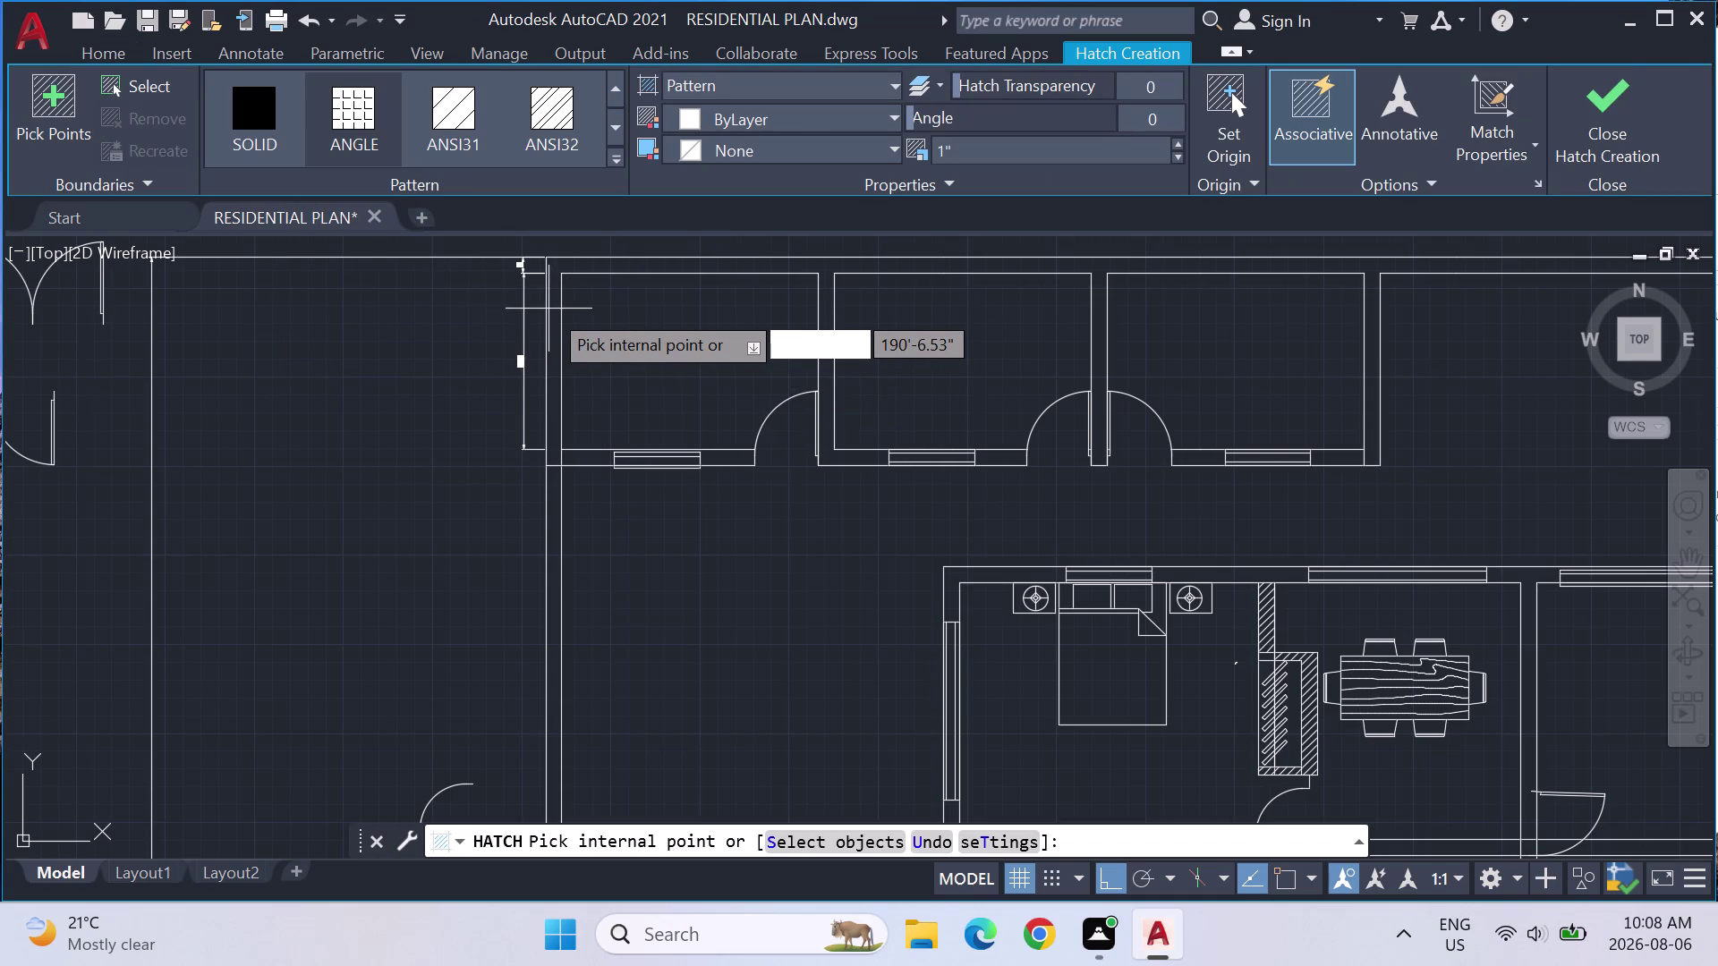
click(448, 108)
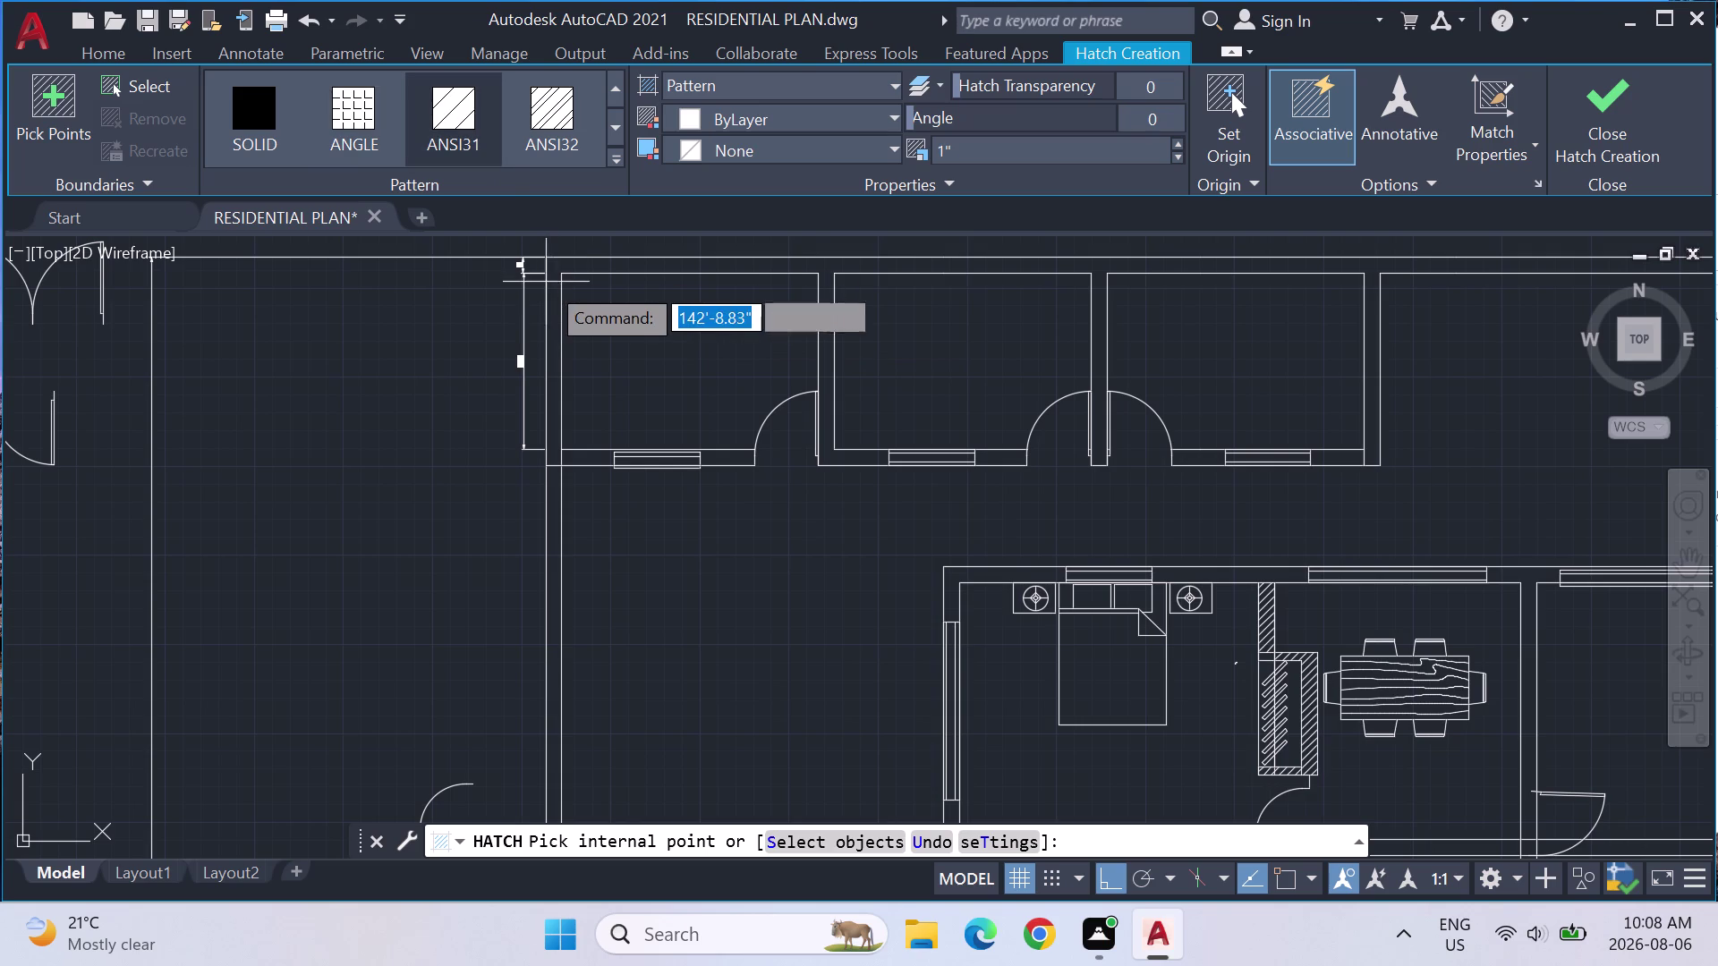
scroll(up, 3)
click(554, 329)
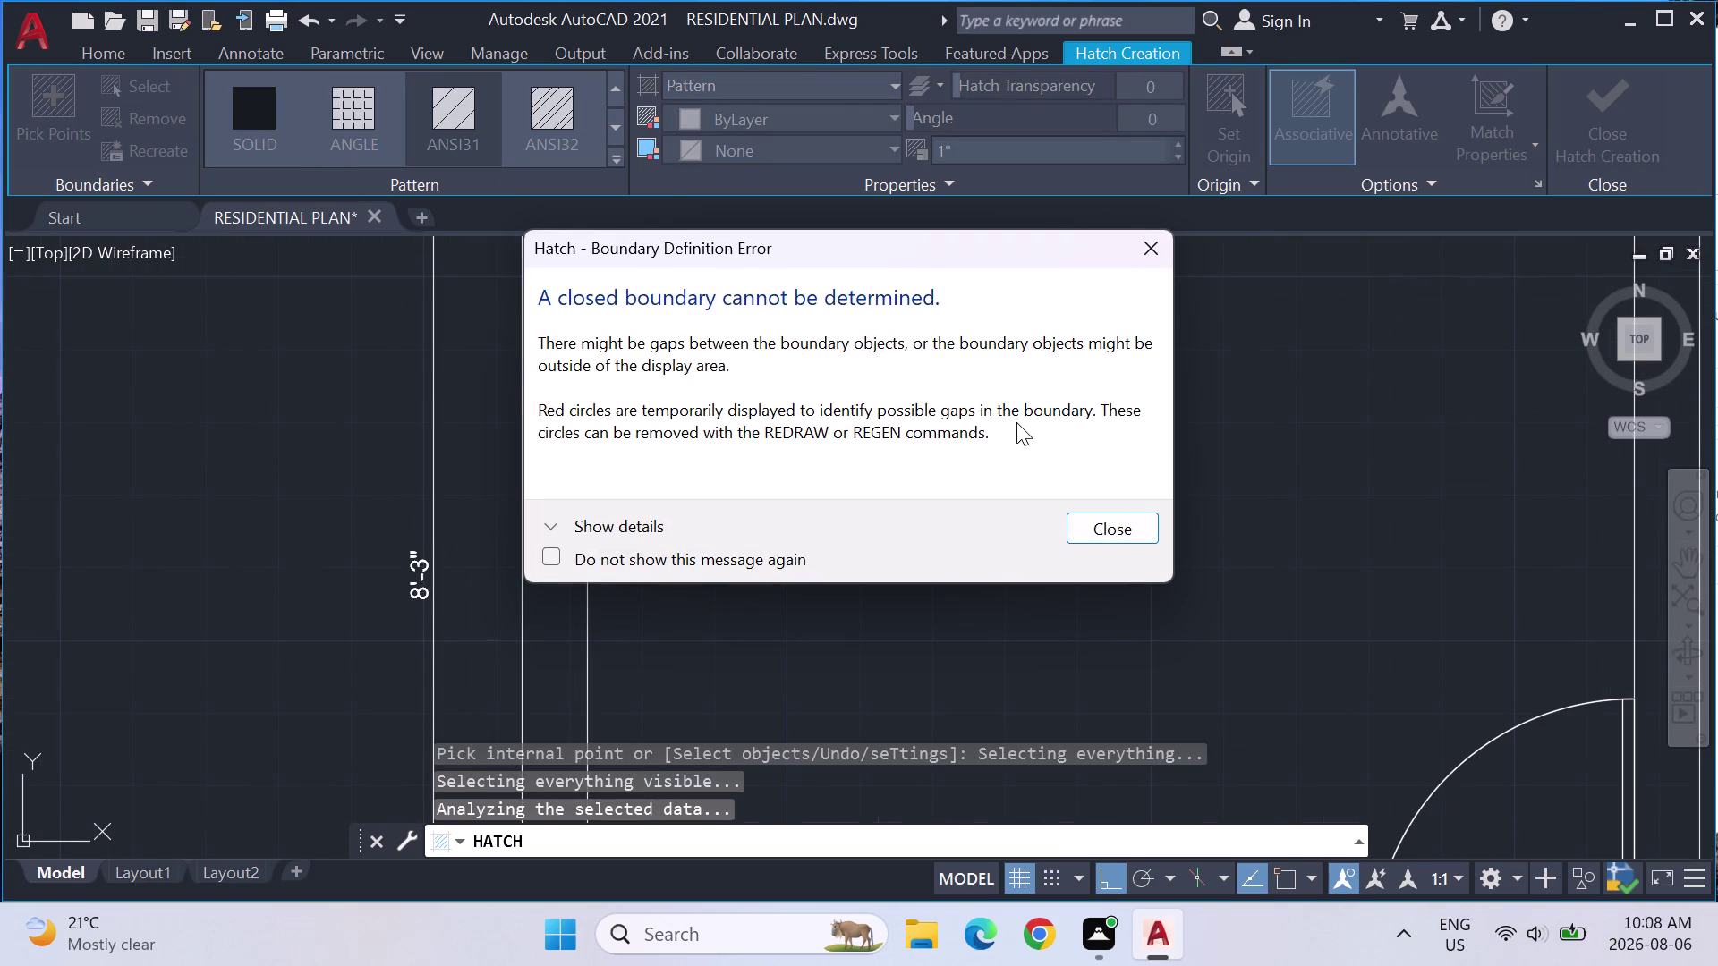
click(1141, 248)
scroll(down, 3)
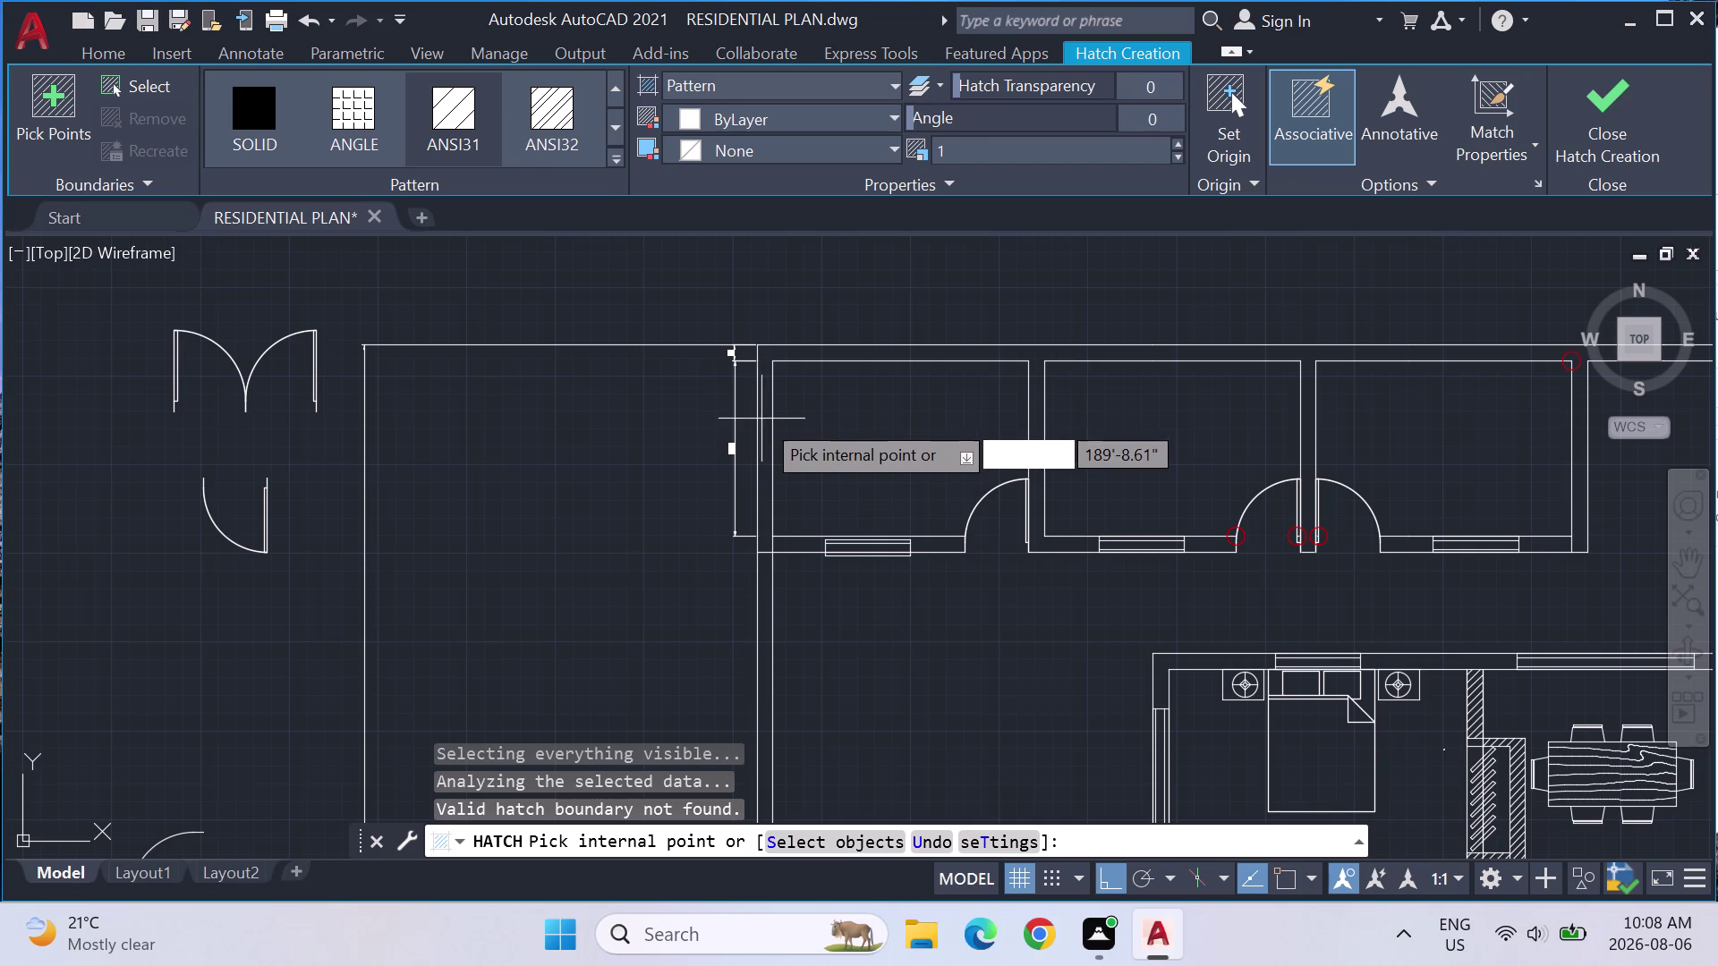
scroll(up, 3)
click(773, 445)
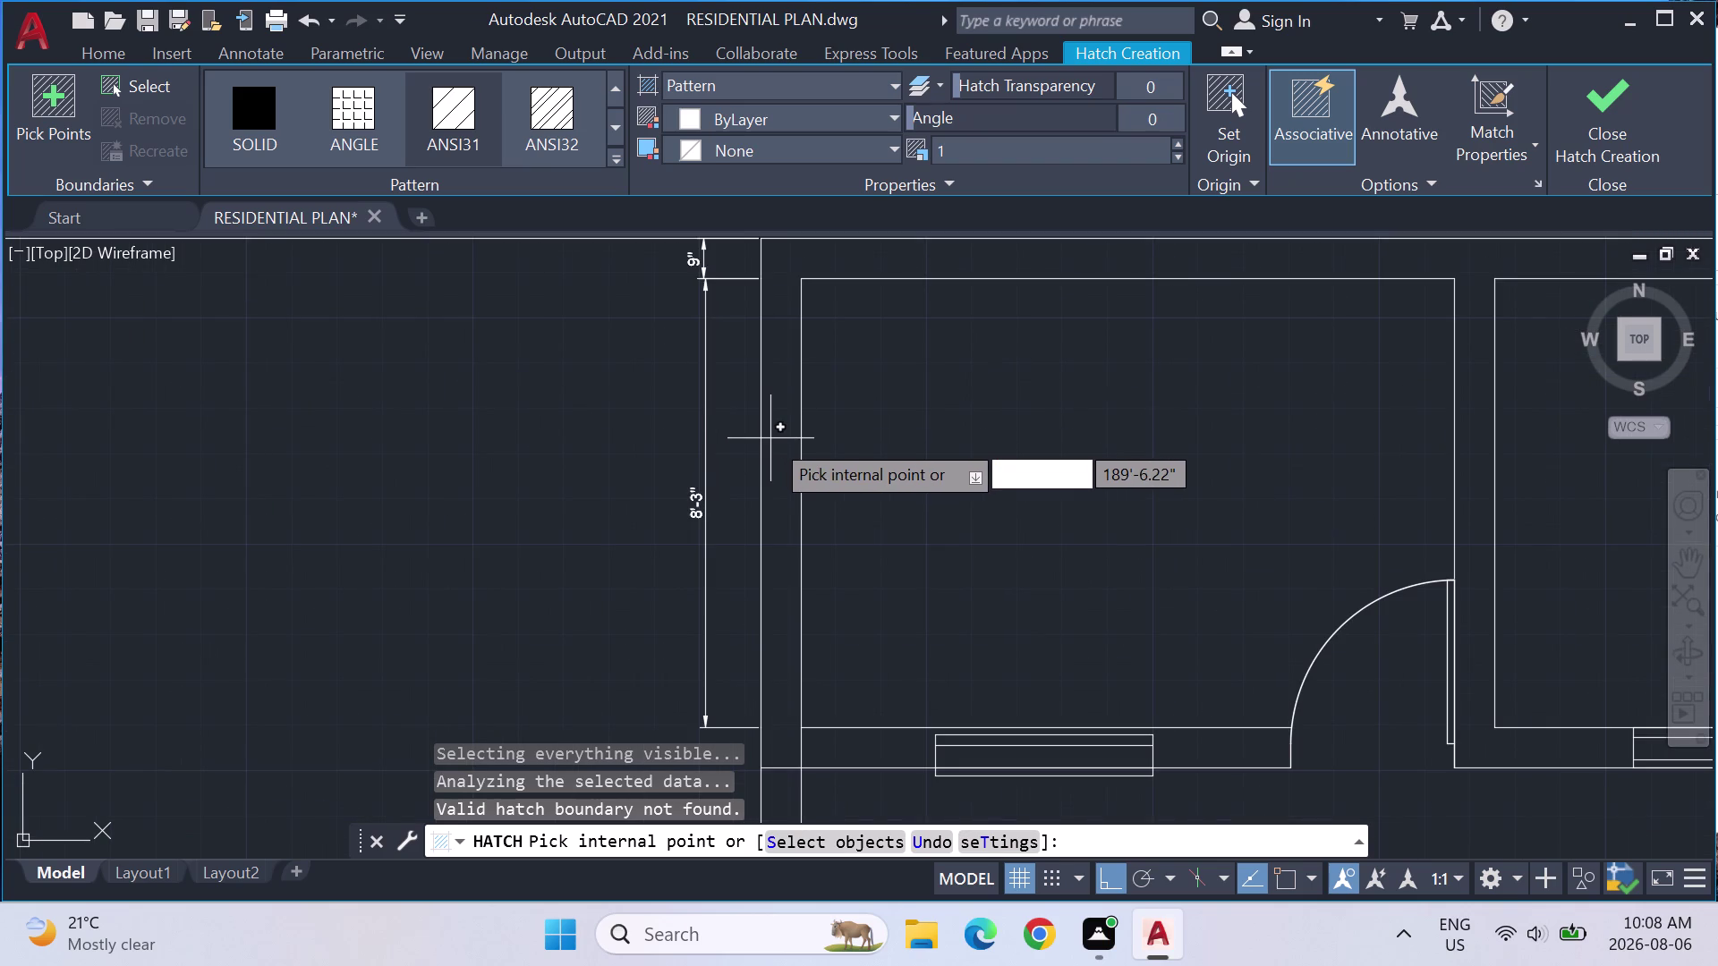
click(806, 480)
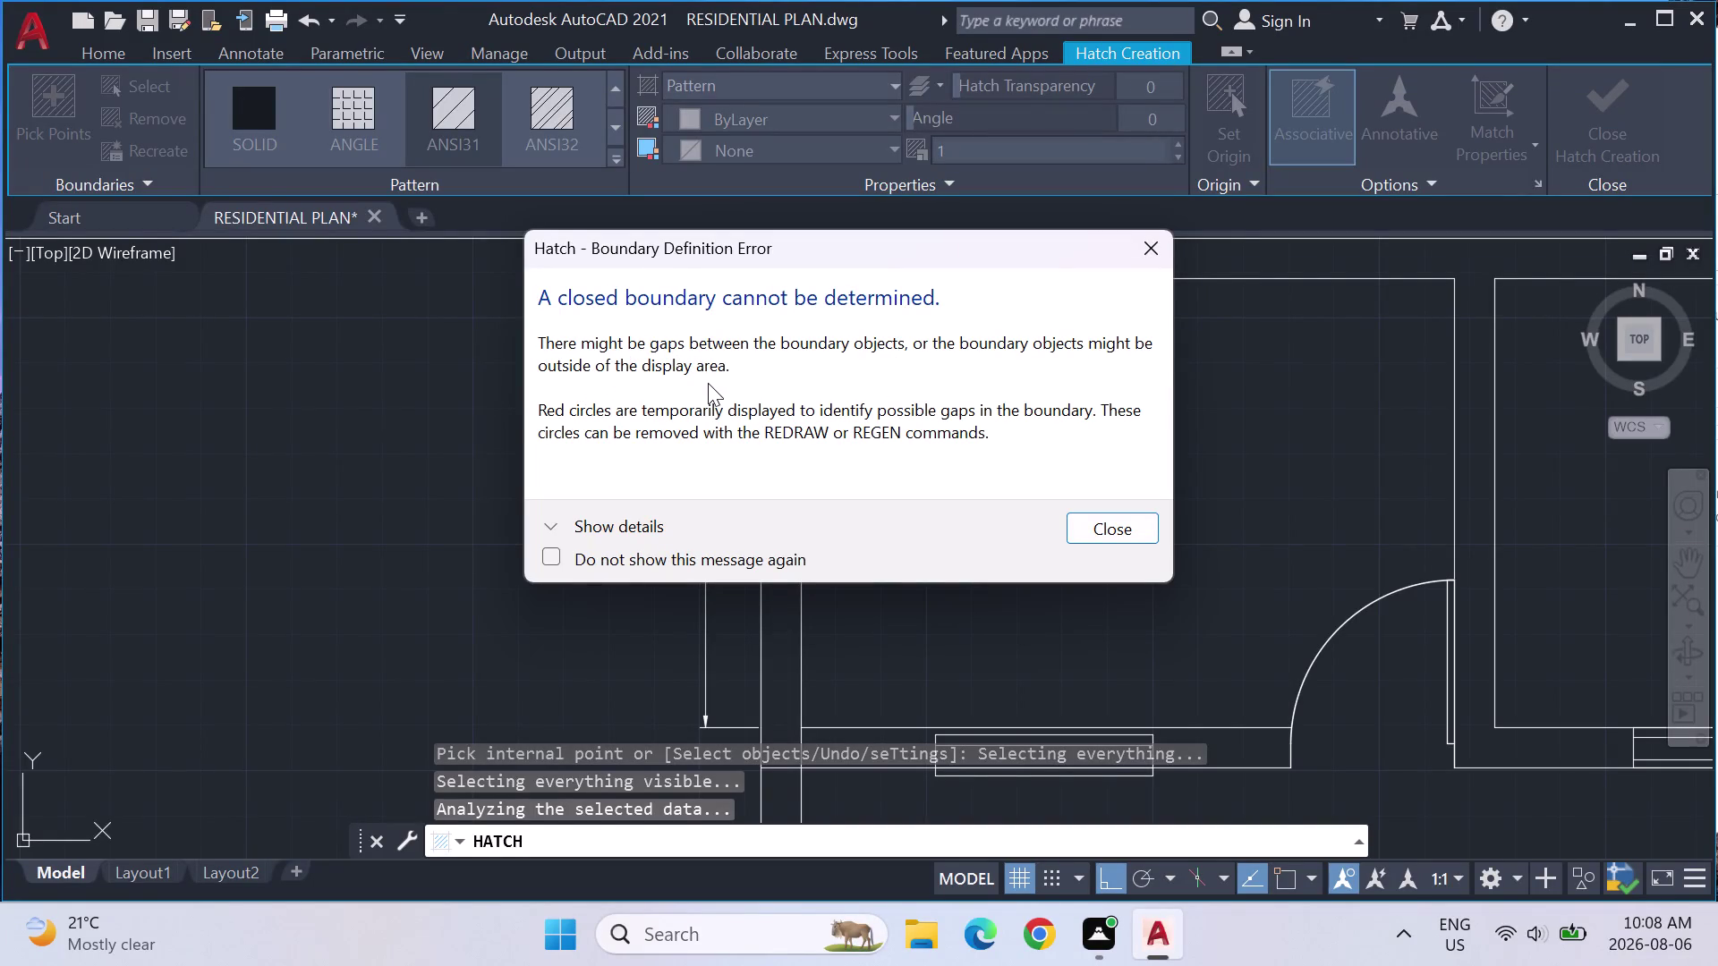
key(Escape)
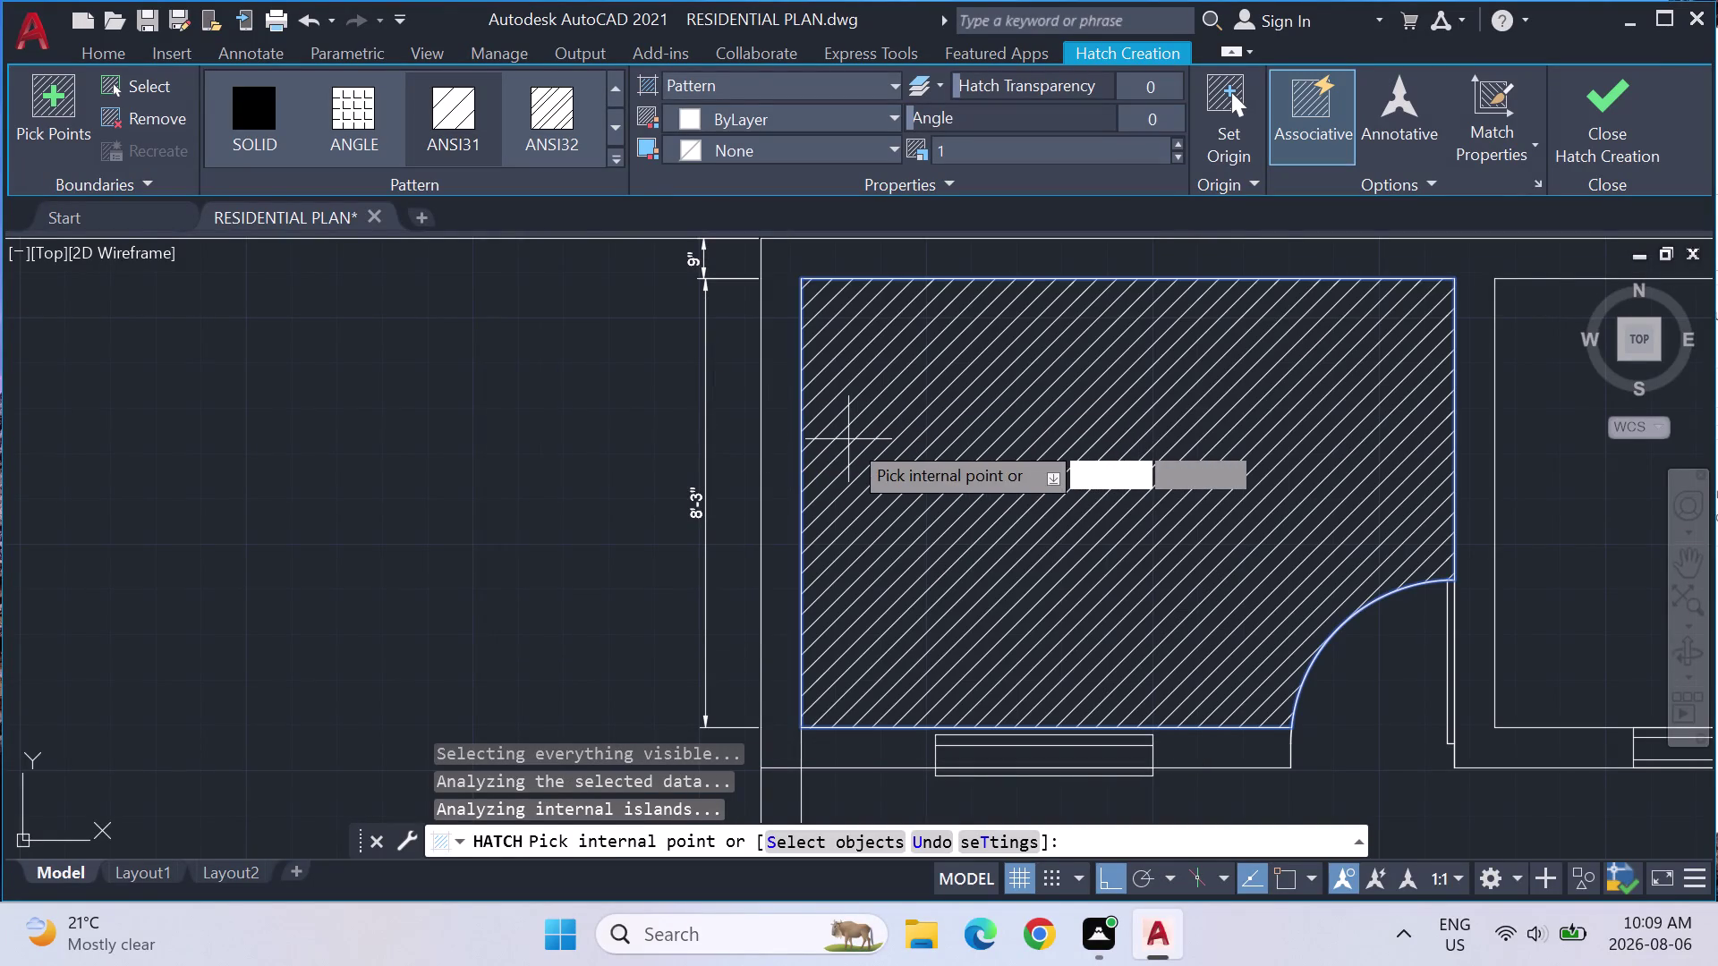
key(Escape)
key(Escape)
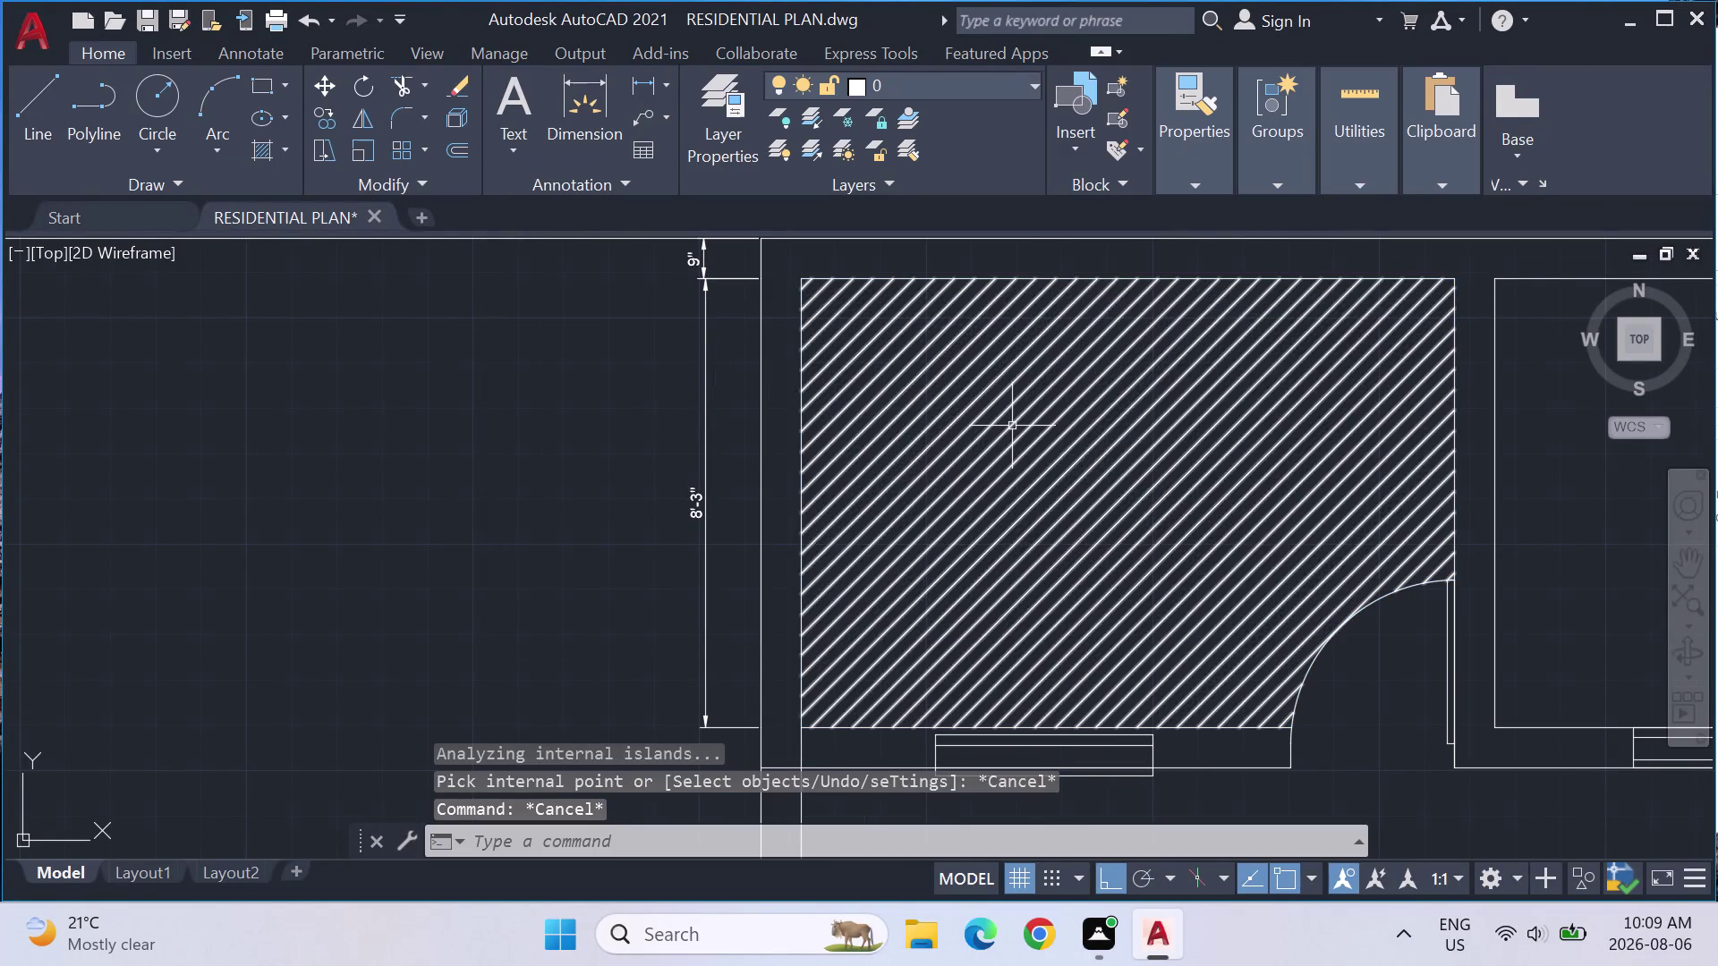
click(1012, 427)
key(Delete)
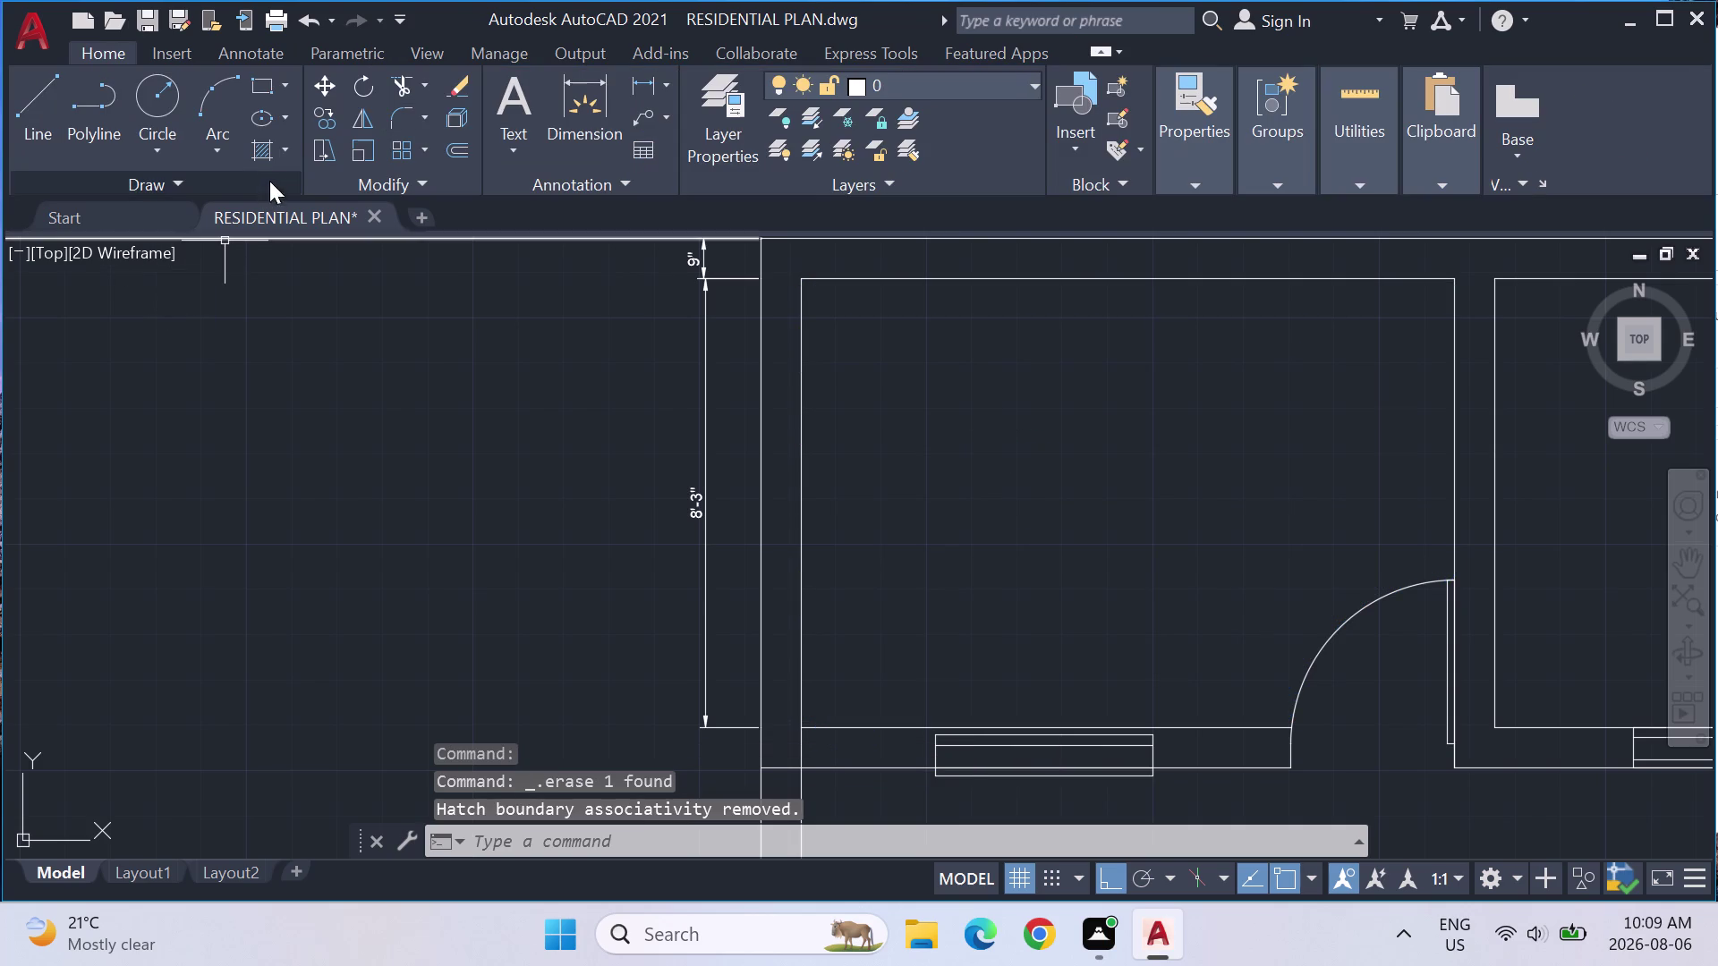
click(266, 142)
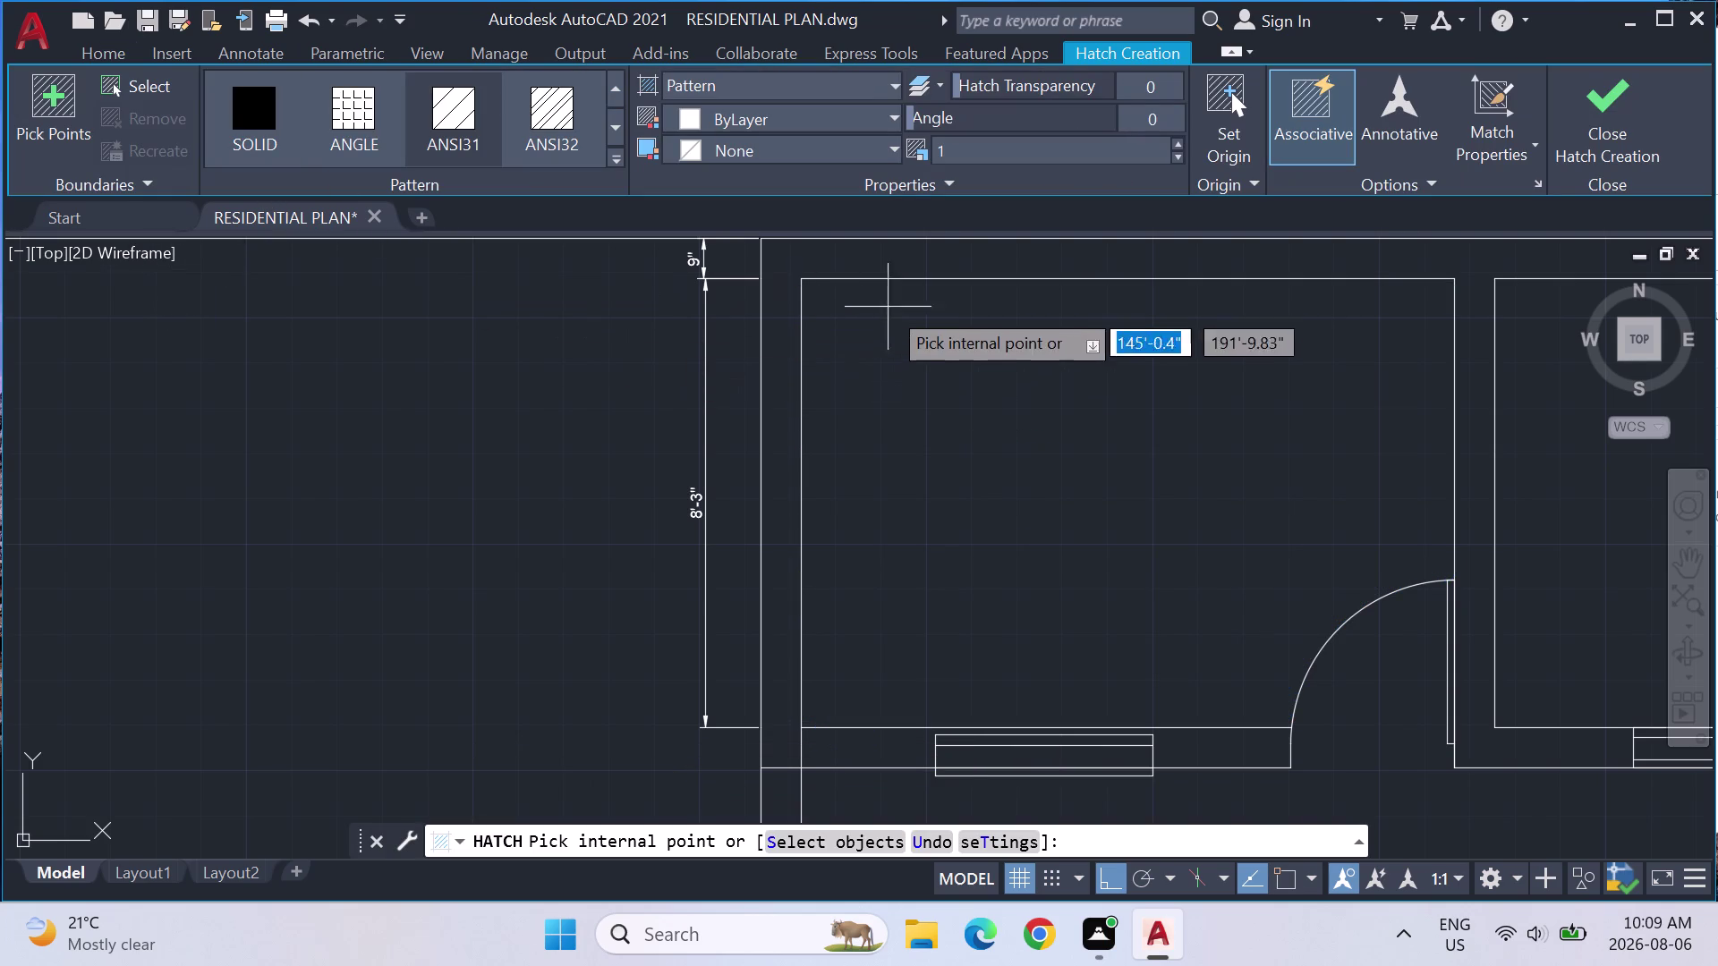
click(960, 252)
click(963, 267)
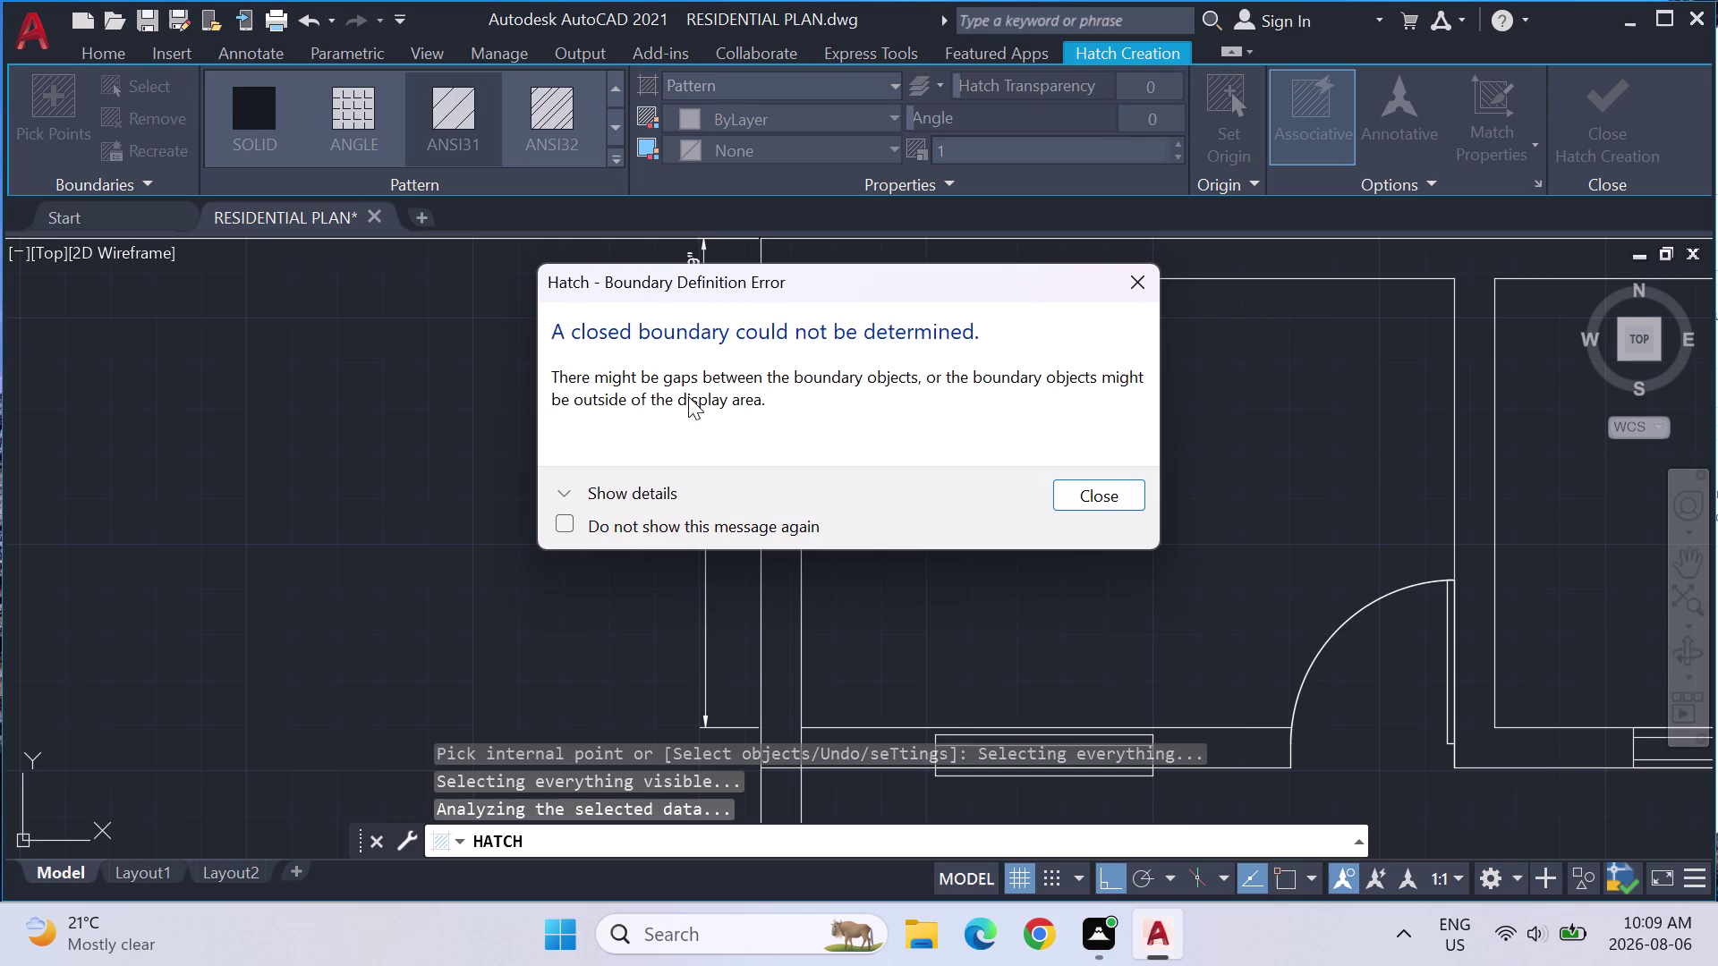
click(1085, 496)
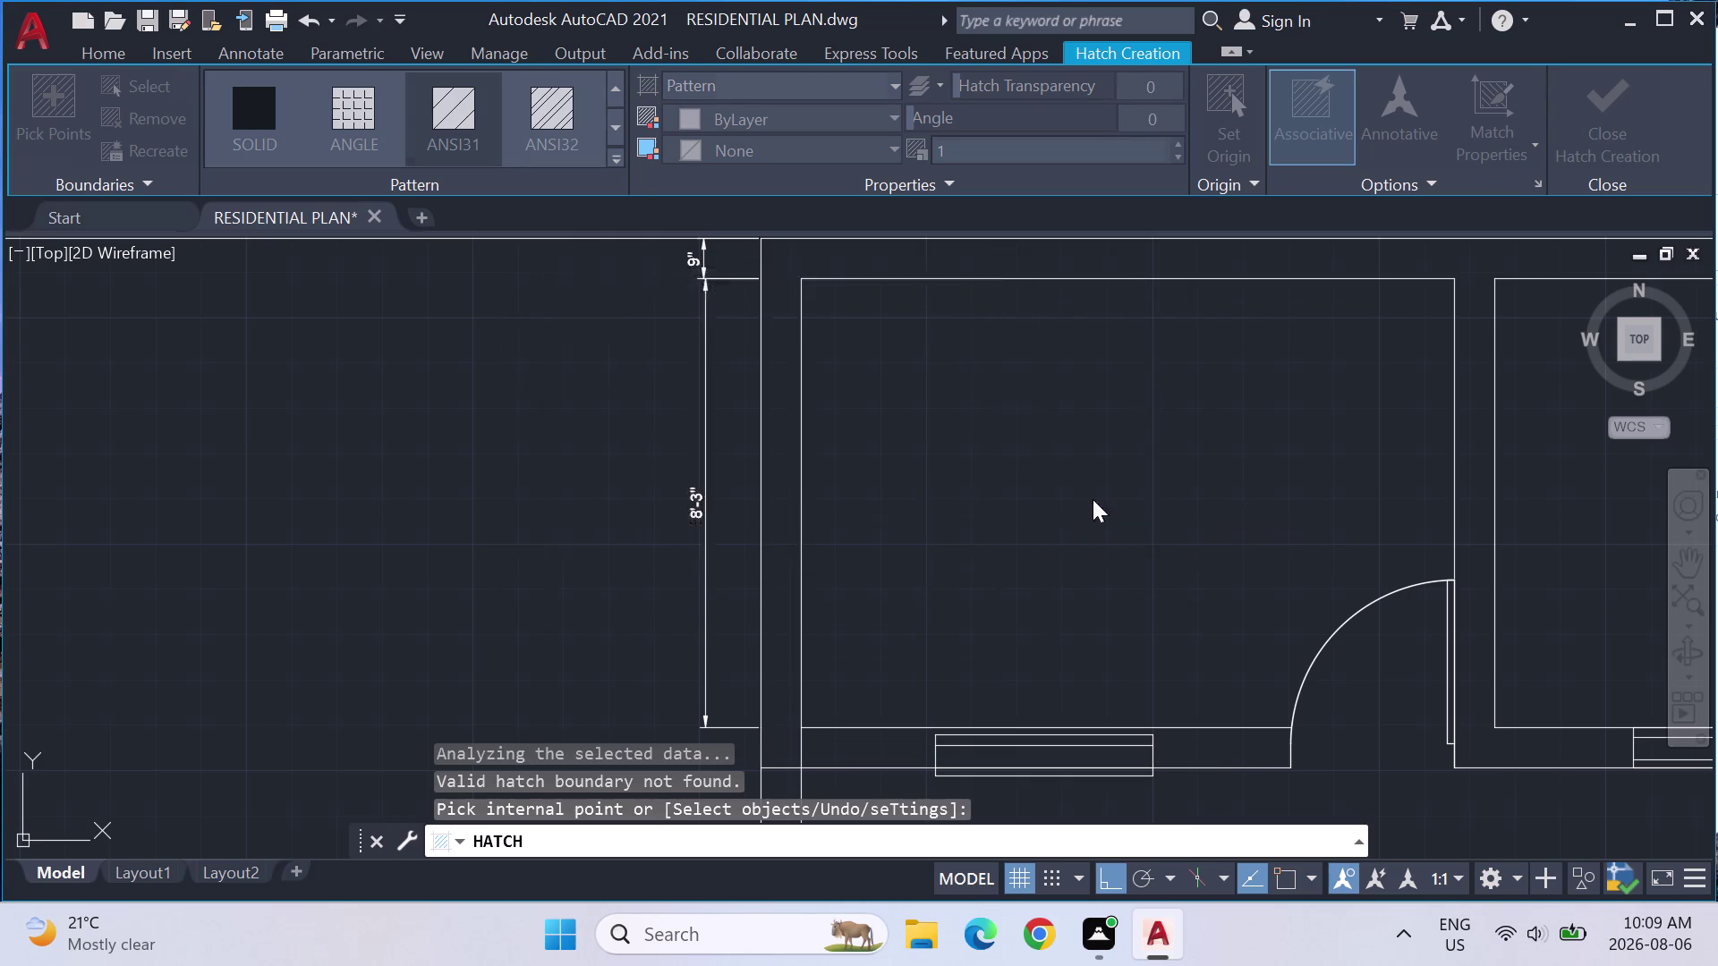
click(1088, 494)
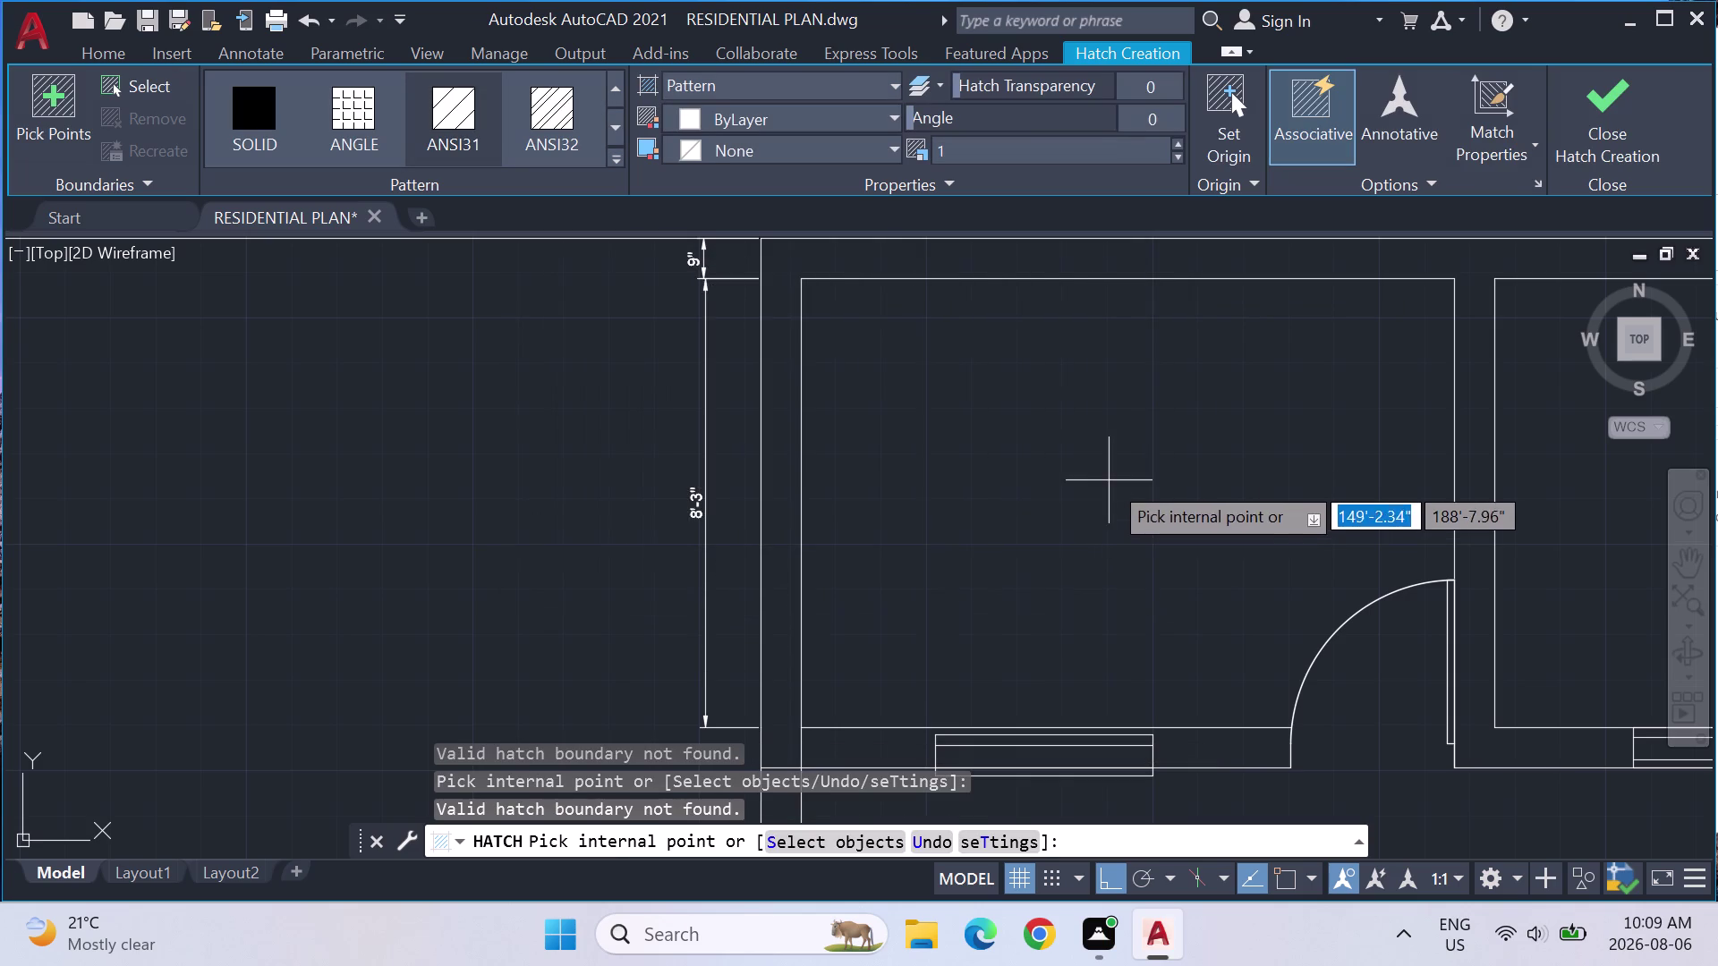
scroll(down, 3)
middle_drag(1153, 601, 1134, 595)
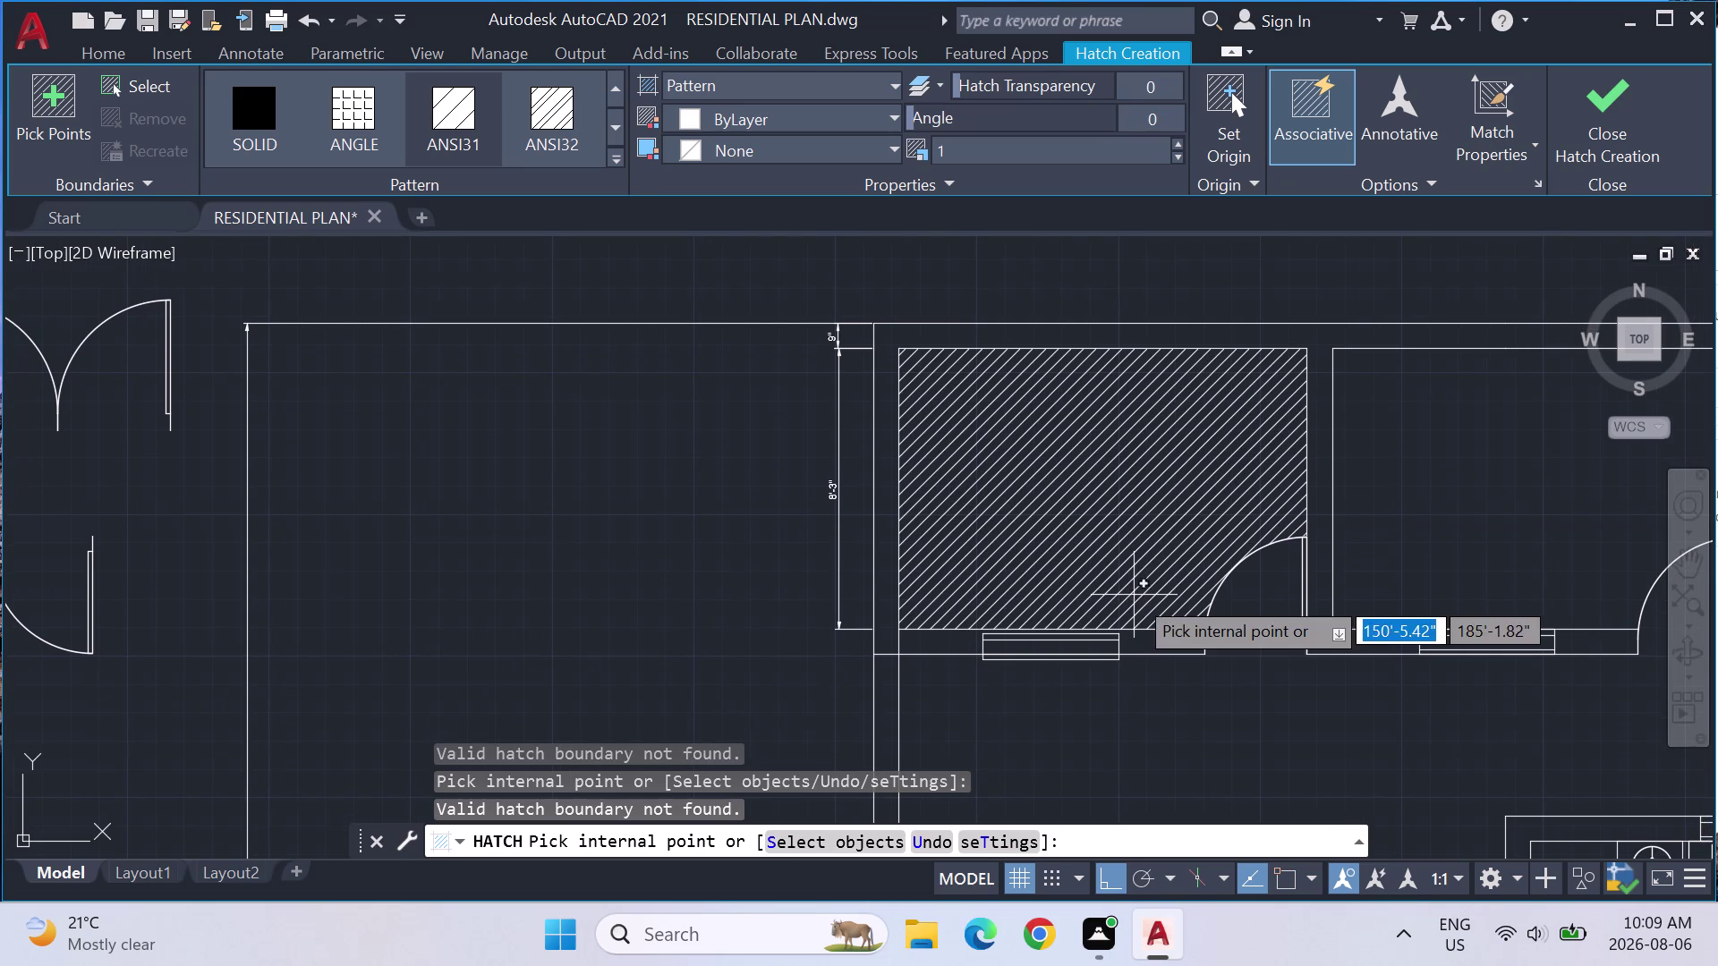
click(1315, 542)
key(Escape)
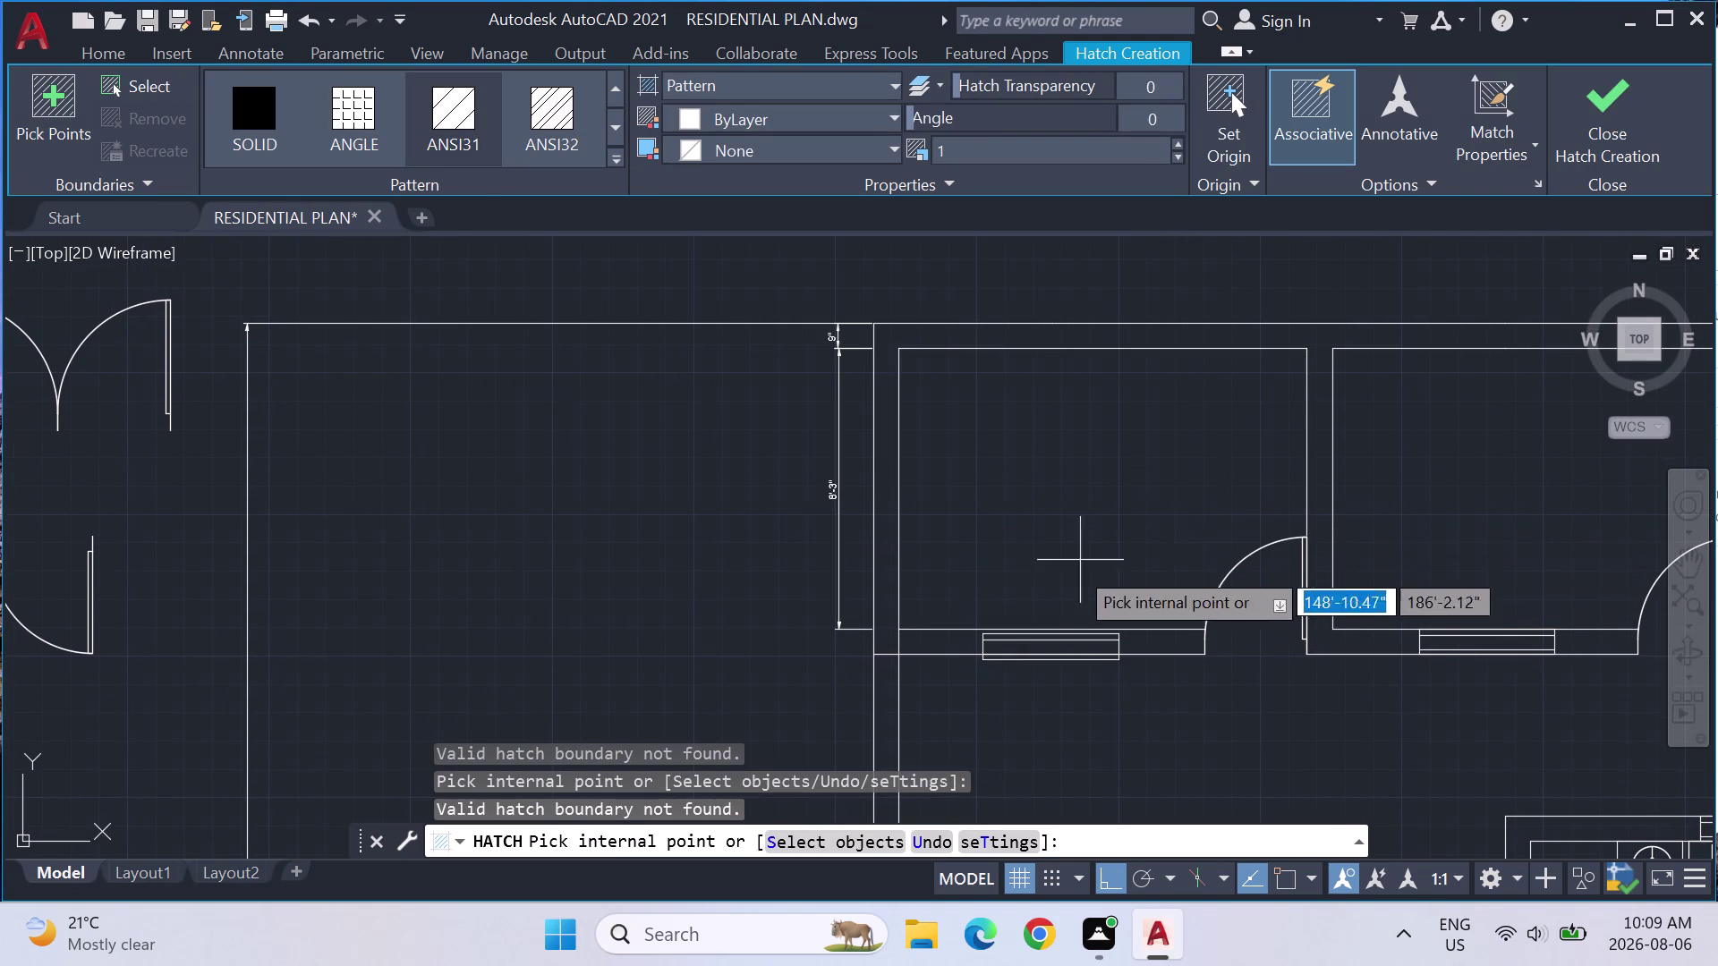
key(Escape)
key(Escape)
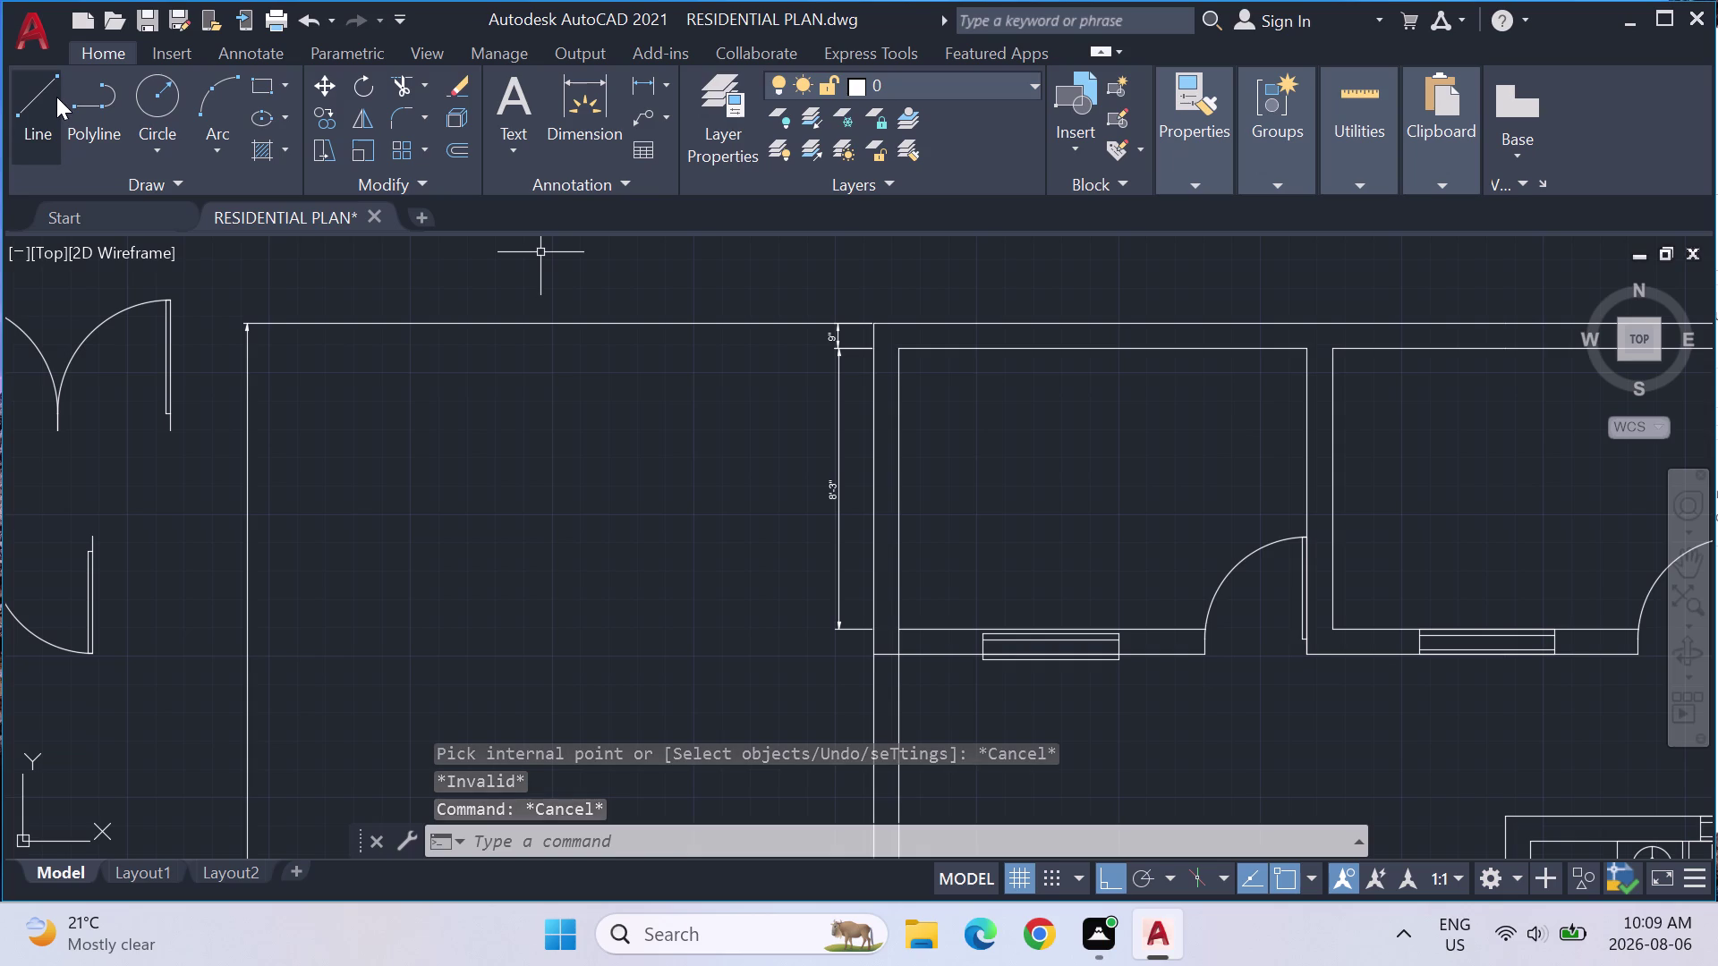
Try several selections of the lines in the wall opening, clearing each attempt.
scroll(up, 3)
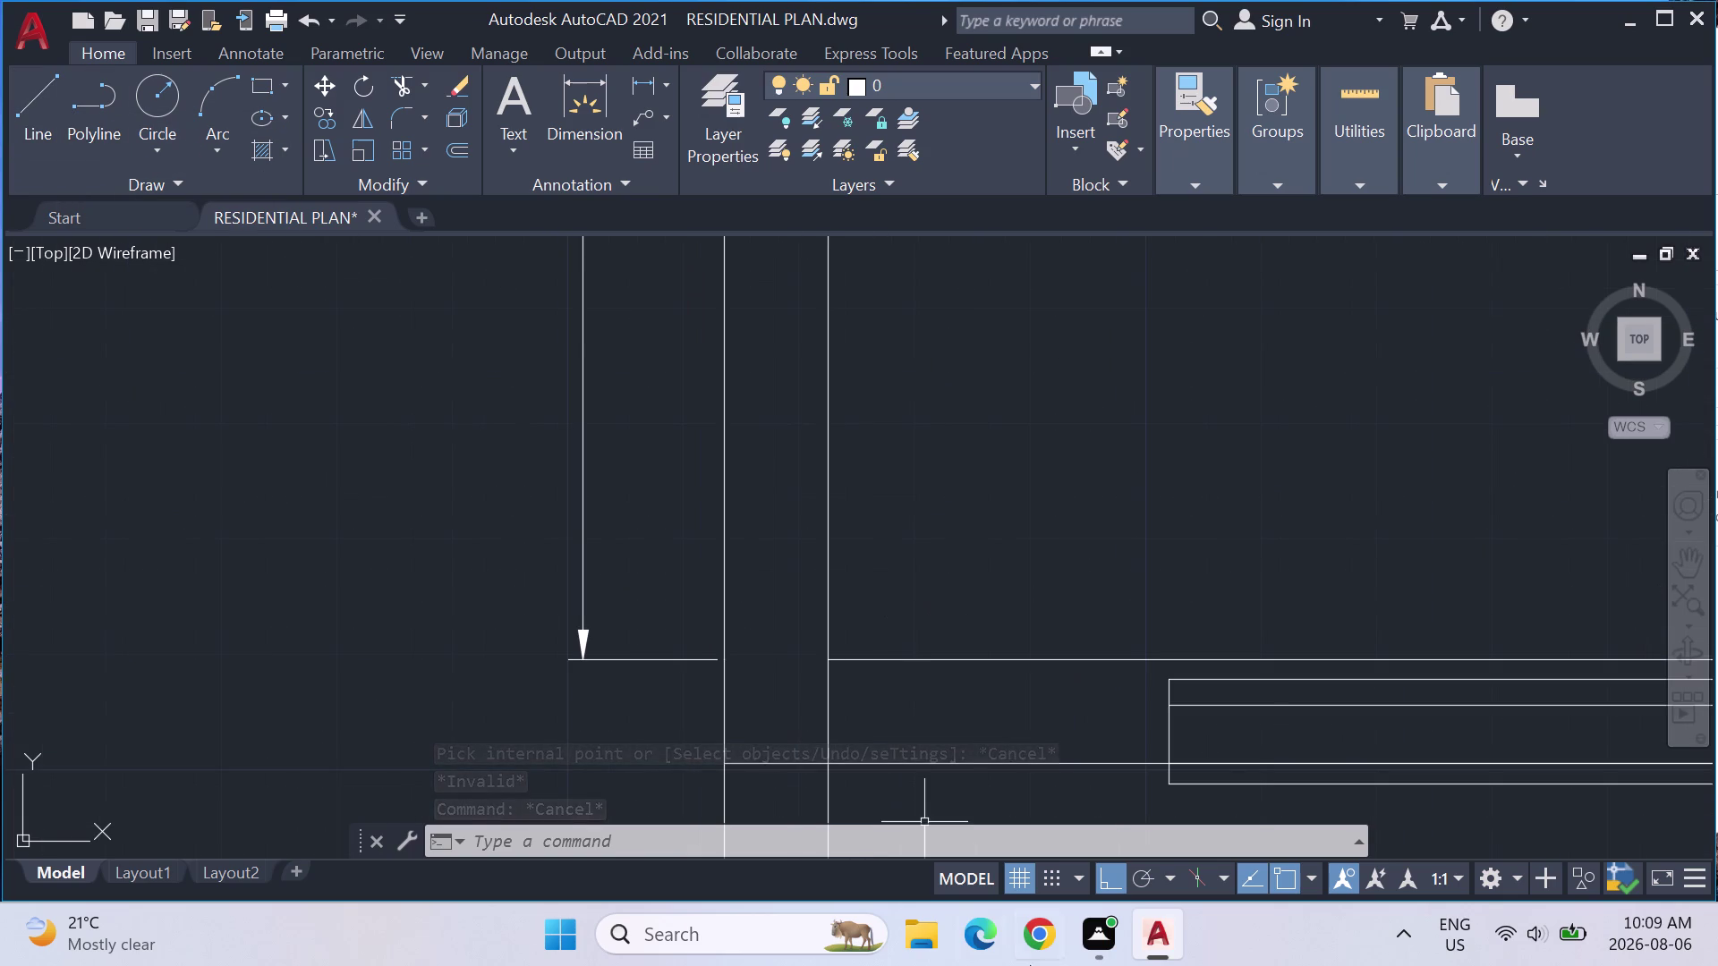
drag(1211, 748, 1117, 721)
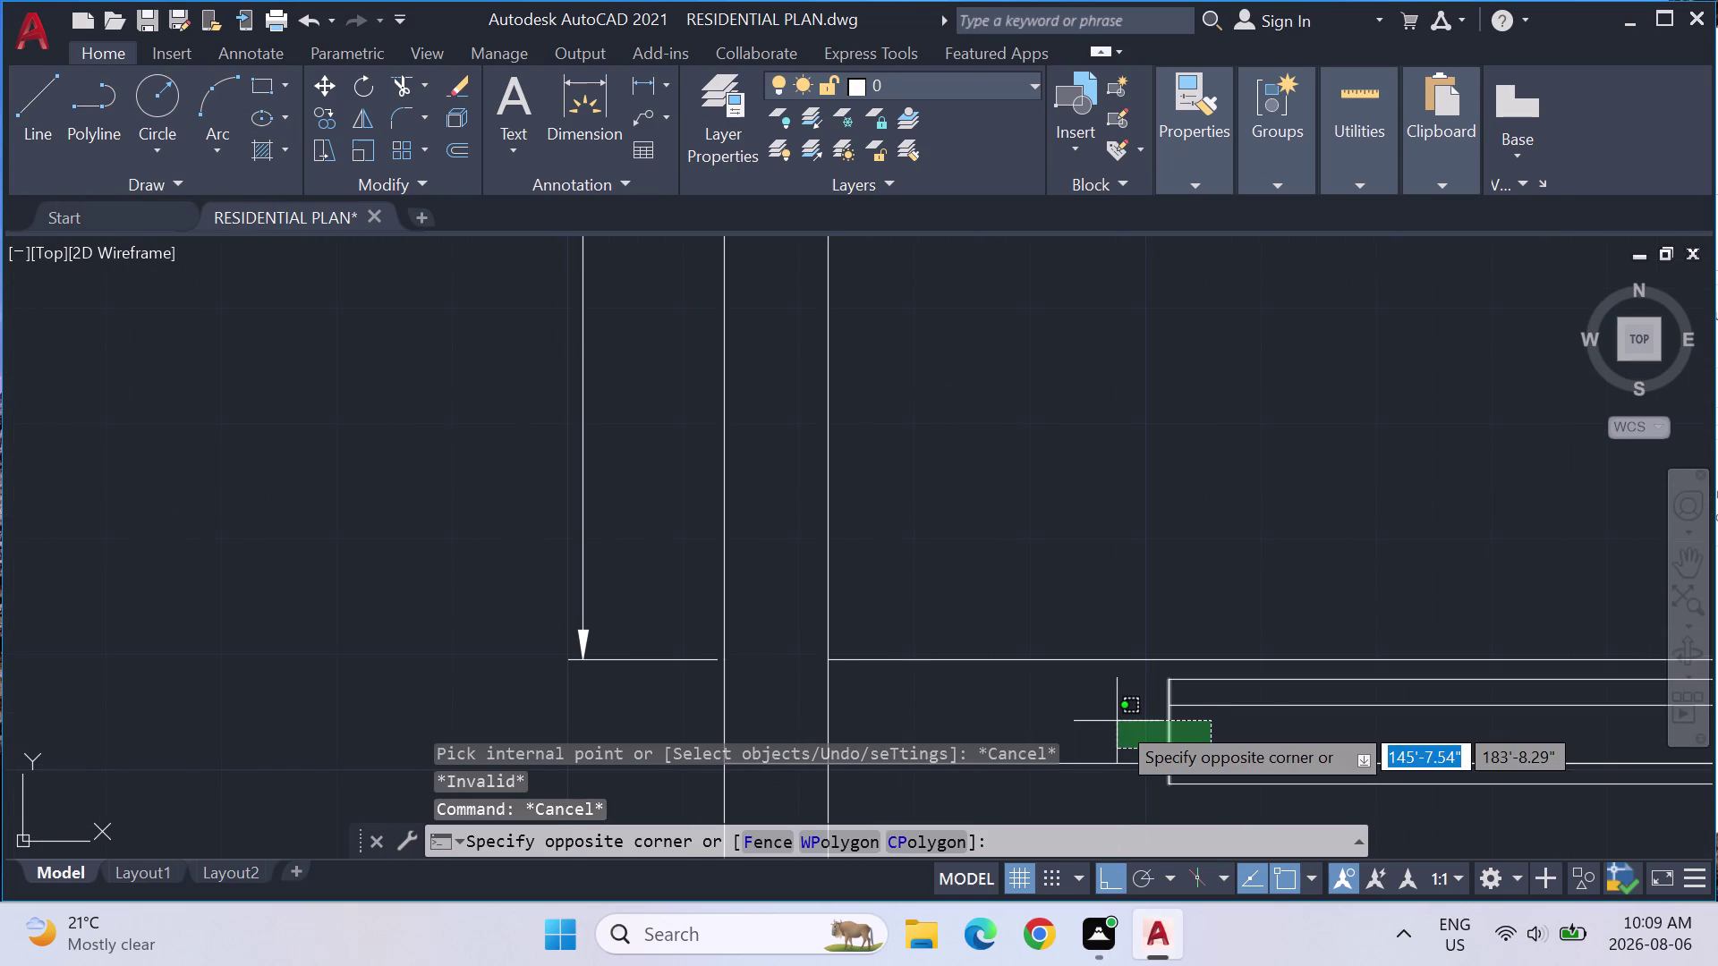
key(Escape)
drag(1178, 727, 1116, 719)
key(Escape)
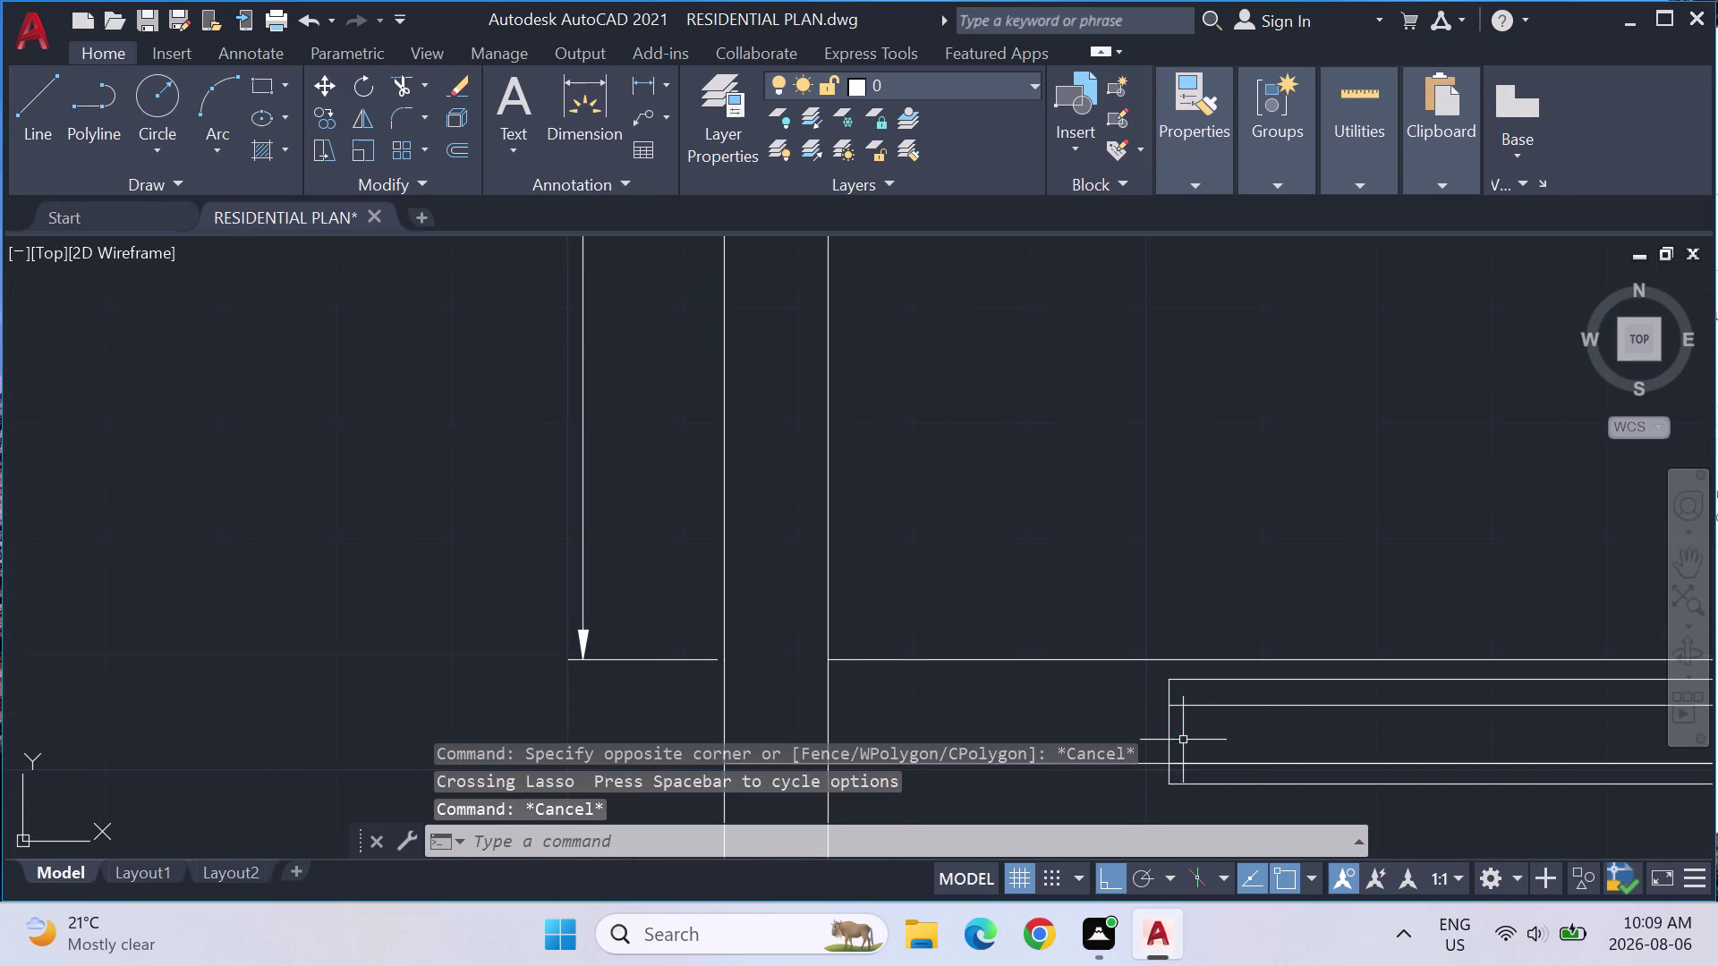
key(Escape)
scroll(down, 3)
drag(1469, 774, 1389, 690)
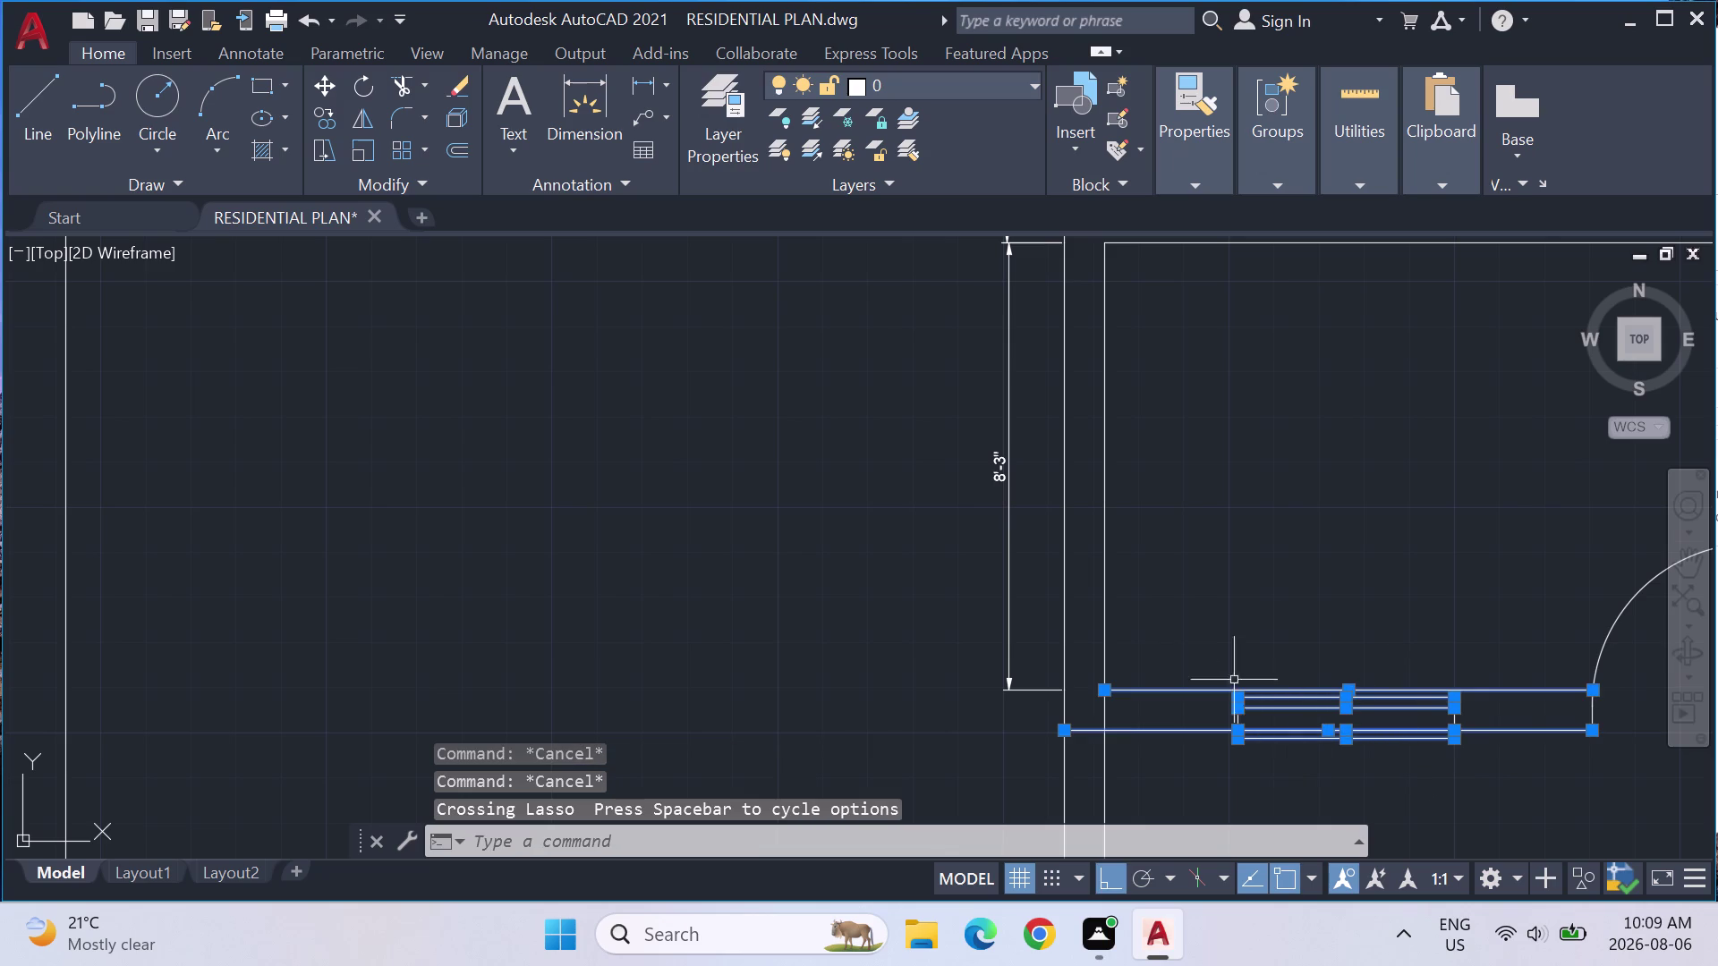
click(1152, 691)
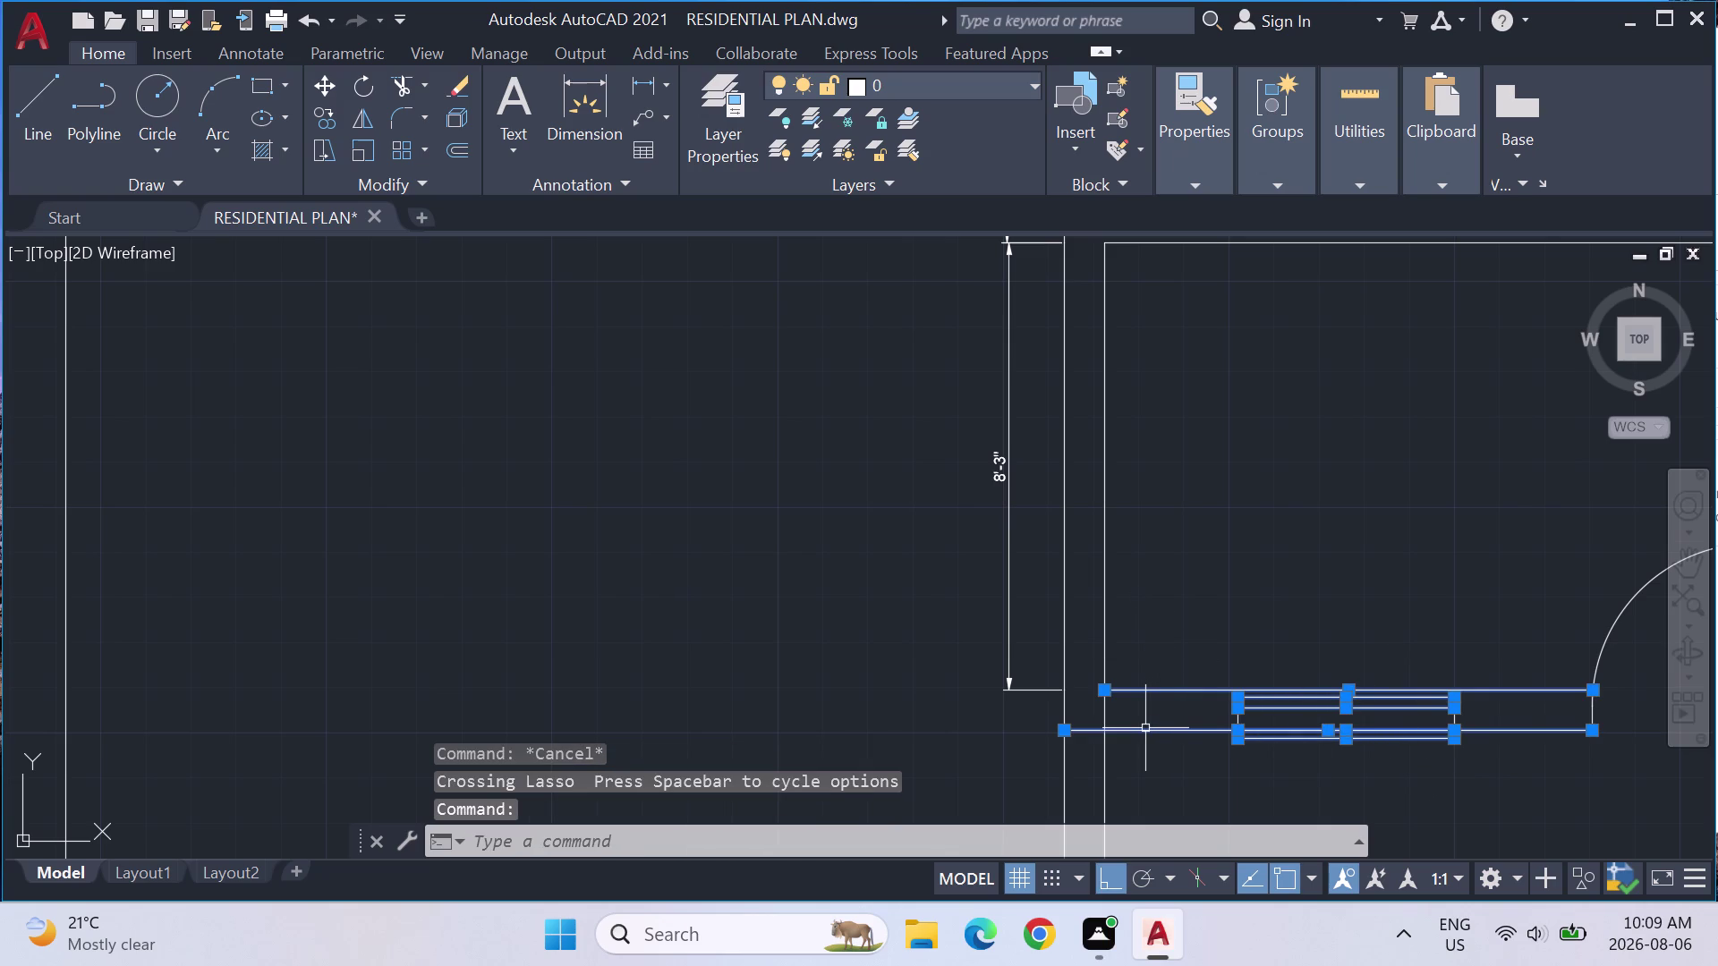
click(1145, 733)
click(1123, 690)
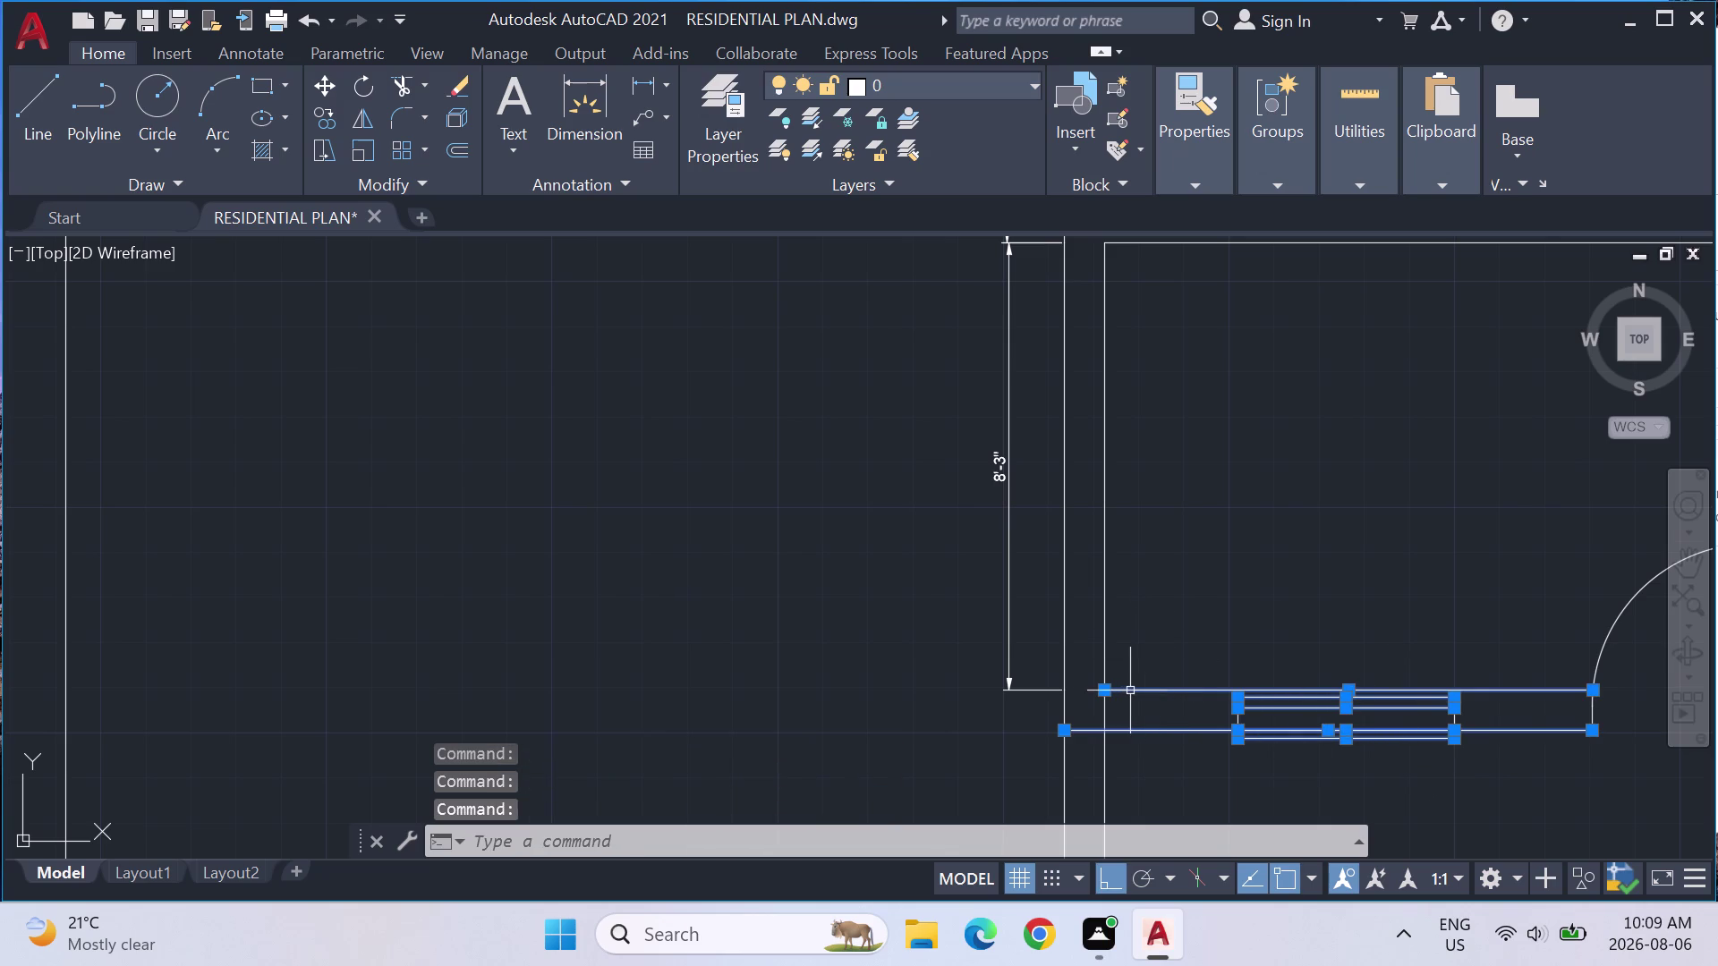
key(Escape)
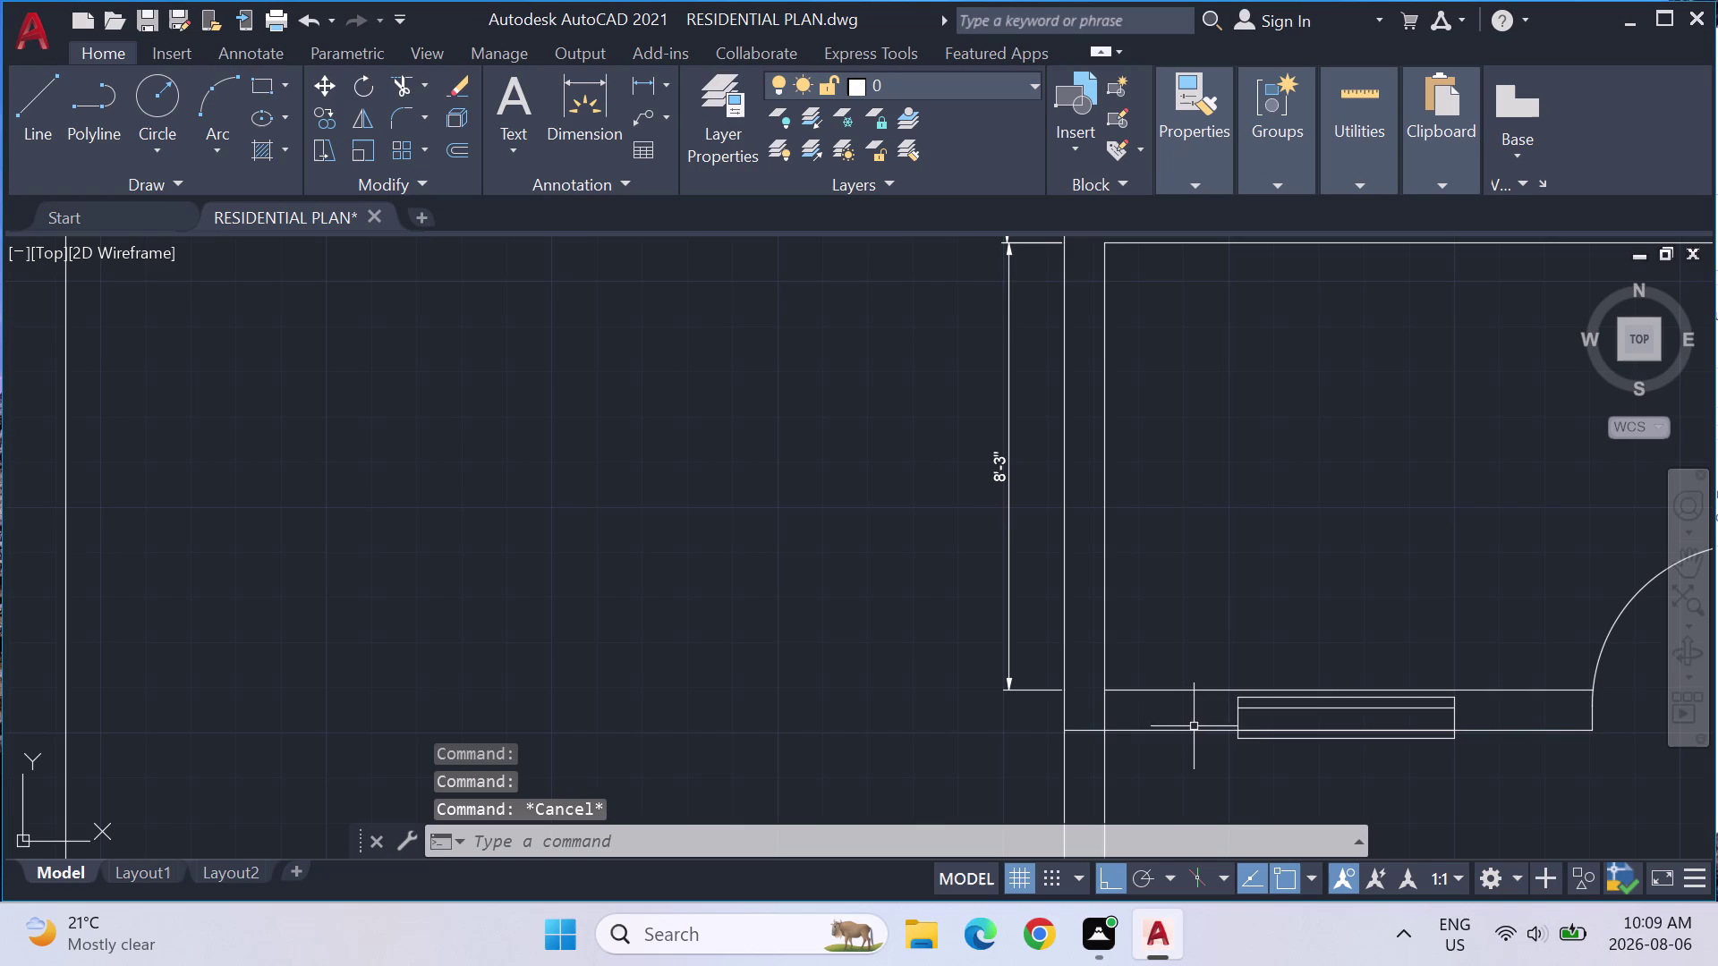
Trial-move the short window lines from the window corner, then undo it.
drag(1491, 710, 1420, 696)
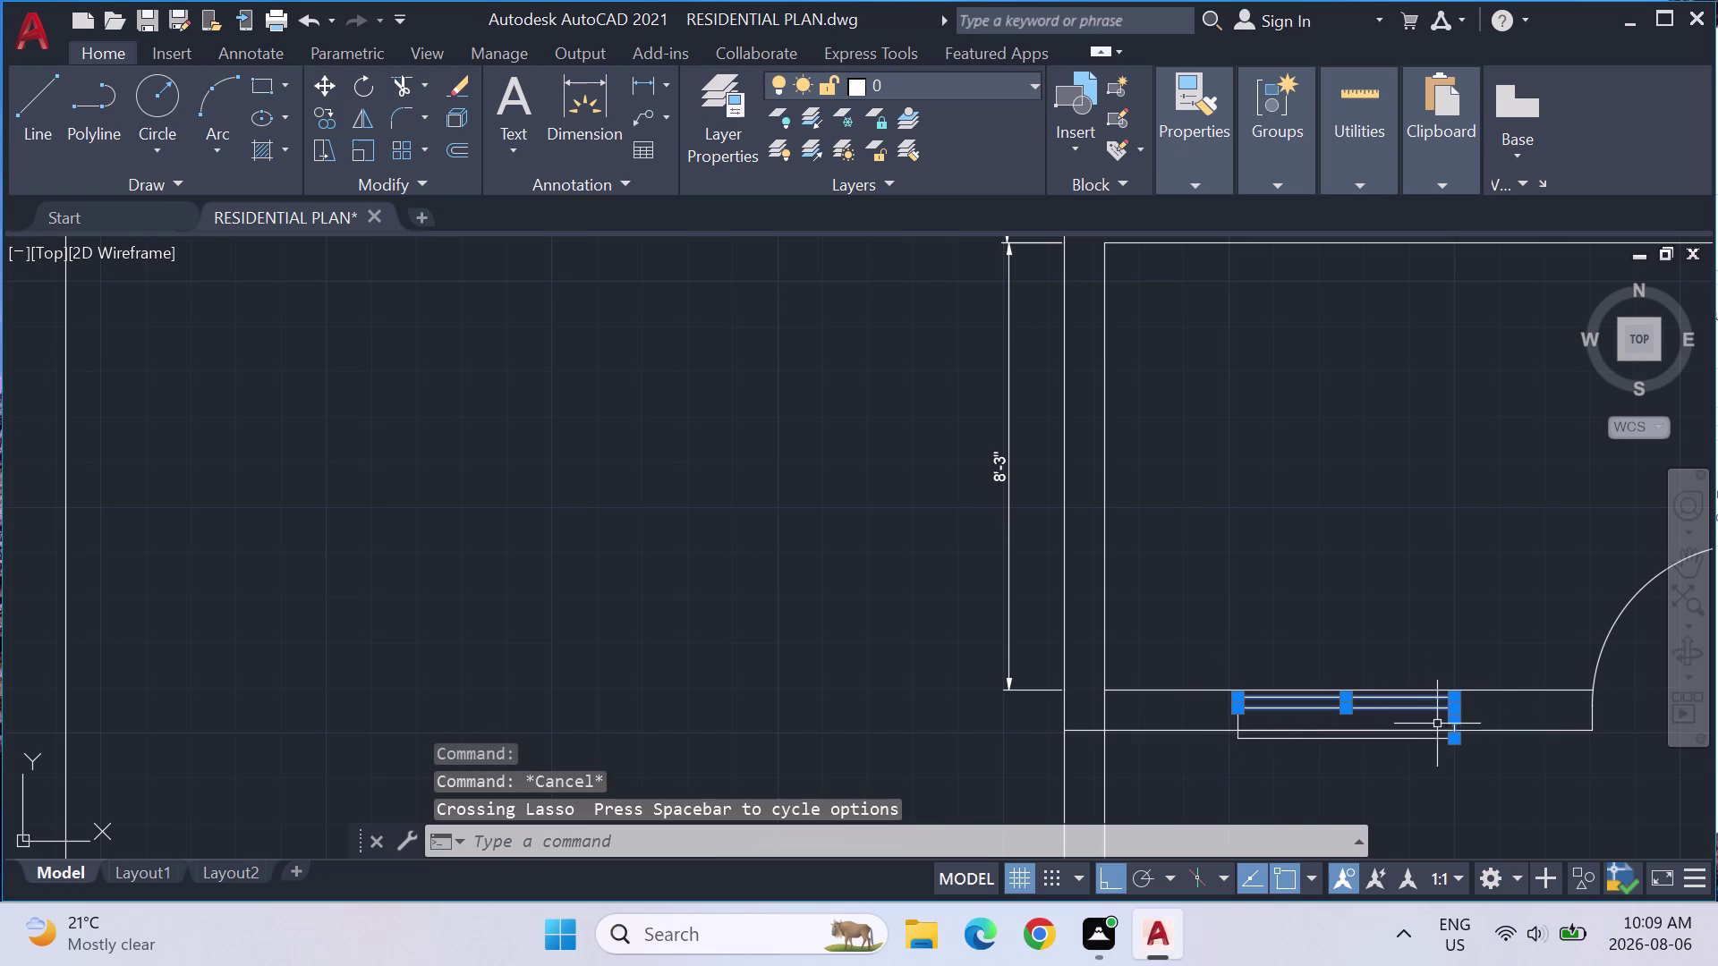
key(m)
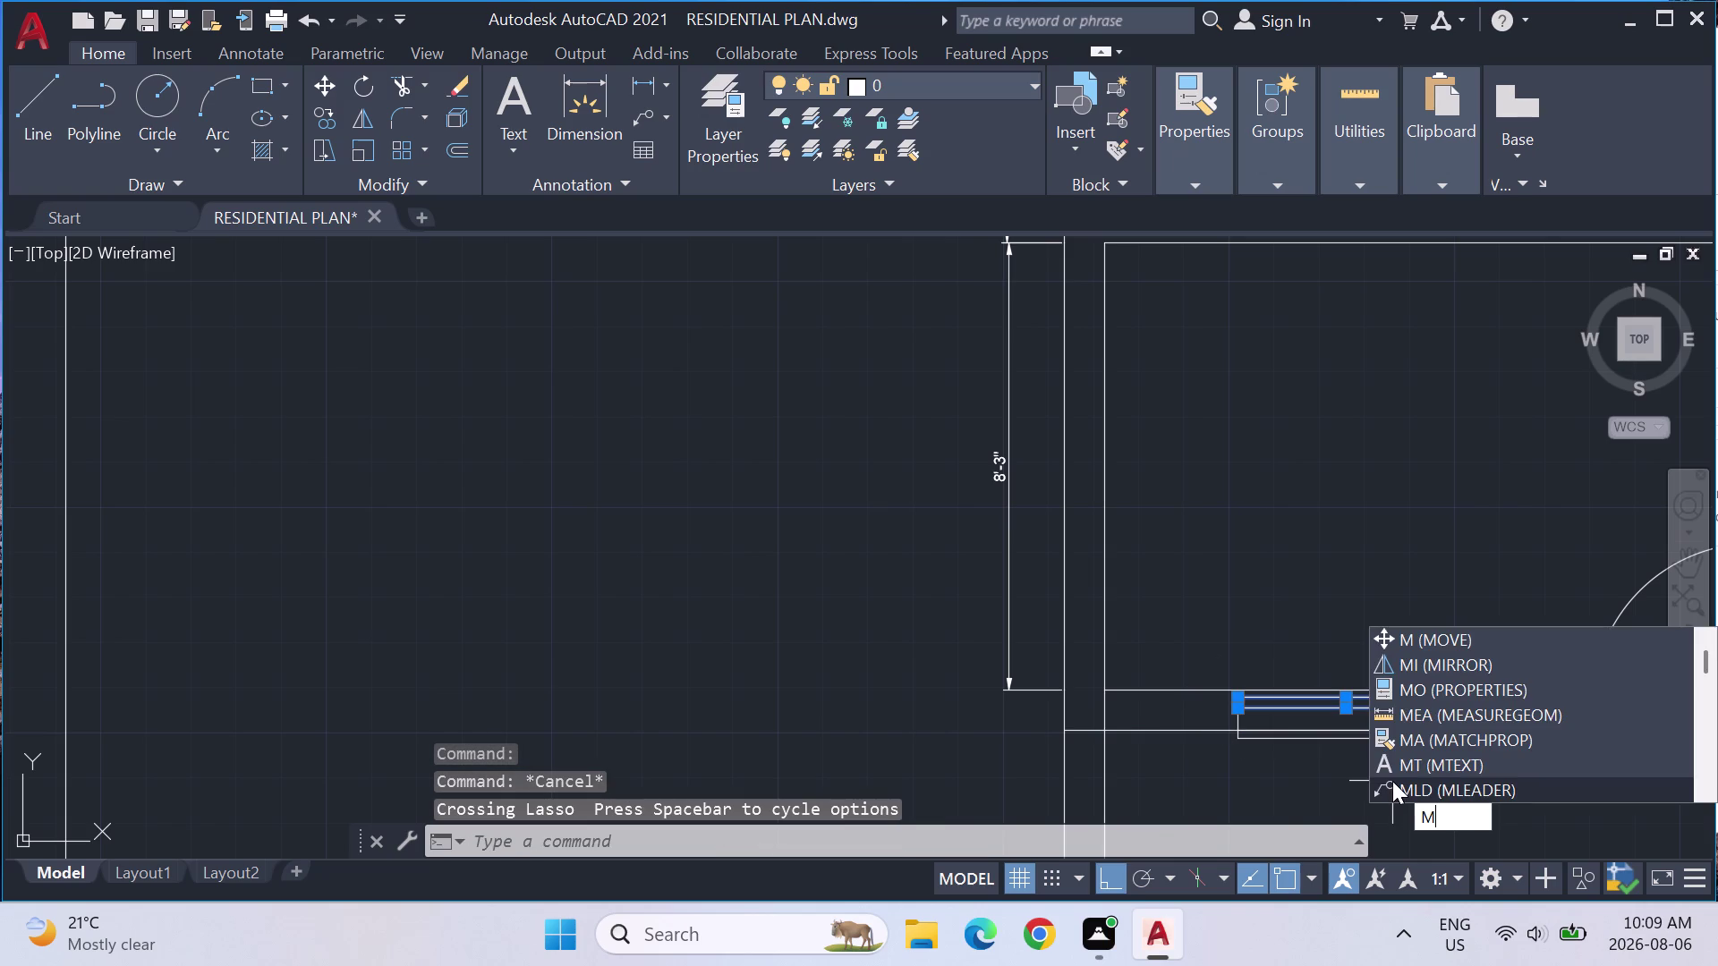
key(Return)
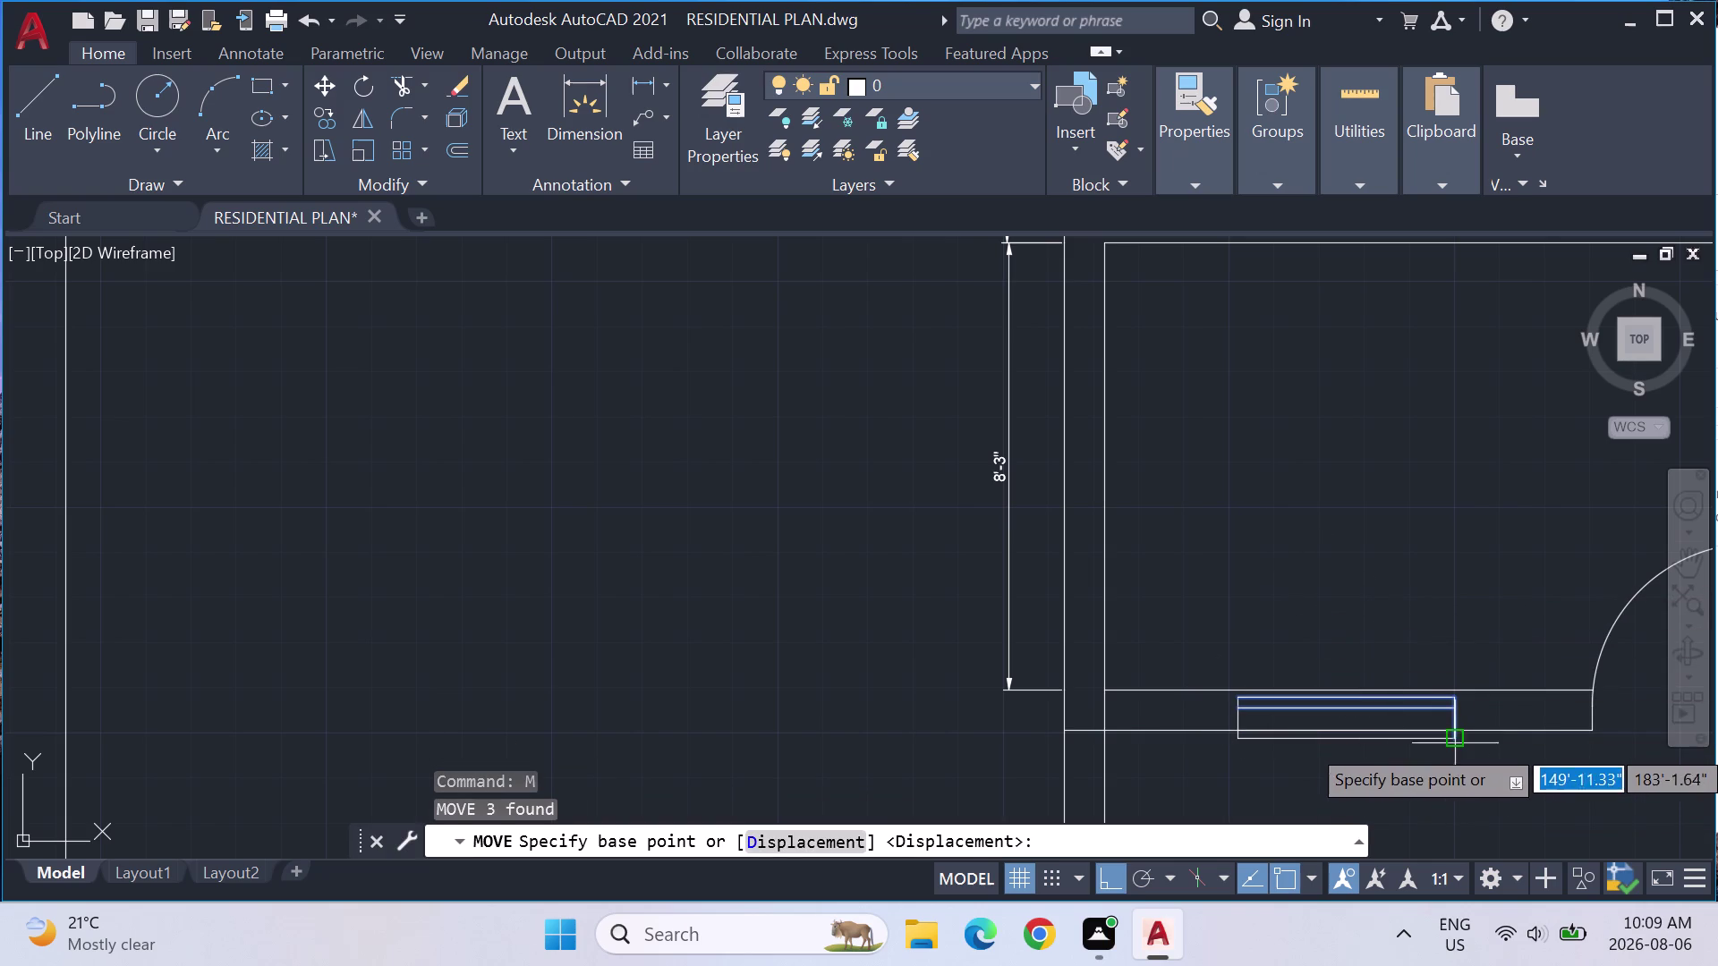
click(1462, 741)
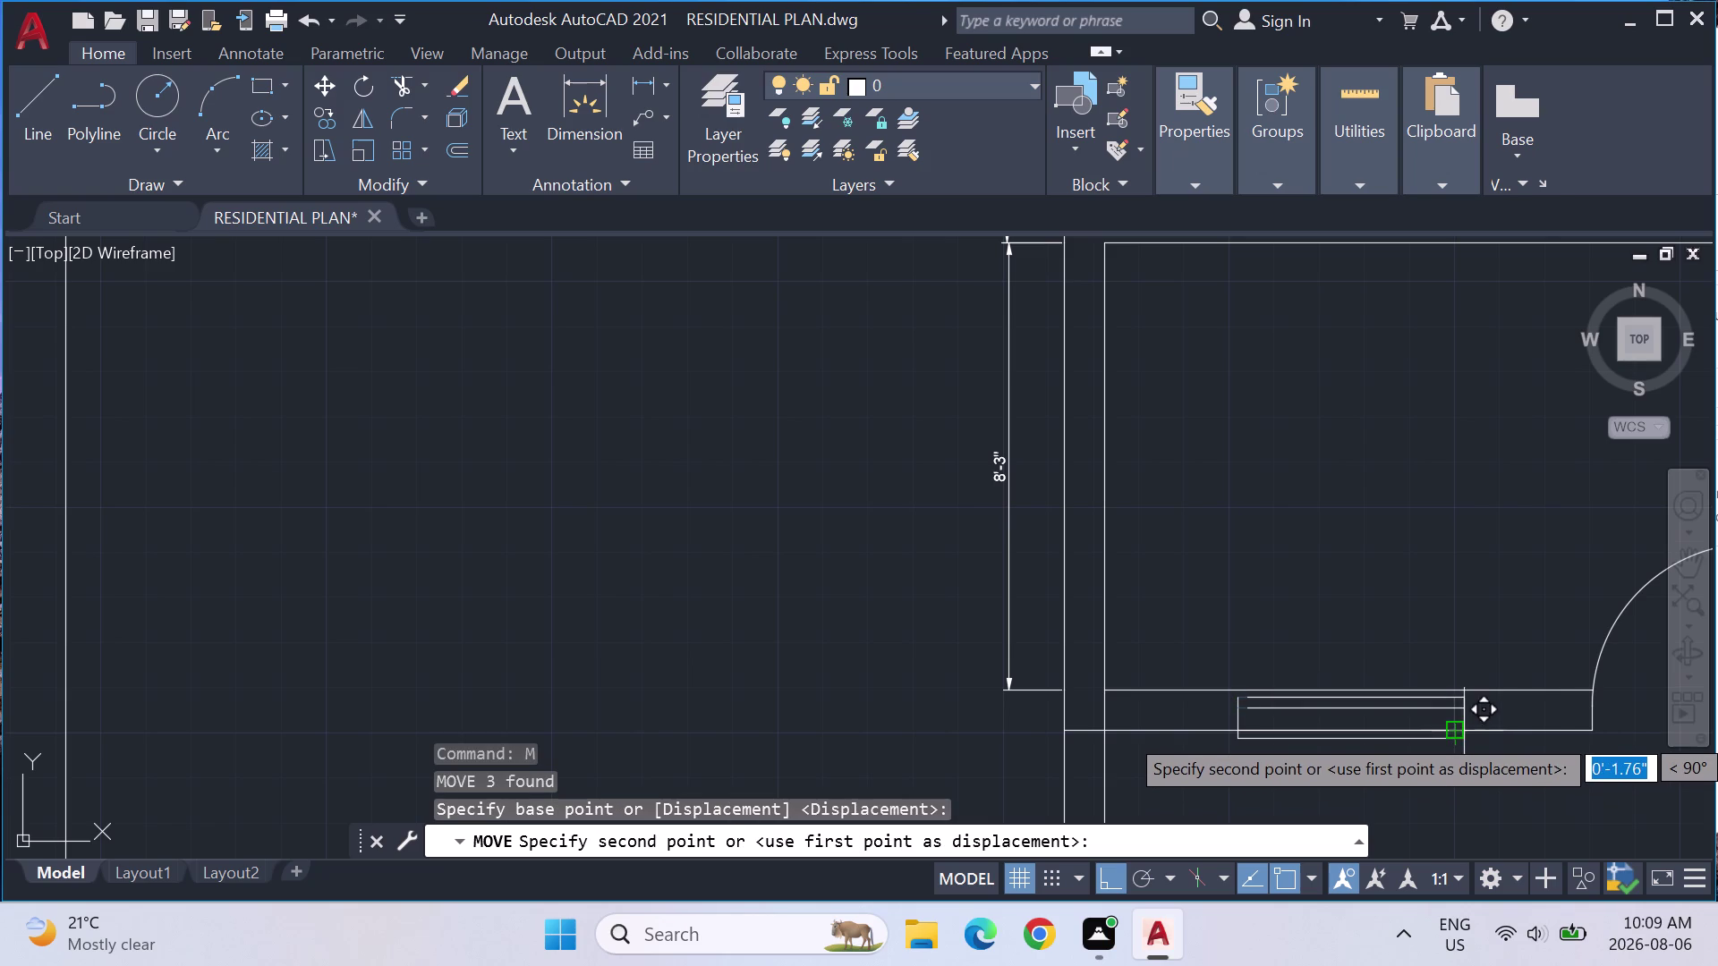
click(1450, 734)
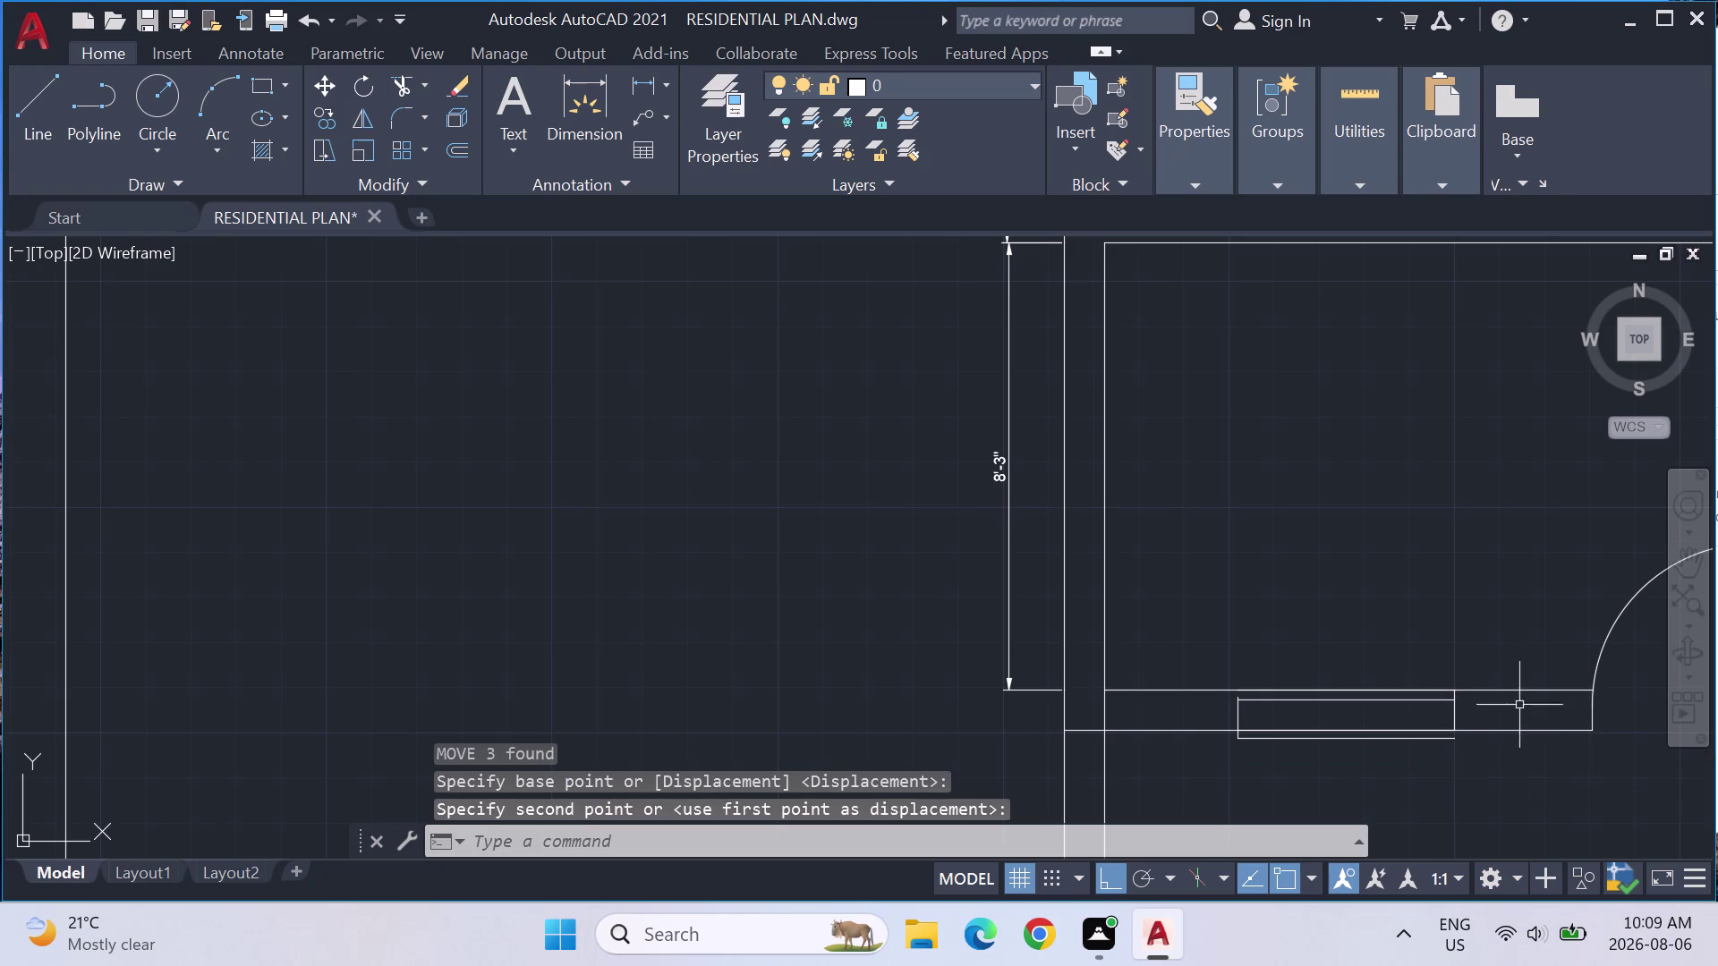
key(ctrl+z)
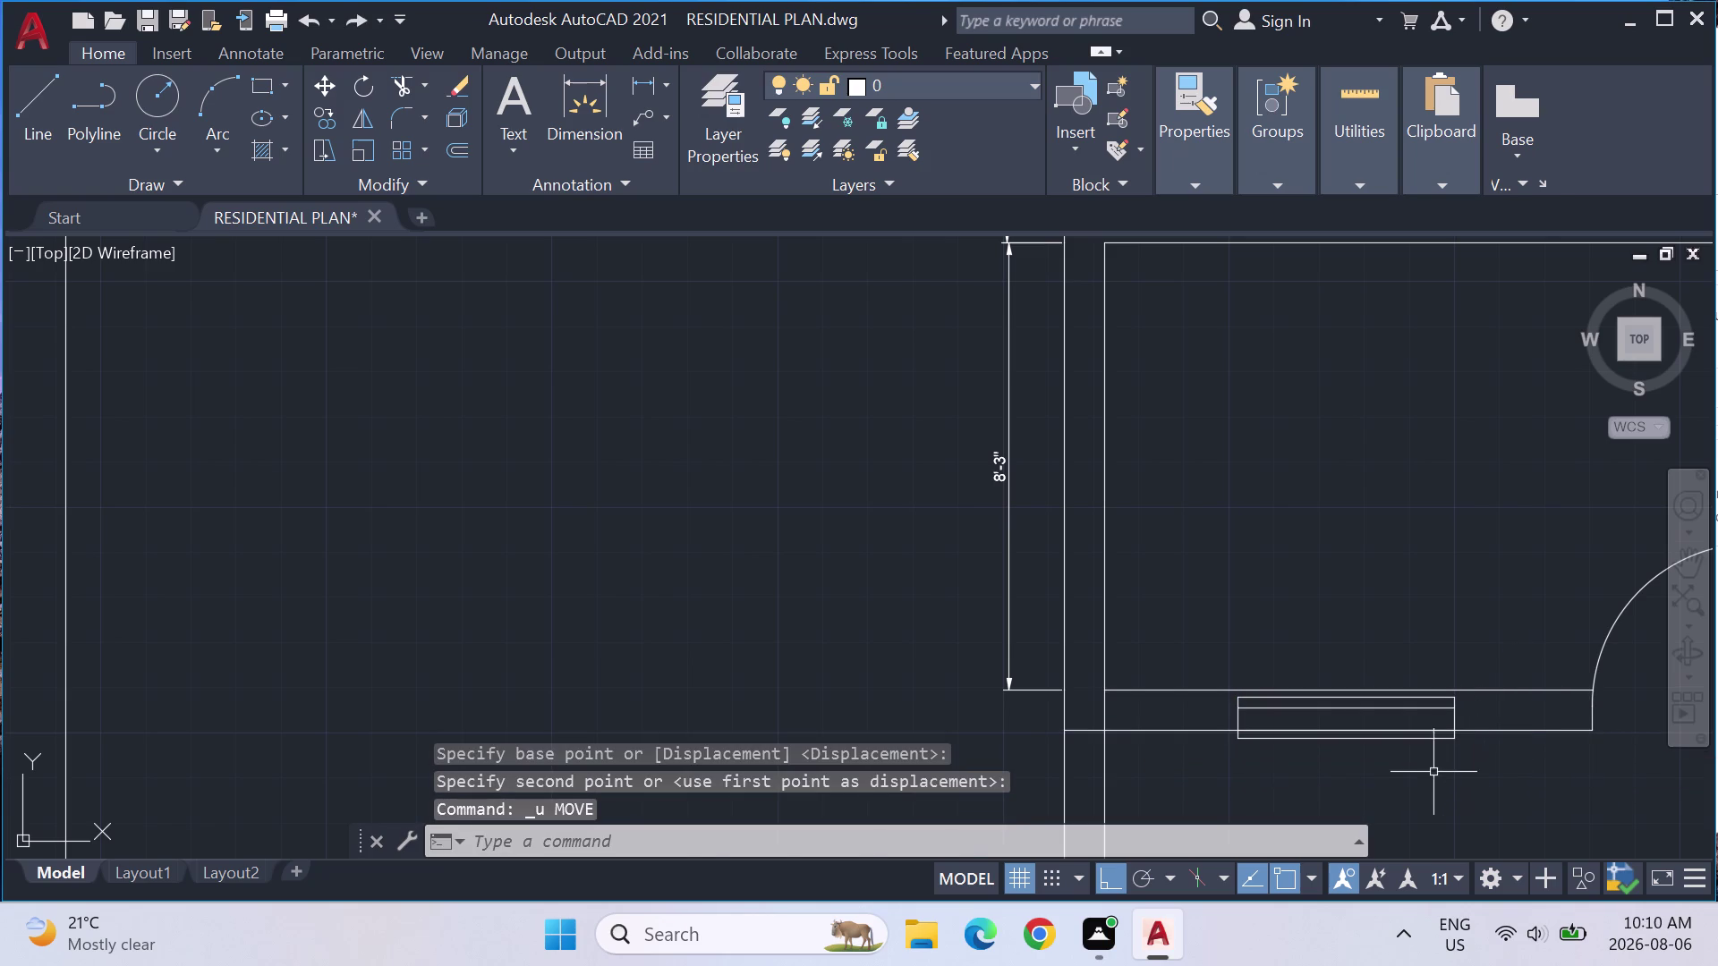
Reselect the five window and wall lines and start Move again.
drag(1447, 762, 1431, 694)
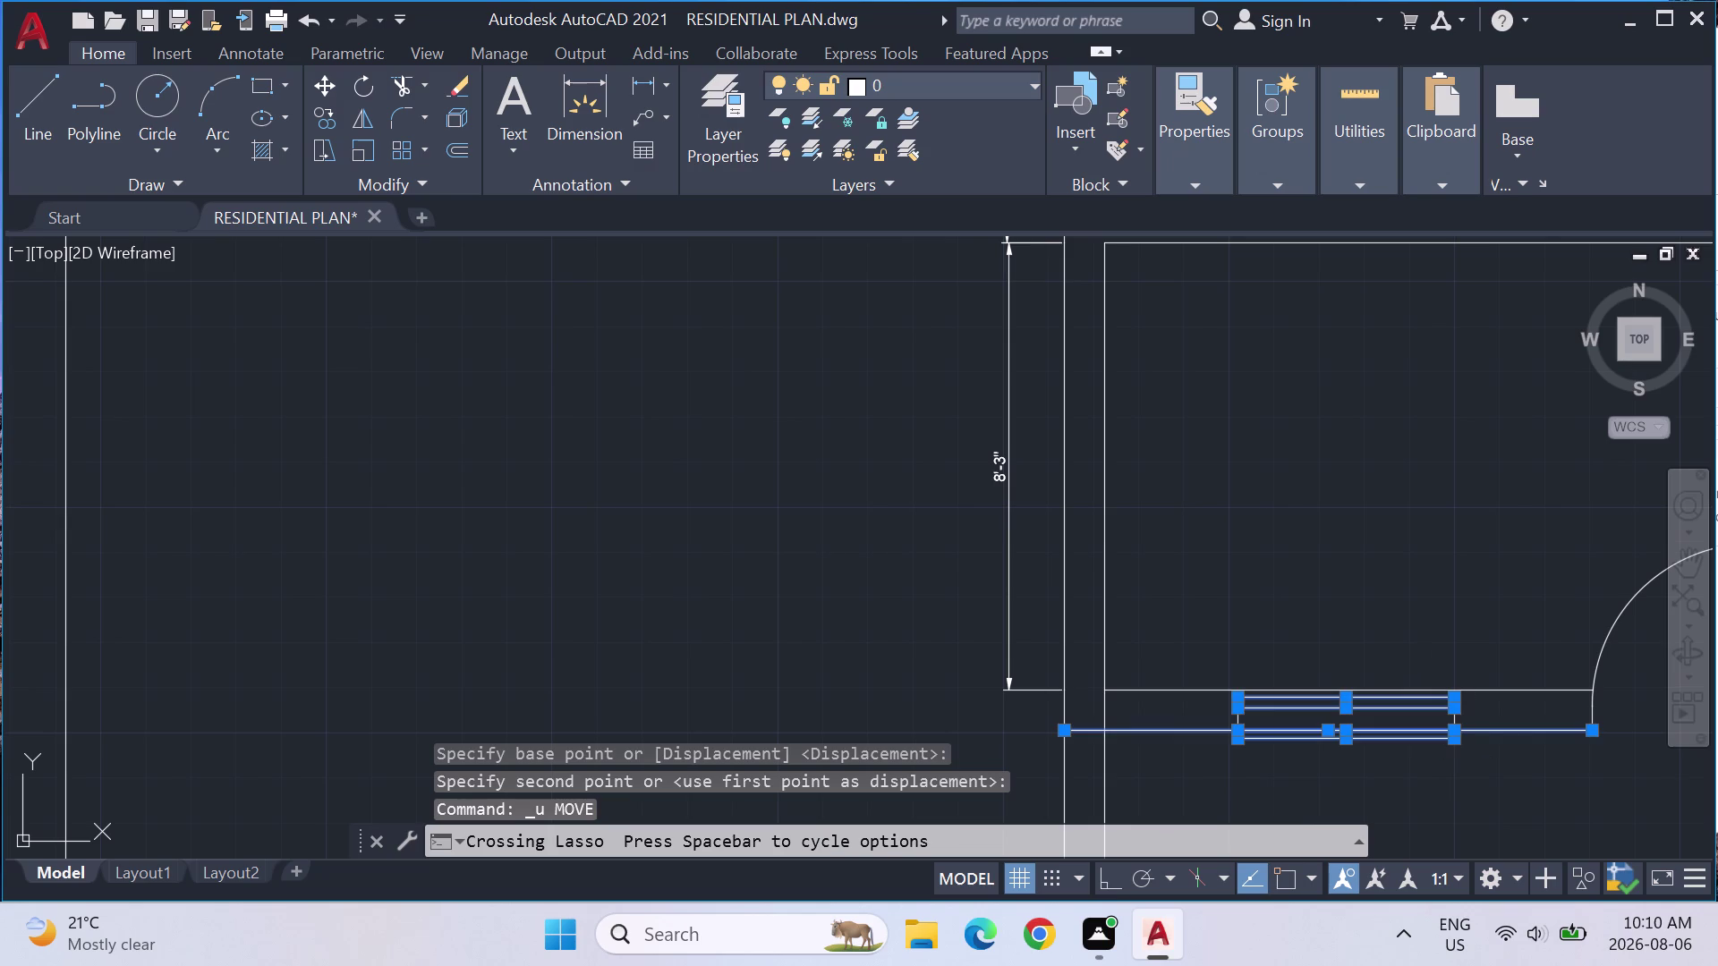
key(m)
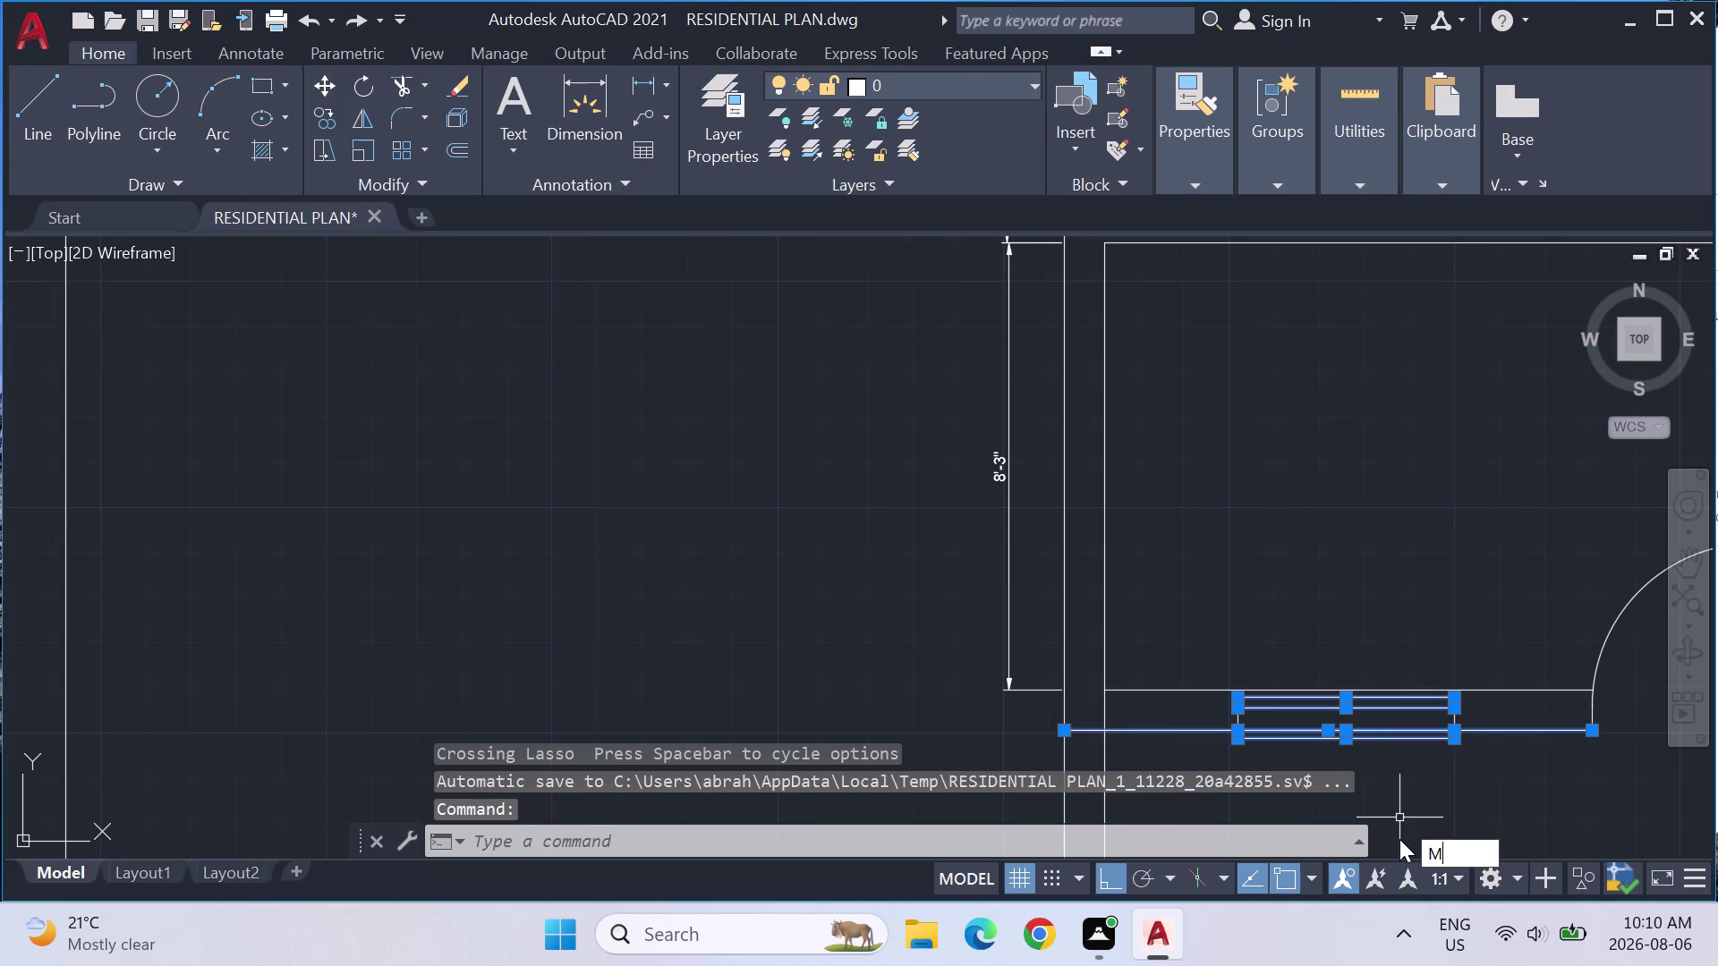
key(Return)
Move the five window lines straight up from their lower corner into the wall.
scroll(up, 3)
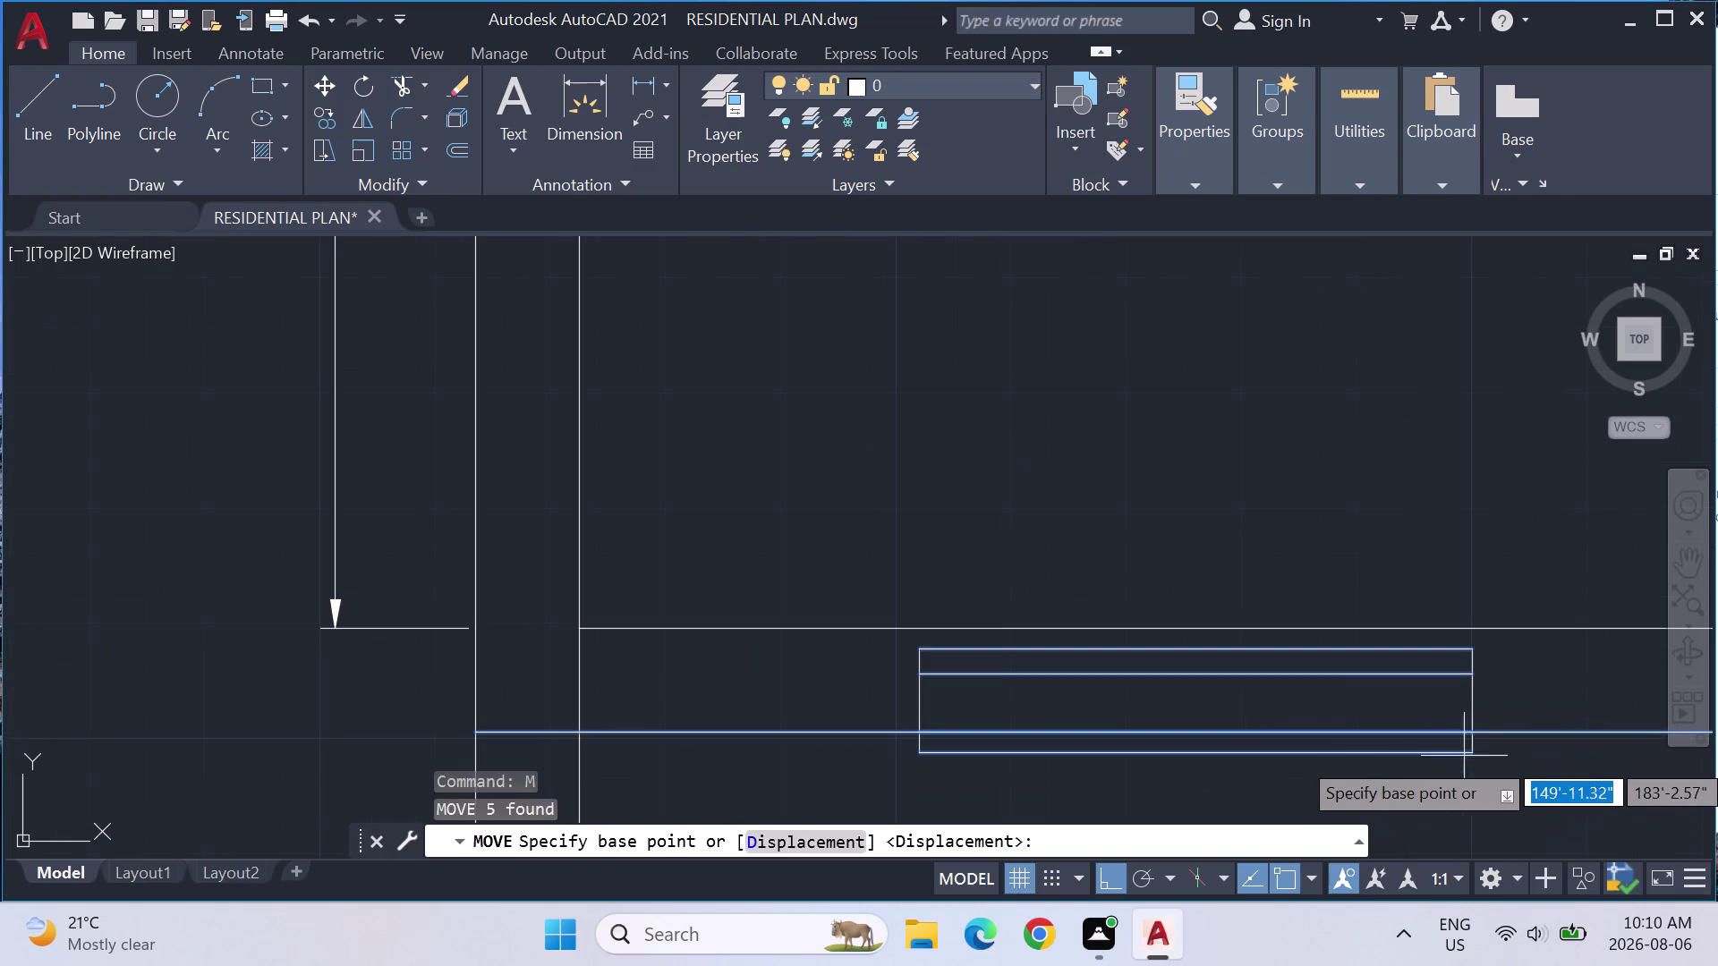
click(1465, 758)
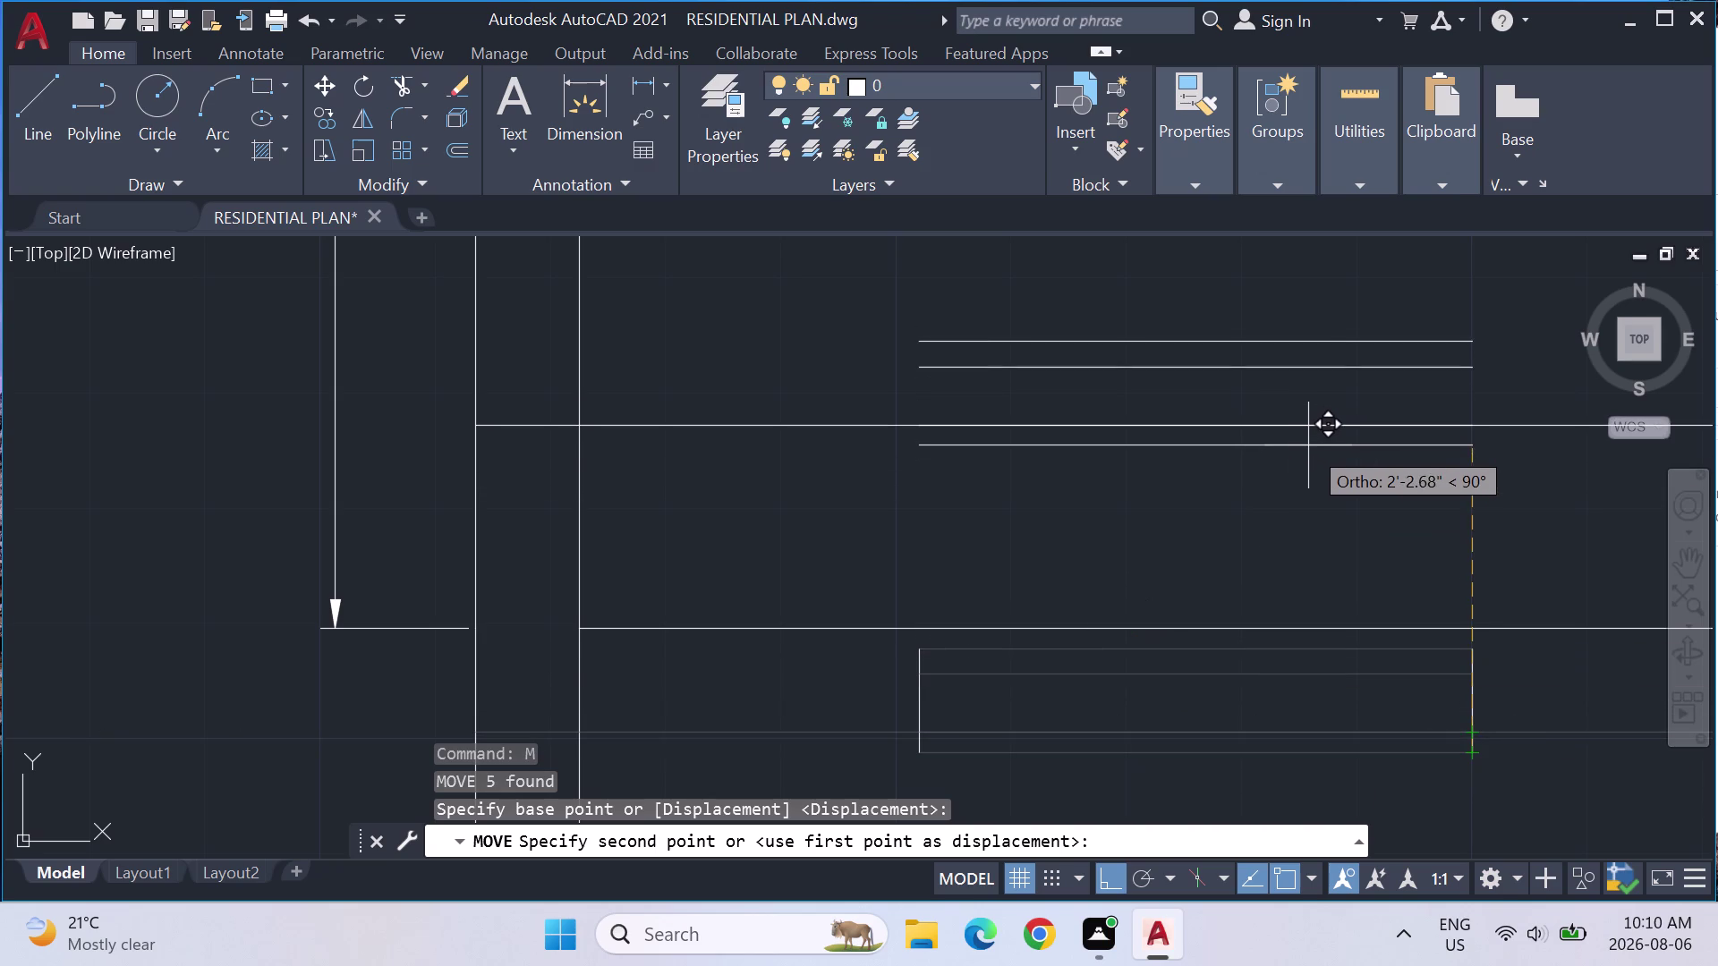
scroll(down, 3)
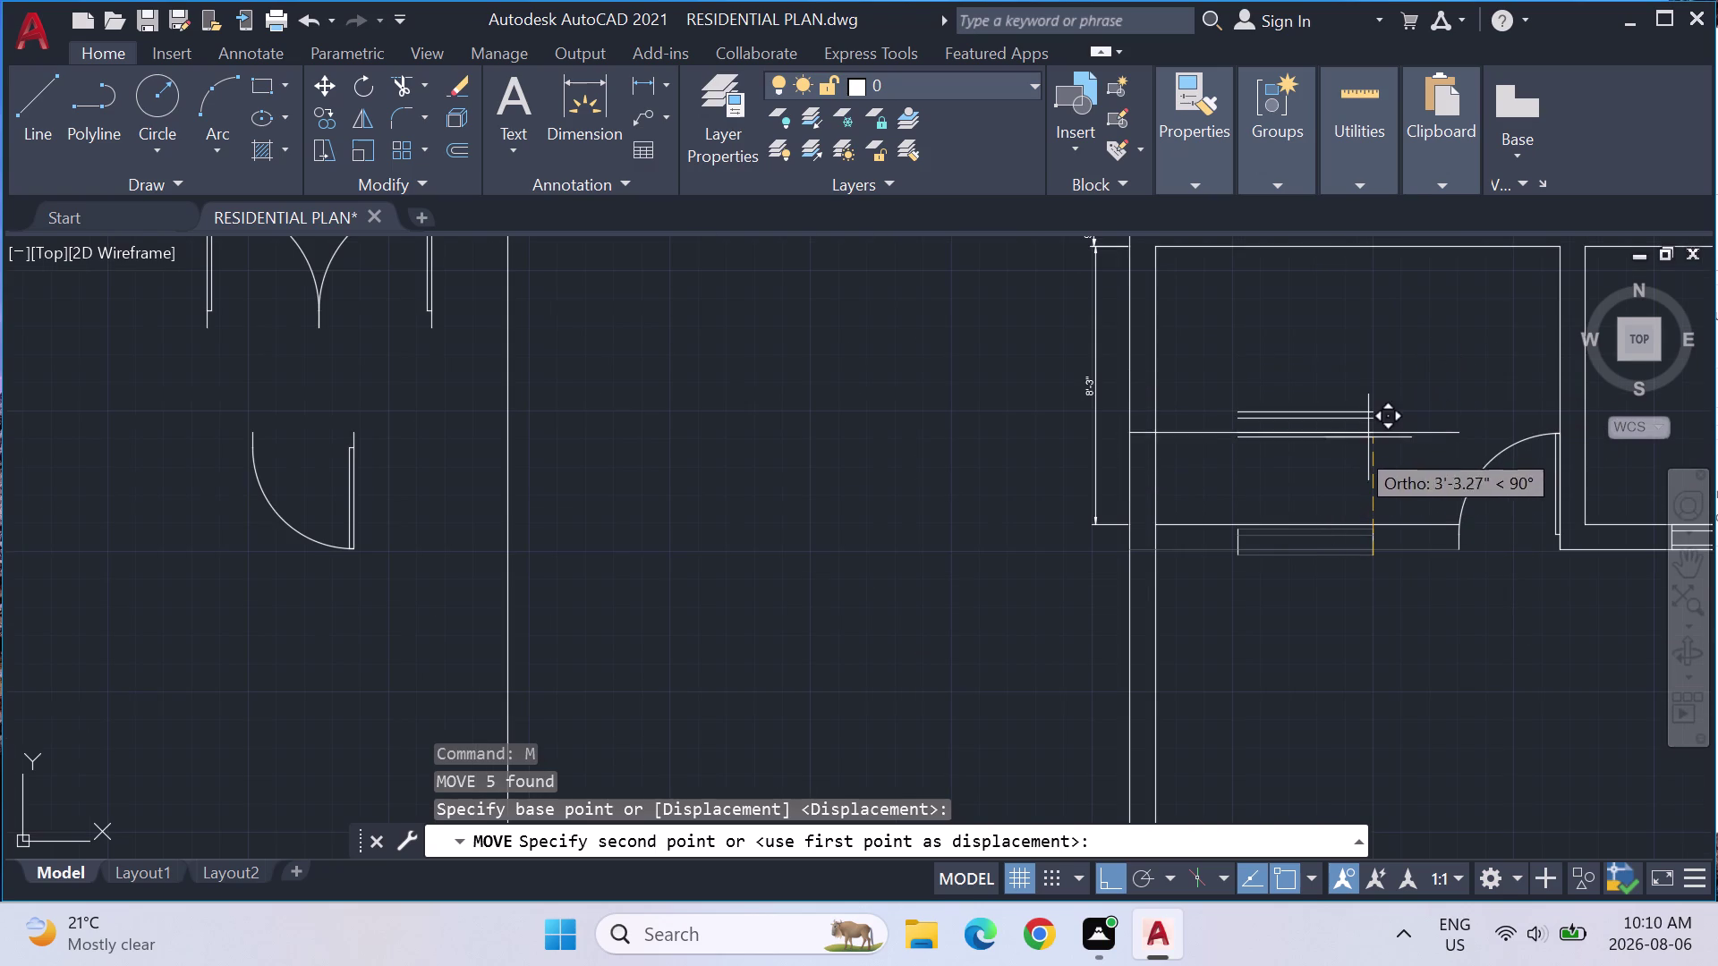
scroll(up, 3)
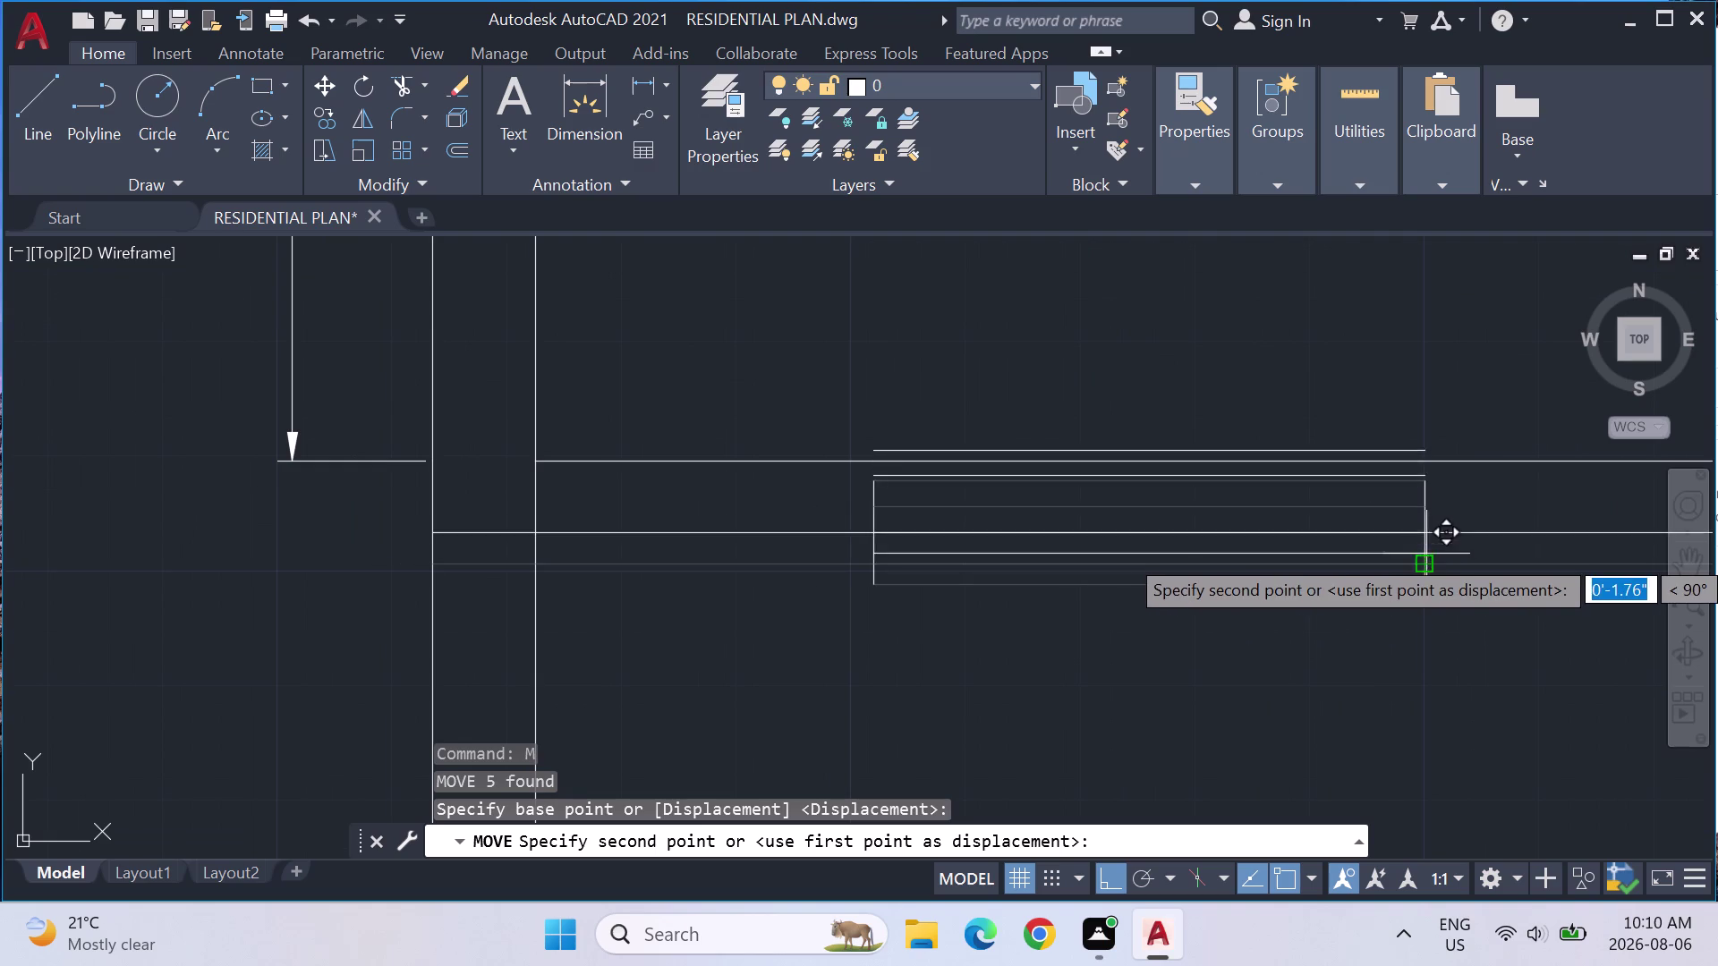
click(1415, 562)
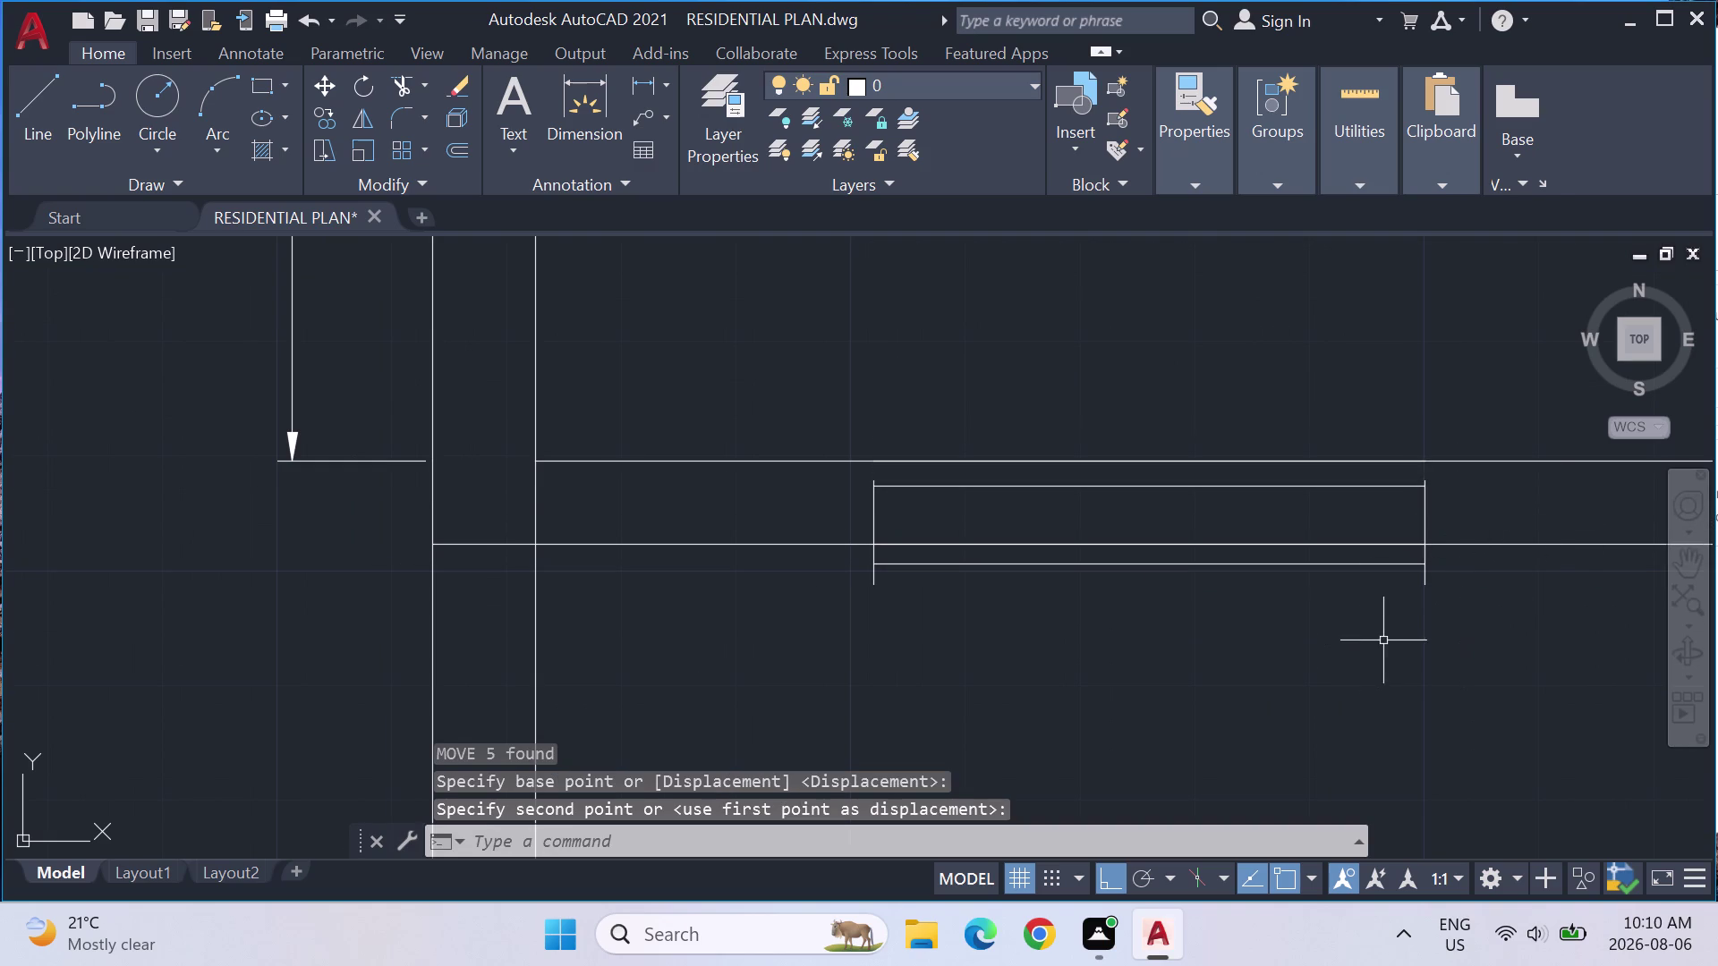
Trim away the five stray line pieces below the window.
text(T)
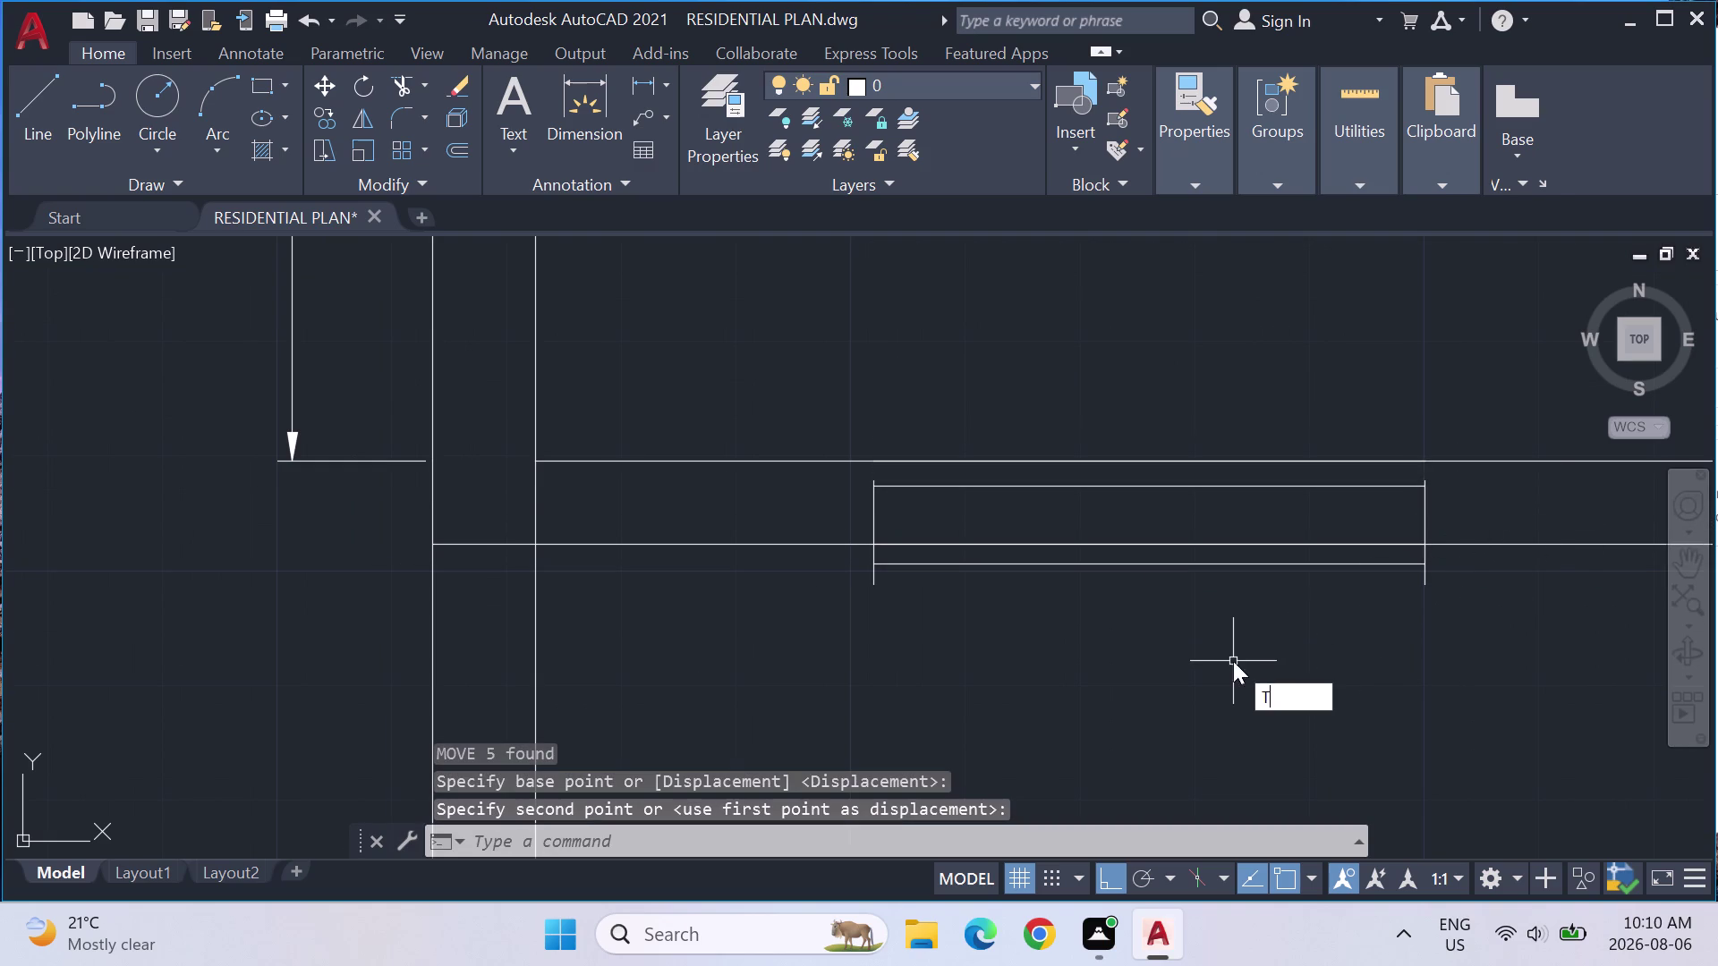
text(RIM)
key(Return)
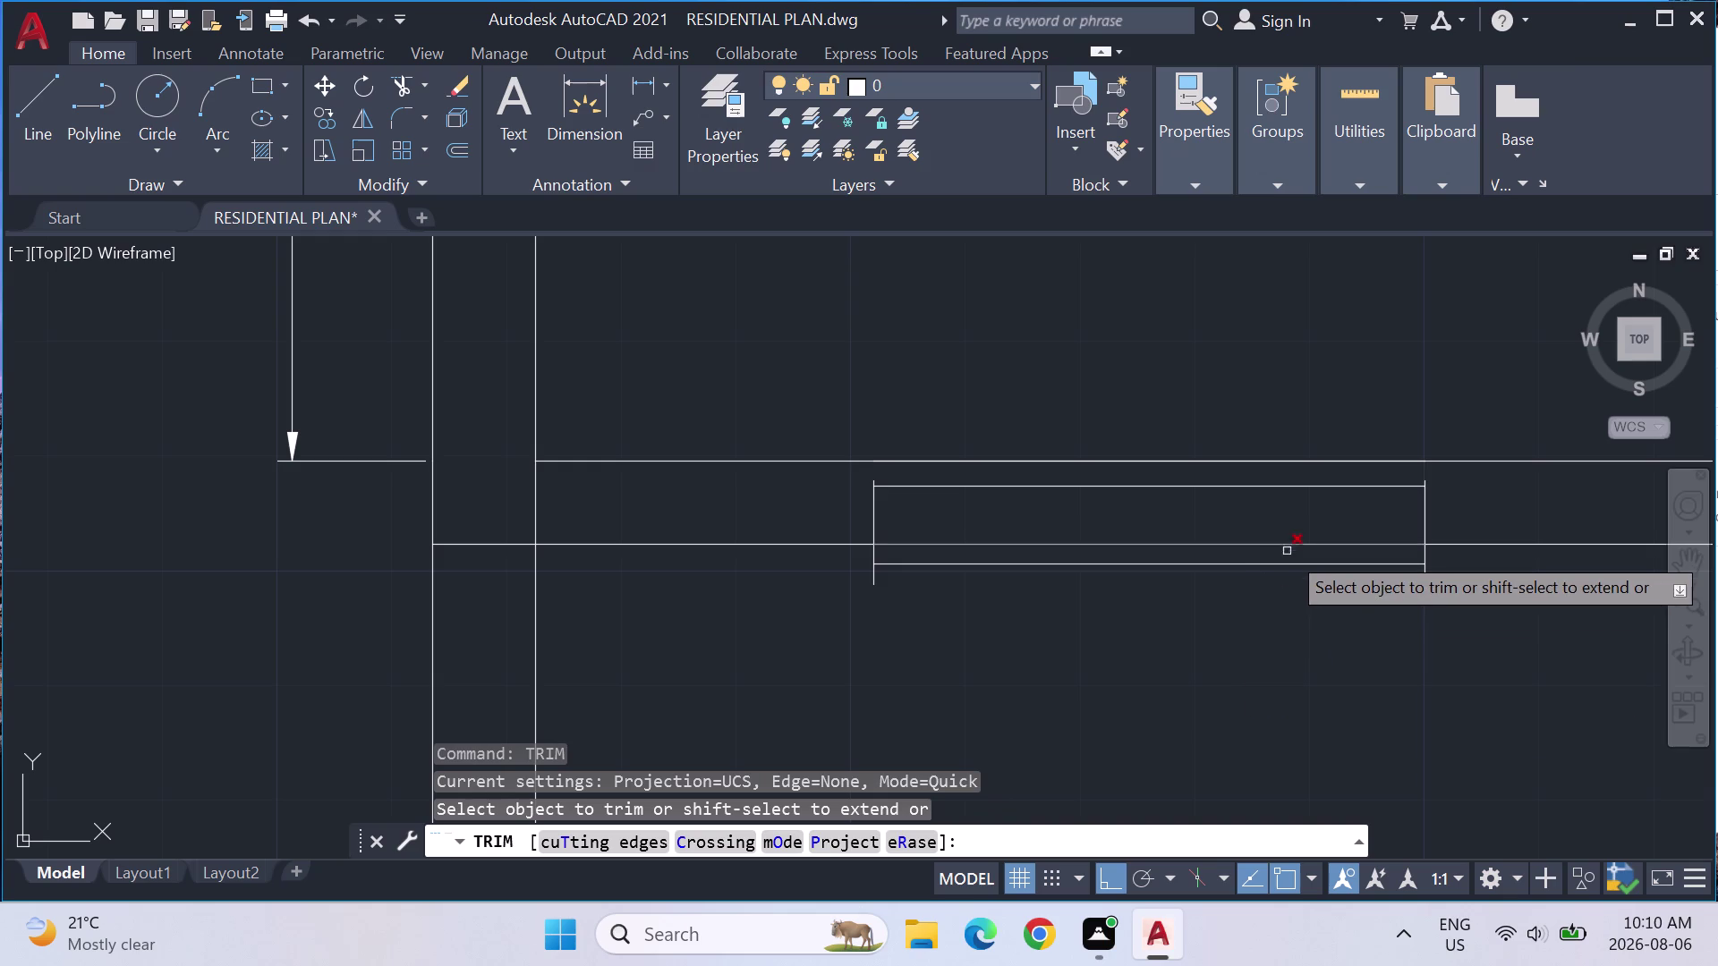
click(1289, 567)
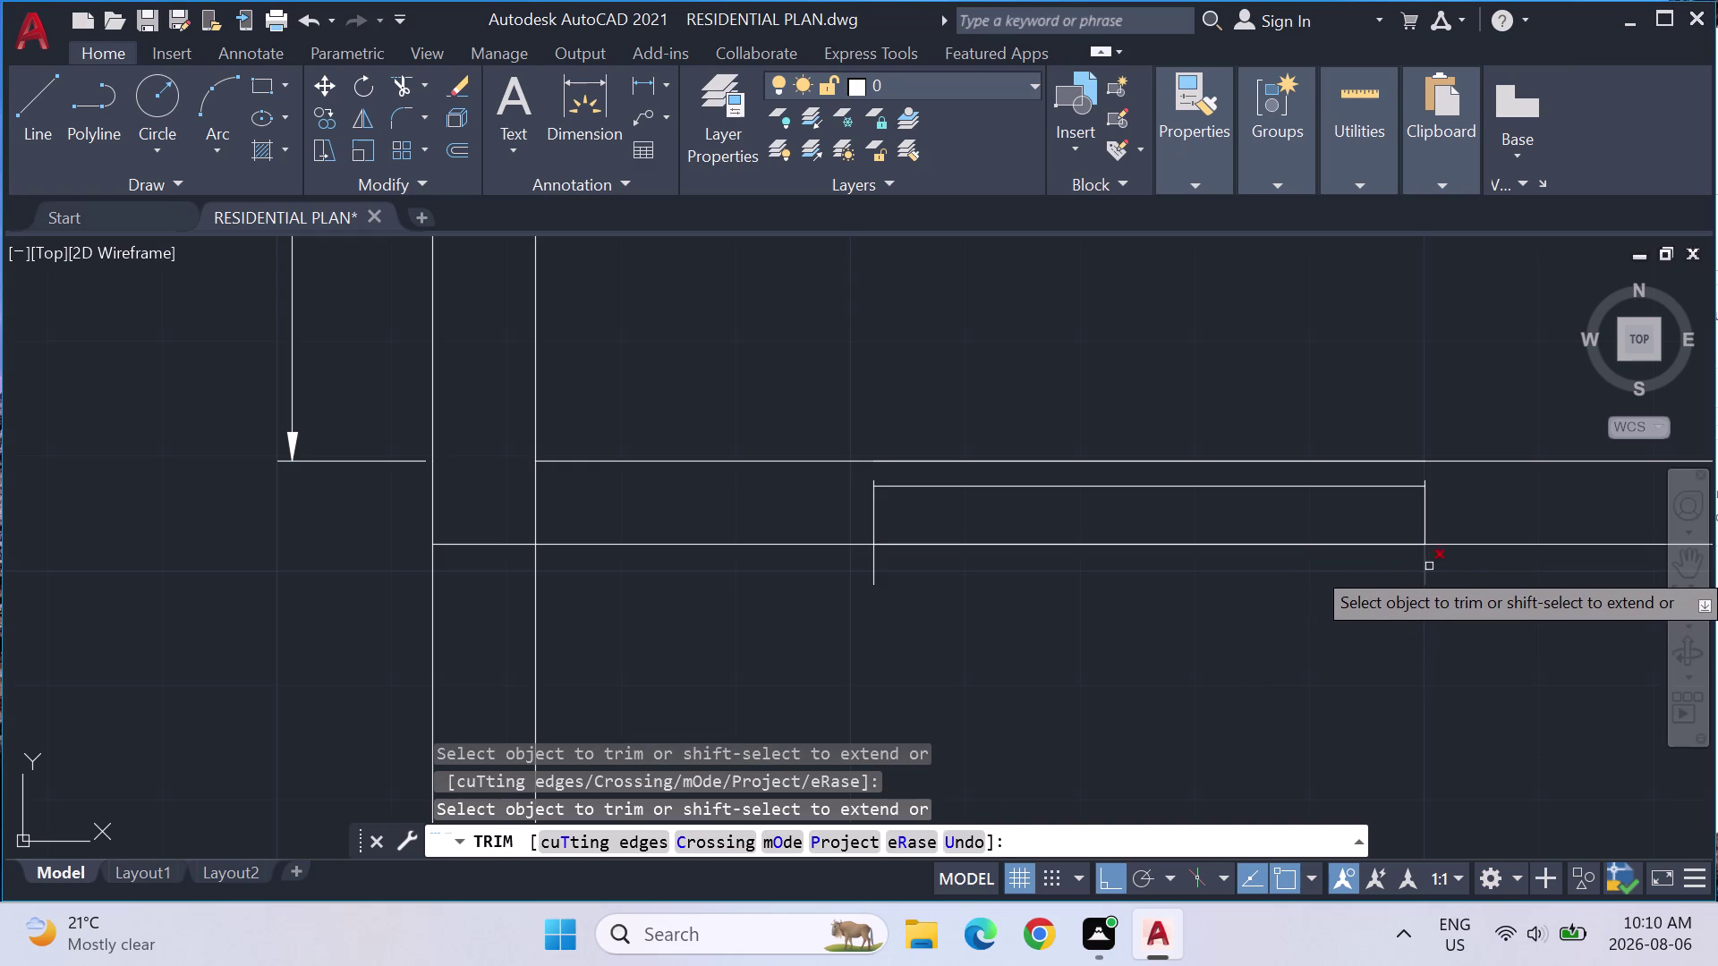
click(1429, 566)
click(1427, 567)
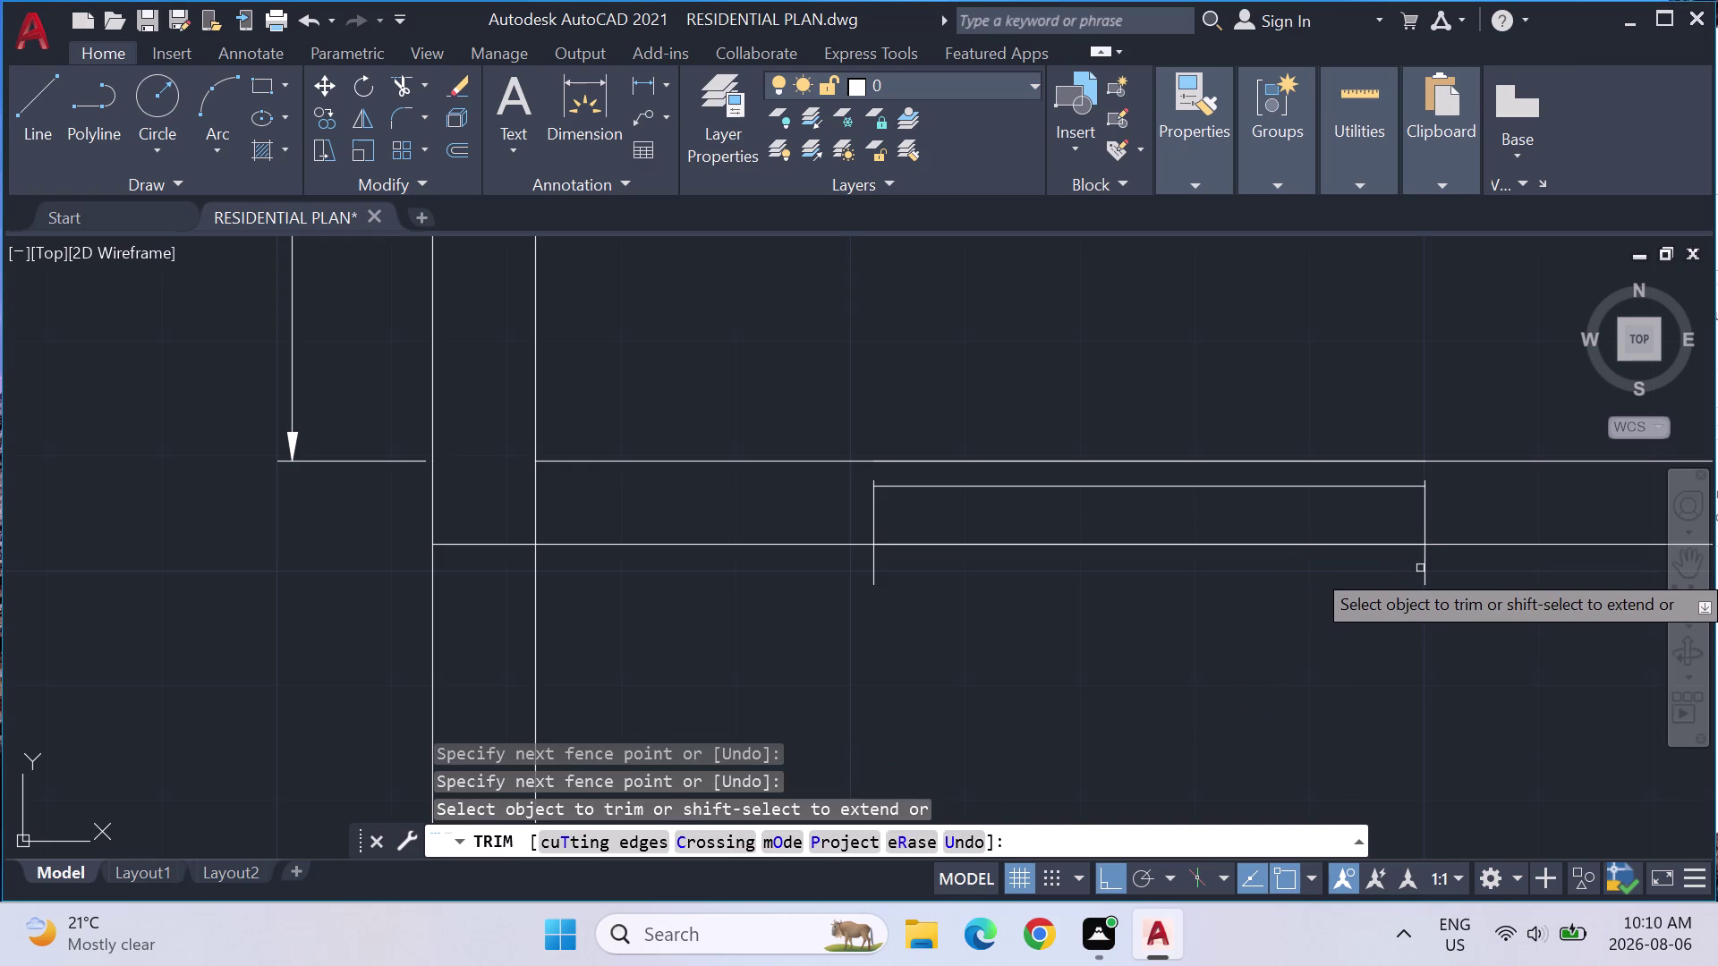
click(1423, 565)
click(873, 567)
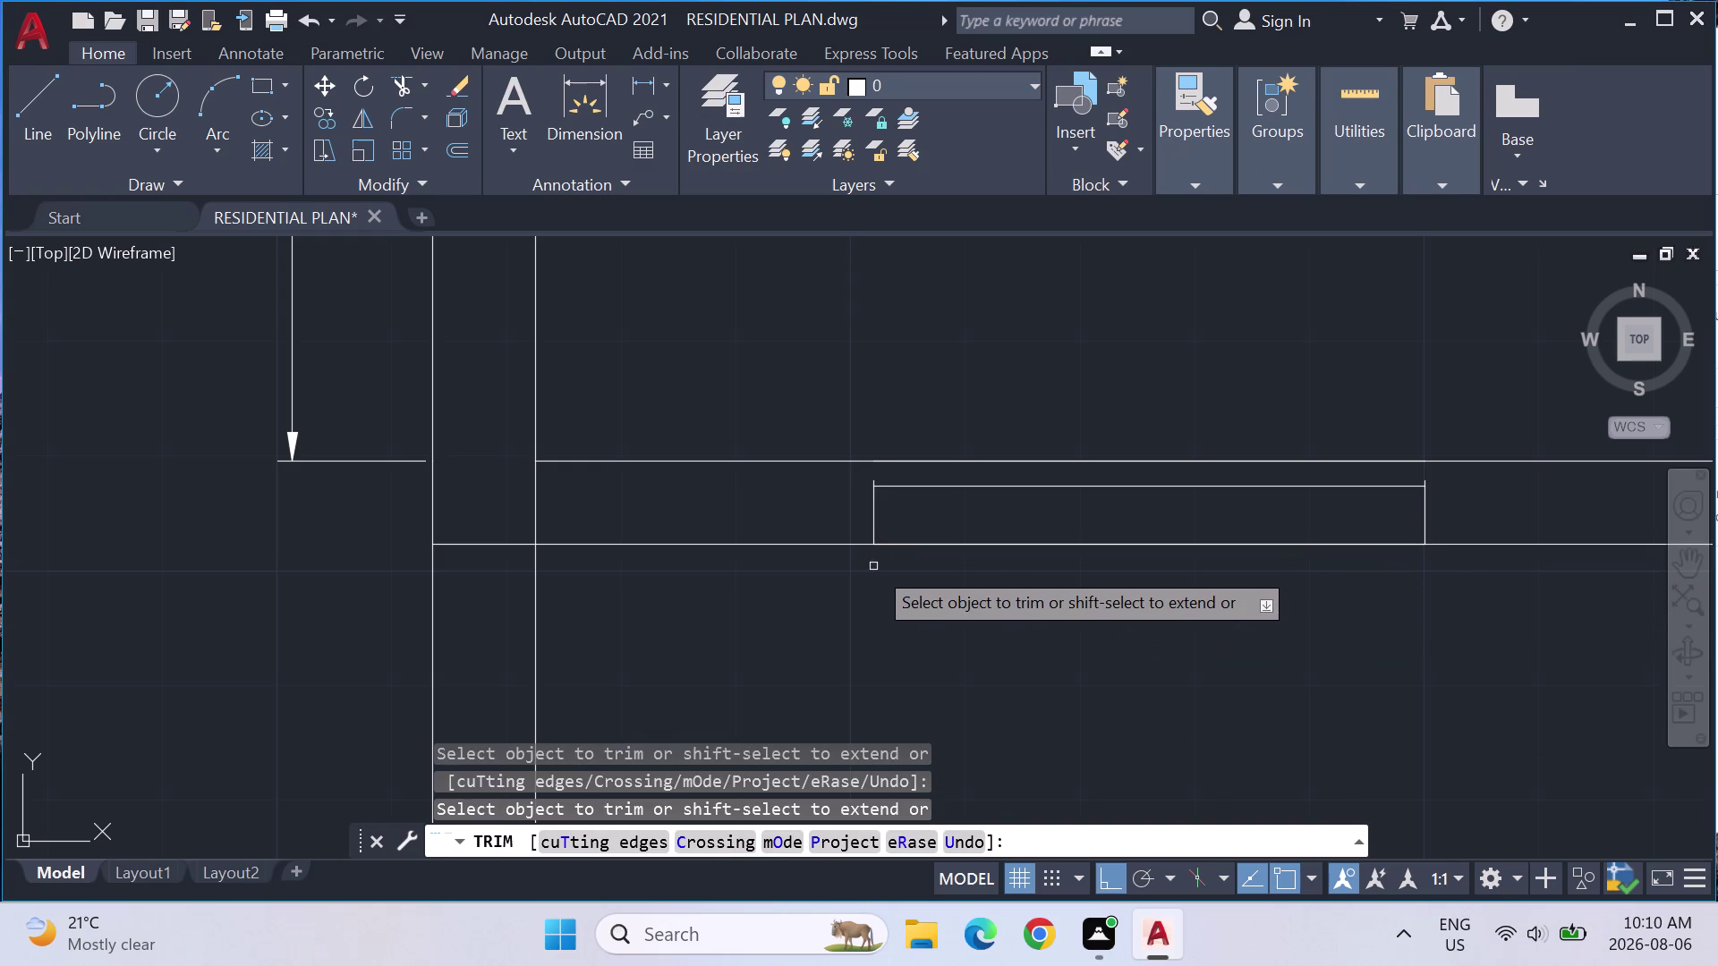
key(Escape)
Extend the left and right window side lines up to the outer wall line.
key(Escape)
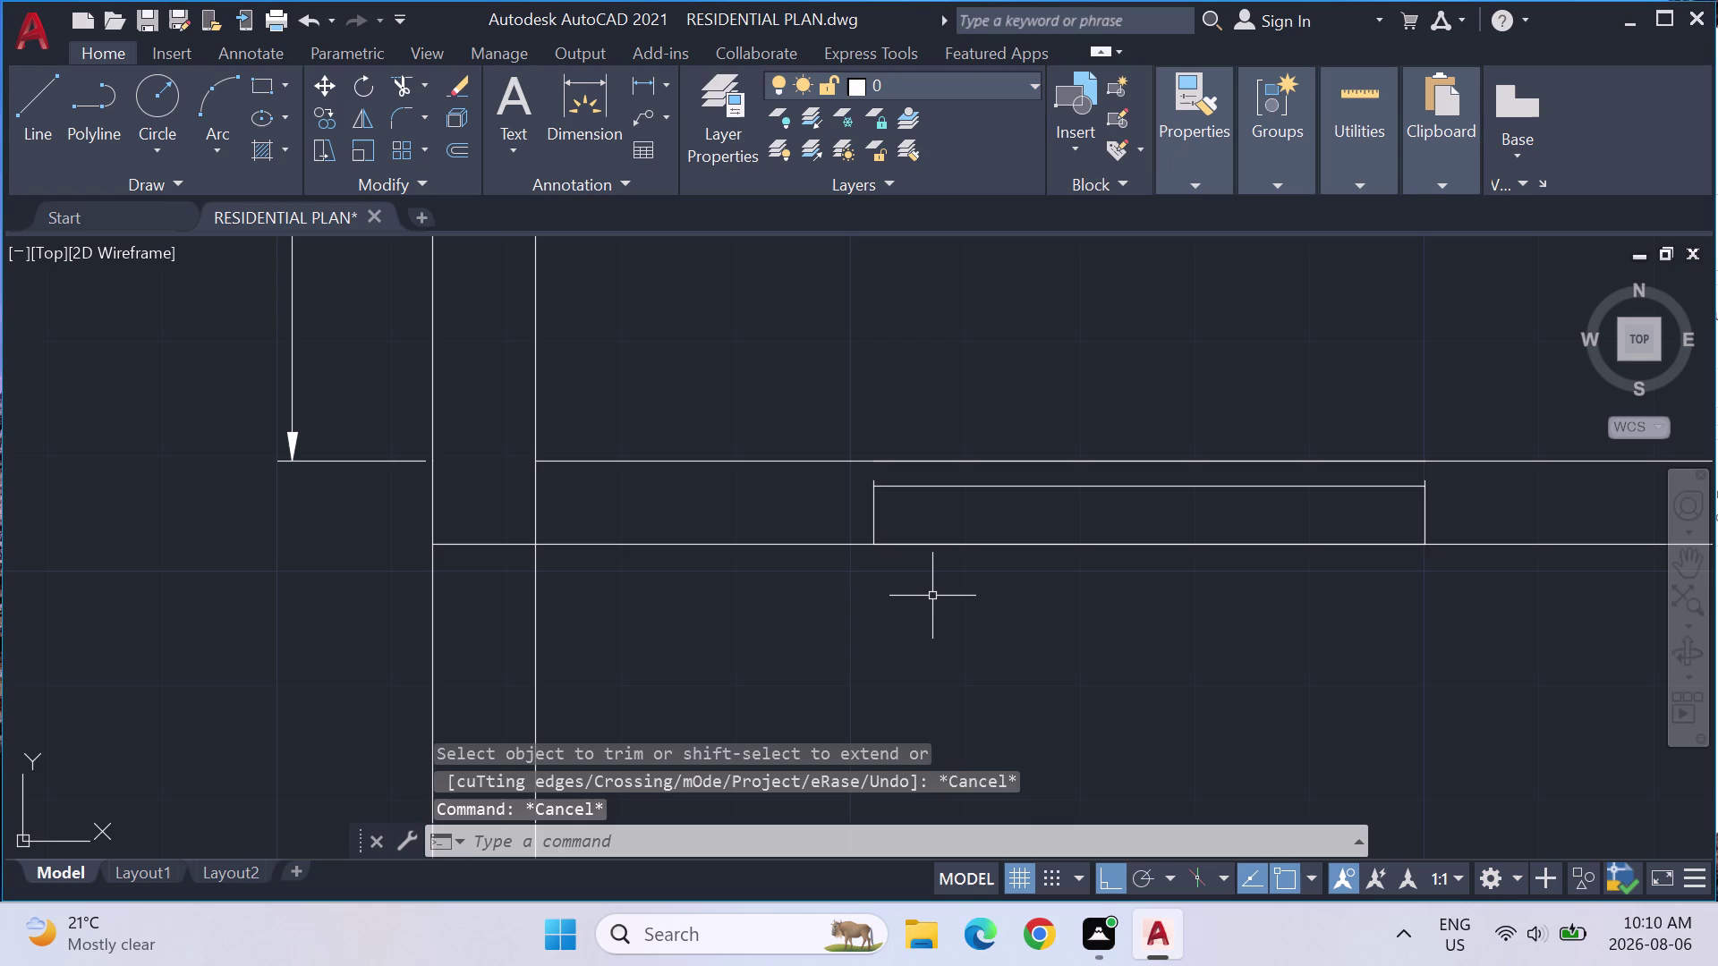
text(EX)
key(Return)
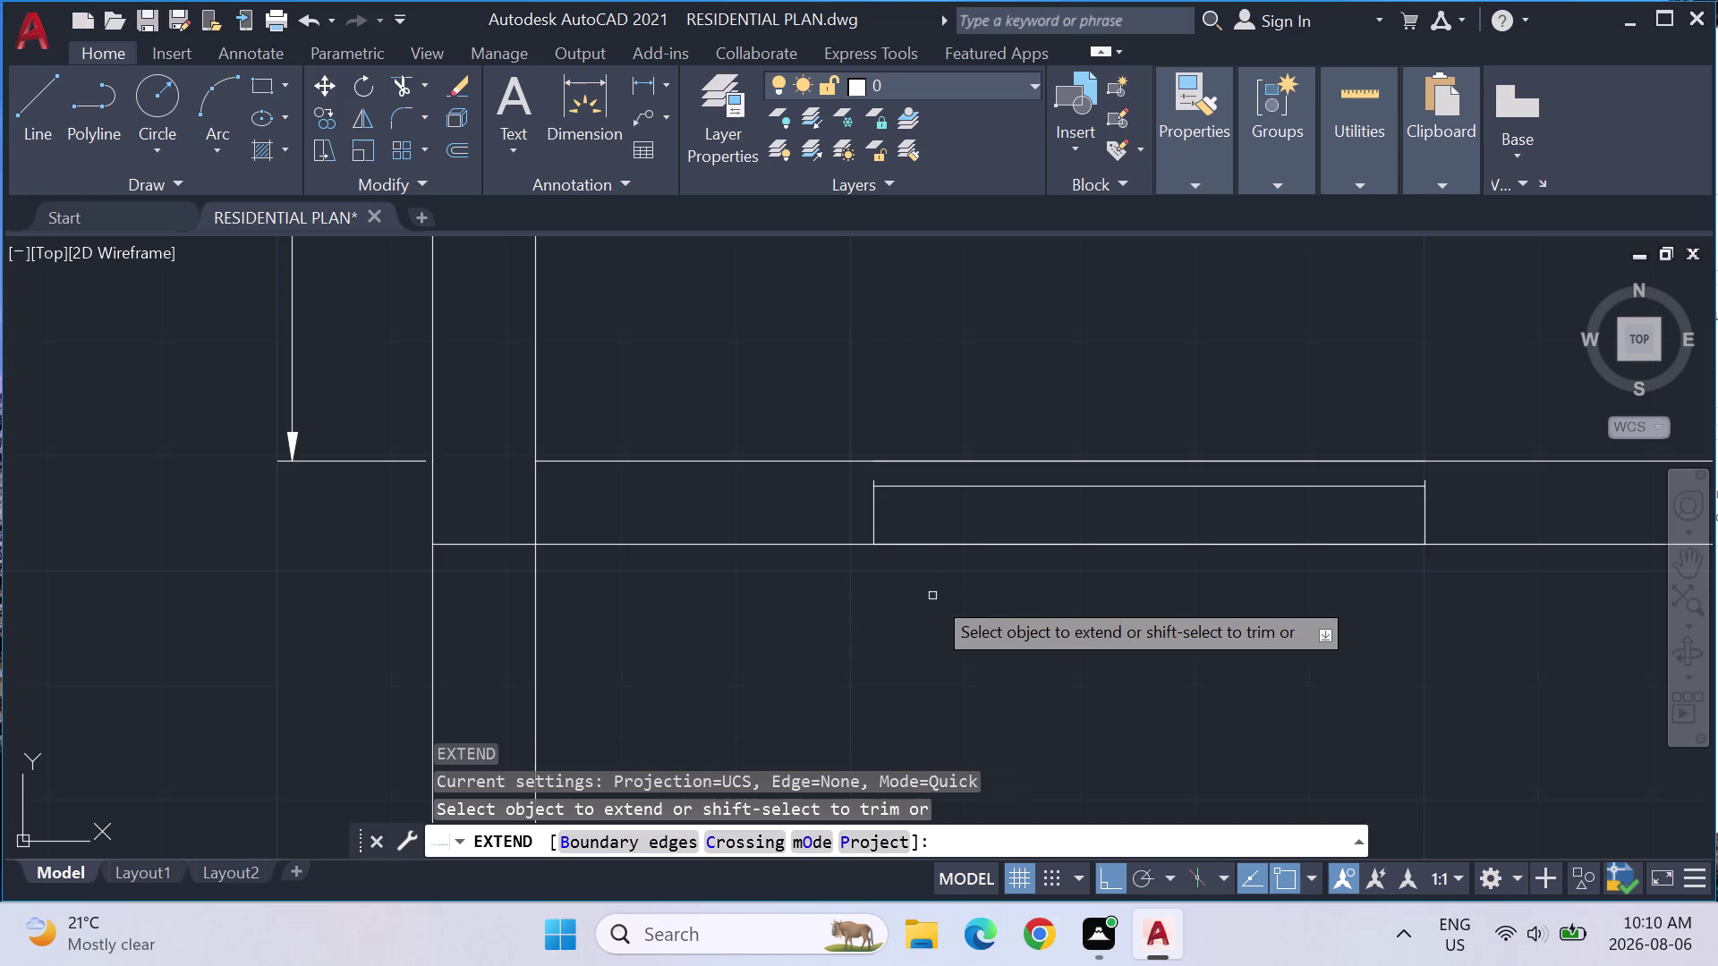
click(871, 494)
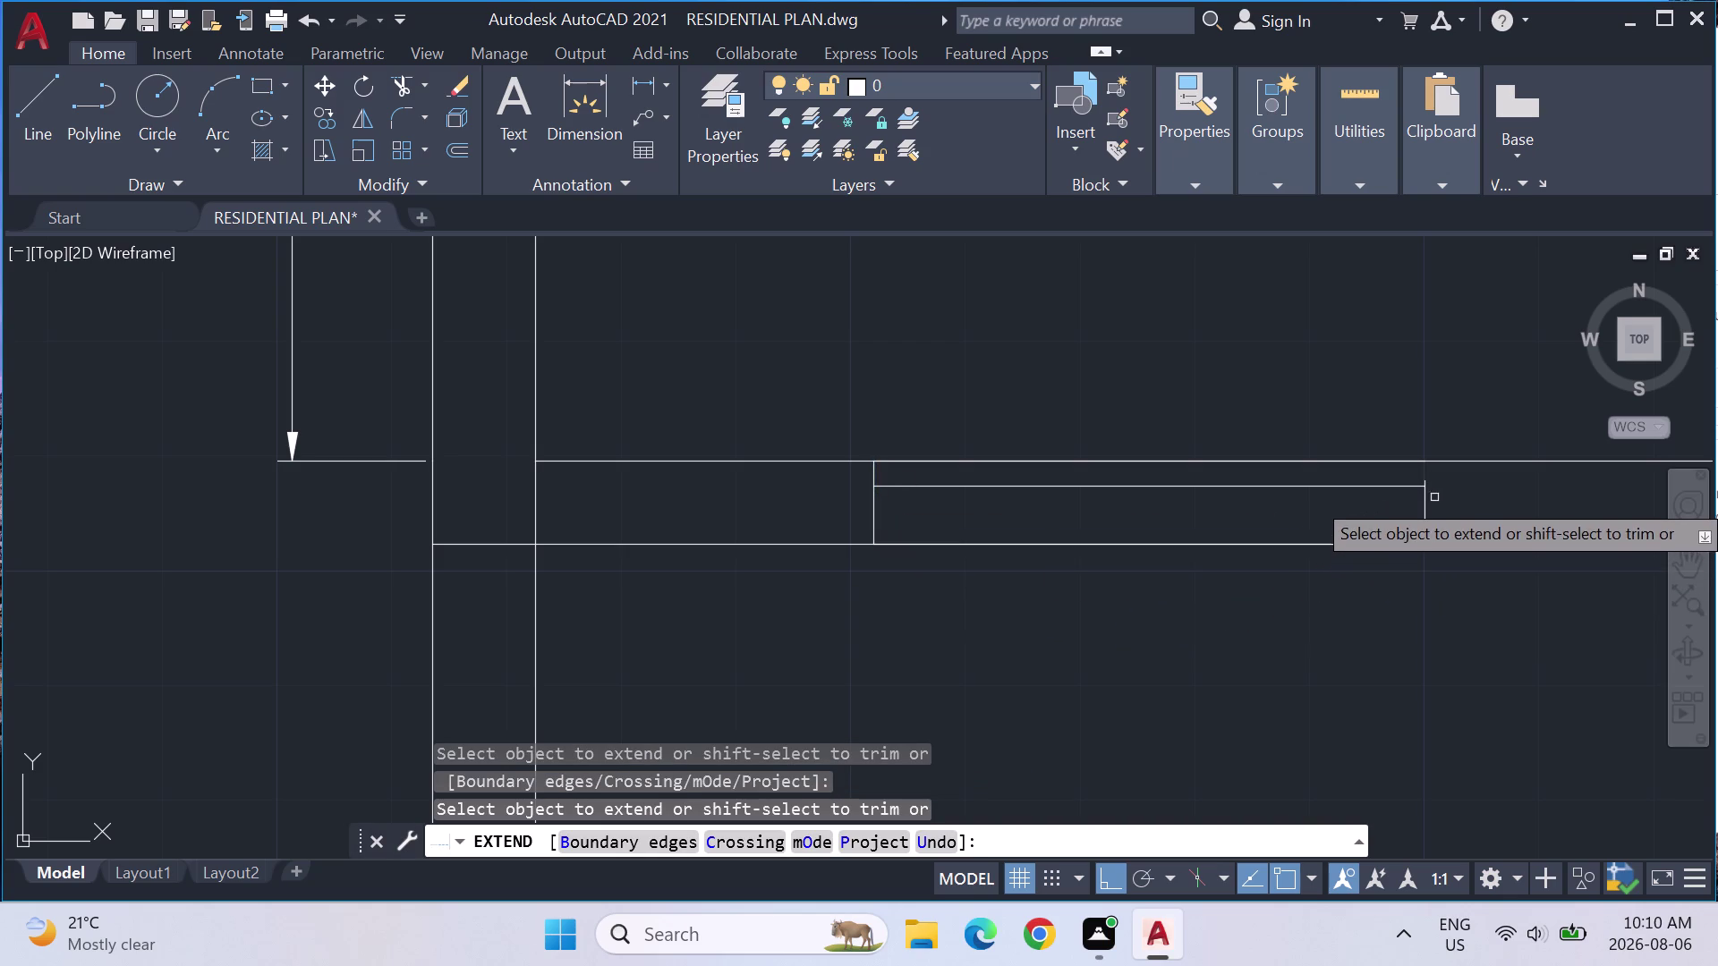
click(1427, 503)
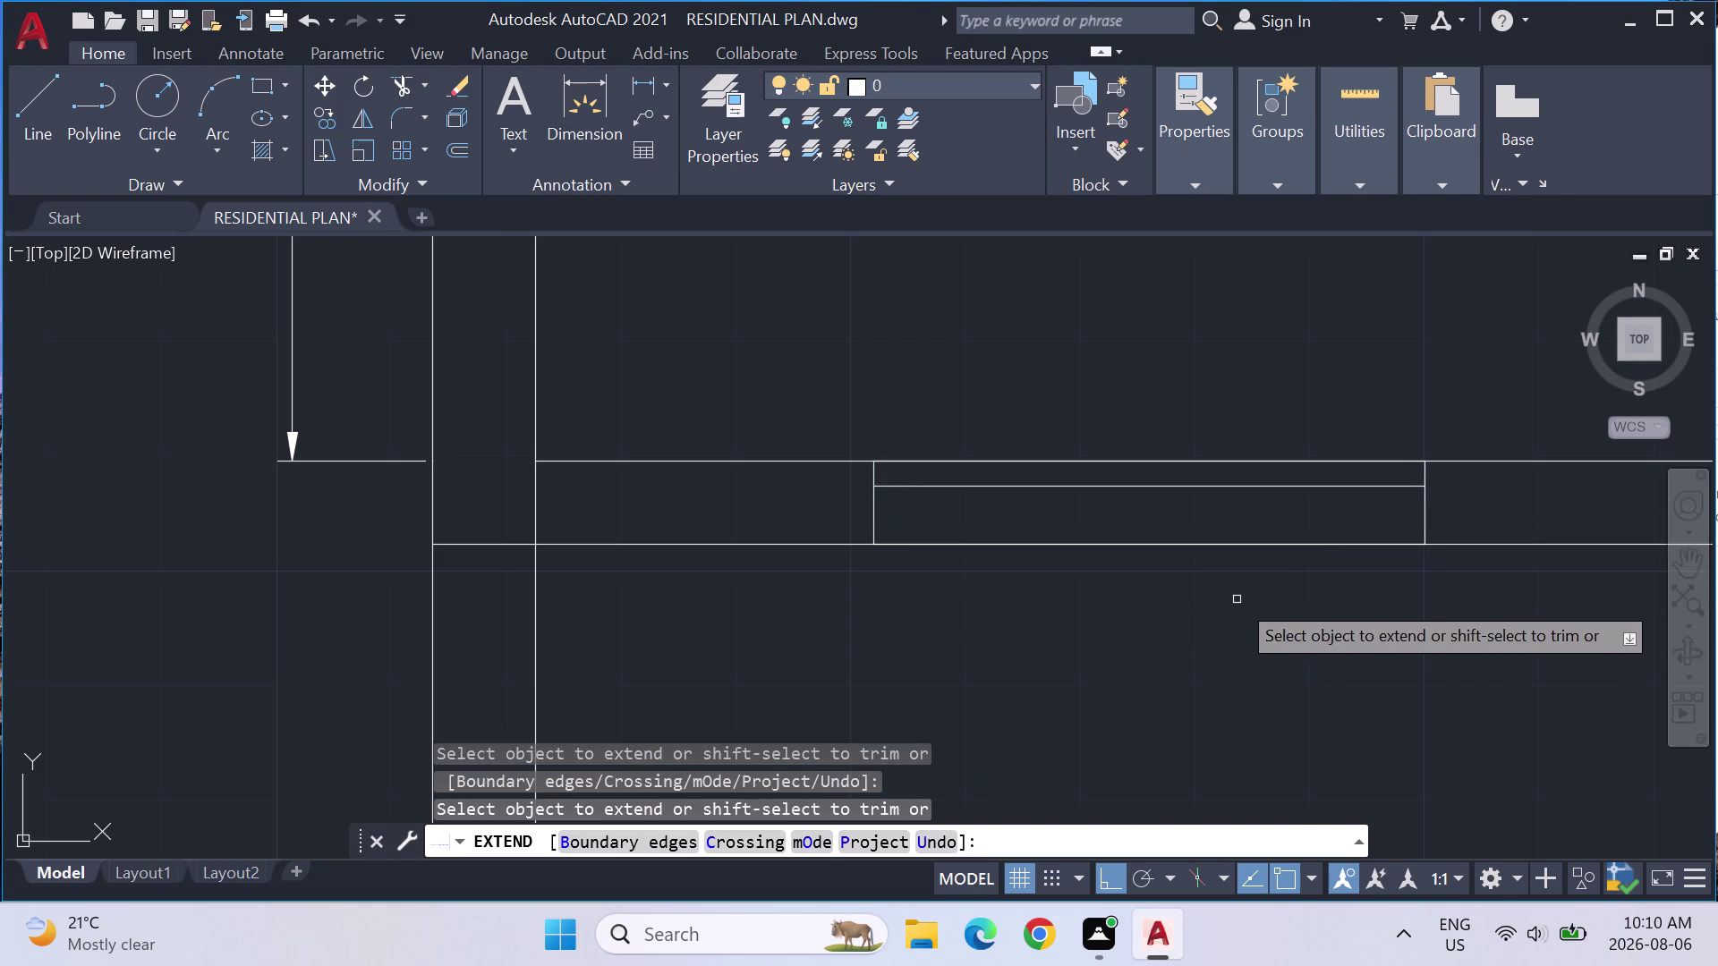
key(Escape)
key(Escape)
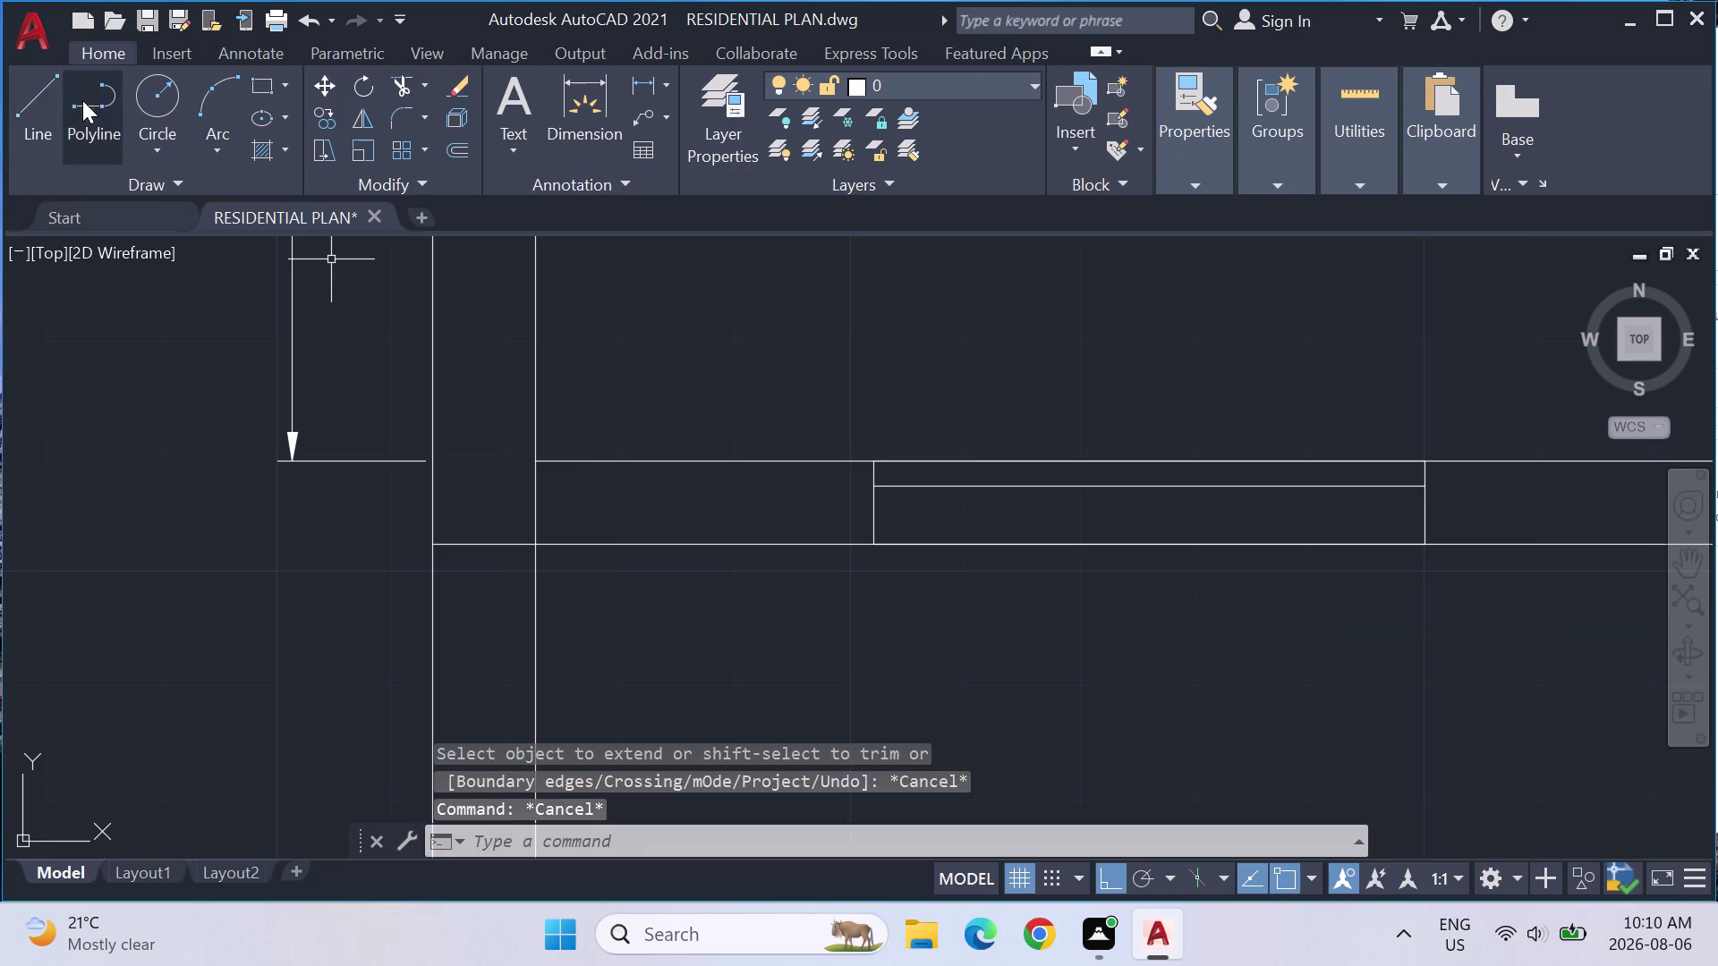
Draw a temporary line across the window between its left and right edges.
click(39, 92)
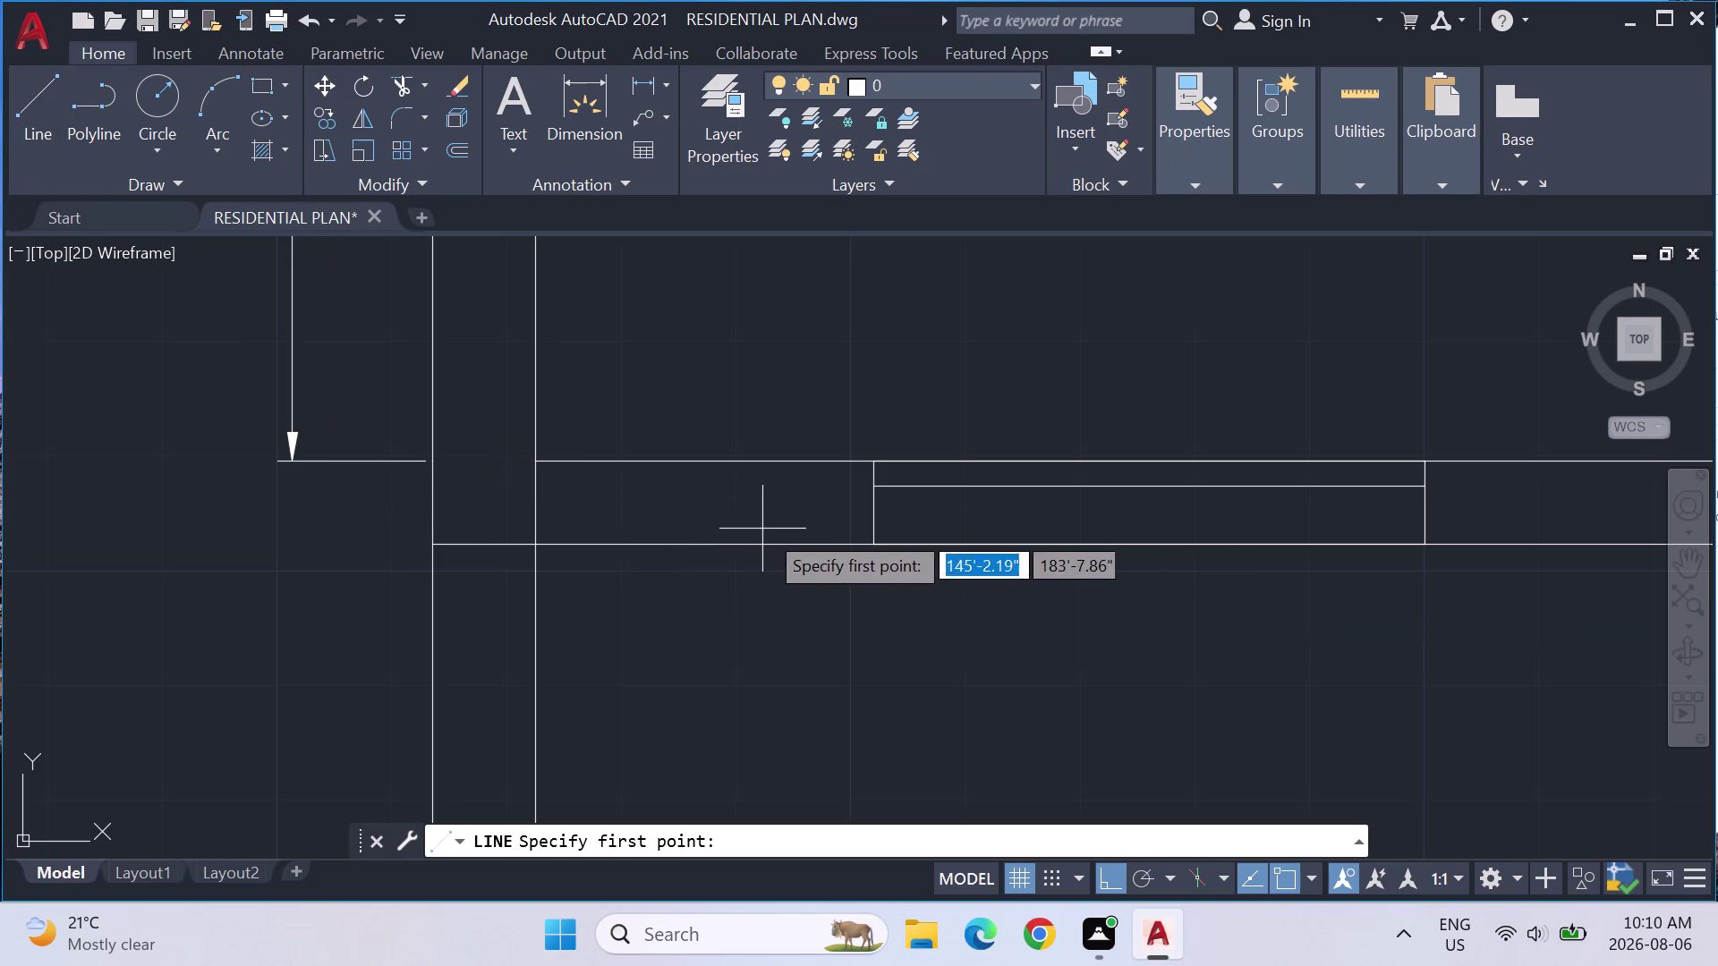
click(870, 503)
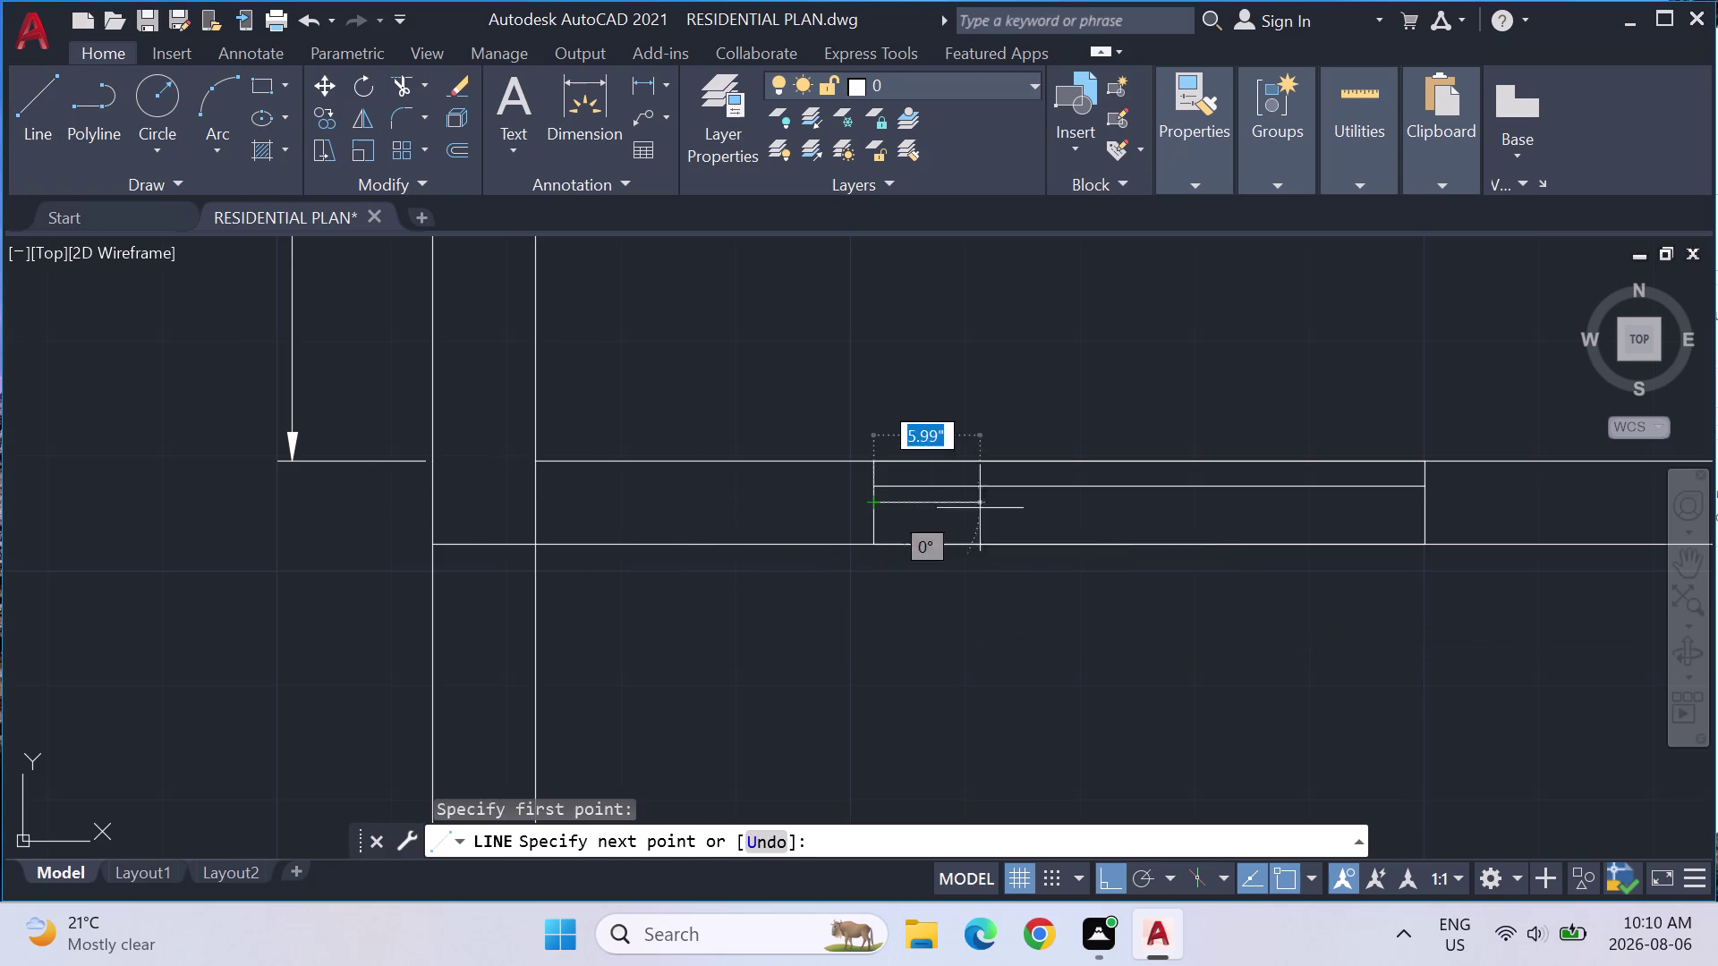
click(1453, 498)
key(Escape)
key(Escape)
key(Escape)
key(Escape)
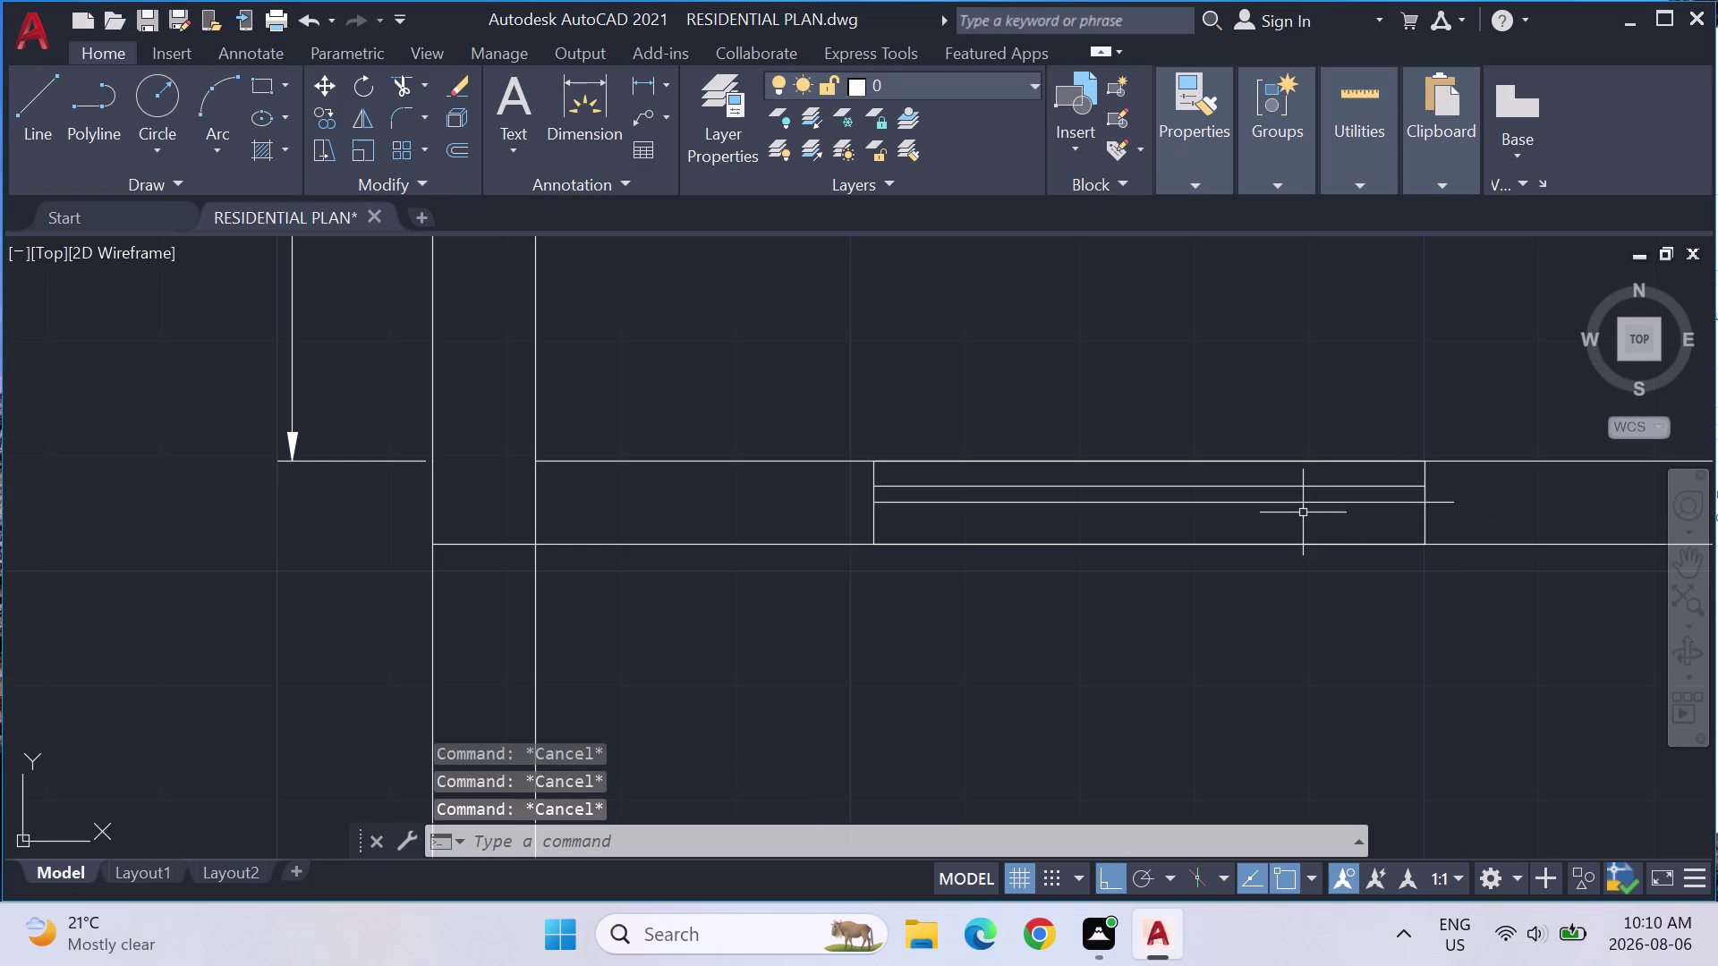
Mirror the inner wall line, keeping the original, and delete the overrunning stray line.
key(m)
key(i)
key(Return)
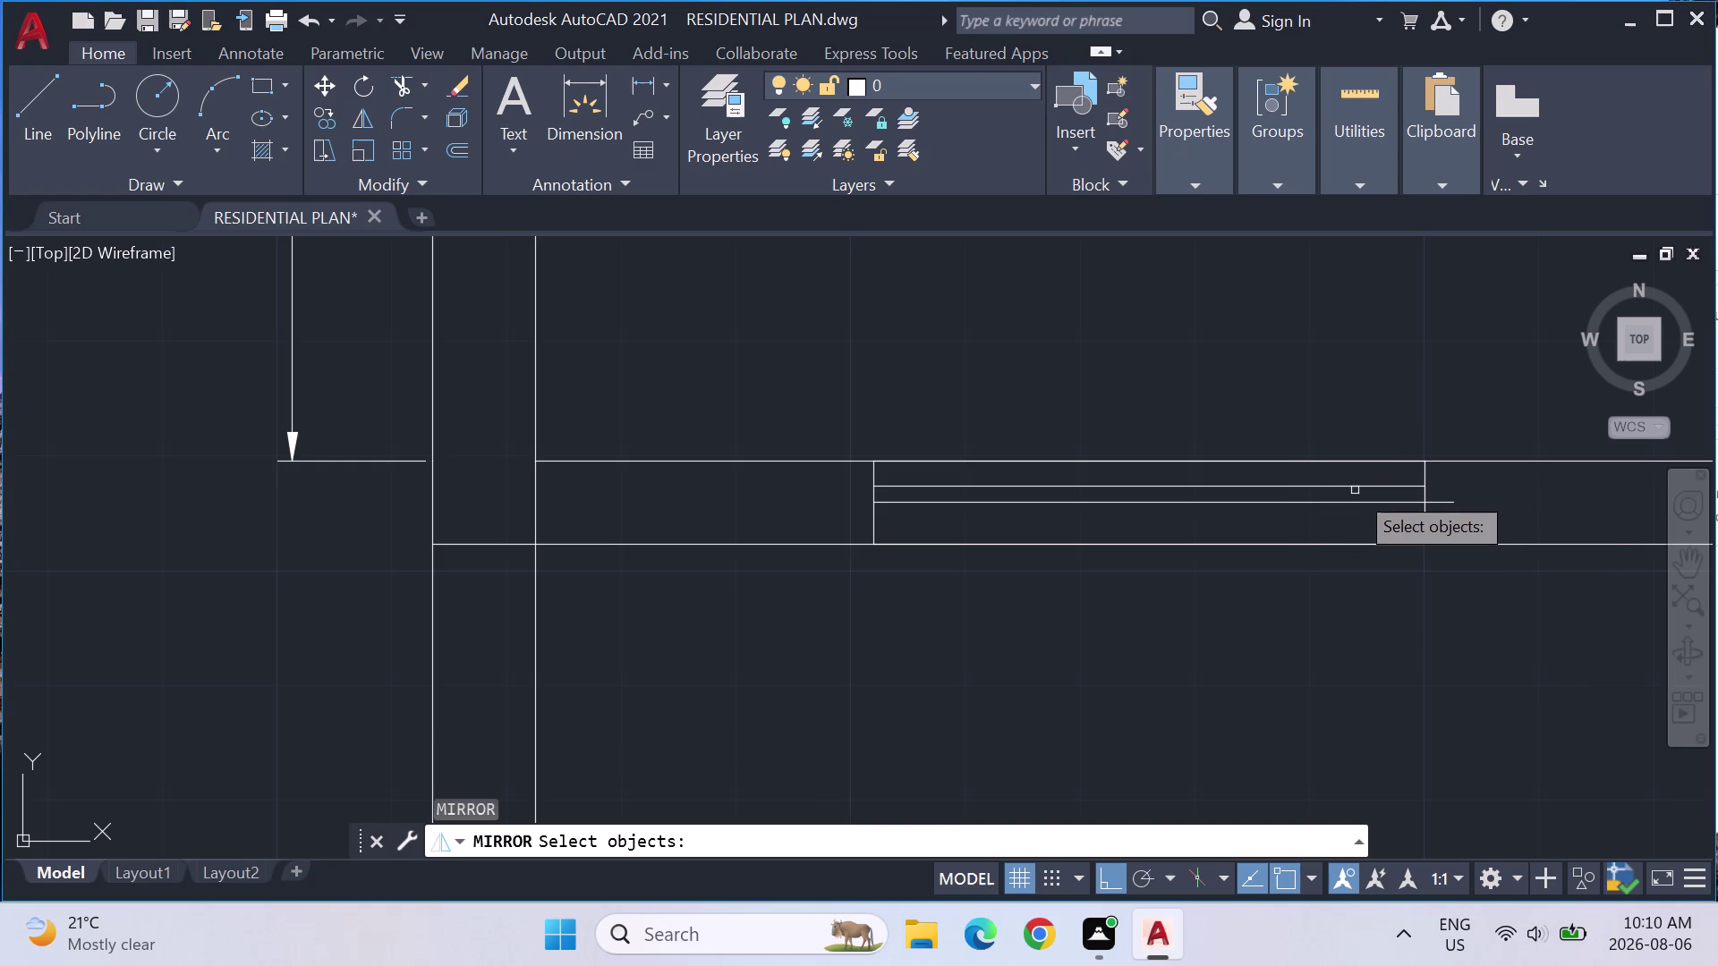
click(1352, 488)
key(Return)
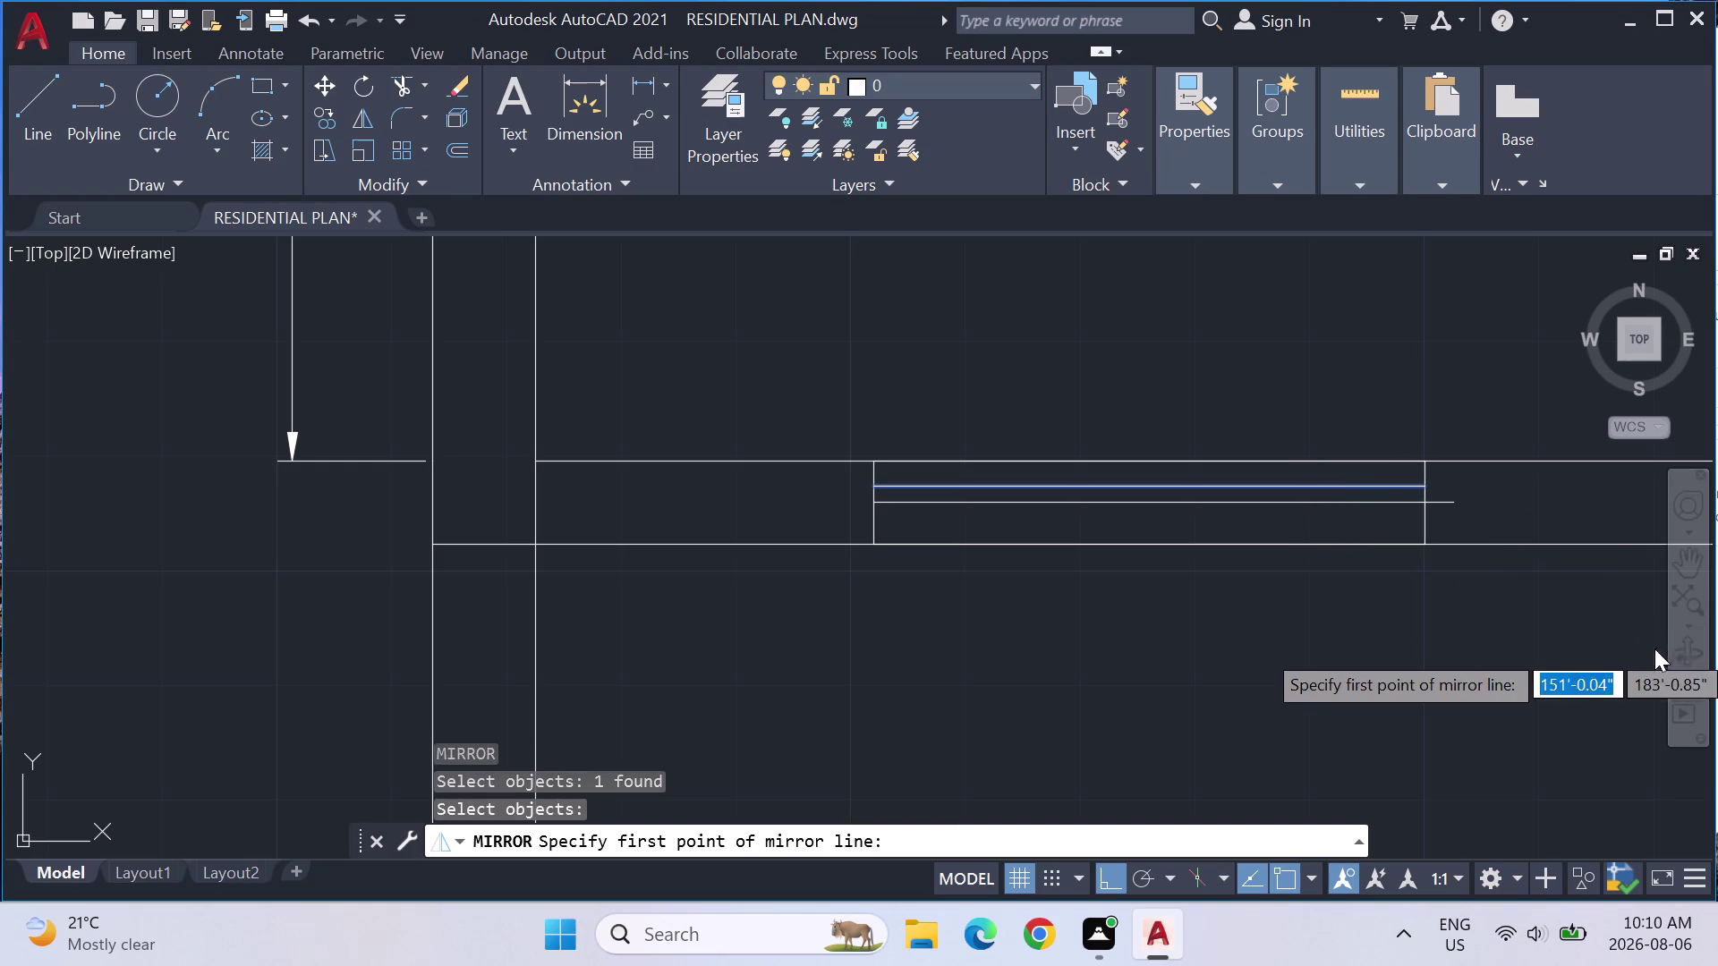
click(877, 514)
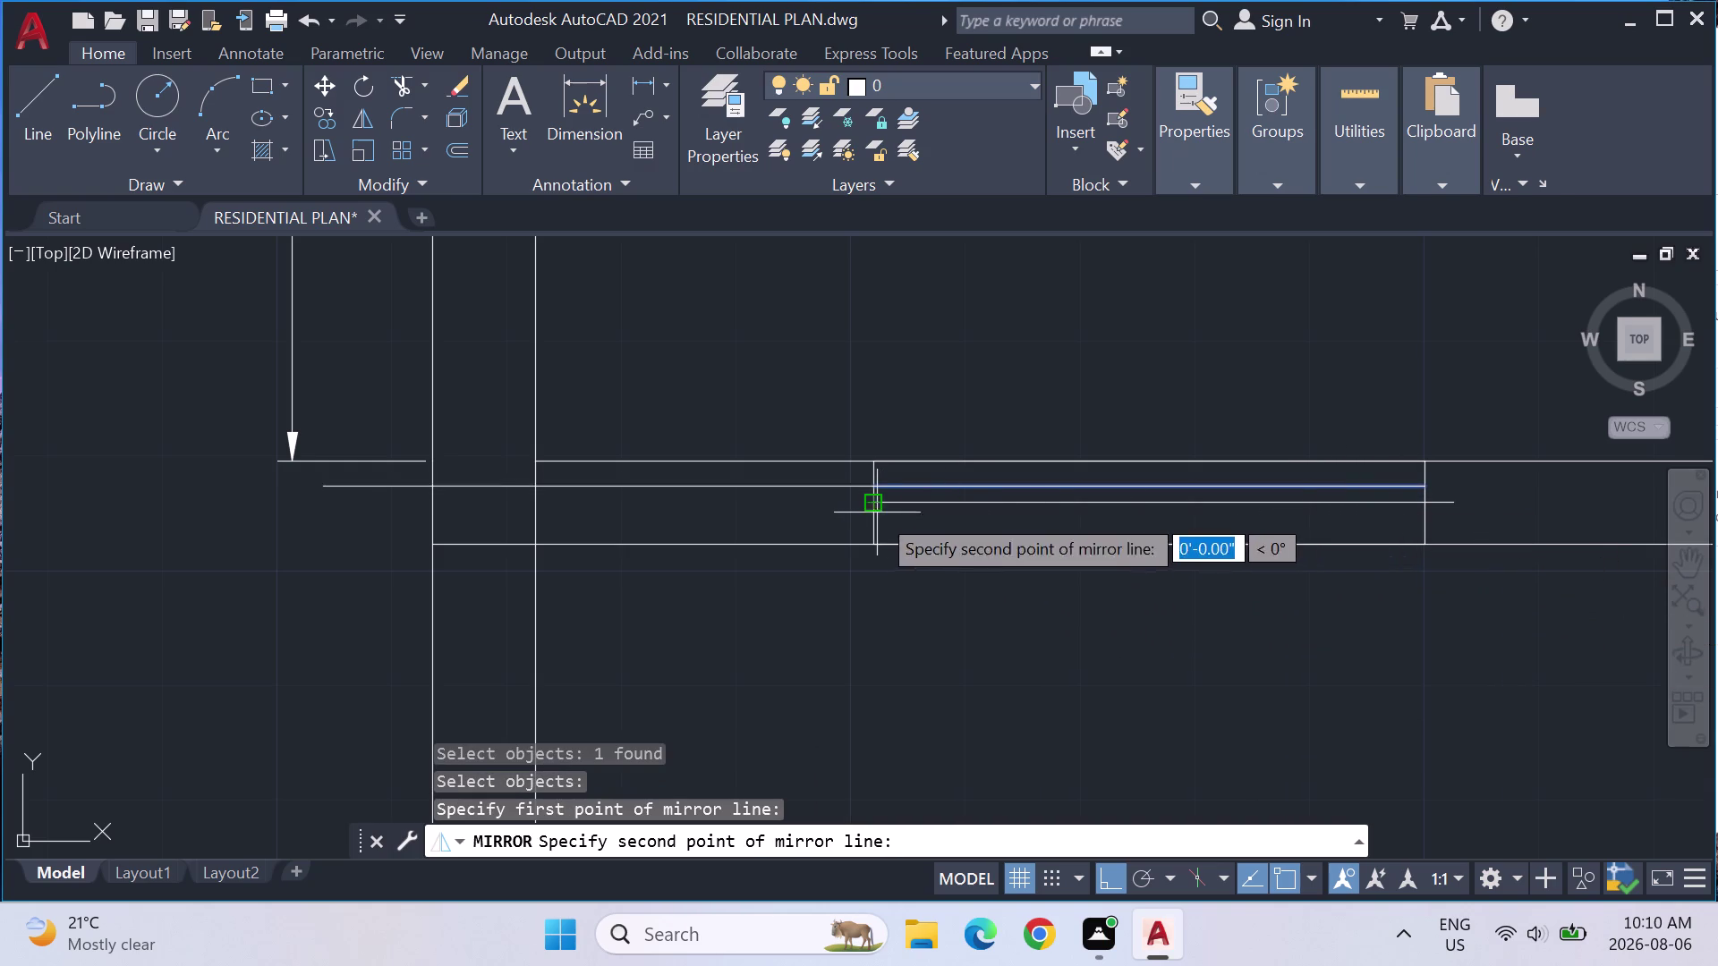
click(1425, 504)
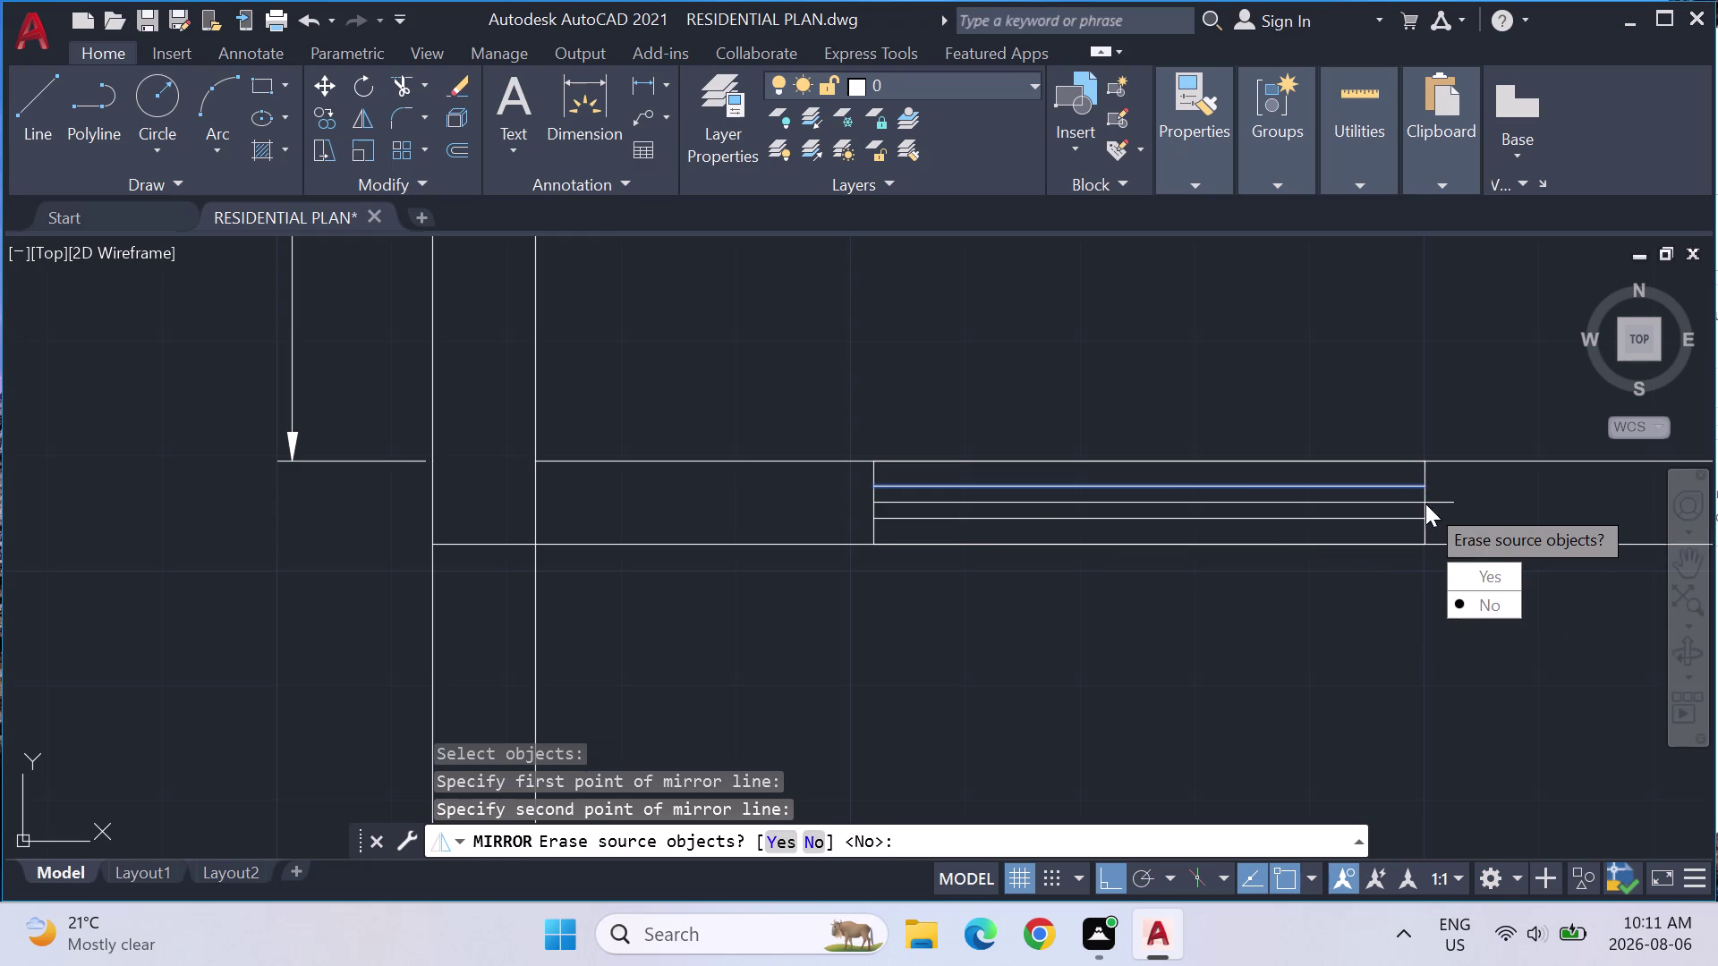
key(Return)
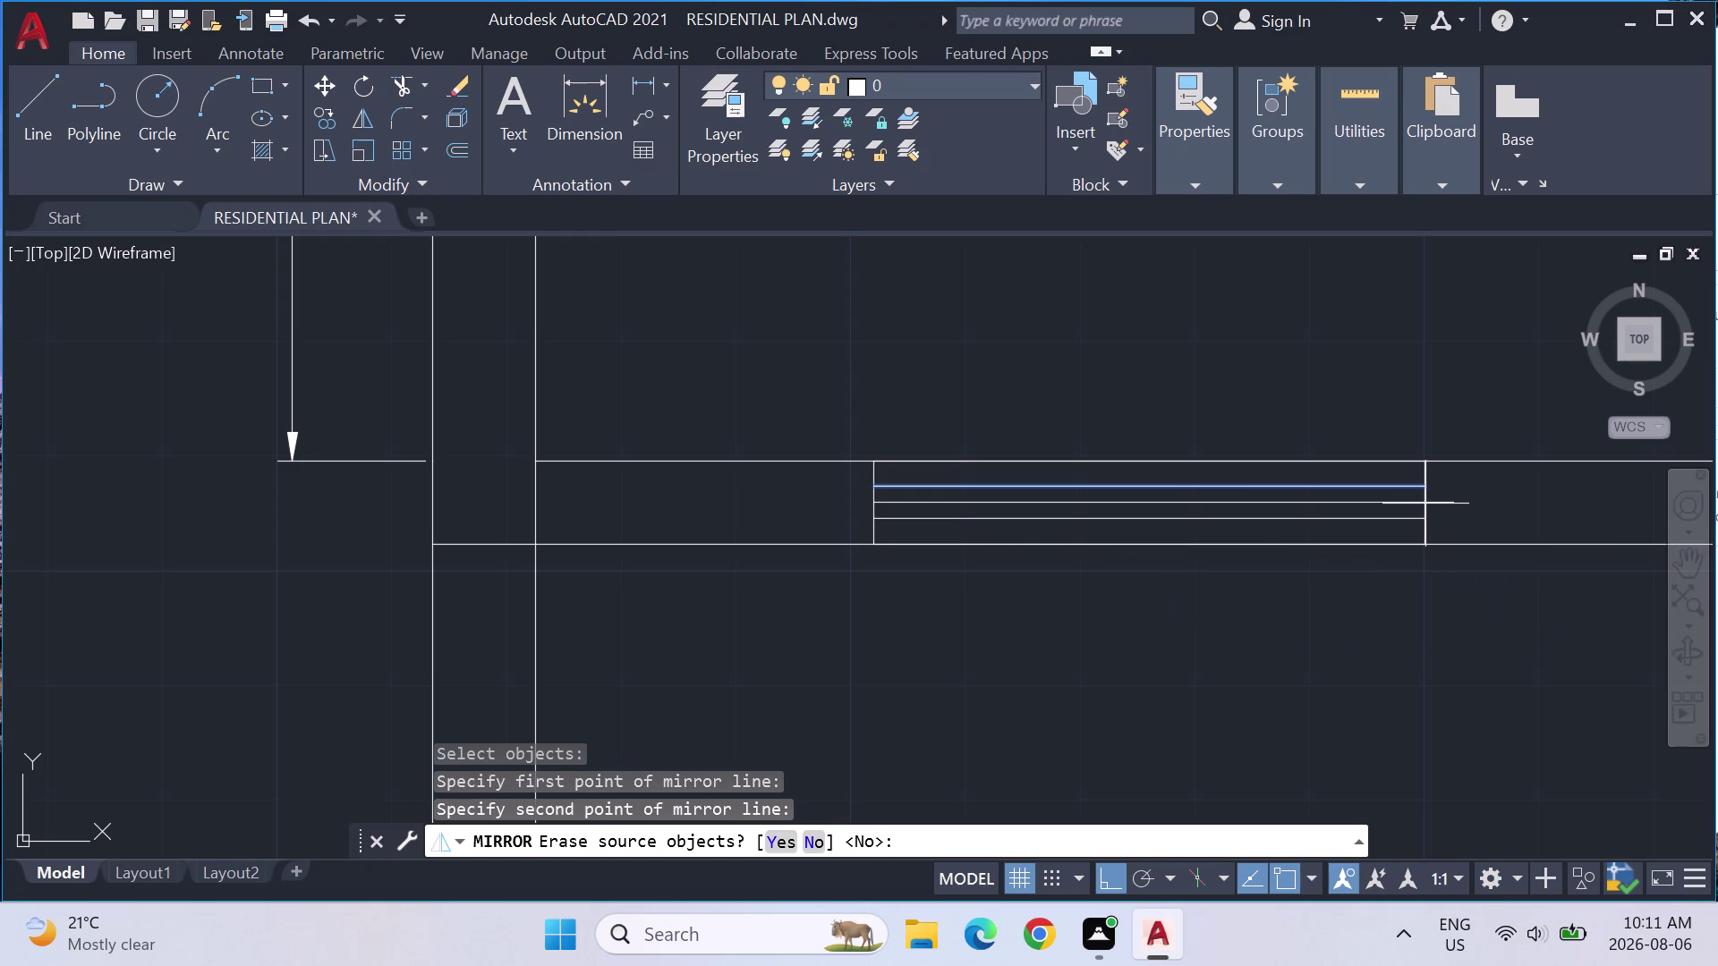
click(1371, 505)
key(Delete)
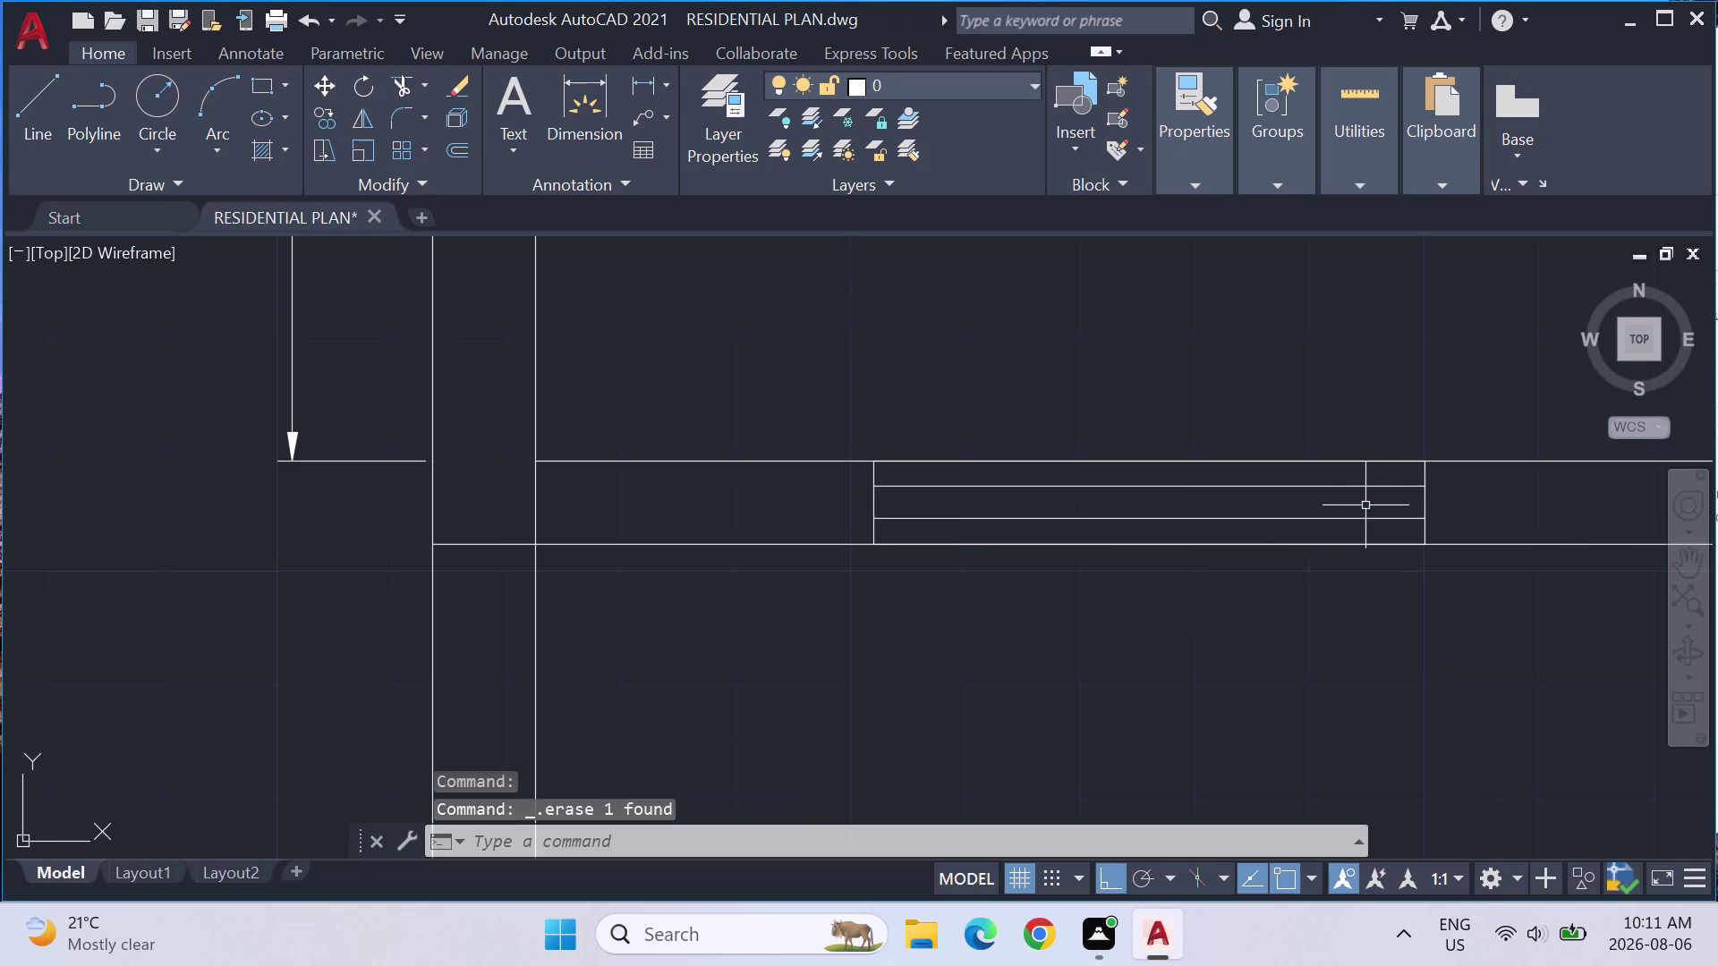
Move the upper inner wall line slightly upward.
scroll(down, 3)
scroll(down, 3)
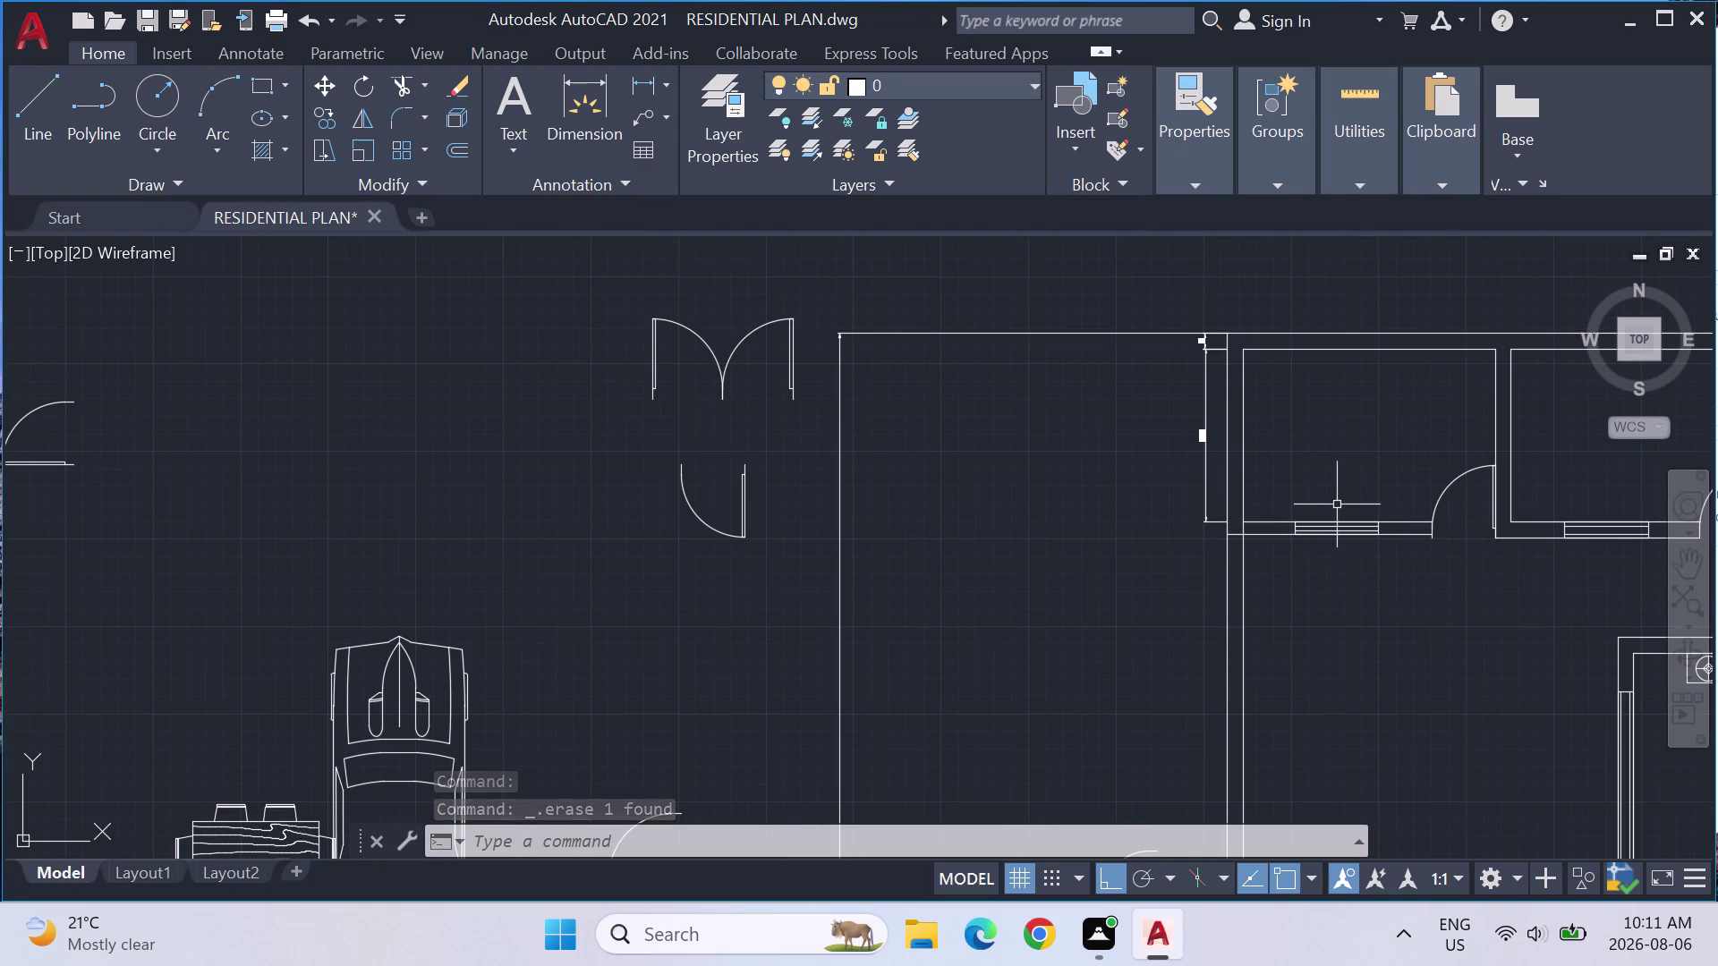
scroll(up, 3)
scroll(up, 3)
middle_drag(1334, 581, 1265, 471)
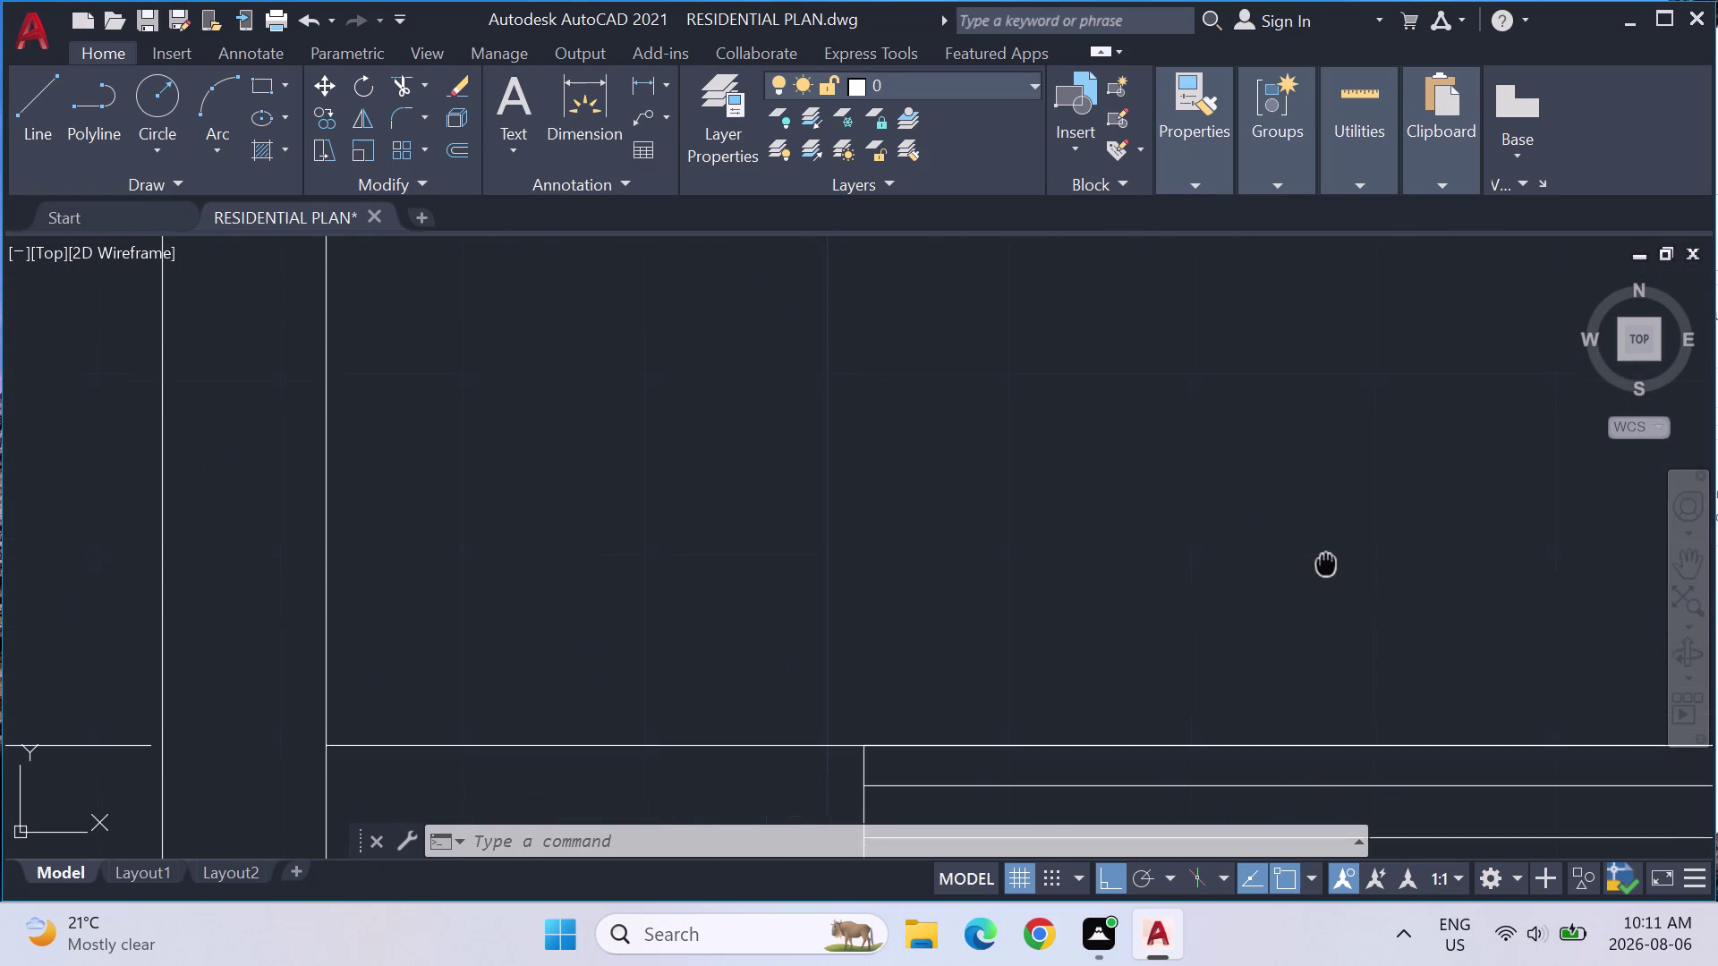
middle_drag(1265, 471, 1135, 274)
click(1046, 490)
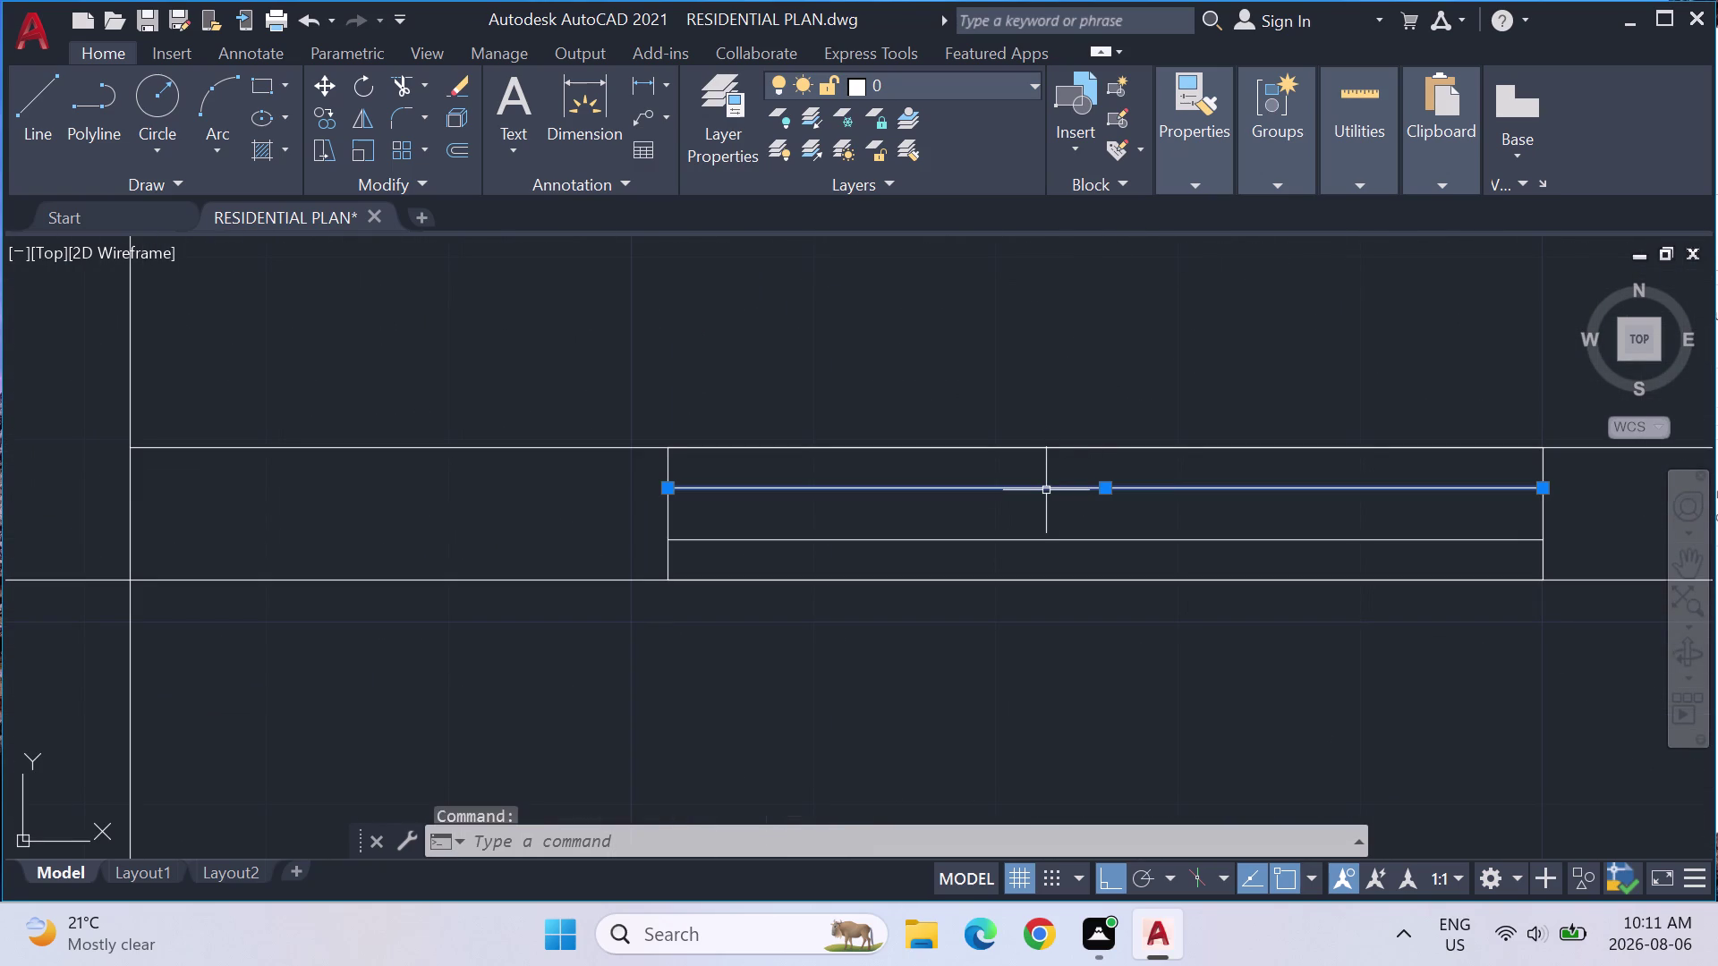
key(m)
key(Return)
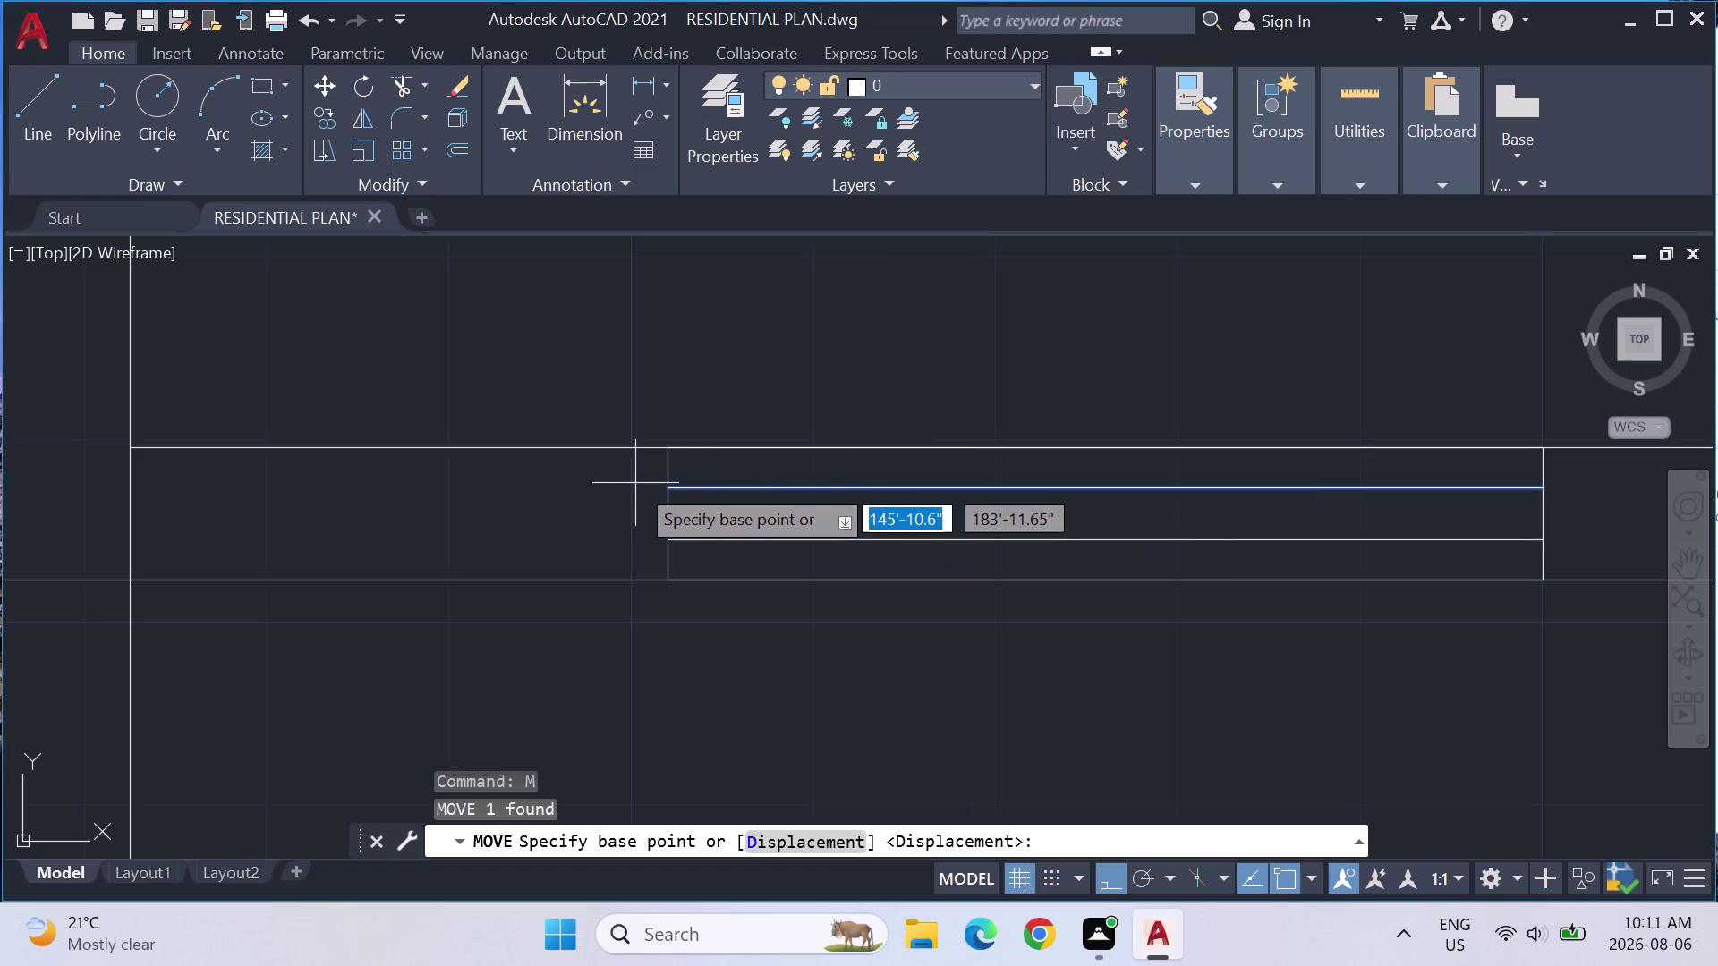
click(671, 494)
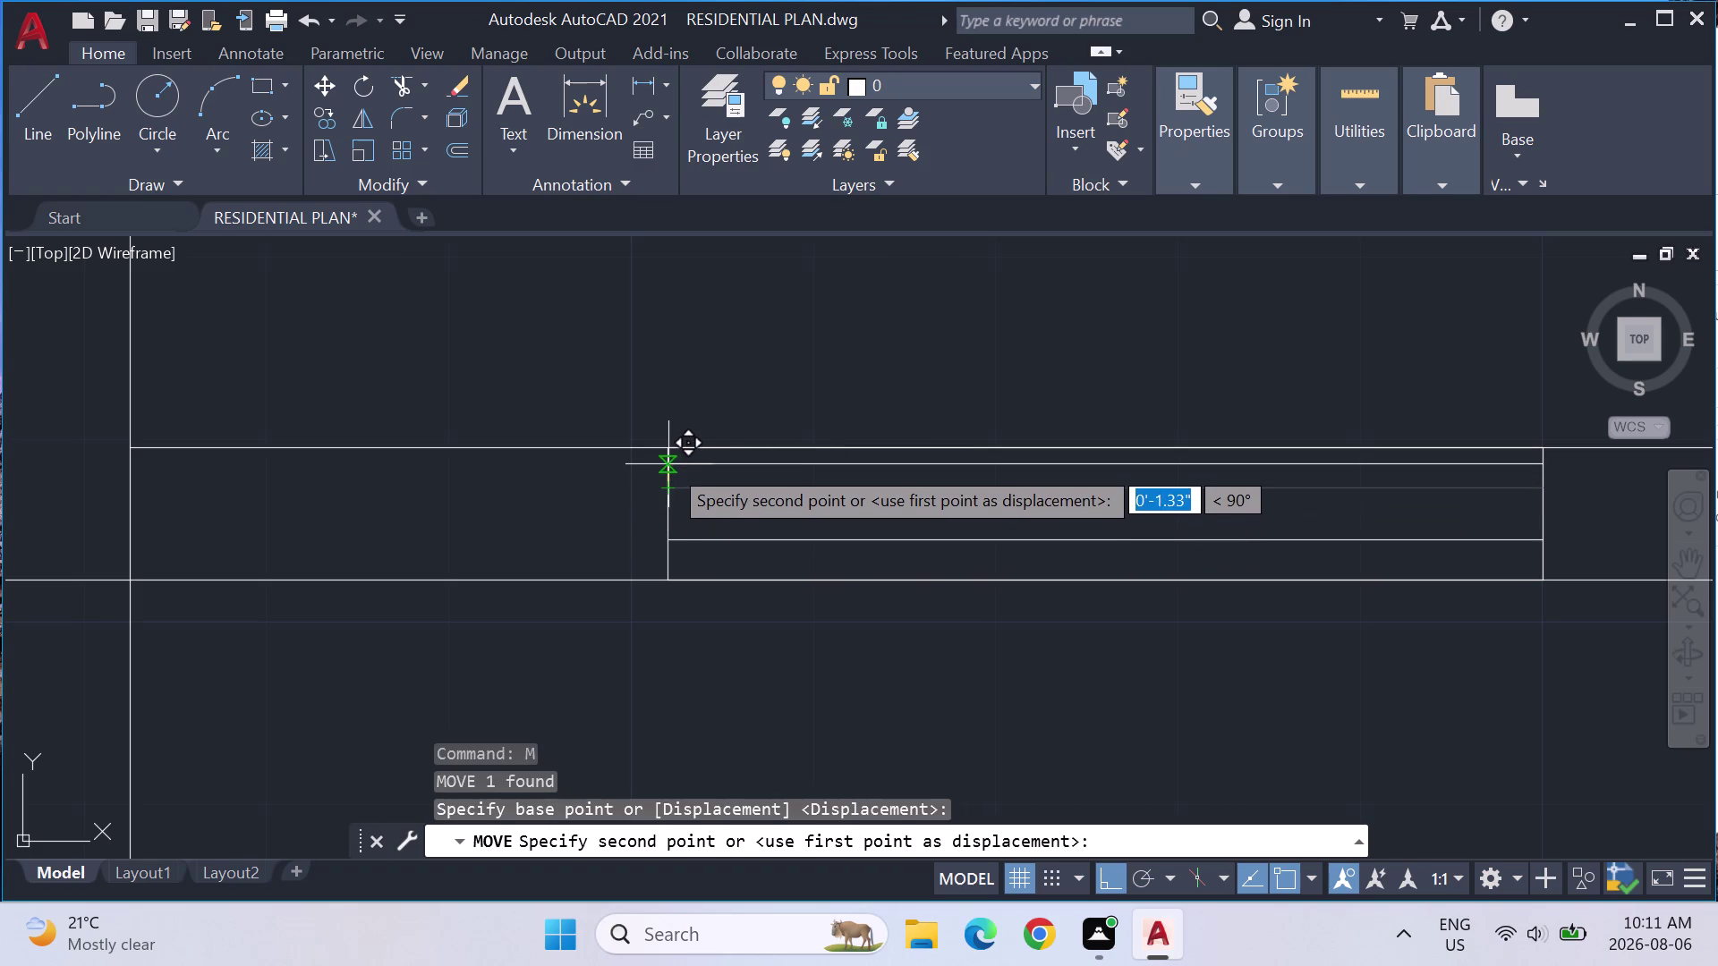
click(668, 464)
Move the lower inner wall line slightly downward.
key(Return)
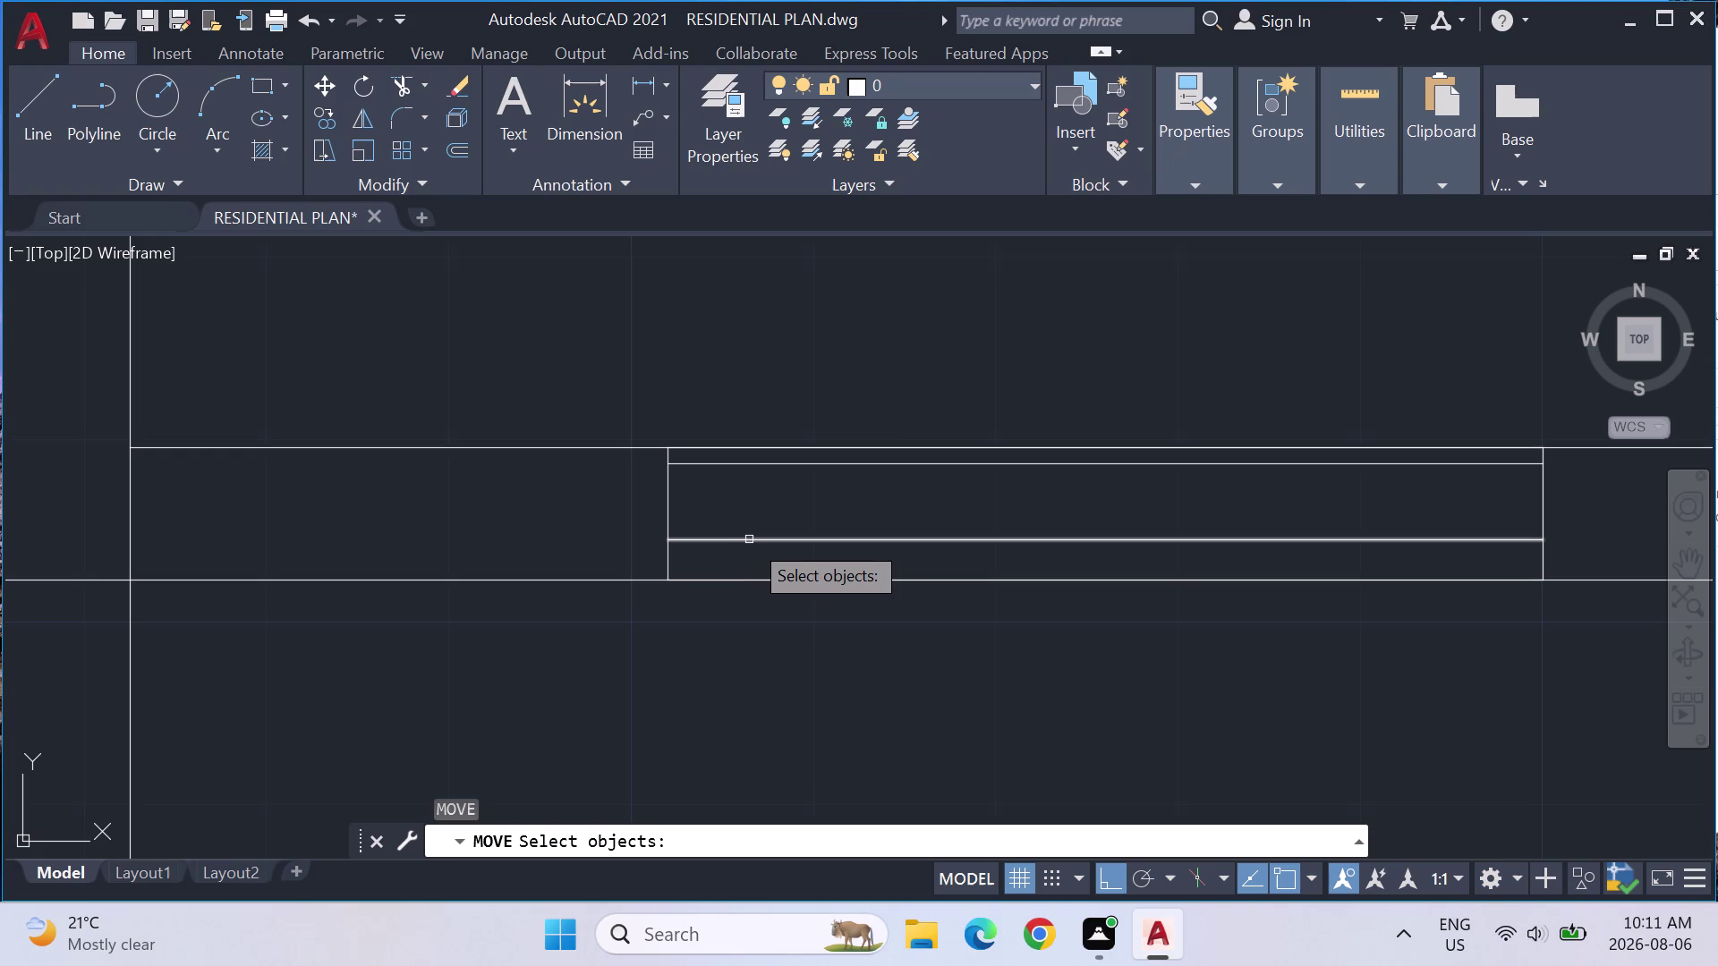
click(751, 540)
key(Return)
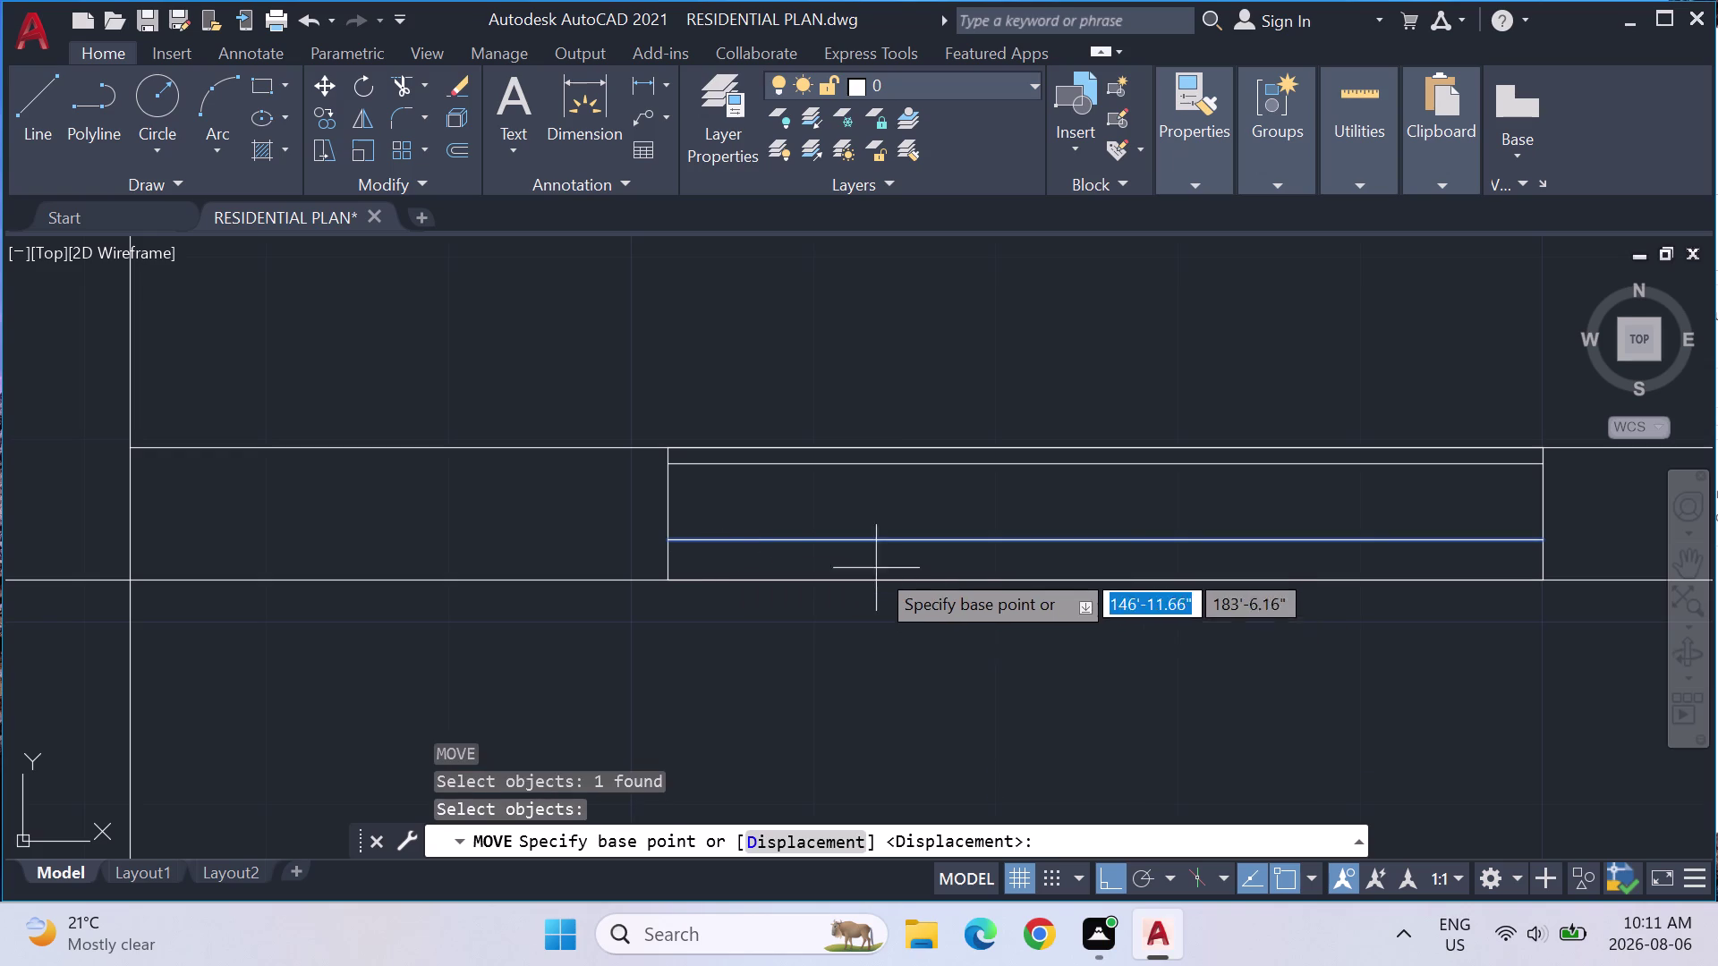
click(665, 544)
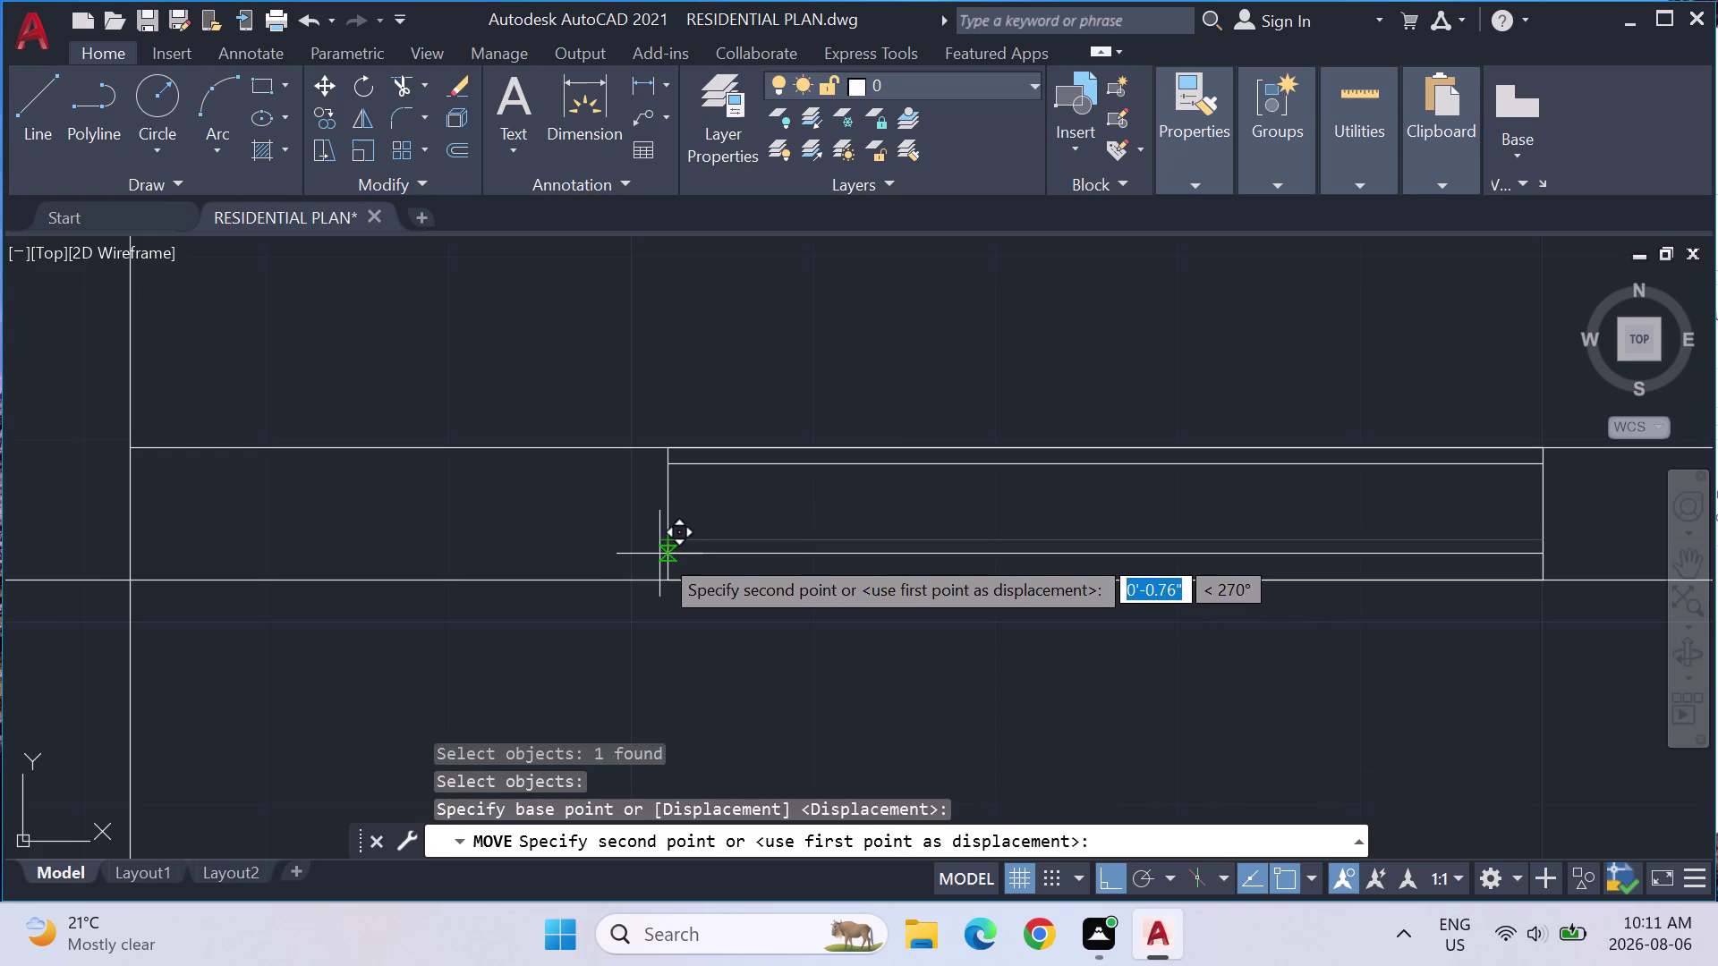
click(660, 559)
scroll(down, 3)
scroll(down, 3)
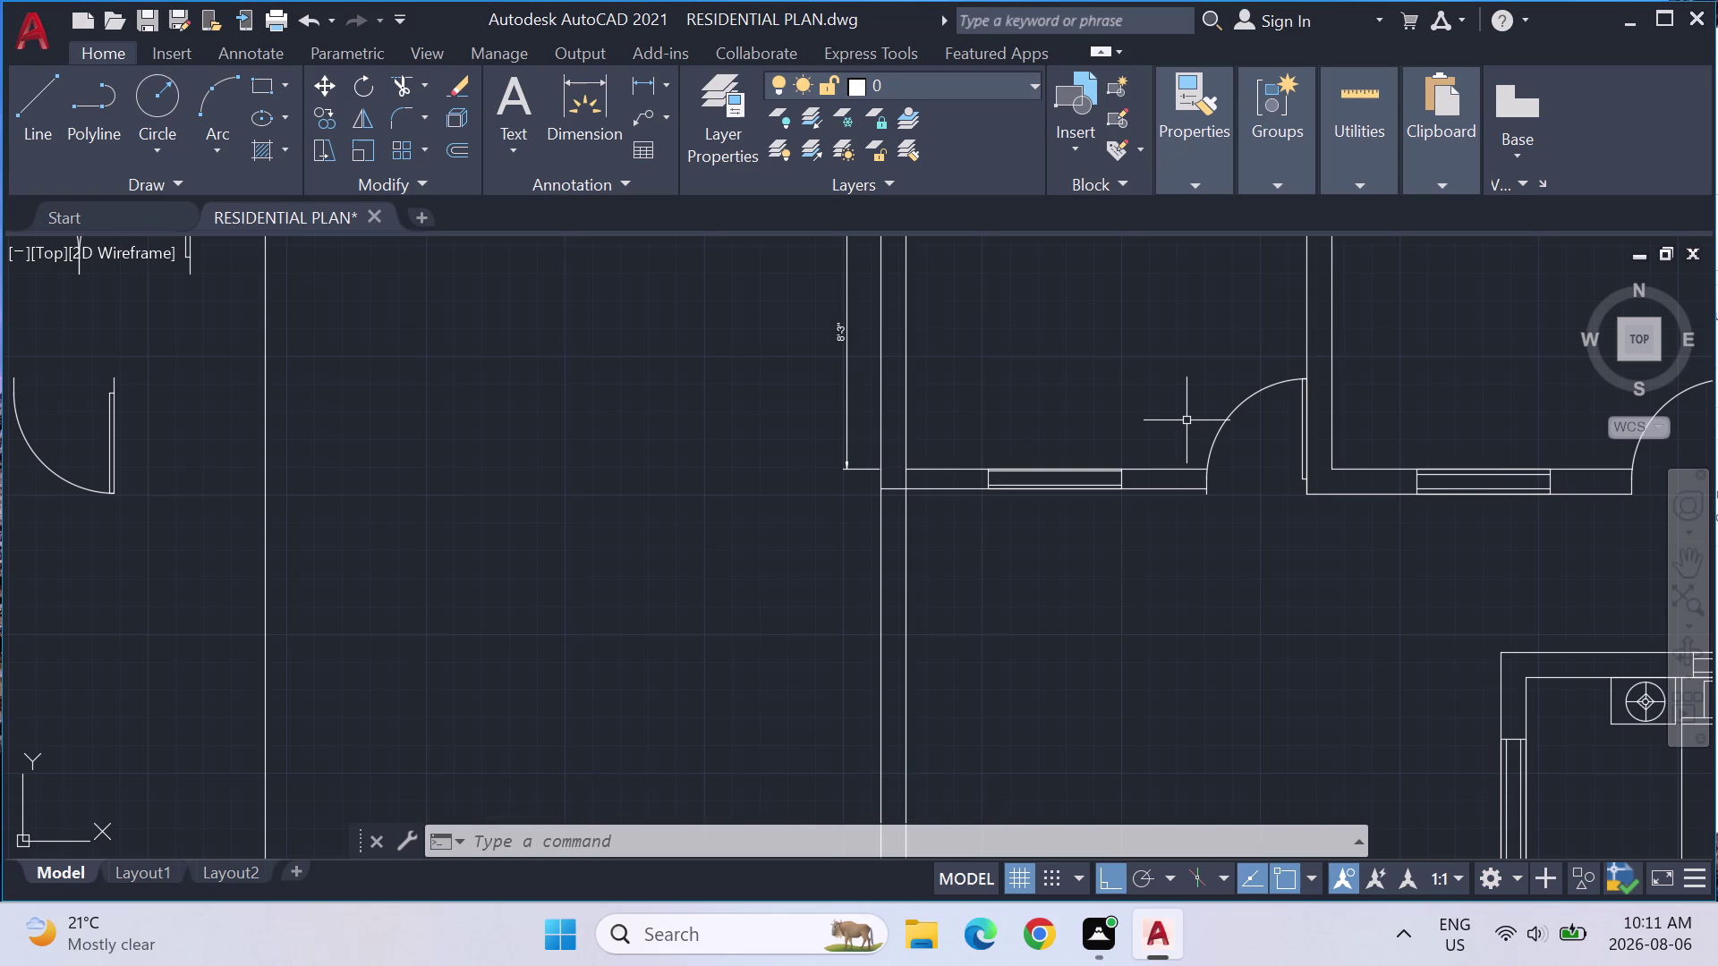
Draw a short vertical closing line at the first wall end.
scroll(down, 3)
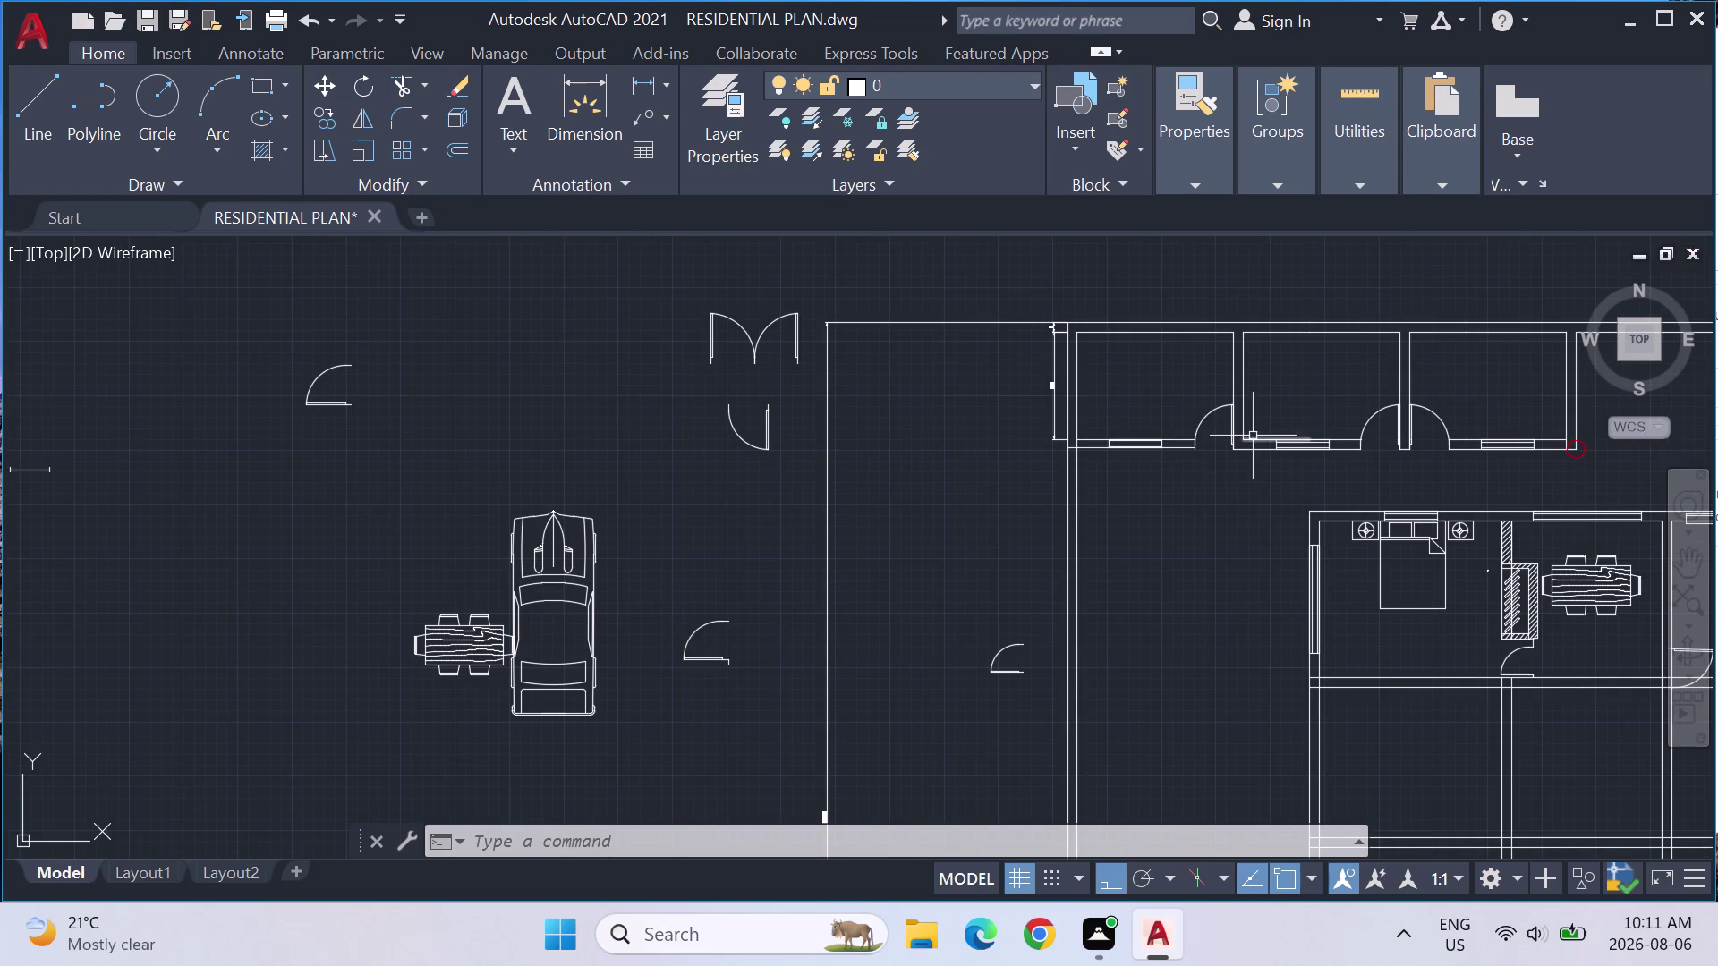
middle_drag(1075, 365, 1072, 431)
scroll(up, 3)
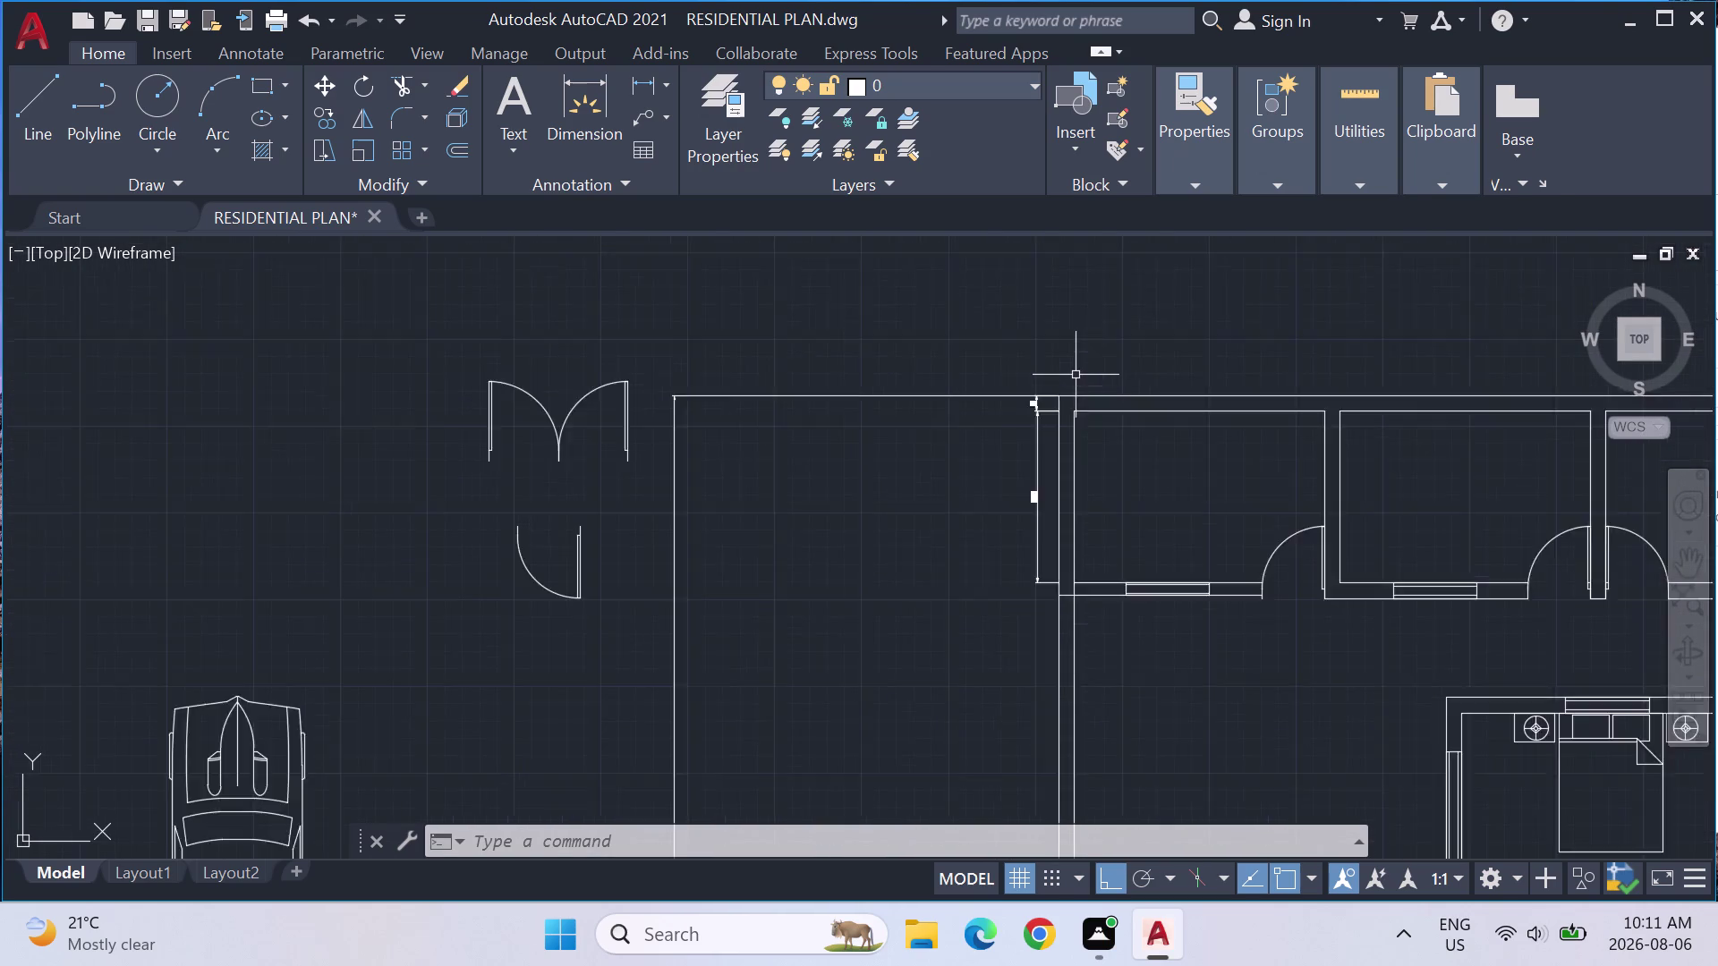
scroll(up, 3)
click(45, 89)
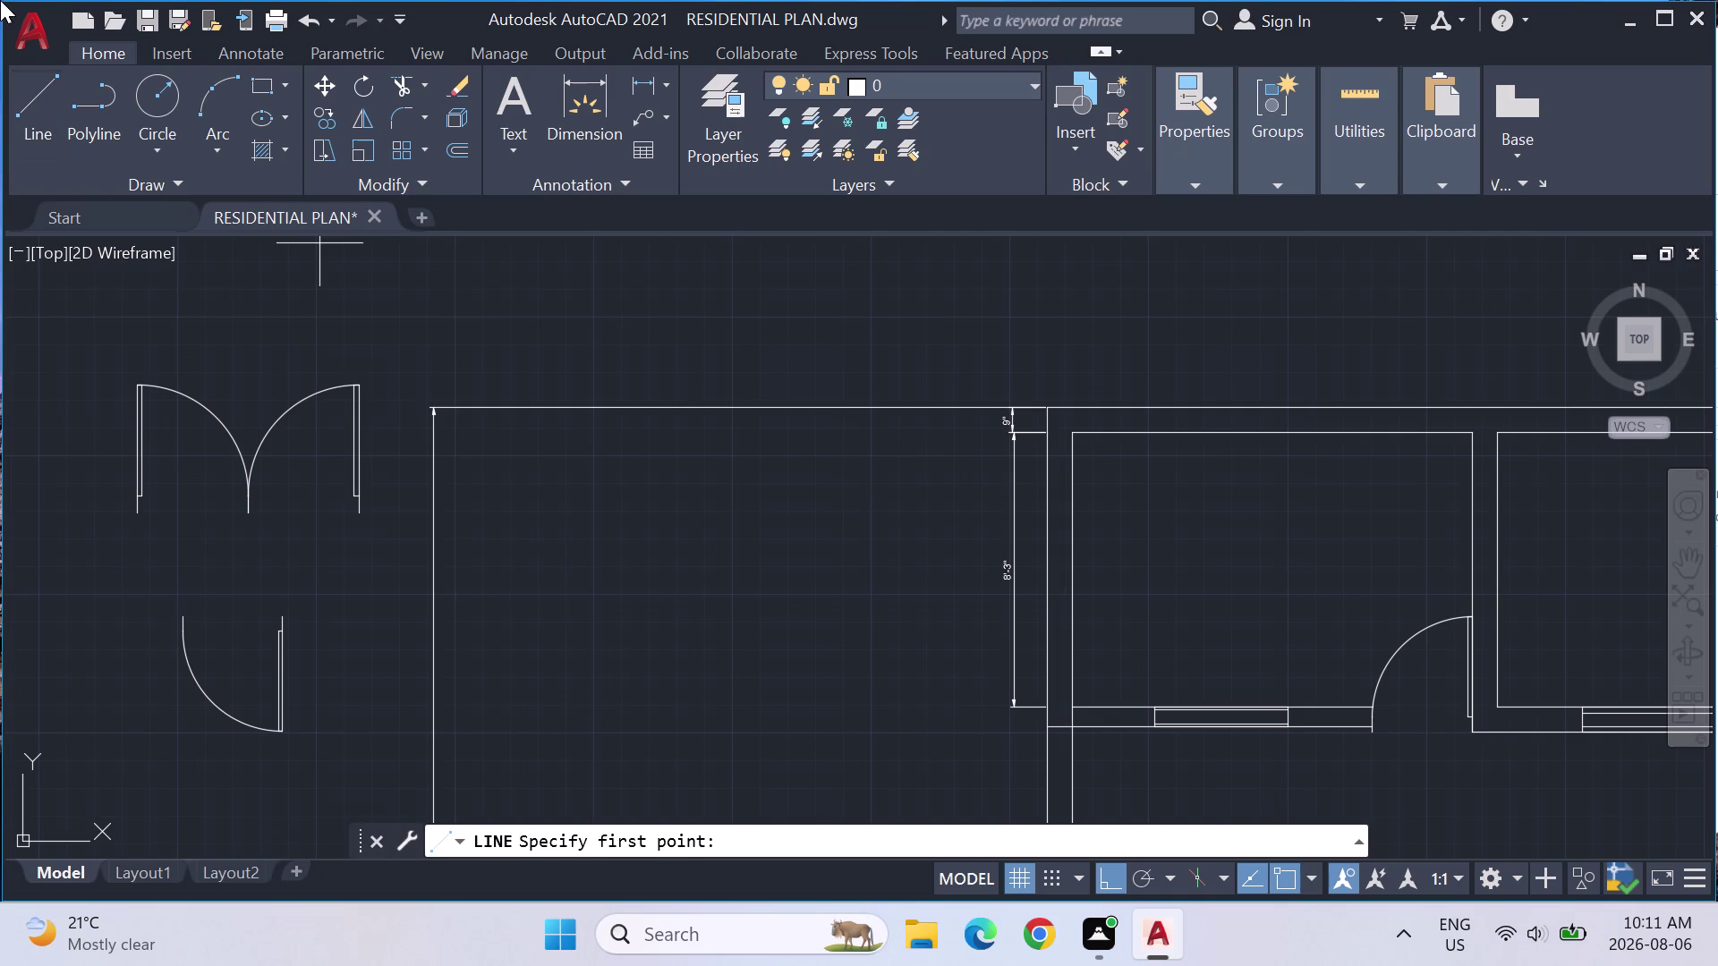
click(1076, 429)
scroll(up, 3)
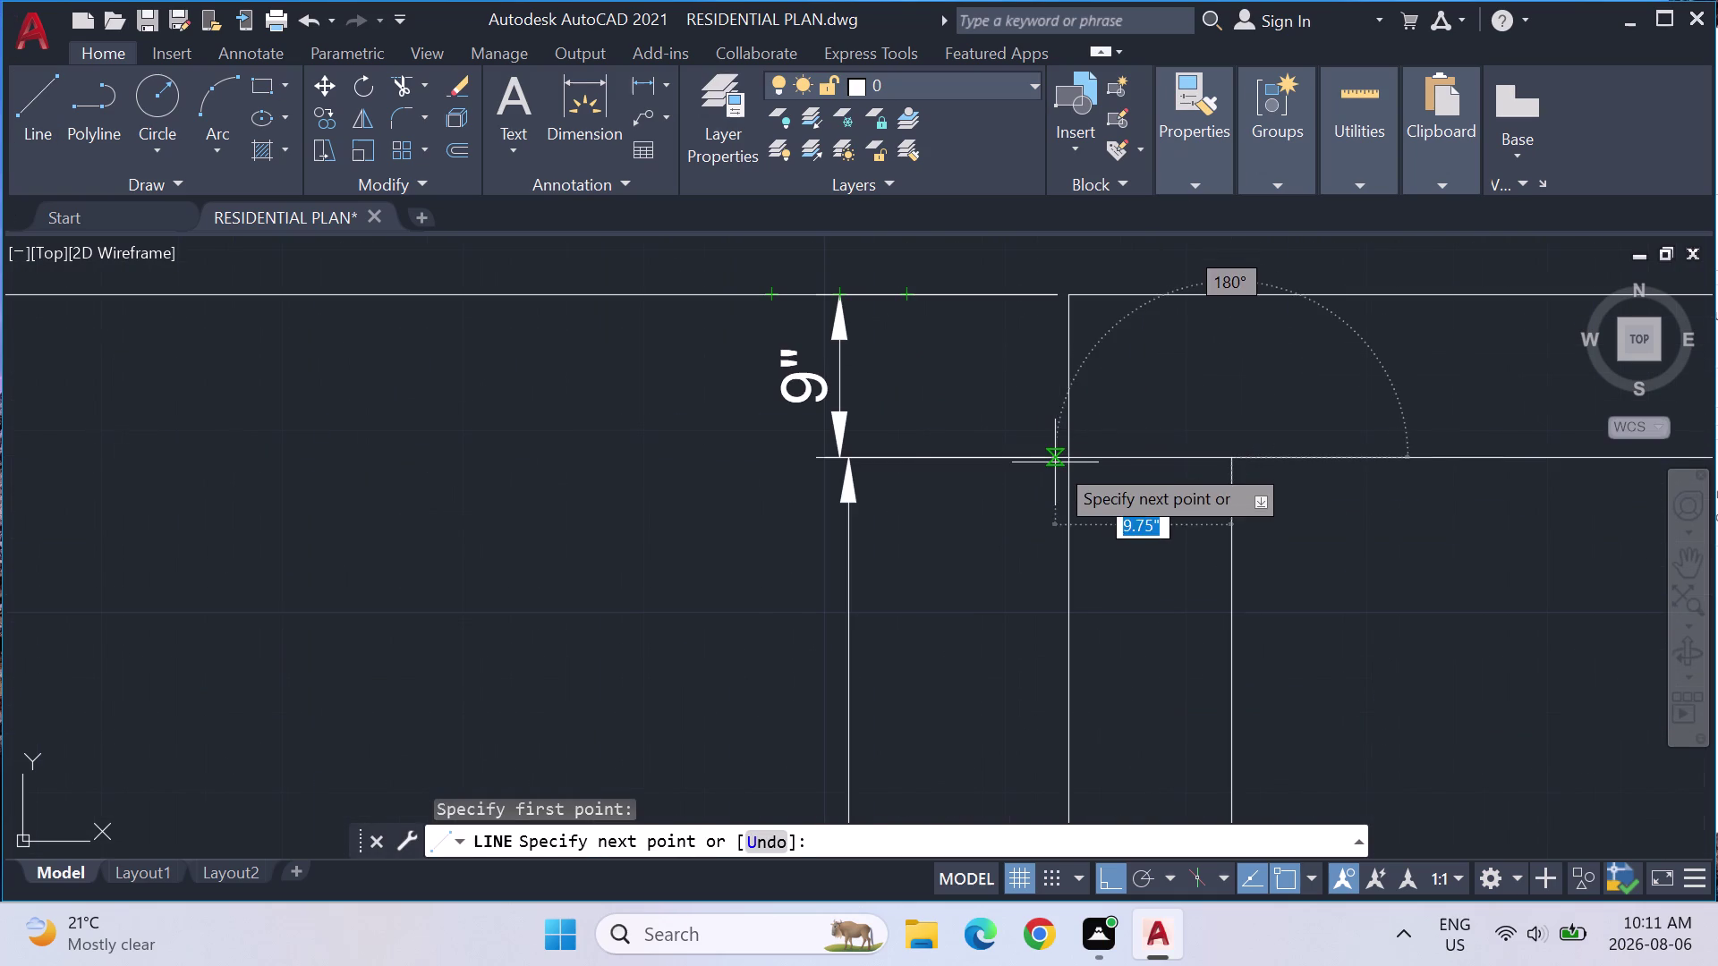
click(1076, 456)
scroll(down, 3)
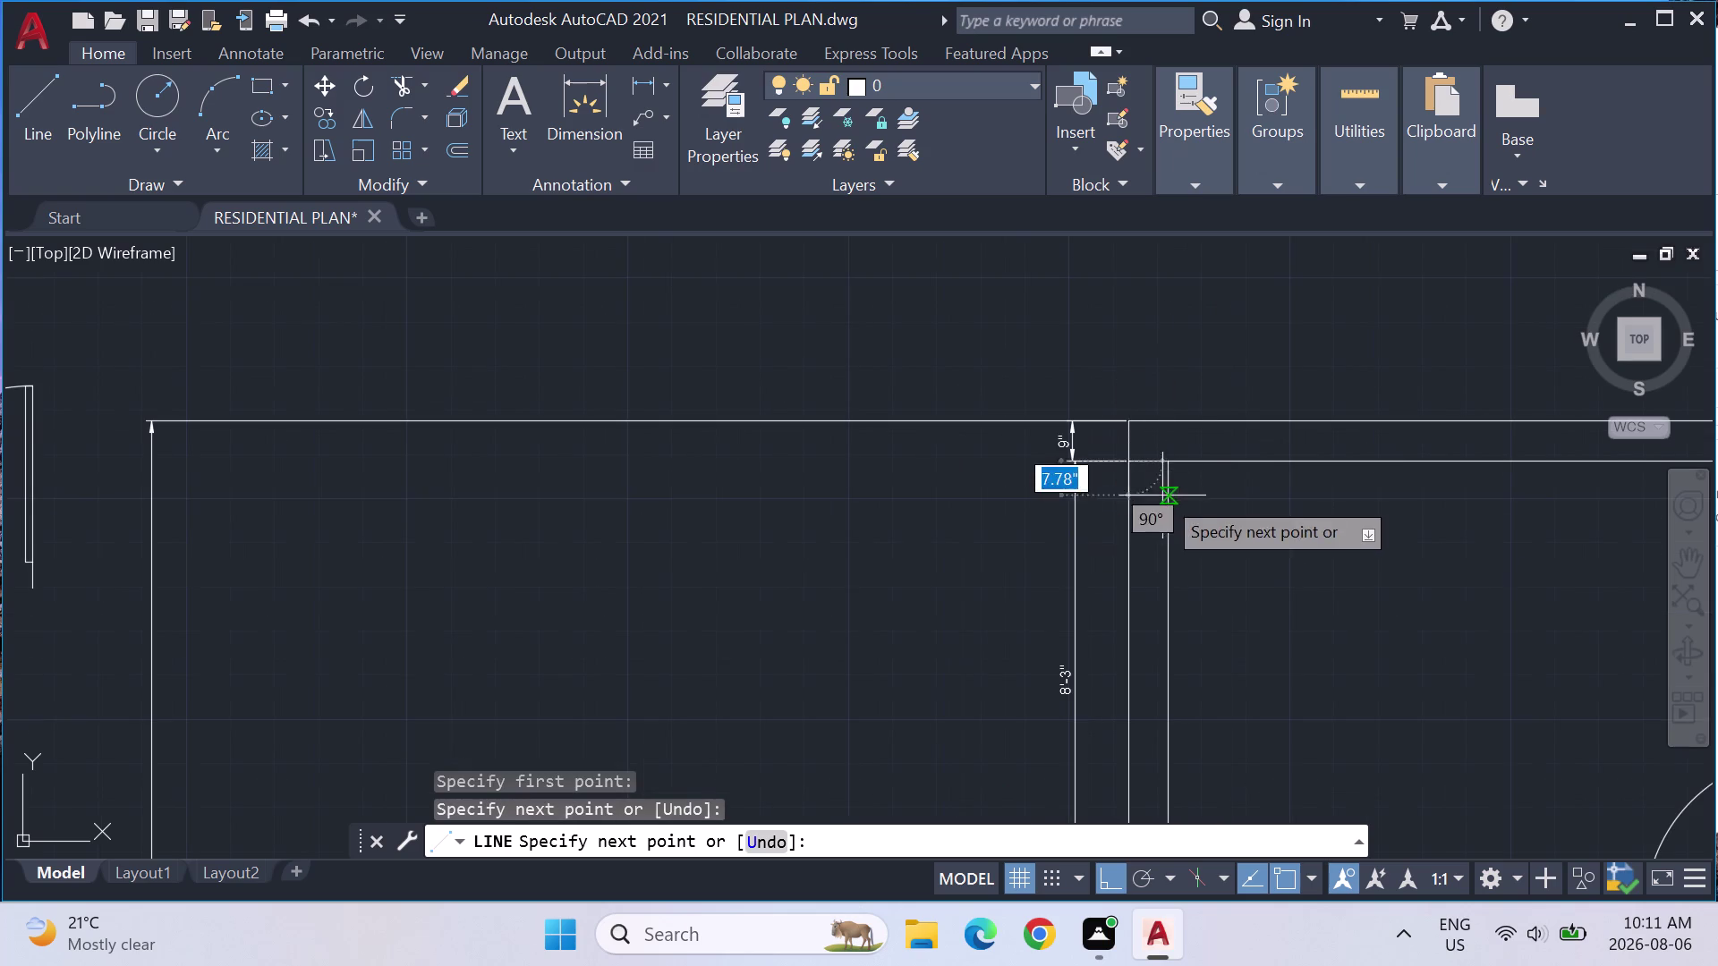
key(Escape)
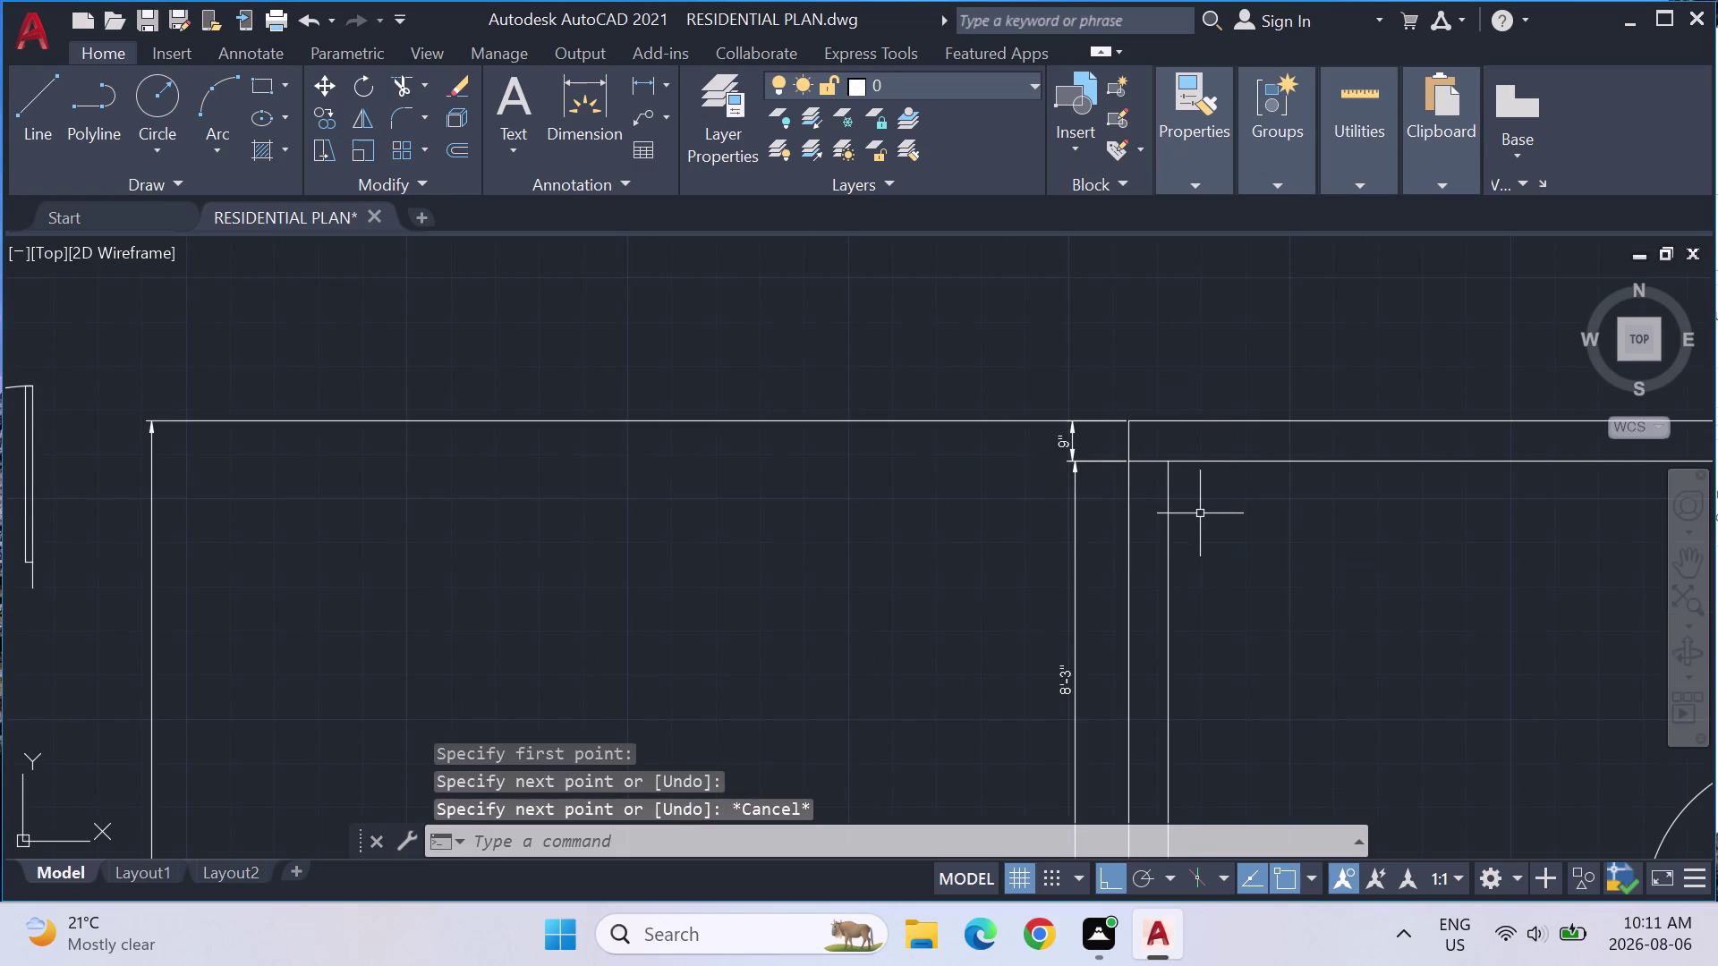
Draw a short horizontal closing line at the next wall end.
scroll(down, 3)
middle_drag(1273, 687, 1246, 588)
click(55, 112)
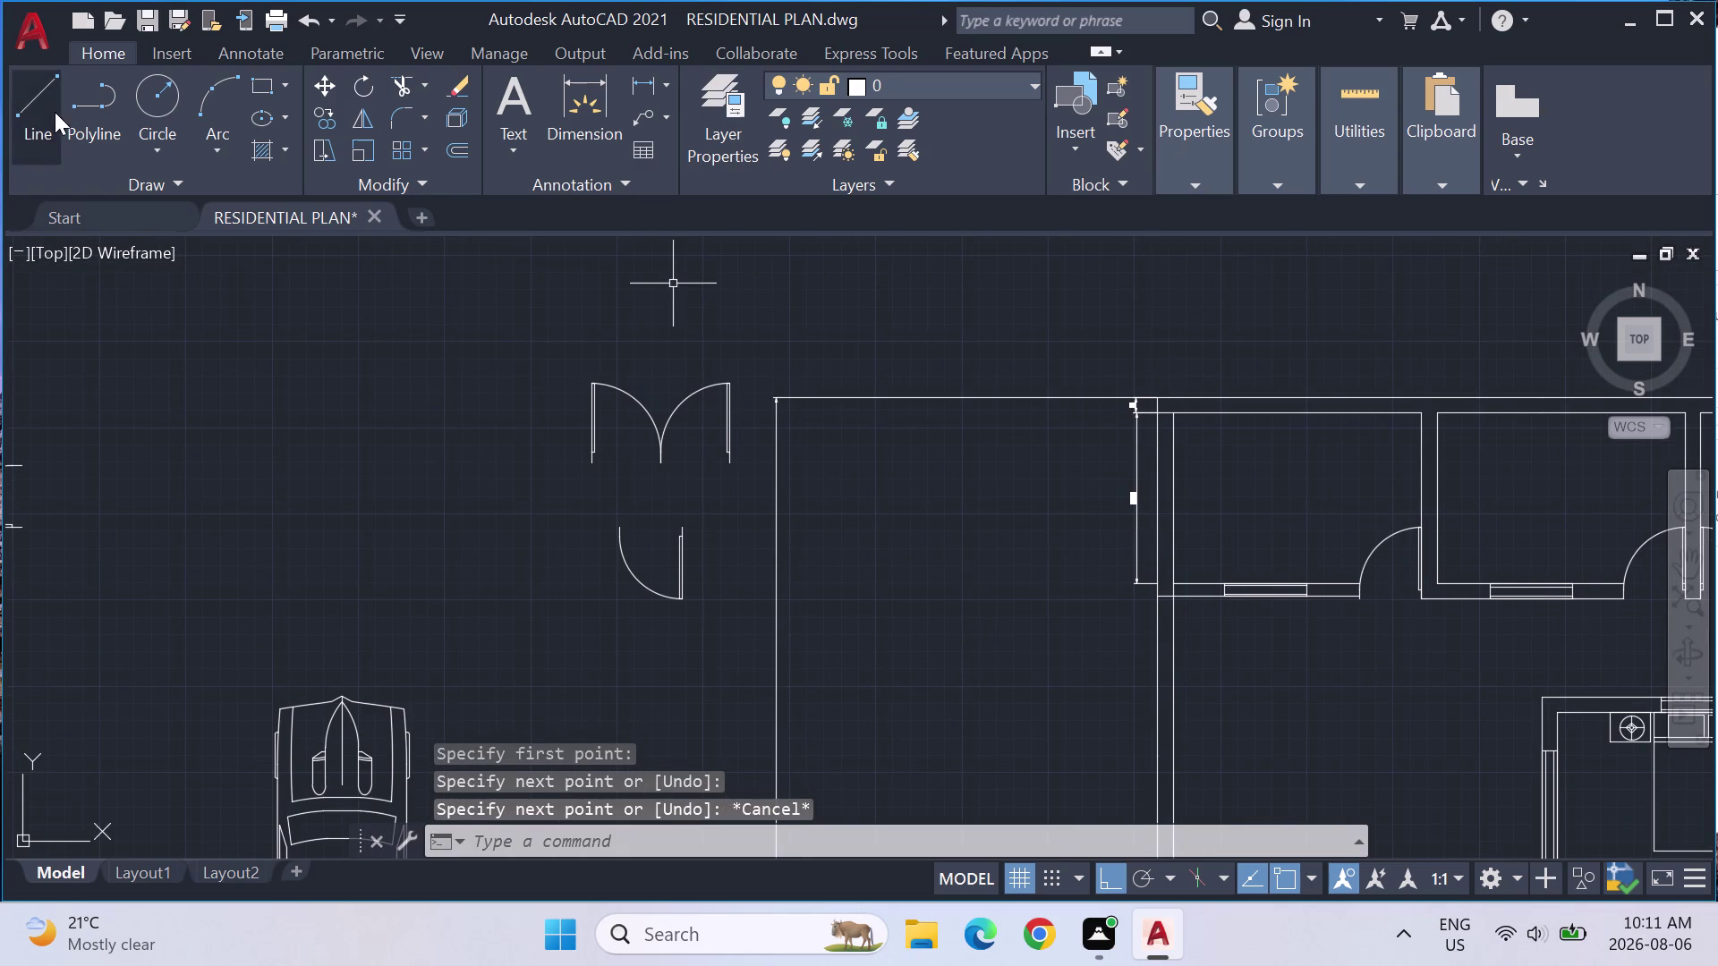
scroll(up, 3)
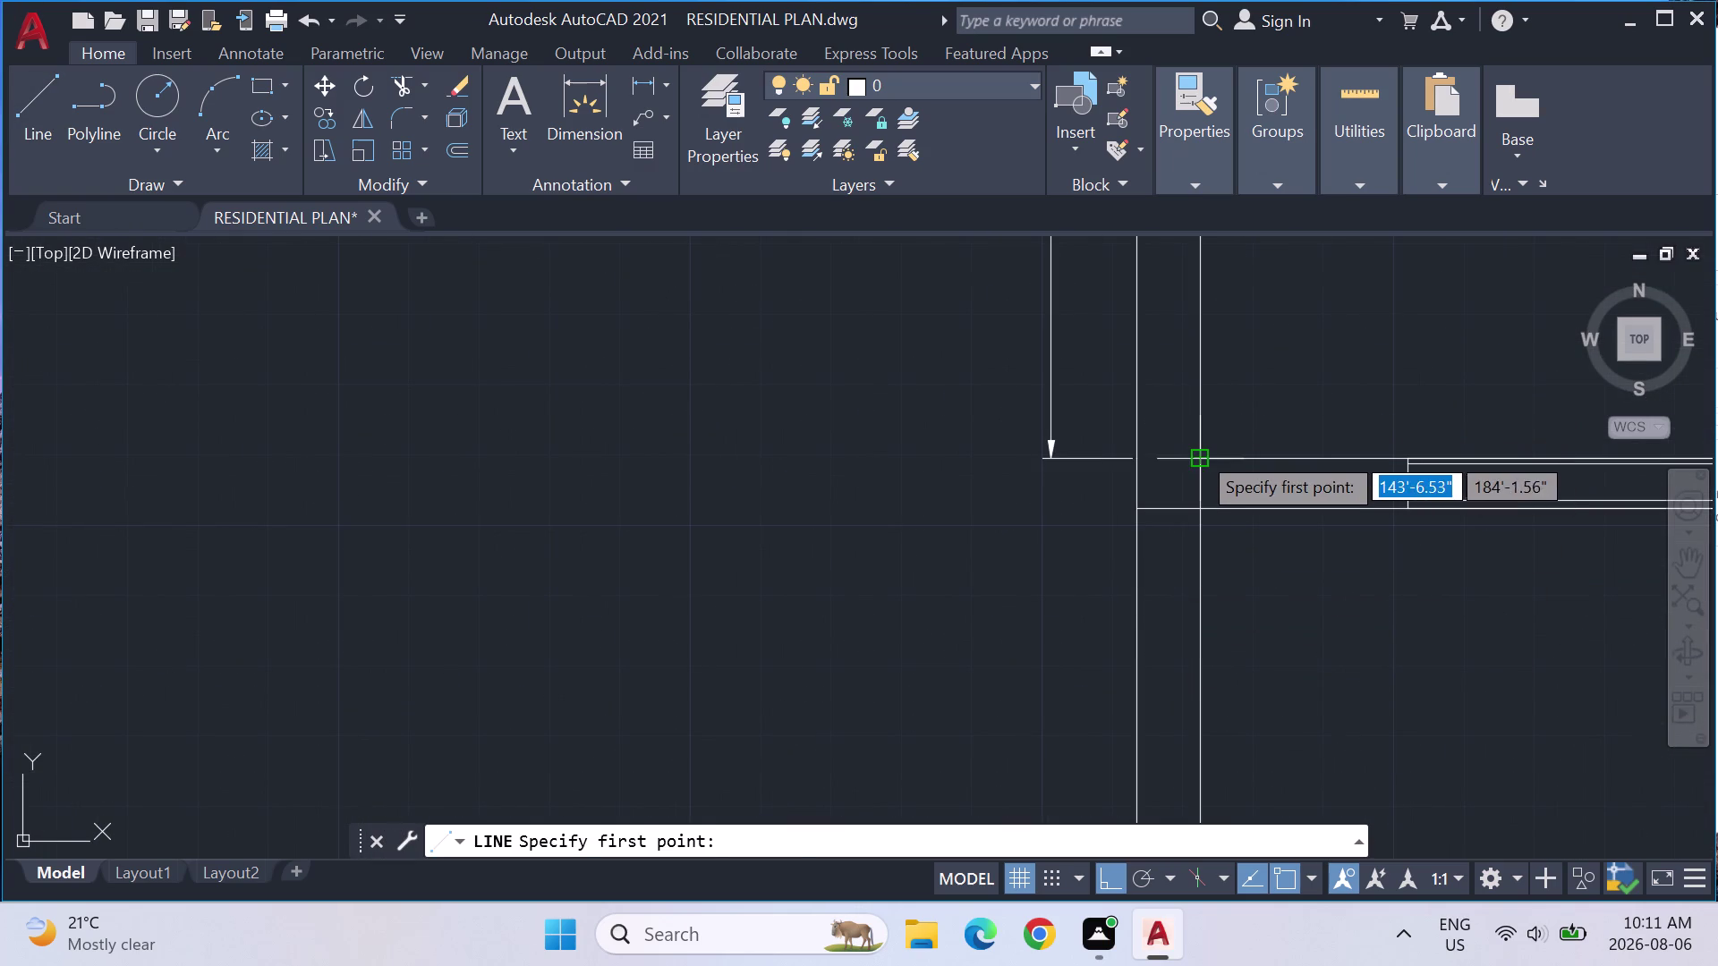
click(1197, 451)
click(1138, 454)
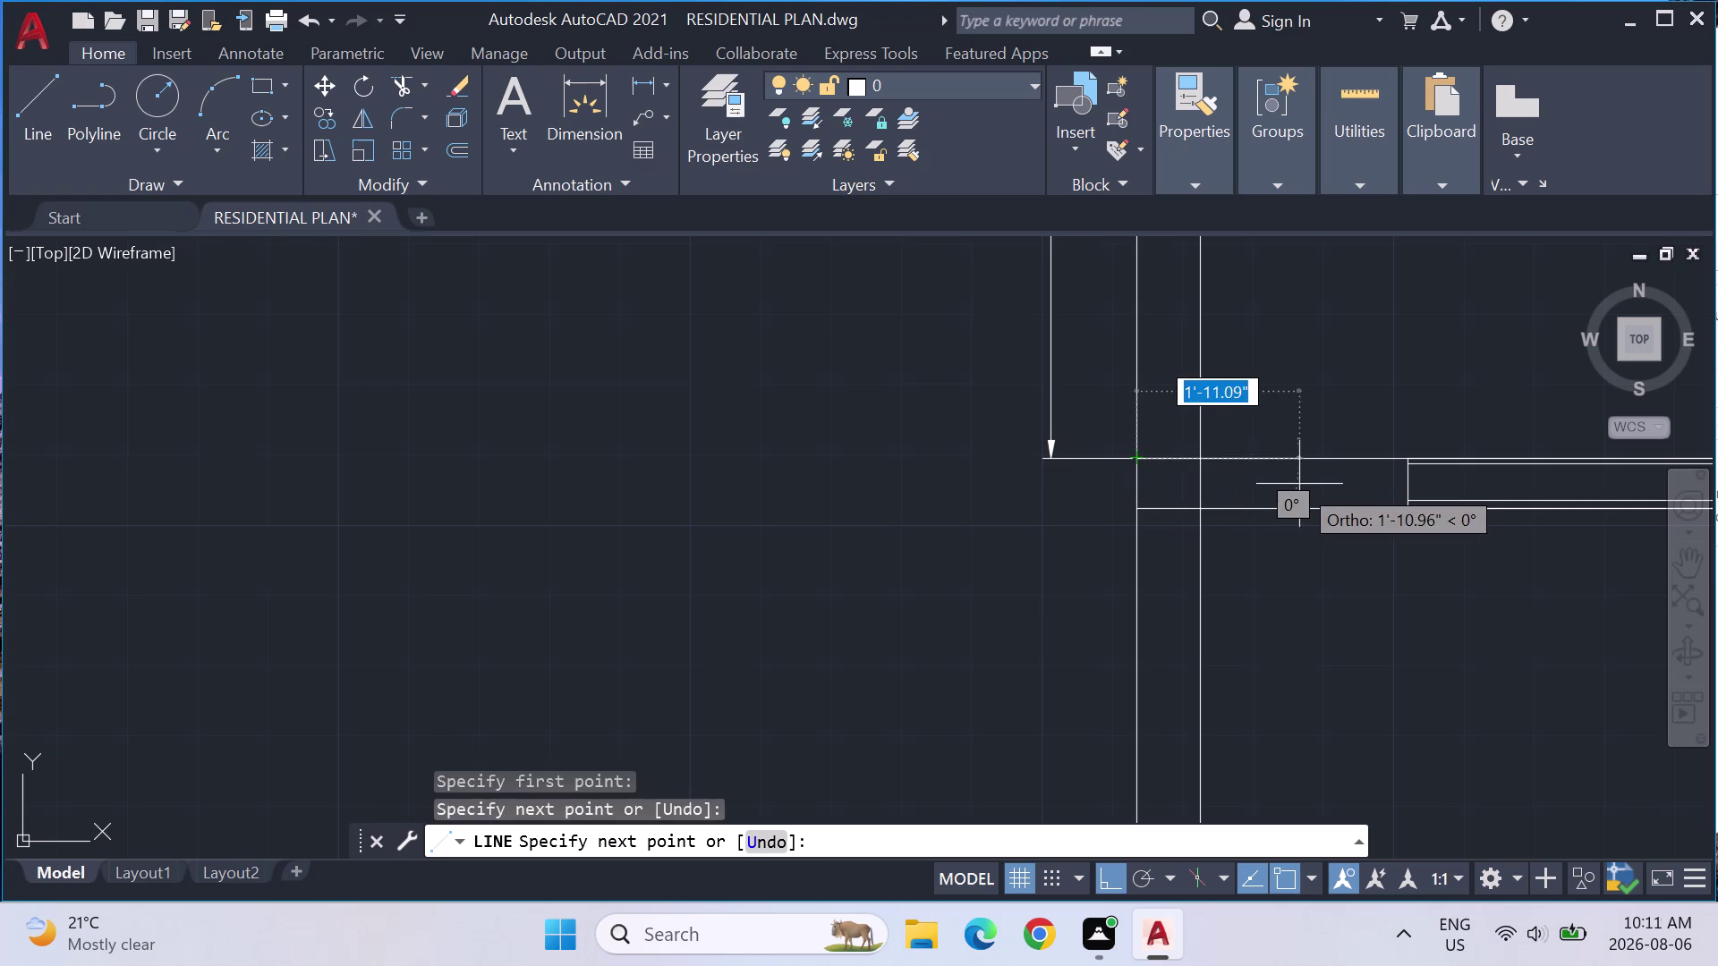
key(Escape)
Close the wall top at the first top room's corner with a short line.
scroll(down, 3)
middle_drag(1363, 374, 1091, 594)
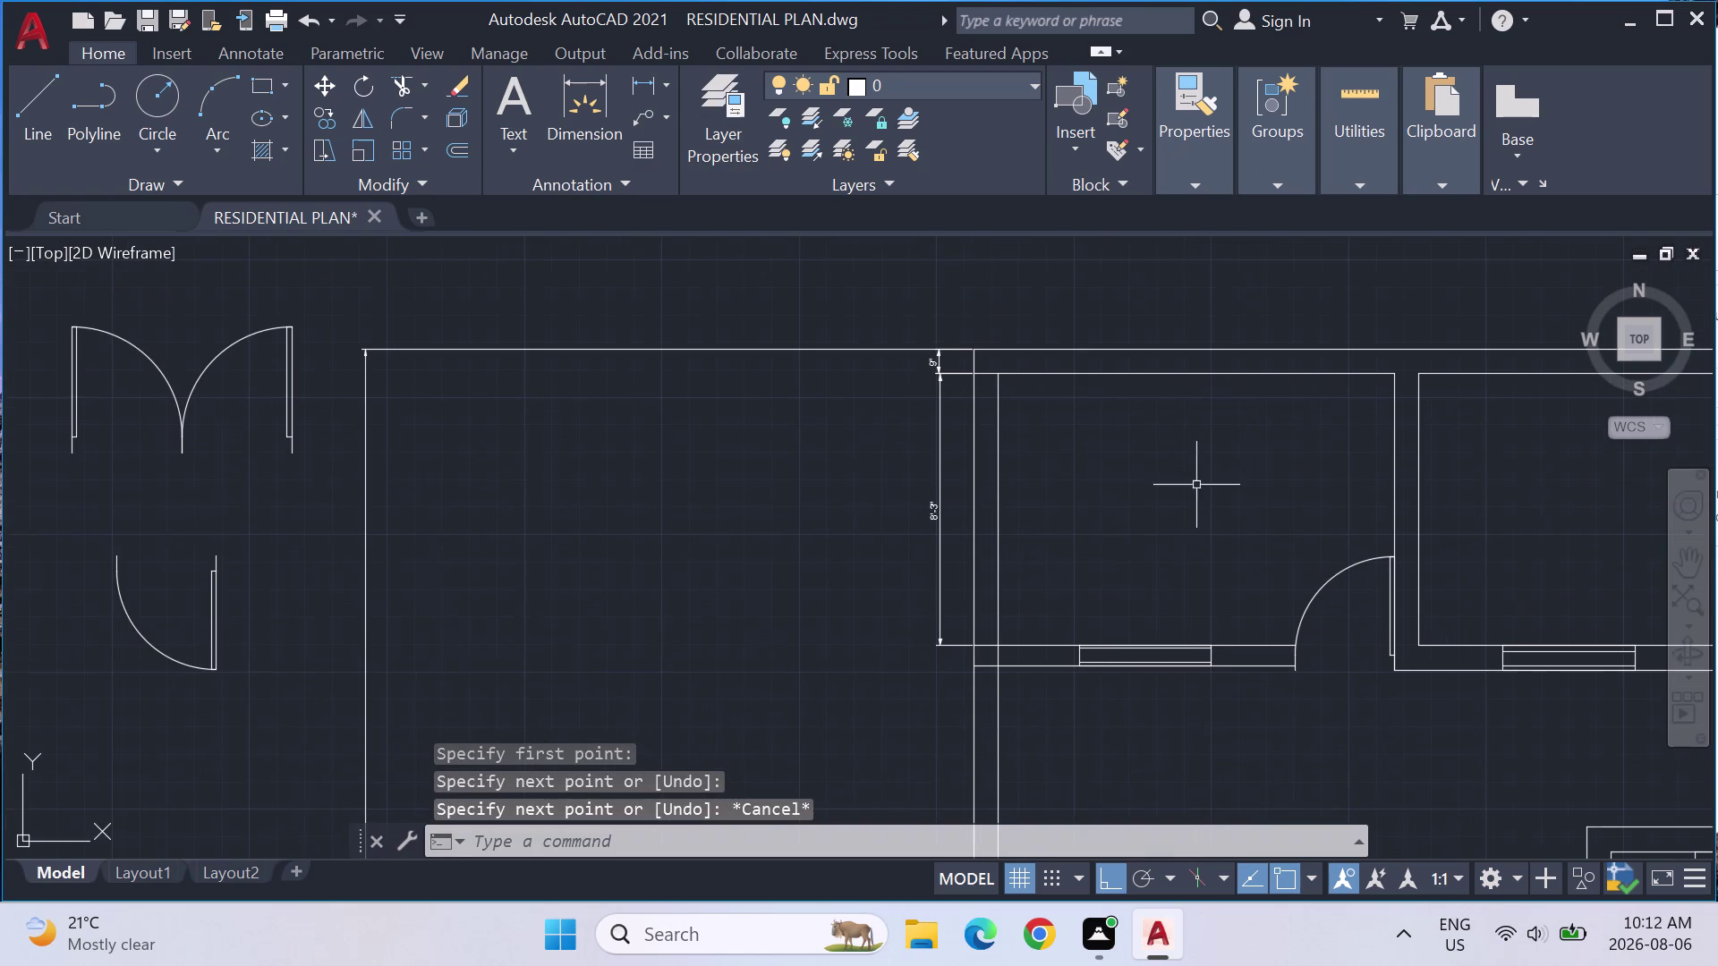
click(36, 103)
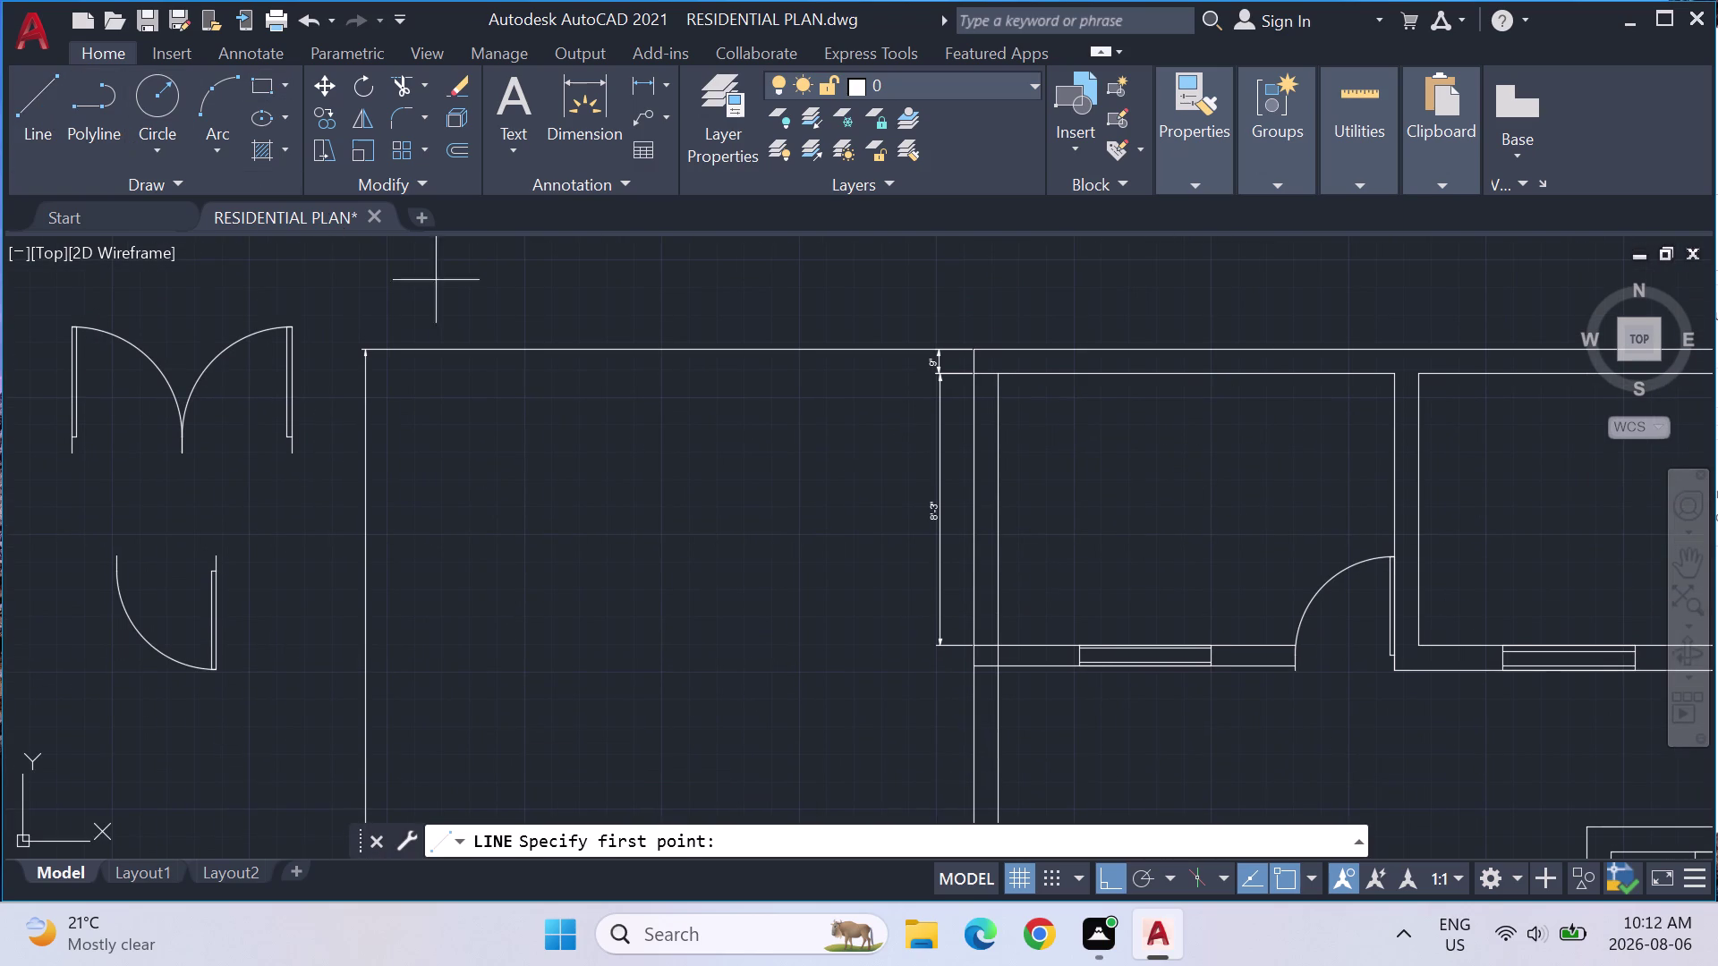
click(1401, 378)
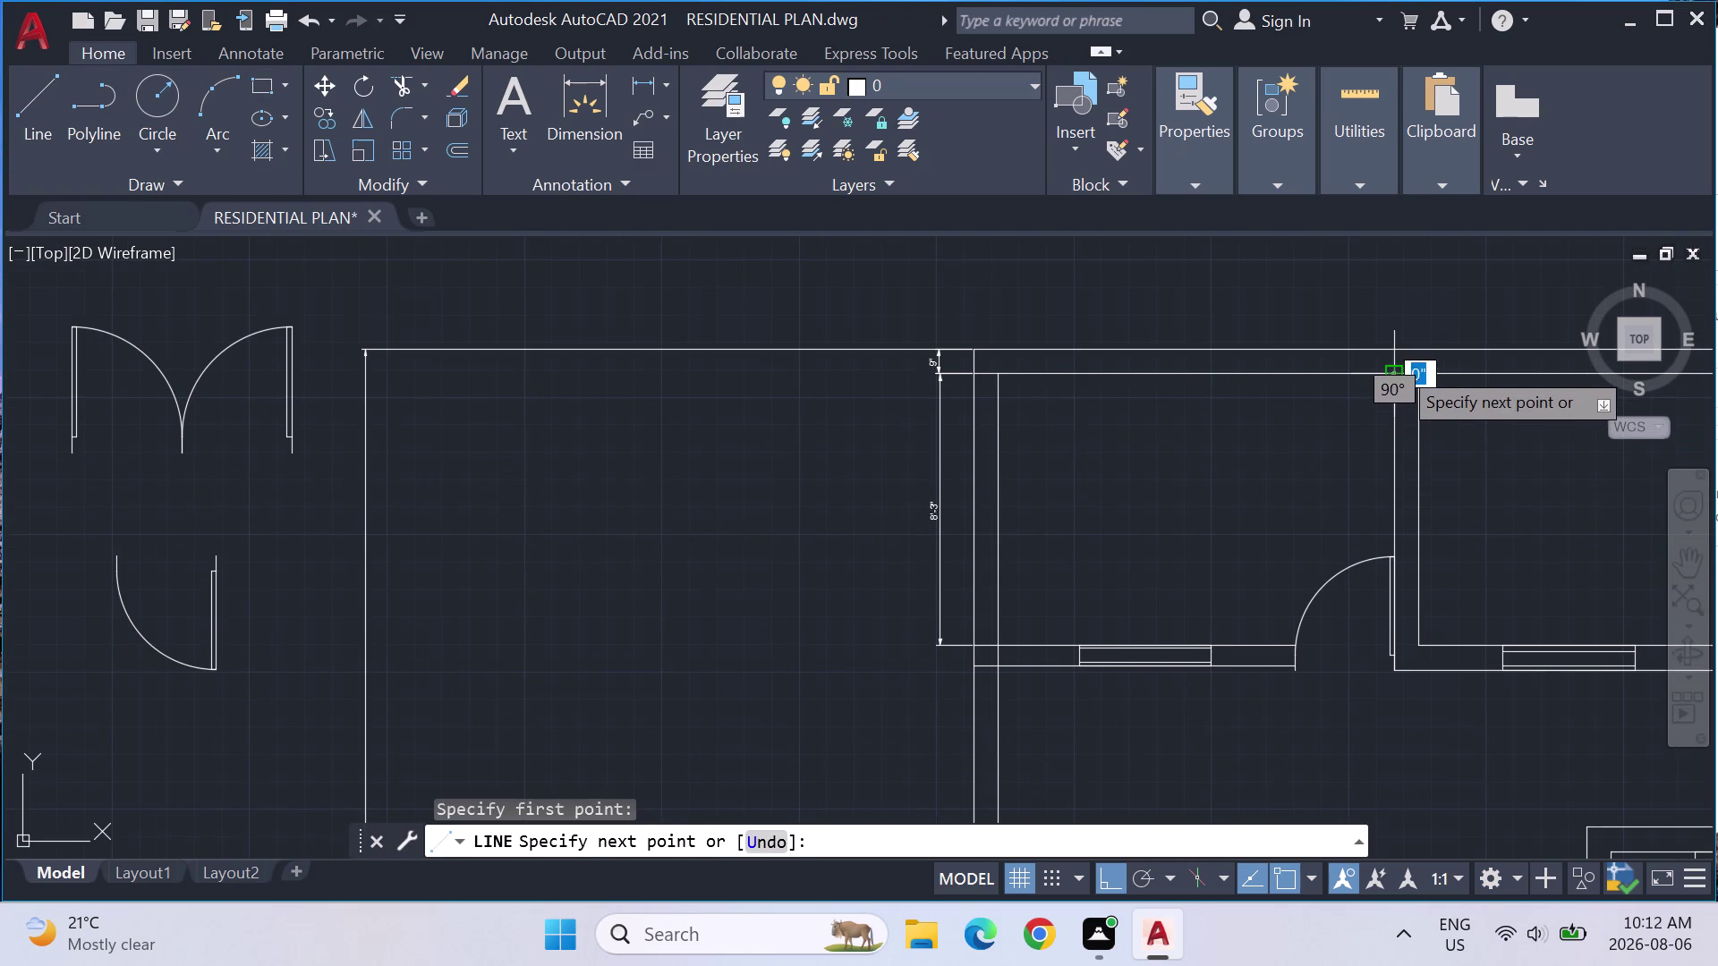
click(1399, 349)
key(Escape)
key(Escape)
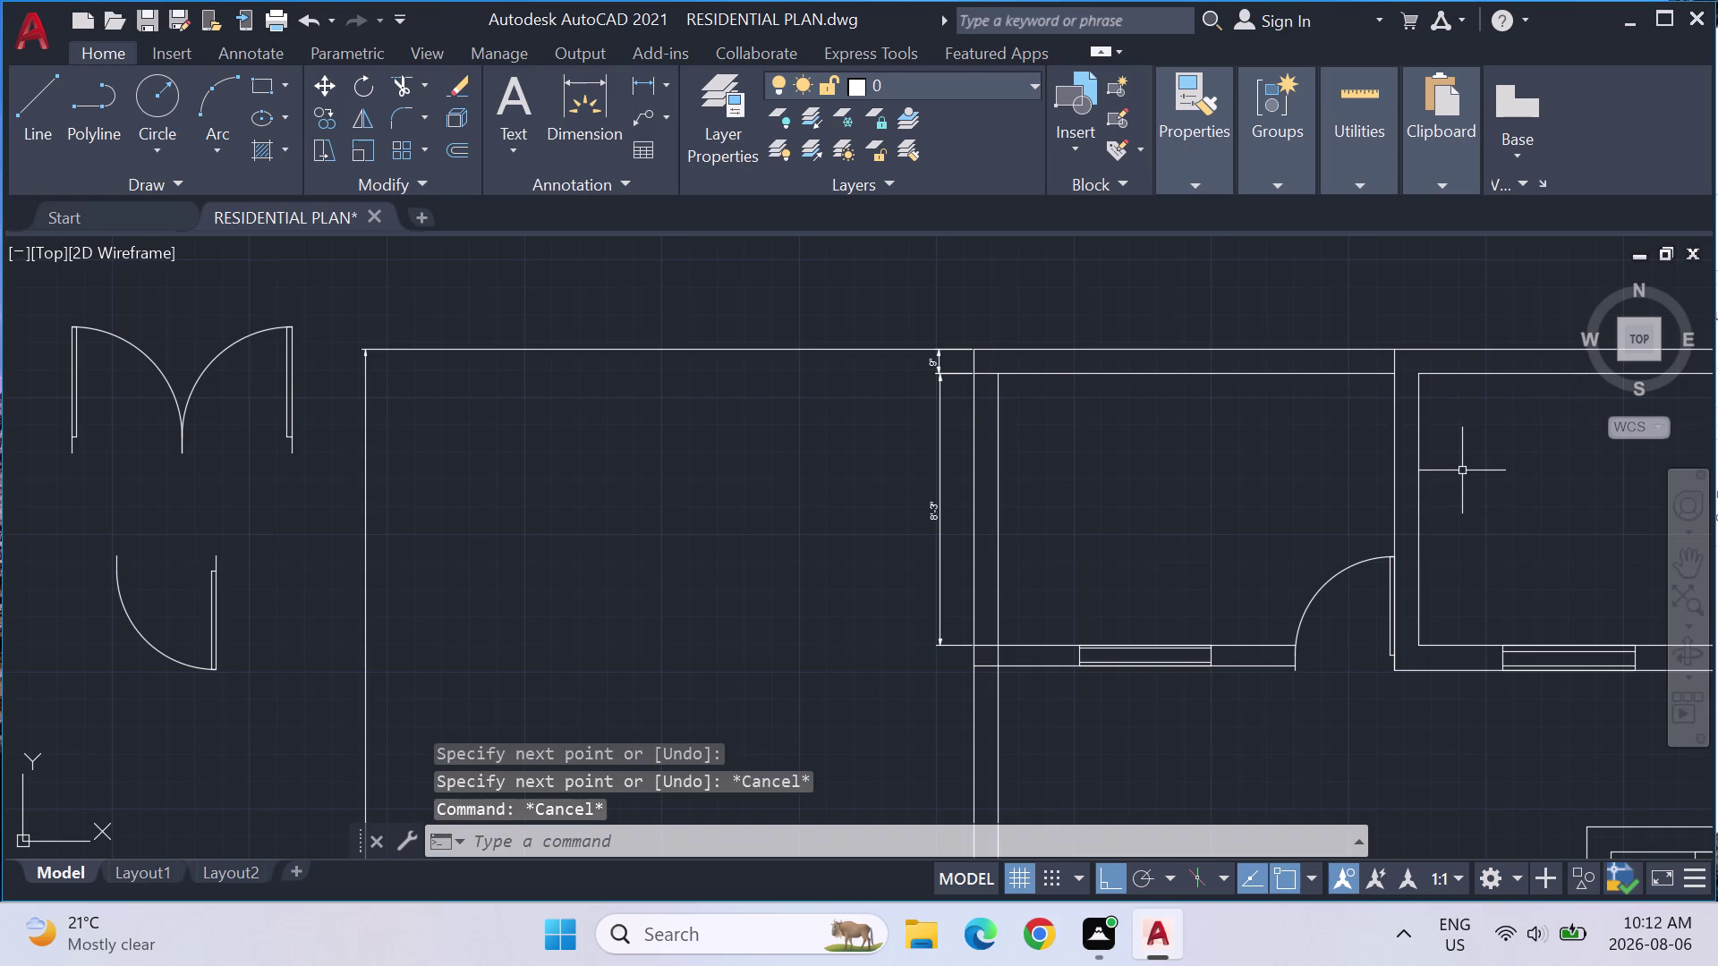
Start the HATCH command for the walls.
text(HATCH)
key(Return)
click(467, 114)
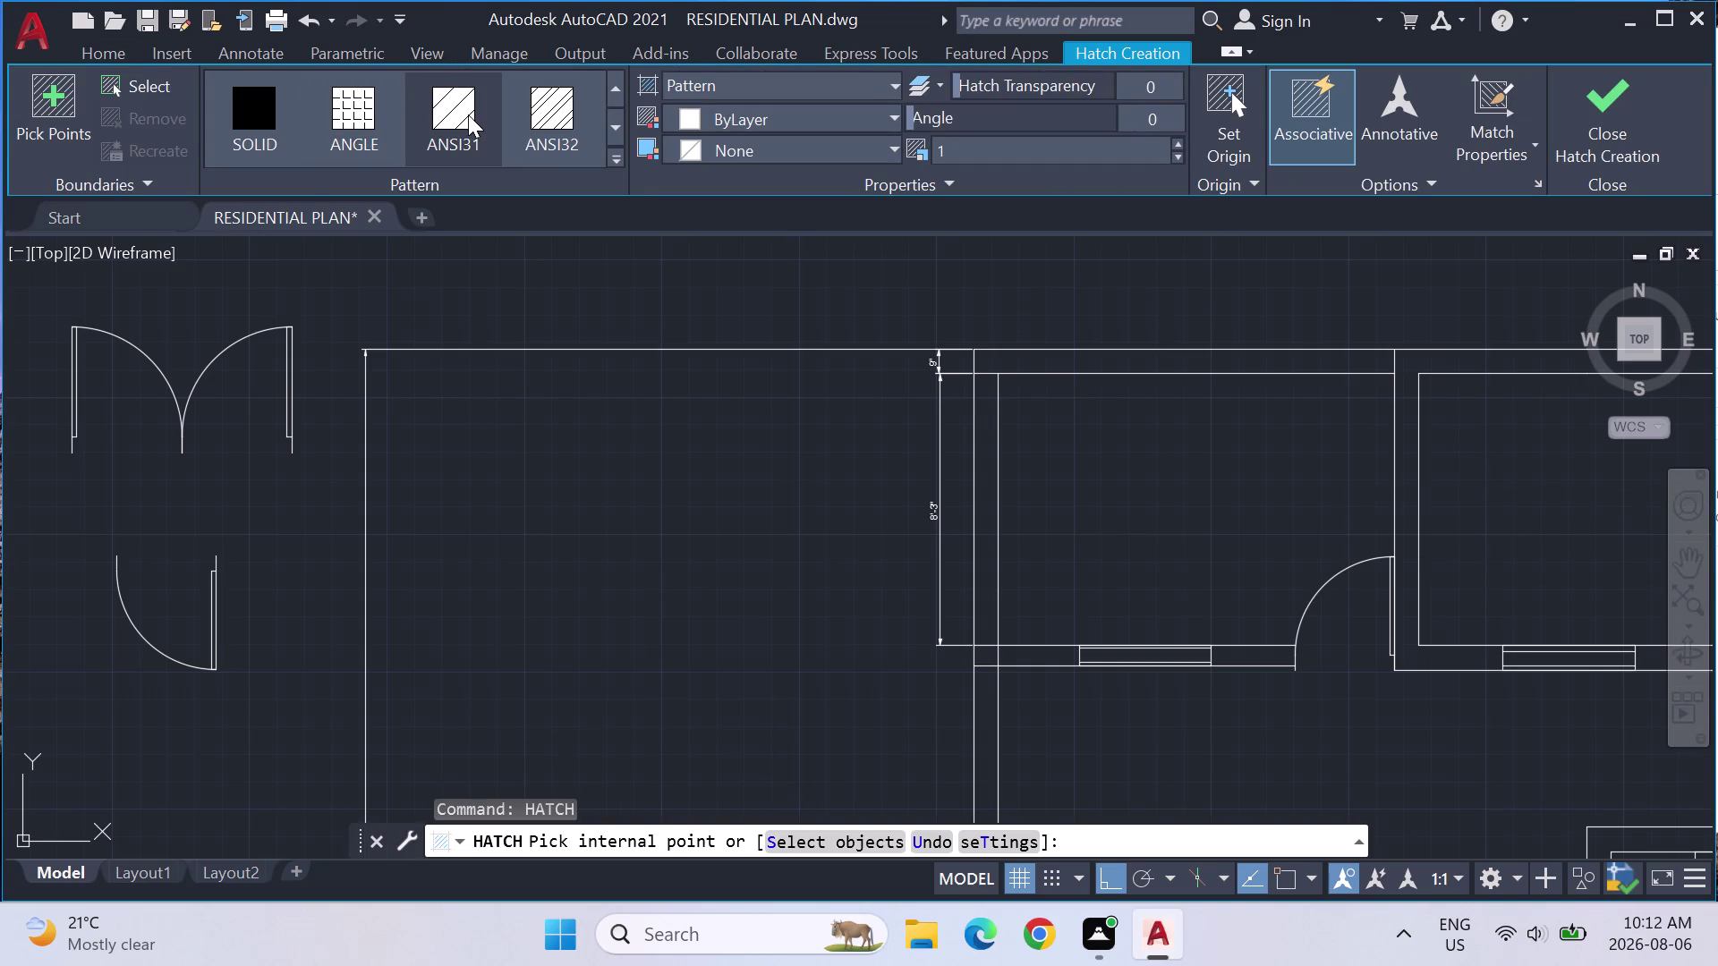
Hatch three wall areas of the upper room with the ANSI31 diagonal pattern.
click(988, 497)
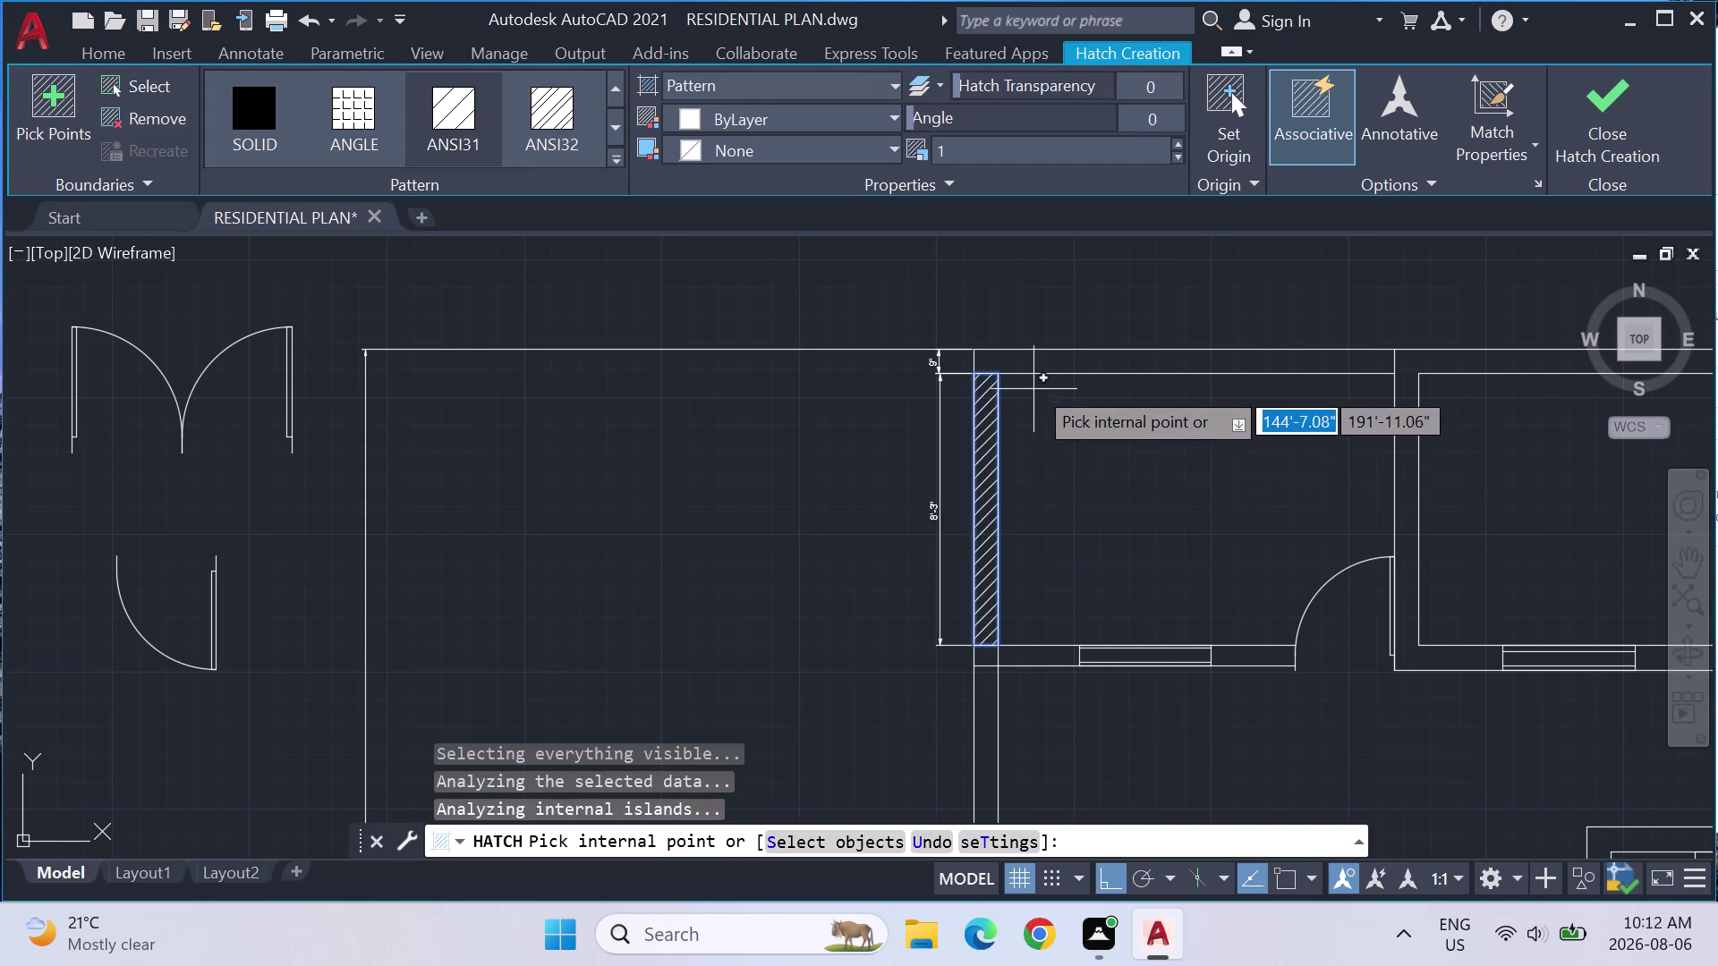
click(1066, 359)
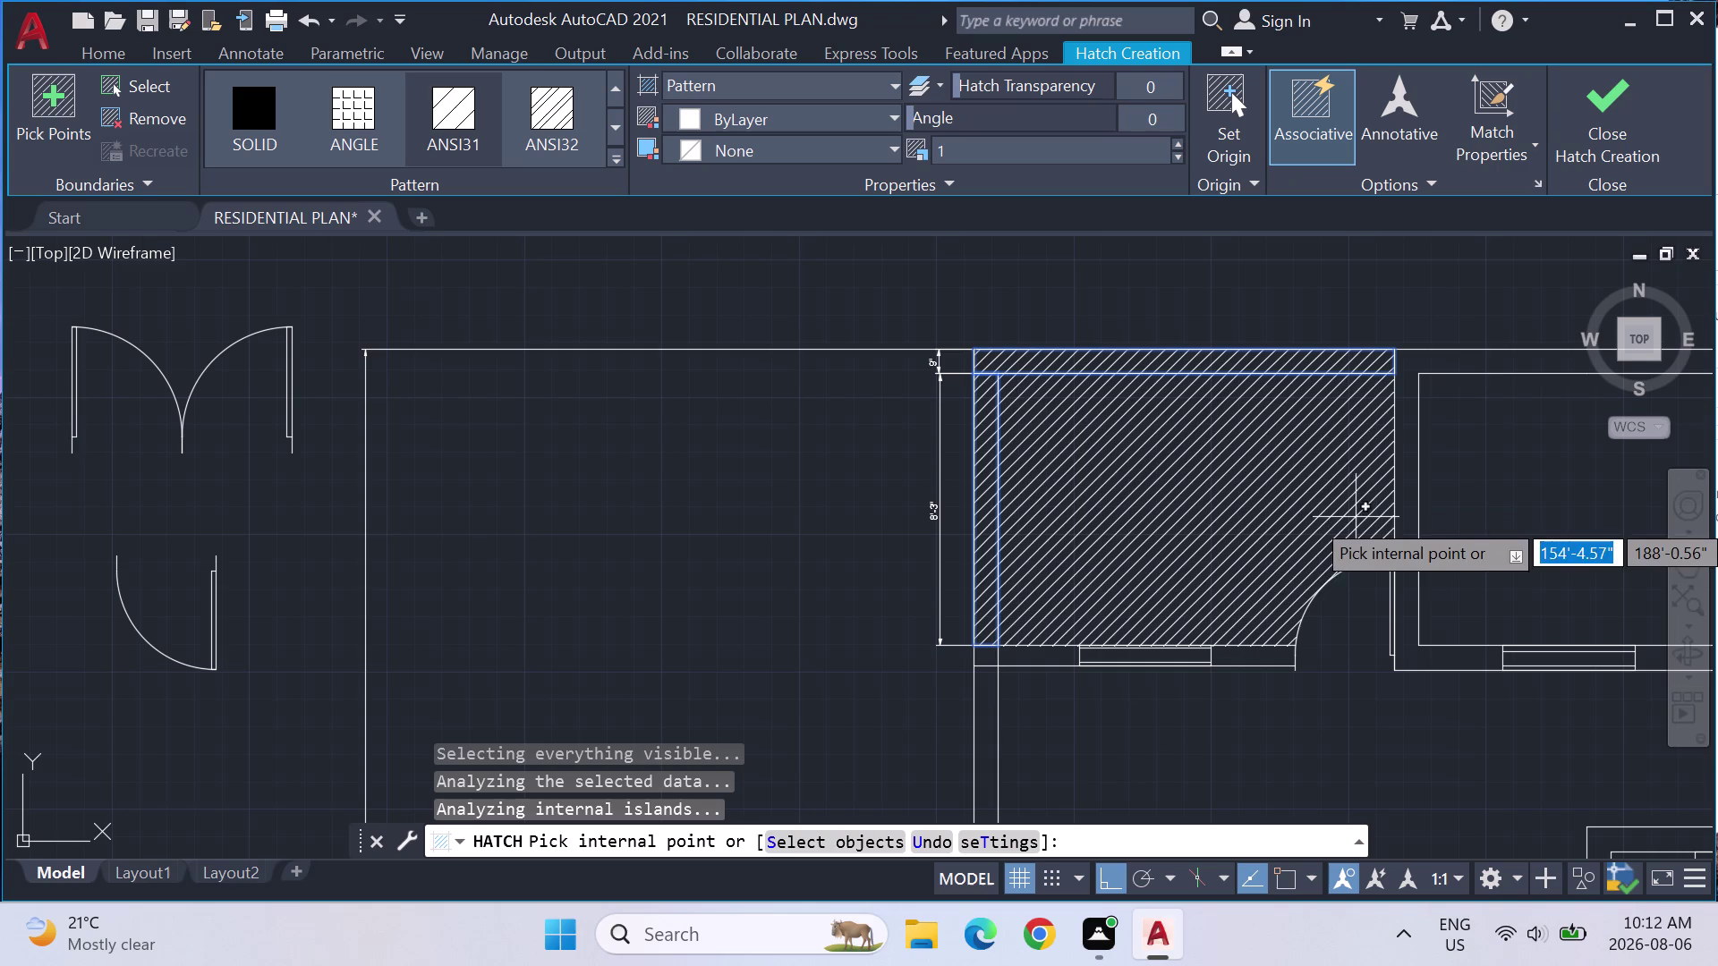
click(1409, 544)
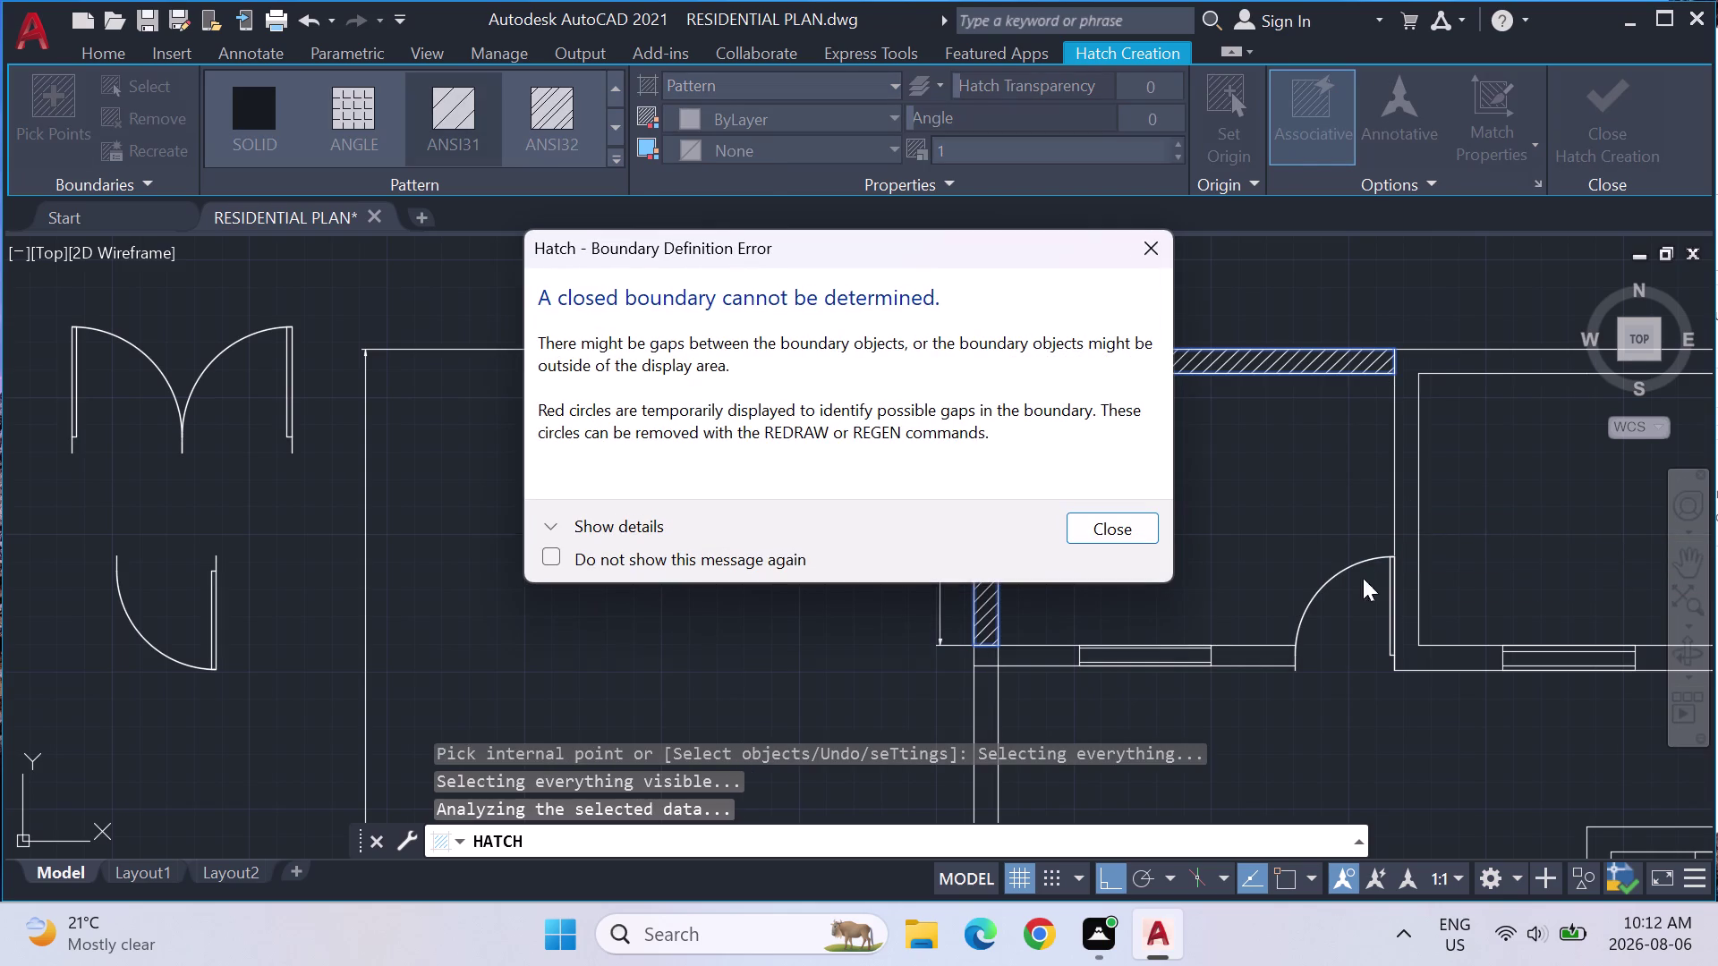
click(1132, 528)
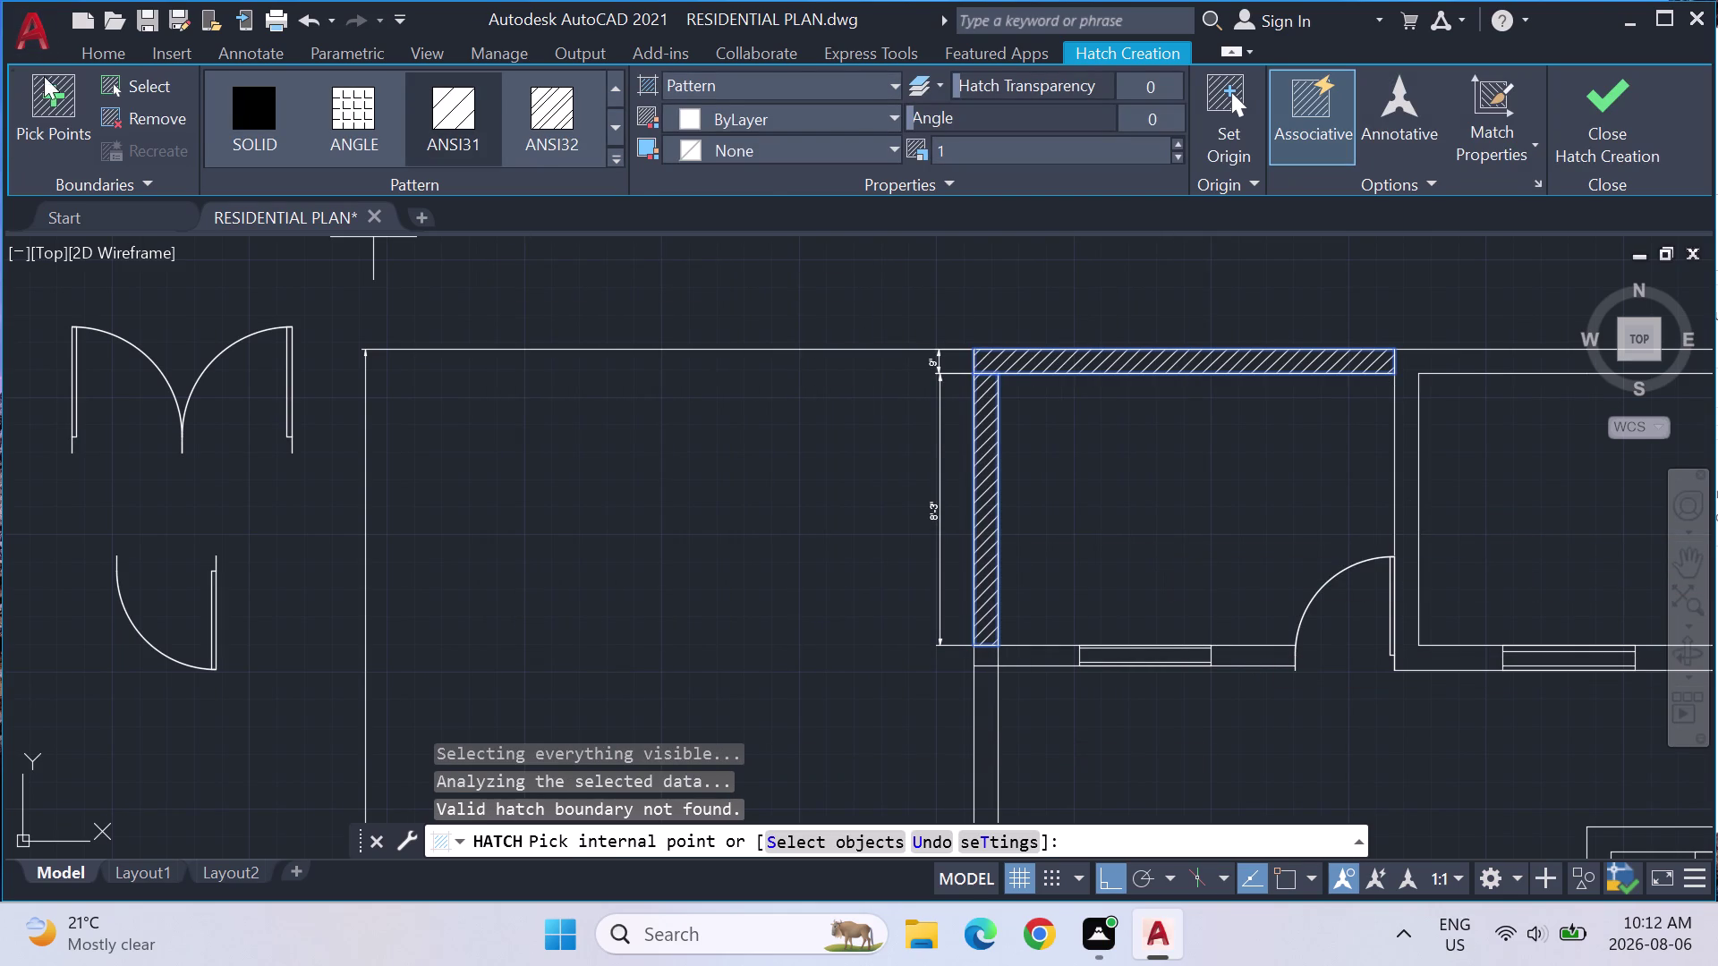
key(Escape)
key(Escape)
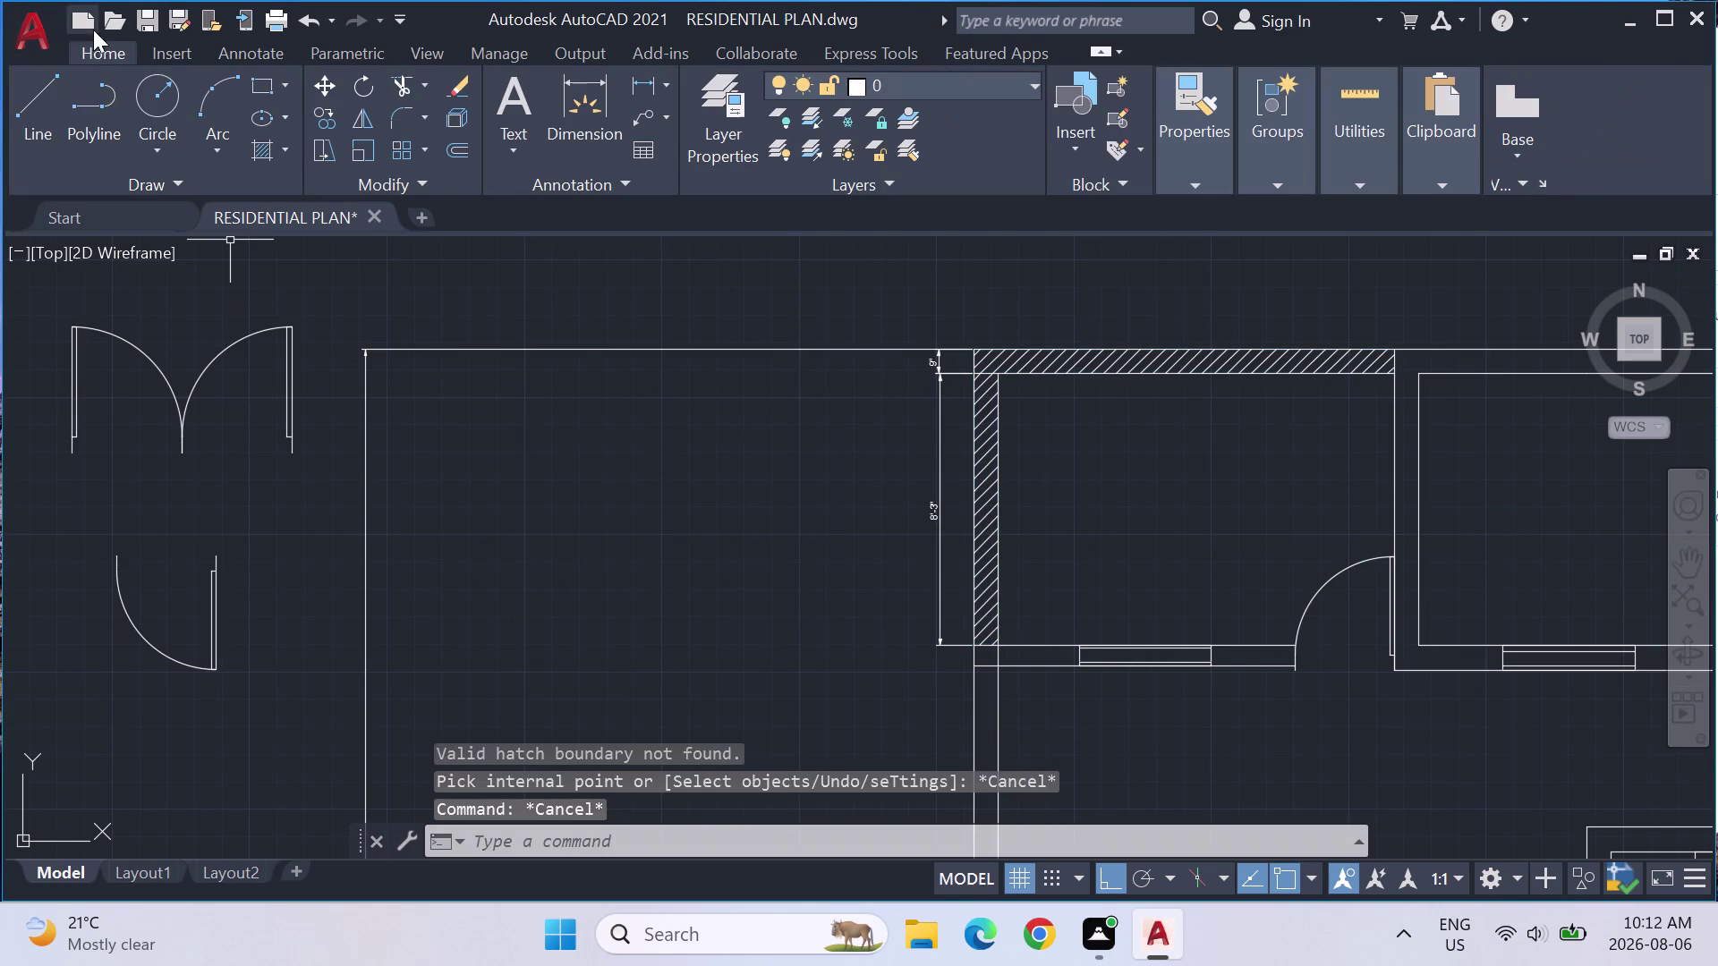
click(33, 95)
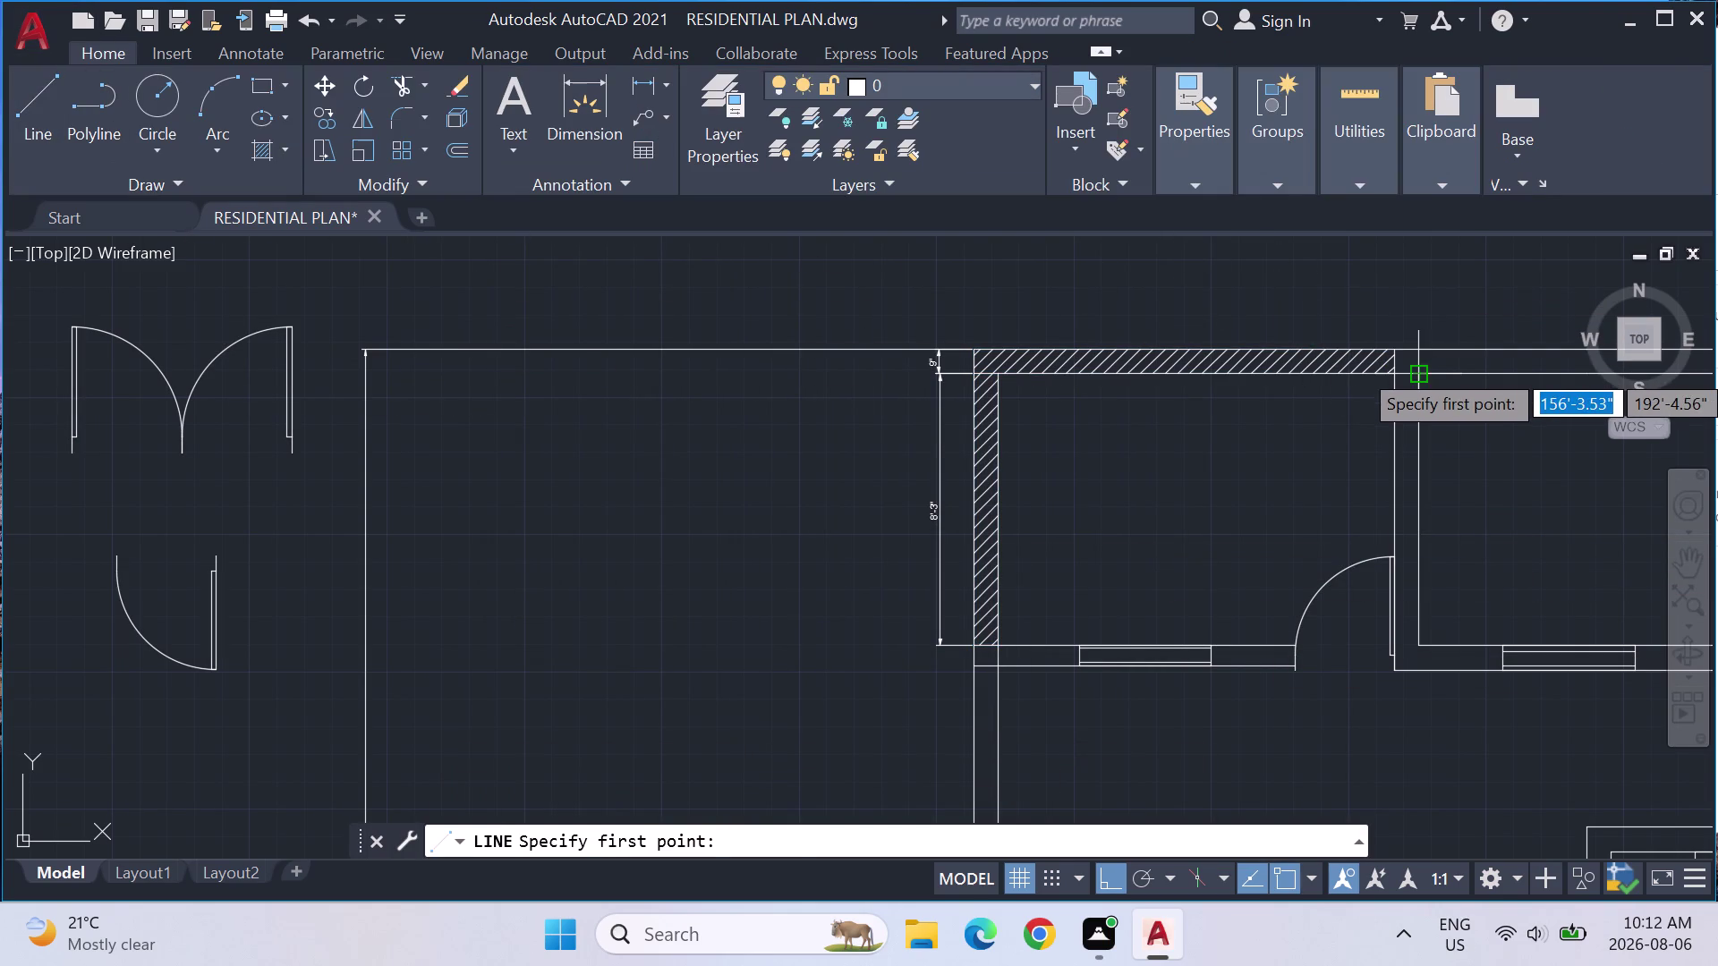
Draw short closing lines where the first interior walls meet the top outer wall.
click(1423, 368)
click(1424, 346)
key(Escape)
scroll(down, 3)
middle_drag(1501, 476, 1181, 503)
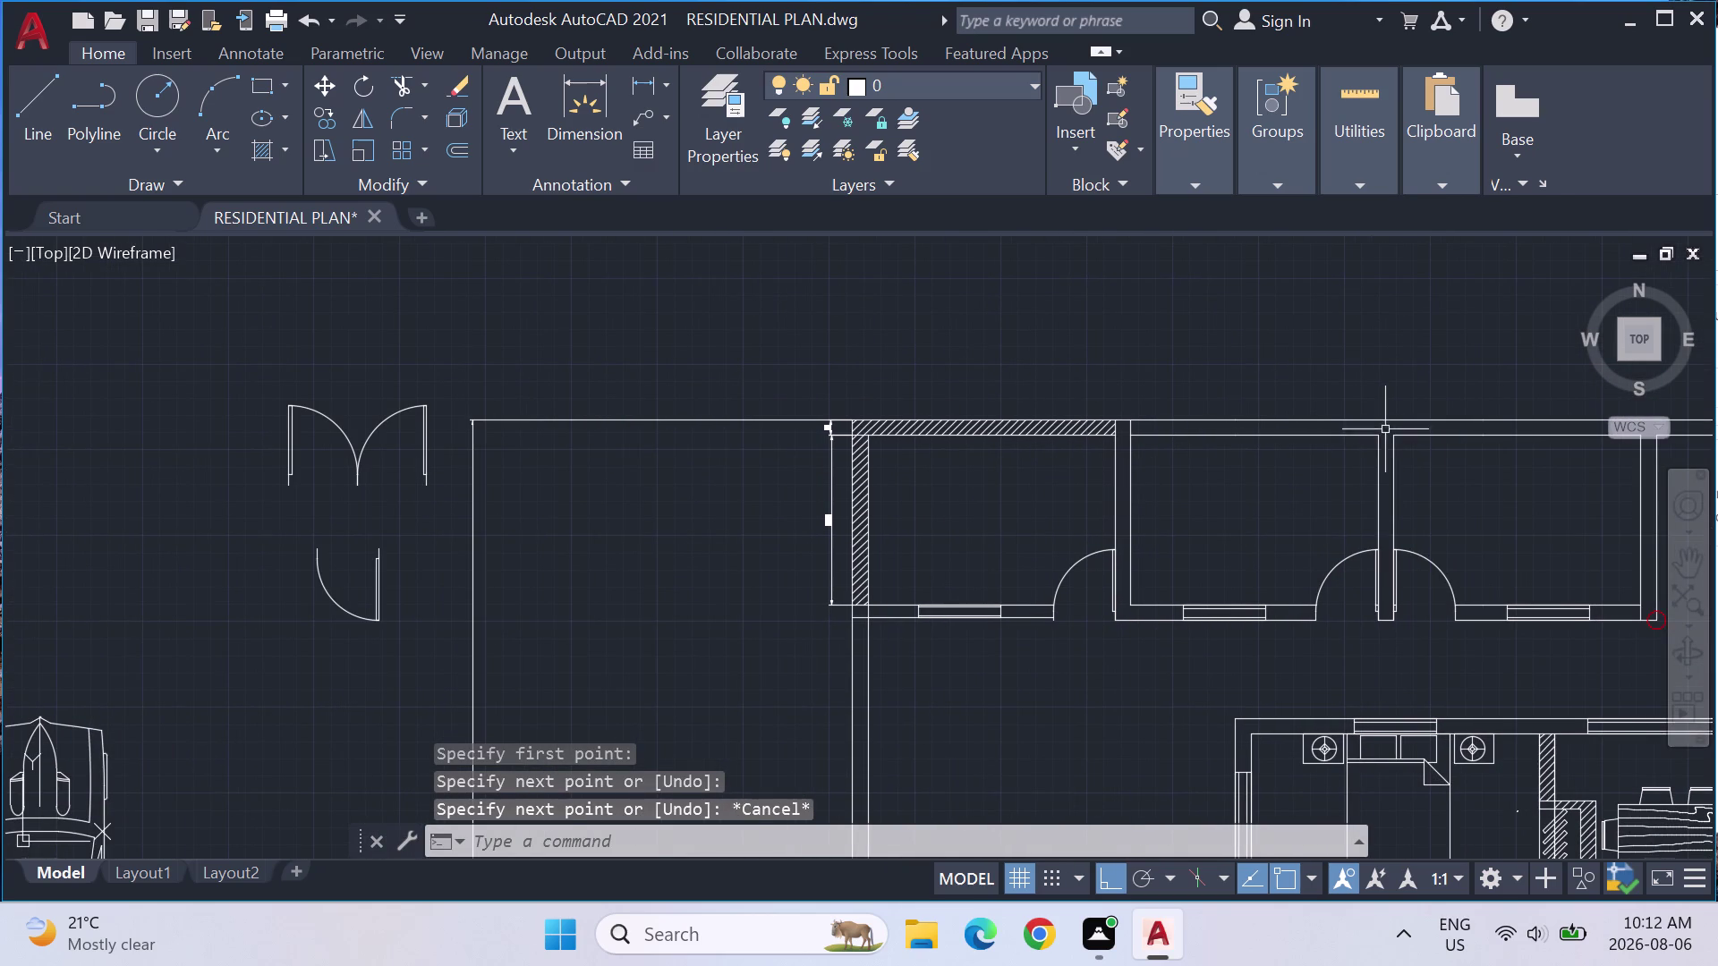
key(Escape)
click(24, 97)
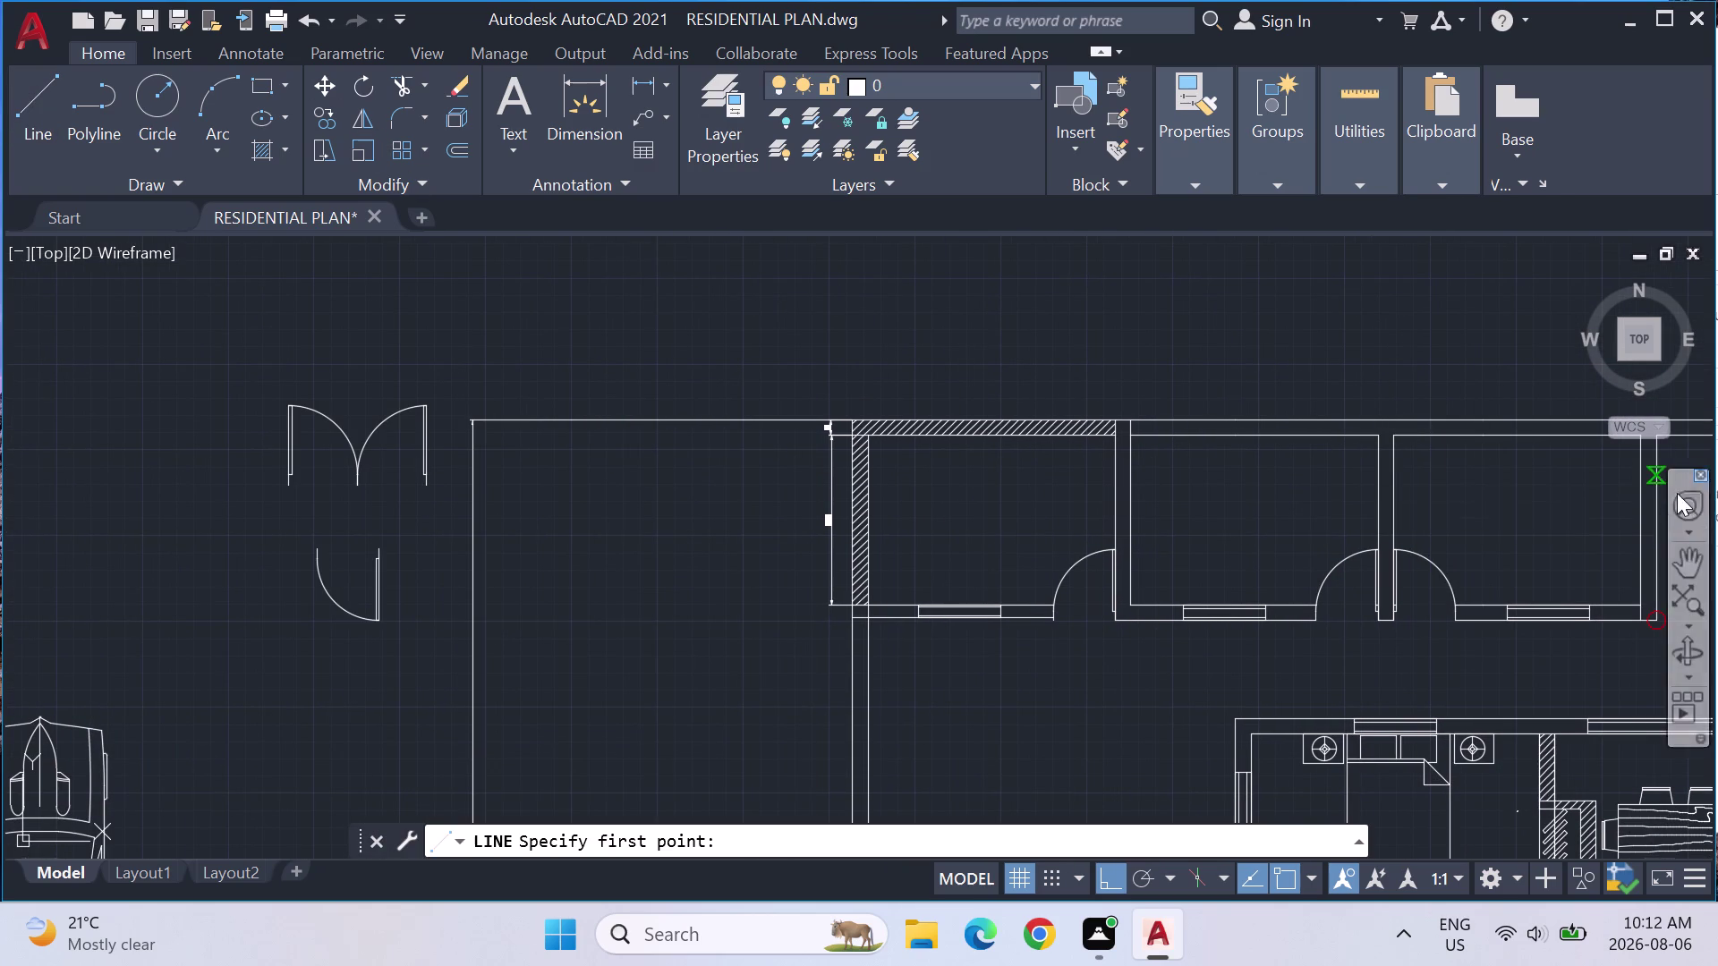
scroll(up, 3)
click(1305, 458)
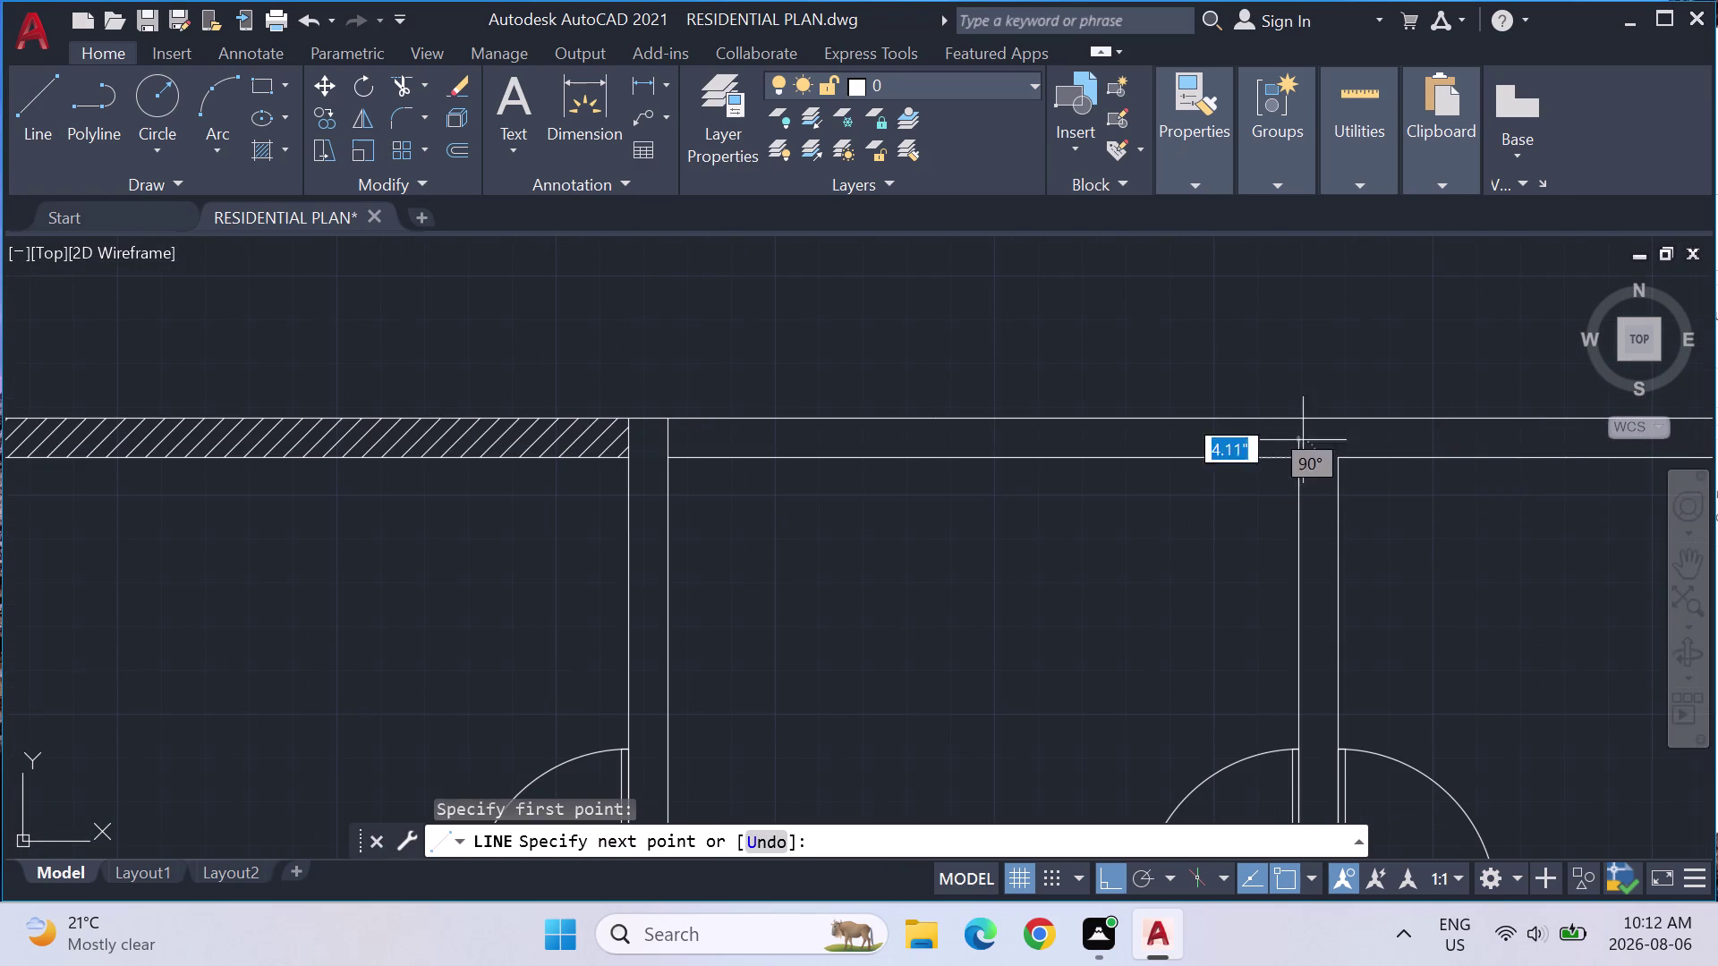
click(1308, 416)
key(Escape)
Add two more closing lines at the neighbouring wall ends, one vertical and one horizontal.
click(36, 107)
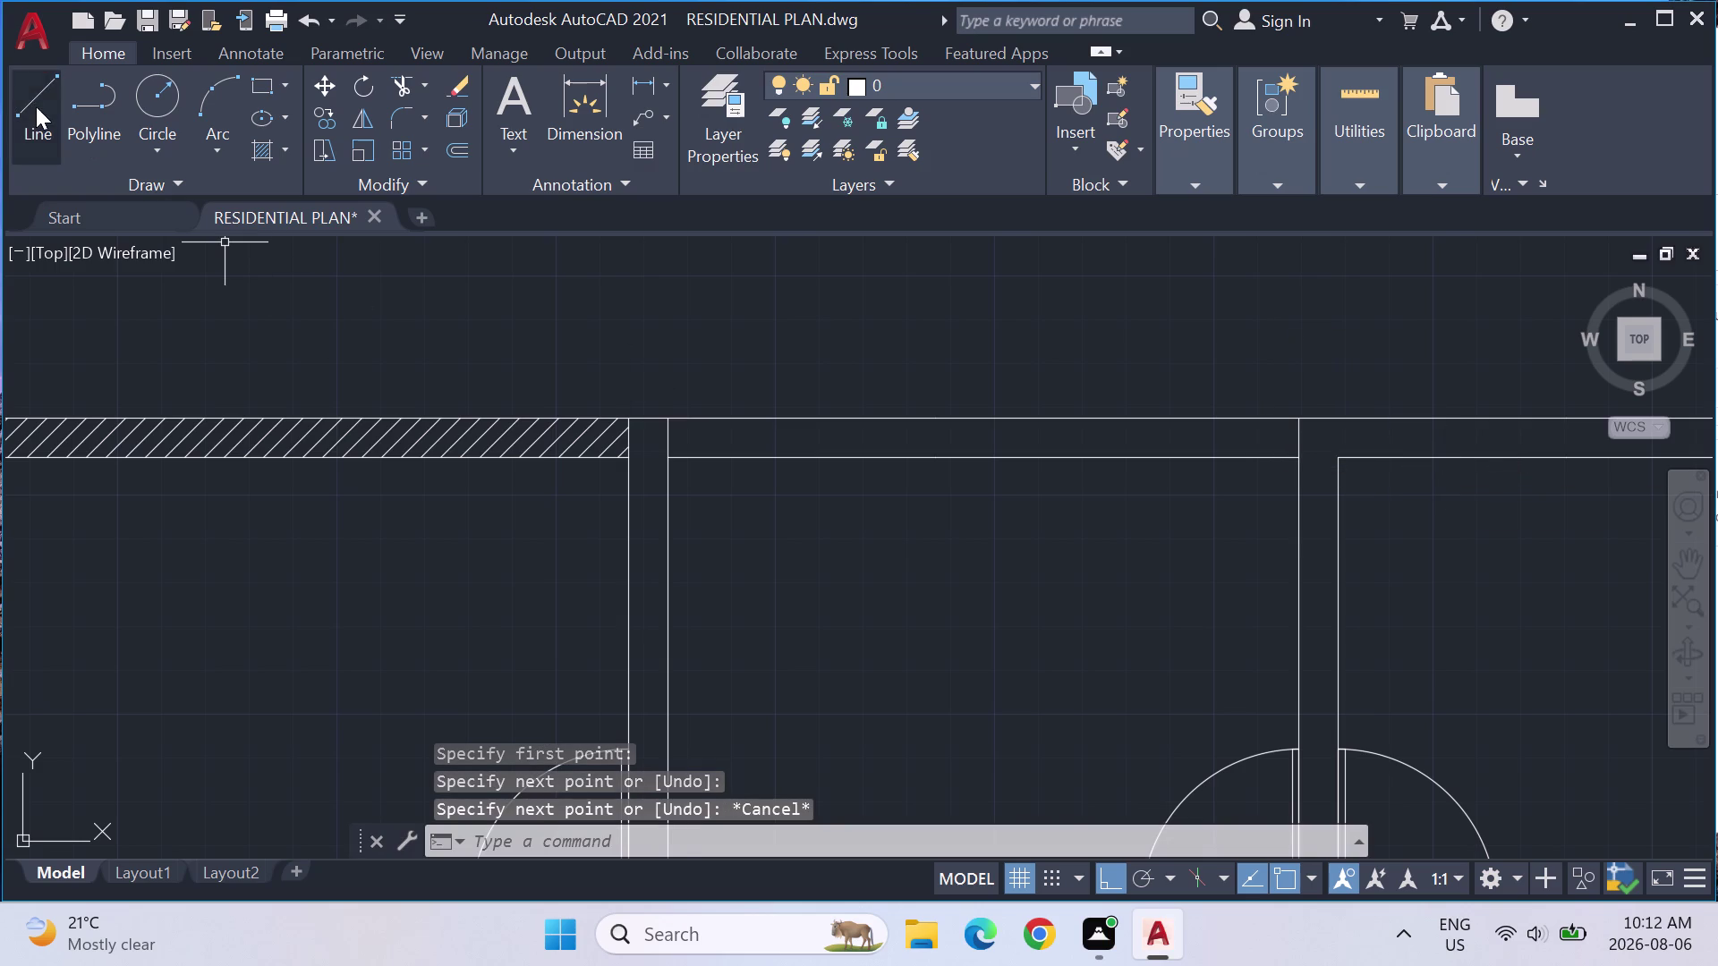
click(1335, 459)
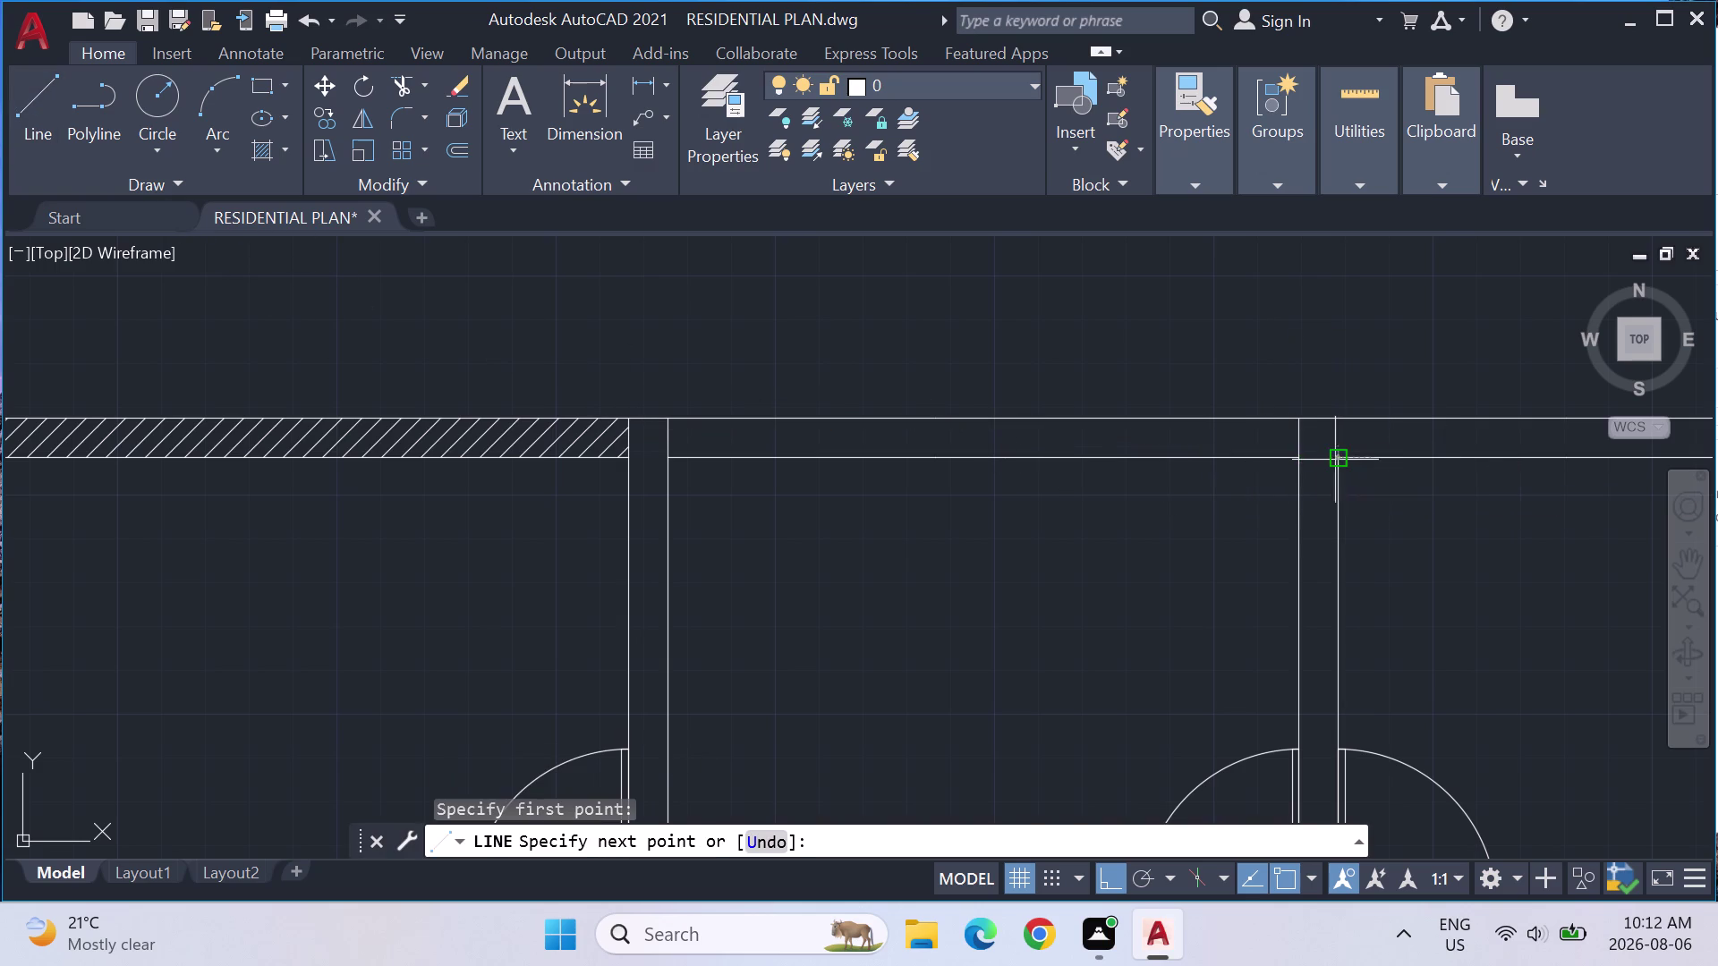
click(1336, 417)
key(Escape)
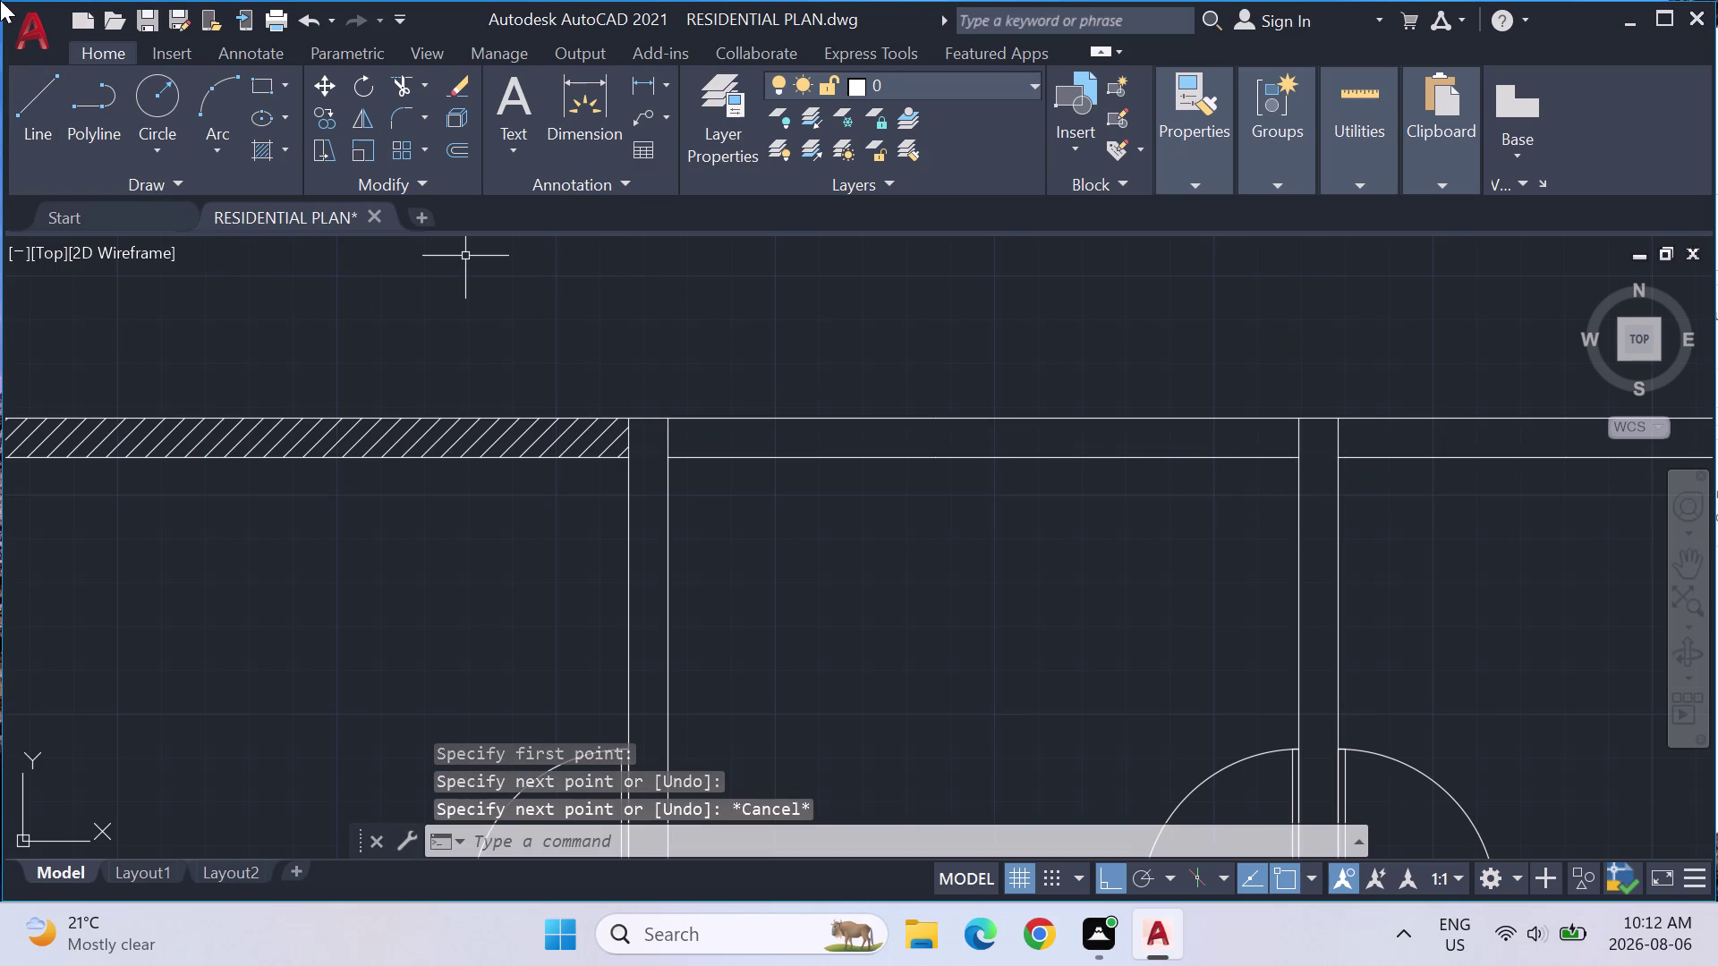
click(39, 98)
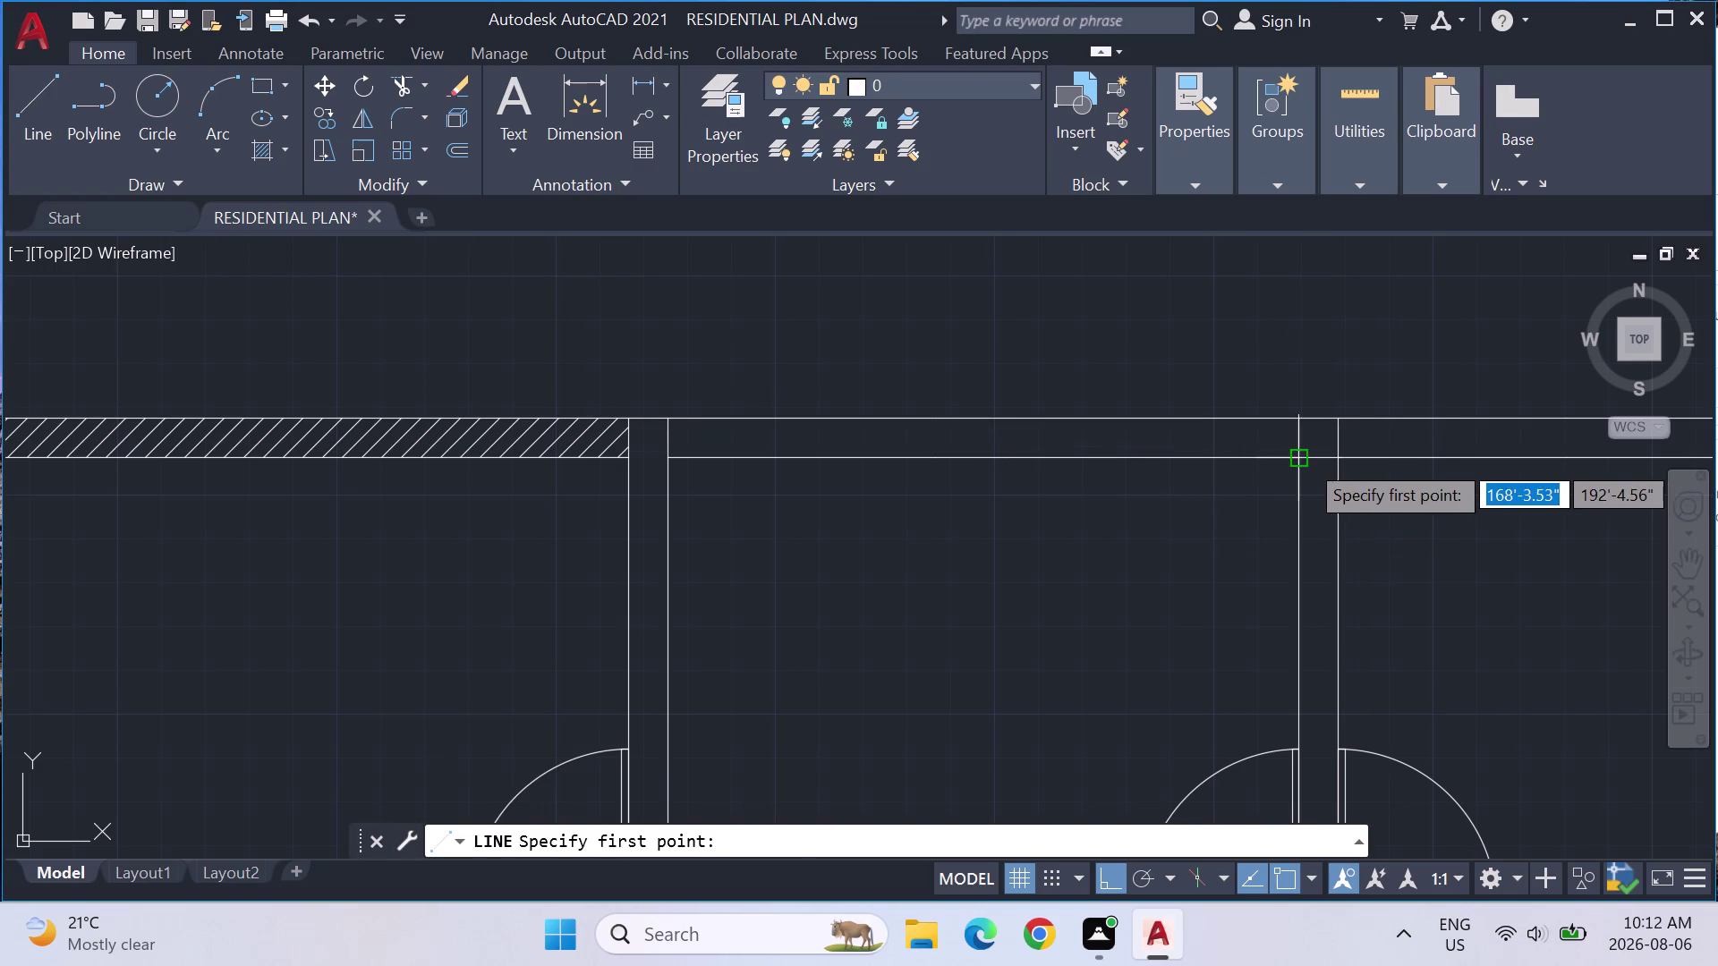
click(1304, 459)
click(1360, 460)
key(Escape)
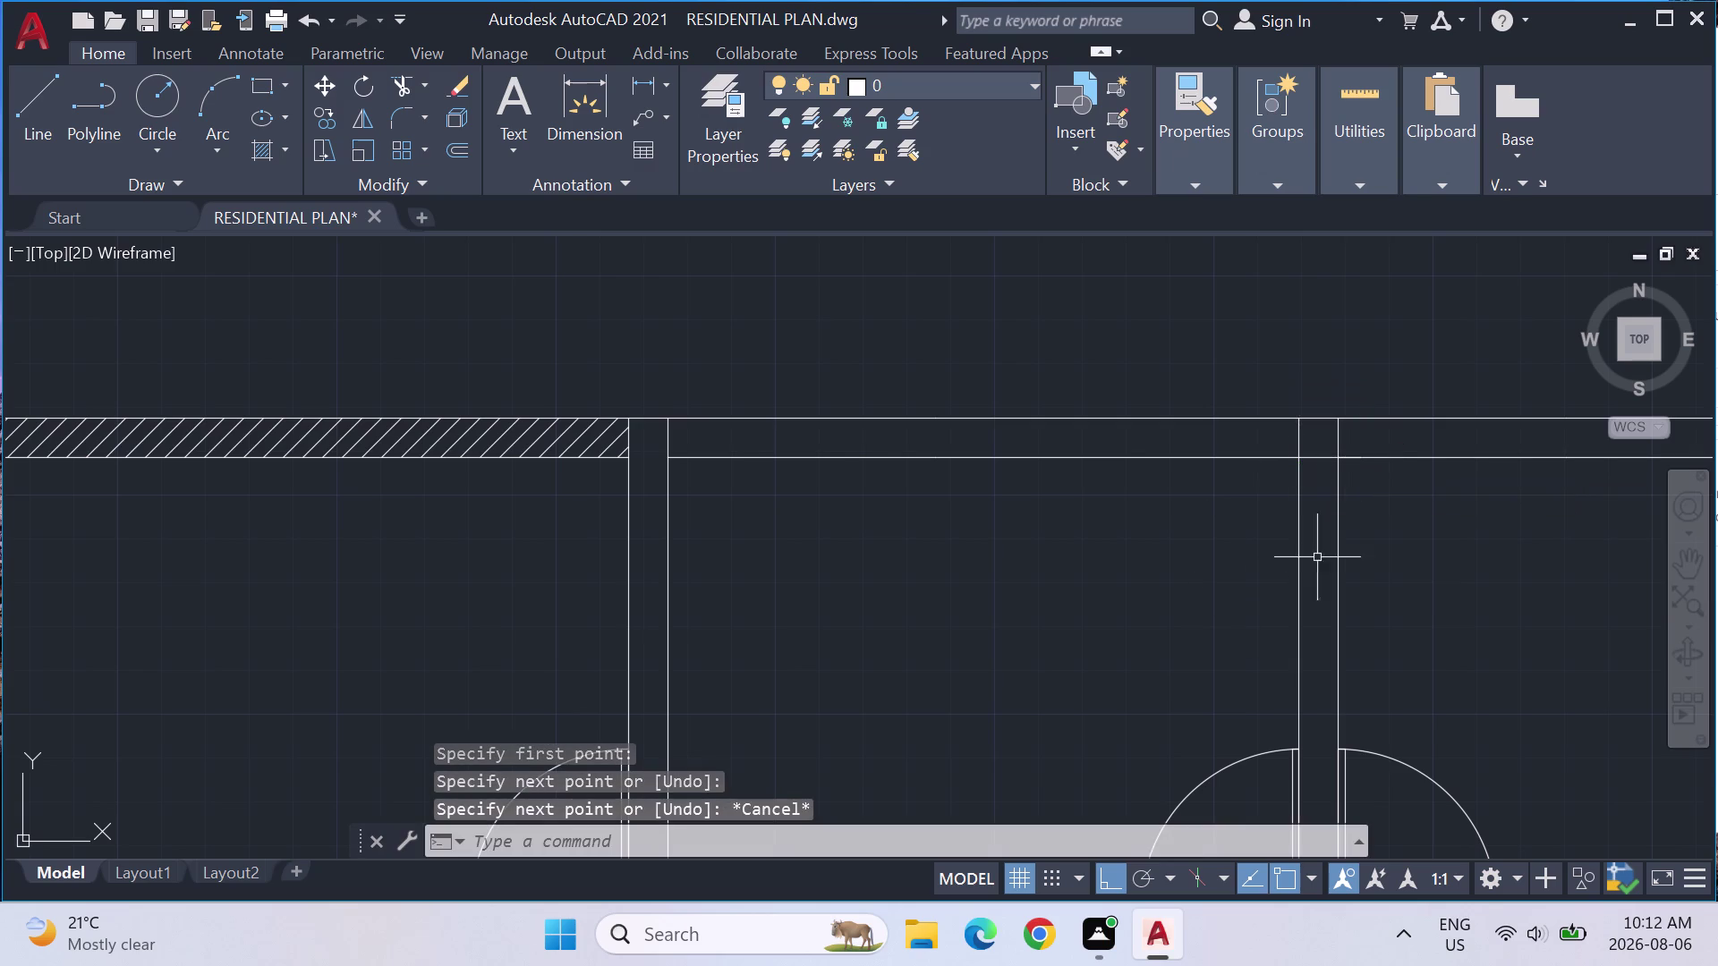
Pan to the next room and close its gap between the outer and inner wall.
scroll(down, 3)
middle_drag(1413, 564, 1140, 496)
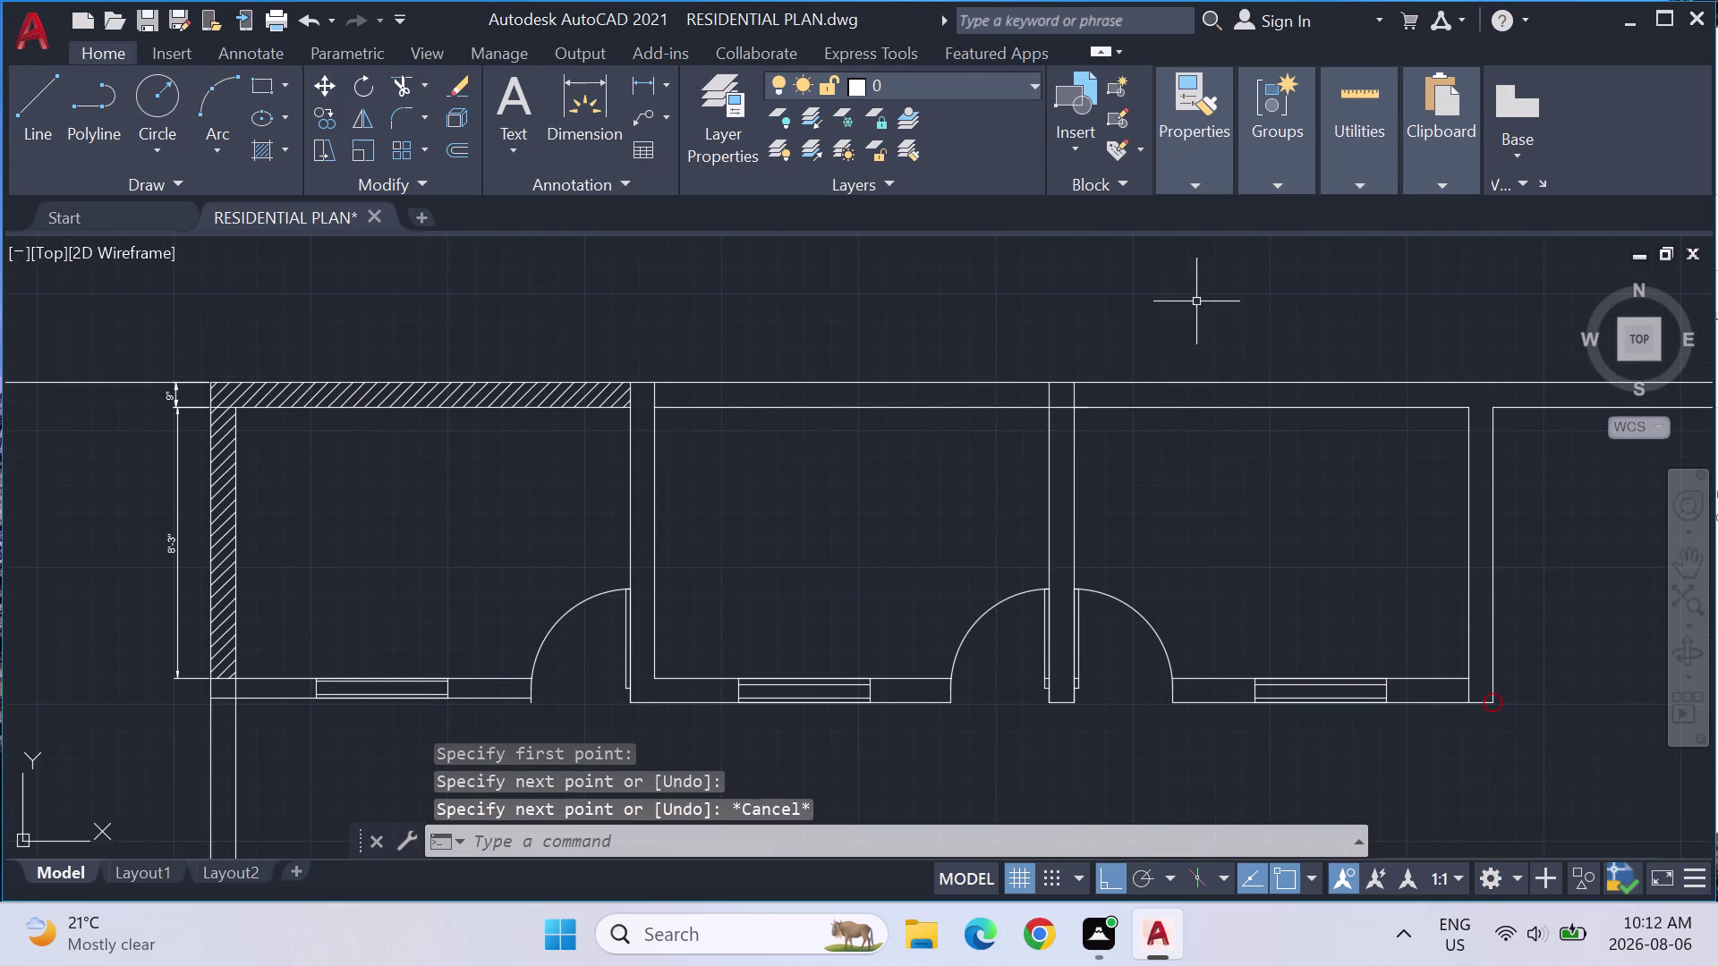
scroll(down, 3)
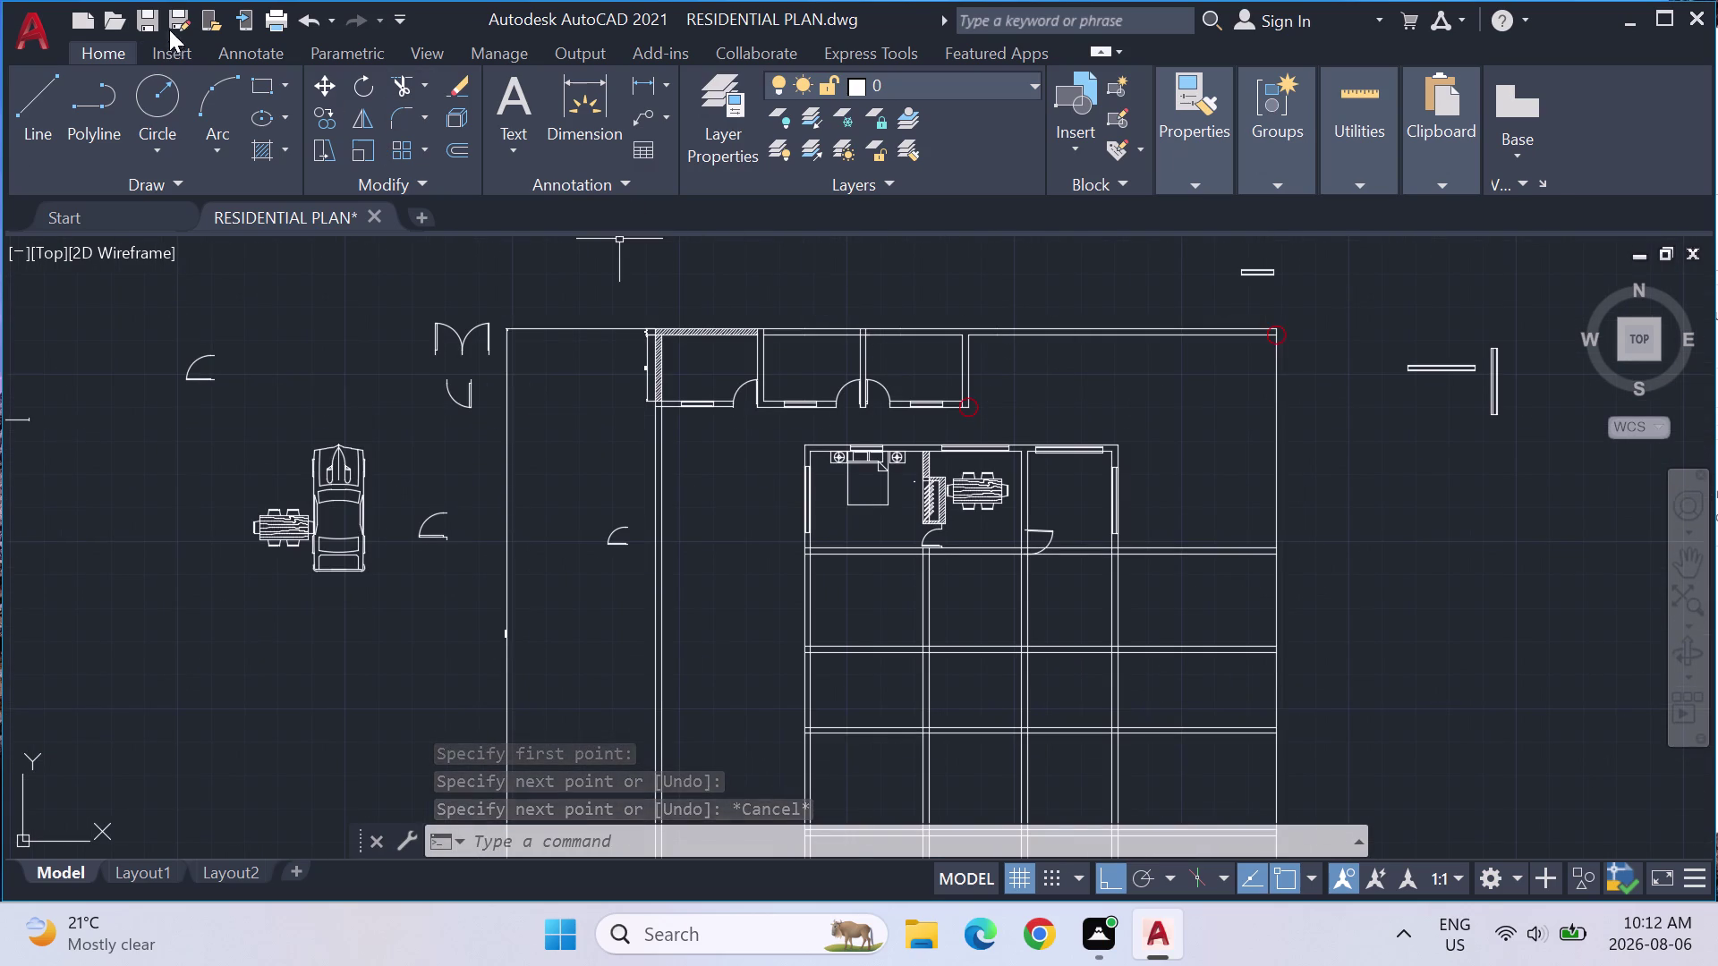
click(32, 93)
scroll(up, 3)
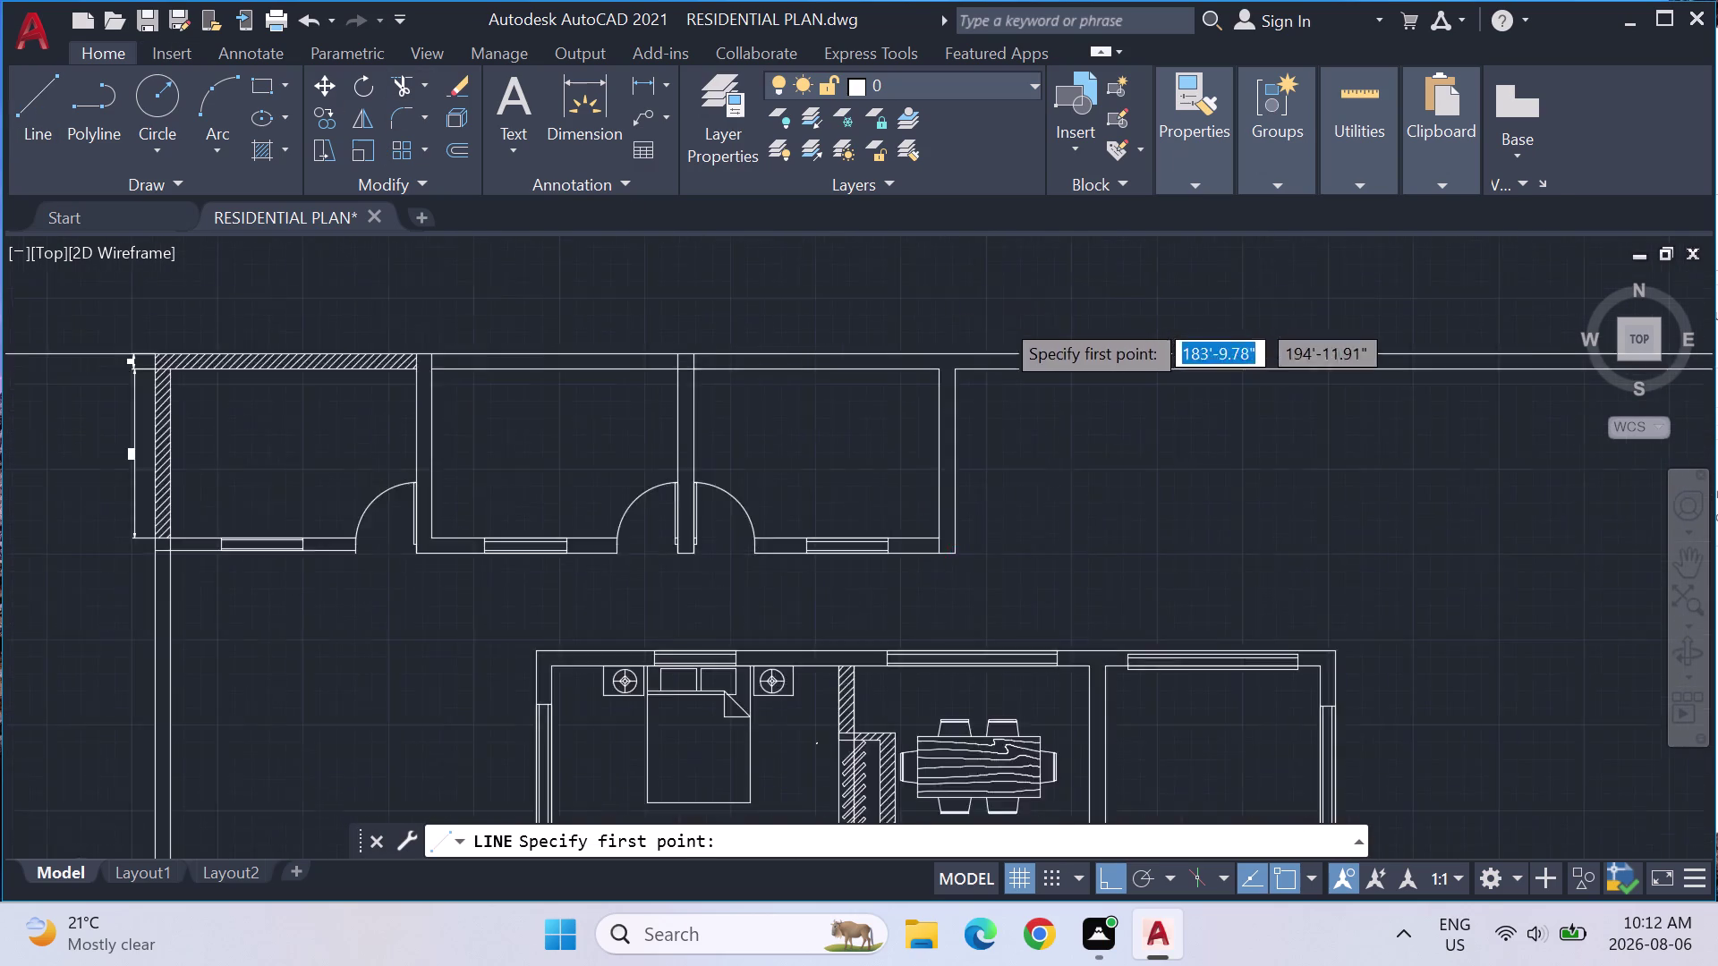
click(896, 404)
click(894, 371)
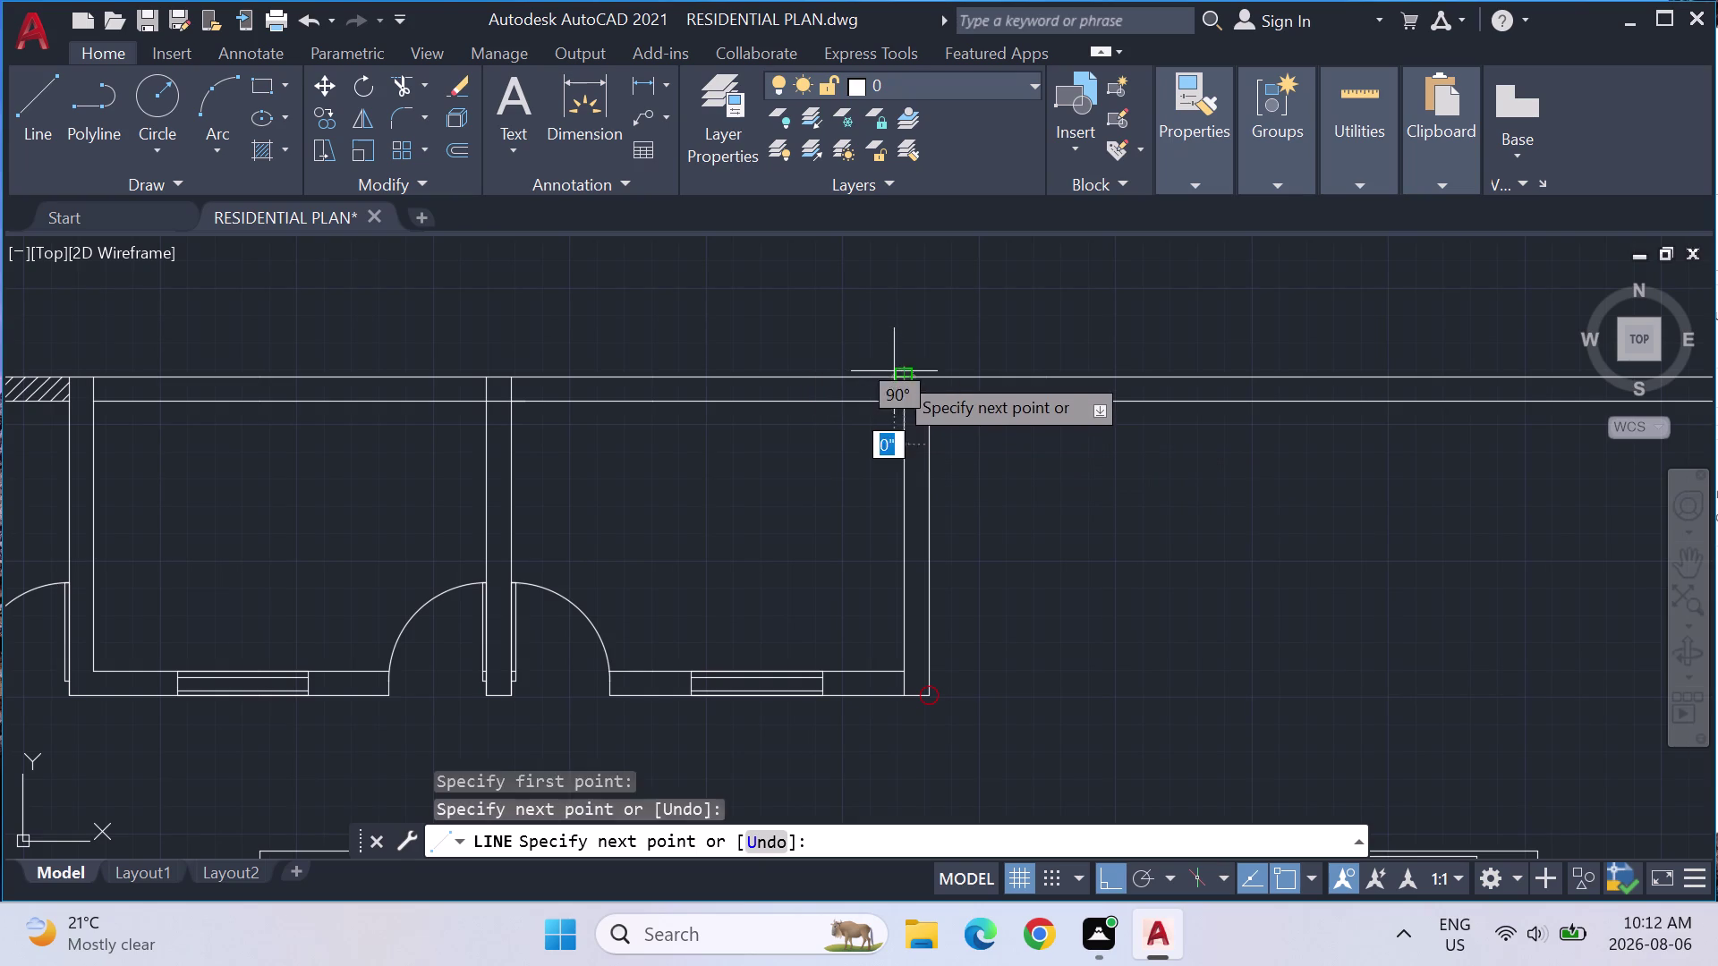
key(Escape)
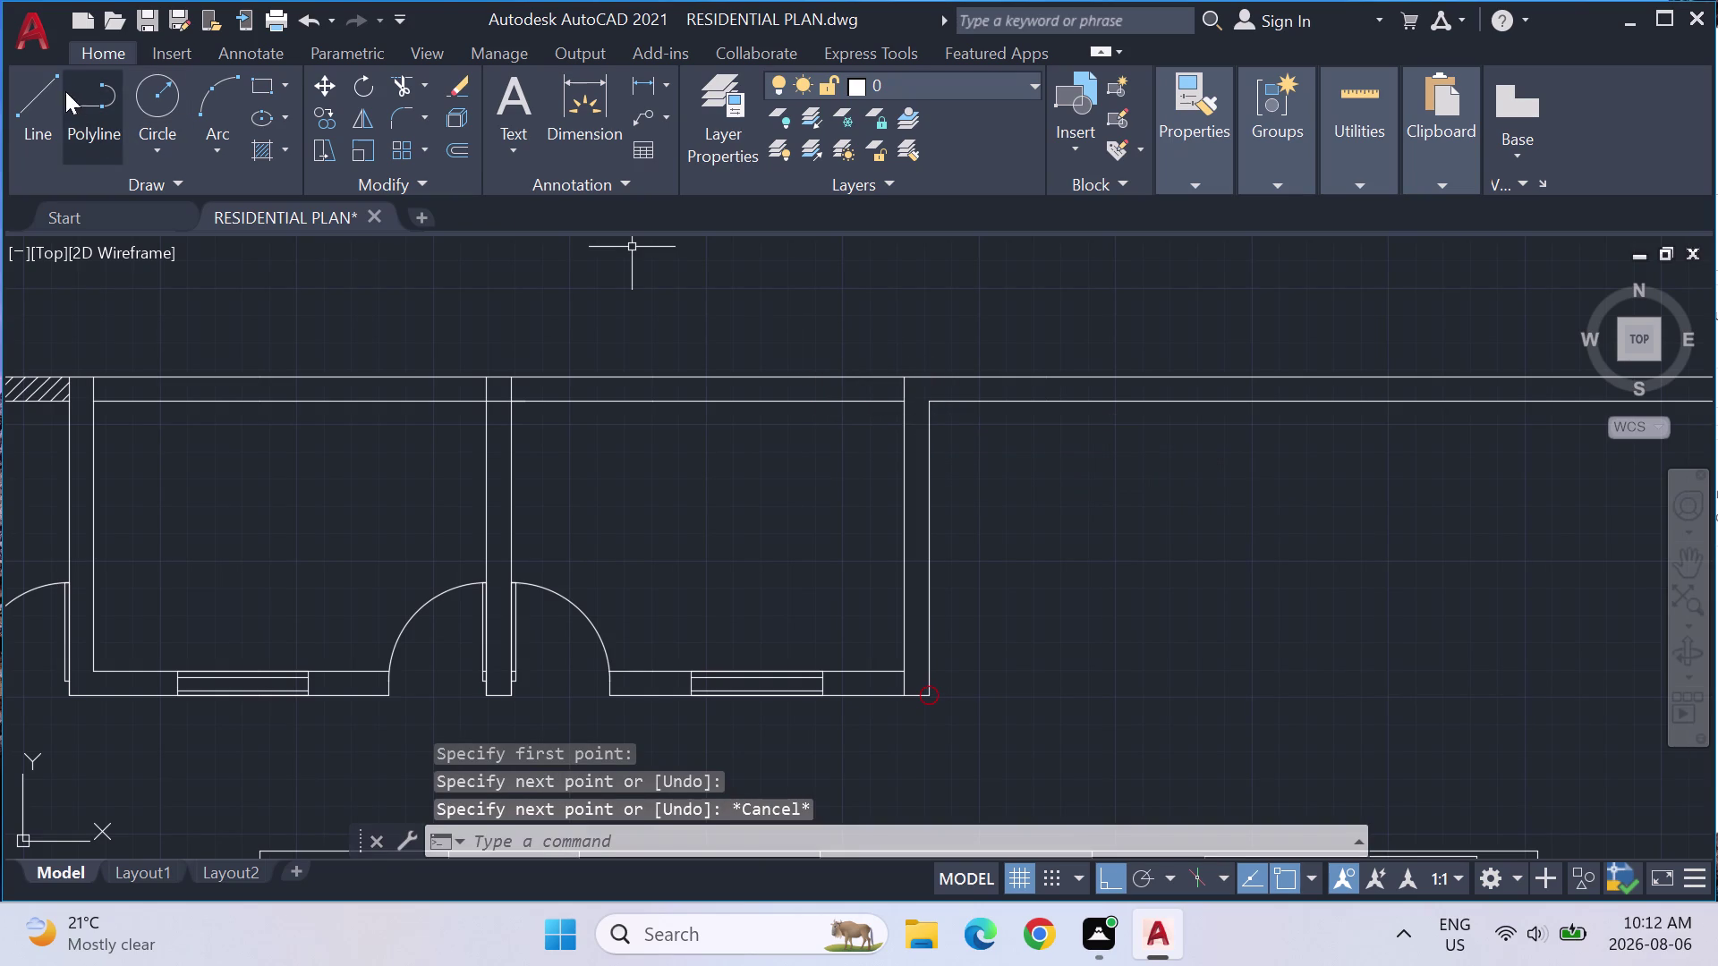
Close the adjacent top wall end and a gap at the bottom wall corner.
click(42, 99)
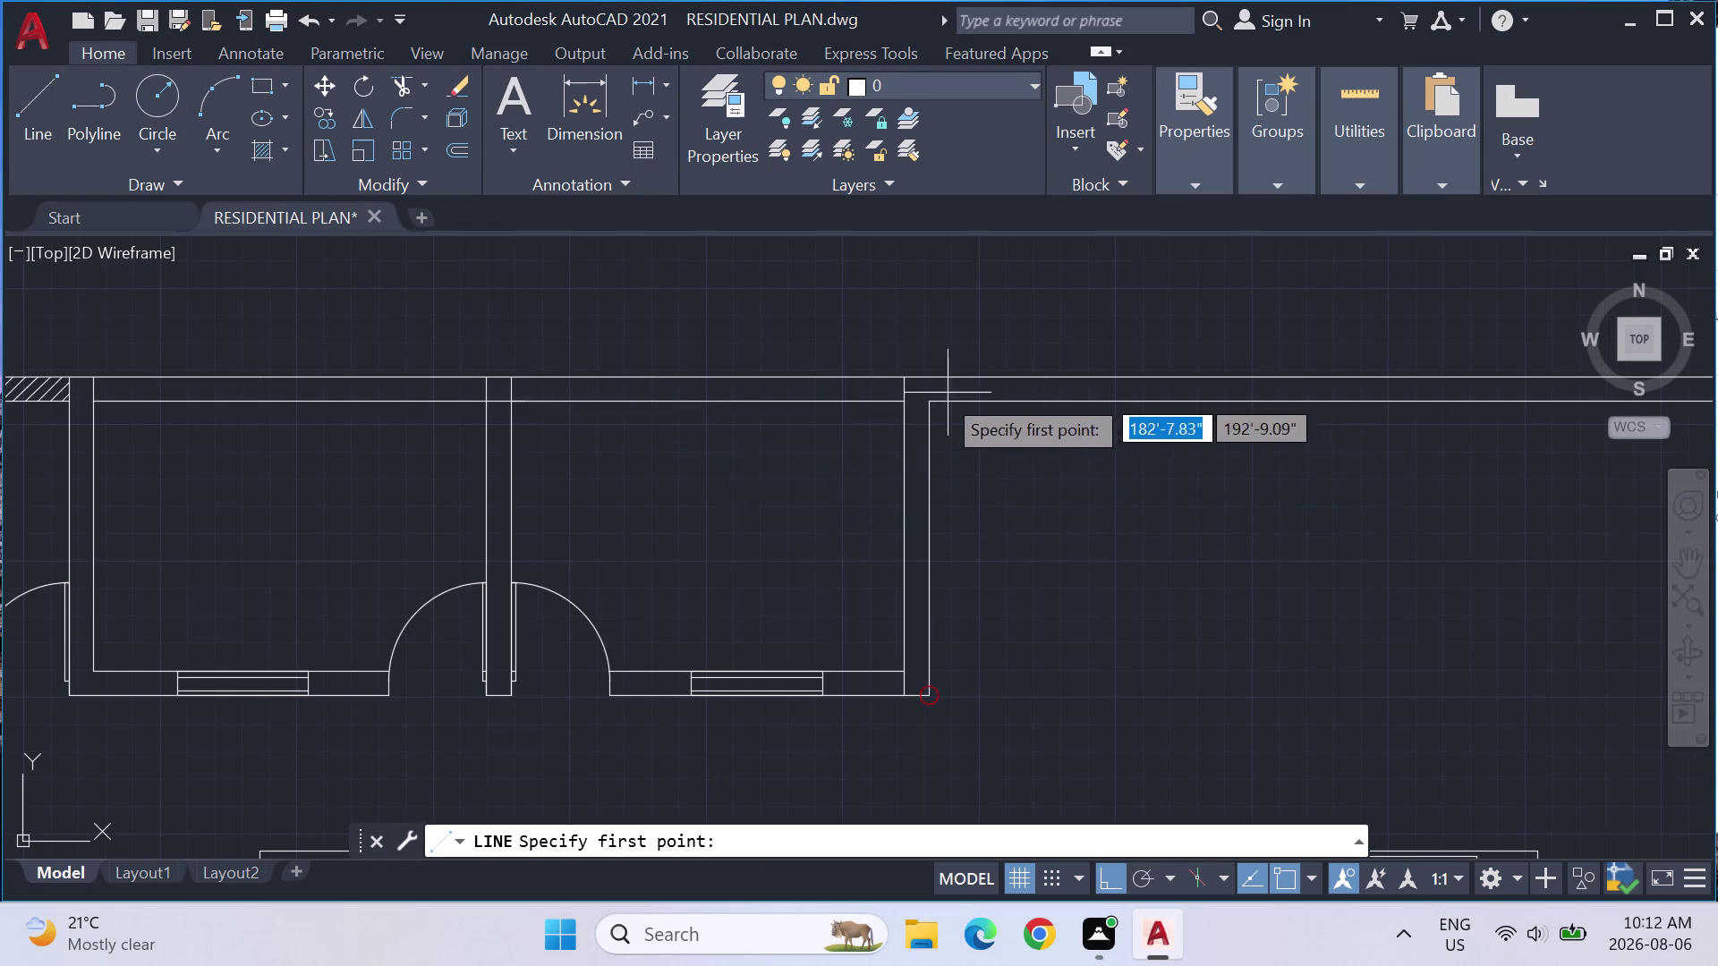
click(933, 400)
click(930, 370)
key(Escape)
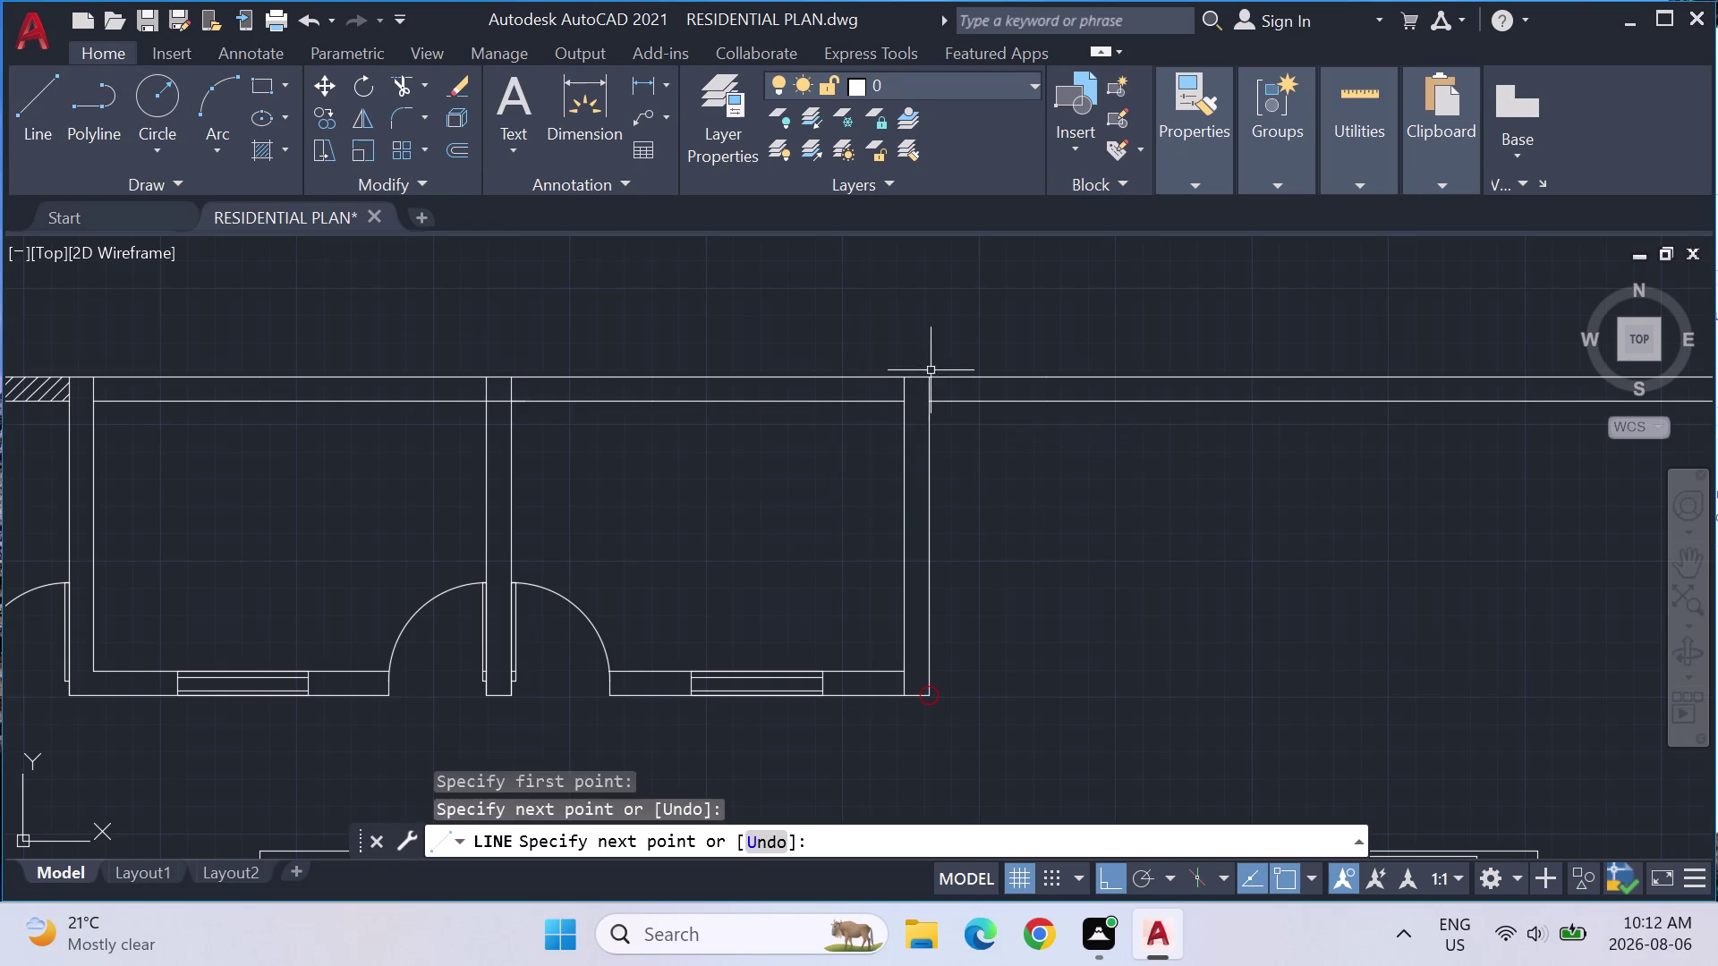
click(52, 93)
click(902, 667)
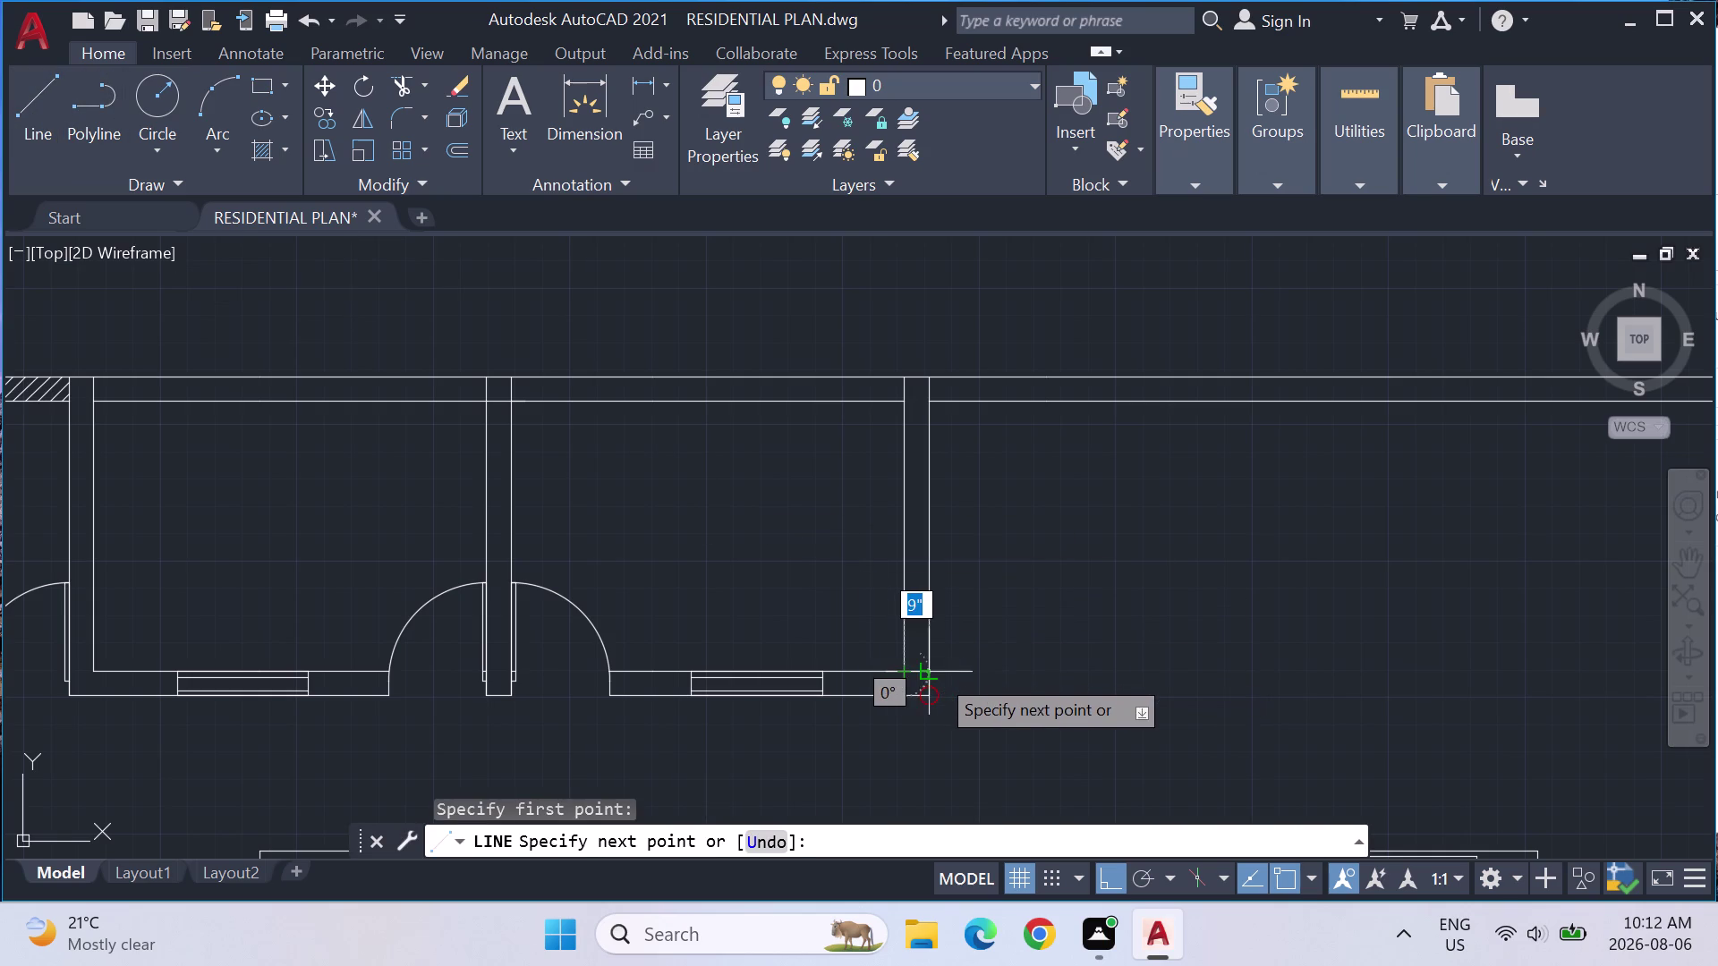
click(935, 674)
key(Escape)
key(Escape)
Pan back to the three rooms and try matching the existing wall hatch, then cancel.
middle_drag(685, 523, 970, 536)
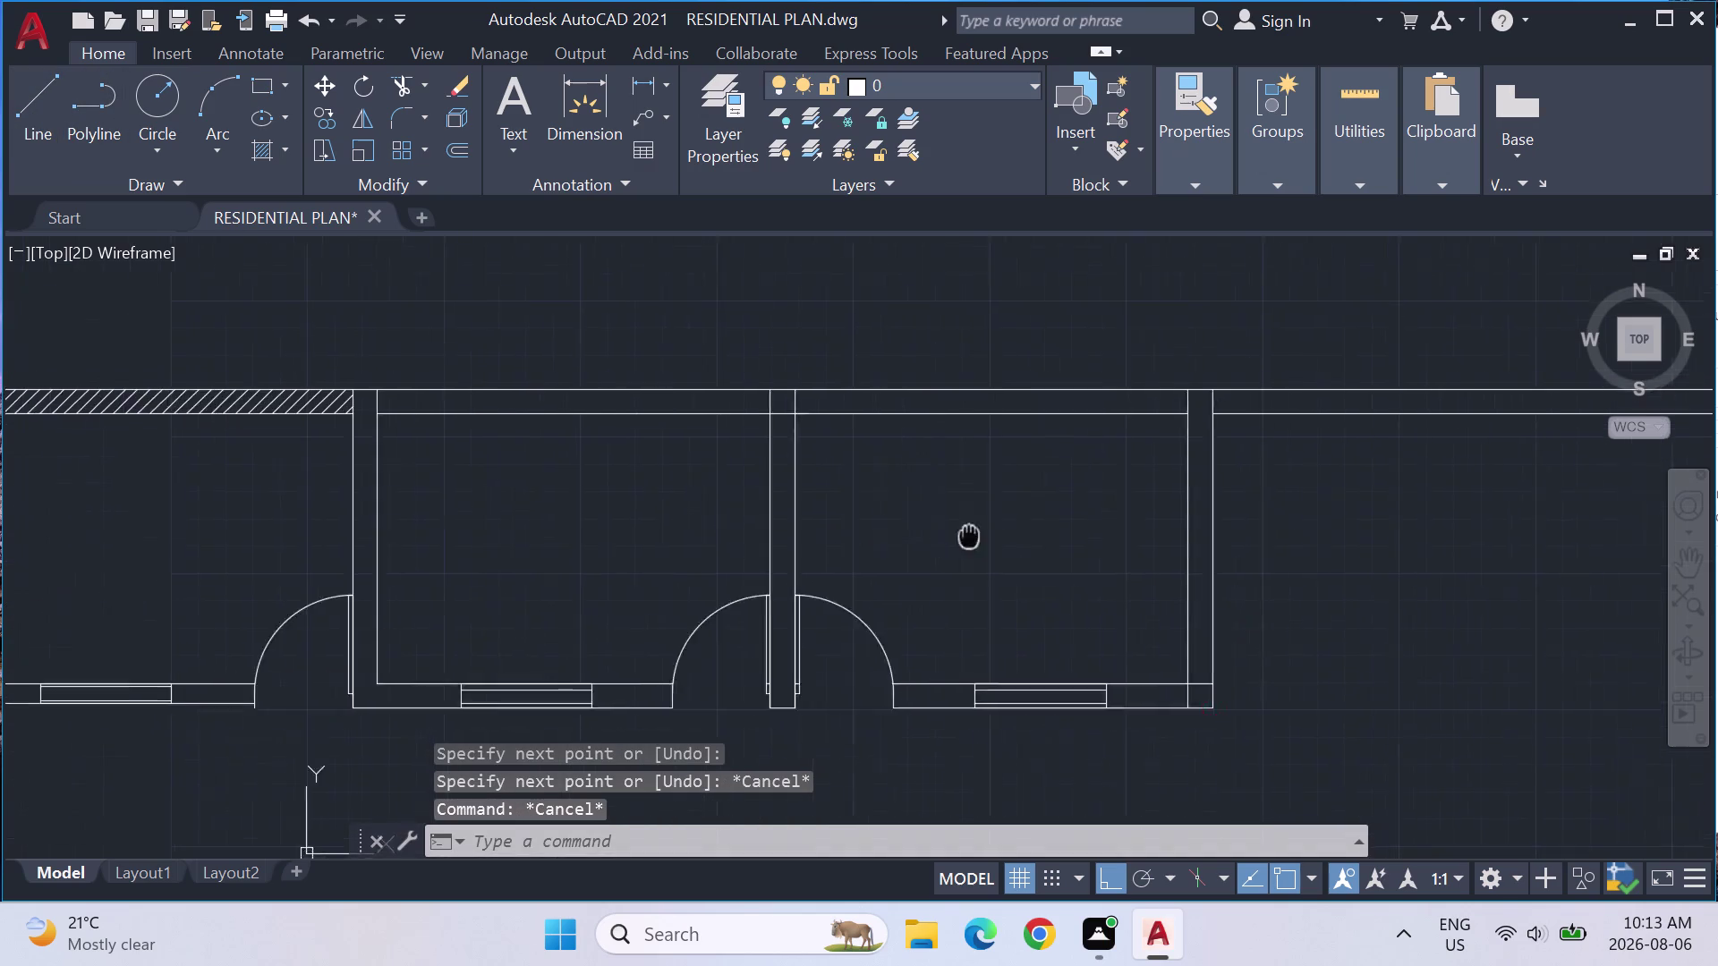
middle_drag(970, 536, 1329, 531)
key(Escape)
key(Escape)
click(1201, 170)
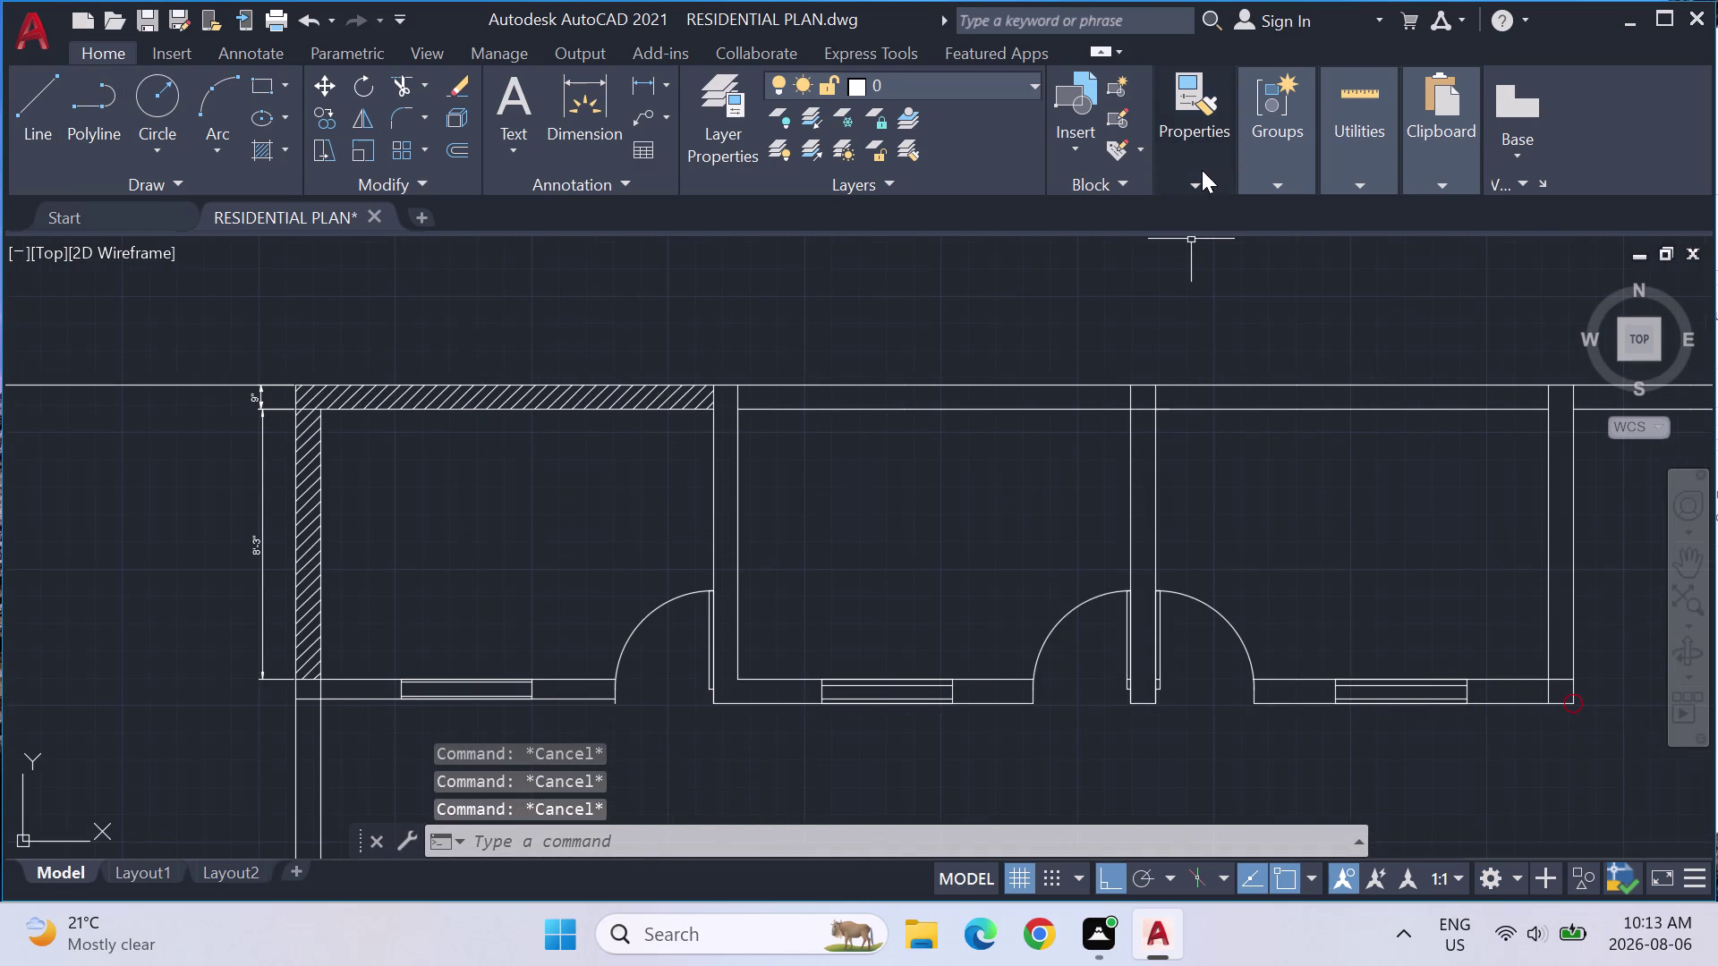
click(1181, 231)
click(646, 397)
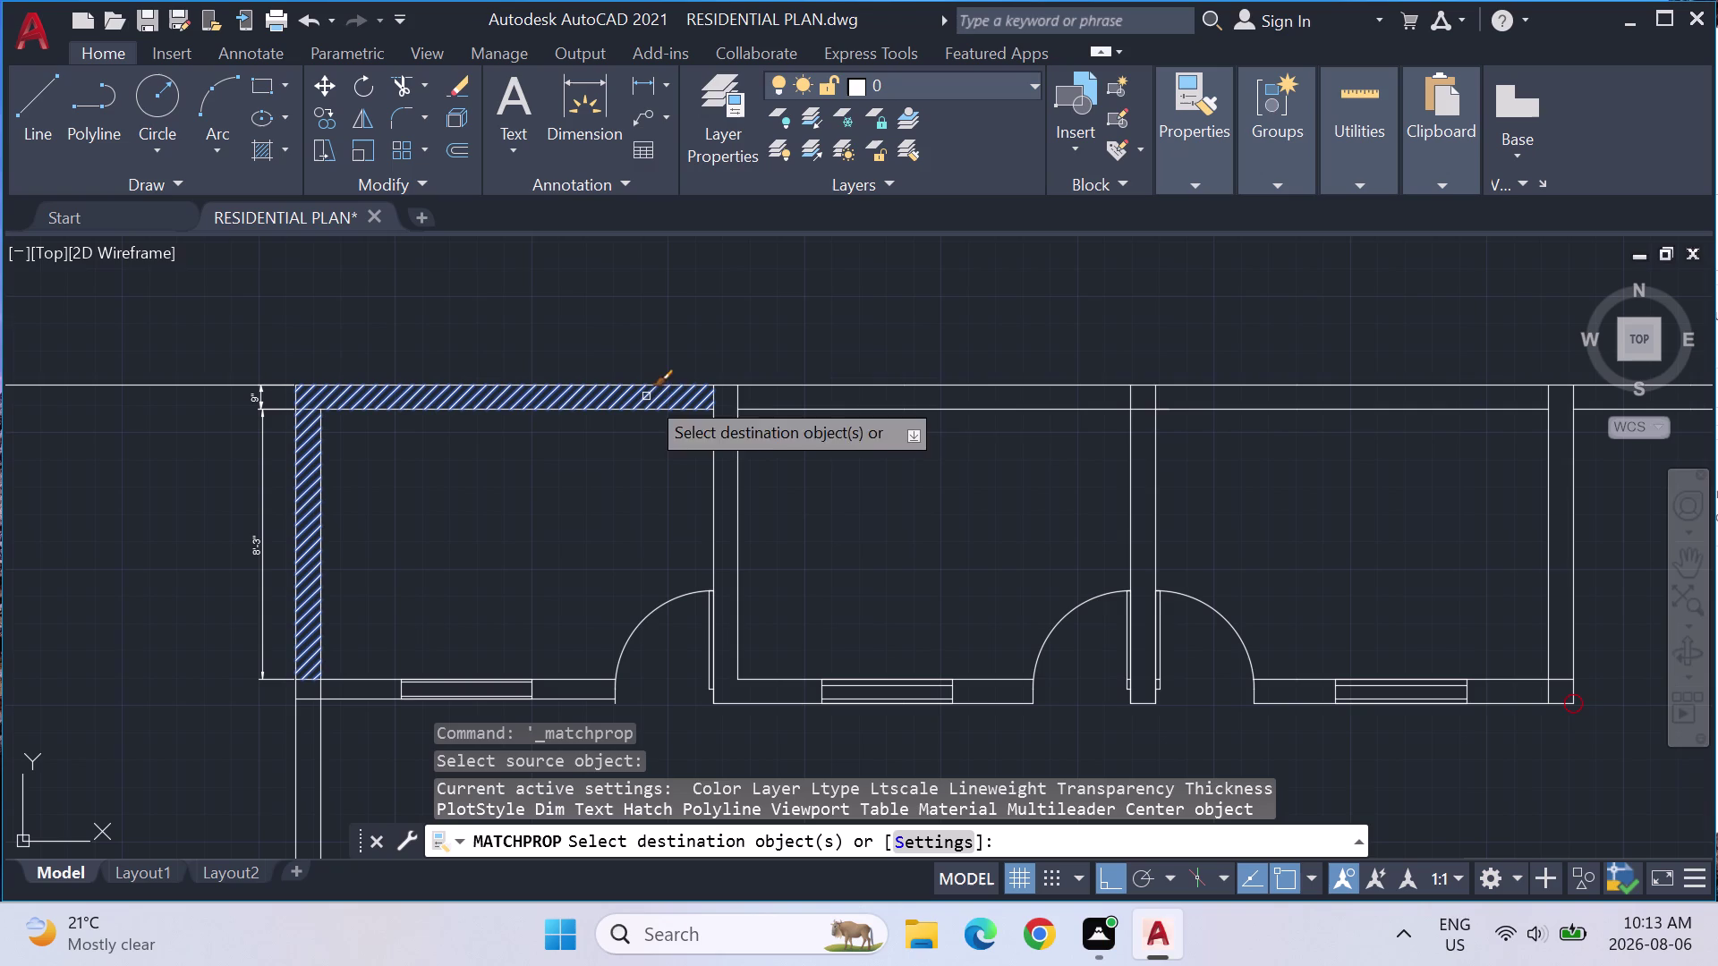
click(815, 400)
key(Escape)
key(Escape)
key(Escape)
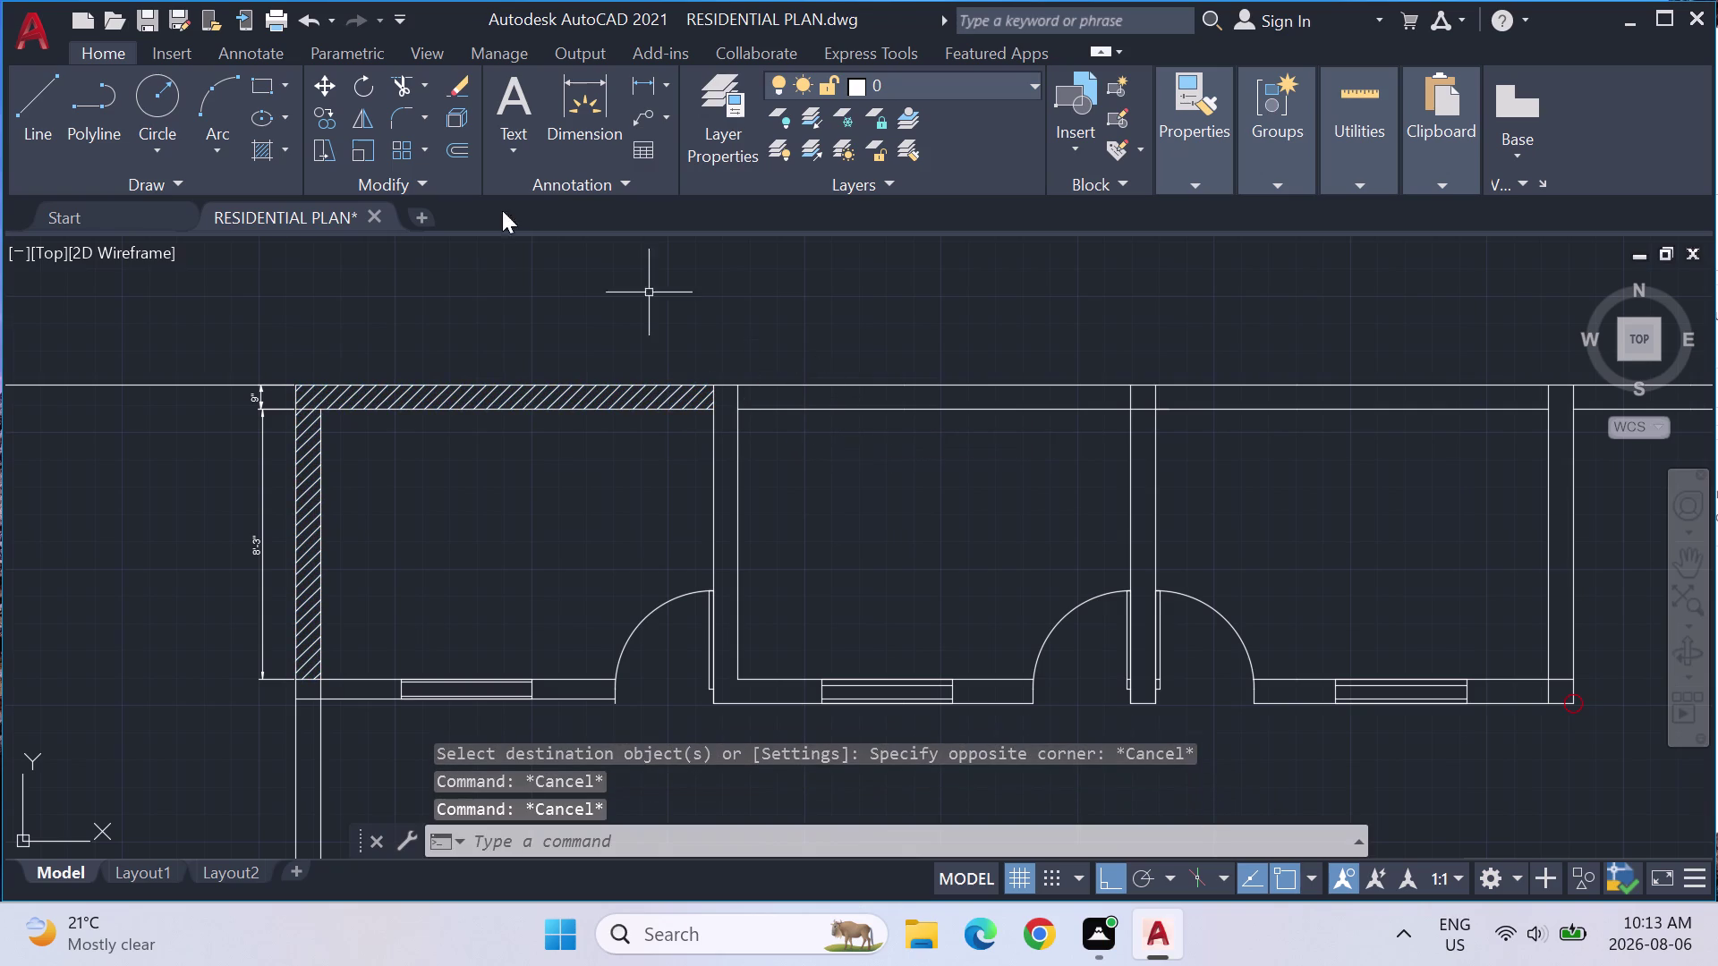
Start Hatch with the diagonal ANSI31 pattern and fill the first wall strips.
text(HATC)
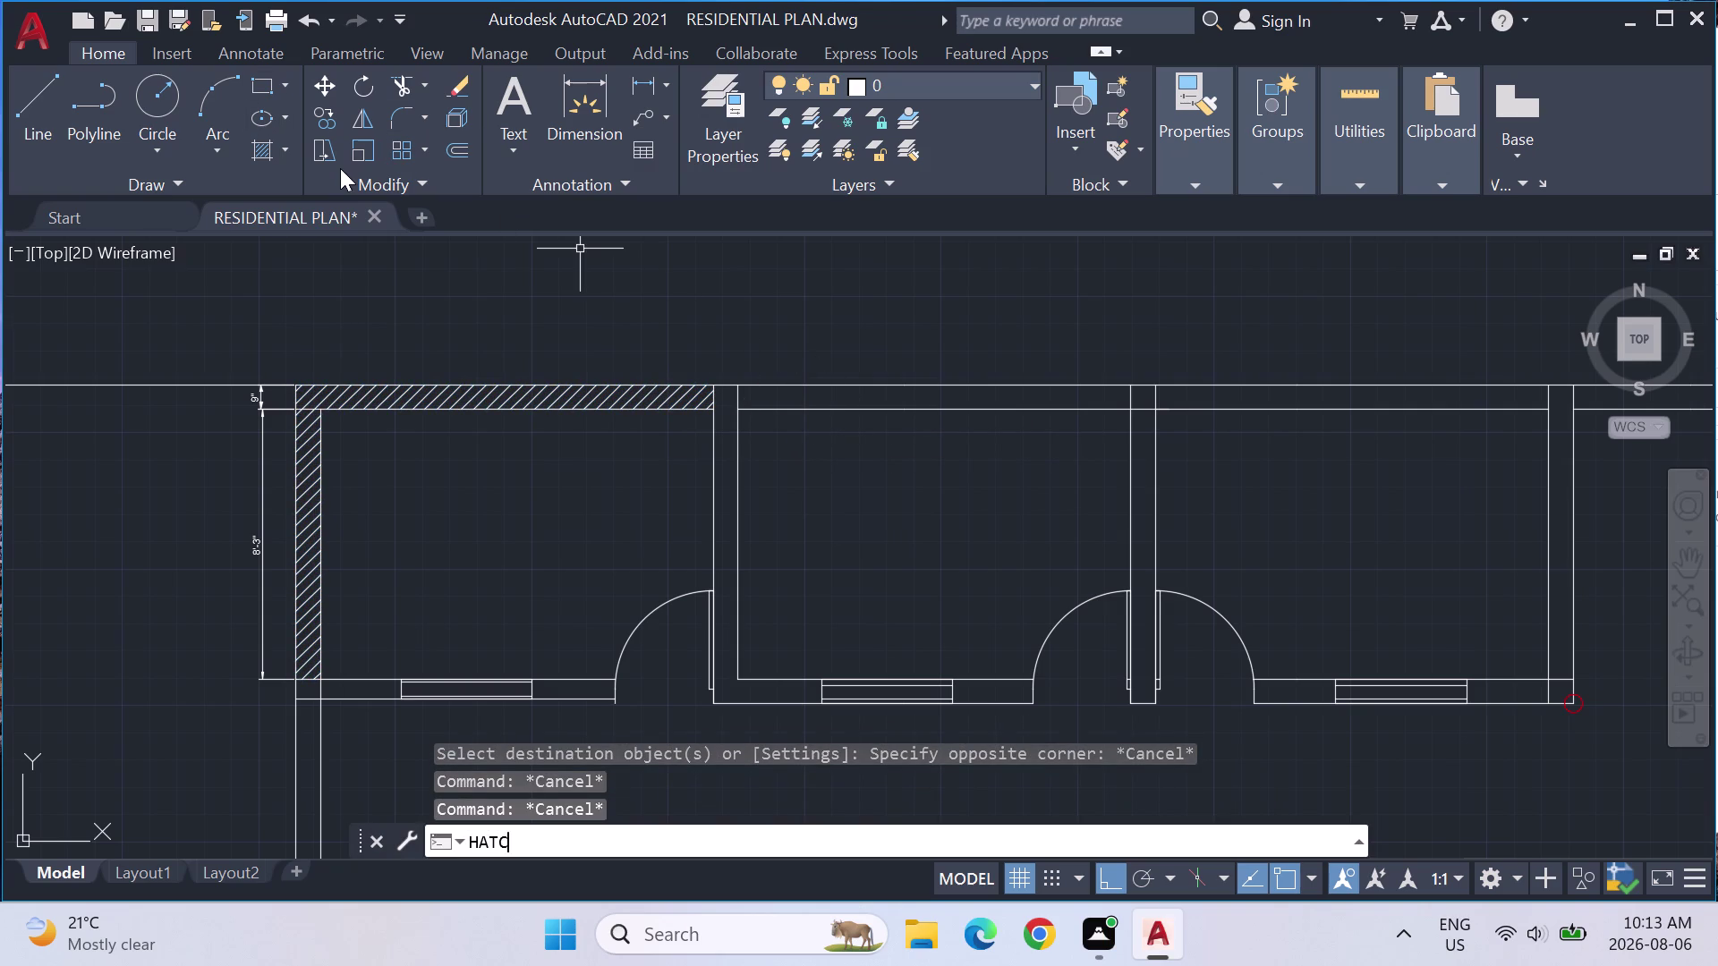
text(H)
key(Return)
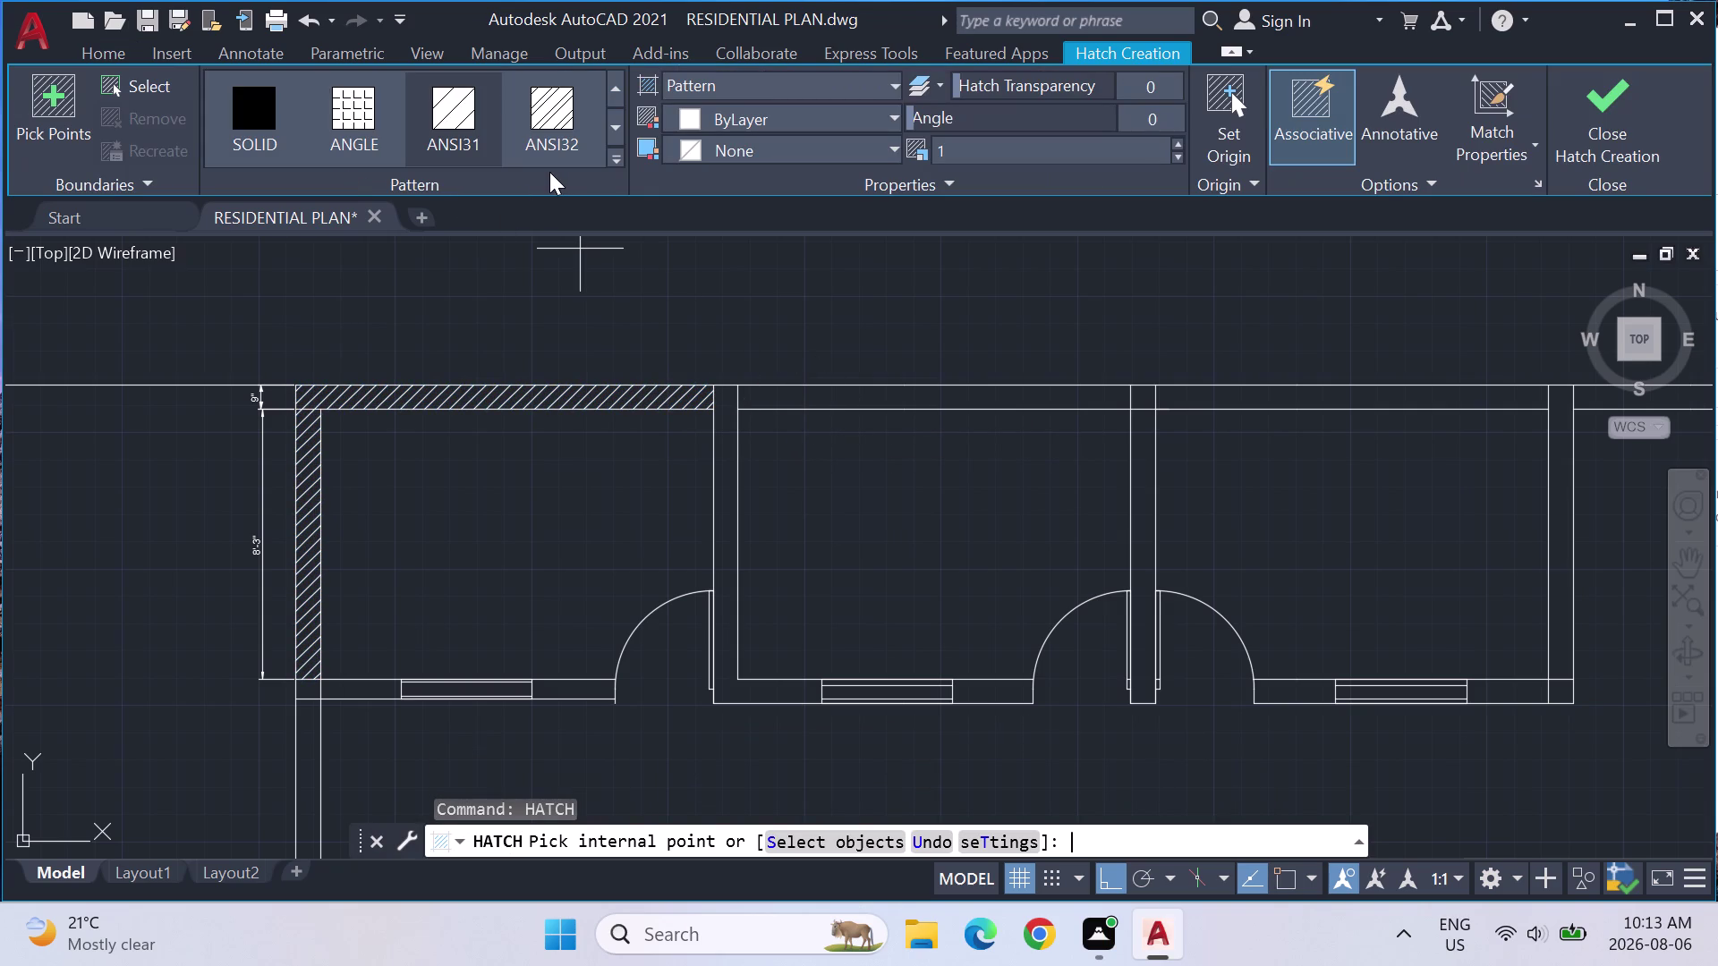
click(442, 114)
click(723, 488)
click(803, 394)
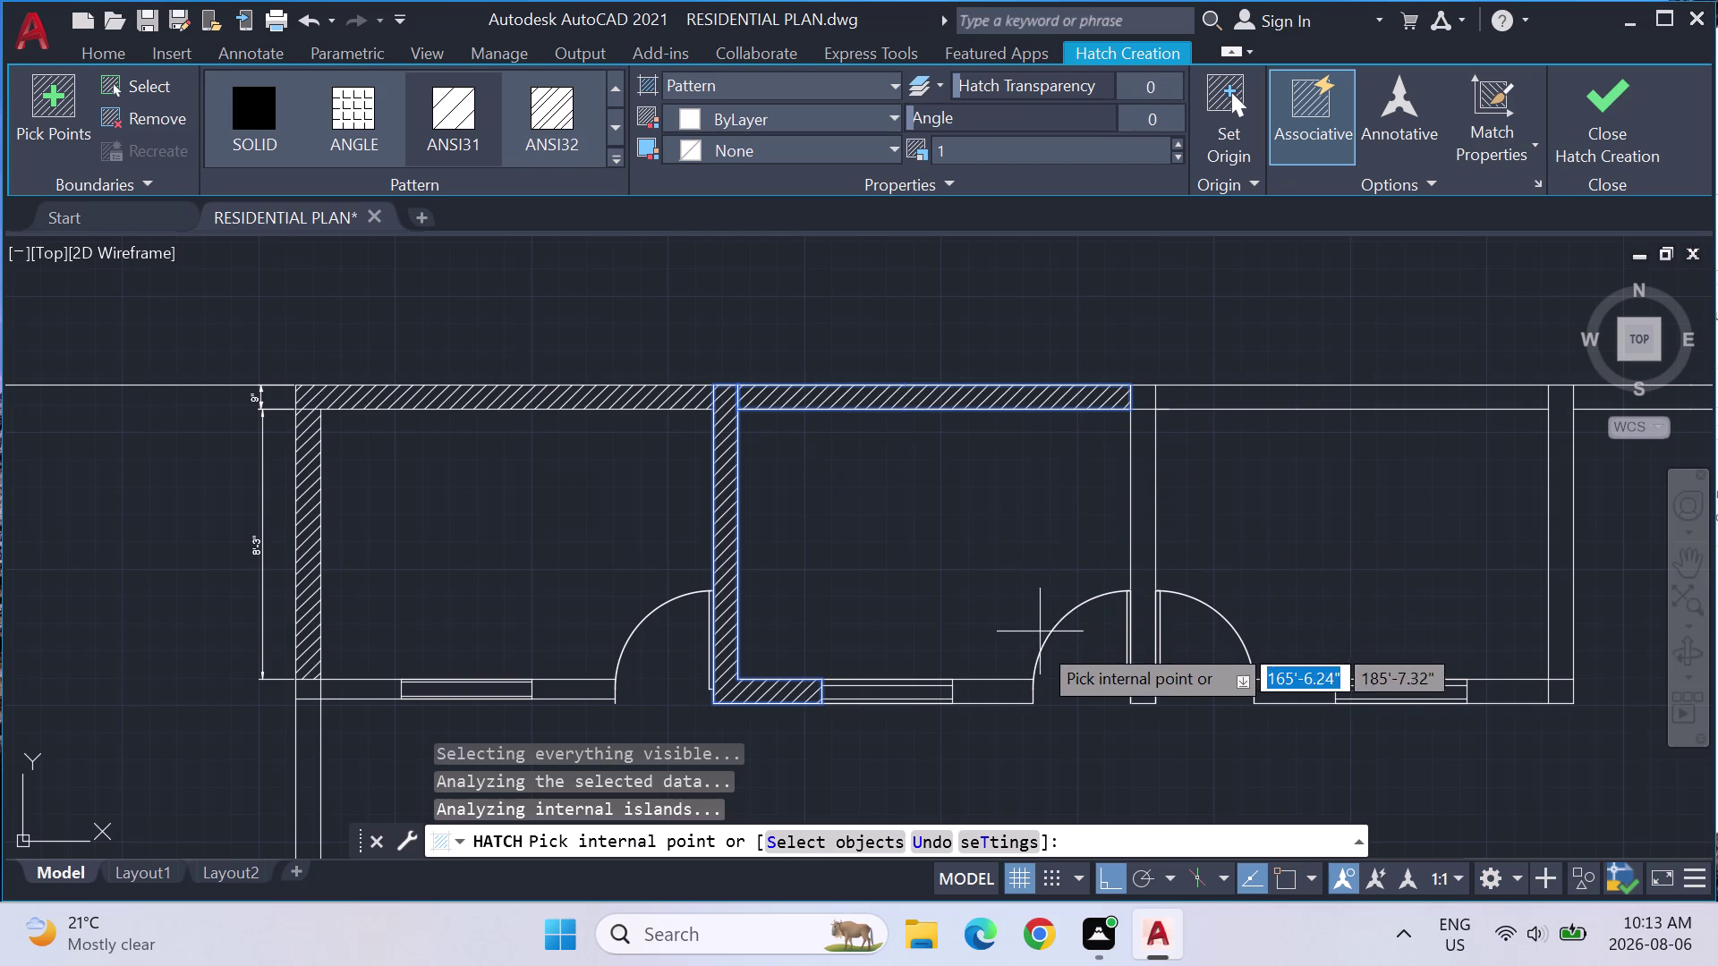
Hatch the second and third rooms' walls, including the piece beside the door.
click(1004, 690)
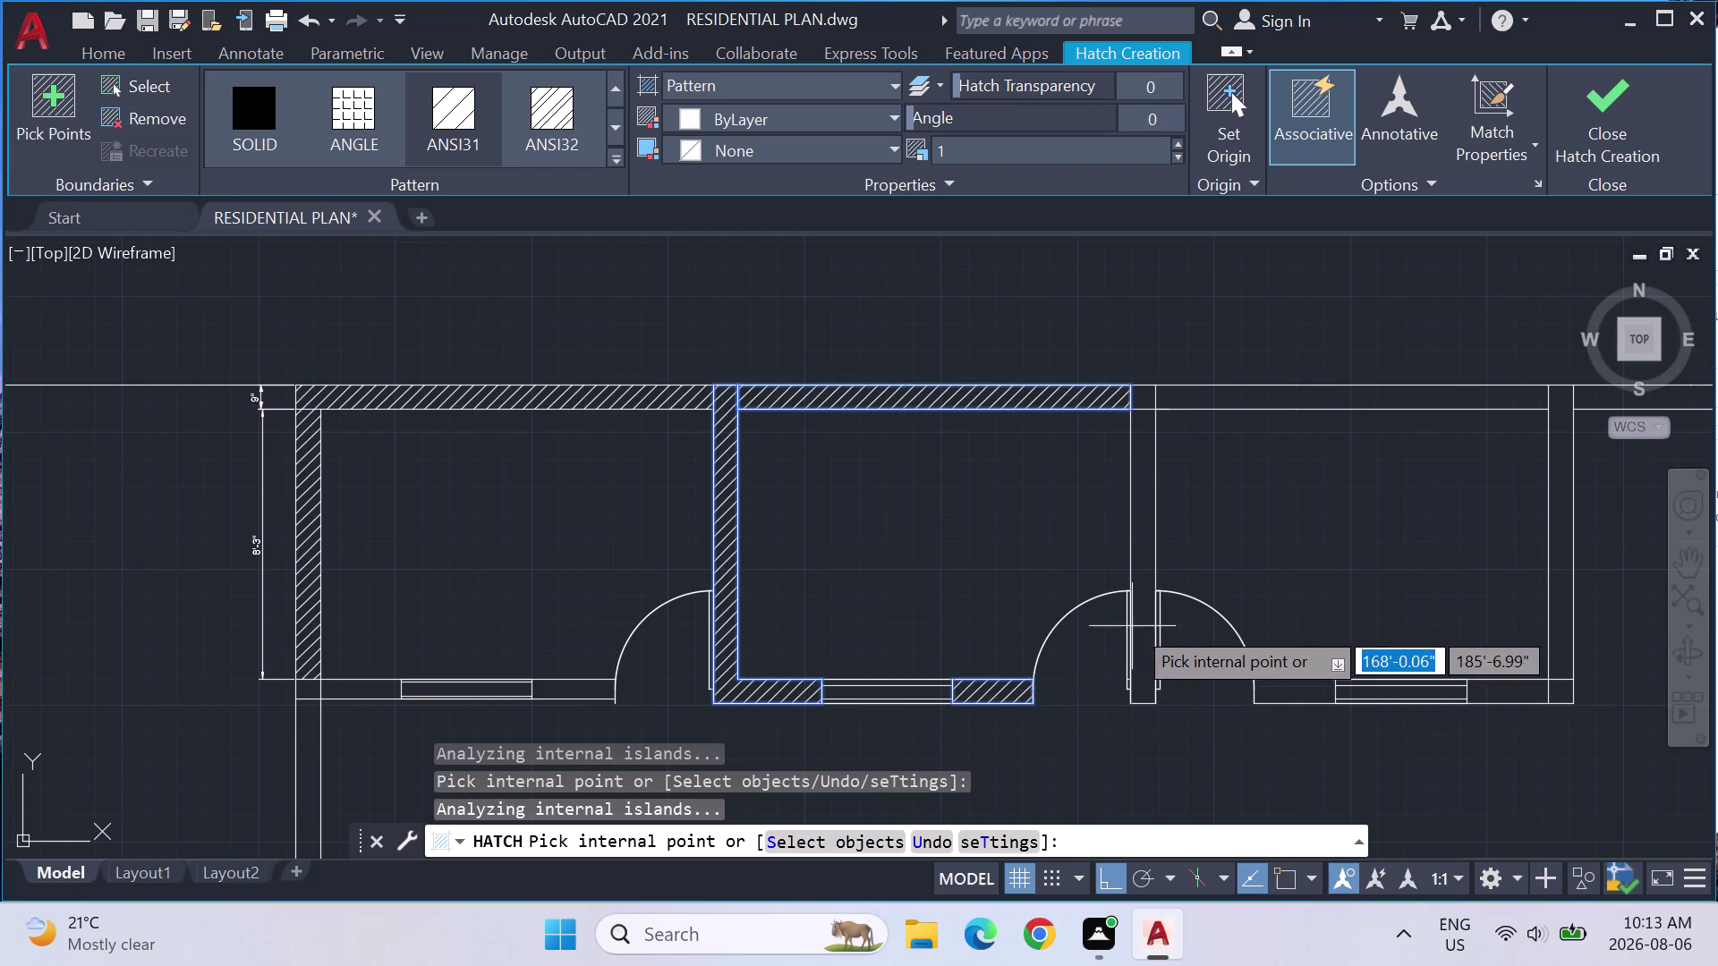
click(1144, 574)
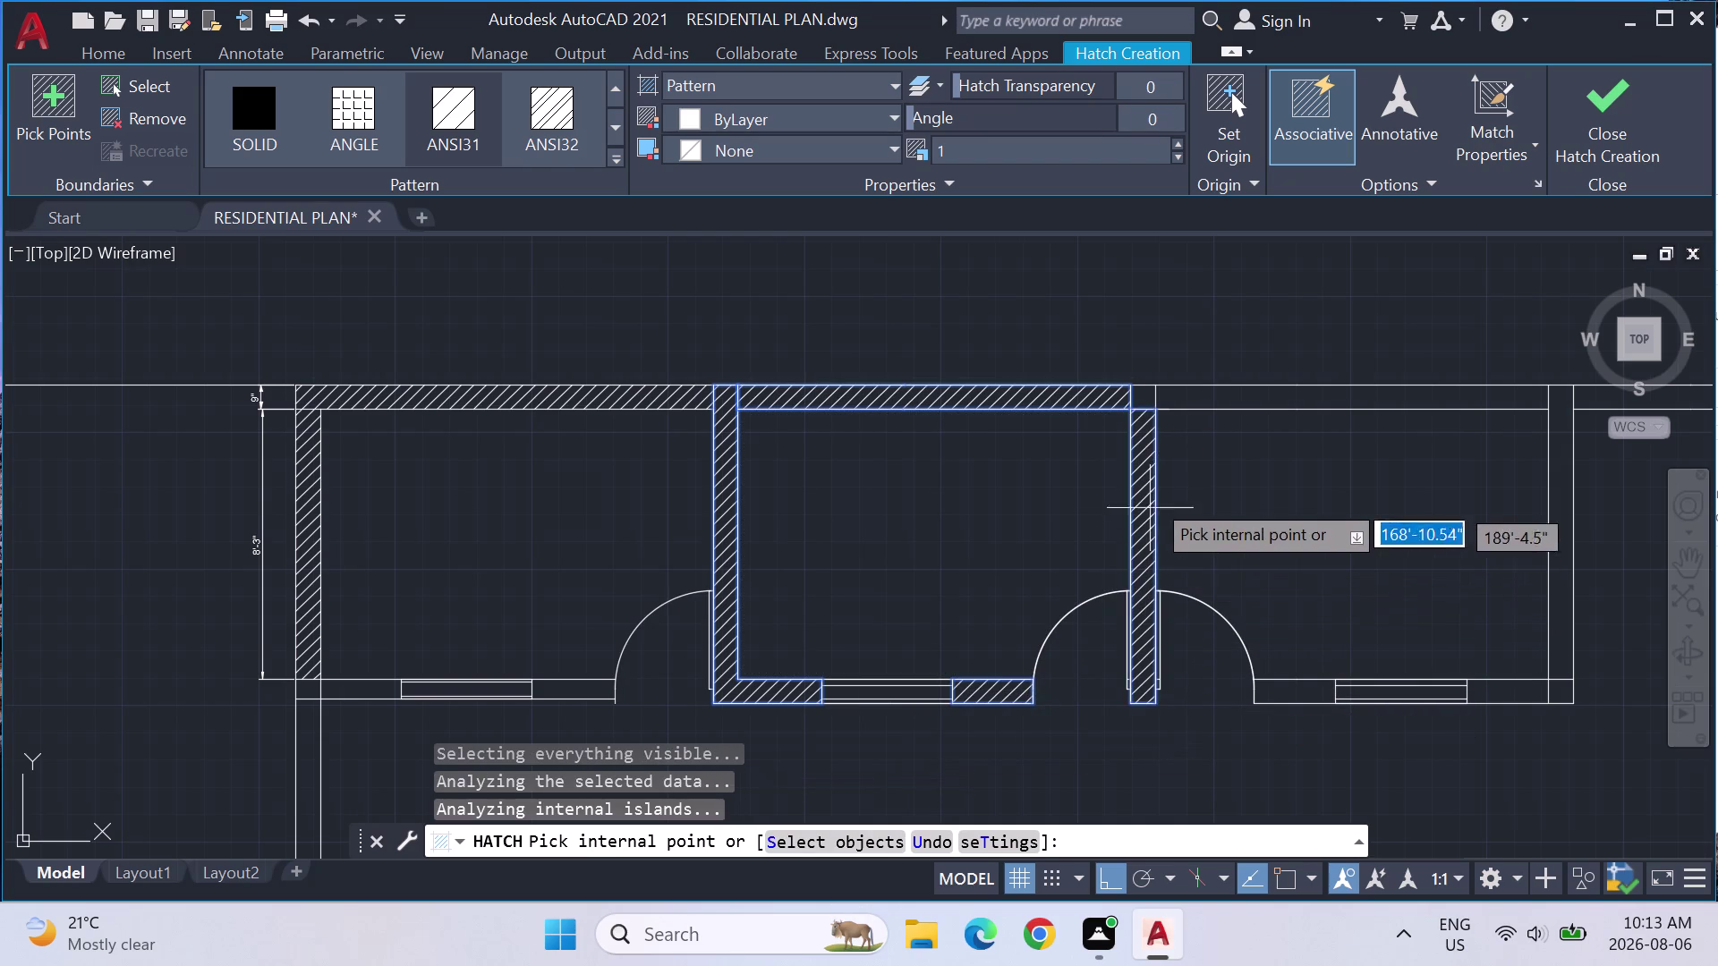
click(1139, 406)
click(1186, 401)
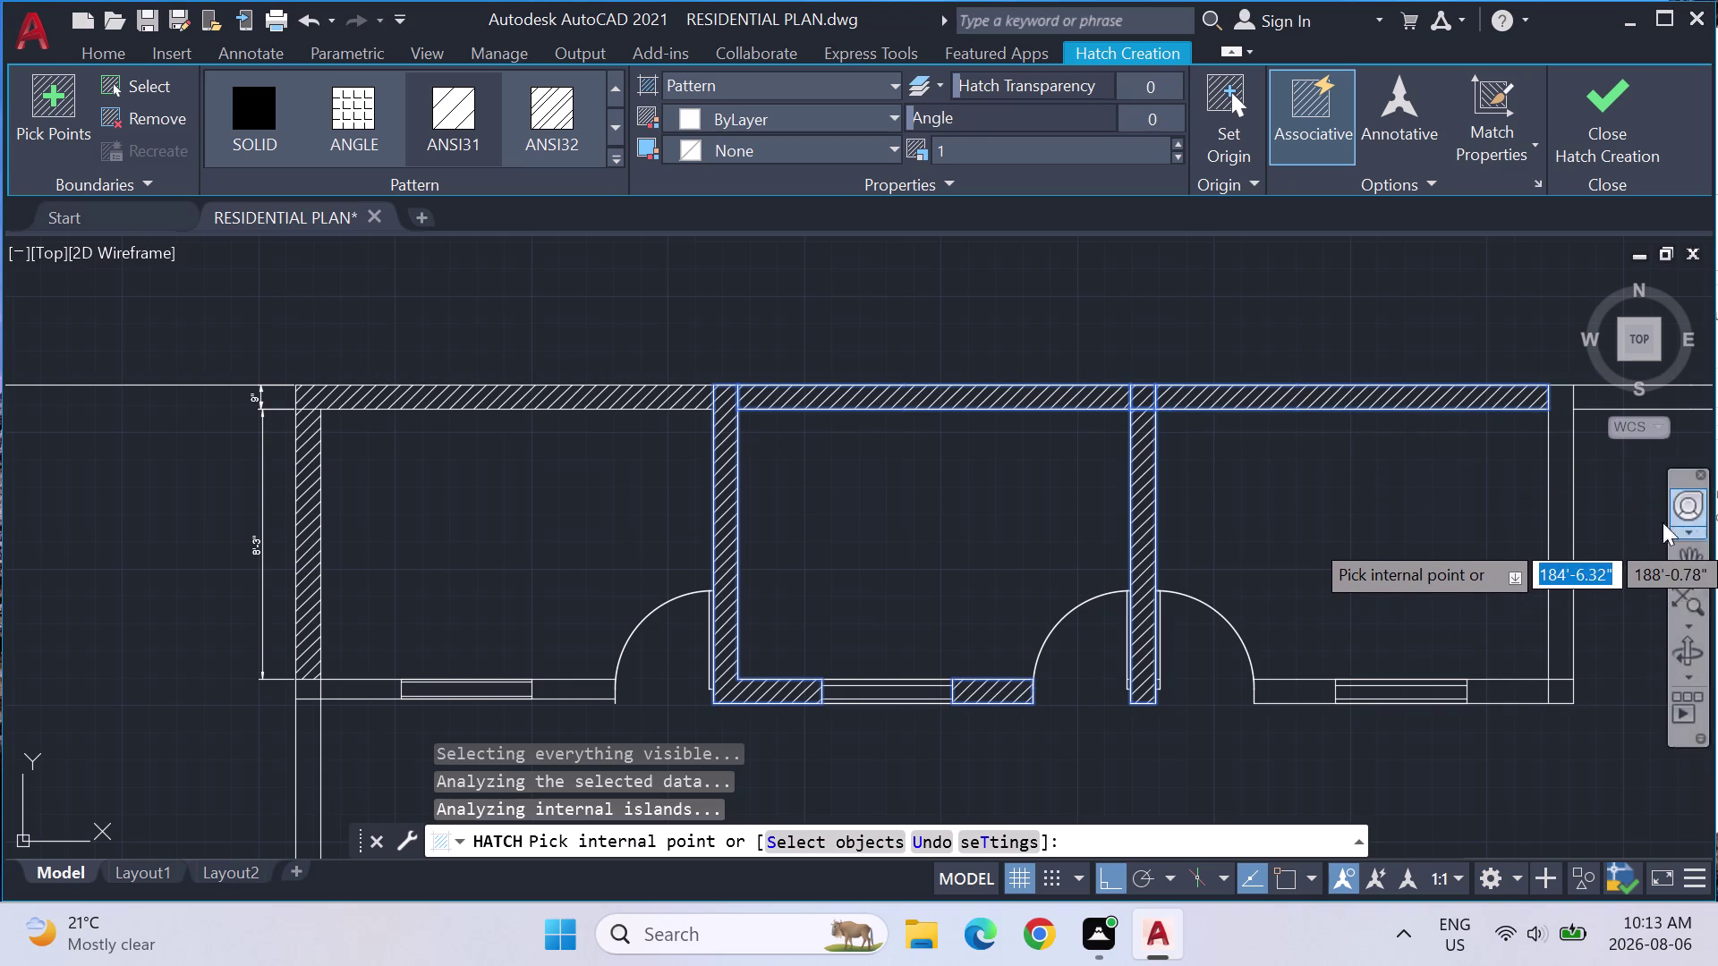
click(1567, 519)
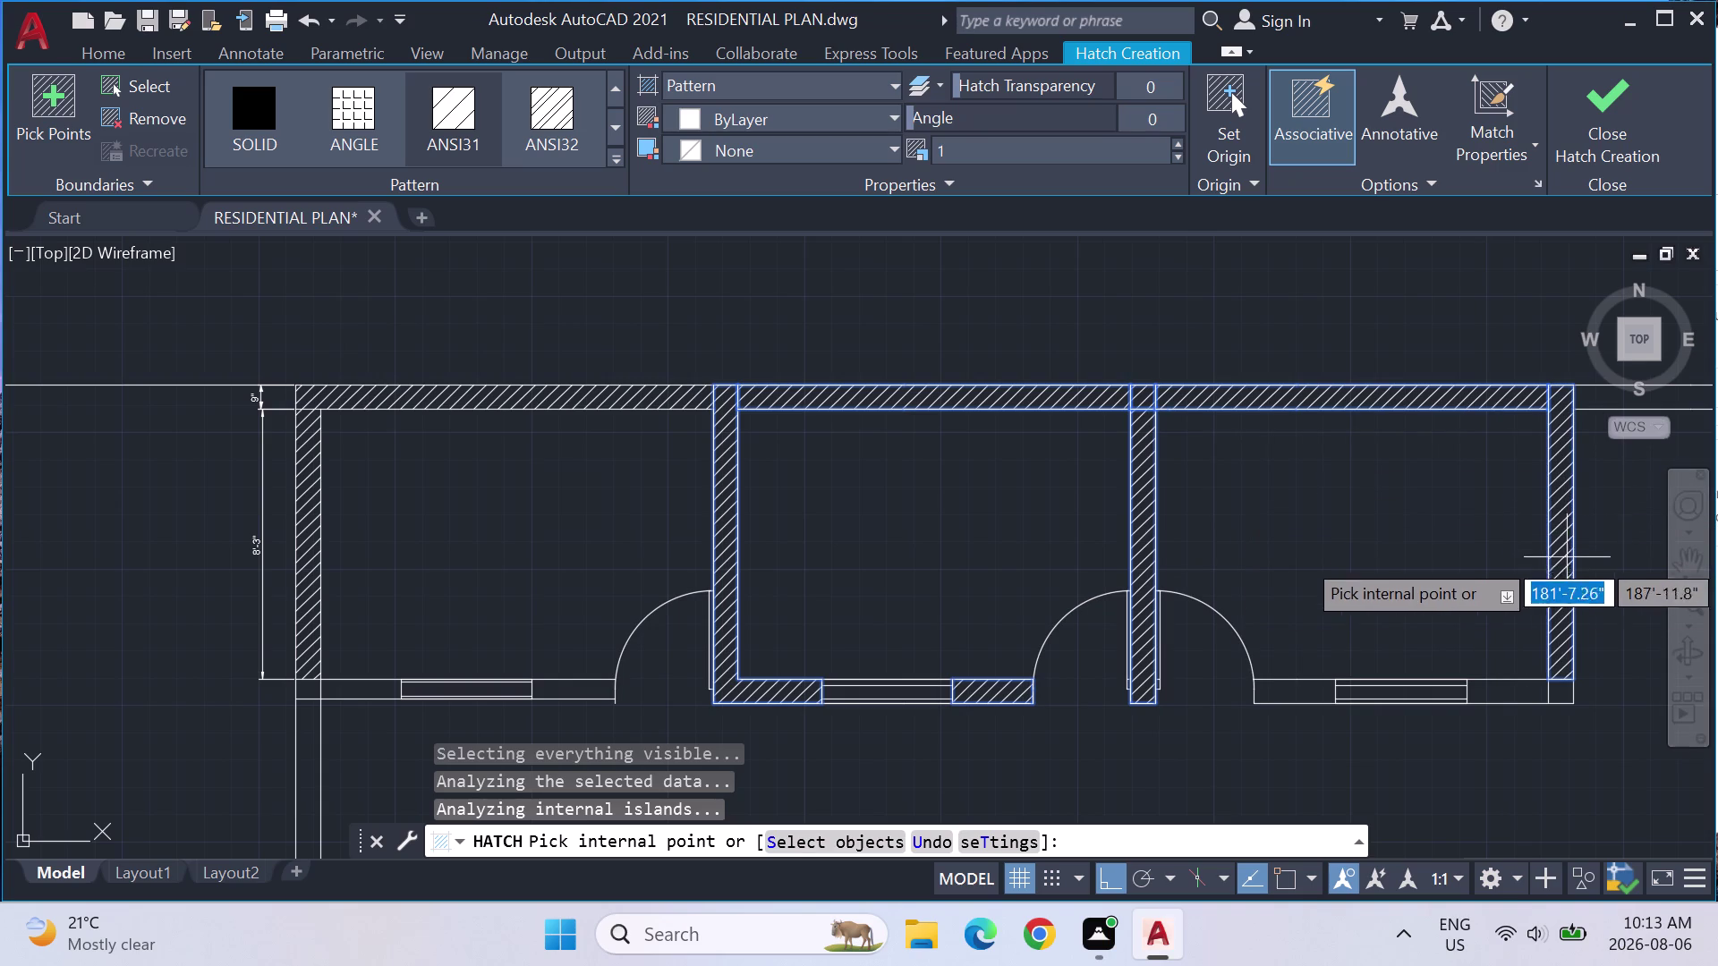
click(1567, 687)
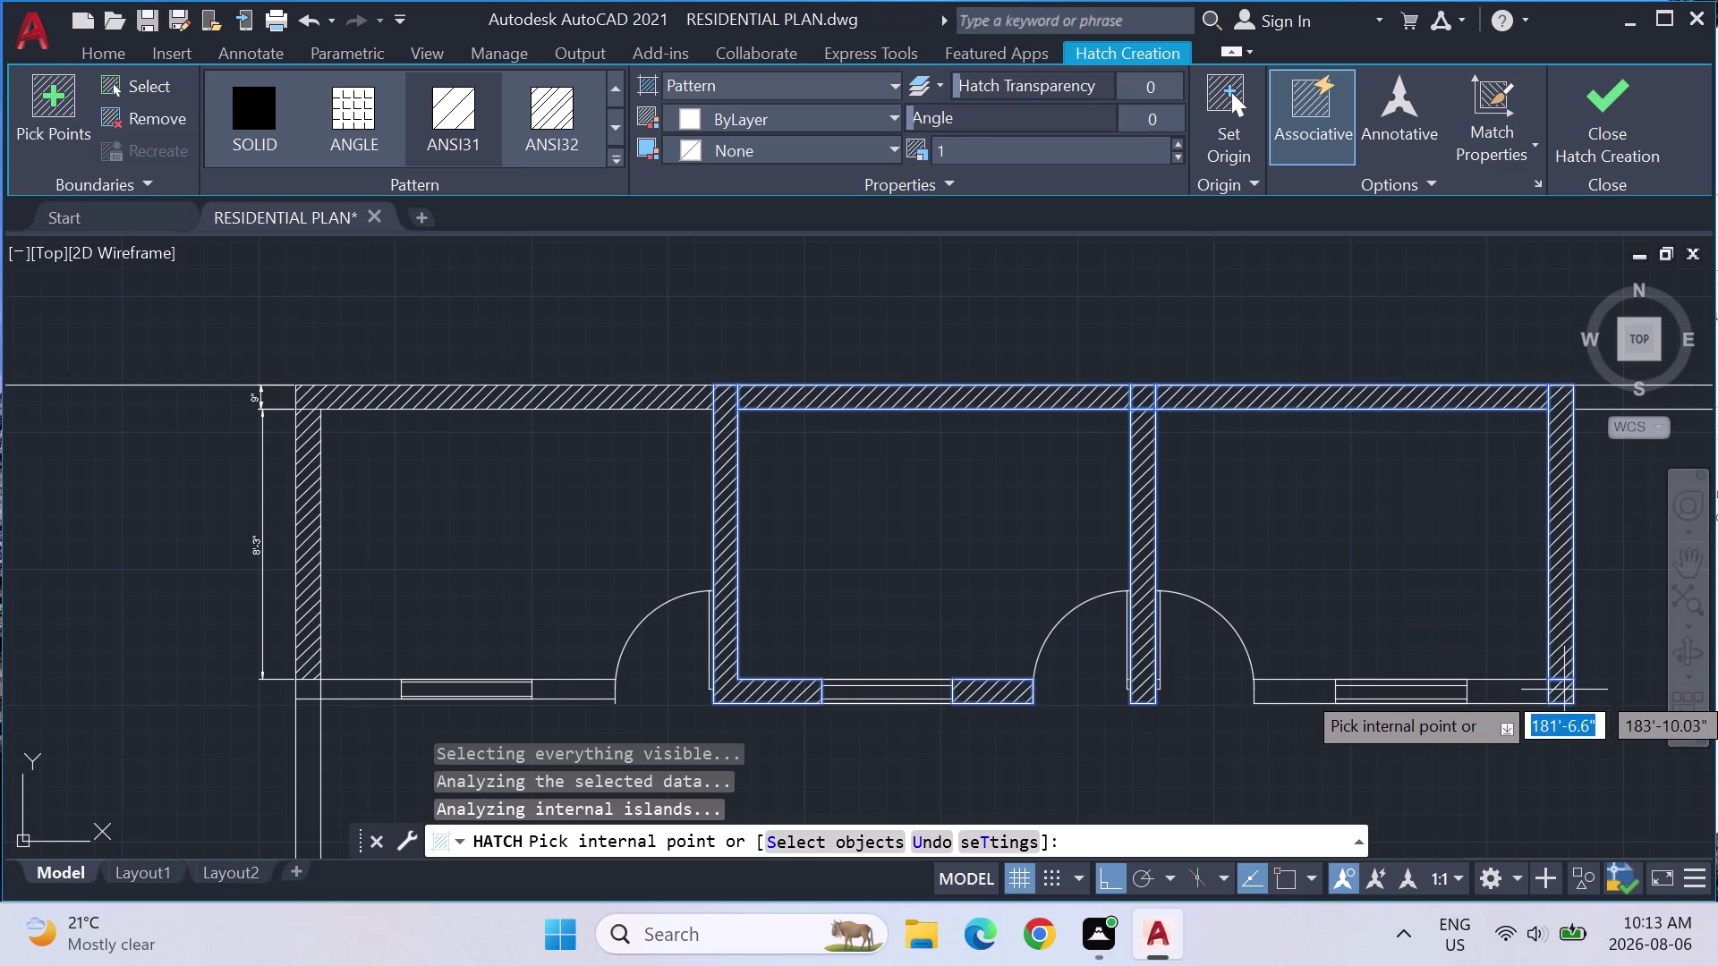
click(1518, 687)
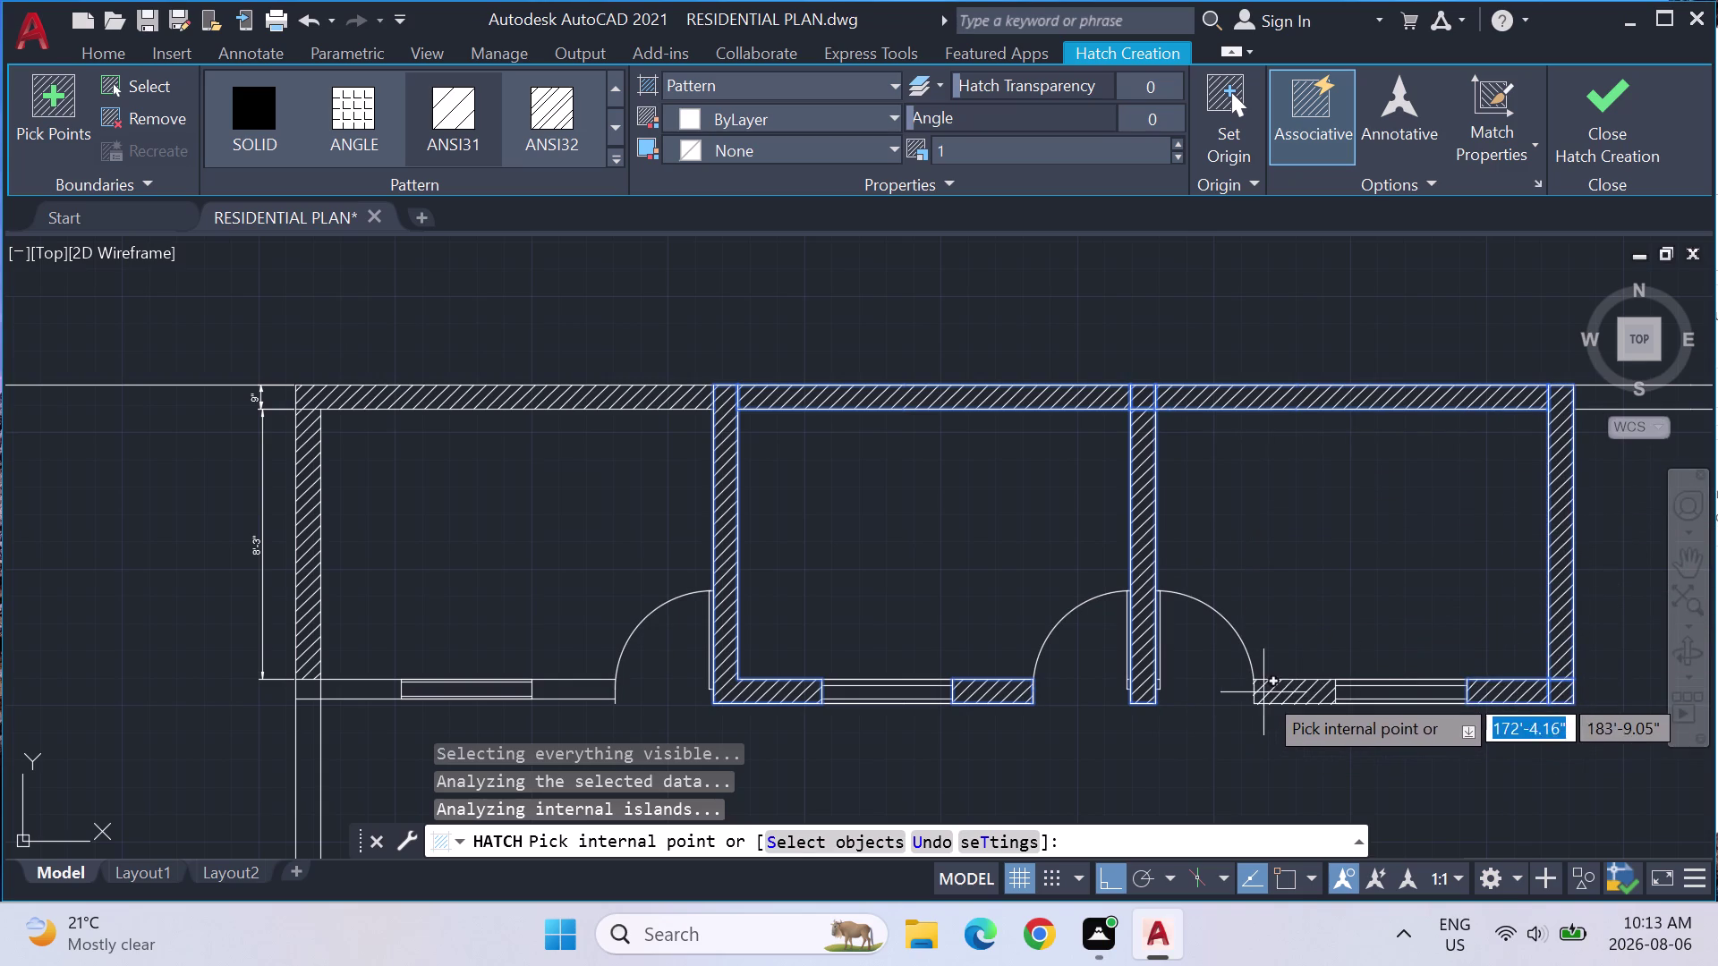
click(1264, 693)
Hatch the bedroom's top, left and bottom wall segments.
scroll(down, 3)
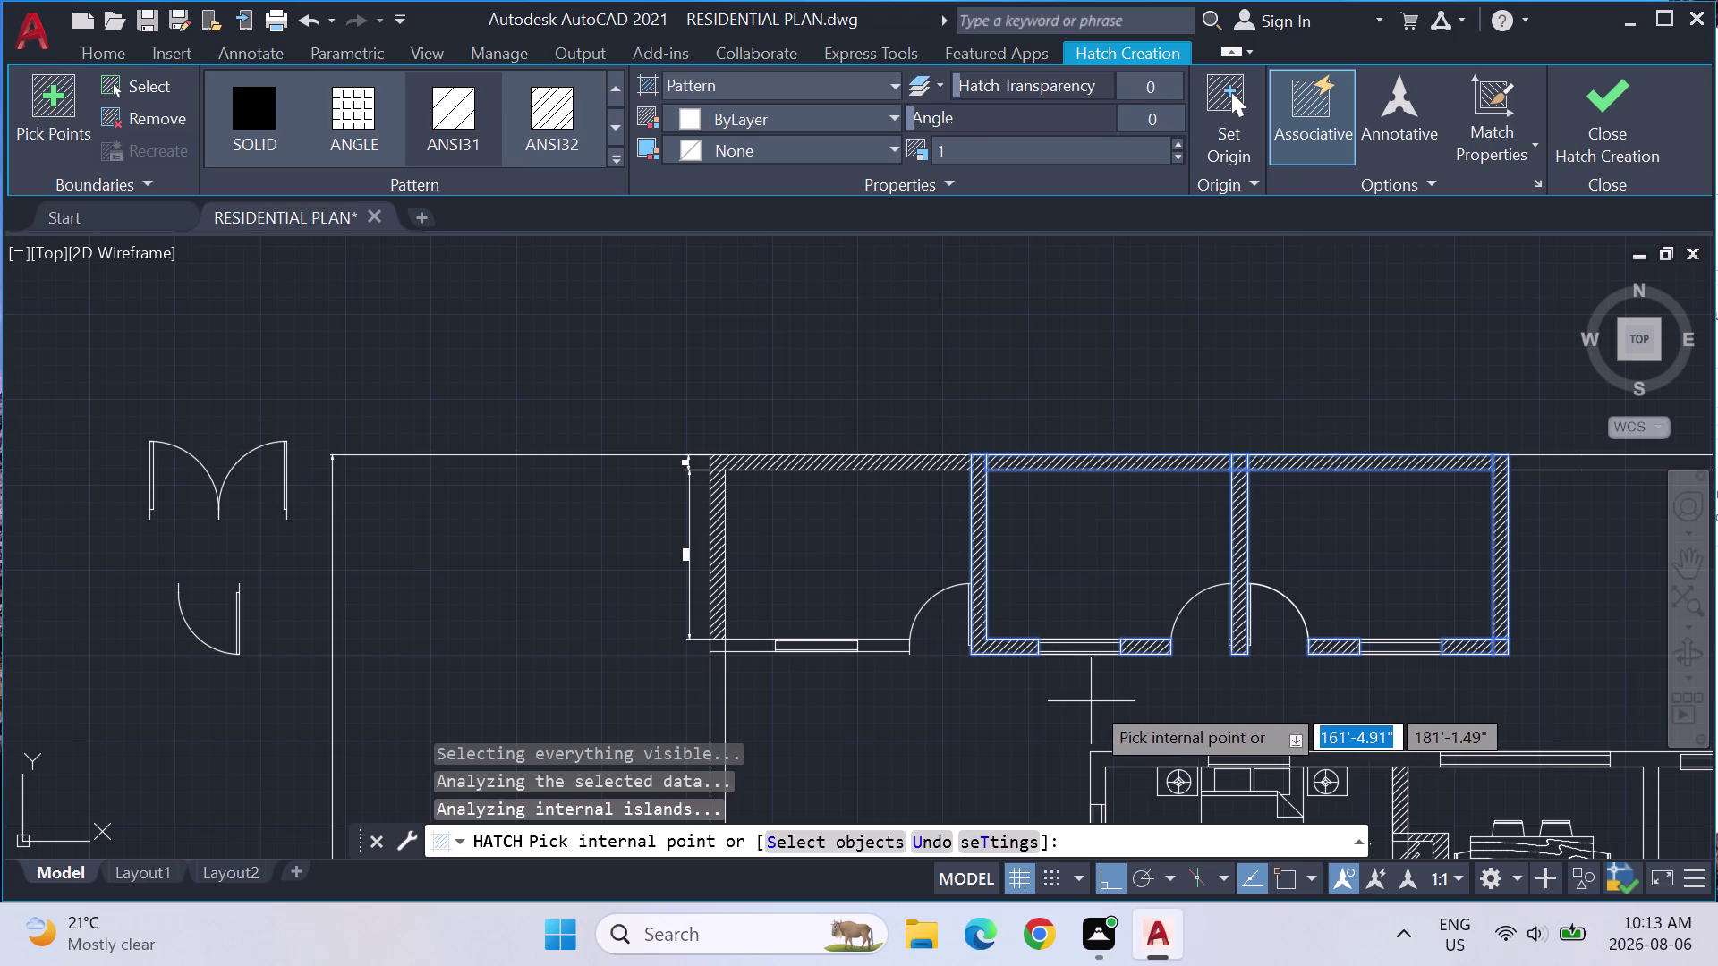
middle_drag(1091, 702, 1202, 365)
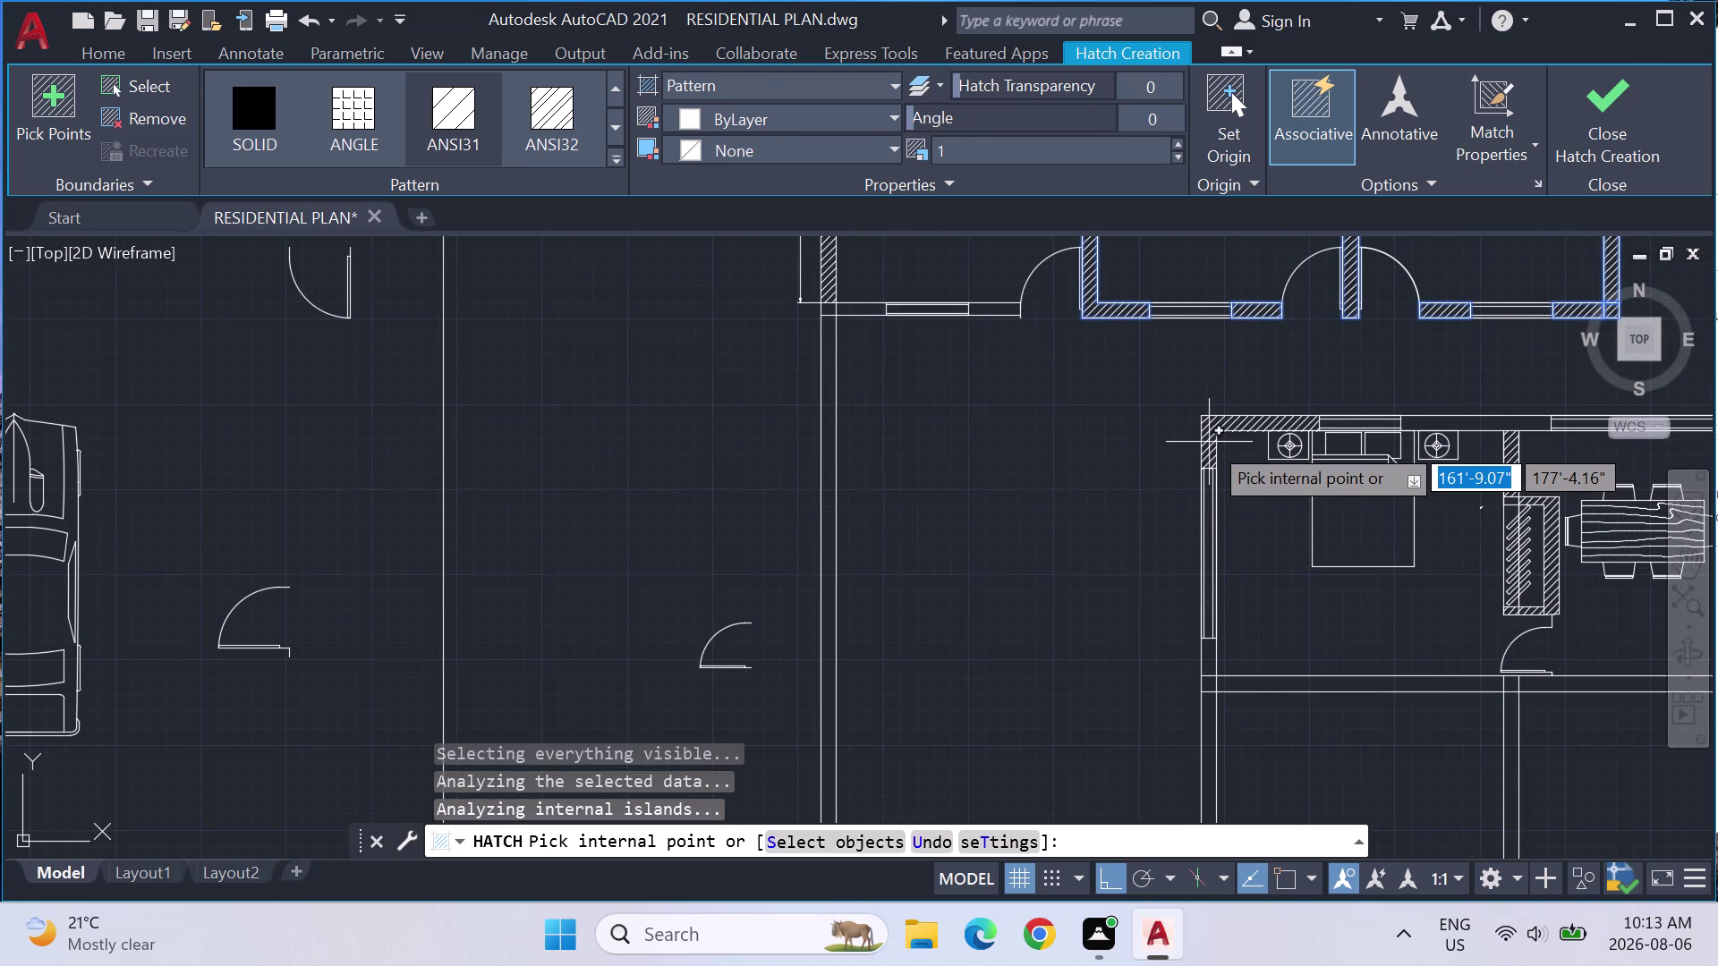
click(1209, 442)
click(1212, 665)
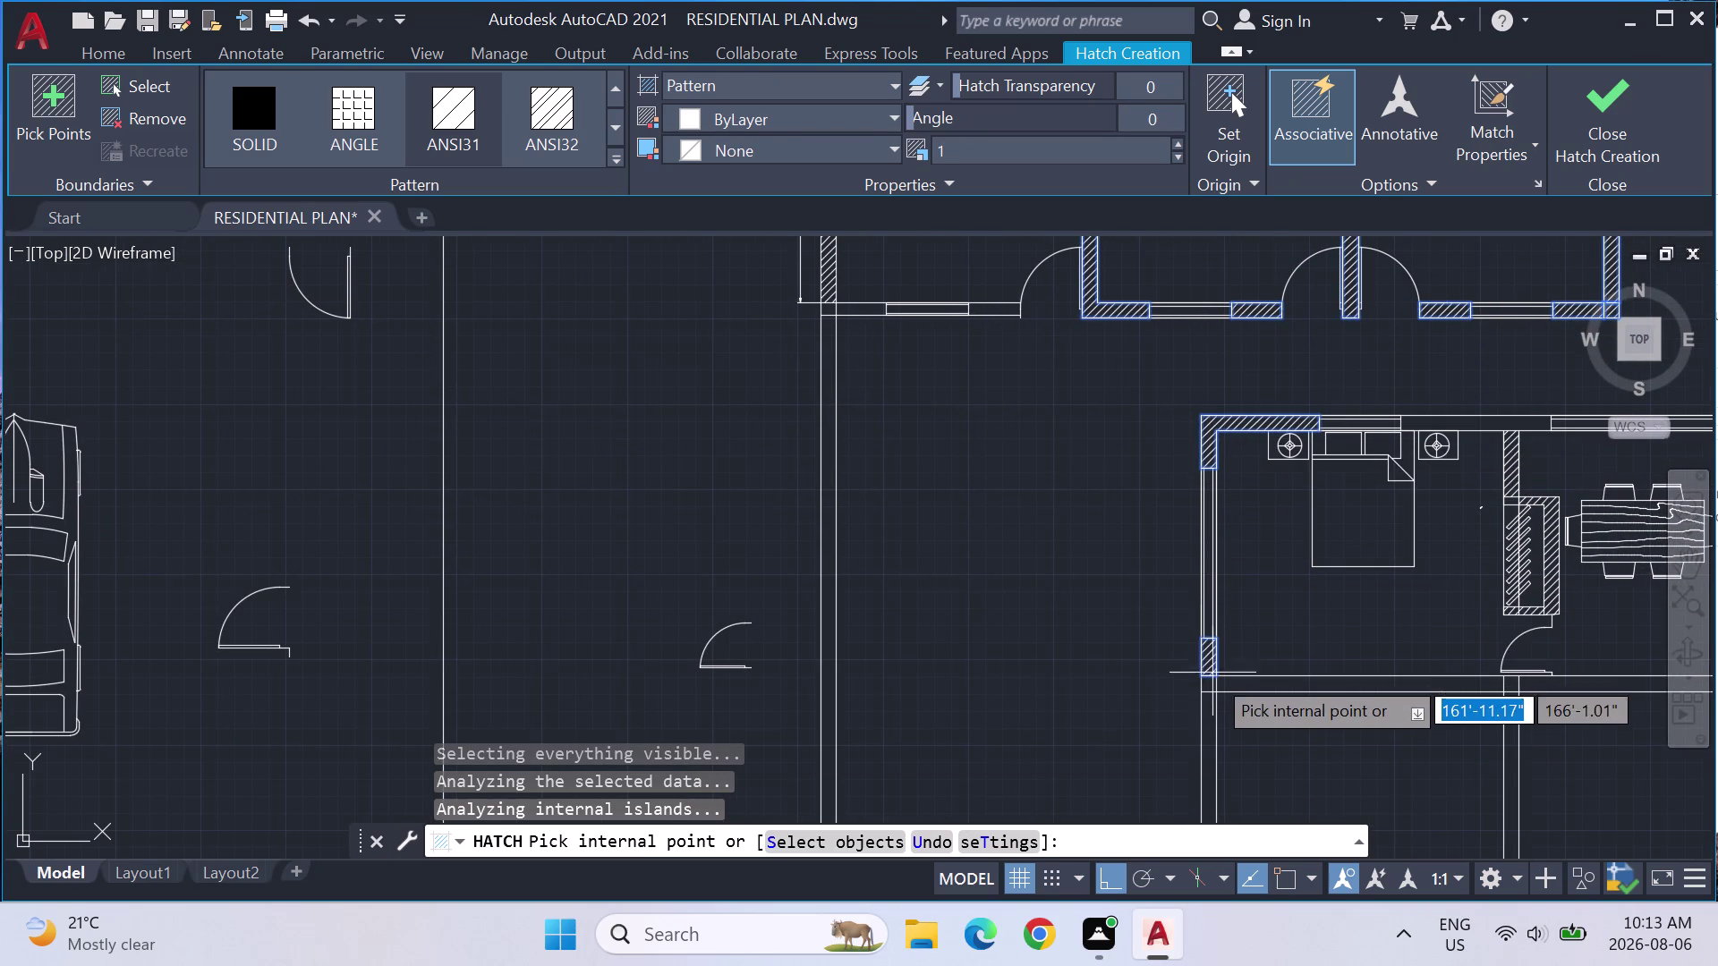
click(1212, 685)
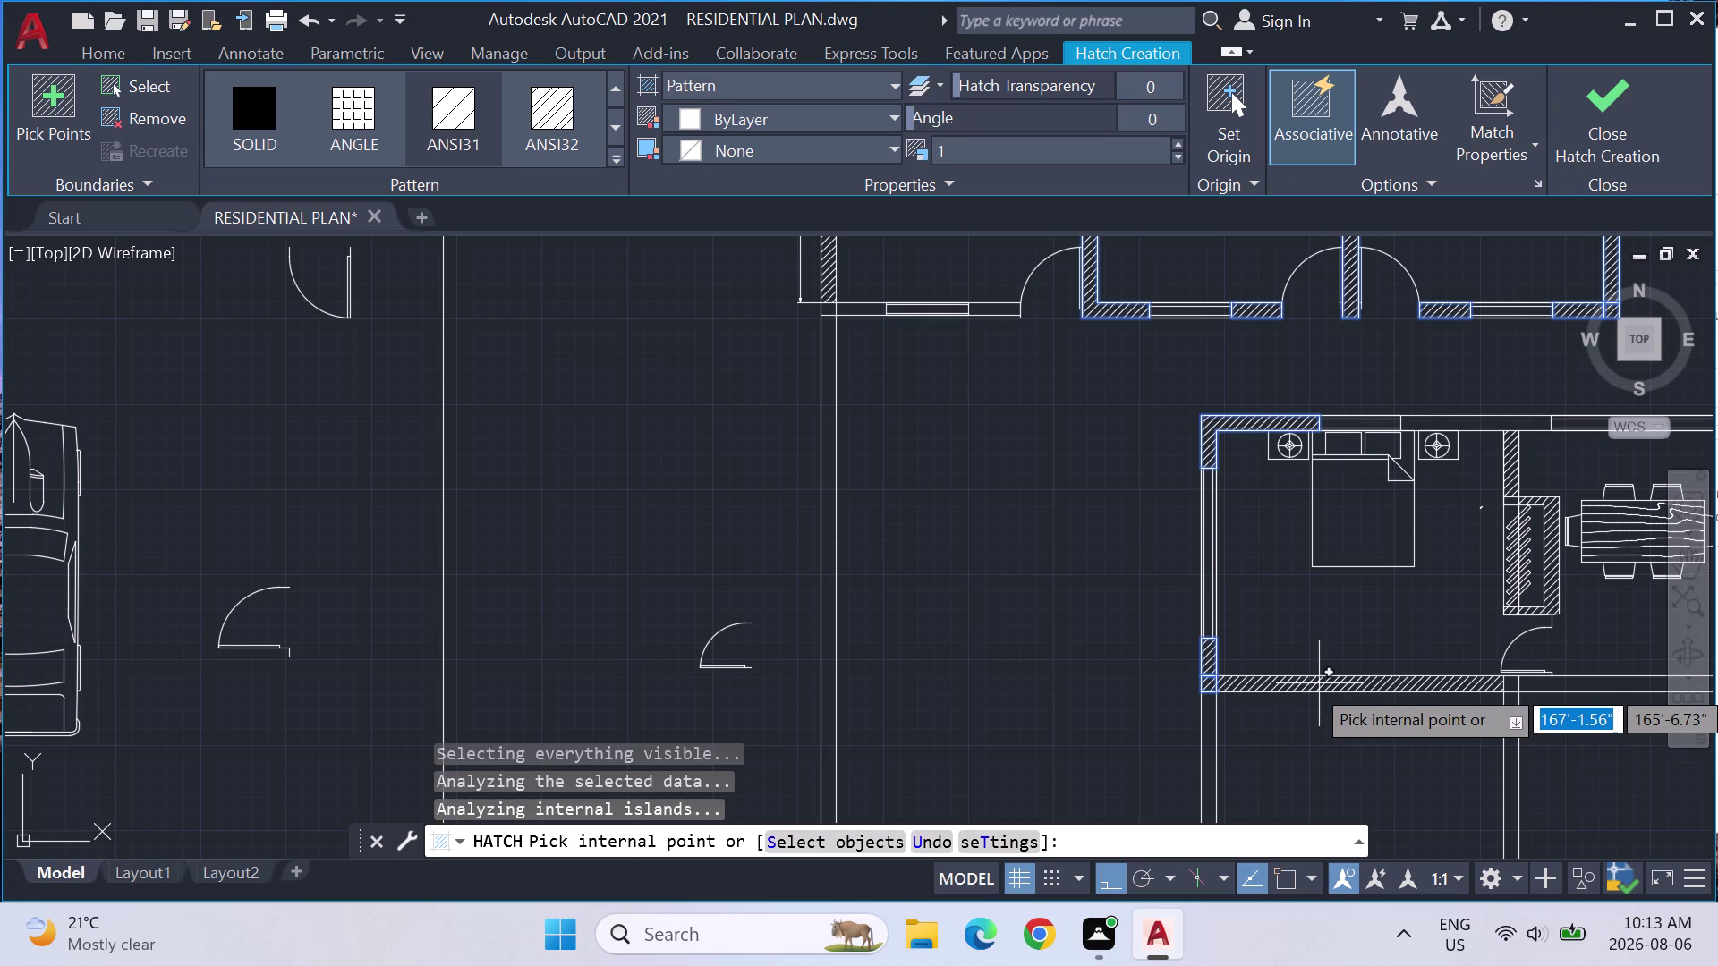
click(1318, 683)
Hatch the wall strip beside the dining area and end the Hatch command.
scroll(down, 3)
middle_drag(1303, 748, 1247, 614)
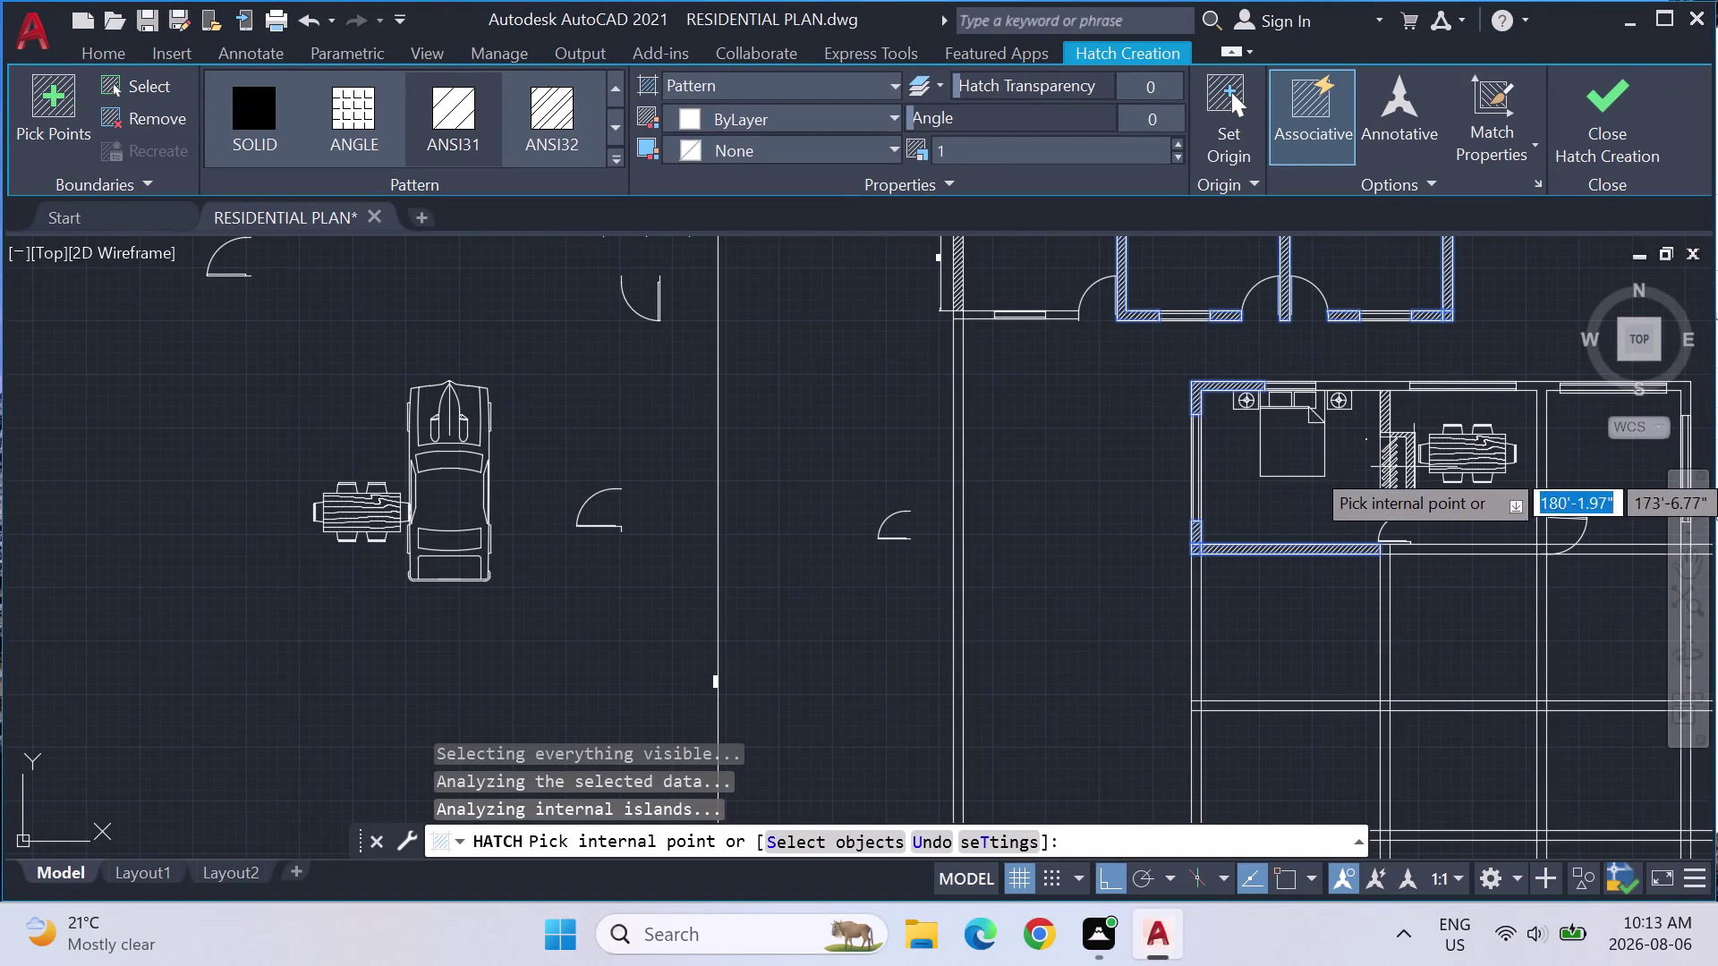
middle_drag(1422, 463, 1175, 554)
scroll(down, 3)
scroll(up, 3)
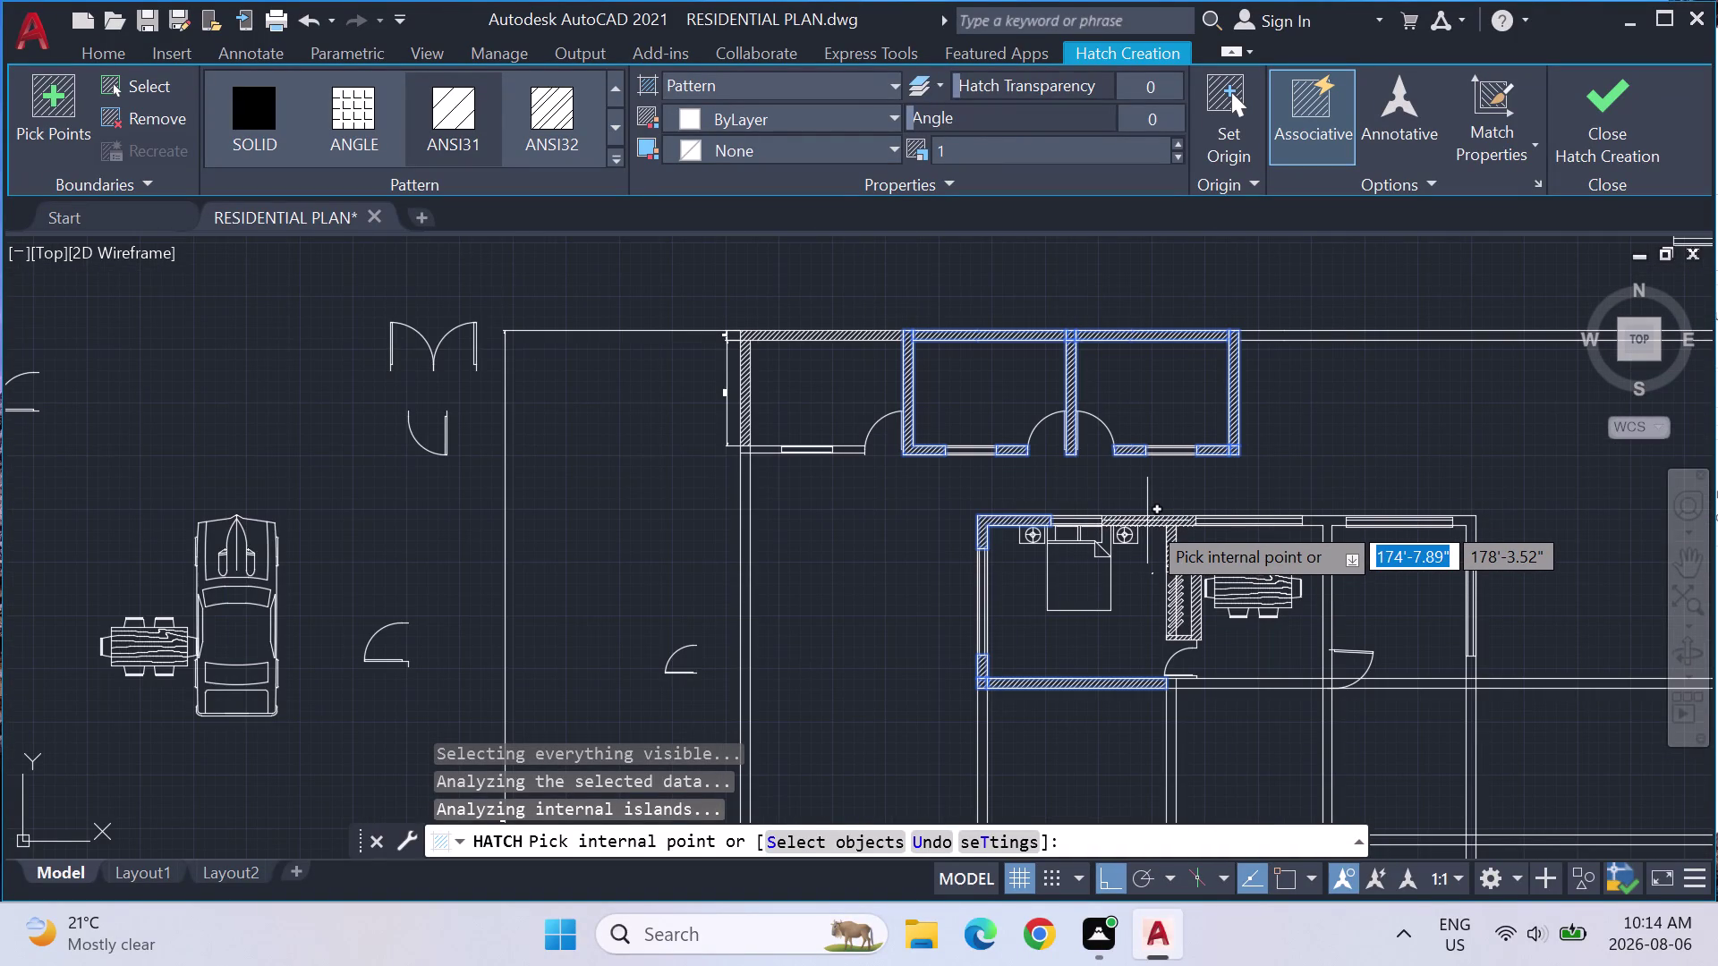
click(1147, 521)
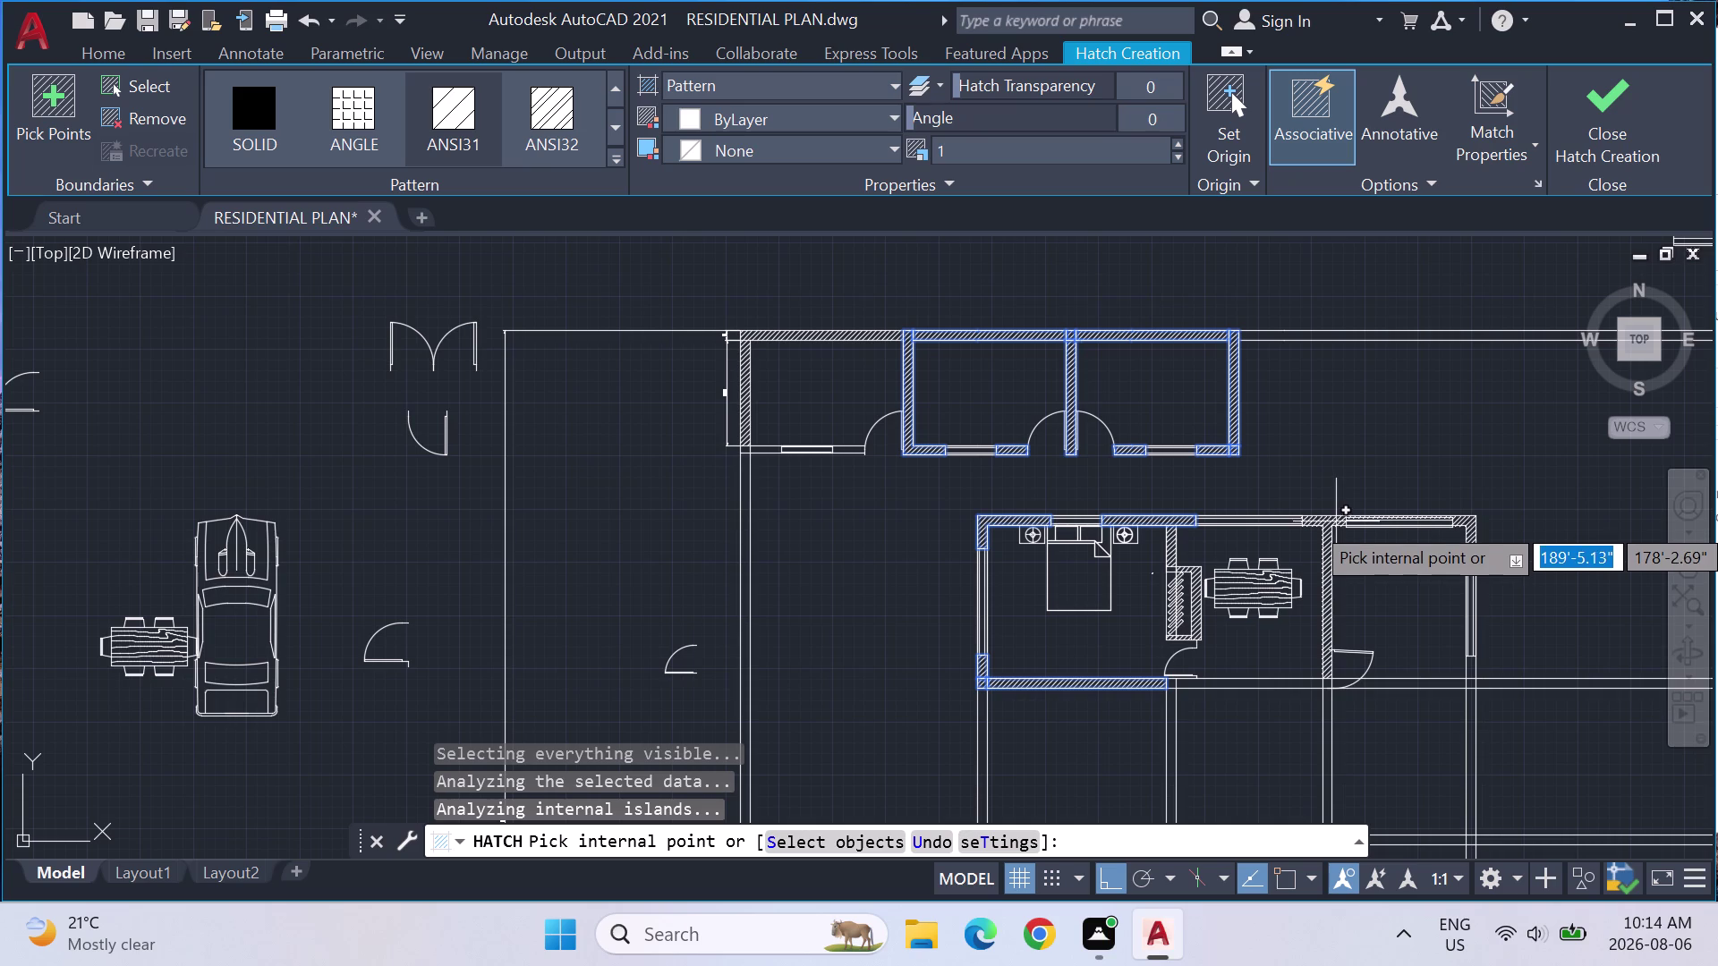
scroll(up, 3)
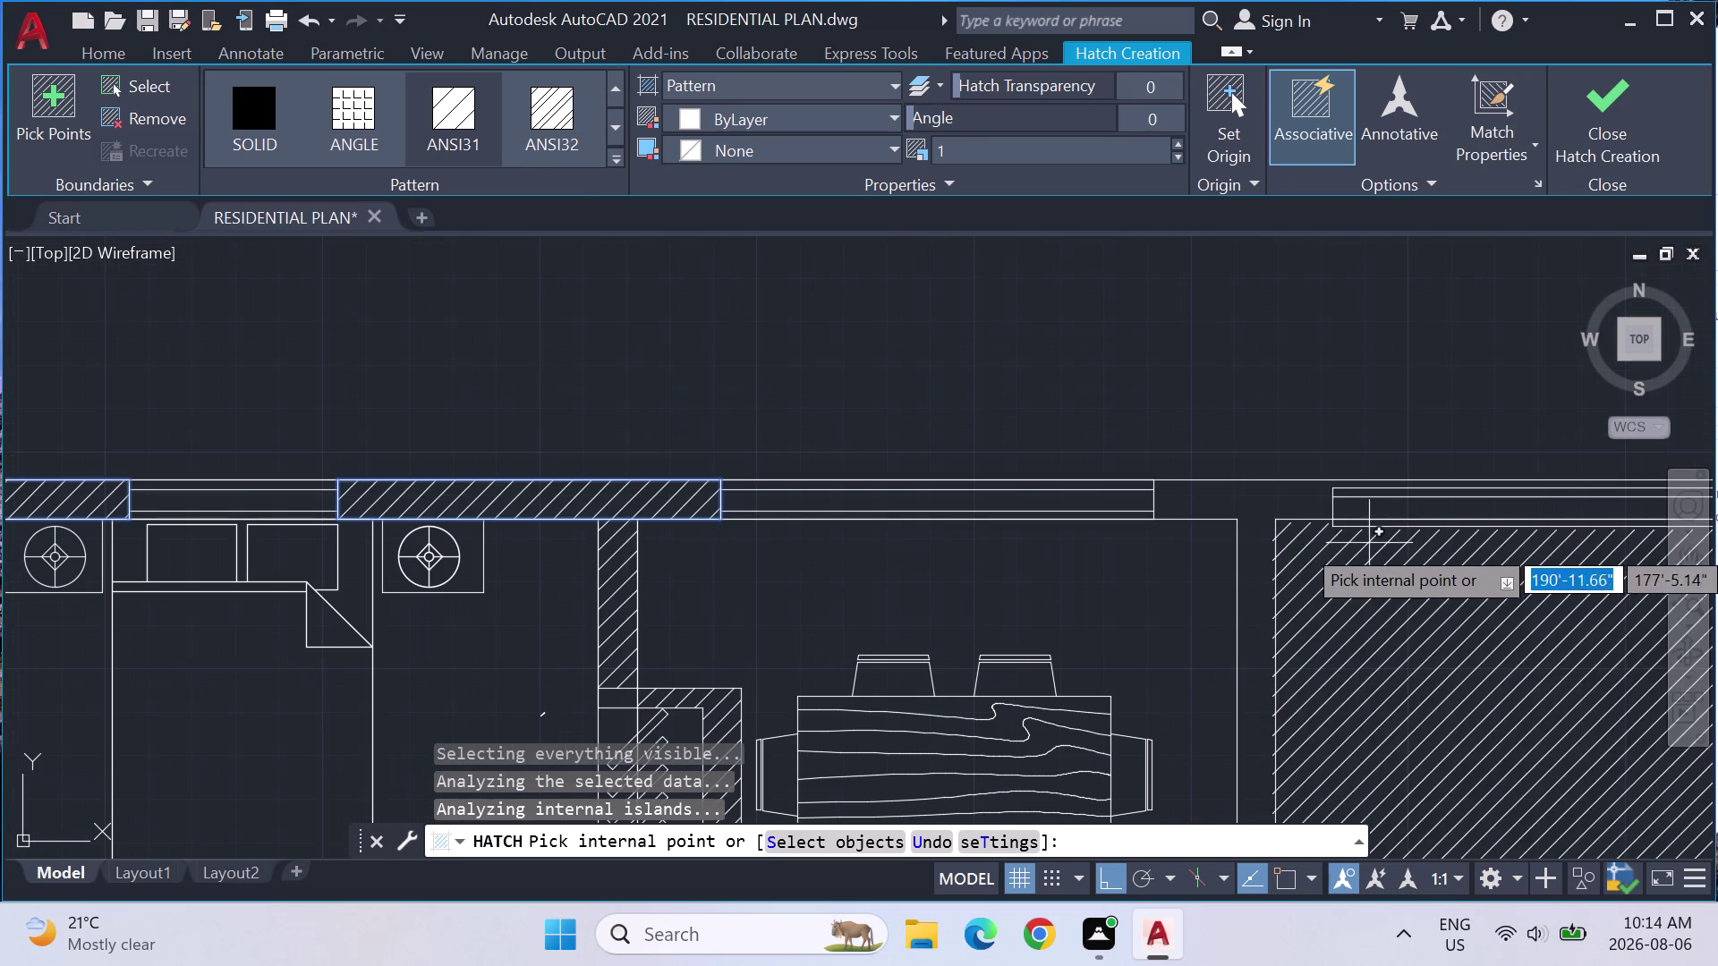
key(Escape)
key(Escape)
key(Escape)
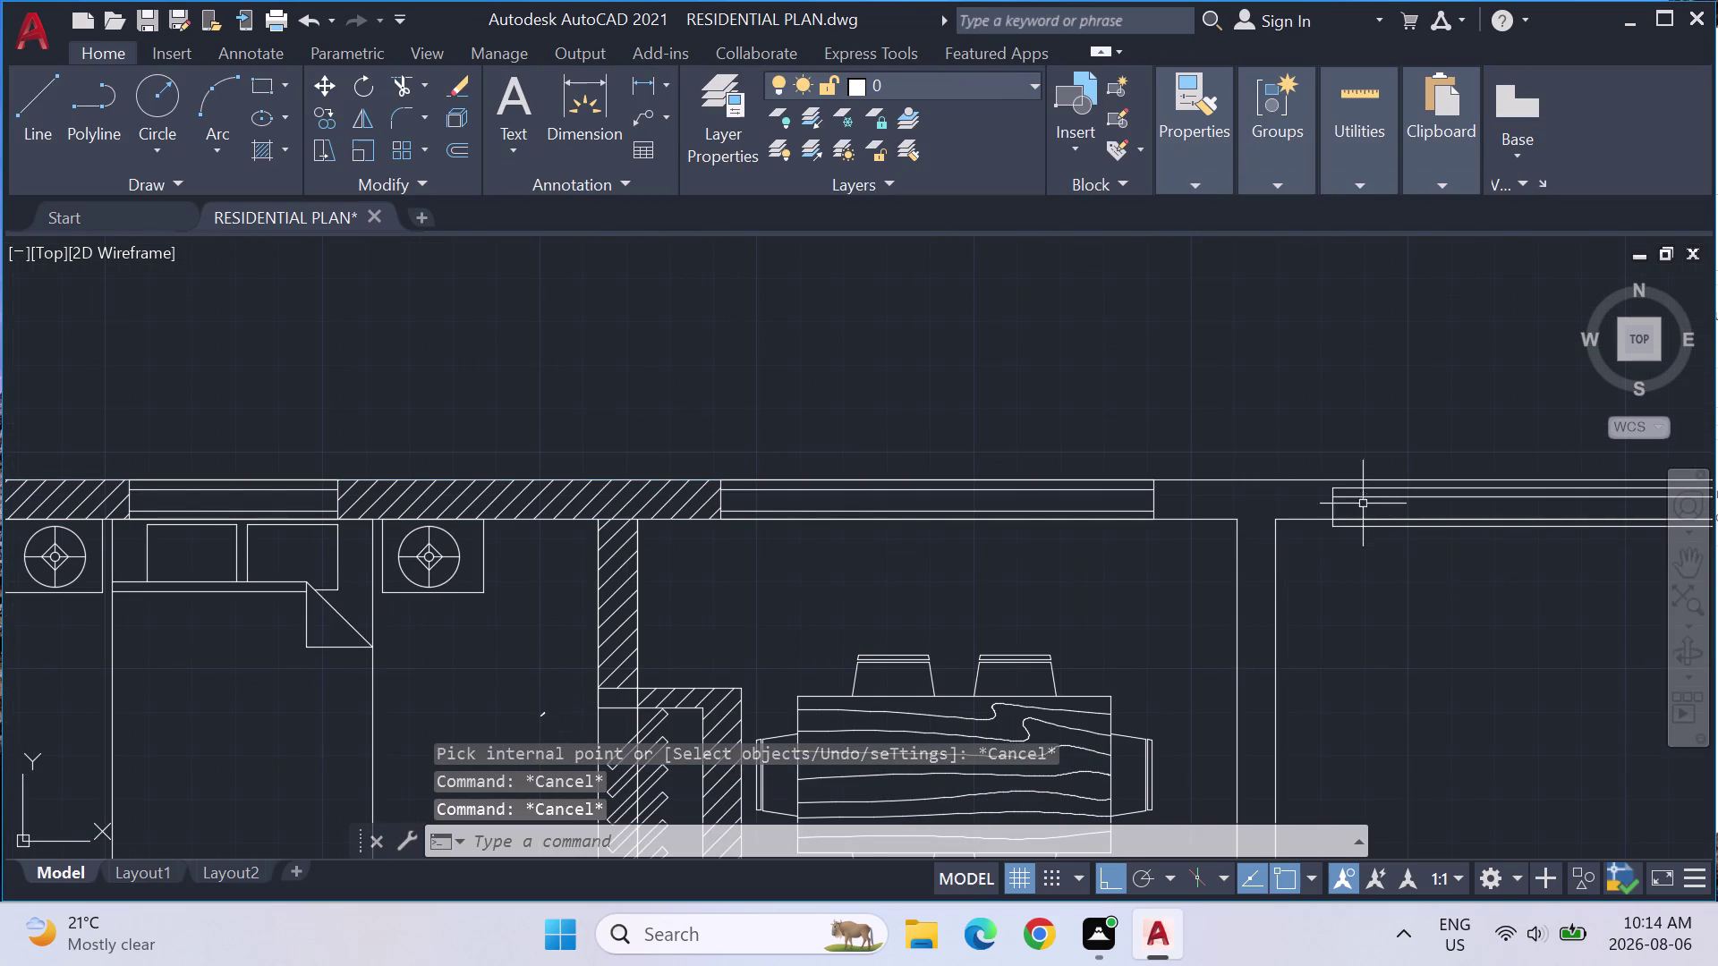
Lasso the six upper-right wall lines and move them from a picked base point.
drag(1381, 584, 1350, 434)
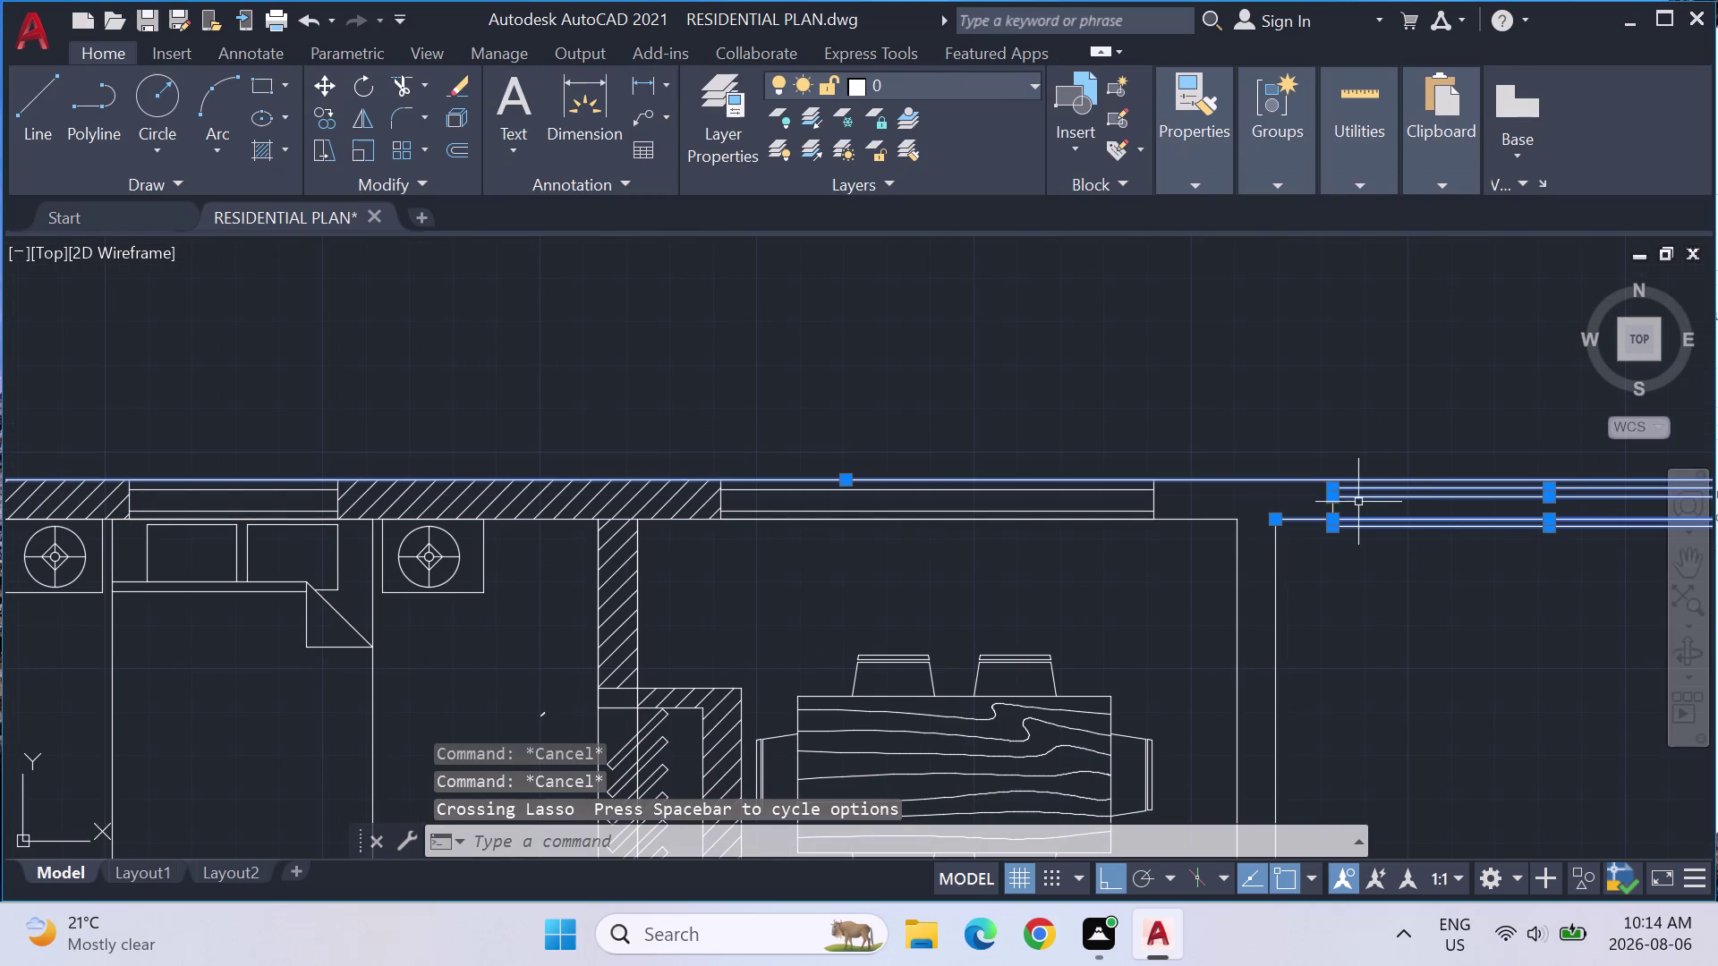
key(m)
key(Return)
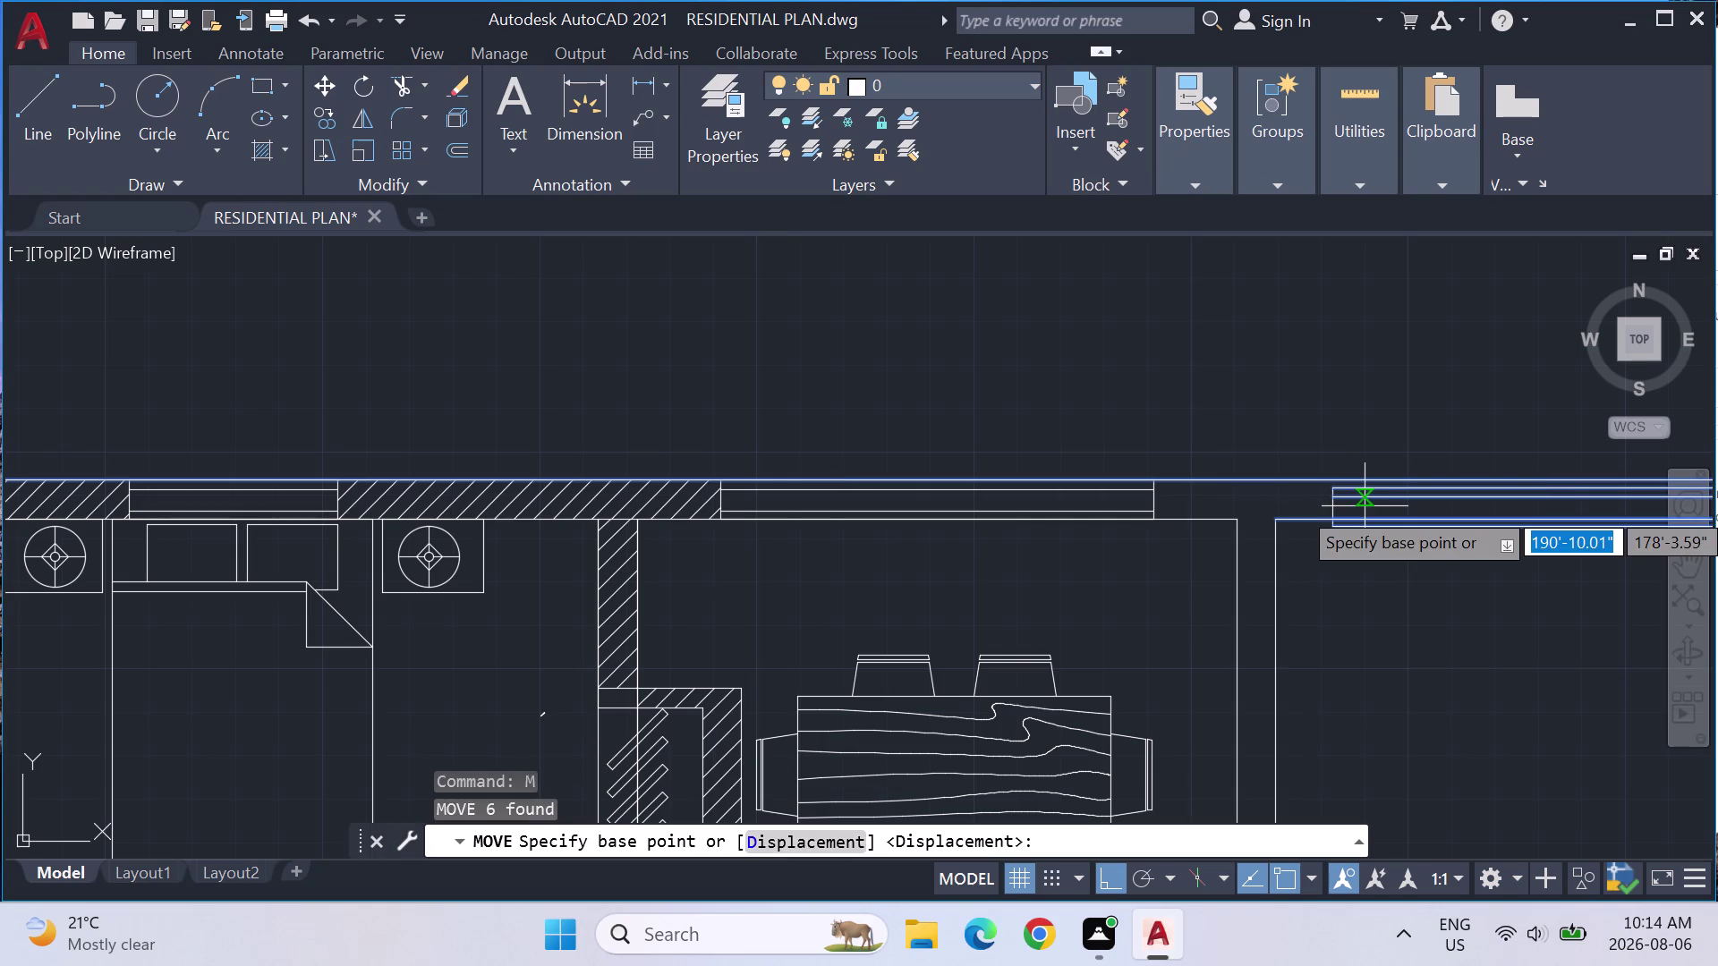
scroll(up, 3)
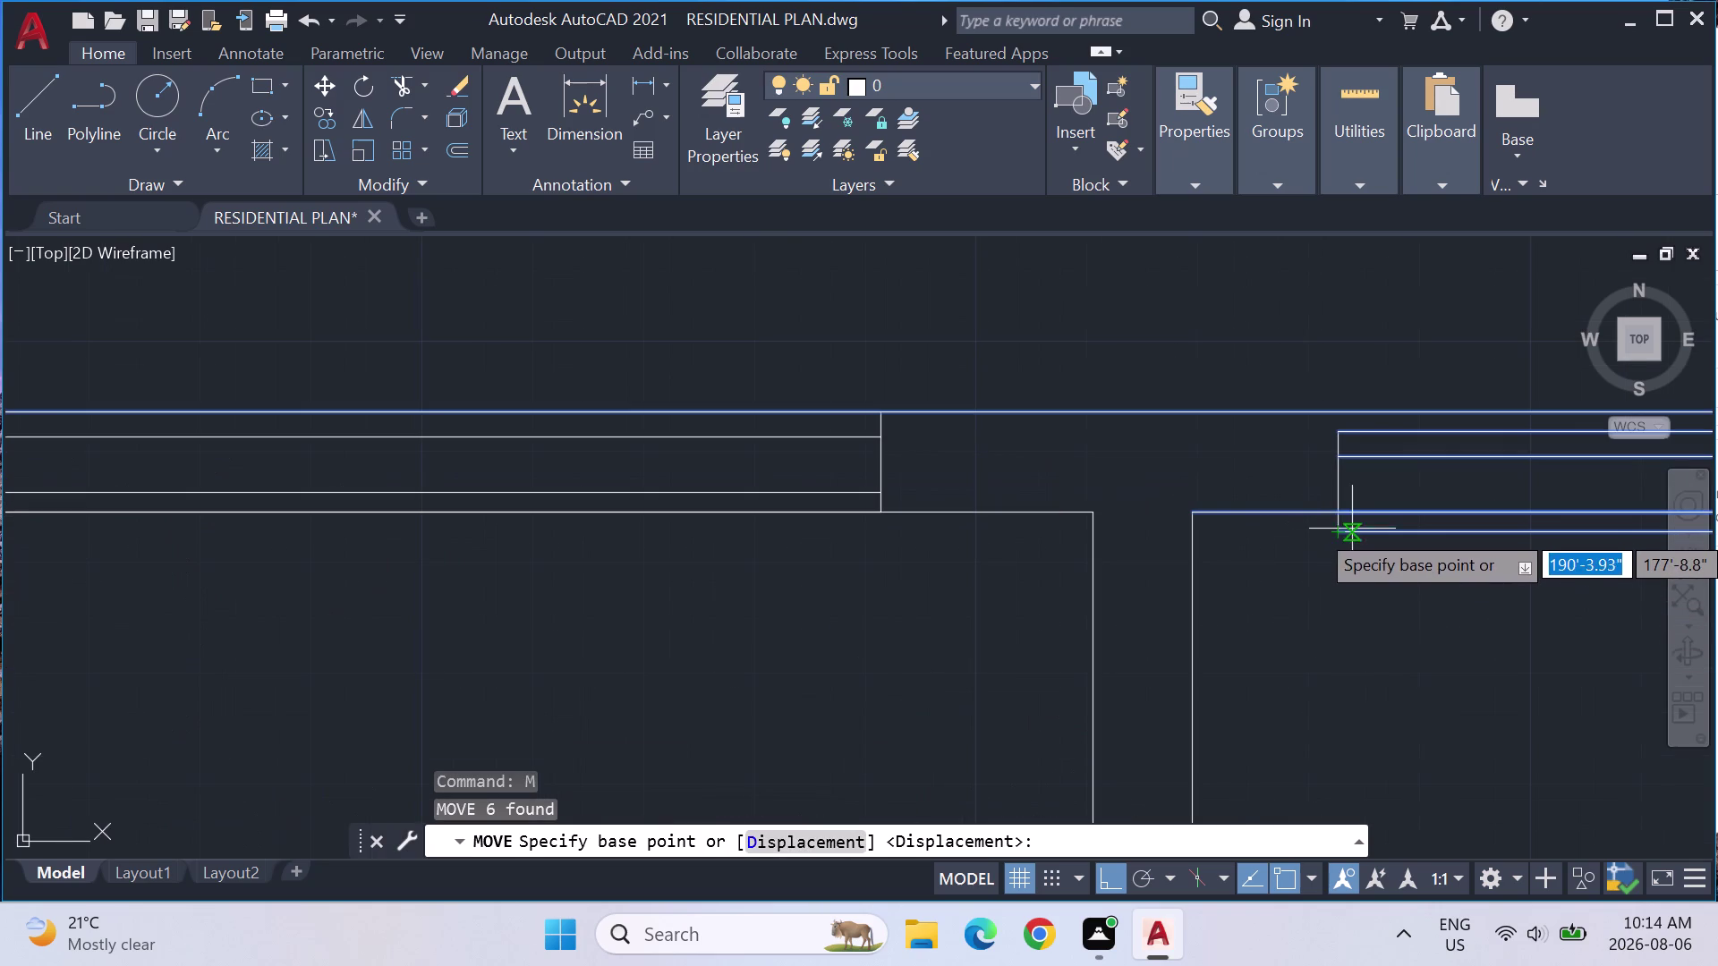
click(1339, 533)
click(1343, 509)
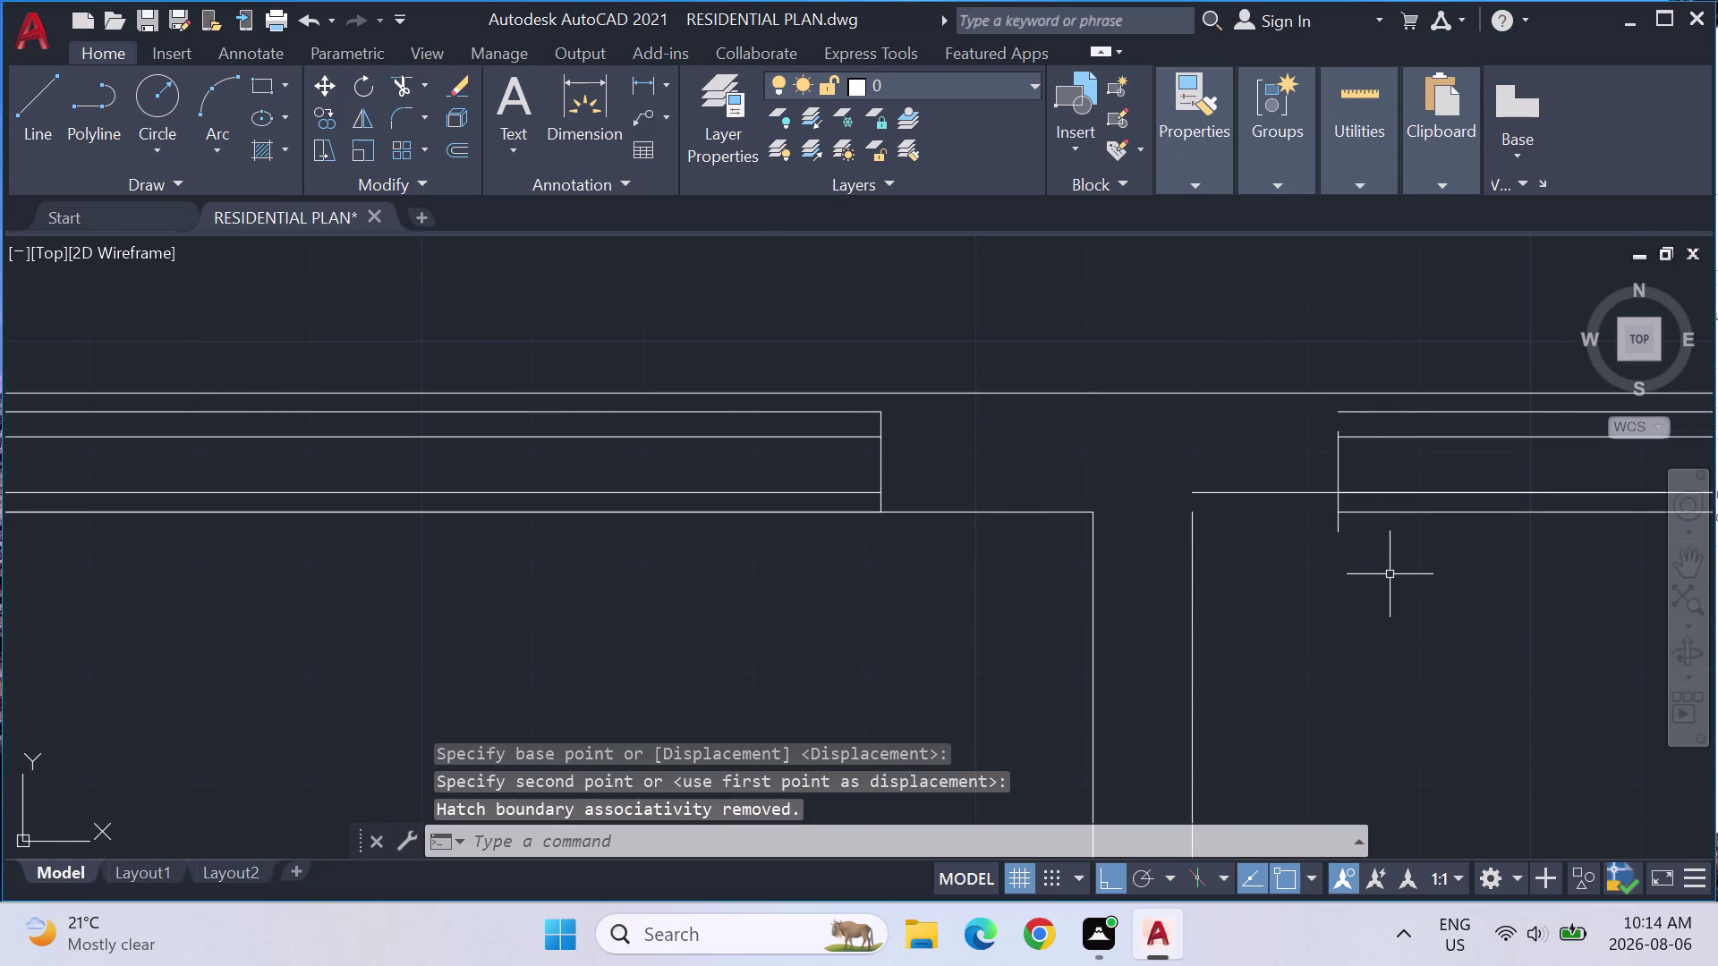
Trim the short line end at the upper-right wall corner.
text(TRI)
key(m)
key(Return)
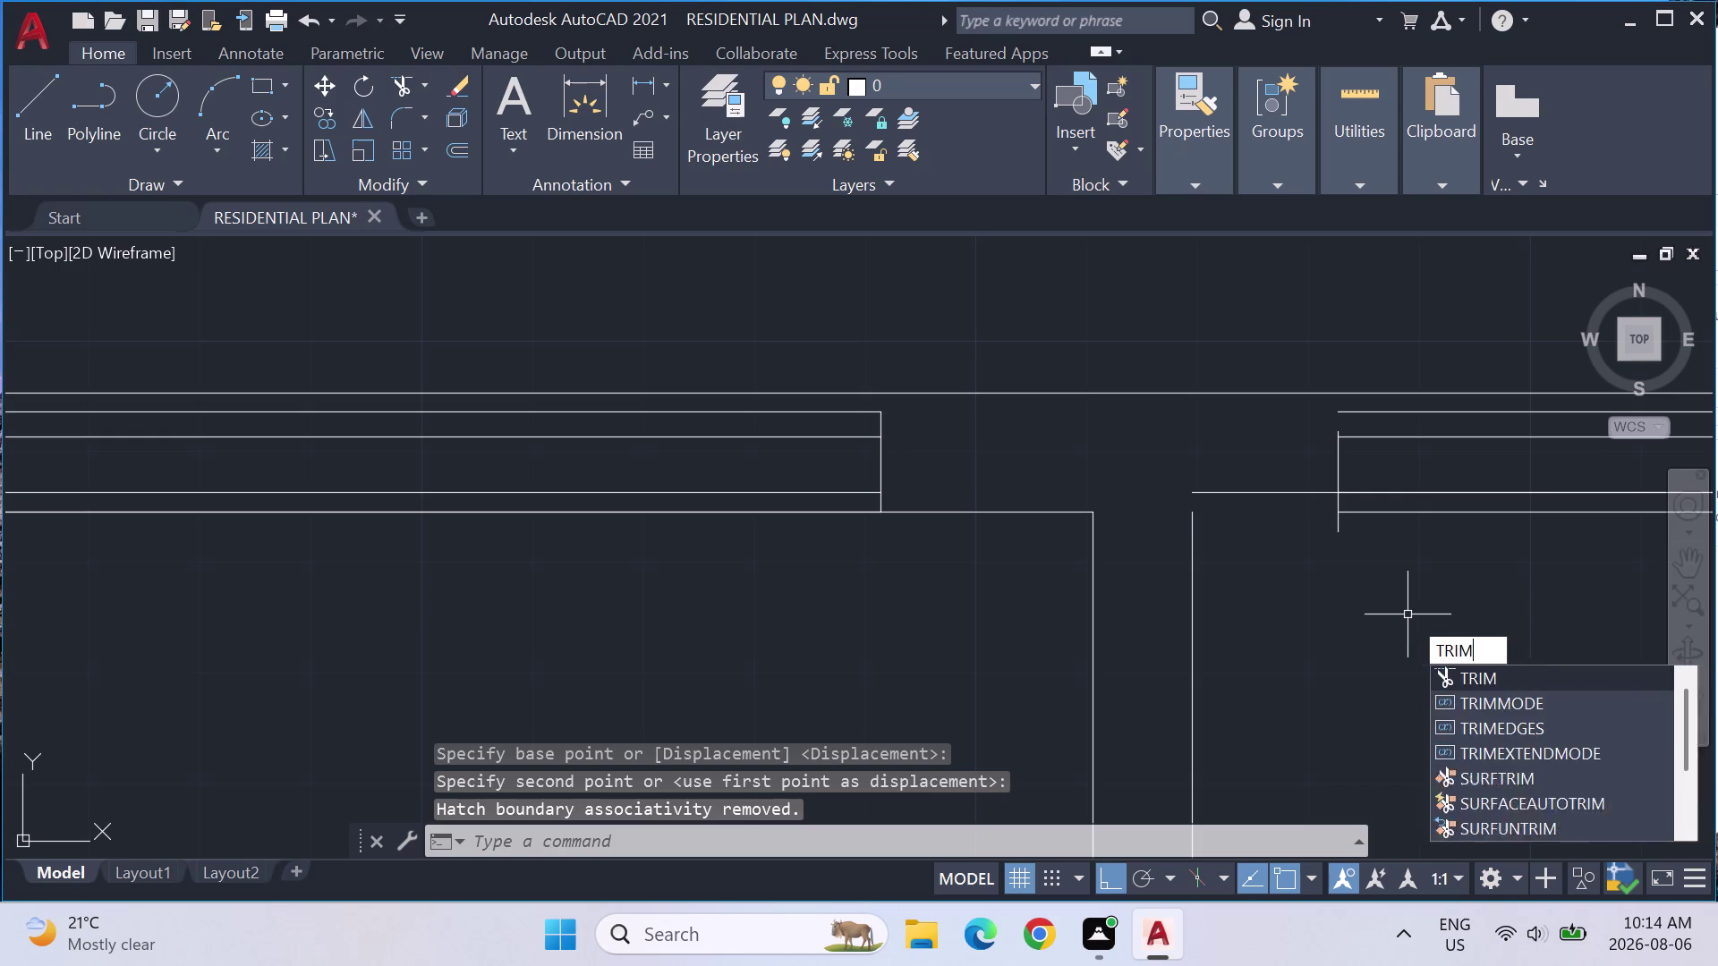
click(1341, 533)
click(1348, 512)
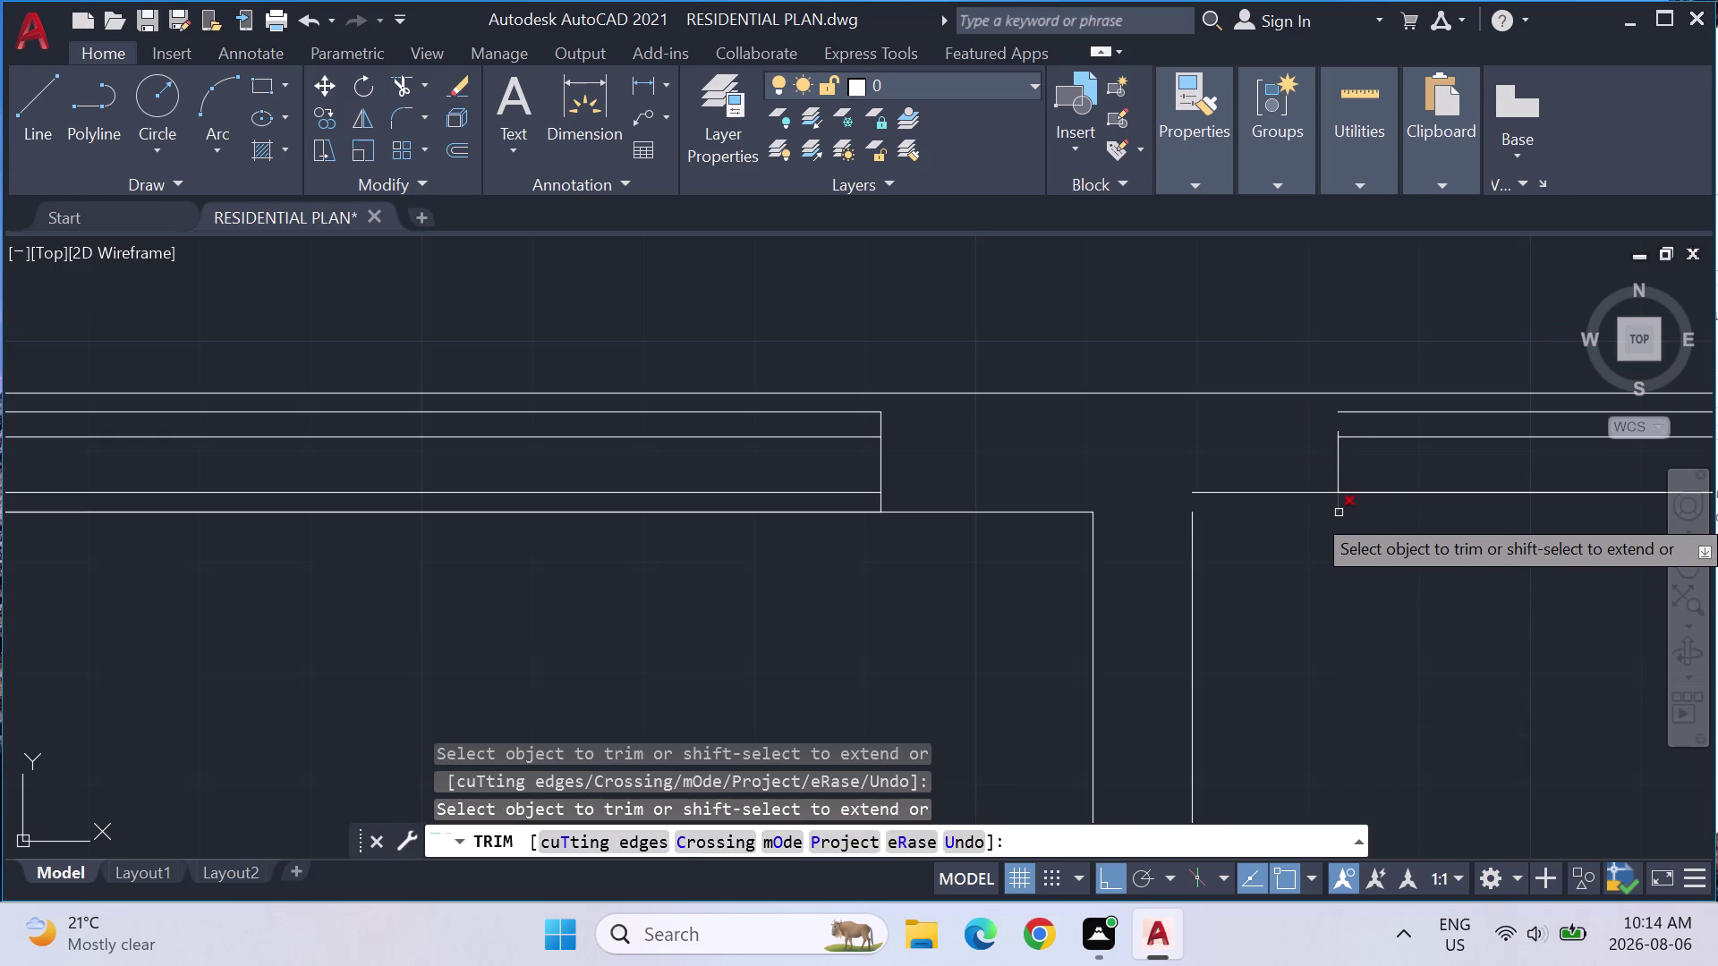
click(1338, 512)
key(Escape)
key(Escape)
key(Escape)
Extend two upper wall lines to their boundary with EX, then centre the bedroom and dining walls.
text(E)
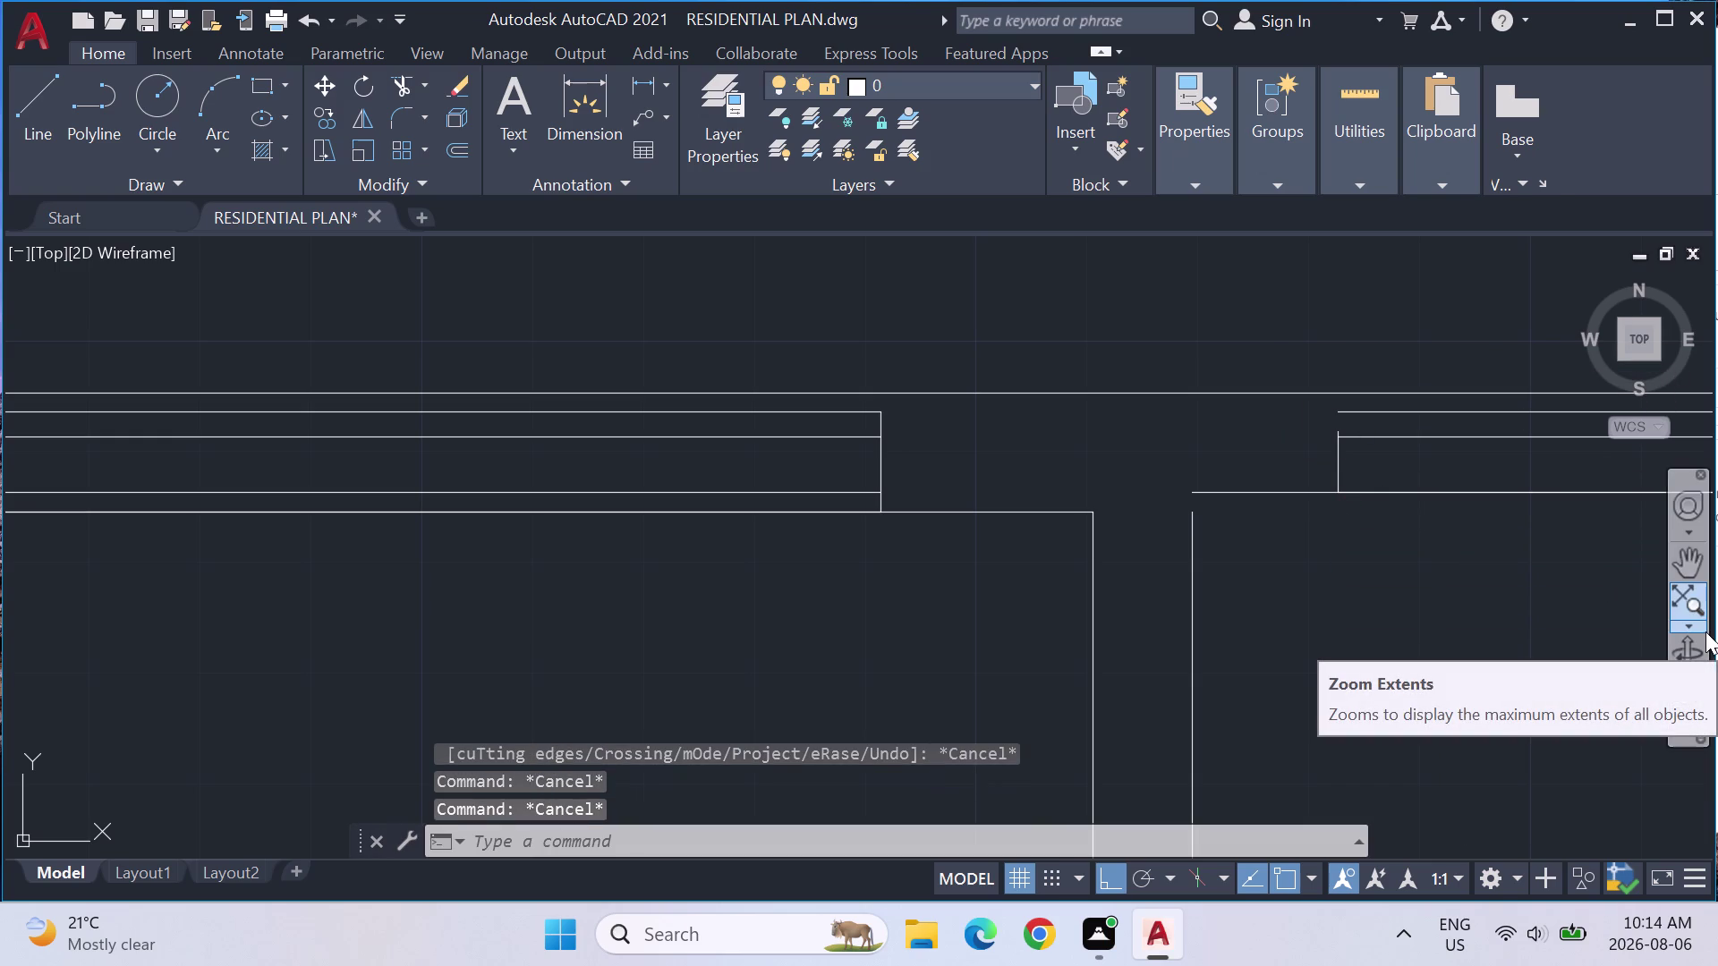
text(X)
key(Return)
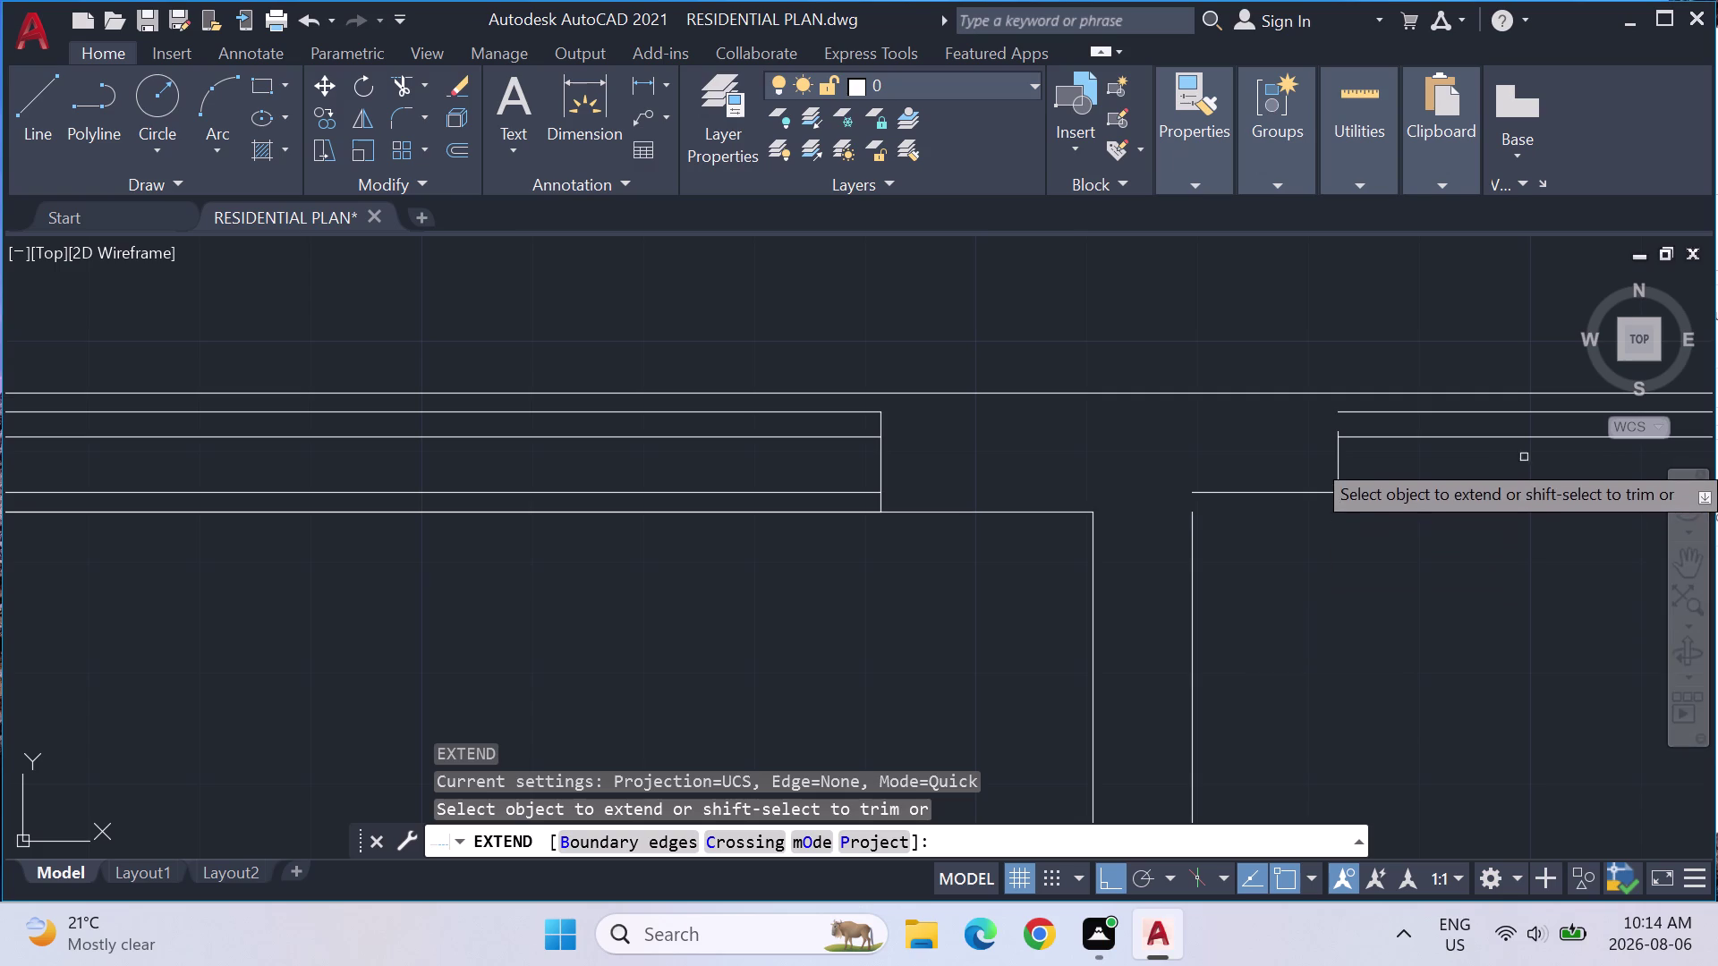
click(1337, 458)
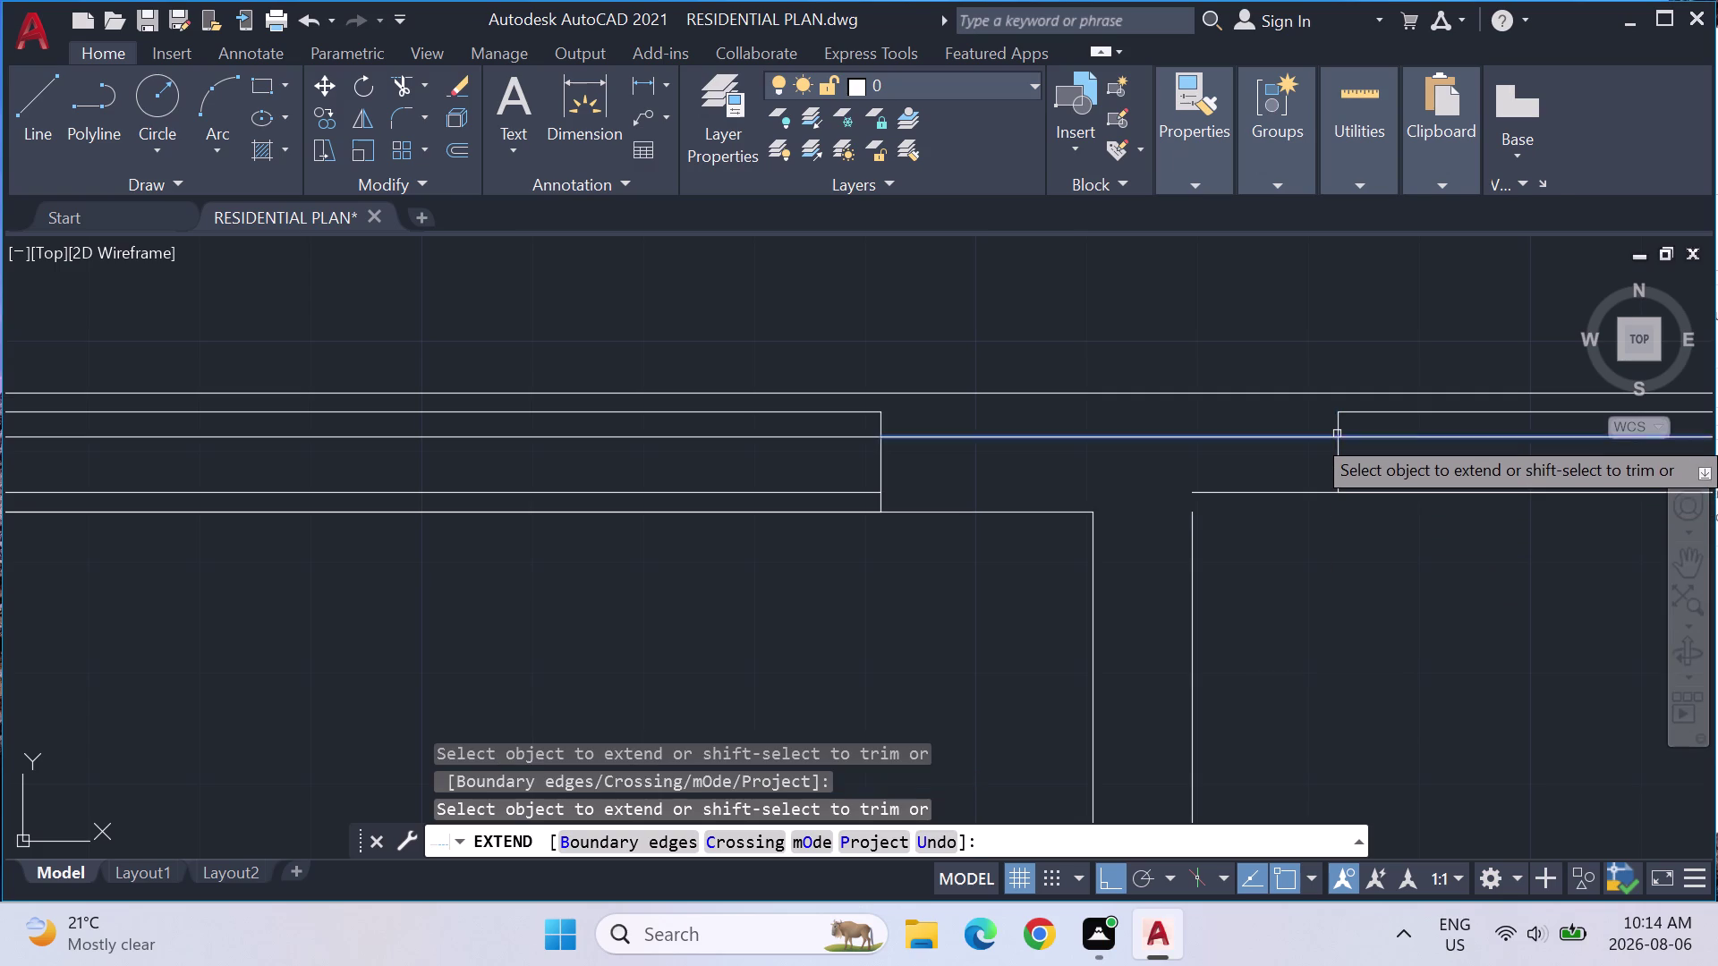
click(1336, 424)
scroll(down, 3)
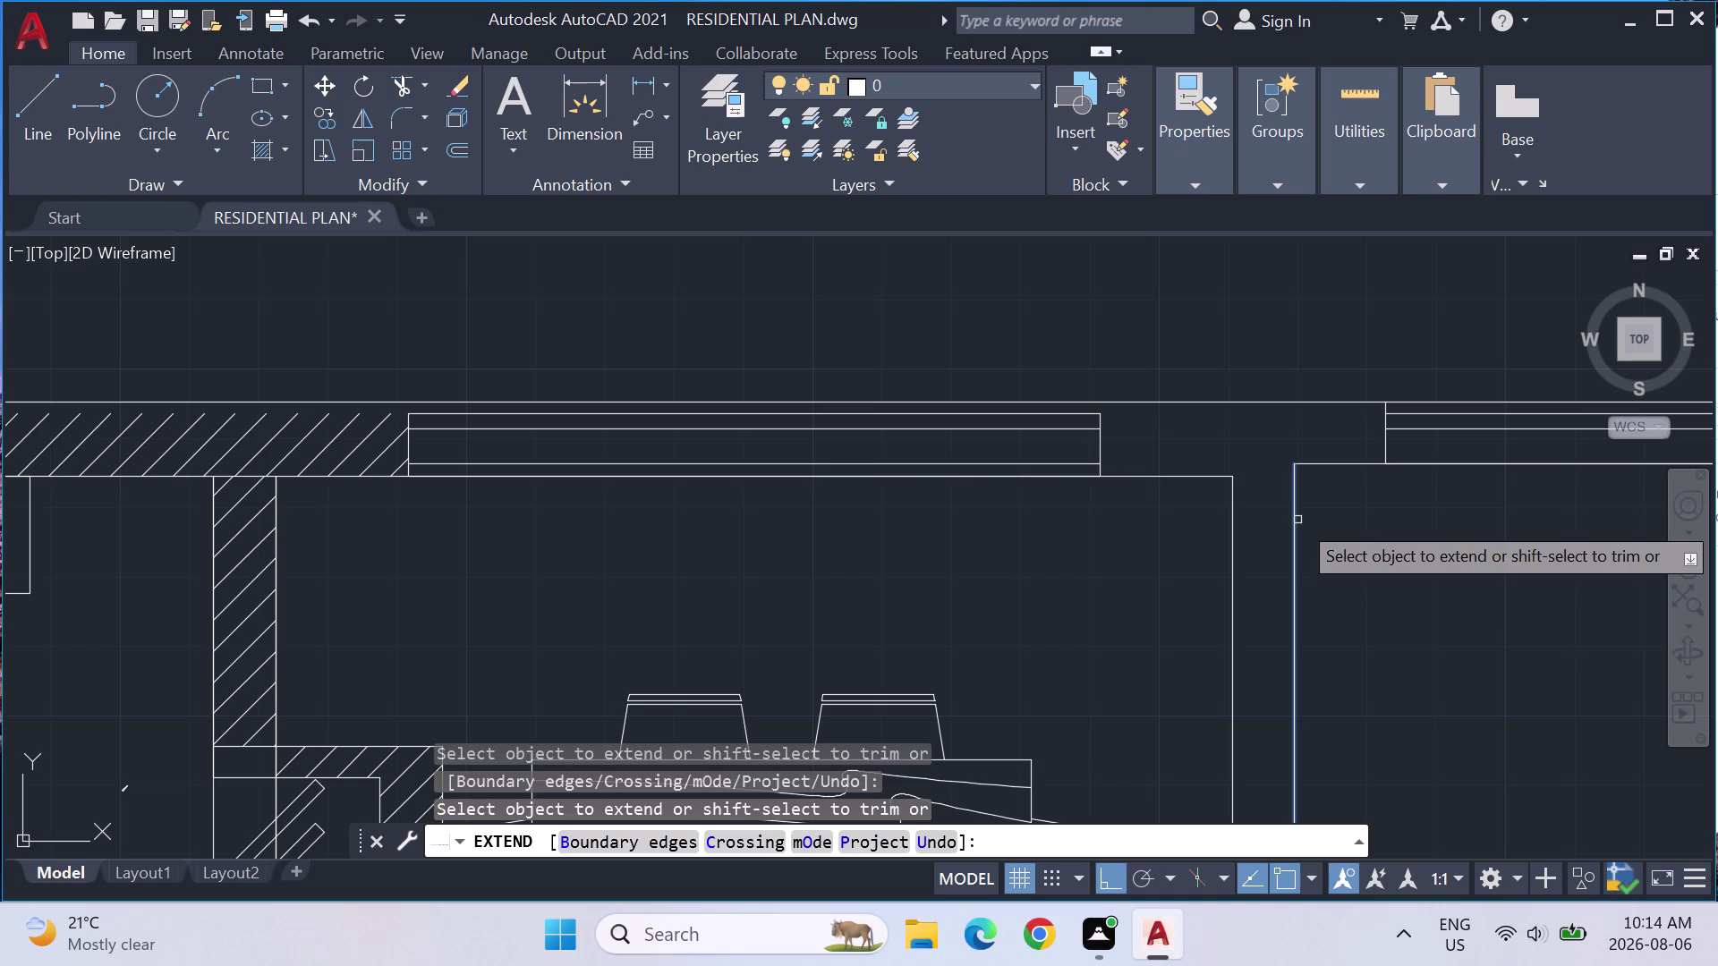
scroll(down, 3)
middle_drag(1371, 555, 1346, 561)
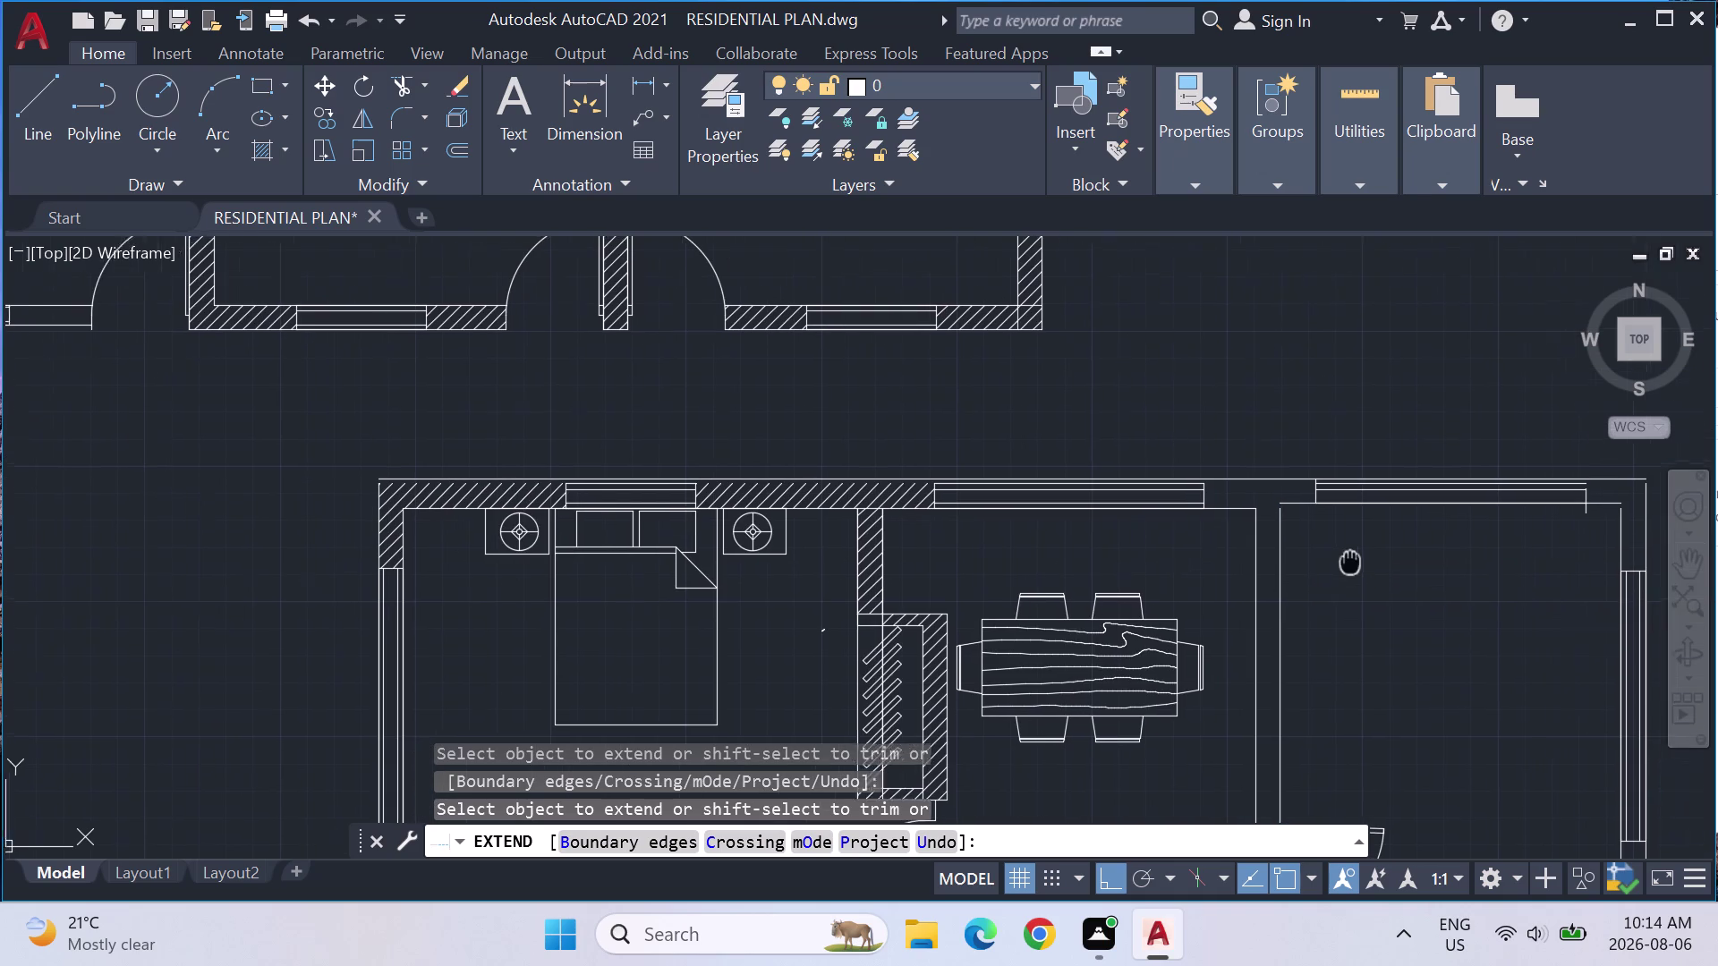
middle_drag(1346, 561, 1278, 569)
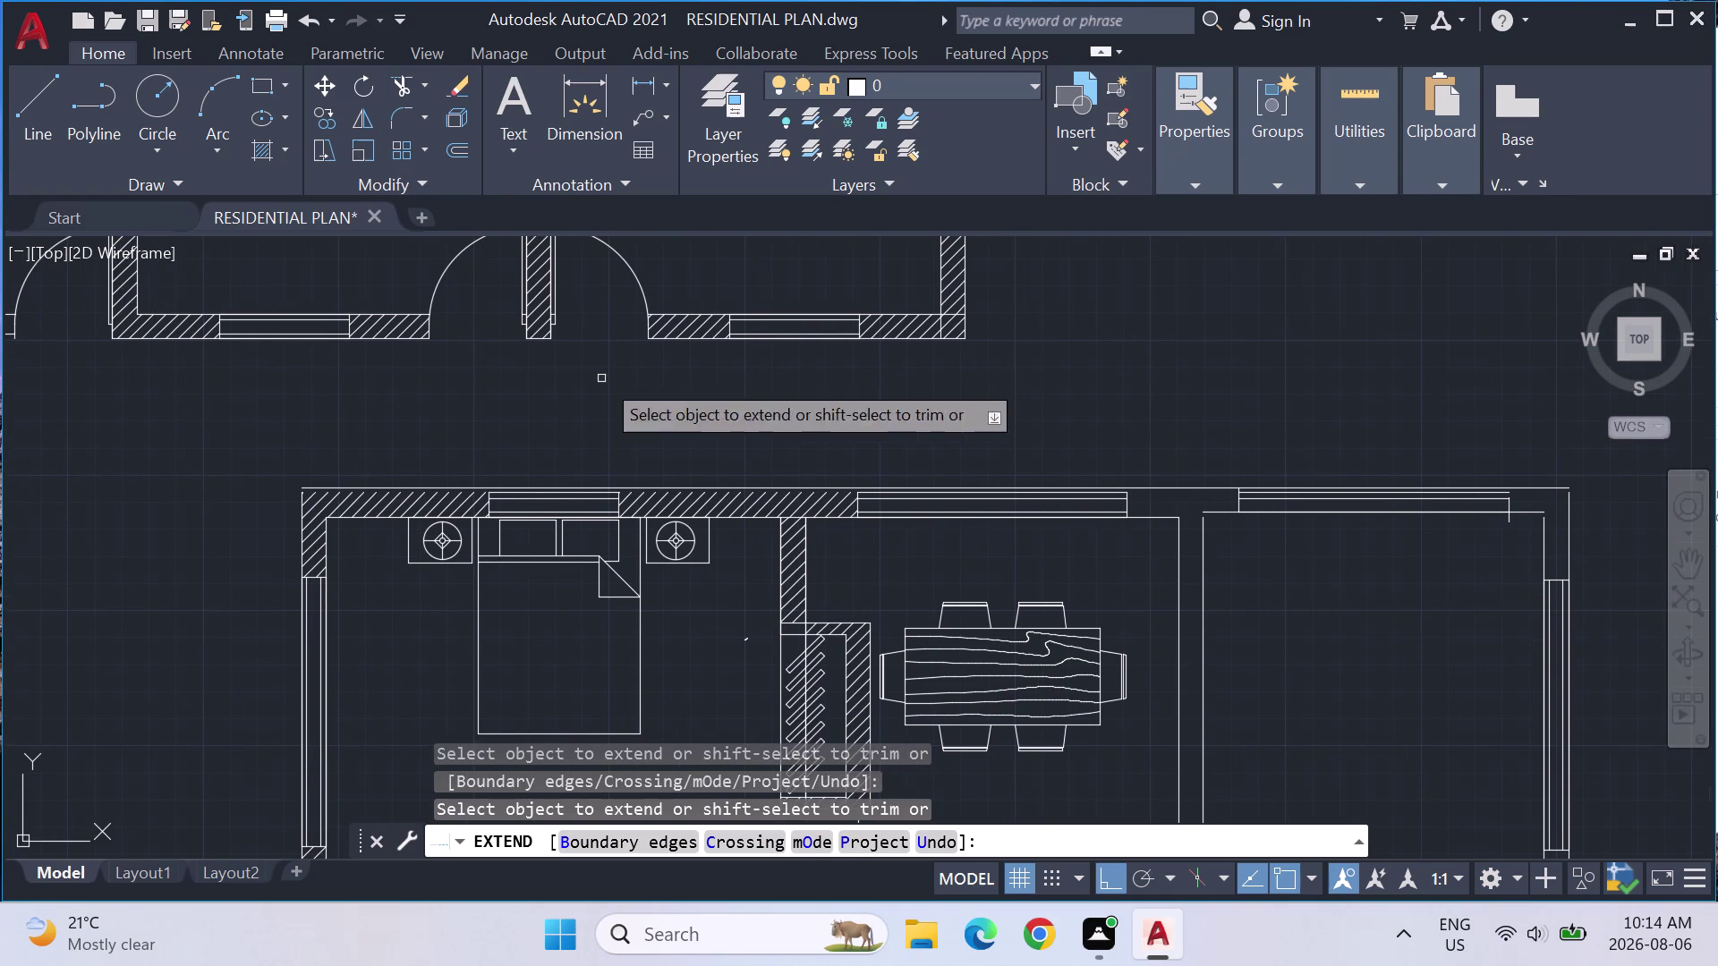
Draw a horizontal wall line along the bedroom wall and delete a stray line.
click(29, 108)
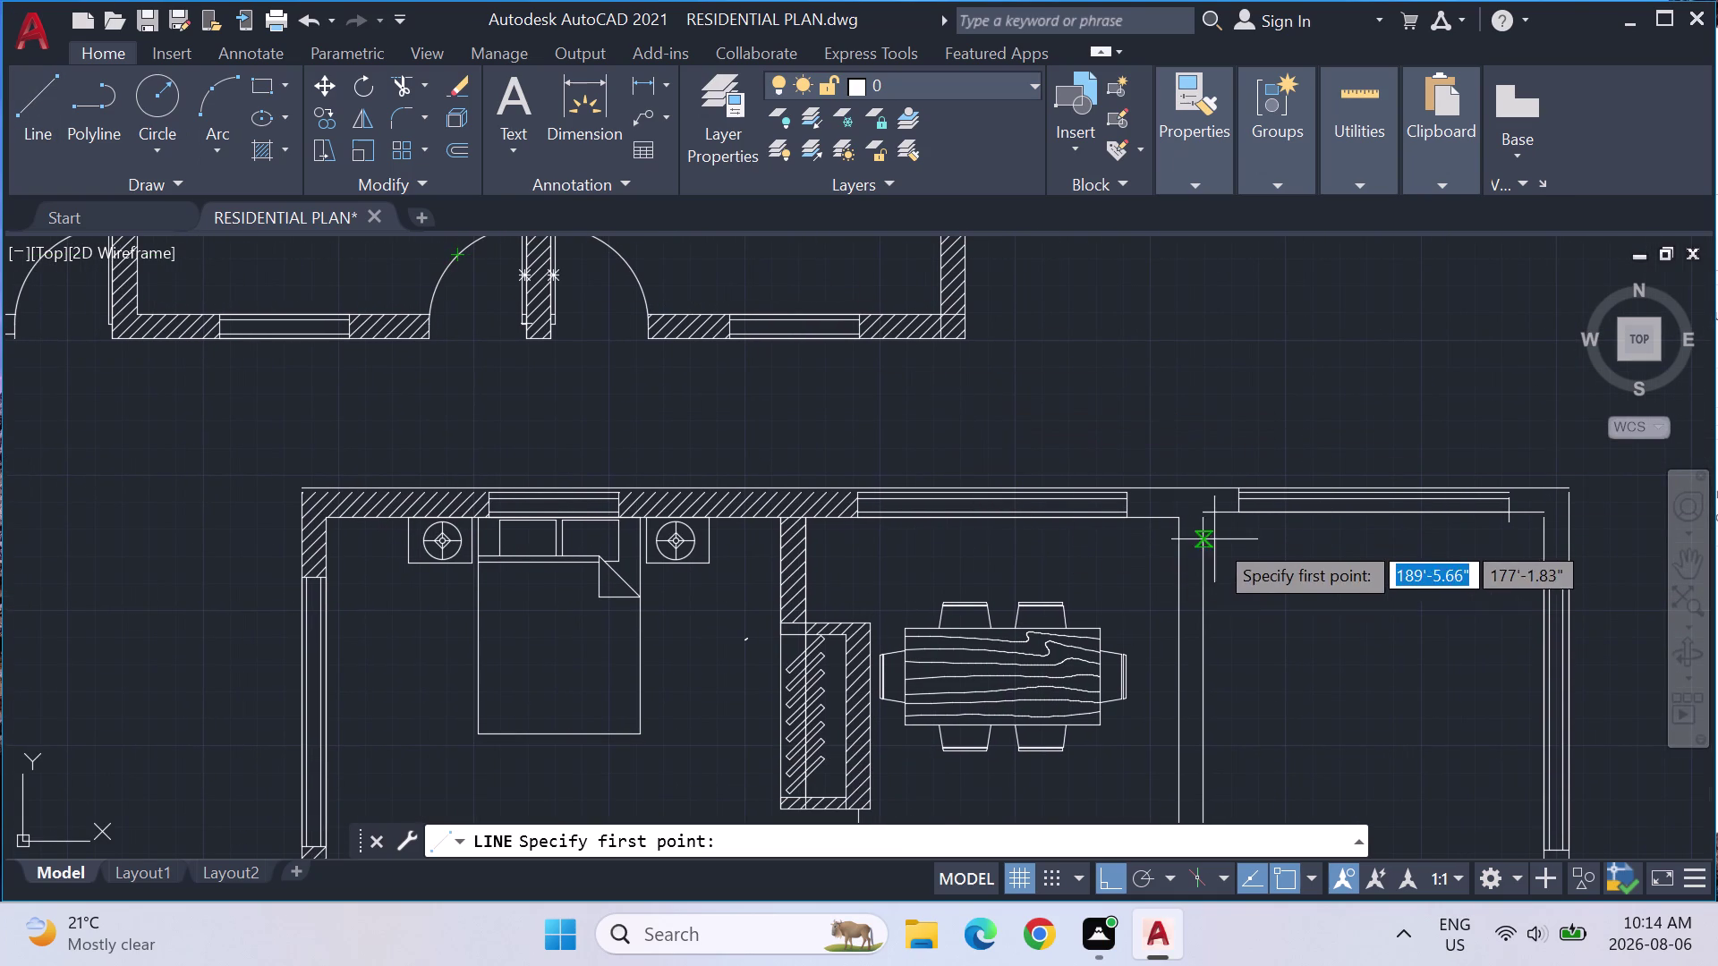
click(1200, 522)
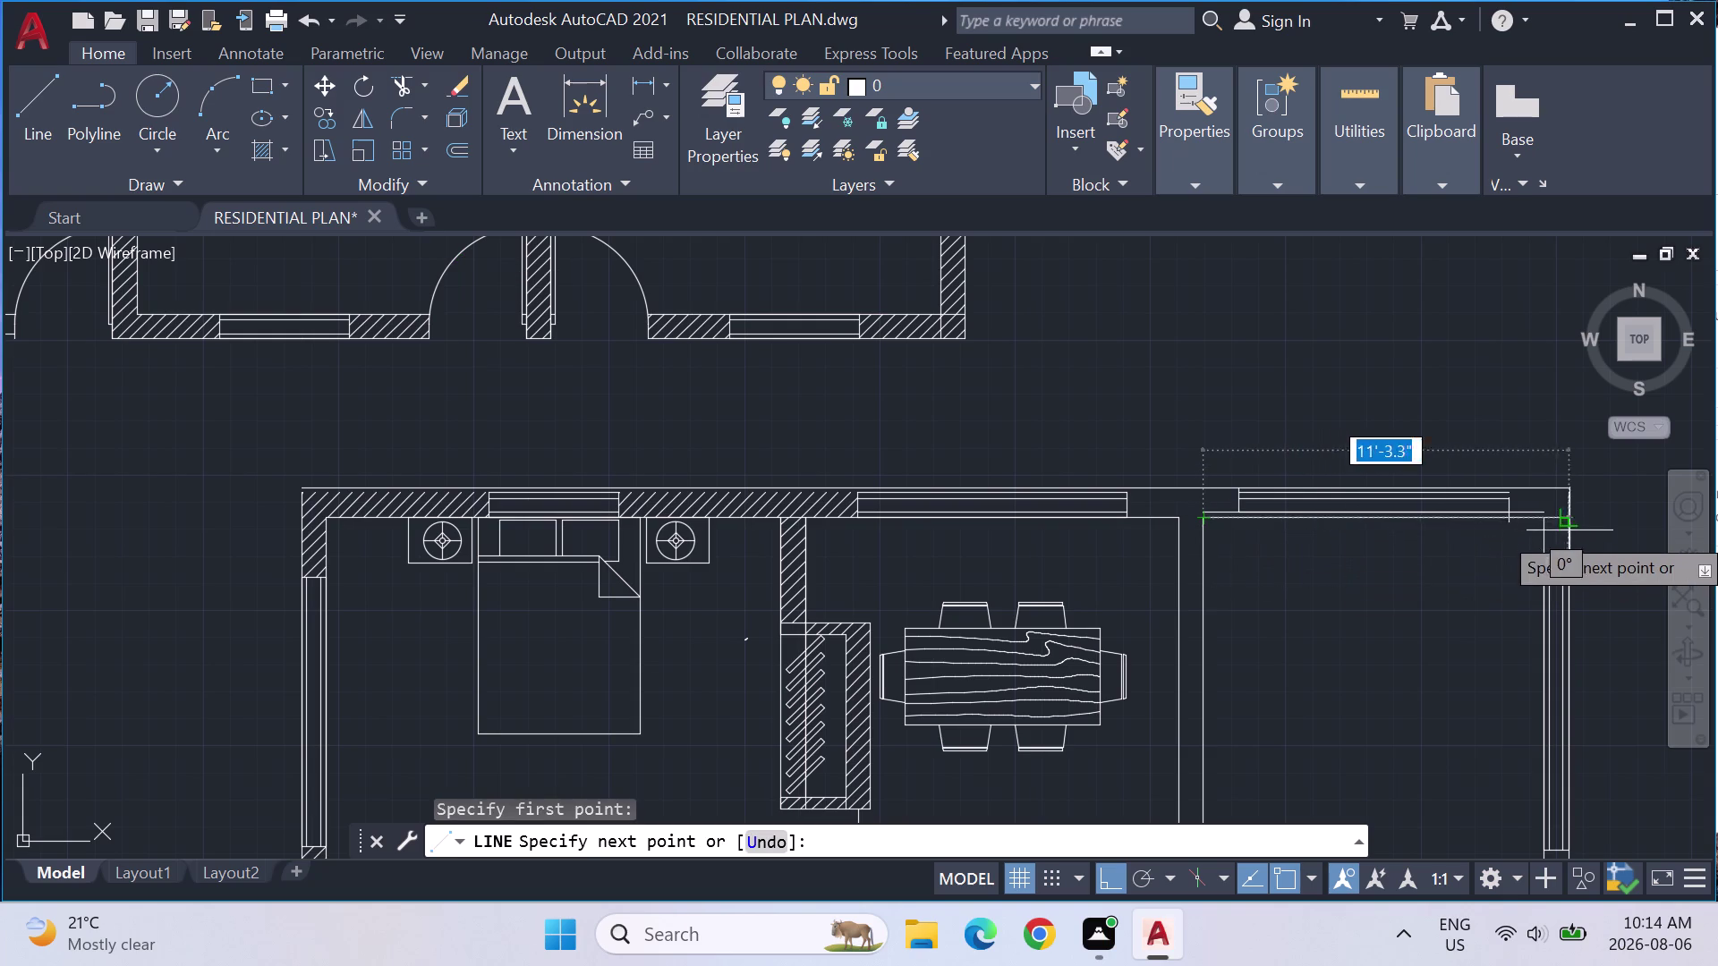
click(1544, 520)
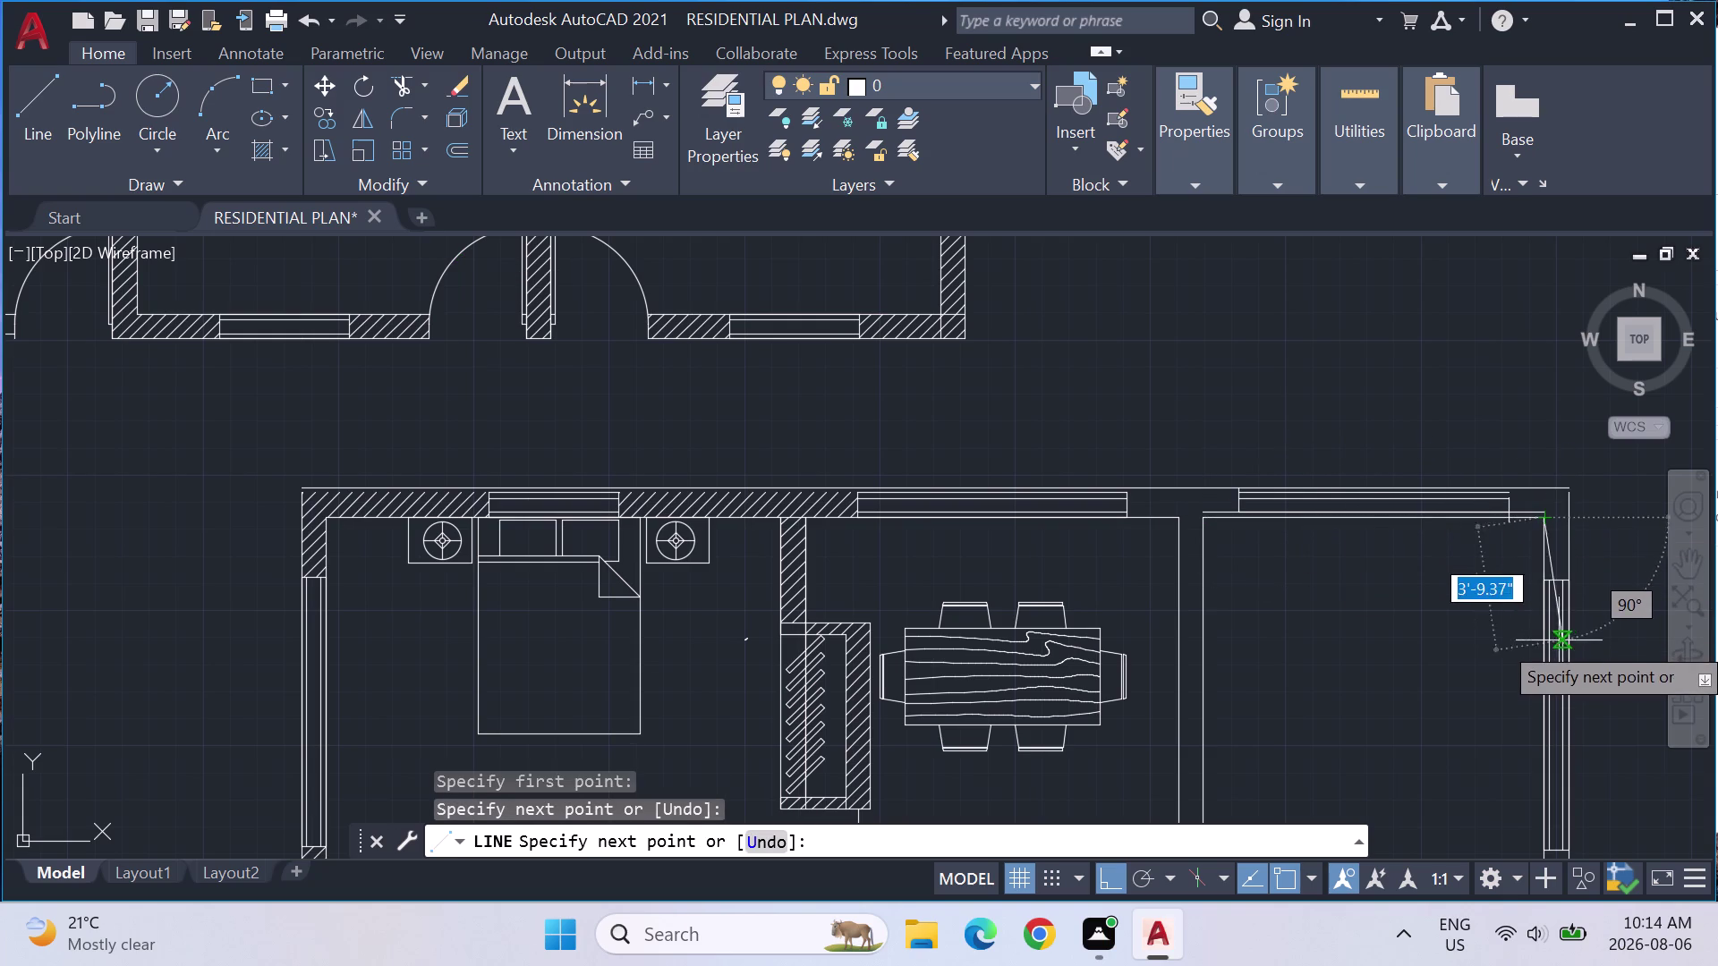
key(Escape)
scroll(up, 3)
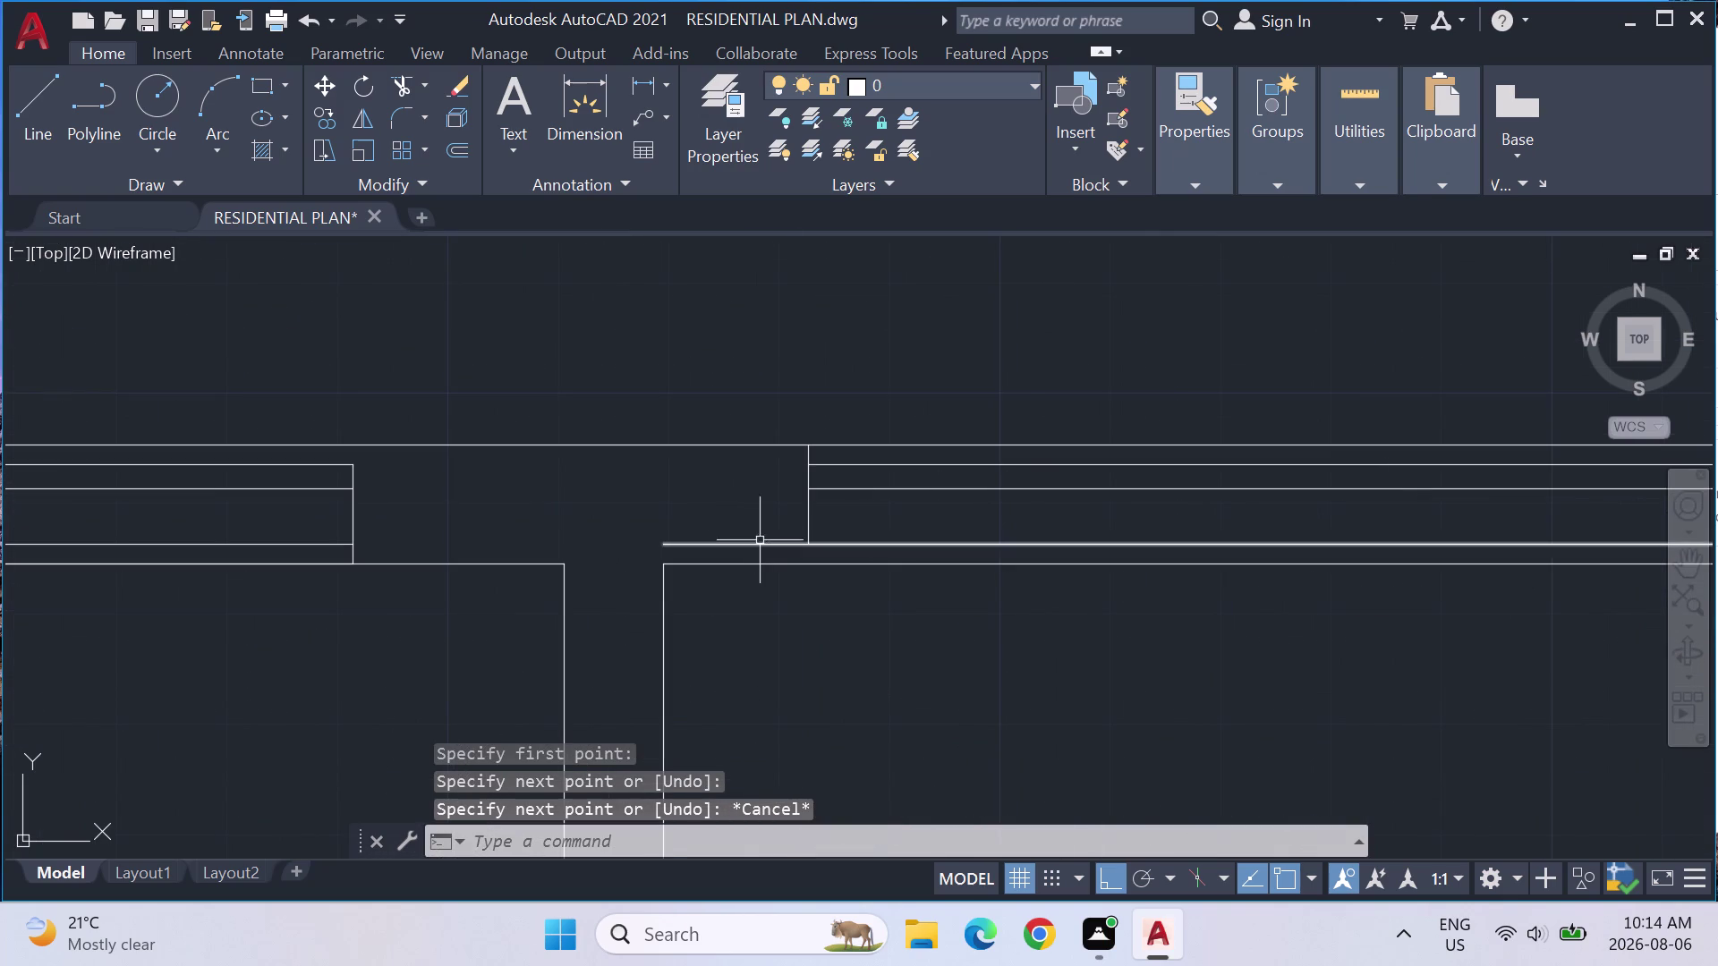
click(751, 545)
key(Delete)
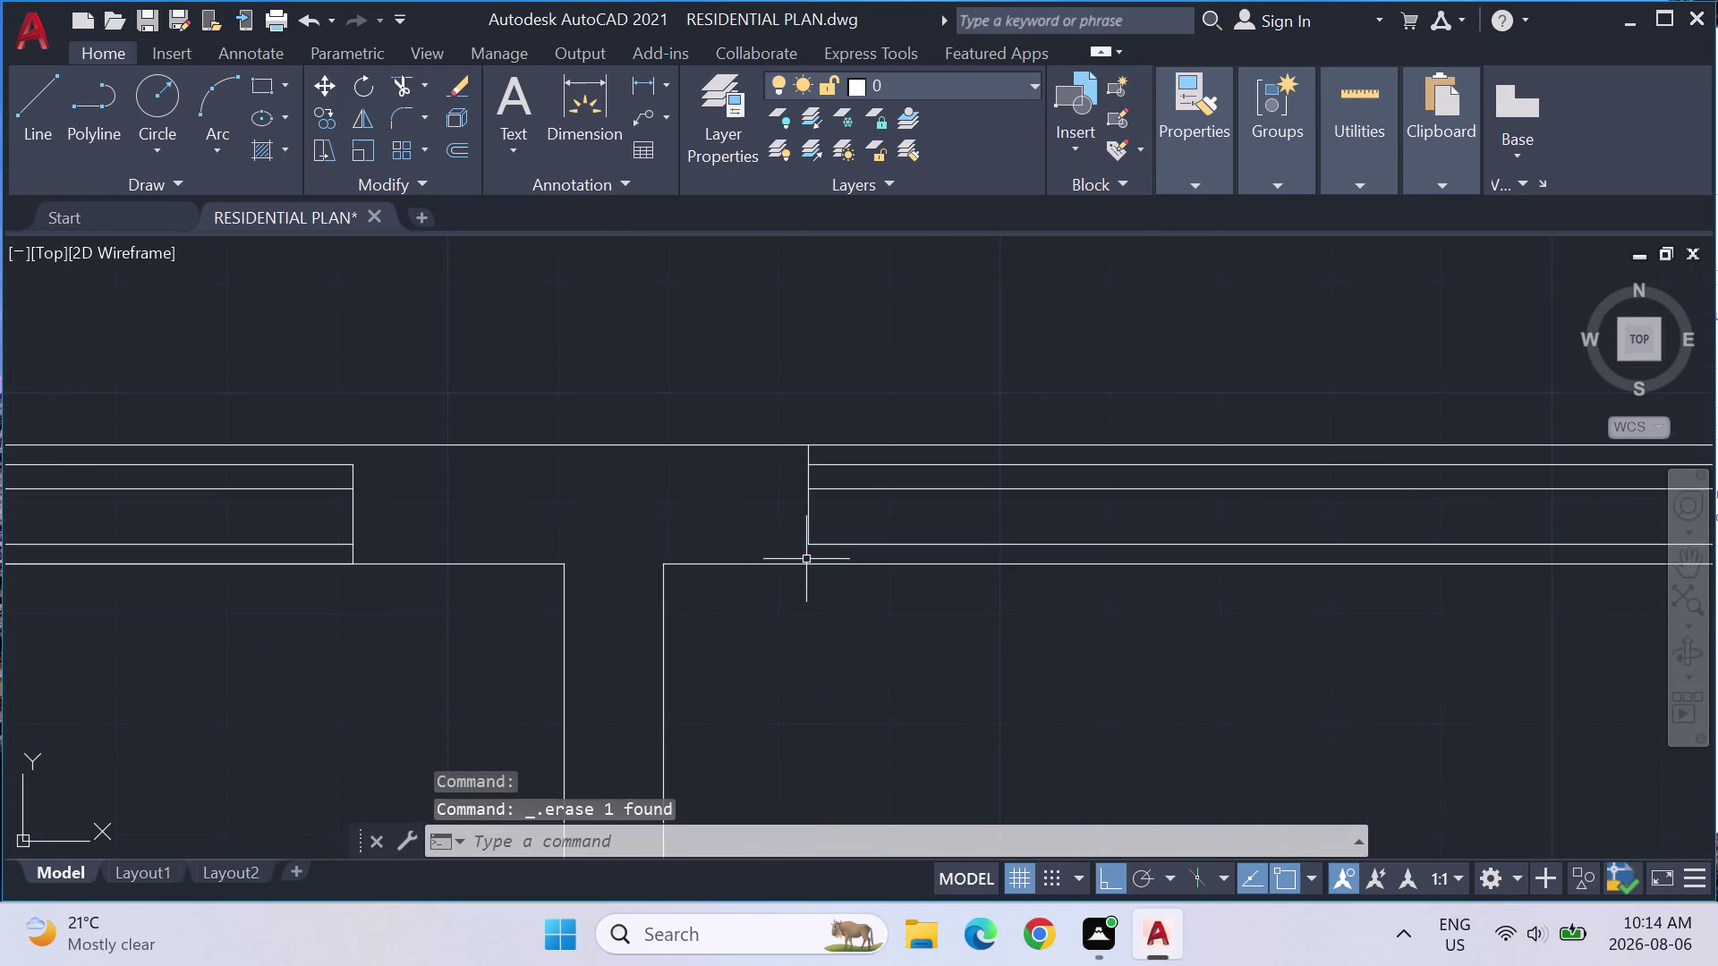
scroll(down, 3)
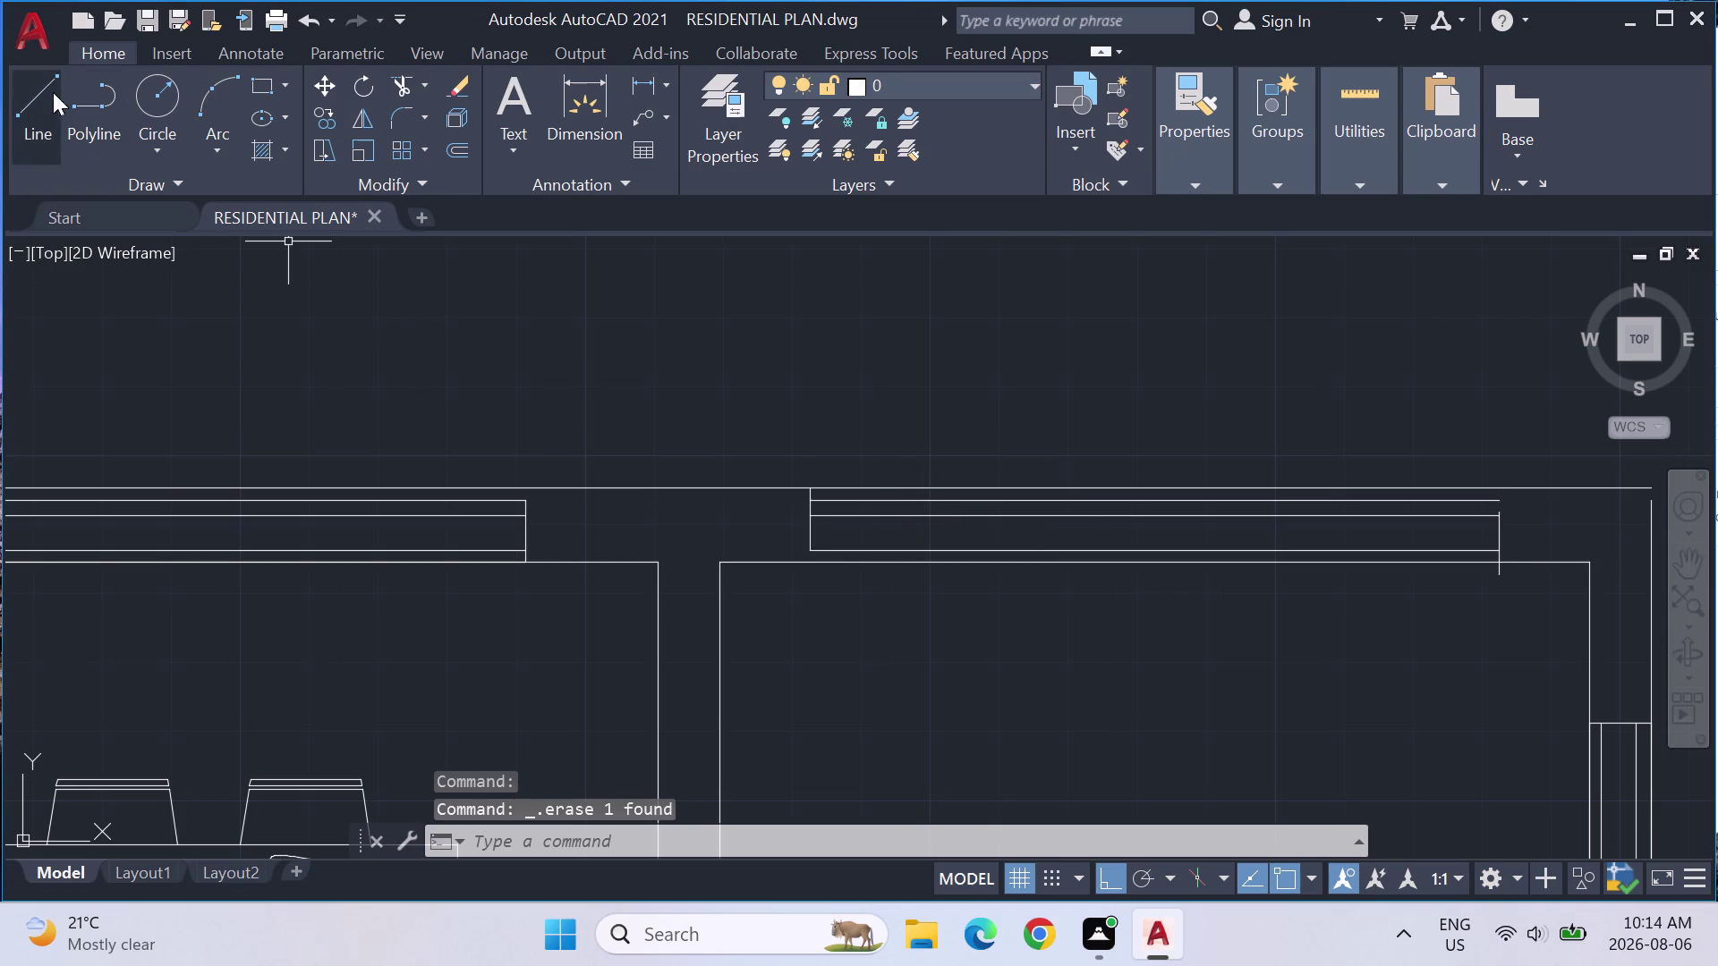
Draw a new wall line, following it along the wall to its far end.
click(56, 97)
click(803, 549)
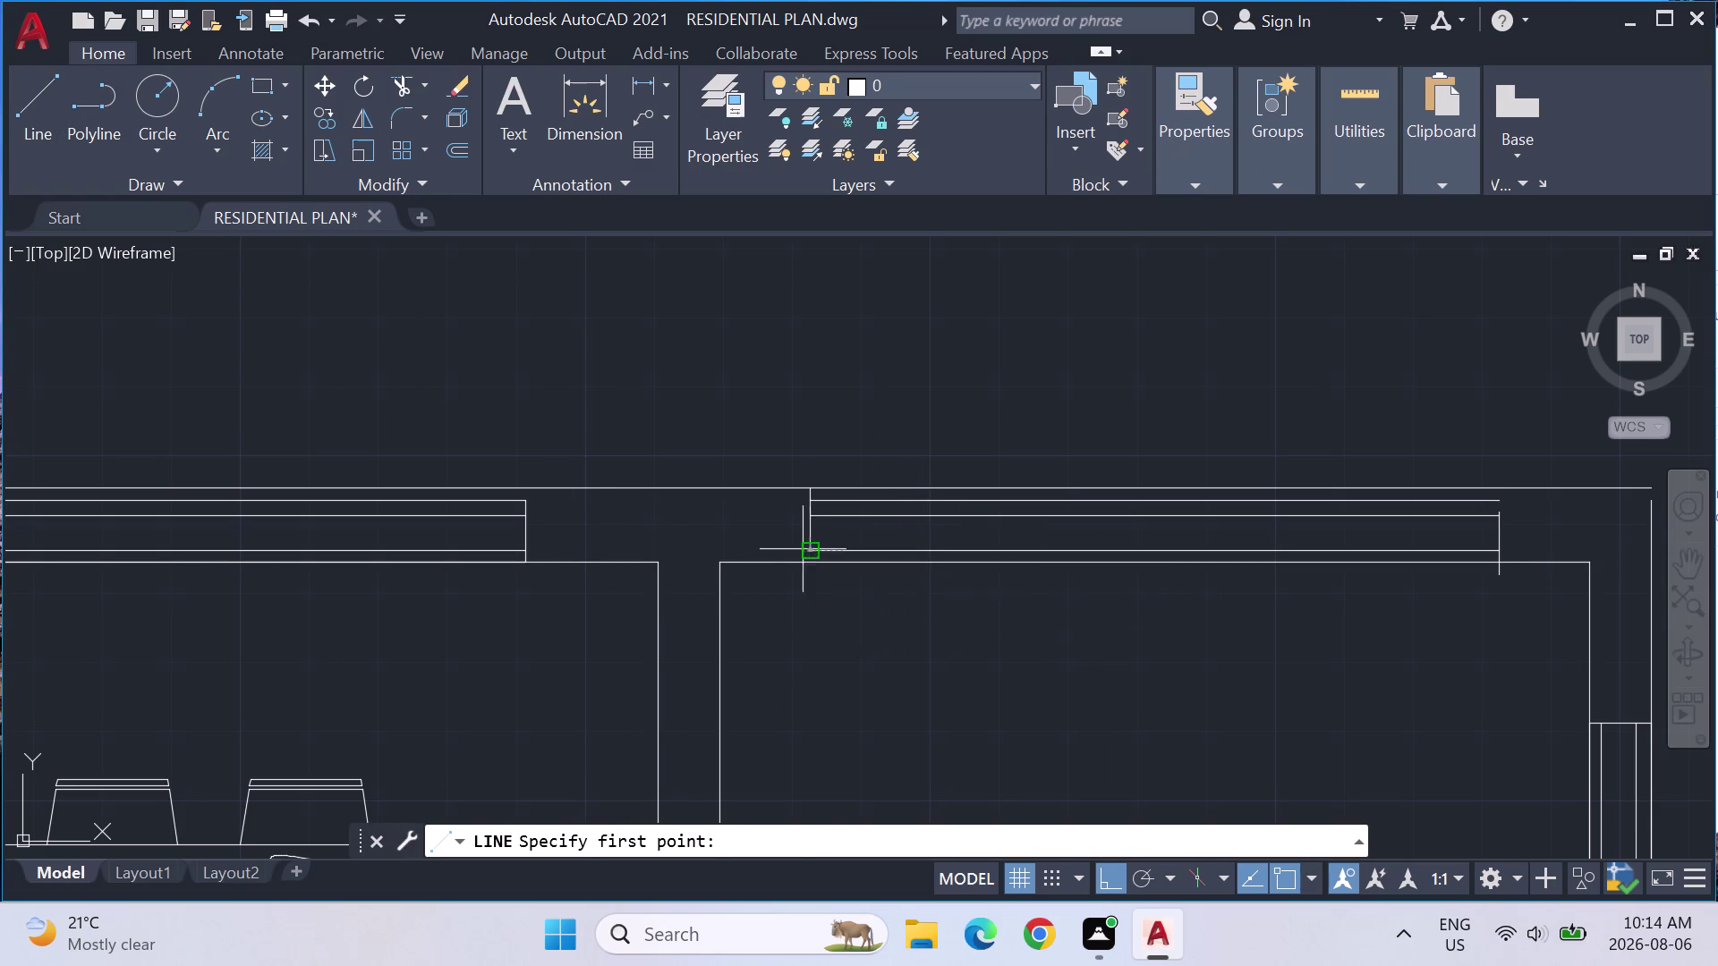
scroll(up, 3)
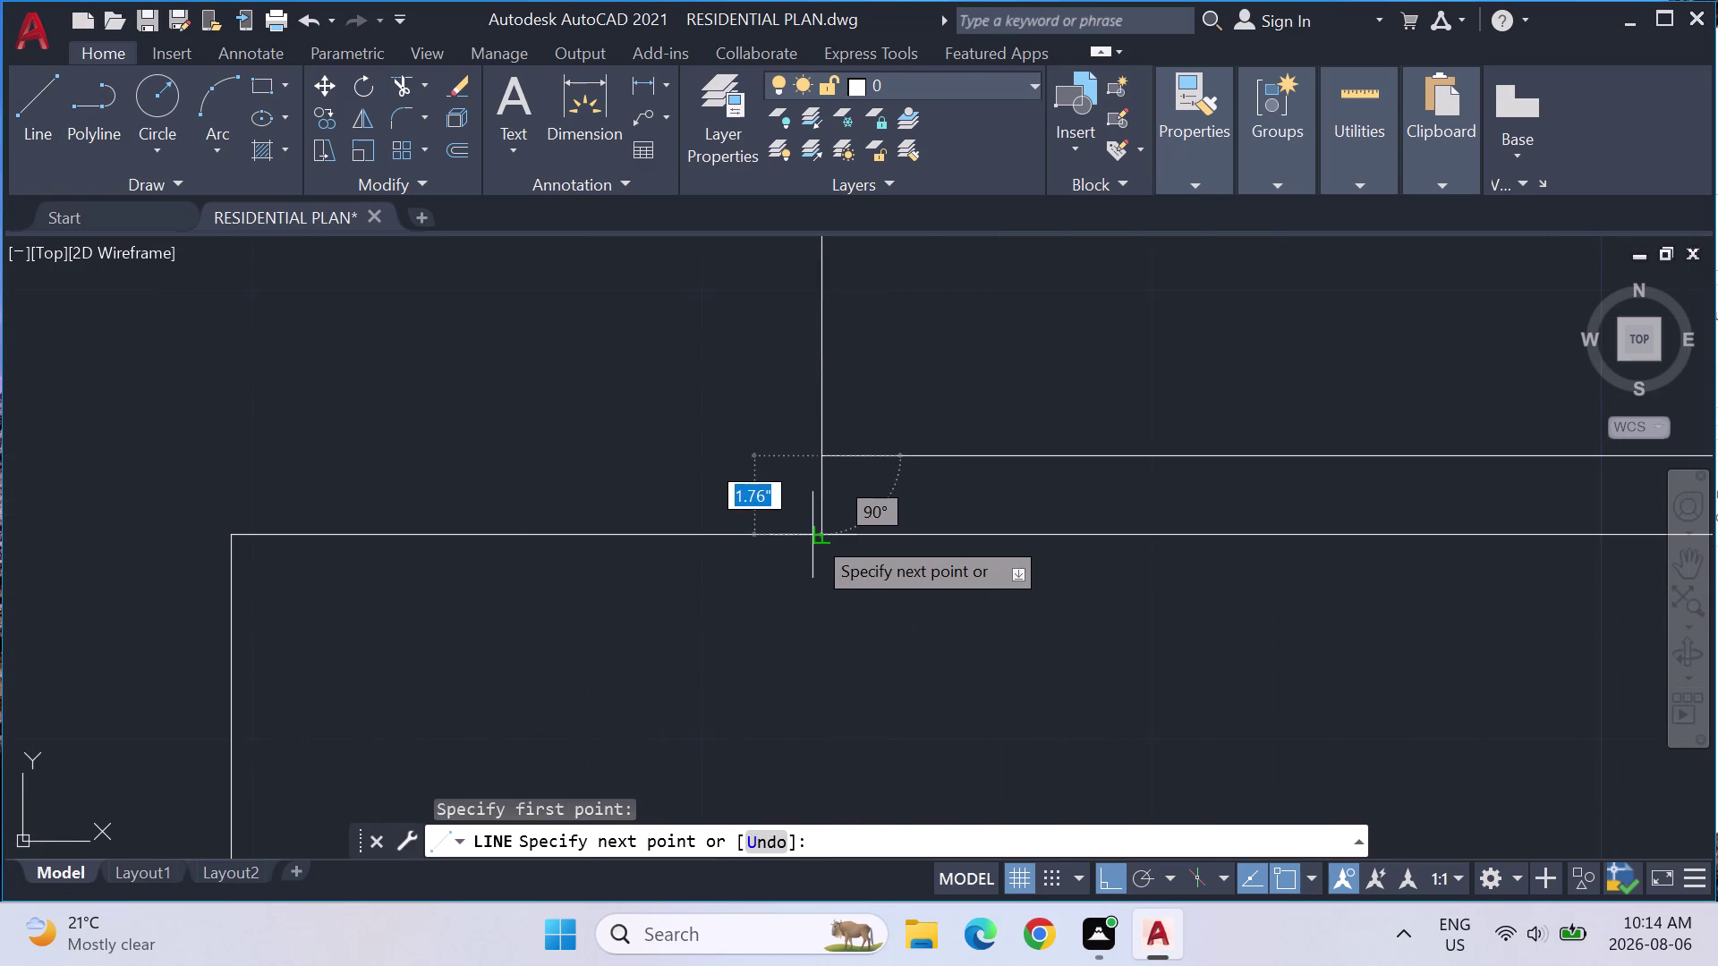
click(826, 529)
scroll(down, 3)
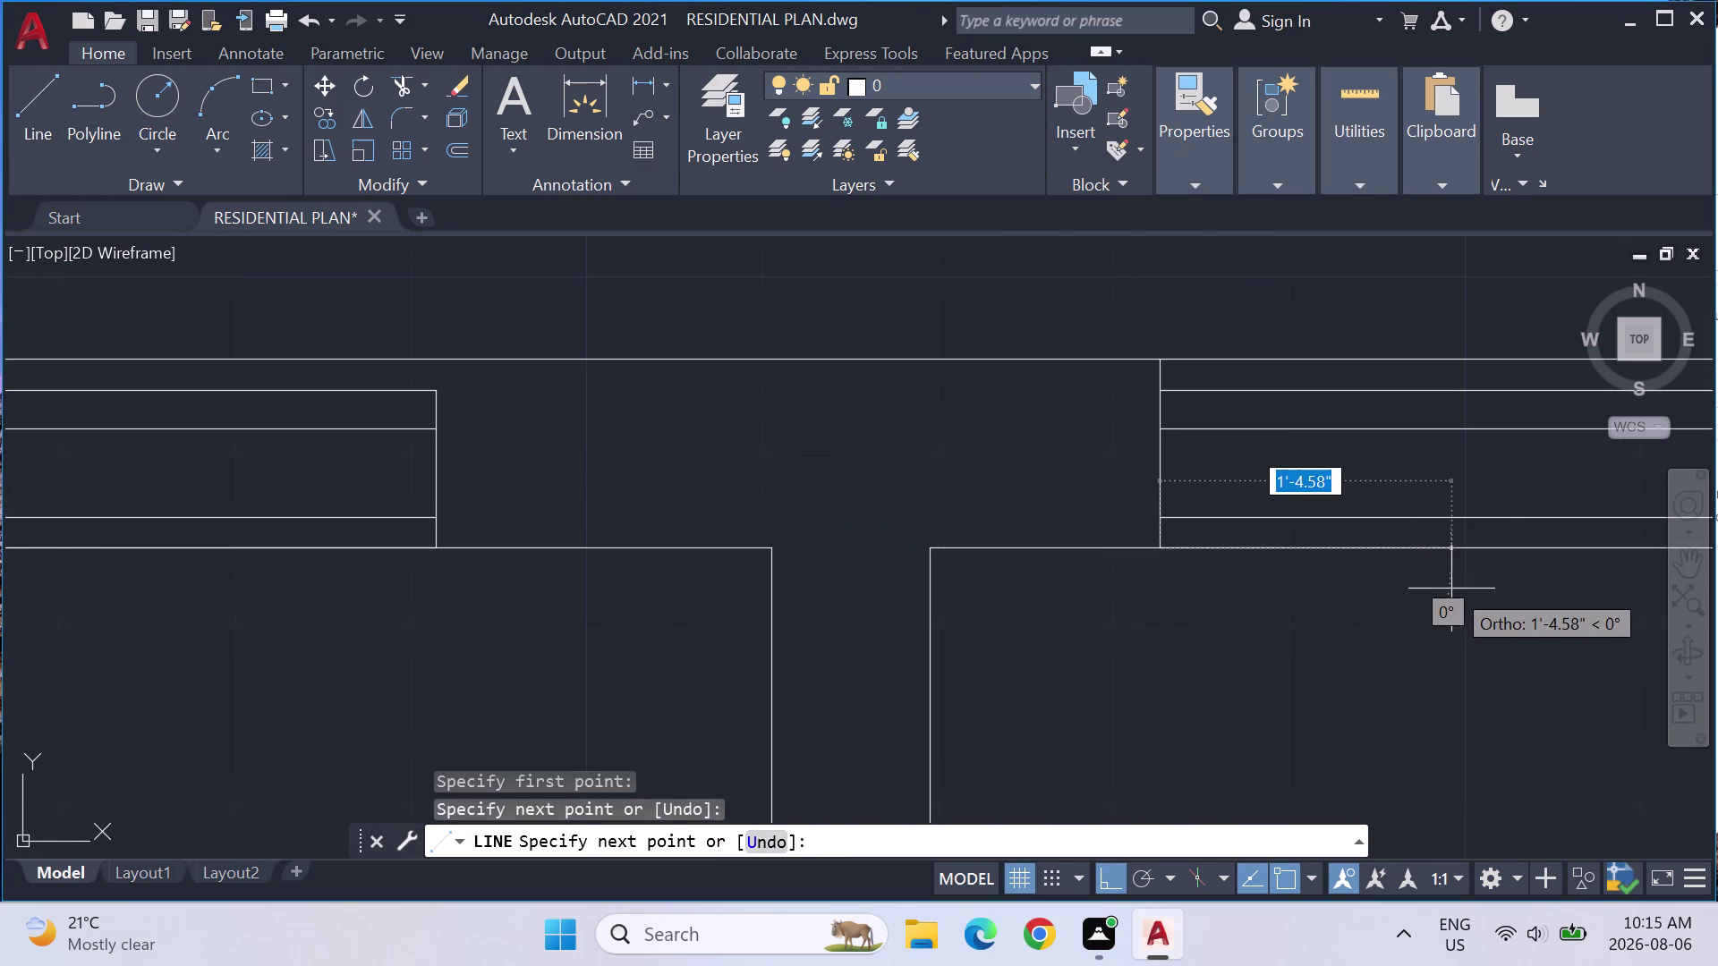
middle_drag(1452, 589, 681, 589)
scroll(down, 3)
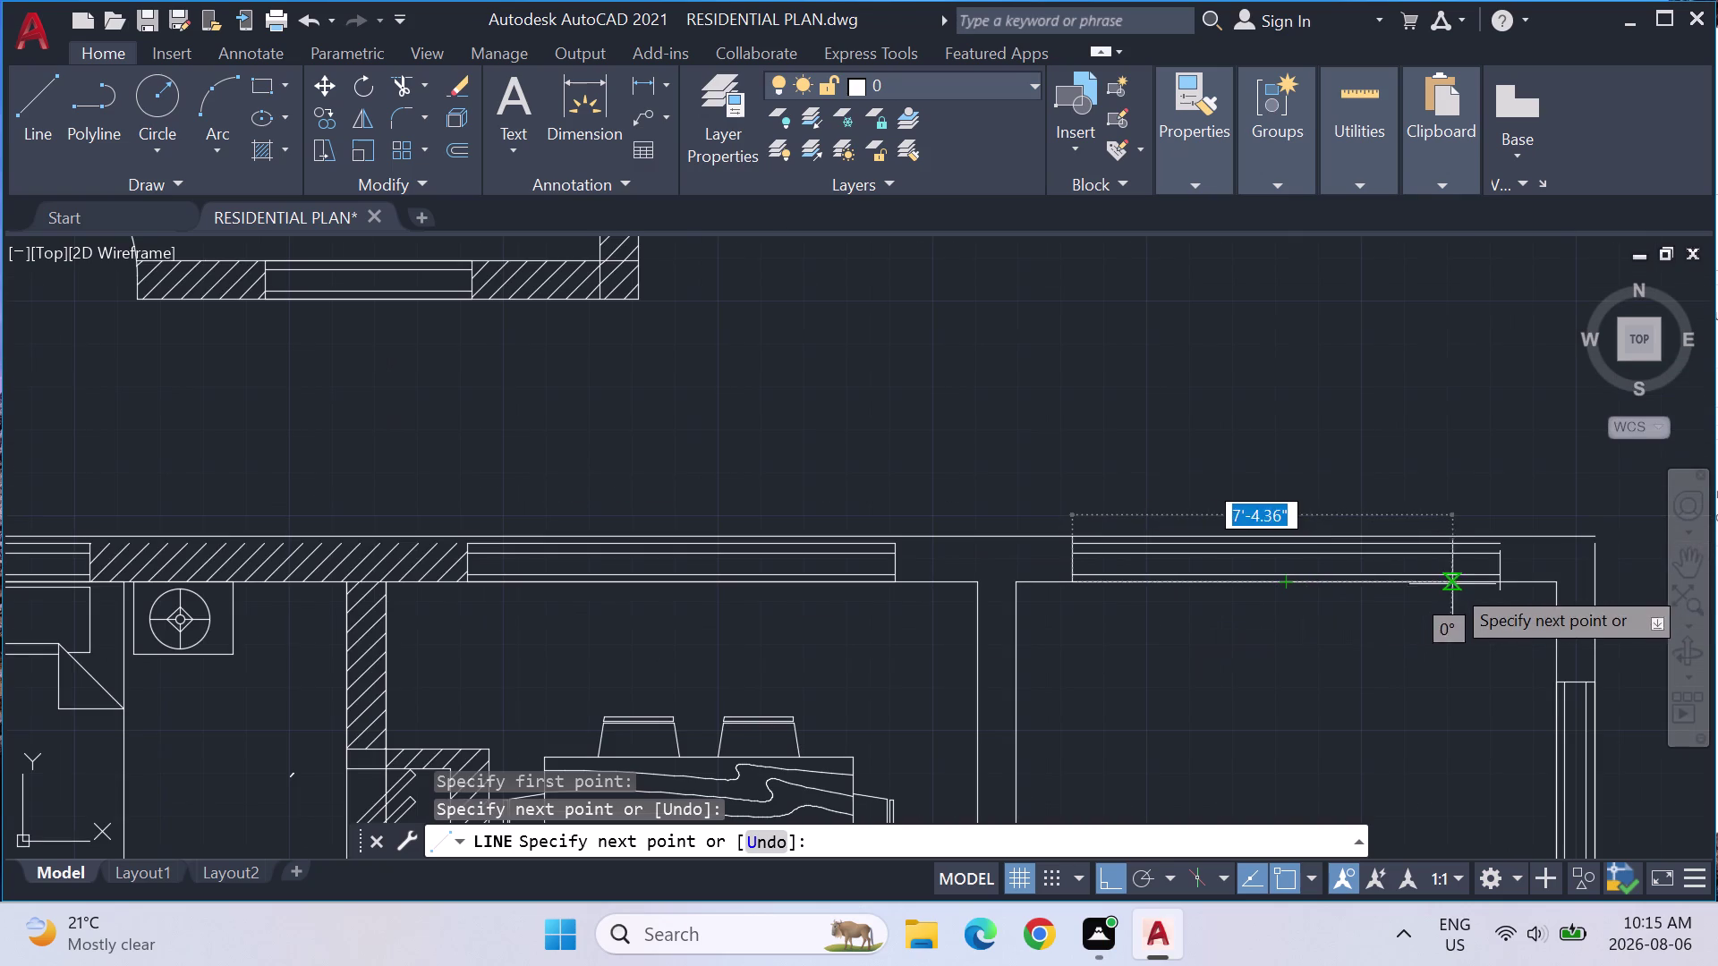
scroll(up, 3)
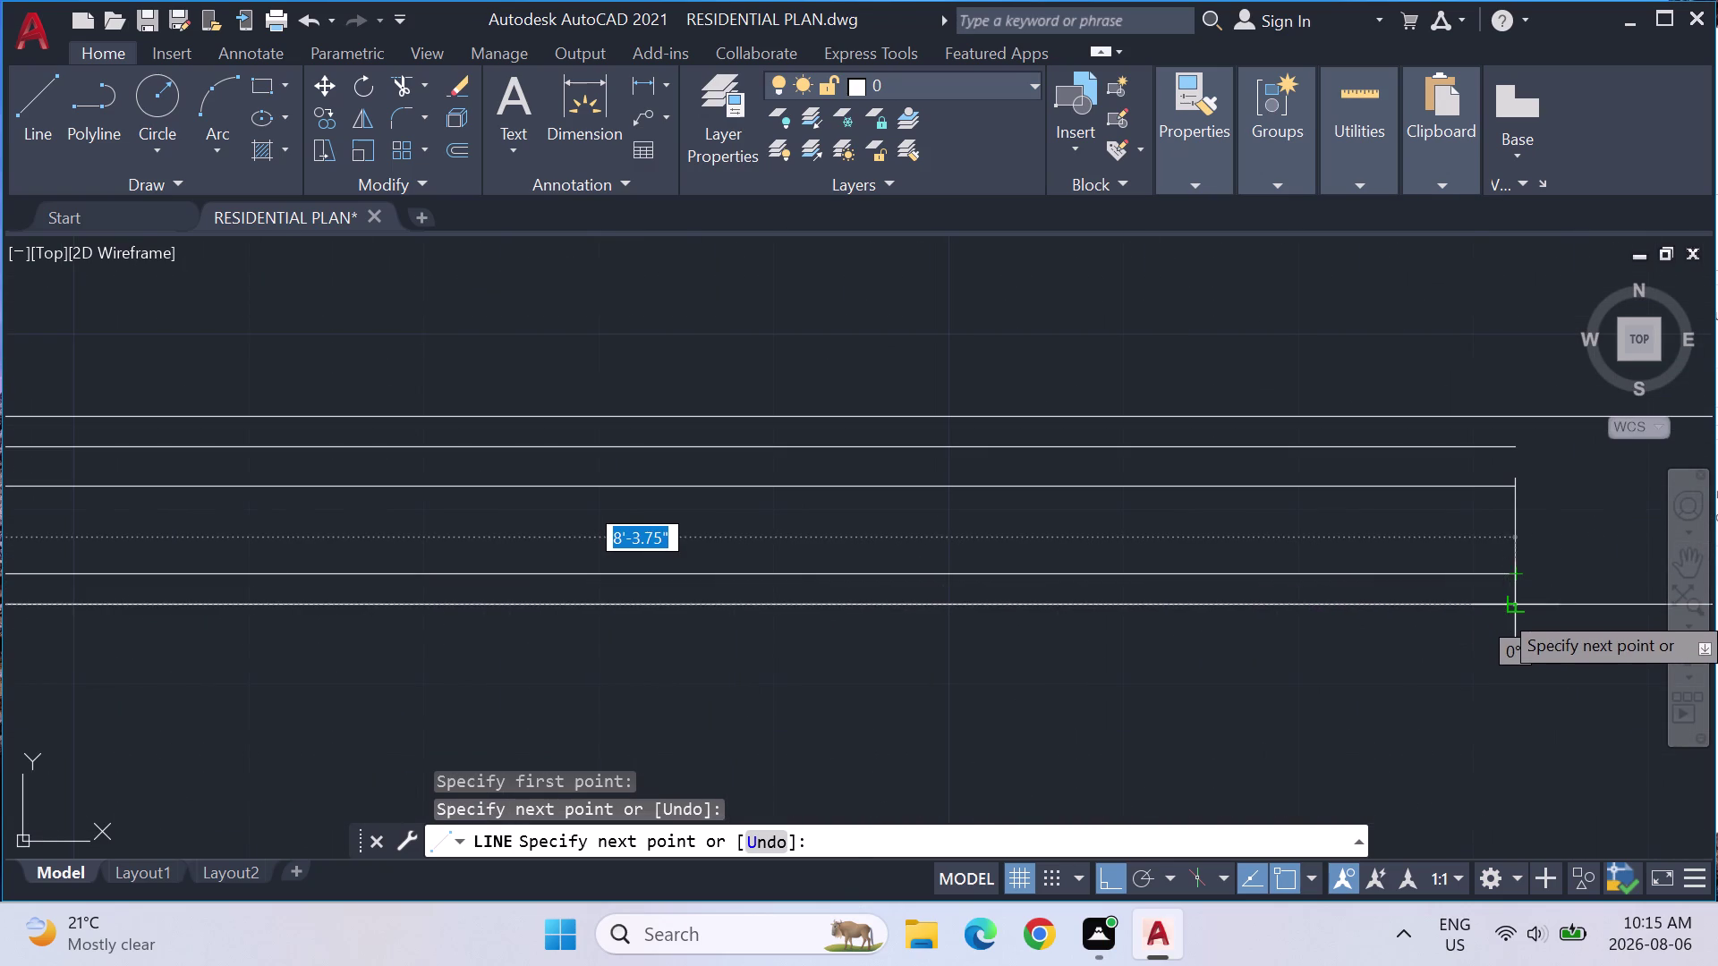
click(1519, 609)
key(Escape)
key(Escape)
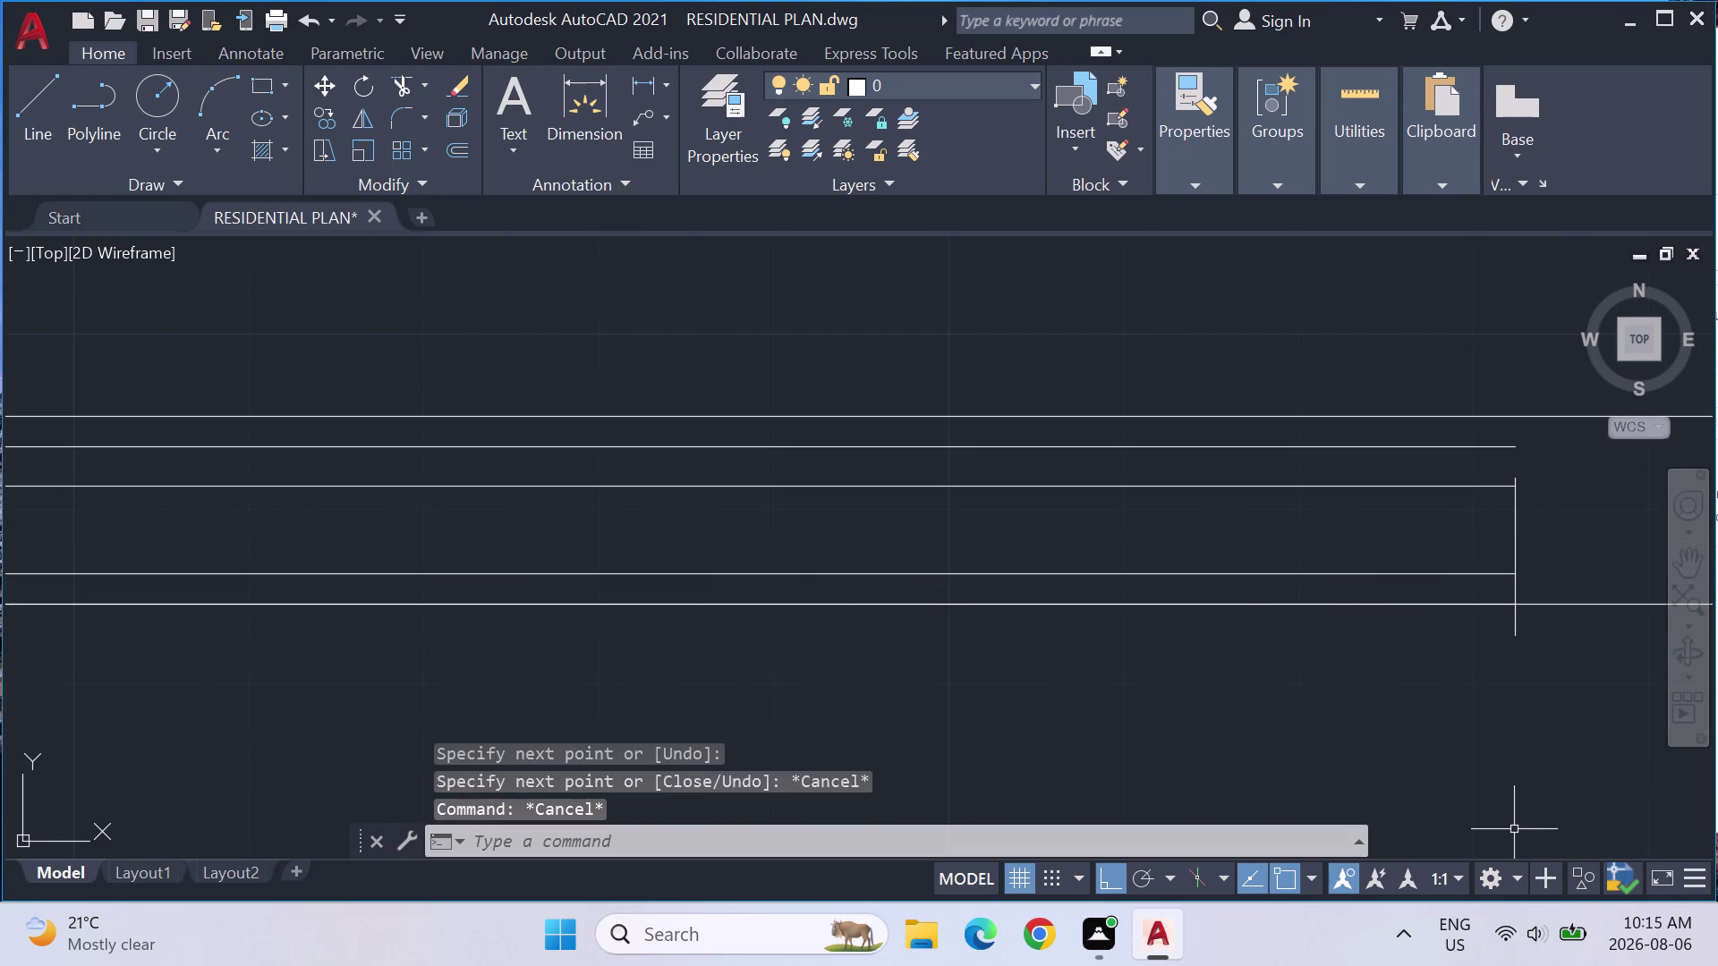
key(Escape)
key(Escape)
Trim the overhanging vertical line end below the bottom wall with a fence.
key(t)
key(r)
text(IM)
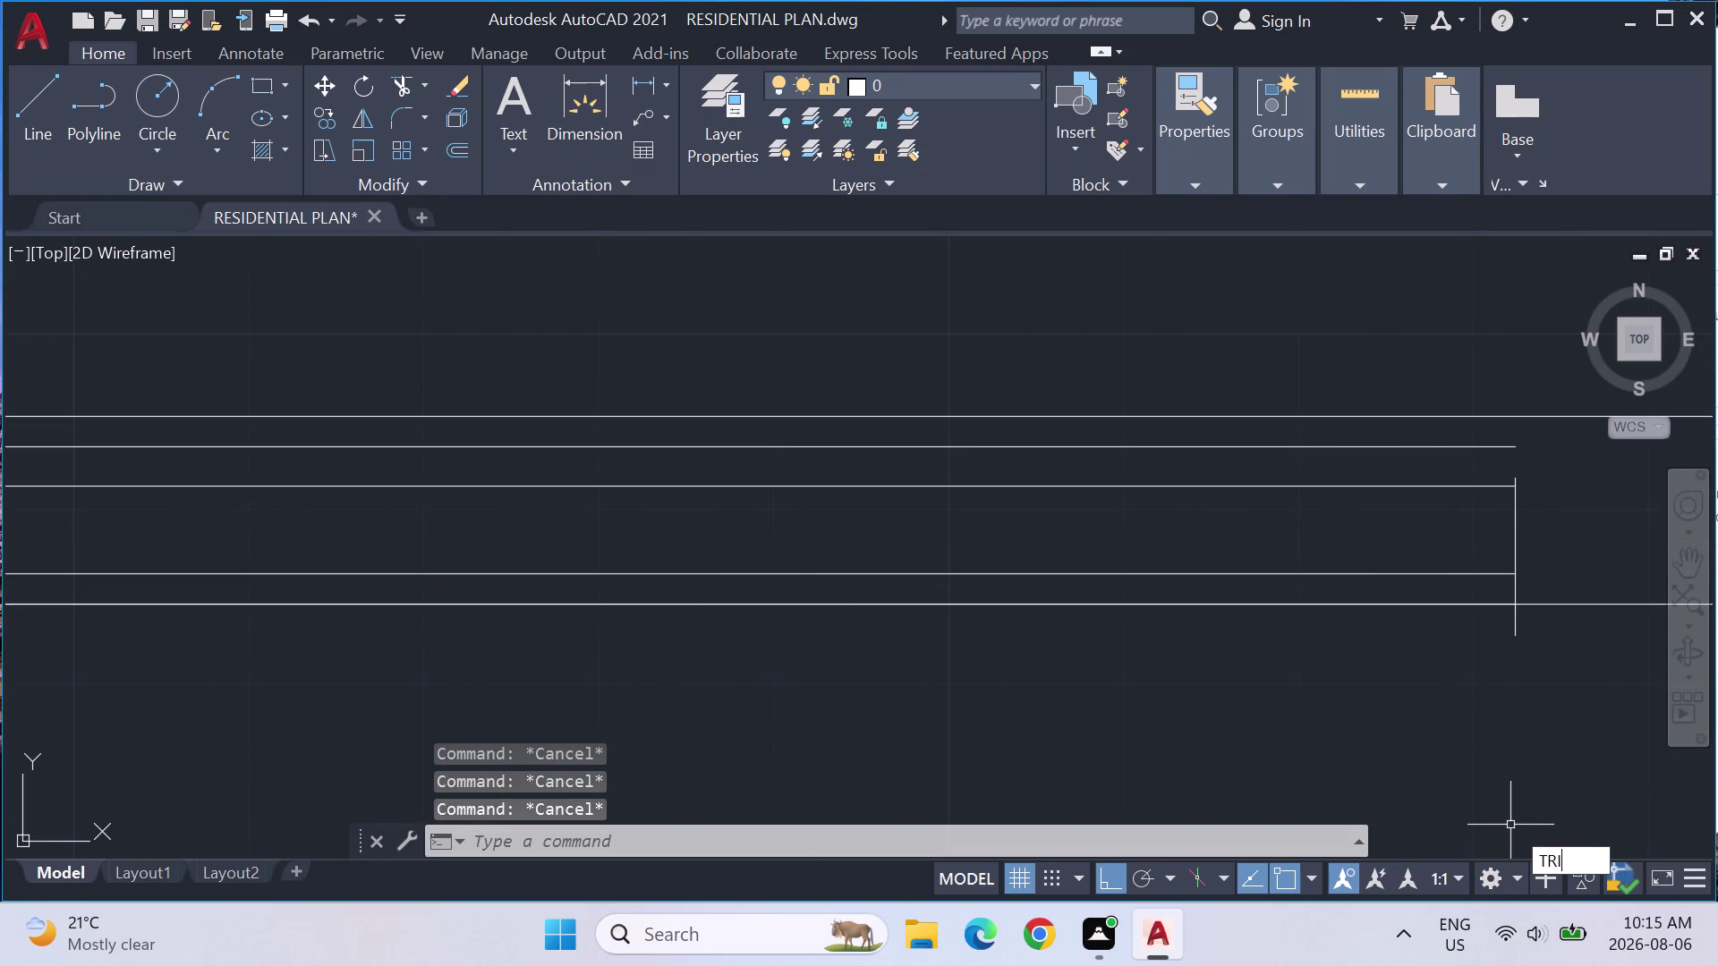
key(Return)
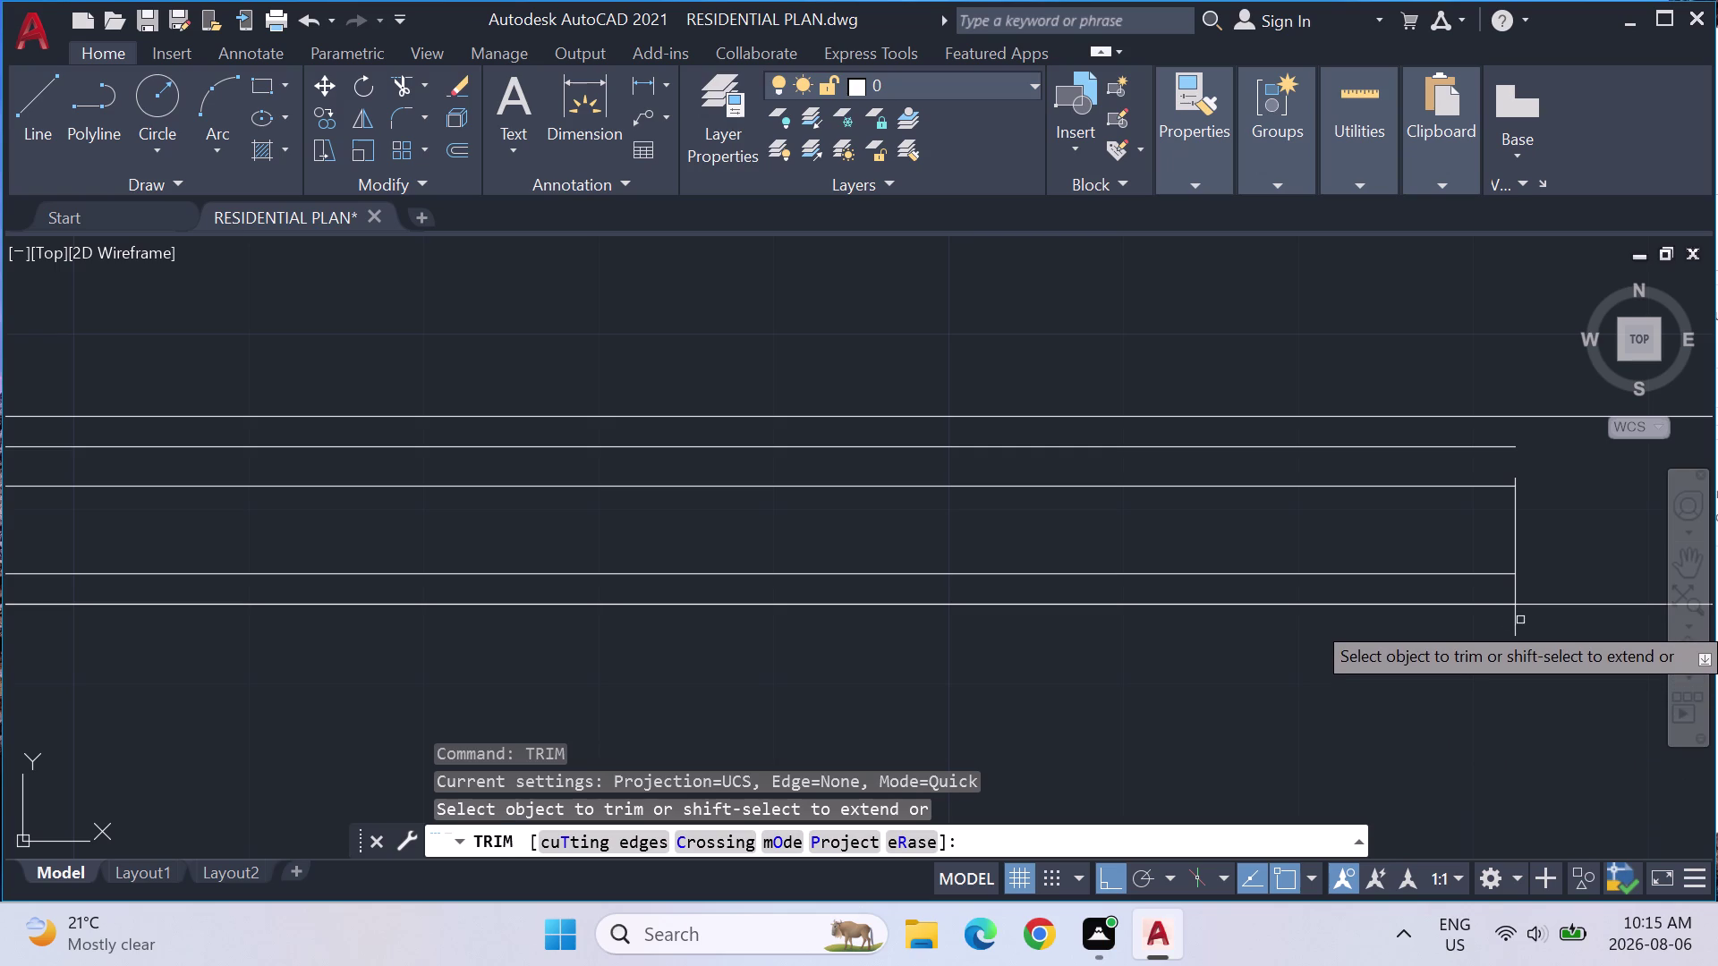
click(1510, 626)
click(1517, 626)
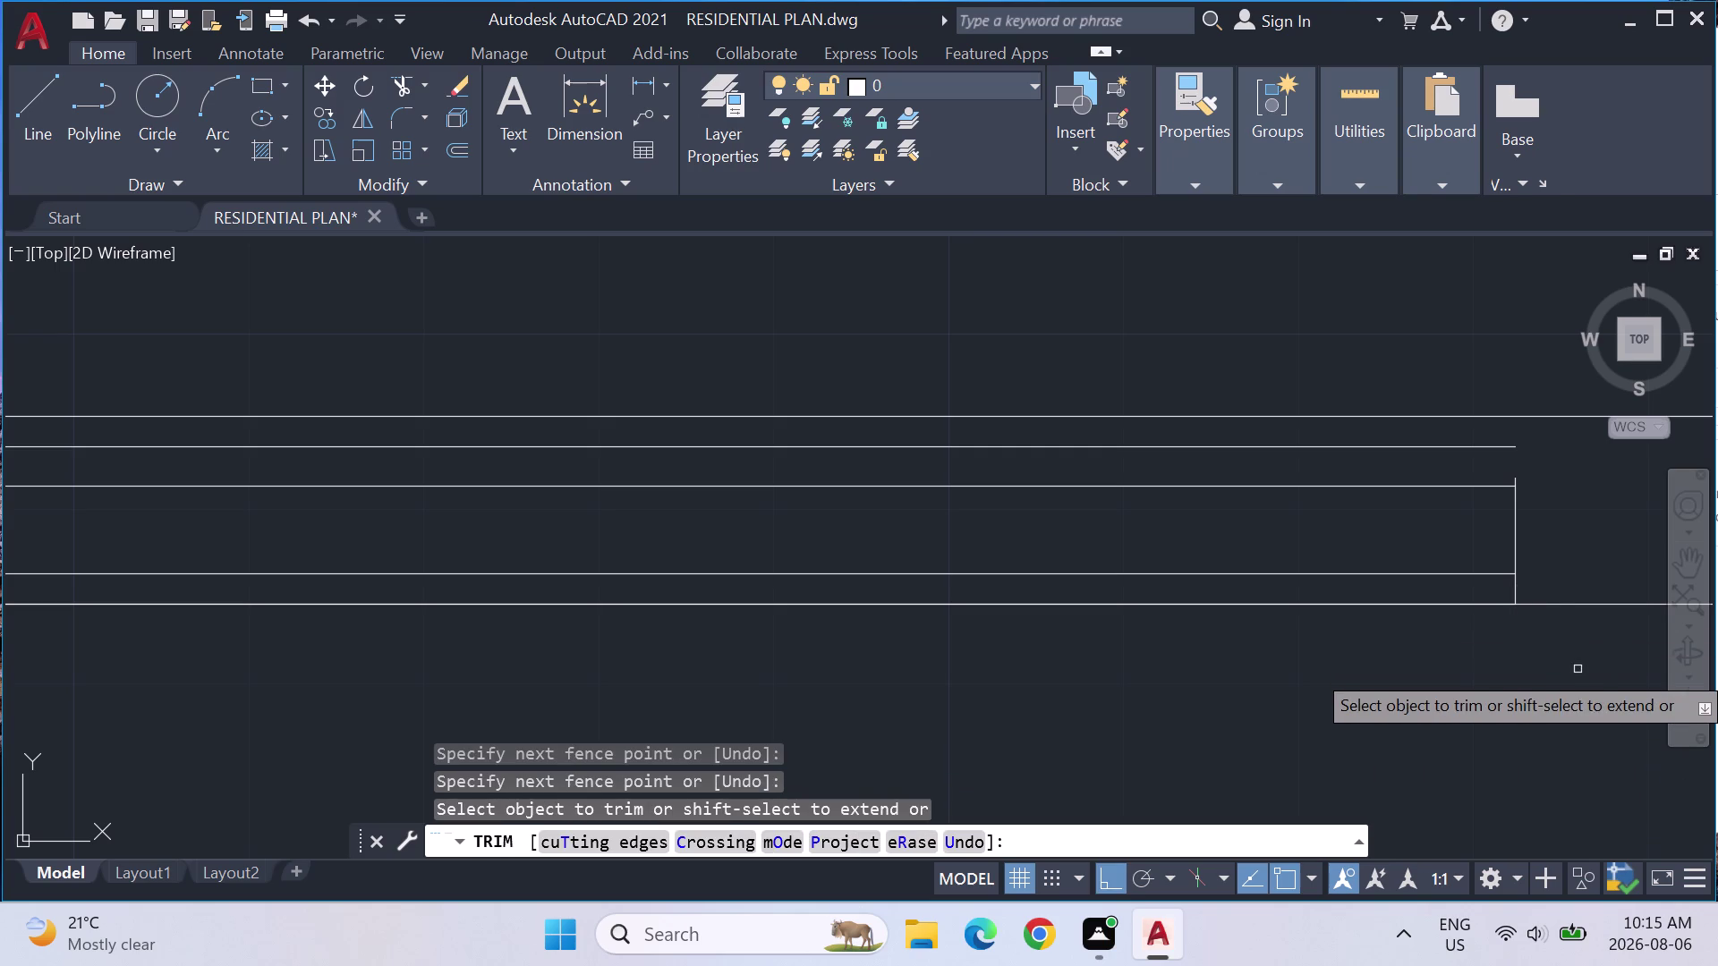
key(Escape)
key(Escape)
key(Escape)
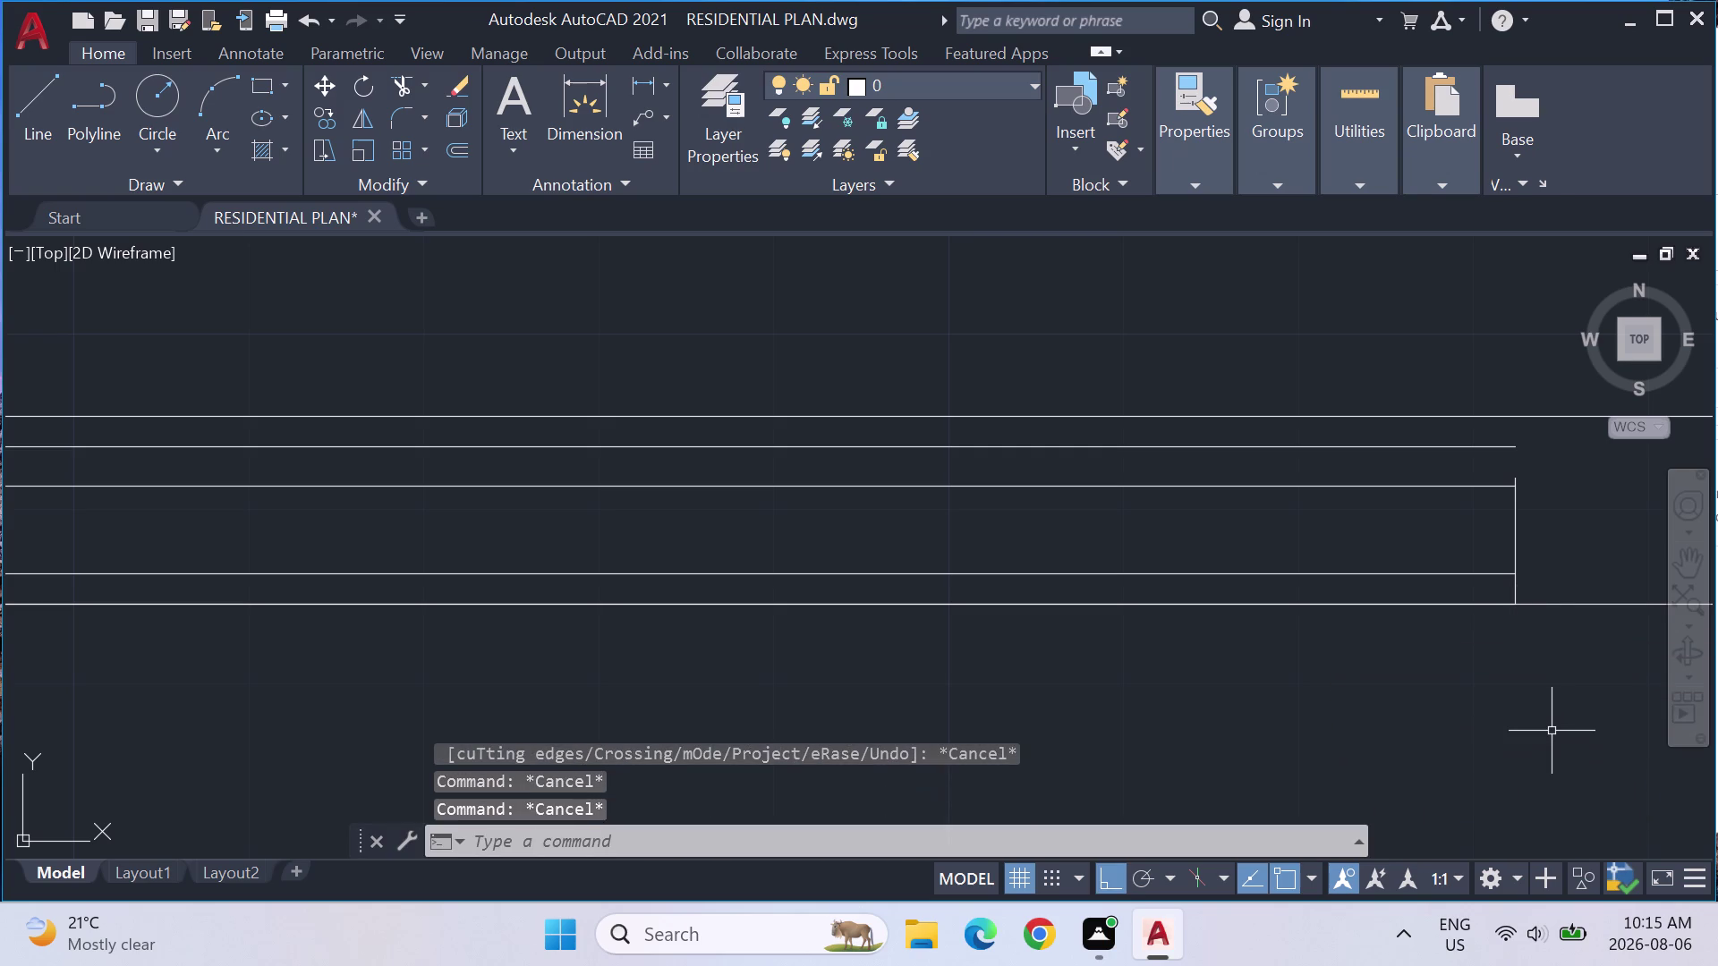
text(EX)
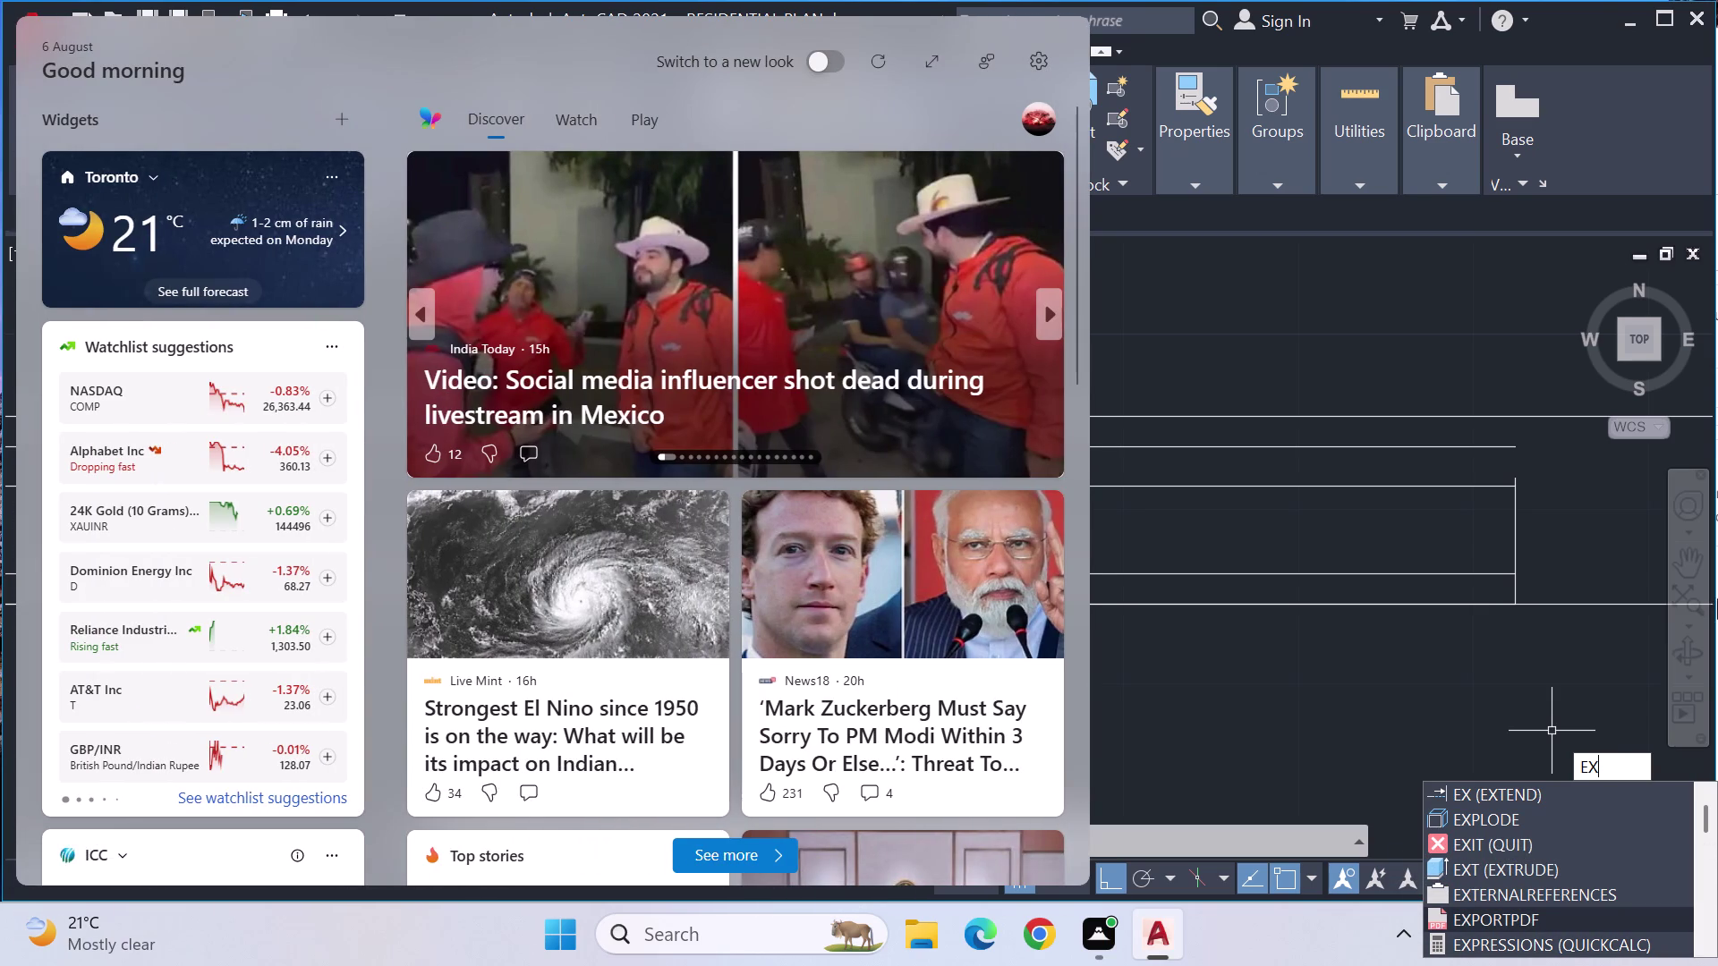
Start EX (Extend) on the plan's upper-right walls and clear the failed command.
scroll(down, 3)
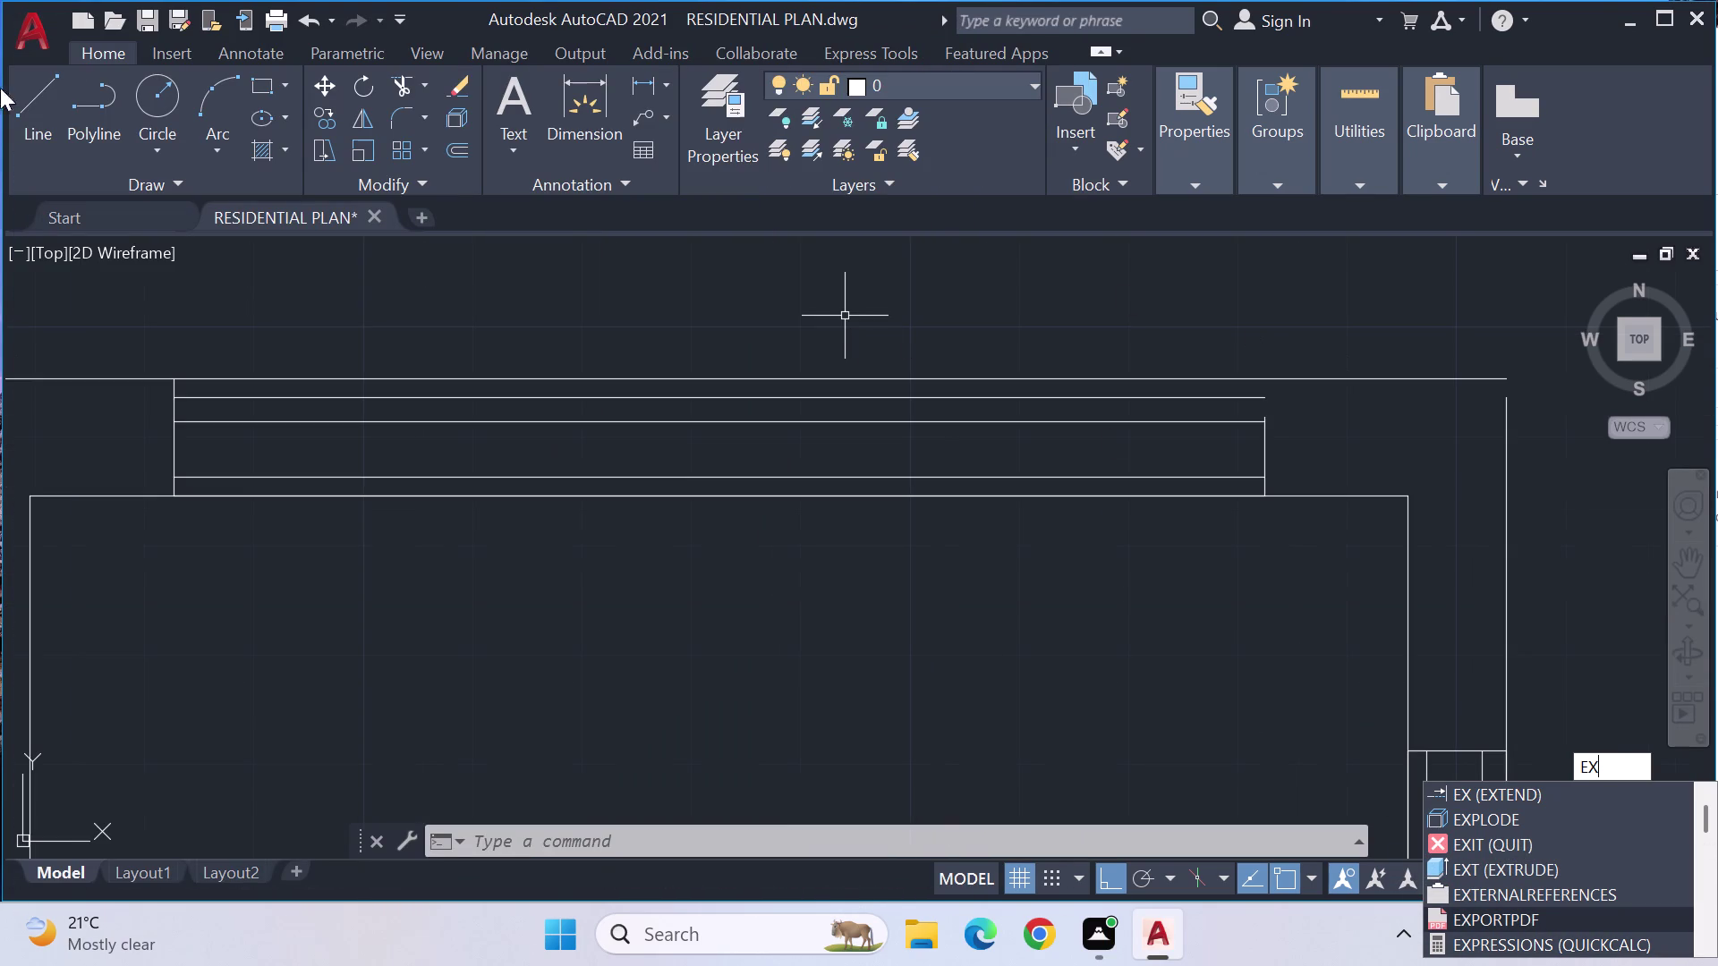
text(E)
text(X)
key(Return)
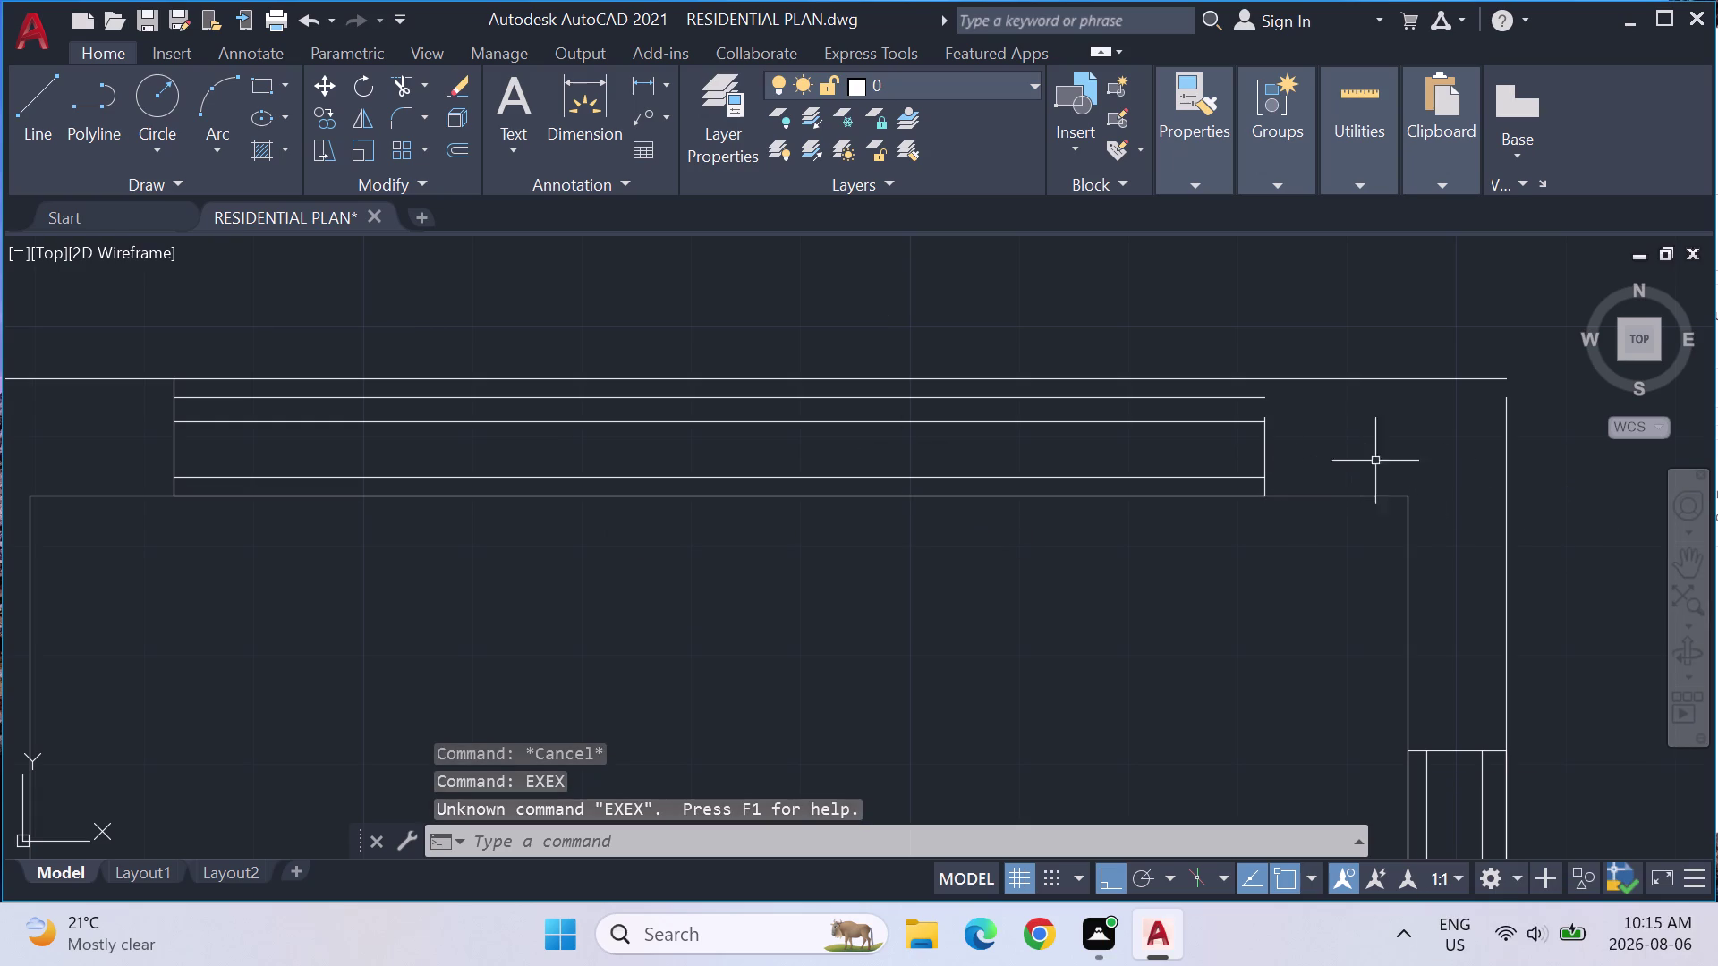
key(Escape)
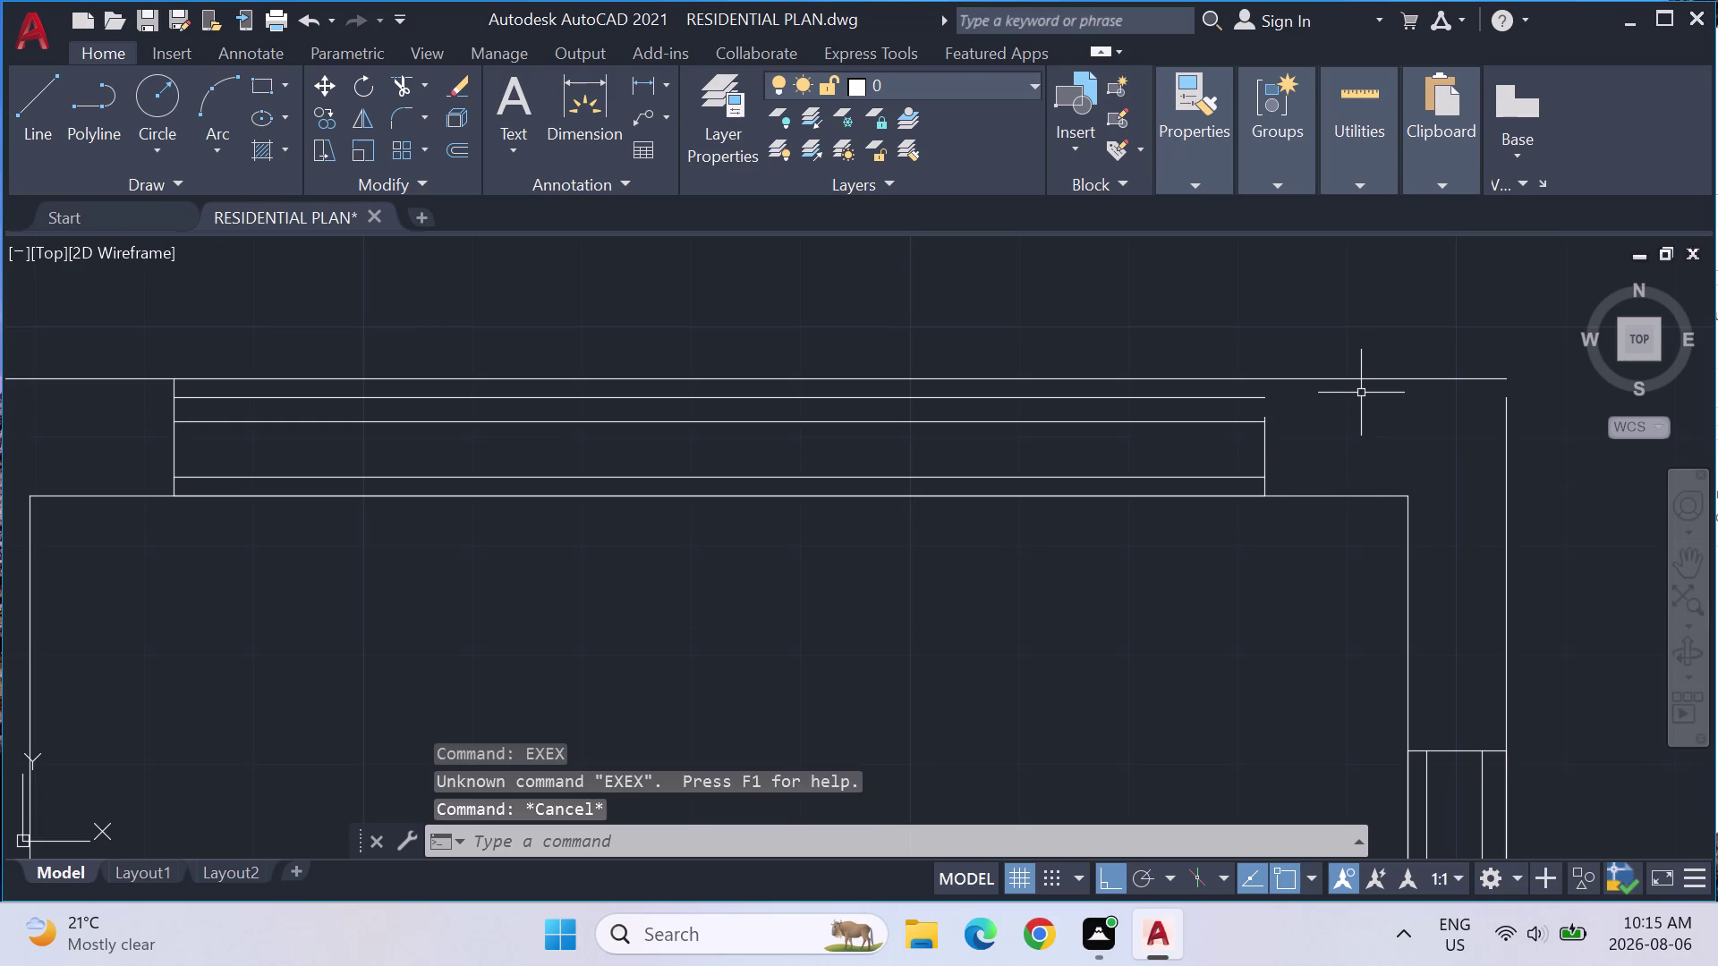
key(Escape)
key(Escape)
Extend two top wall lines to their boundary with EX.
text(EX)
key(Return)
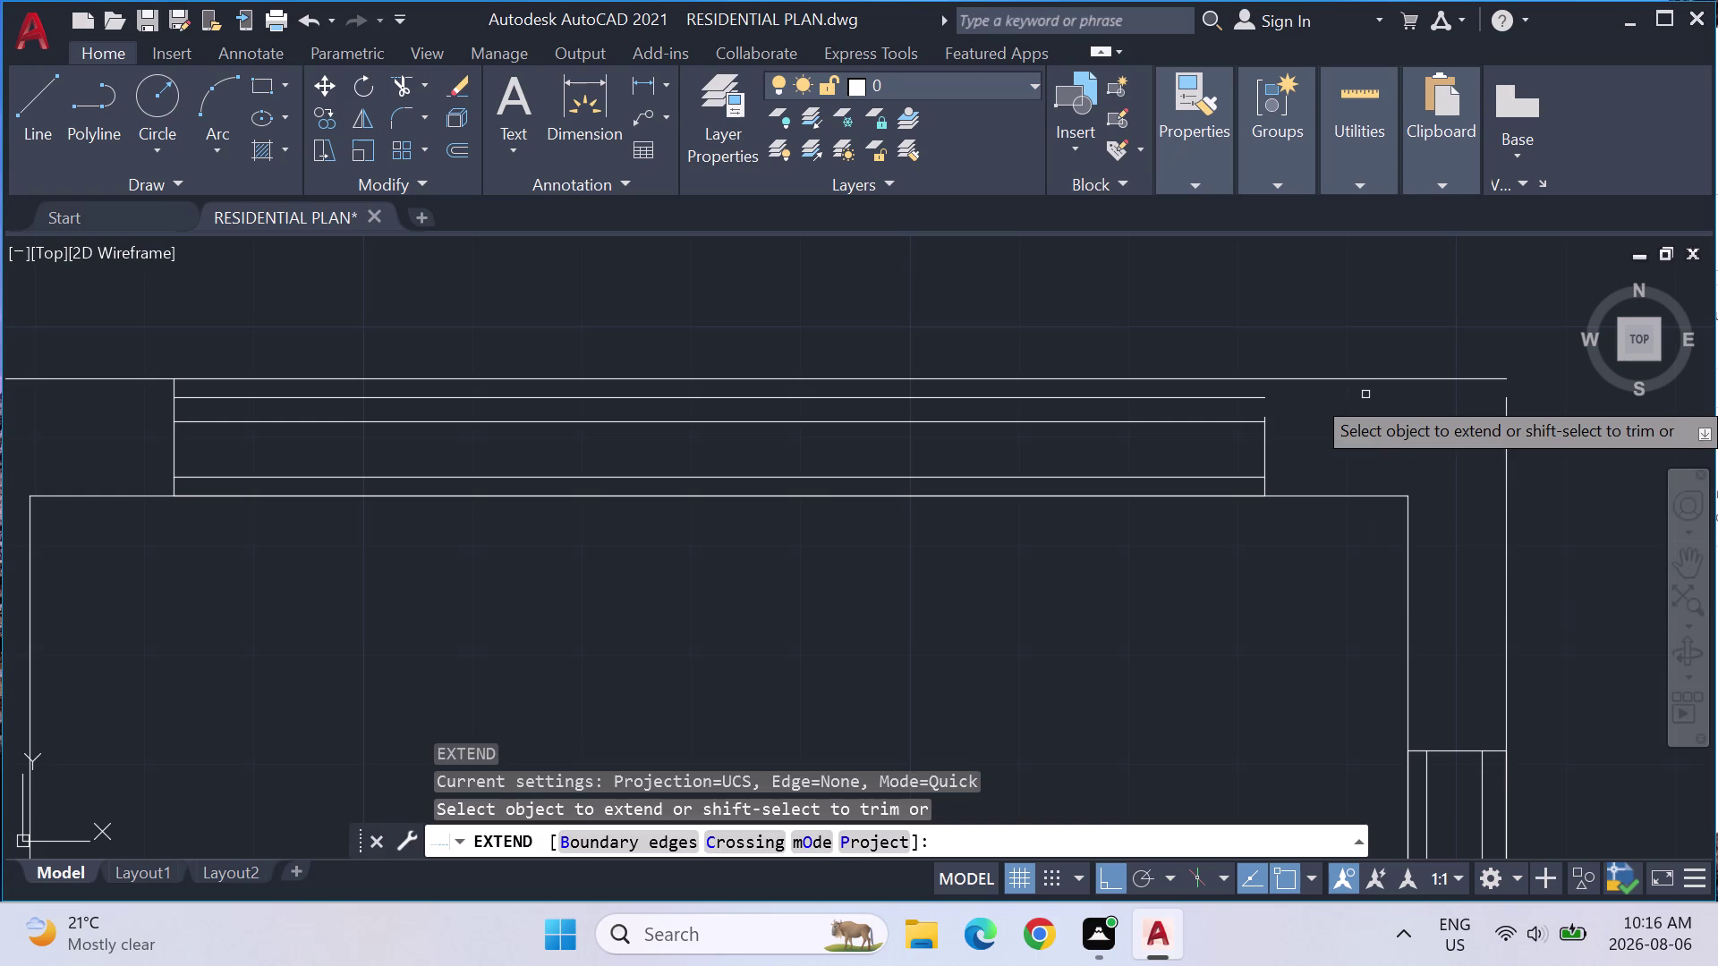
click(1265, 448)
click(1268, 410)
Erase the diagonal hatch on the upper wall segments.
scroll(down, 3)
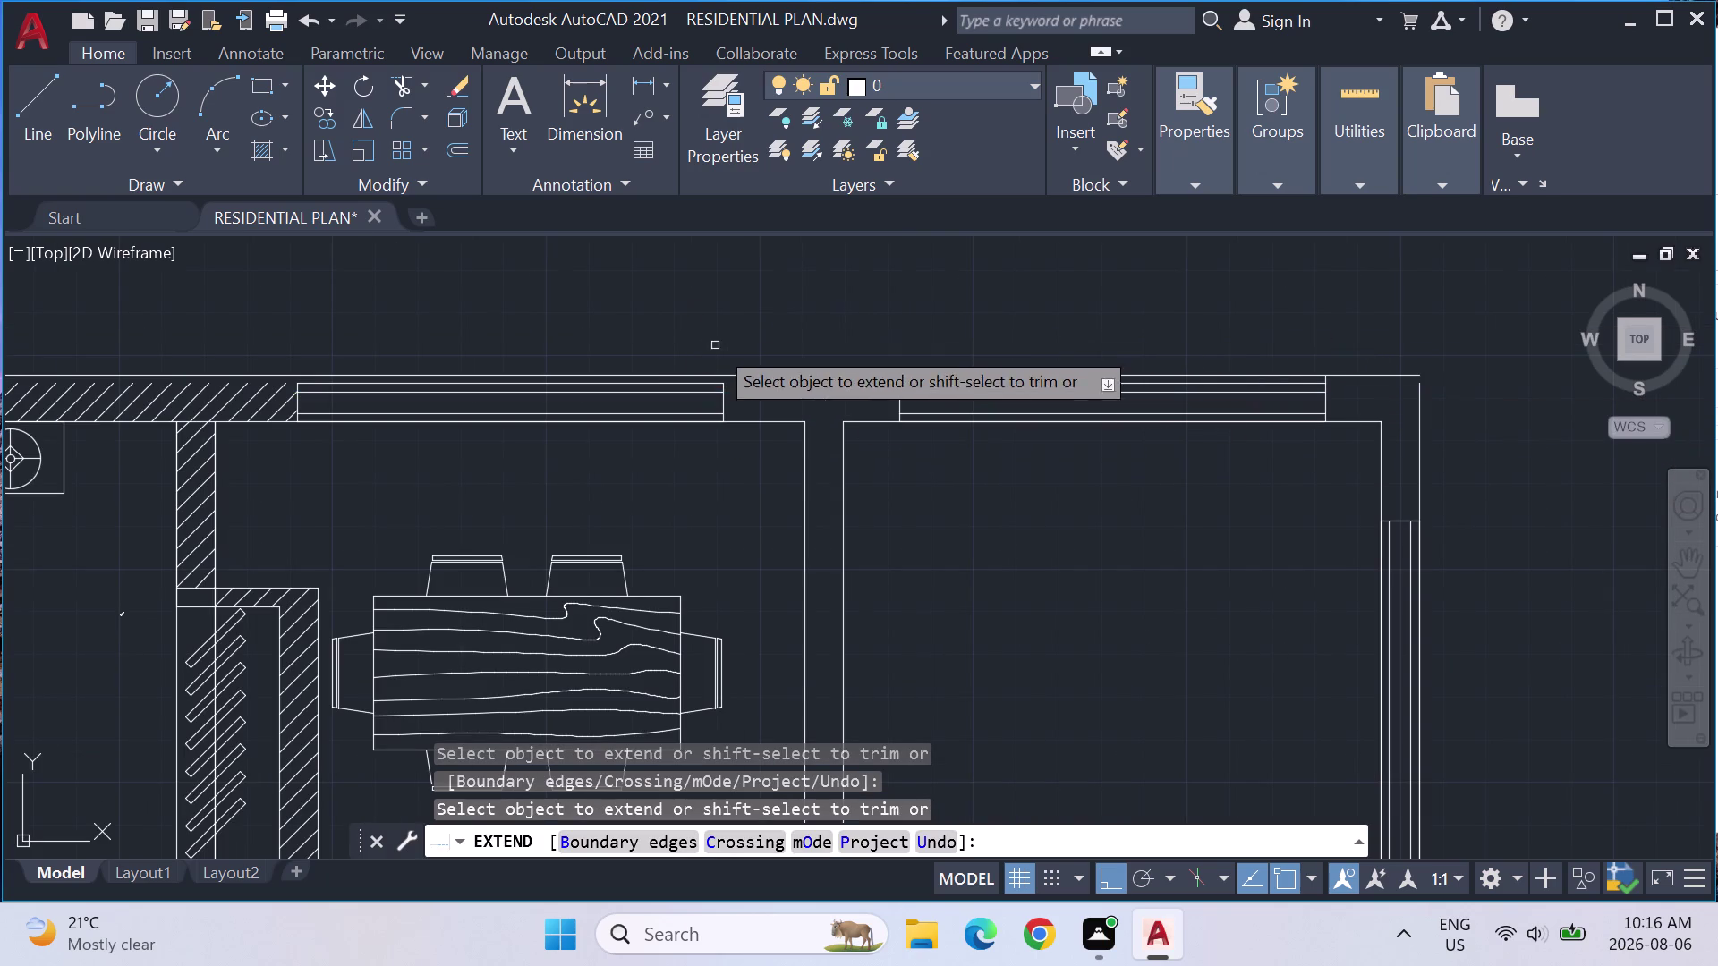
middle_drag(656, 311, 973, 495)
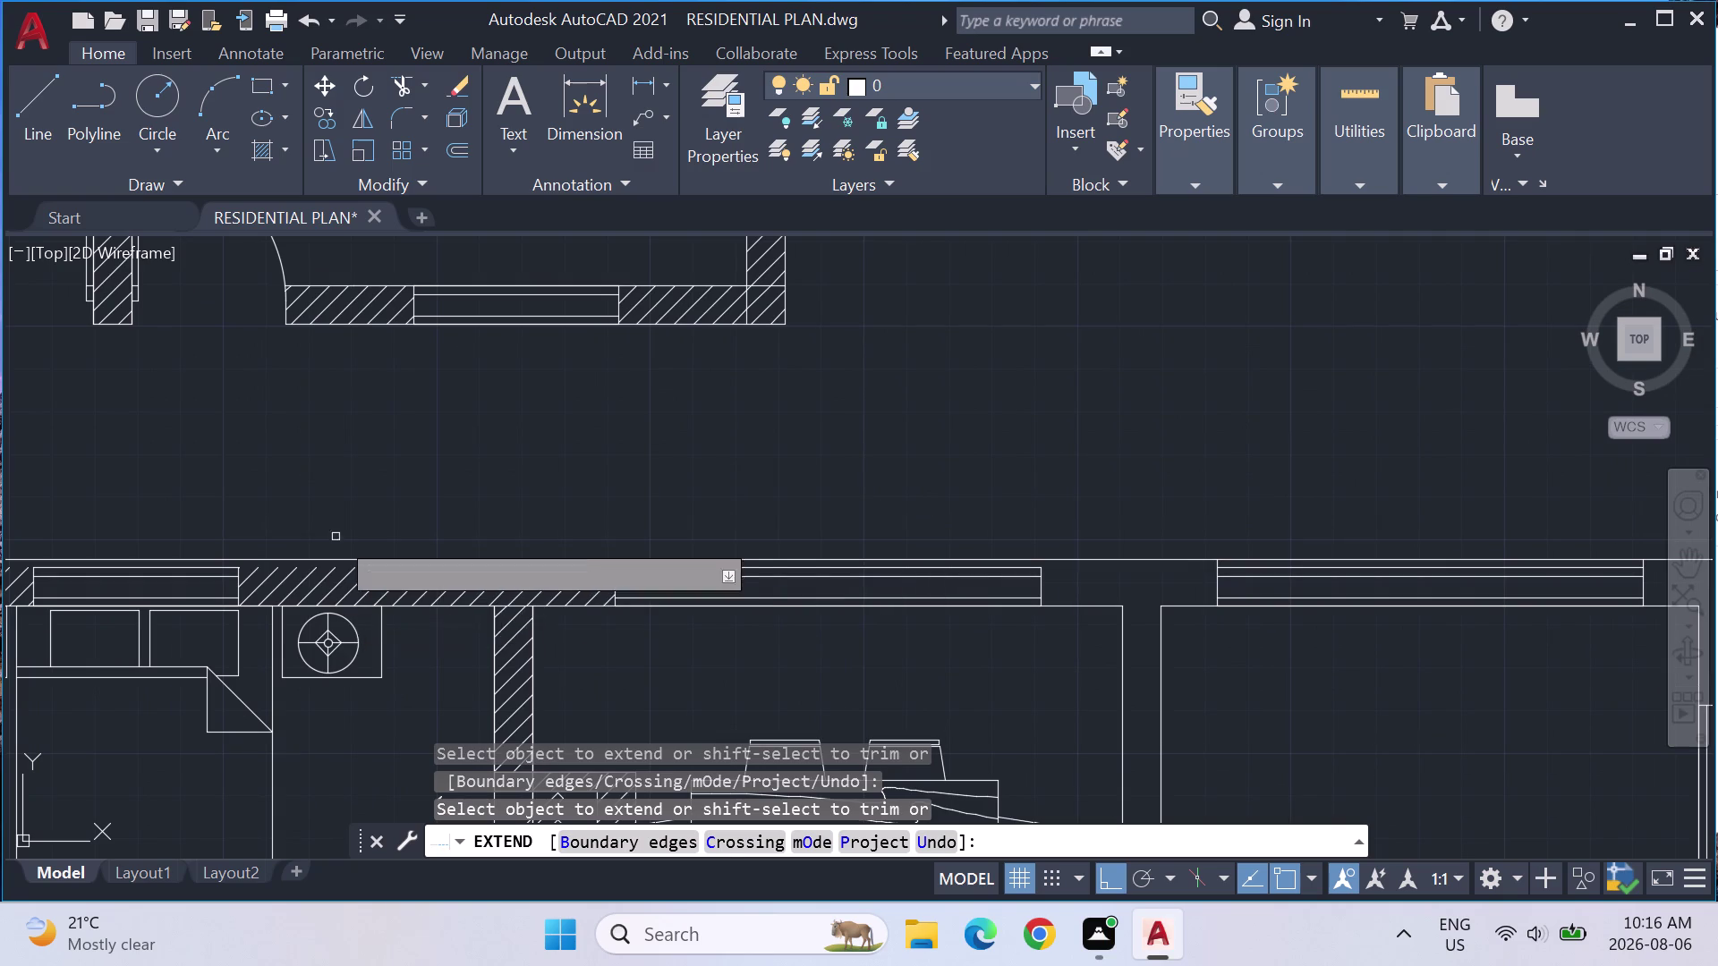
key(Escape)
key(Escape)
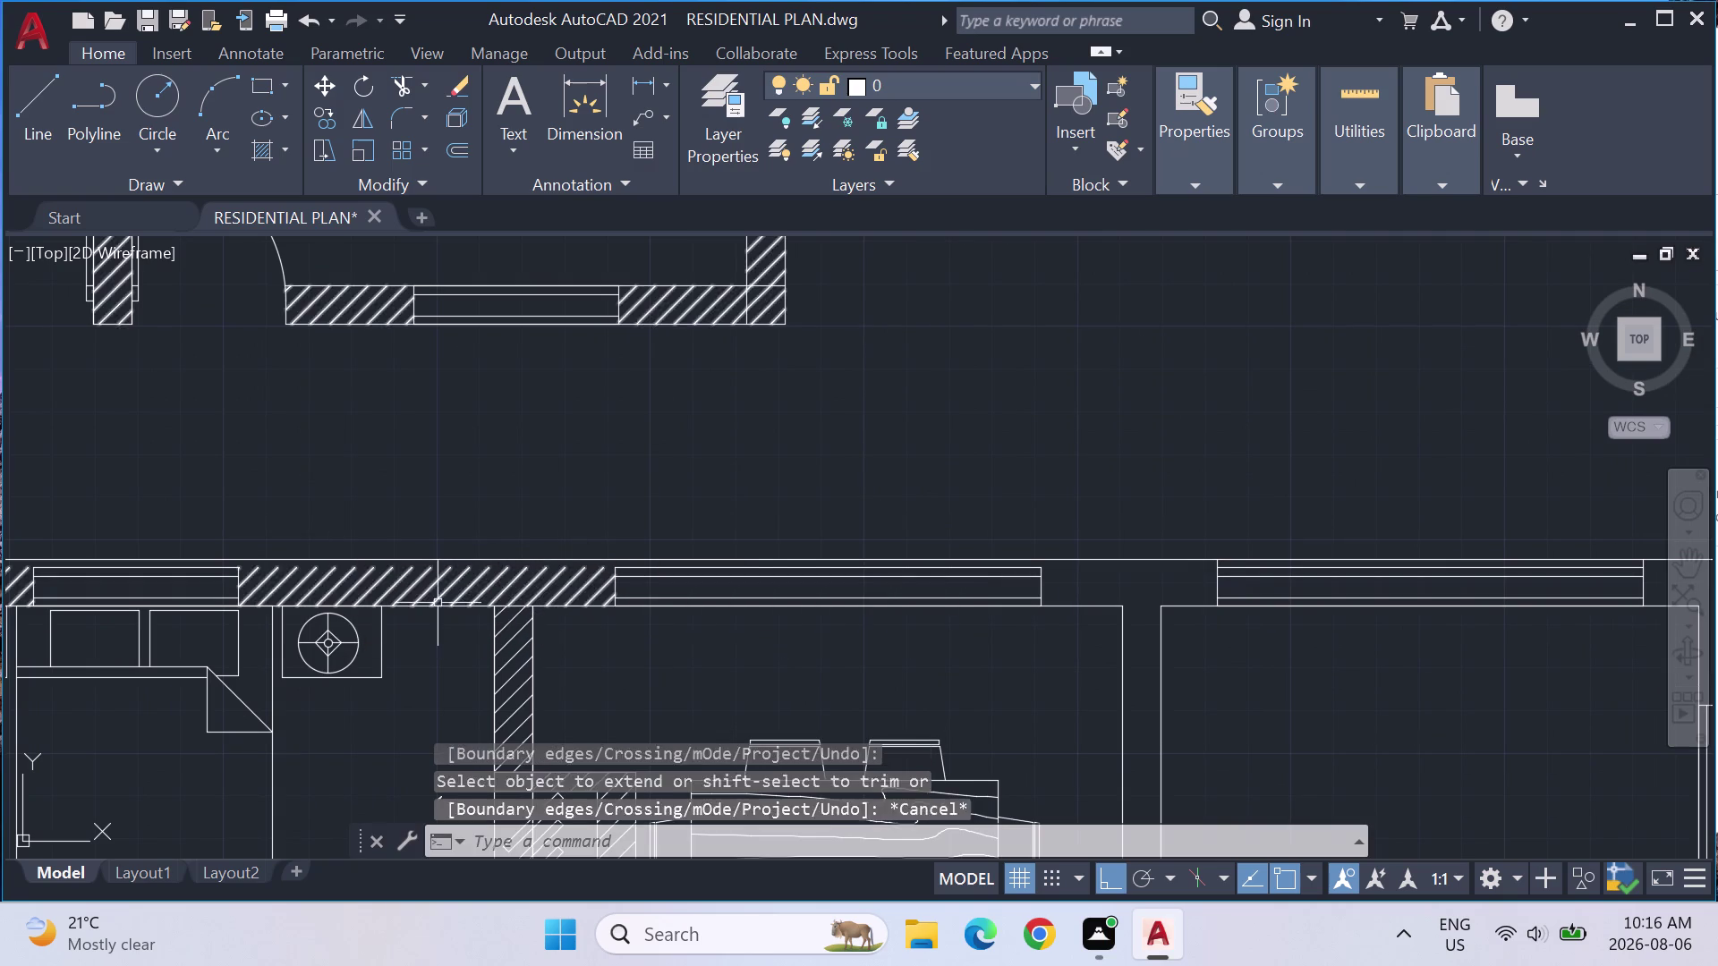
click(428, 586)
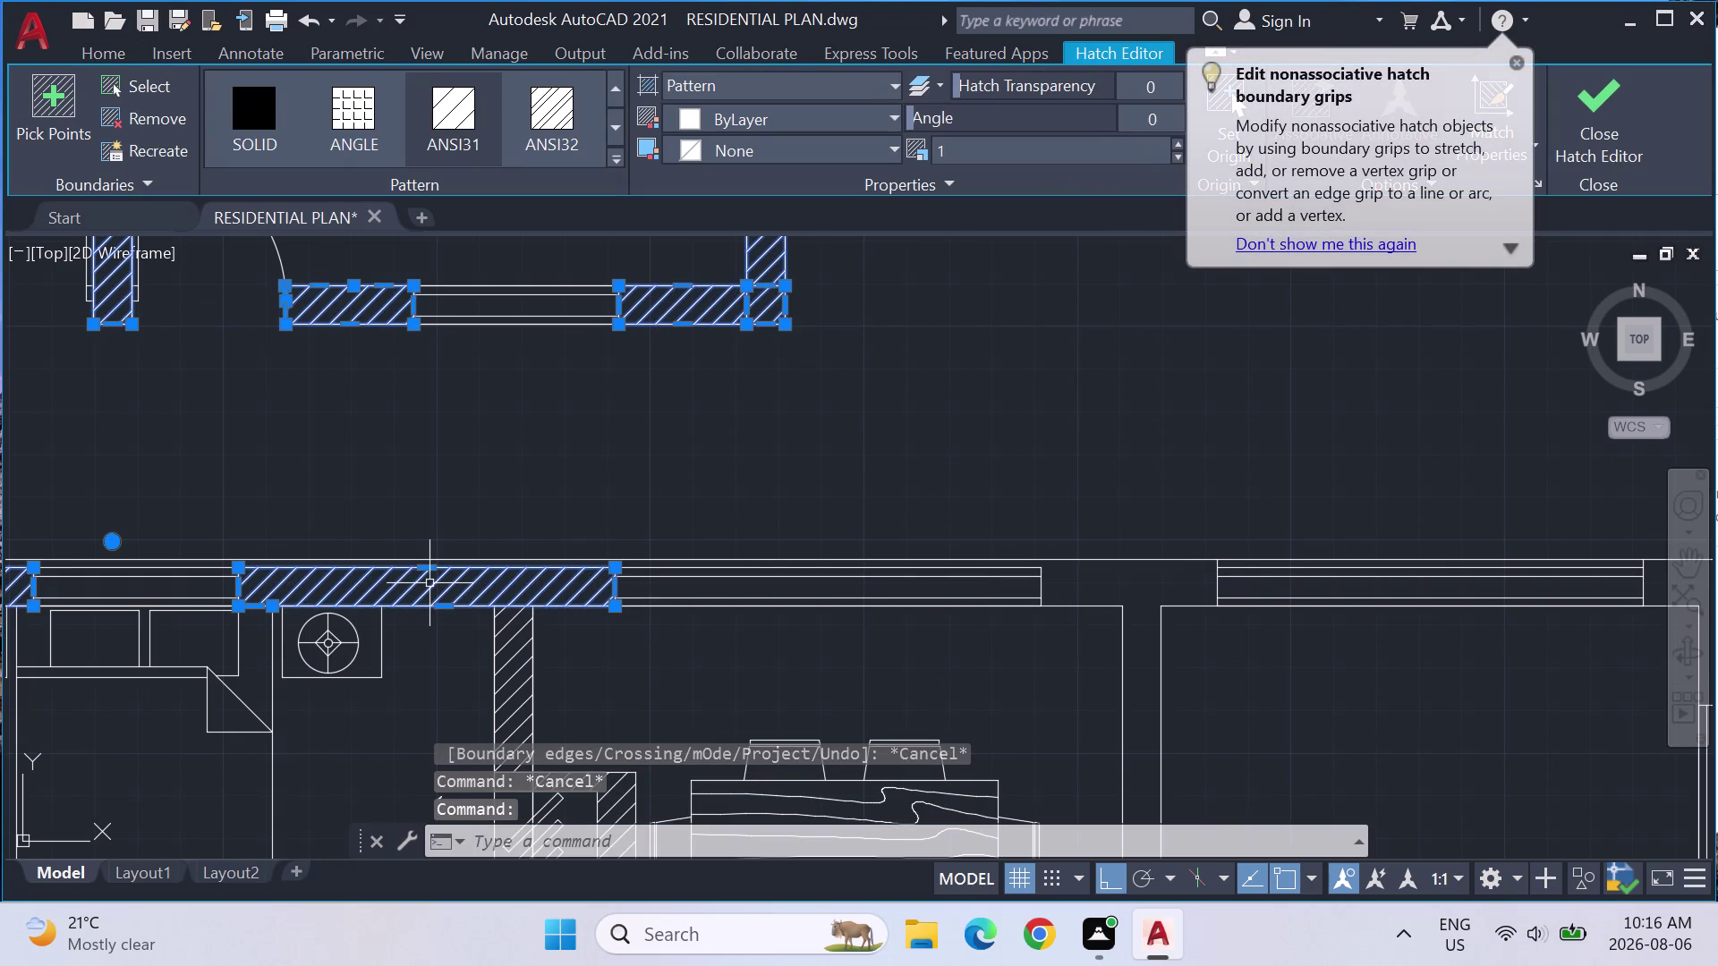
key(Delete)
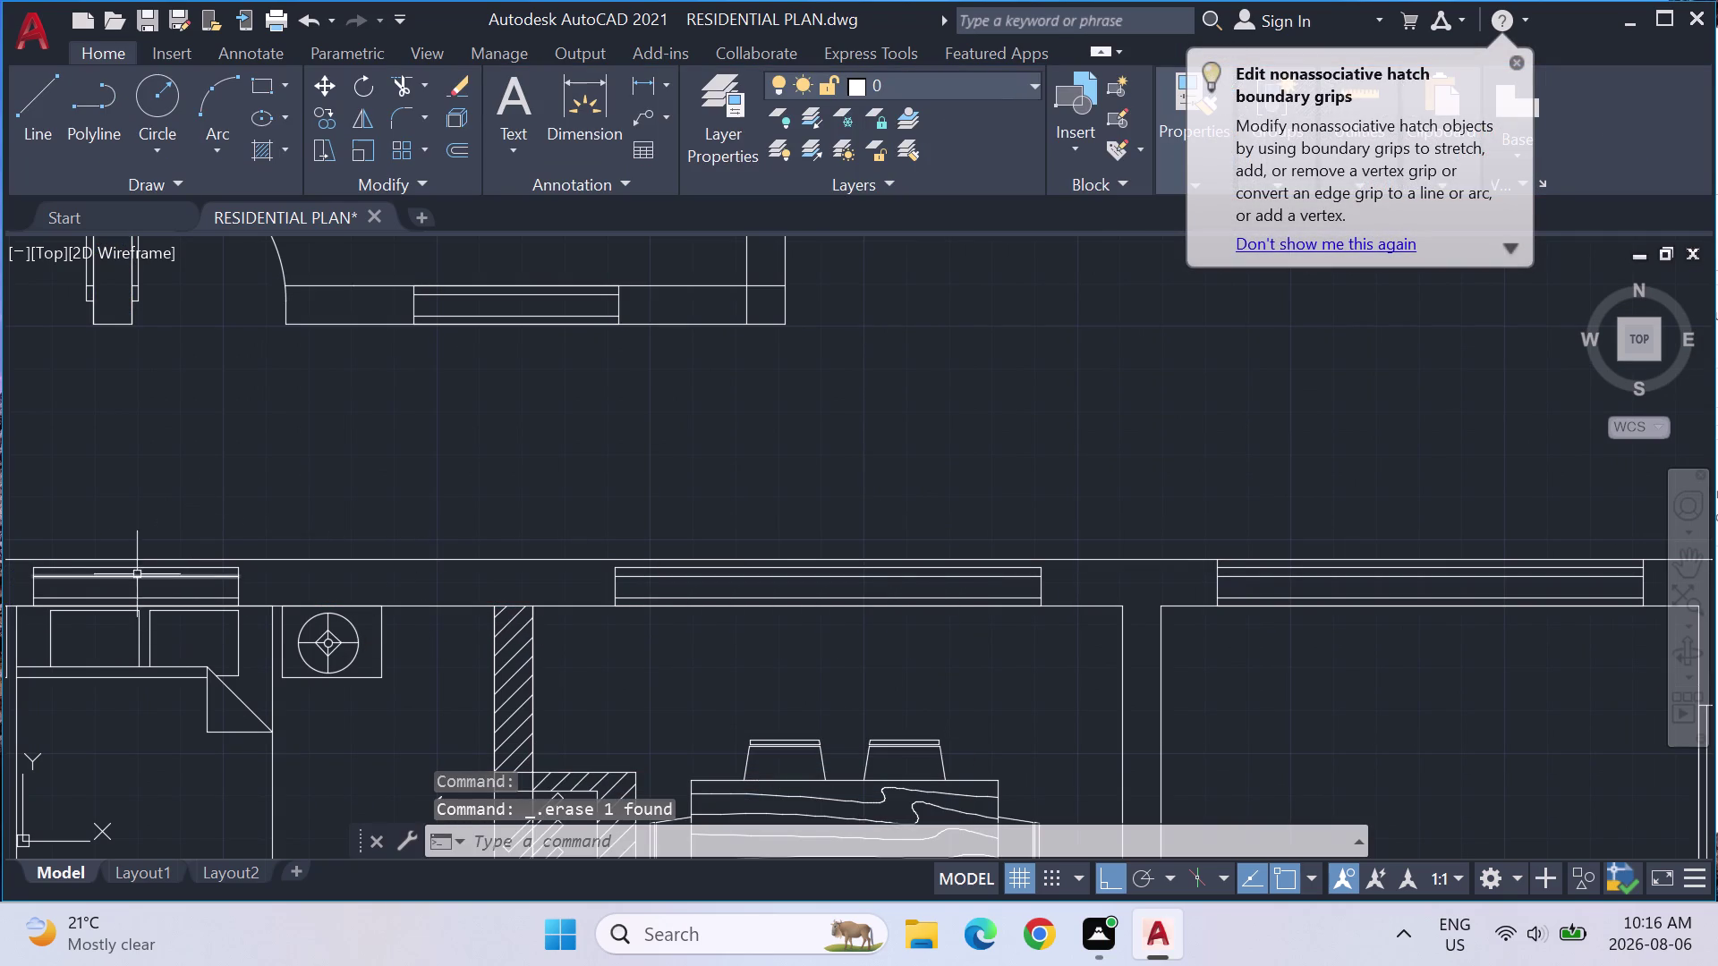
scroll(up, 3)
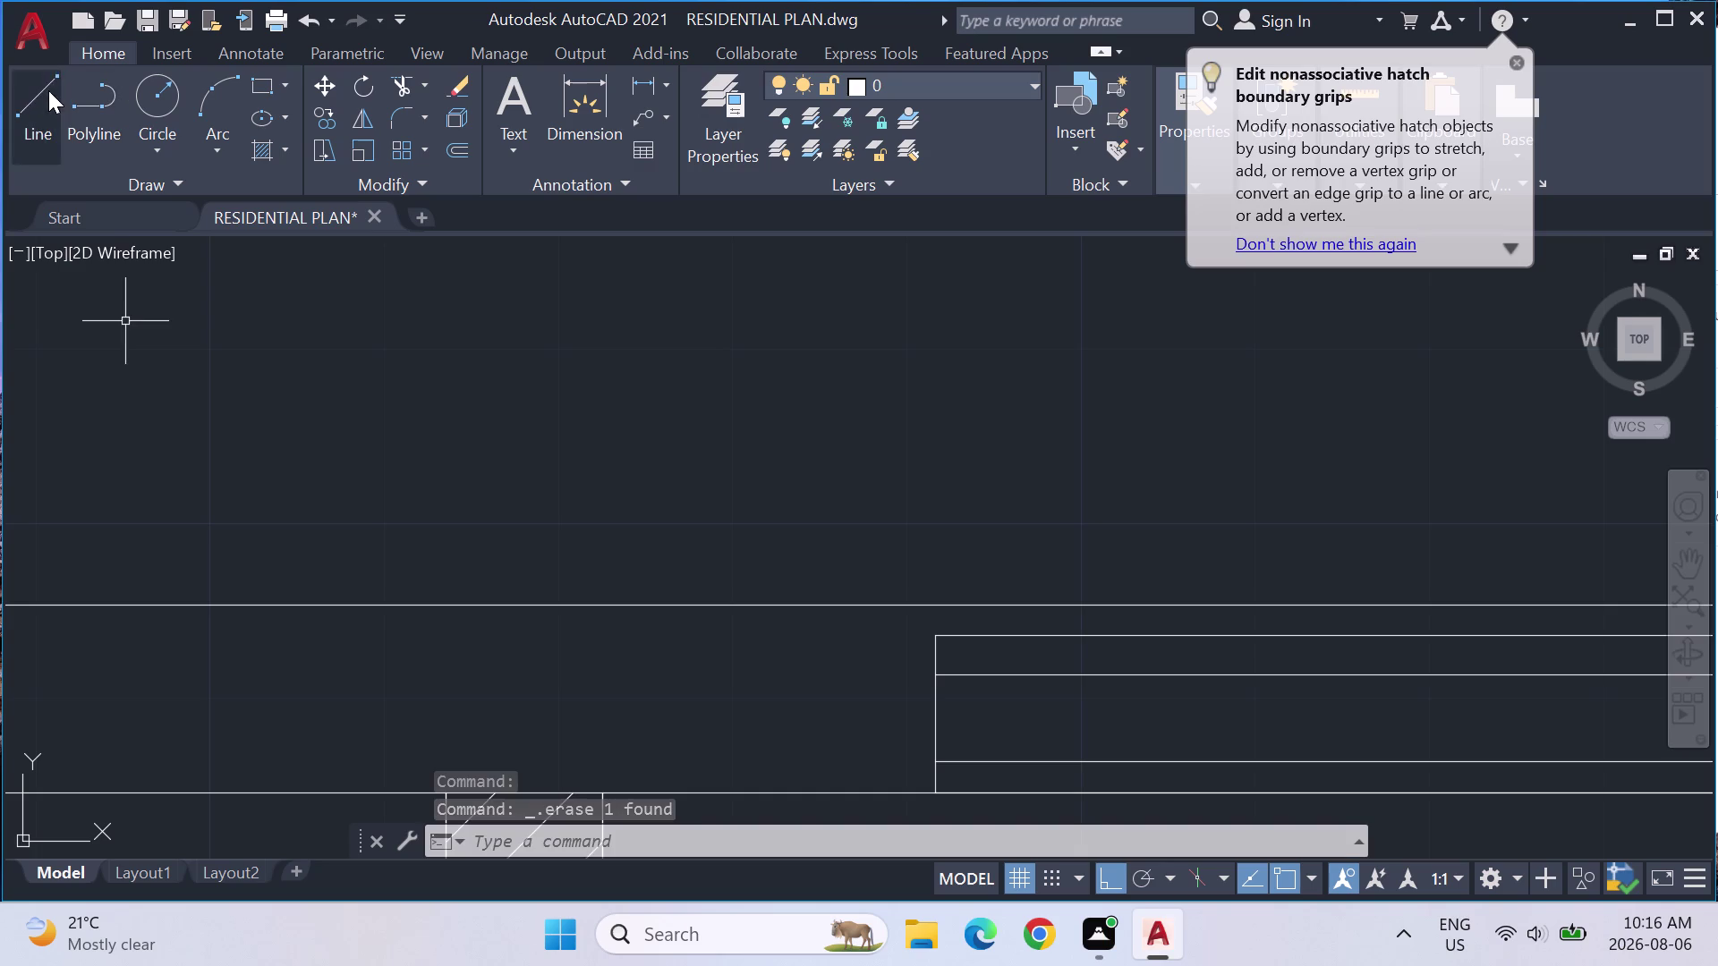
Draw line segments from the wall corner along the top wall edge.
click(48, 90)
scroll(down, 3)
click(1002, 643)
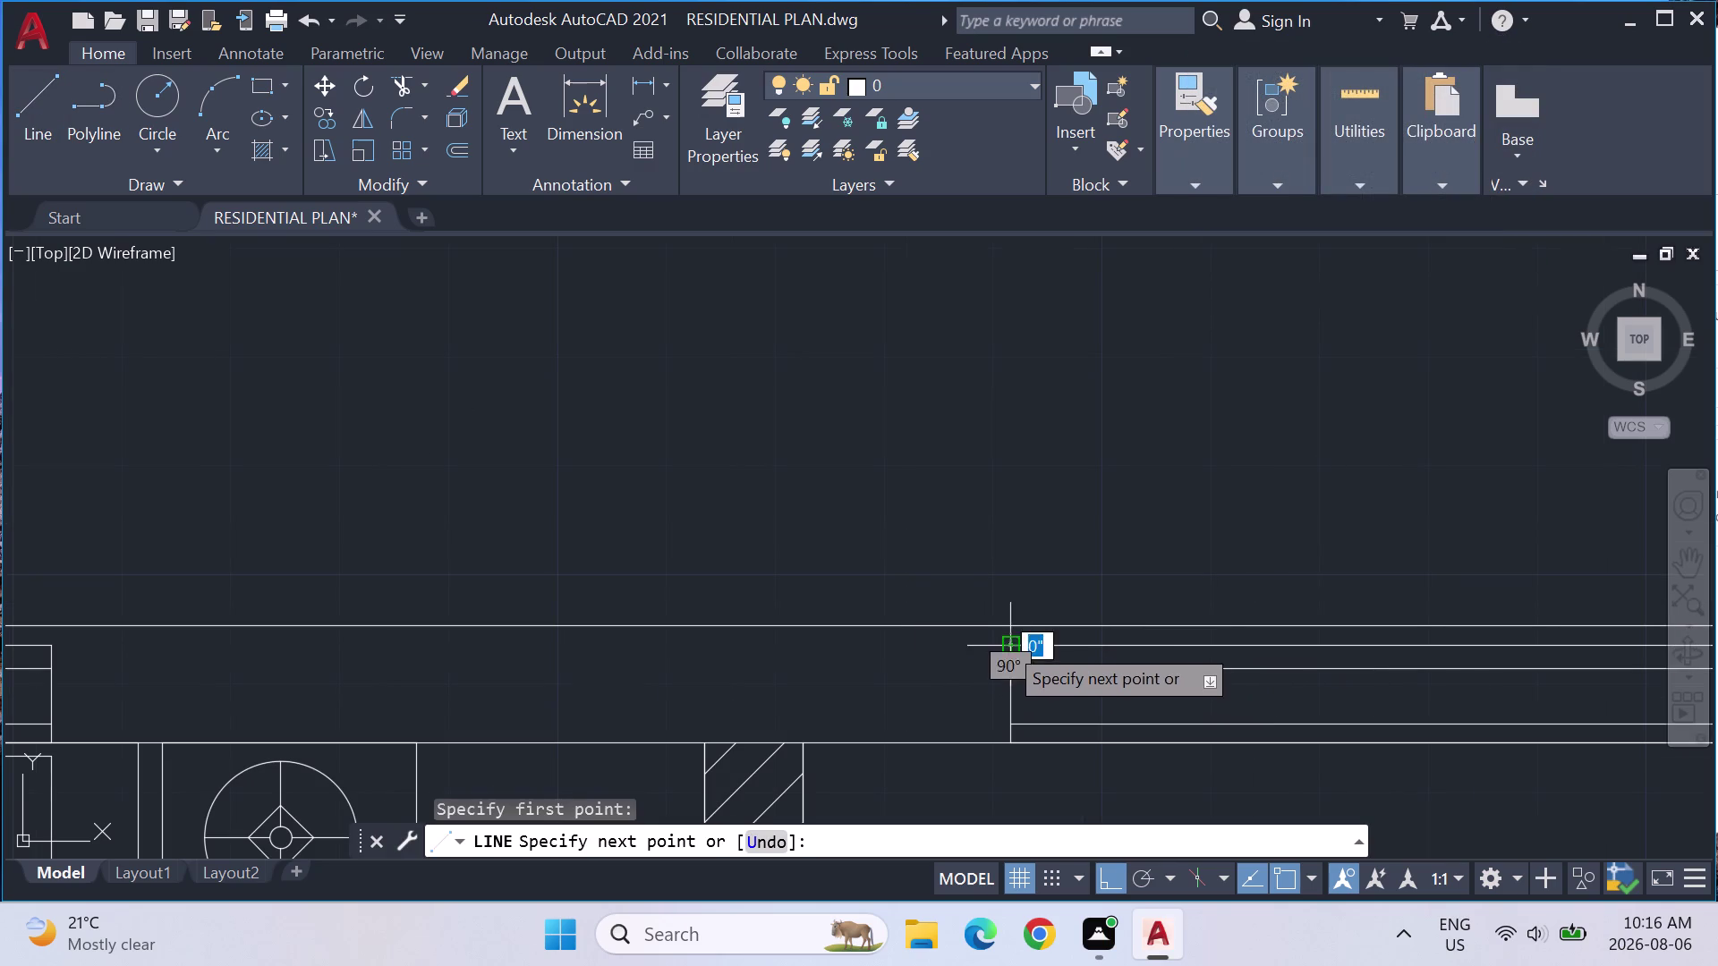
click(1005, 623)
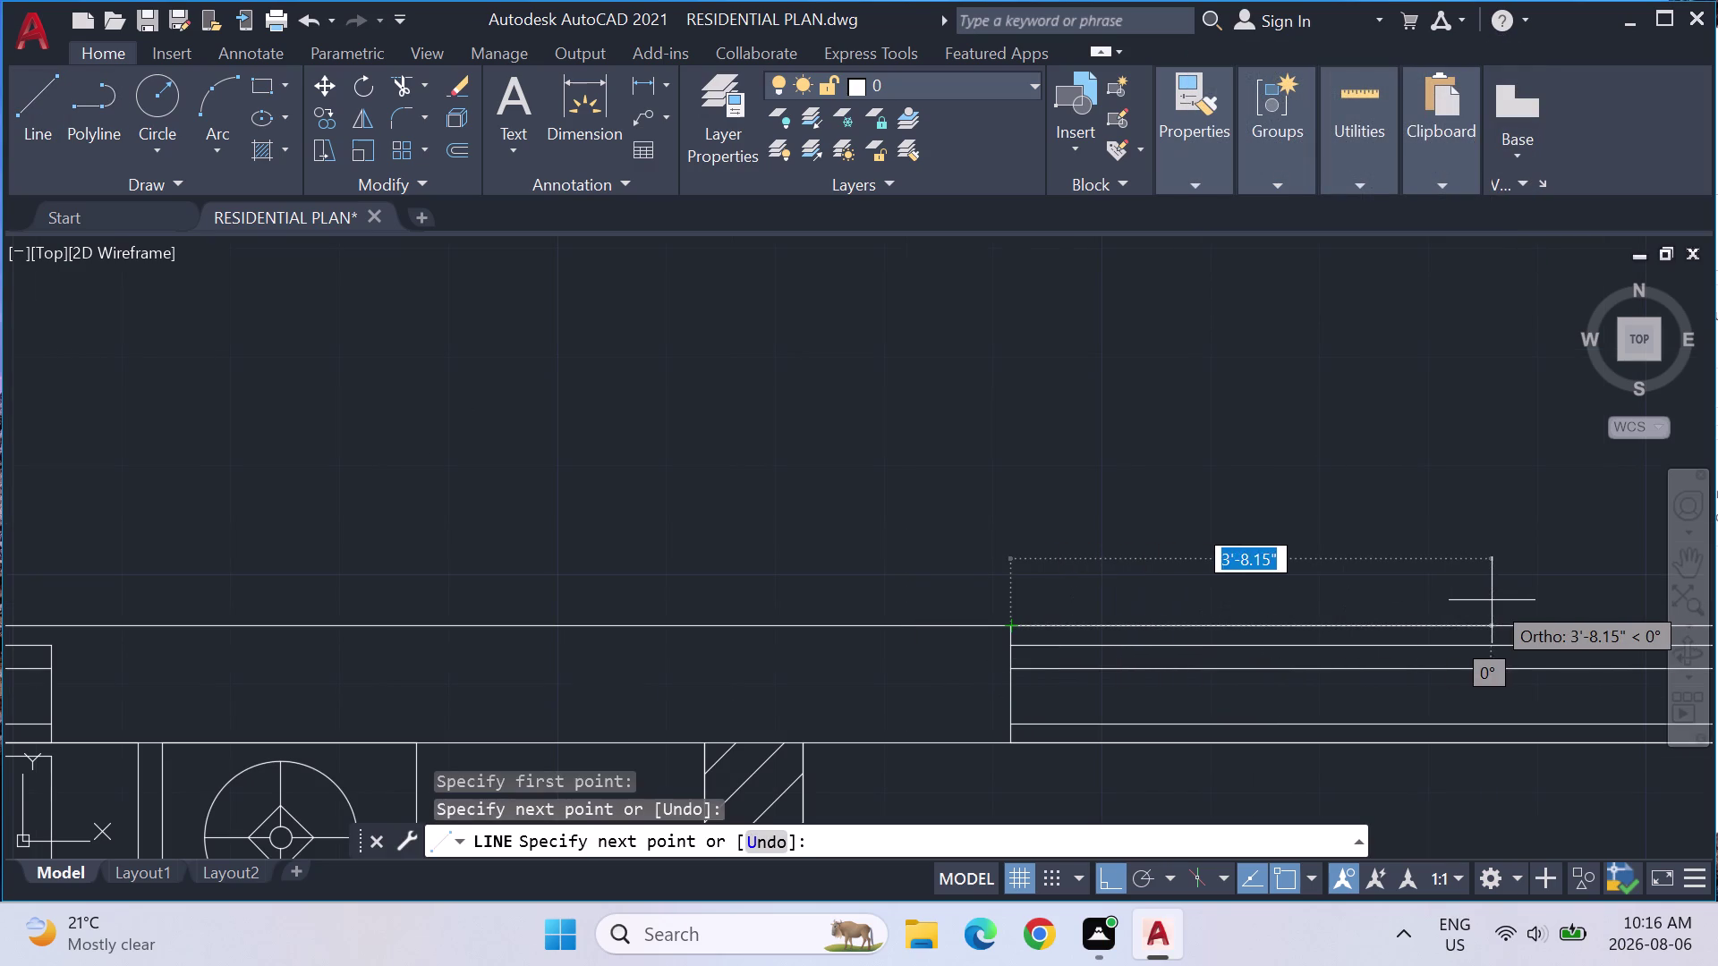
middle_drag(1491, 601, 510, 521)
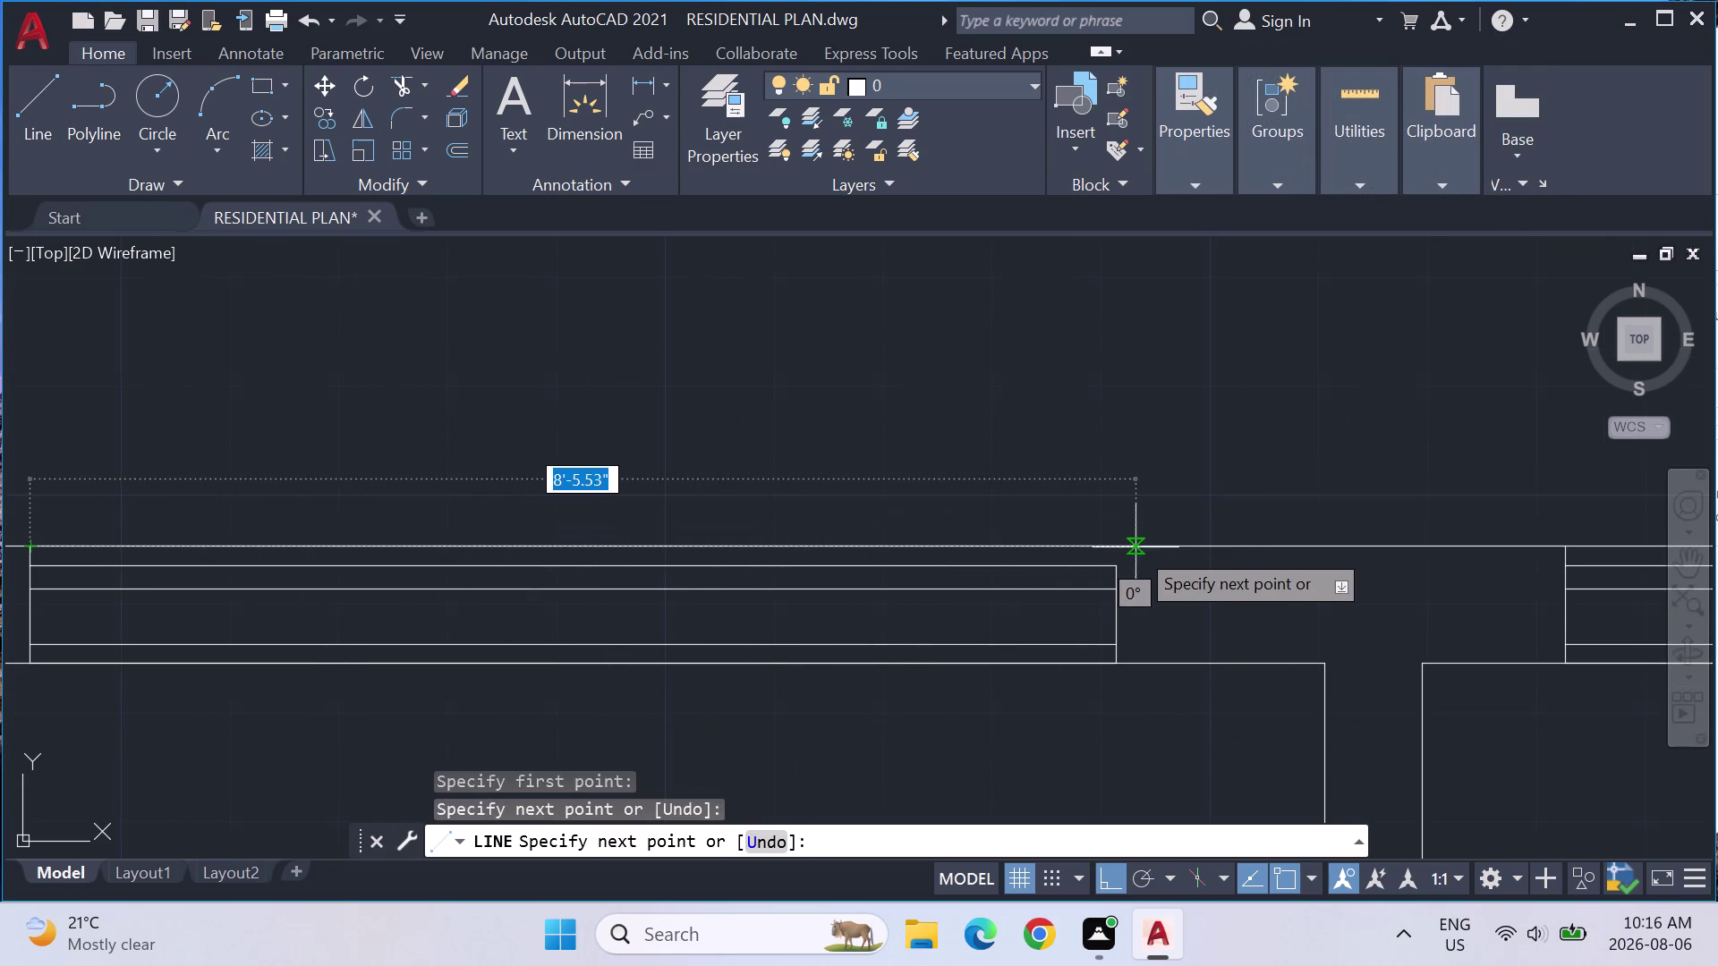
click(1115, 549)
click(1115, 568)
key(Escape)
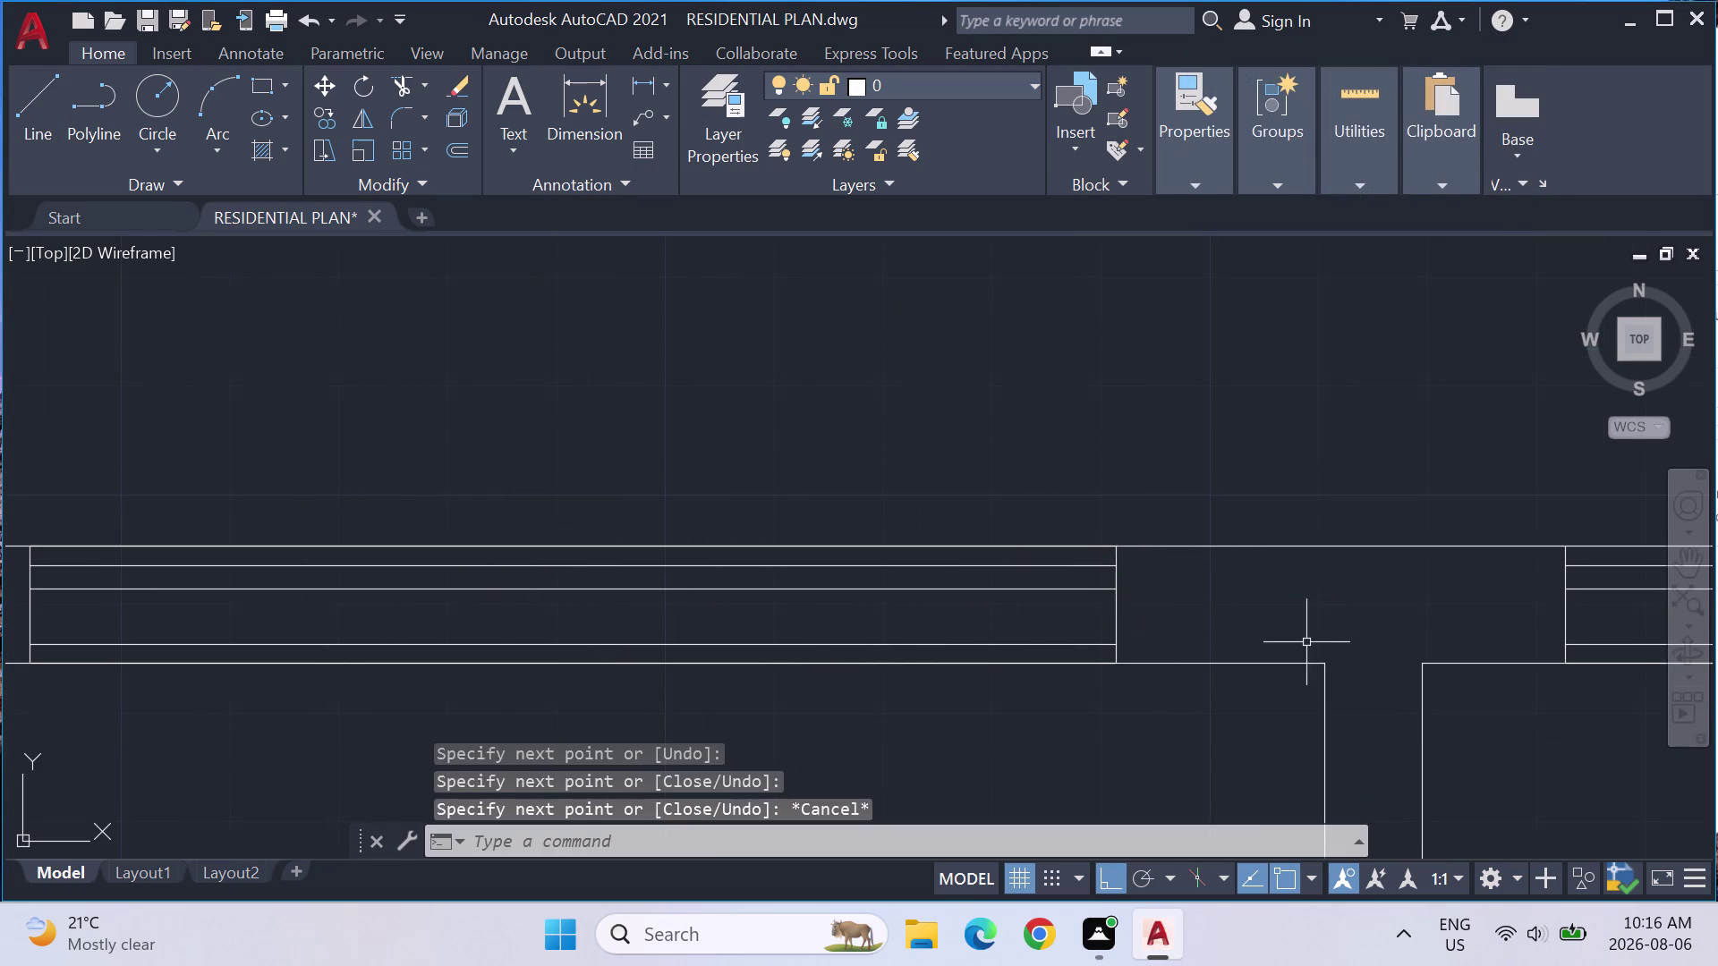
Lasso-select the four window frame lines in the wall.
scroll(down, 3)
middle_drag(431, 567, 1142, 540)
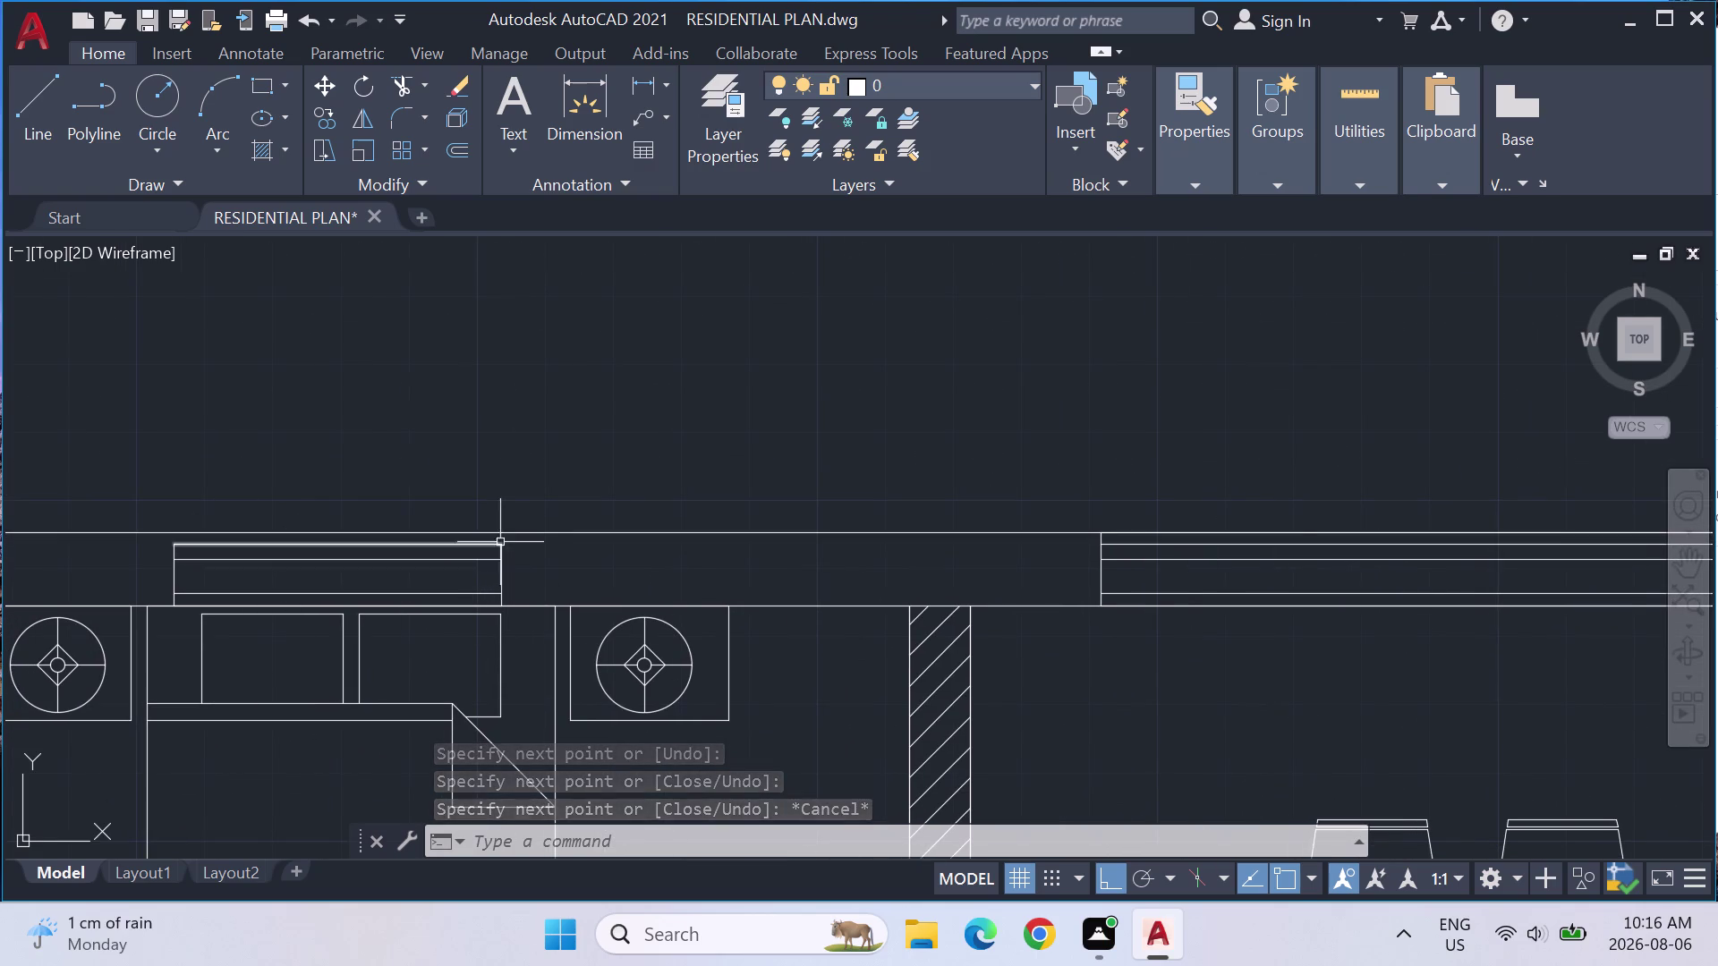
drag(504, 536, 464, 607)
key(Escape)
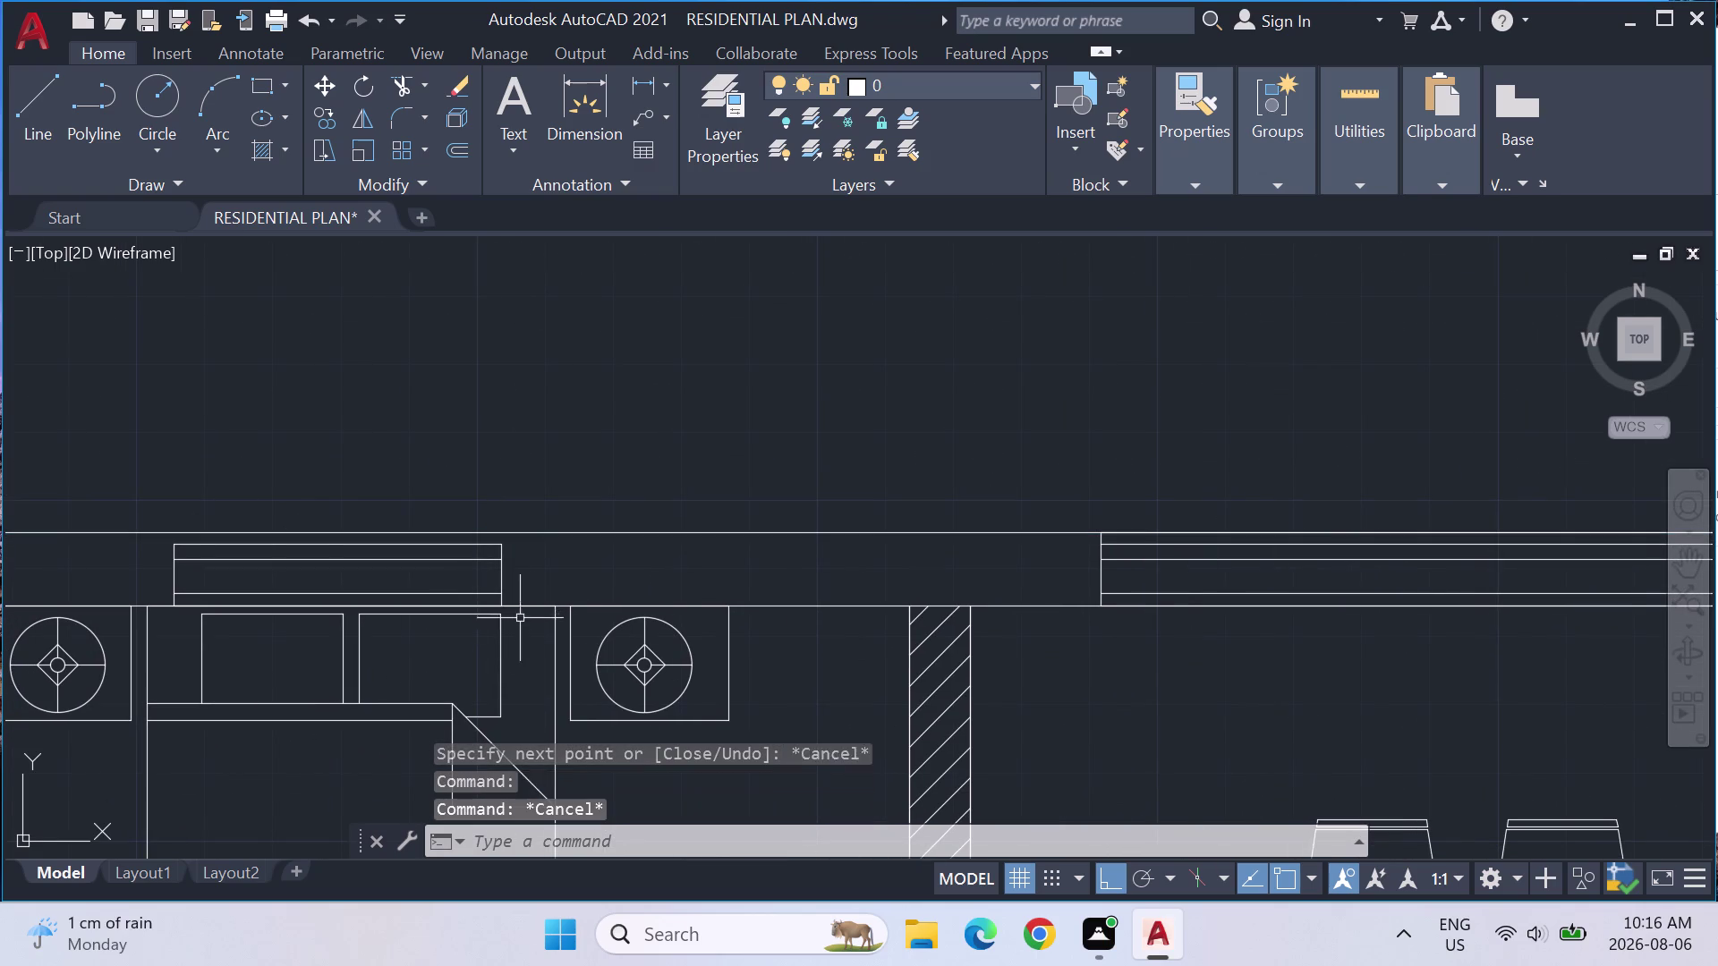
key(Escape)
drag(526, 612, 489, 541)
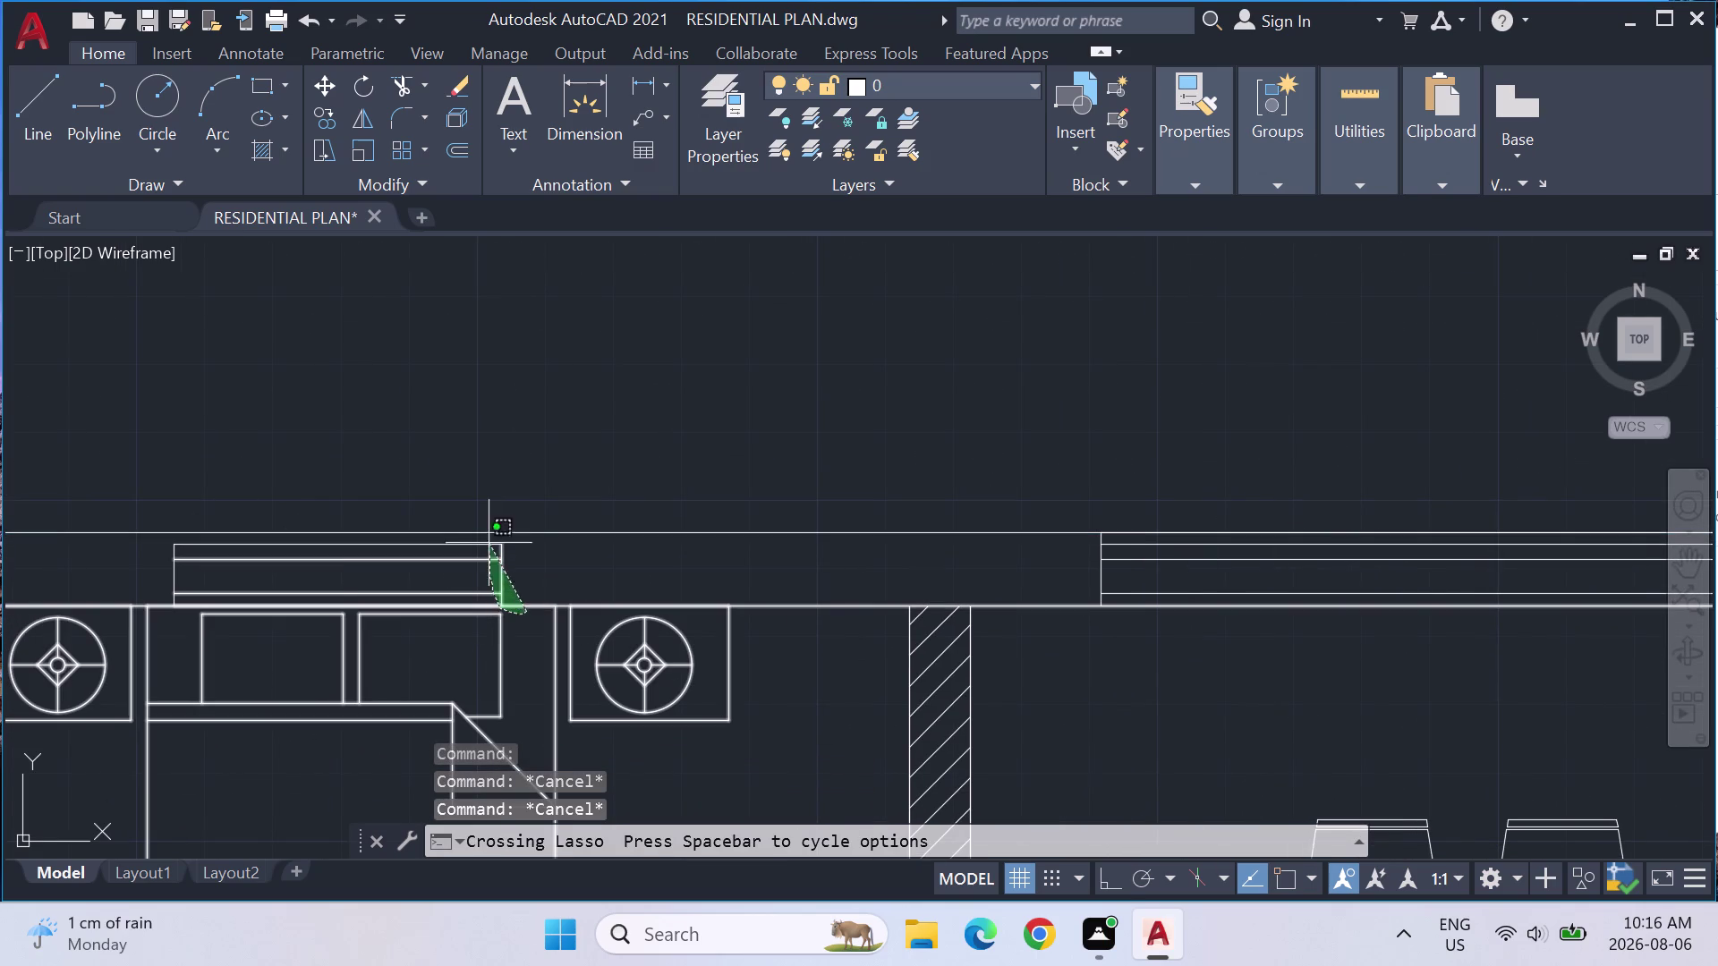
drag(489, 541, 492, 523)
key(Escape)
key(Escape)
drag(523, 593, 448, 543)
key(m)
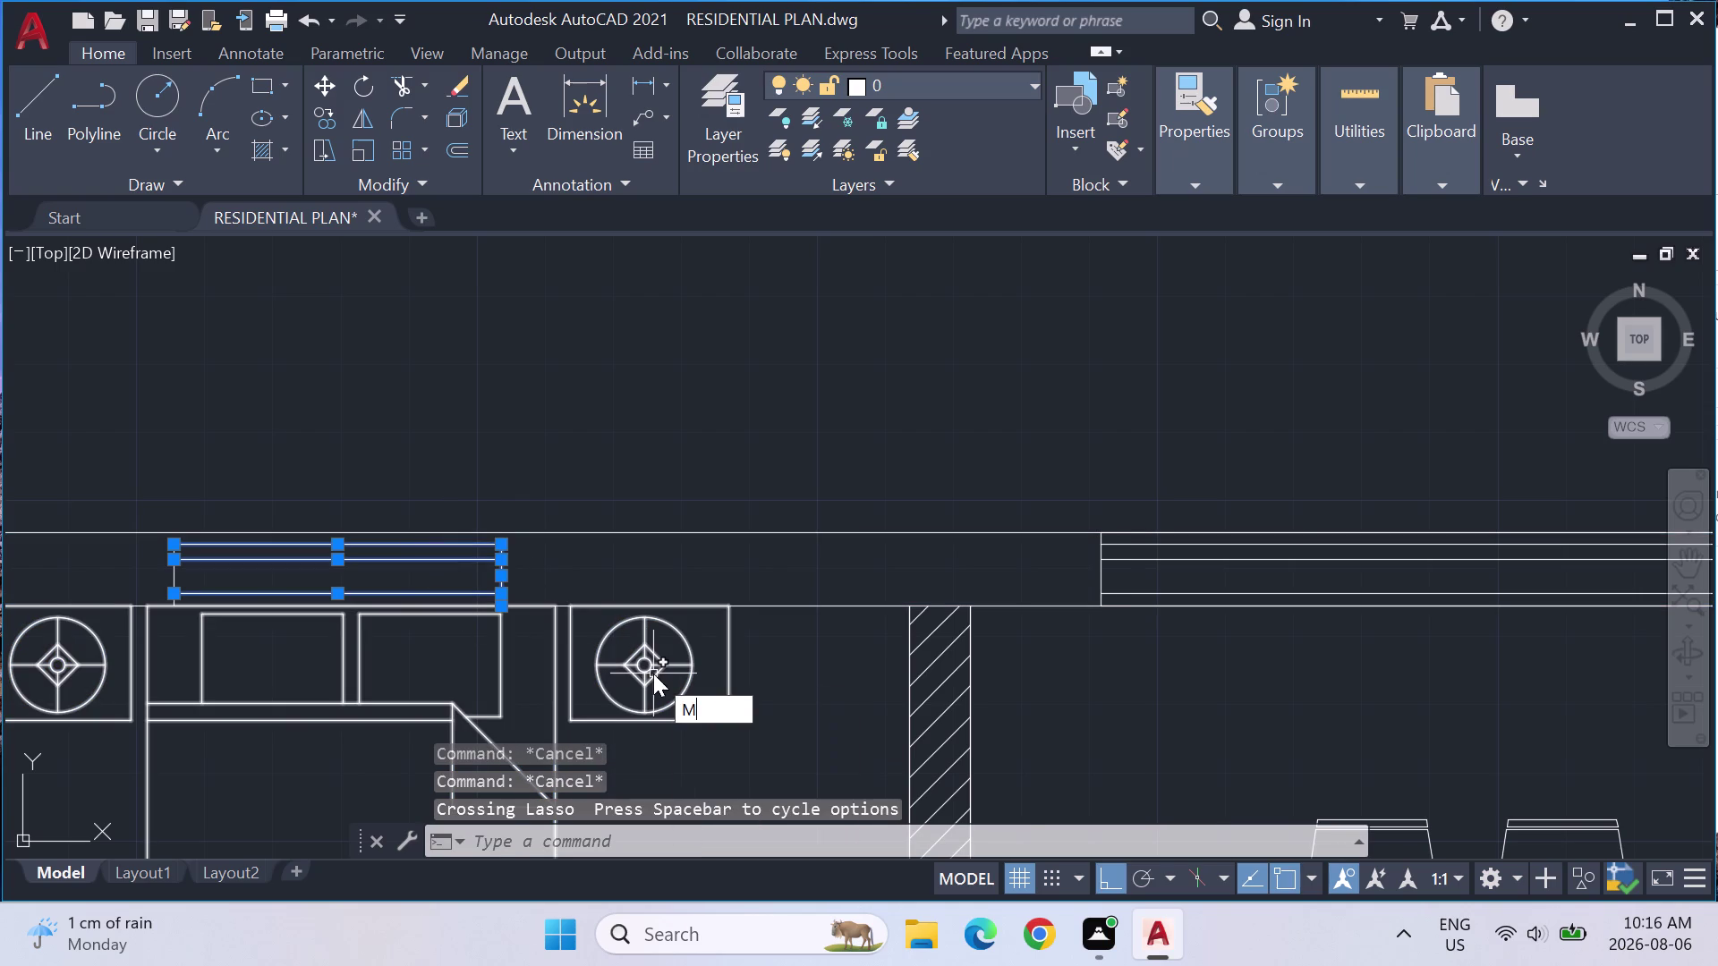
Move the four window frame lines from their corner up onto the top wall line.
key(Return)
scroll(up, 3)
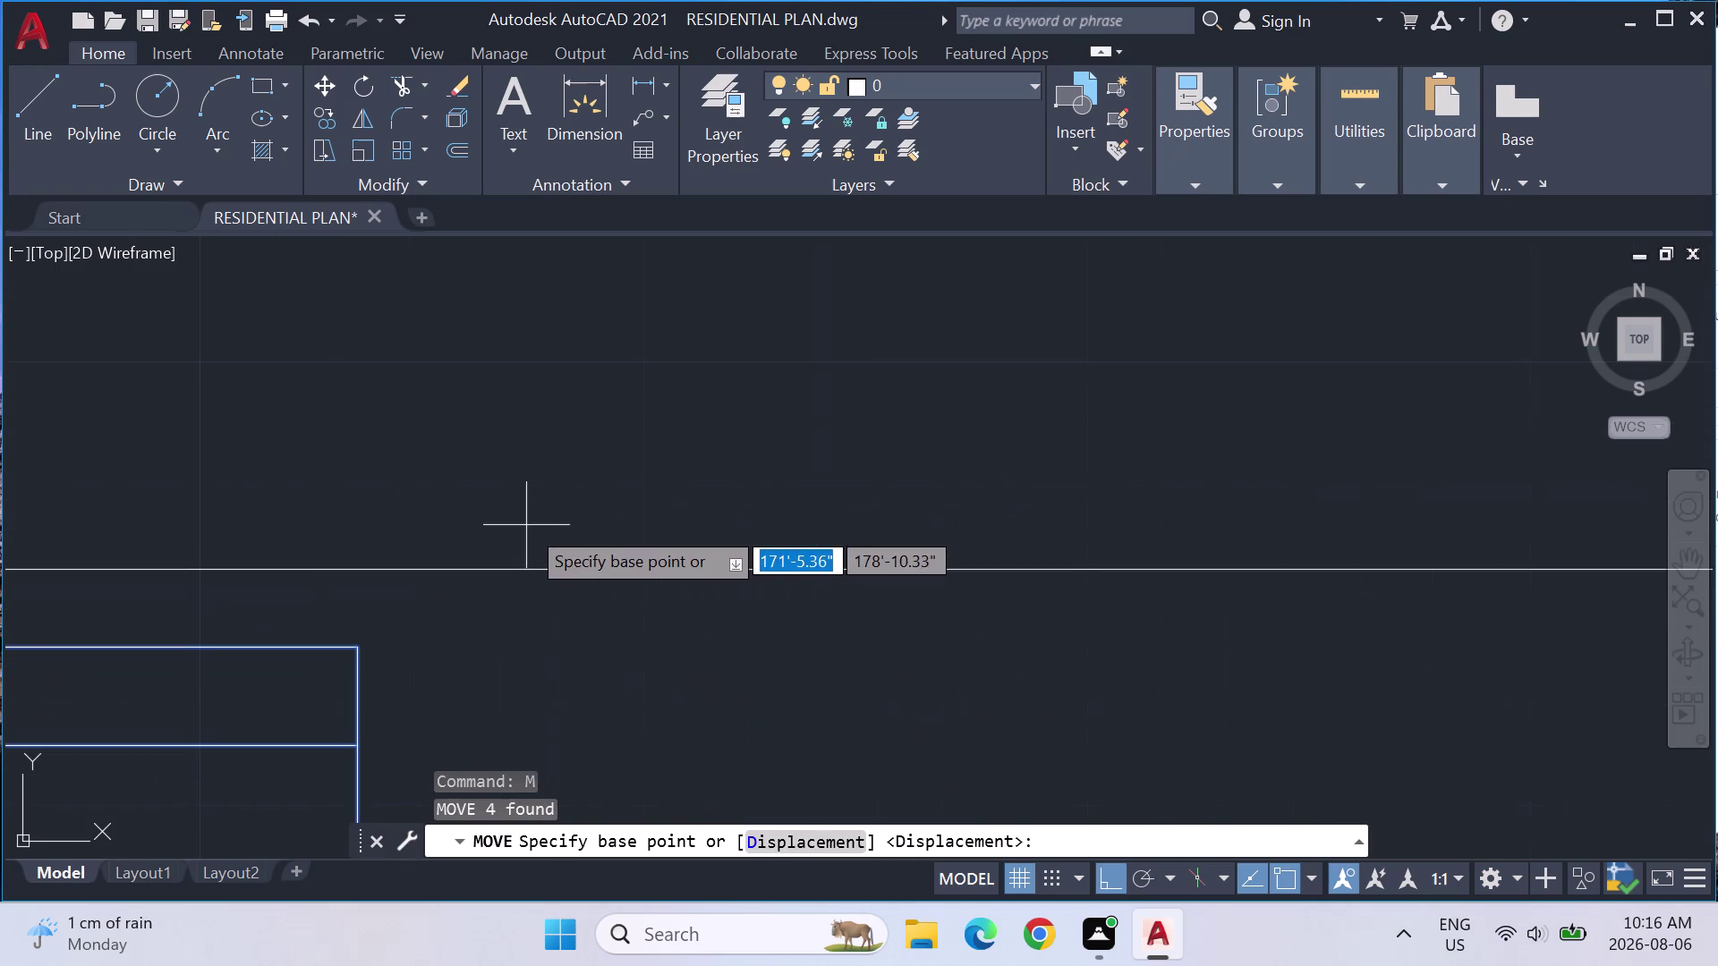
click(348, 648)
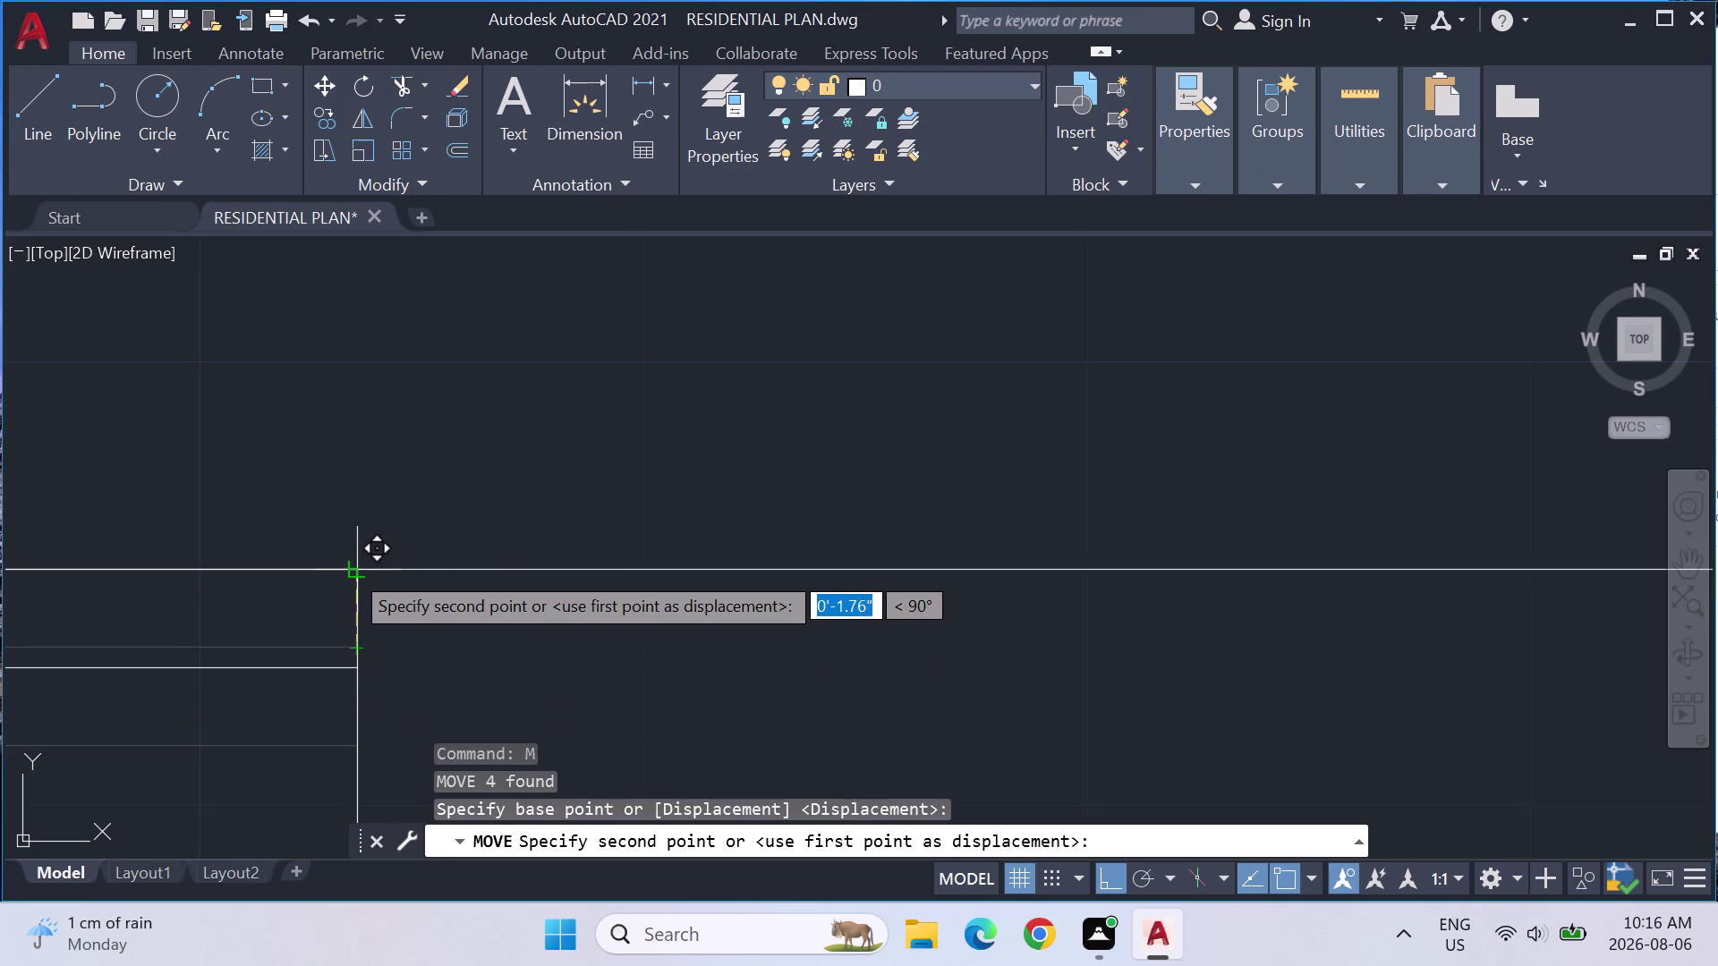
click(350, 570)
key(Escape)
scroll(down, 3)
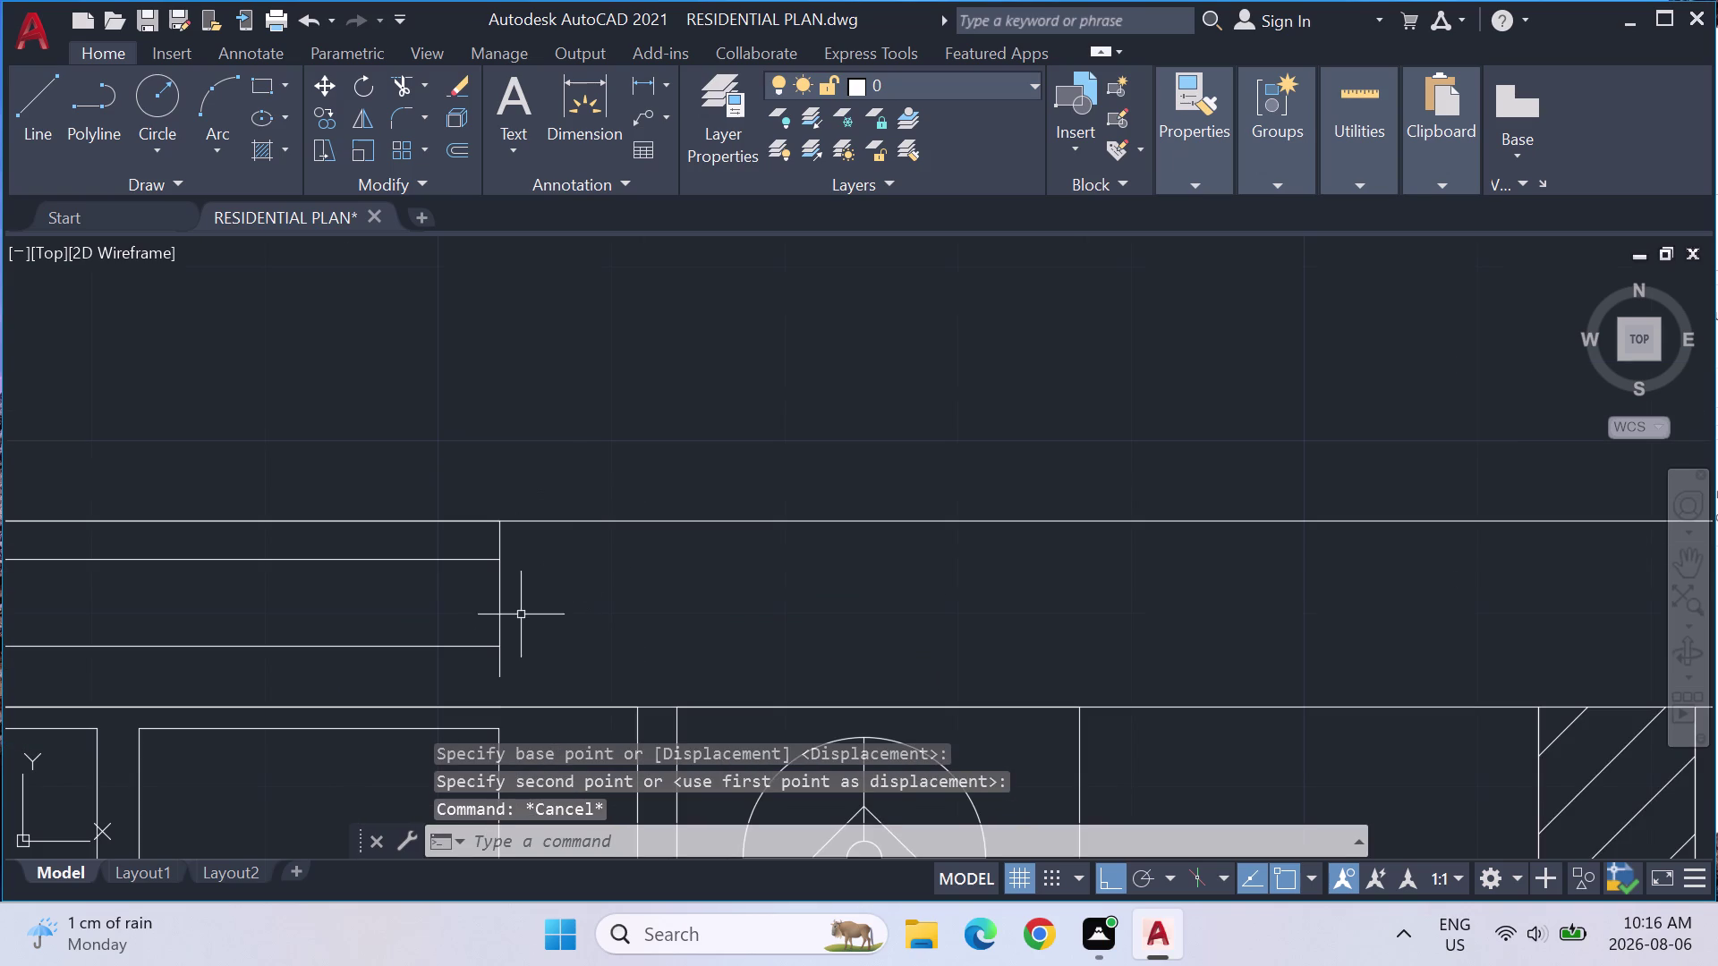
key(Escape)
middle_drag(518, 610, 744, 553)
scroll(down, 3)
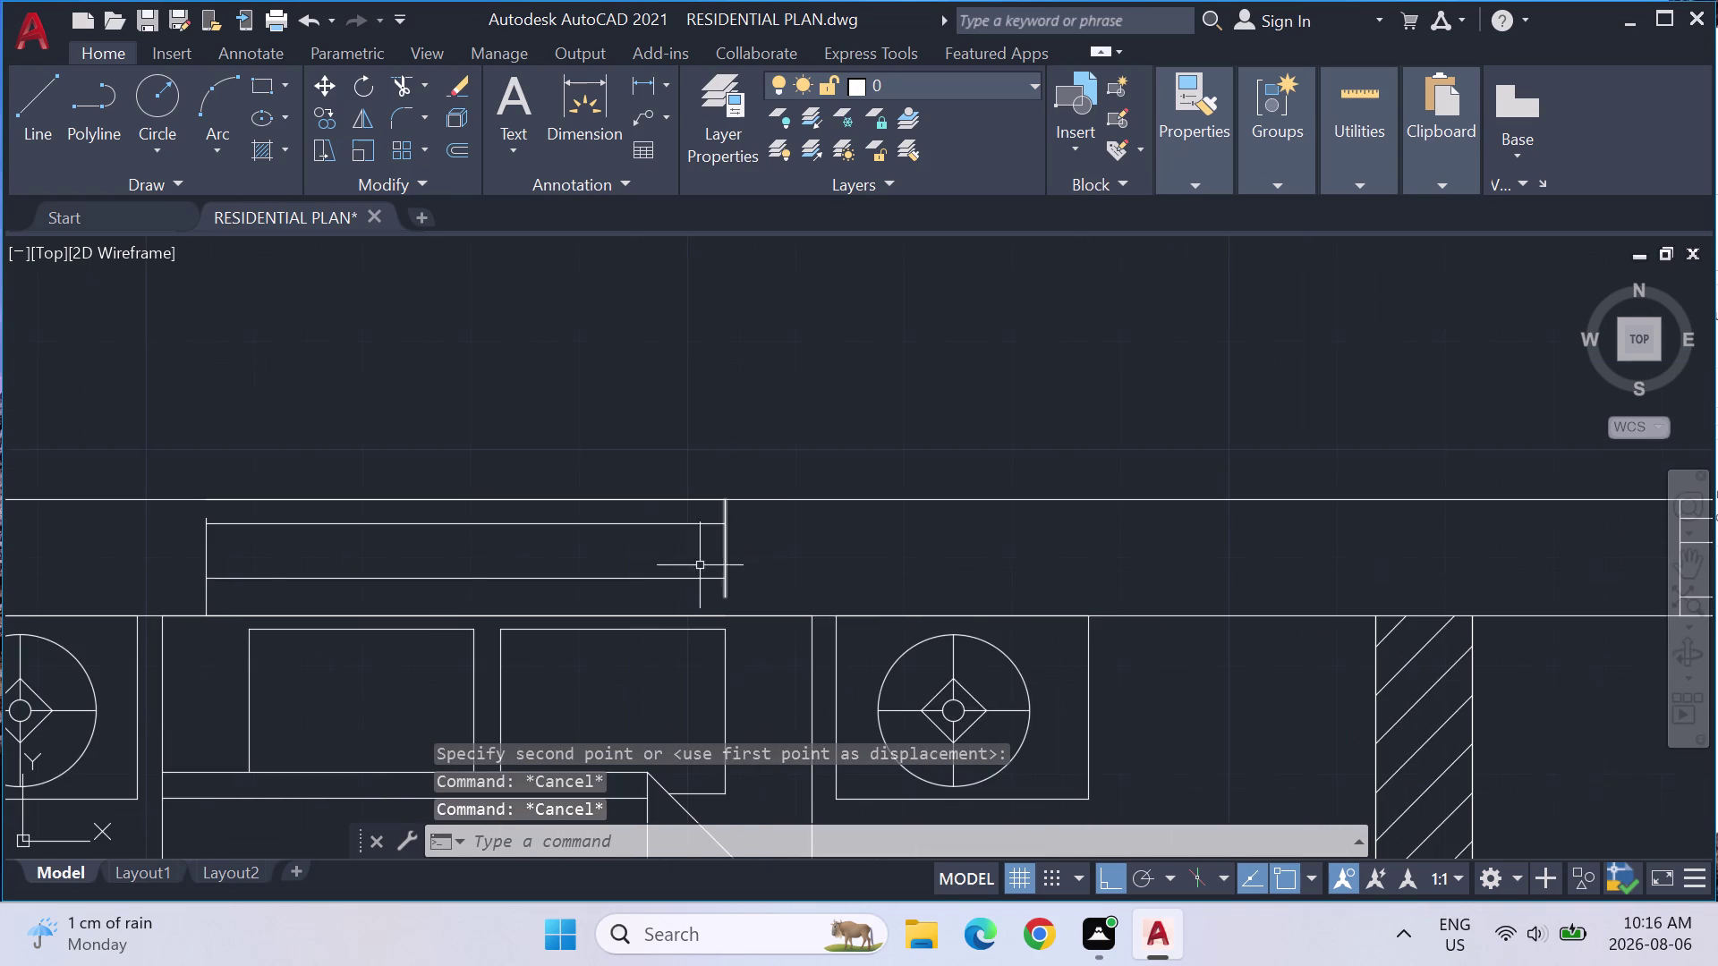
key(Escape)
key(Escape)
Extend two window lines to their boundaries with EX.
text(E)
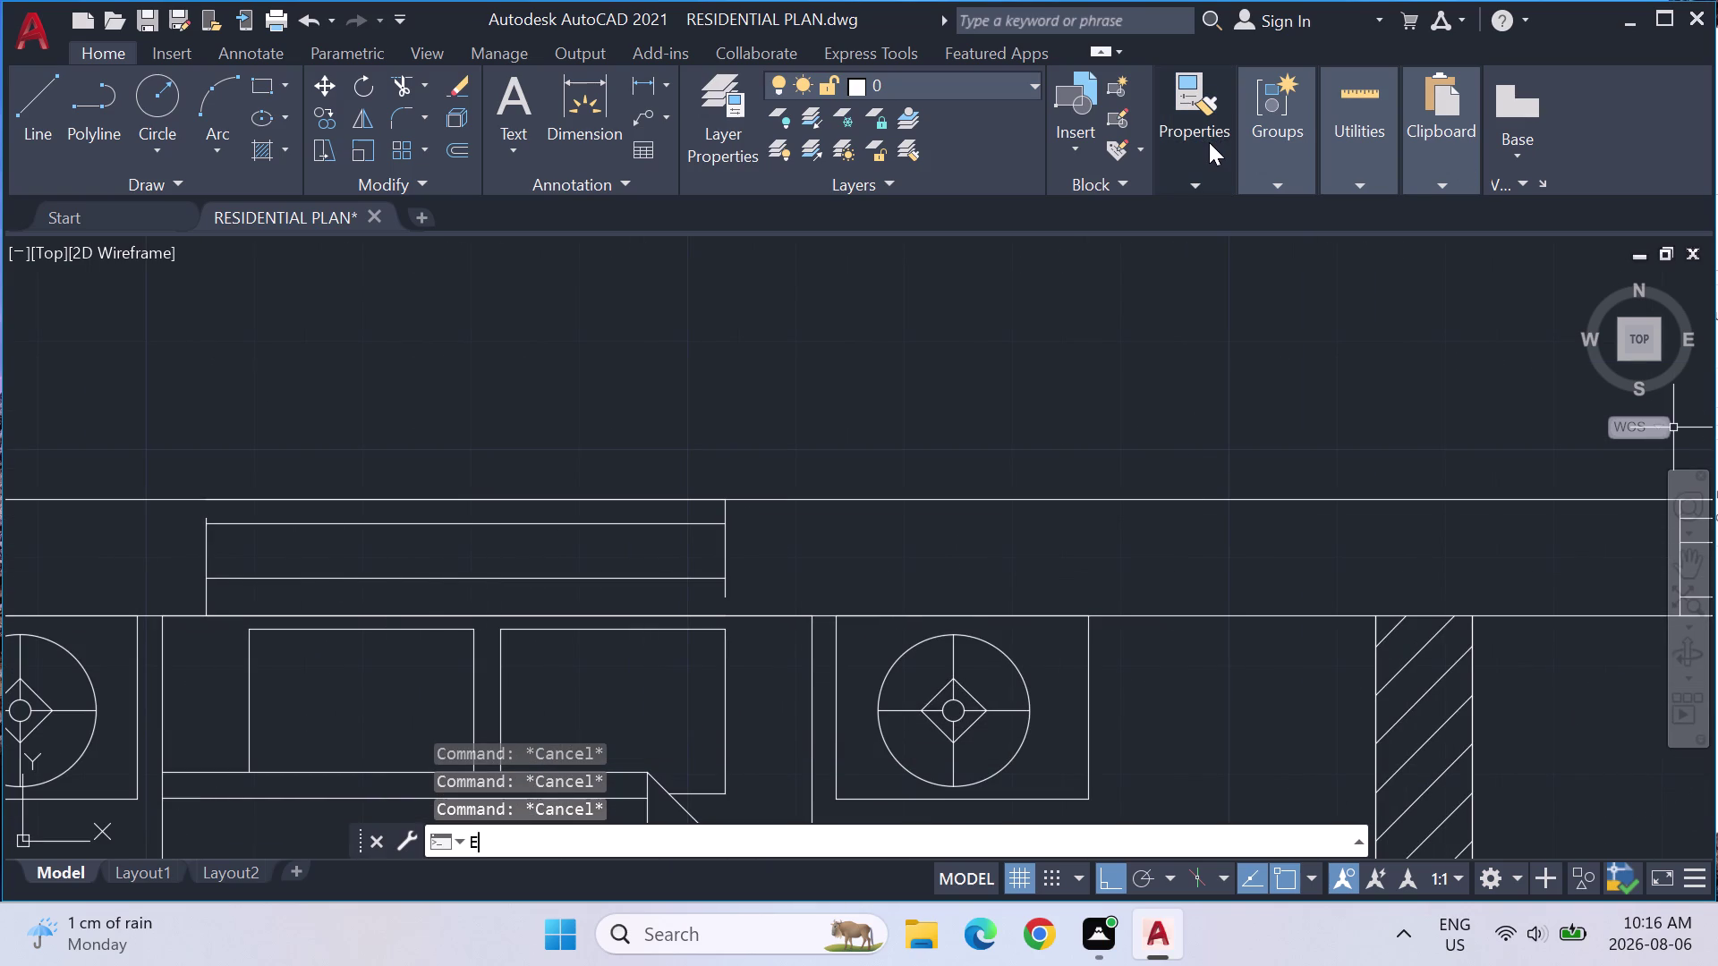
text(X)
key(Return)
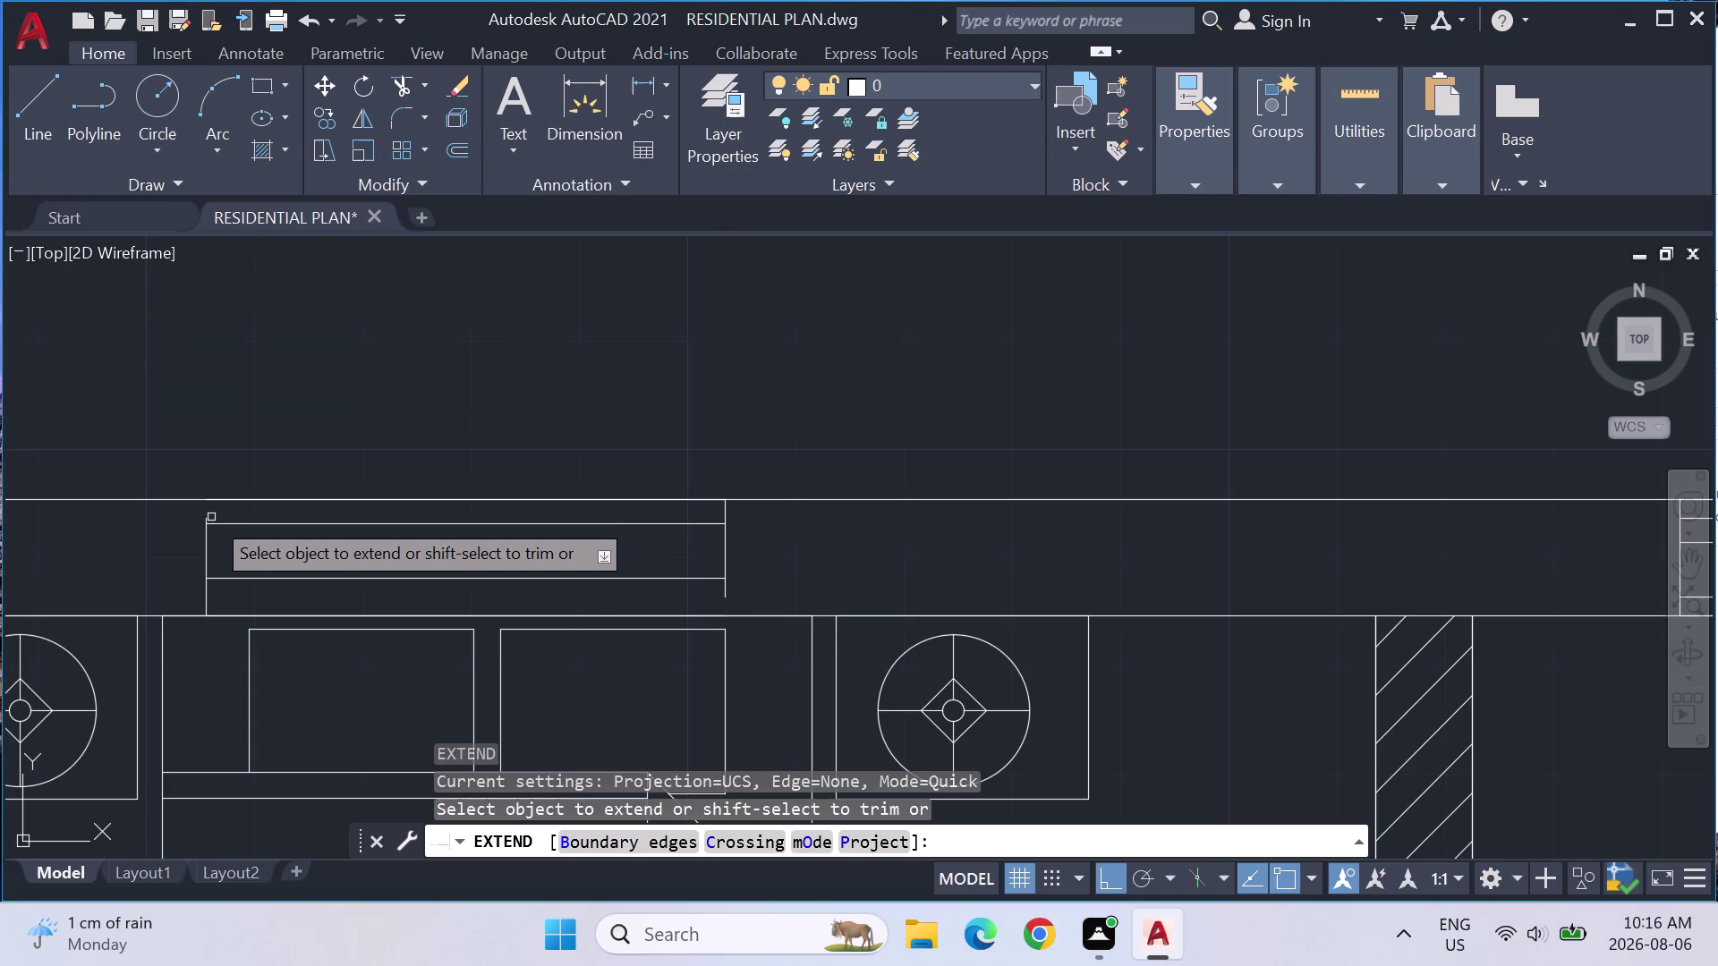
click(204, 544)
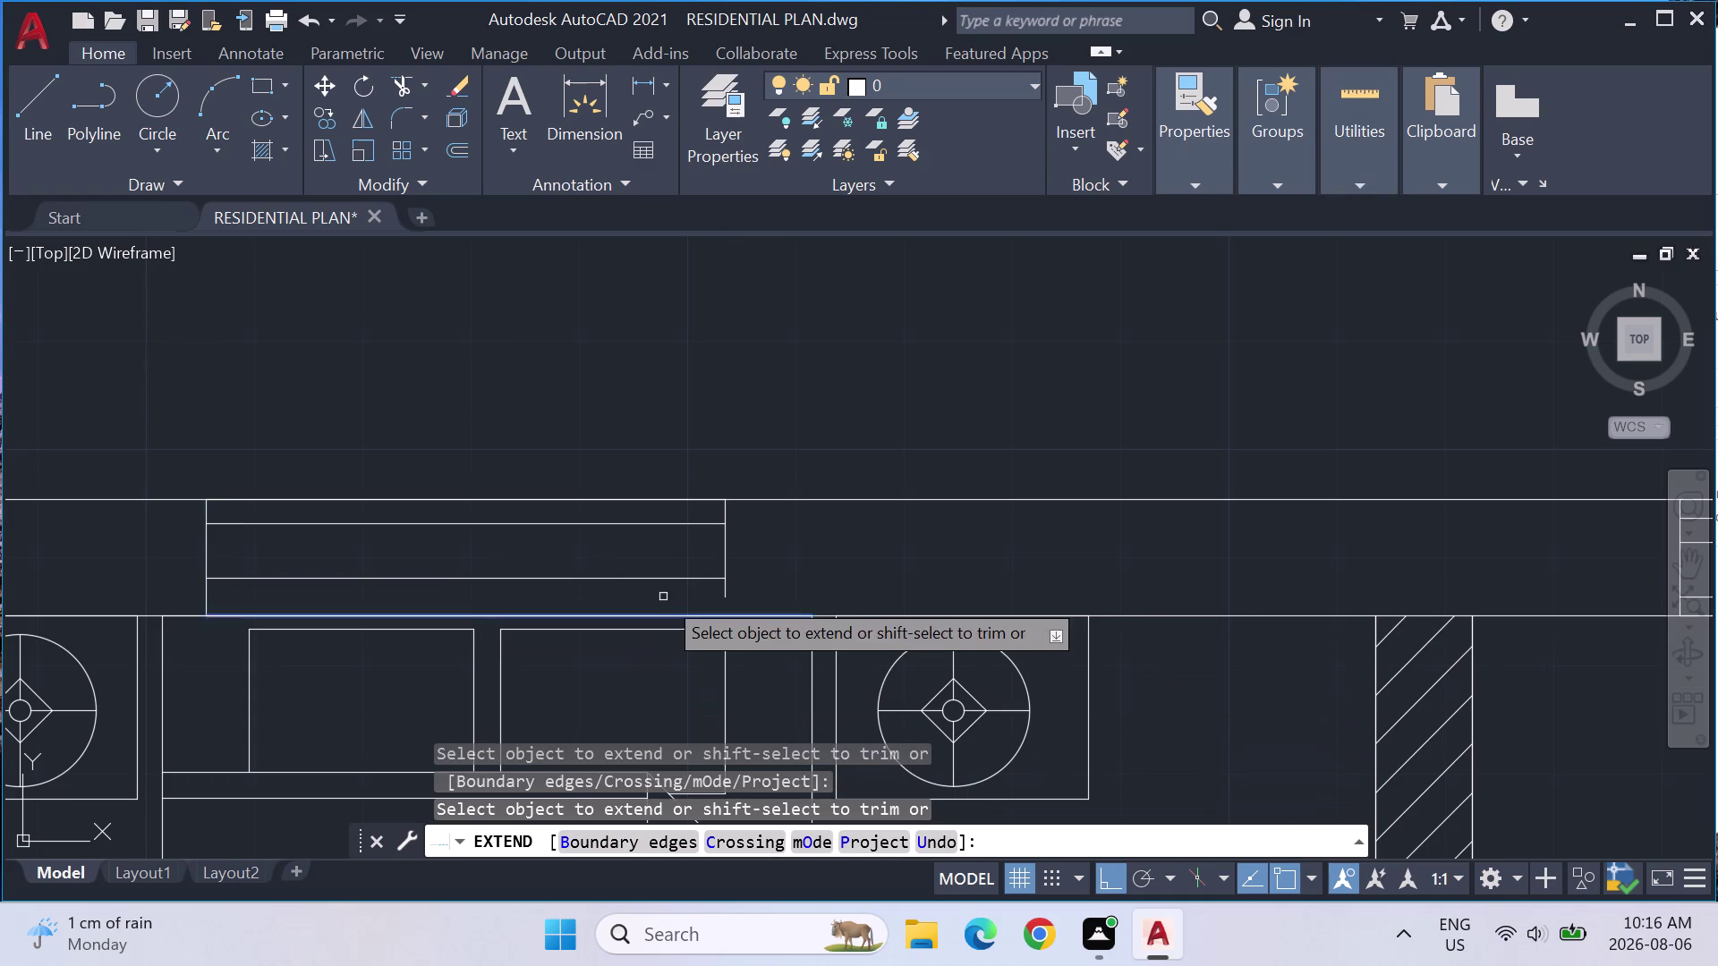
click(723, 552)
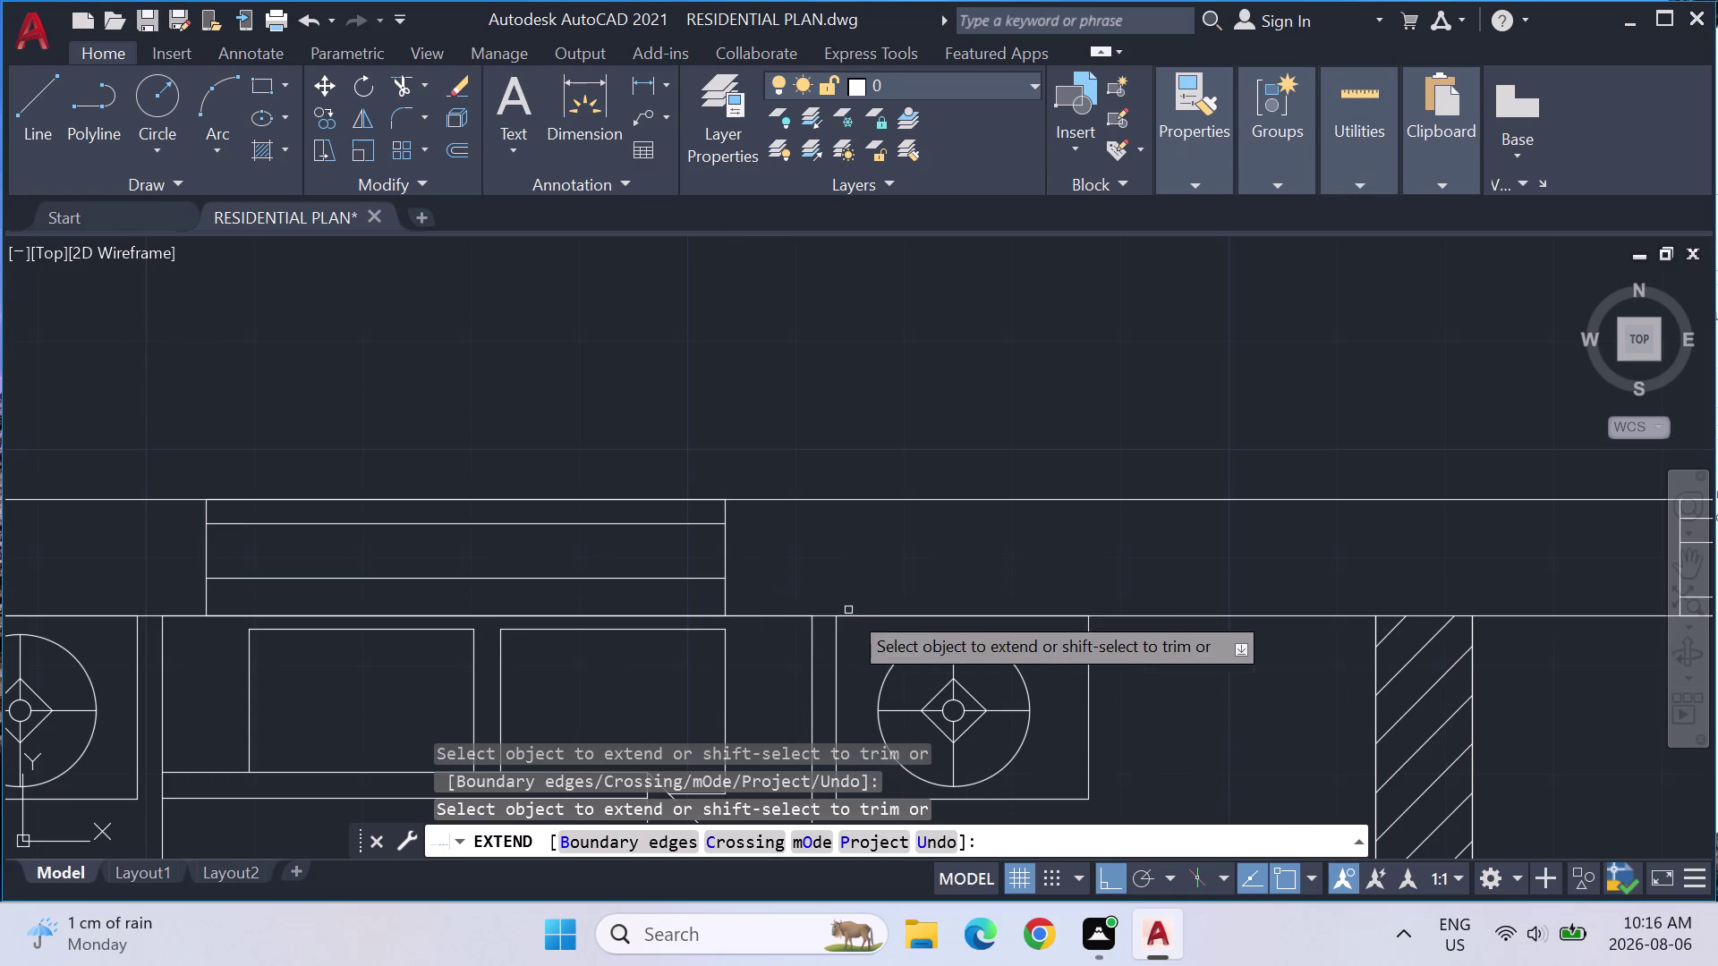
key(Escape)
key(Escape)
key(Escape)
Delete the strip's inner line and draw a horizontal line from its left edge past the right side.
click(574, 579)
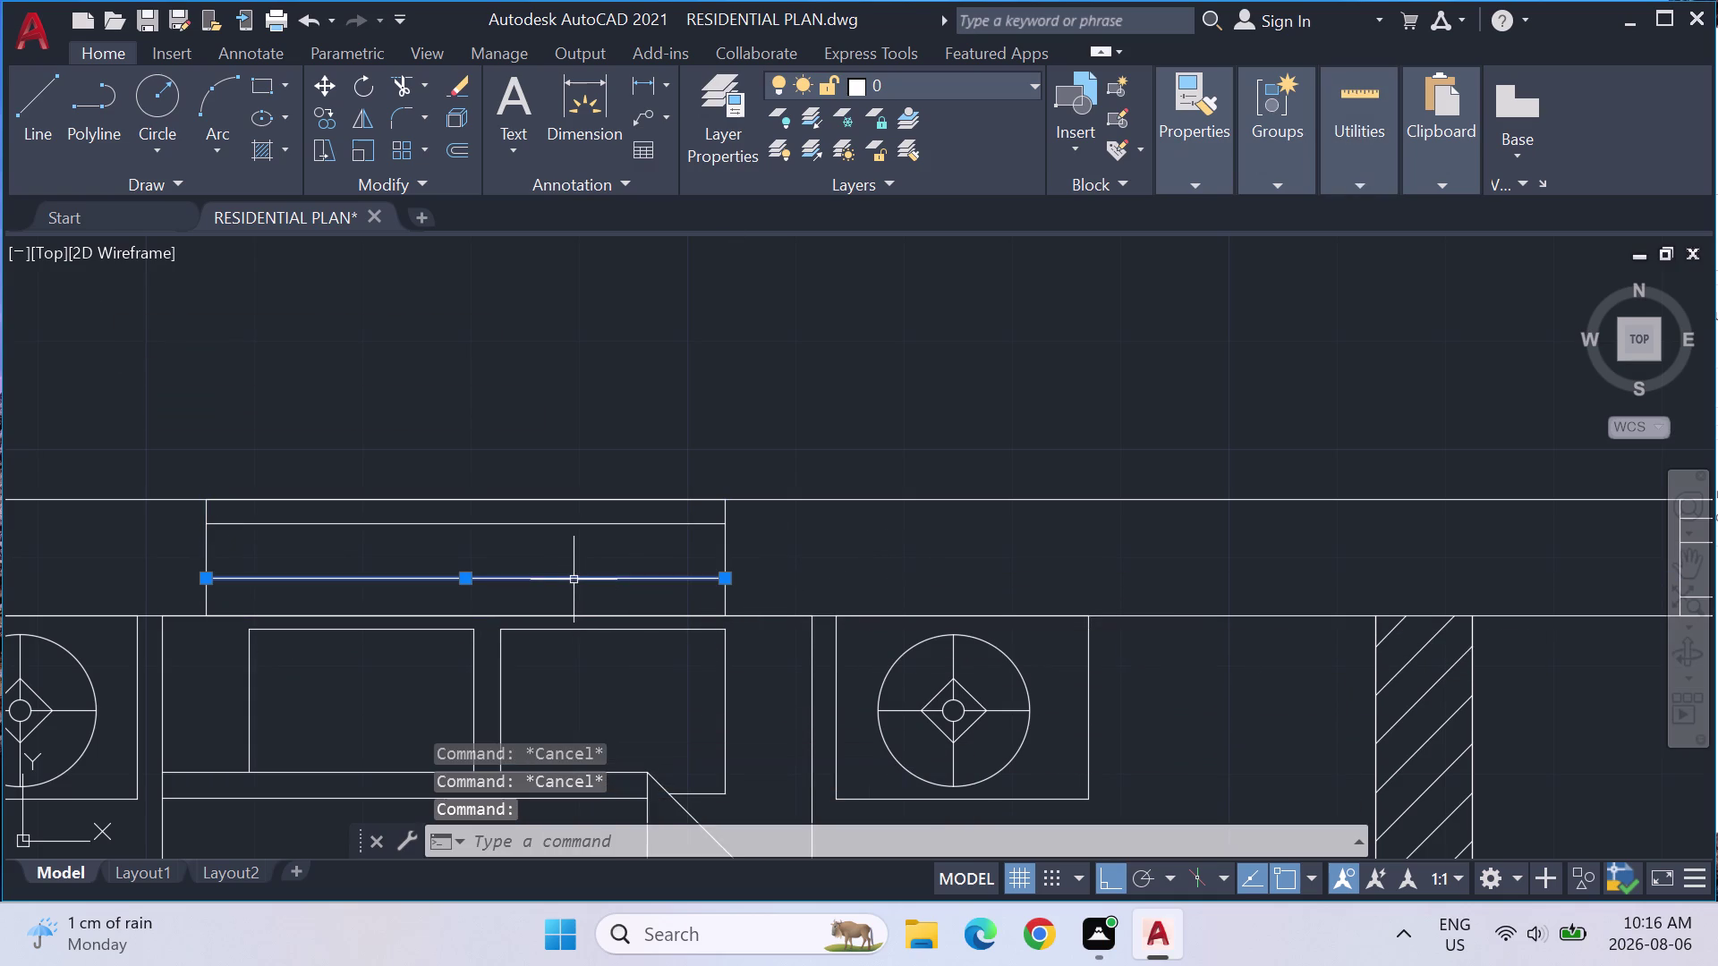
key(Delete)
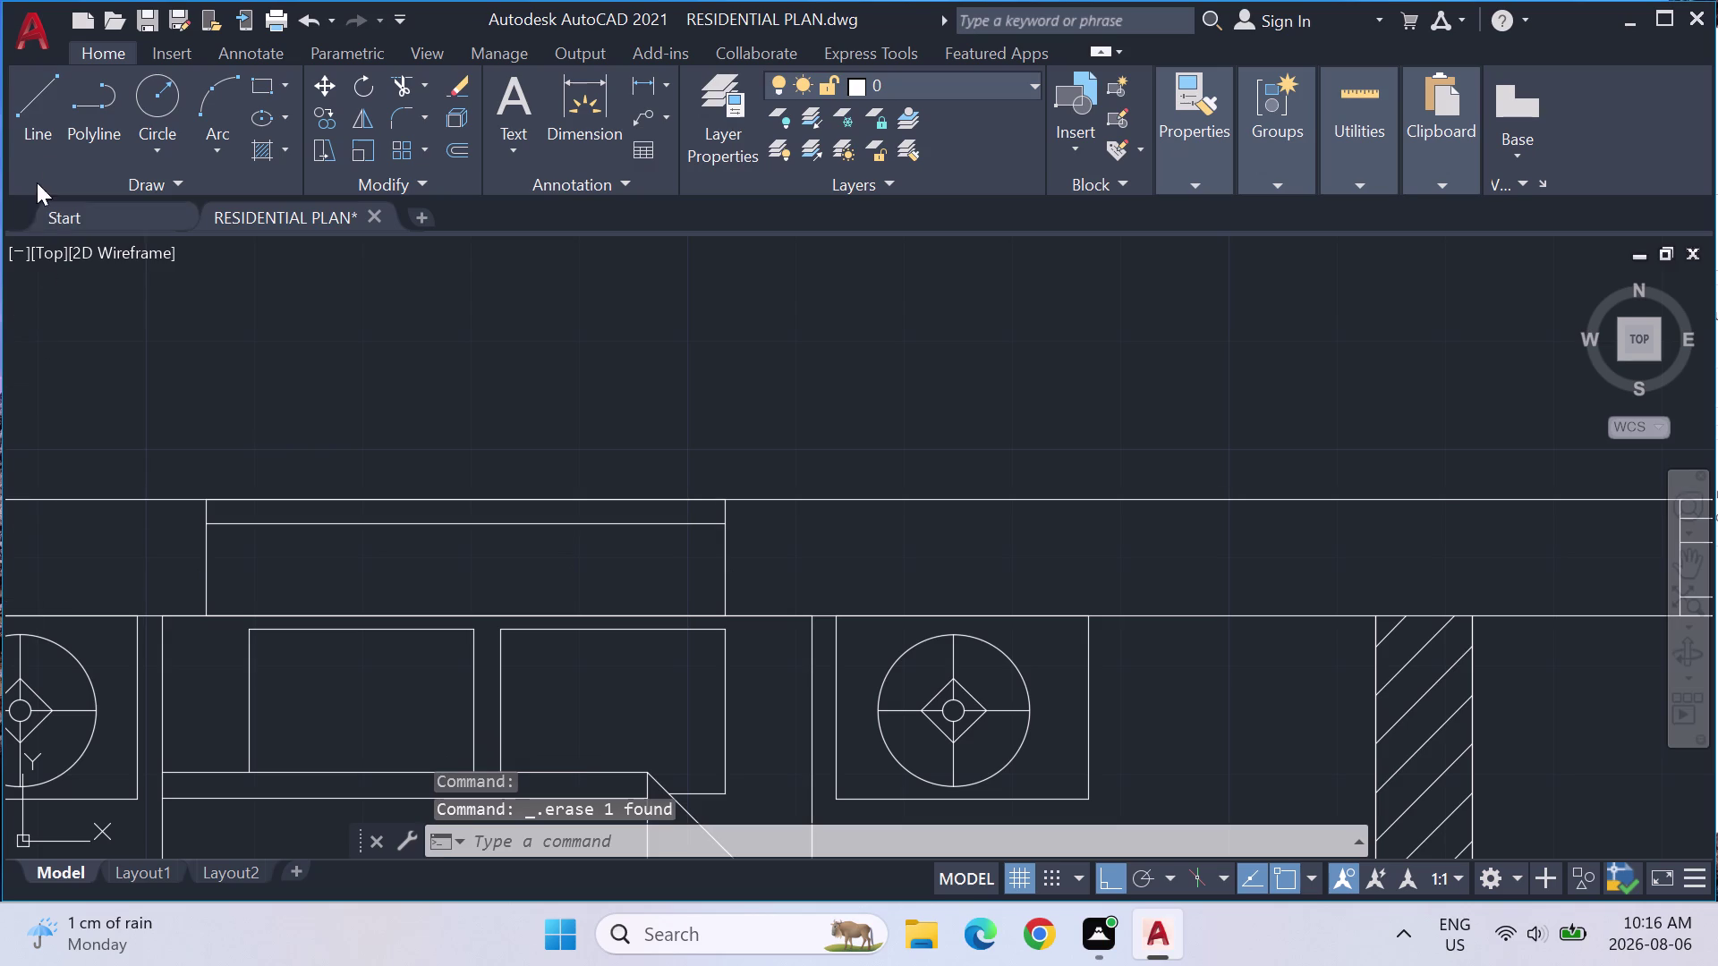
click(36, 107)
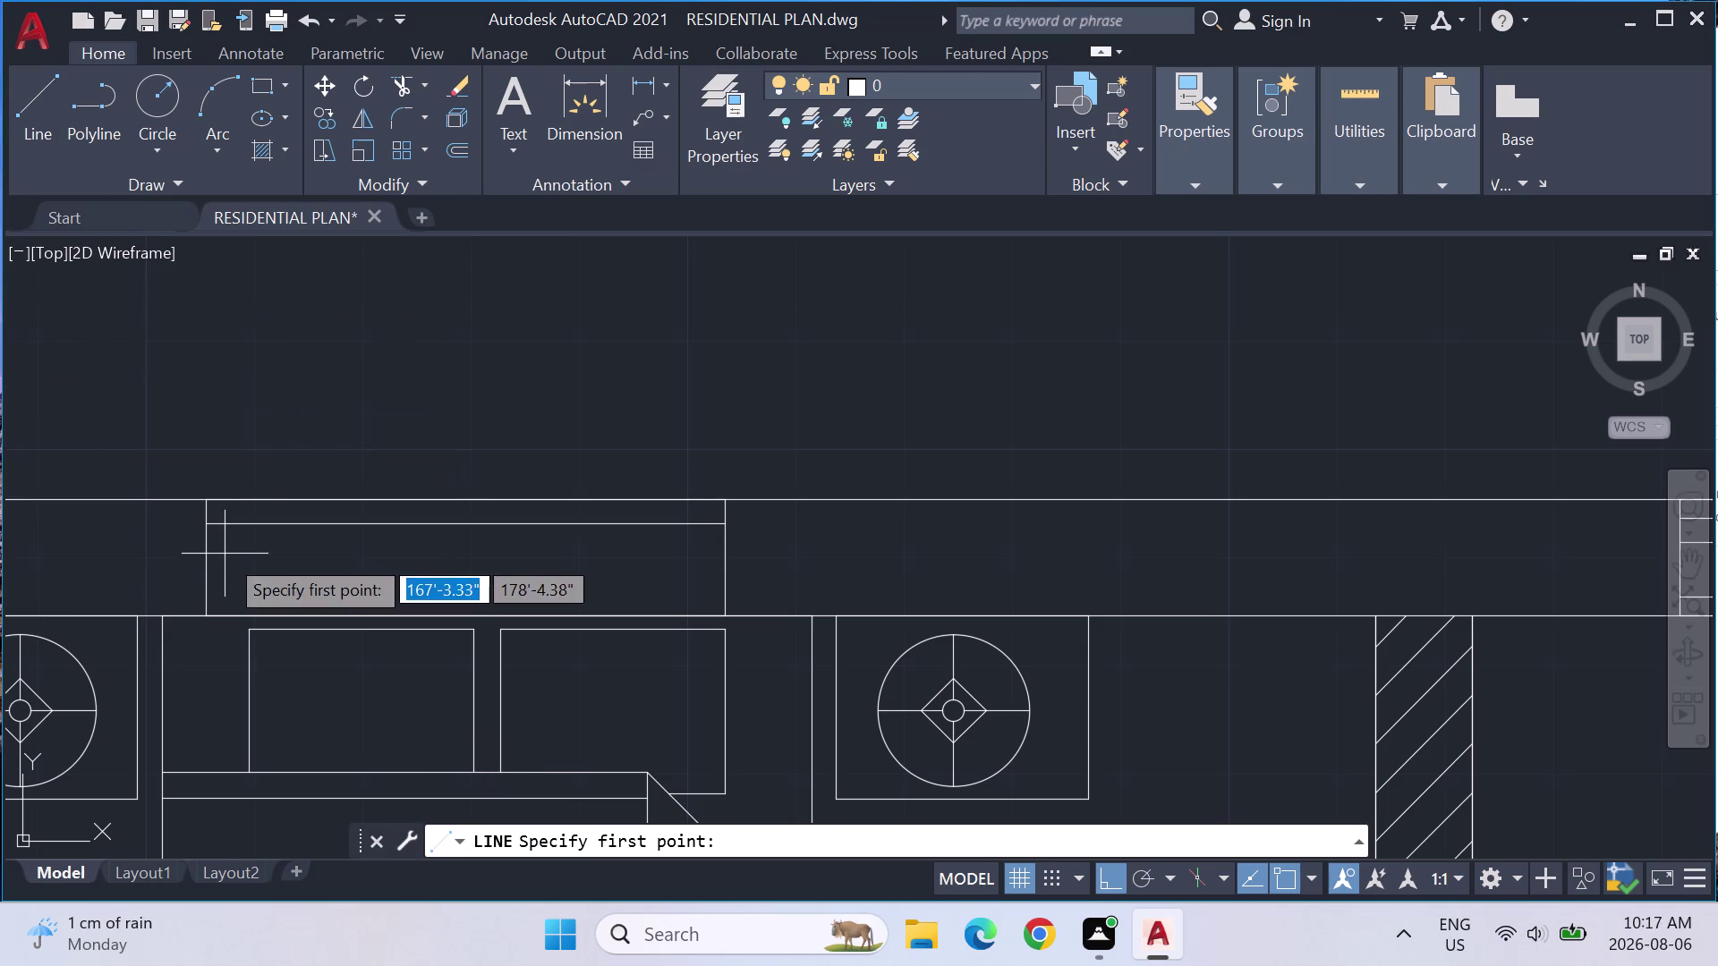
click(207, 571)
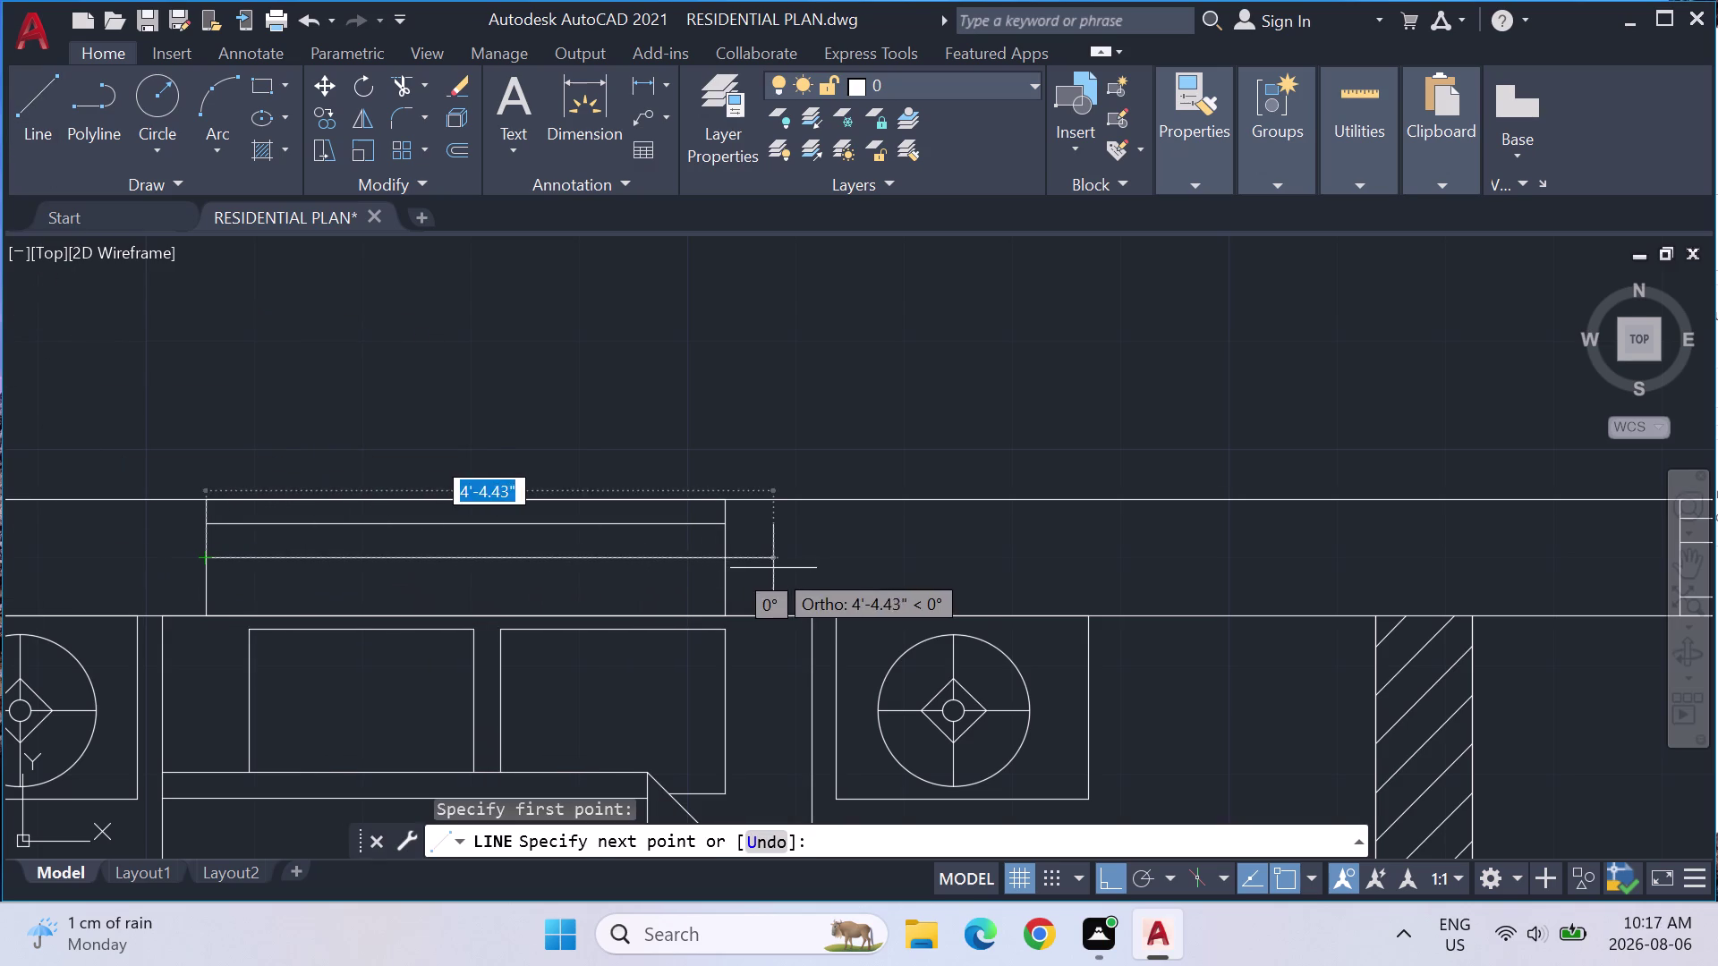
click(773, 568)
key(Escape)
key(Escape)
key(Escape)
key(Escape)
Attempt mirroring wall lines across the strip axis twice, cancelling both attempts.
text(M)
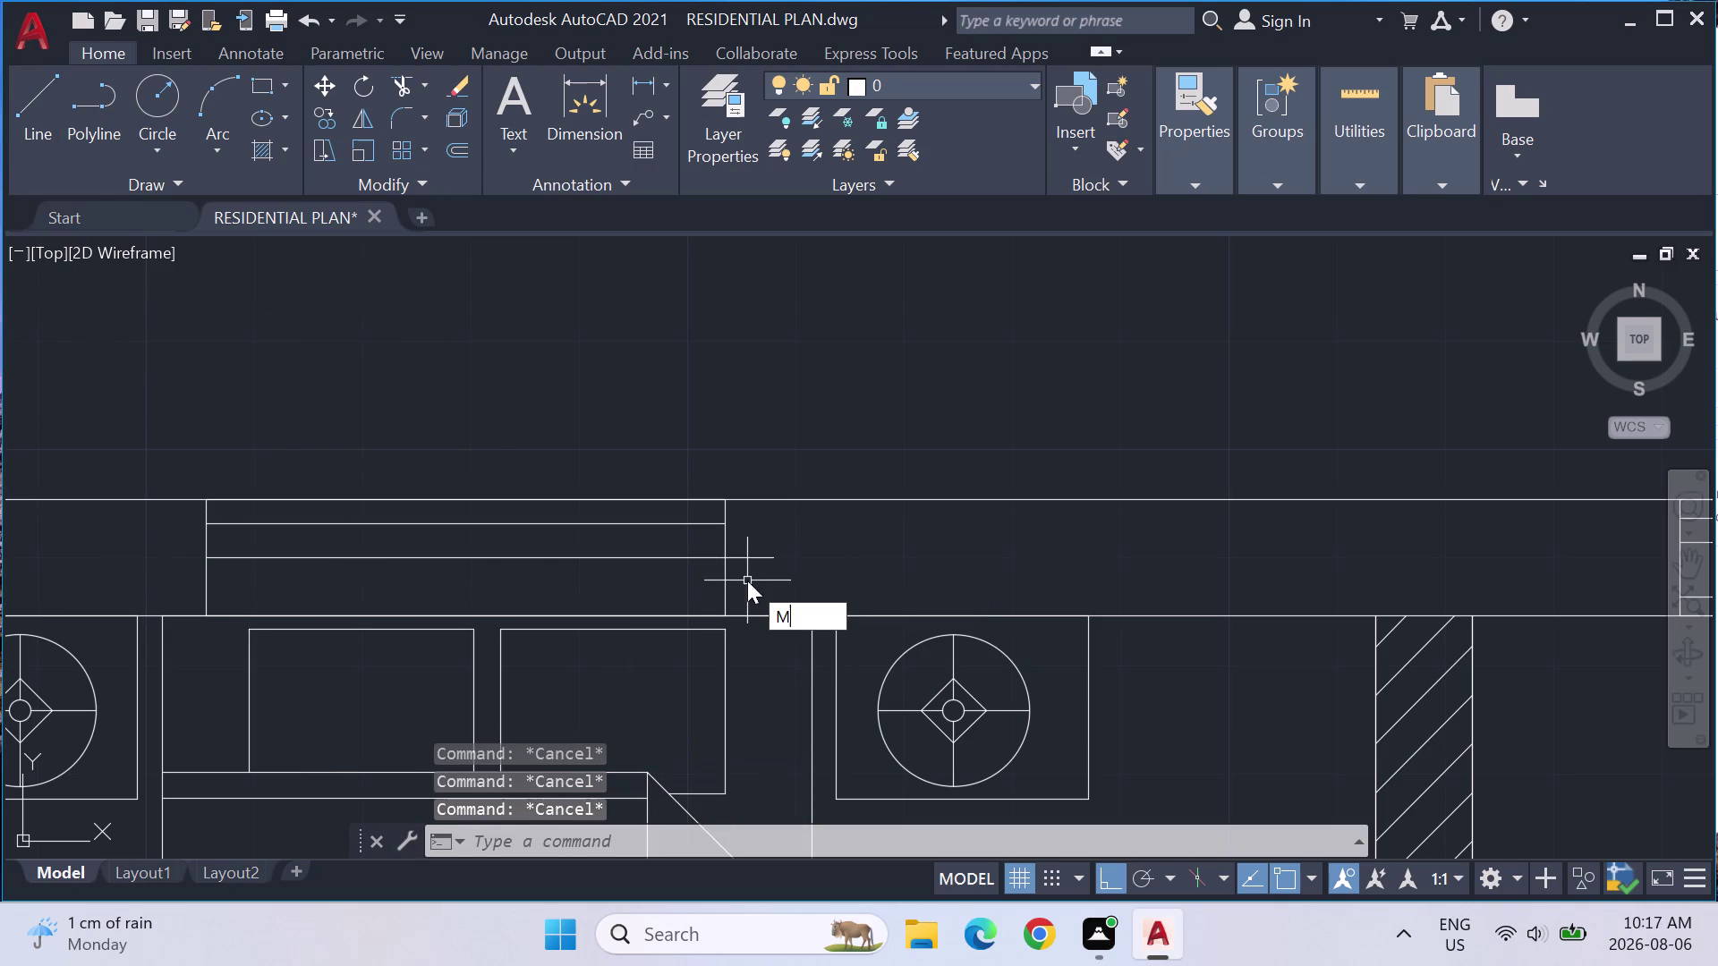
text(I)
key(Return)
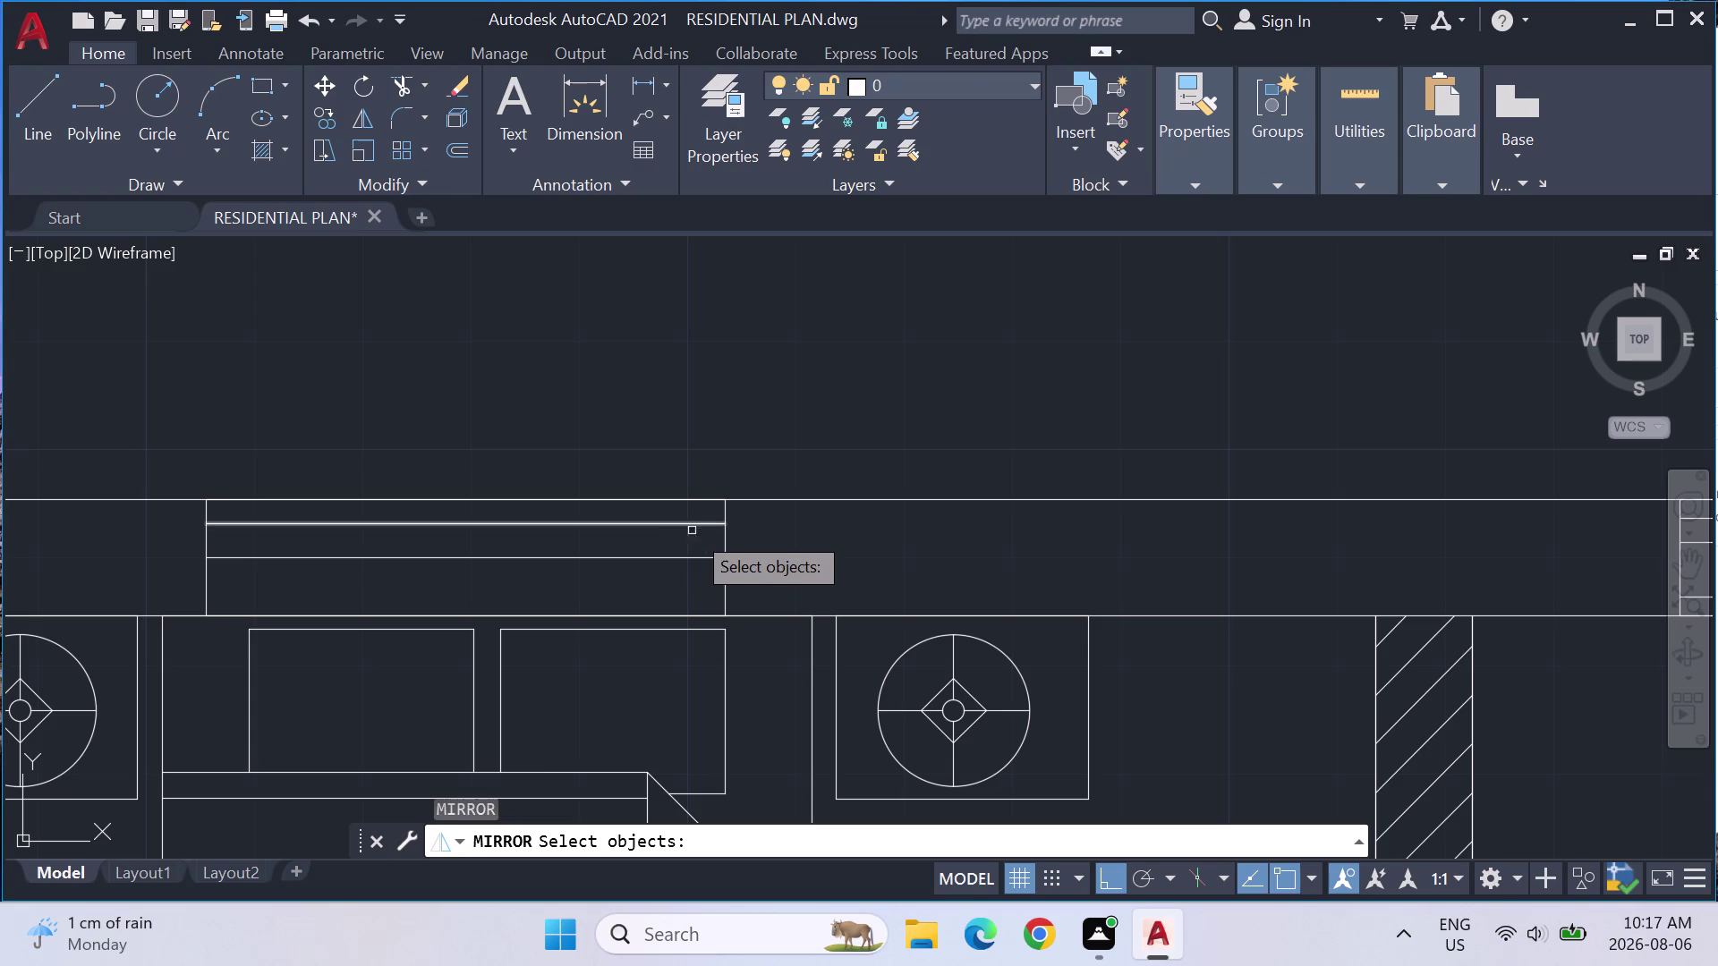
click(697, 526)
key(Return)
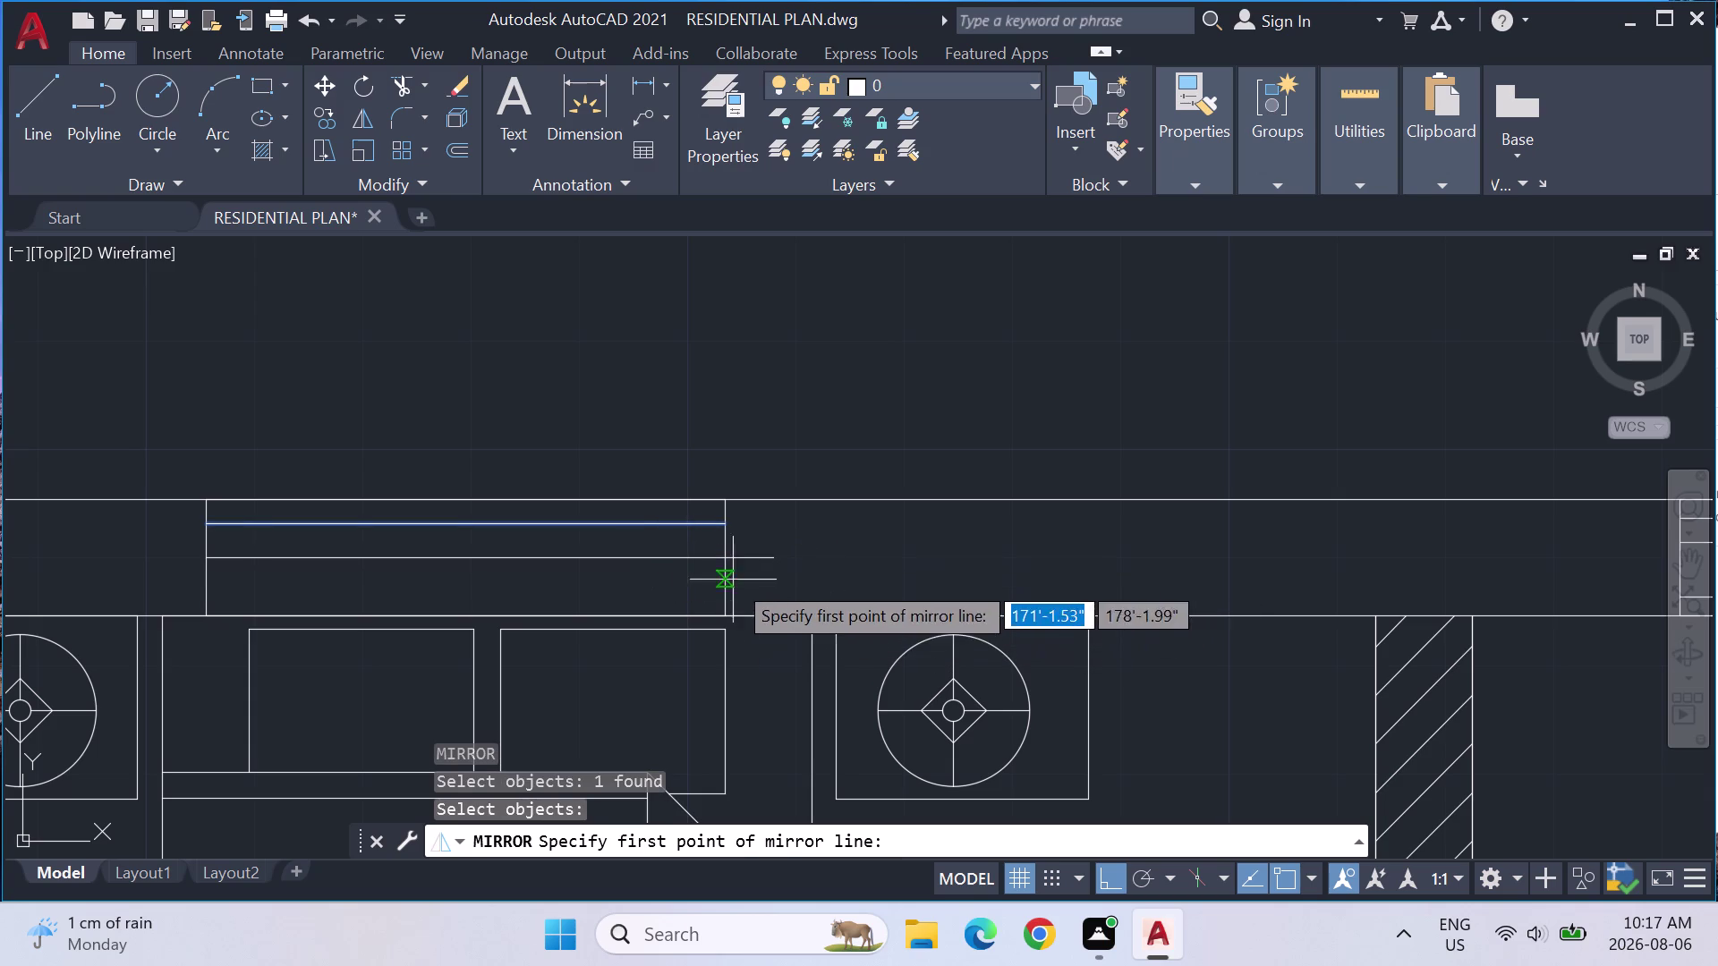
click(717, 552)
click(204, 554)
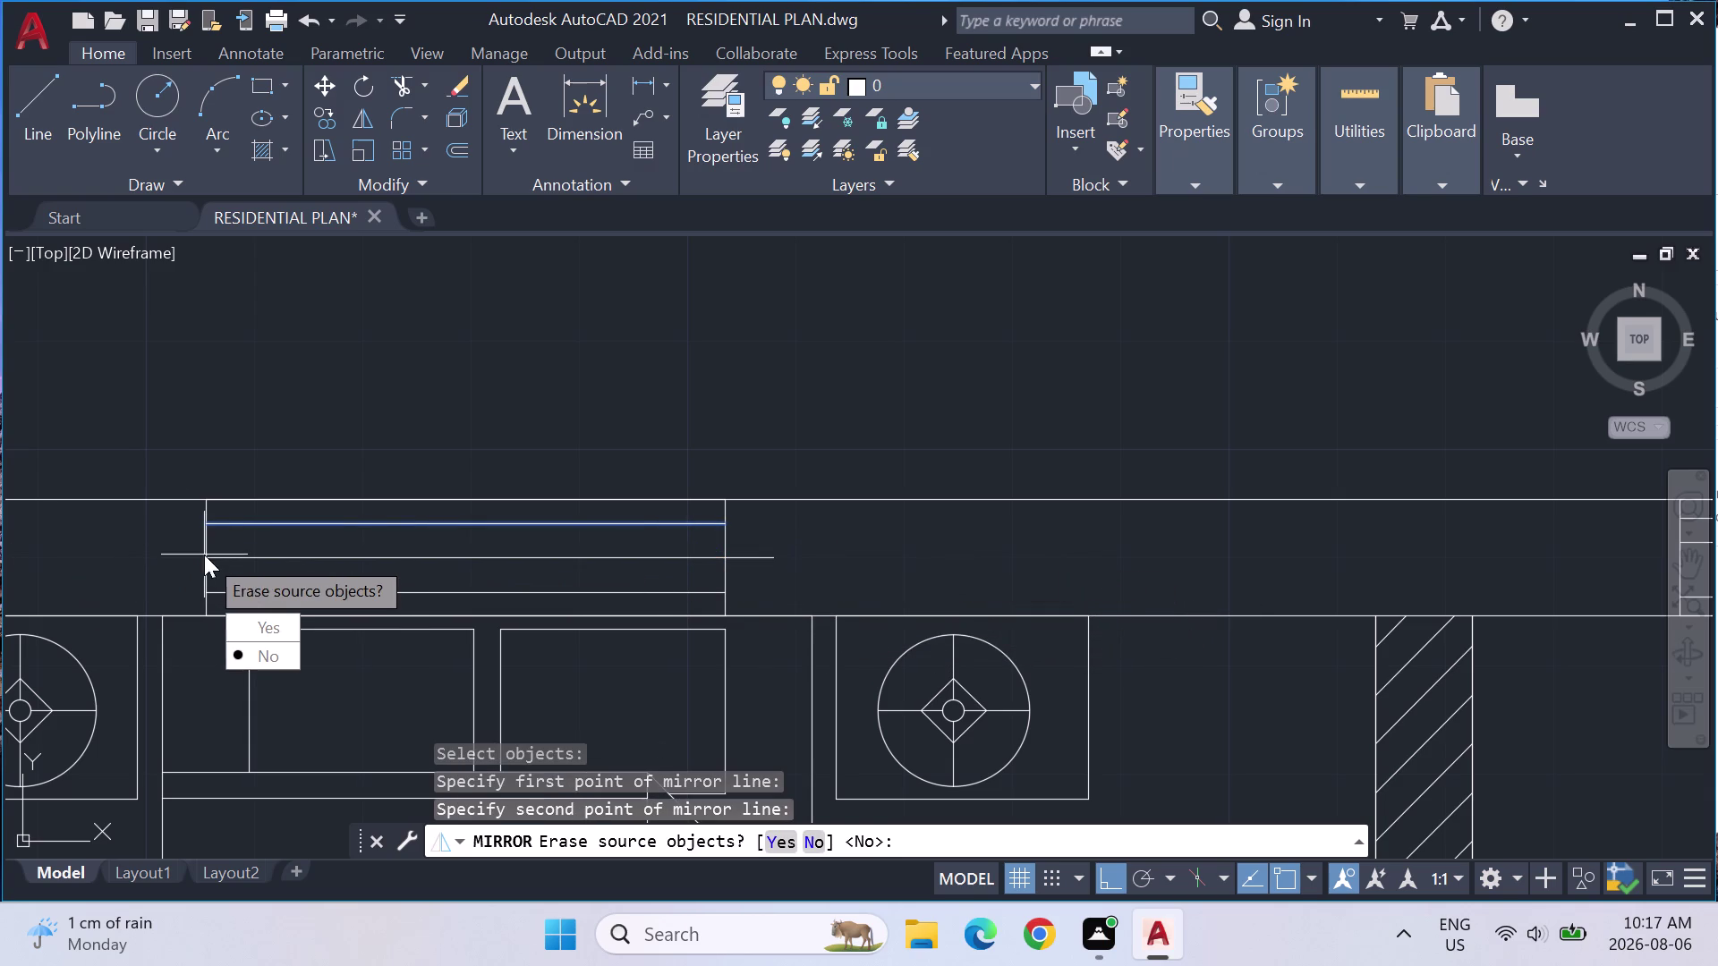
key(Escape)
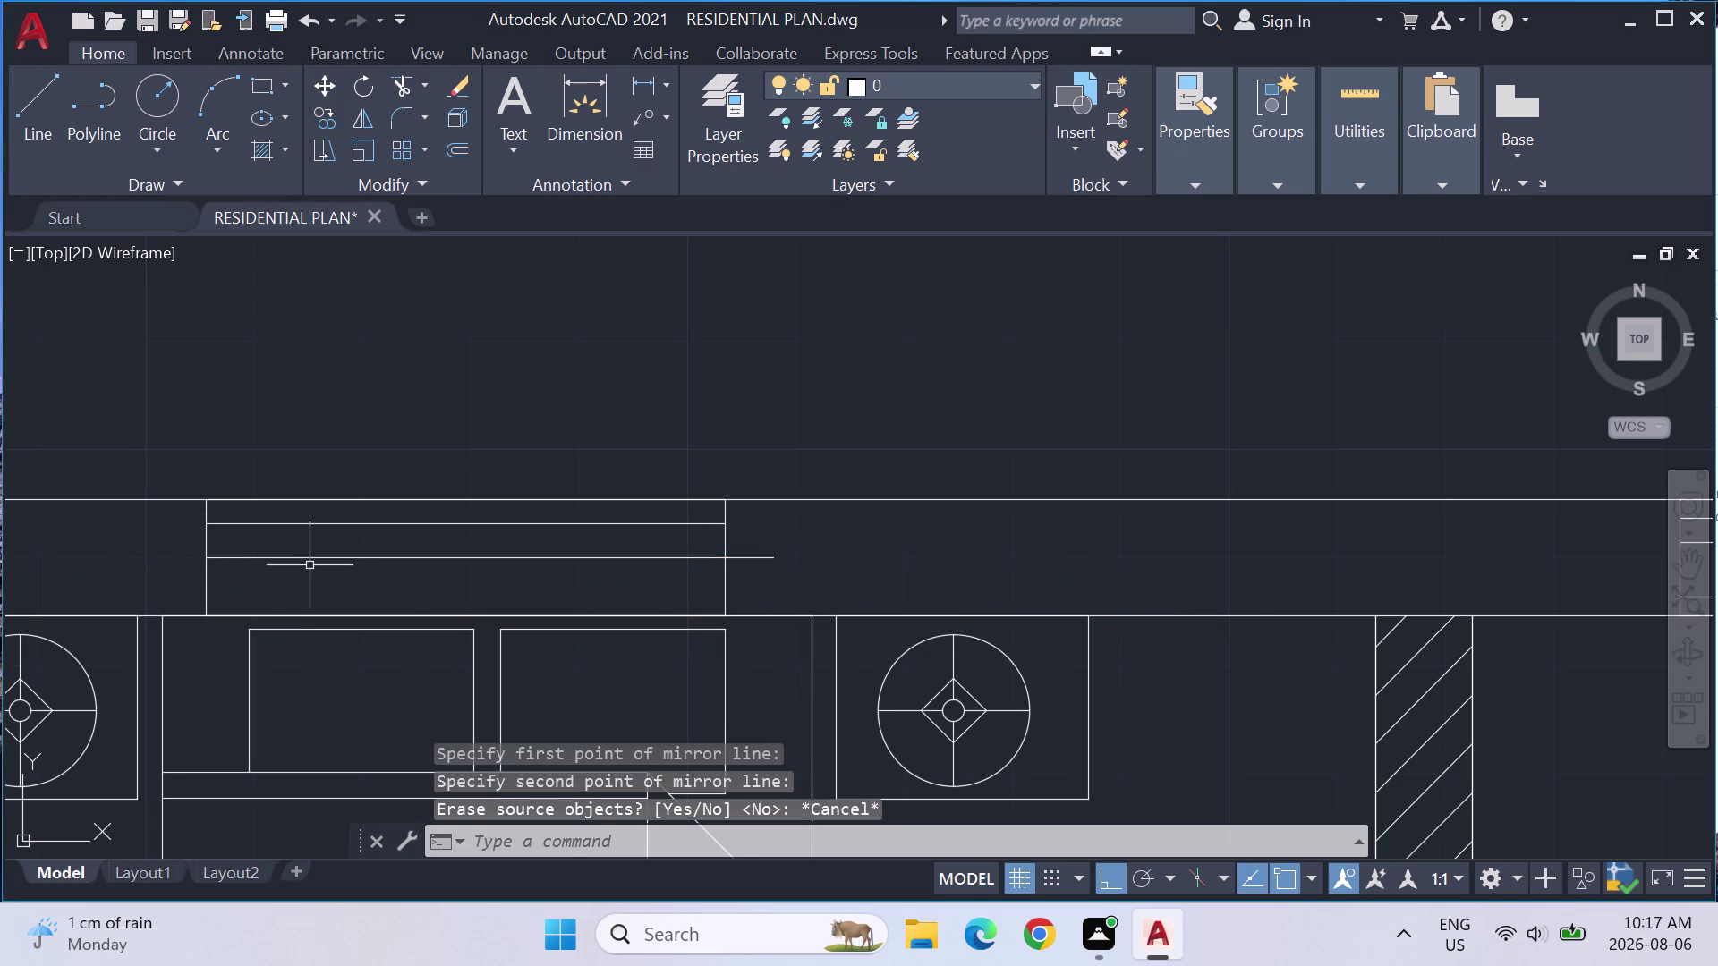
key(Return)
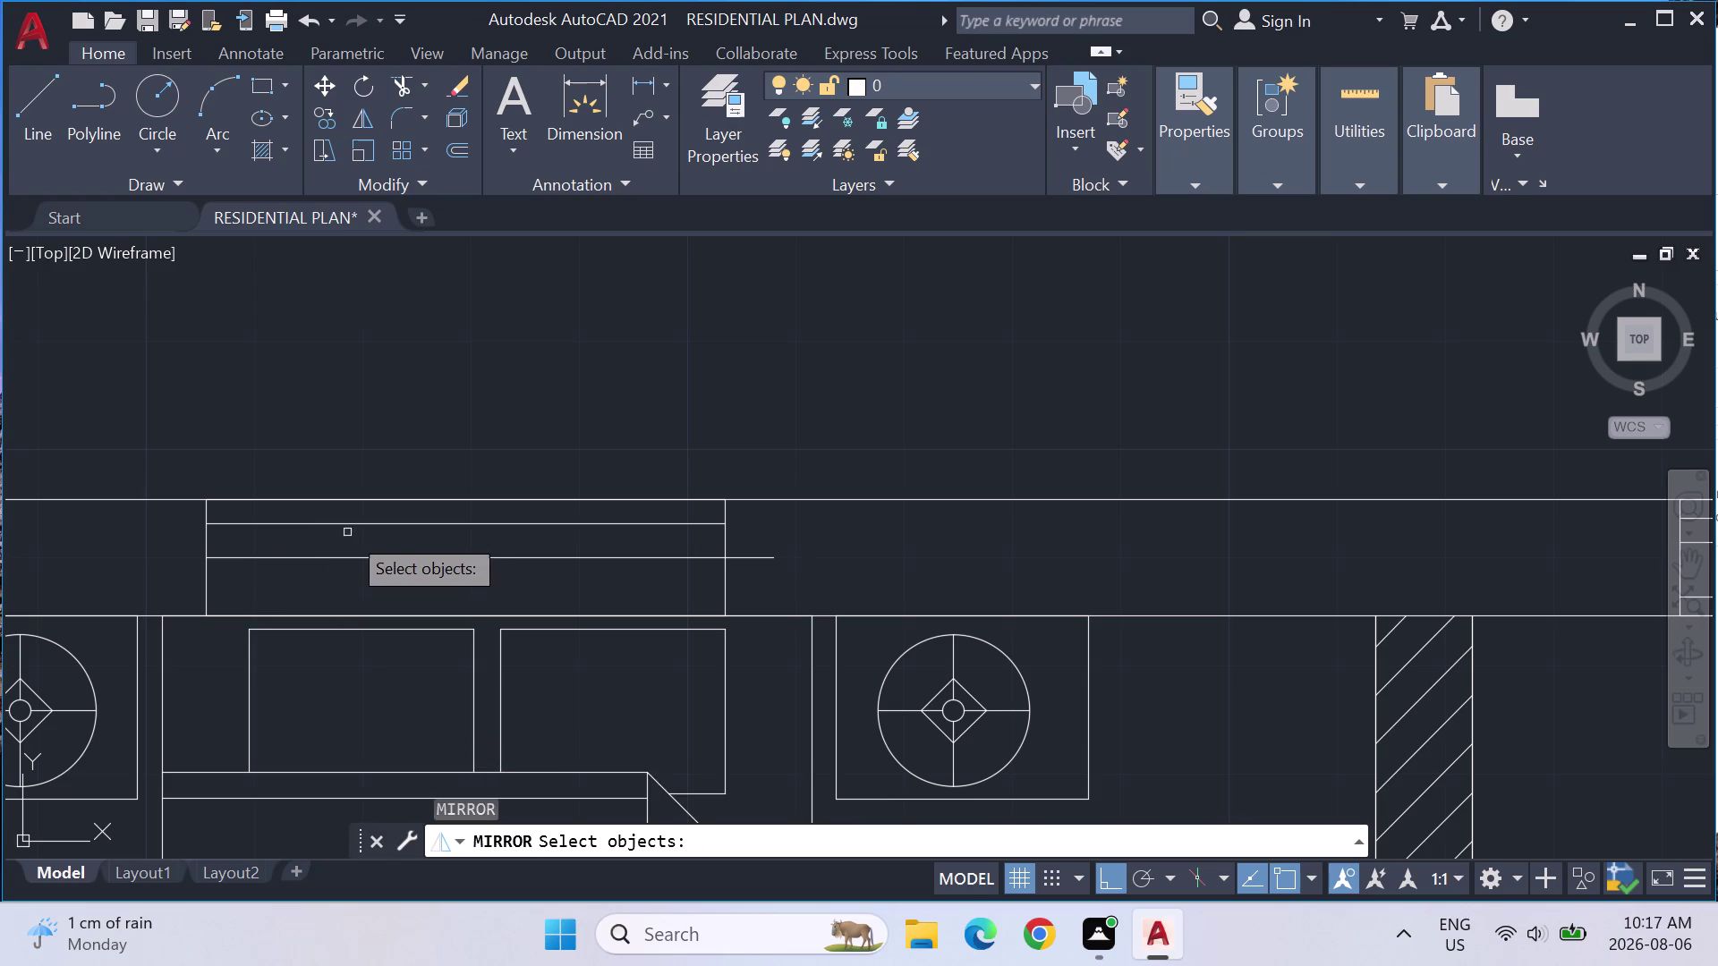
click(357, 524)
key(Return)
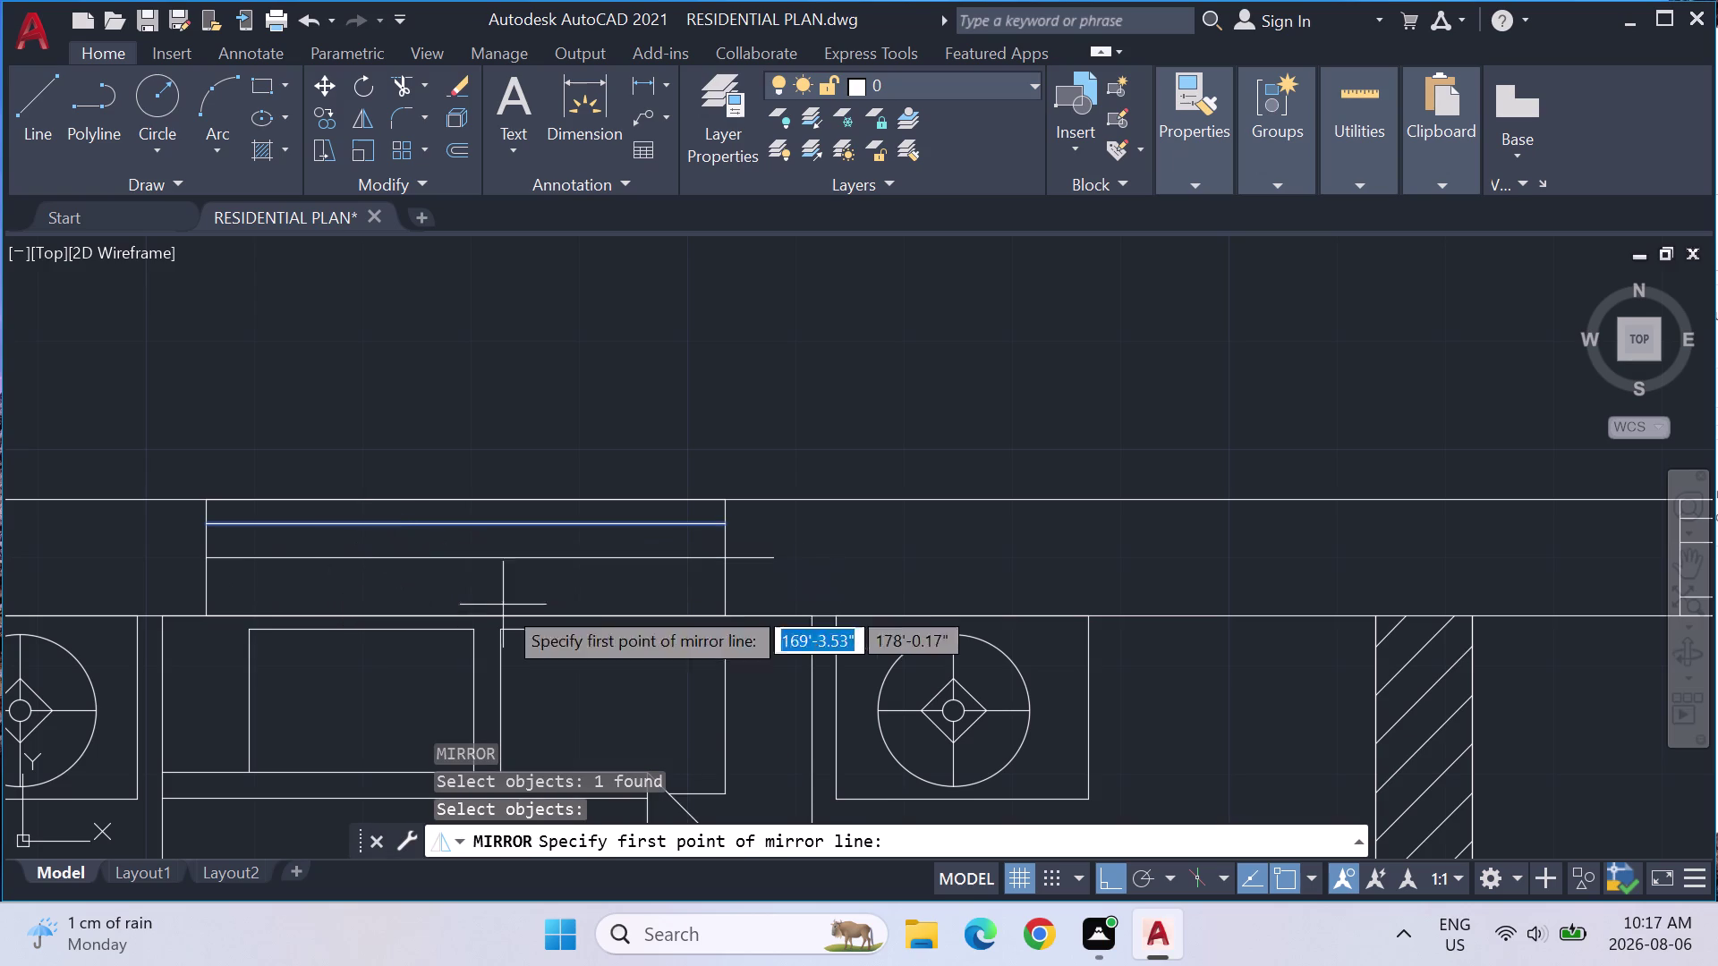
click(721, 558)
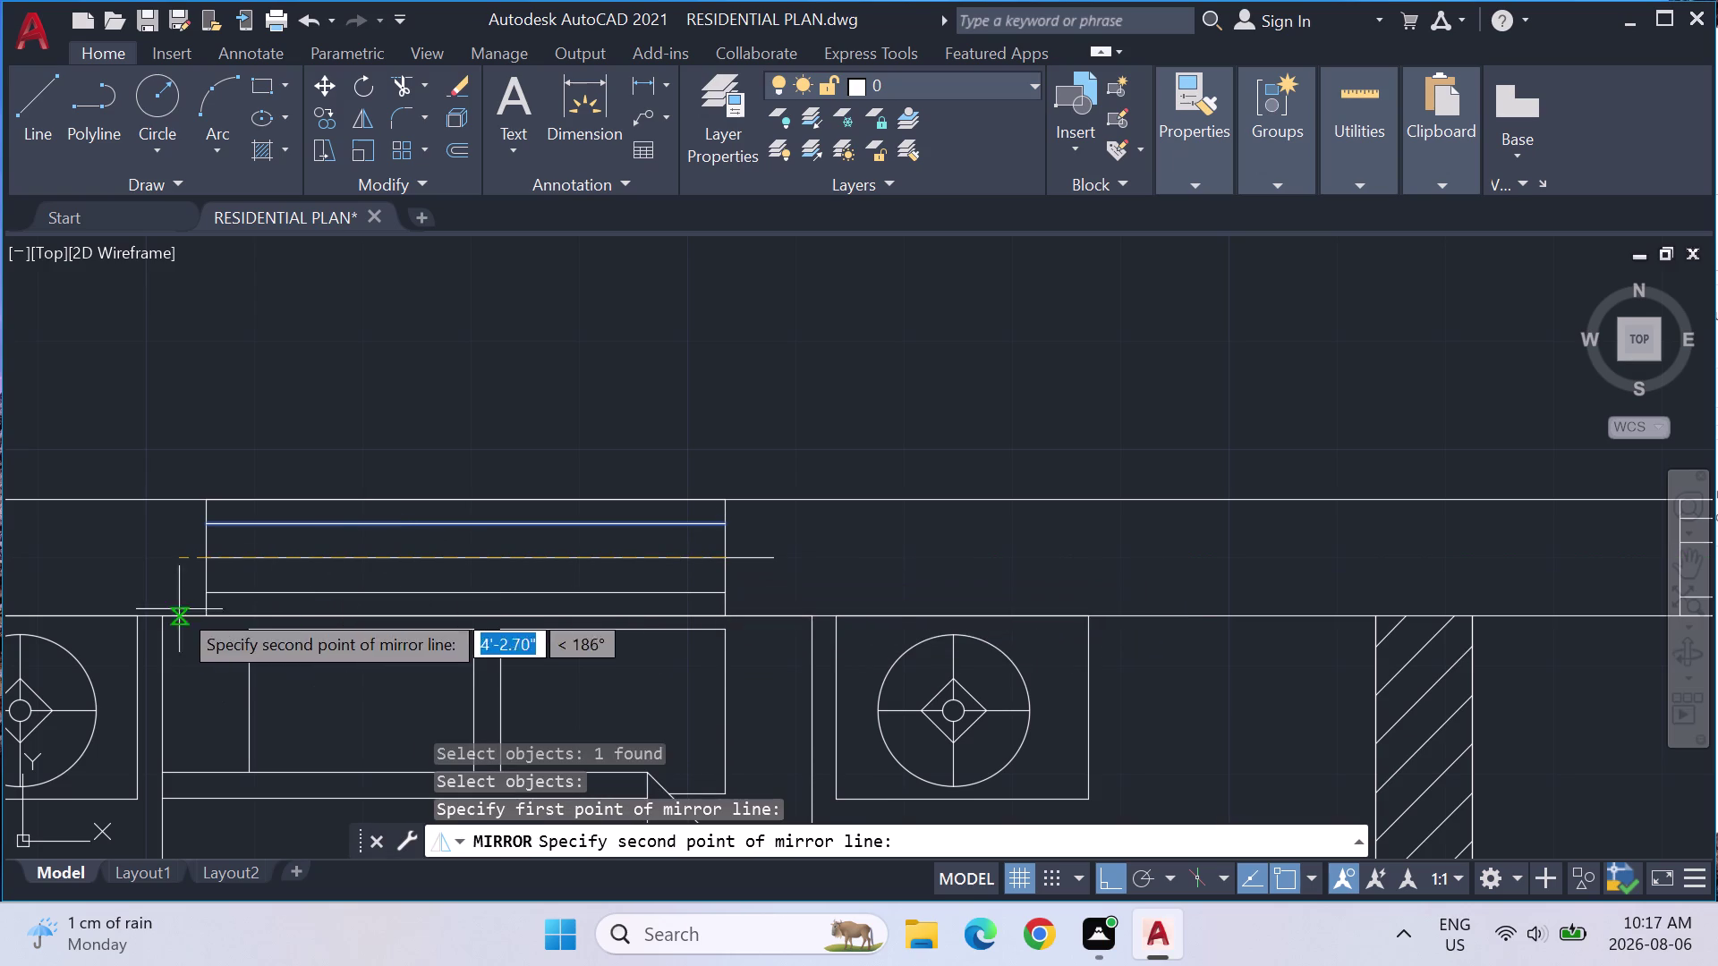
click(200, 563)
key(Escape)
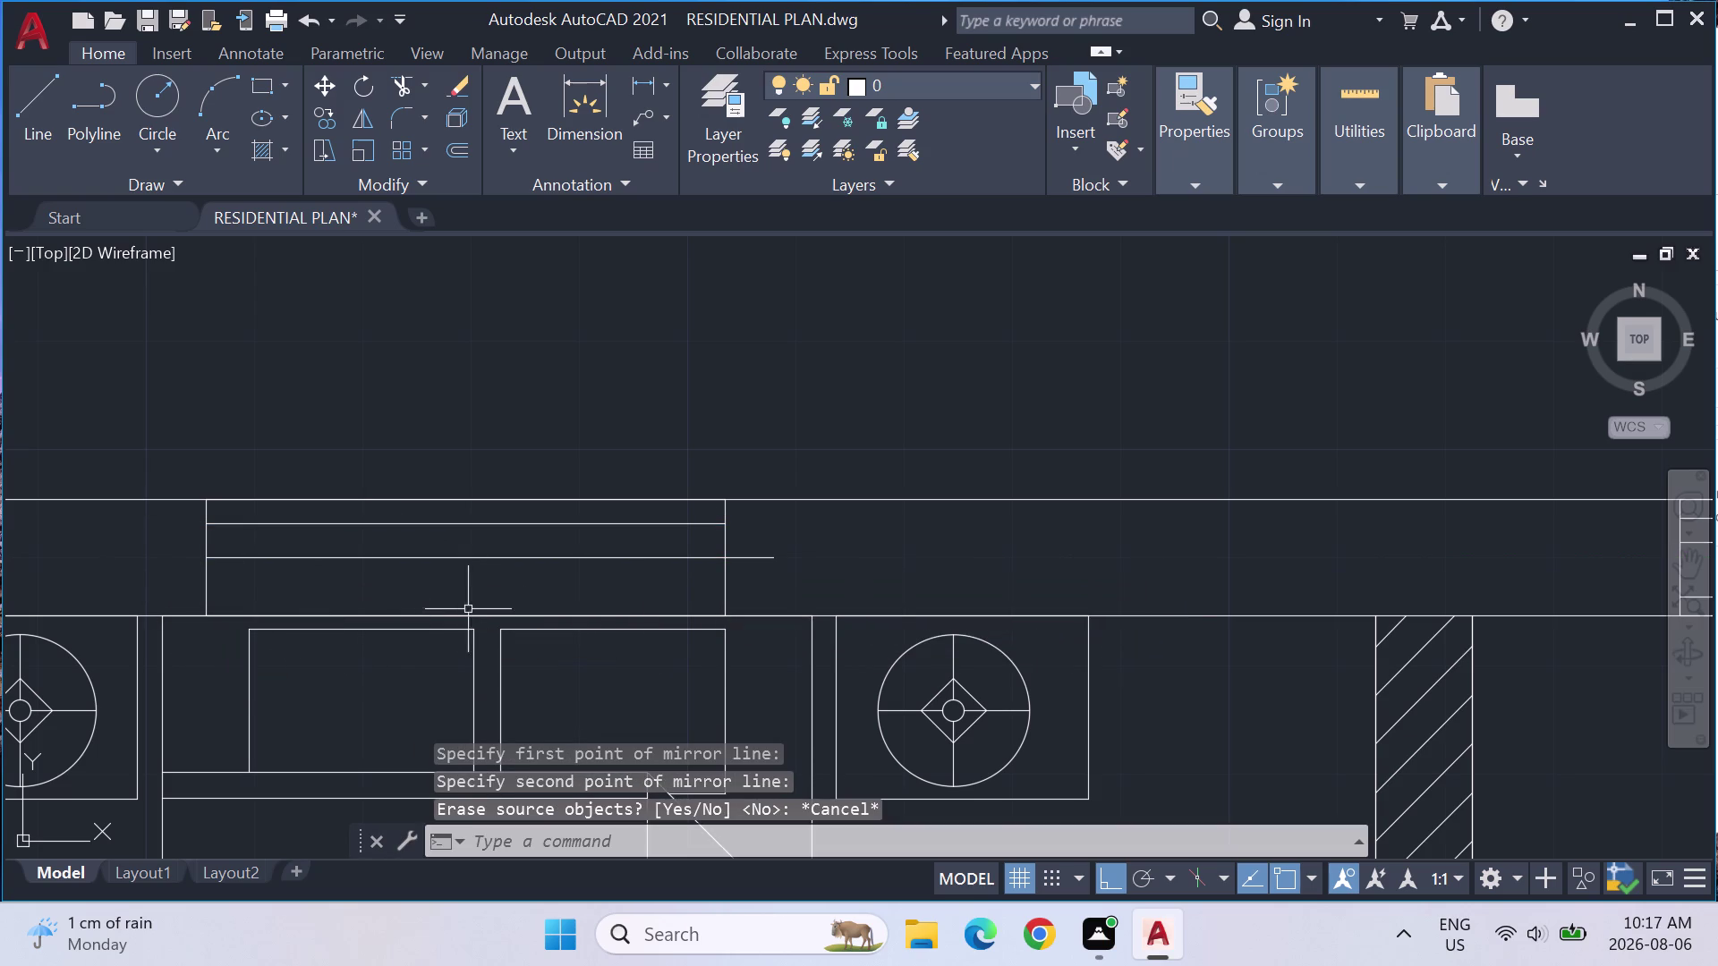
Mirror the wall line across the strip axis, keeping the original line.
key(Return)
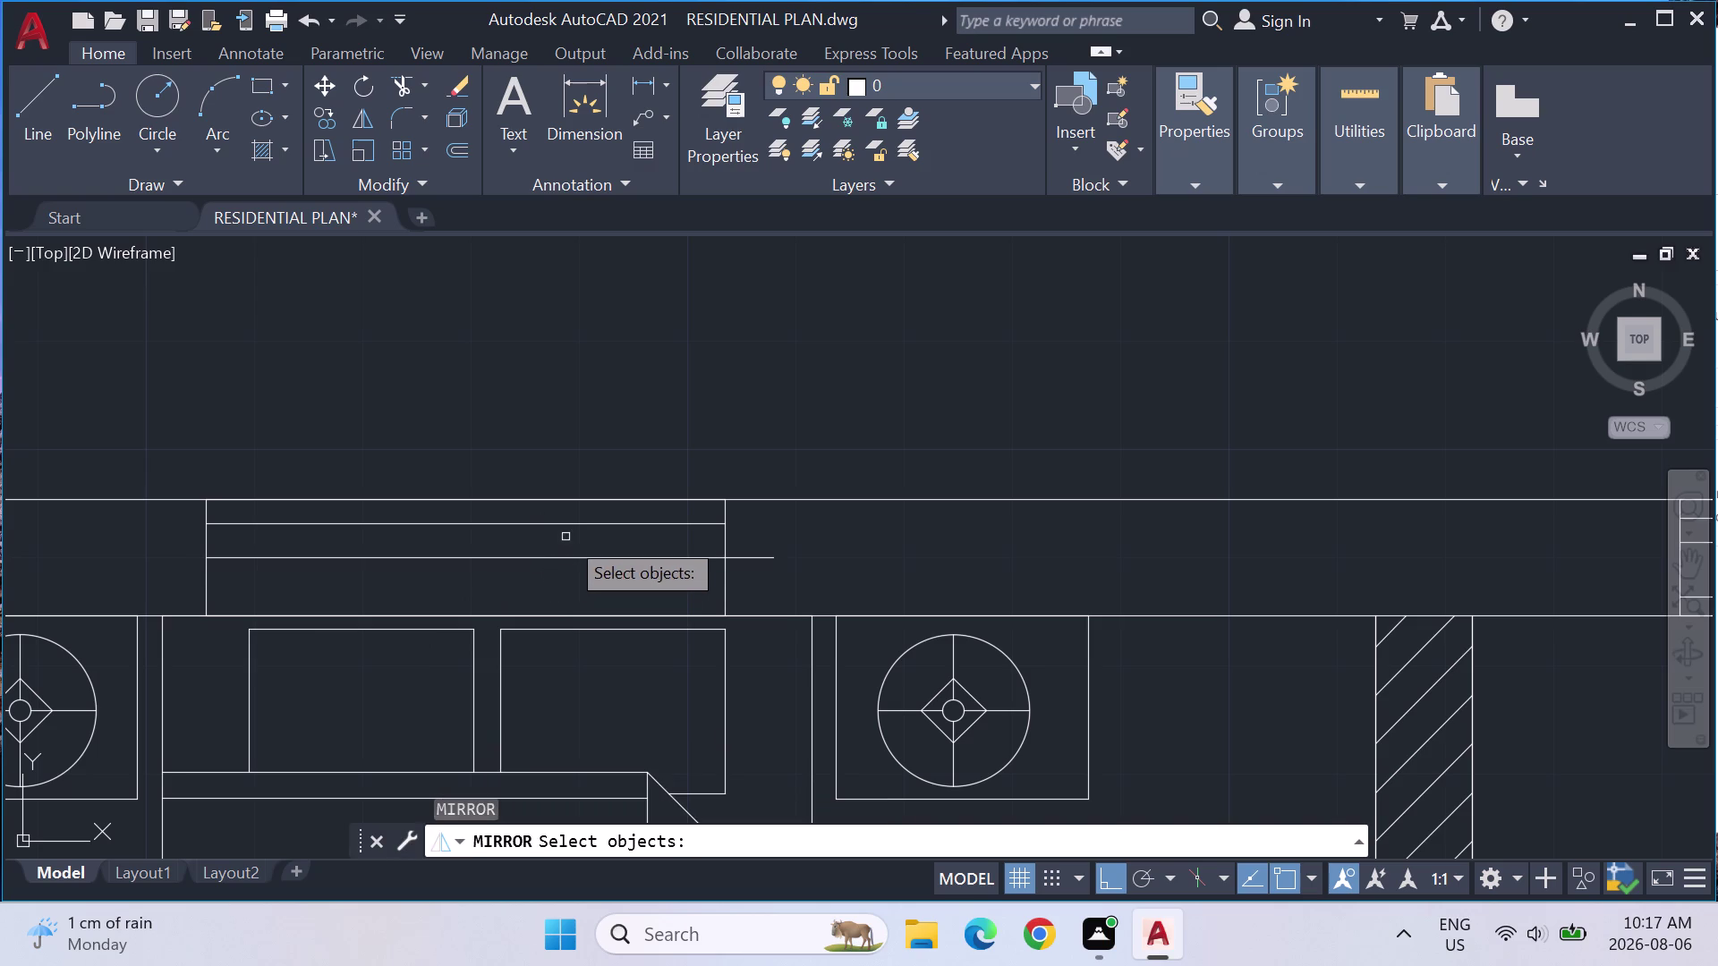
click(568, 525)
key(Return)
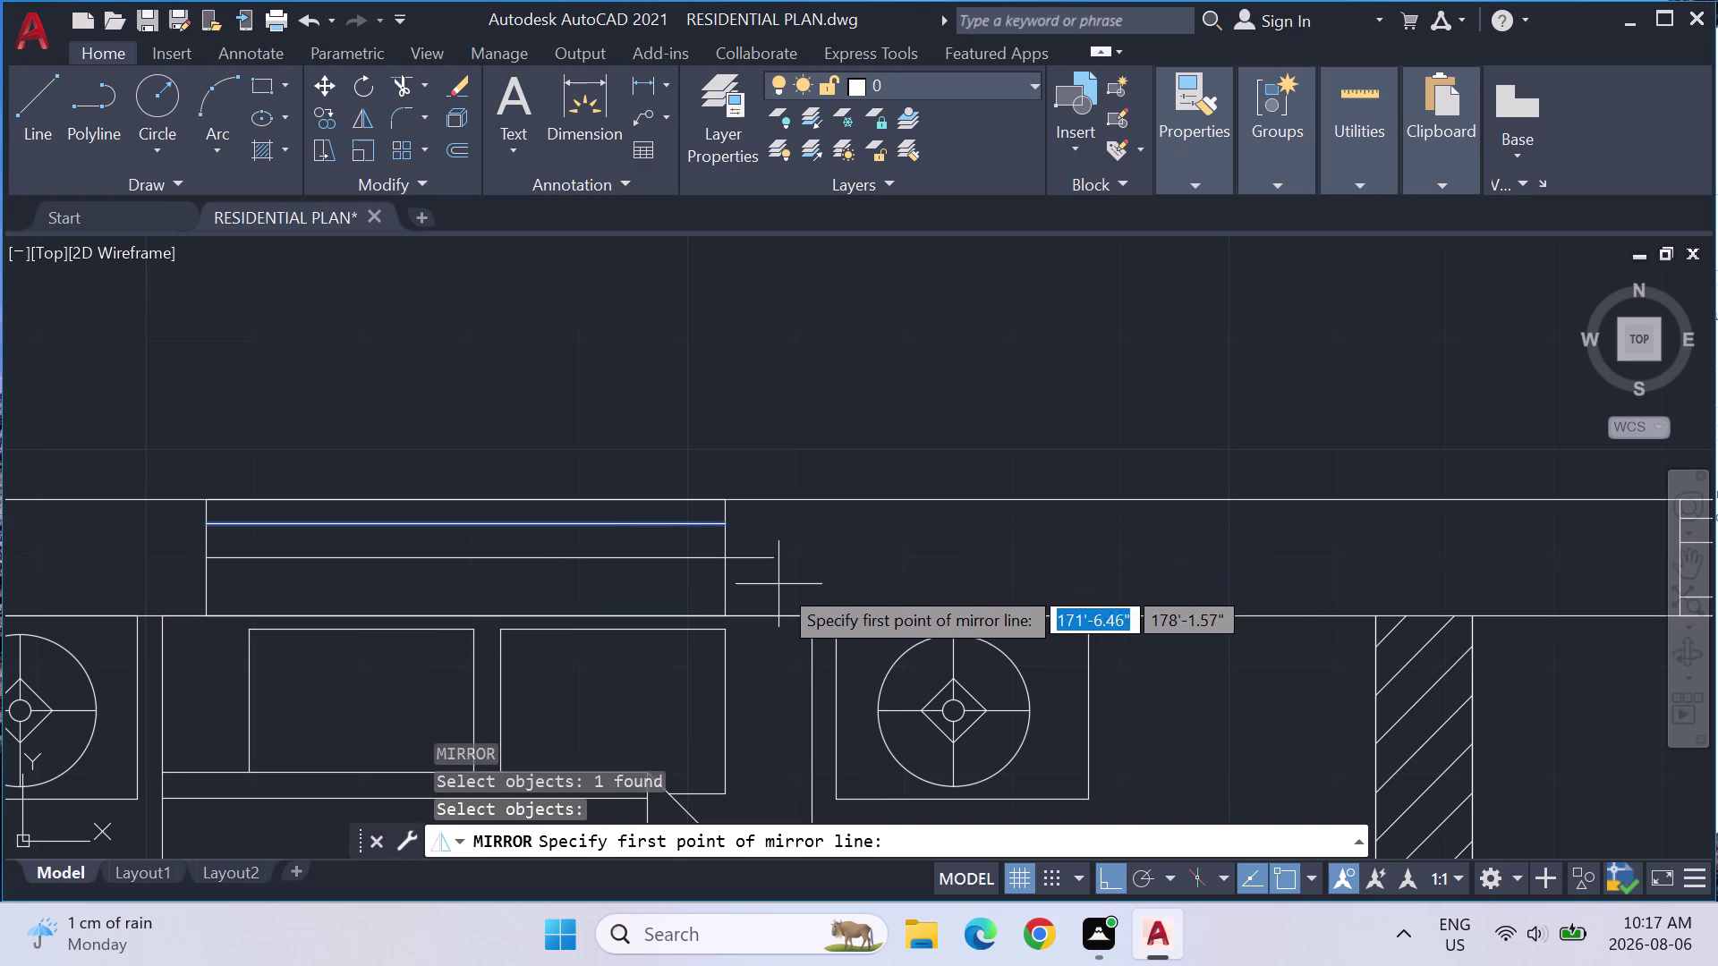
click(732, 560)
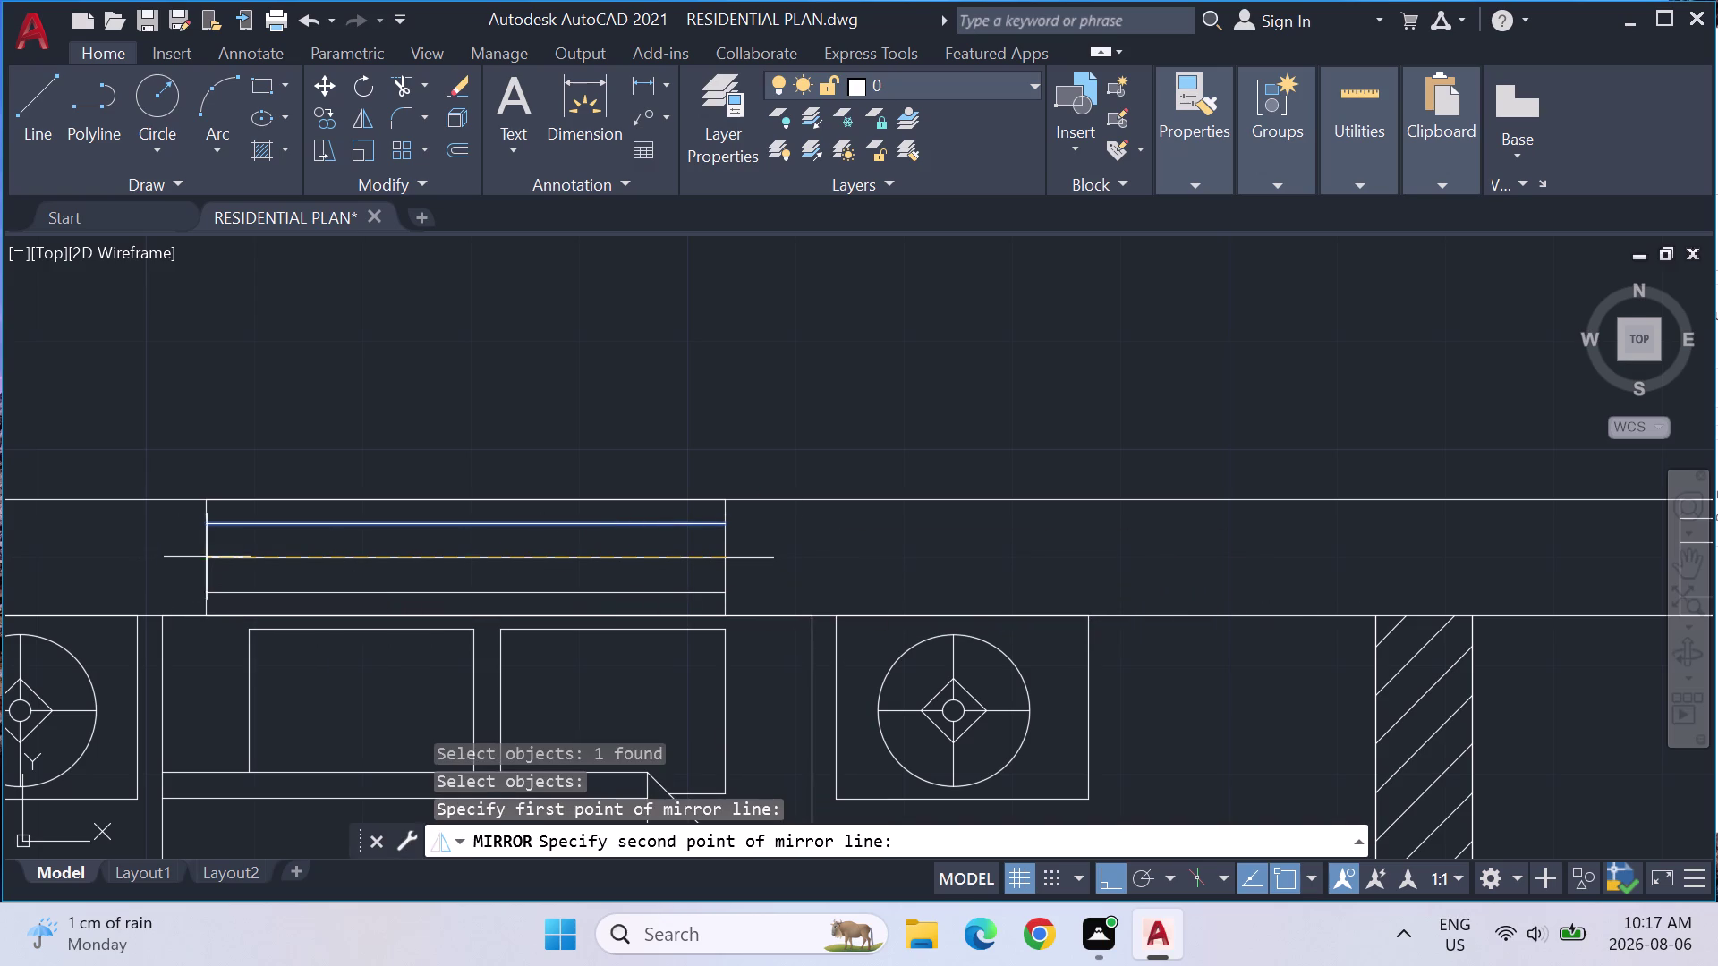
click(216, 559)
key(Return)
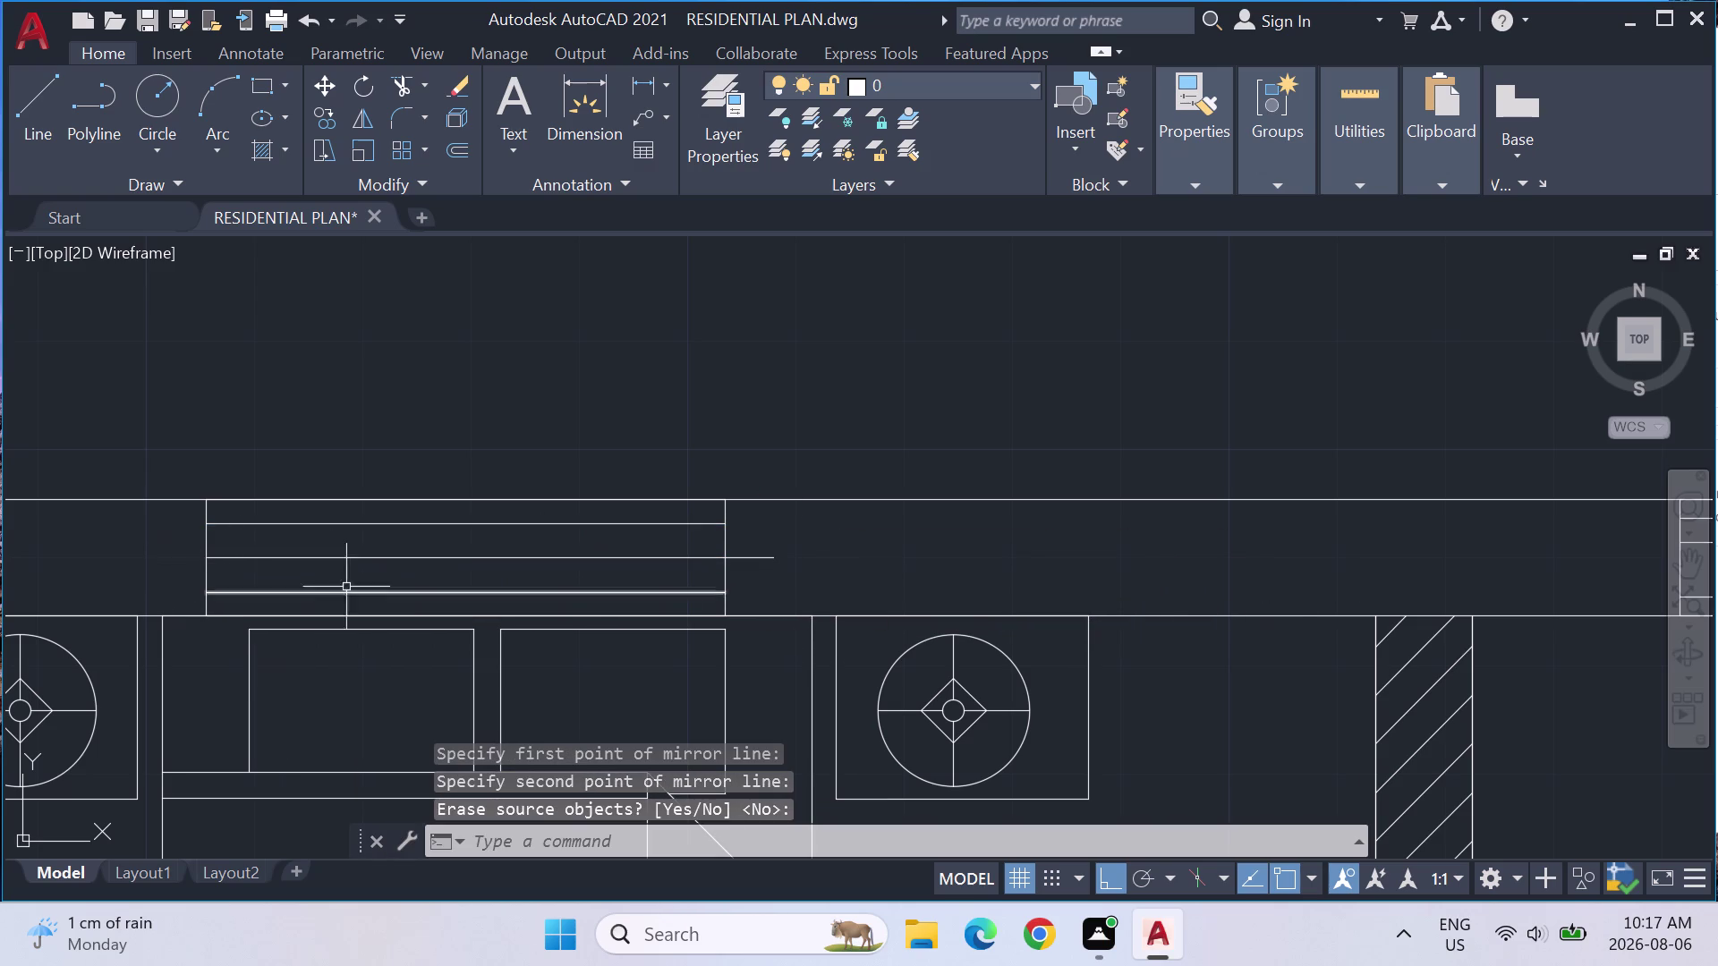
Delete the stray strip line and launch Hatch over the floor plan.
click(392, 556)
key(Delete)
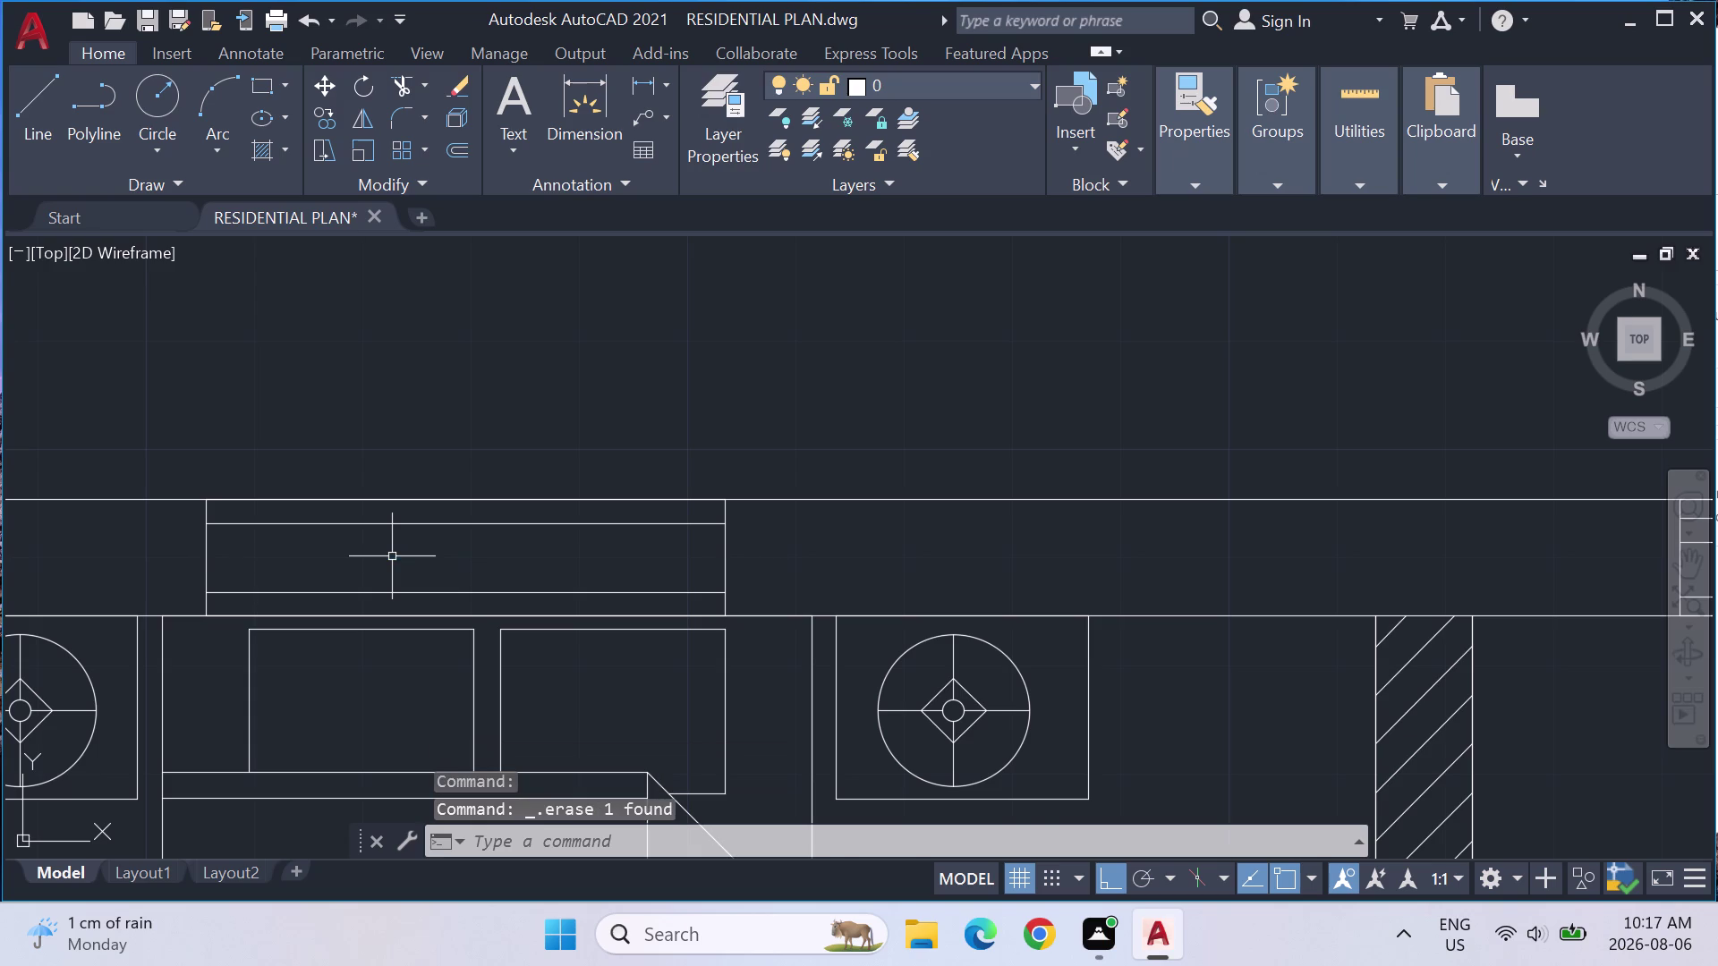
scroll(down, 3)
scroll(down, 3)
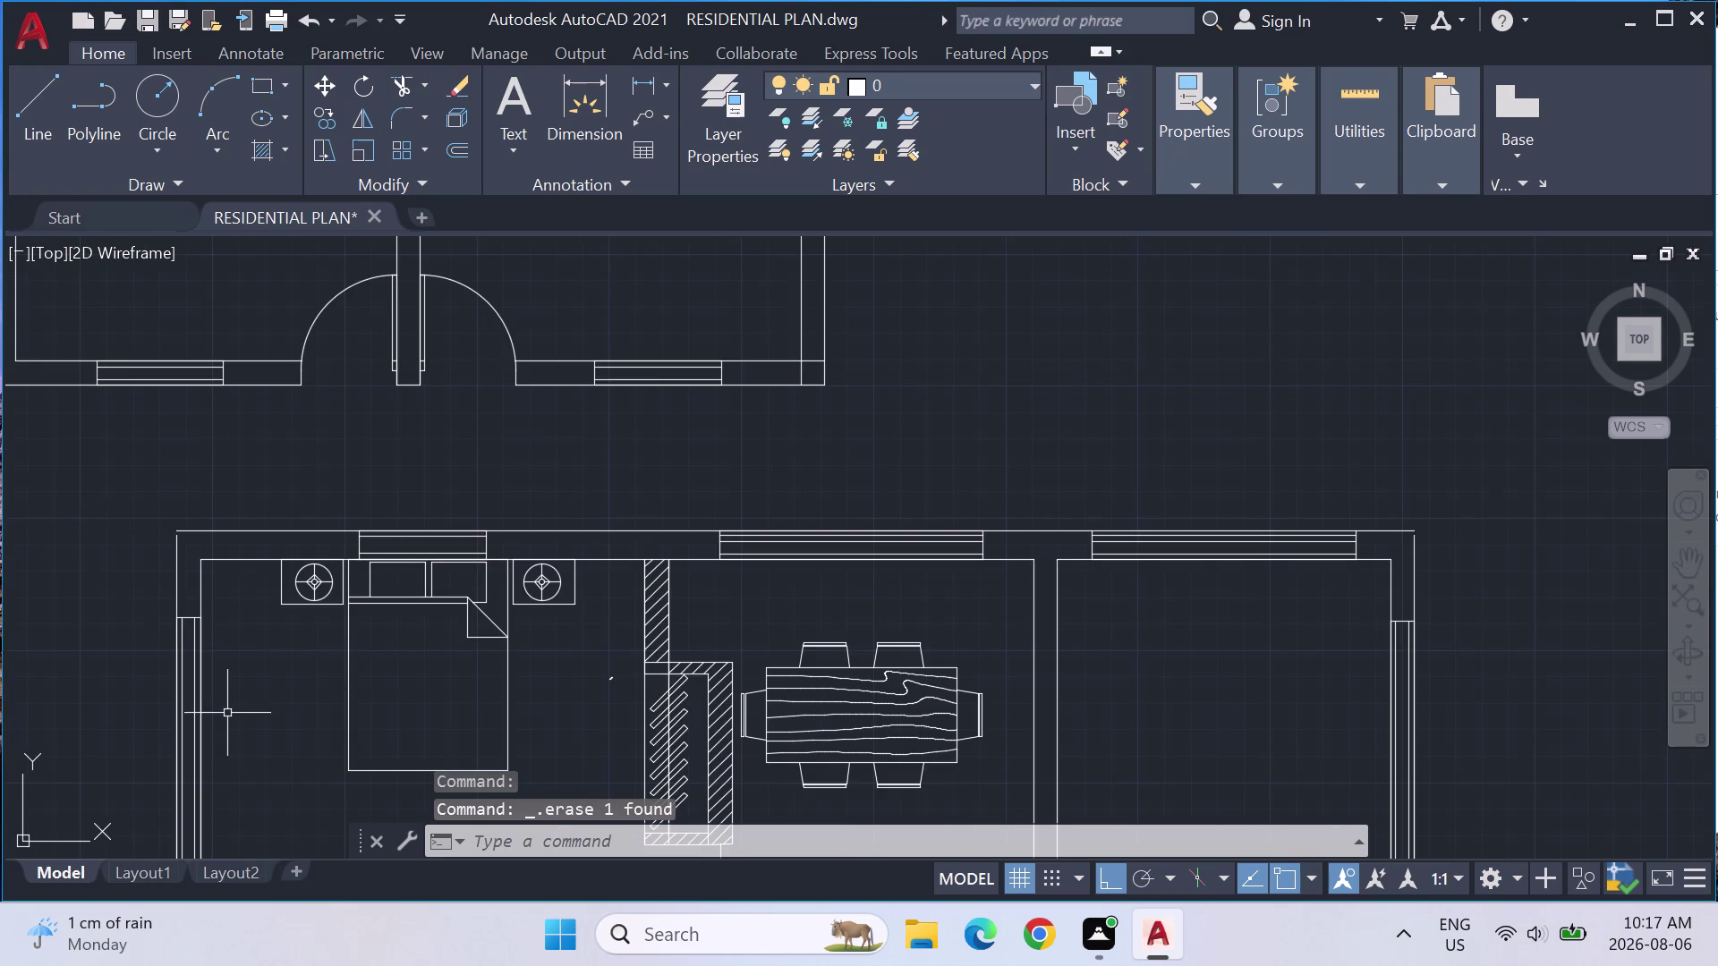
middle_drag(227, 713, 312, 601)
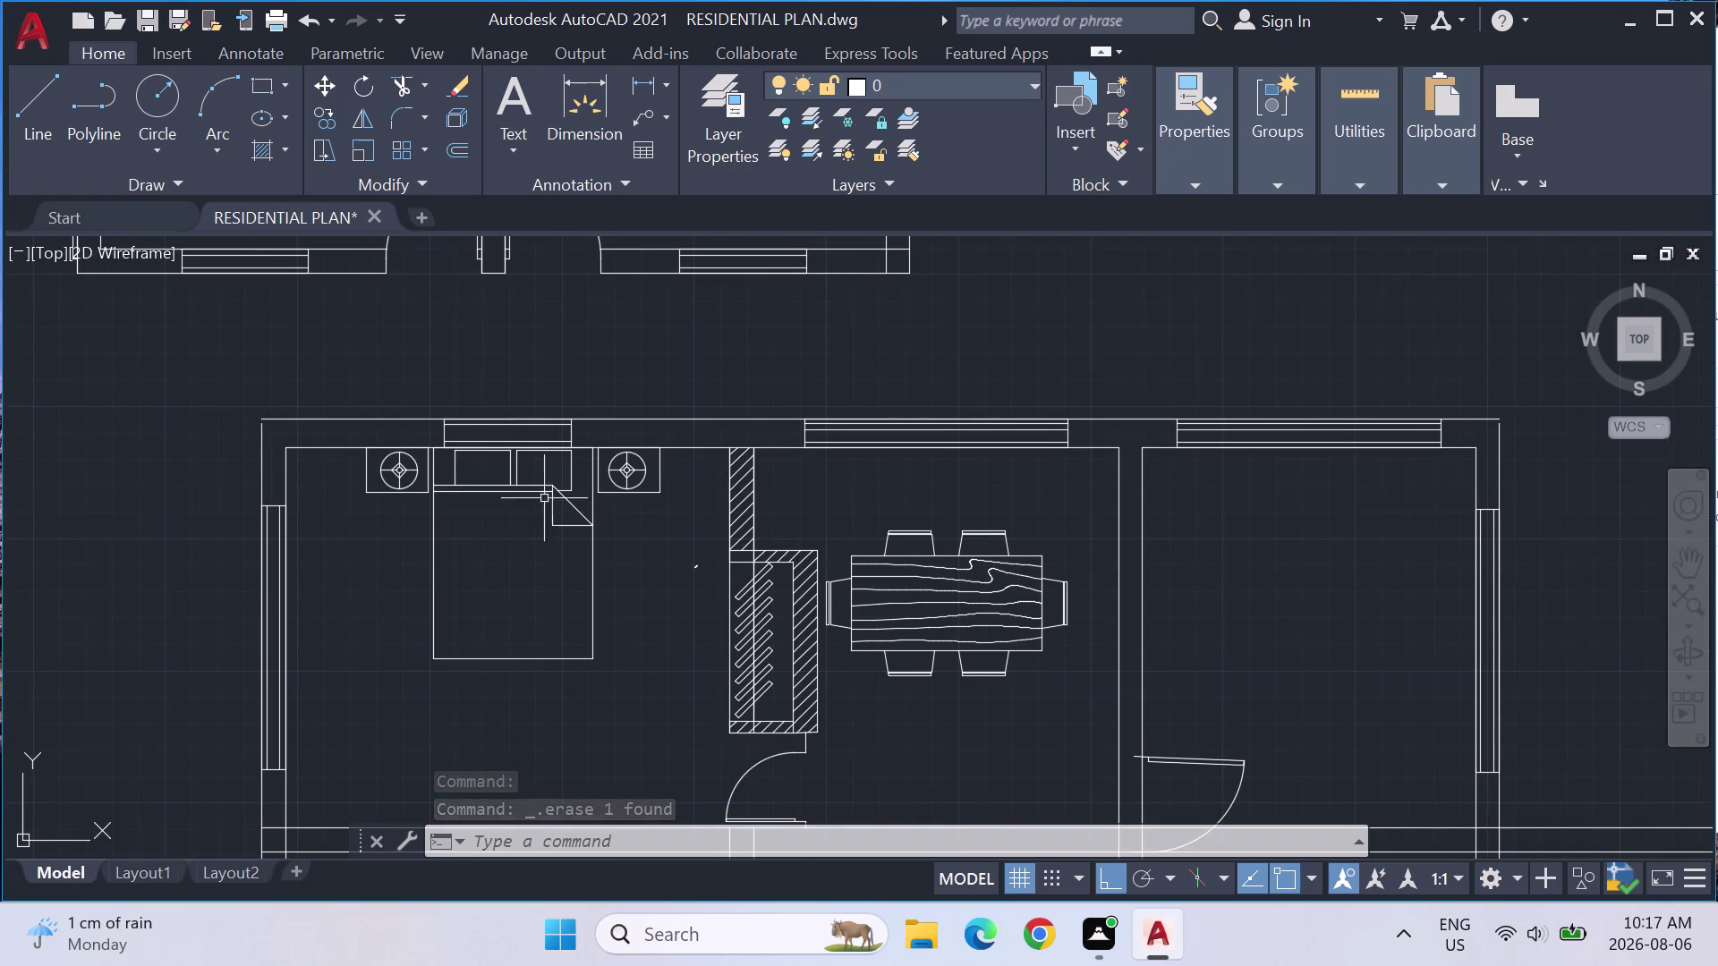
middle_drag(629, 327, 664, 526)
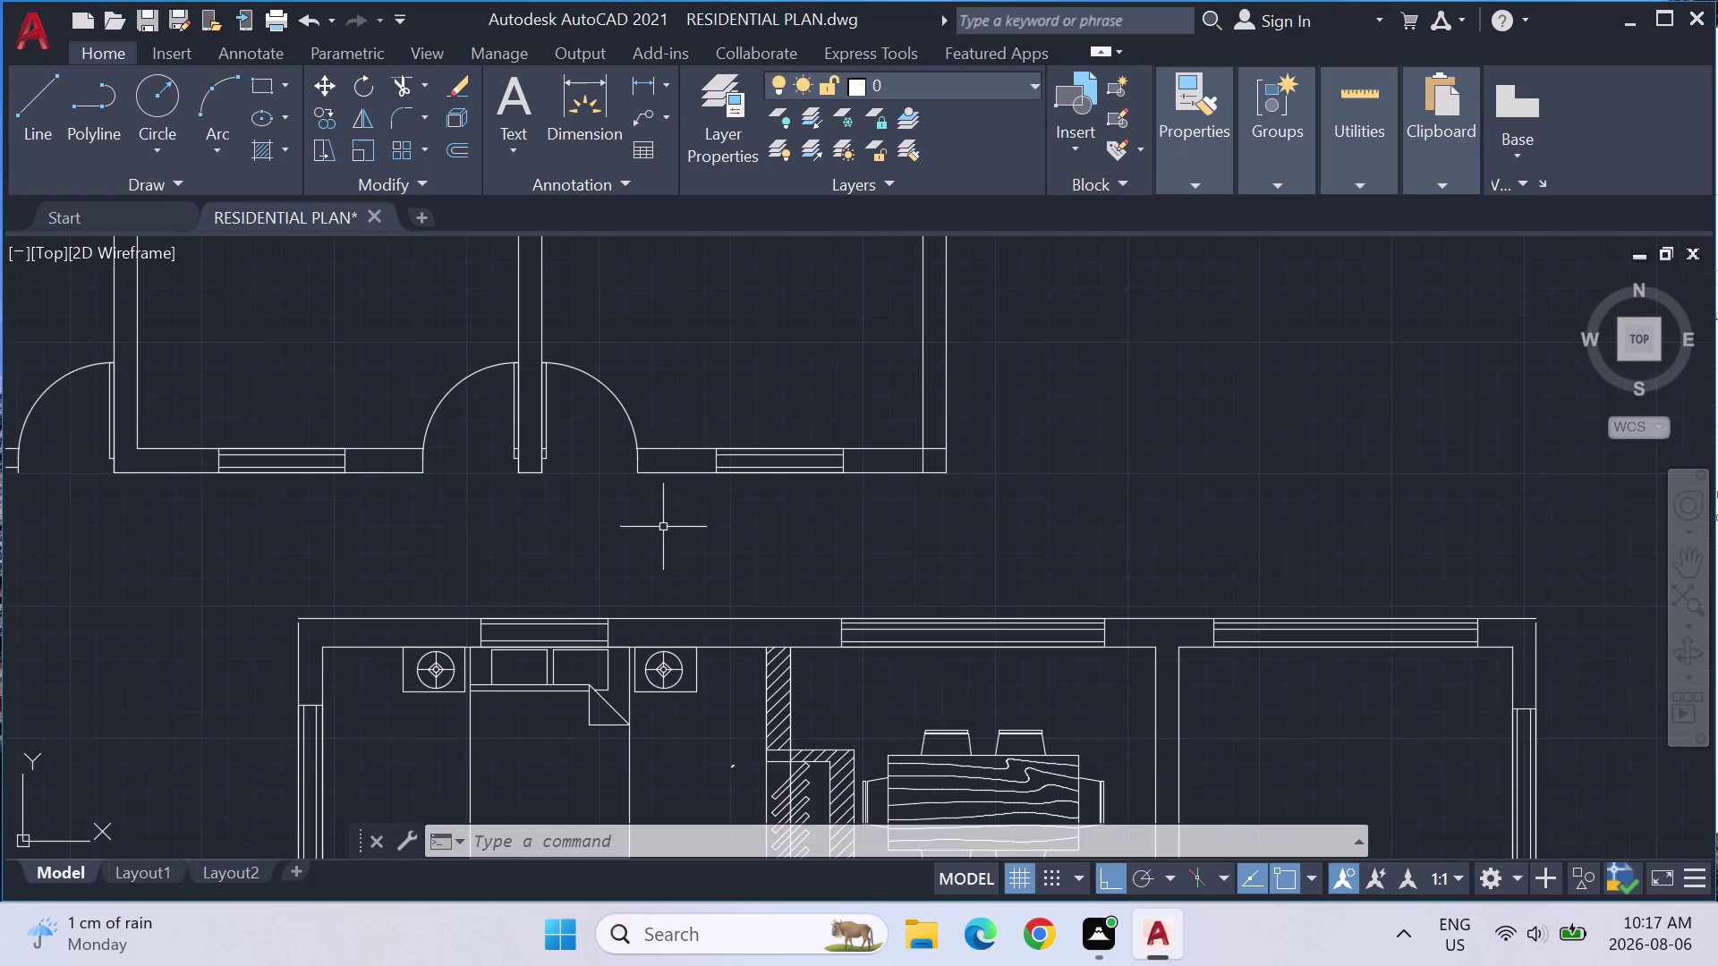
click(266, 142)
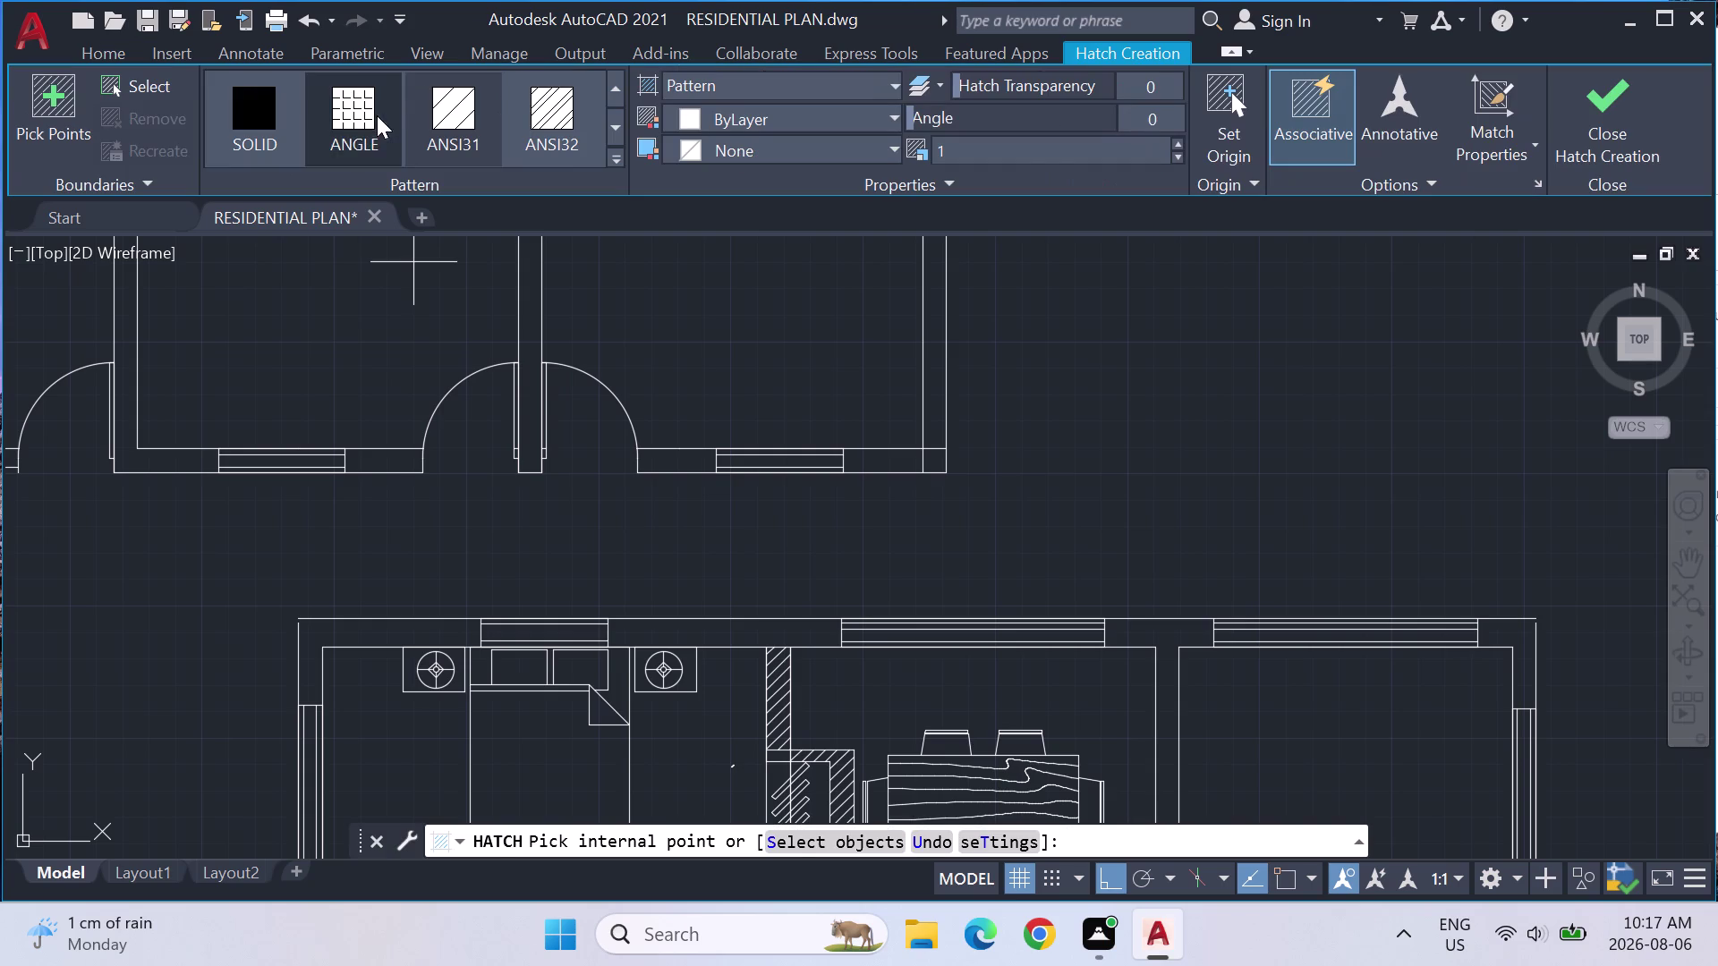
Choose the diagonal line hatch pattern, then cancel the hatch.
click(439, 105)
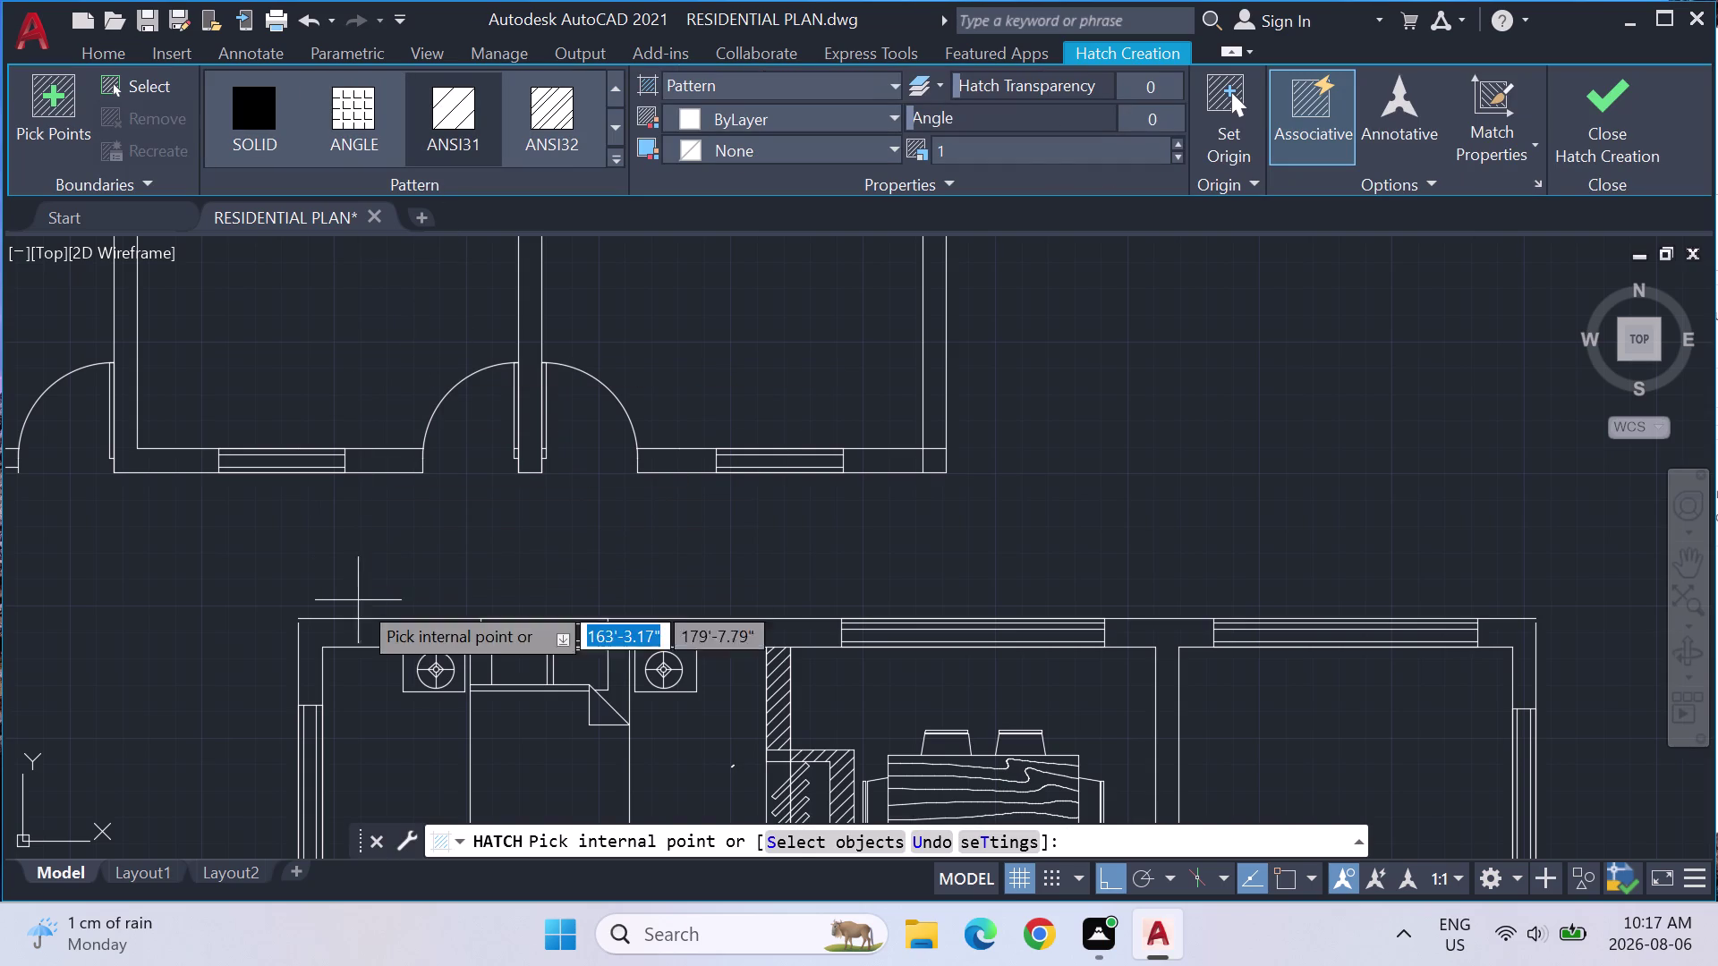
key(Escape)
key(Escape)
key(Escape)
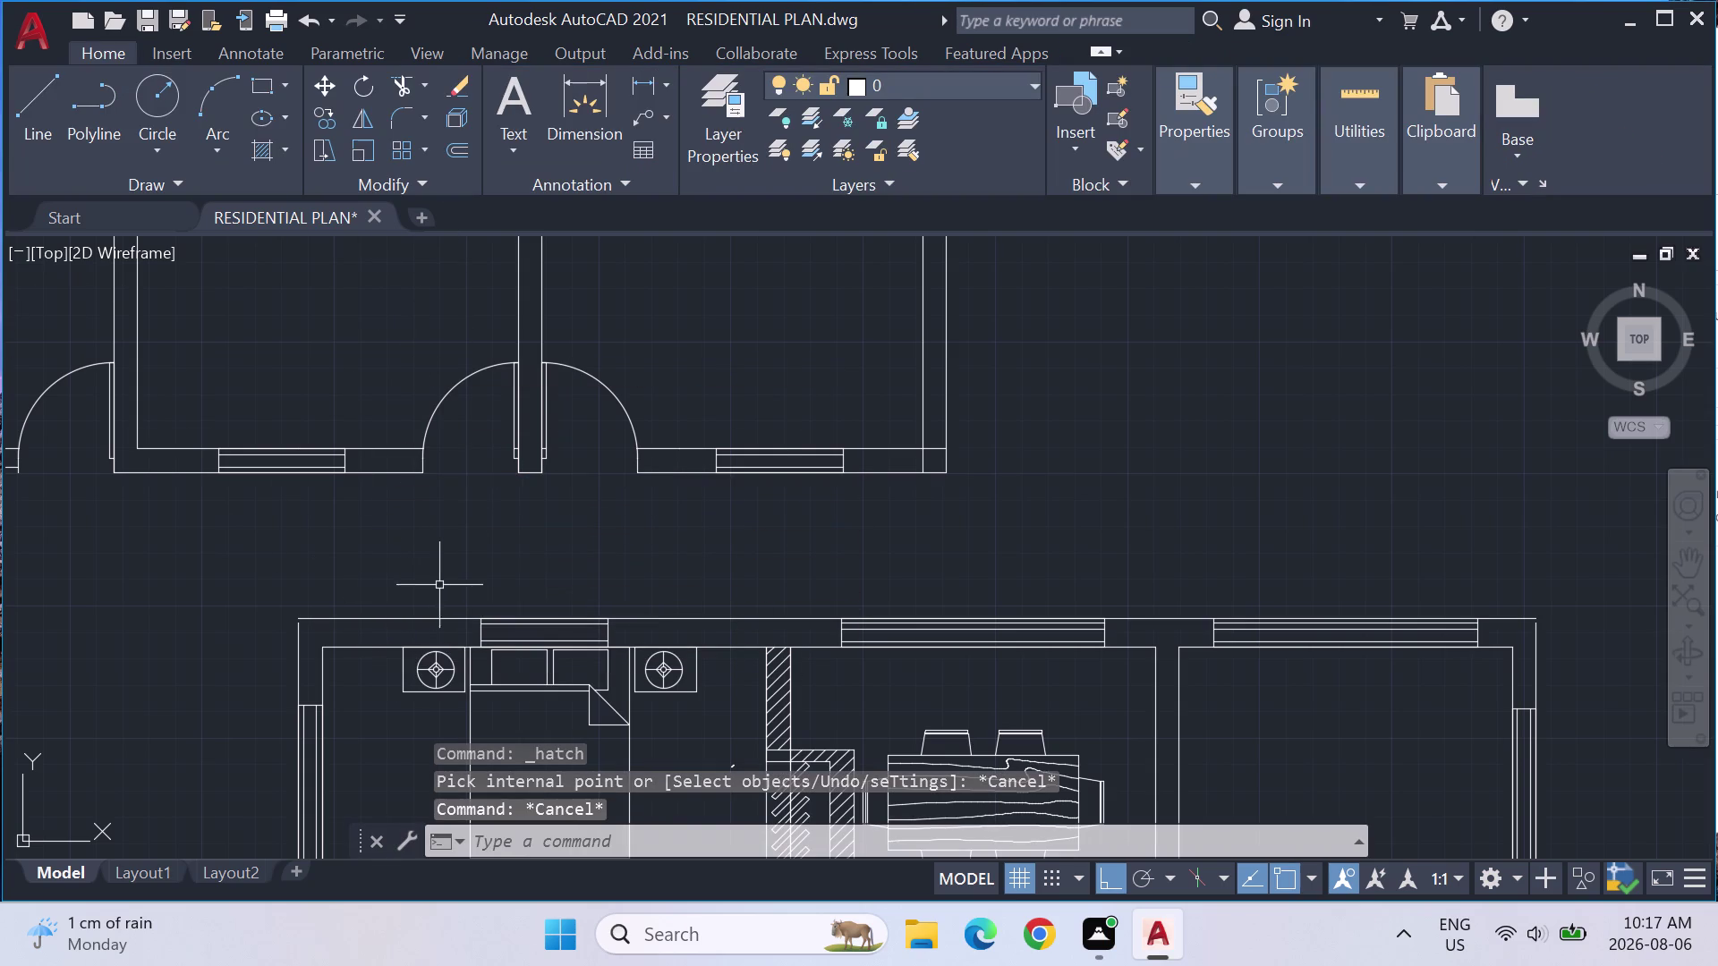
scroll(up, 3)
Extend a wall line with EX and launch Hatch again.
text(EX)
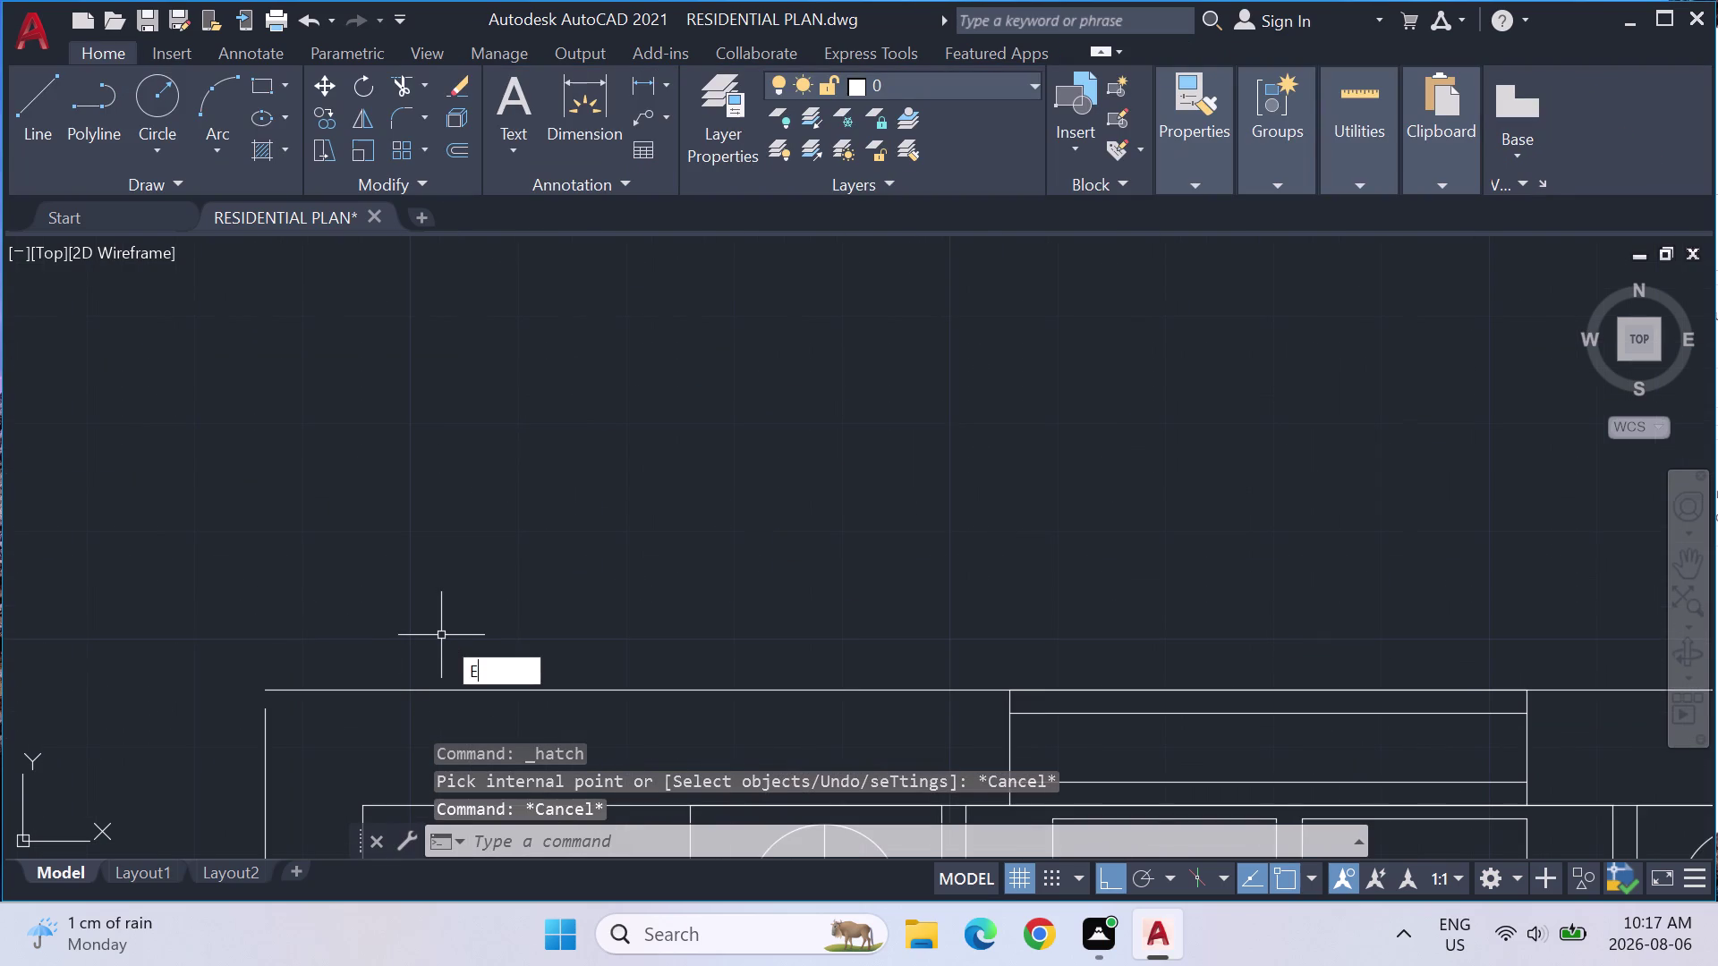
key(Return)
scroll(up, 3)
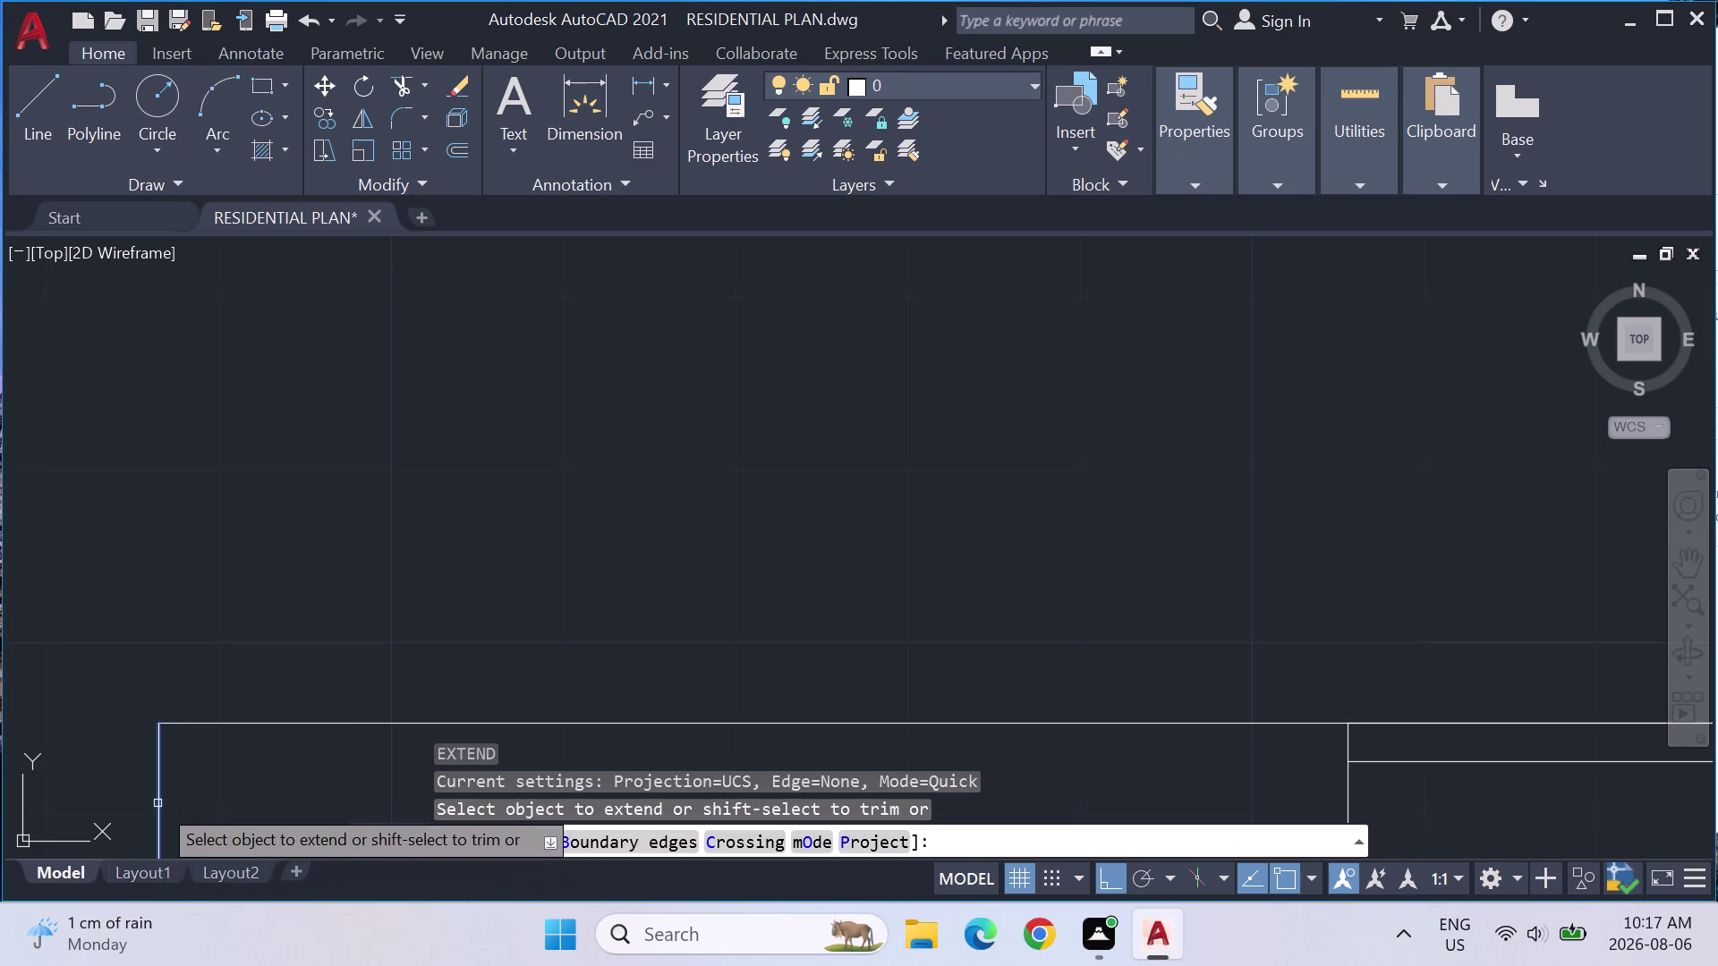
click(157, 803)
scroll(down, 3)
scroll(down, 3)
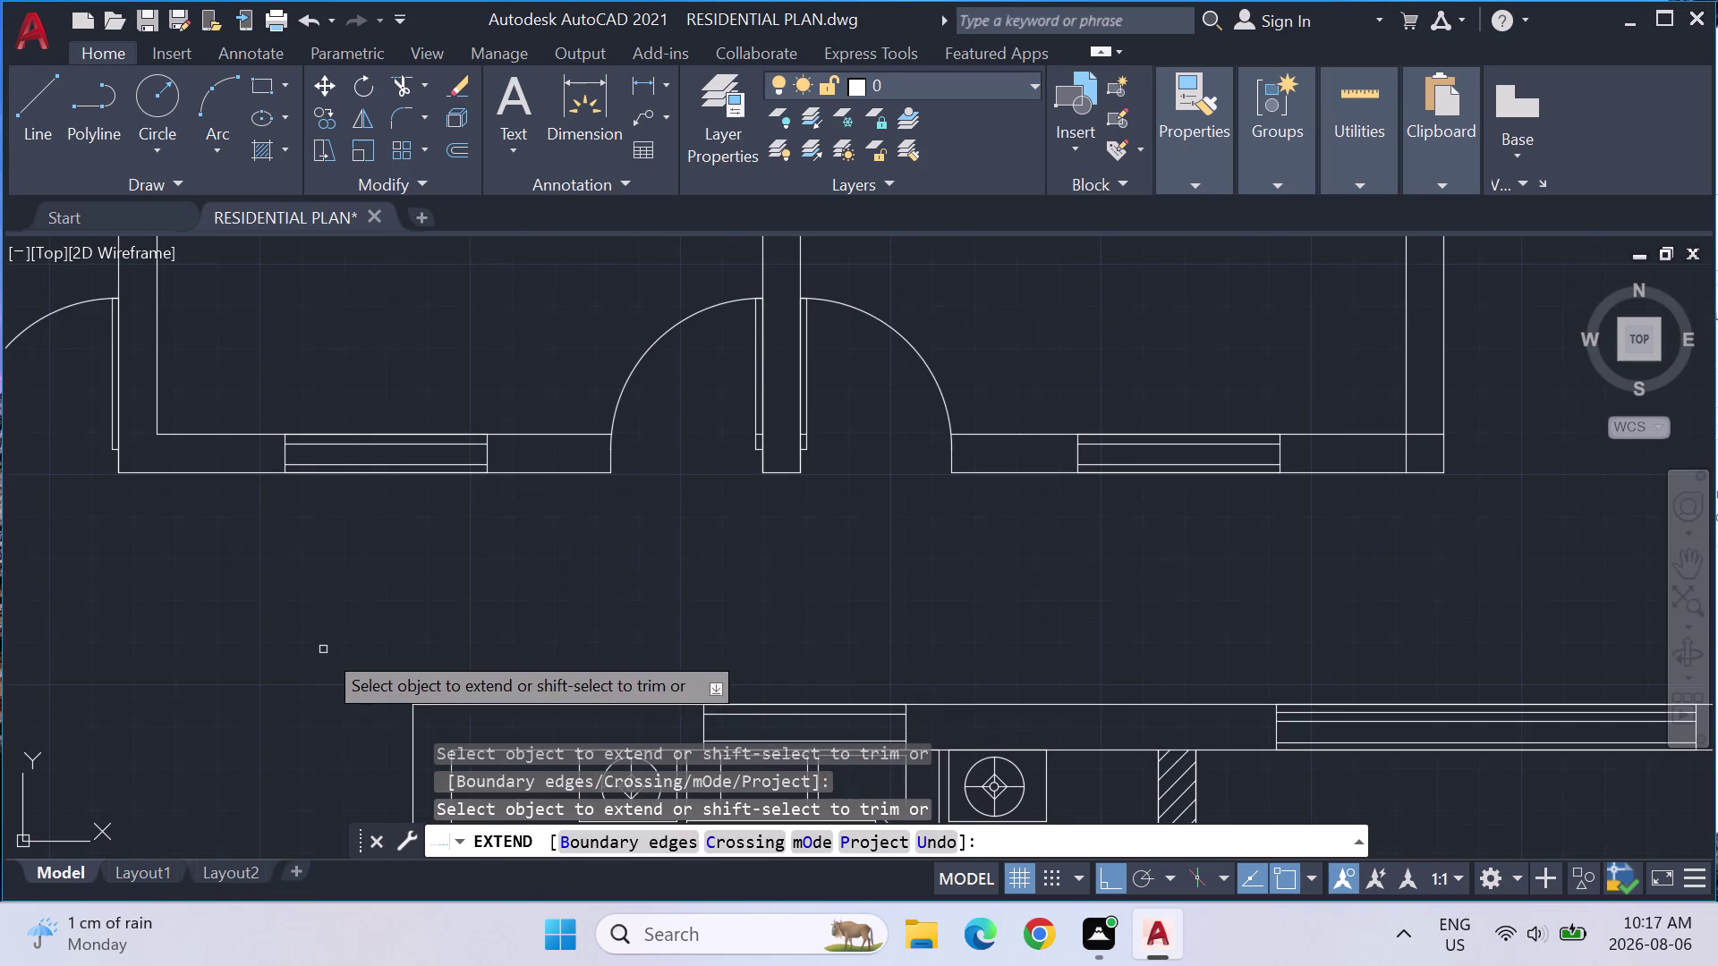
click(269, 149)
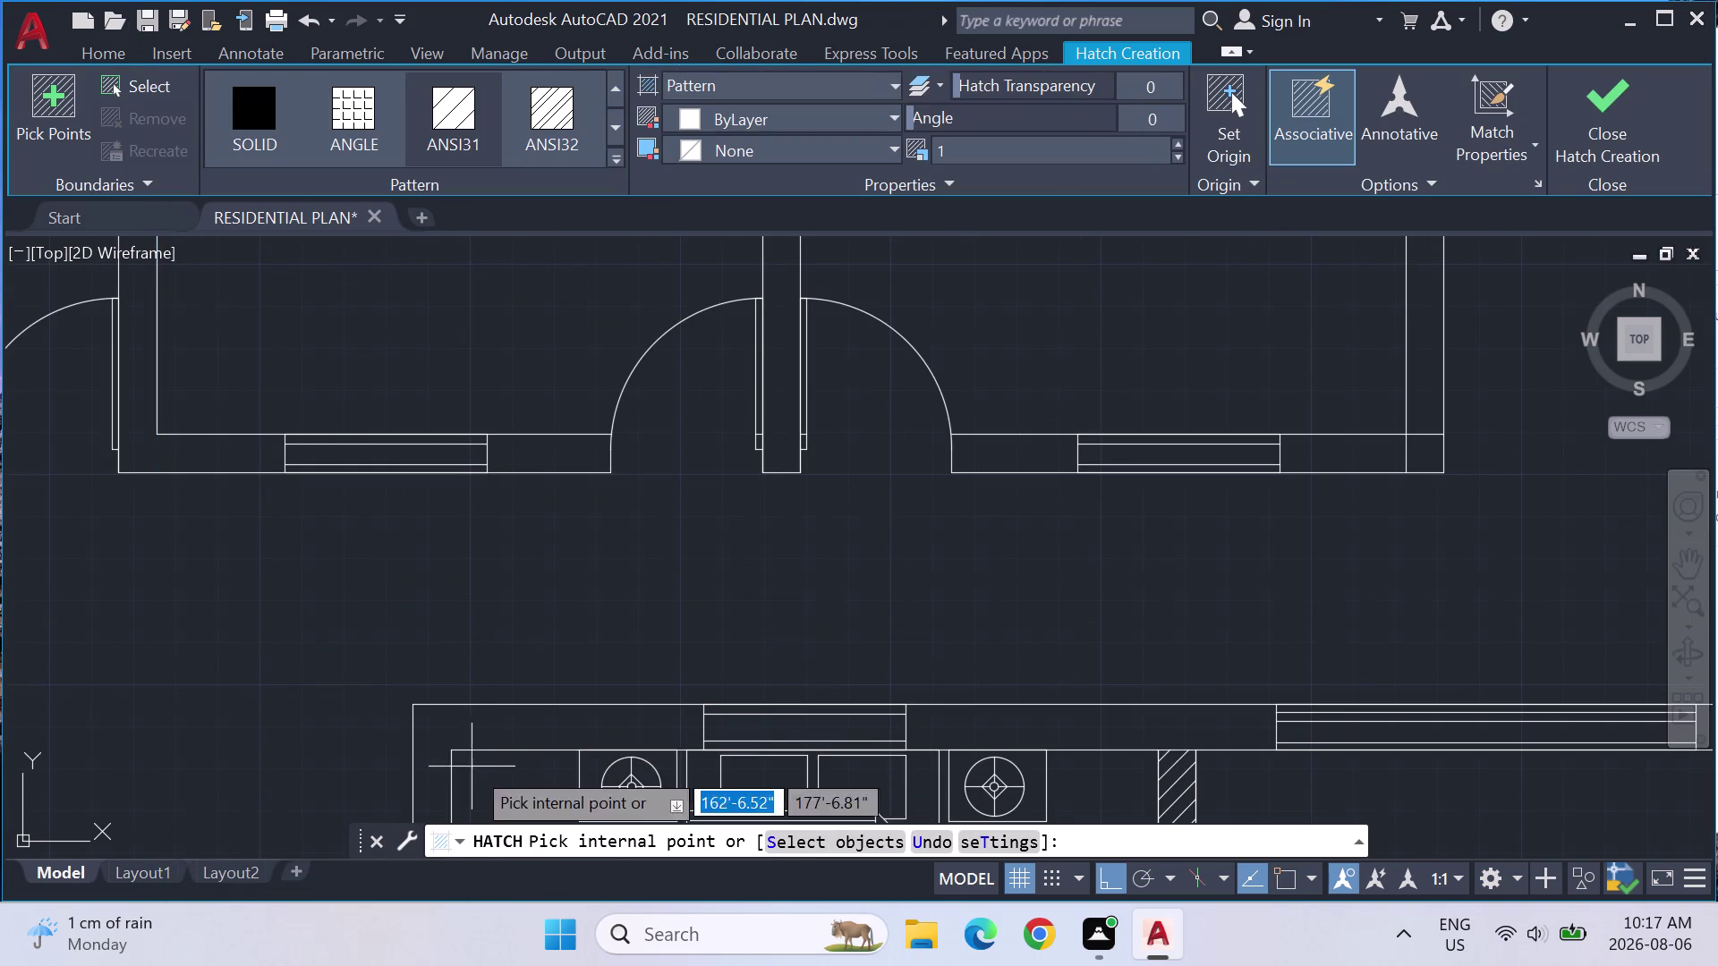
Hatch one wall strip area, then pan and cancel a selection window.
click(501, 715)
key(Escape)
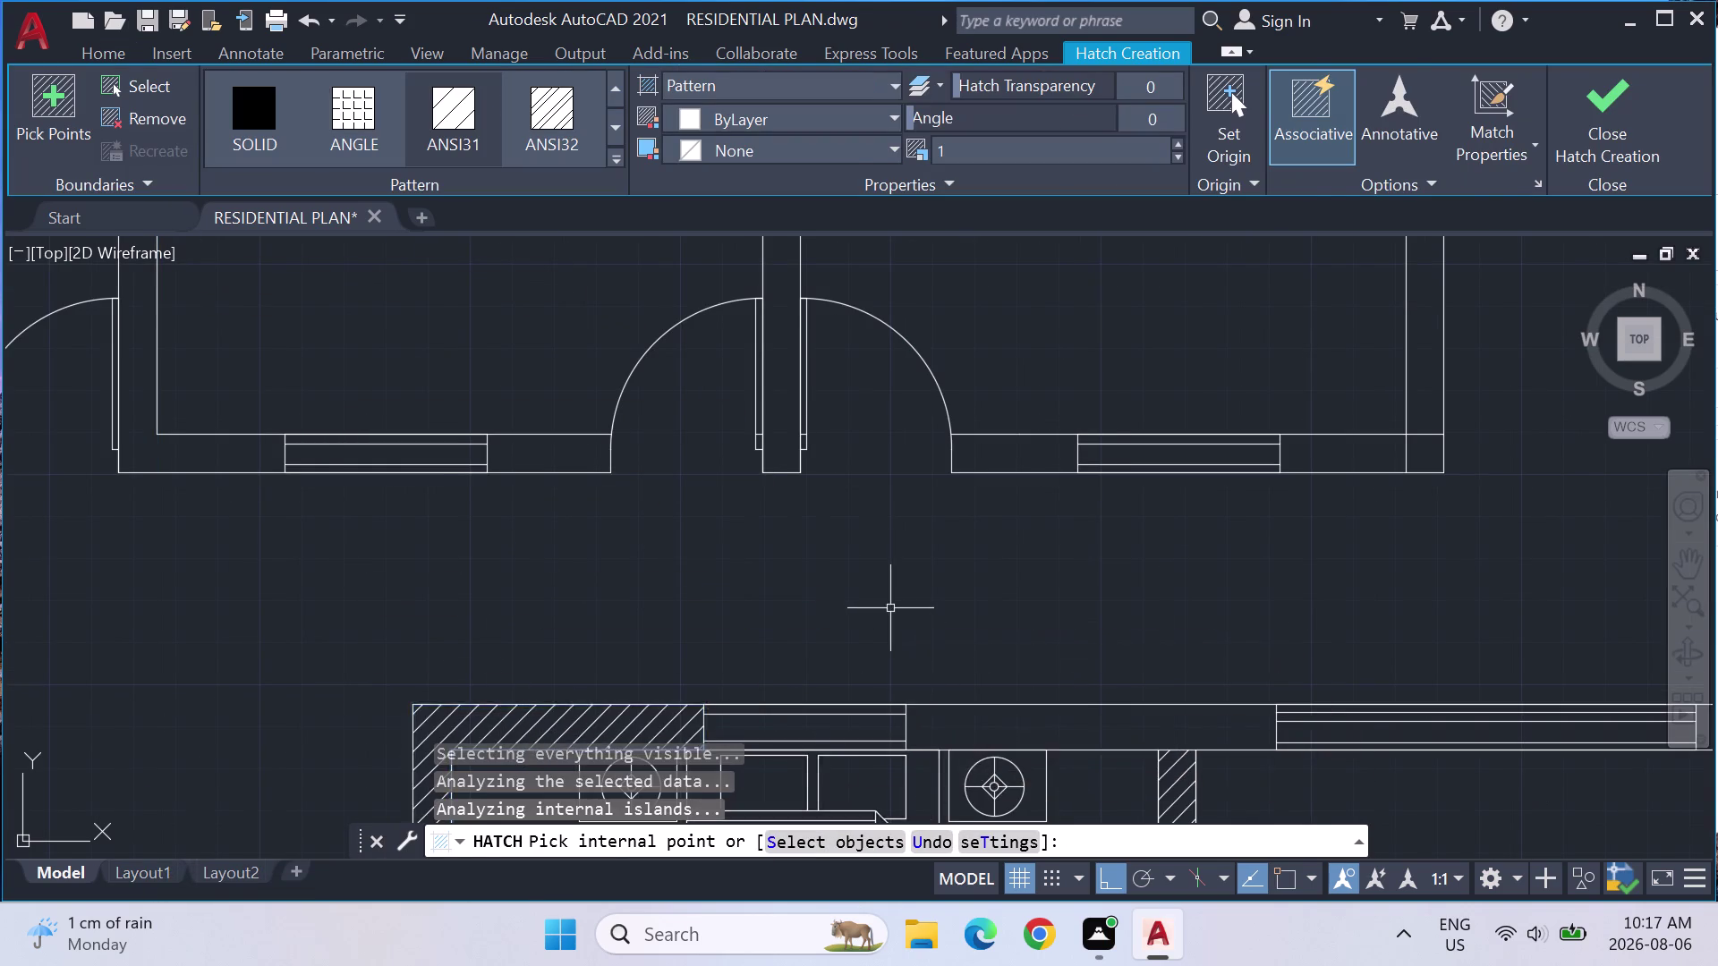
scroll(down, 3)
middle_drag(883, 674, 705, 641)
click(825, 647)
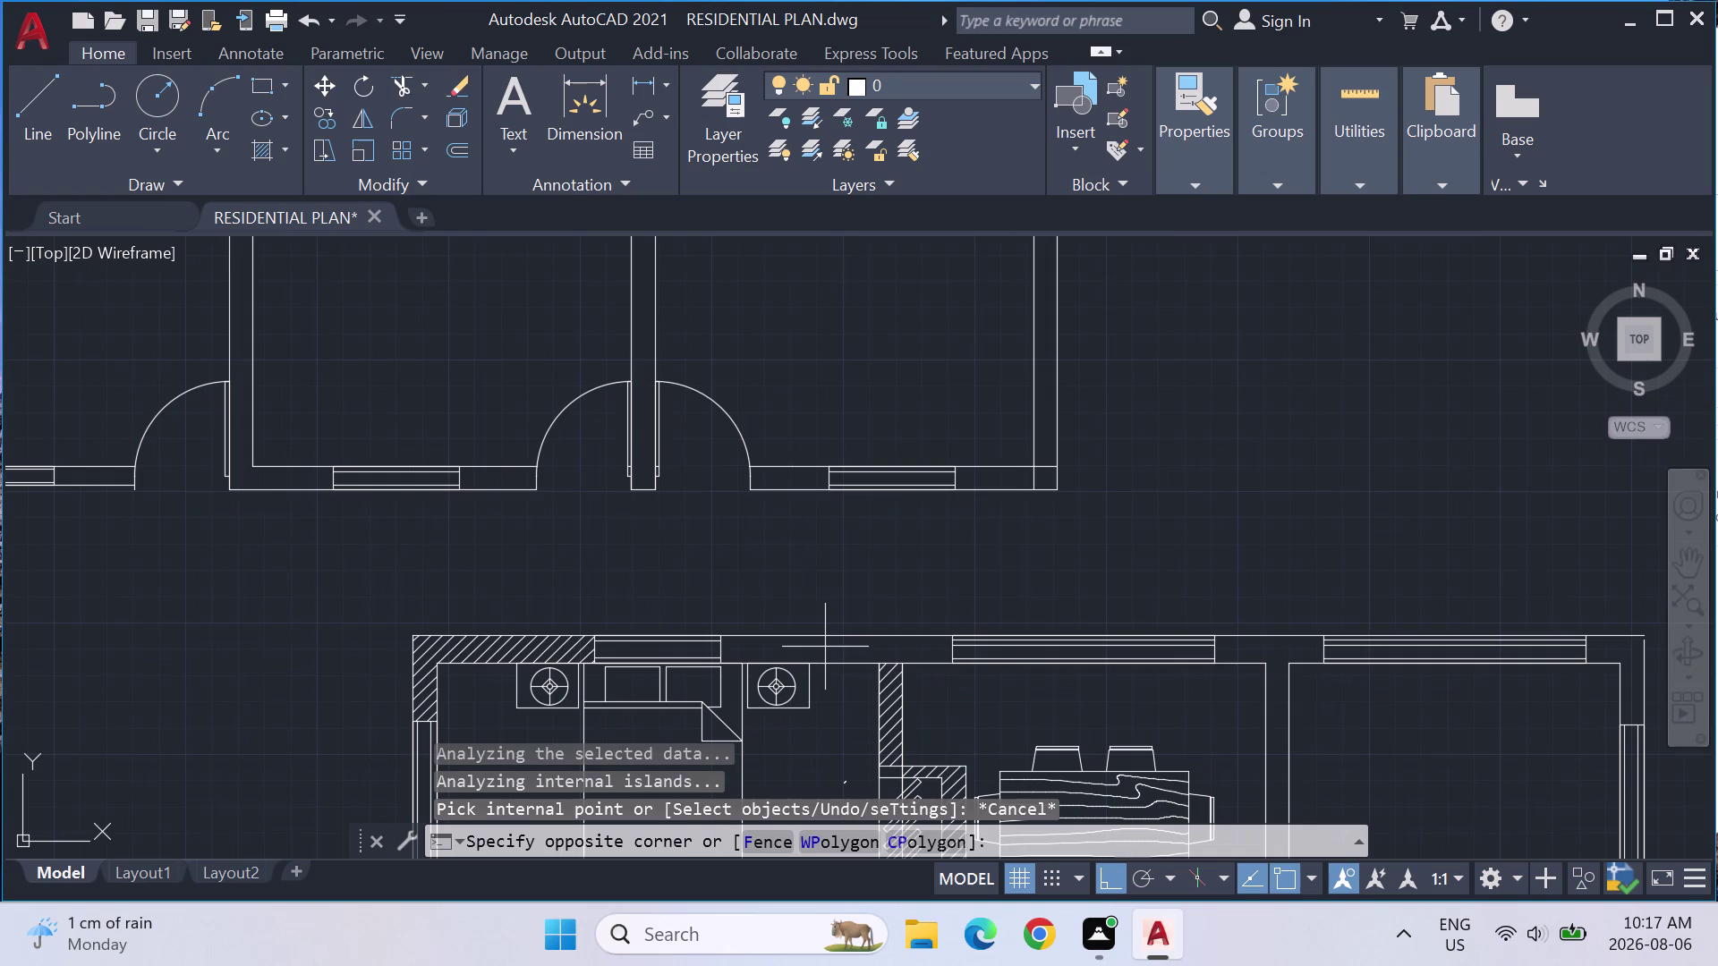
click(808, 644)
click(844, 646)
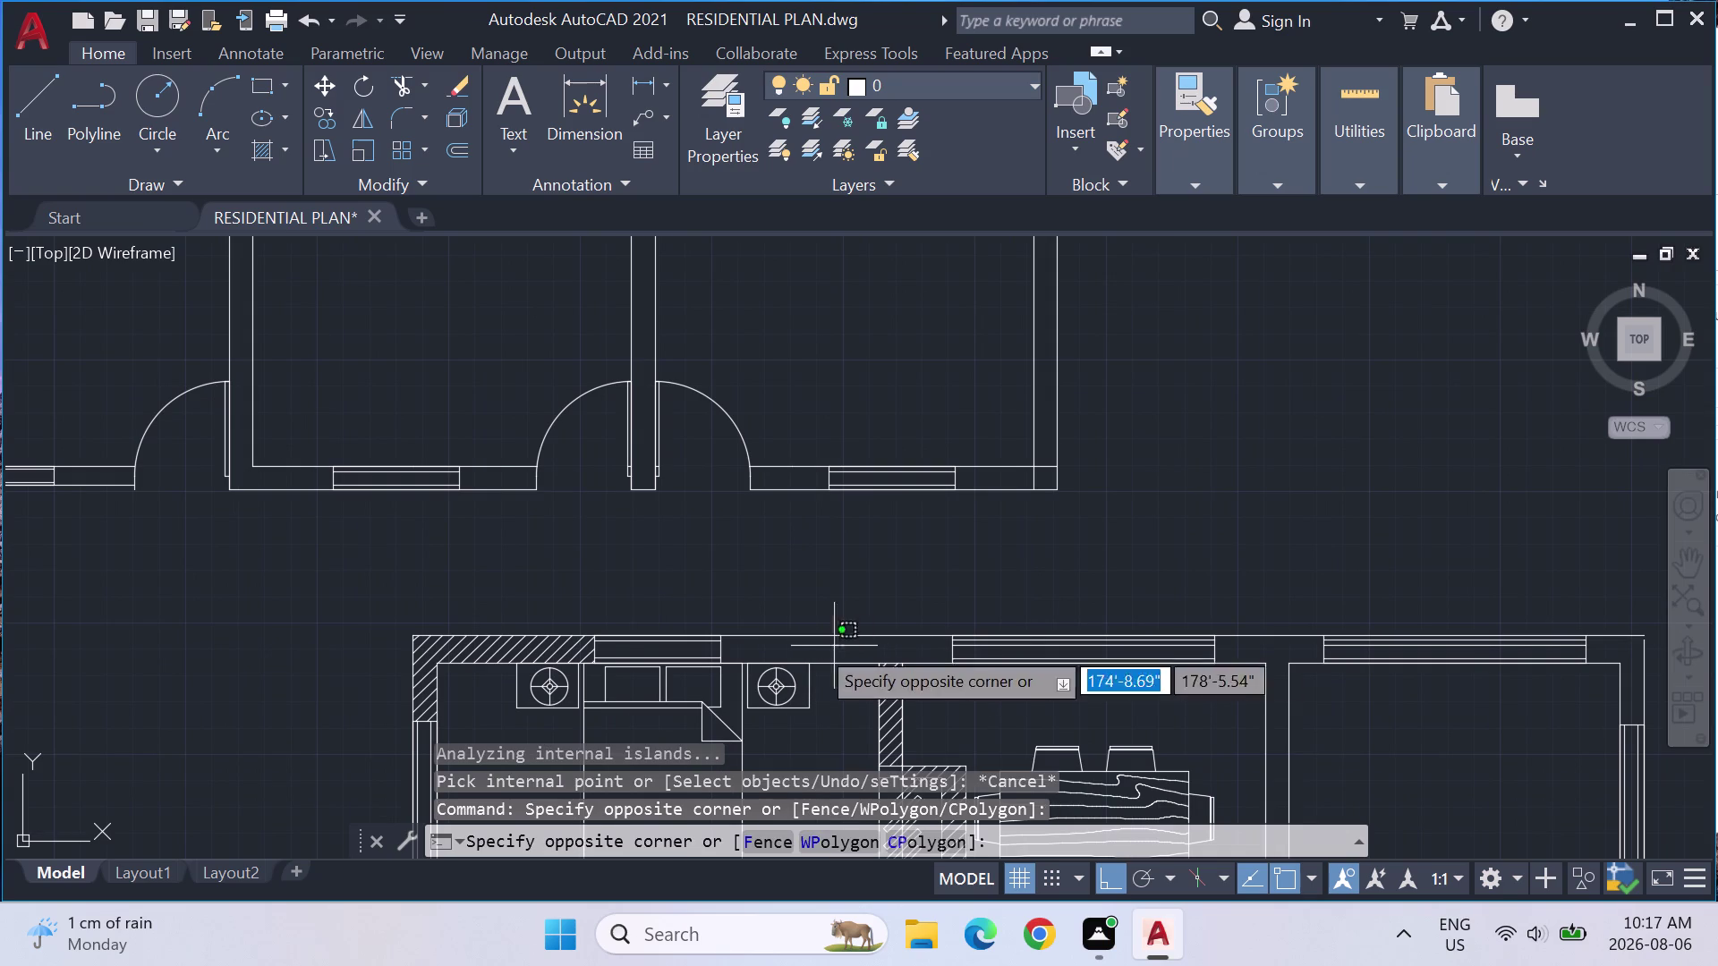
key(Escape)
Restart Hatch and pick two wall pieces along the top.
click(265, 147)
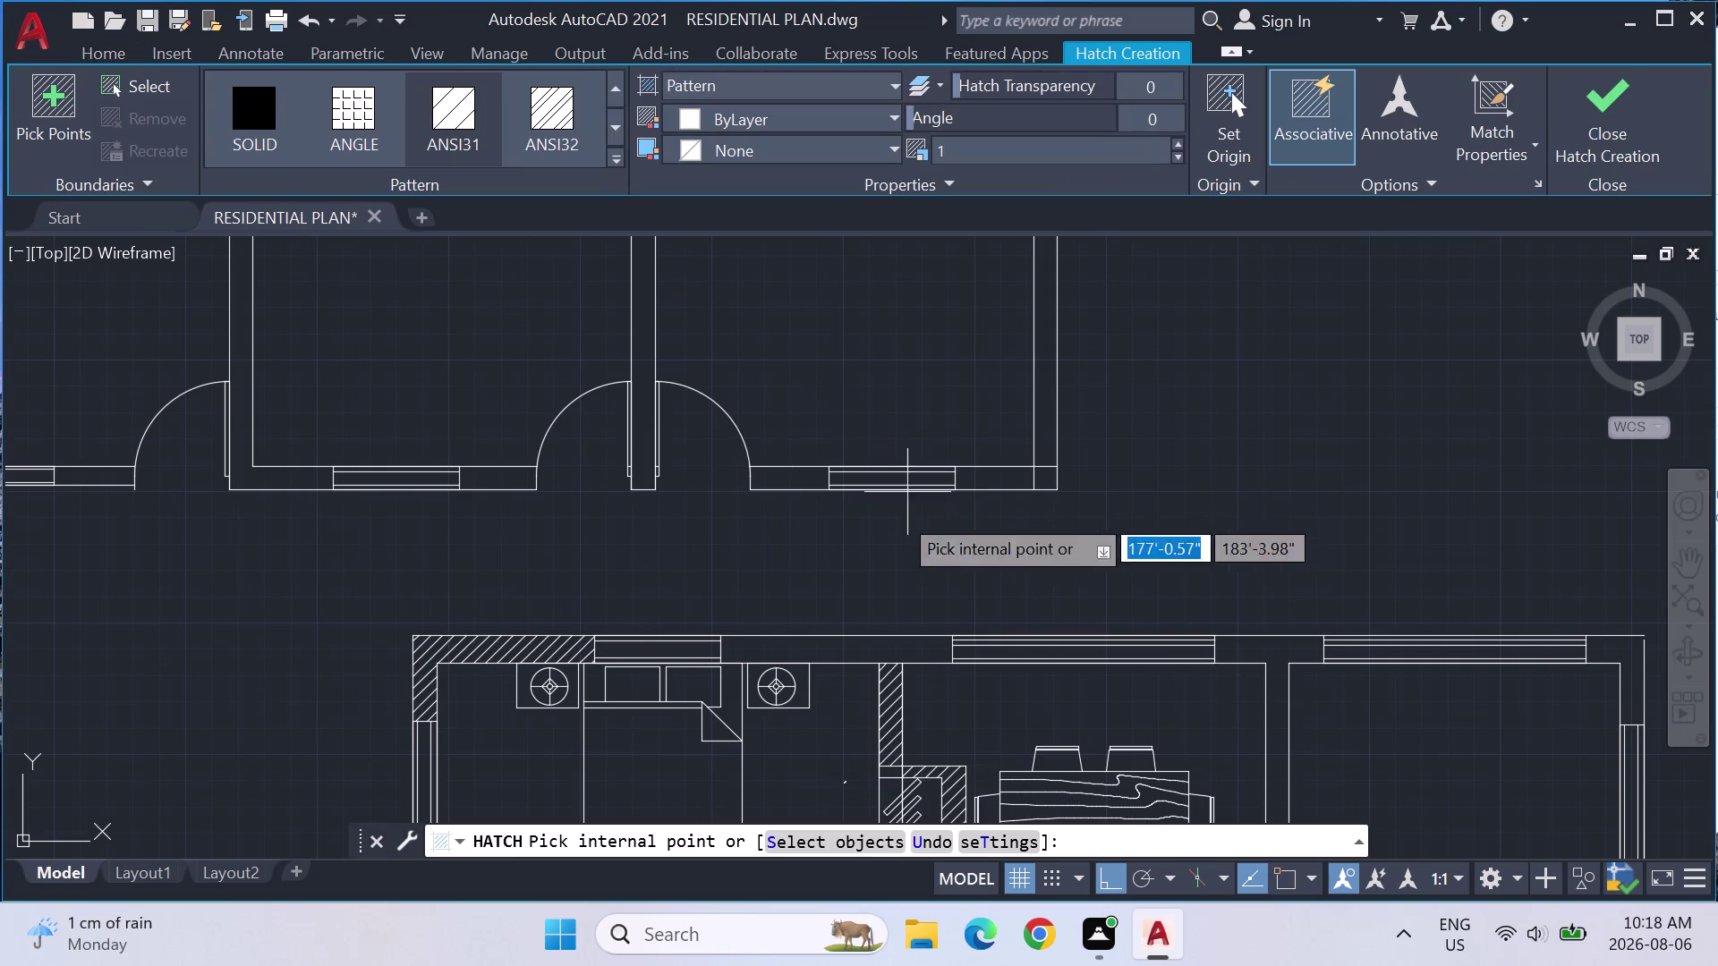
click(817, 639)
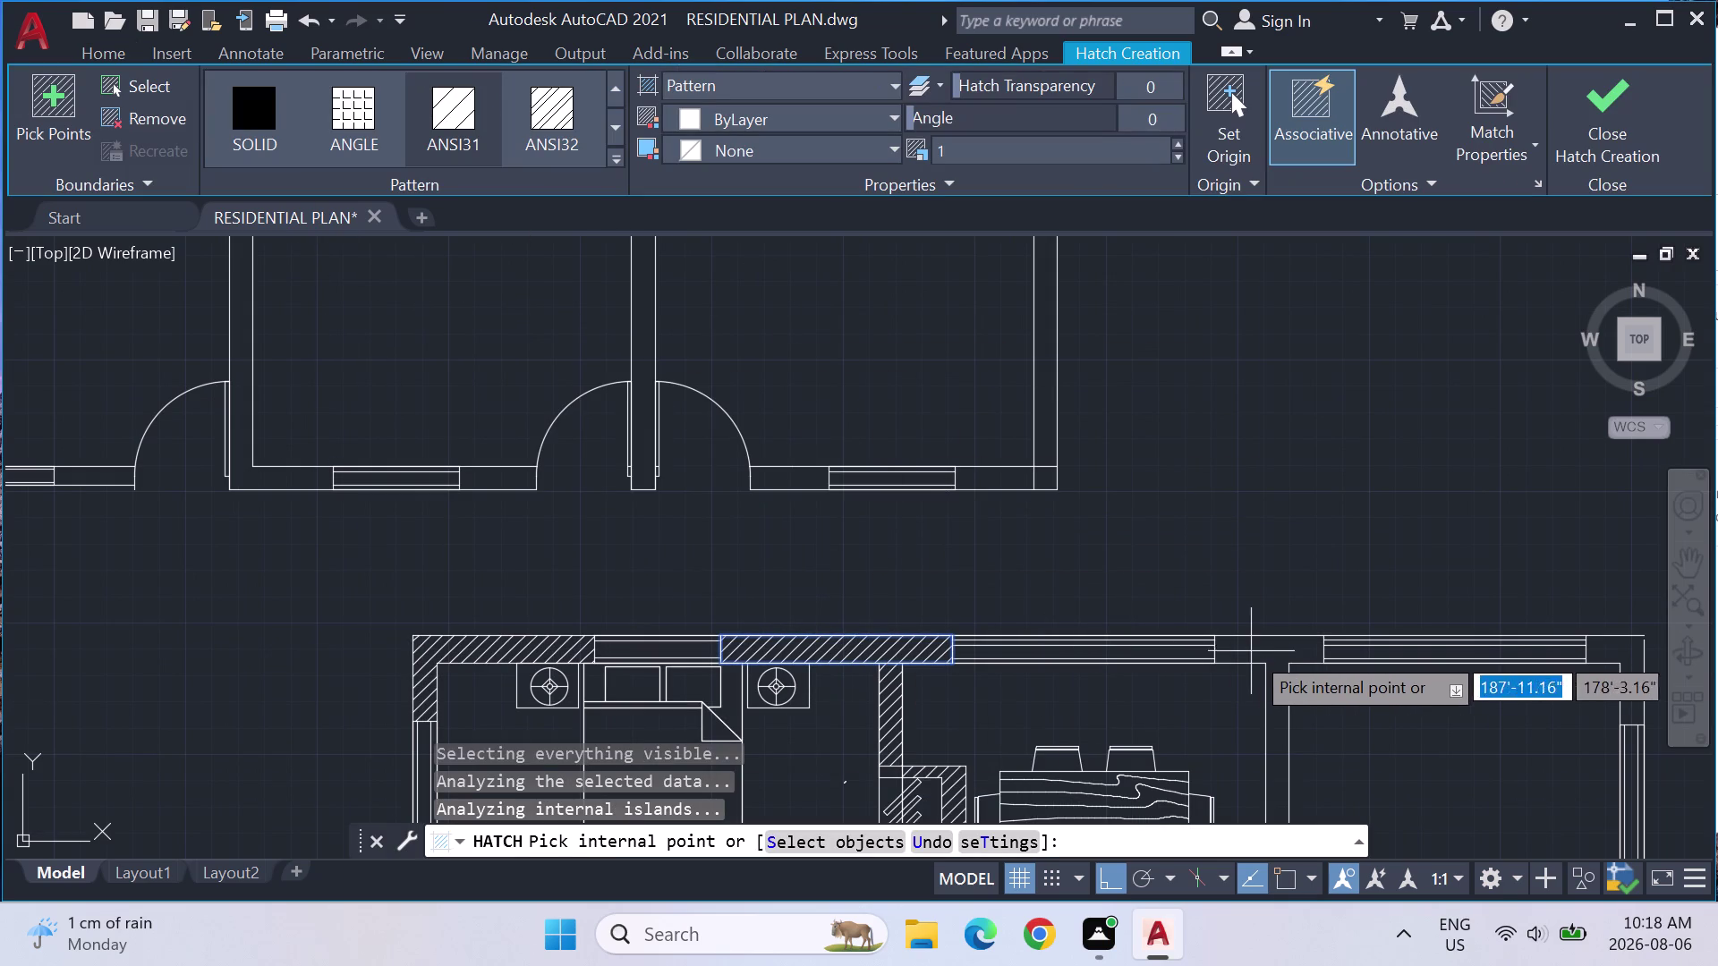
click(1256, 648)
scroll(down, 3)
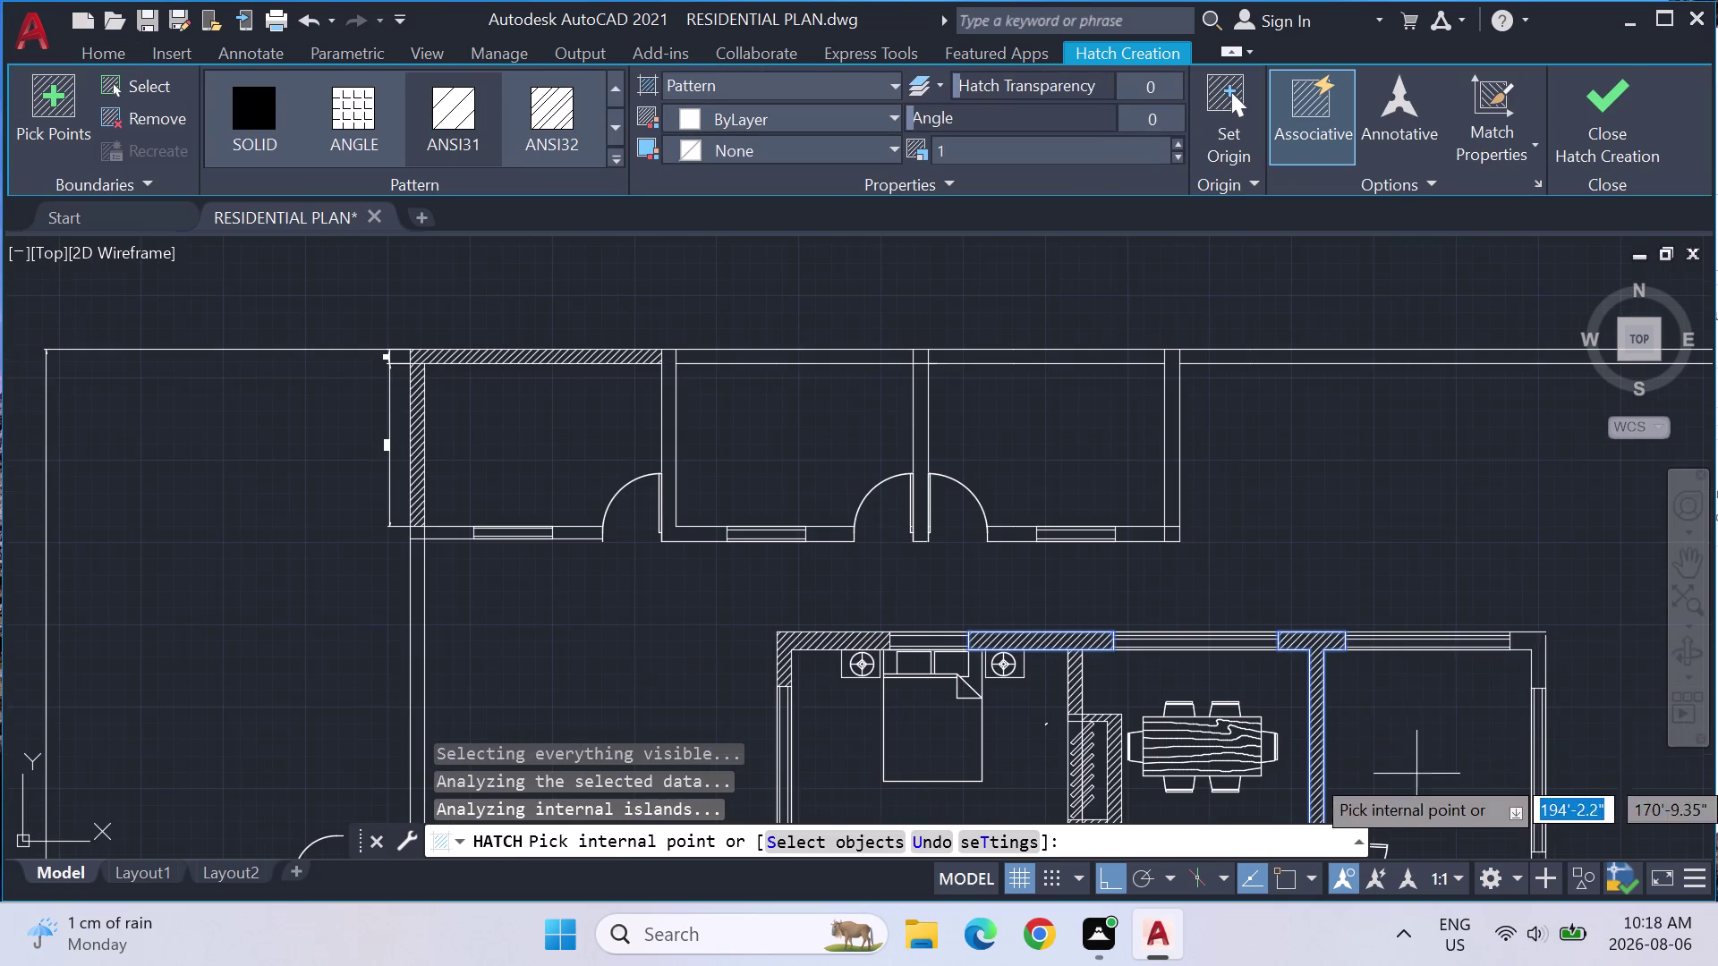
scroll(down, 3)
scroll(down, 3)
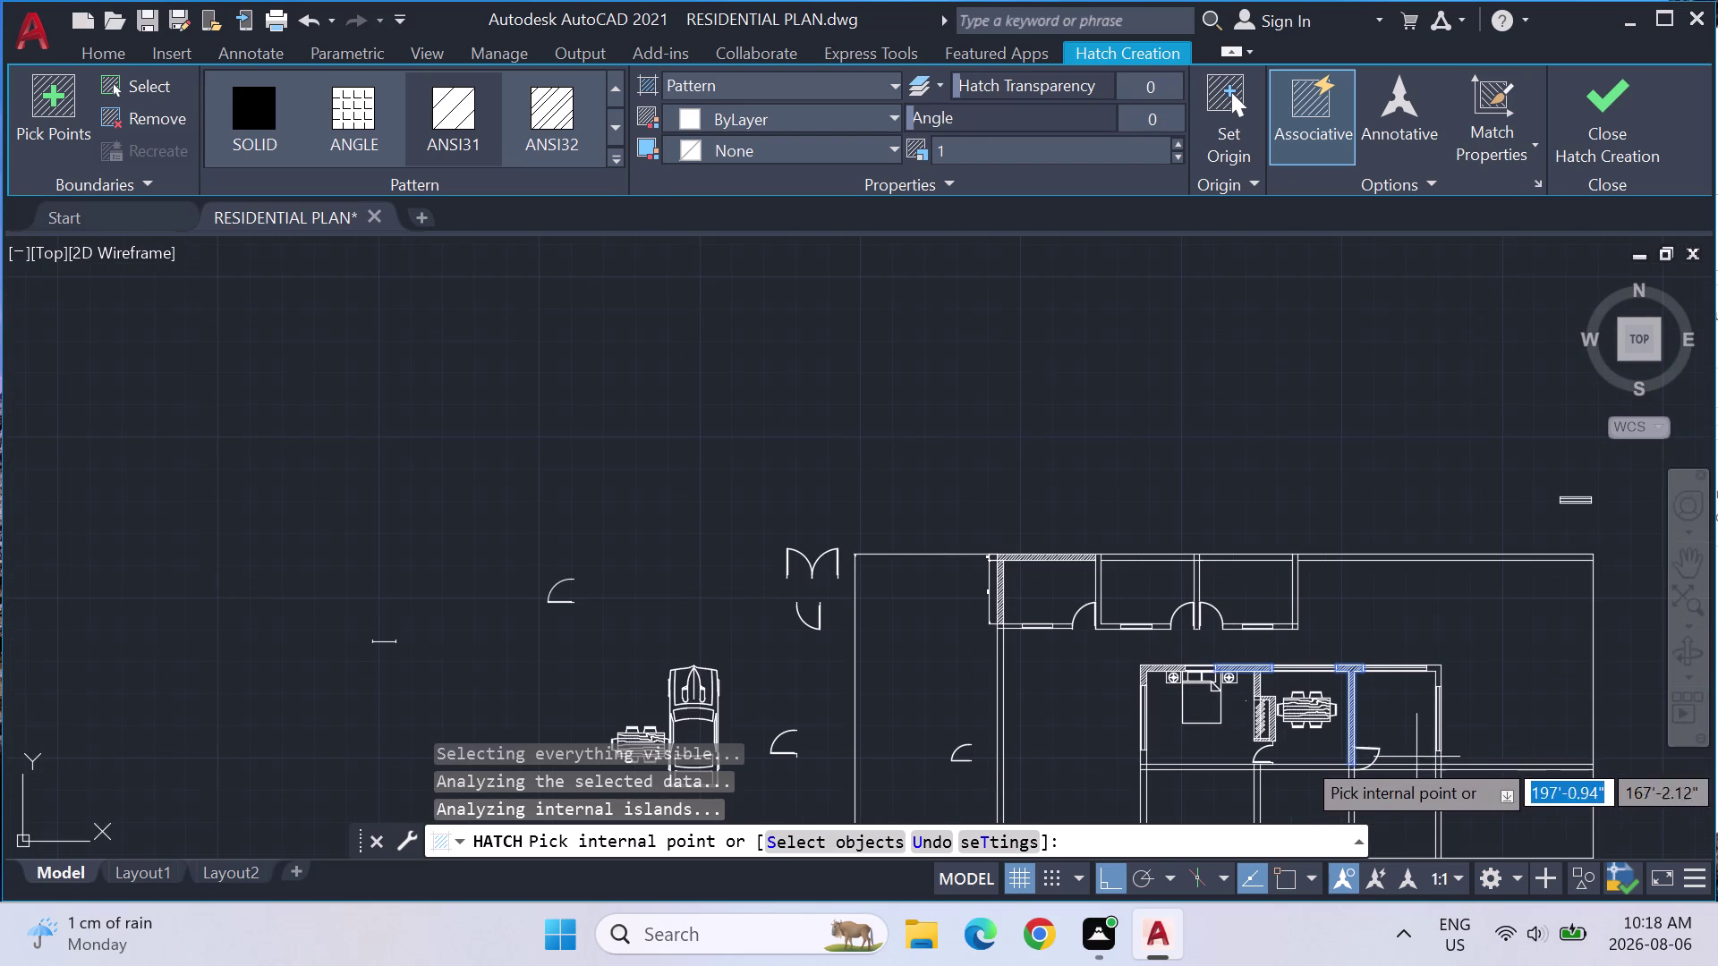
Pick two more wall areas farther along the plan, then exit Hatch.
middle_drag(1416, 750, 988, 756)
scroll(up, 3)
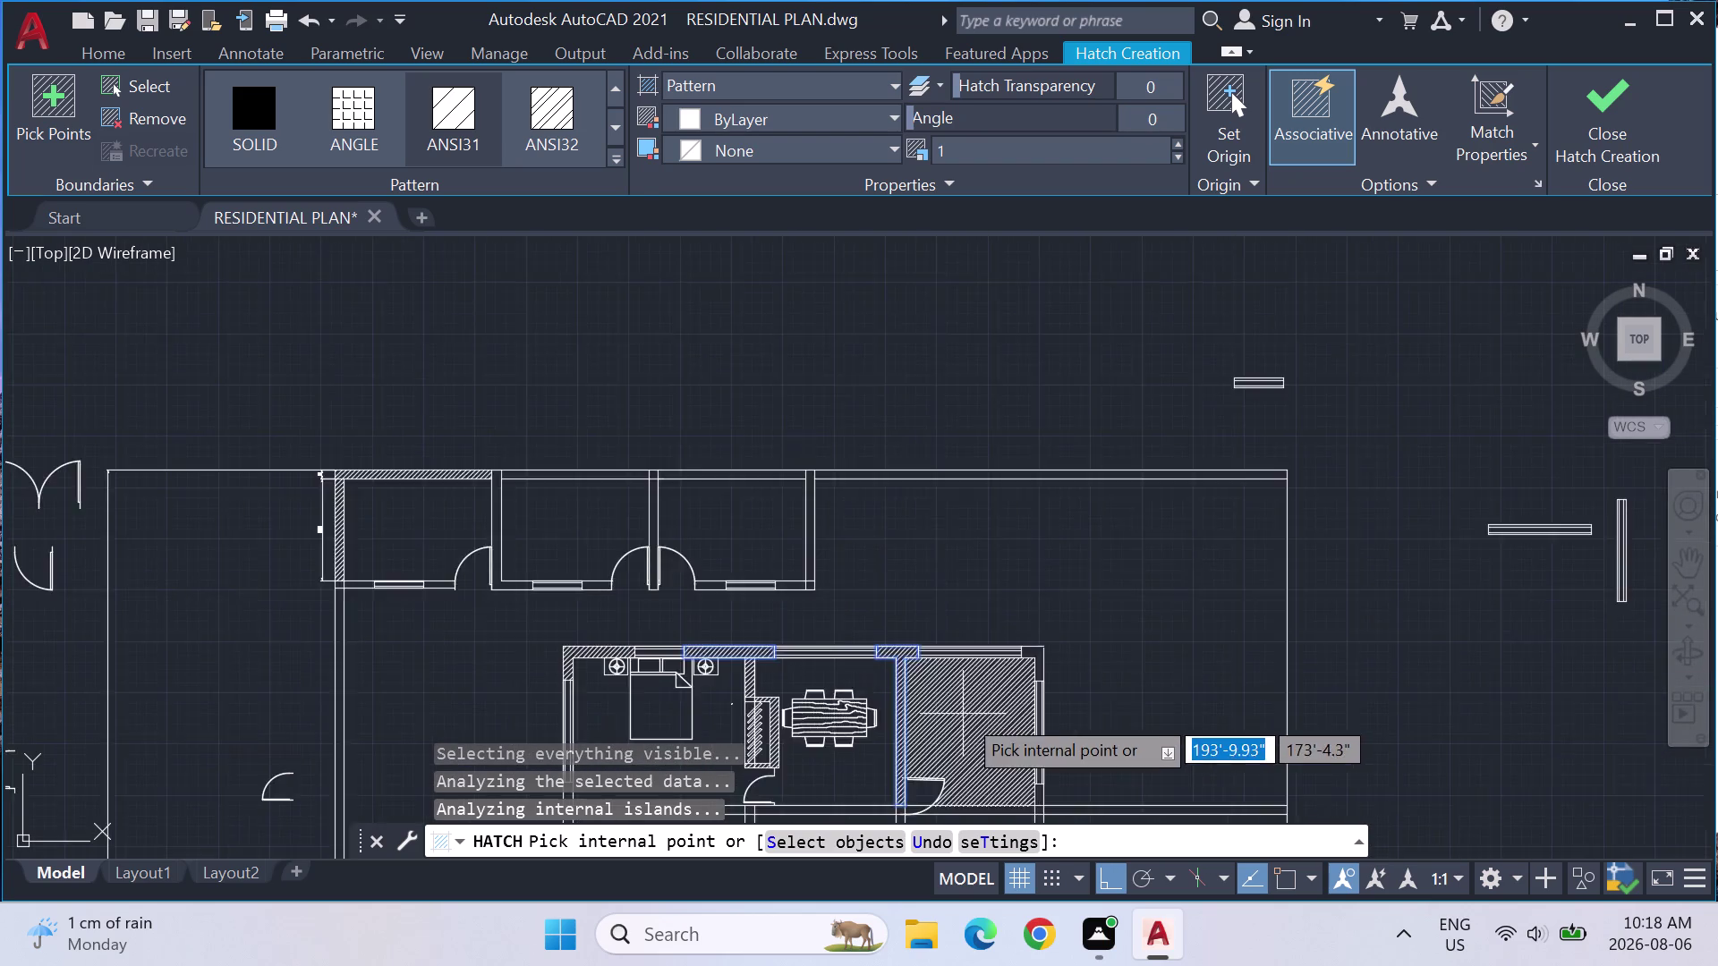
scroll(up, 3)
click(1084, 615)
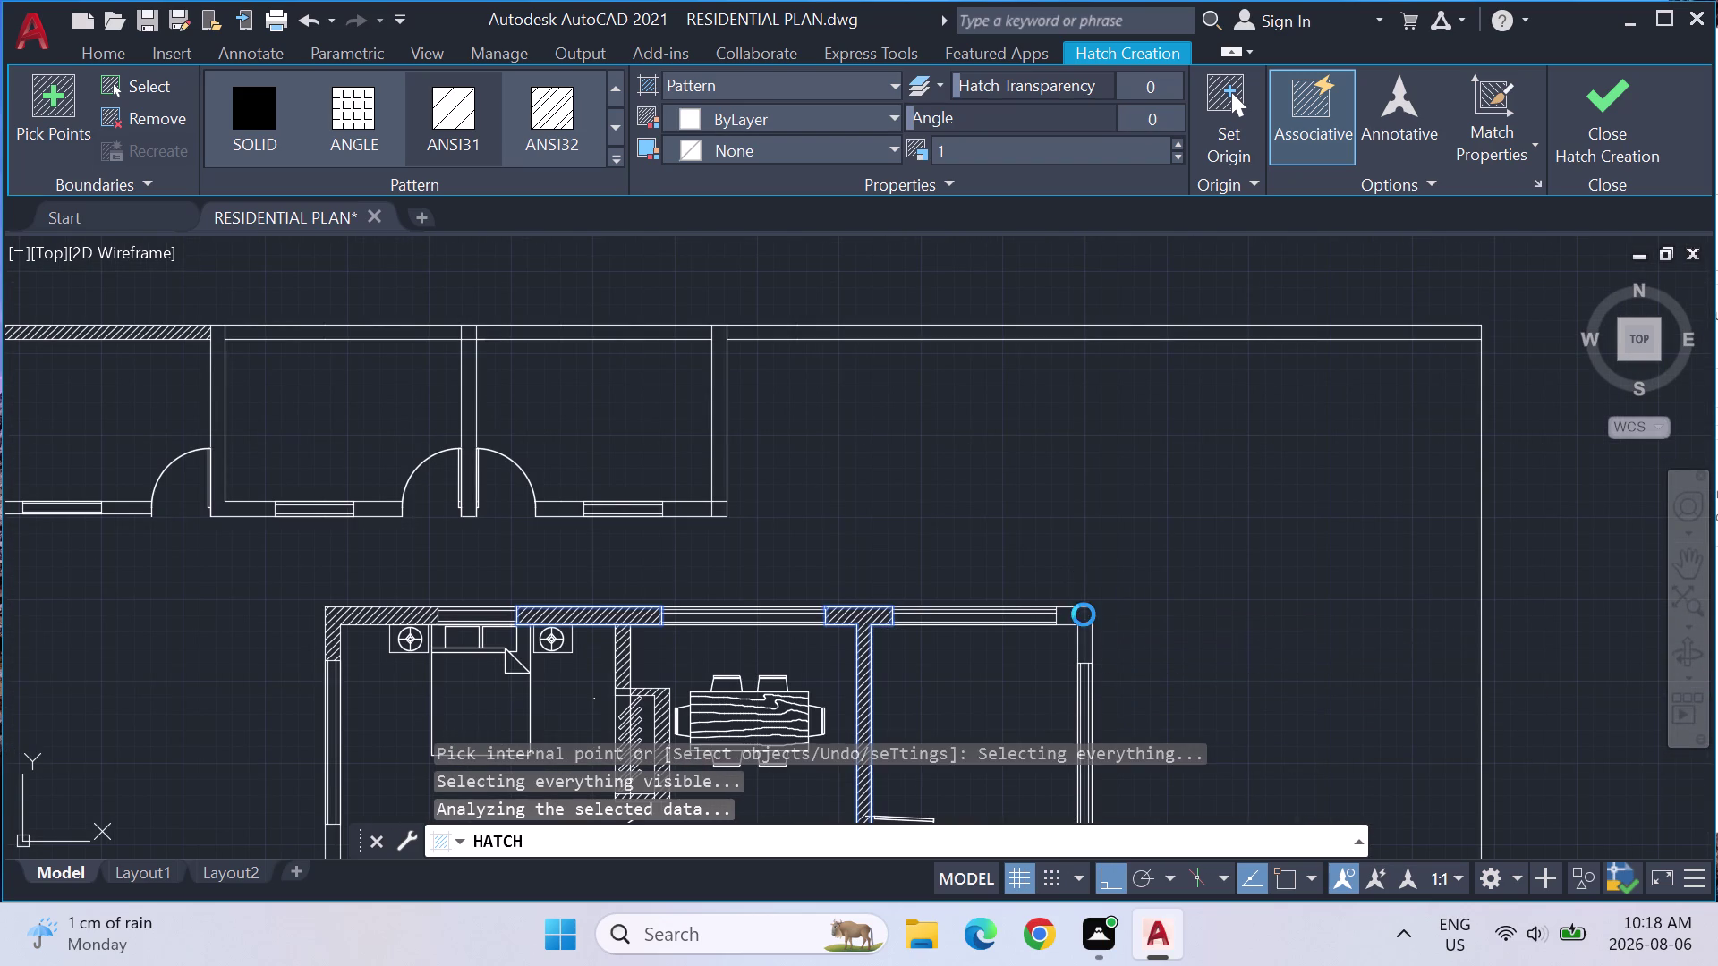
click(1099, 493)
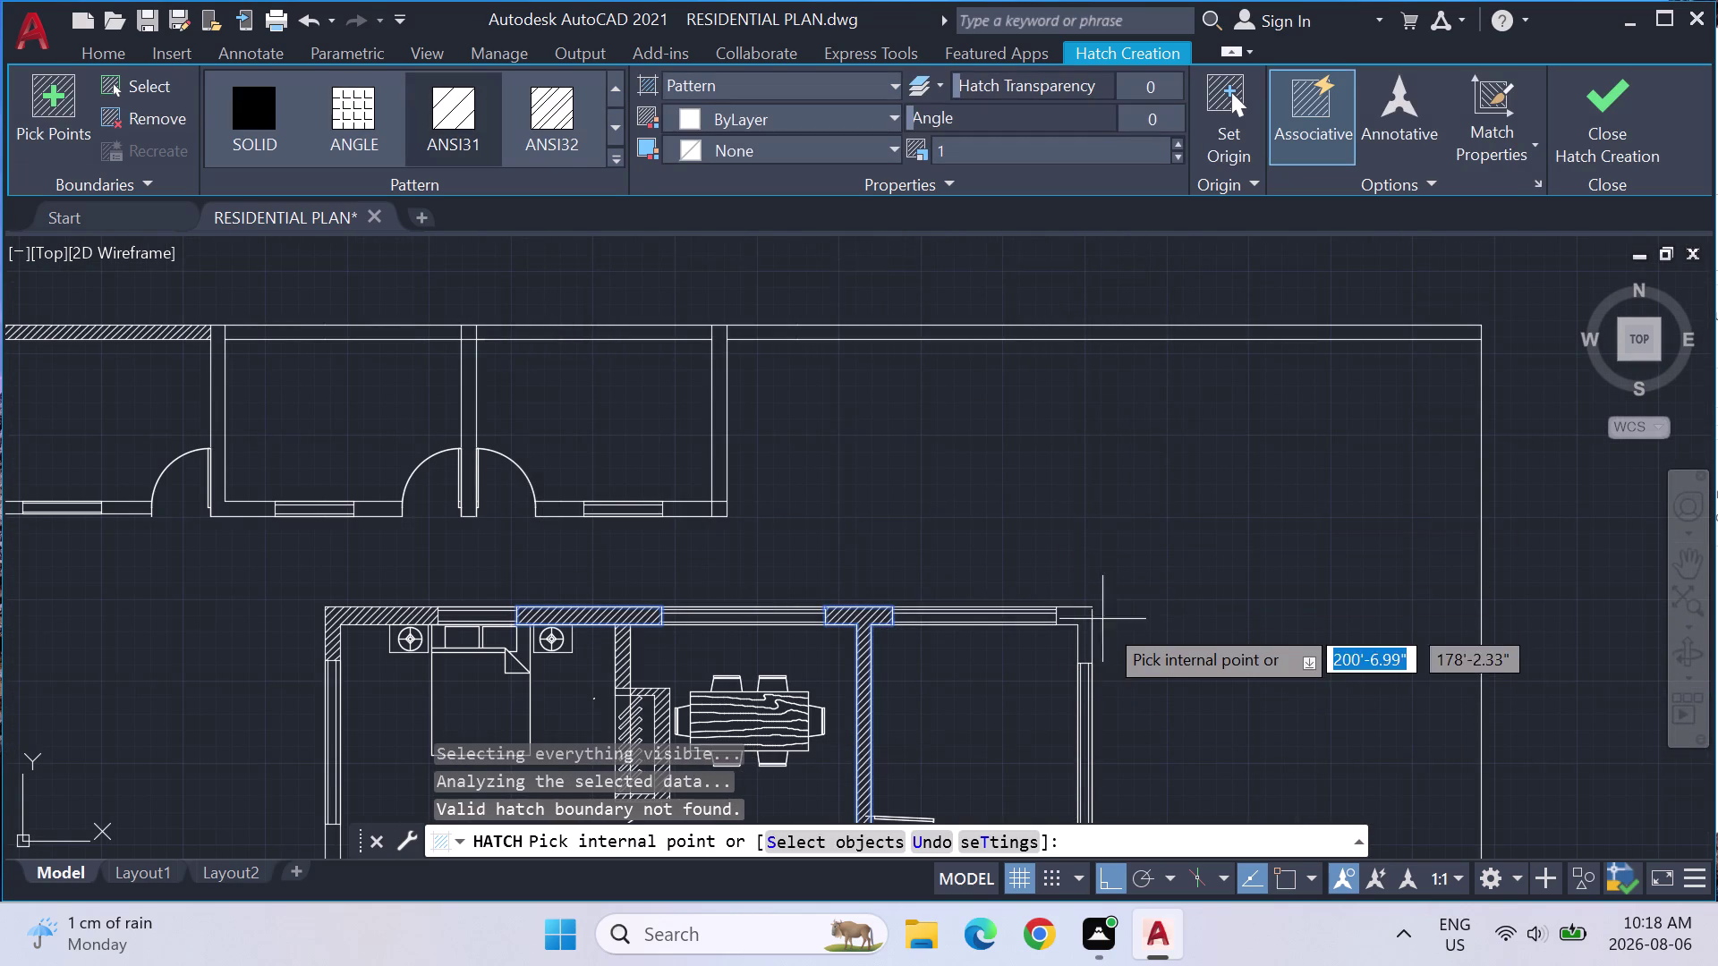
scroll(up, 3)
key(Escape)
key(Escape)
key(Escape)
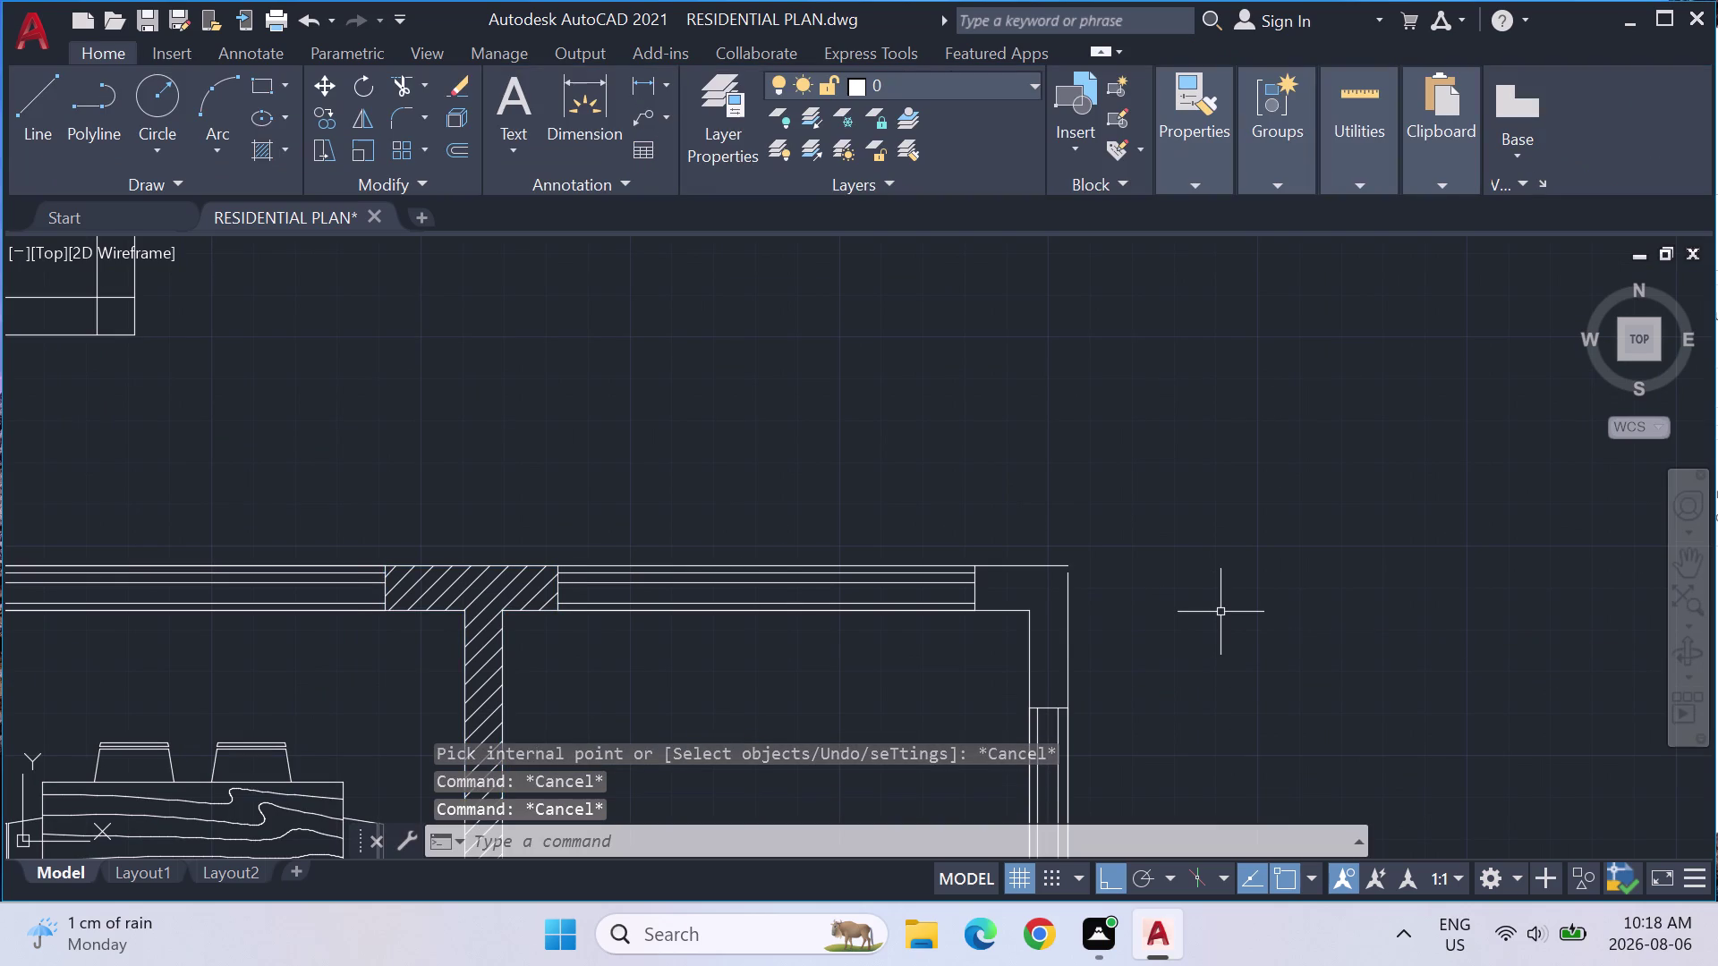
Run Extend on a wall line, cancel it, and start a new hatch.
text(EX)
key(Return)
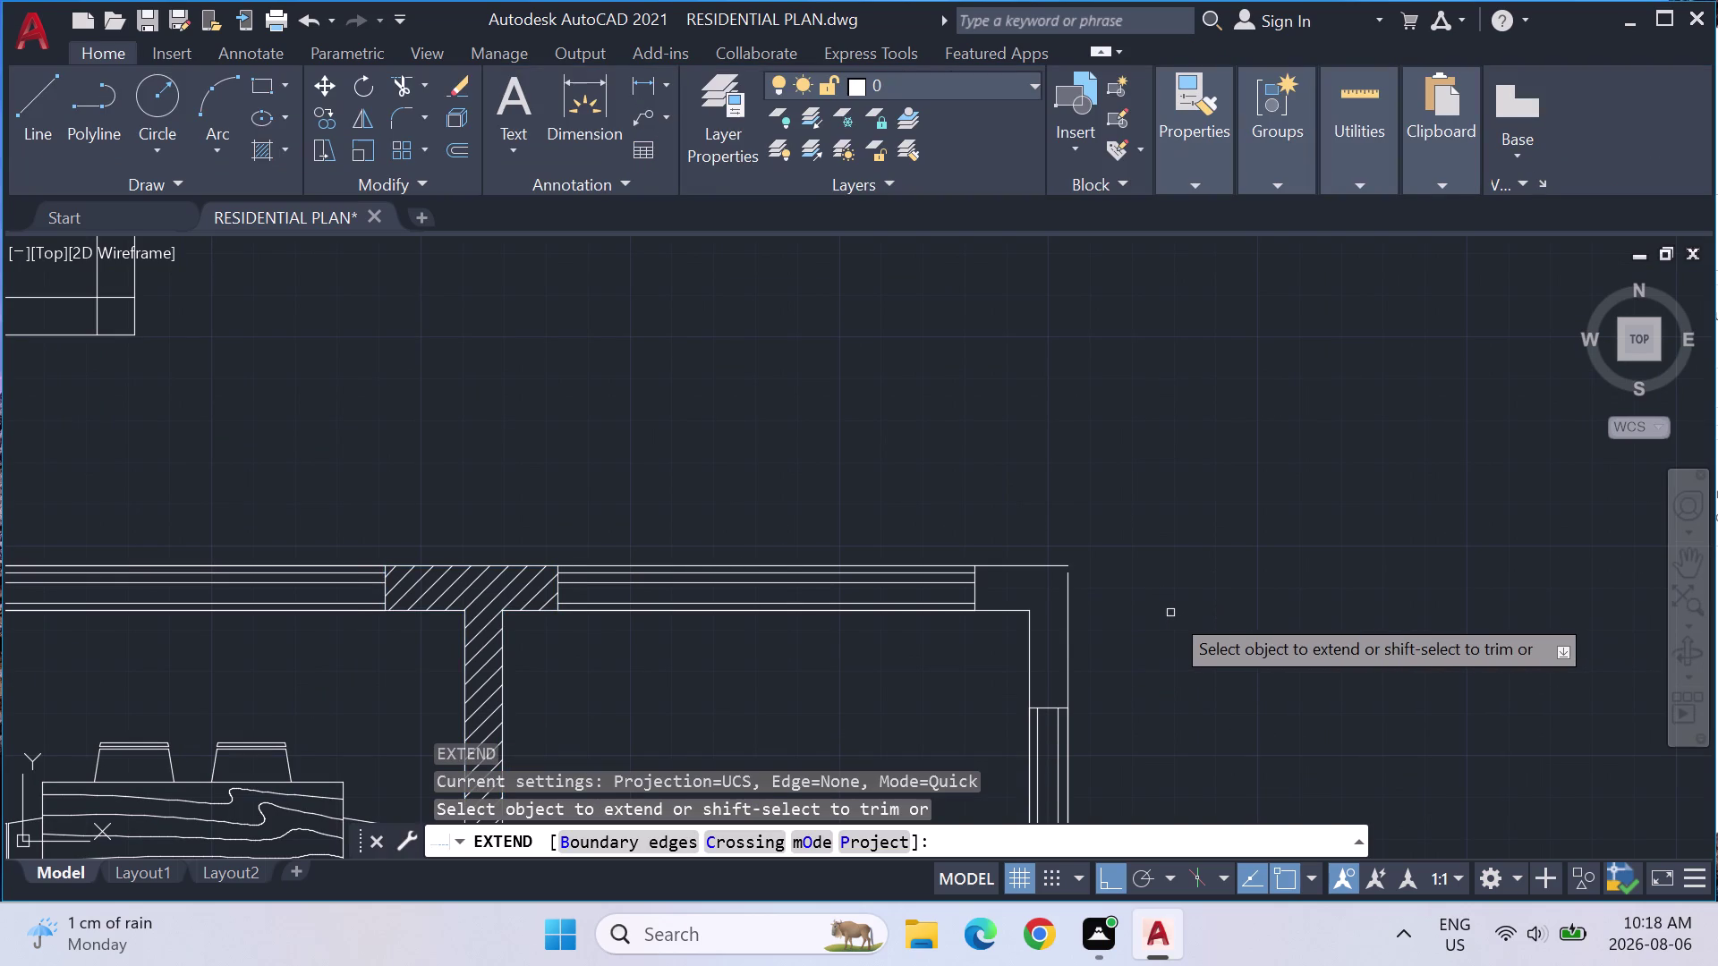
click(1069, 599)
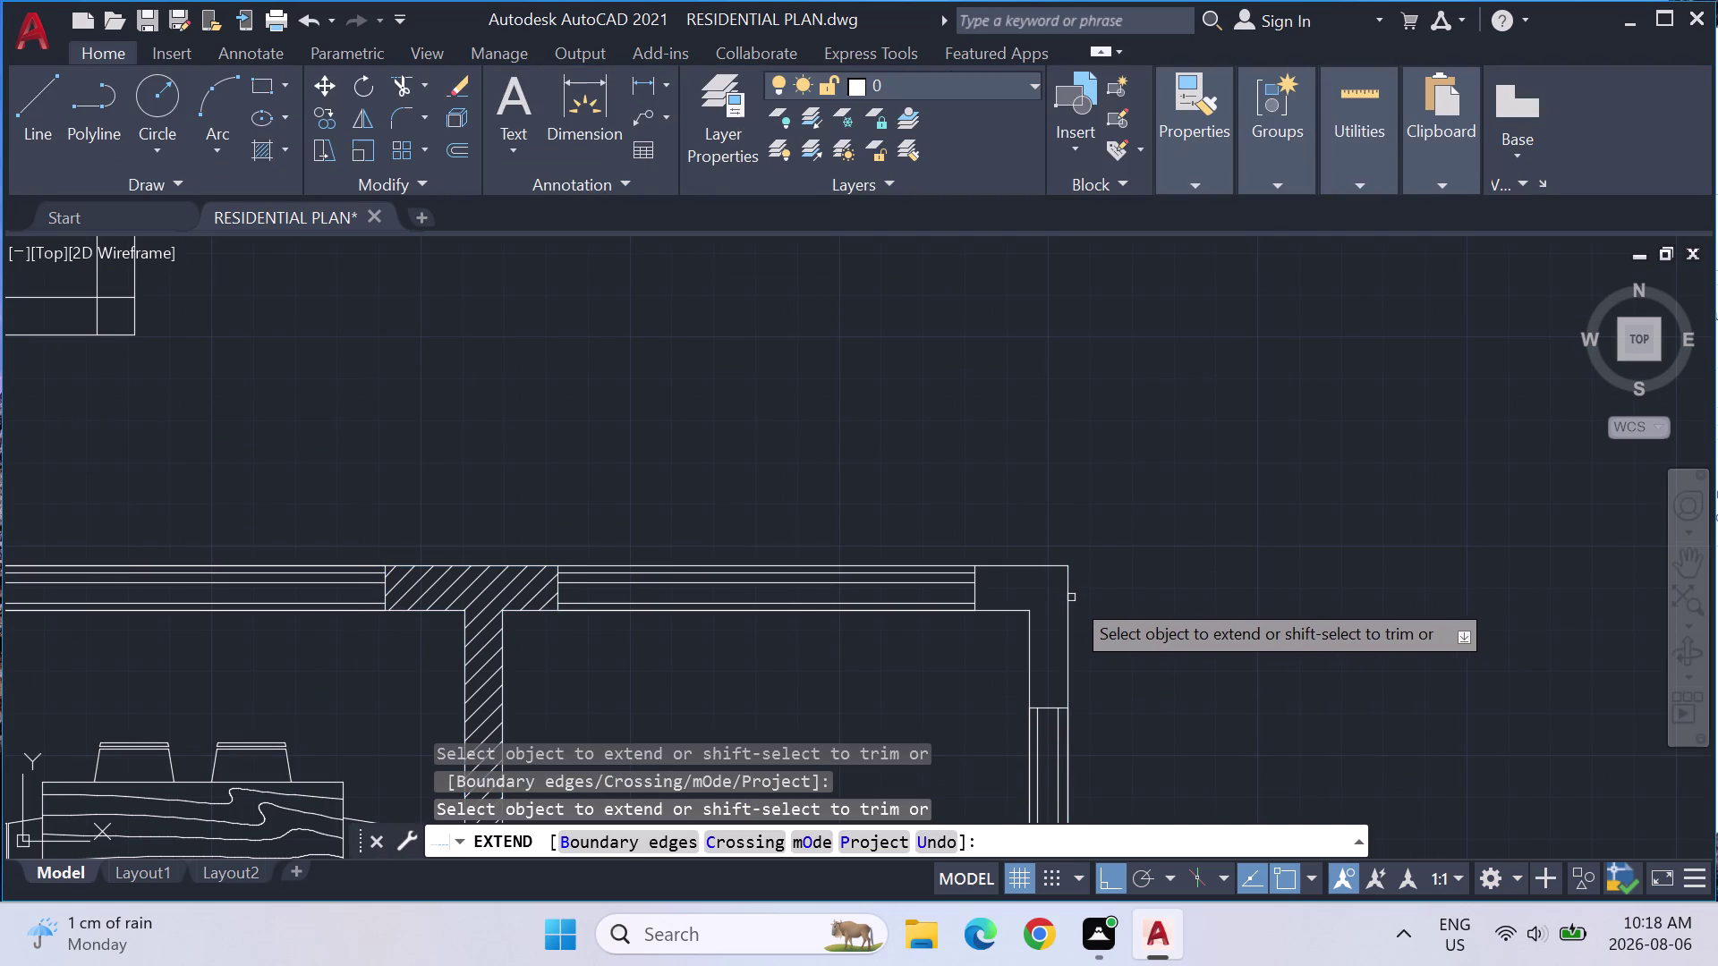
key(Escape)
key(Escape)
key(Escape)
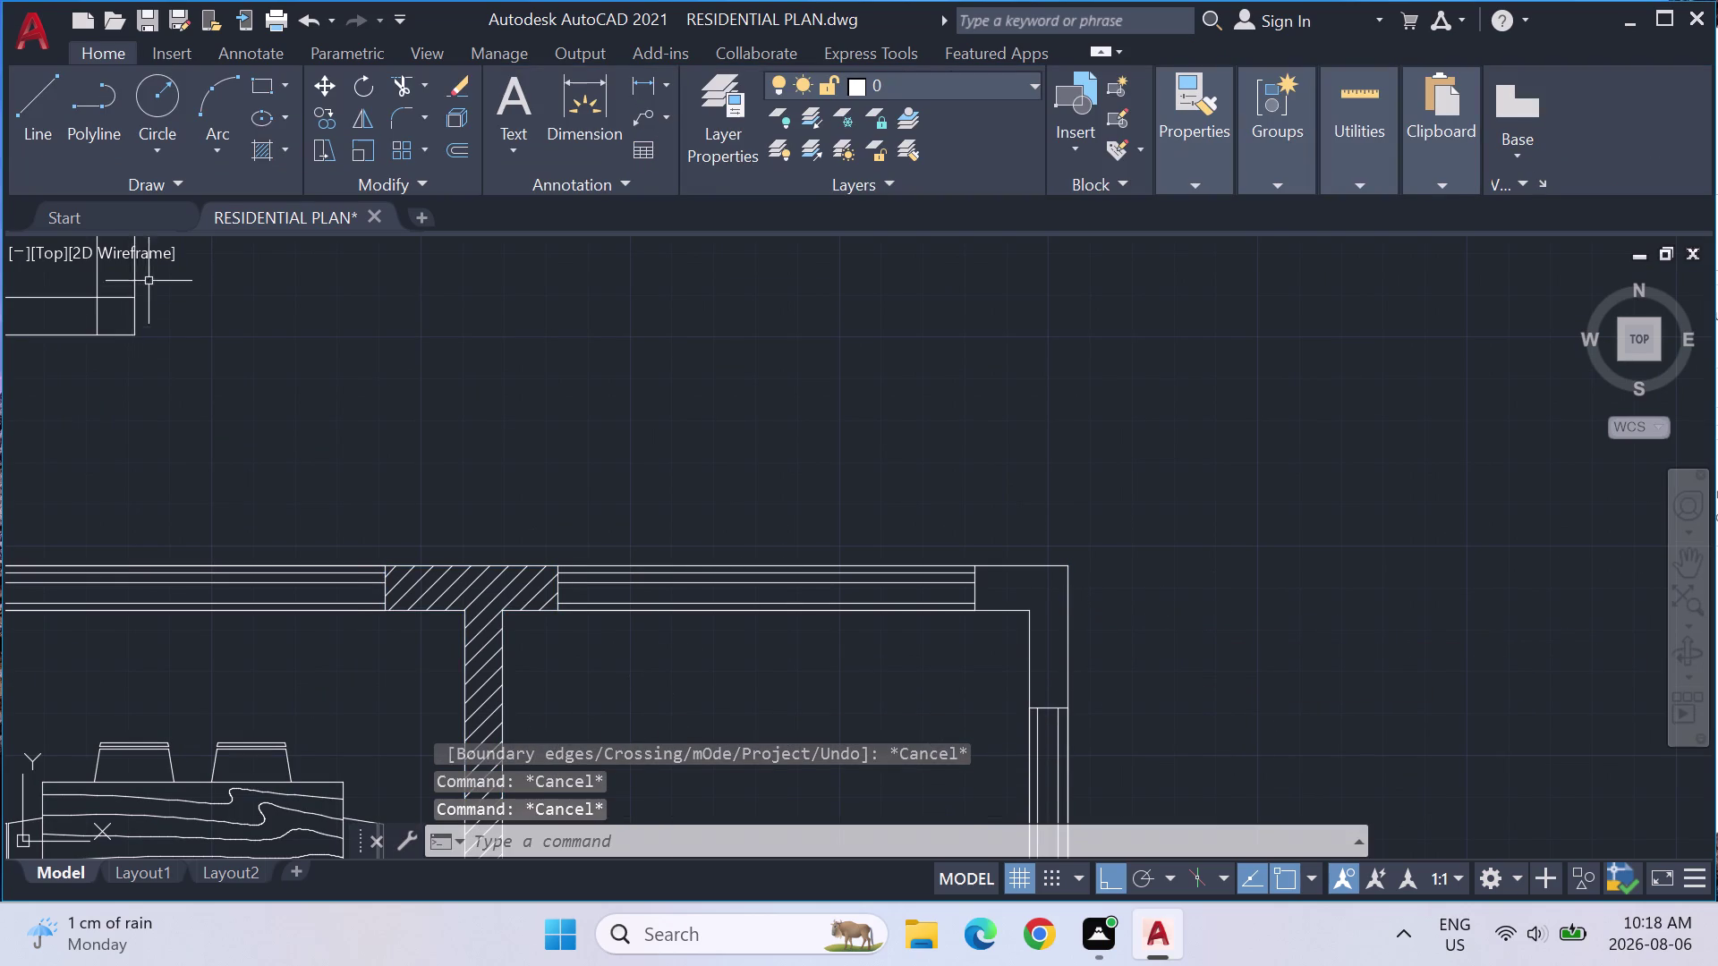
click(262, 156)
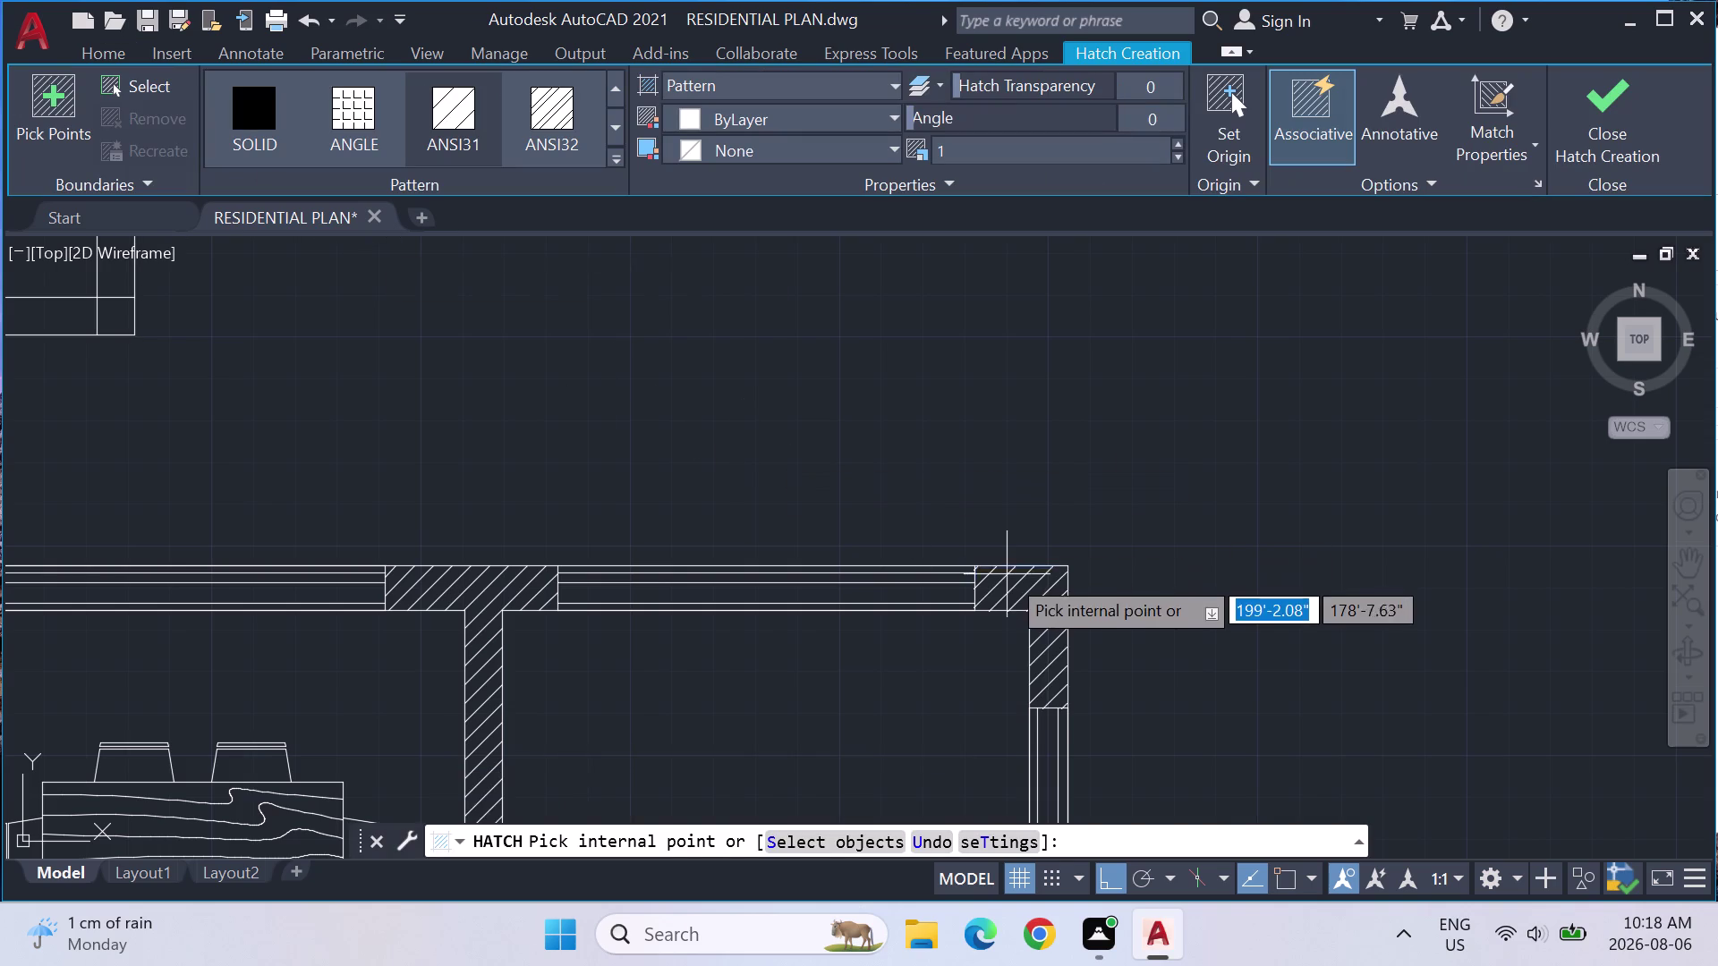
Hatch the top-right wall corner, the short left wall piece and the wall beside the bedroom door.
click(1006, 575)
scroll(down, 3)
middle_drag(481, 679, 559, 624)
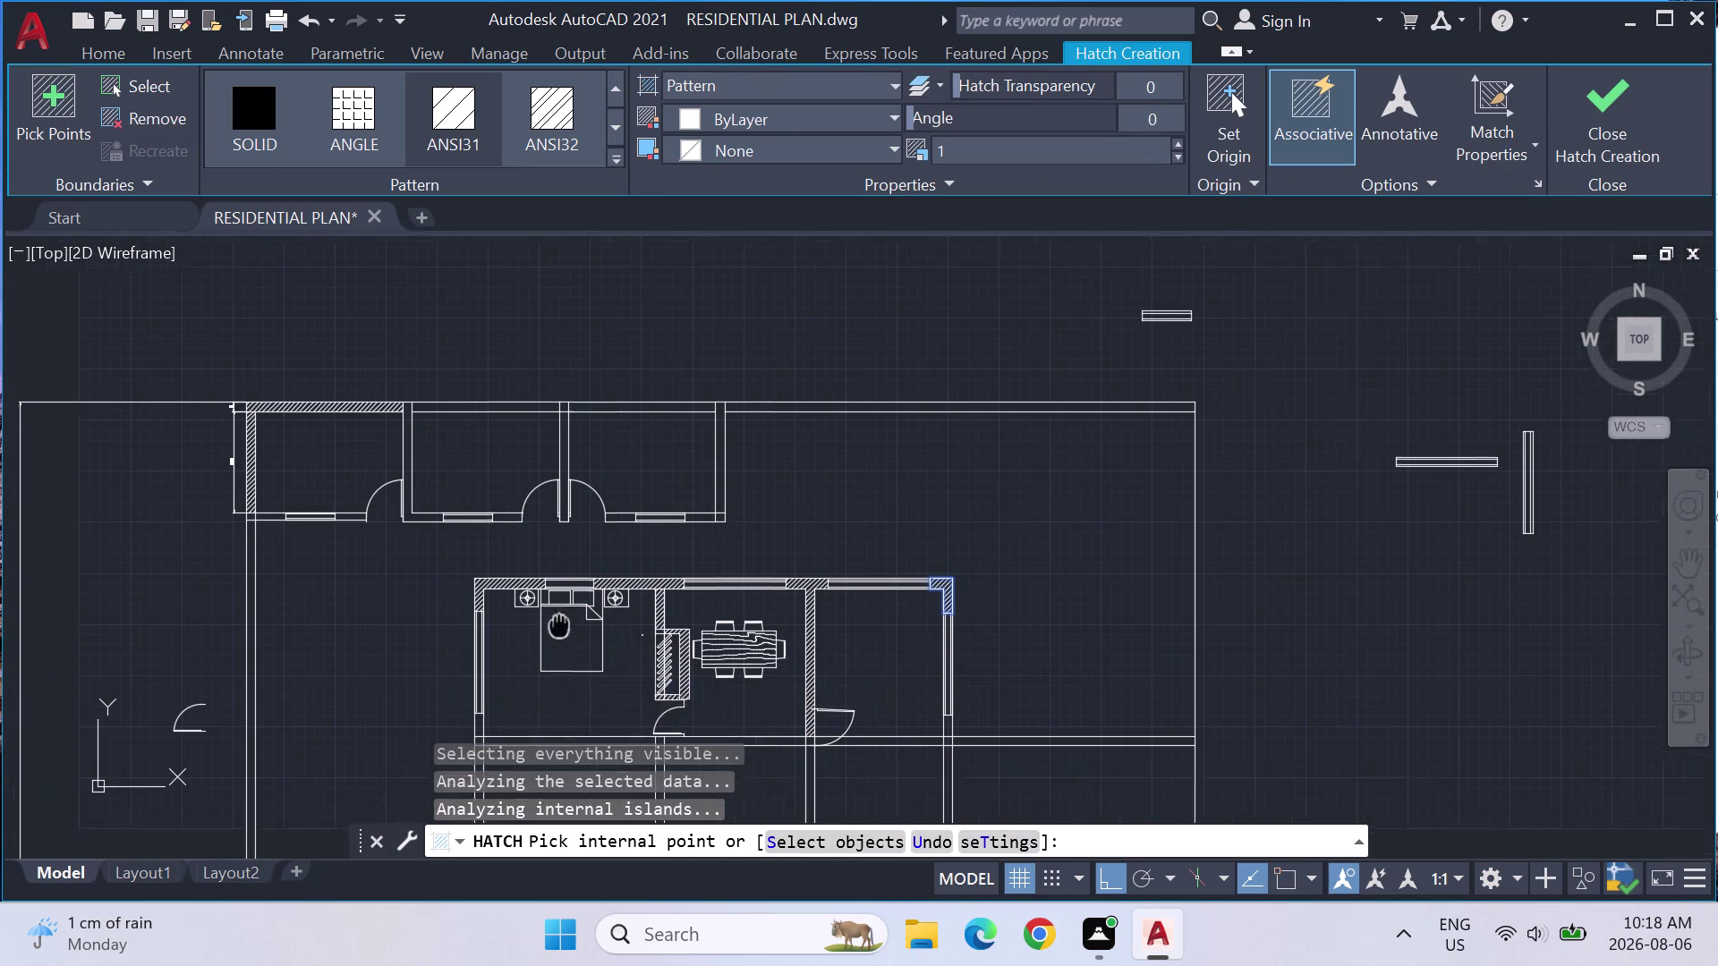
middle_drag(560, 624, 744, 536)
scroll(up, 3)
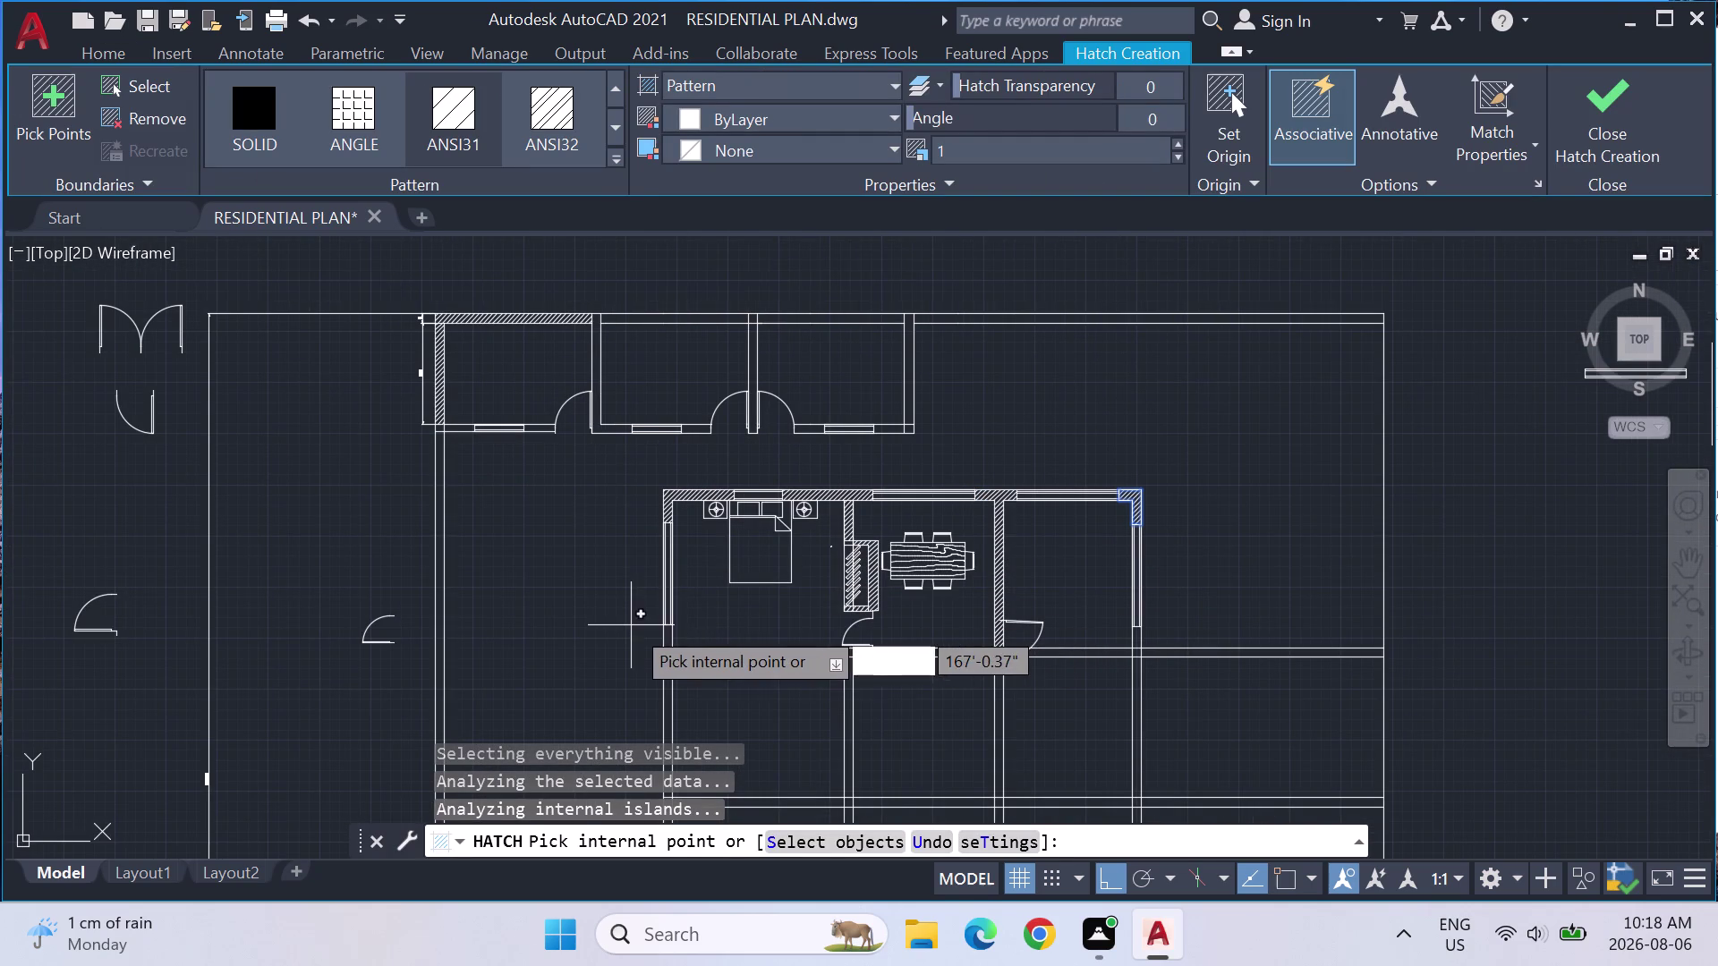
scroll(up, 3)
click(700, 637)
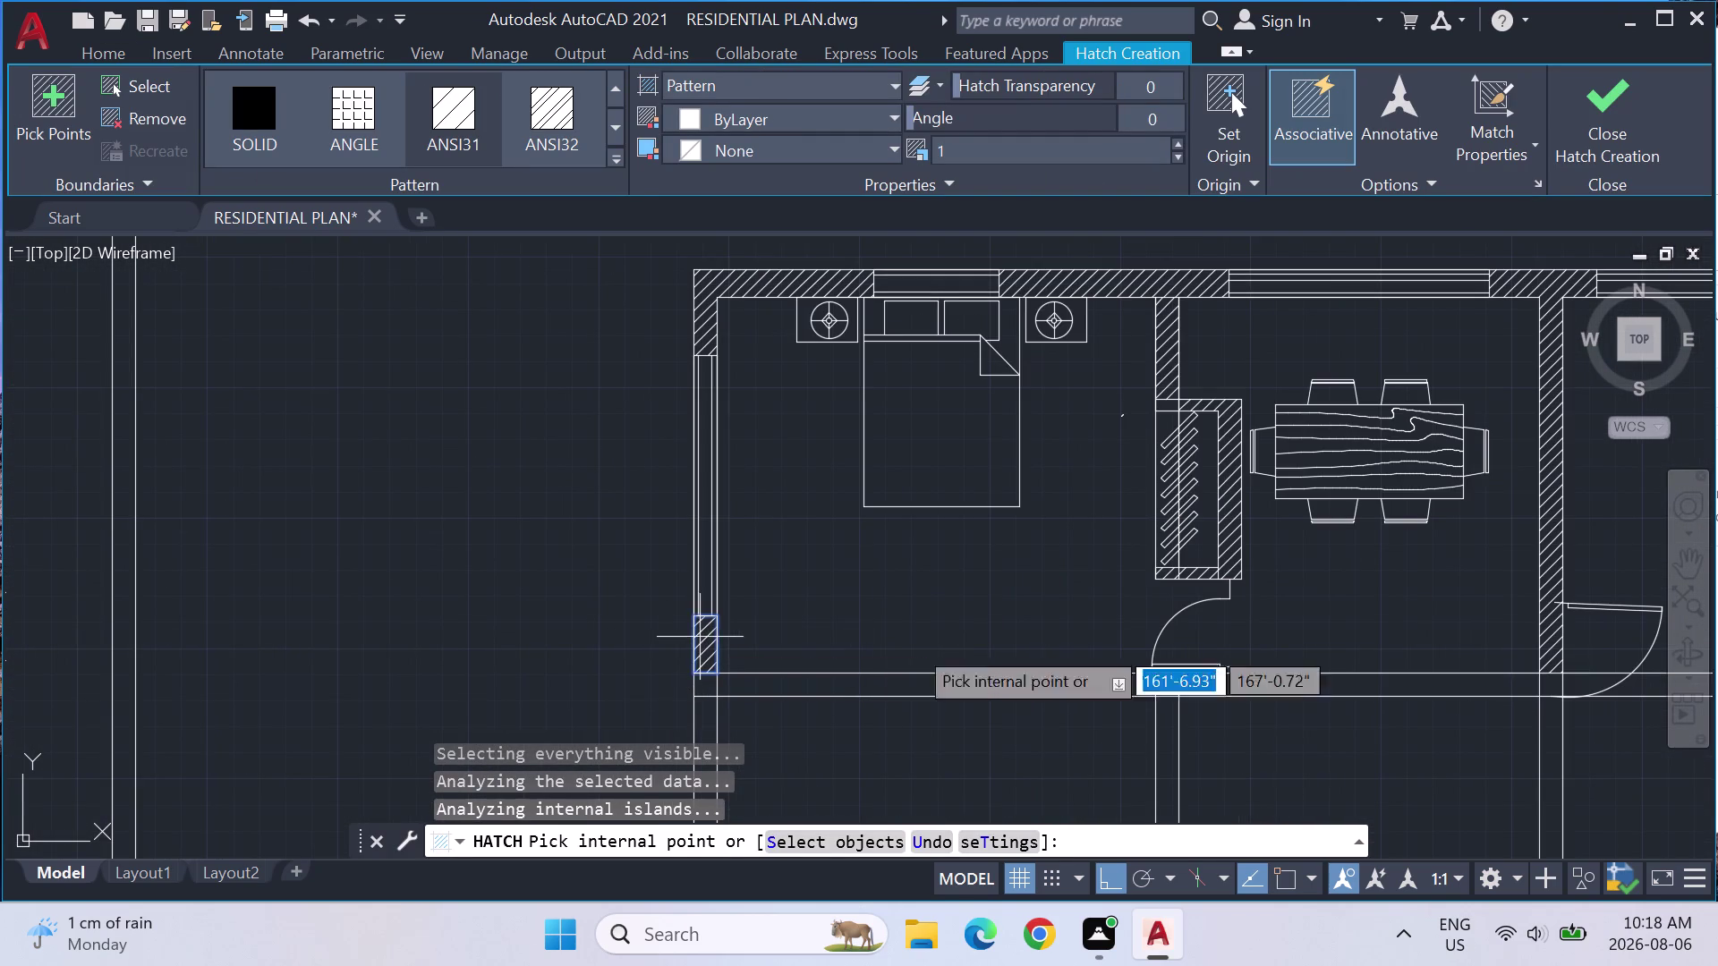
click(1168, 687)
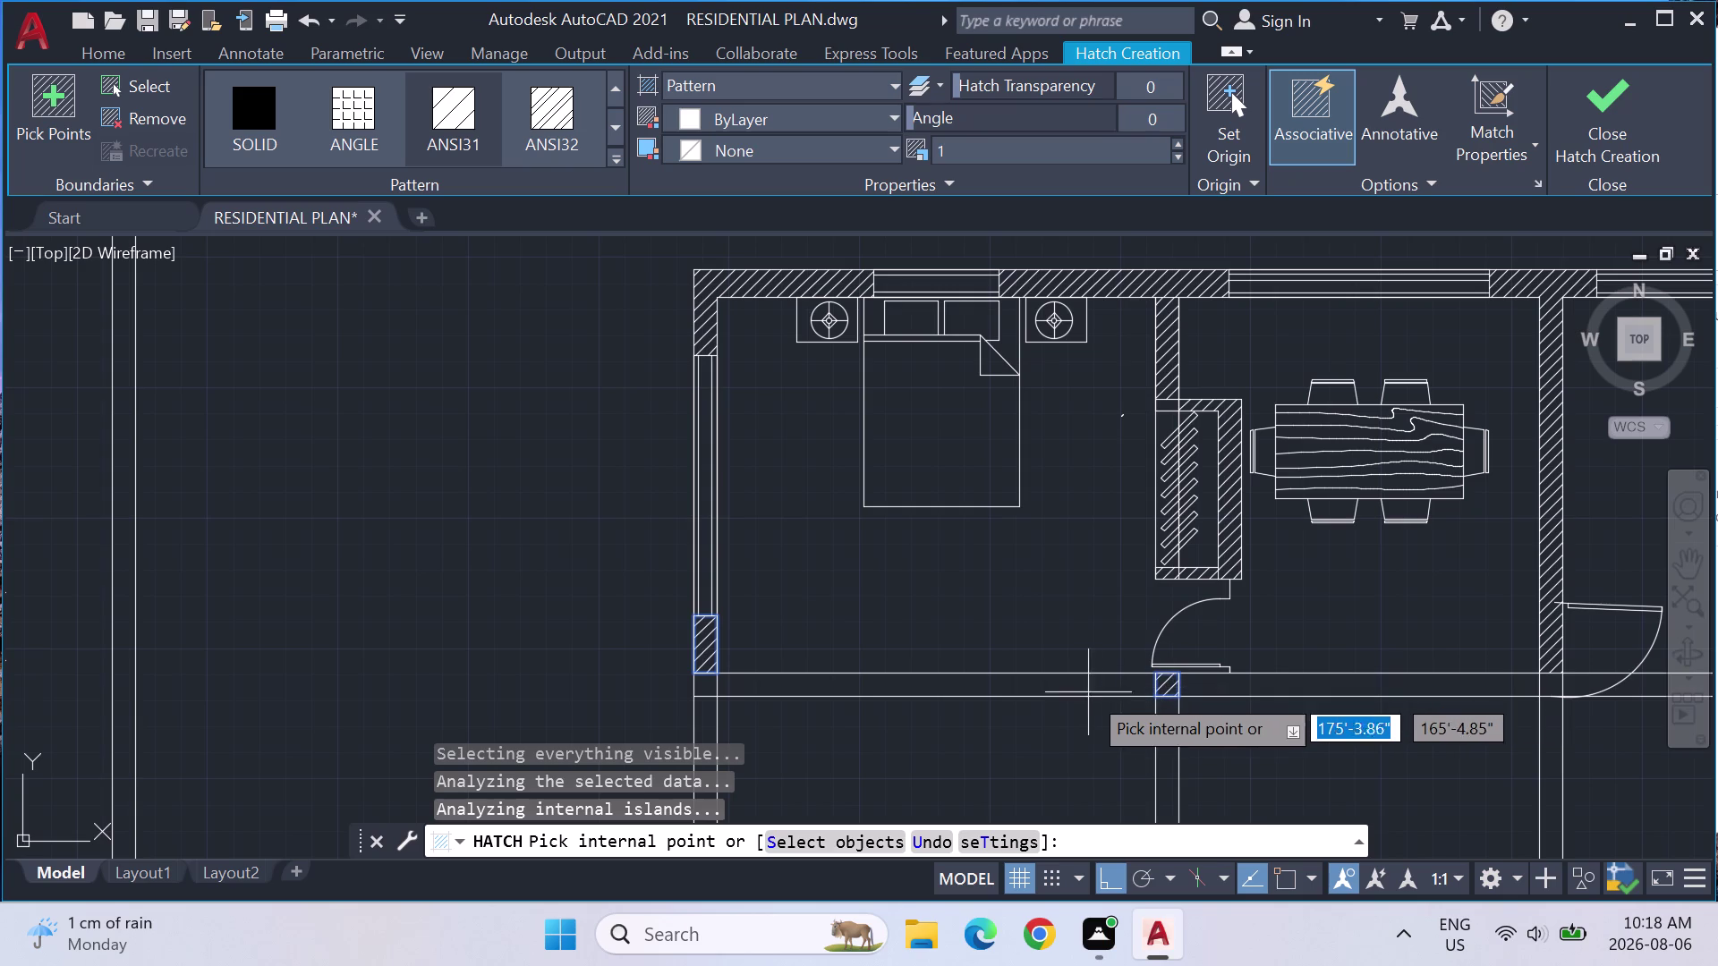
click(1036, 697)
click(1026, 466)
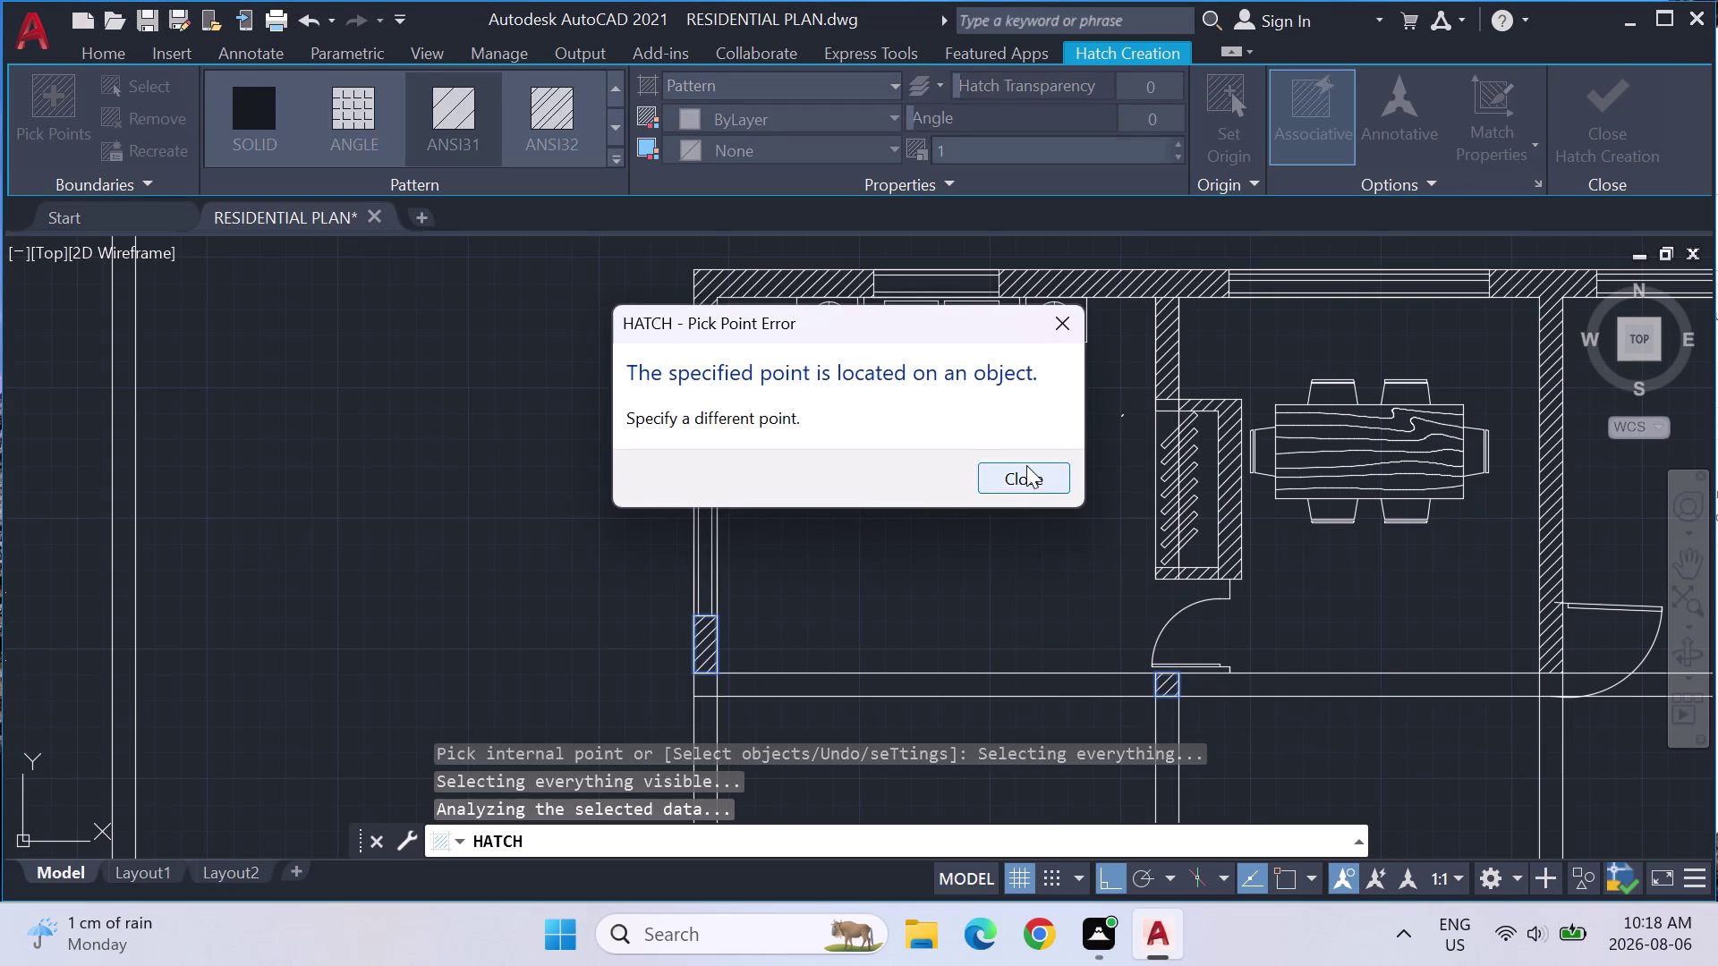
Clear the pick-point error, hatch the bedroom and dining room lower walls, and end the hatch.
click(1002, 688)
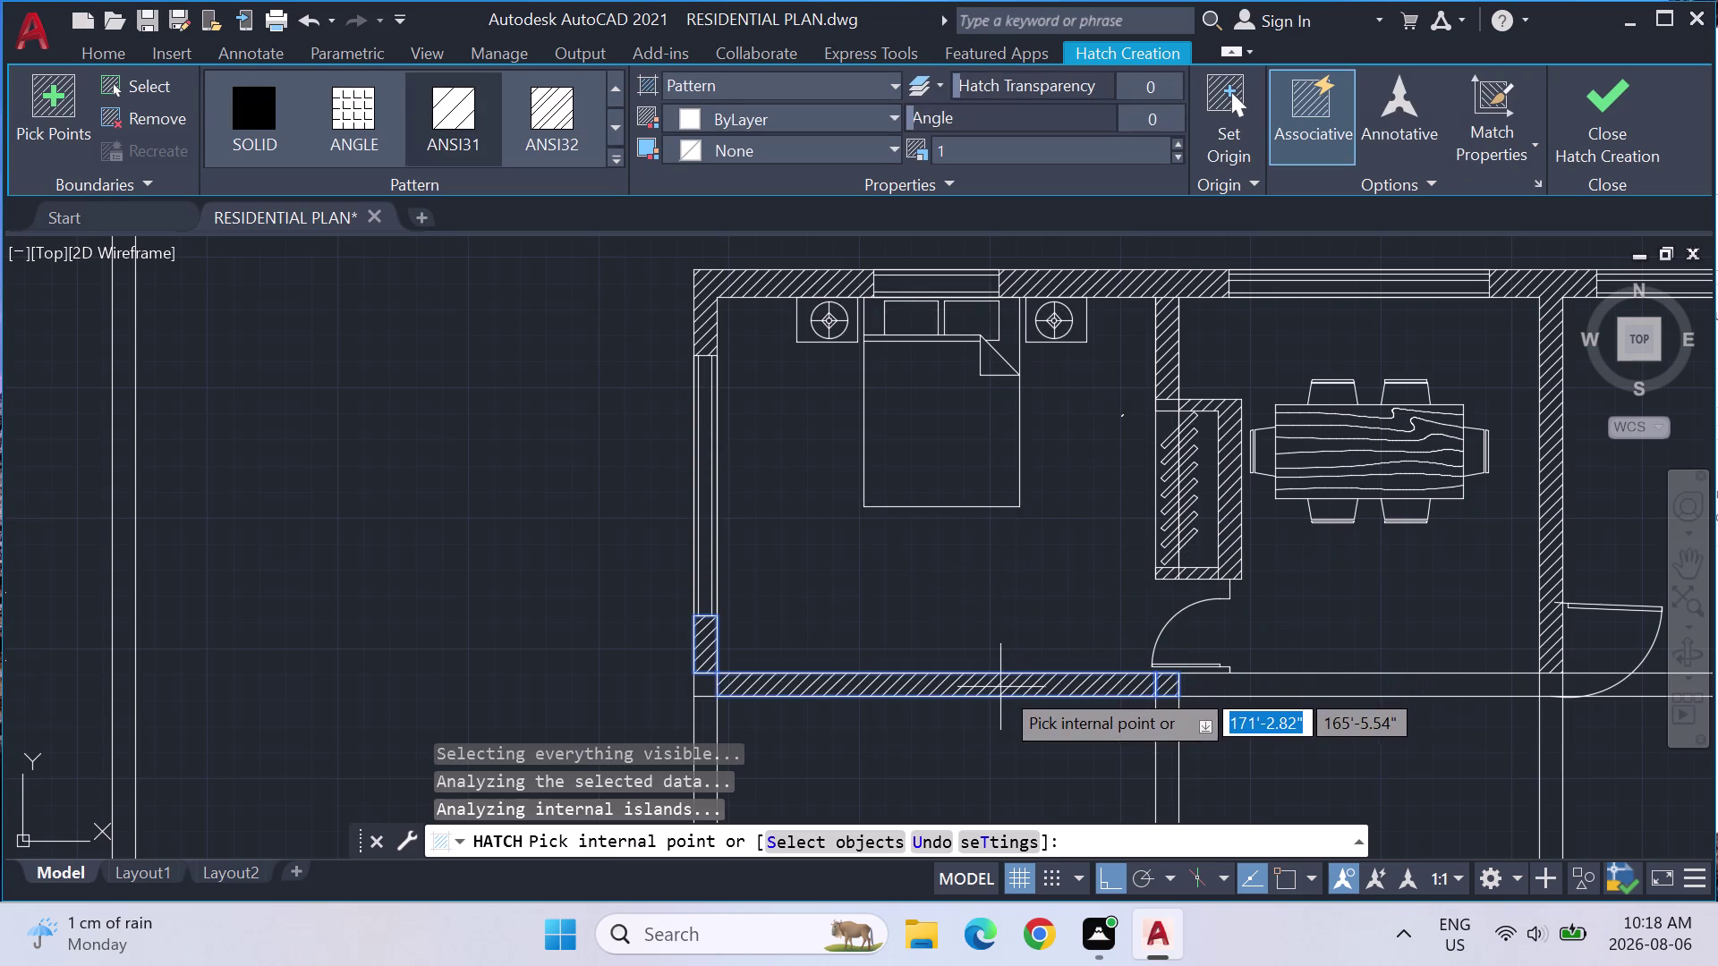
click(708, 686)
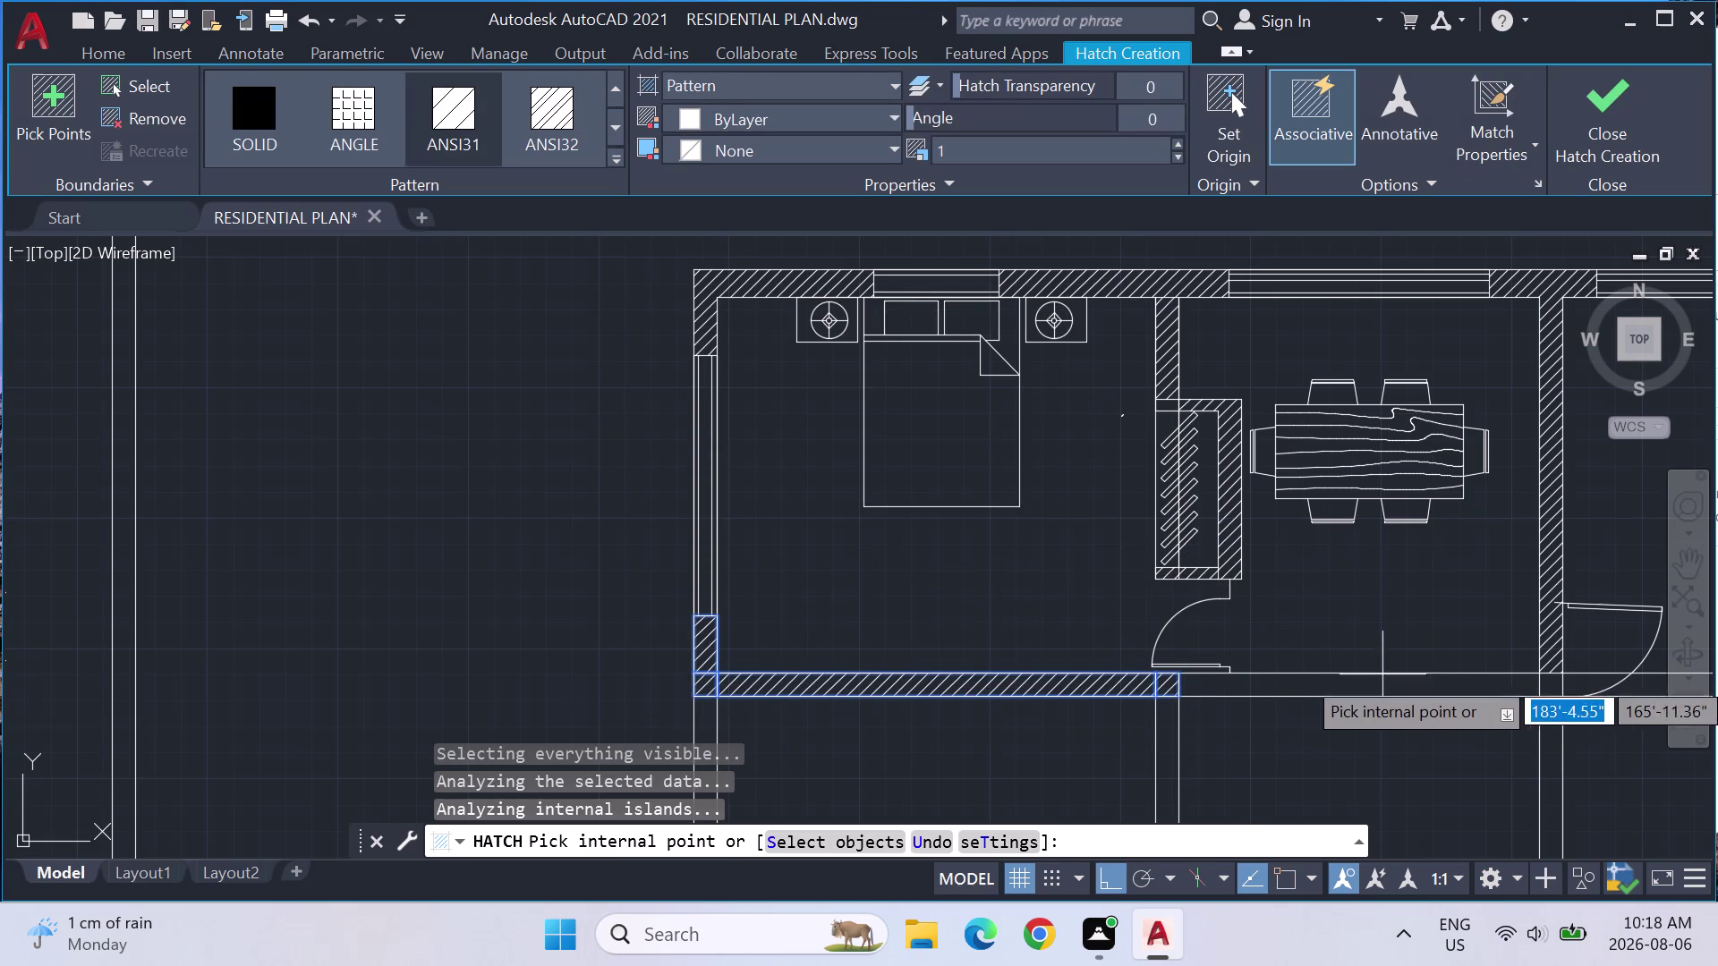
click(1371, 685)
scroll(down, 3)
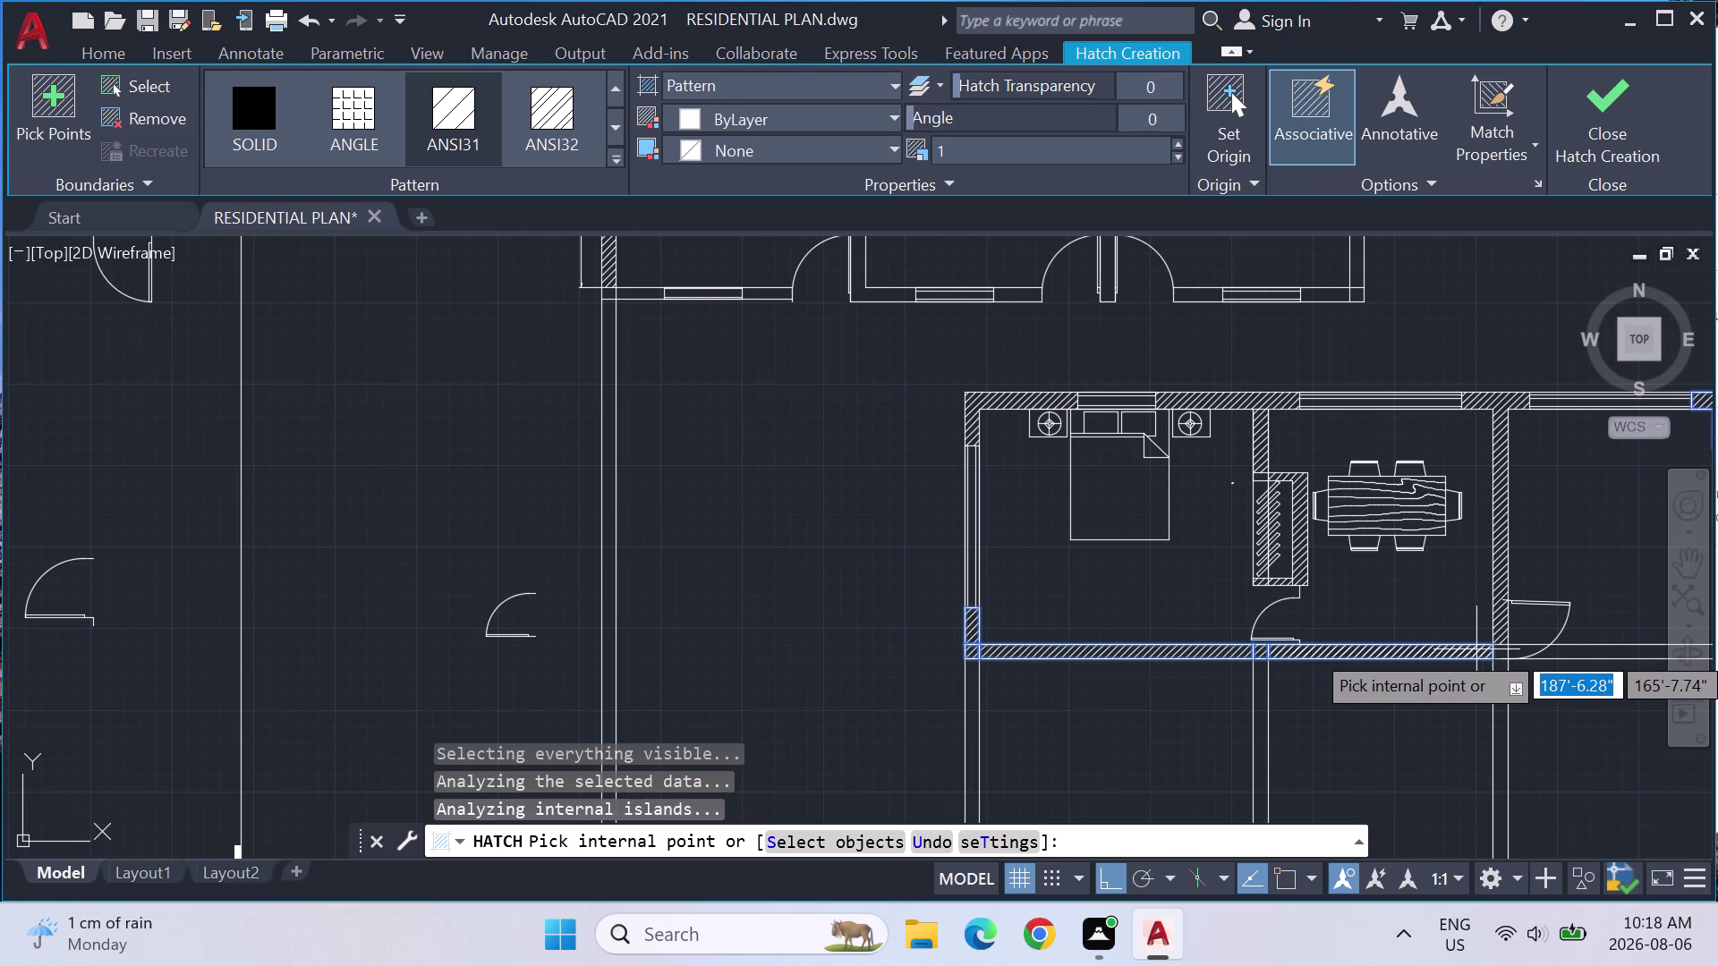
scroll(up, 3)
click(1513, 652)
scroll(down, 3)
key(Escape)
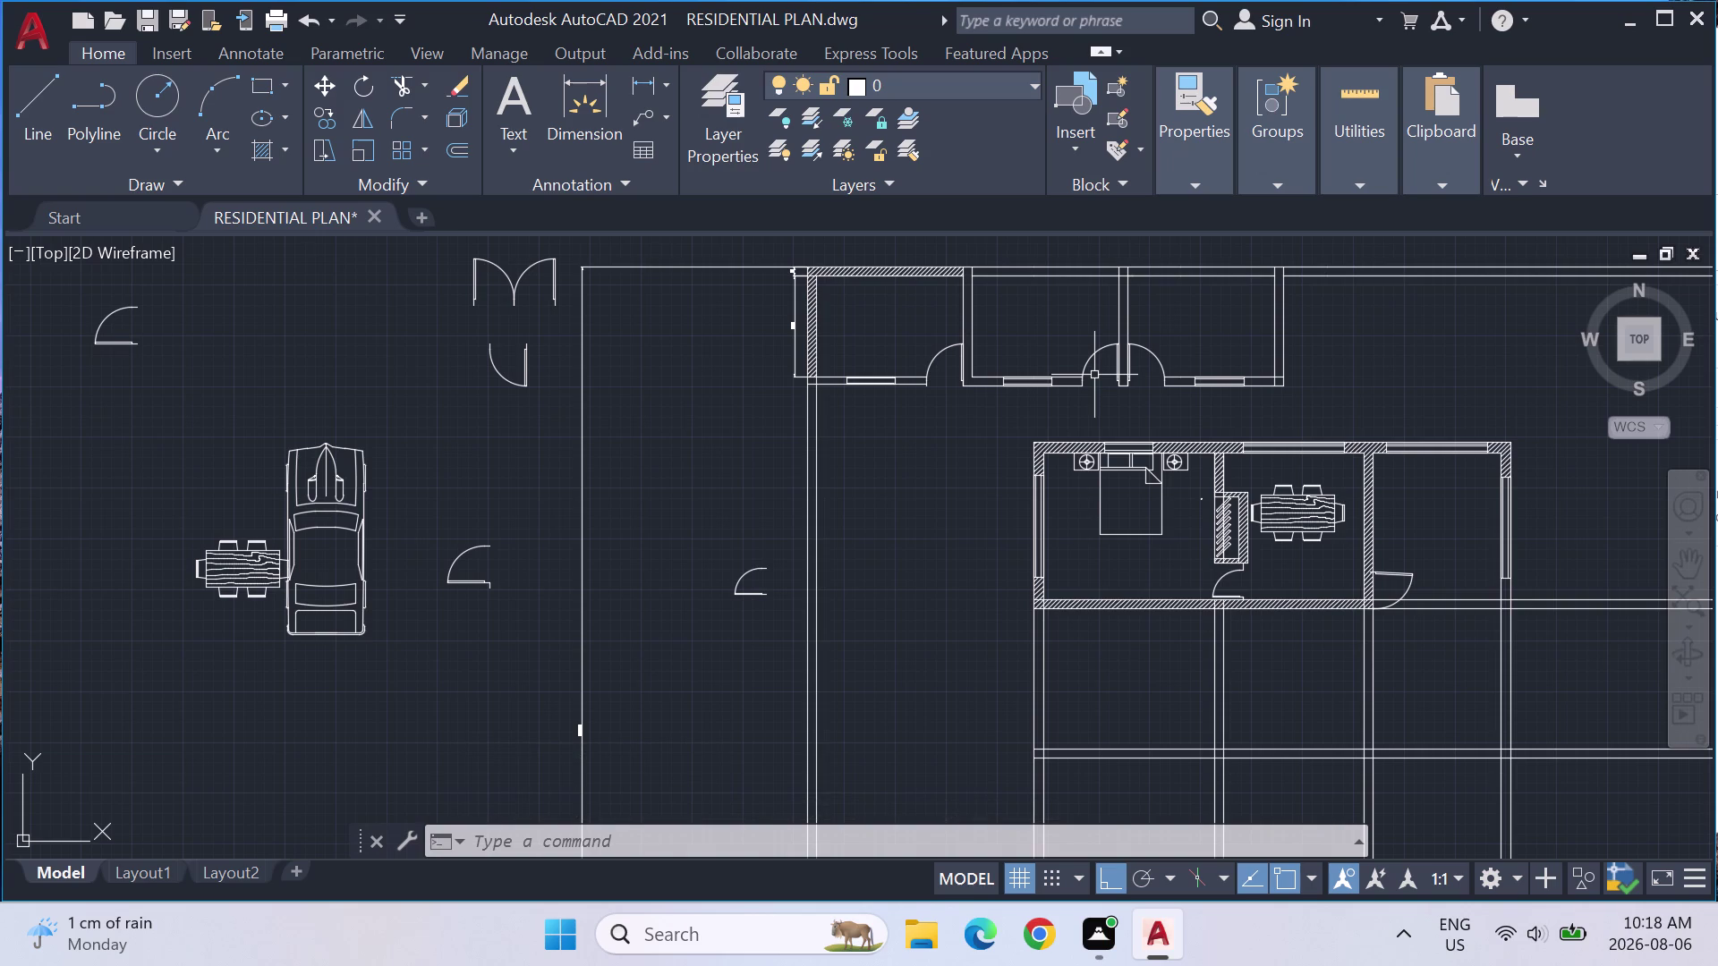
scroll(up, 3)
scroll(up, 3)
middle_drag(999, 273, 695, 526)
middle_click(639, 441)
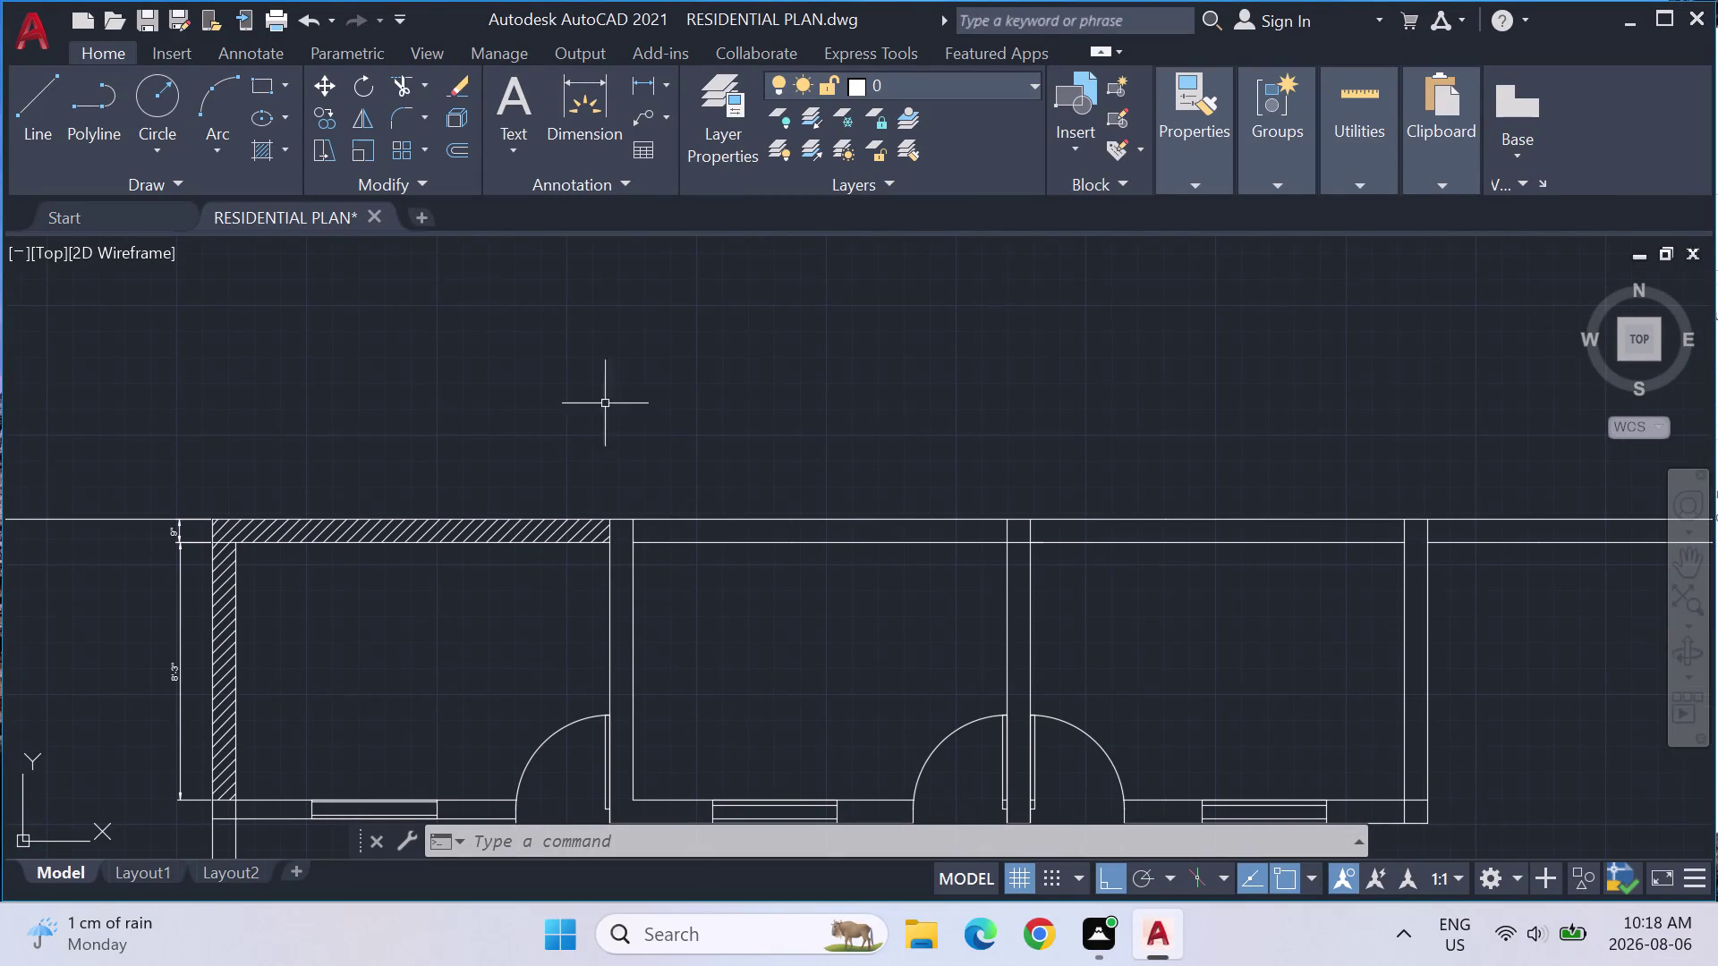
Start a new hatch and pick the middle room's top, side and door-side wall pieces.
click(270, 146)
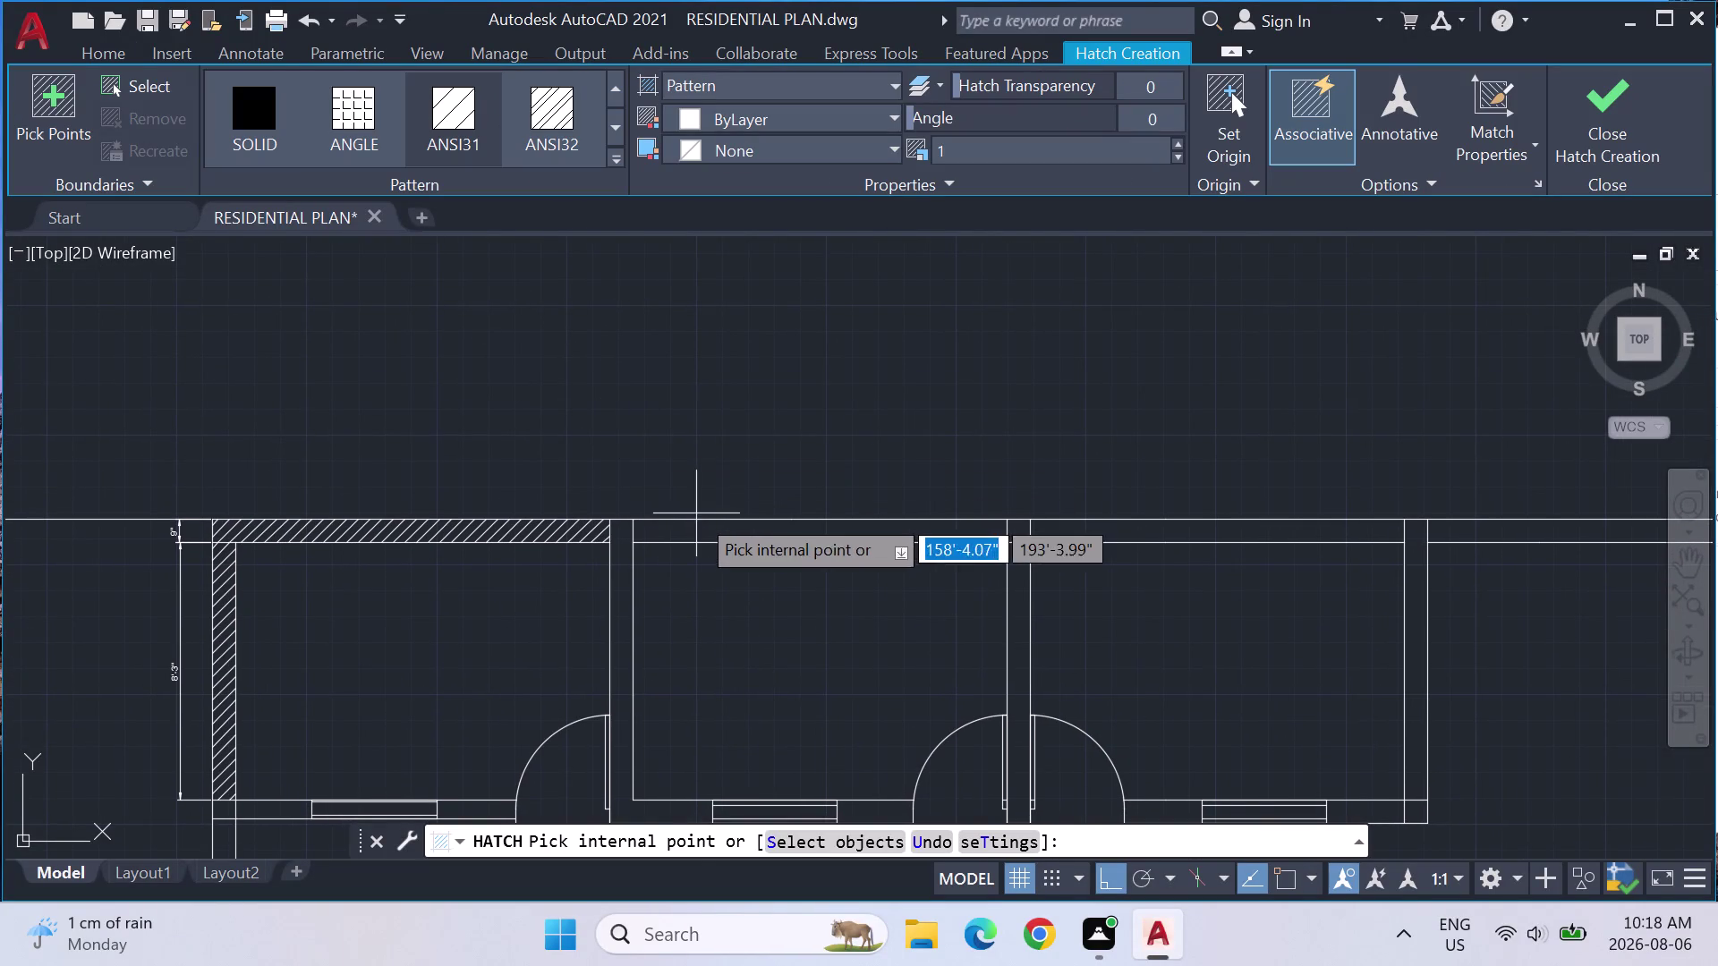
click(700, 532)
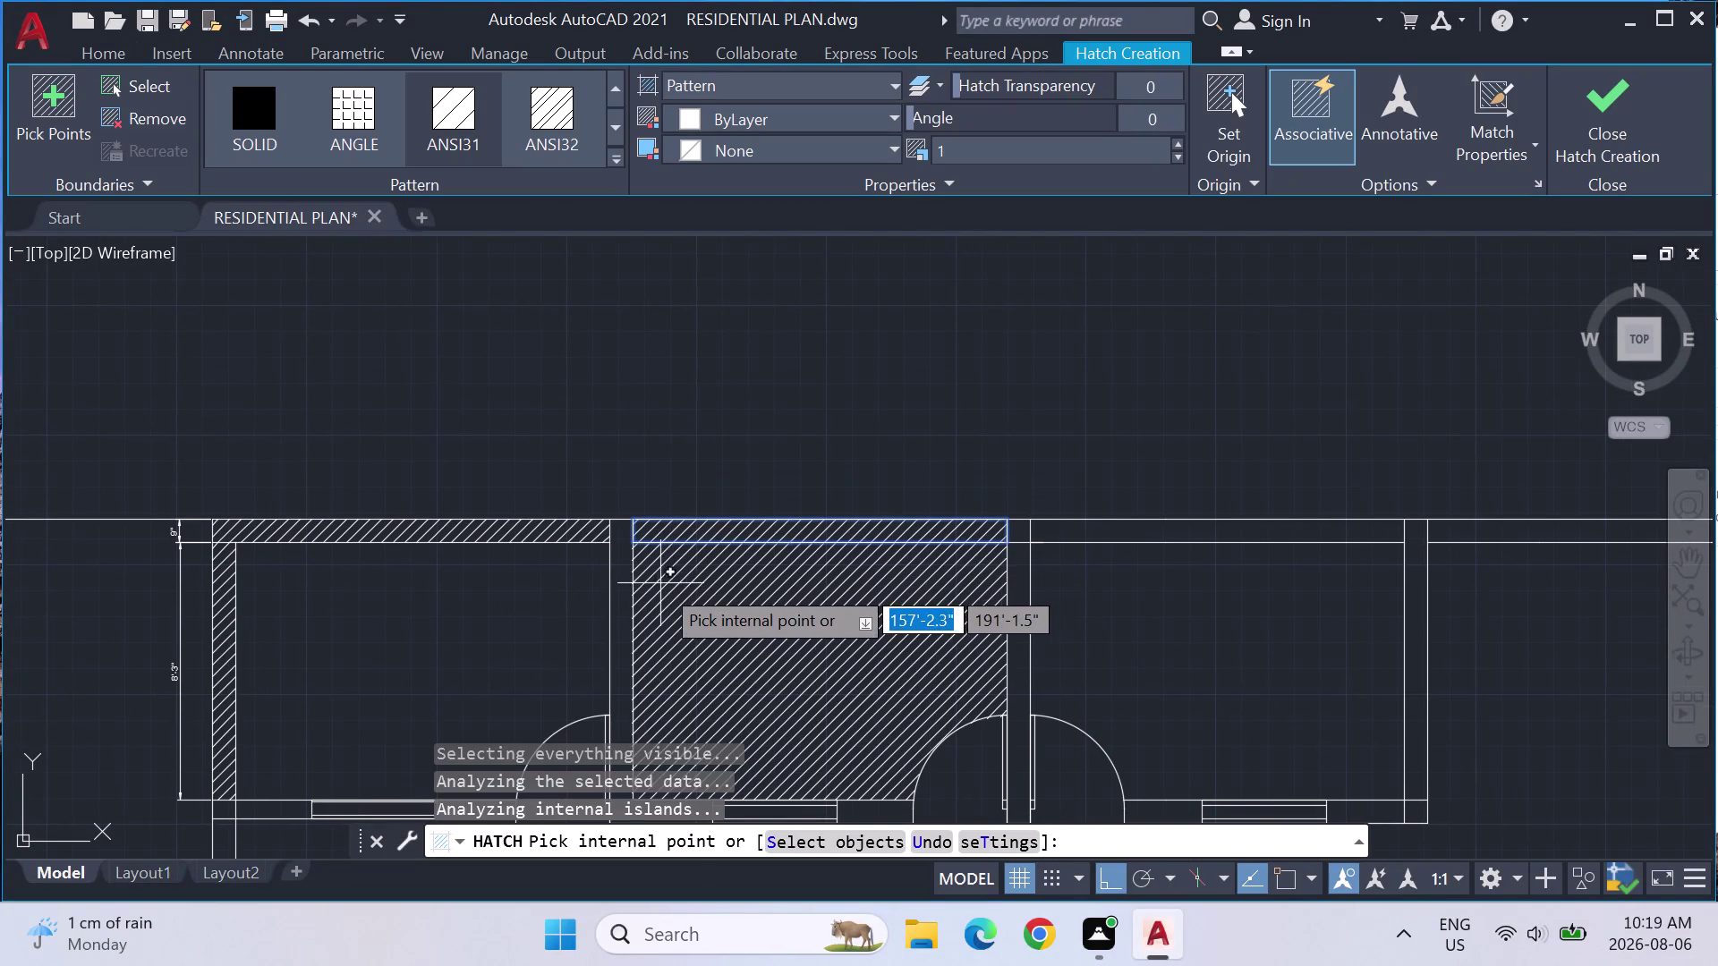
click(624, 595)
scroll(down, 3)
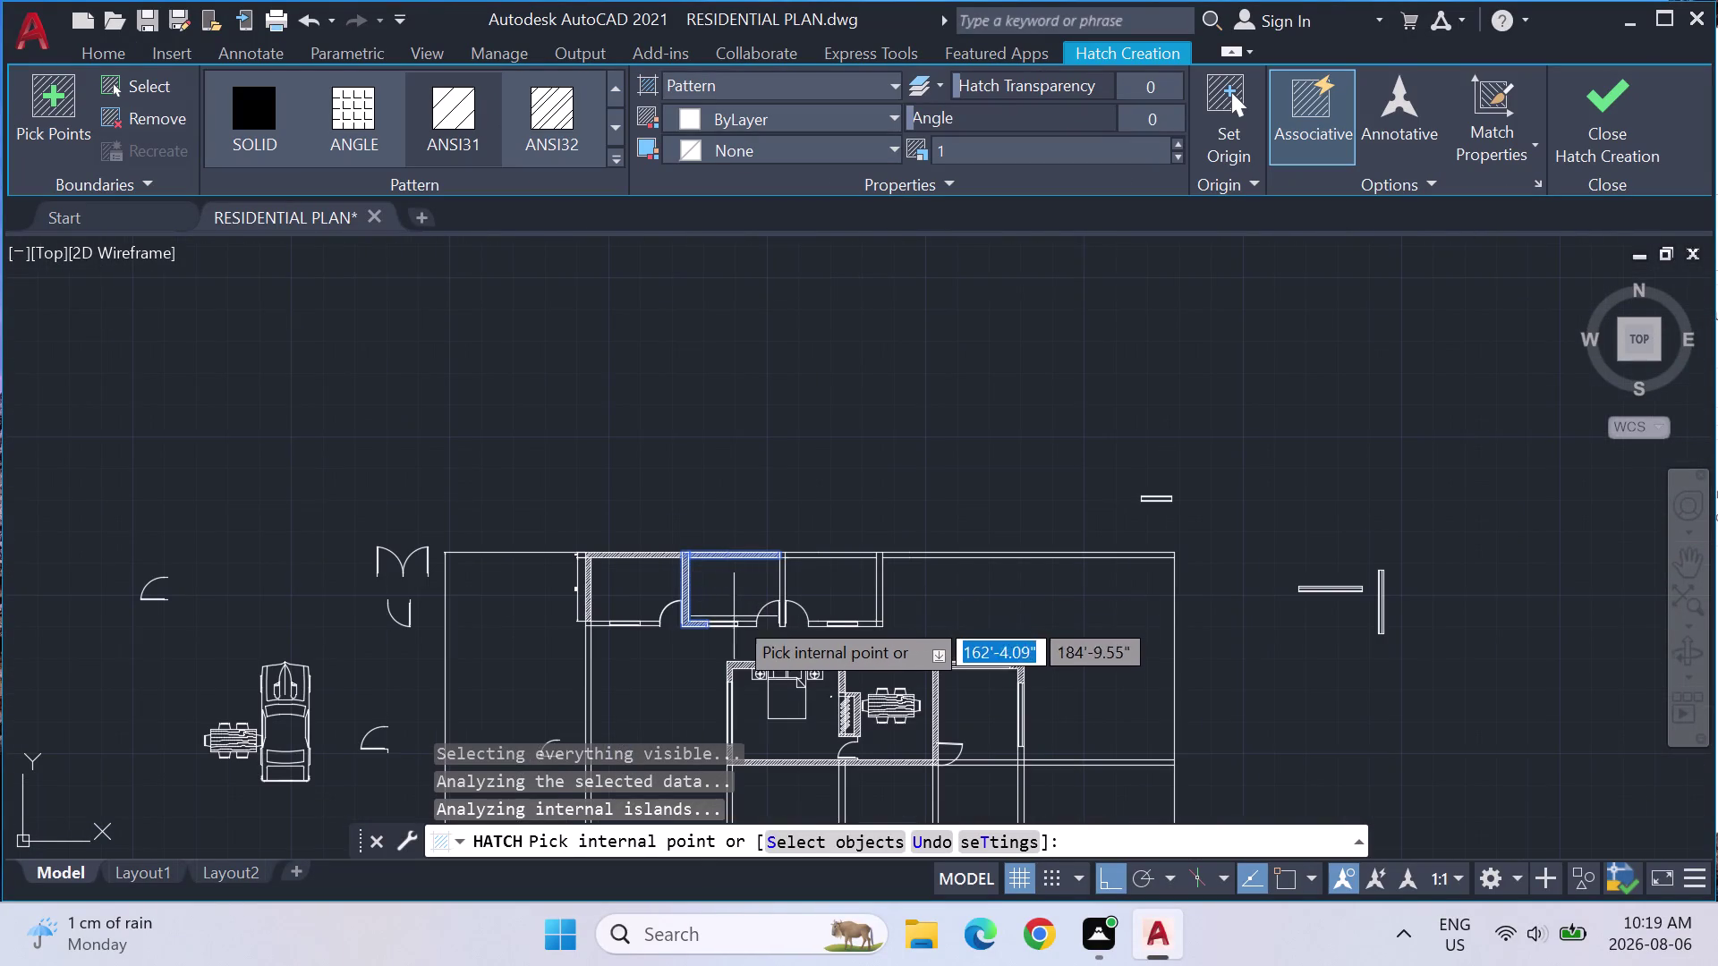
scroll(up, 3)
click(809, 650)
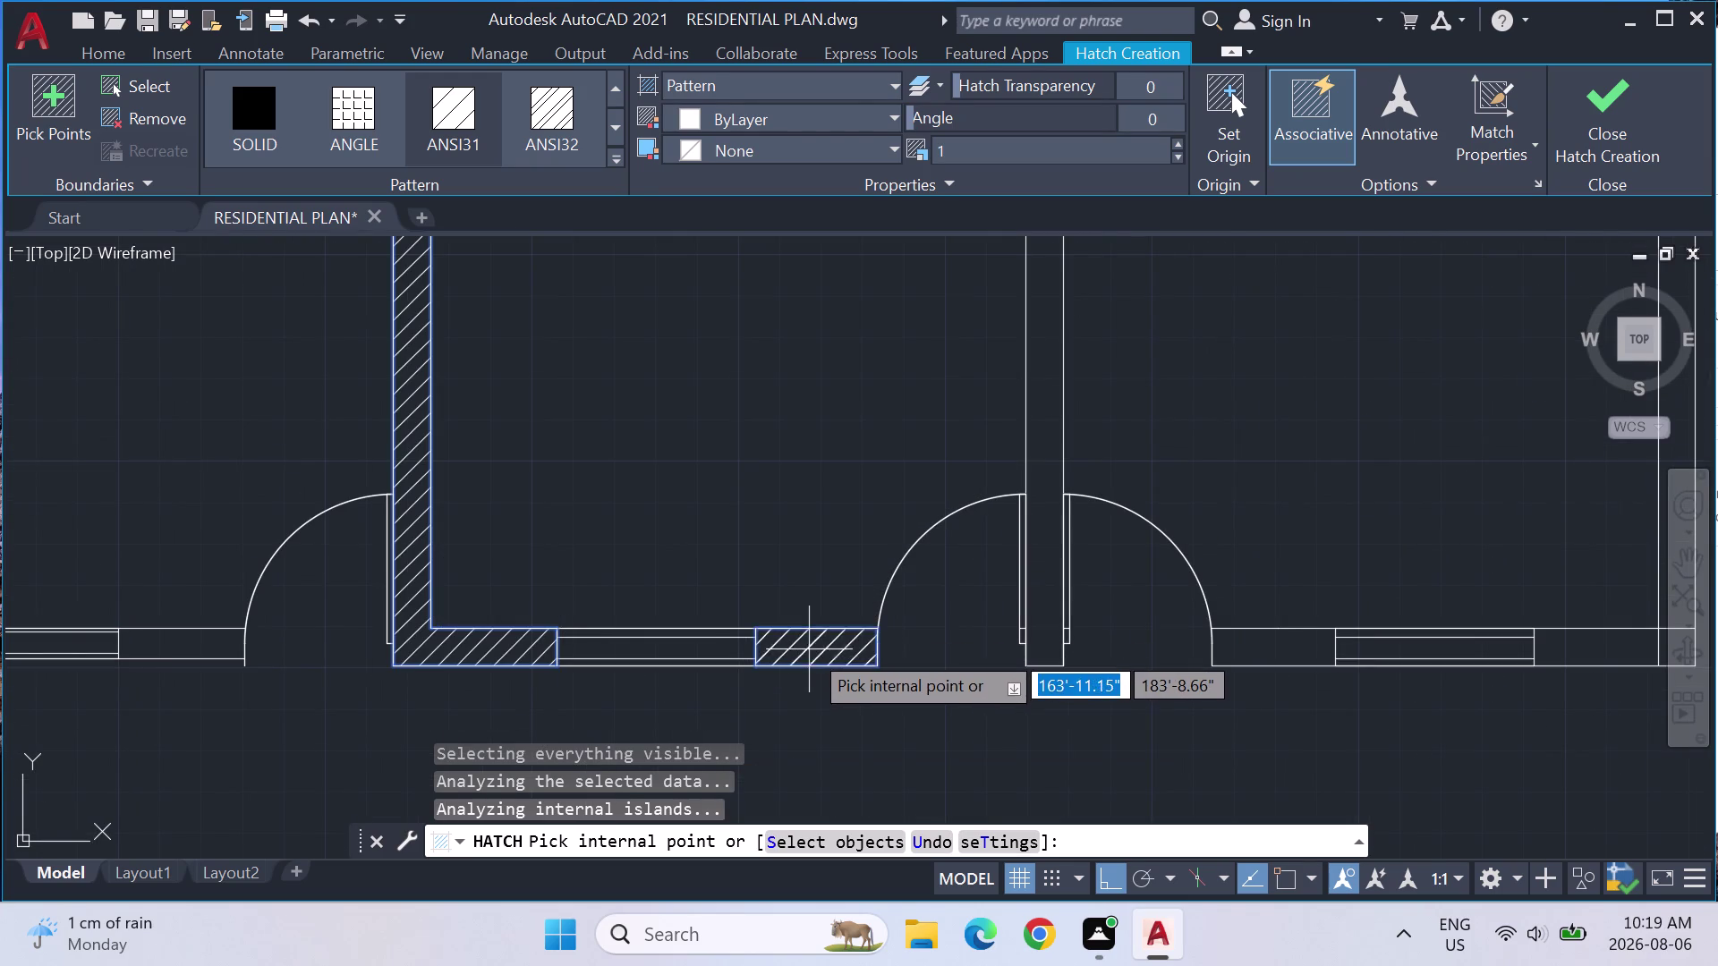
scroll(down, 3)
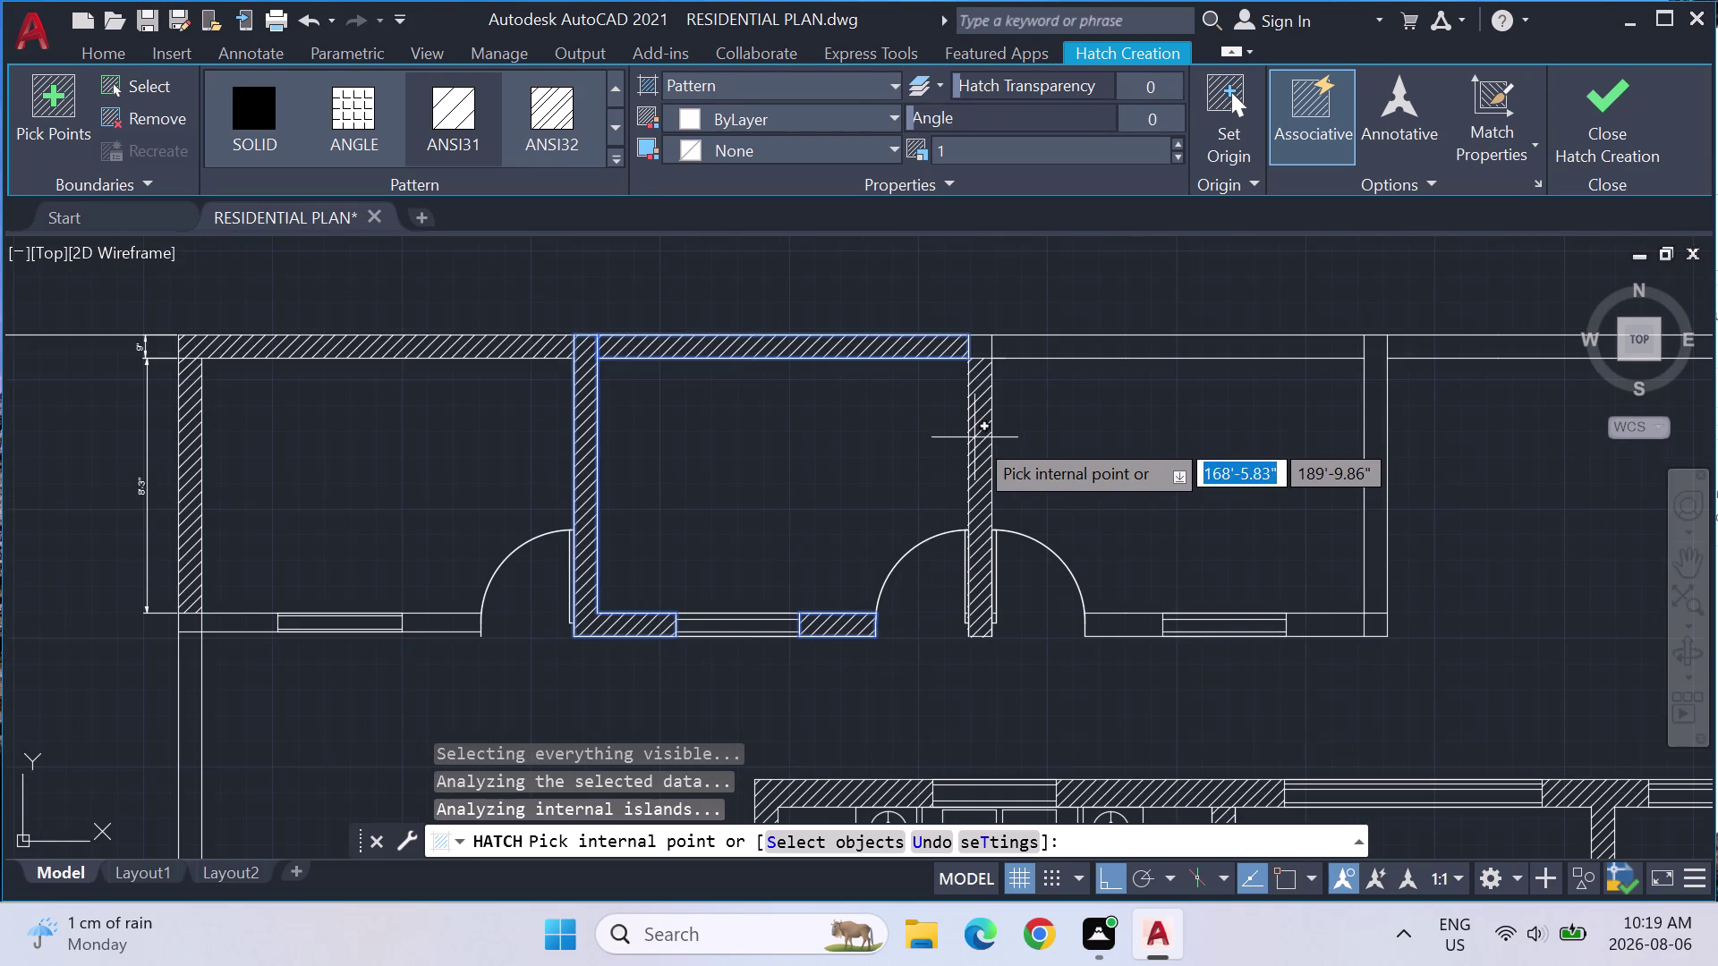
click(975, 438)
scroll(up, 3)
click(1011, 297)
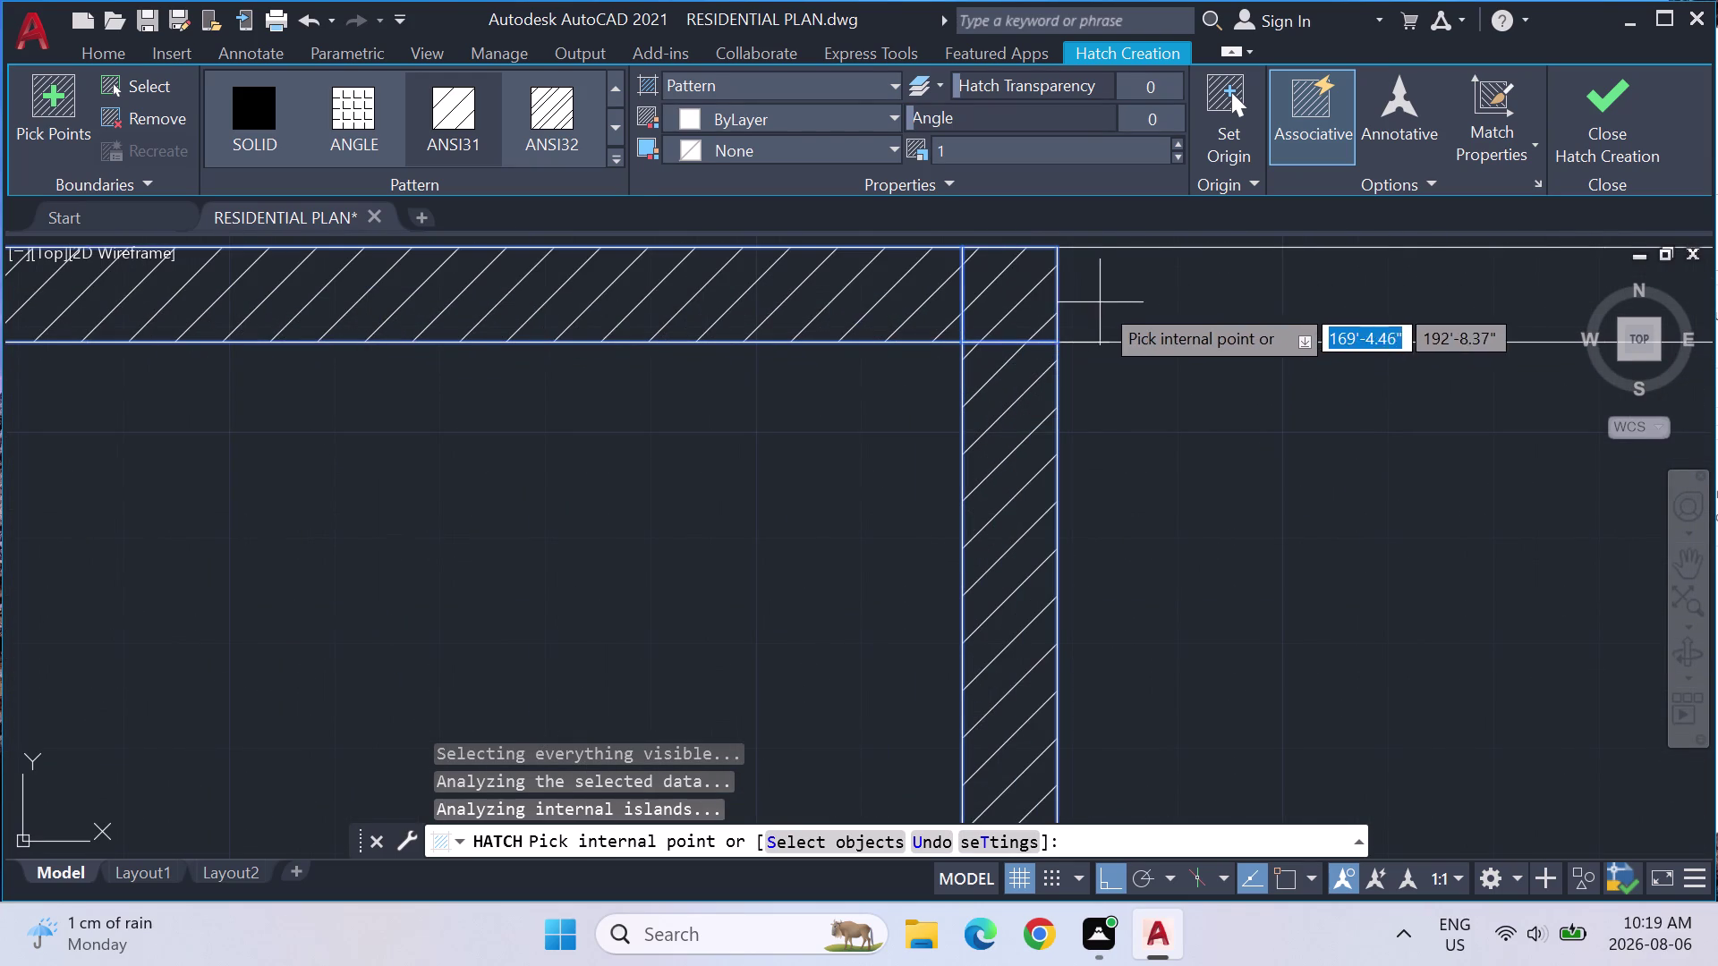
click(1113, 299)
scroll(down, 3)
scroll(down, 3)
middle_drag(1286, 460, 744, 539)
scroll(up, 3)
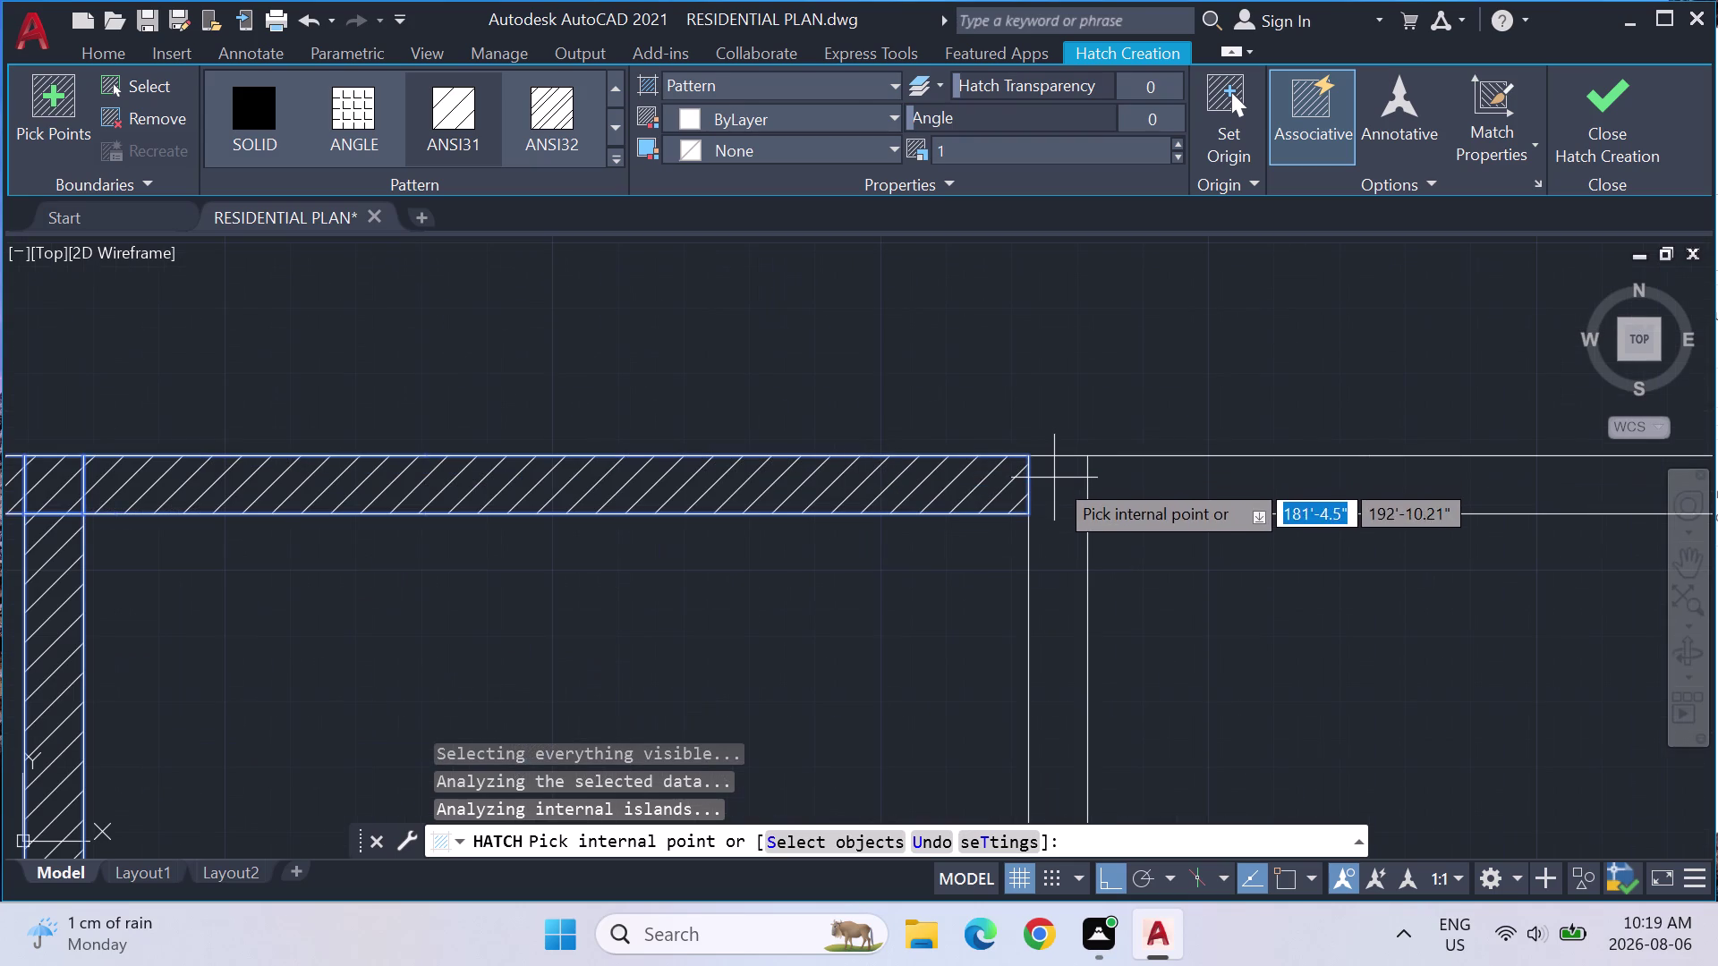
Pick the right room's side and lower walls, the window-side wall, and an extra stray region.
click(1060, 495)
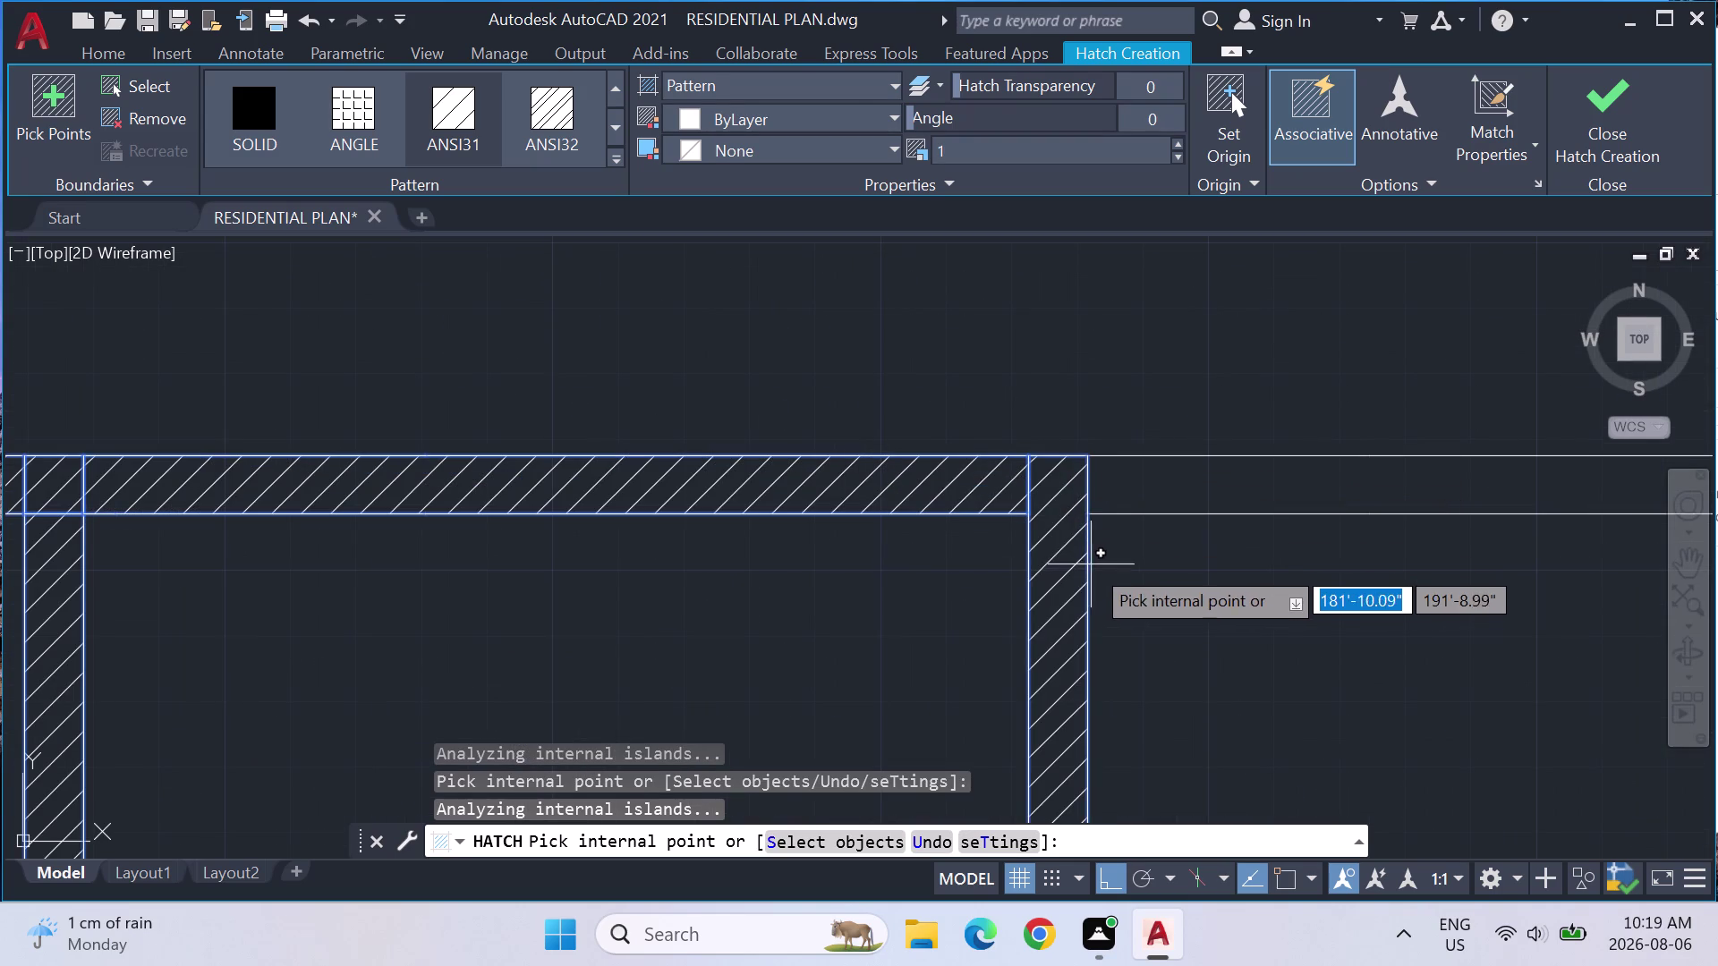
scroll(down, 3)
middle_drag(1051, 728, 1042, 493)
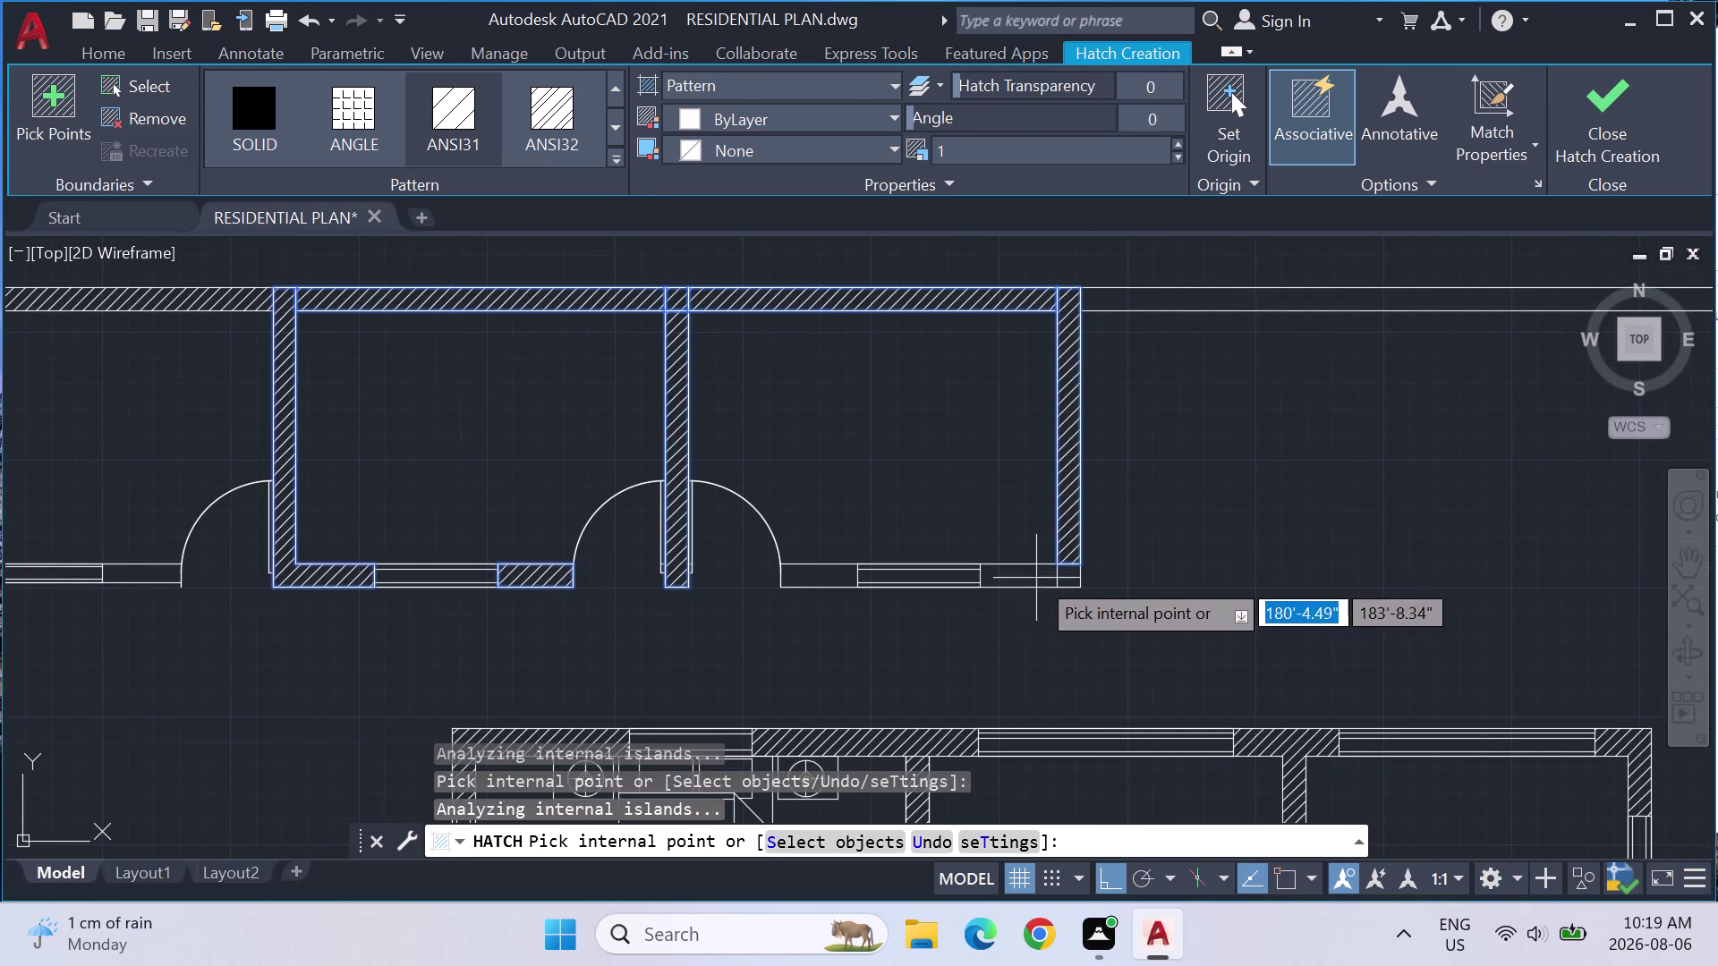
click(1035, 573)
click(1071, 581)
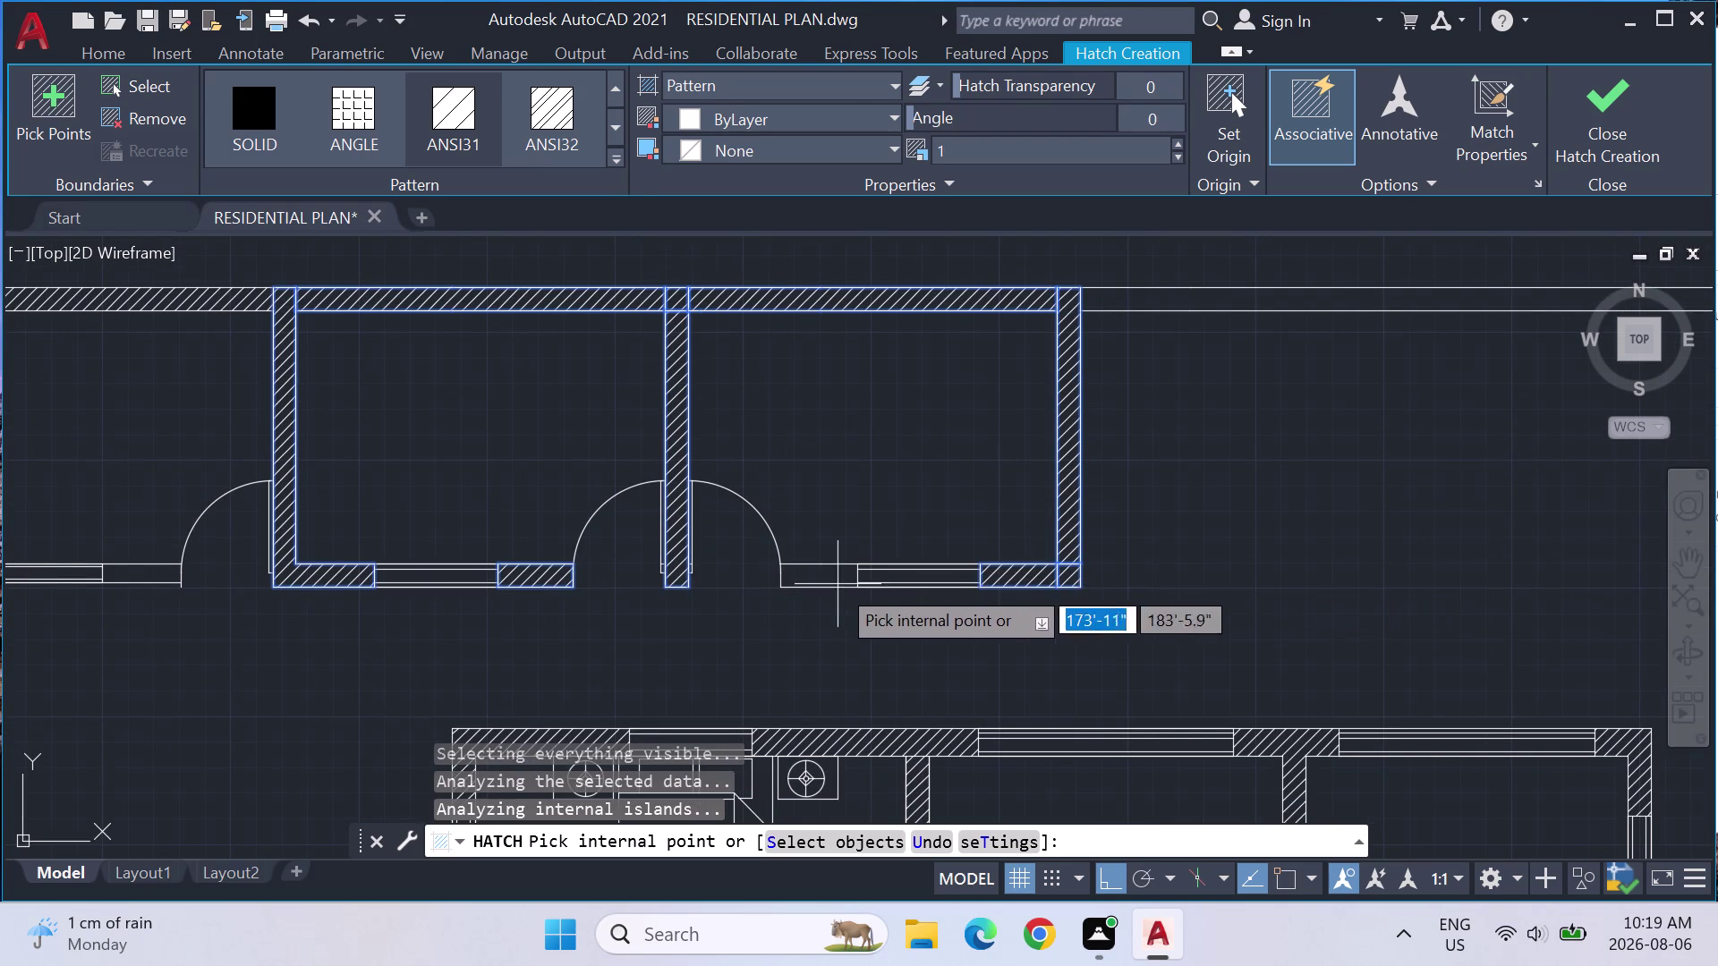
click(822, 571)
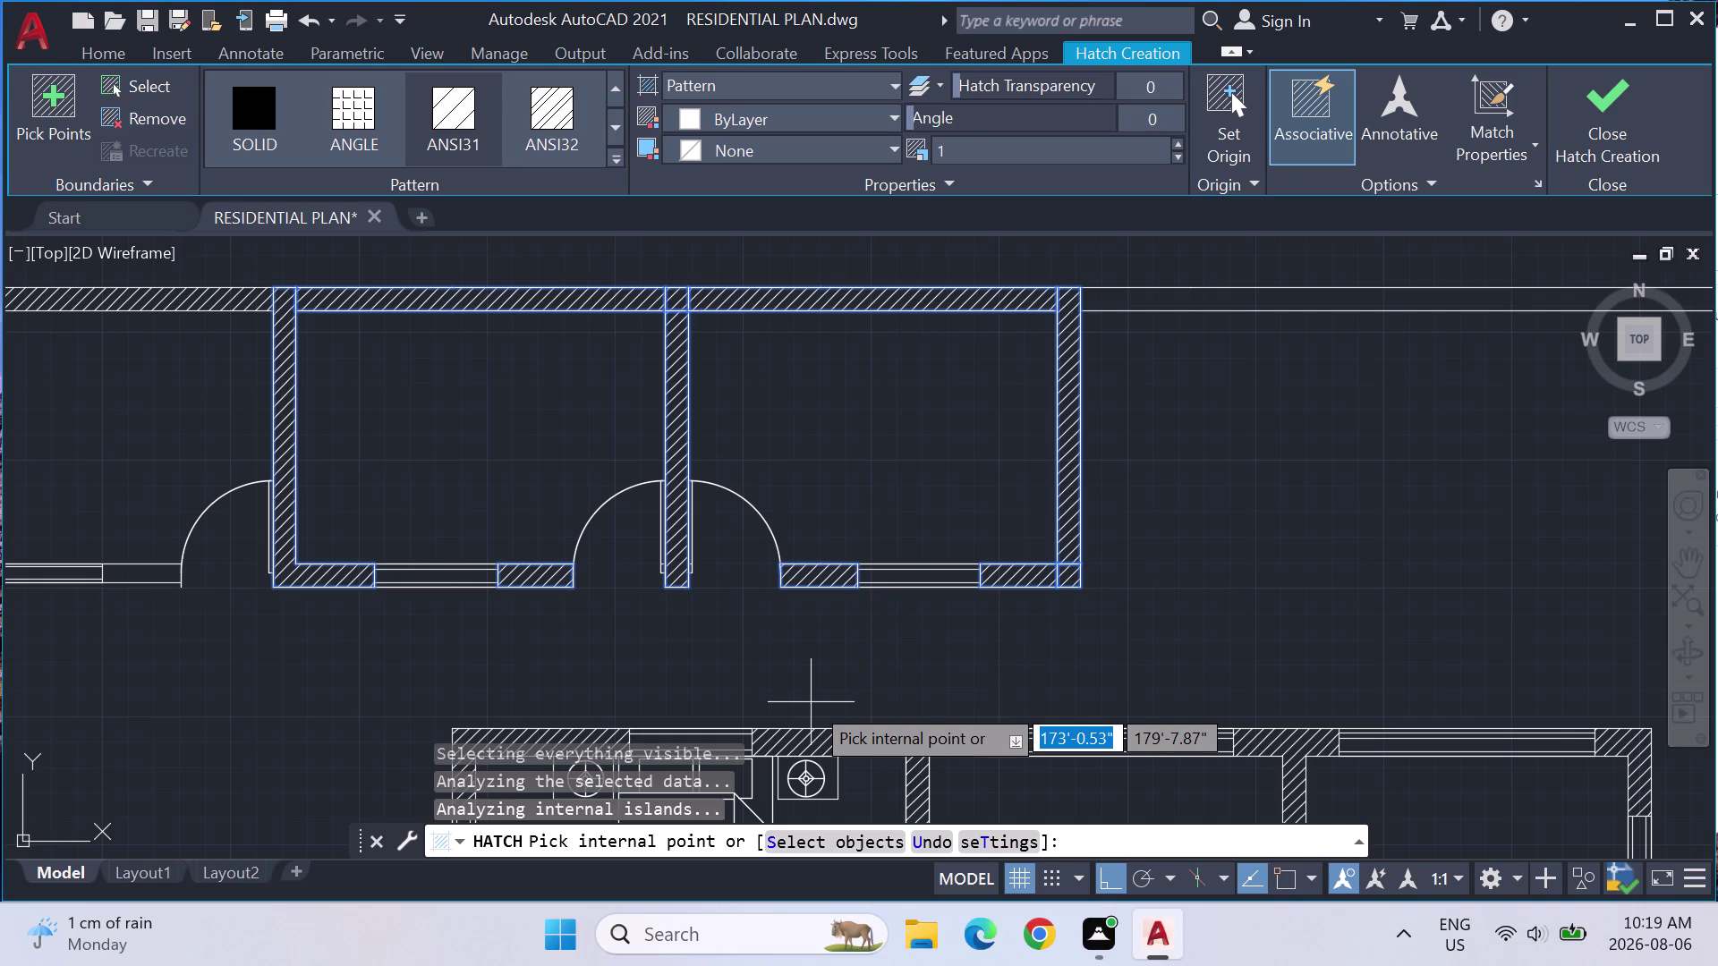
scroll(down, 3)
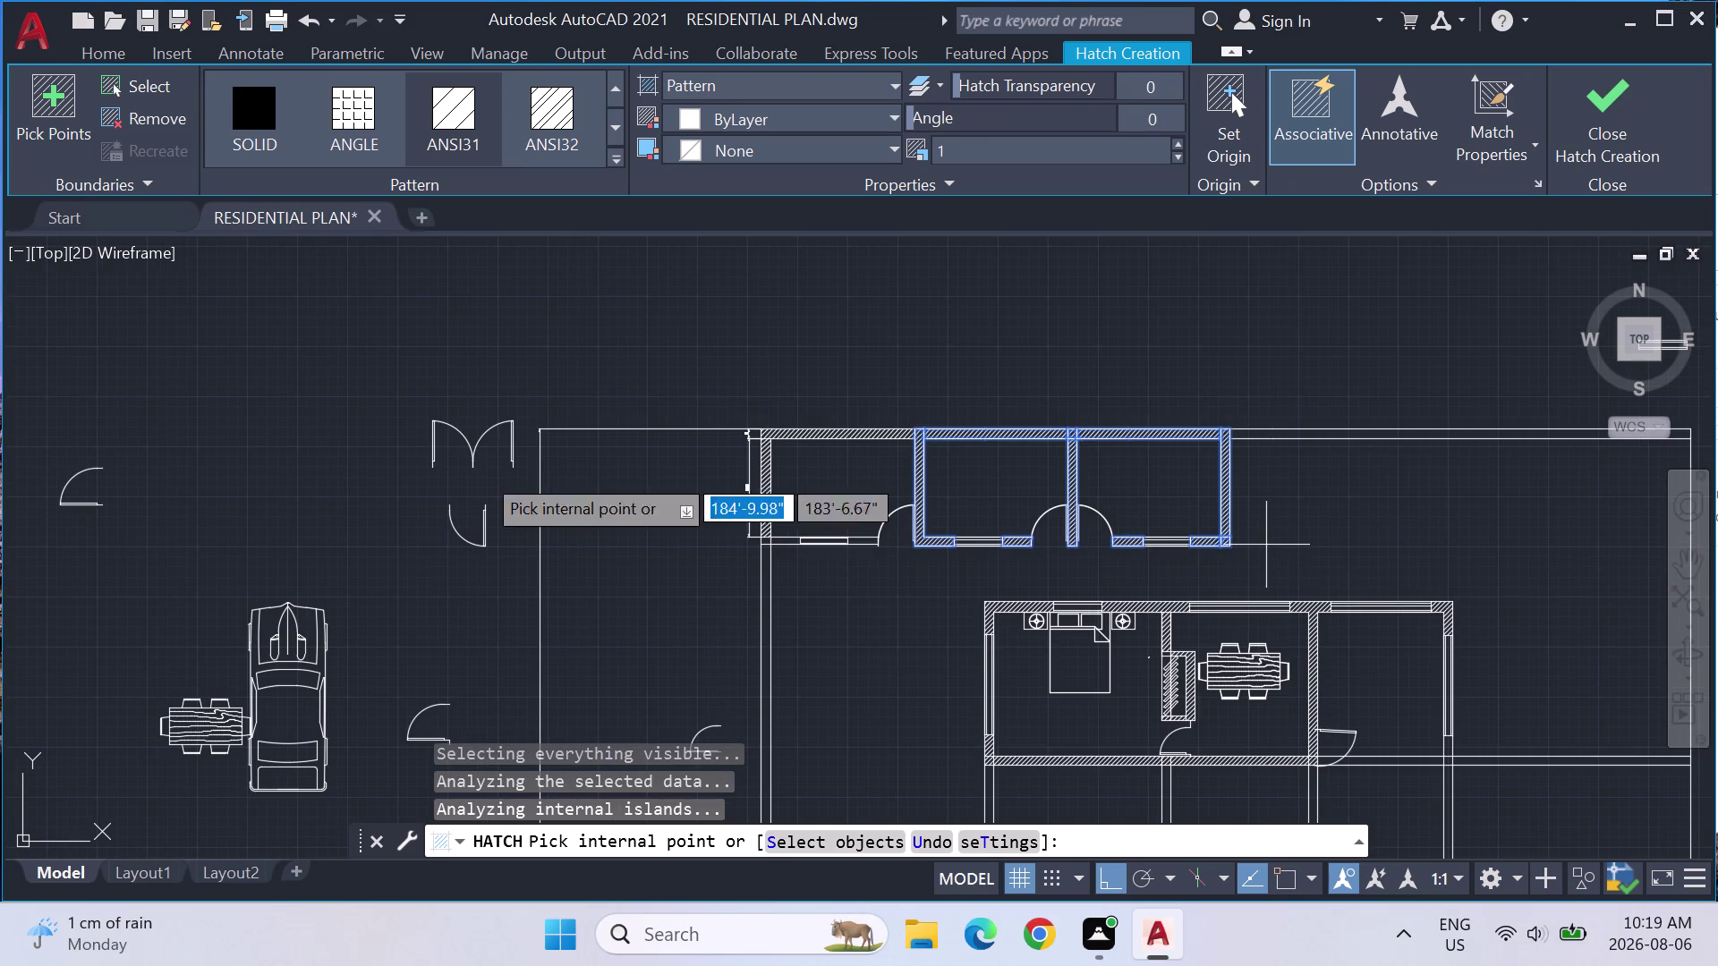
click(1348, 517)
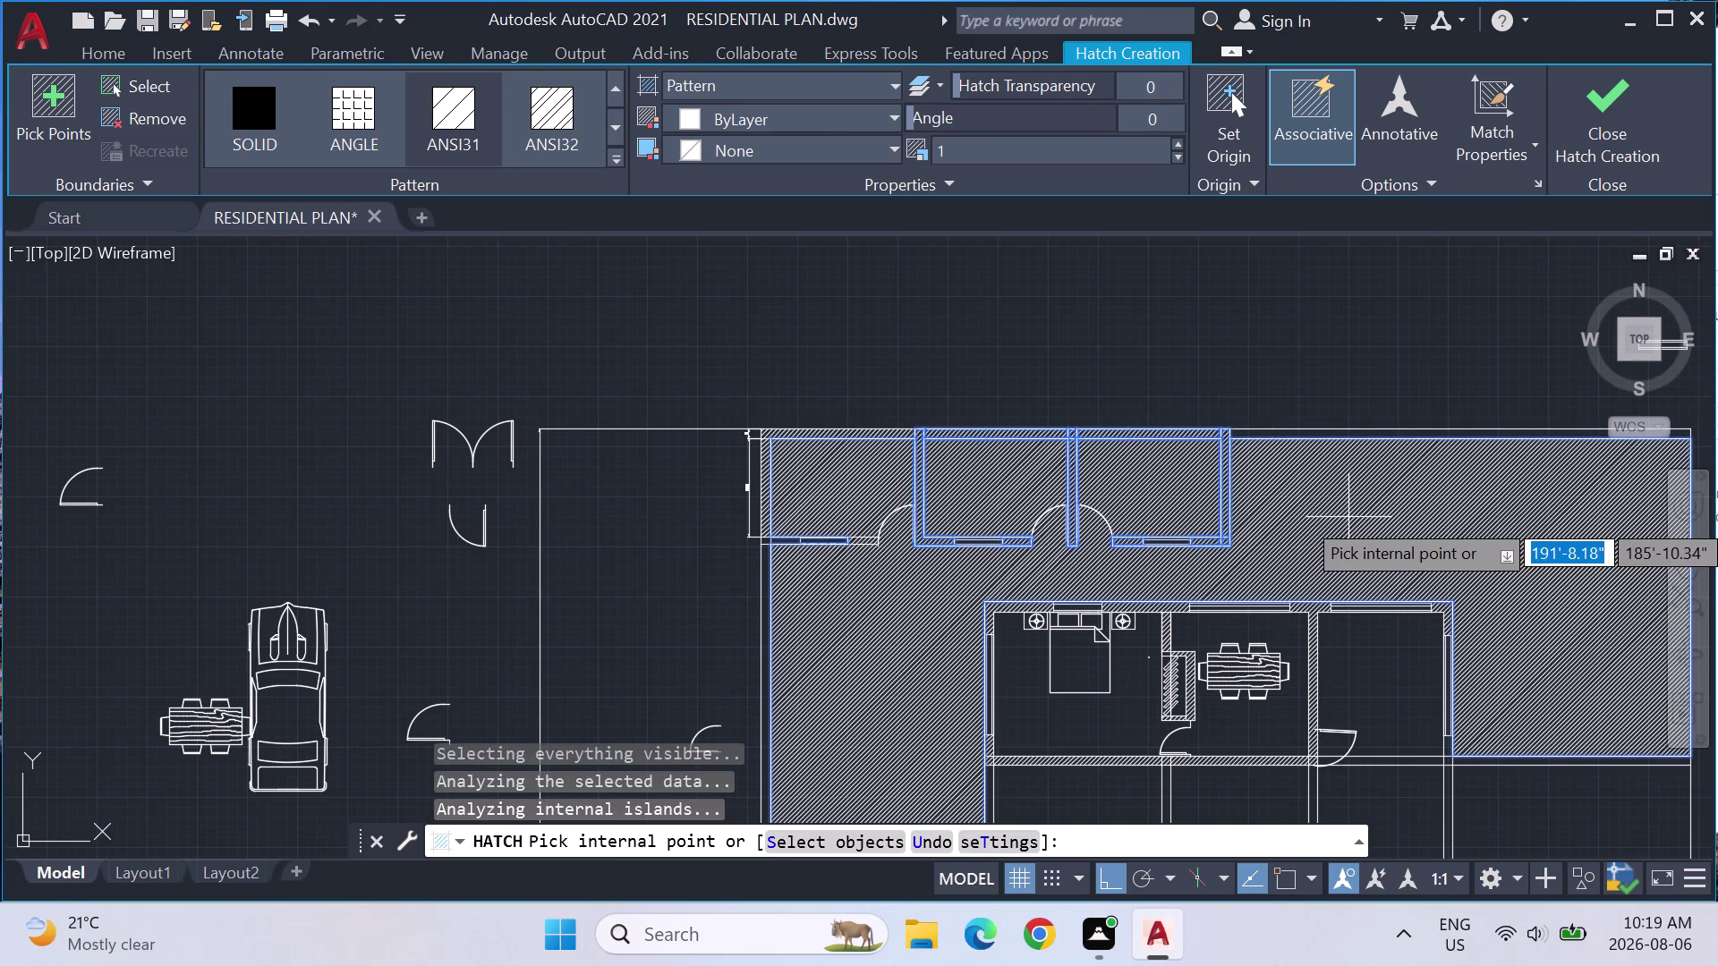
click(1357, 521)
Cancel the hatch command and select the unwanted large hatch.
key(Escape)
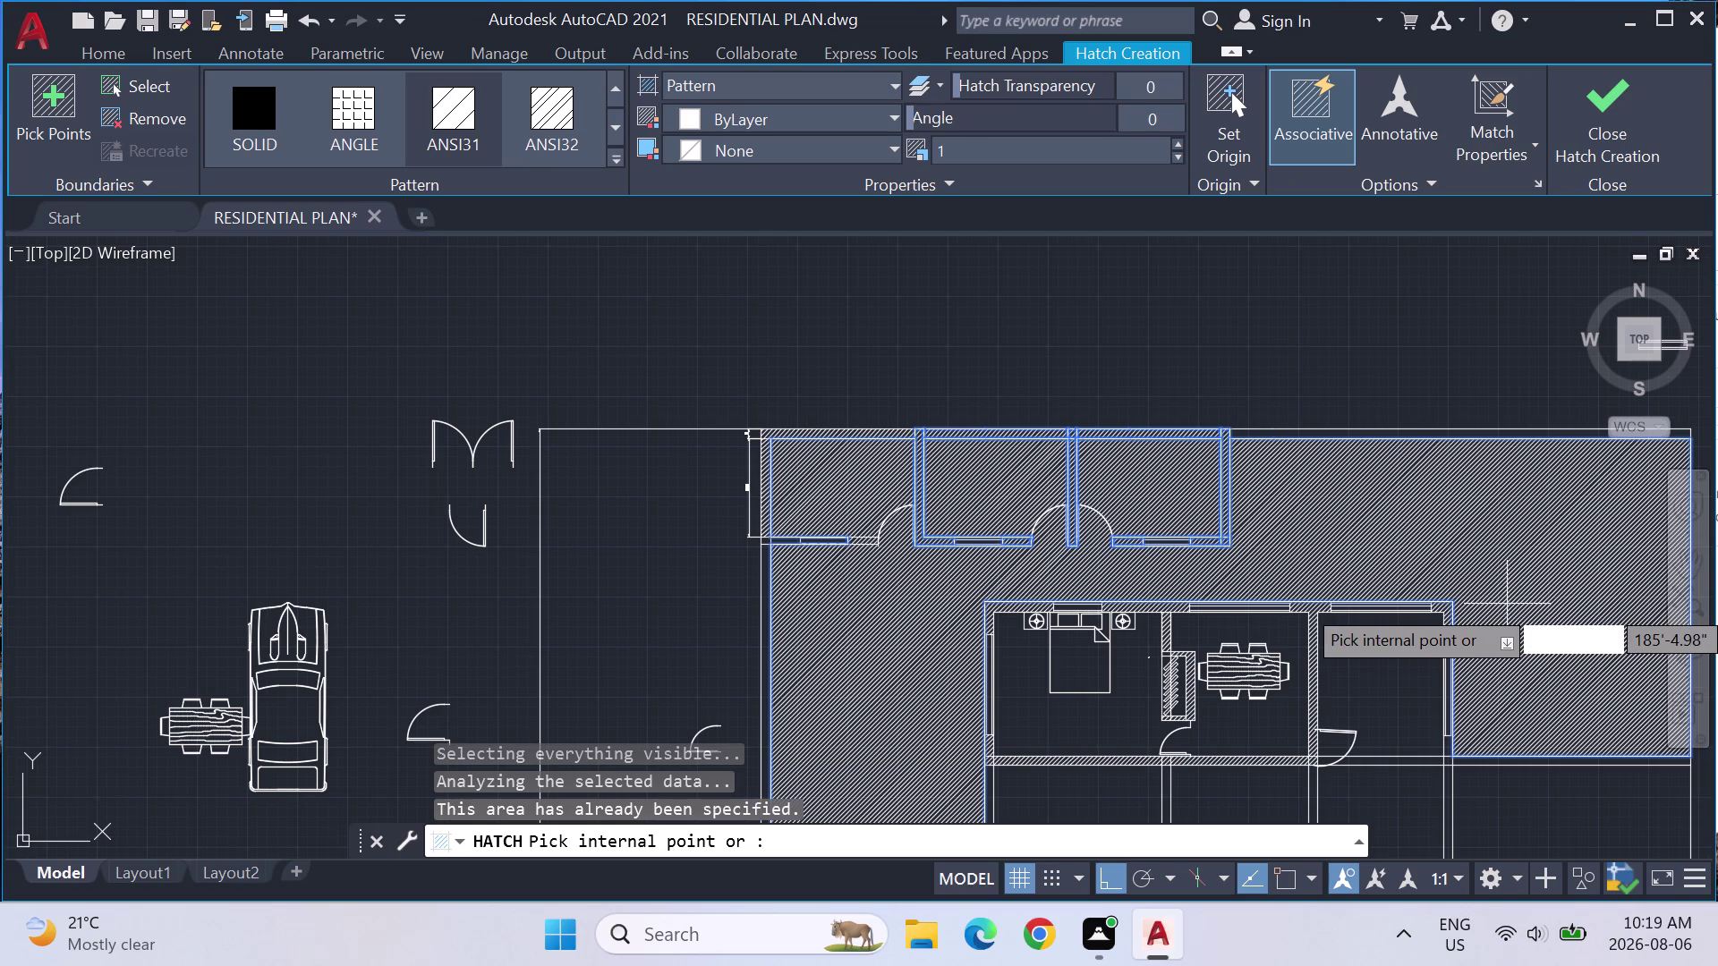
key(Escape)
key(Escape)
key(Escape)
key(Escape)
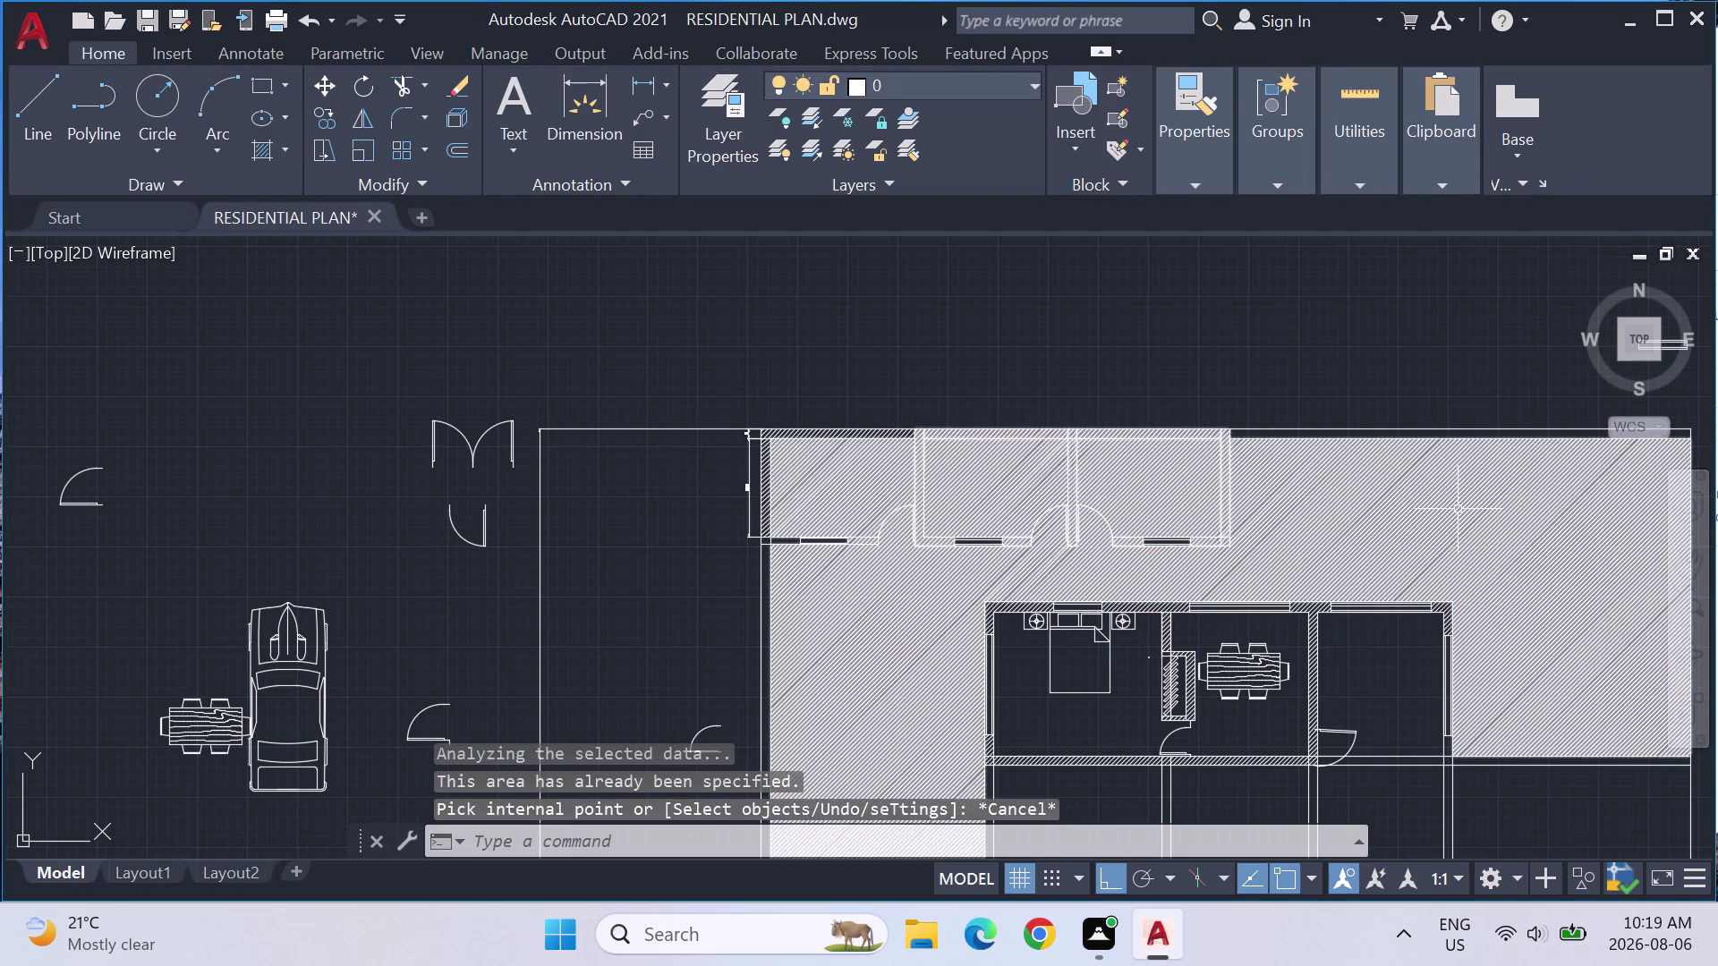
click(1457, 509)
Delete the stray hatch and restart hatching on the middle room's left and top walls.
key(Delete)
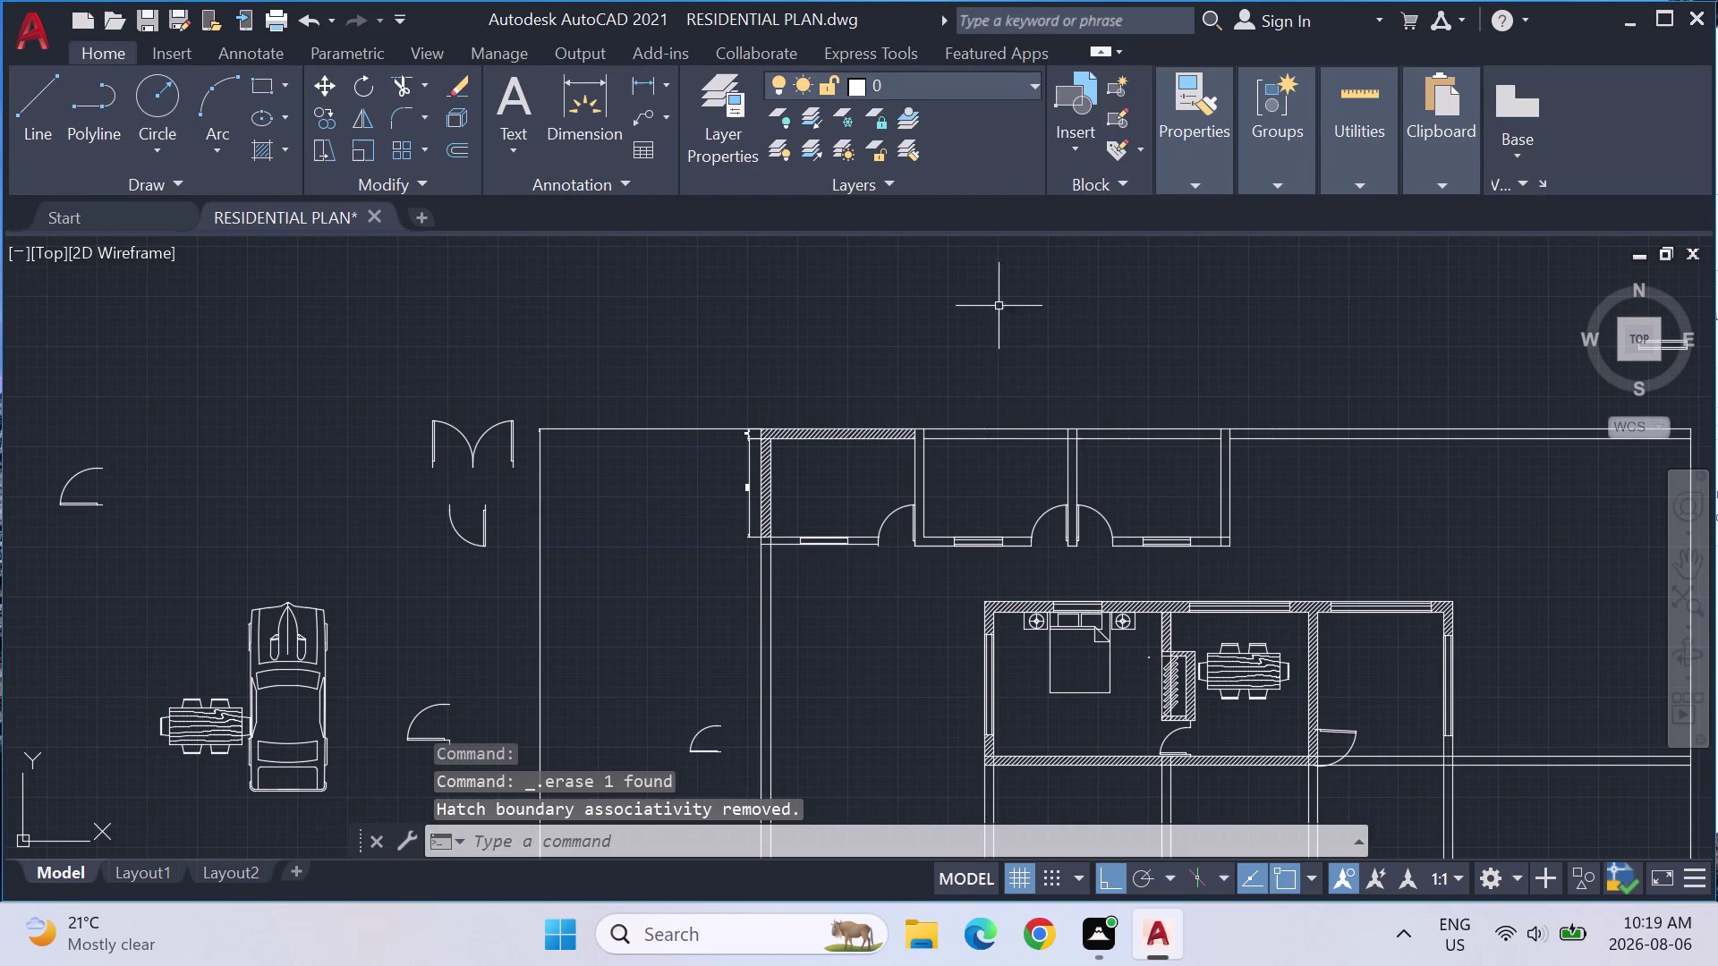
click(263, 160)
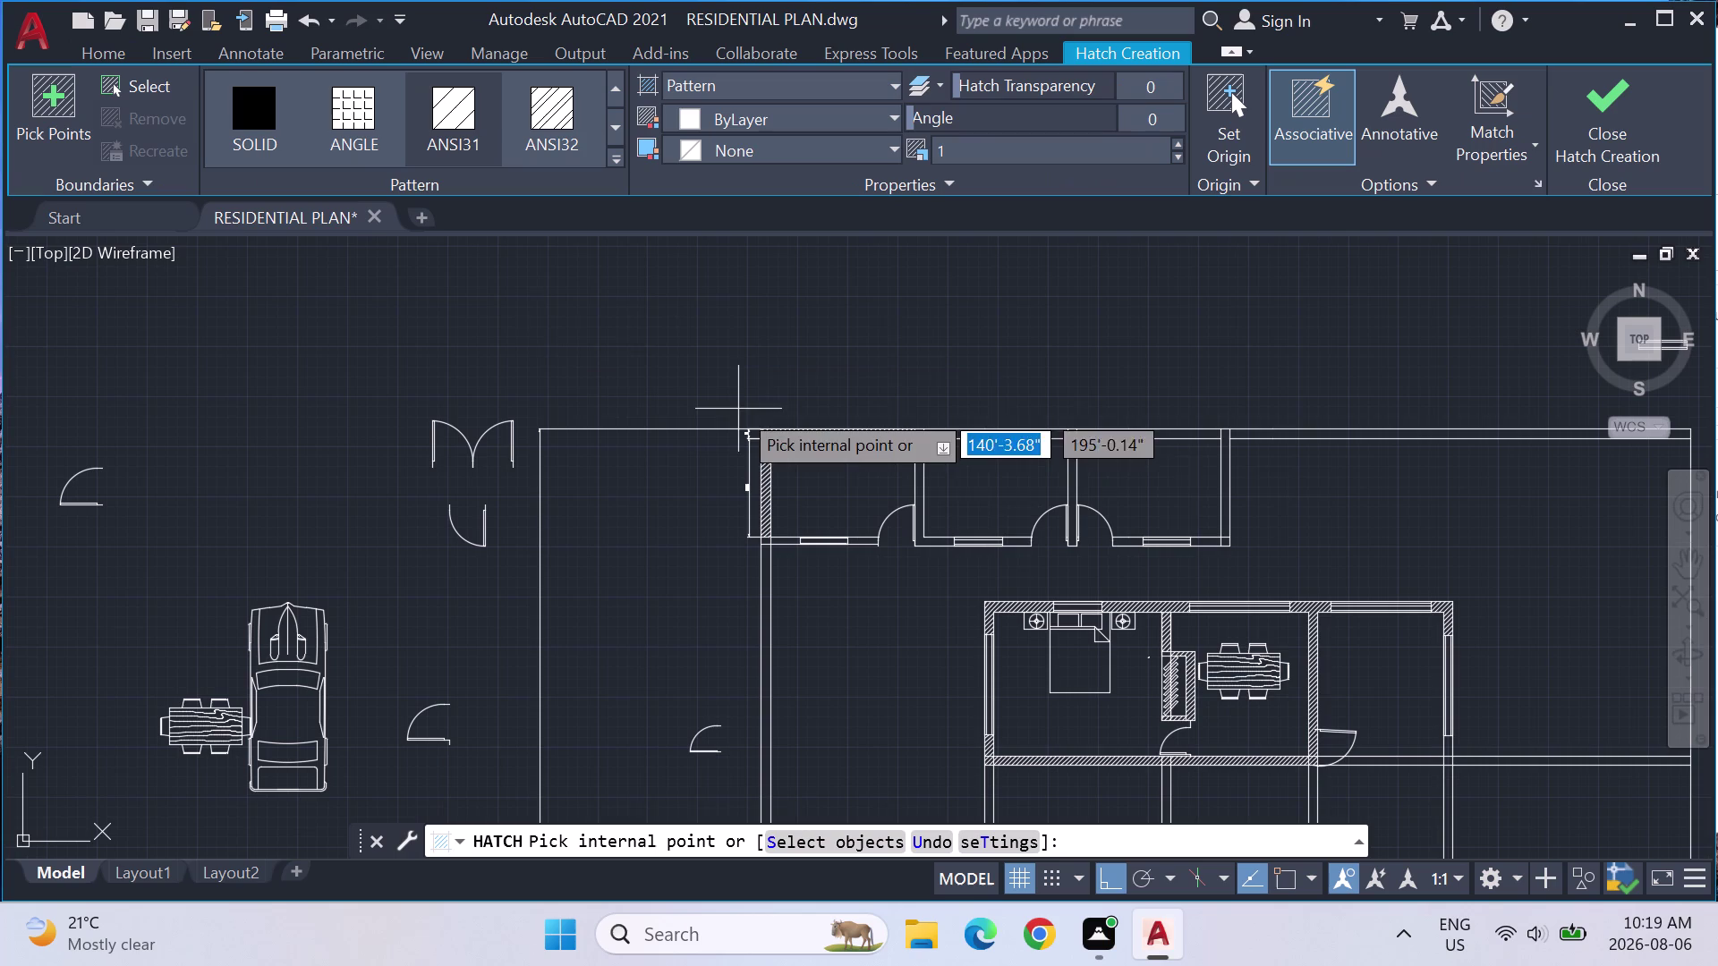
scroll(up, 3)
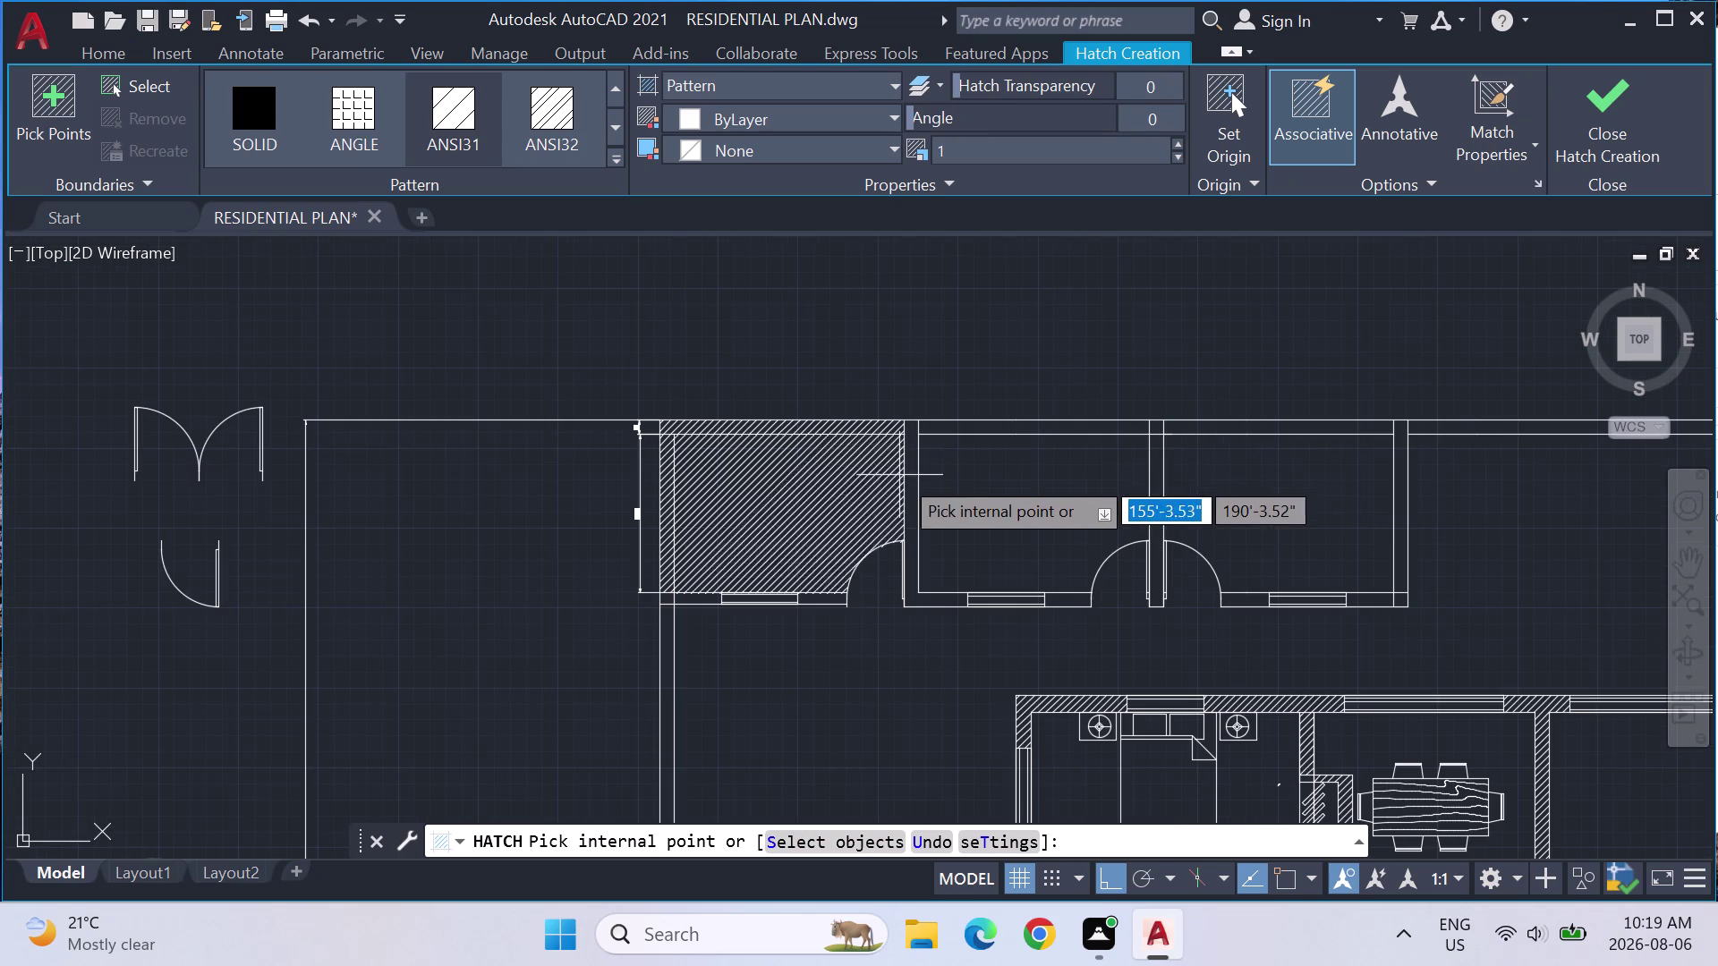
click(916, 474)
click(964, 427)
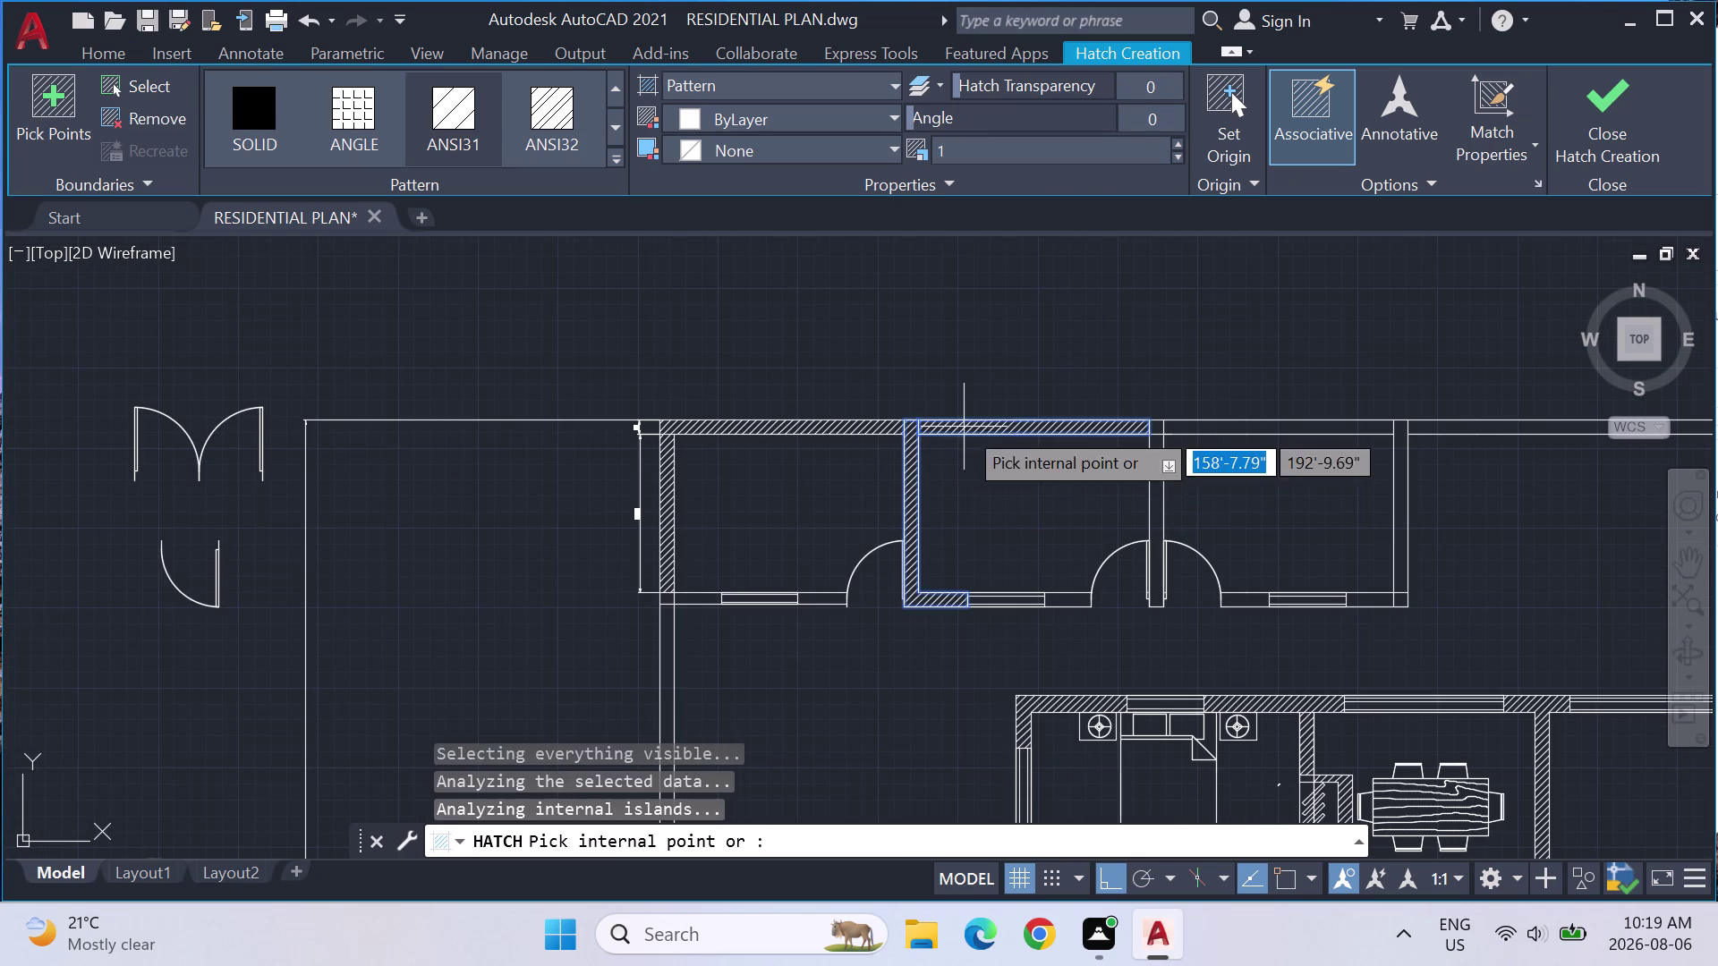
click(1064, 593)
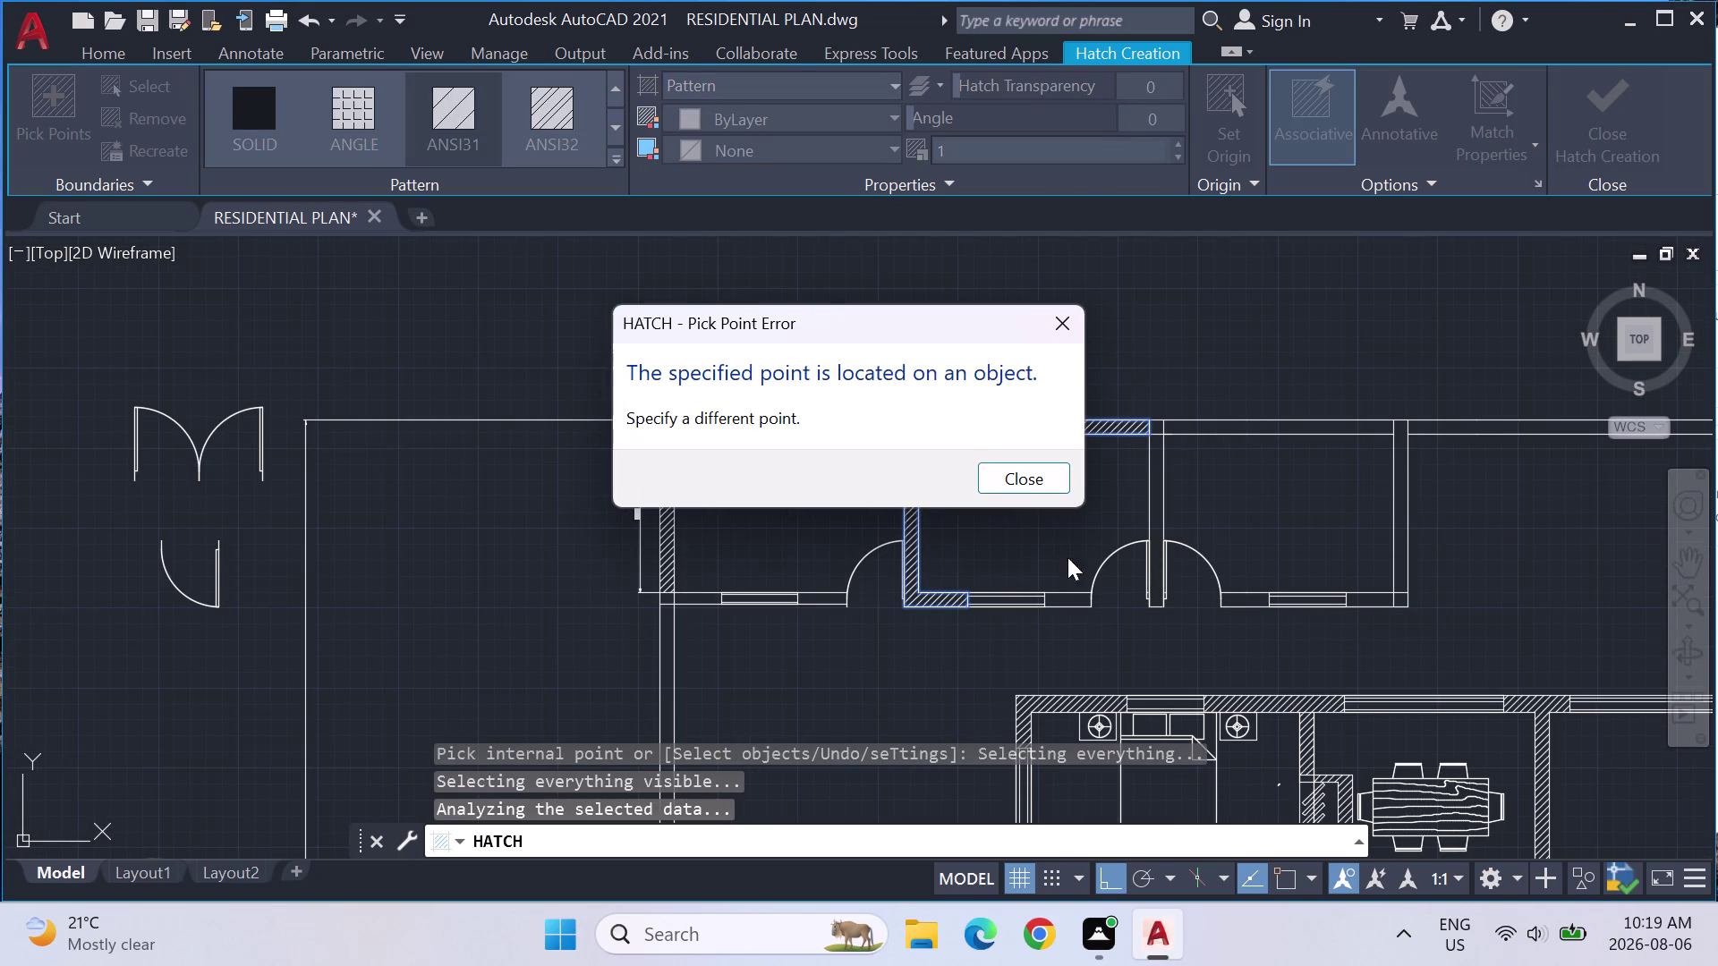
click(1008, 479)
Hatch the wall below the middle room, the shared wall, and the right room's top, bottom and end walls.
click(1071, 600)
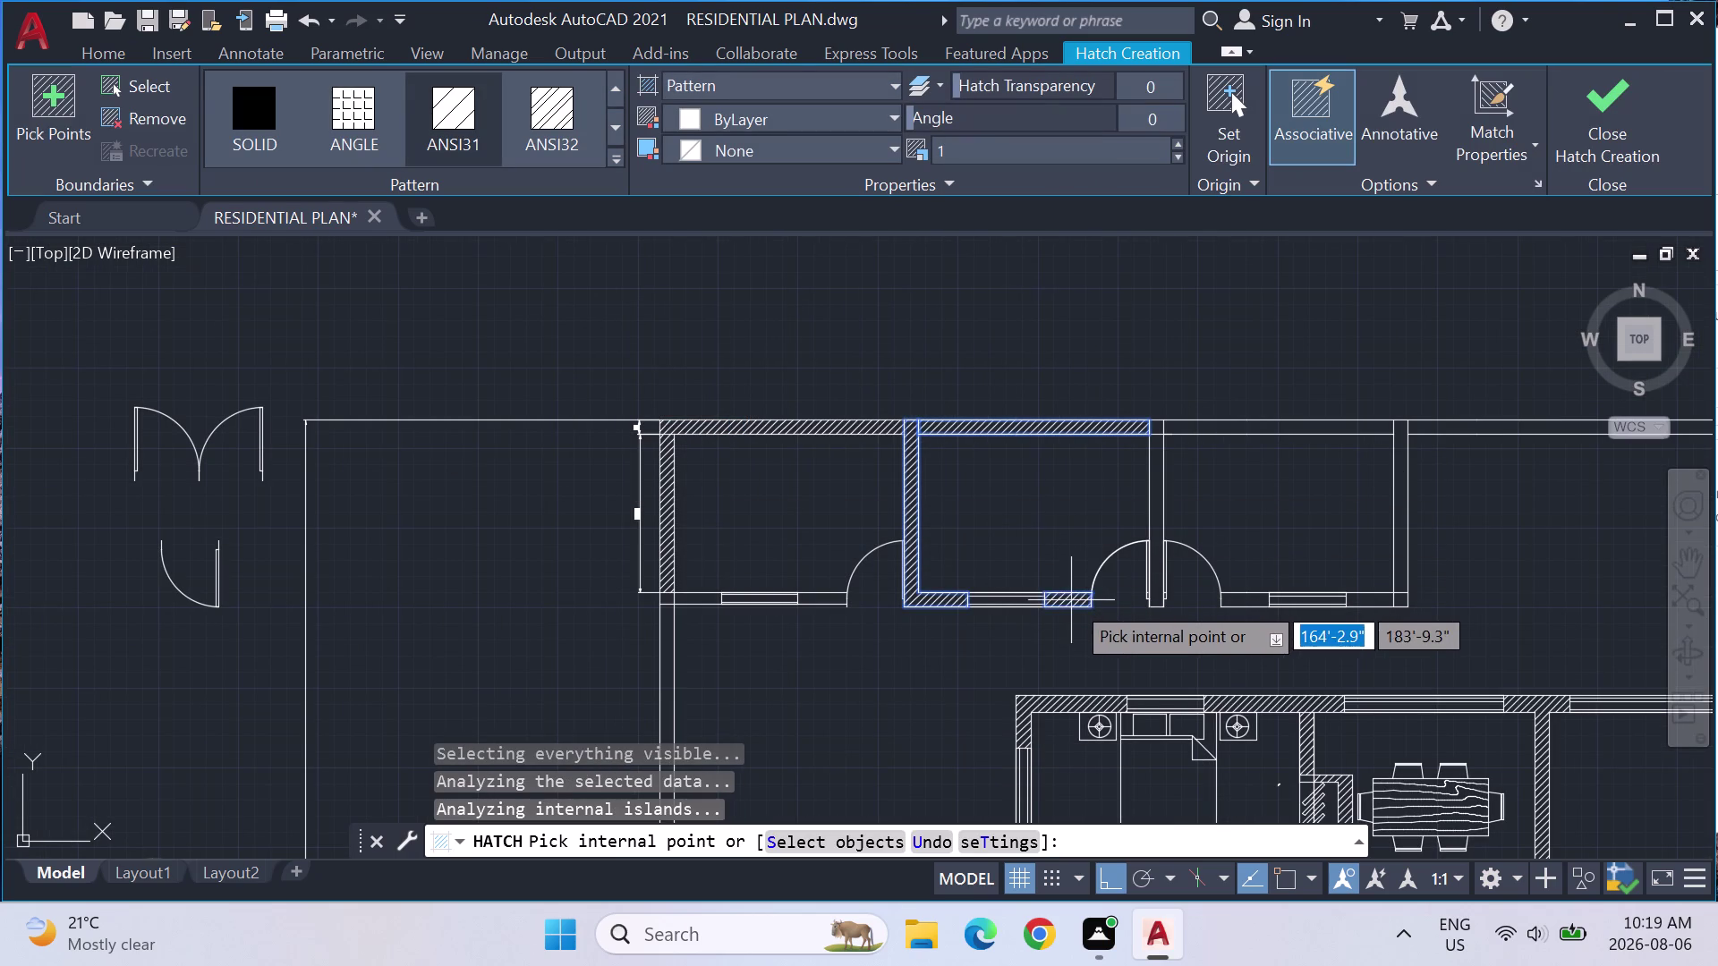
click(1153, 528)
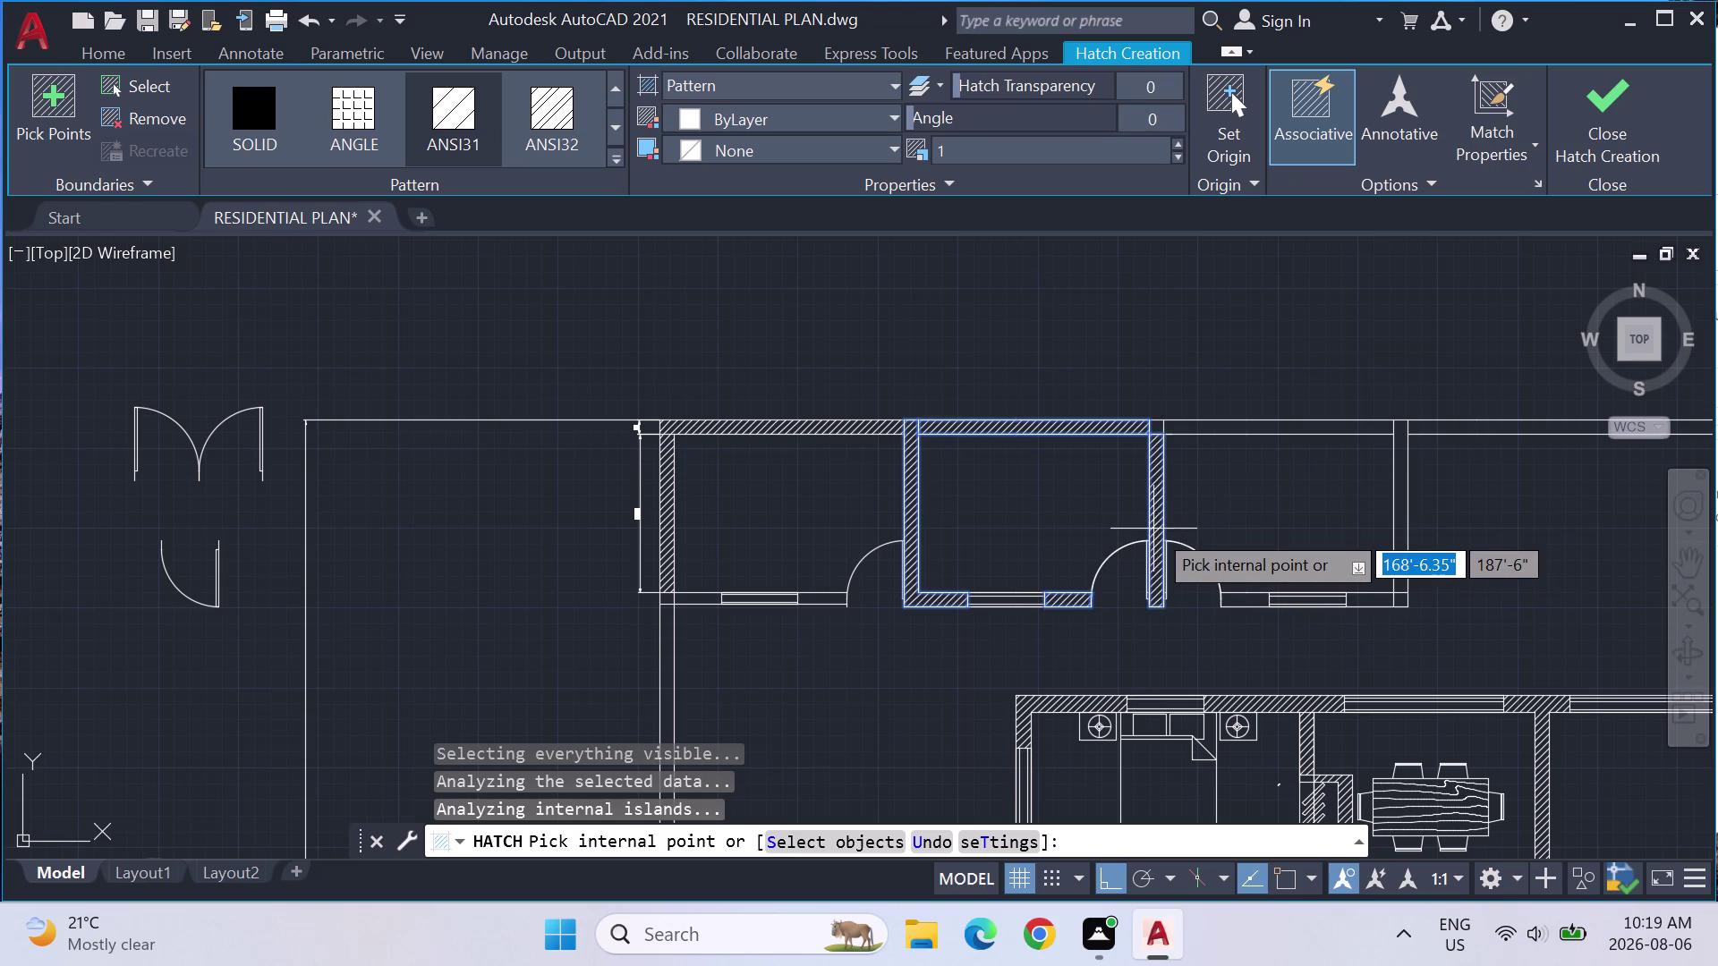
click(1156, 431)
click(1193, 428)
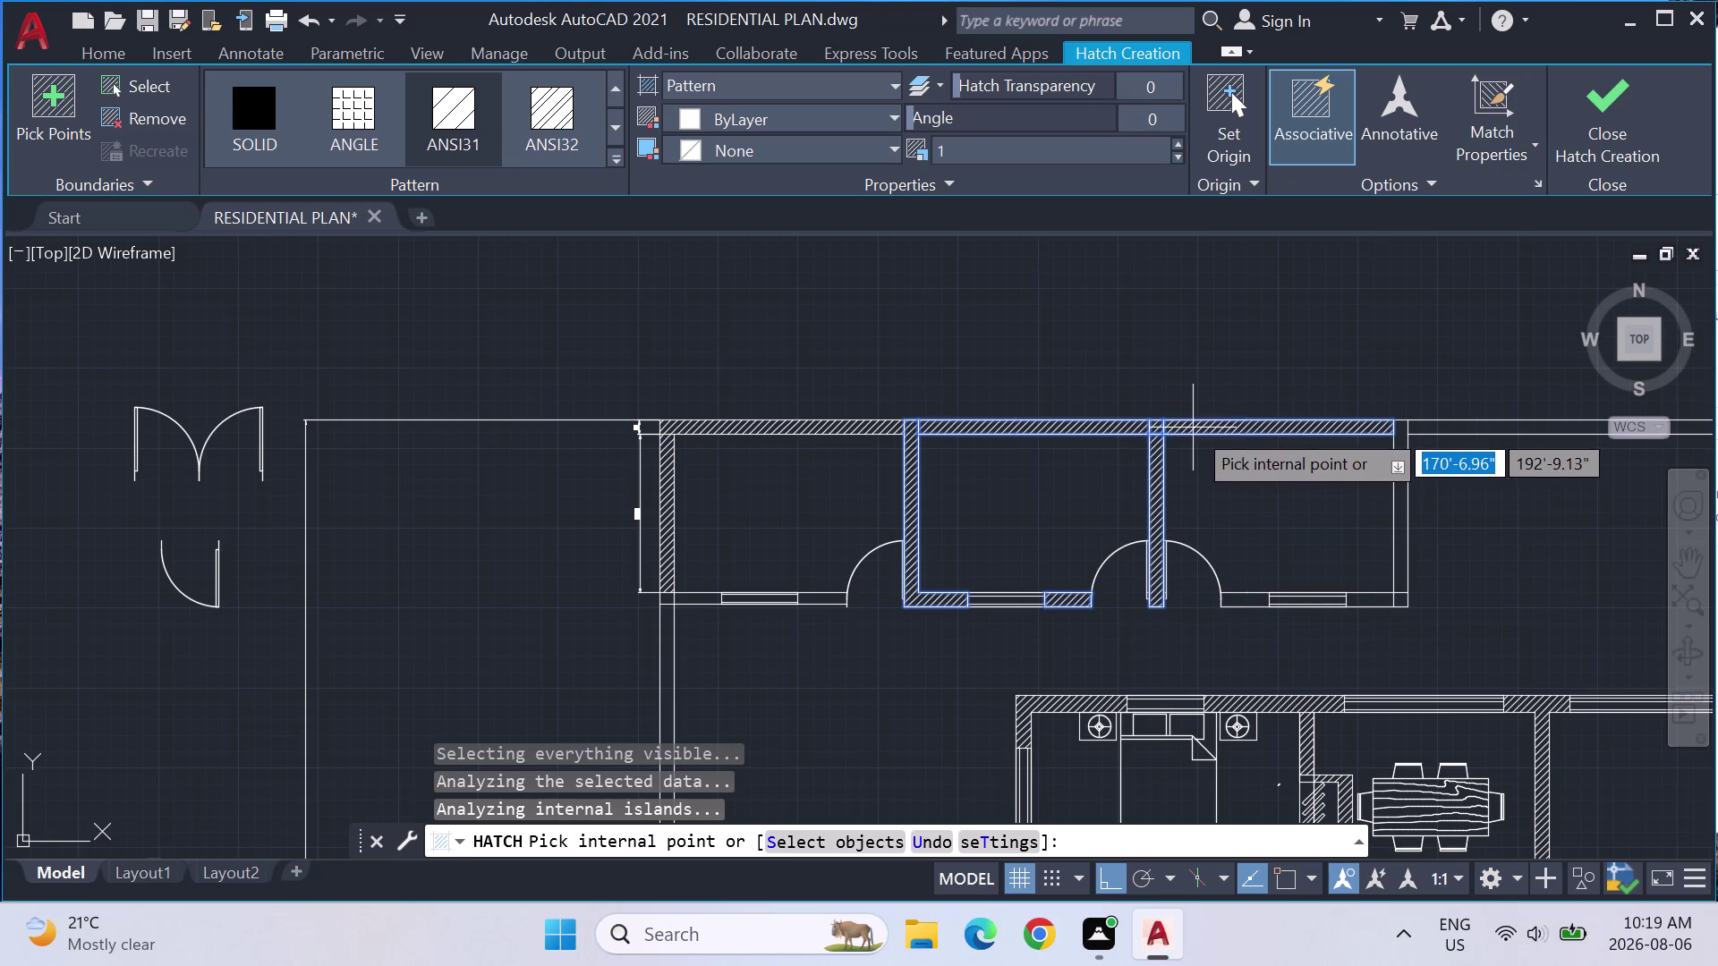
click(1235, 598)
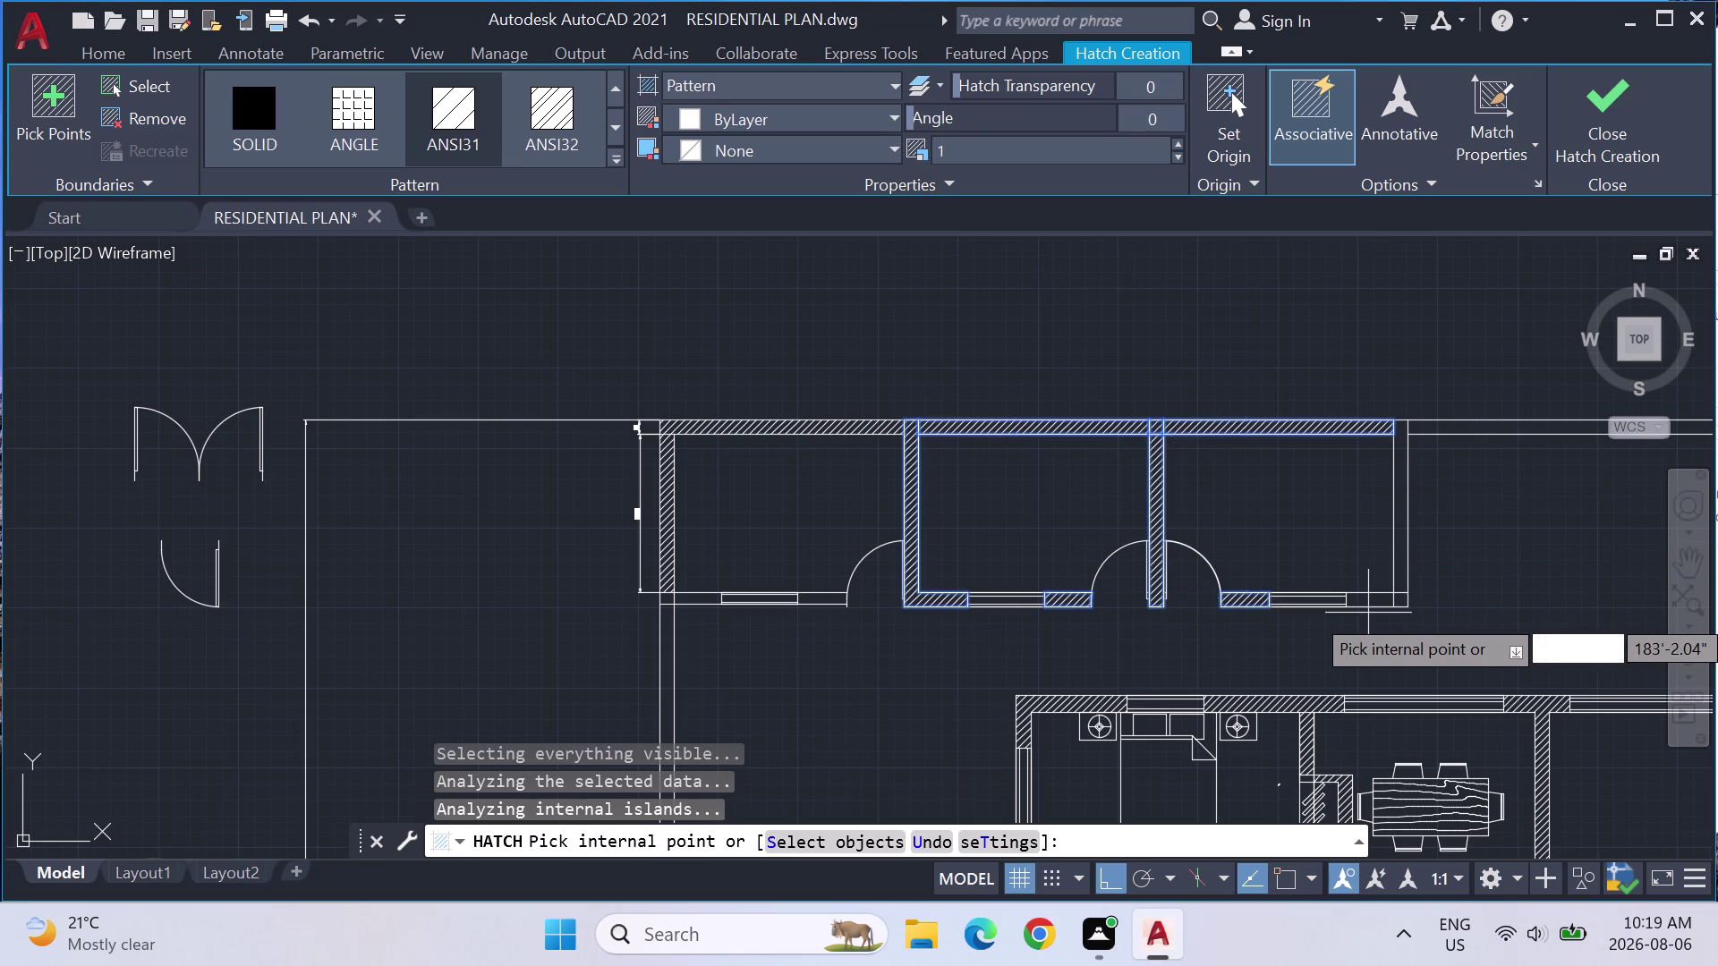
click(1385, 597)
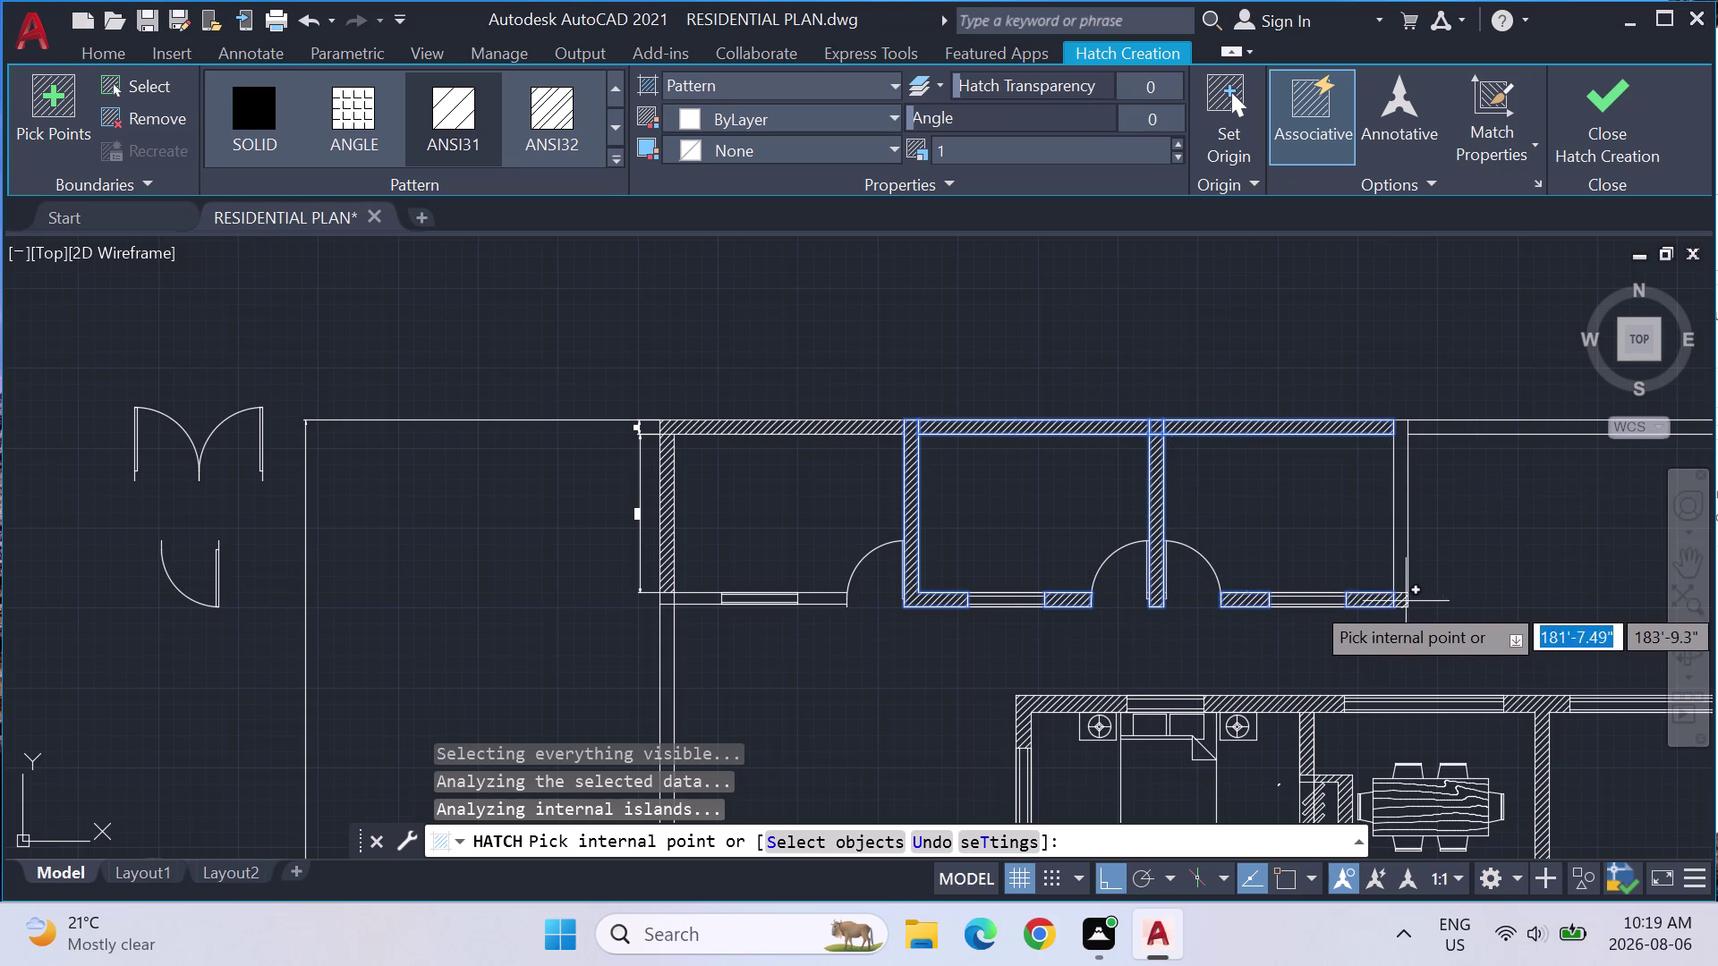
click(1404, 597)
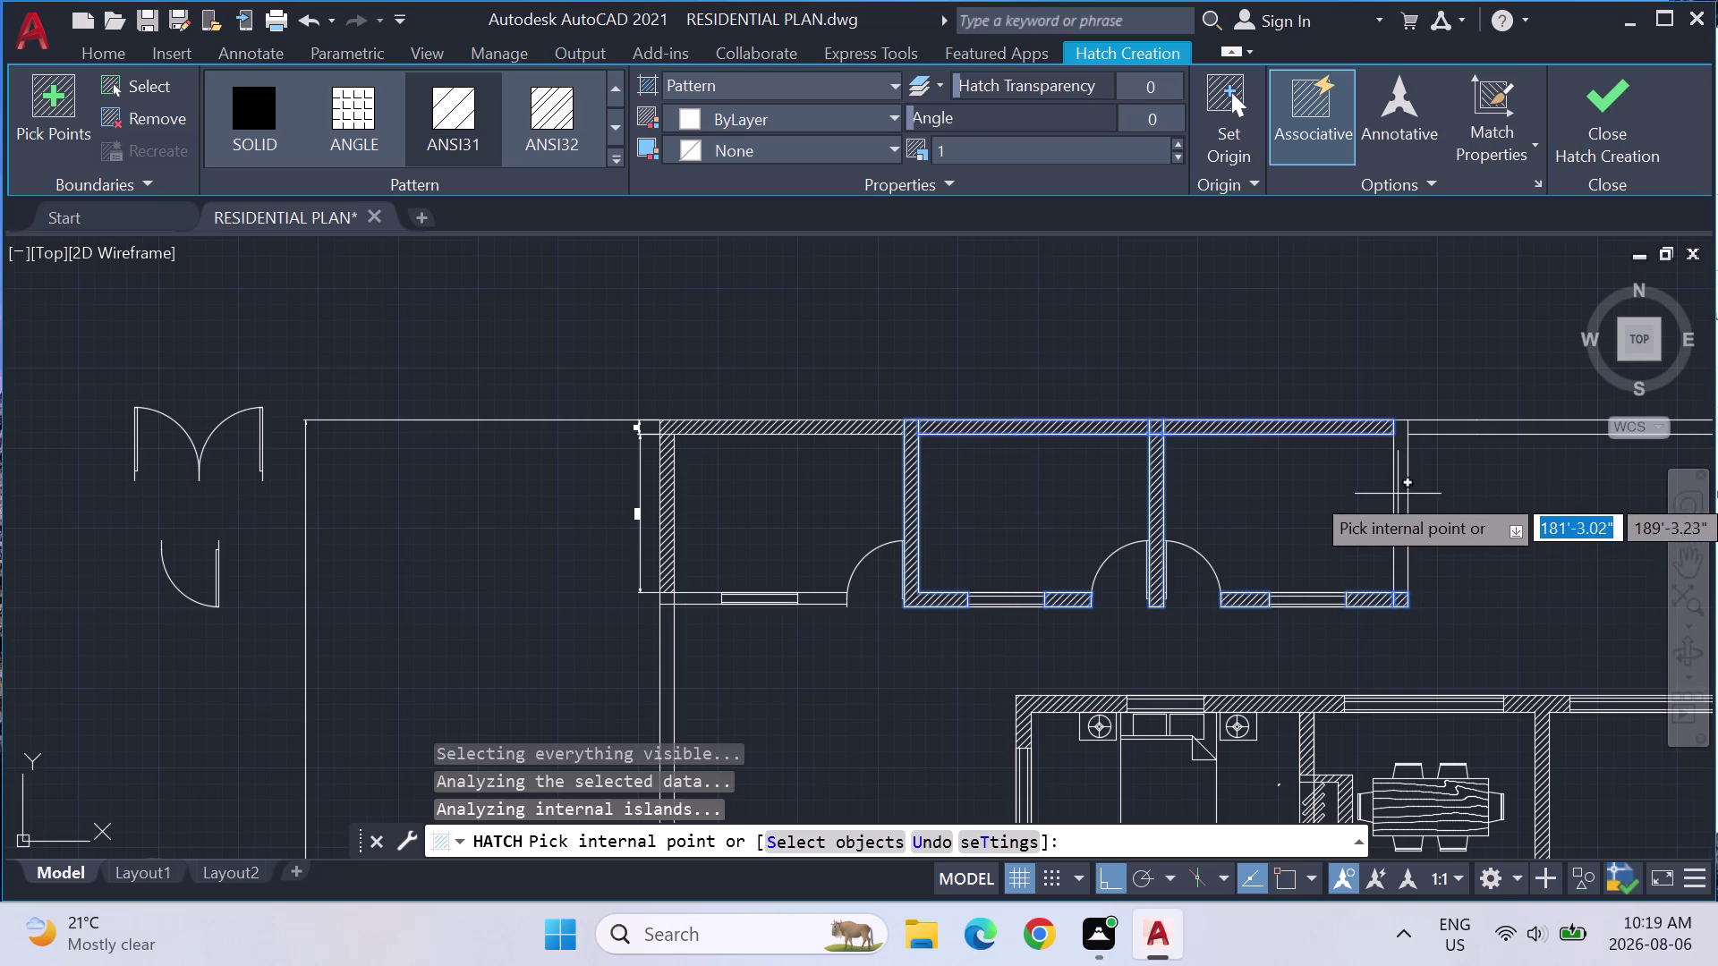
click(1400, 483)
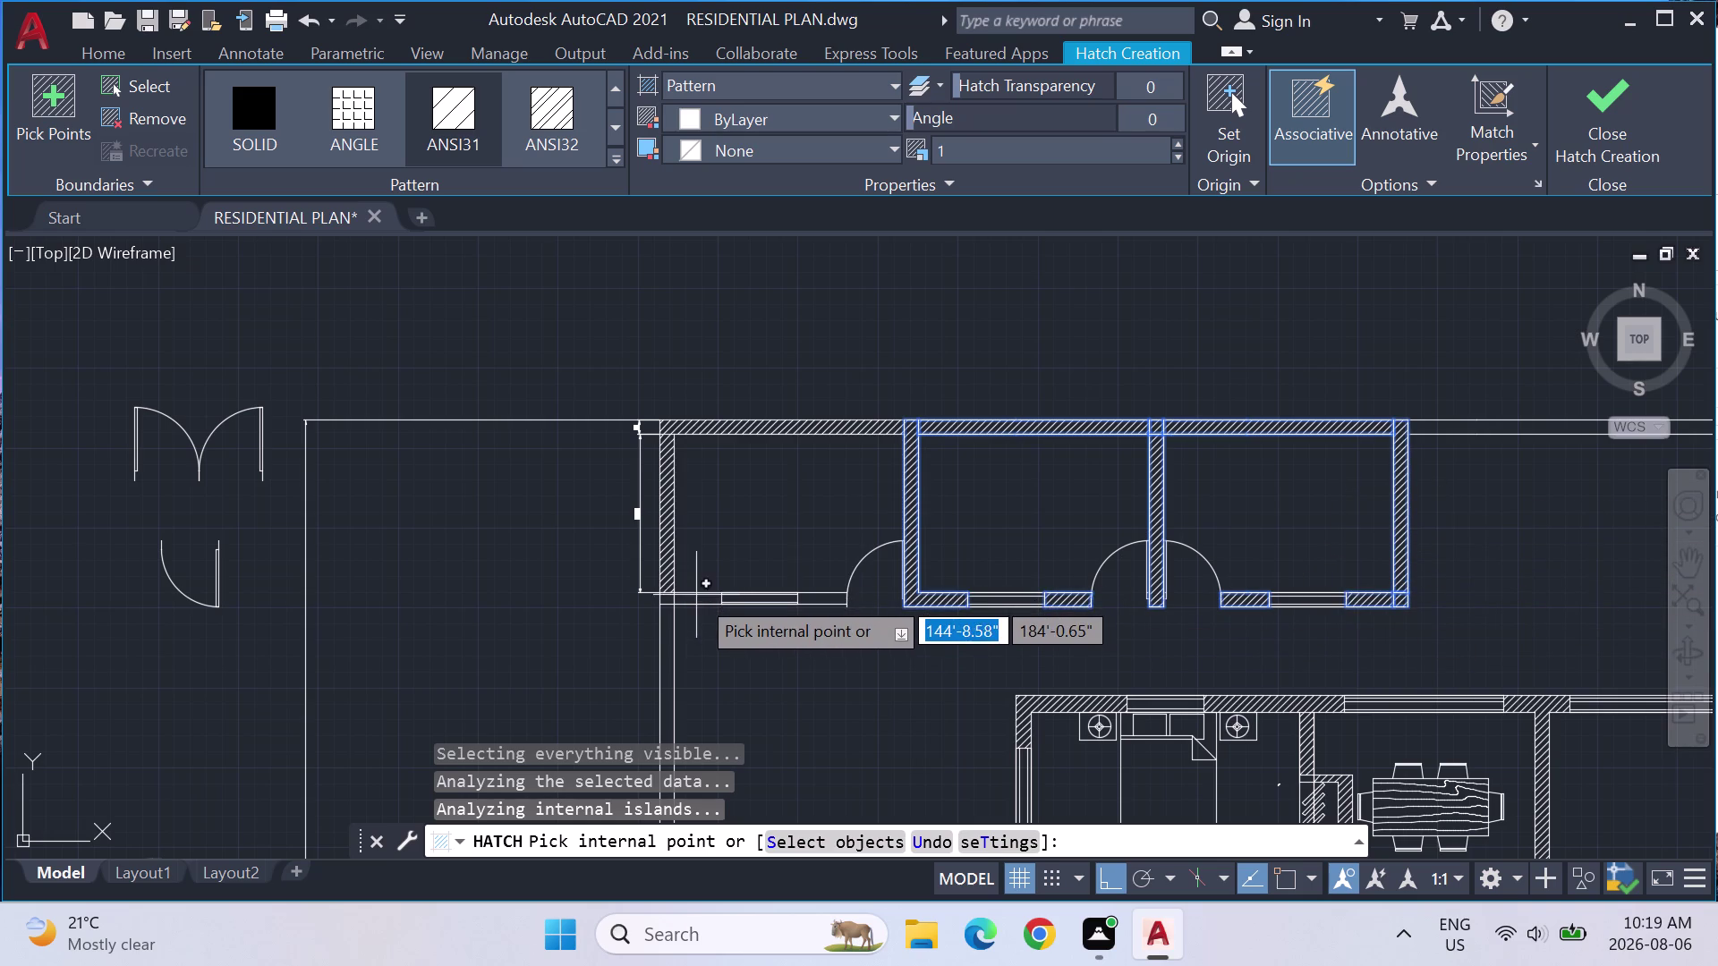
Hatch the left room's lower walls and the piece beside the doorway, then end the hatch.
click(693, 598)
scroll(up, 3)
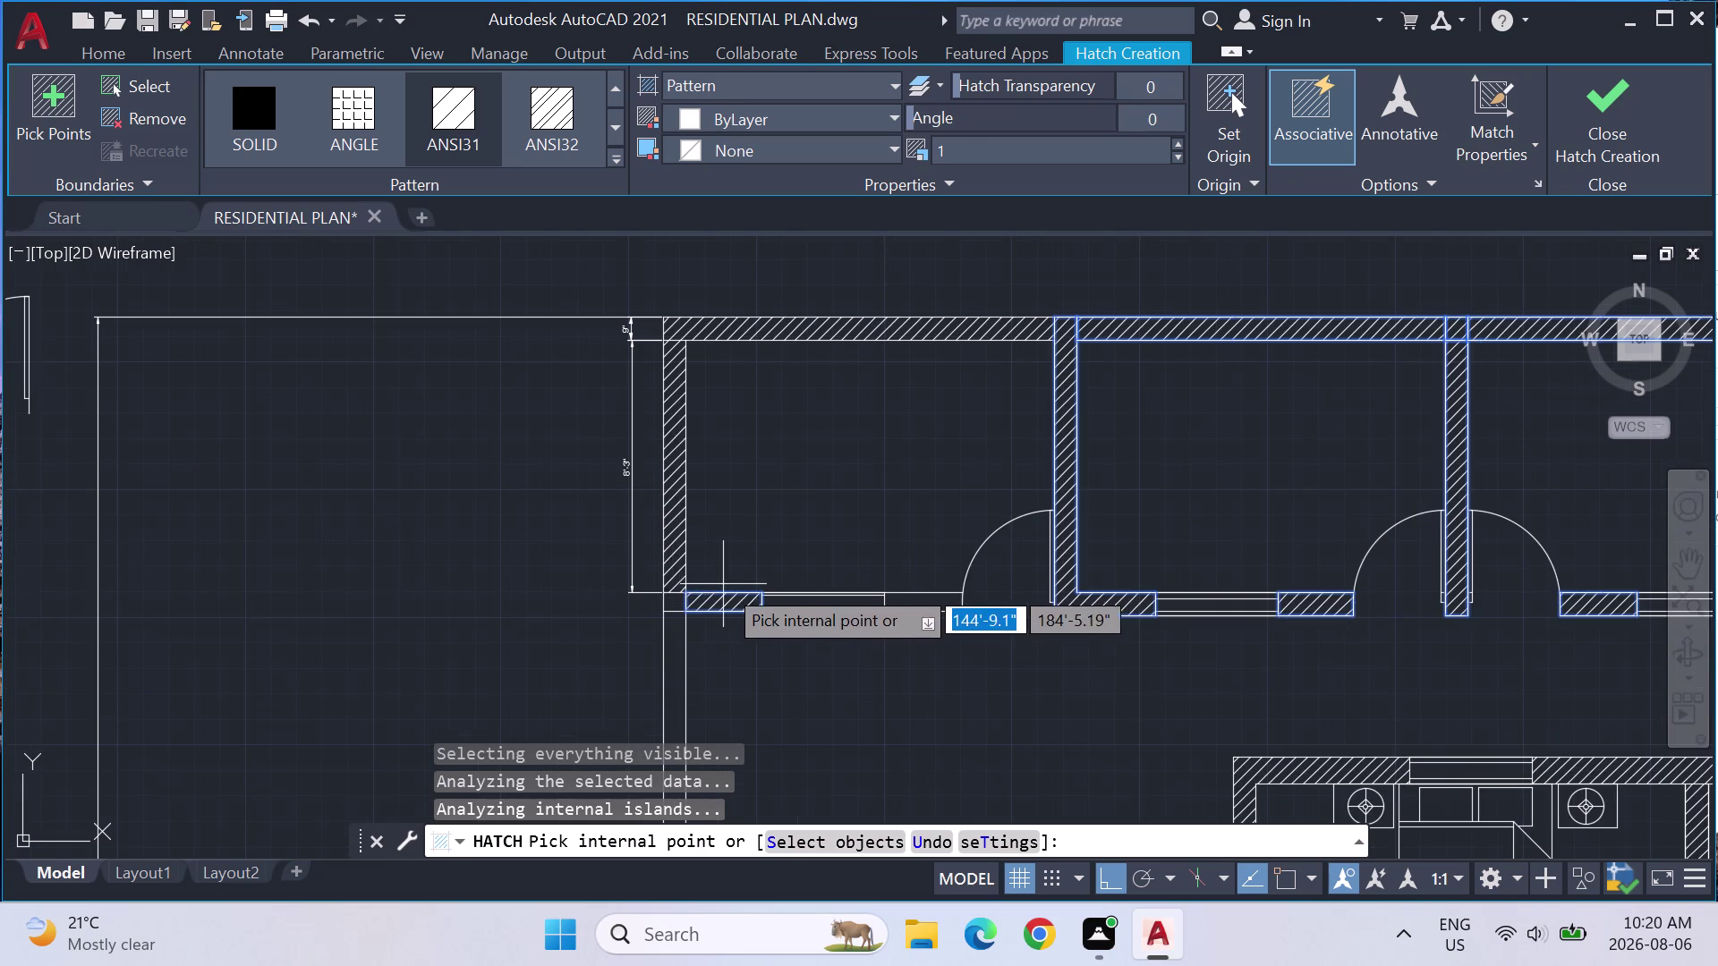
click(671, 600)
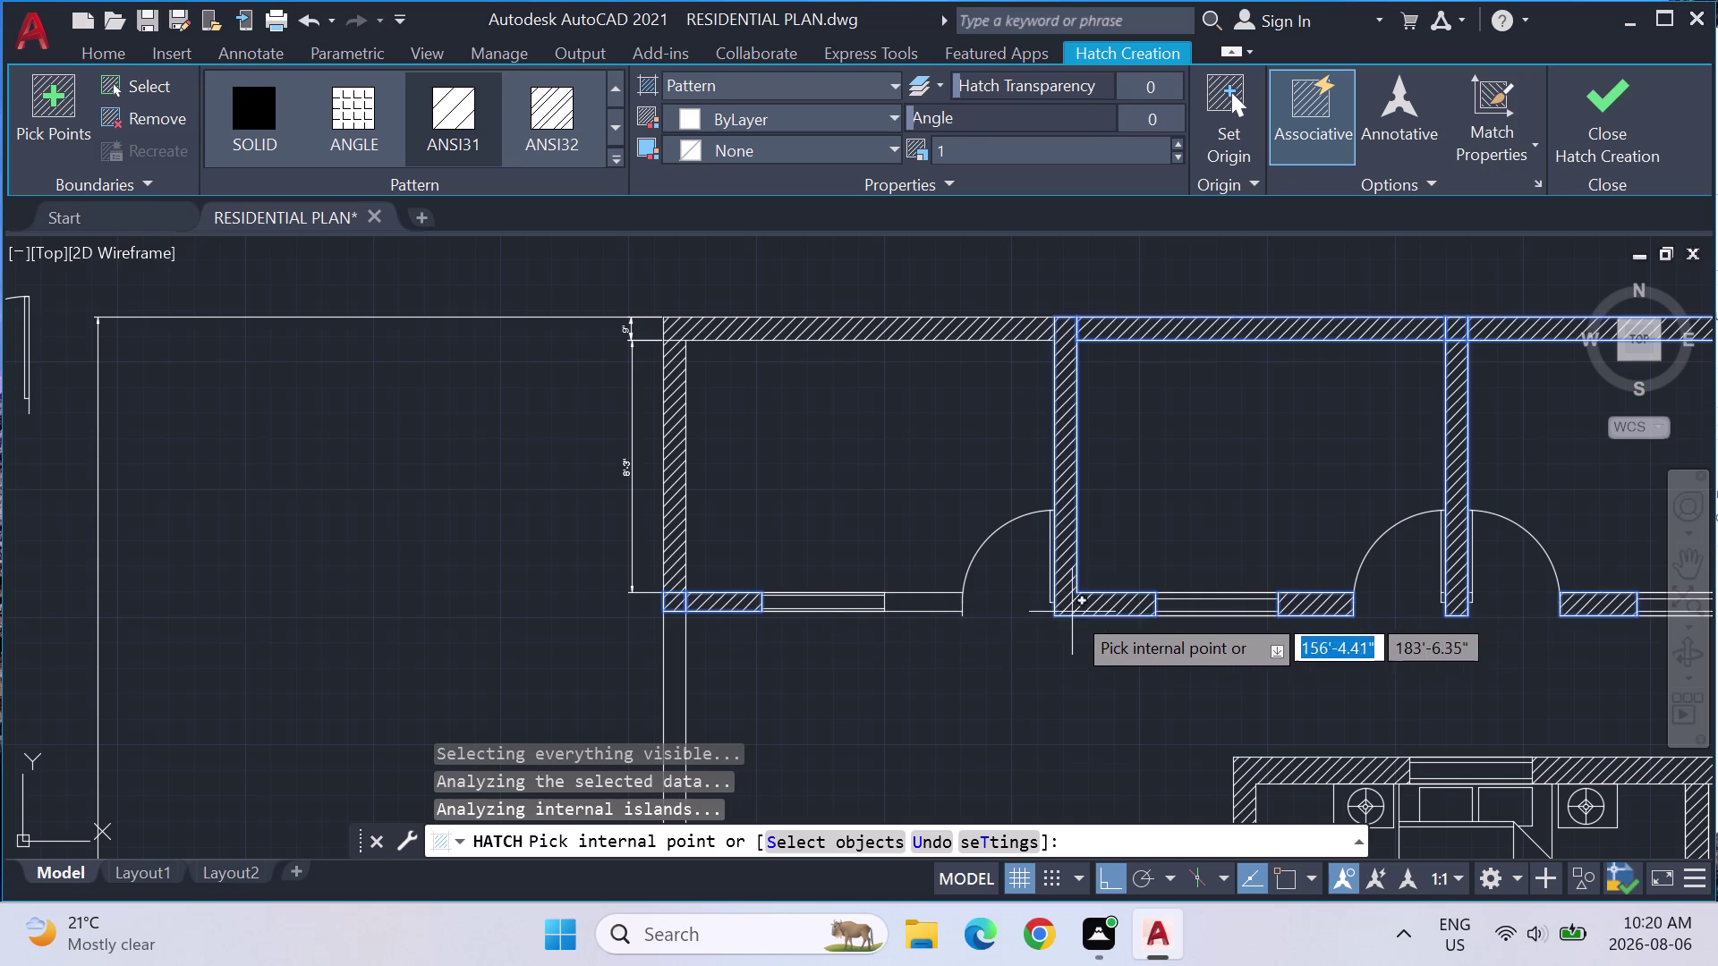
click(919, 601)
key(Return)
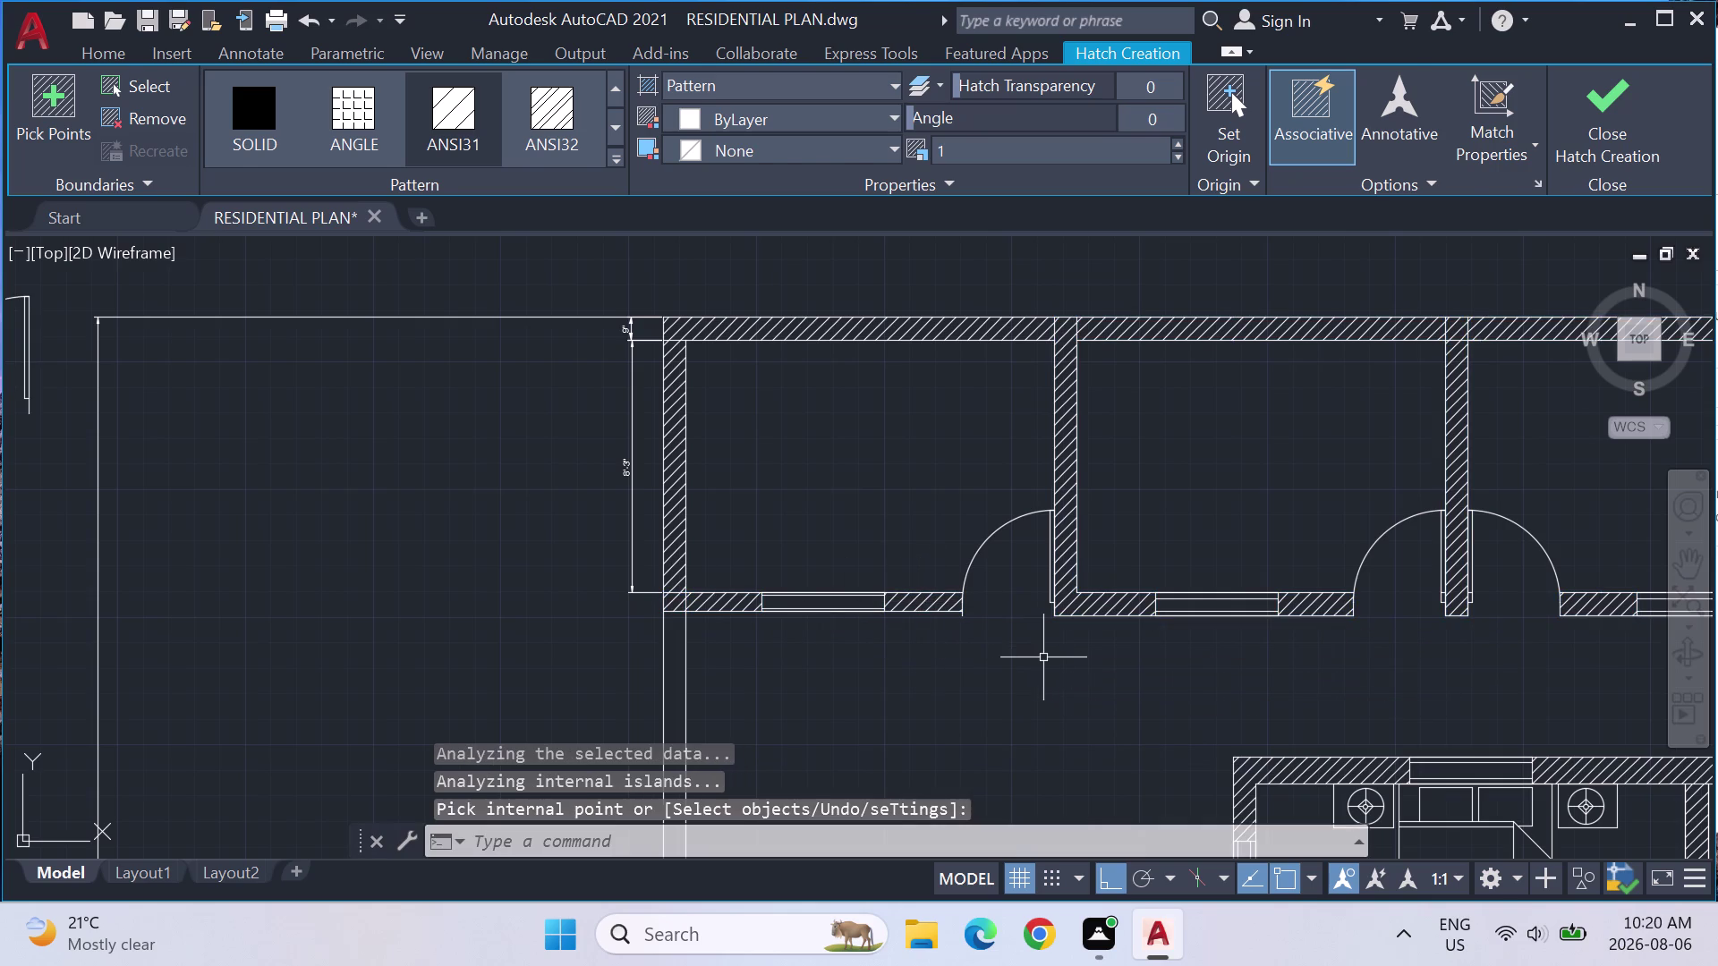
scroll(down, 3)
middle_drag(1391, 548, 1137, 526)
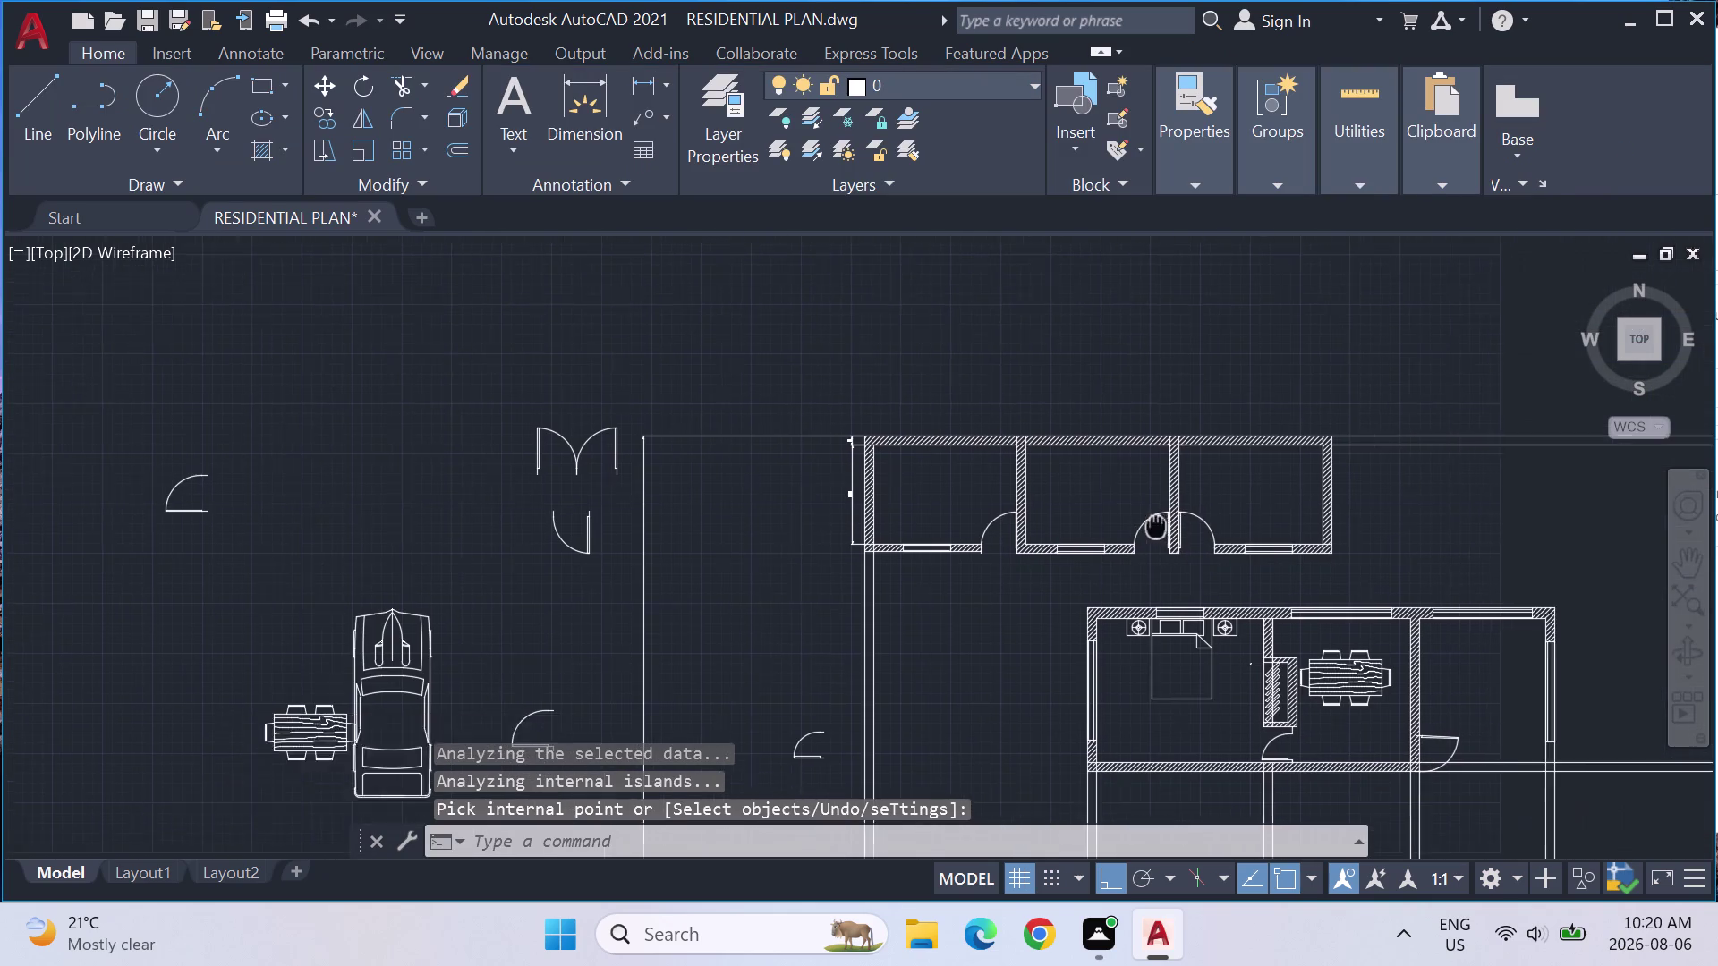
Pan and zoom across the plan to inspect the upper rooms' hatched walls.
middle_drag(1137, 526, 904, 494)
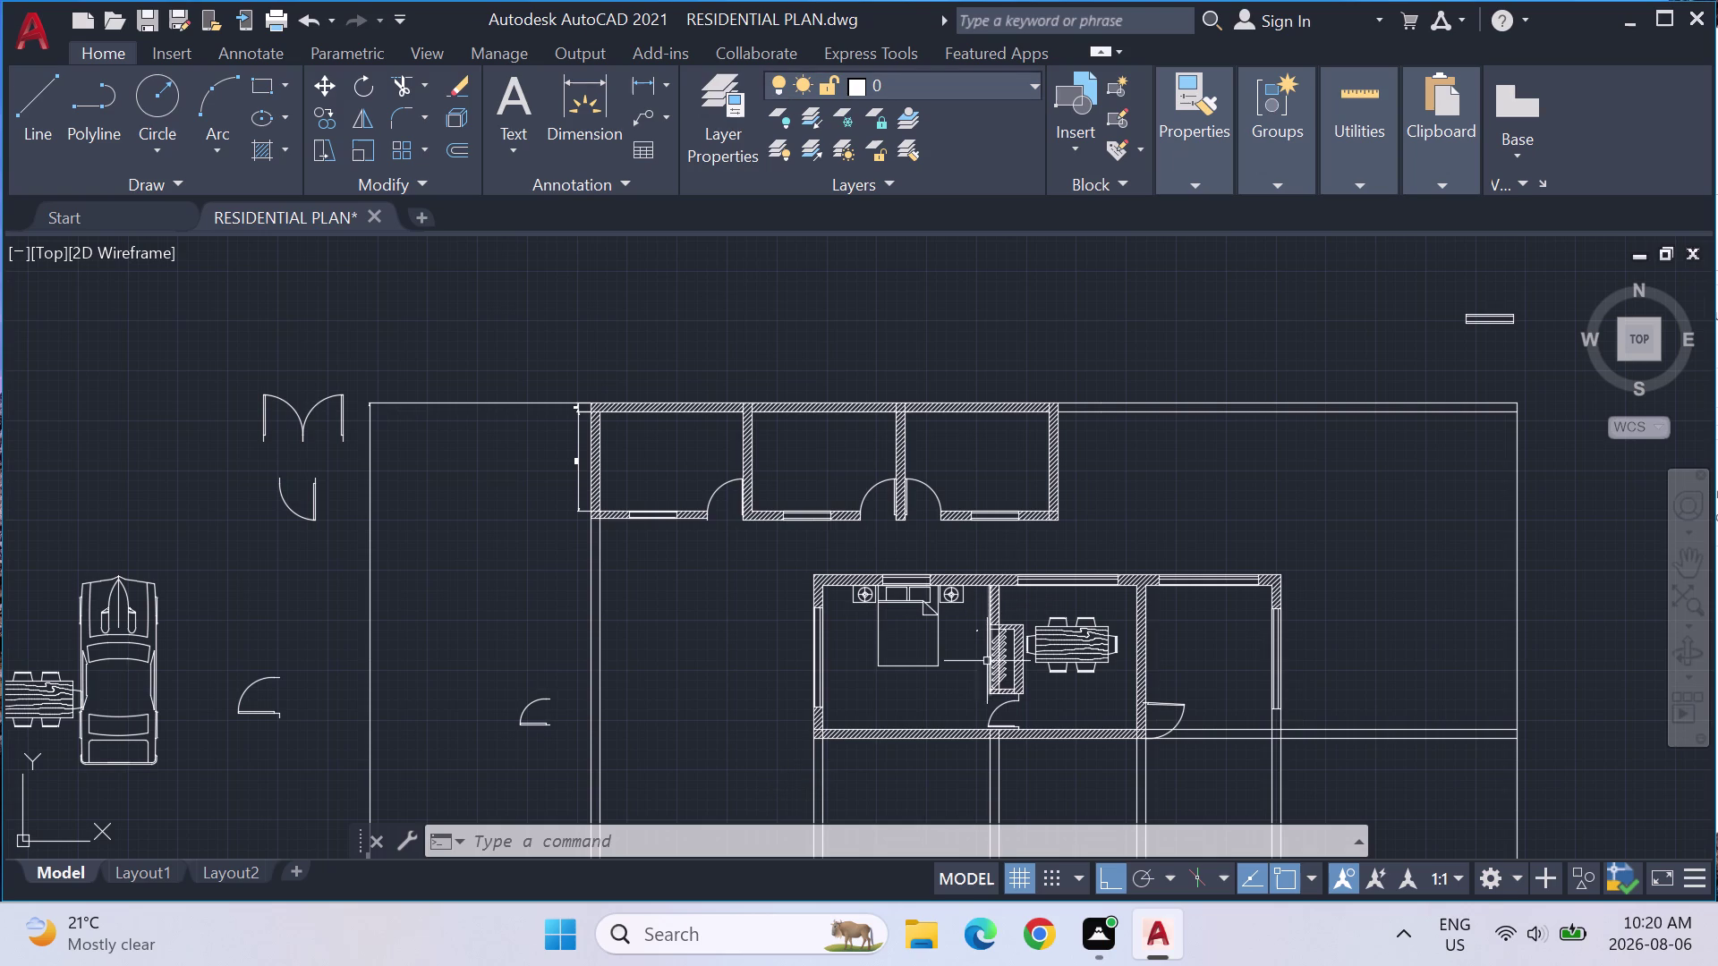
middle_drag(986, 661, 1015, 296)
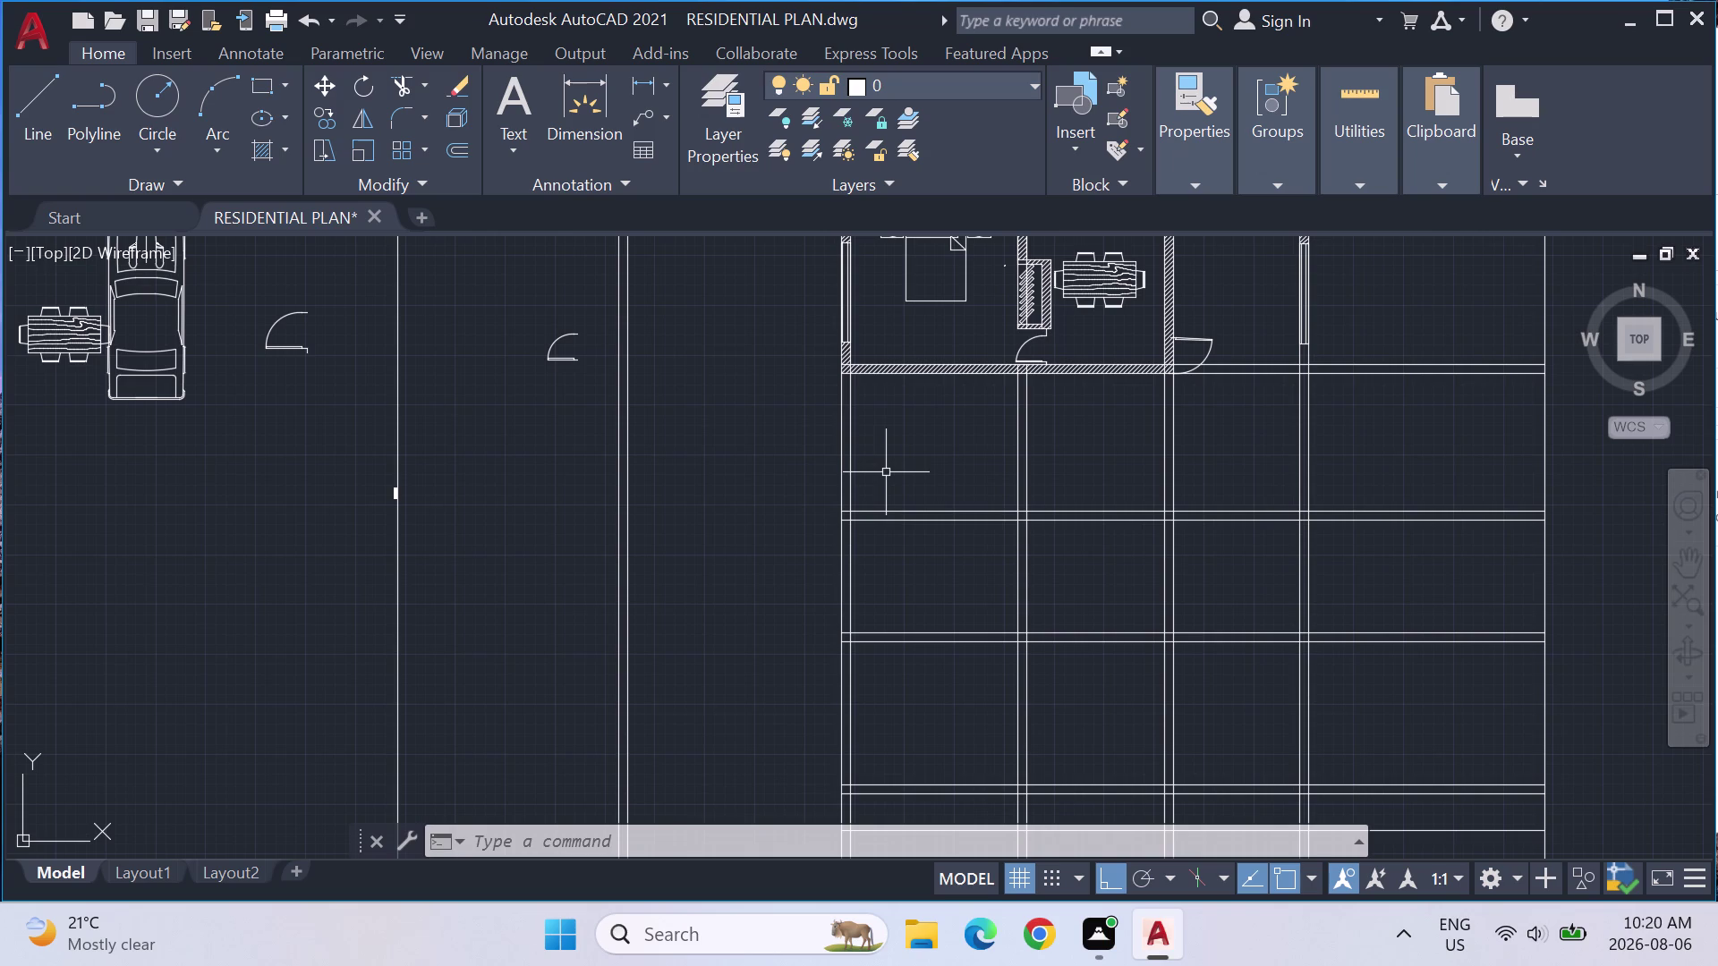
scroll(down, 3)
scroll(down, 3)
middle_drag(842, 342, 870, 836)
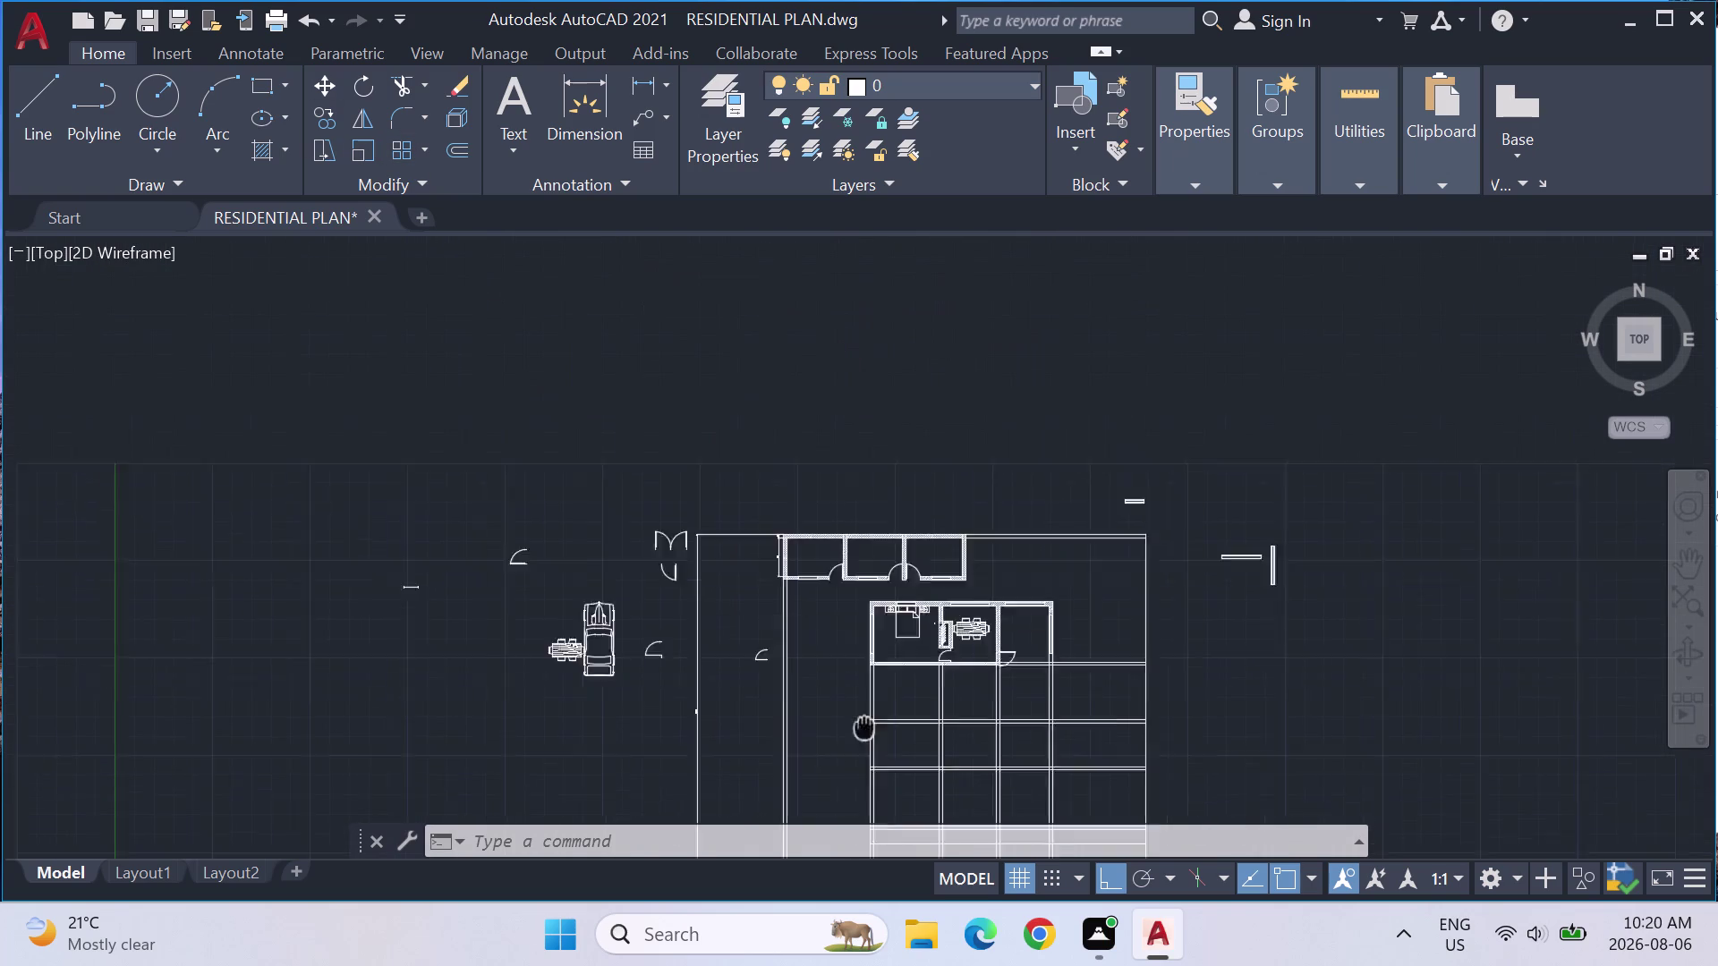
middle_drag(869, 837, 871, 841)
middle_drag(830, 757, 844, 377)
scroll(up, 3)
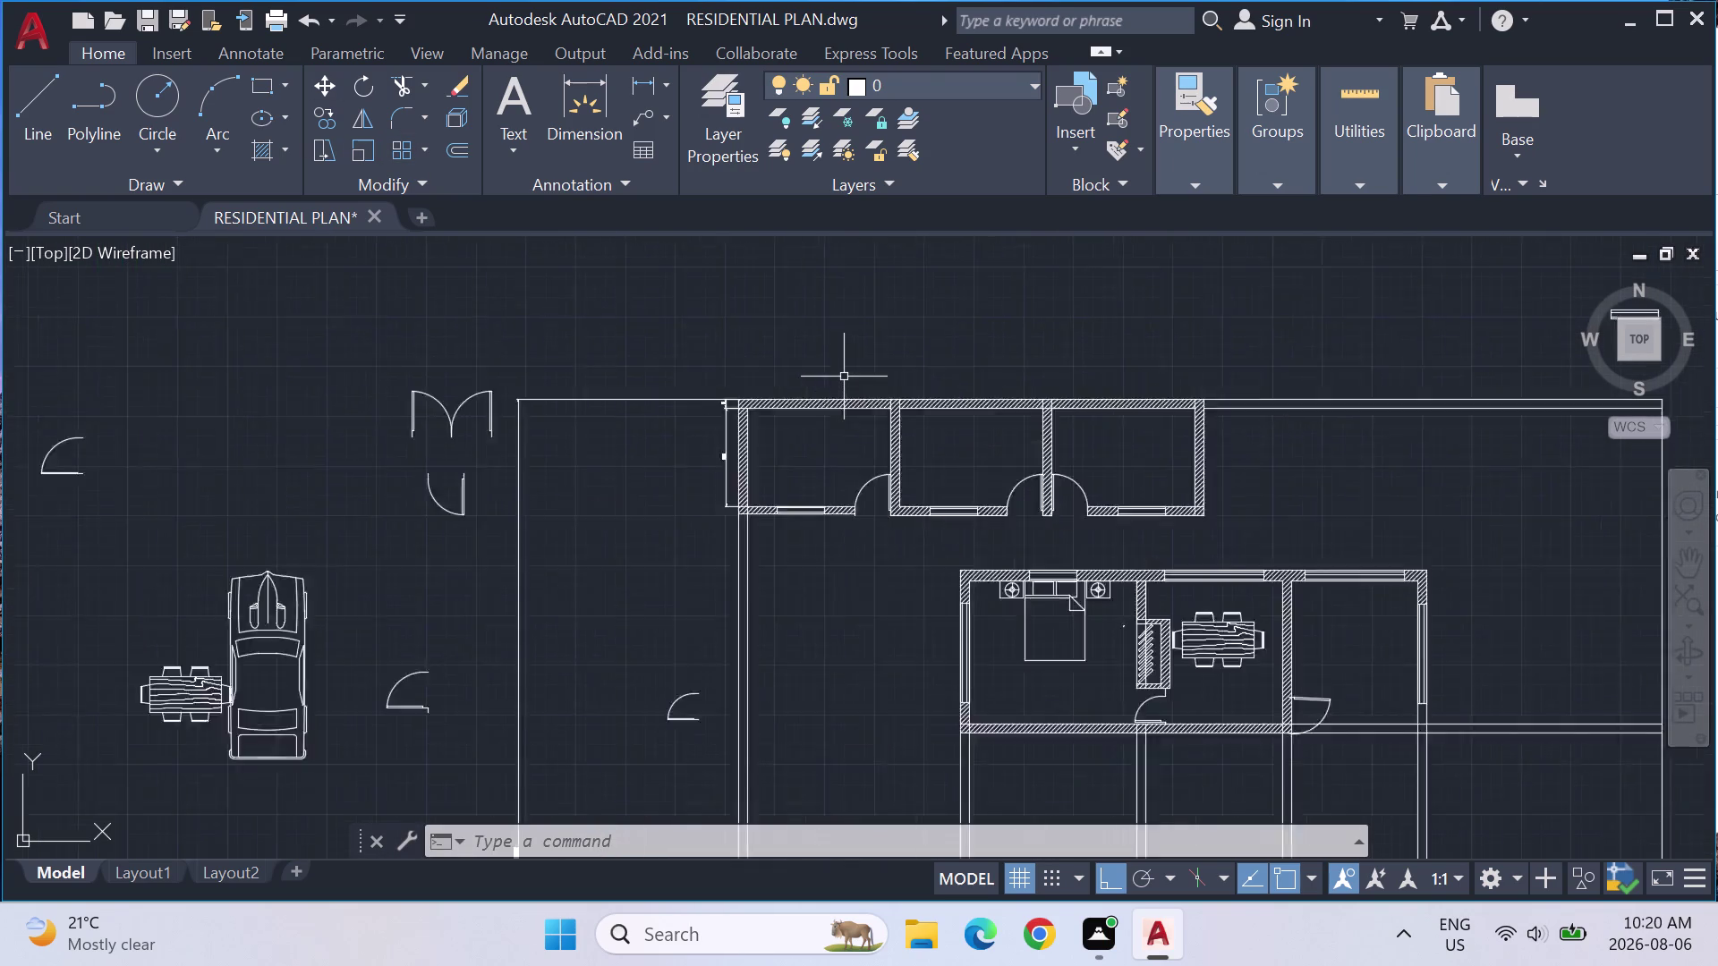
scroll(up, 3)
Quick-measure the left upper room at about 12' wide by 8'-3" deep, then pan out.
click(1361, 152)
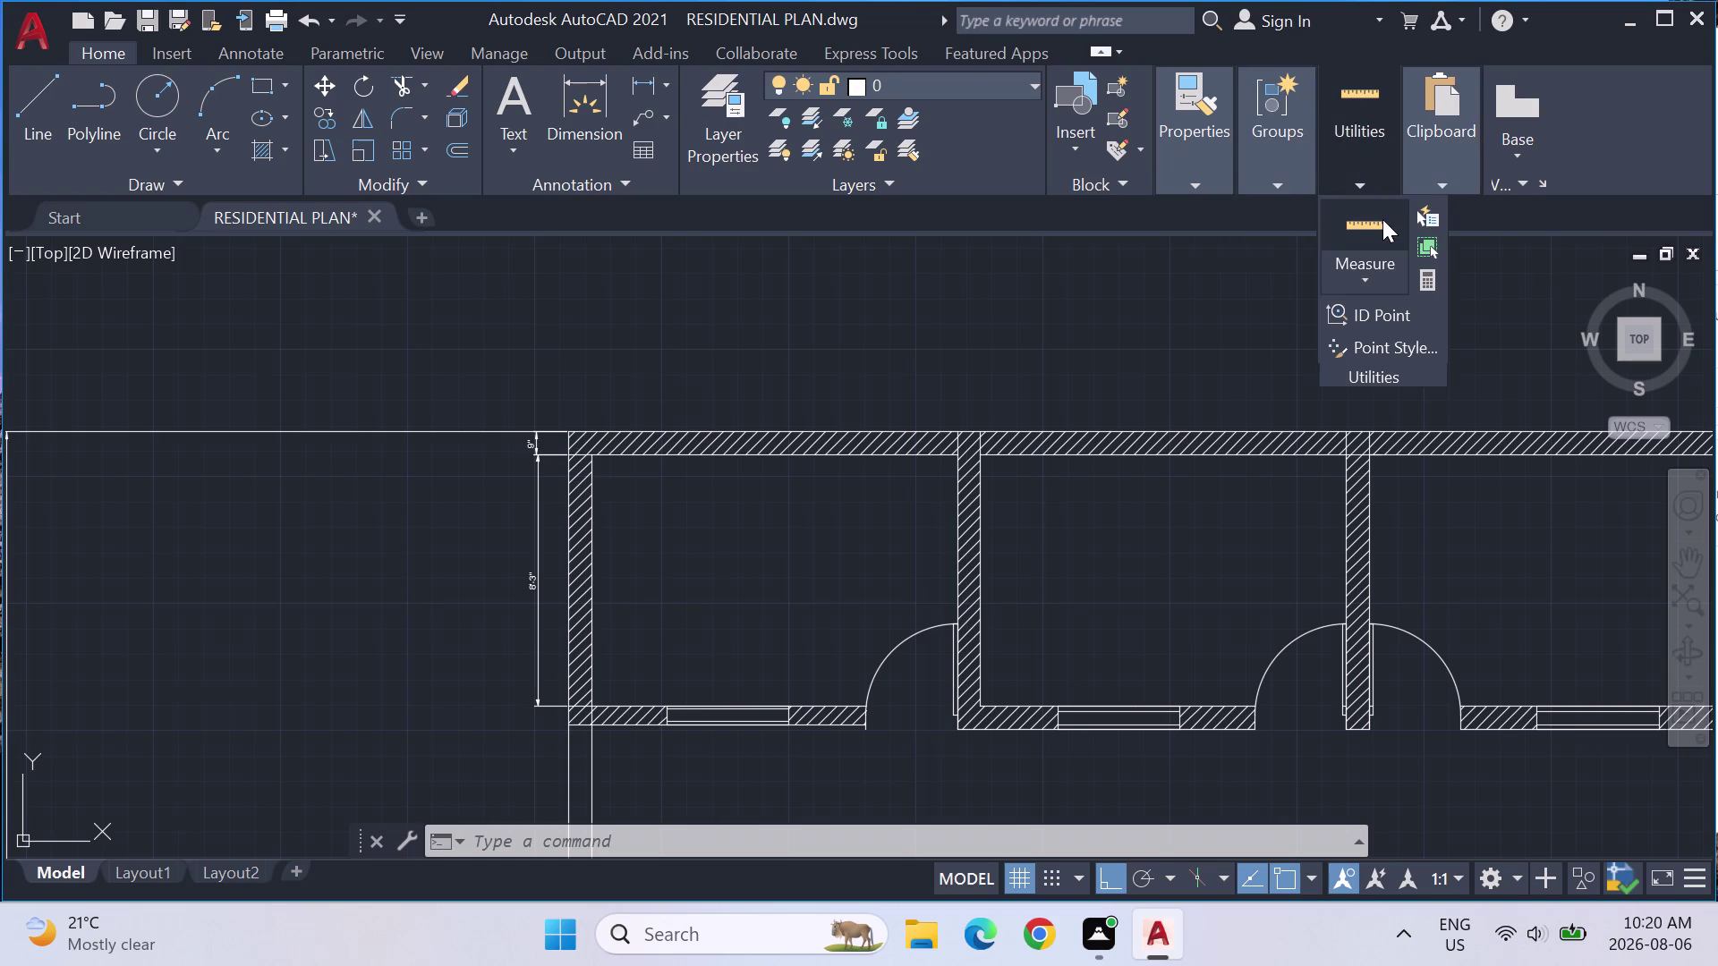
click(1382, 219)
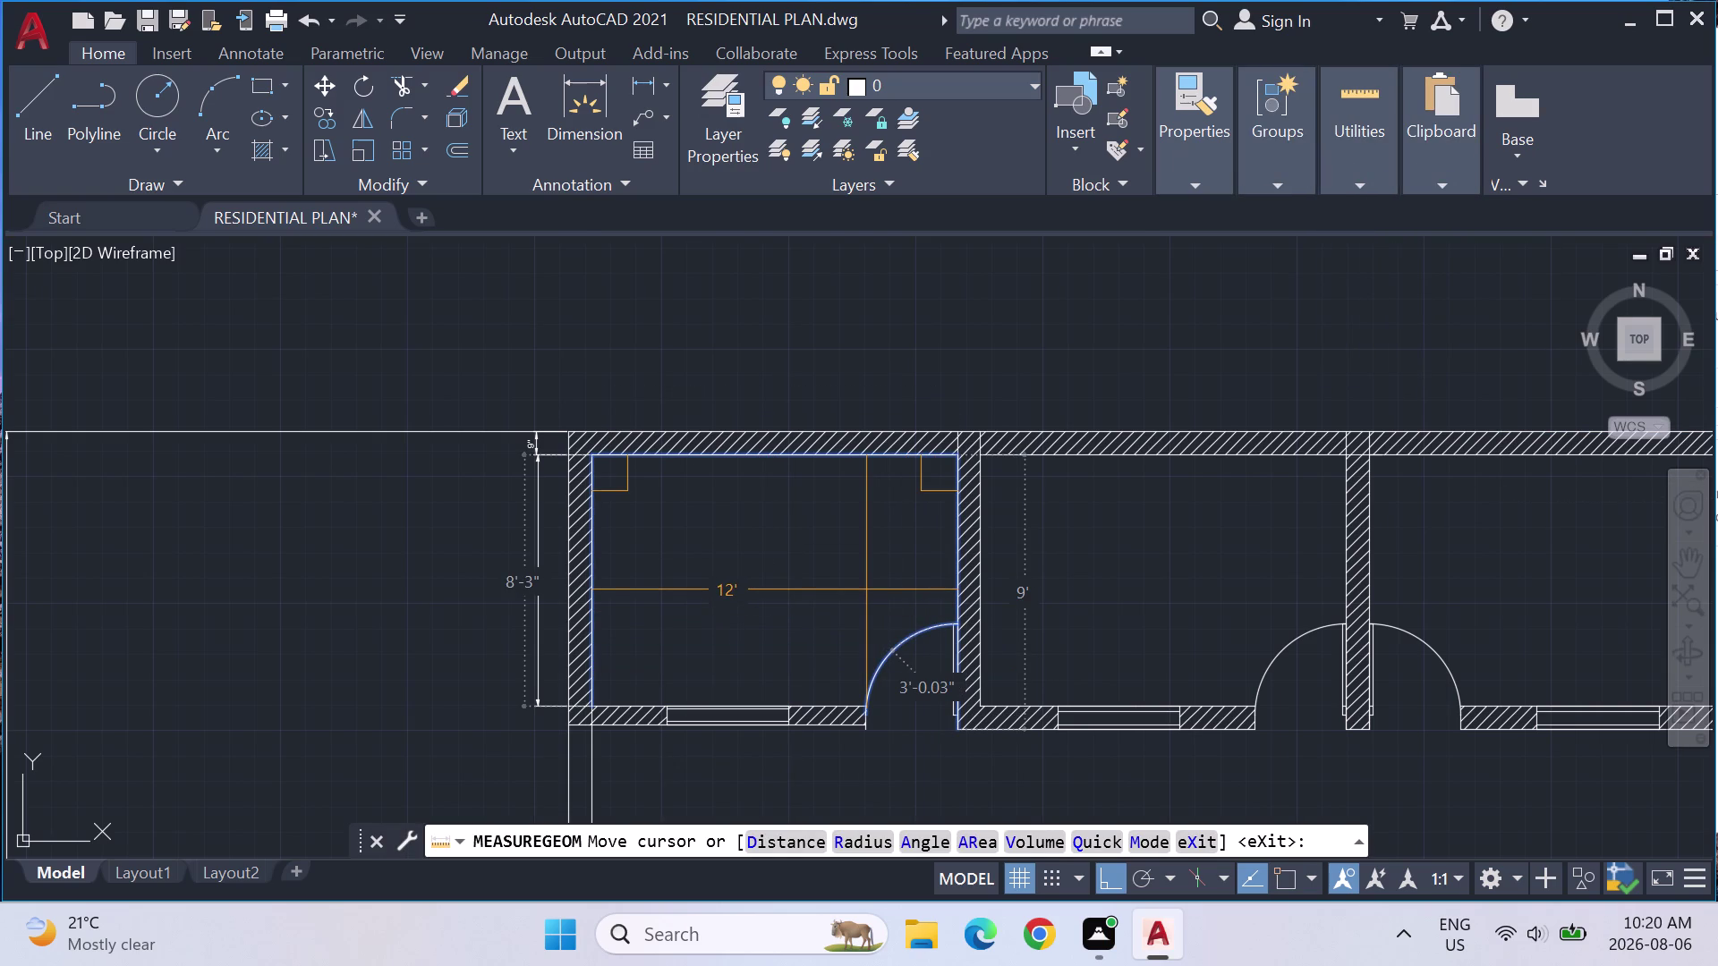
key(Escape)
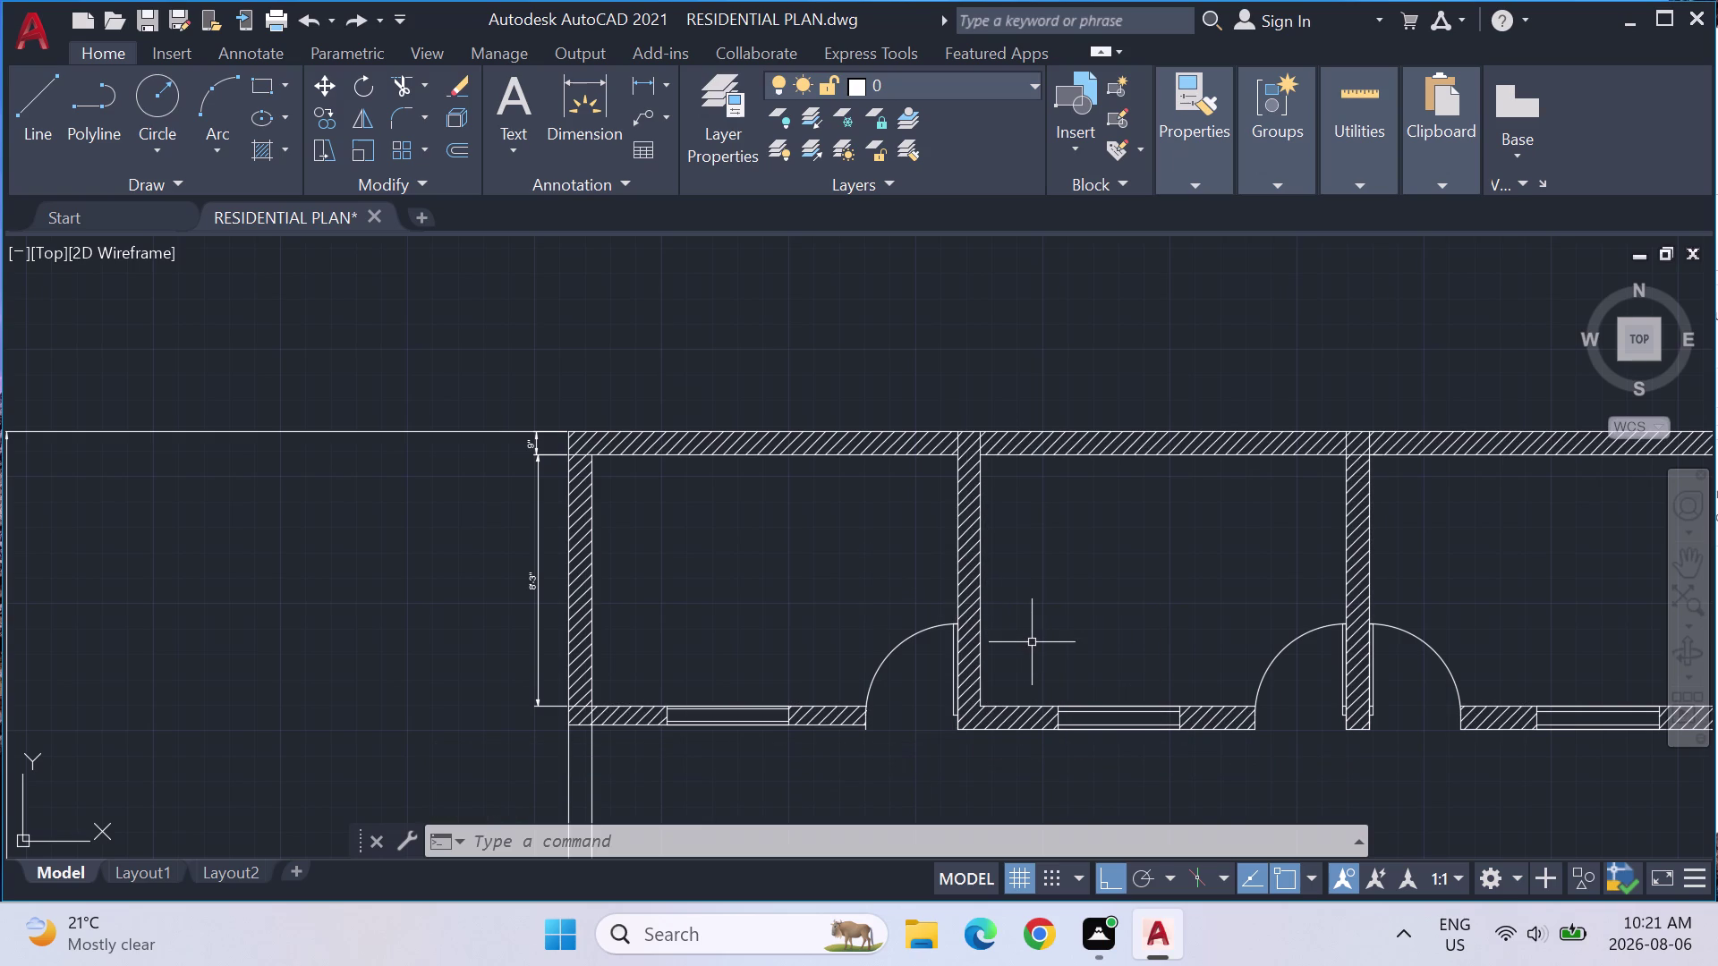
middle_drag(1065, 648, 1059, 193)
scroll(down, 3)
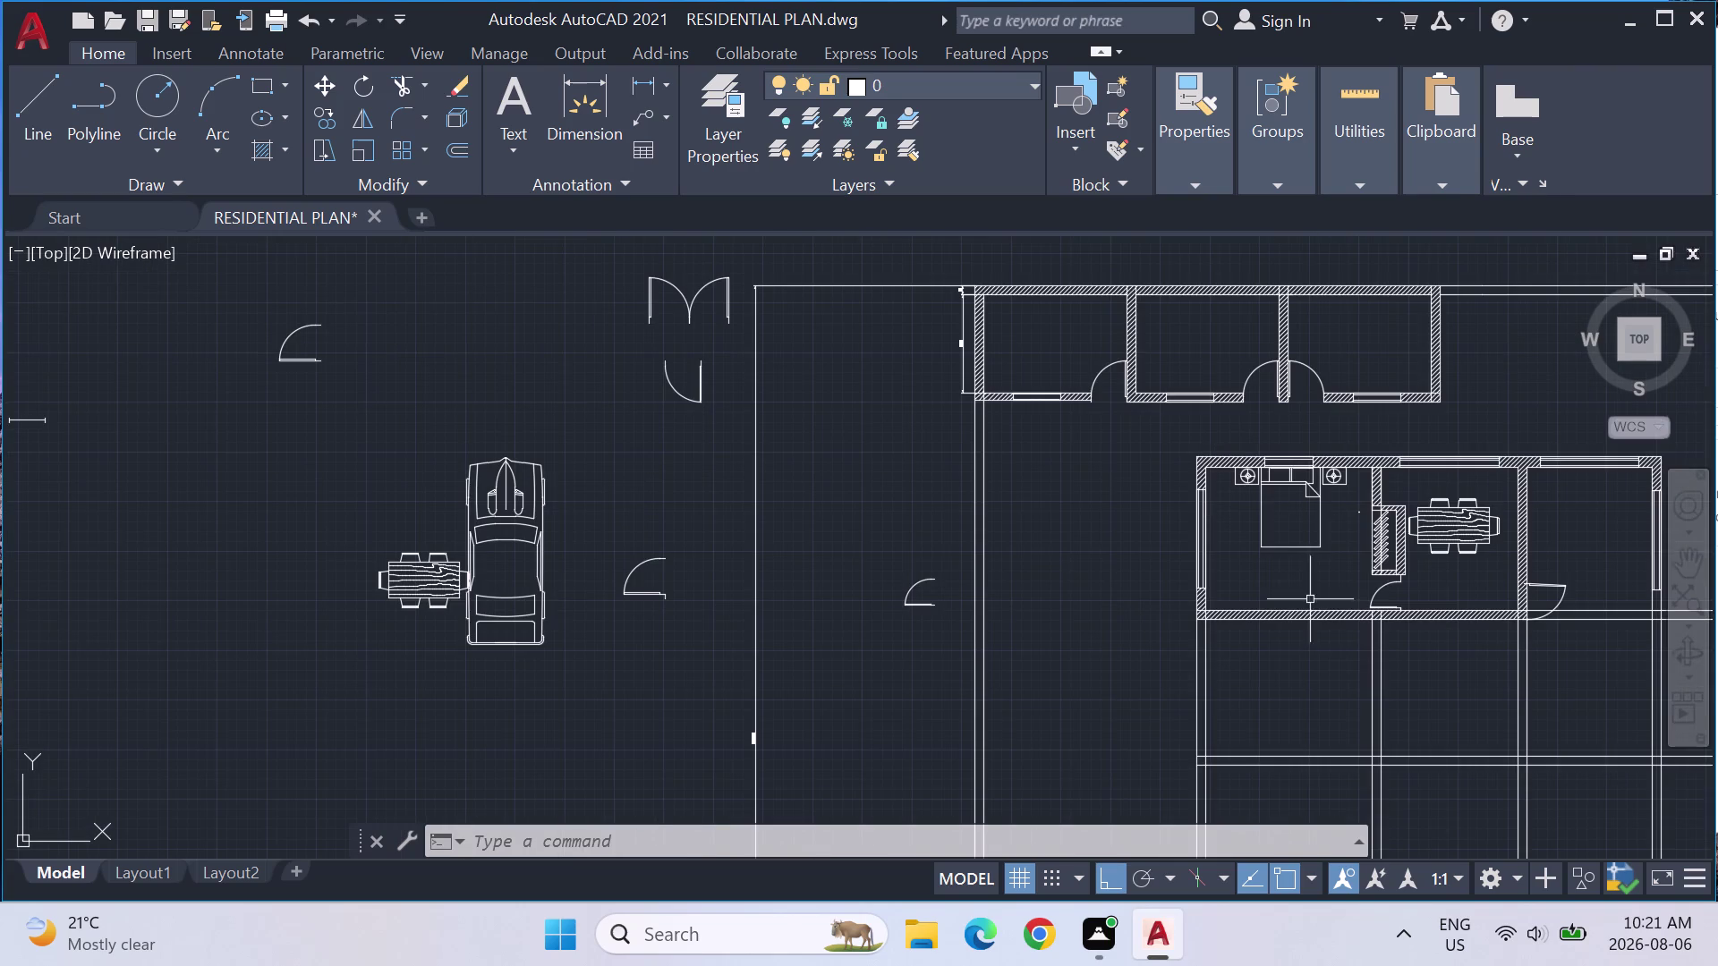